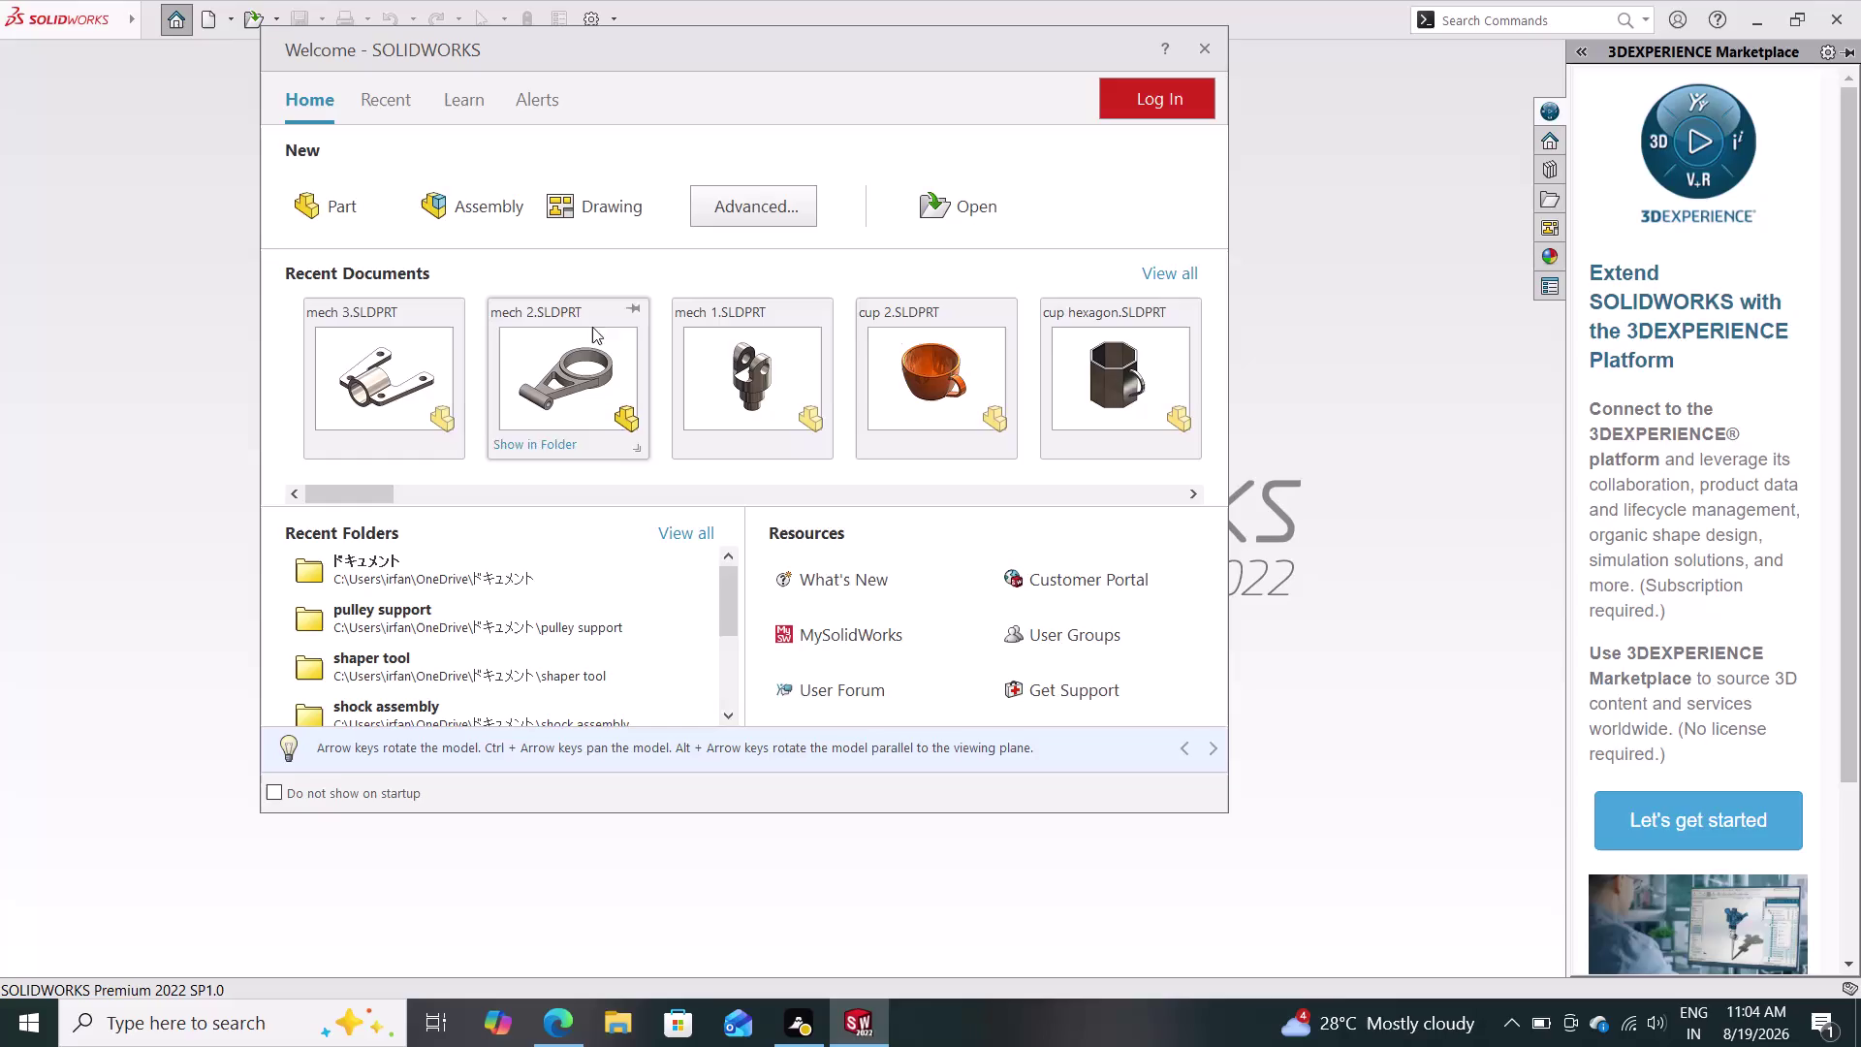
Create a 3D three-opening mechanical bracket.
Create a new Part document from the Welcome dialog.
click(321, 201)
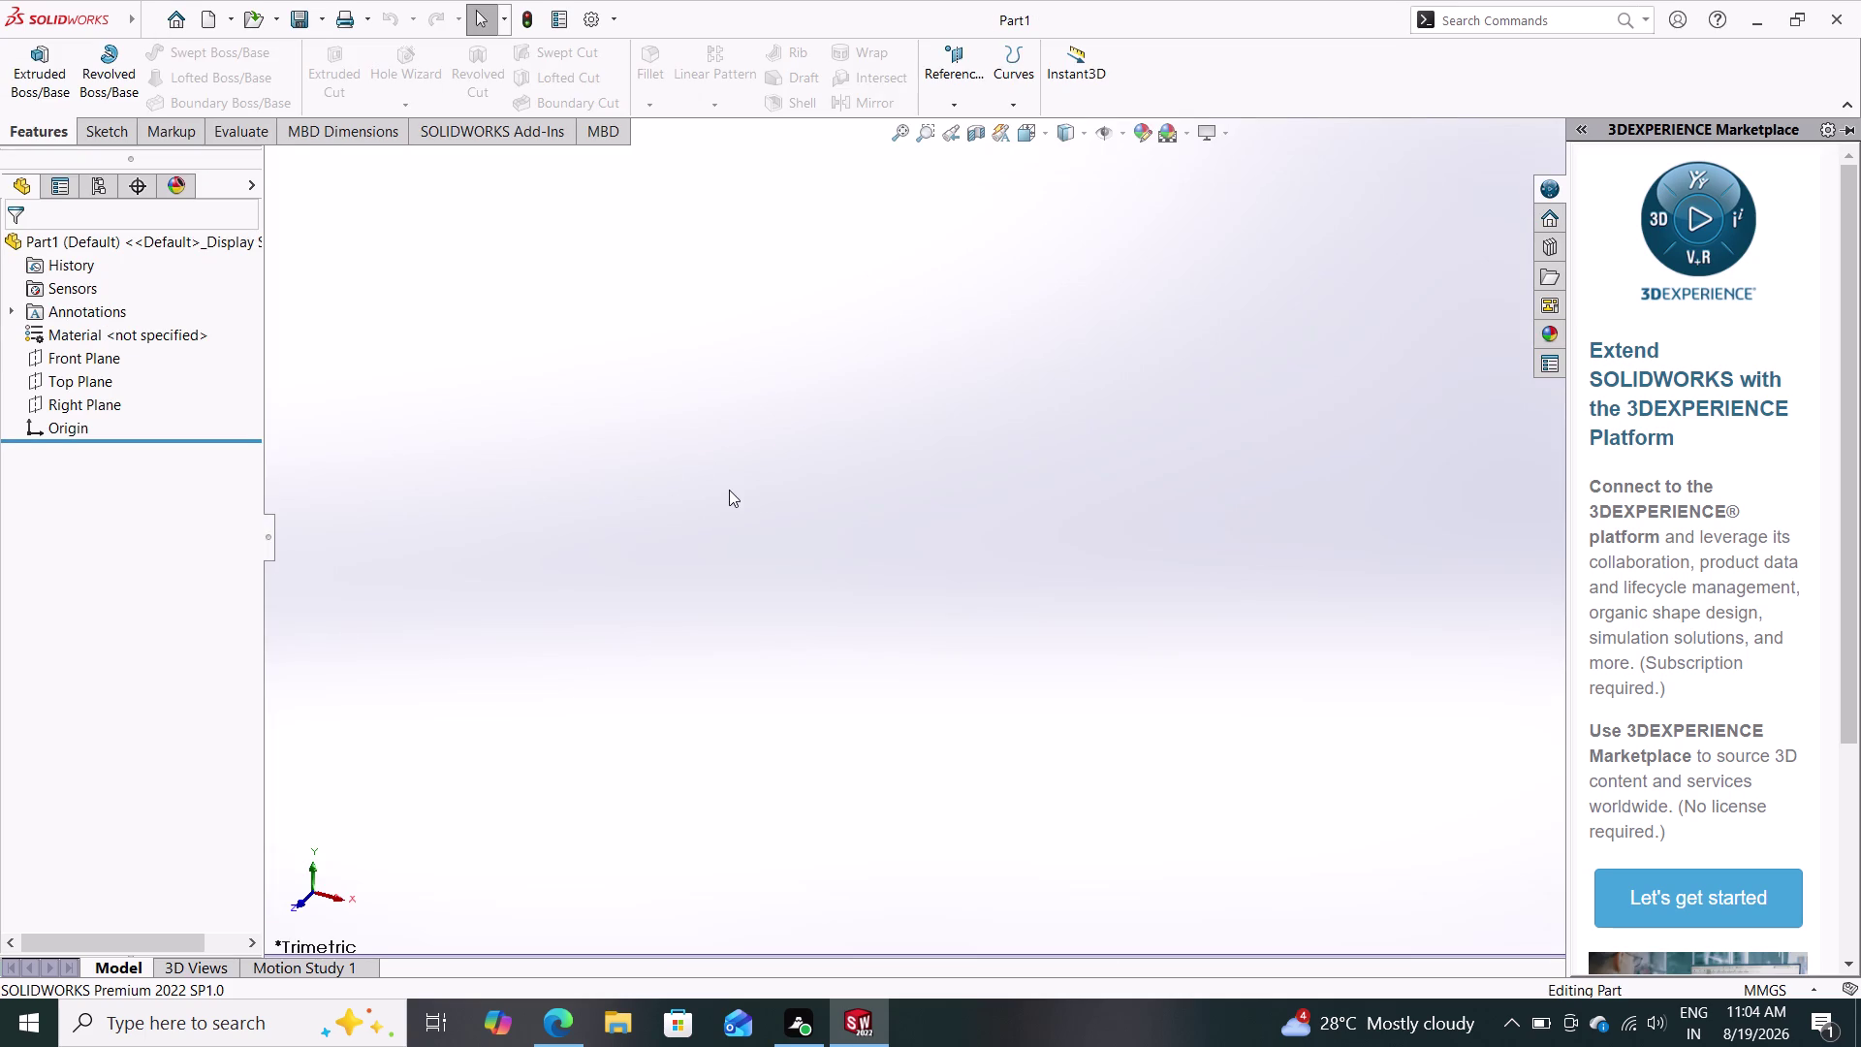
click(76, 352)
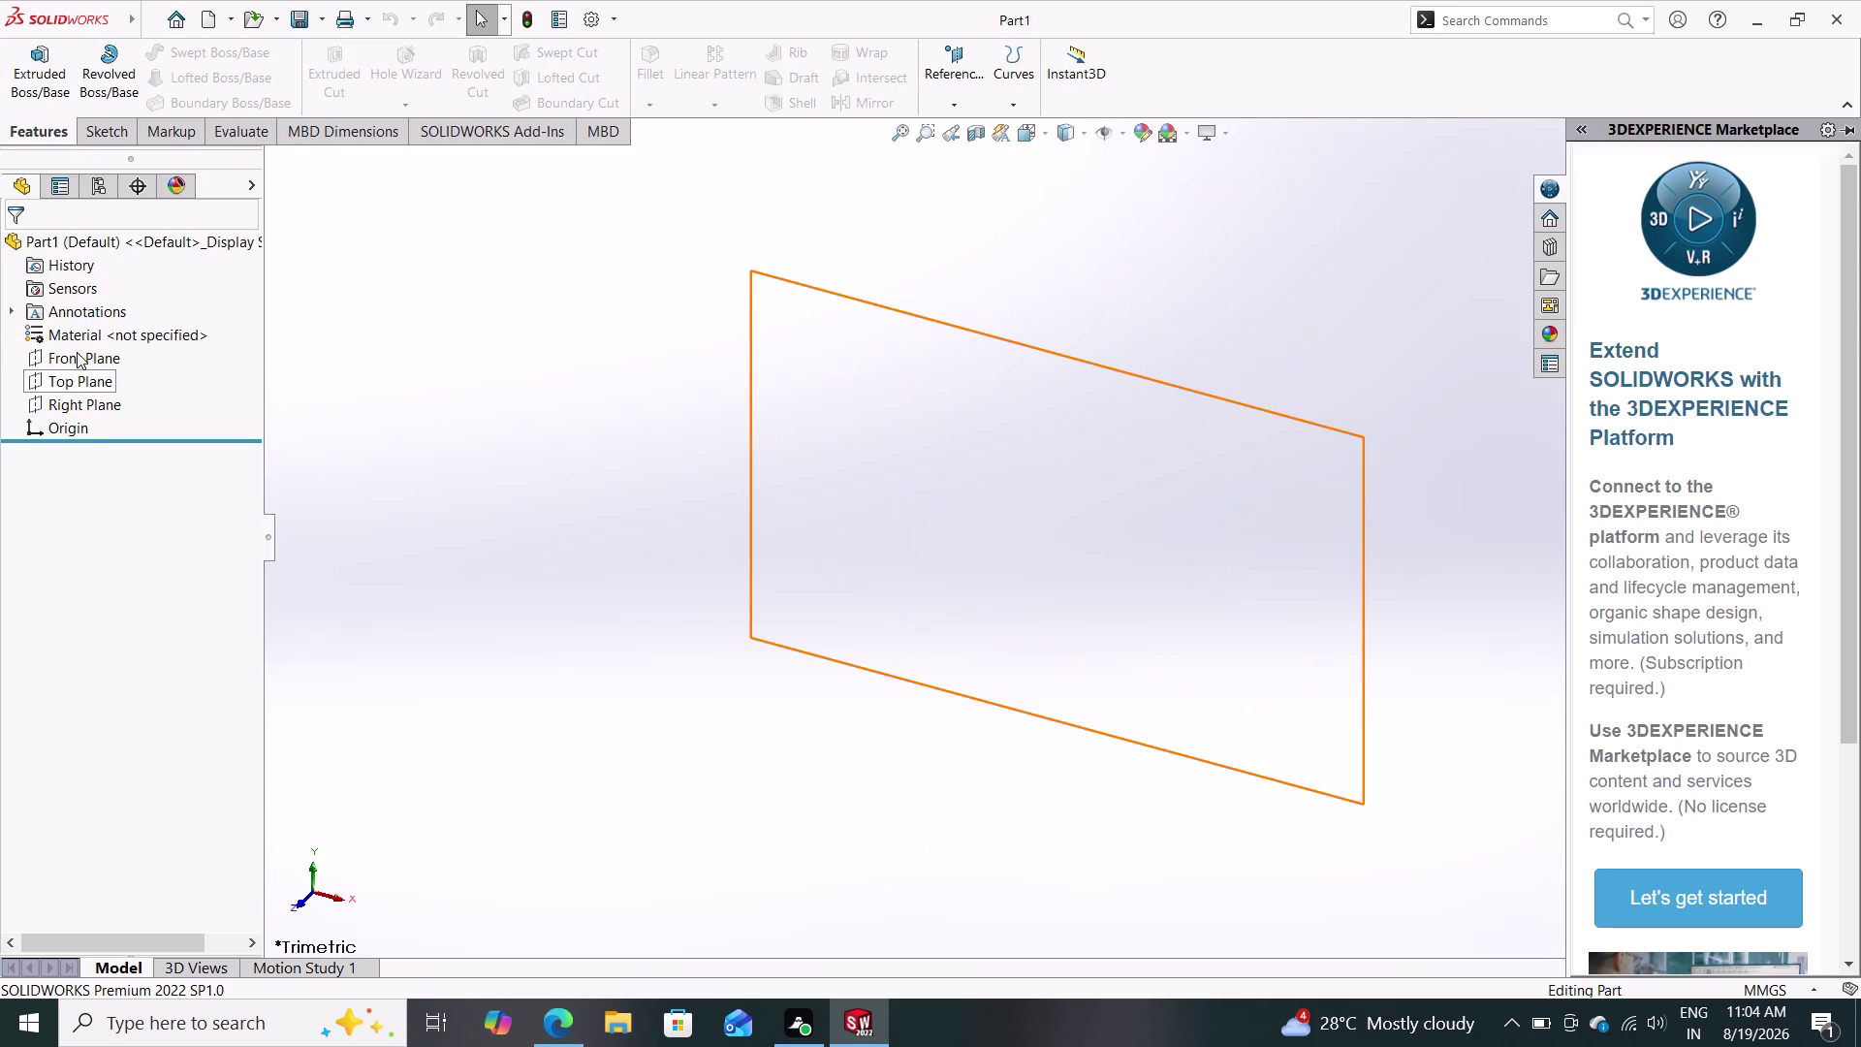
Open Sketch1 on the Front Plane.
click(96, 331)
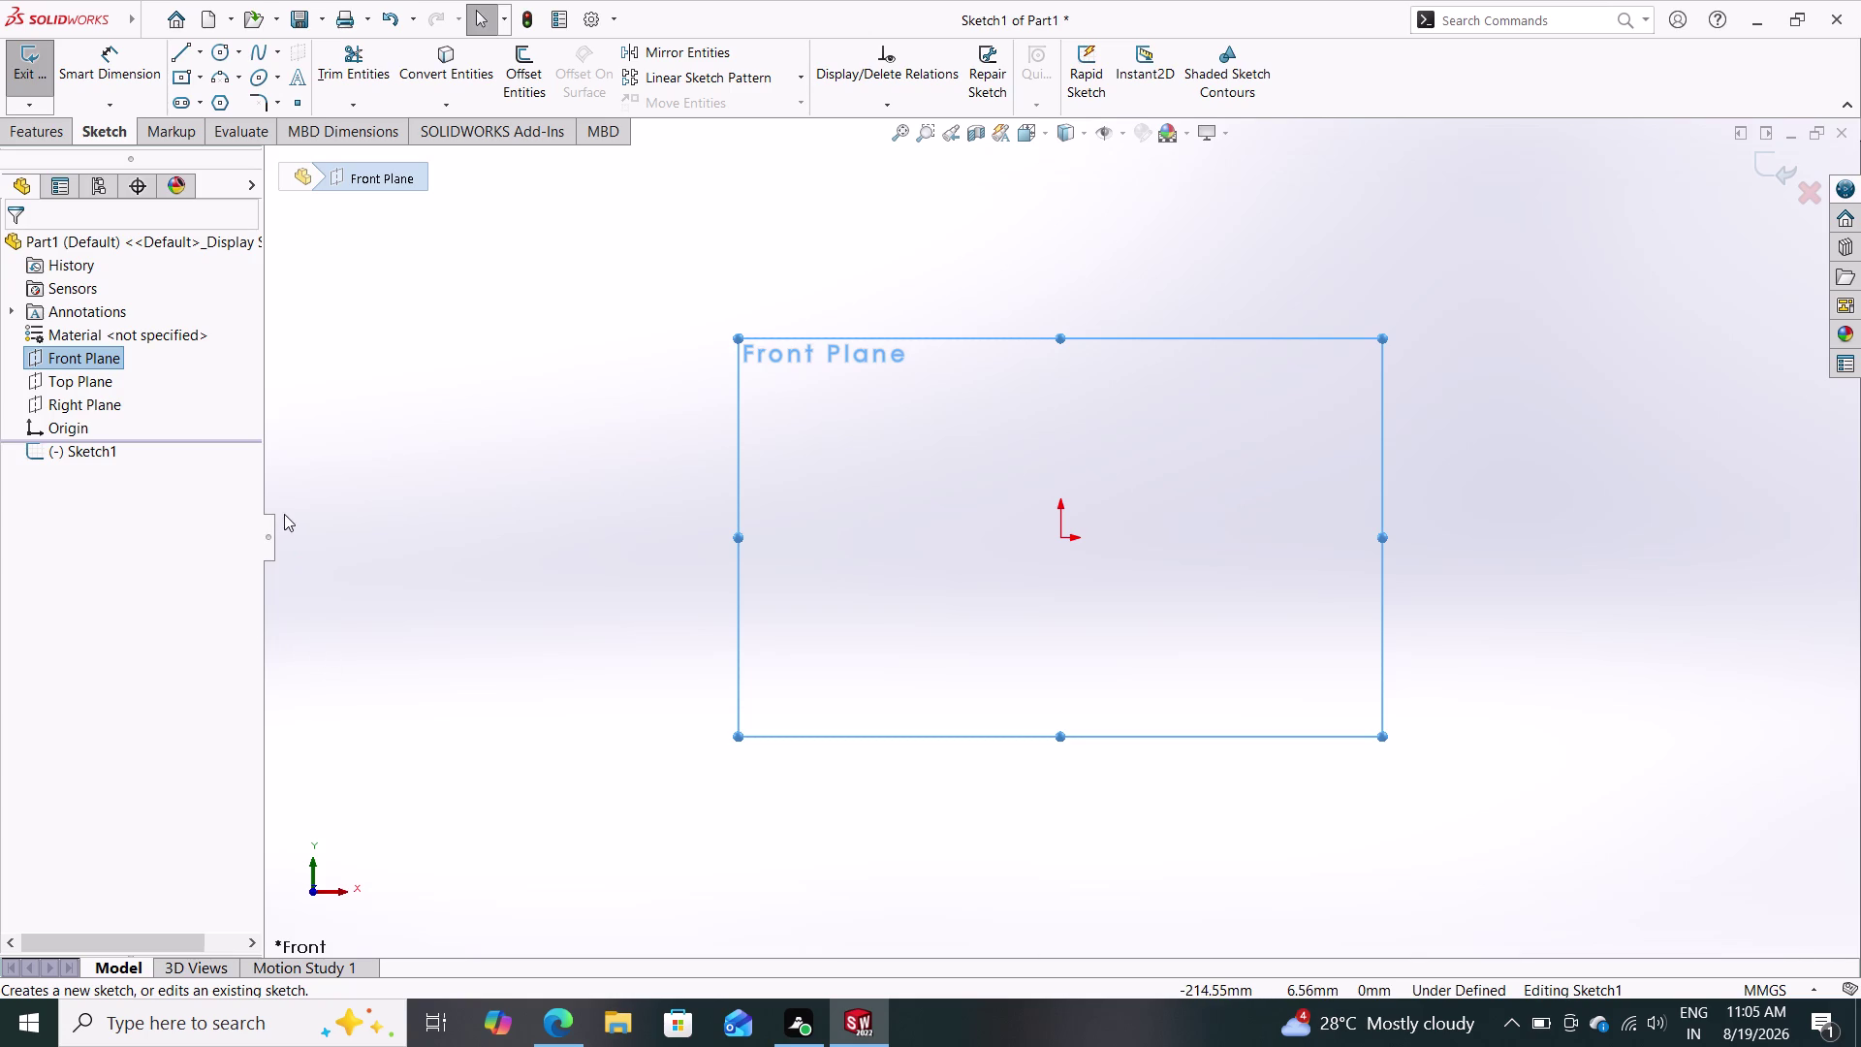
click(215, 59)
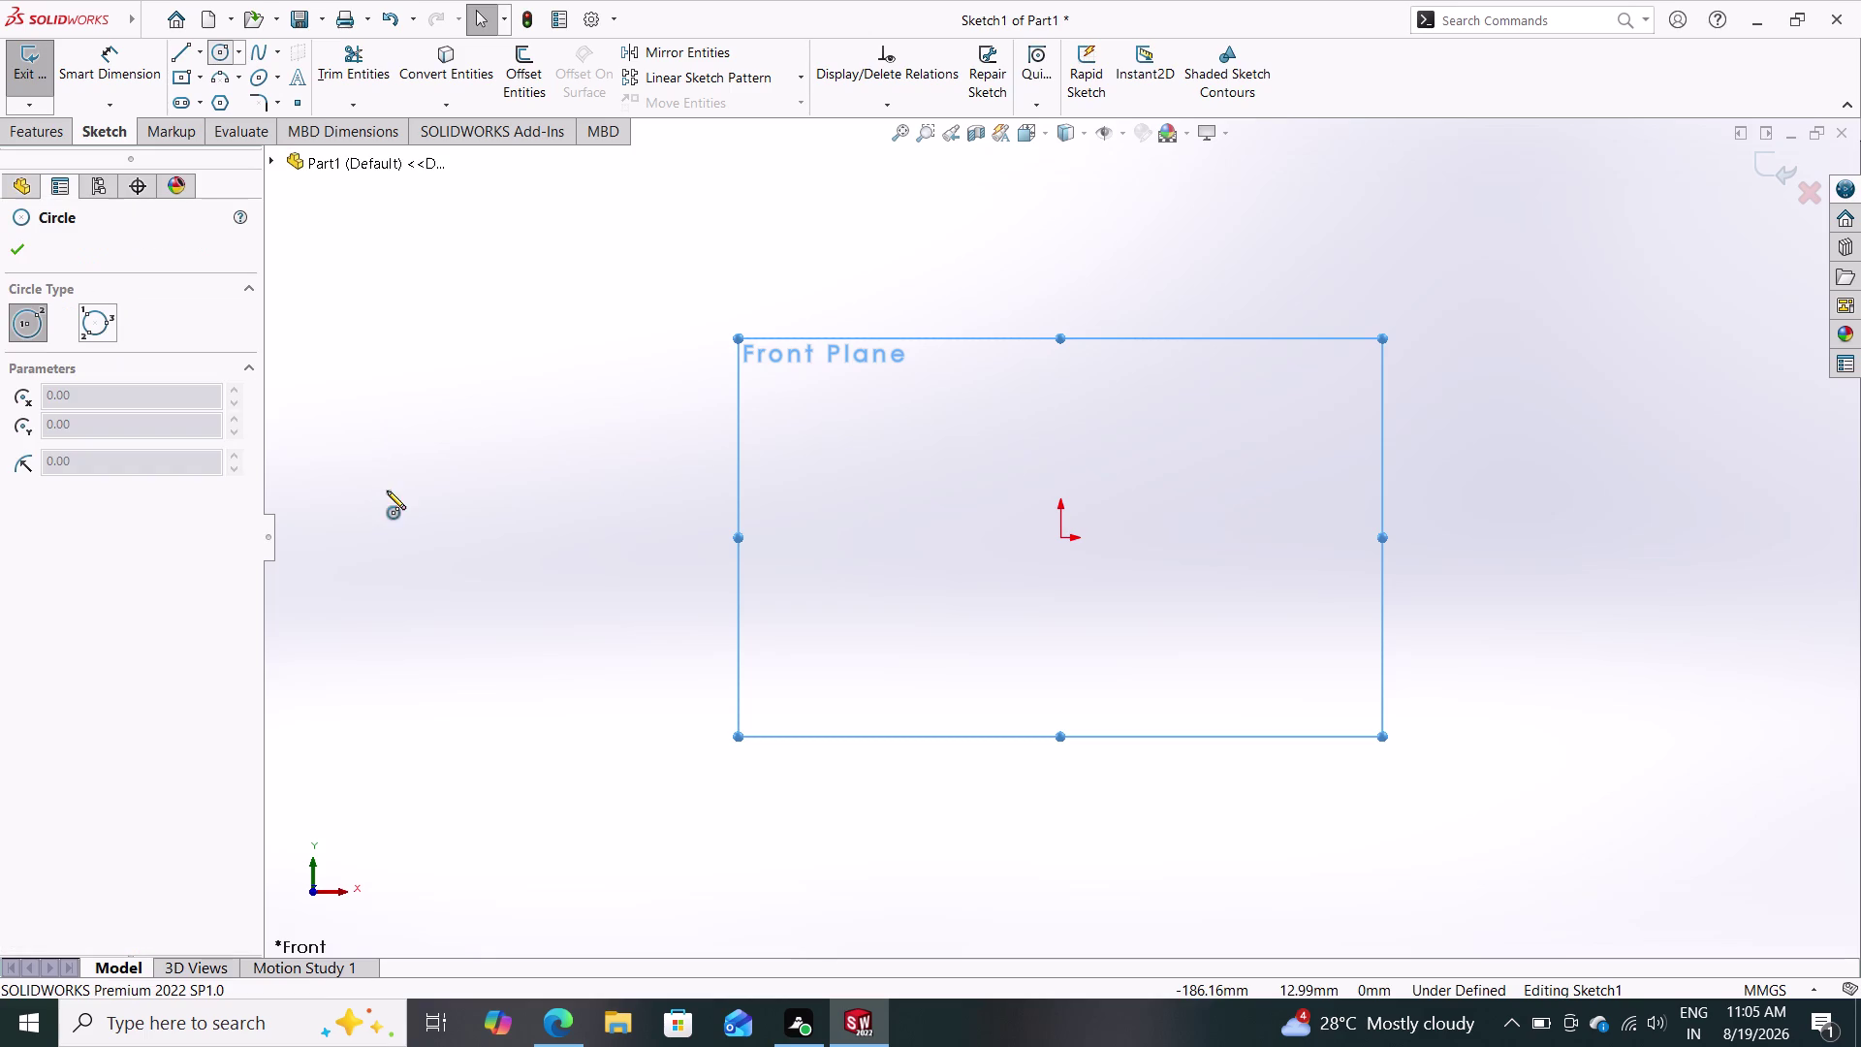
Draw concentric circle pairs left of the origin and at the origin.
click(811, 537)
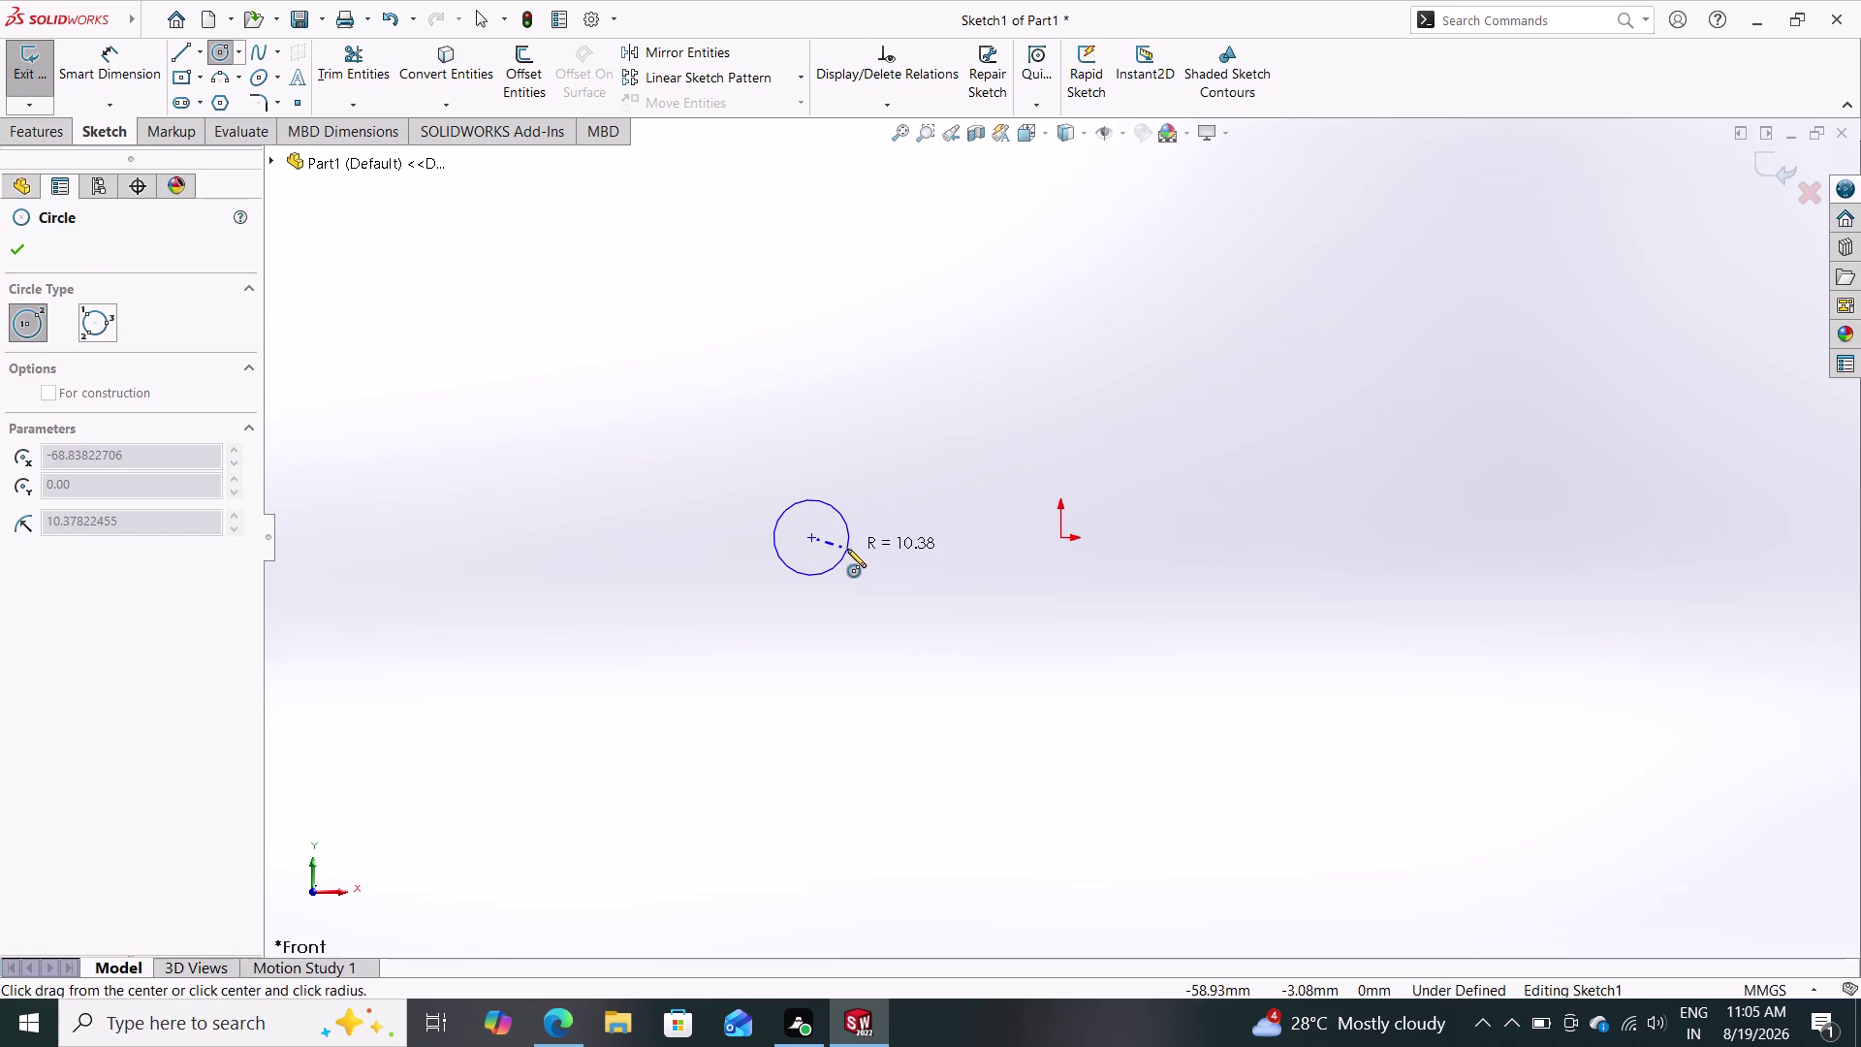
click(847, 548)
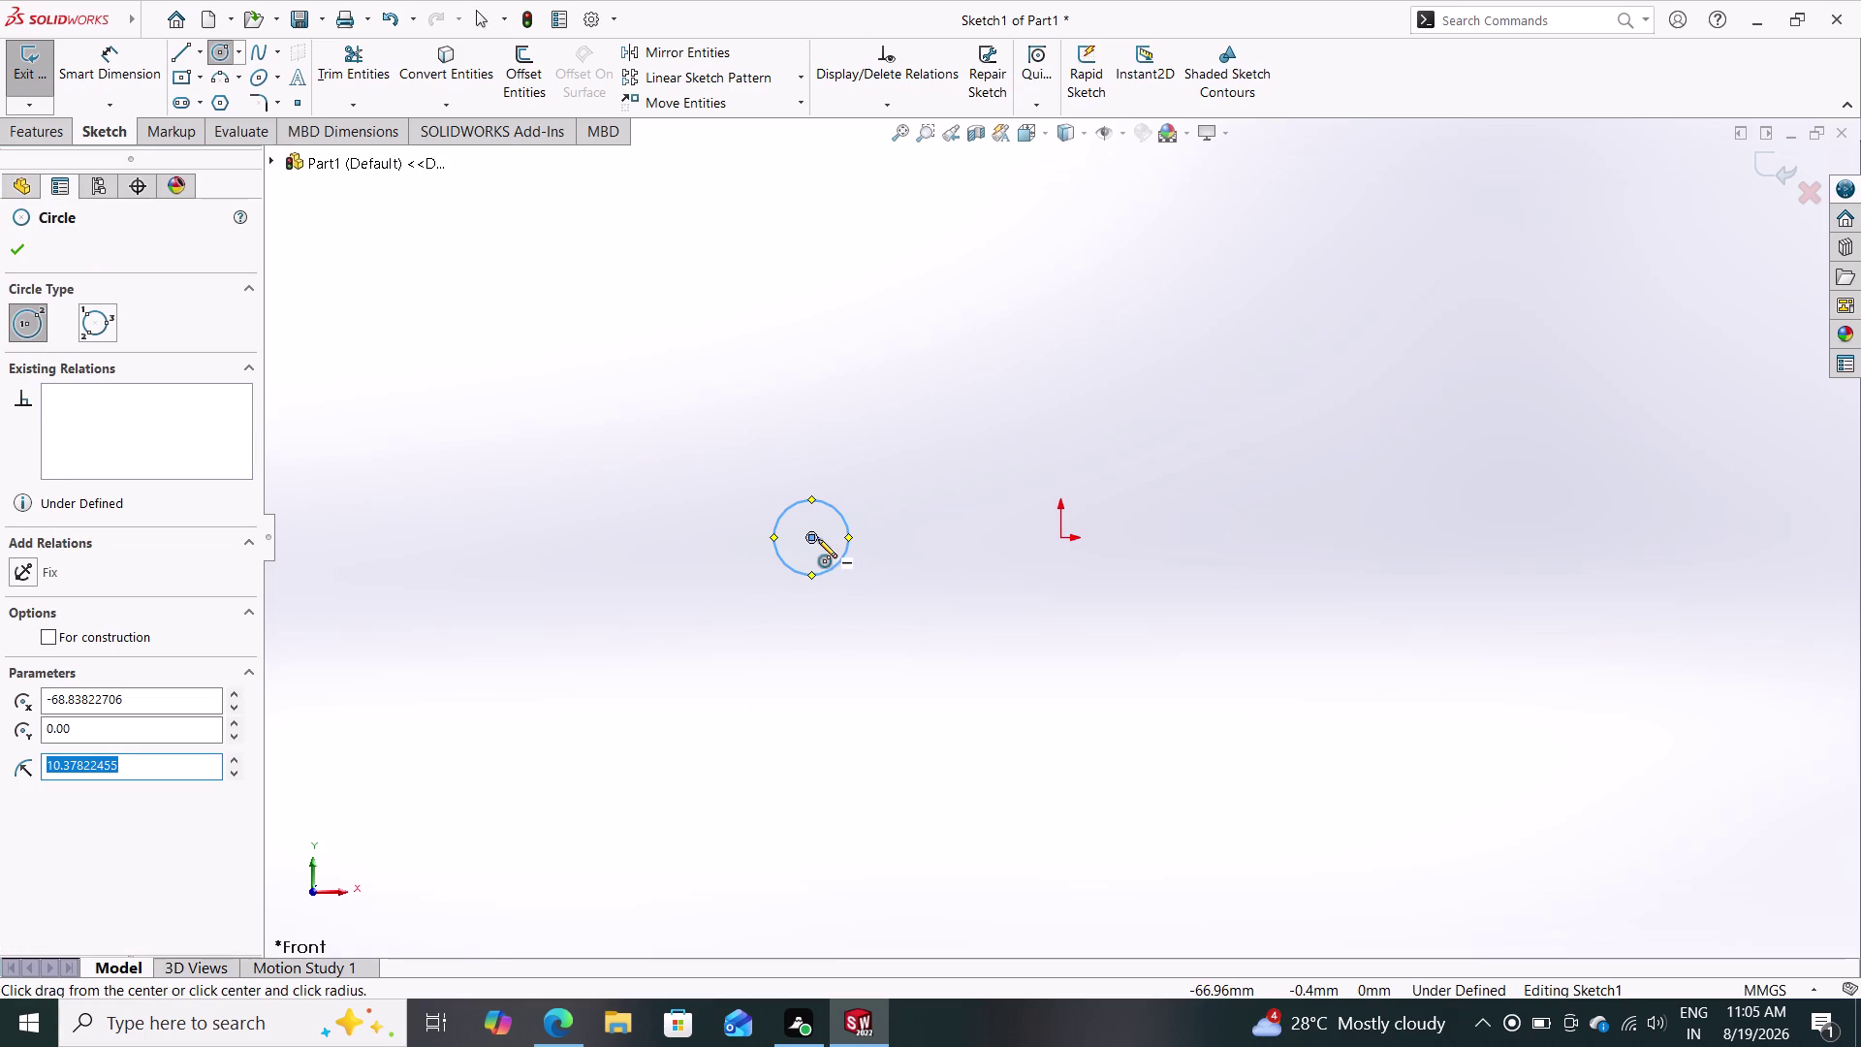
click(815, 538)
click(862, 578)
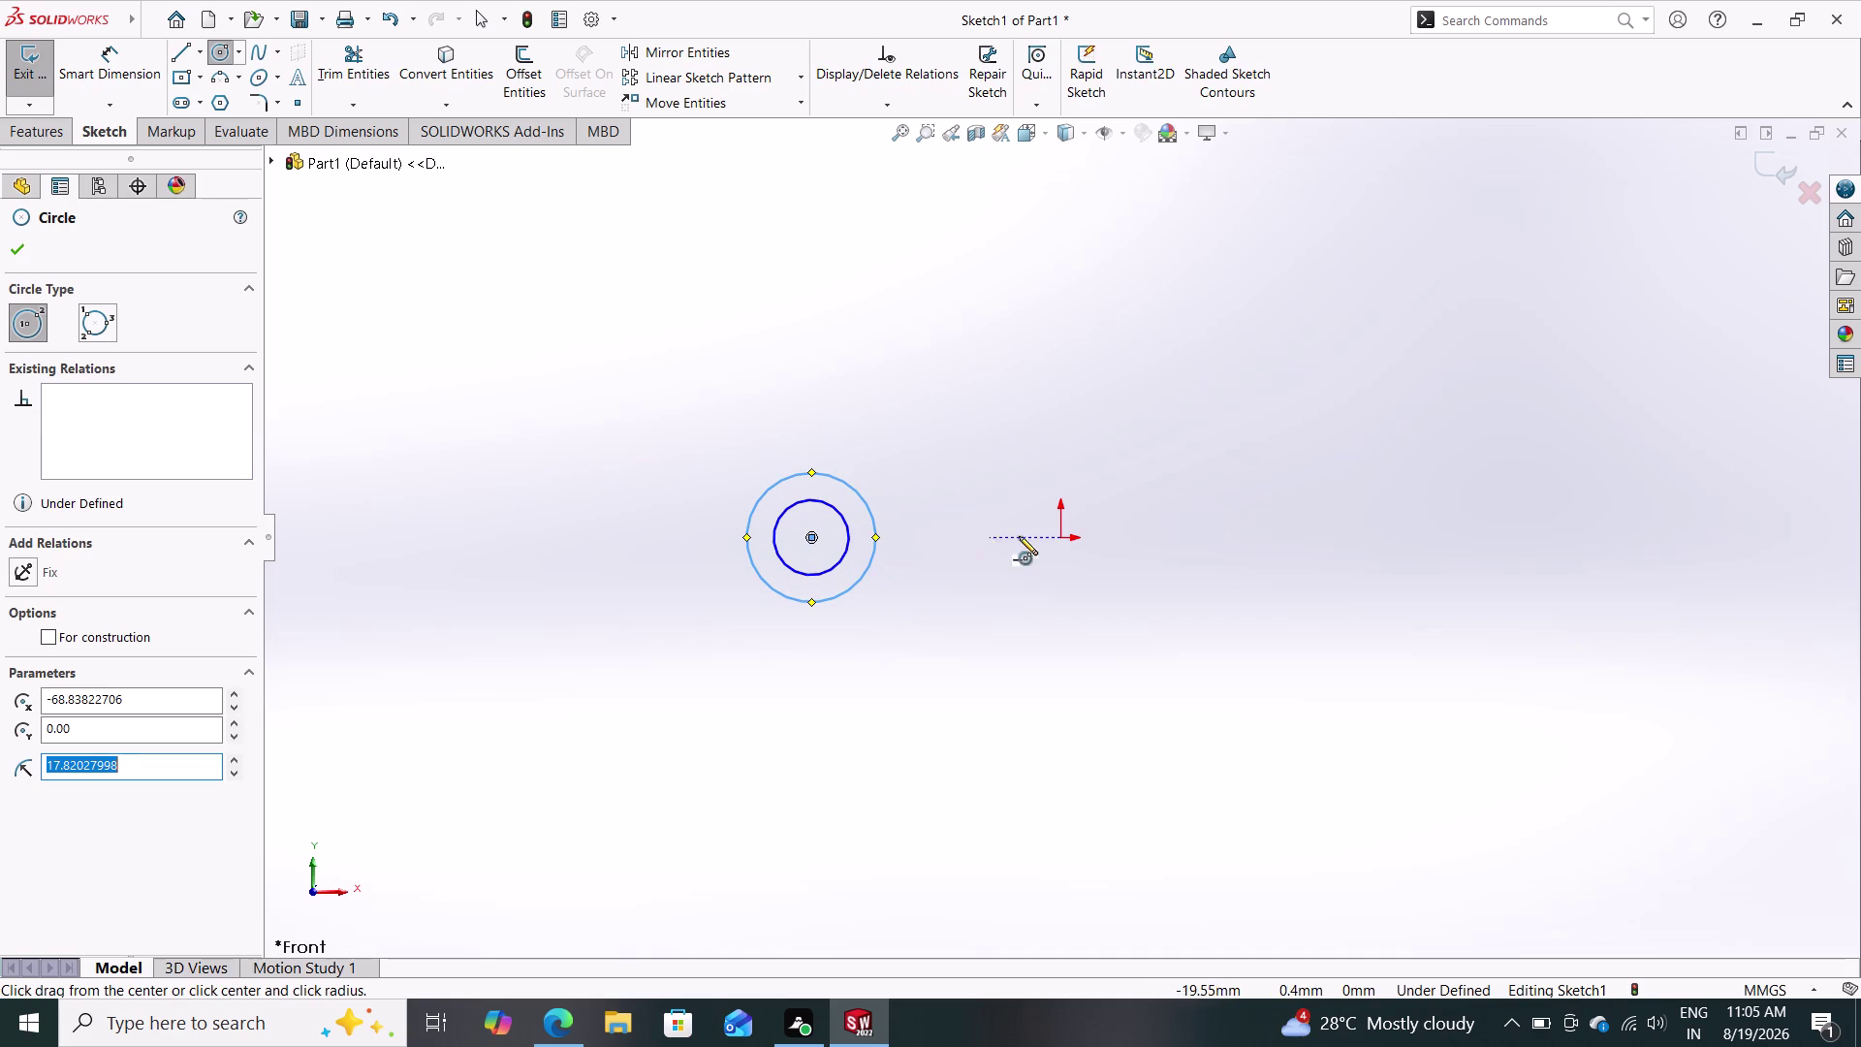
click(1063, 534)
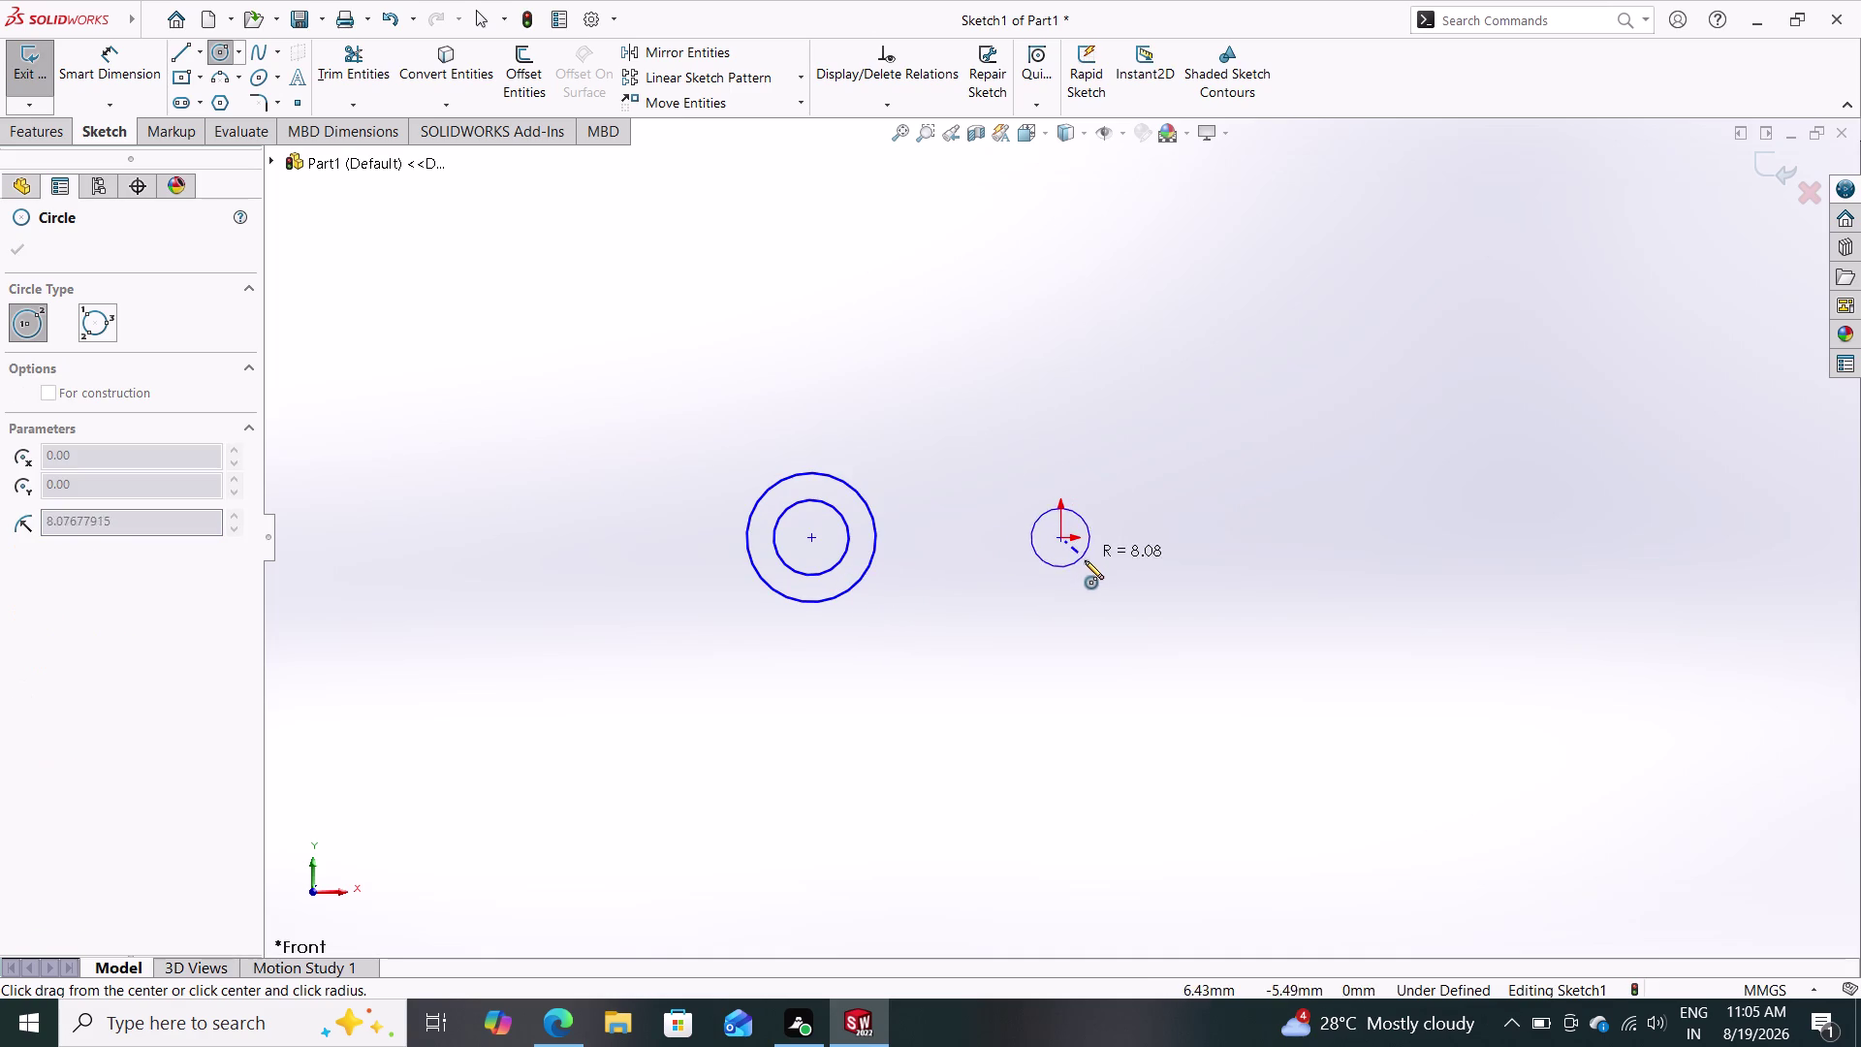
click(1092, 569)
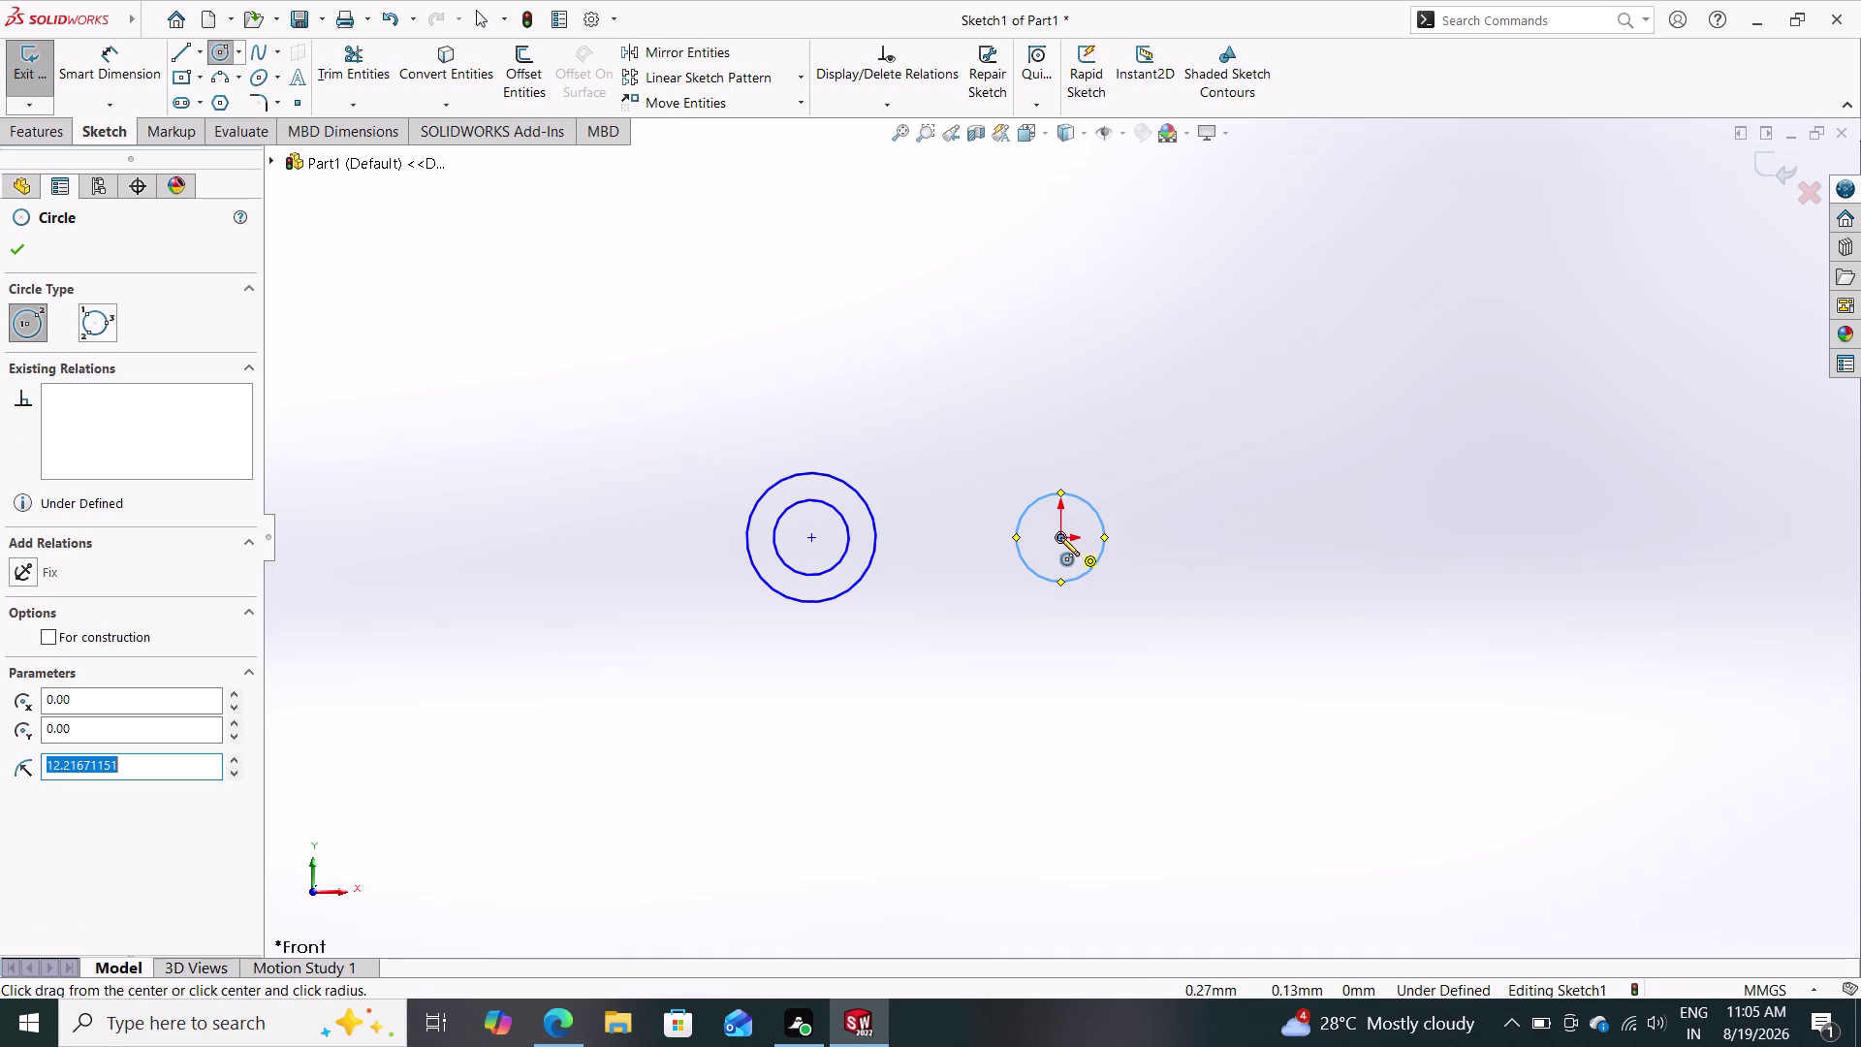
click(1062, 537)
click(1100, 587)
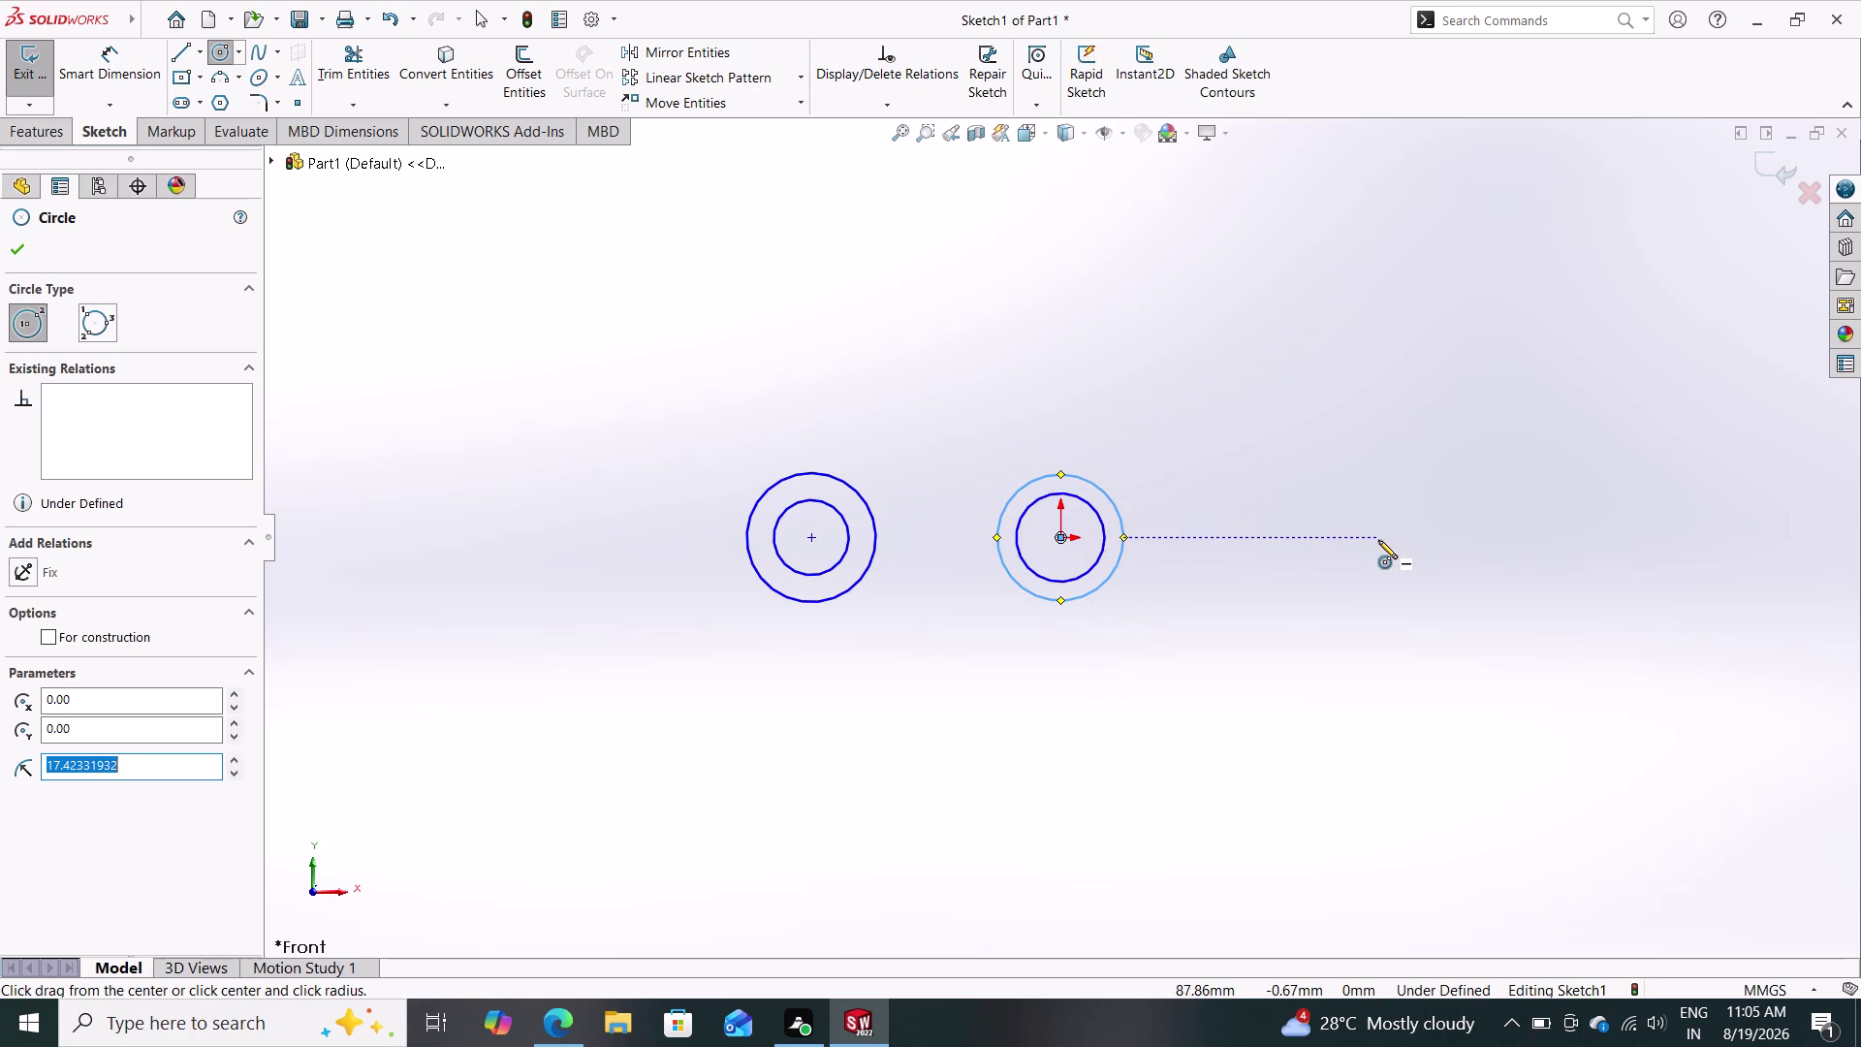
Draw the right-hand concentric circle pair and exit the Circle tool.
click(1379, 540)
click(1410, 563)
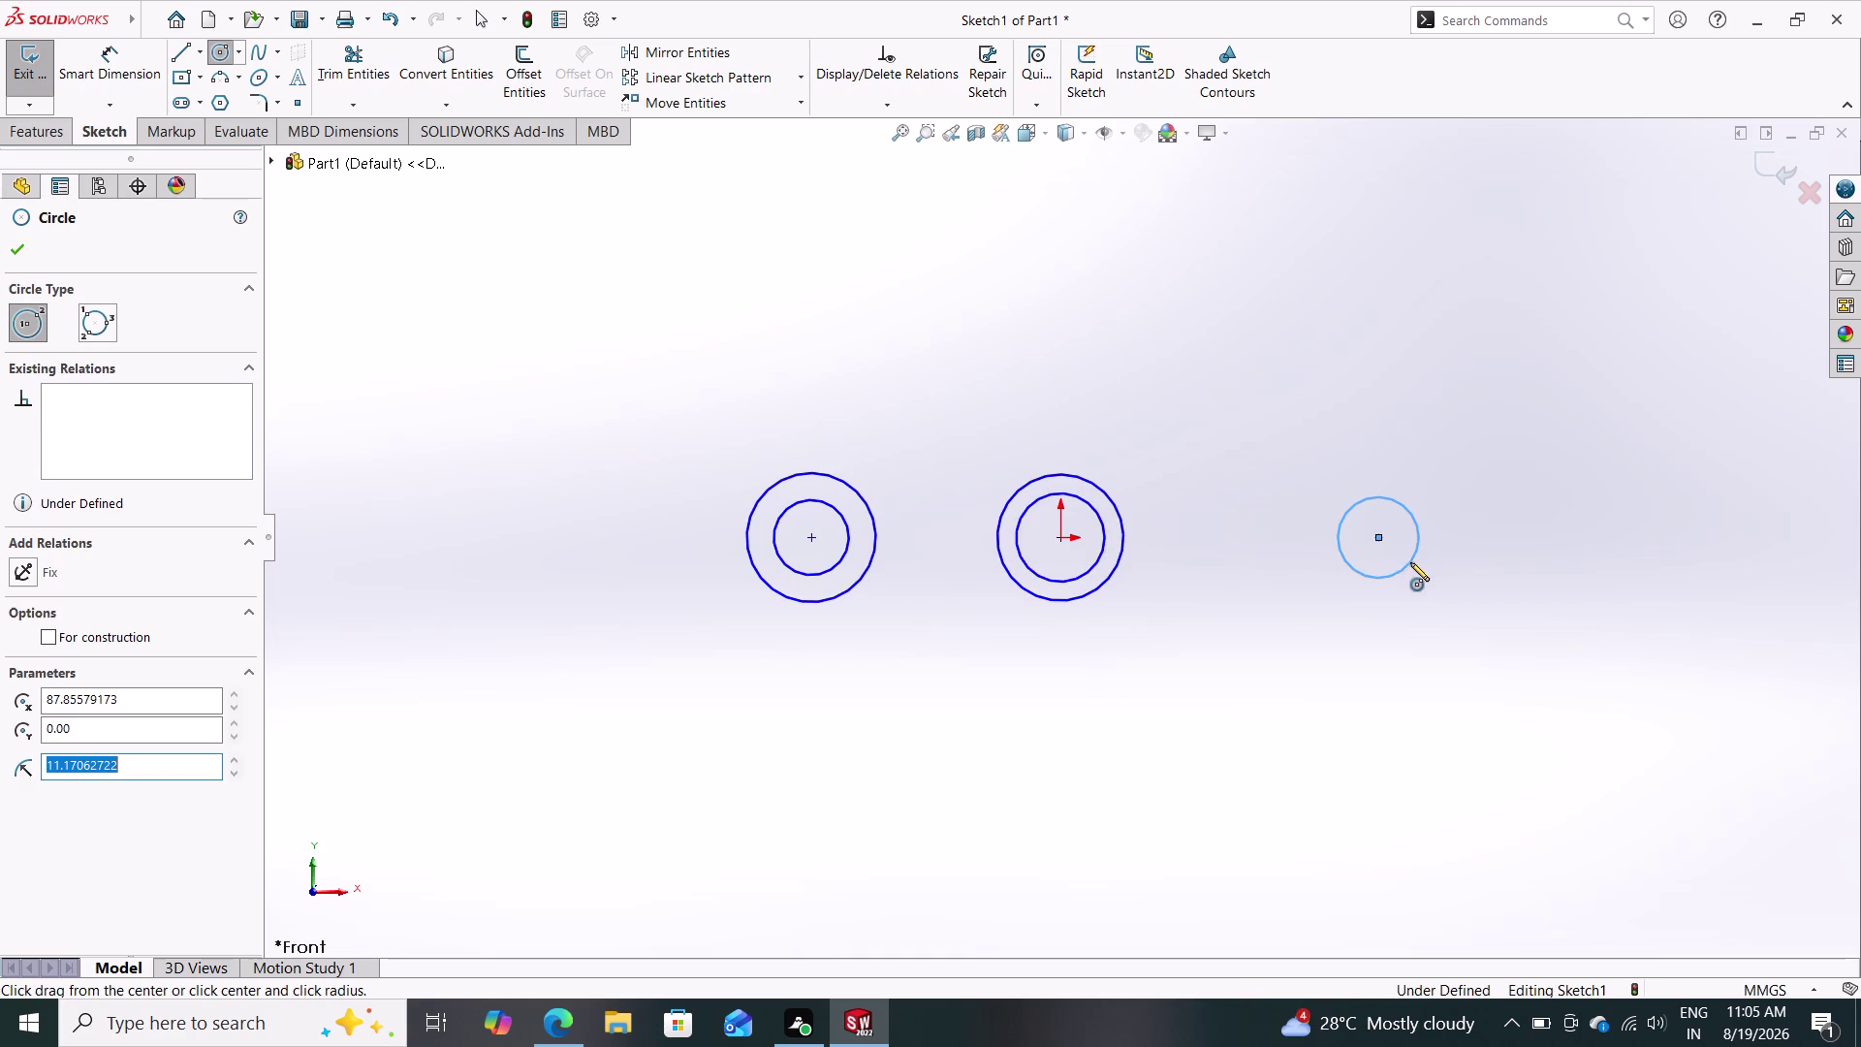
click(1383, 538)
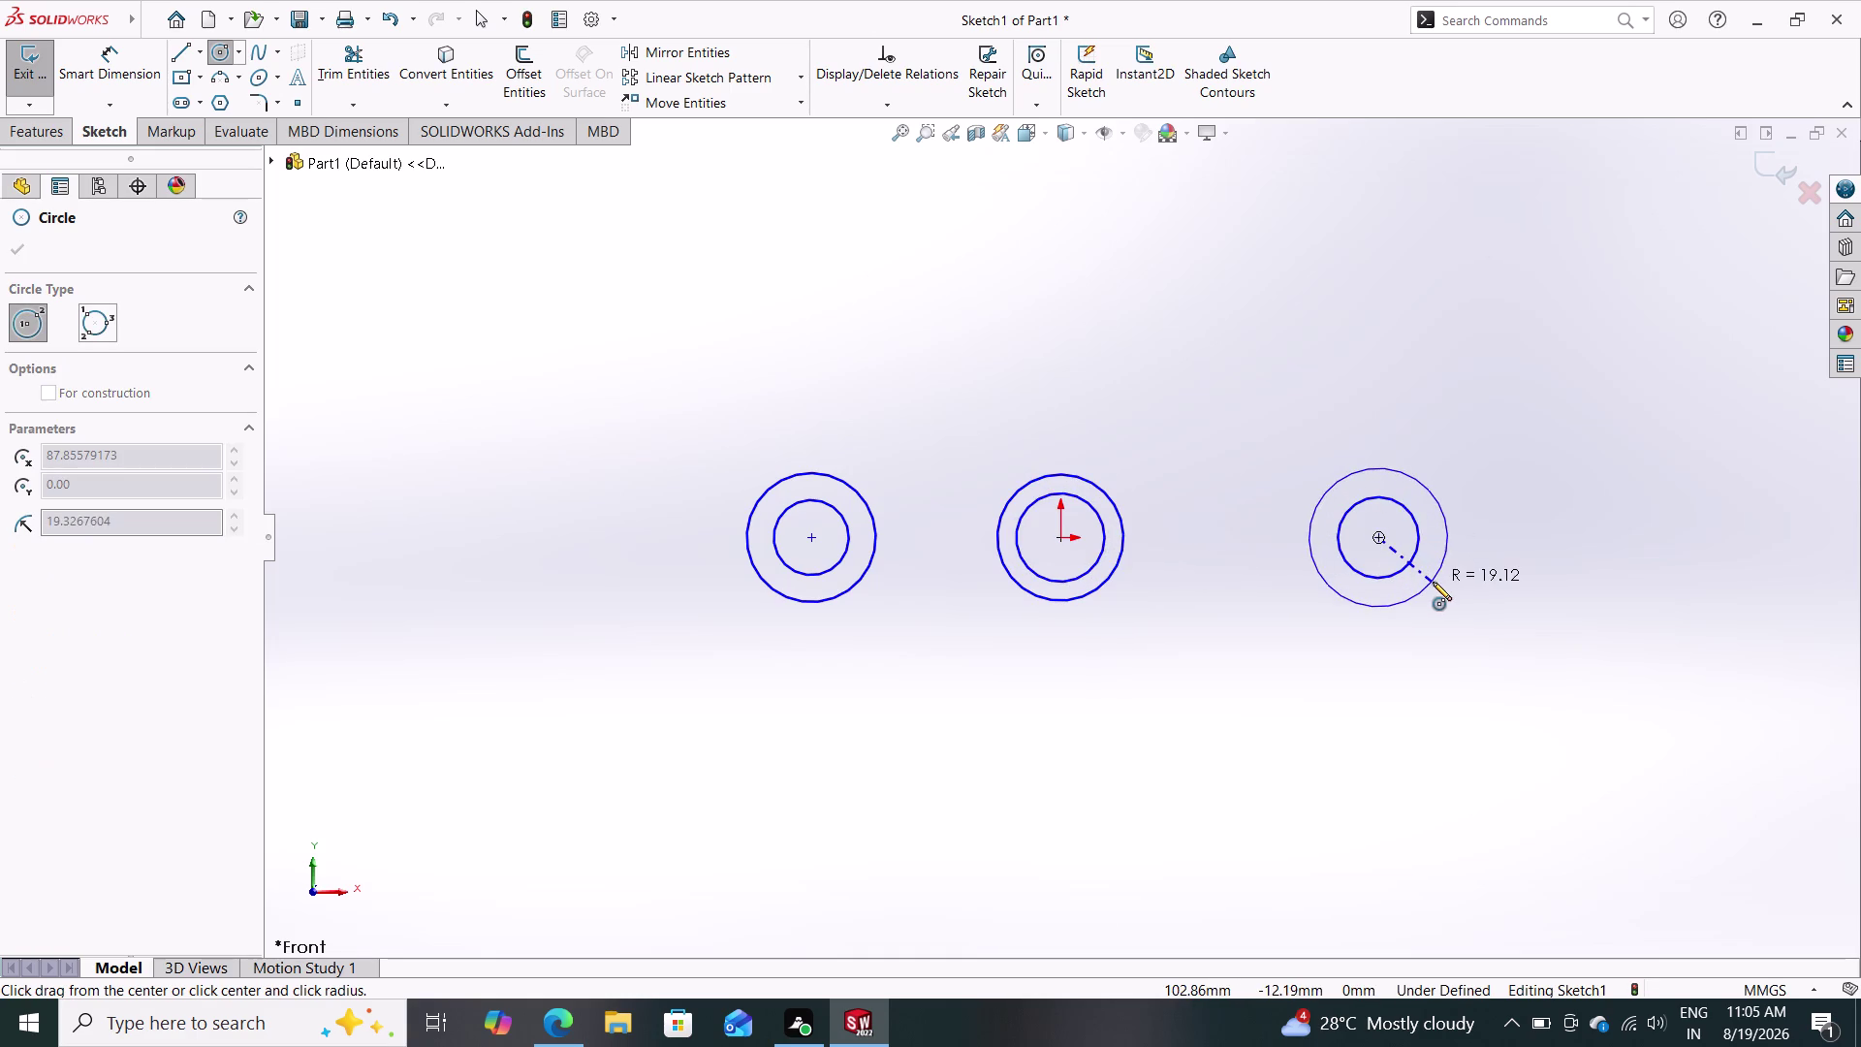
click(1433, 582)
key(Escape)
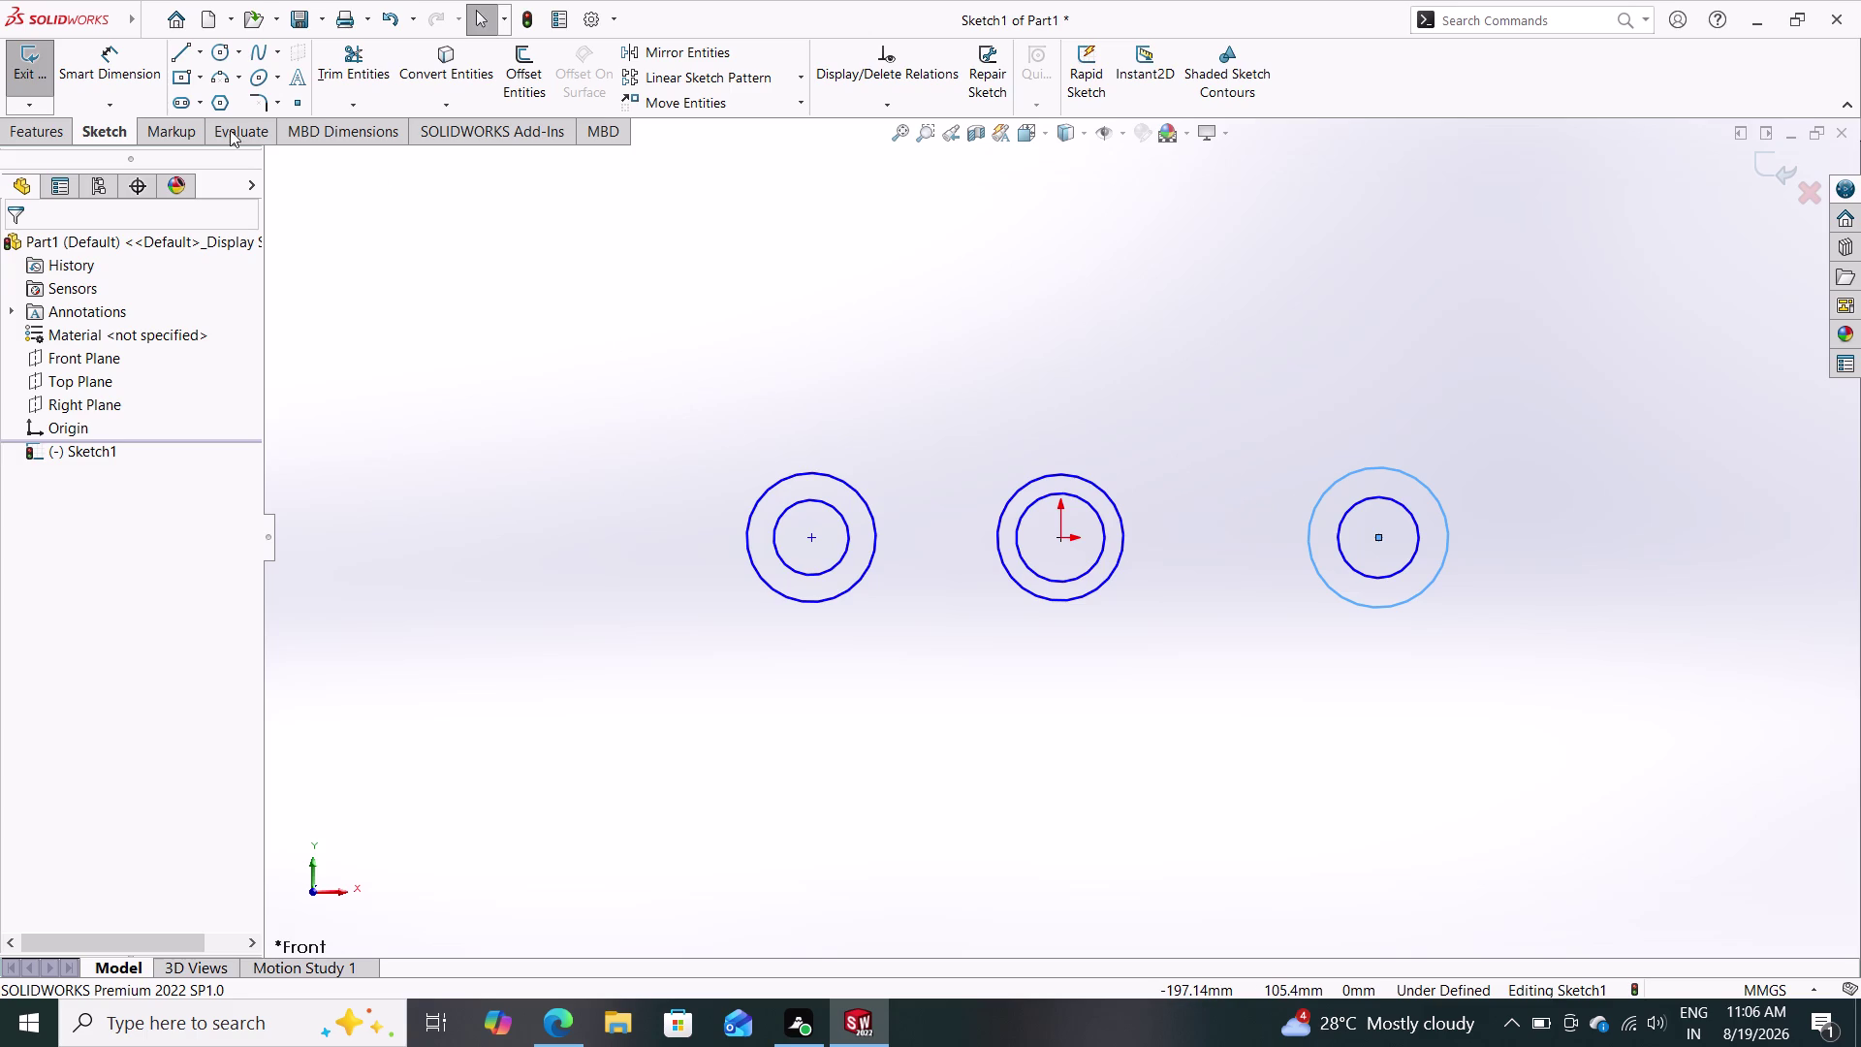
click(133, 63)
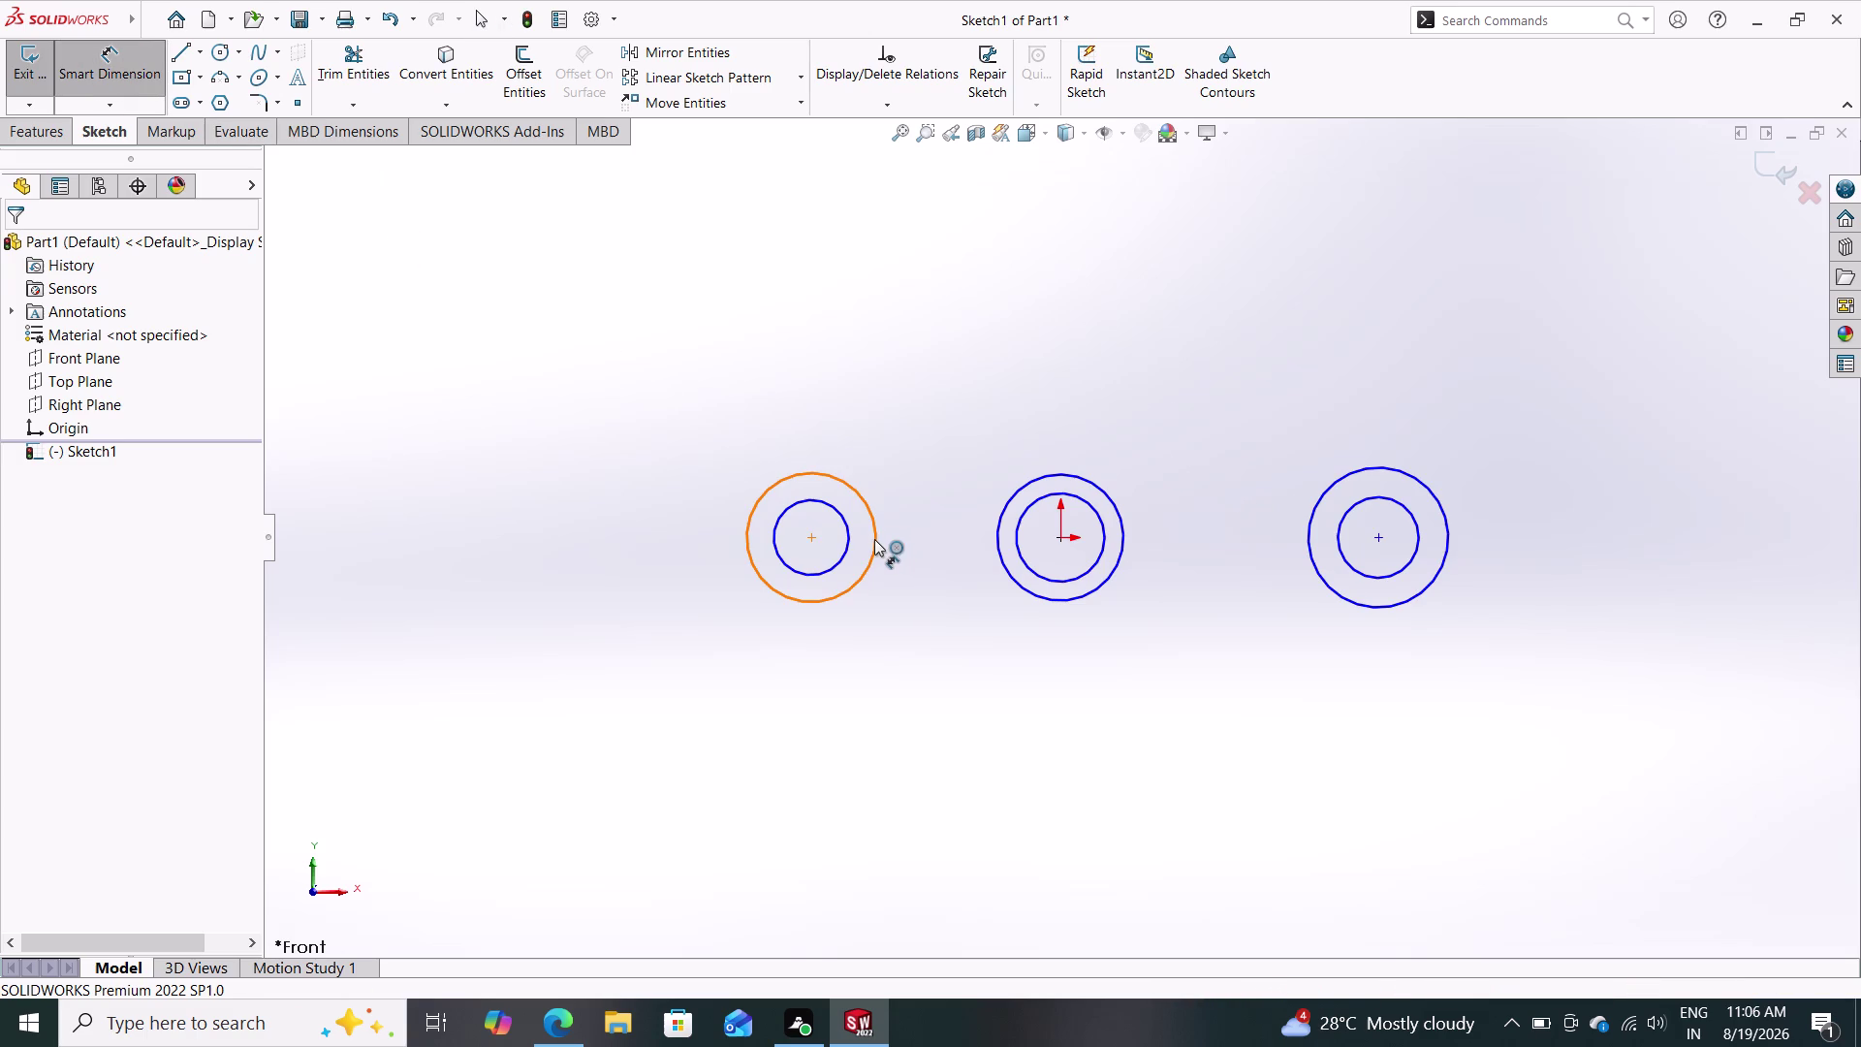
Cancel dimensioning and draw a horizontal centerline from left of the left pair past the right pair.
key(Escape)
key(Escape)
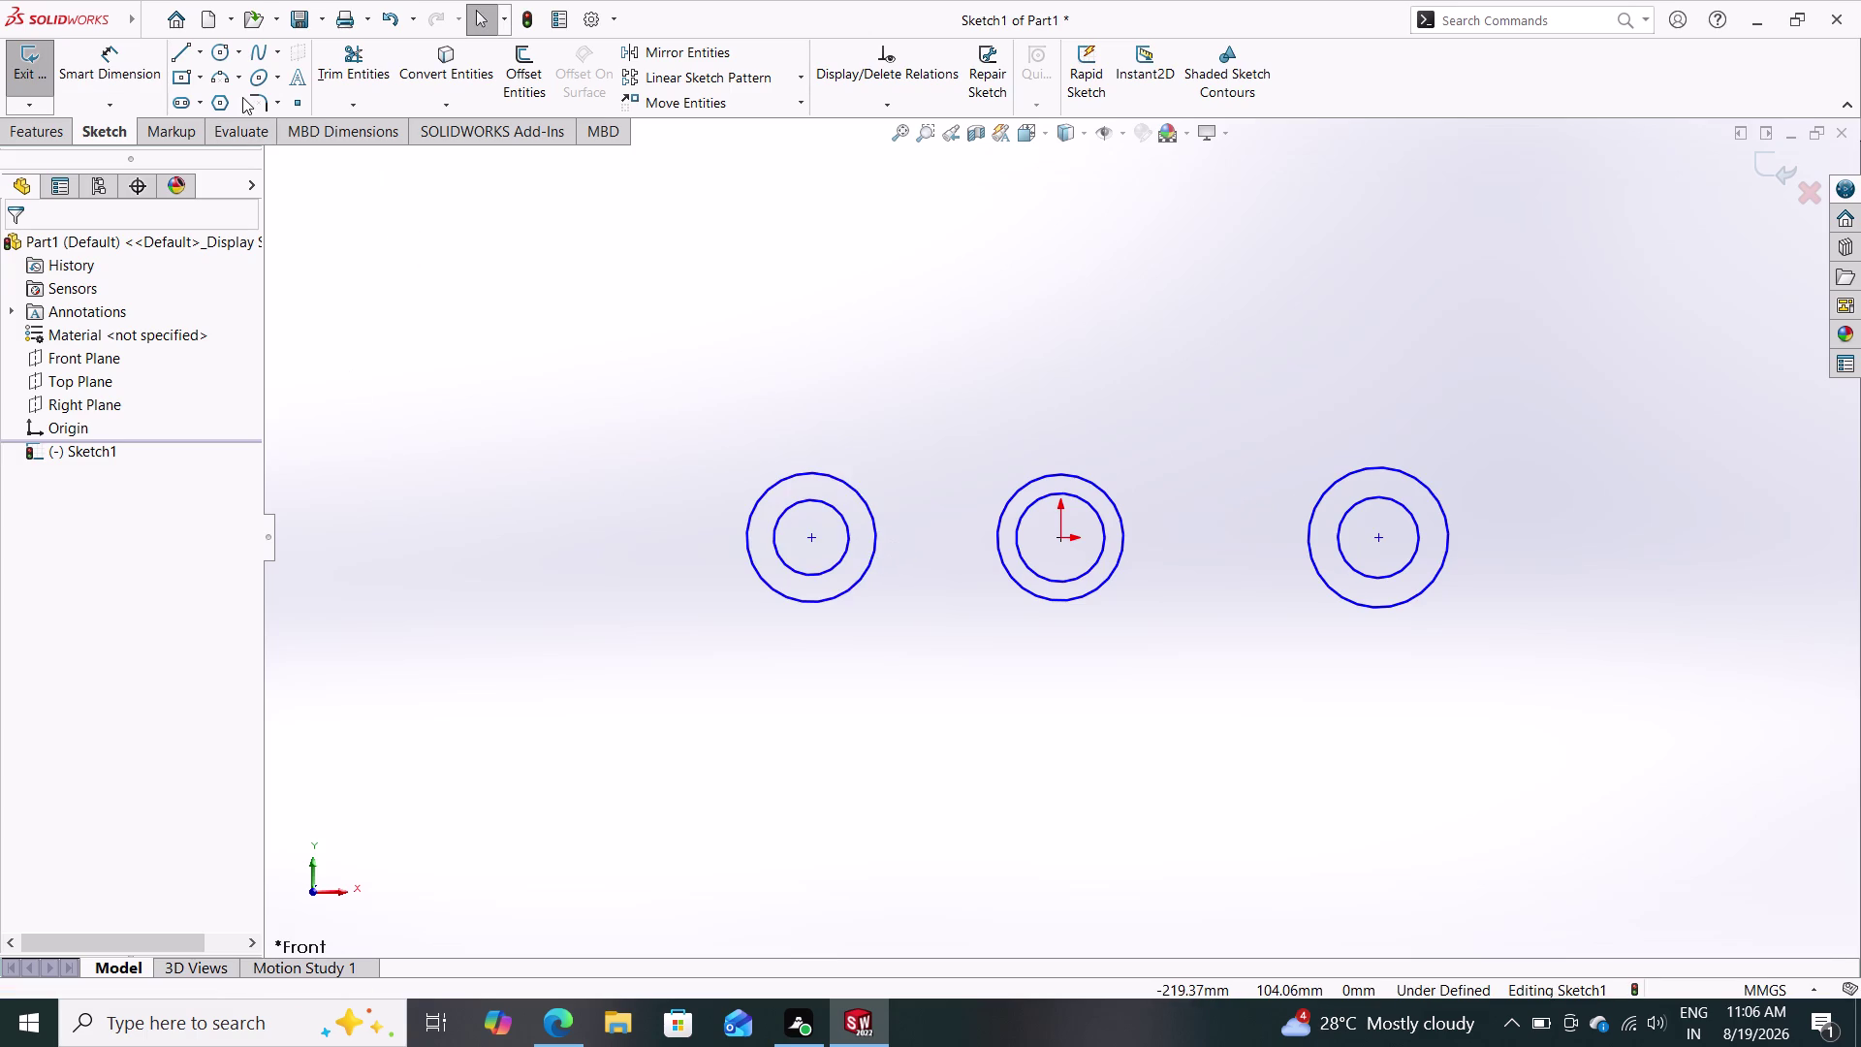
click(203, 54)
click(222, 103)
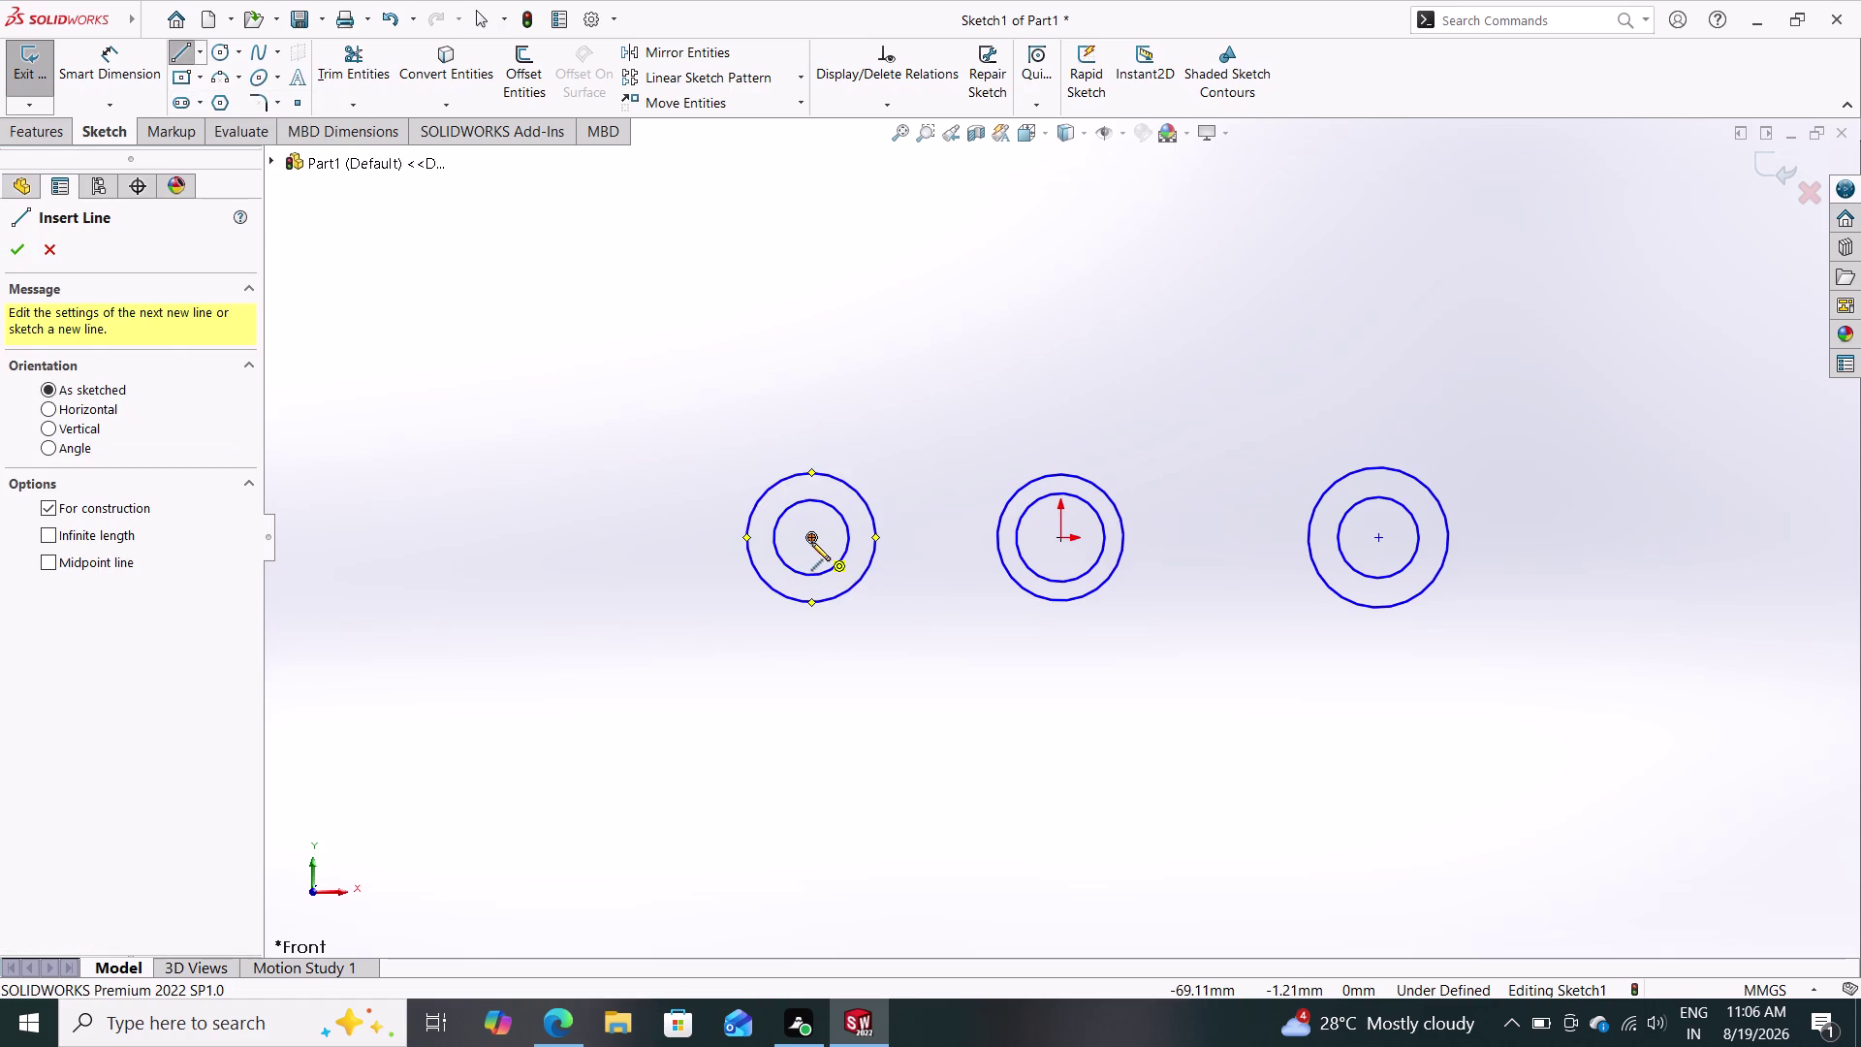
click(675, 536)
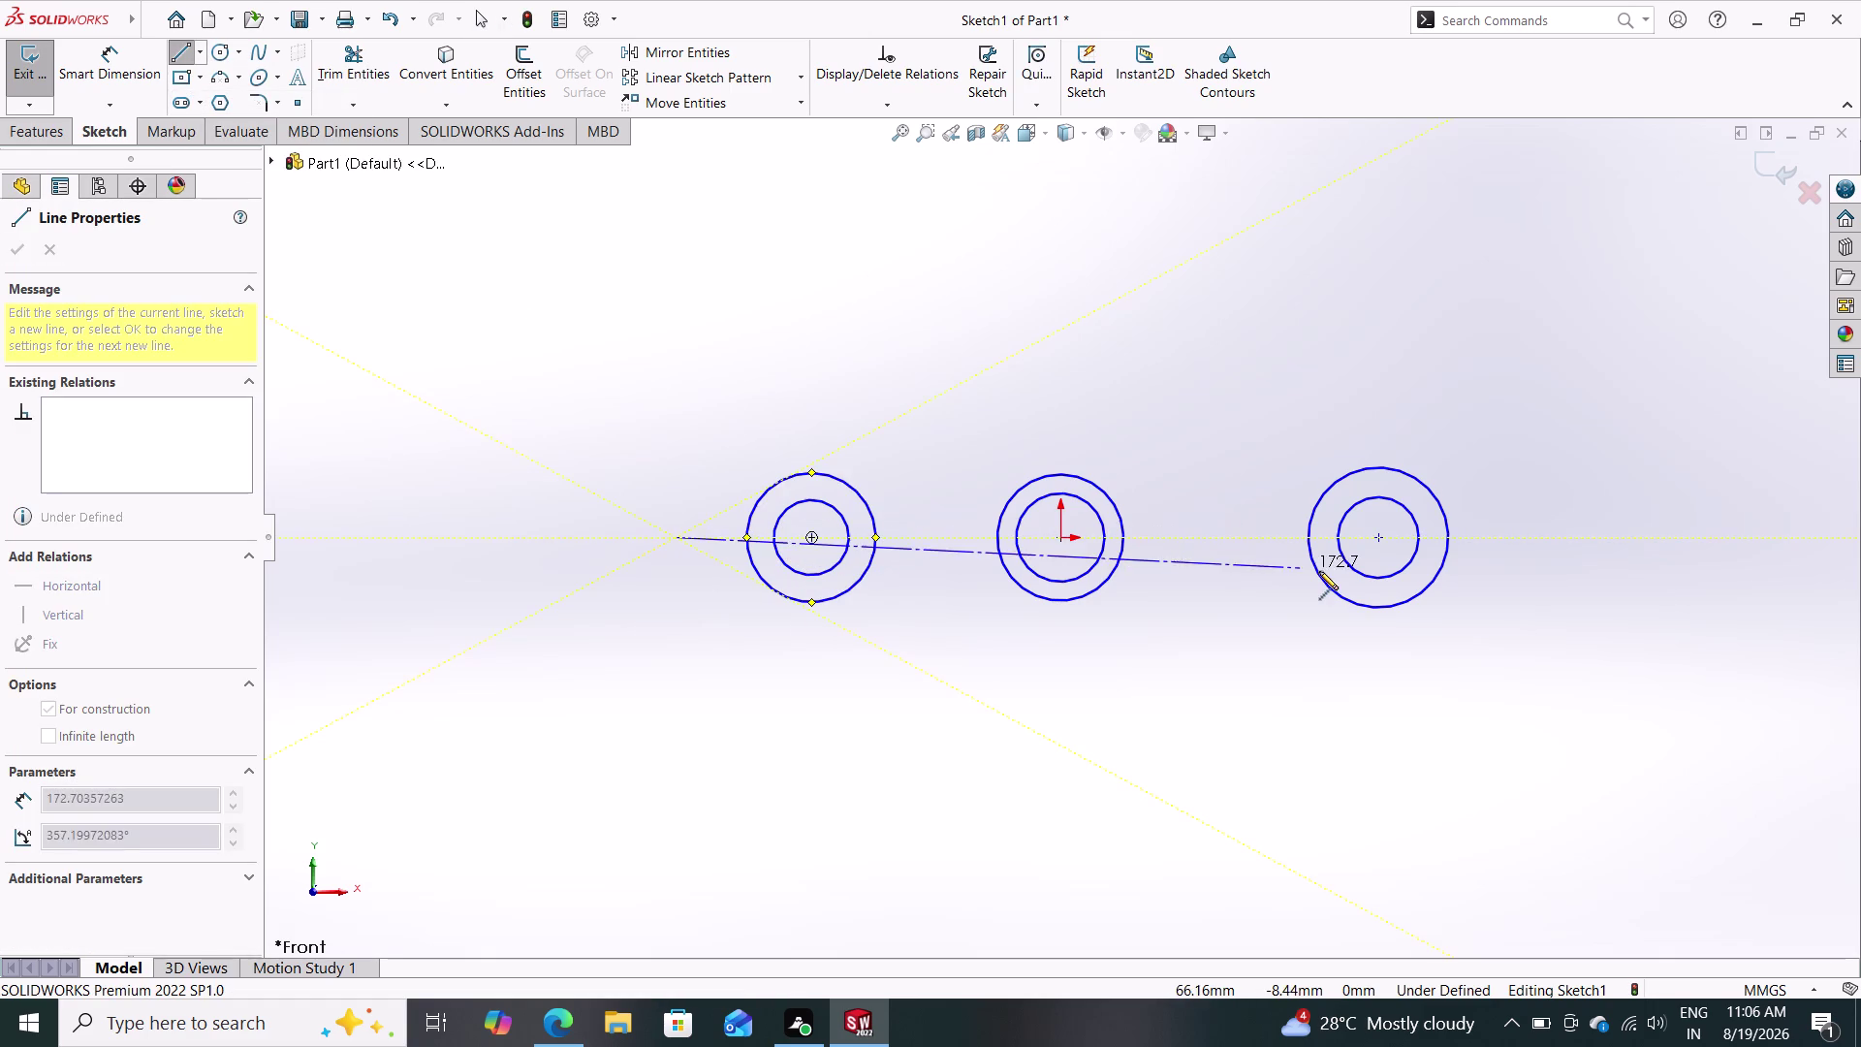
click(1523, 536)
key(Escape)
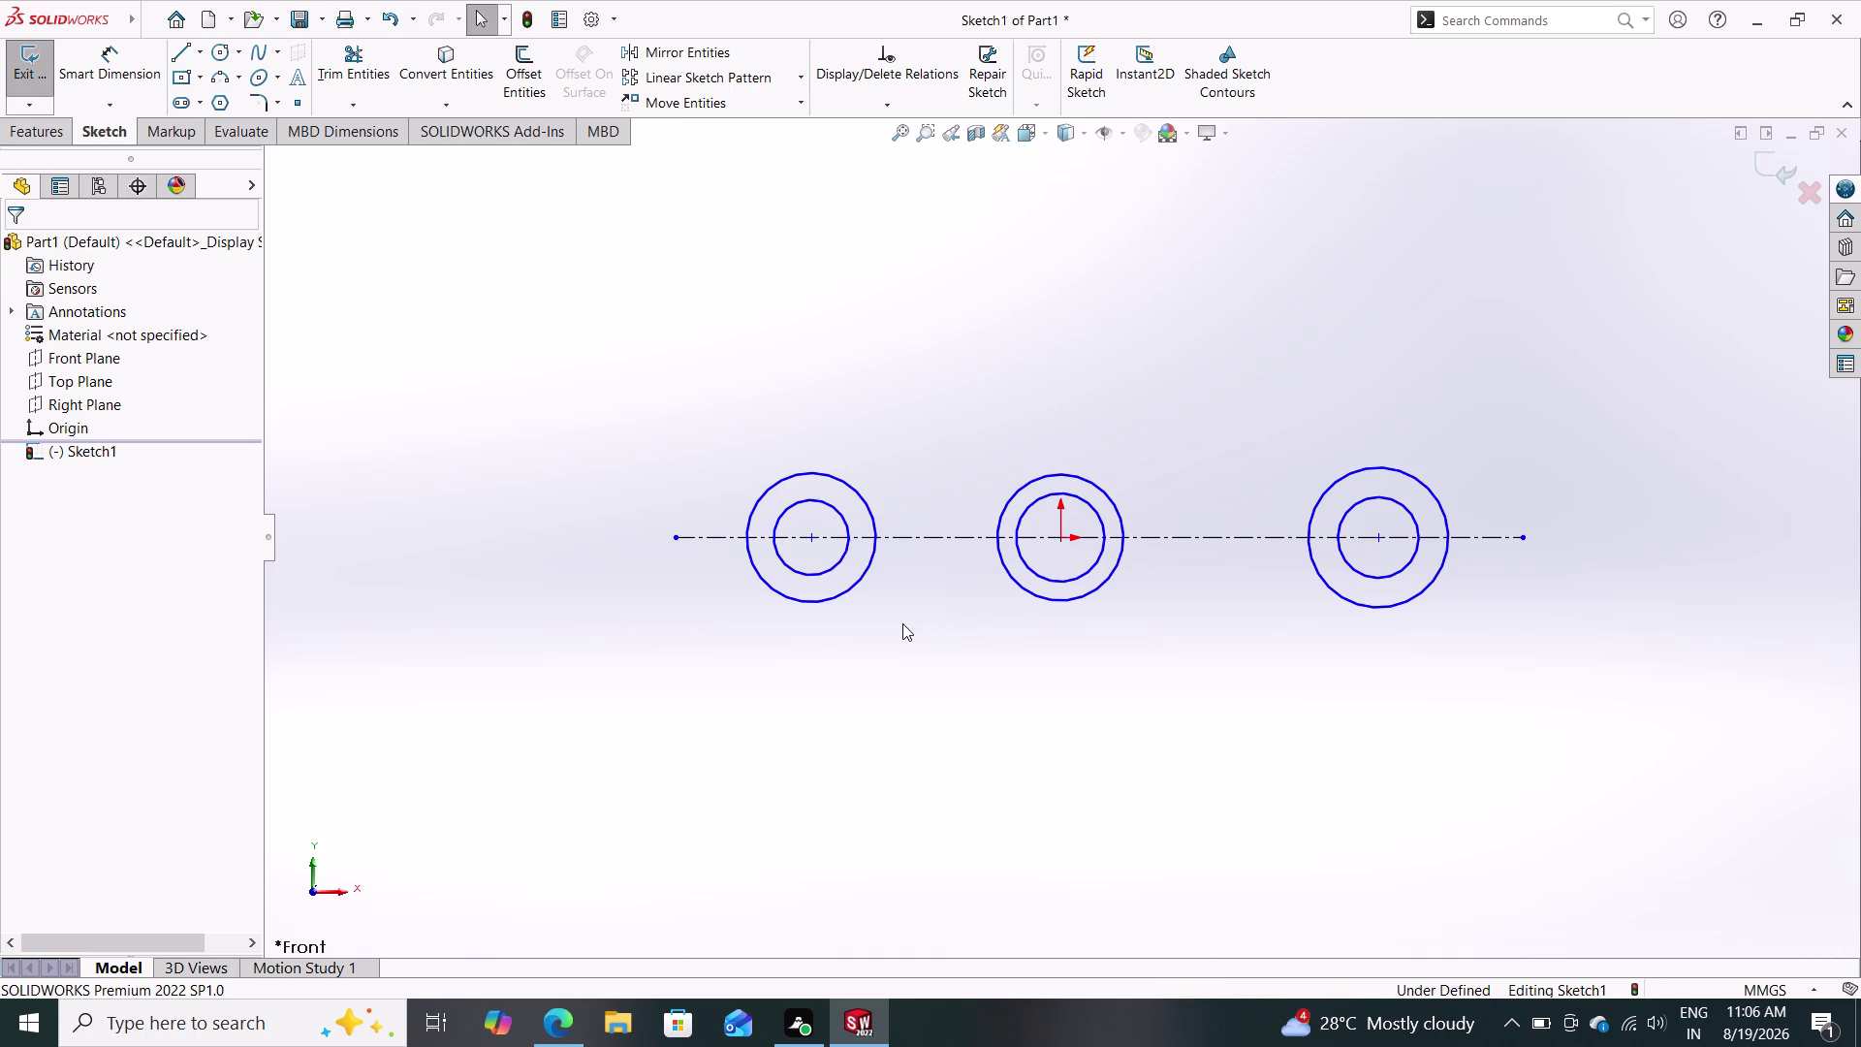
click(128, 76)
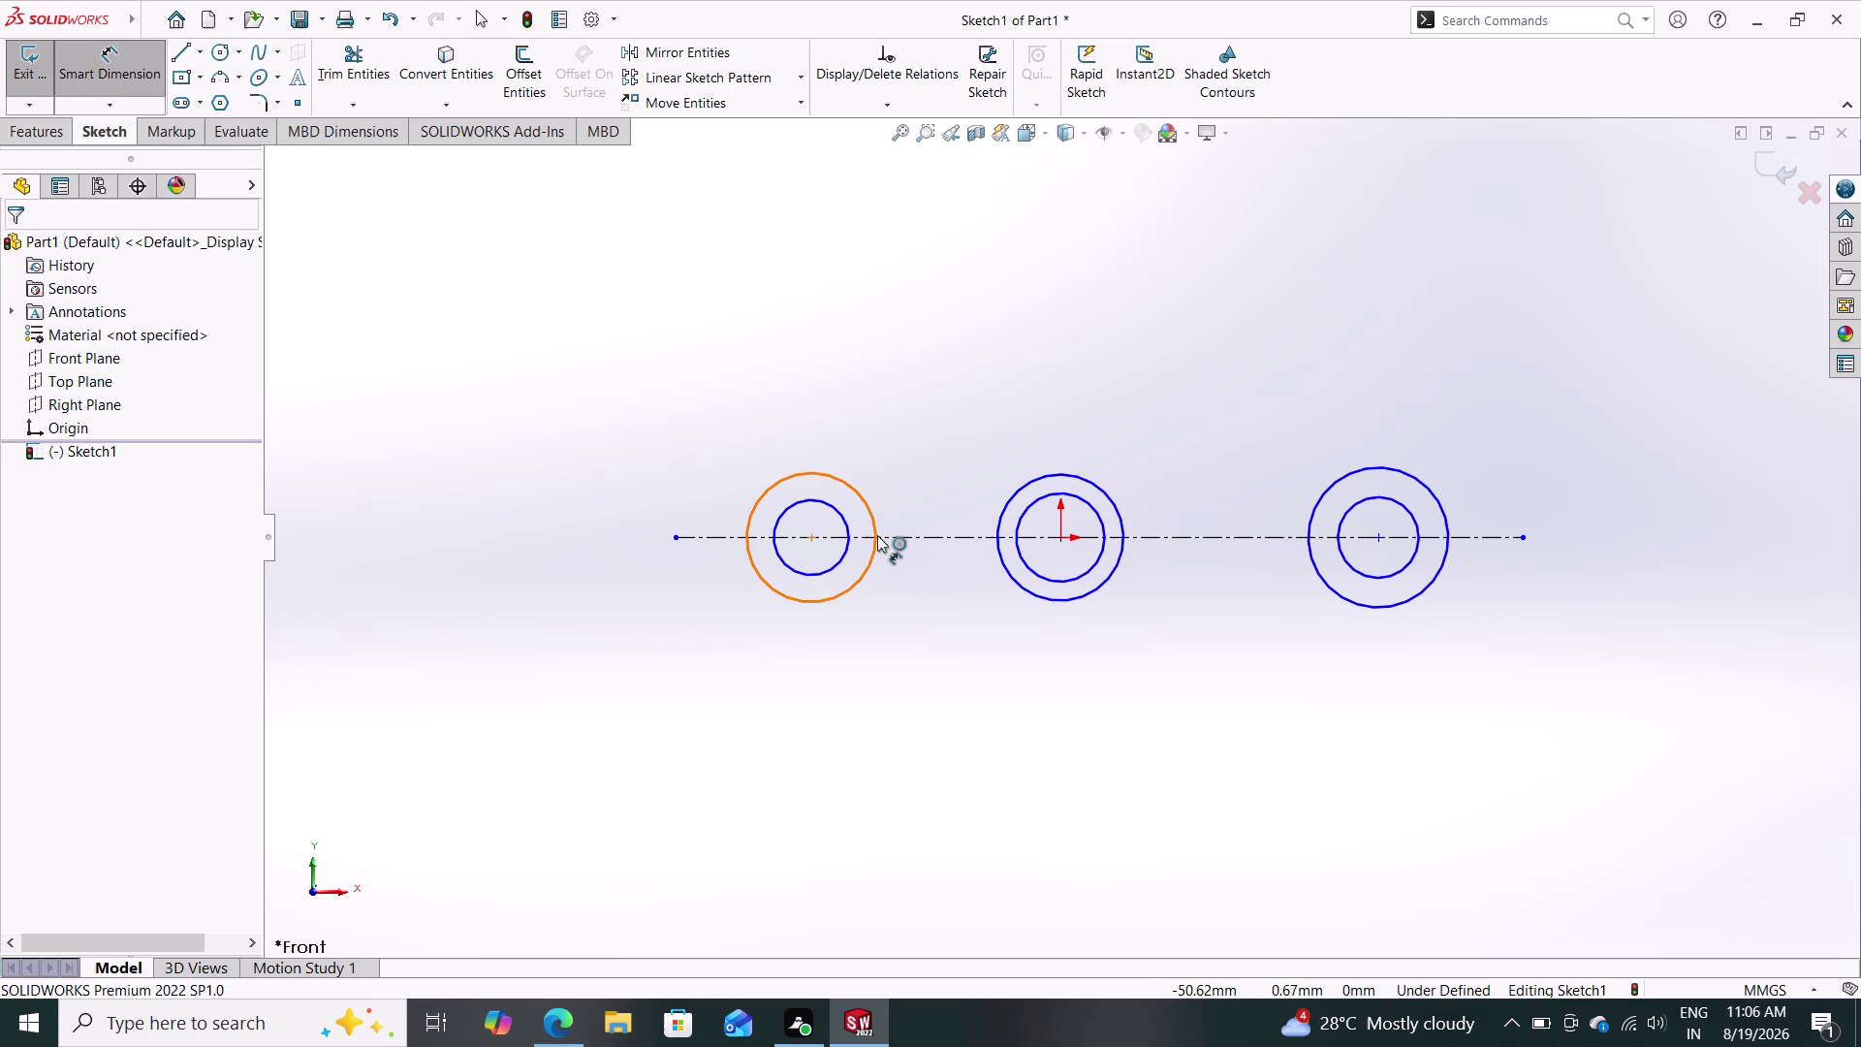
scroll(down, 3)
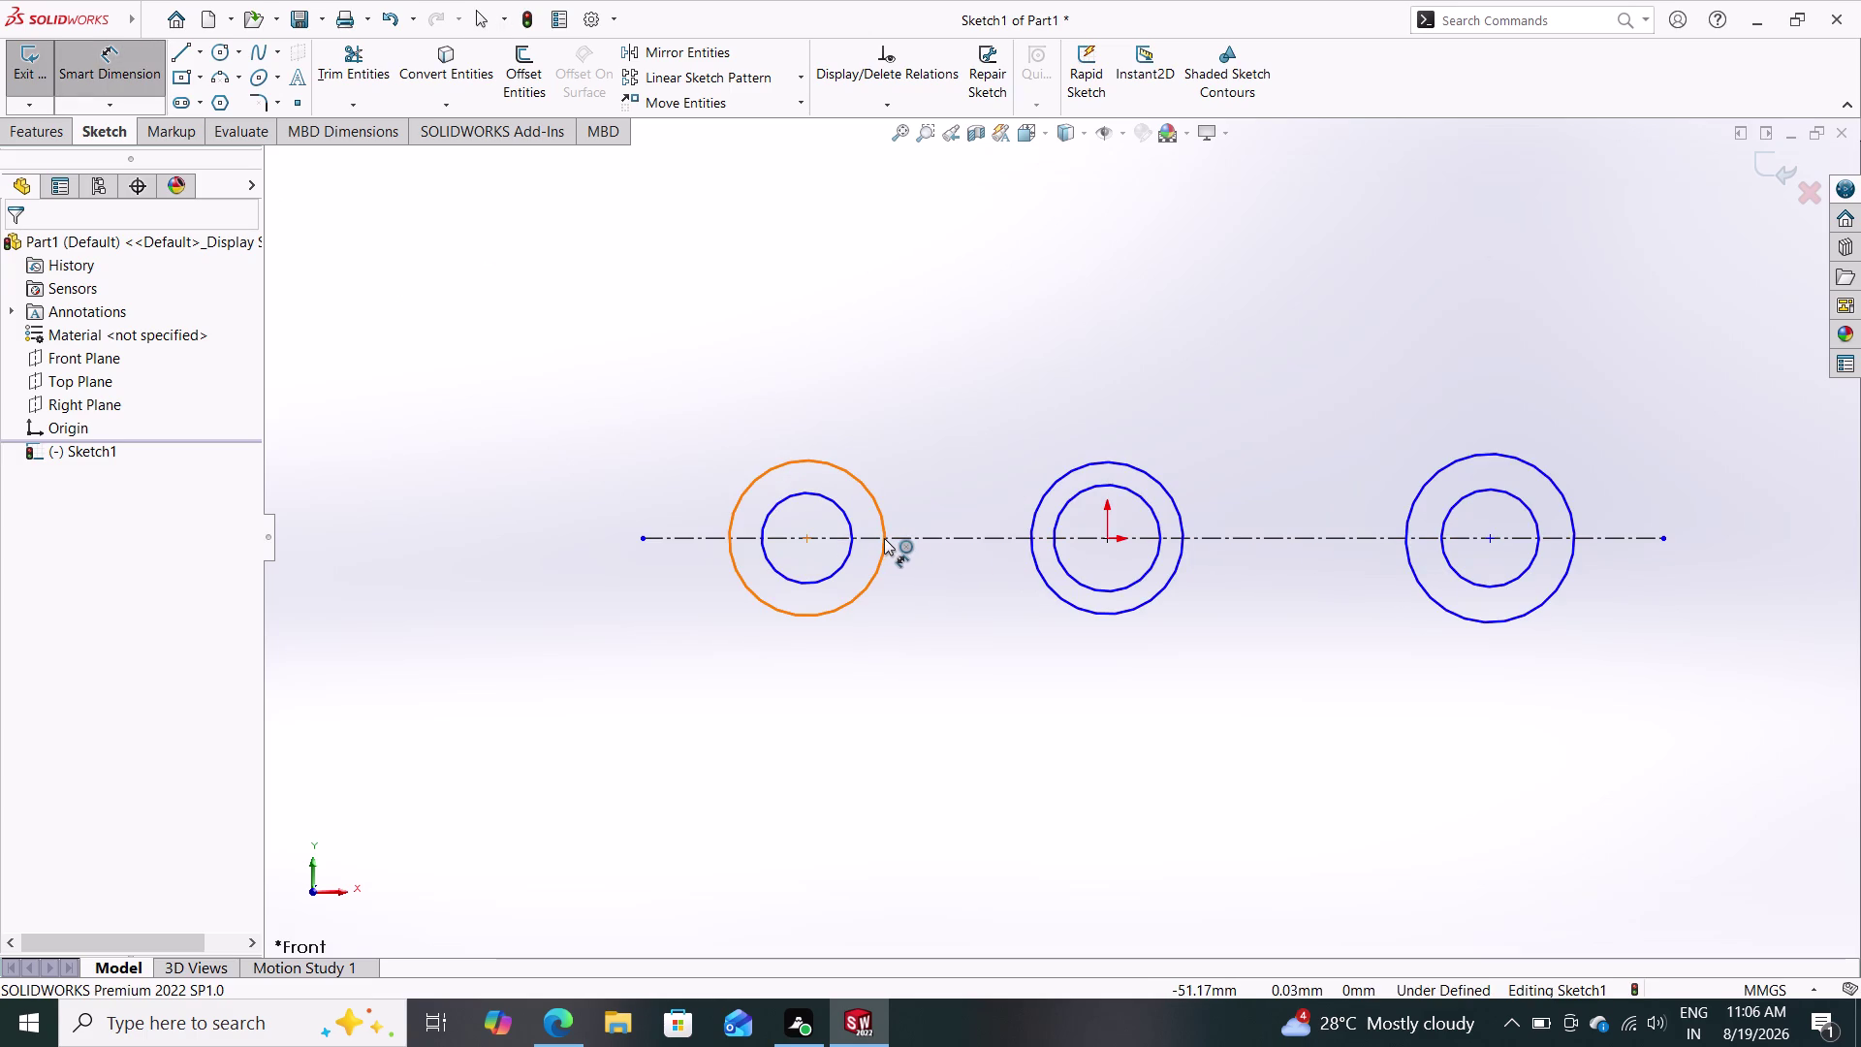
Dimension the two left circles with 20 mm and 30 mm diameters.
scroll(down, 3)
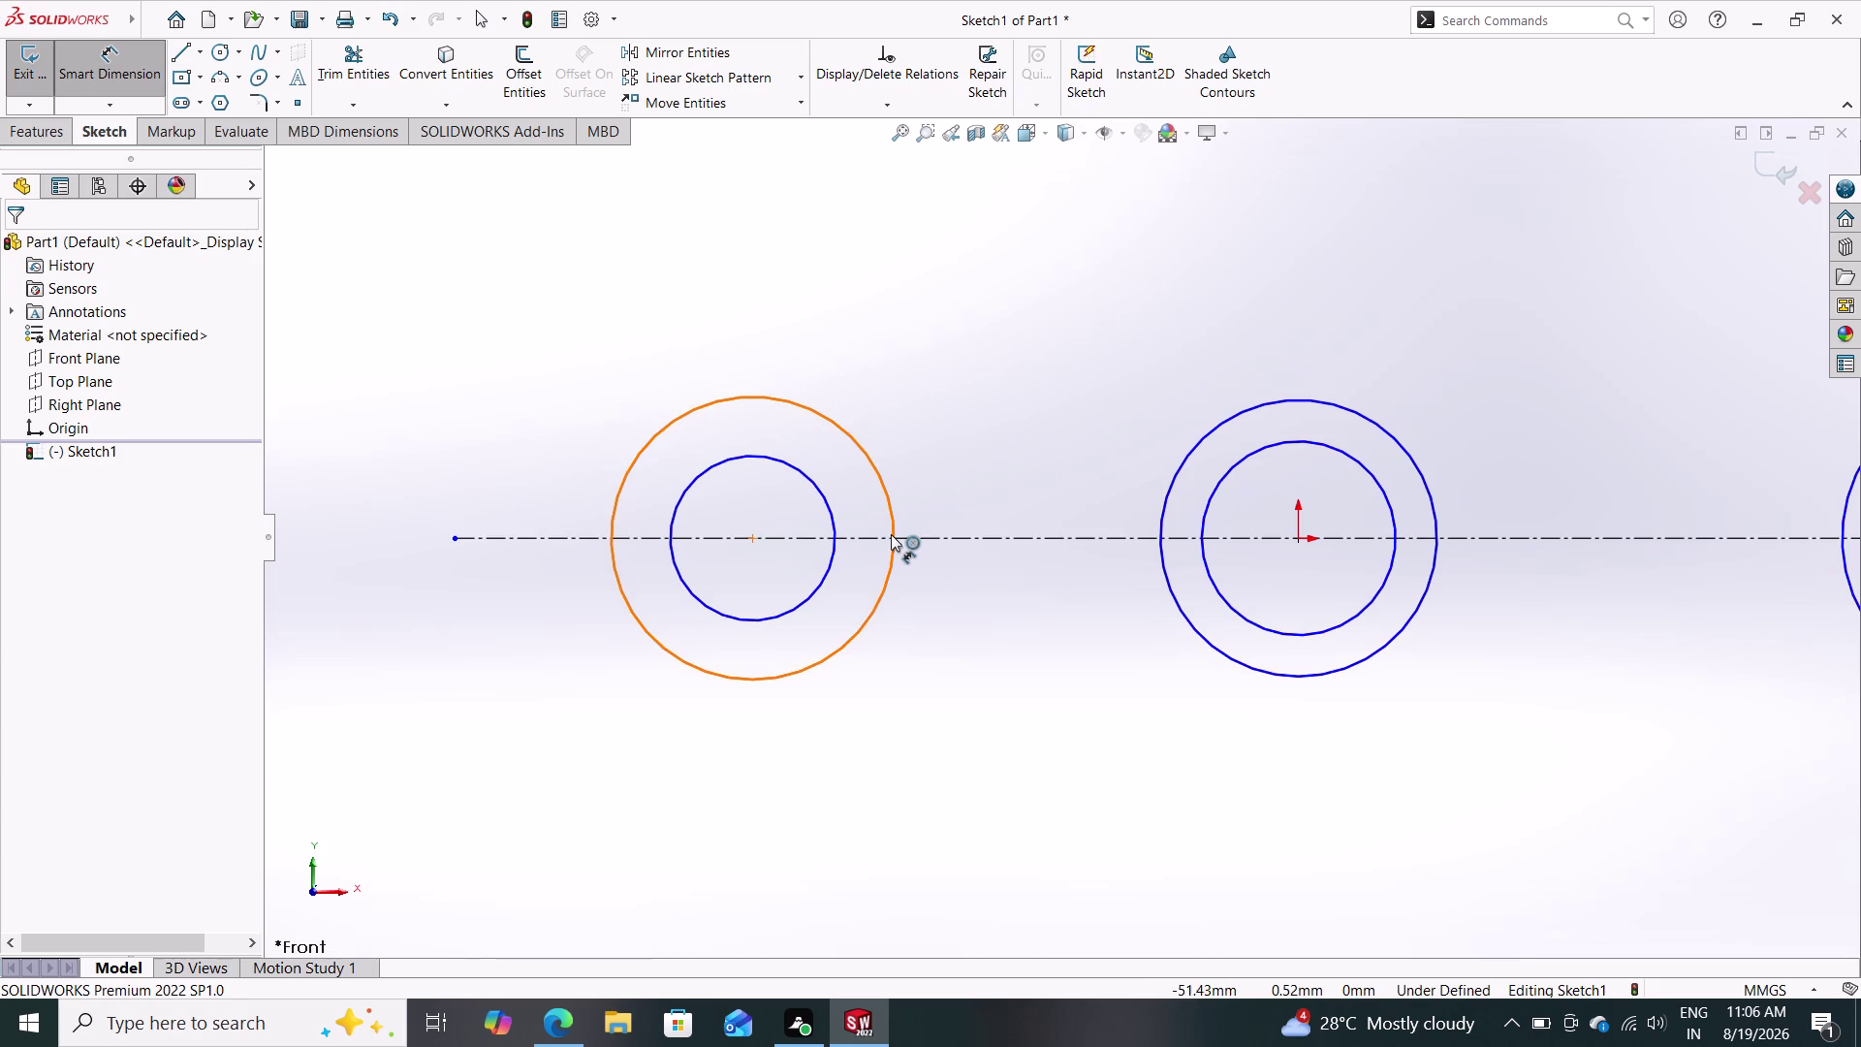
click(893, 536)
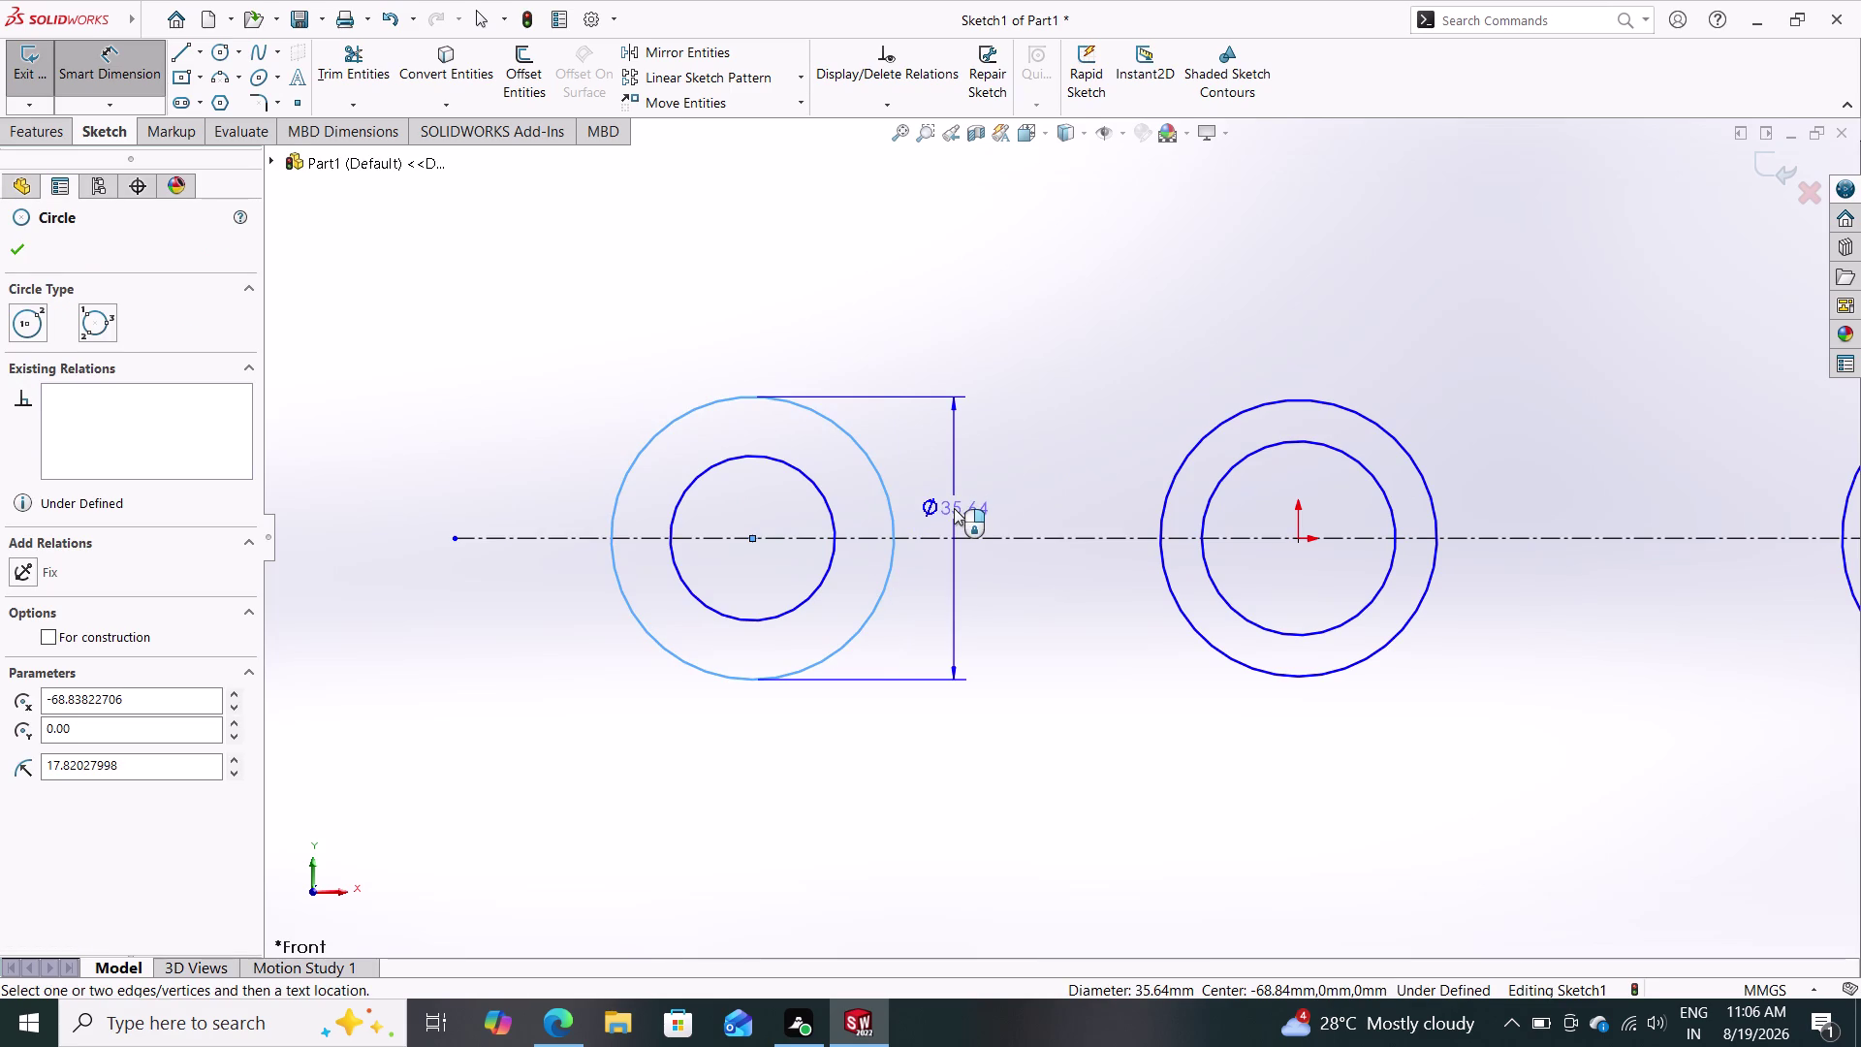
click(954, 508)
text(2)
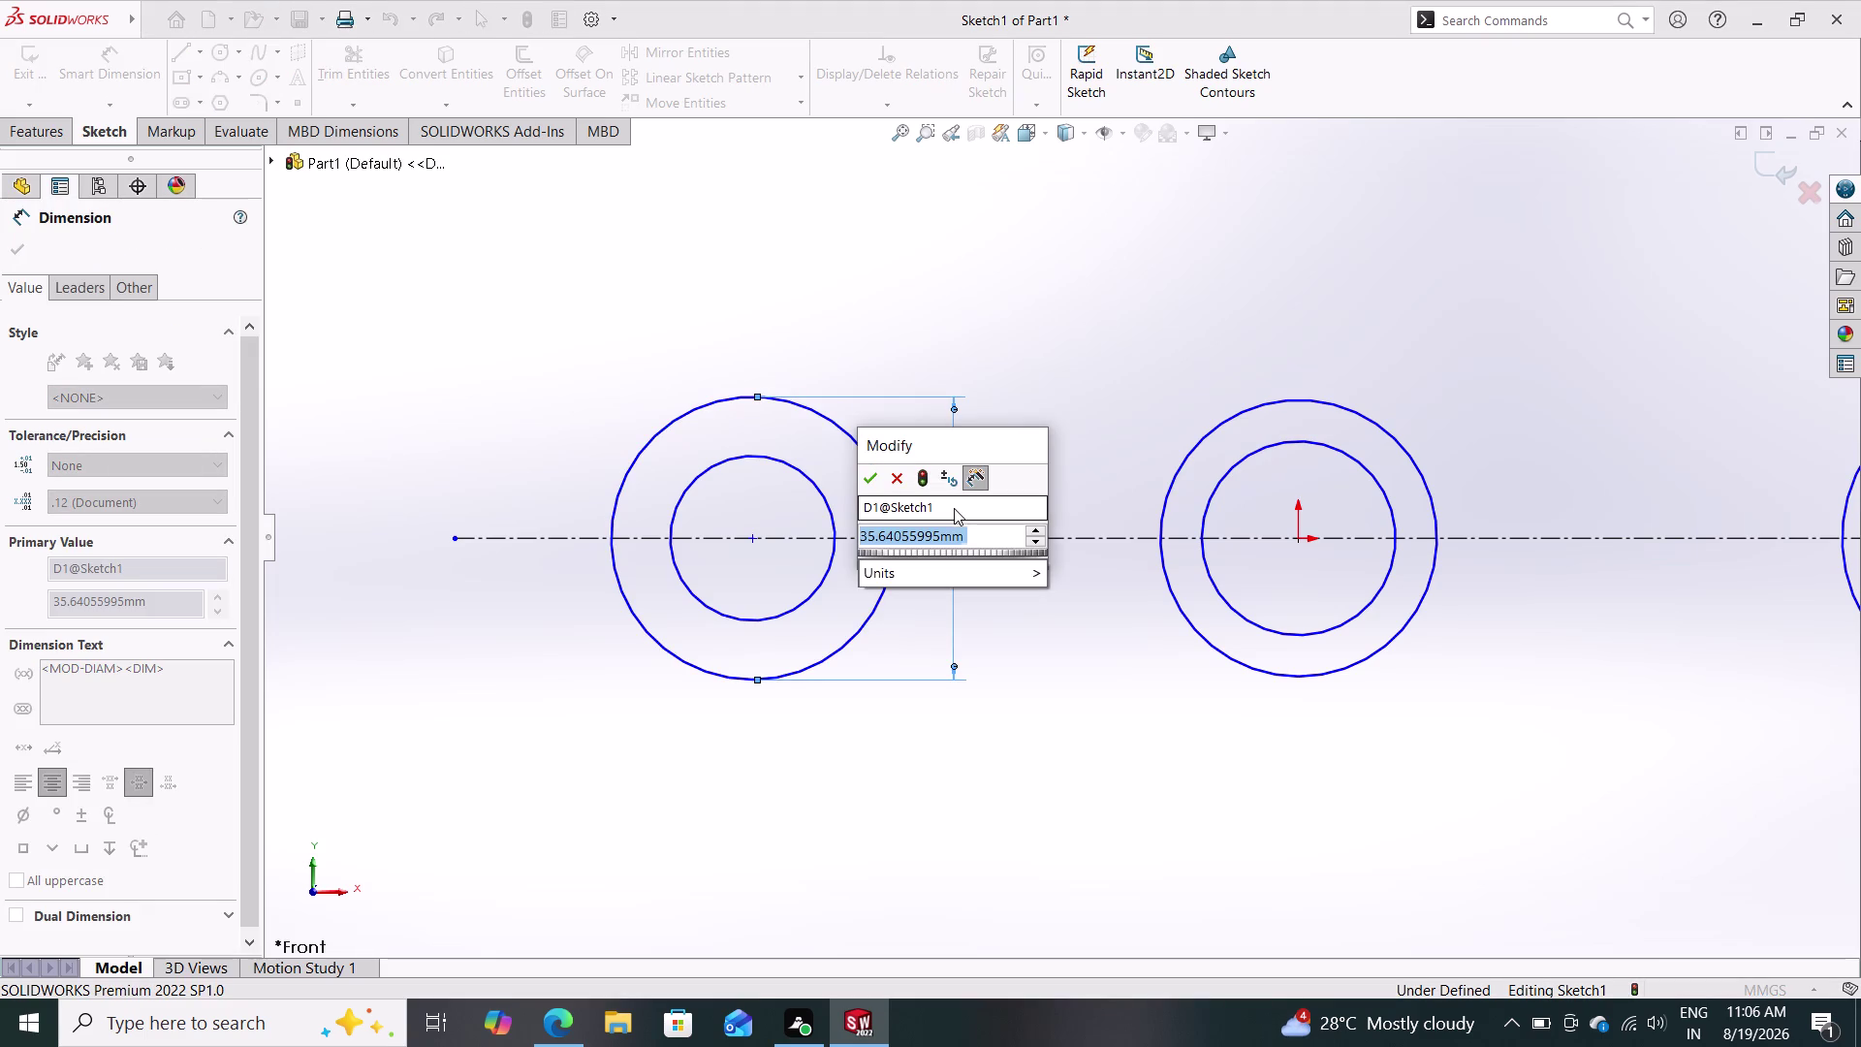
text(0)
key(Return)
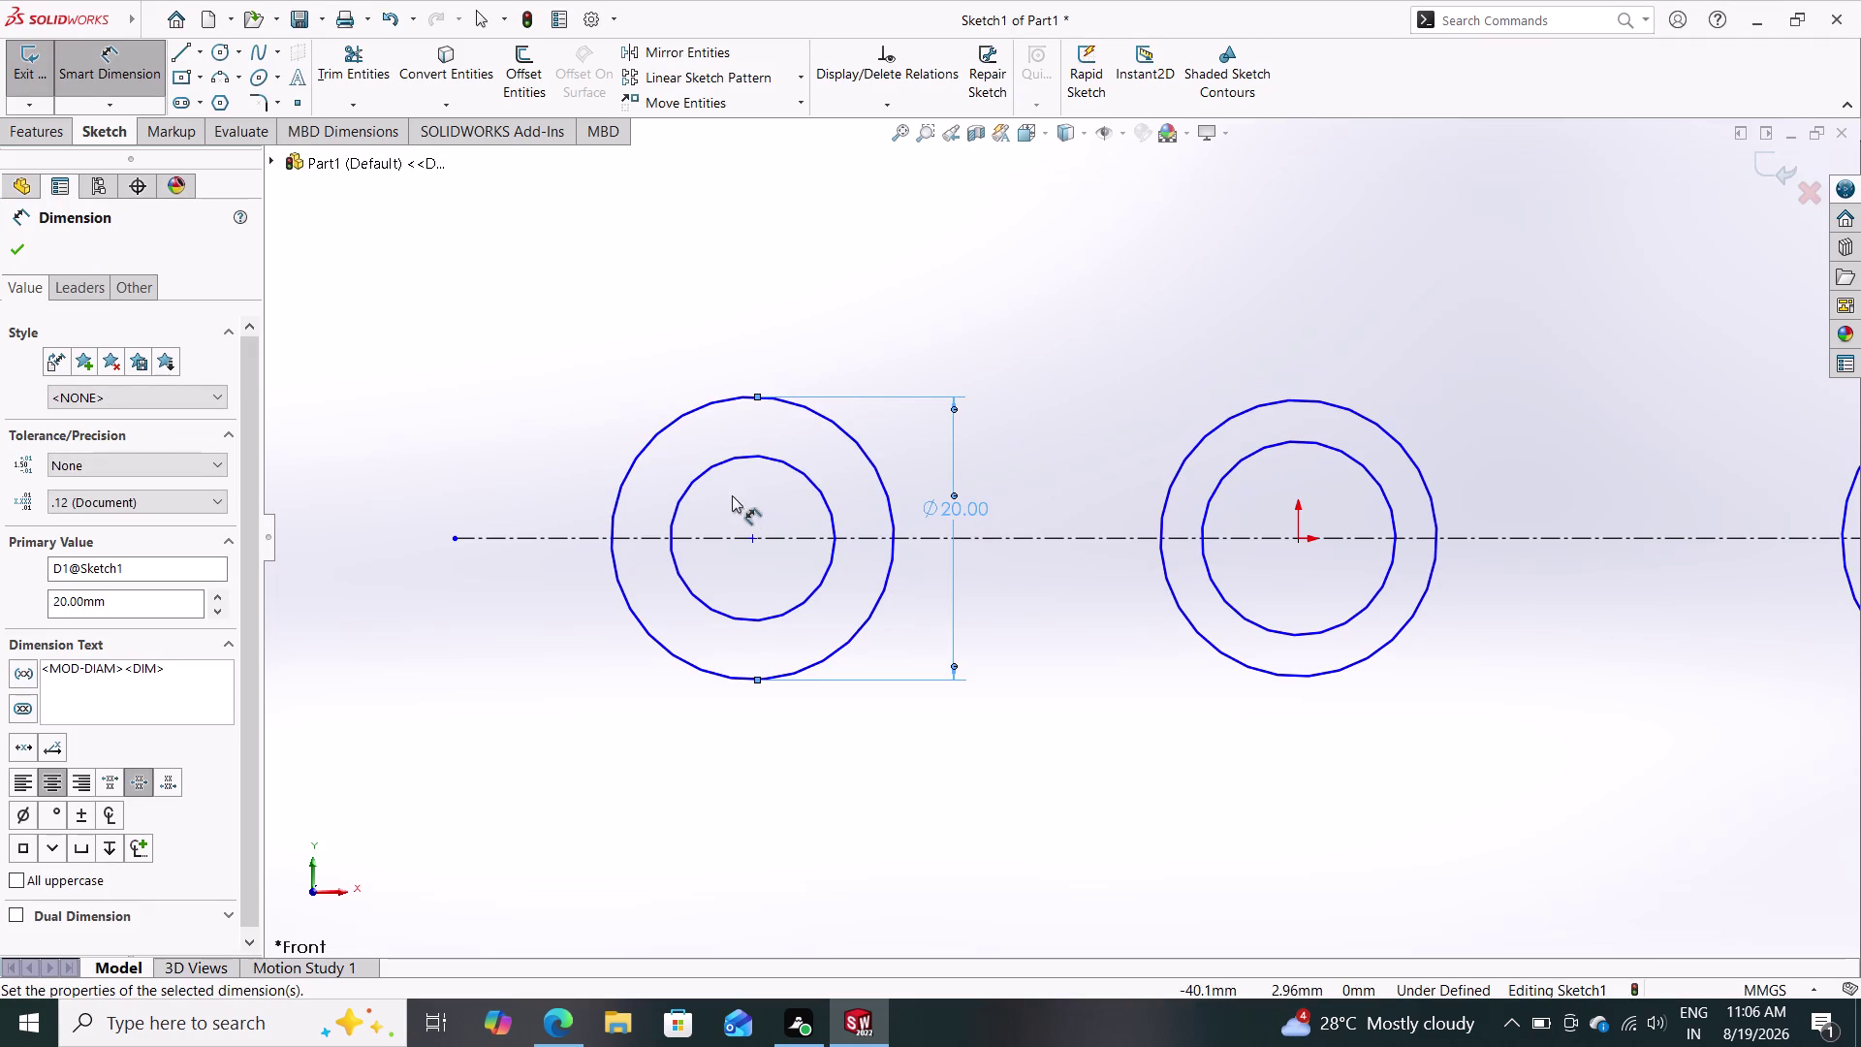
click(818, 486)
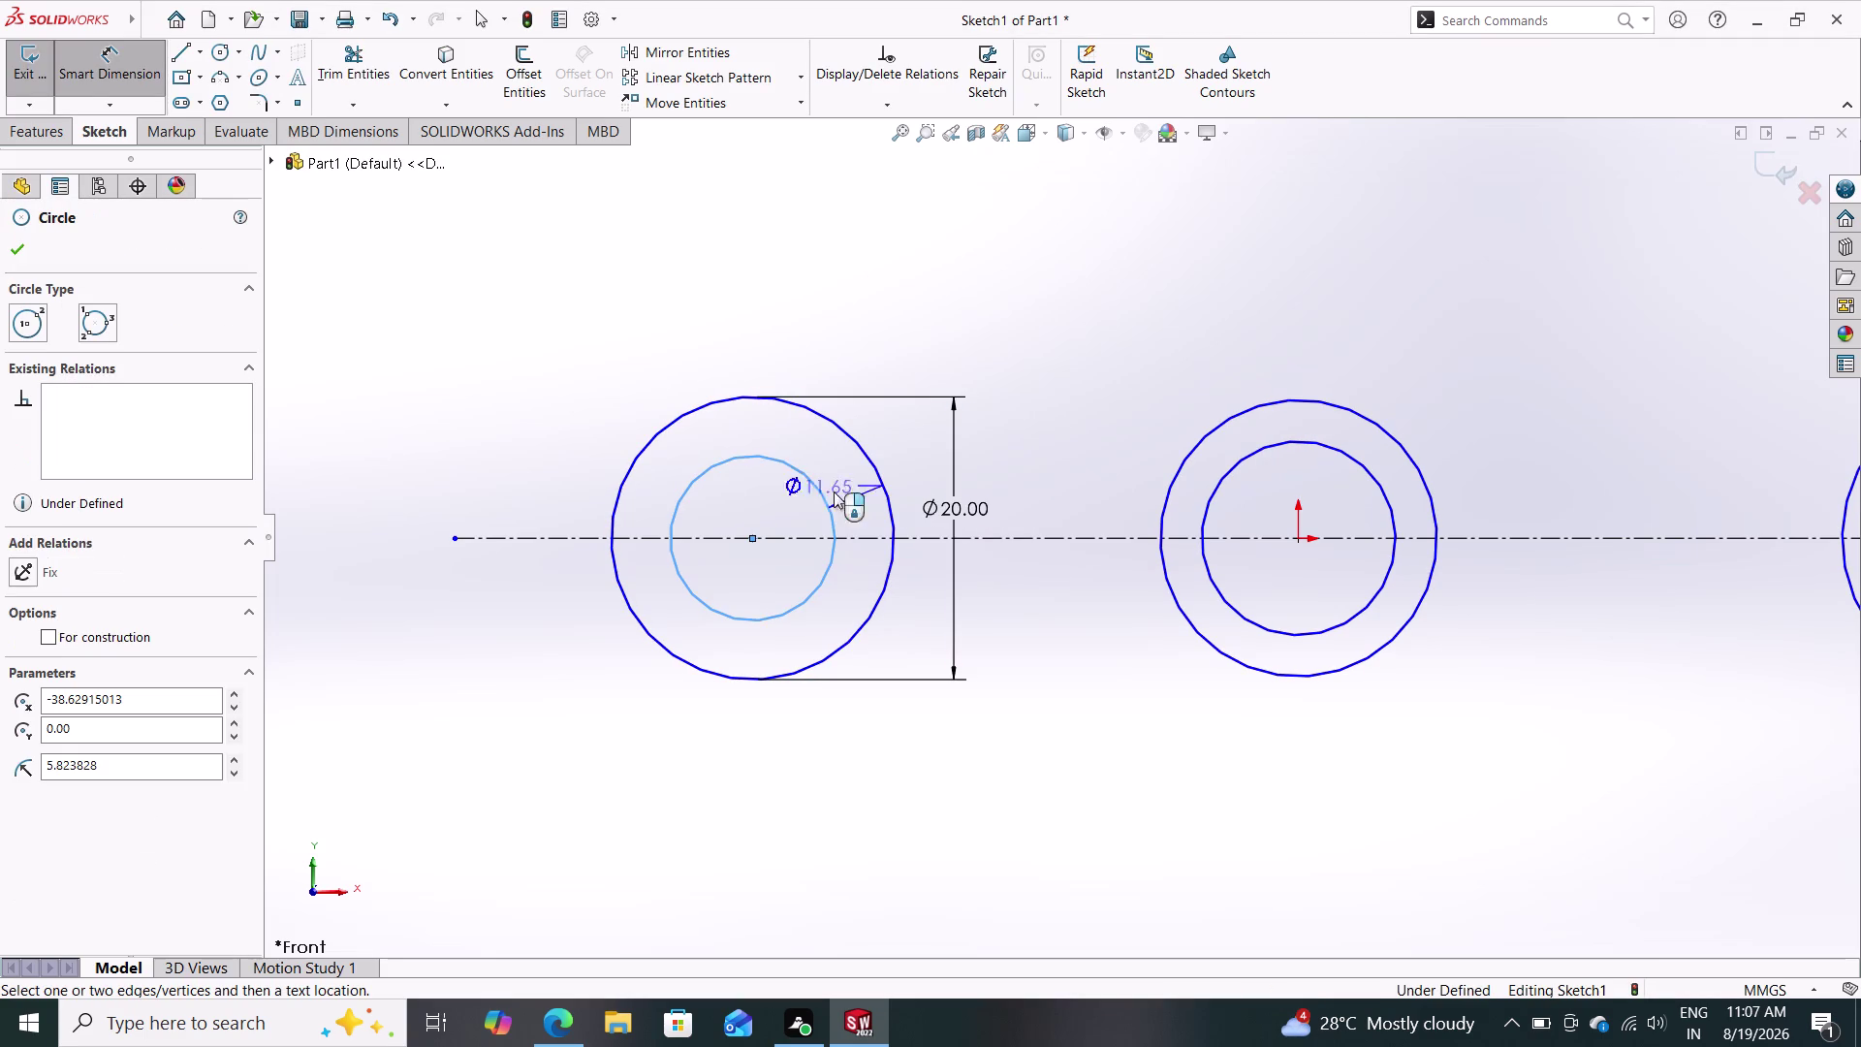
click(913, 522)
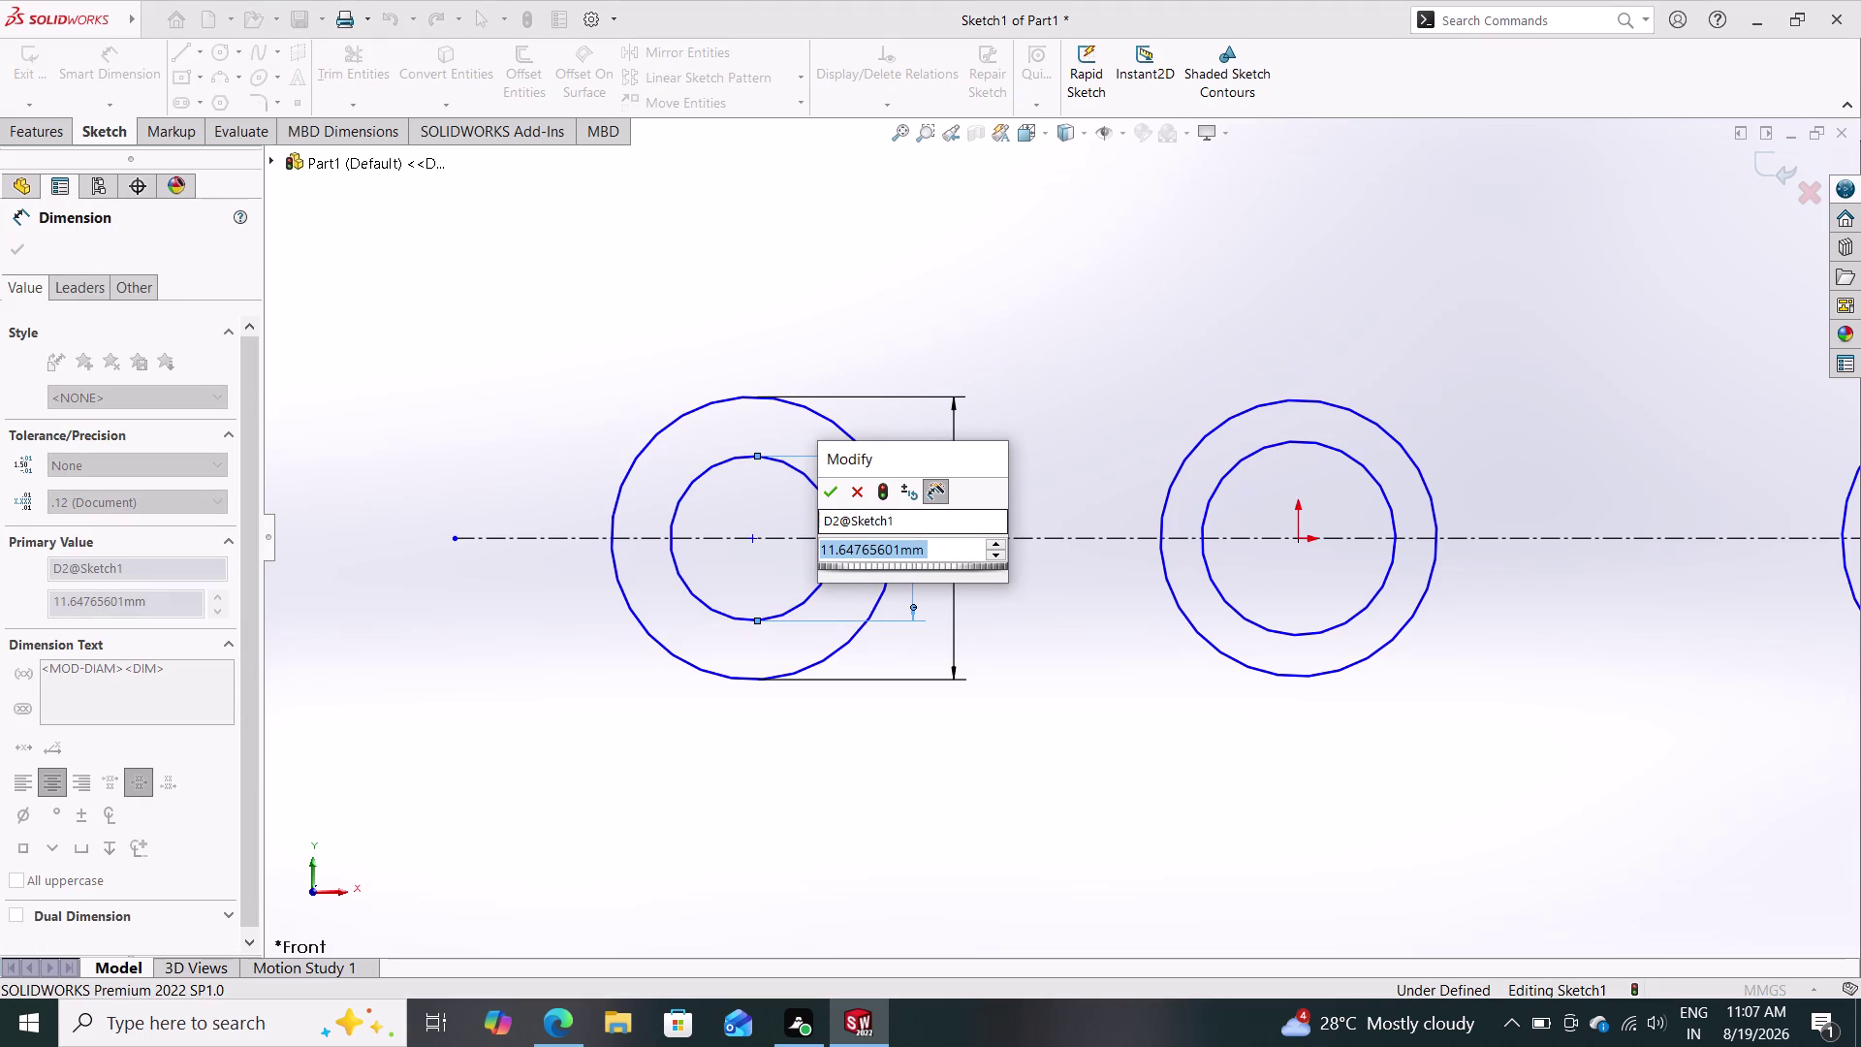
text(30)
key(Return)
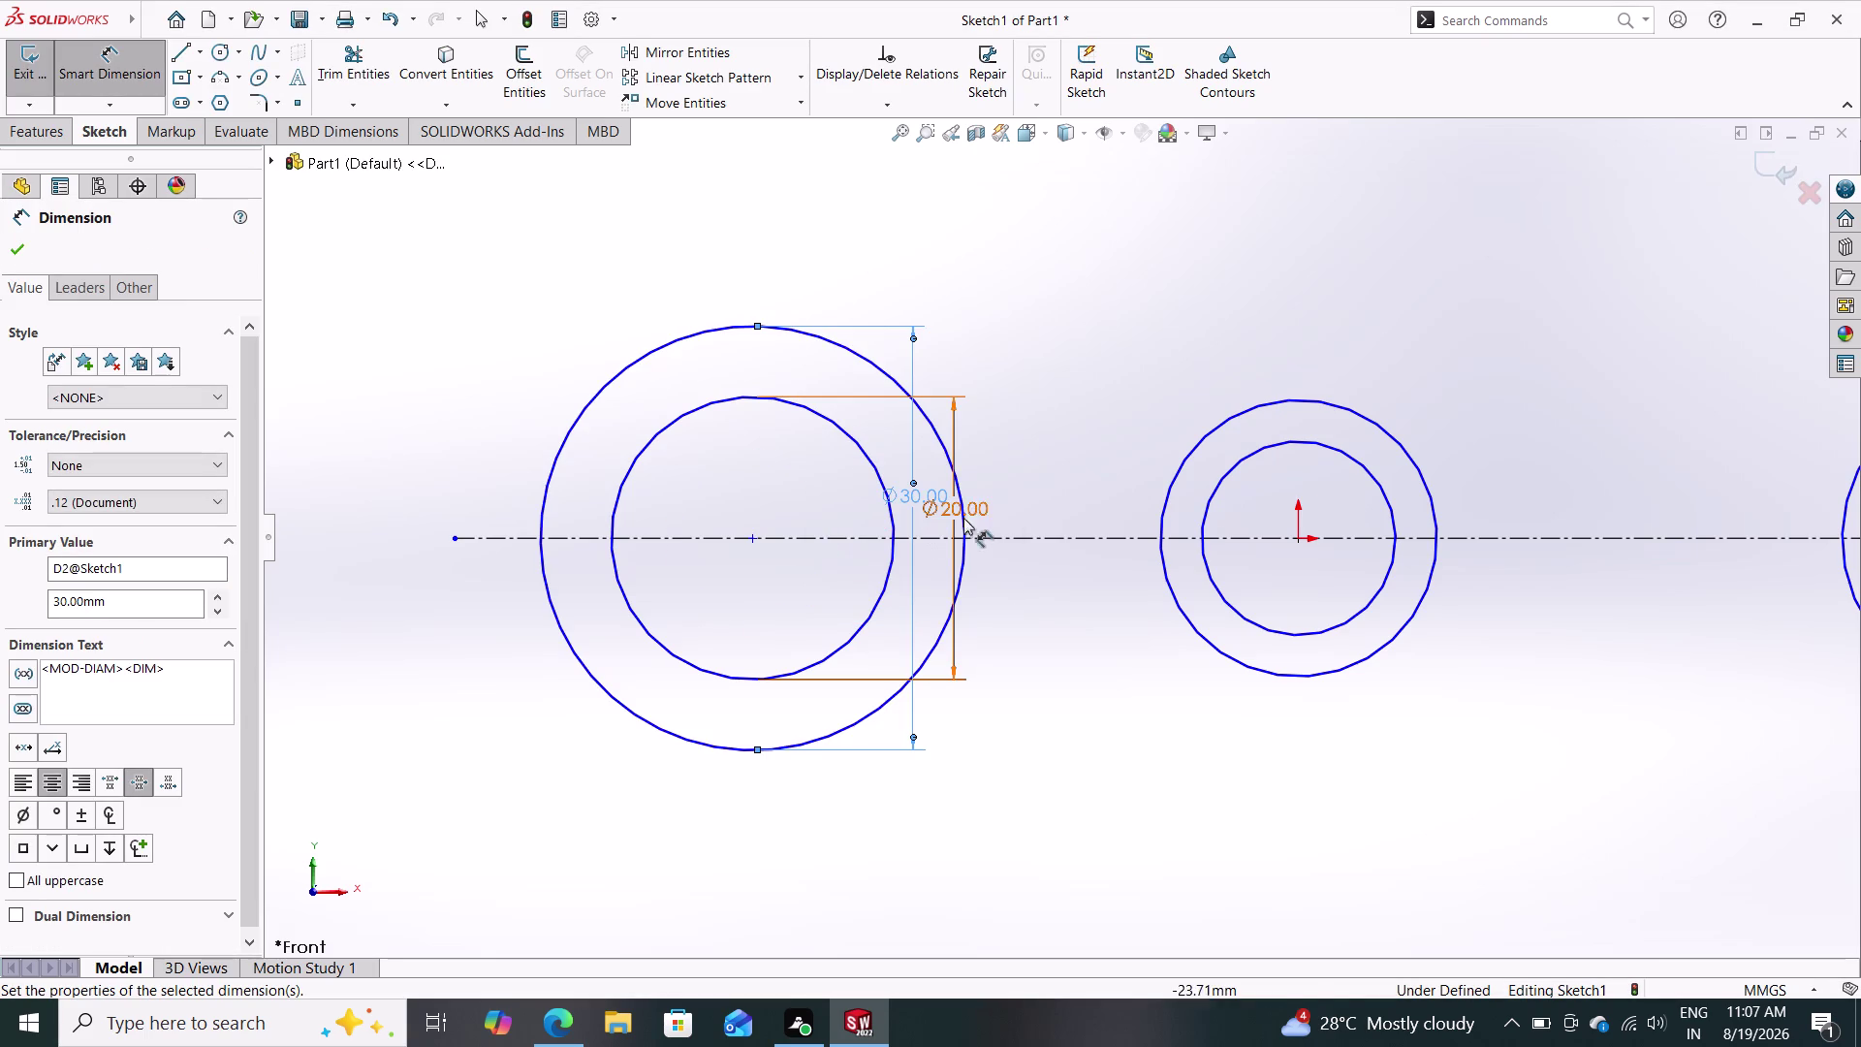
Change the left outer circle's 20 mm diameter to 40 mm.
double_click(963, 500)
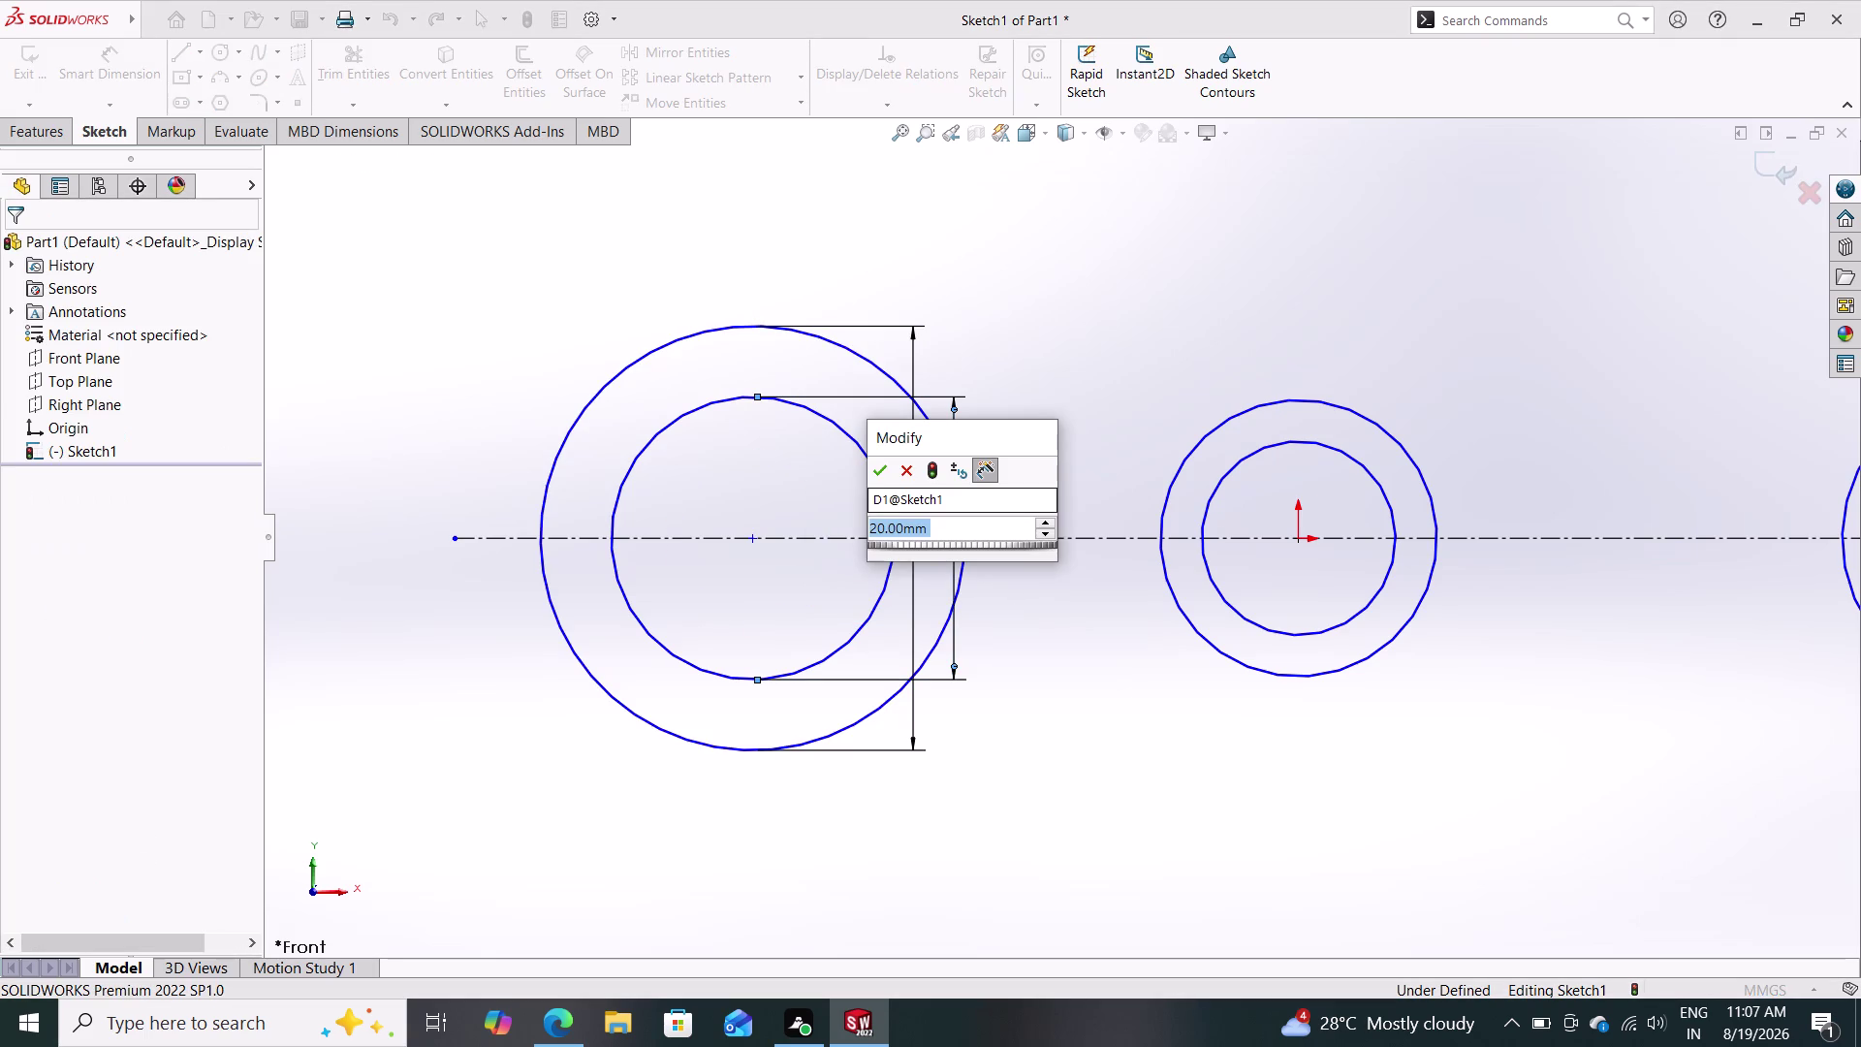
text(40)
key(Return)
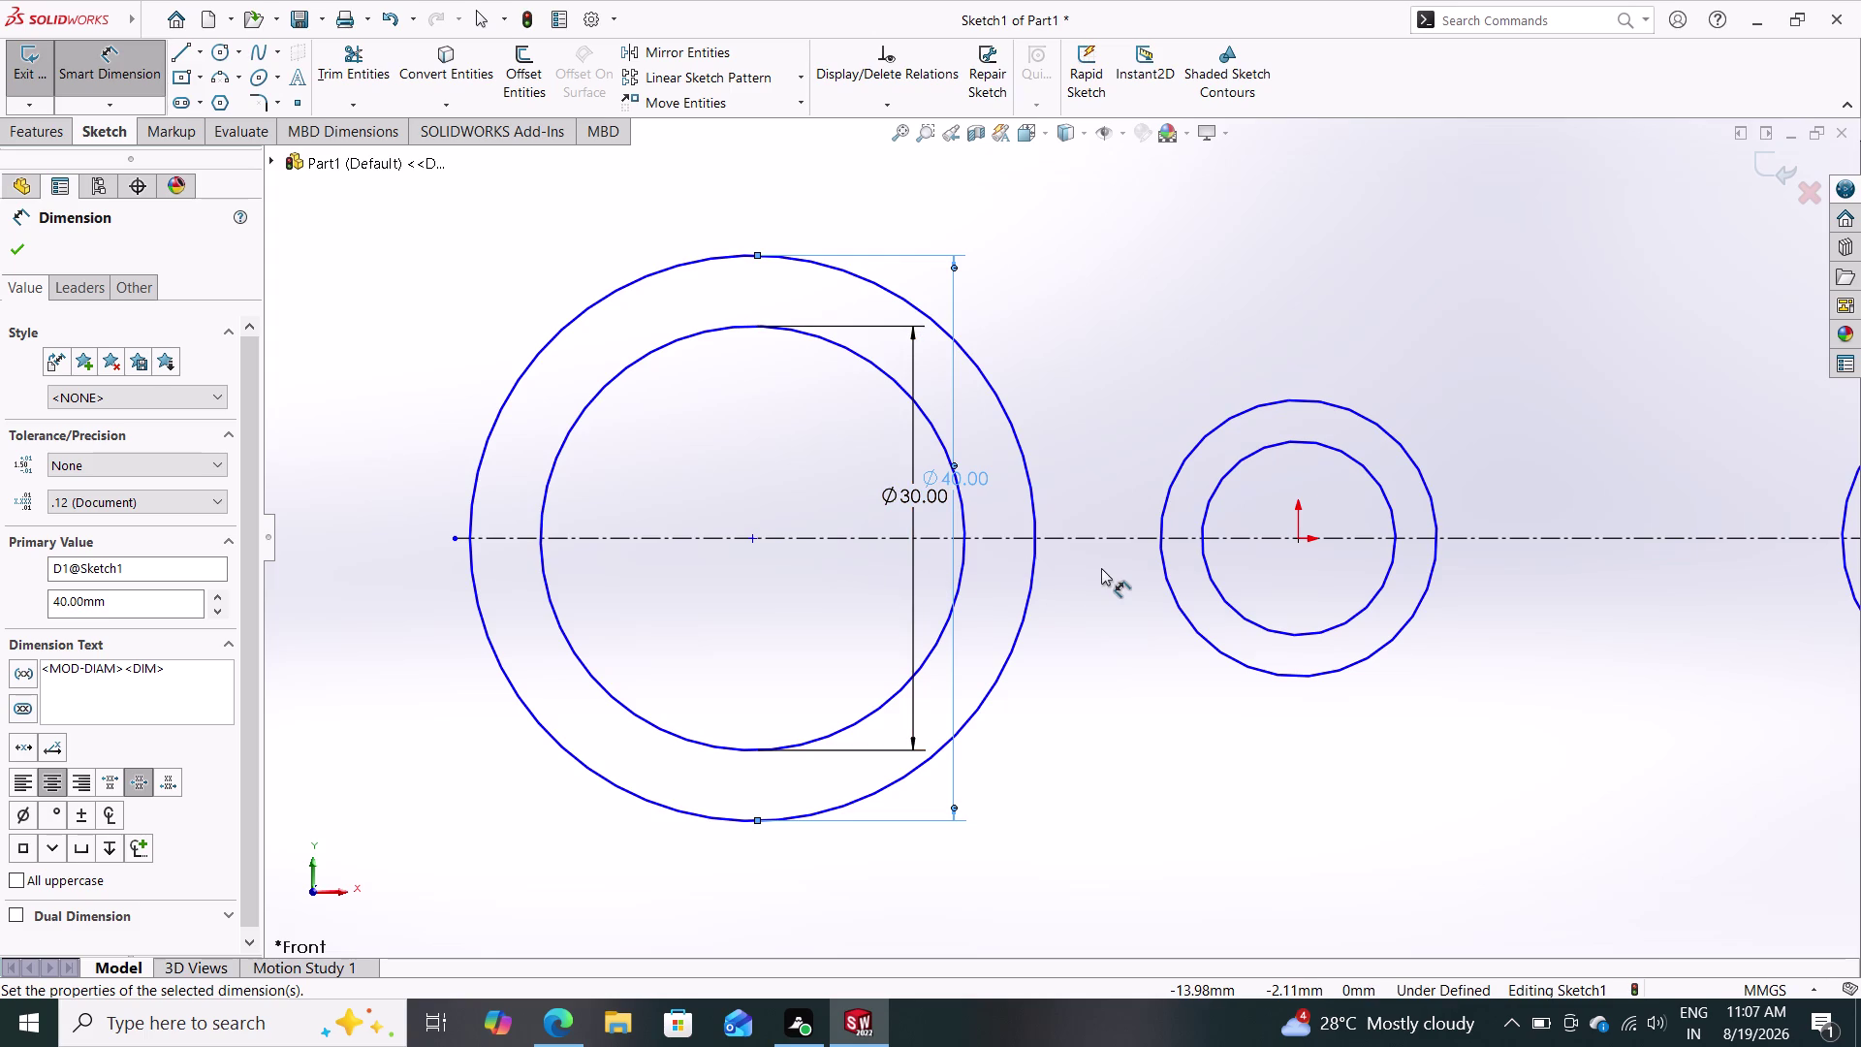
scroll(down, 3)
scroll(up, 3)
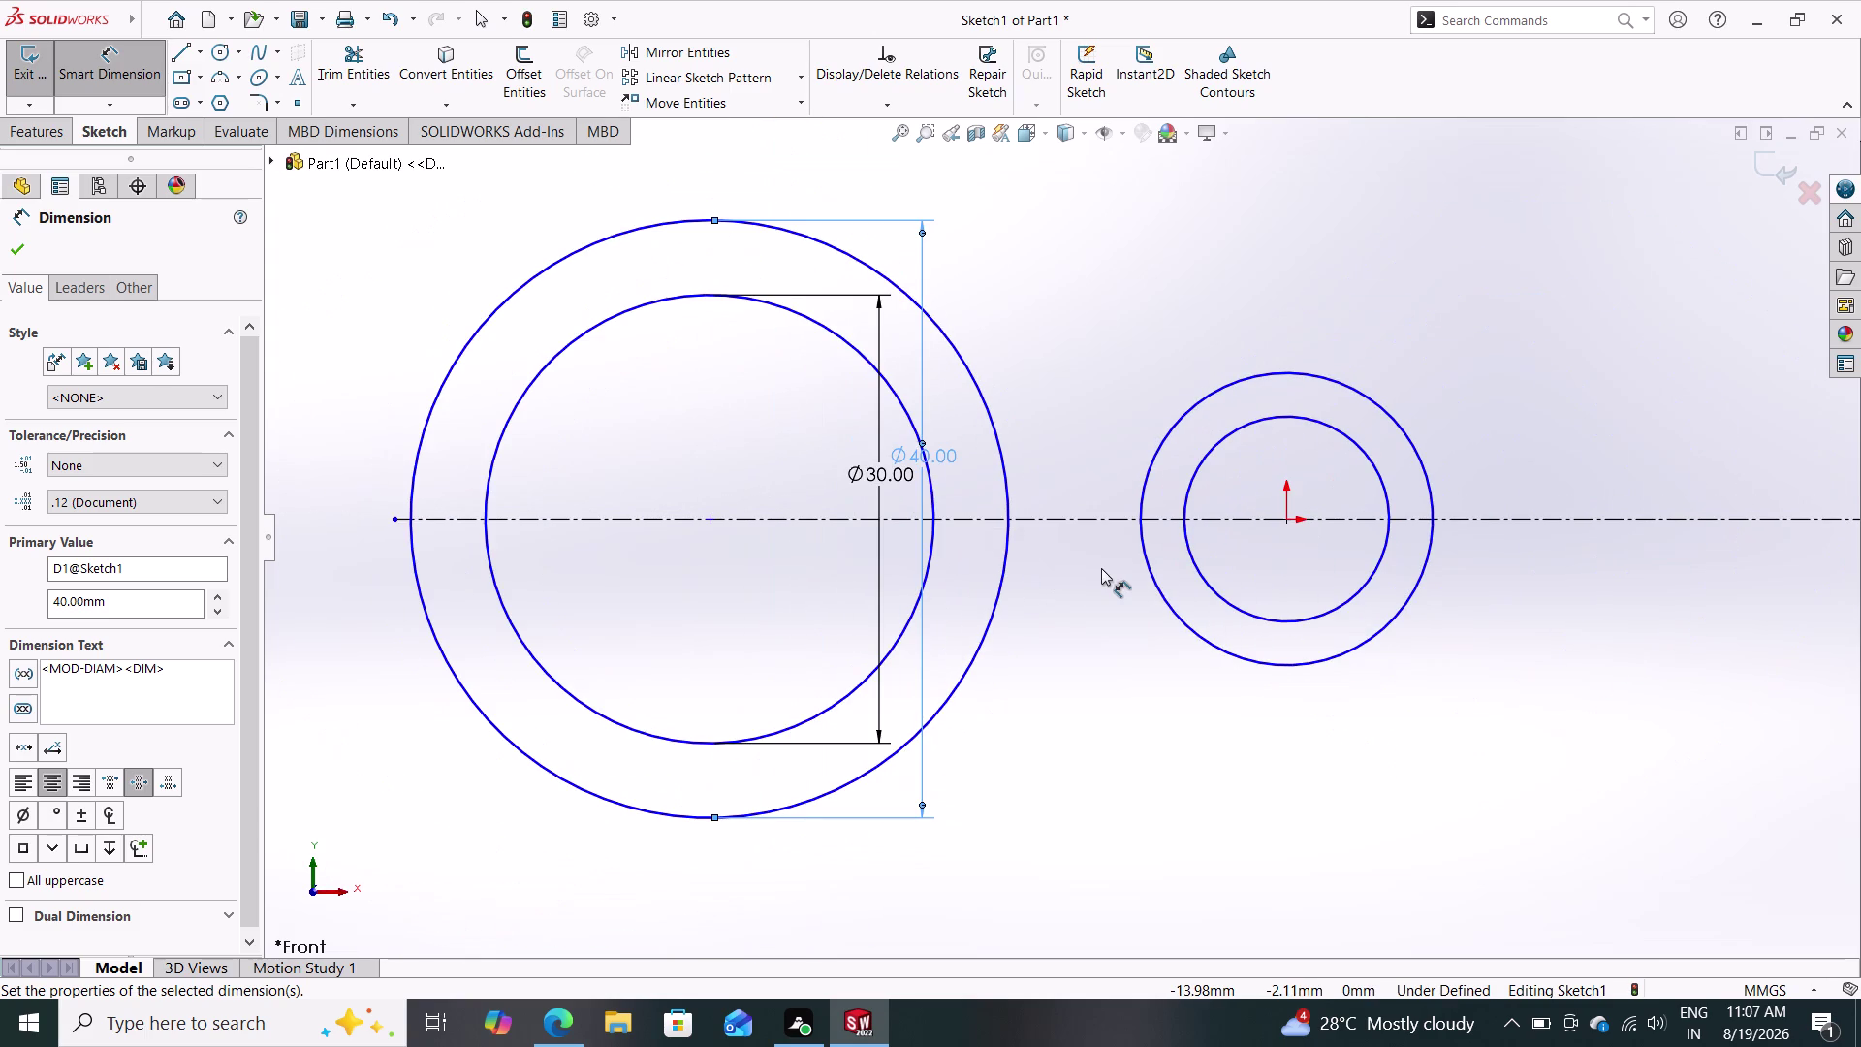
click(1354, 441)
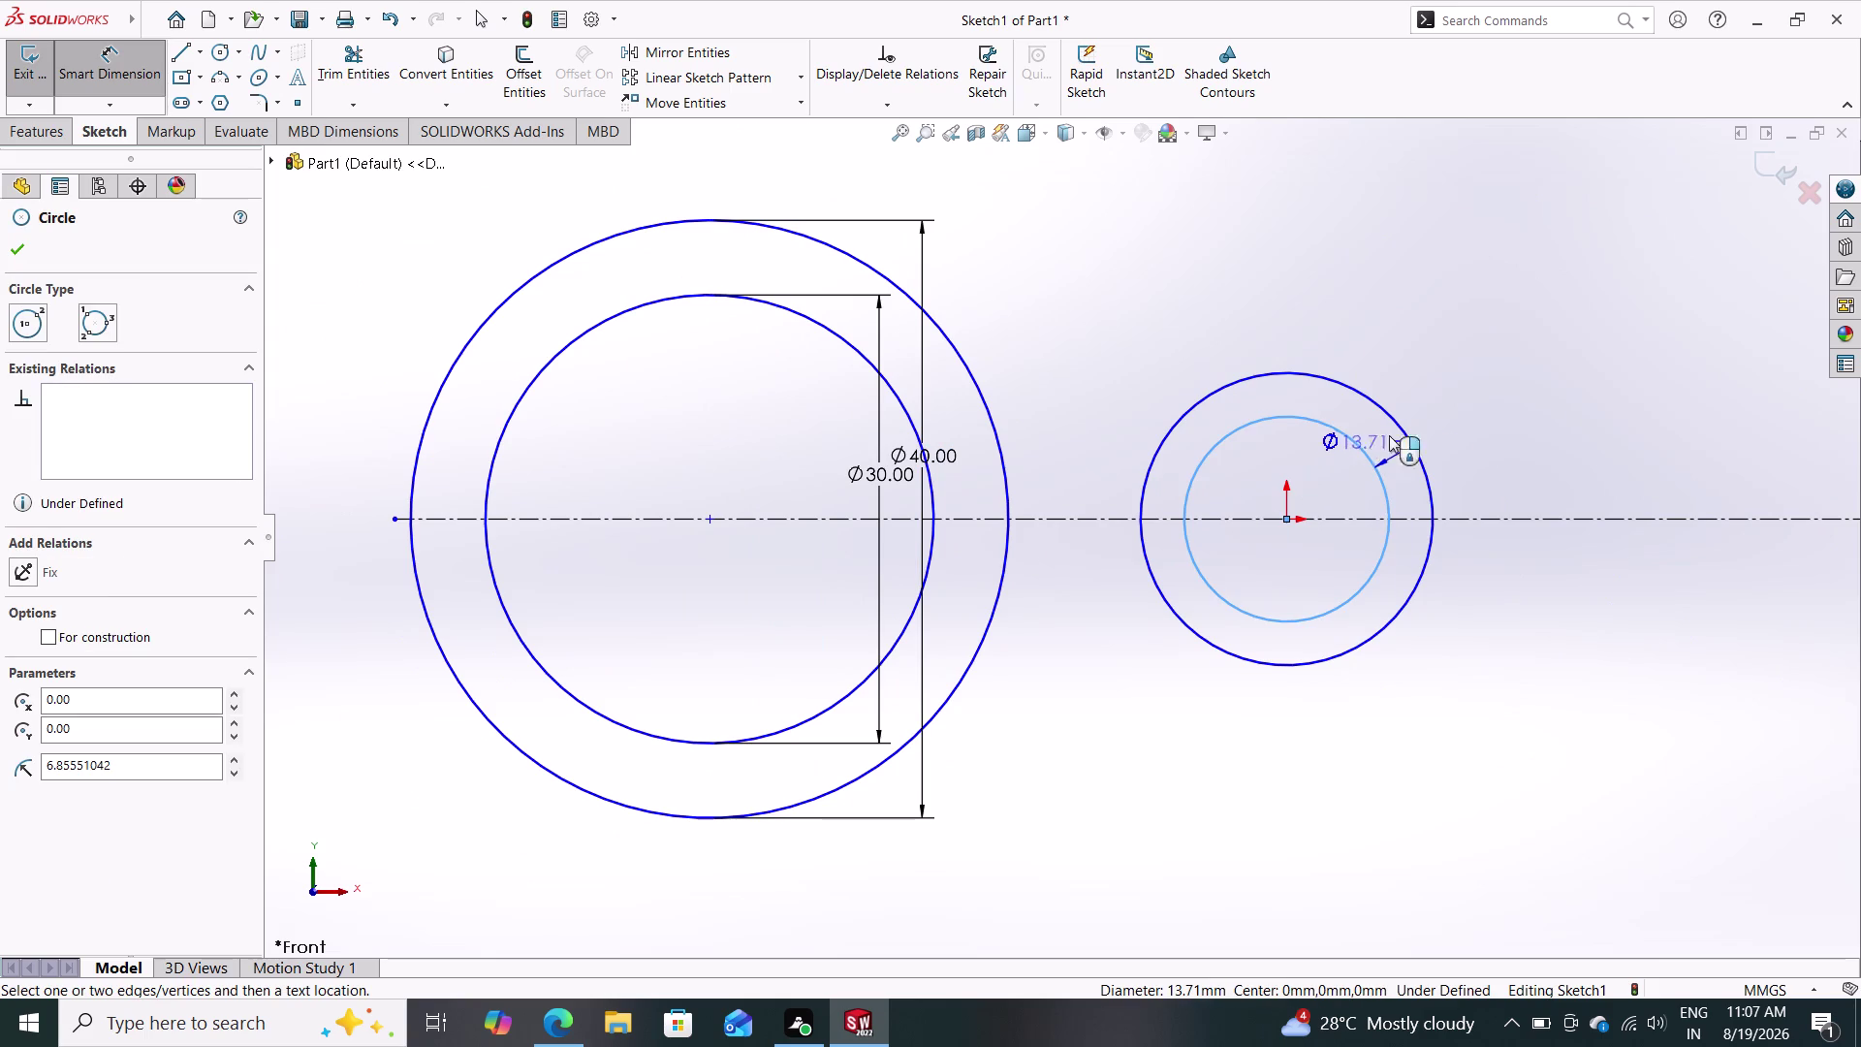
Dimension the middle inner circle at 40 mm and the outer circle at 60 mm.
click(1541, 513)
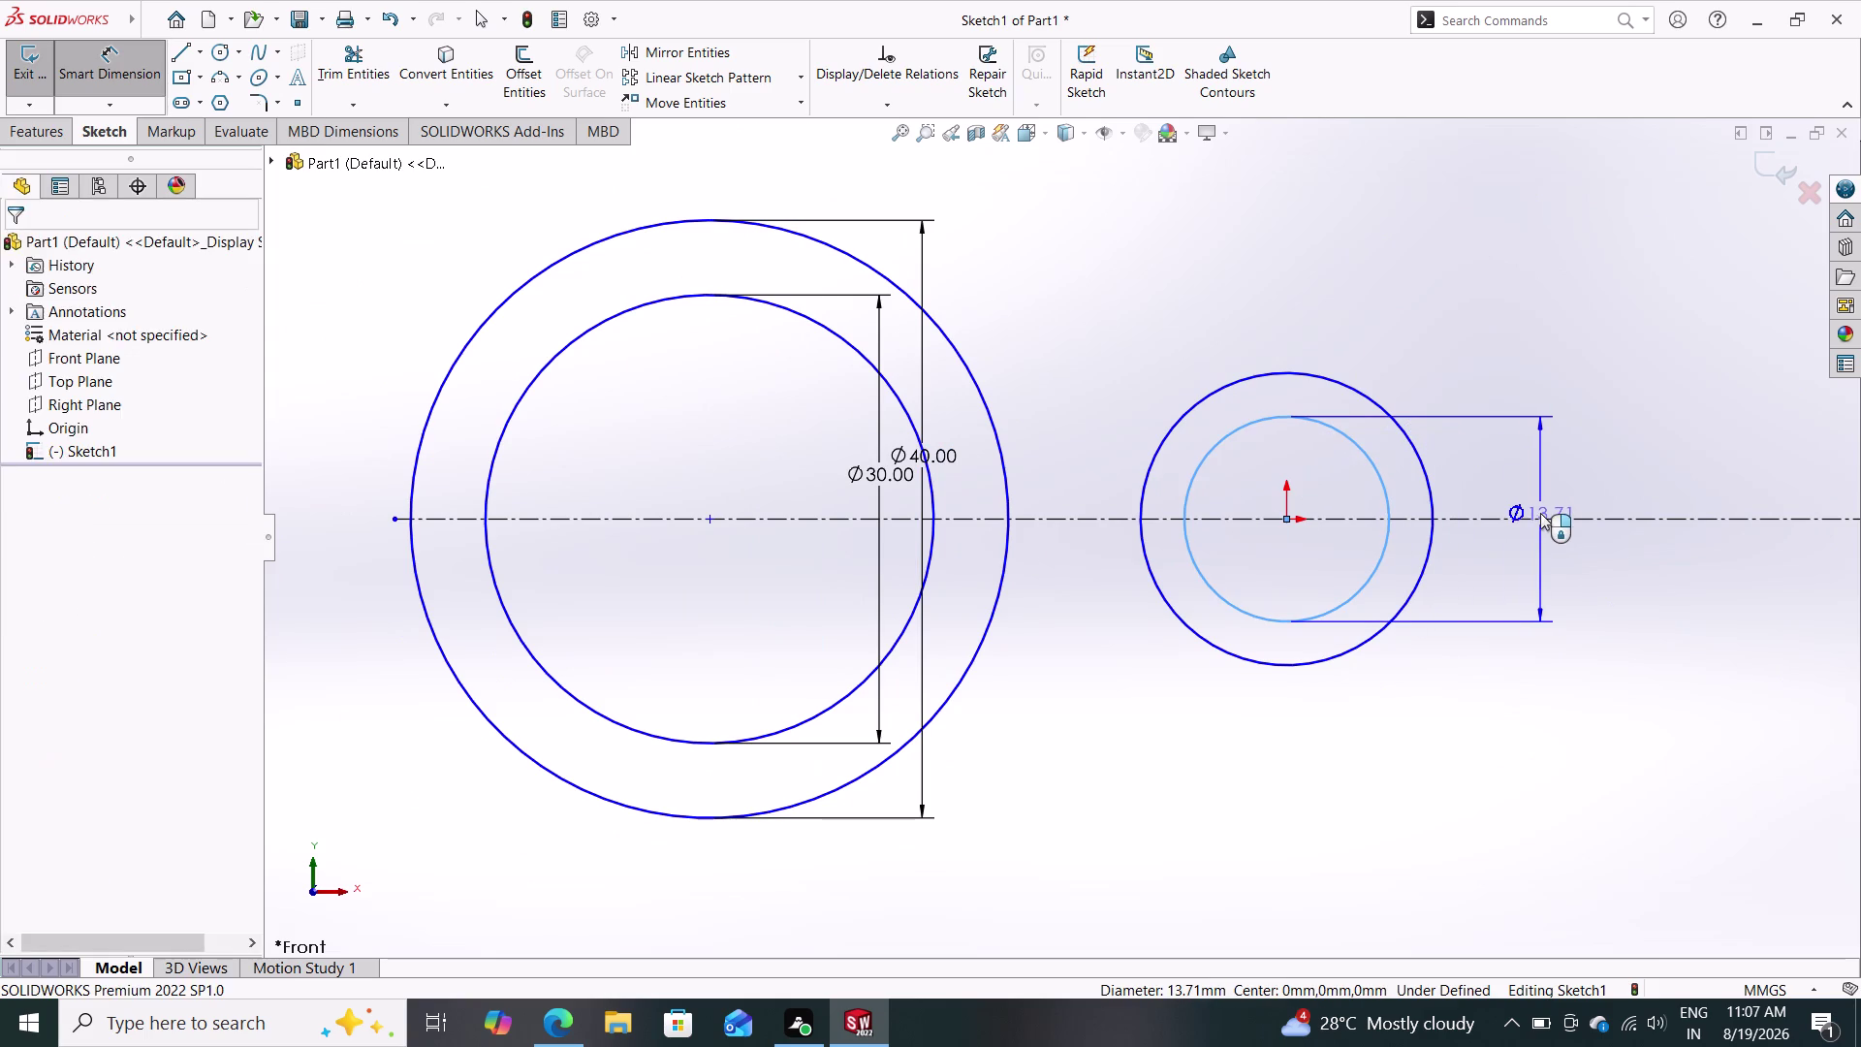
text(4)
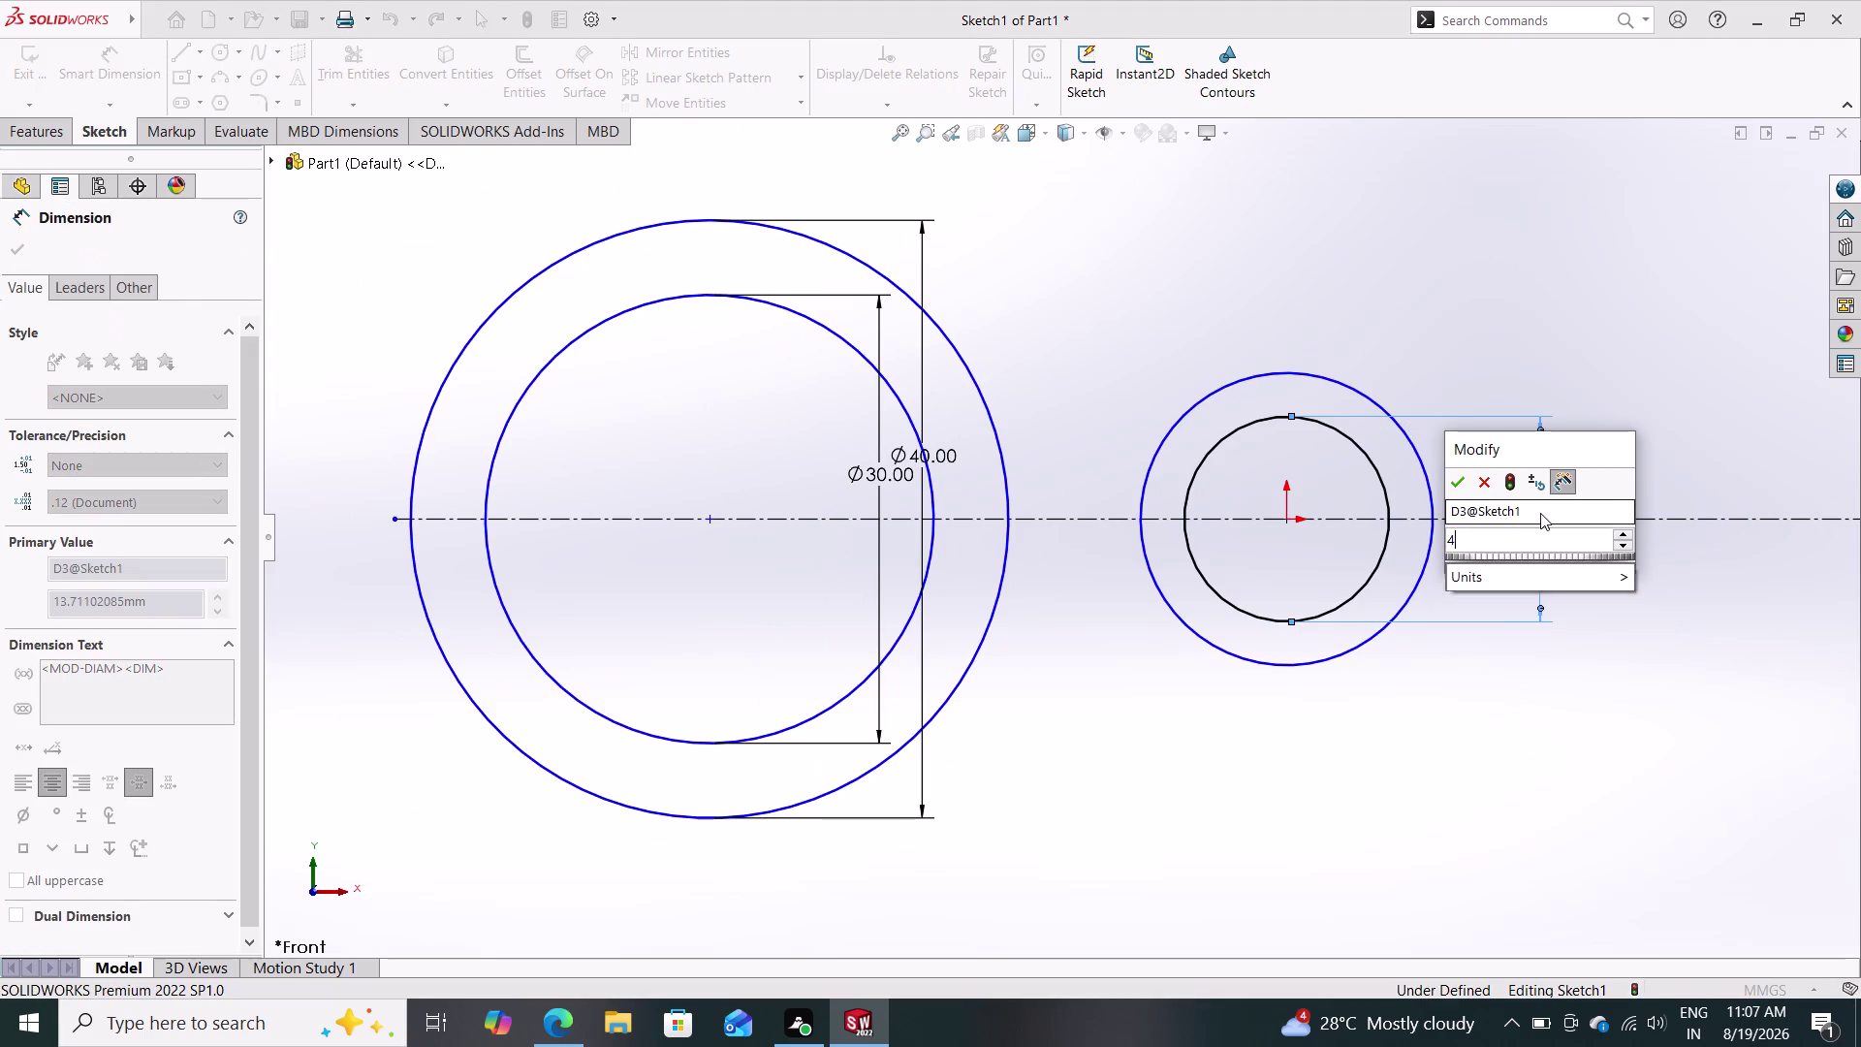
text(0)
key(Return)
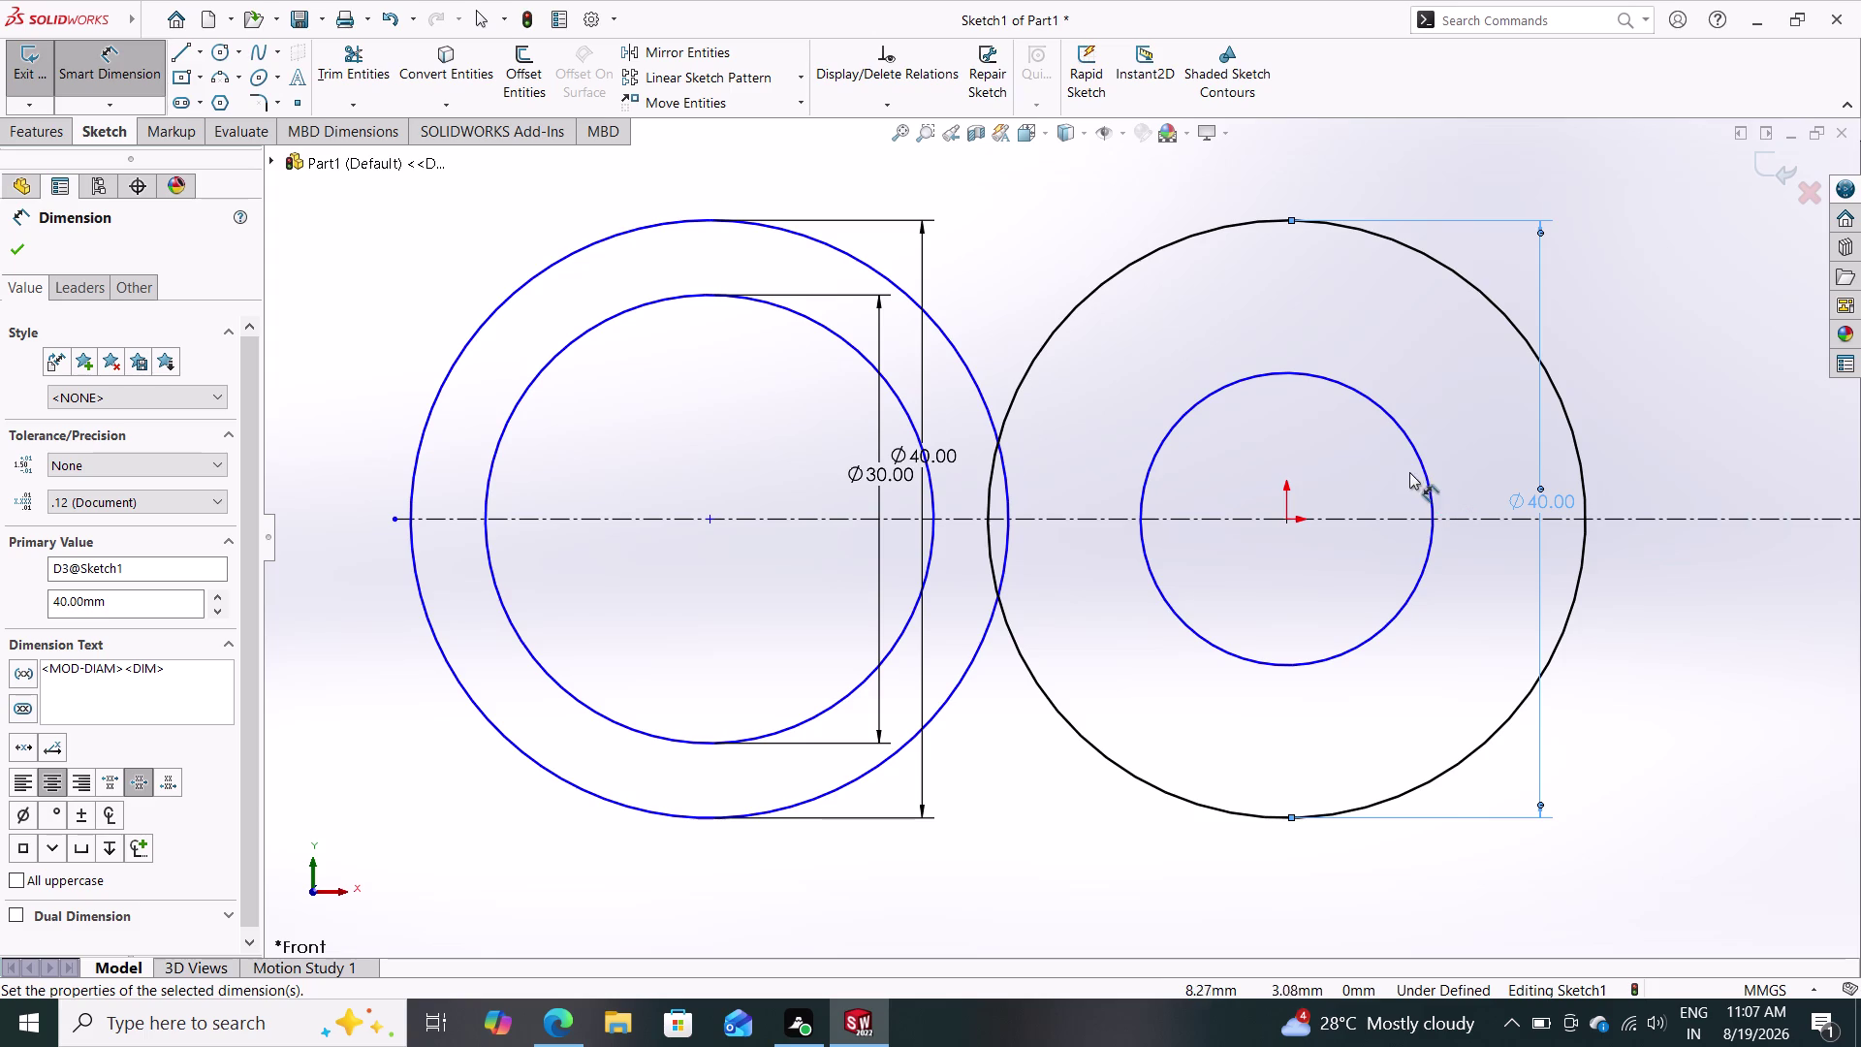
click(1421, 458)
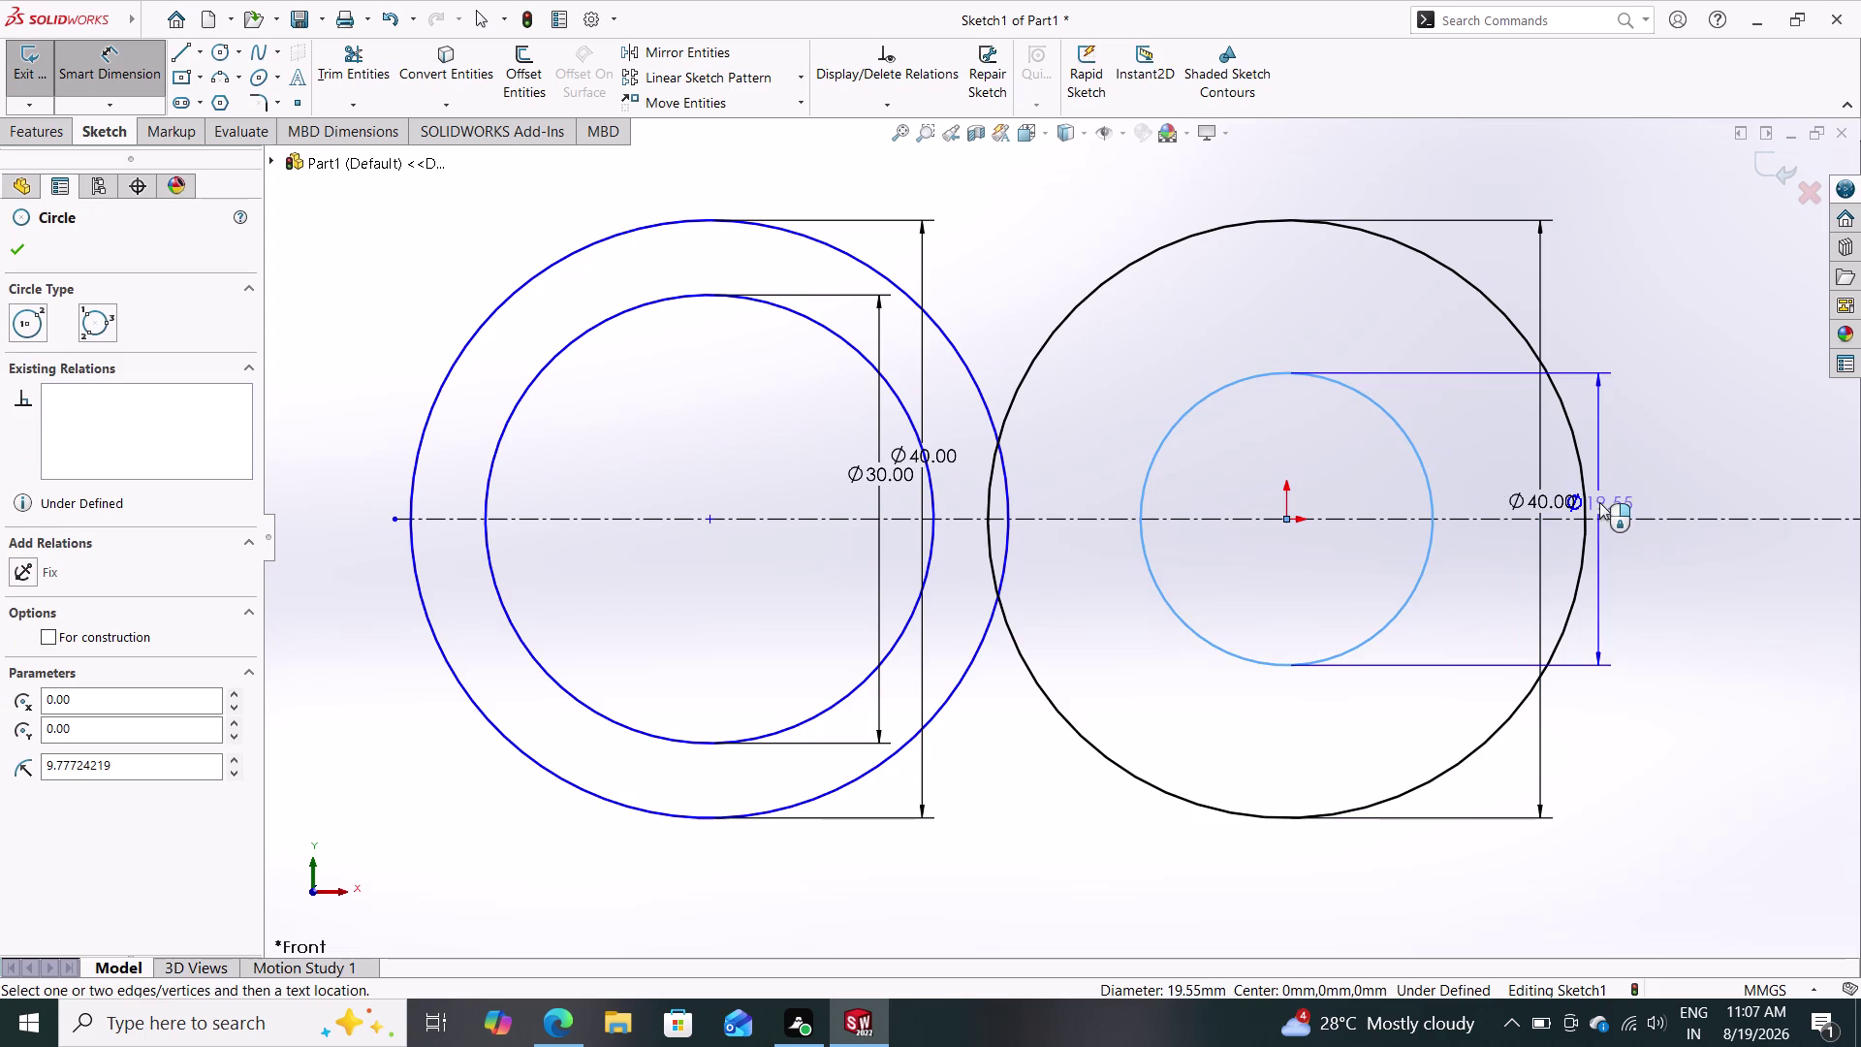
click(1661, 507)
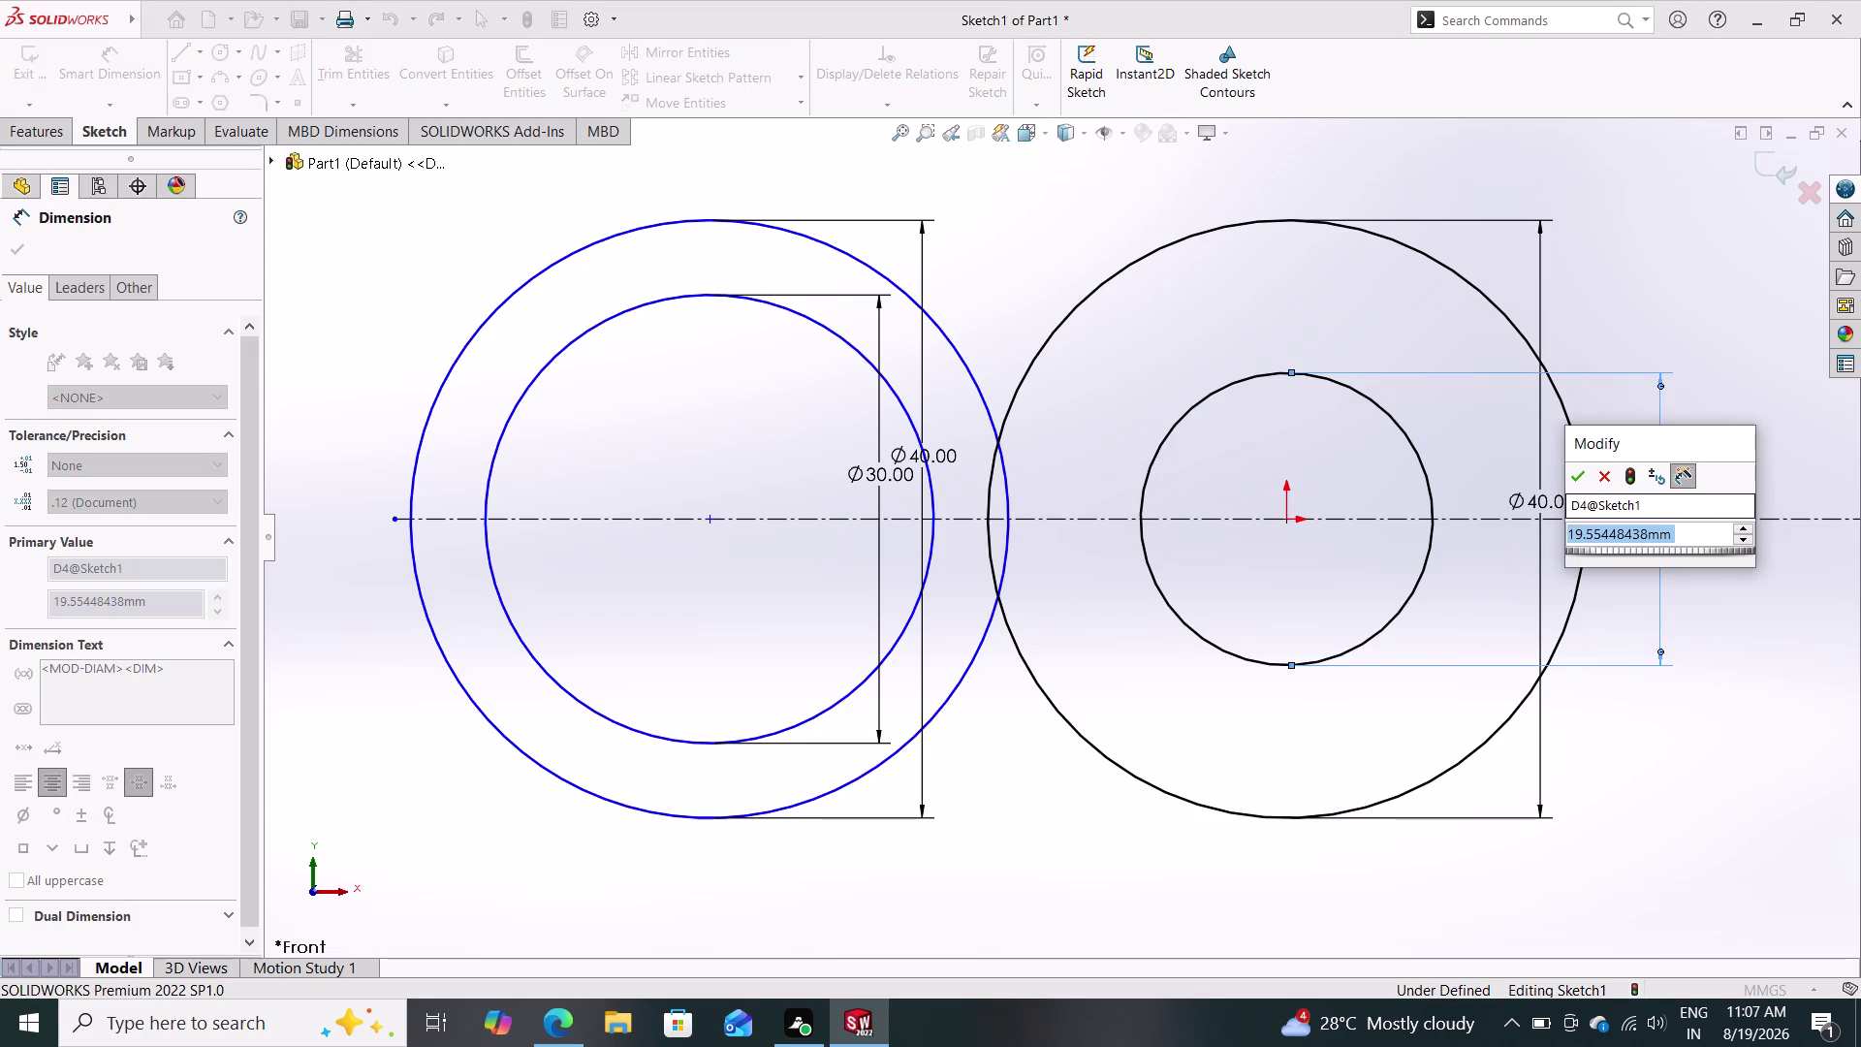
text(60)
key(Return)
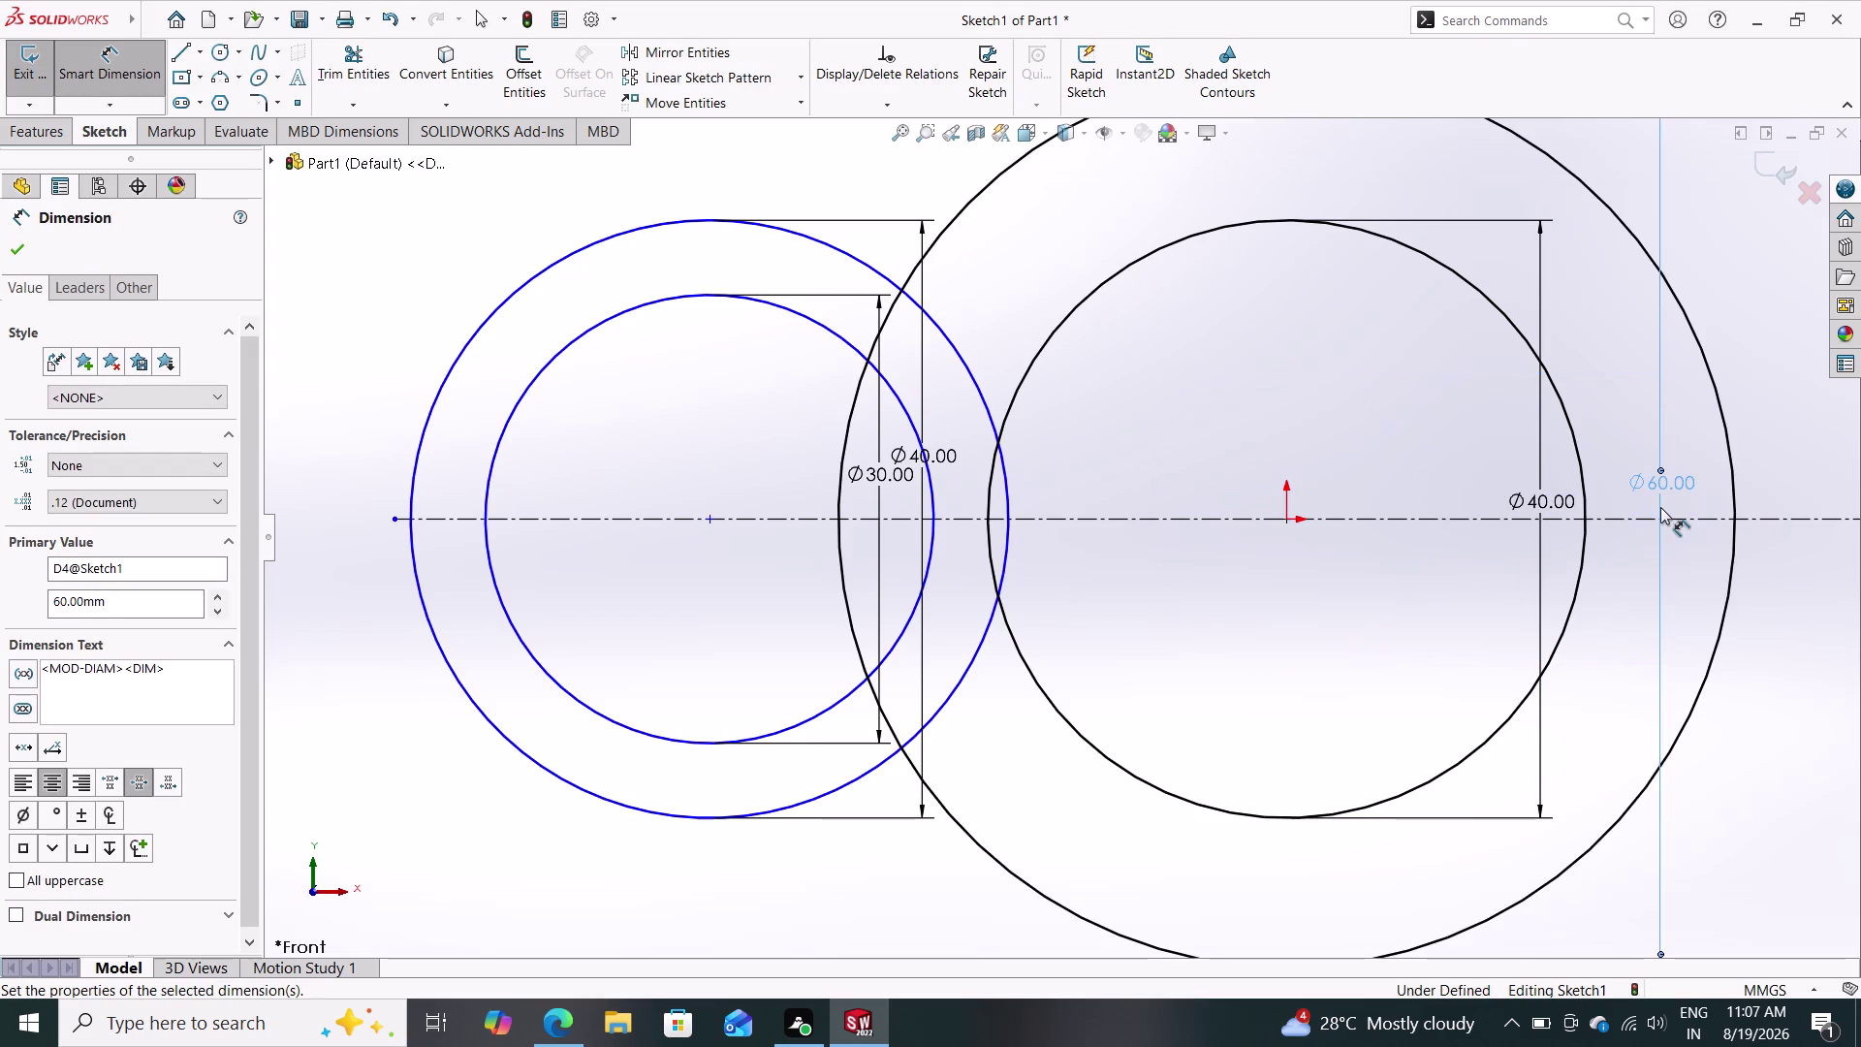
scroll(down, 3)
scroll(up, 3)
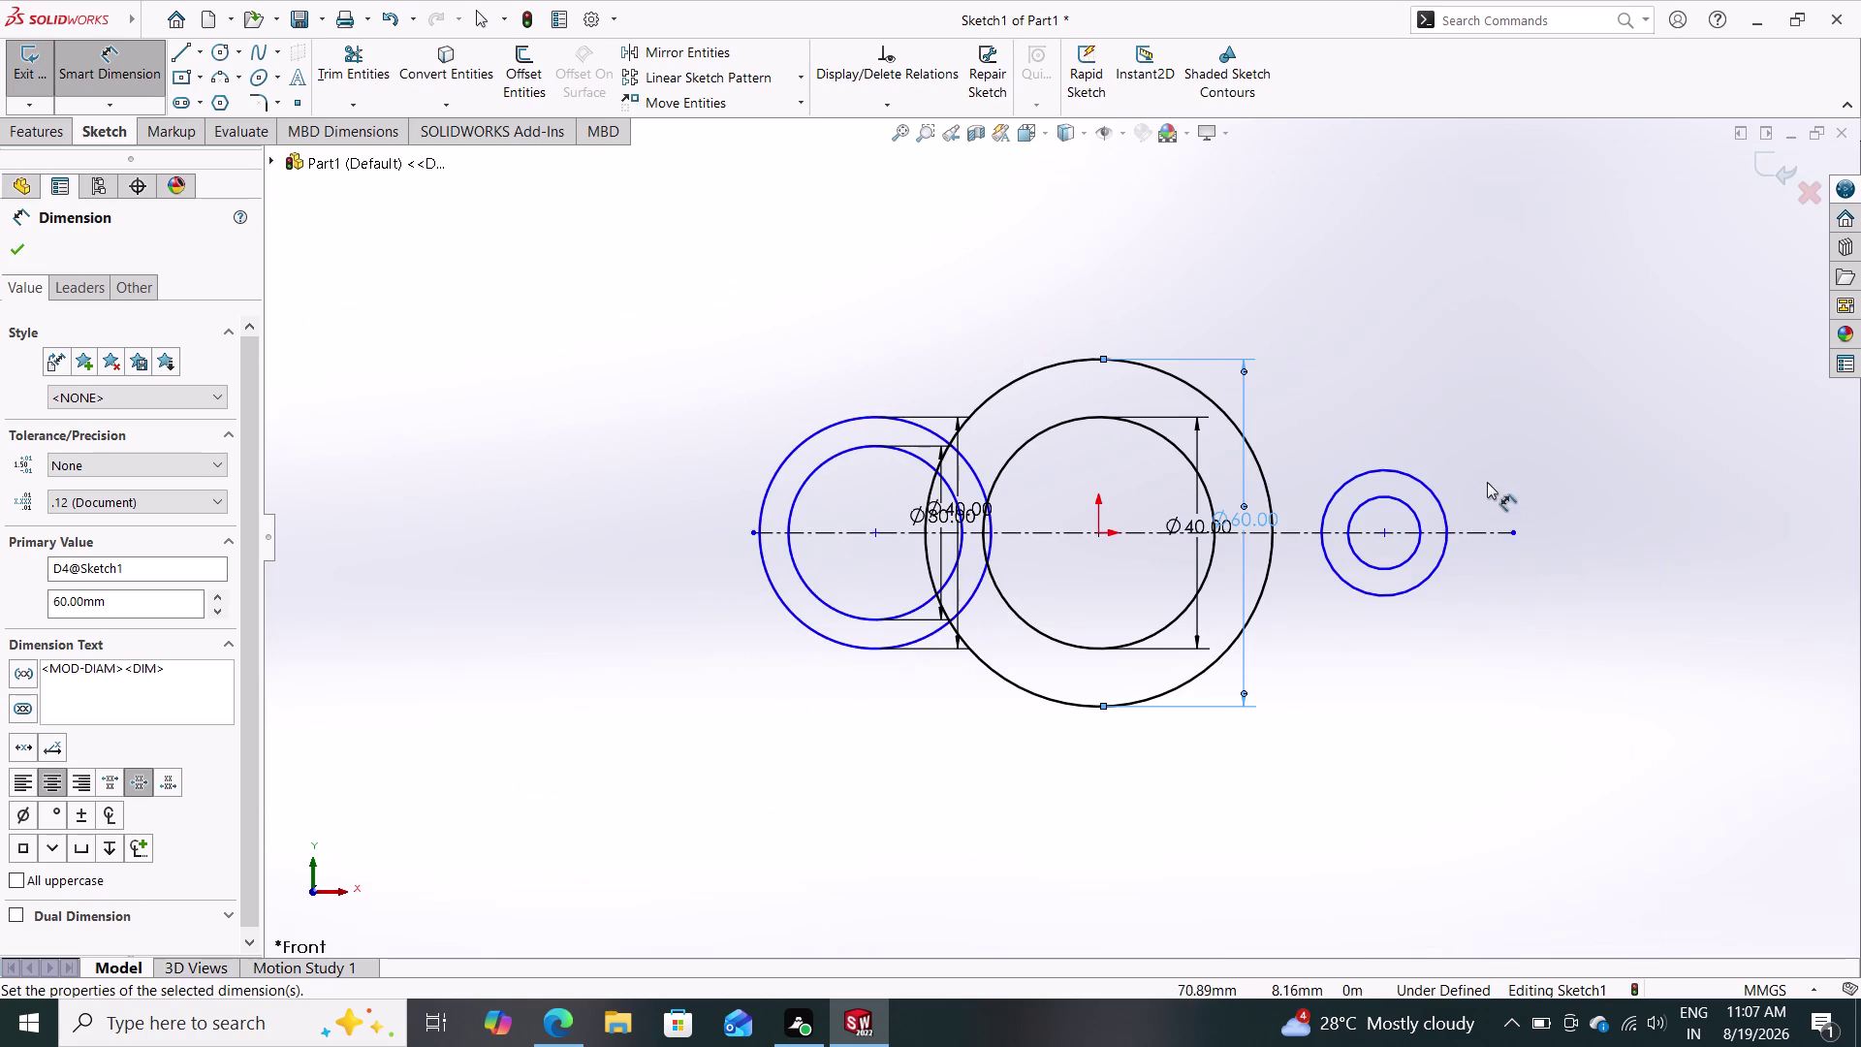
click(1410, 508)
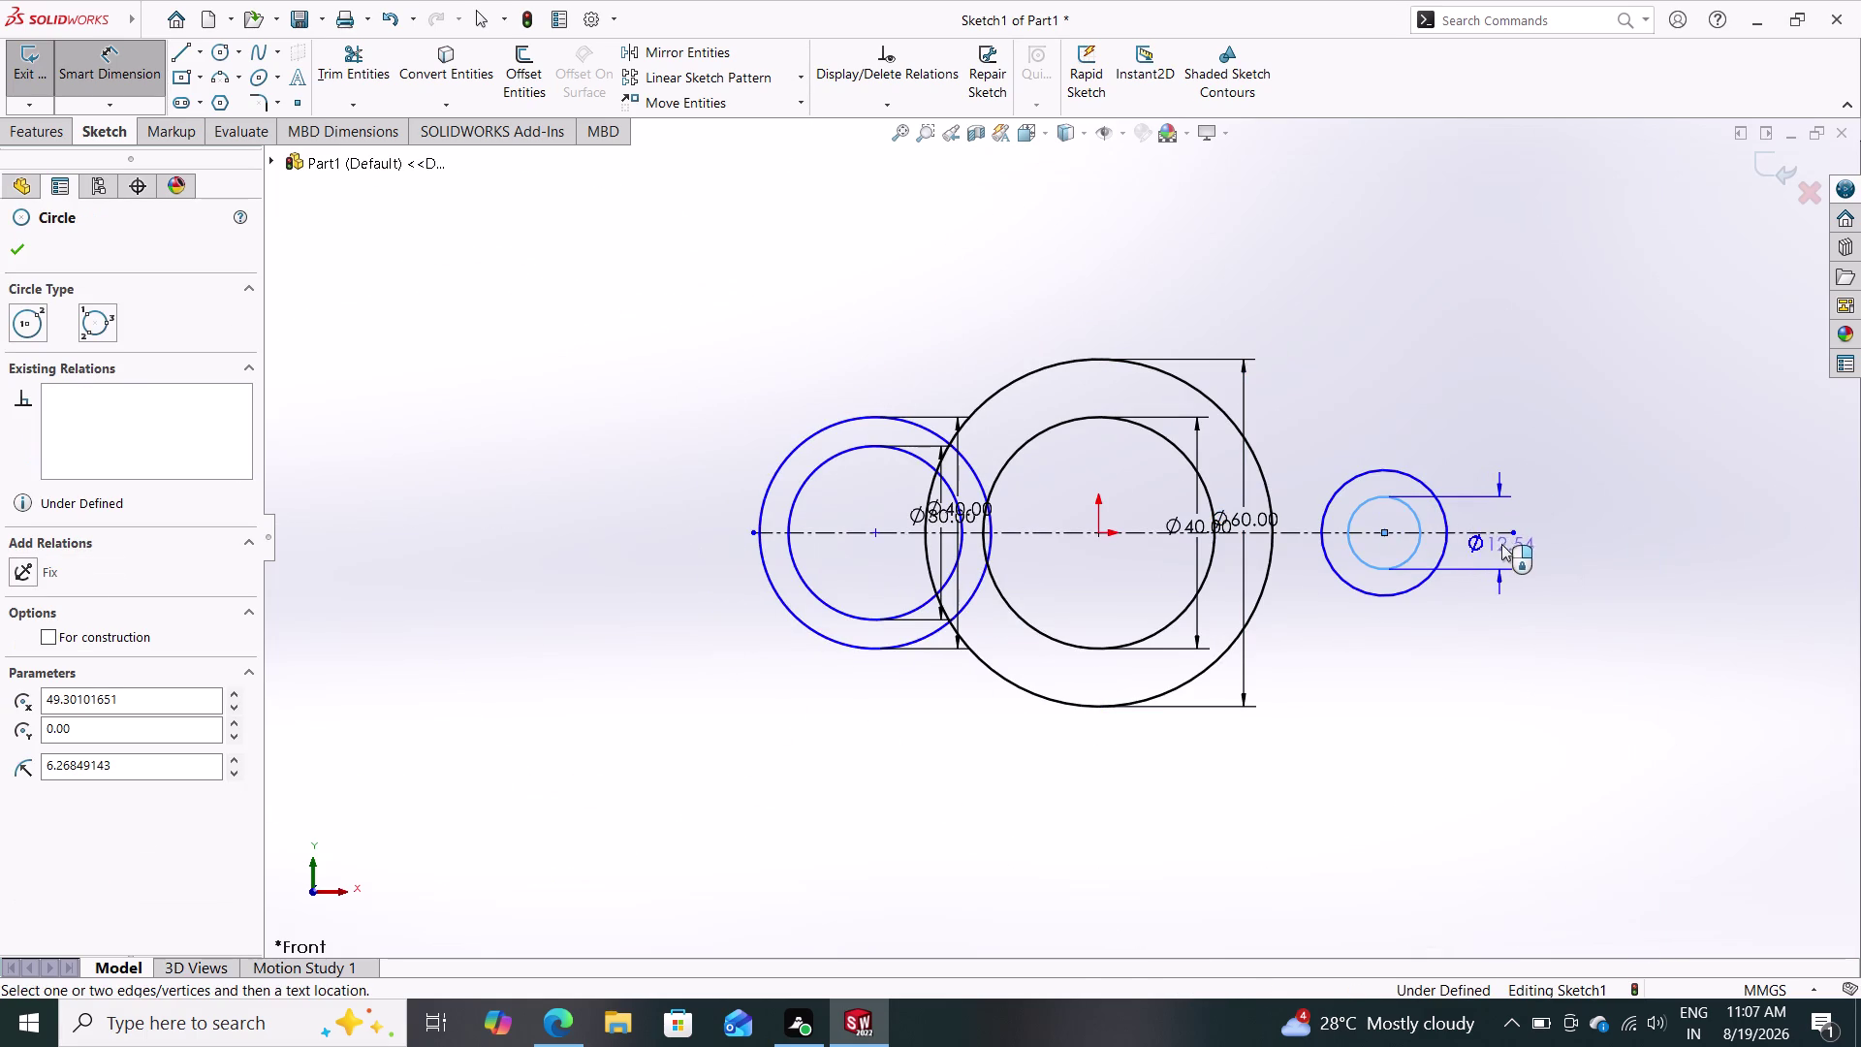
Dimension the right inner circle at 30 mm and the outer circle at 40 mm.
click(1504, 534)
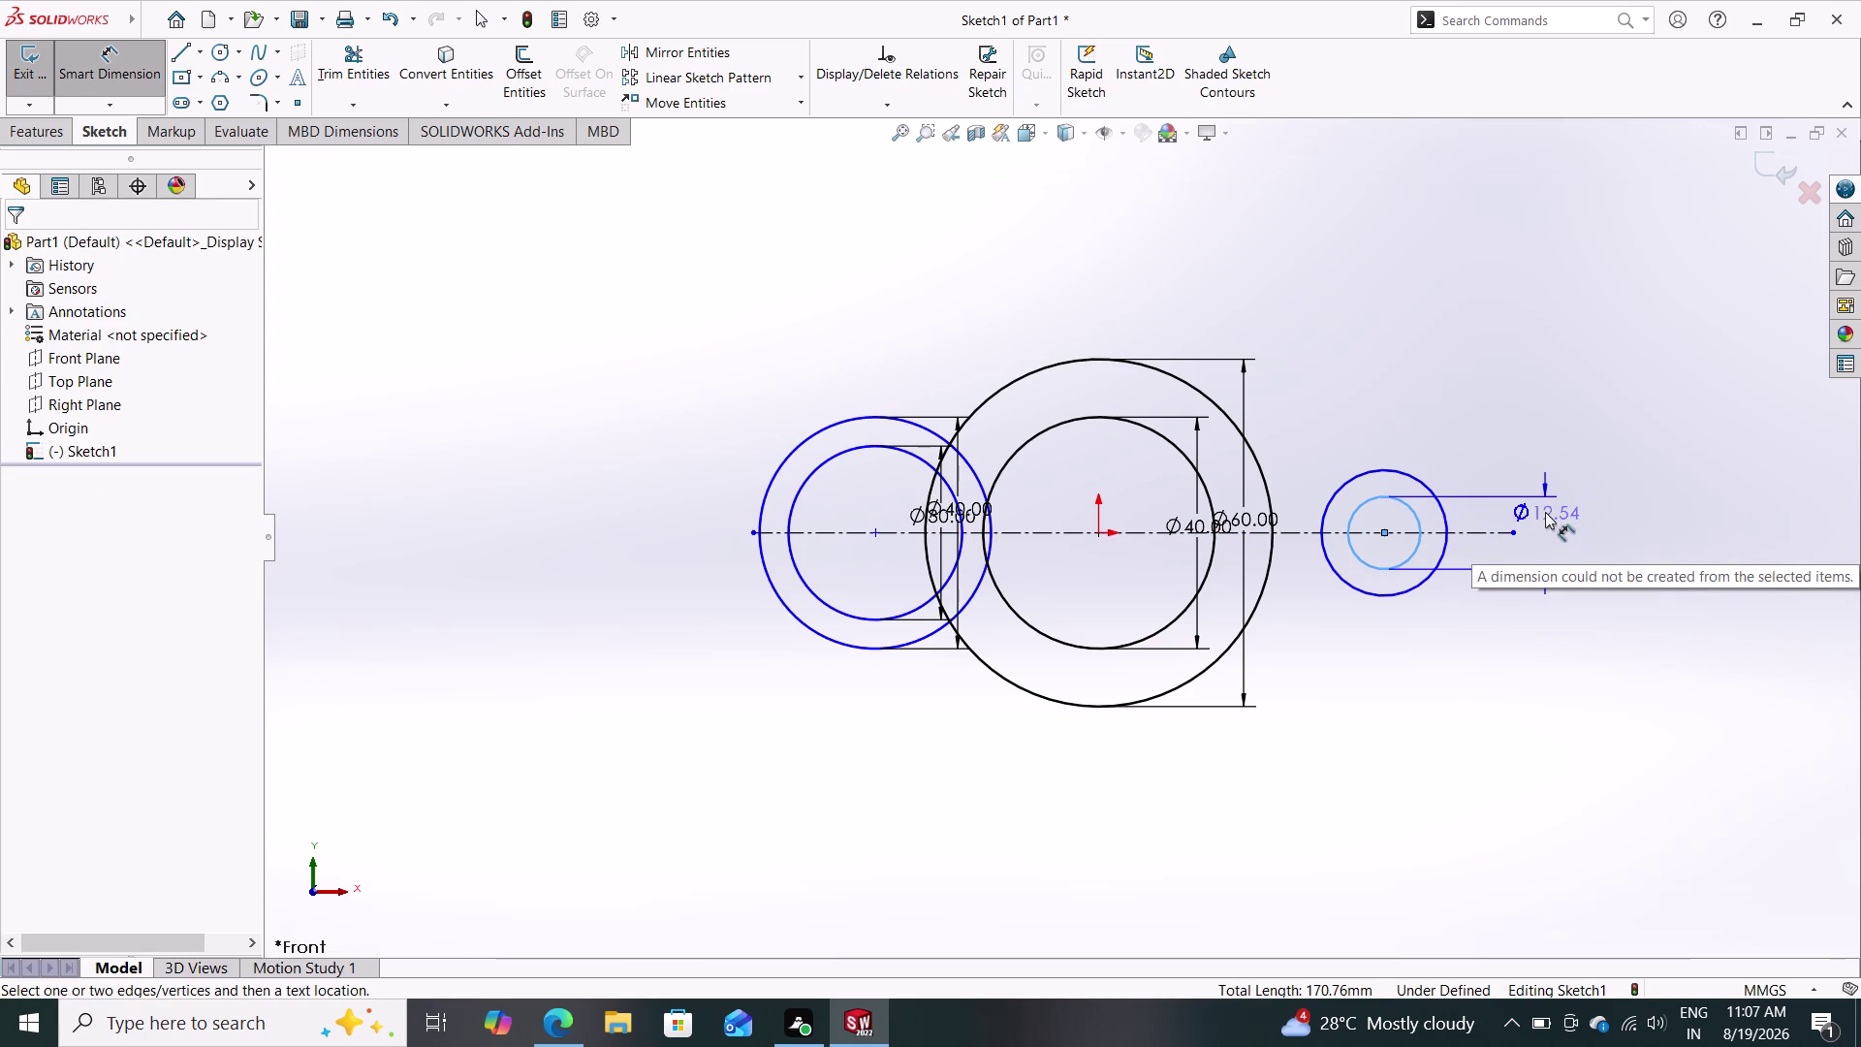
click(1545, 511)
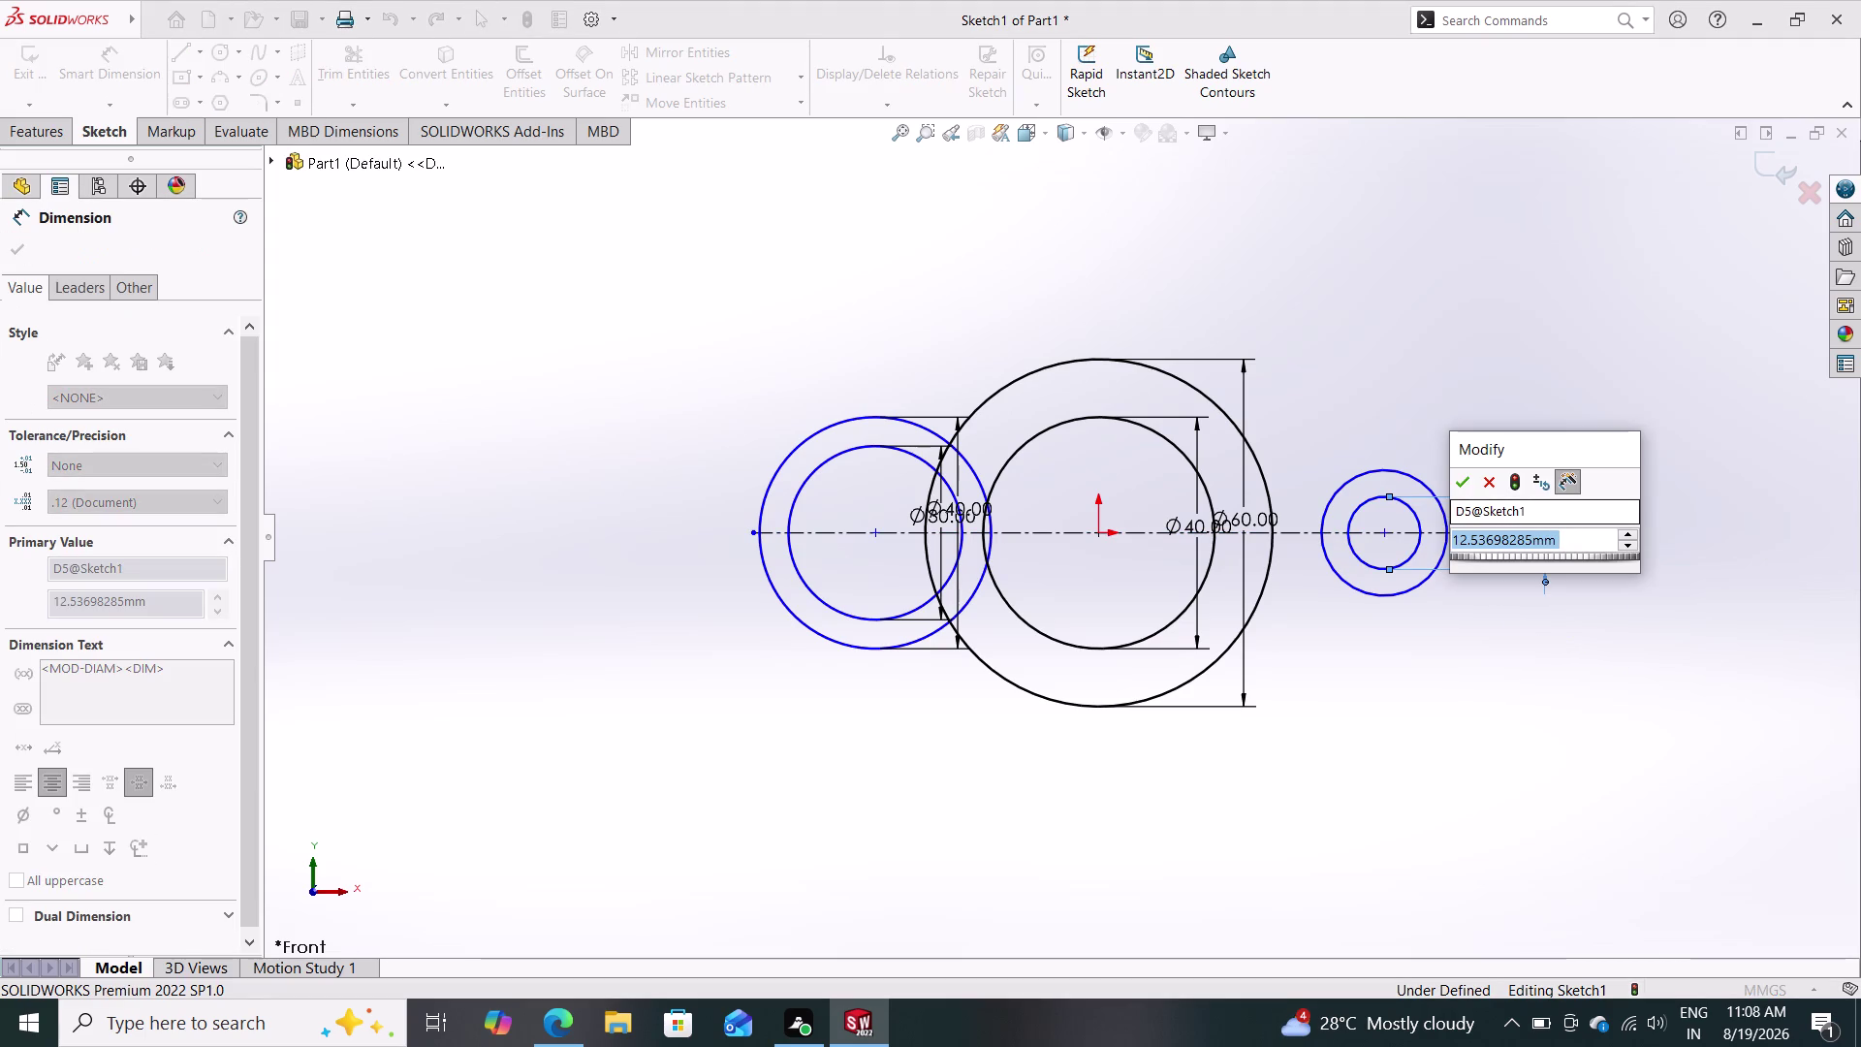
text(30)
key(Return)
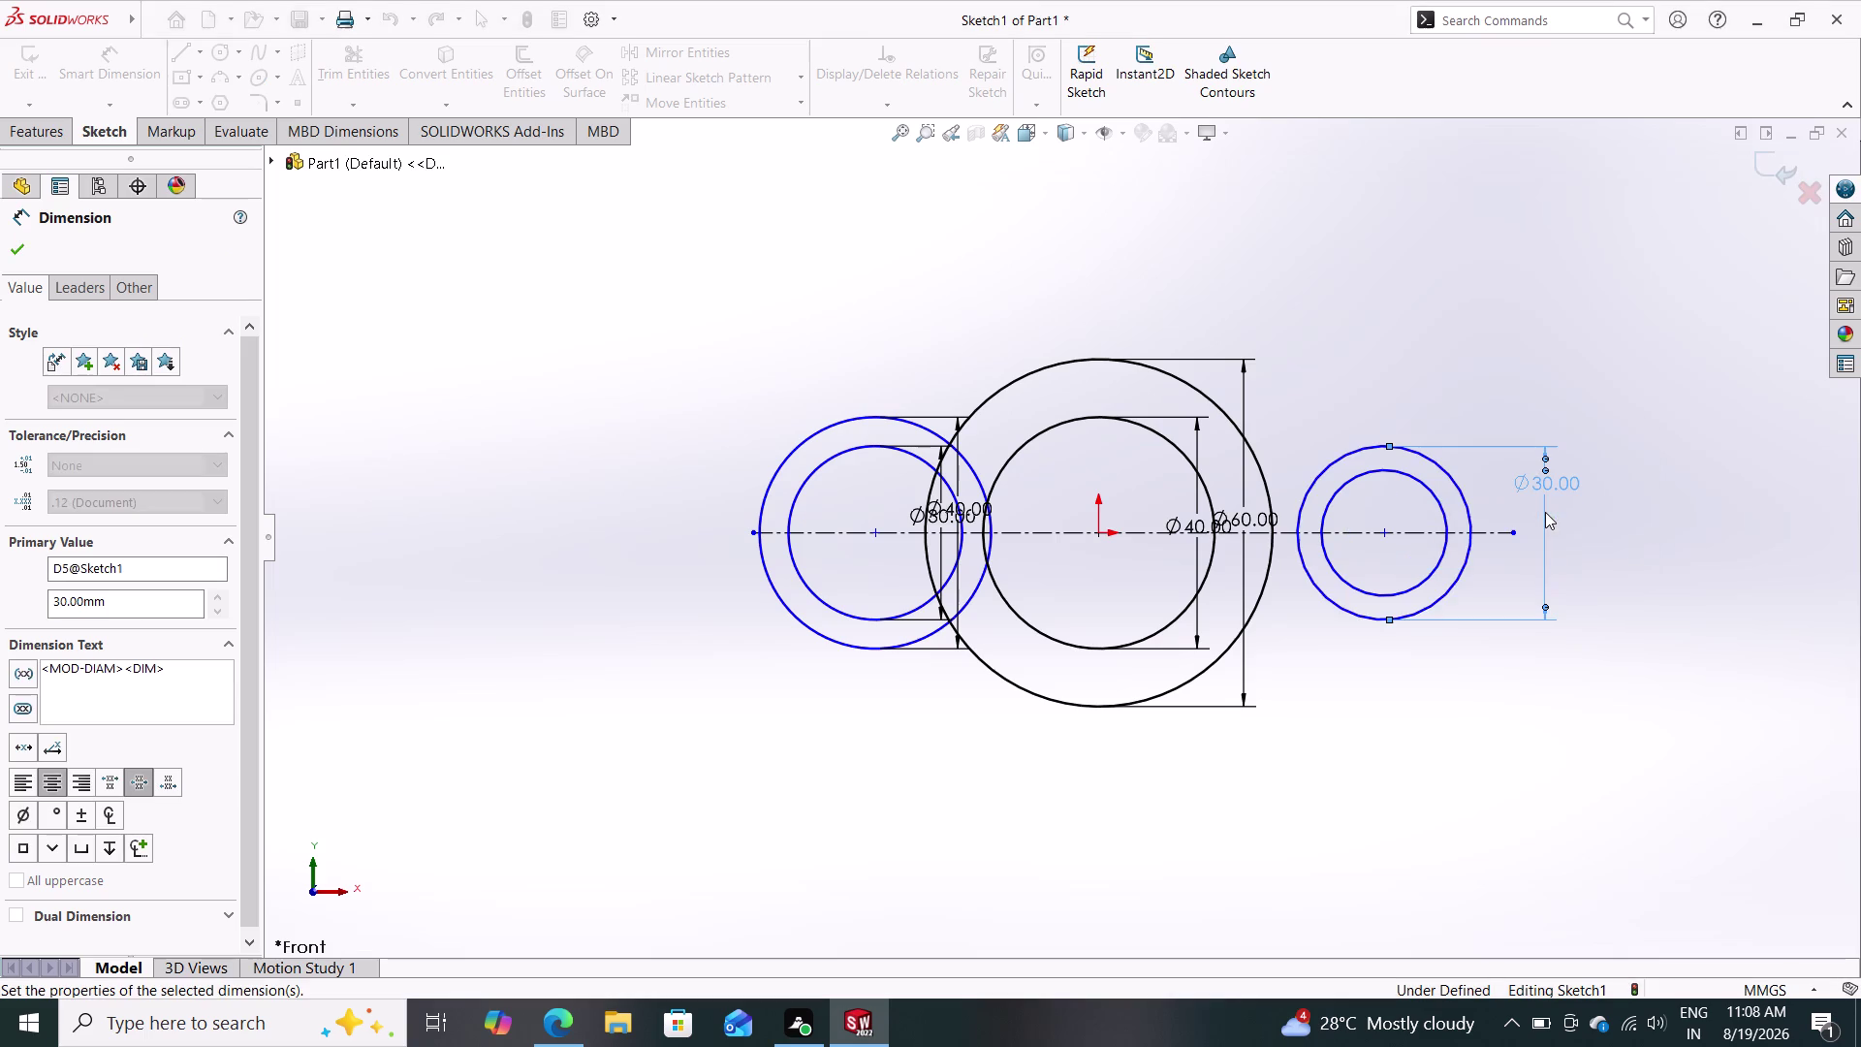
click(1437, 506)
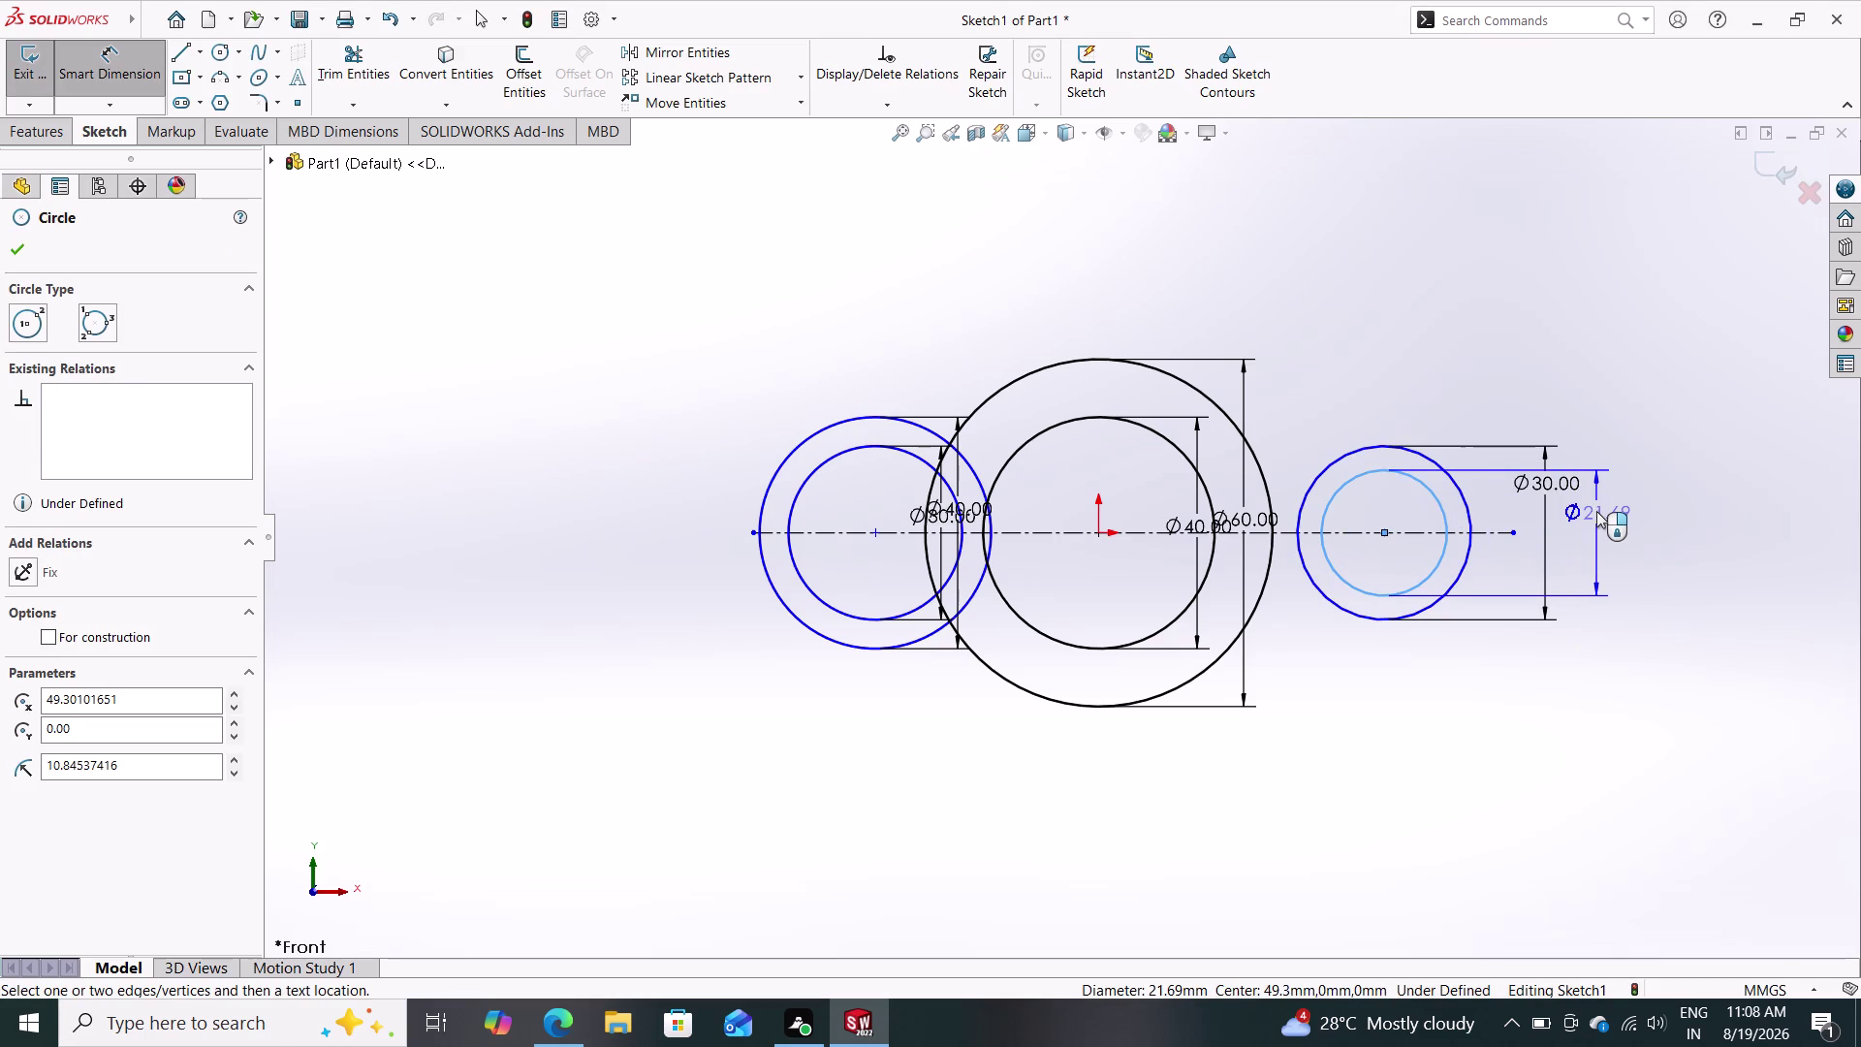
click(1597, 511)
key(4)
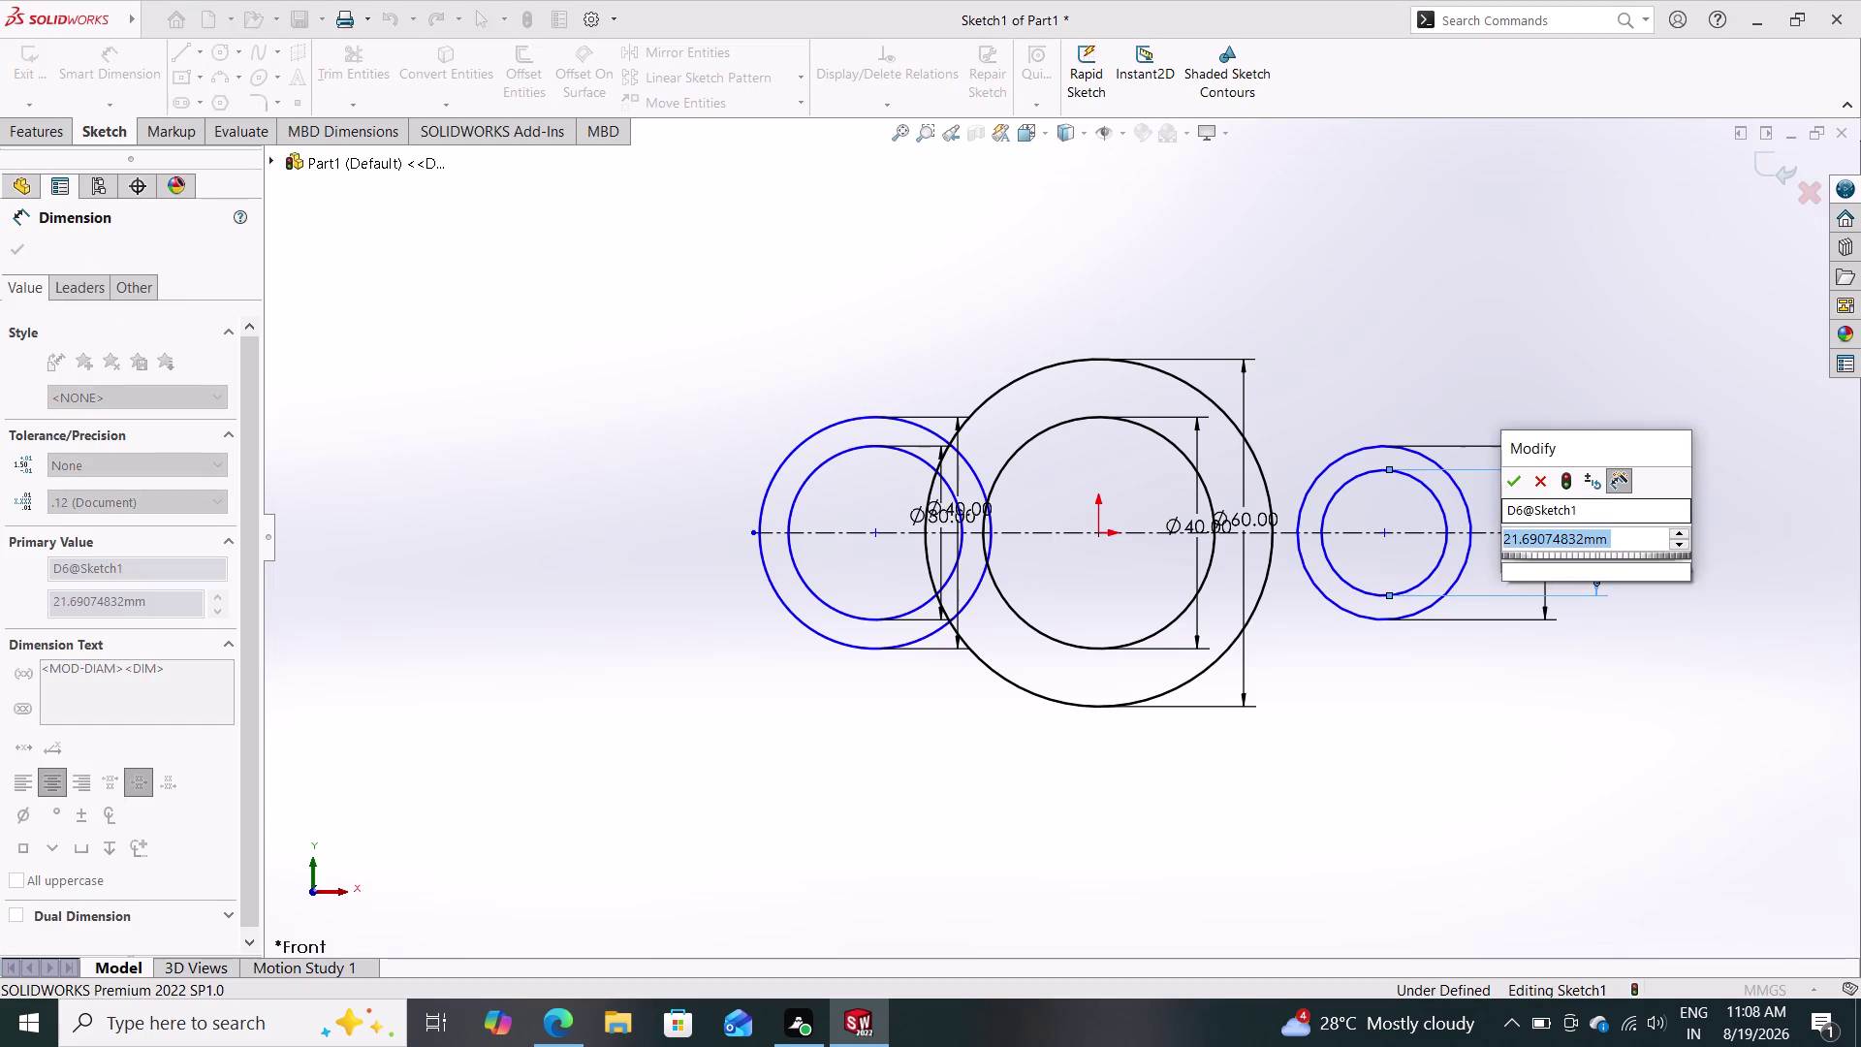
key(0)
key(Return)
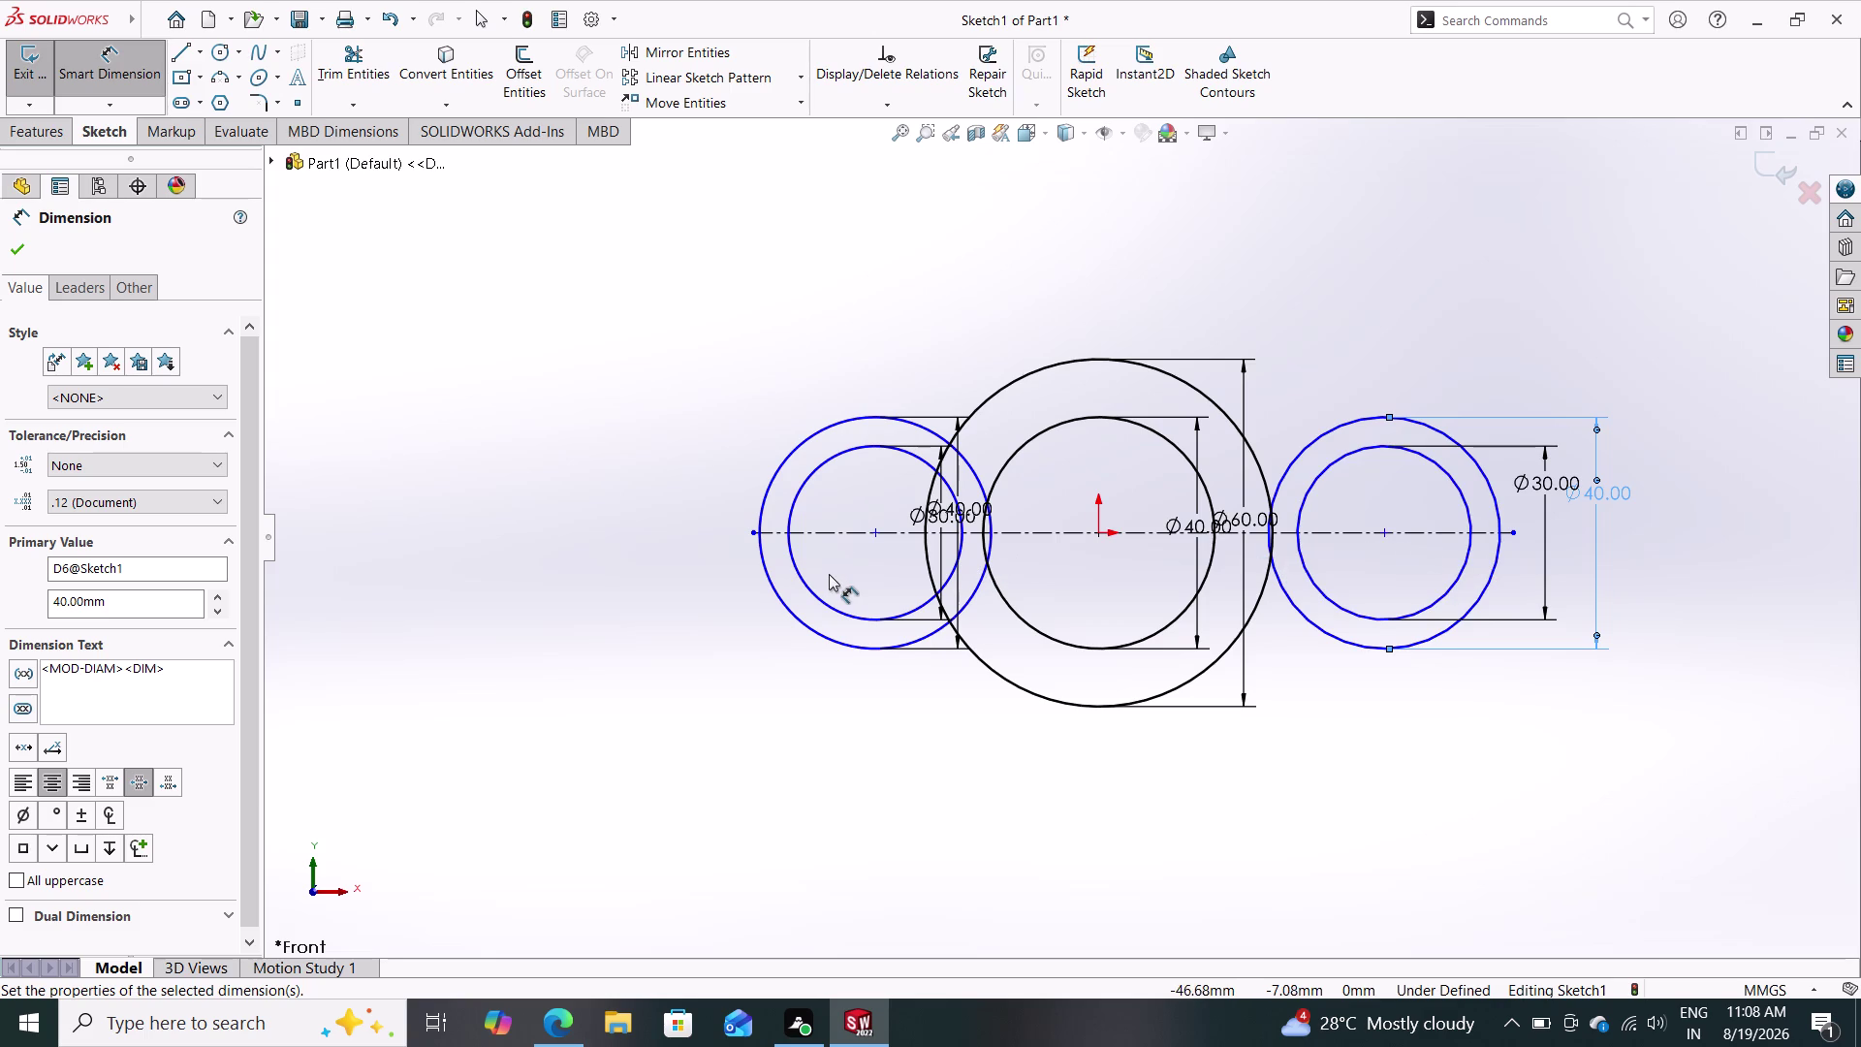
Exit Smart Dimension and make small drags on the sketch geometry.
key(Escape)
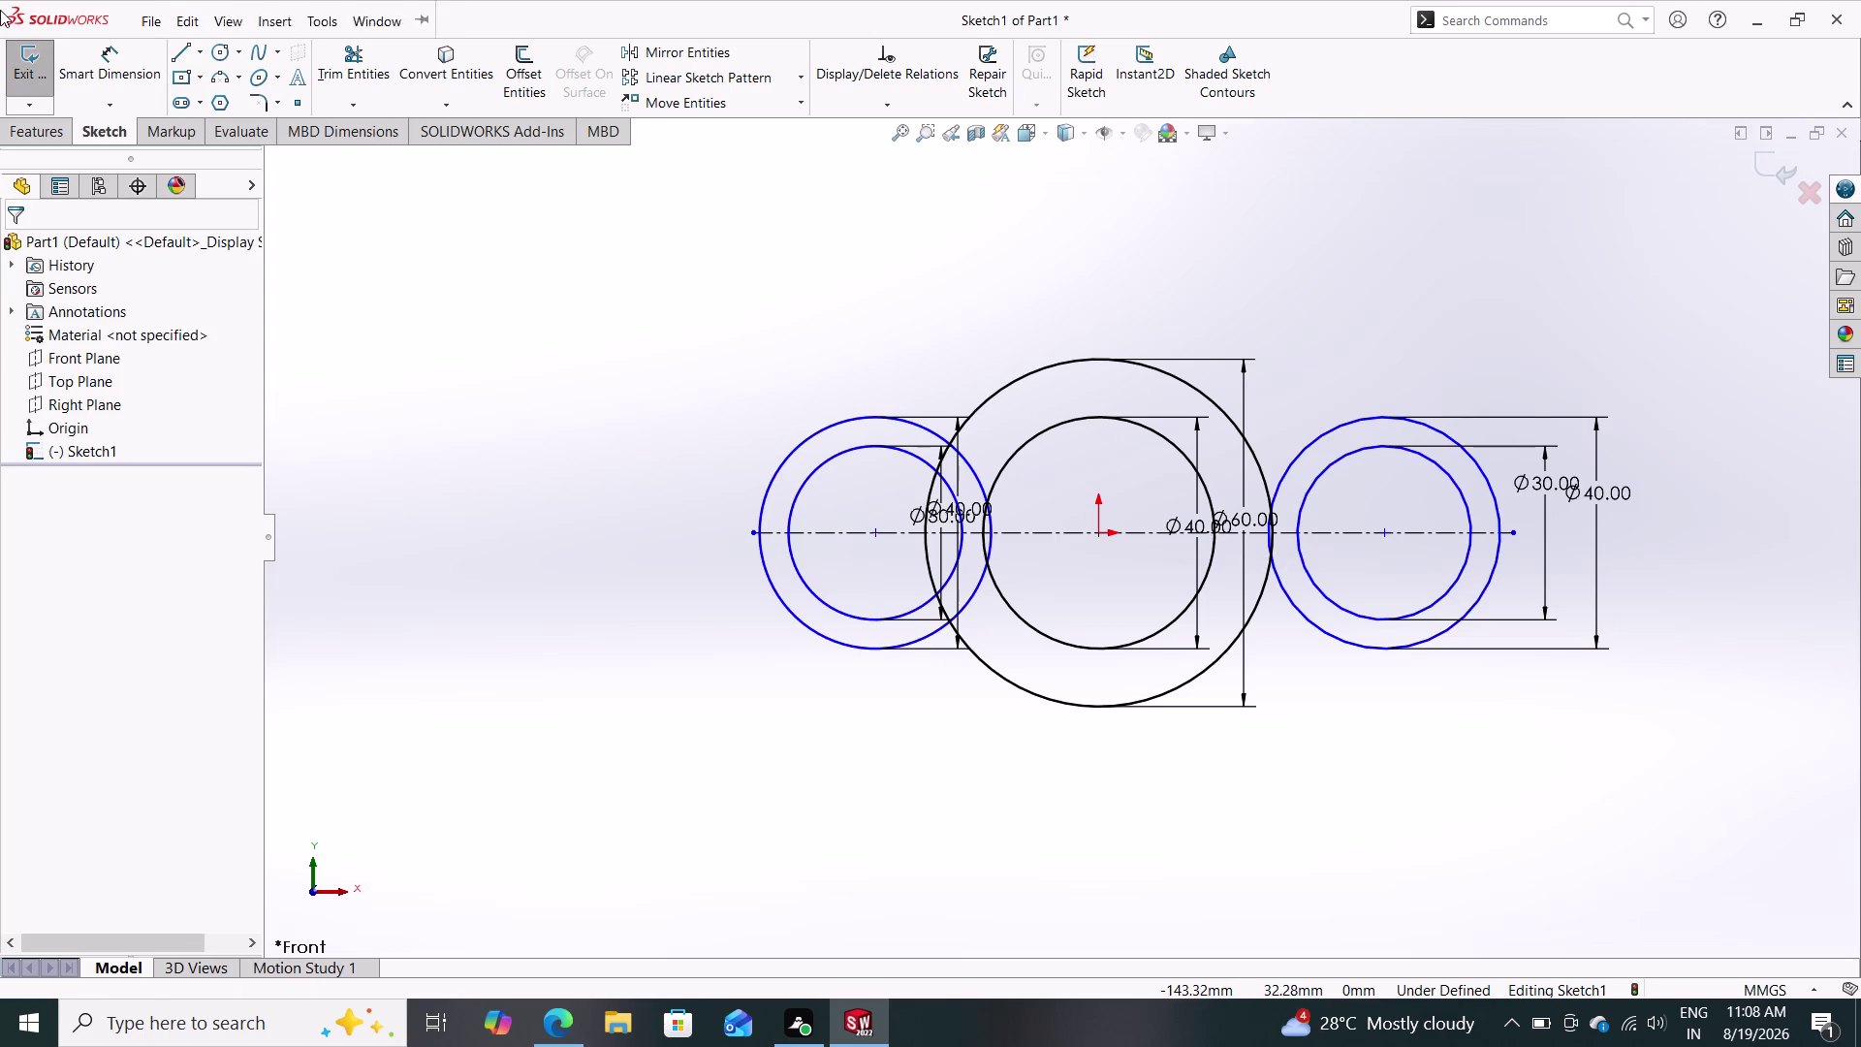
click(94, 76)
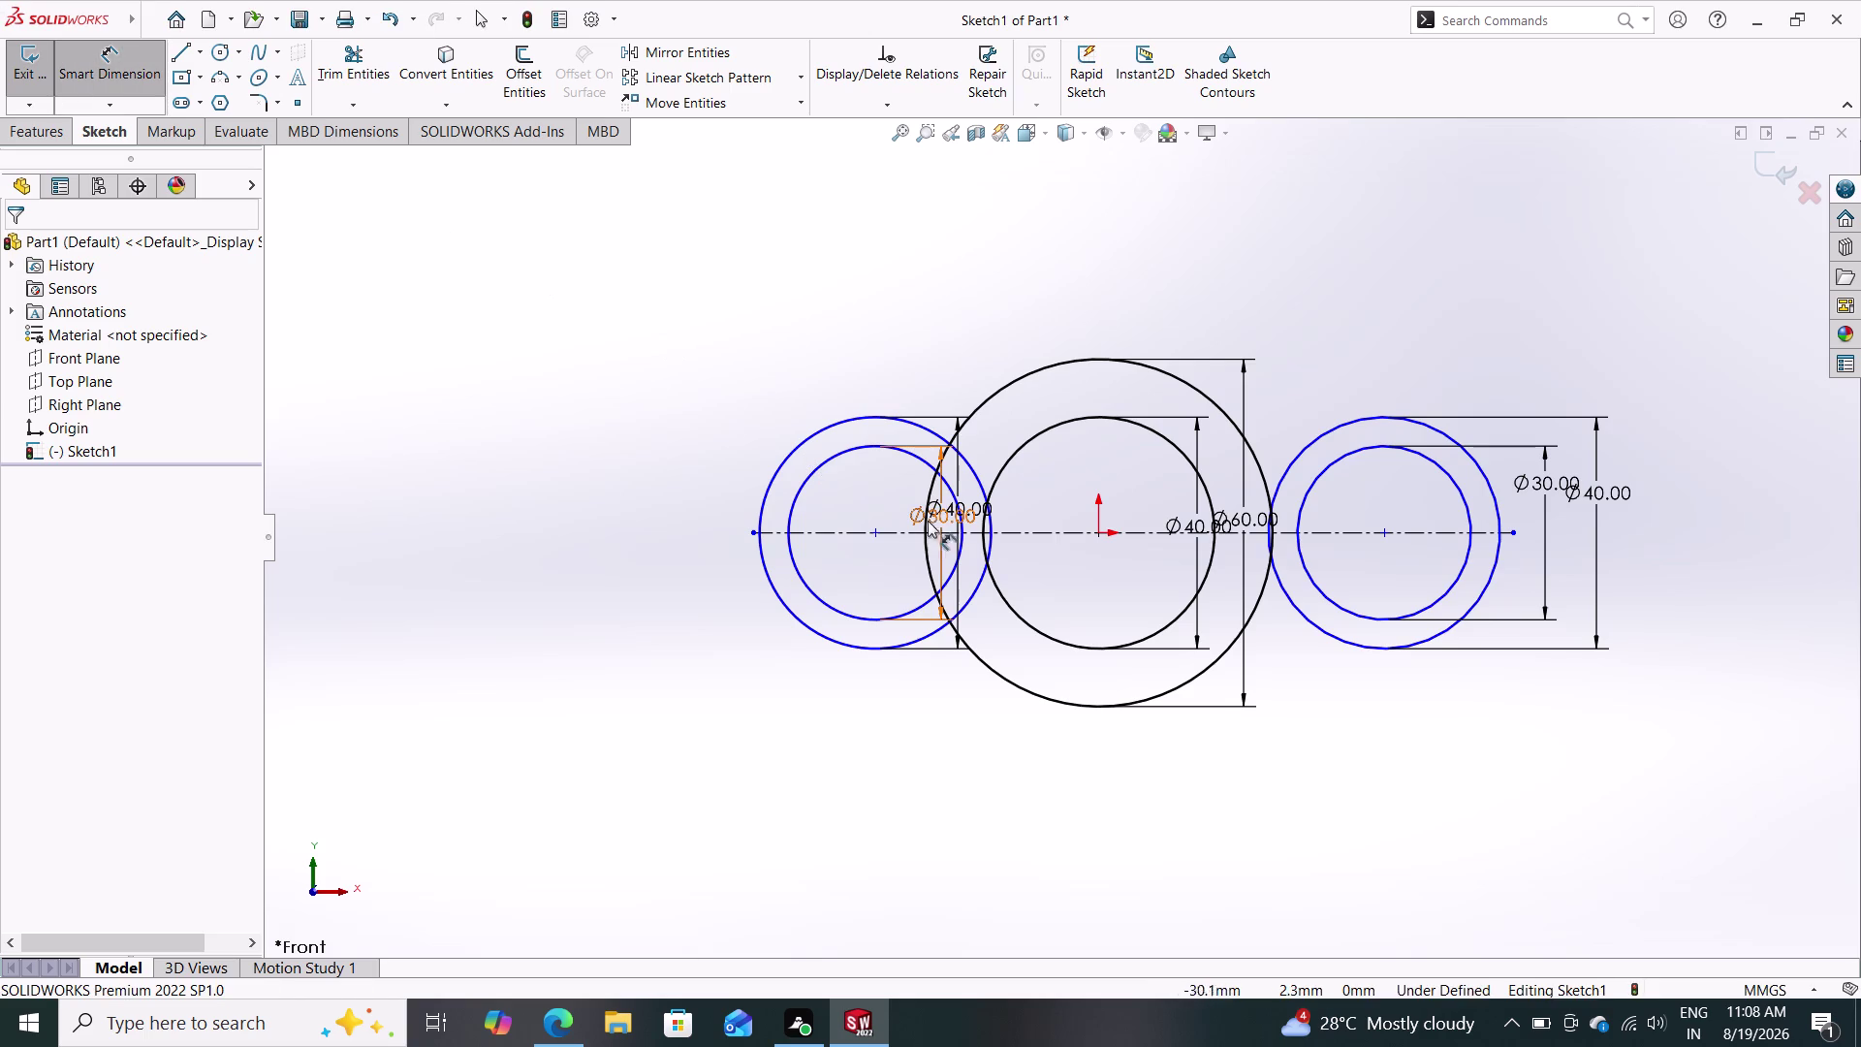
drag(982, 533, 996, 533)
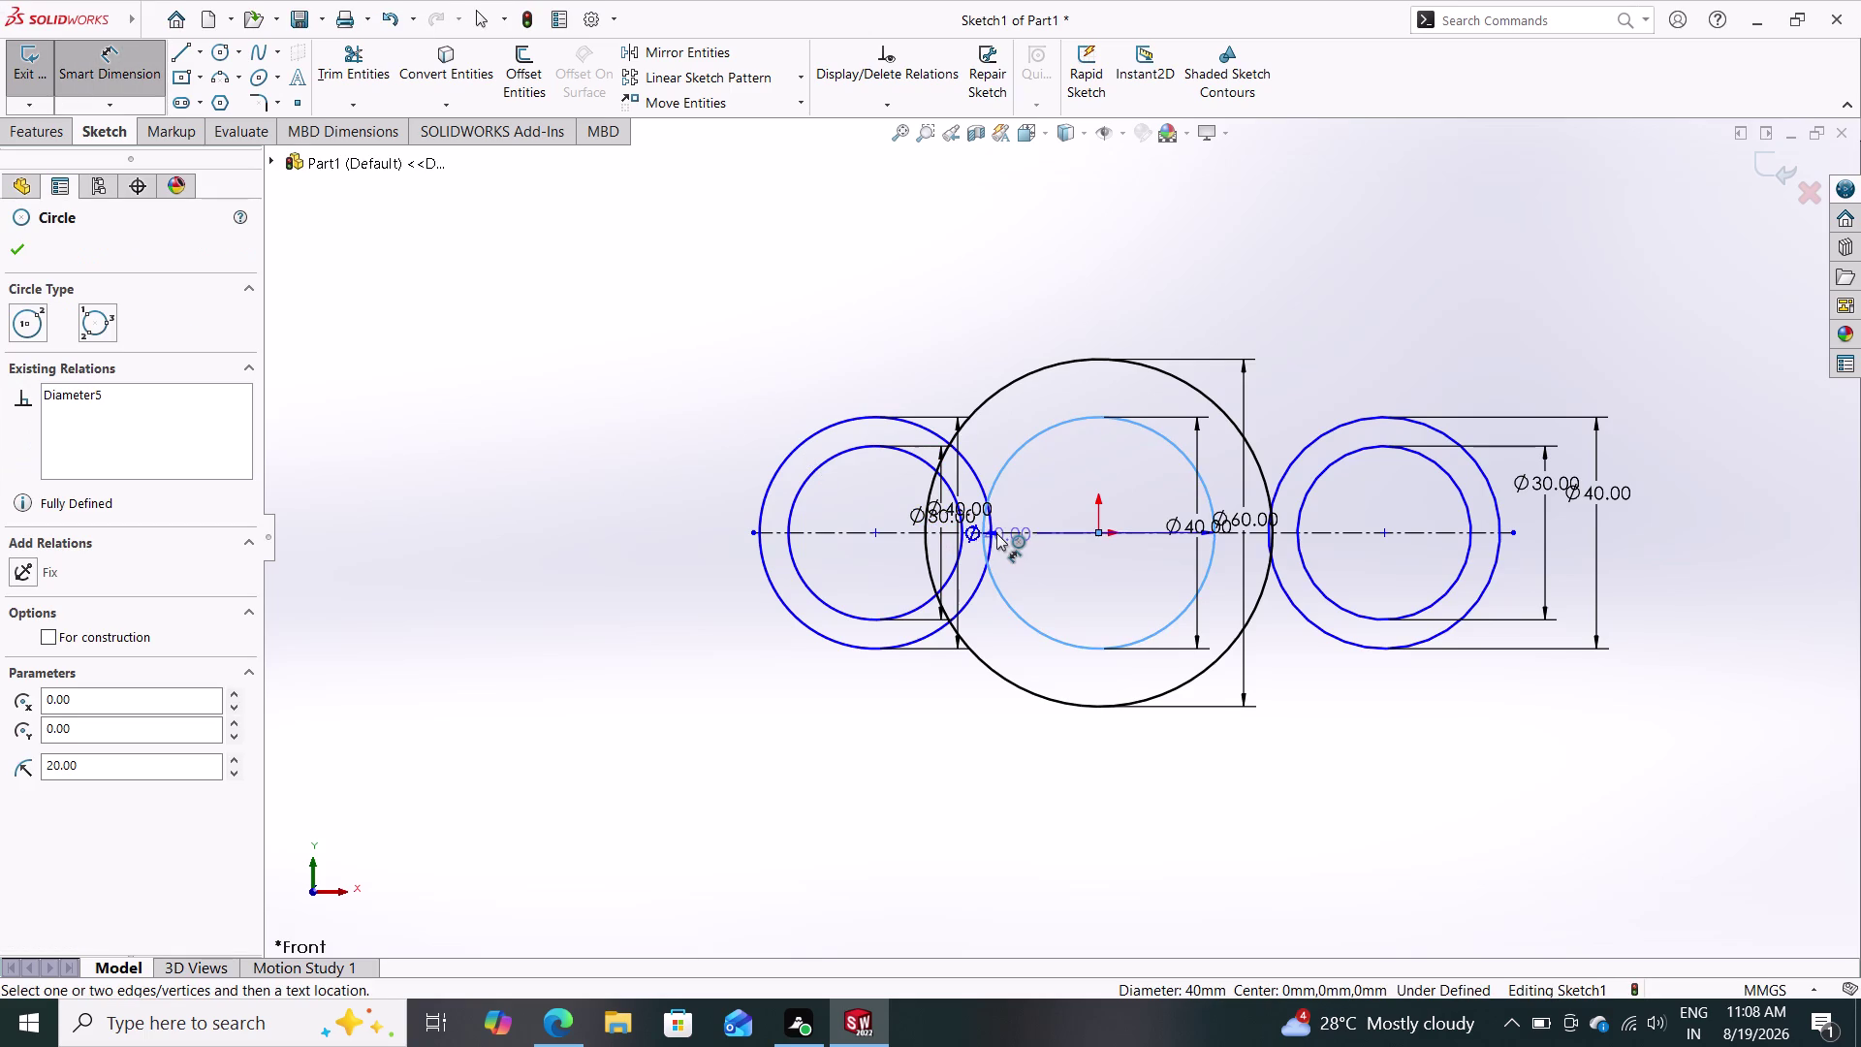
drag(996, 533, 1020, 548)
key(Escape)
key(Escape)
key(Escape)
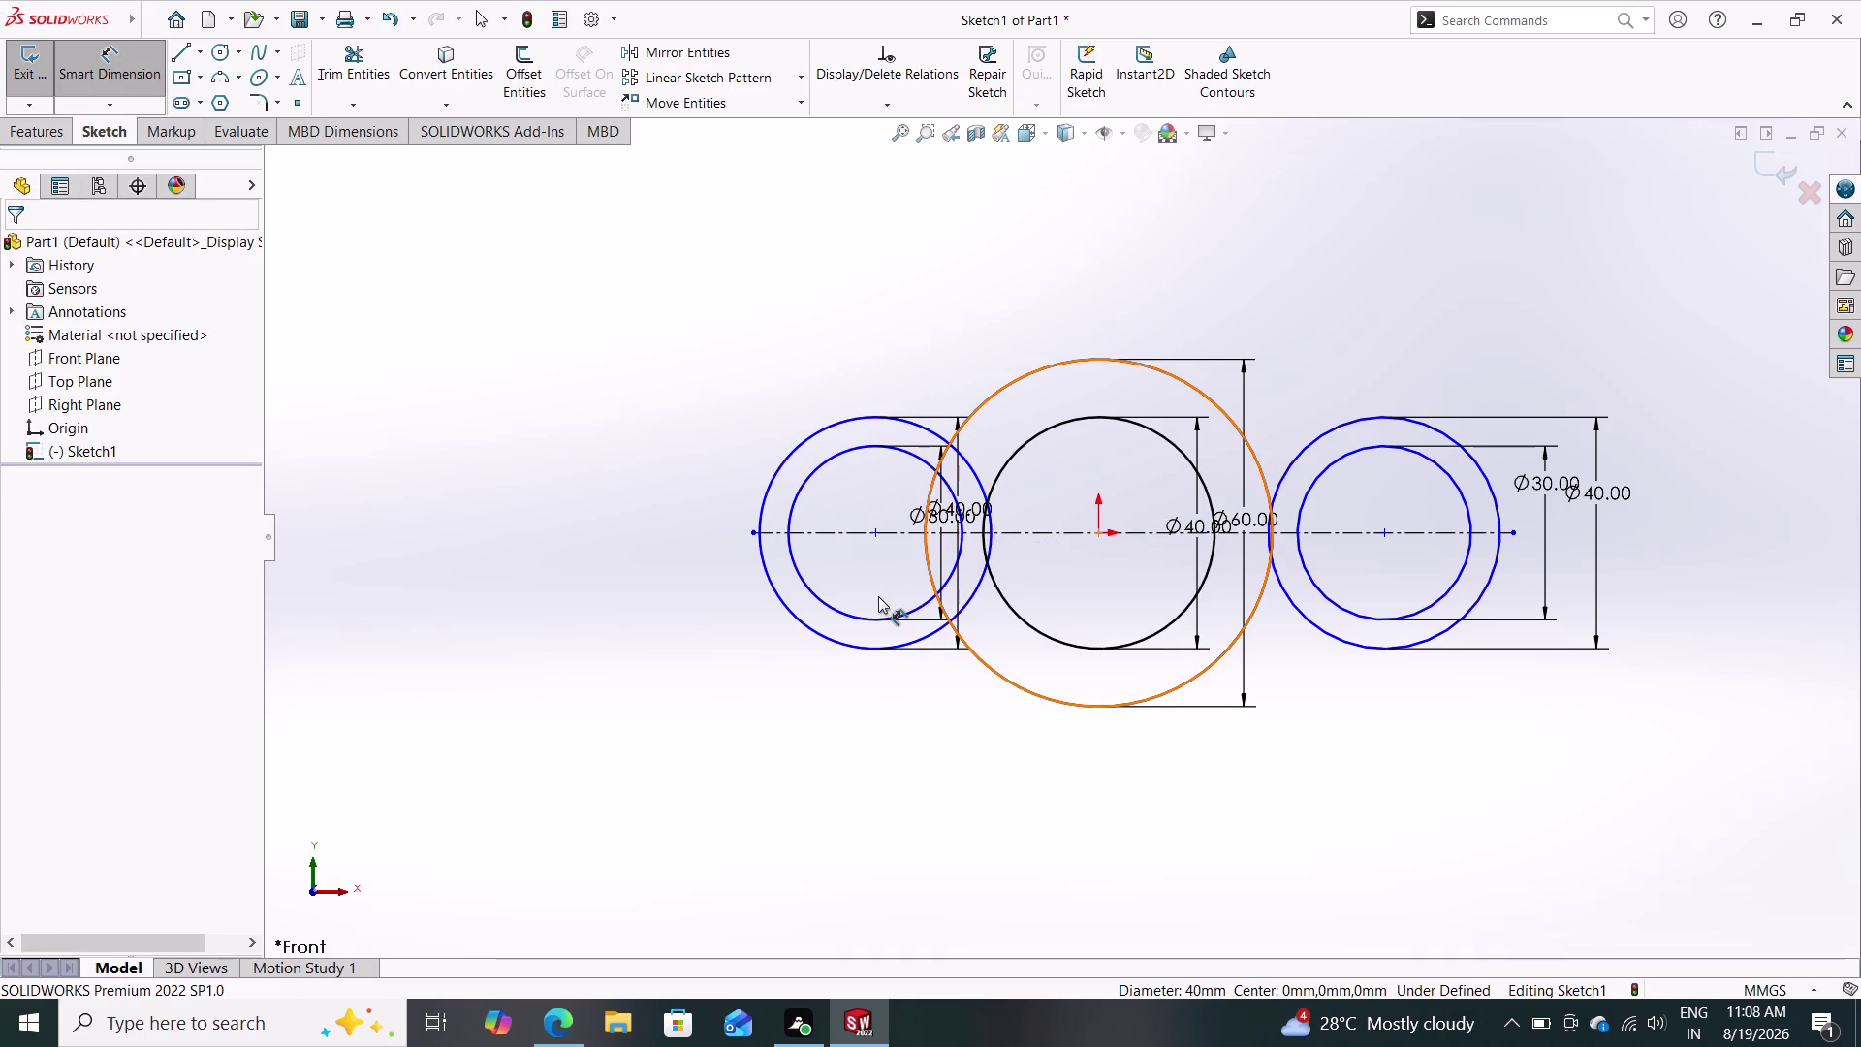
Drag the left ring's centre leftward, clear of the middle ring.
key(Escape)
drag(876, 533, 646, 534)
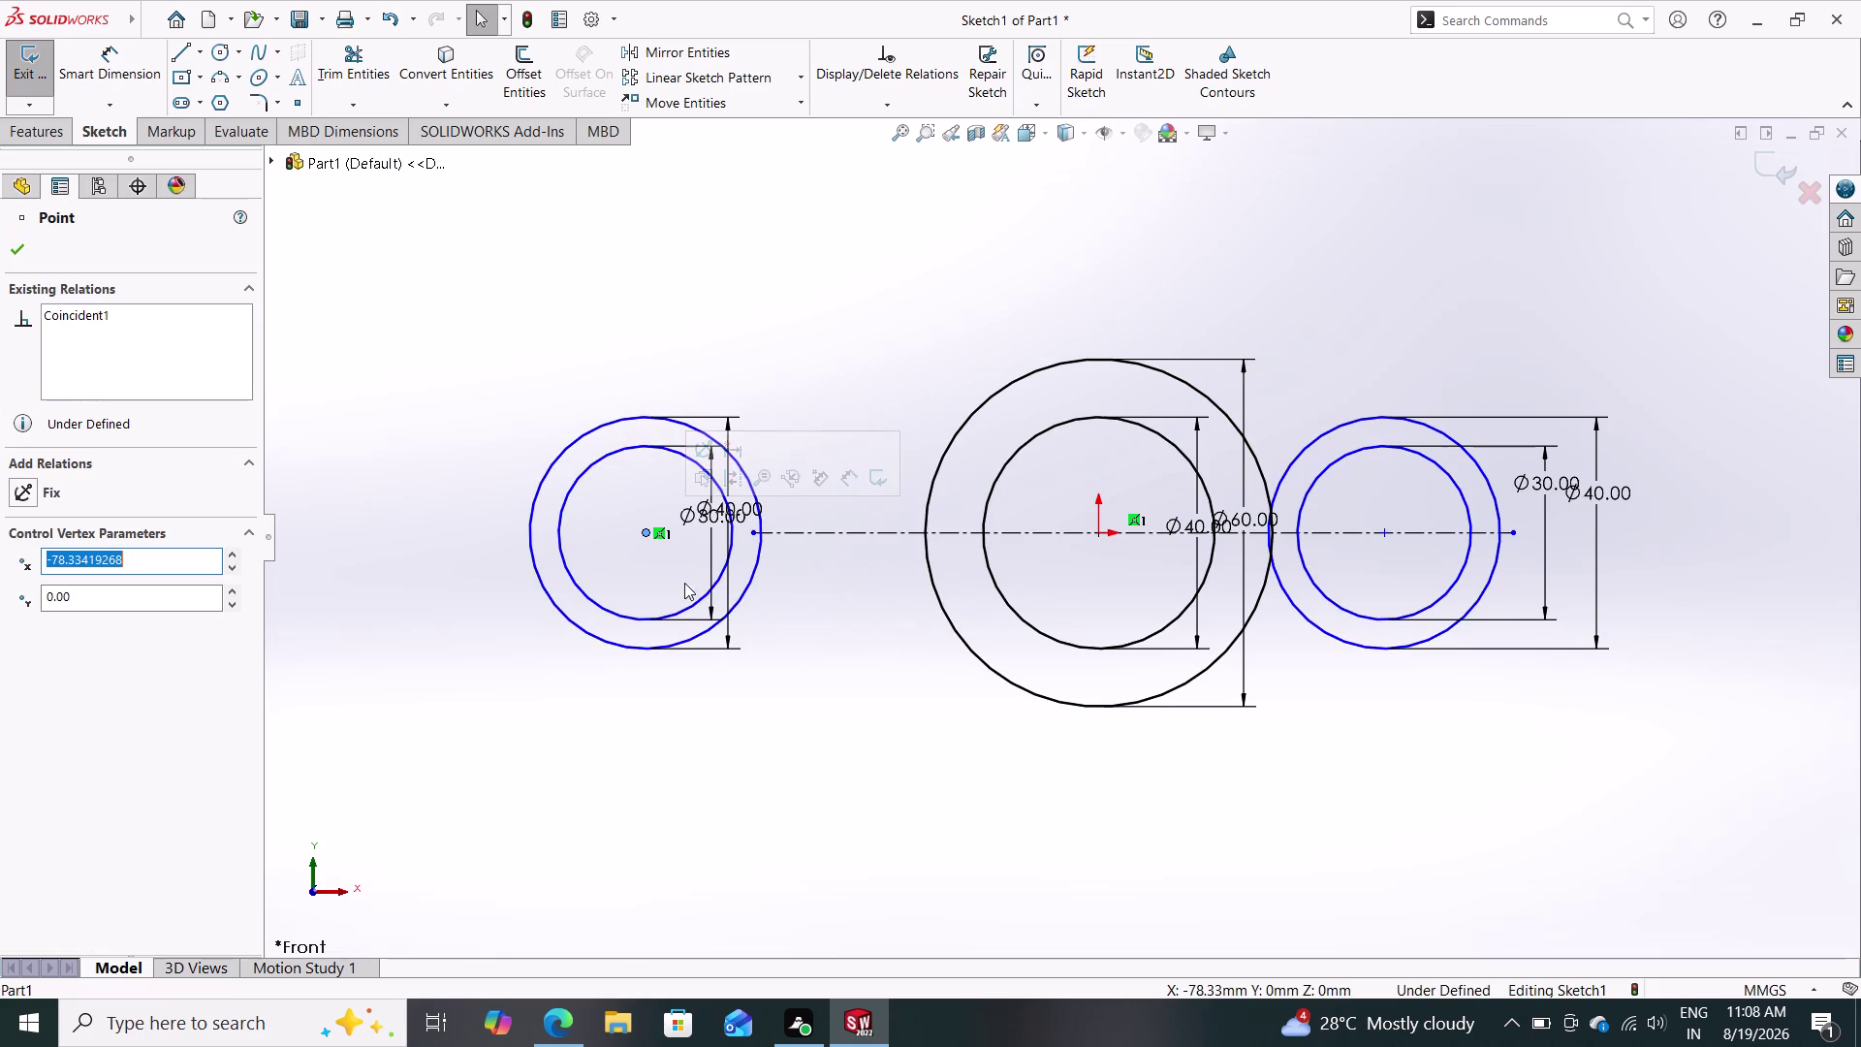
key(Escape)
key(Escape)
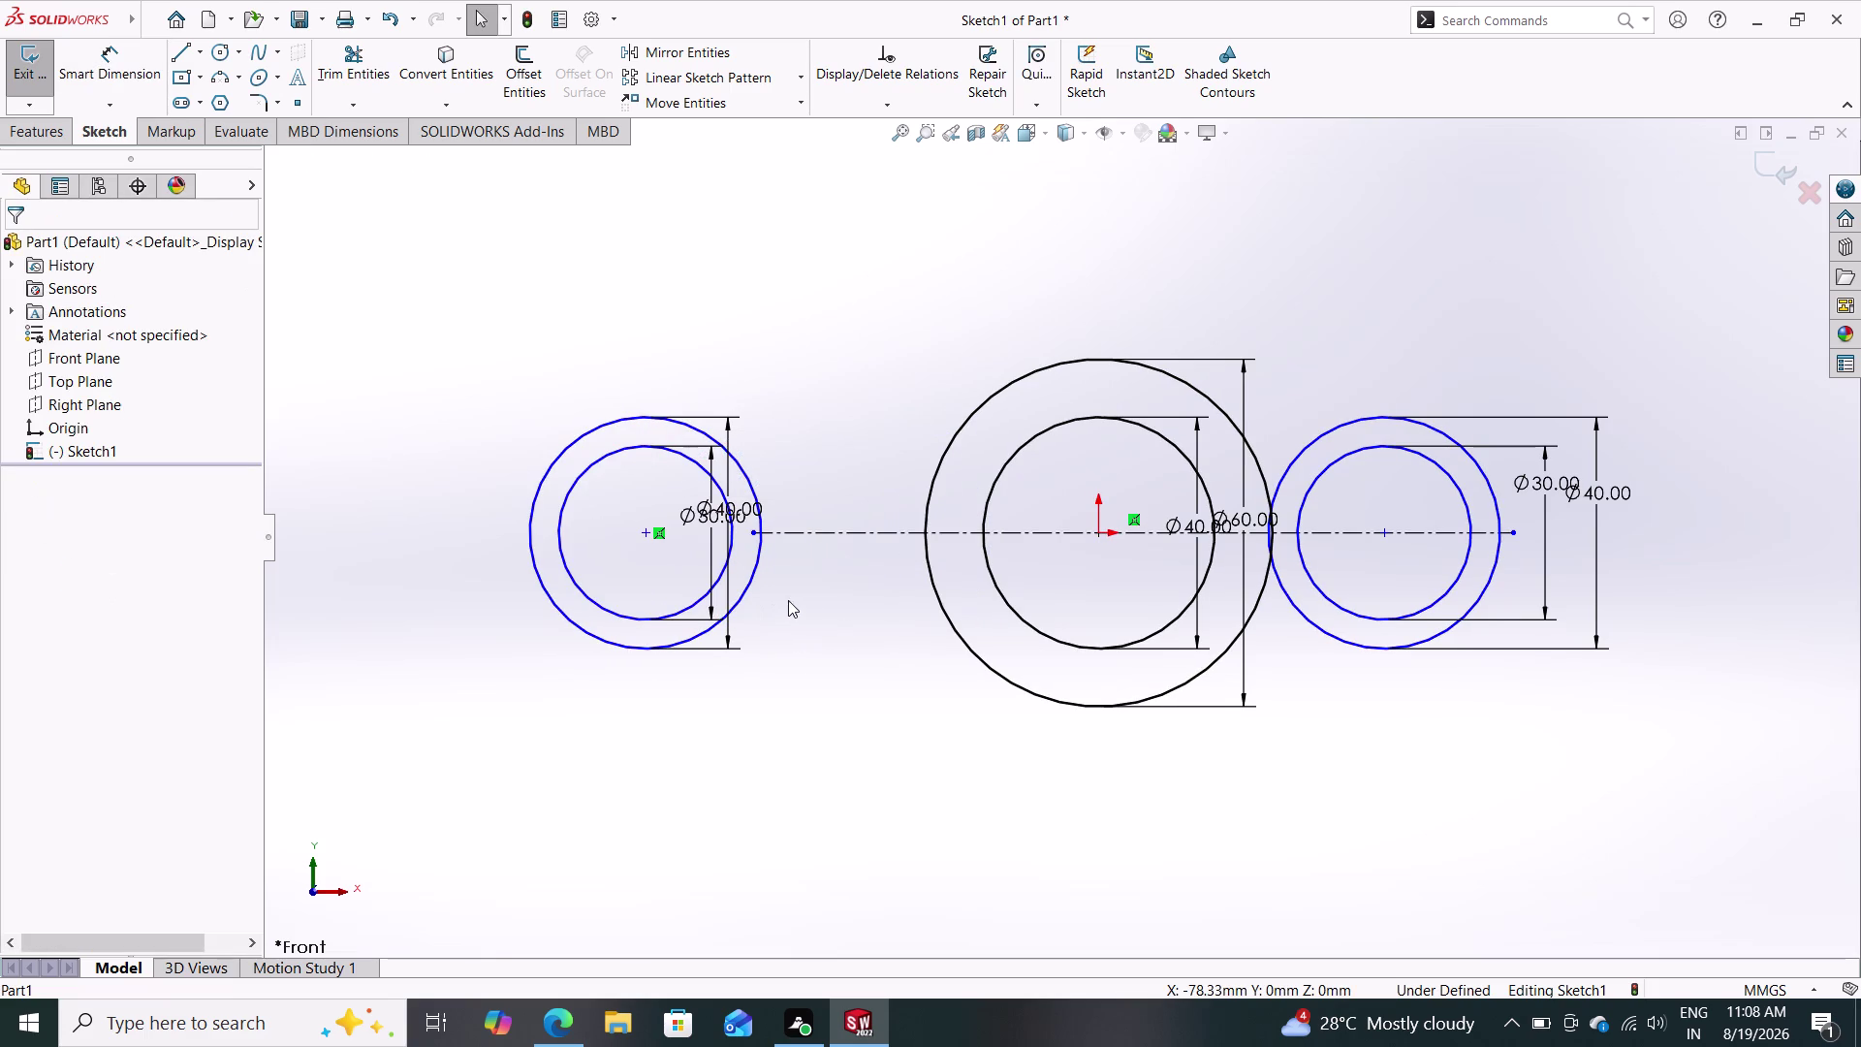
click(126, 67)
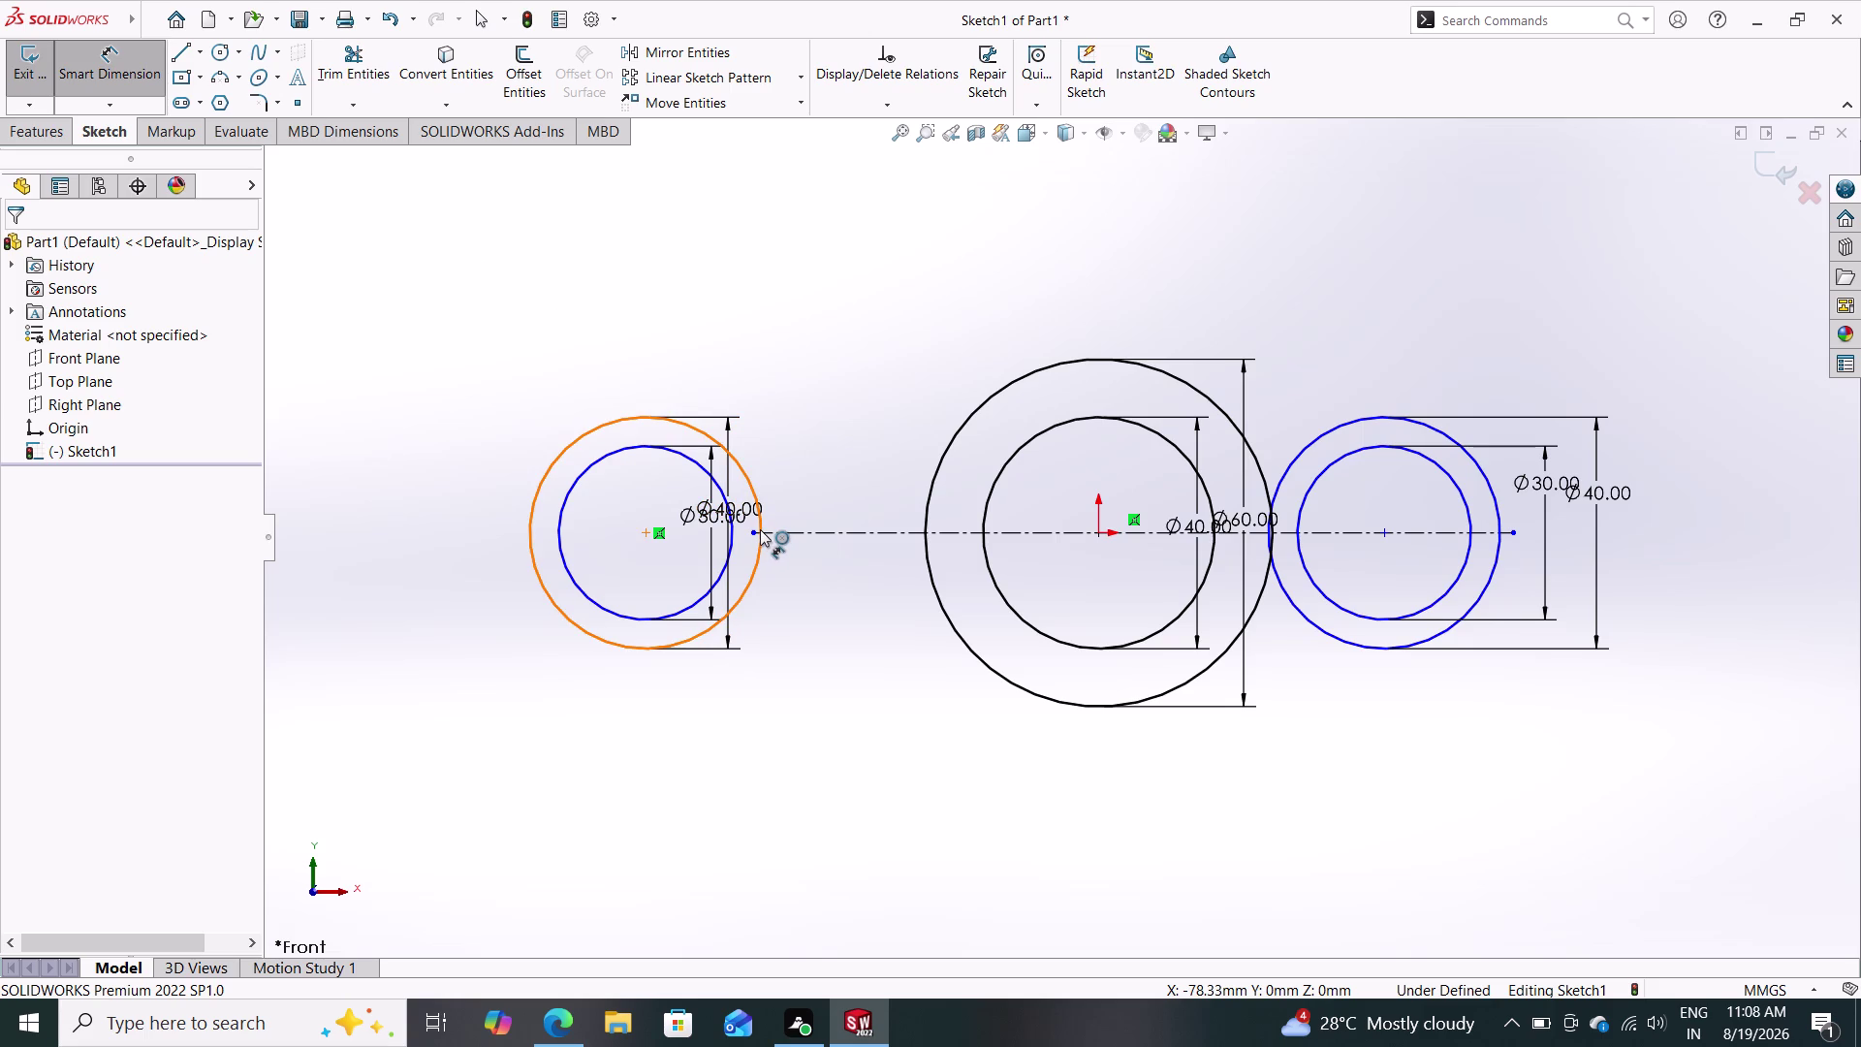
scroll(down, 3)
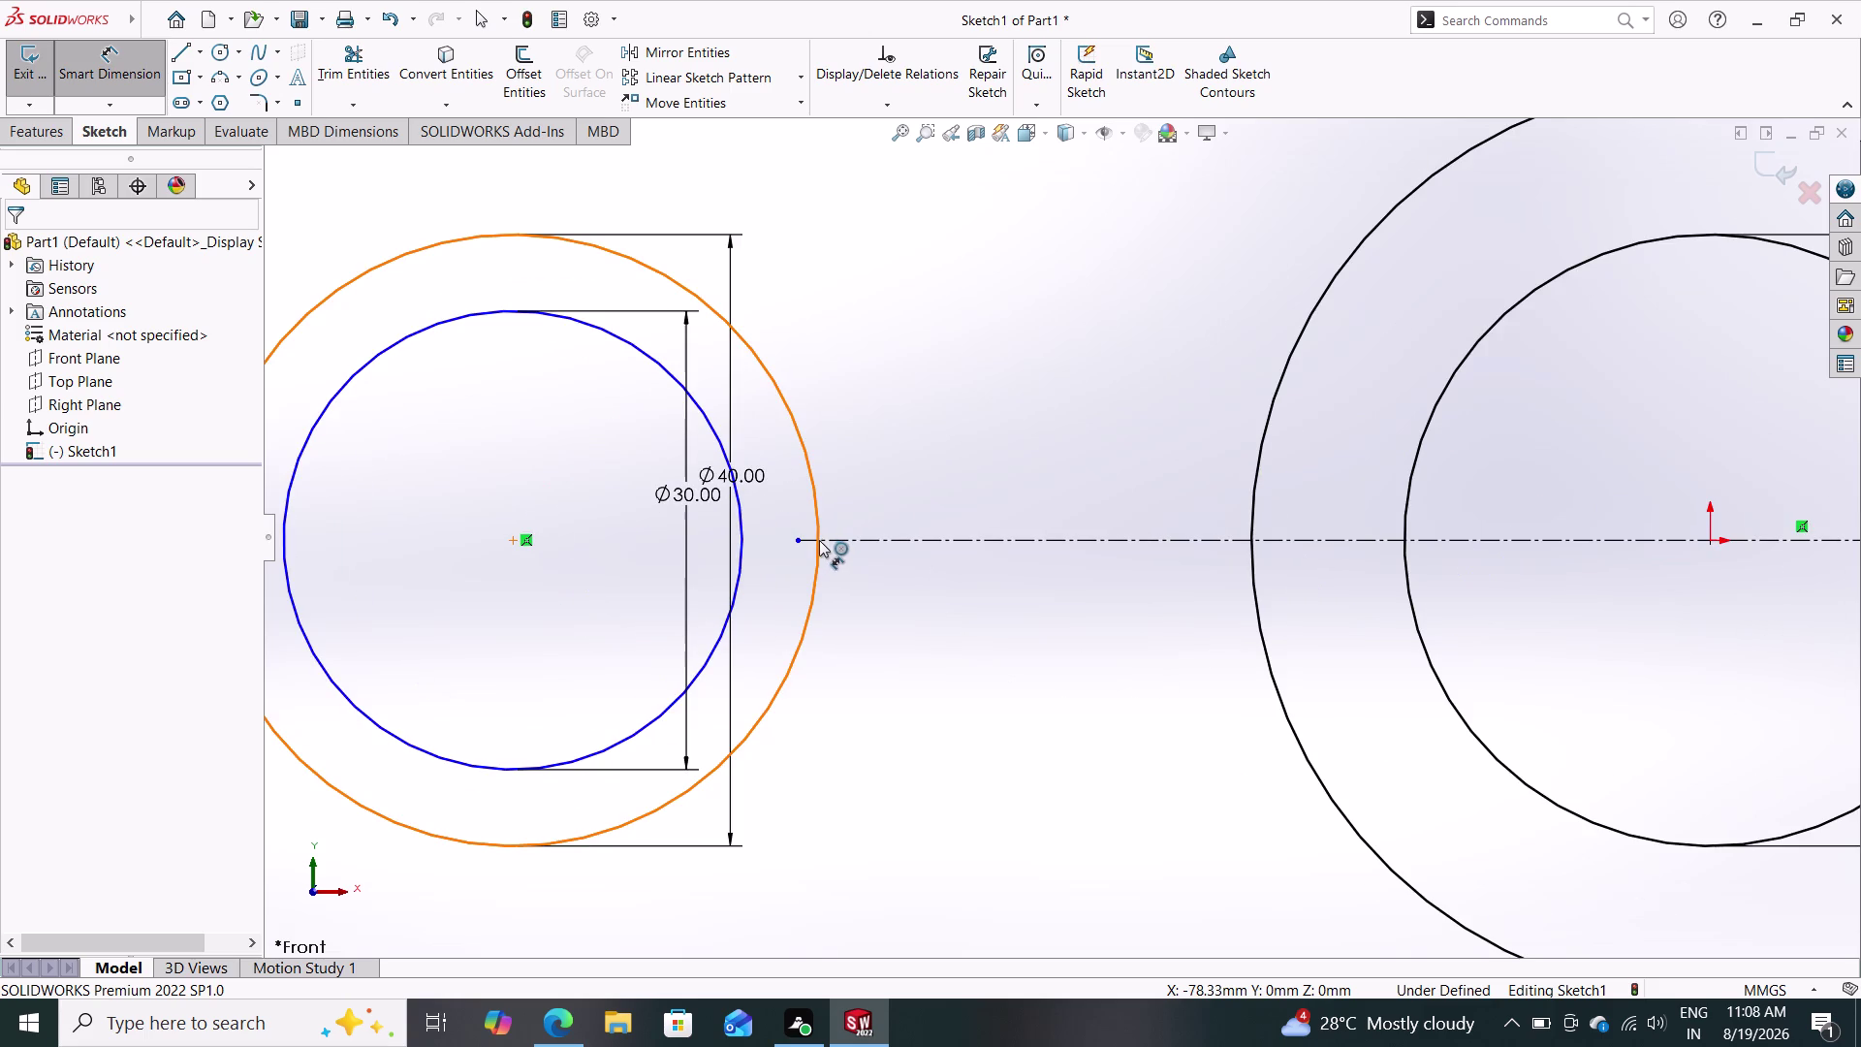
key(Escape)
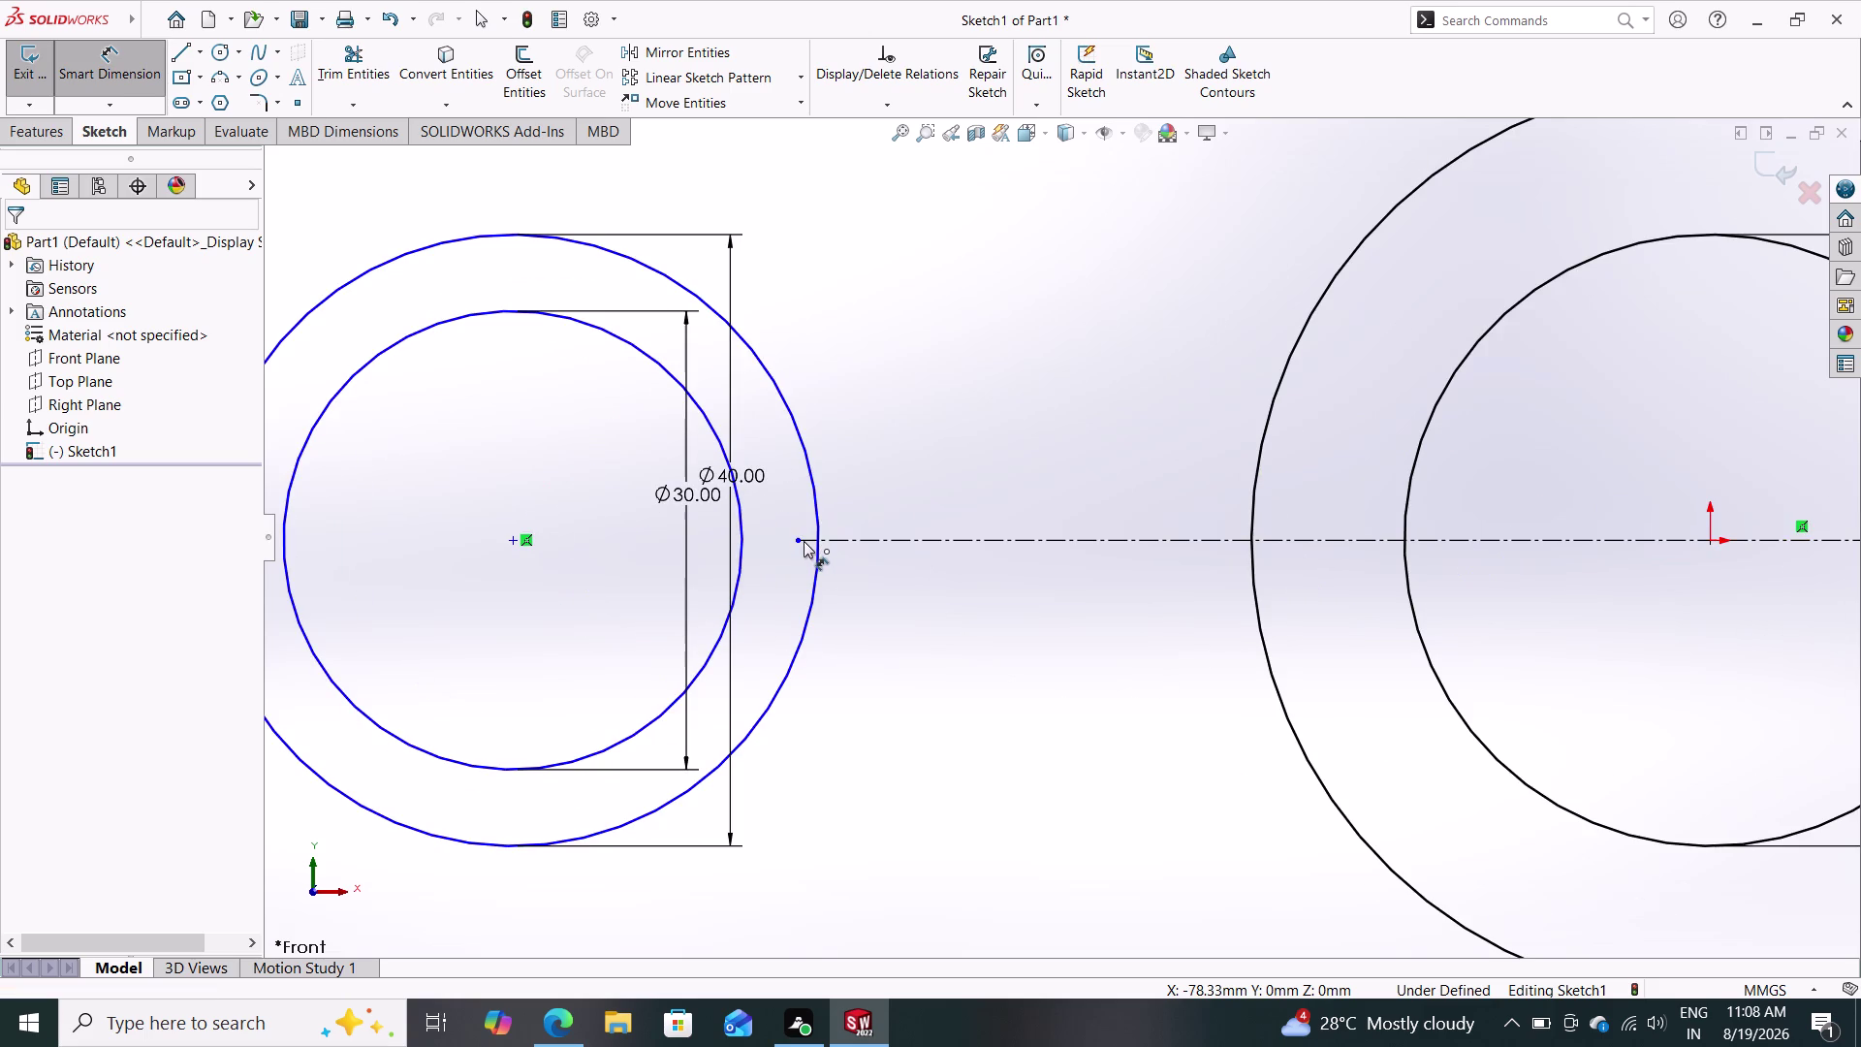
key(Escape)
Drag the centerline's left endpoint onto the left outer circle to make it coincident.
drag(800, 542, 815, 541)
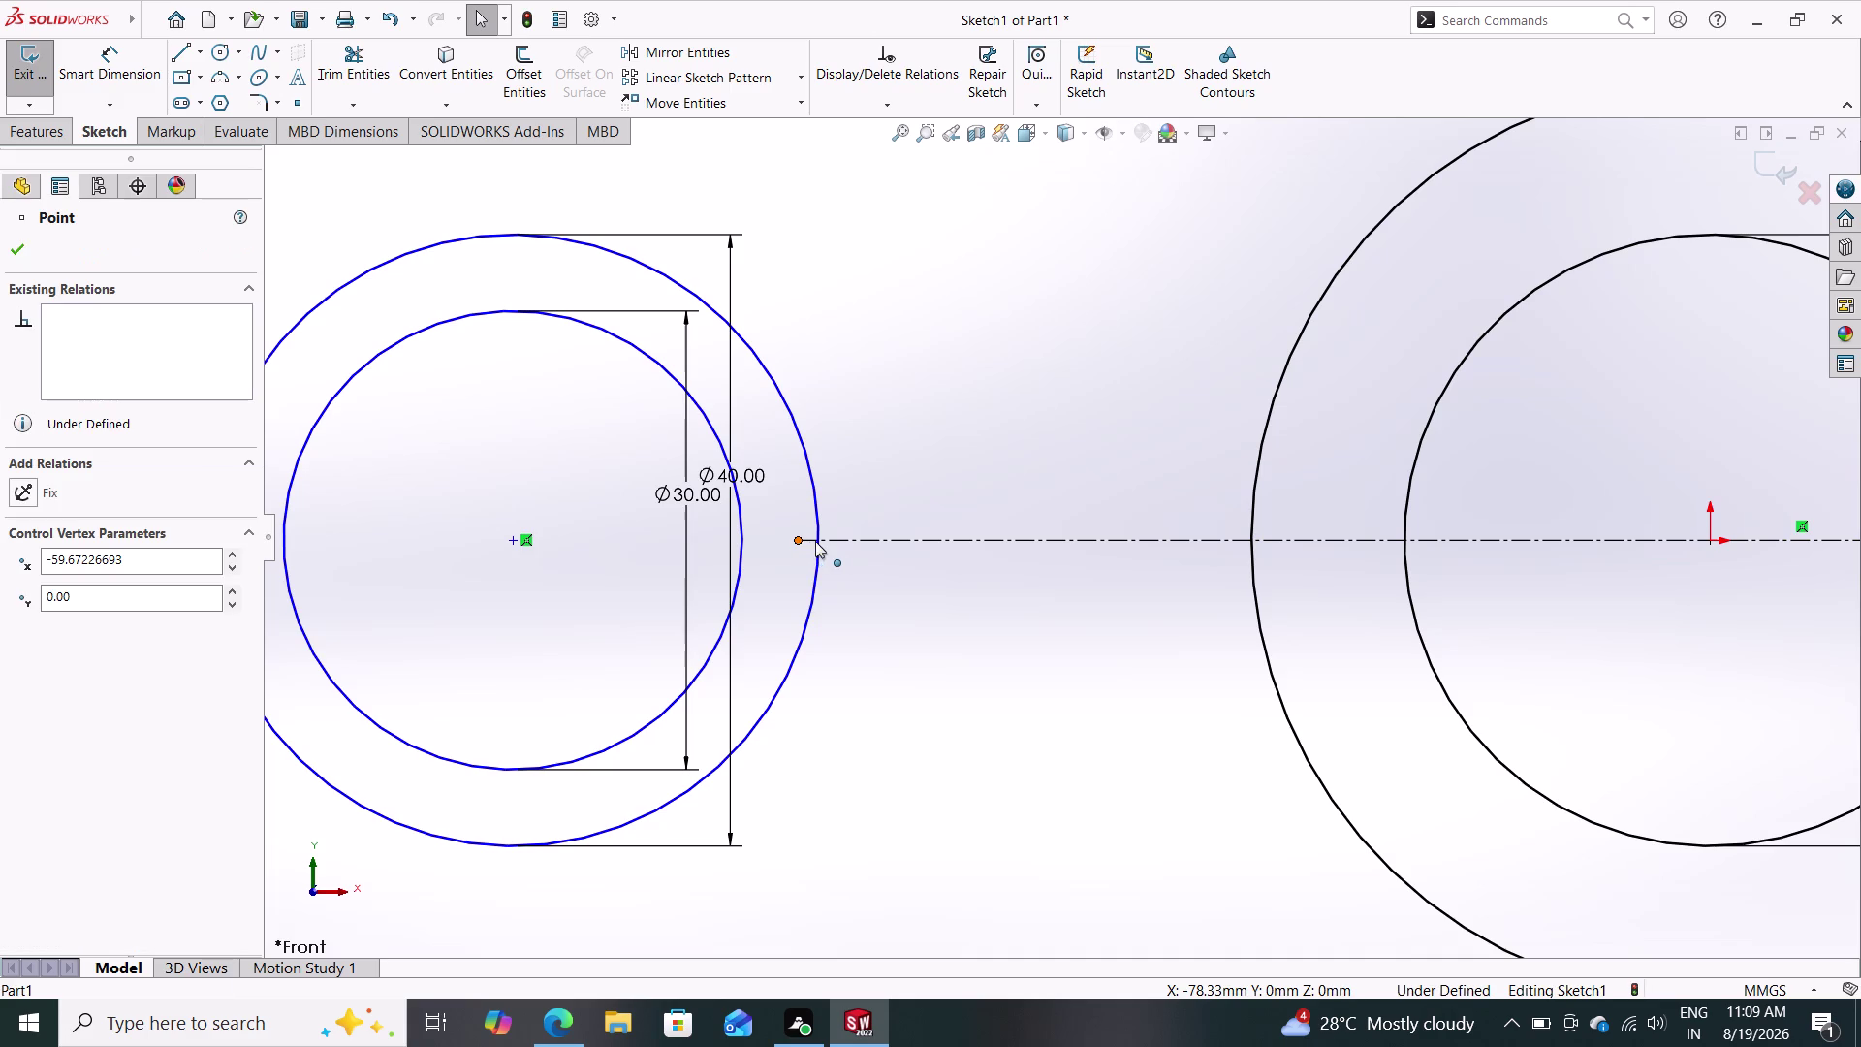
drag(815, 541, 817, 541)
key(Escape)
key(Escape)
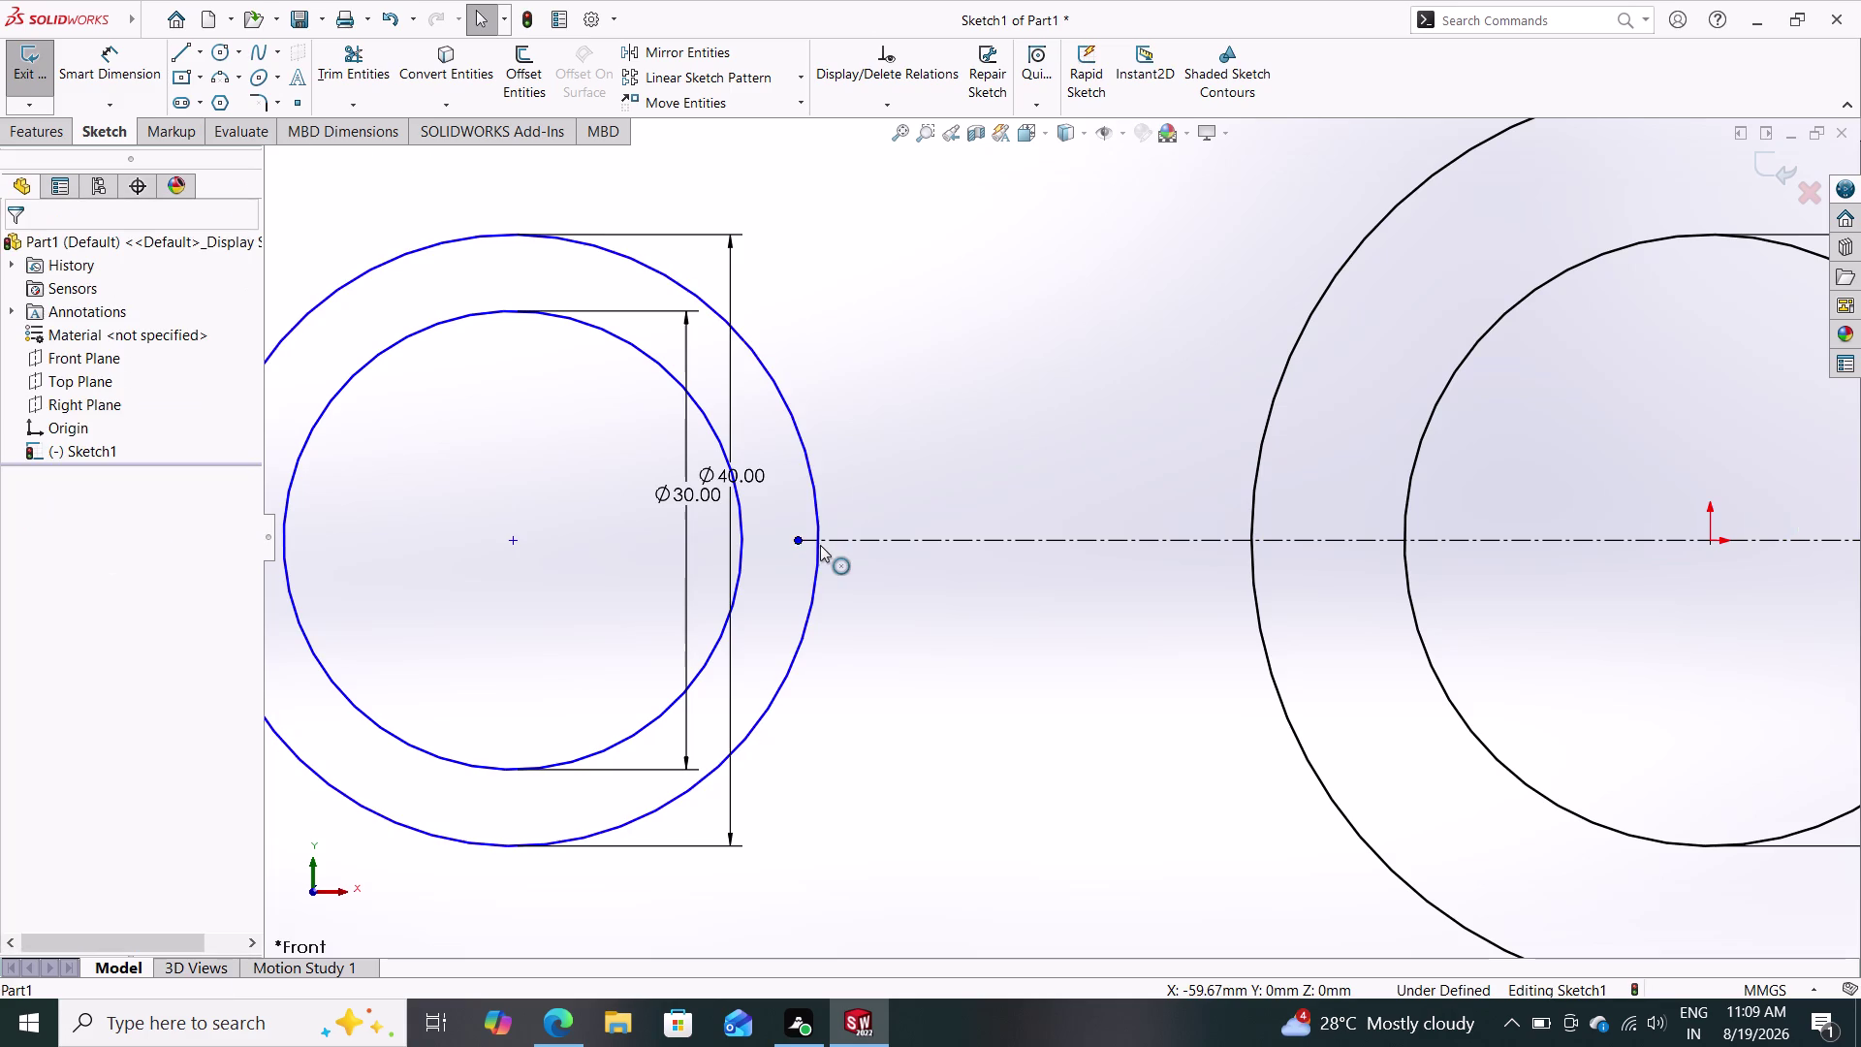
drag(799, 540, 822, 540)
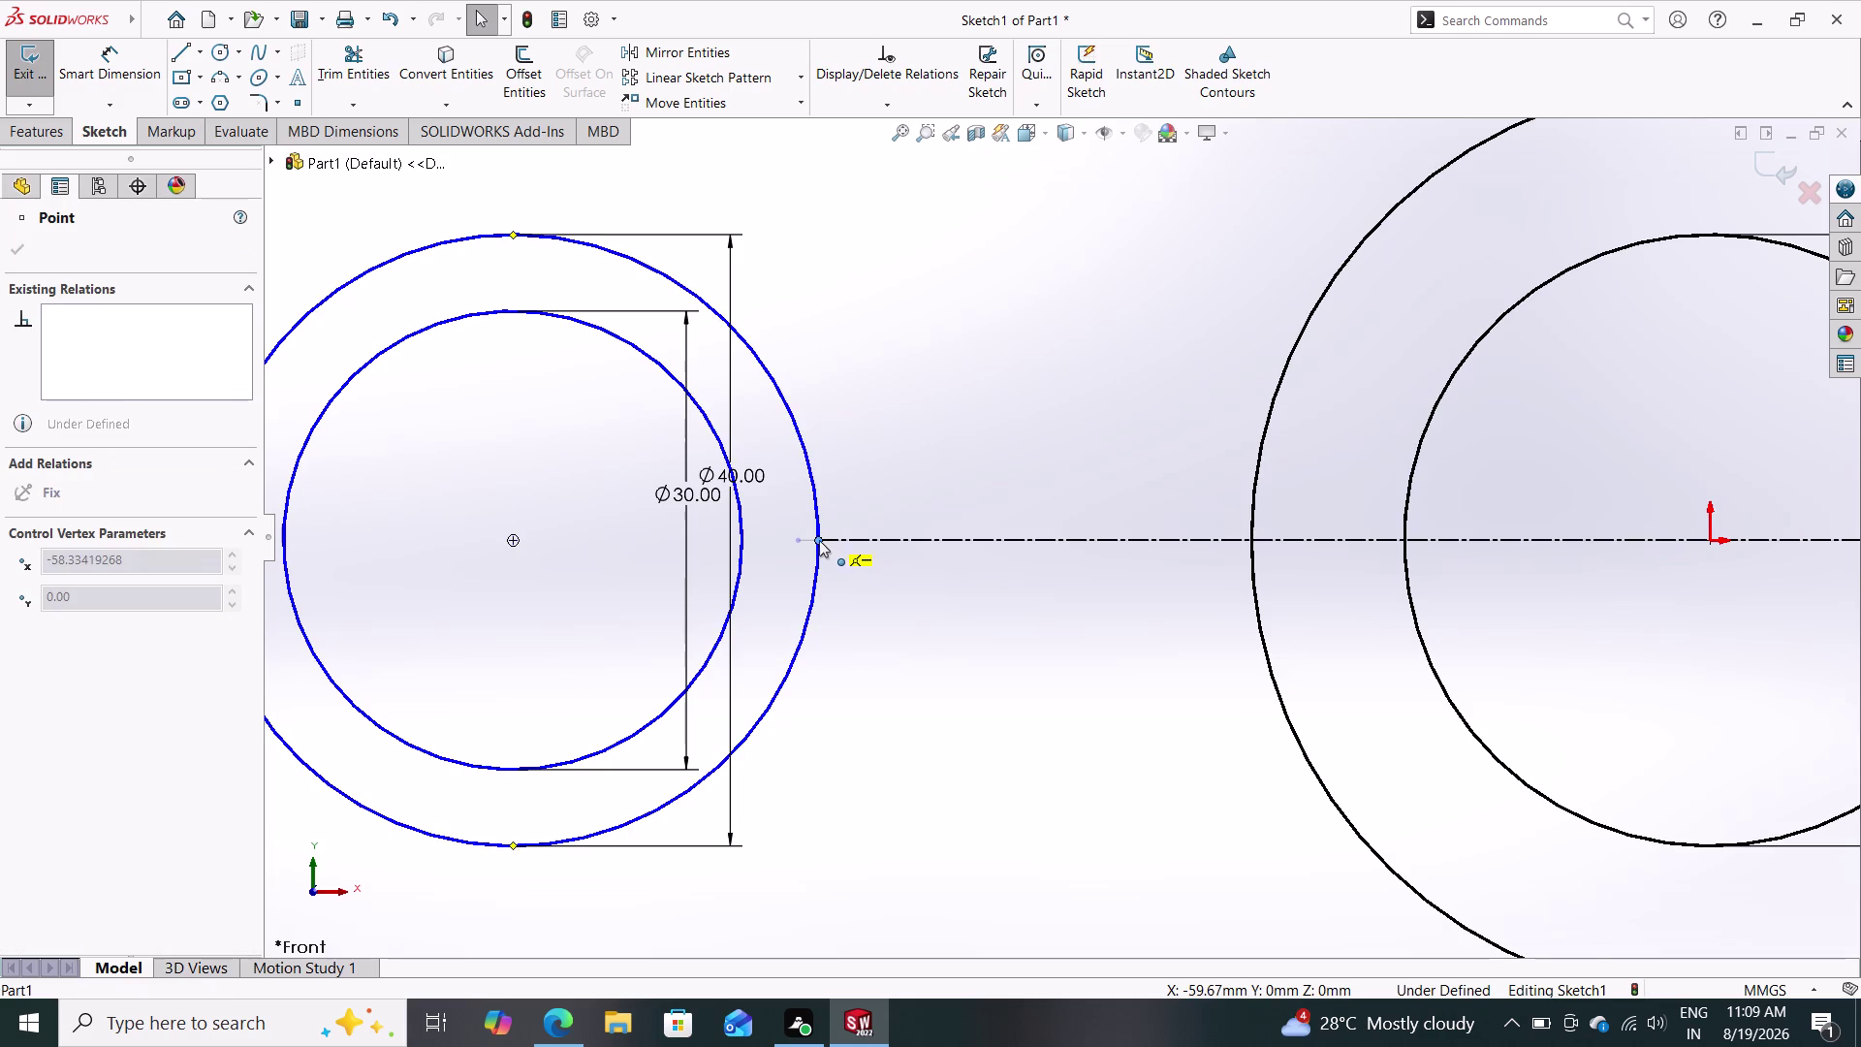
drag(821, 540, 818, 540)
key(Escape)
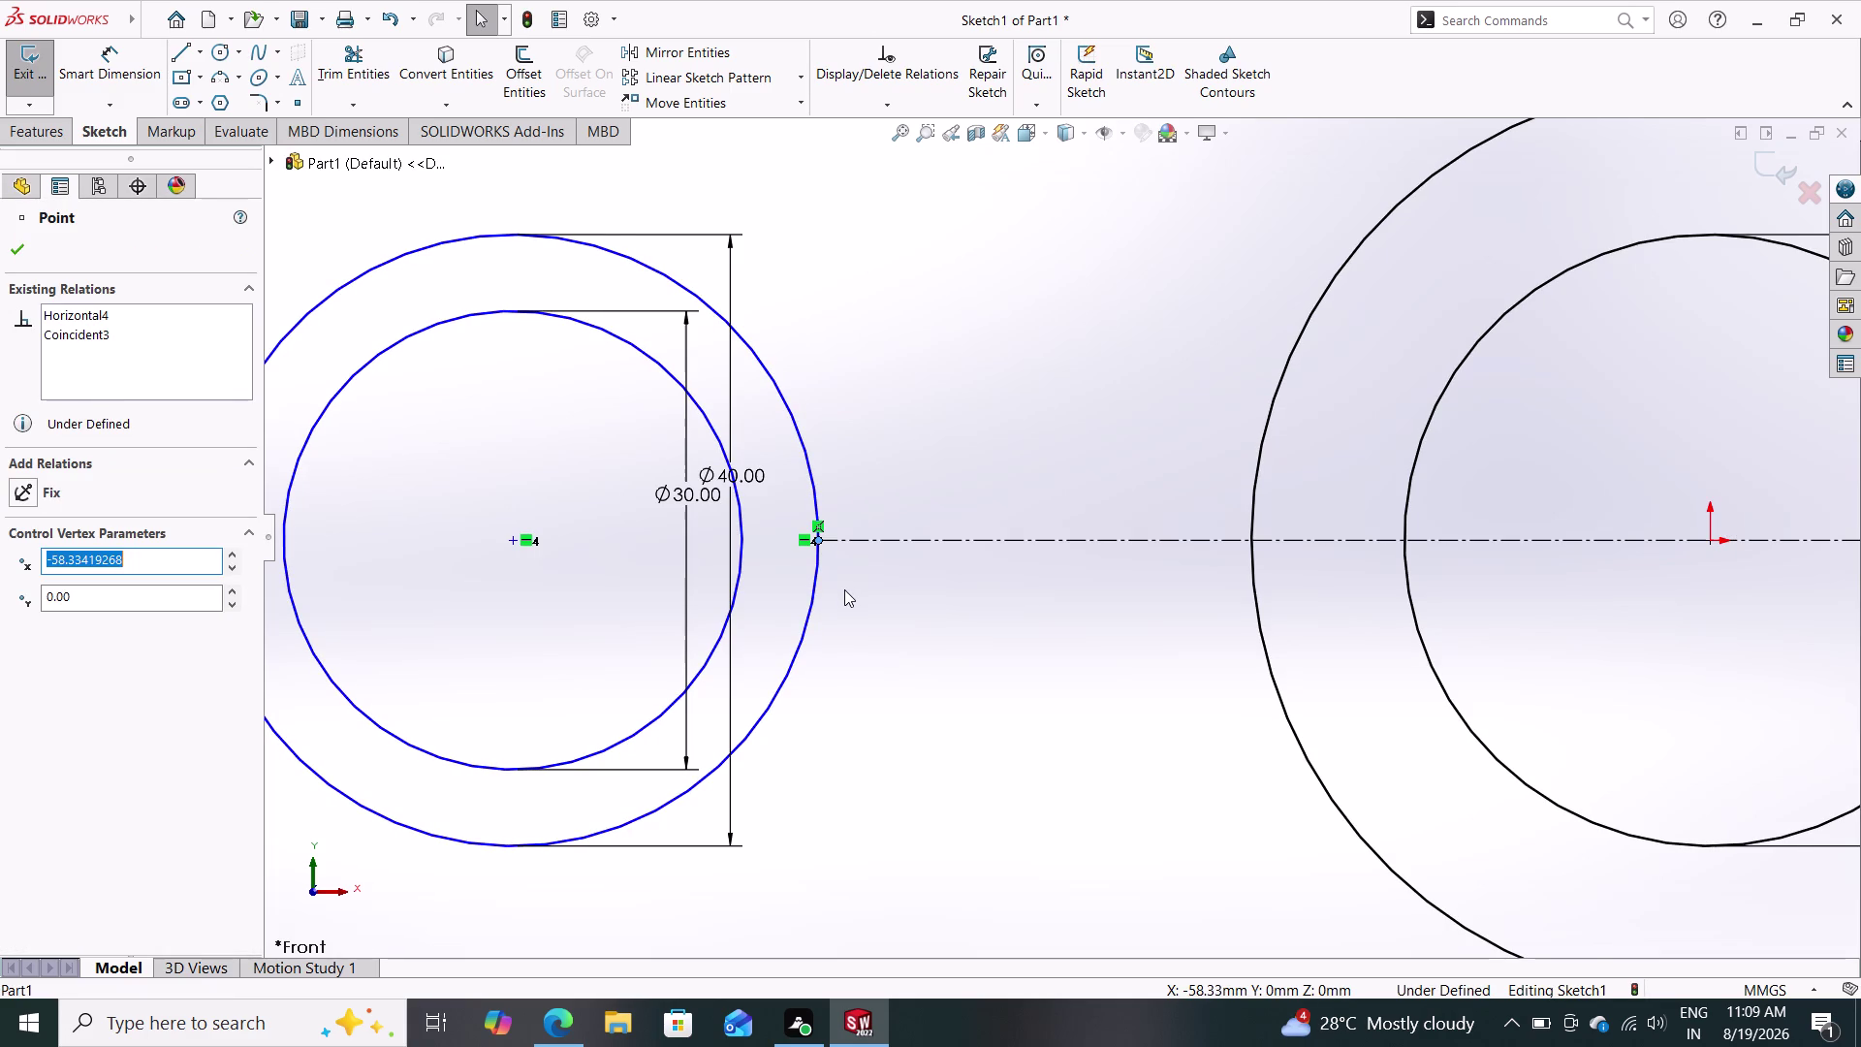
key(Escape)
key(grave)
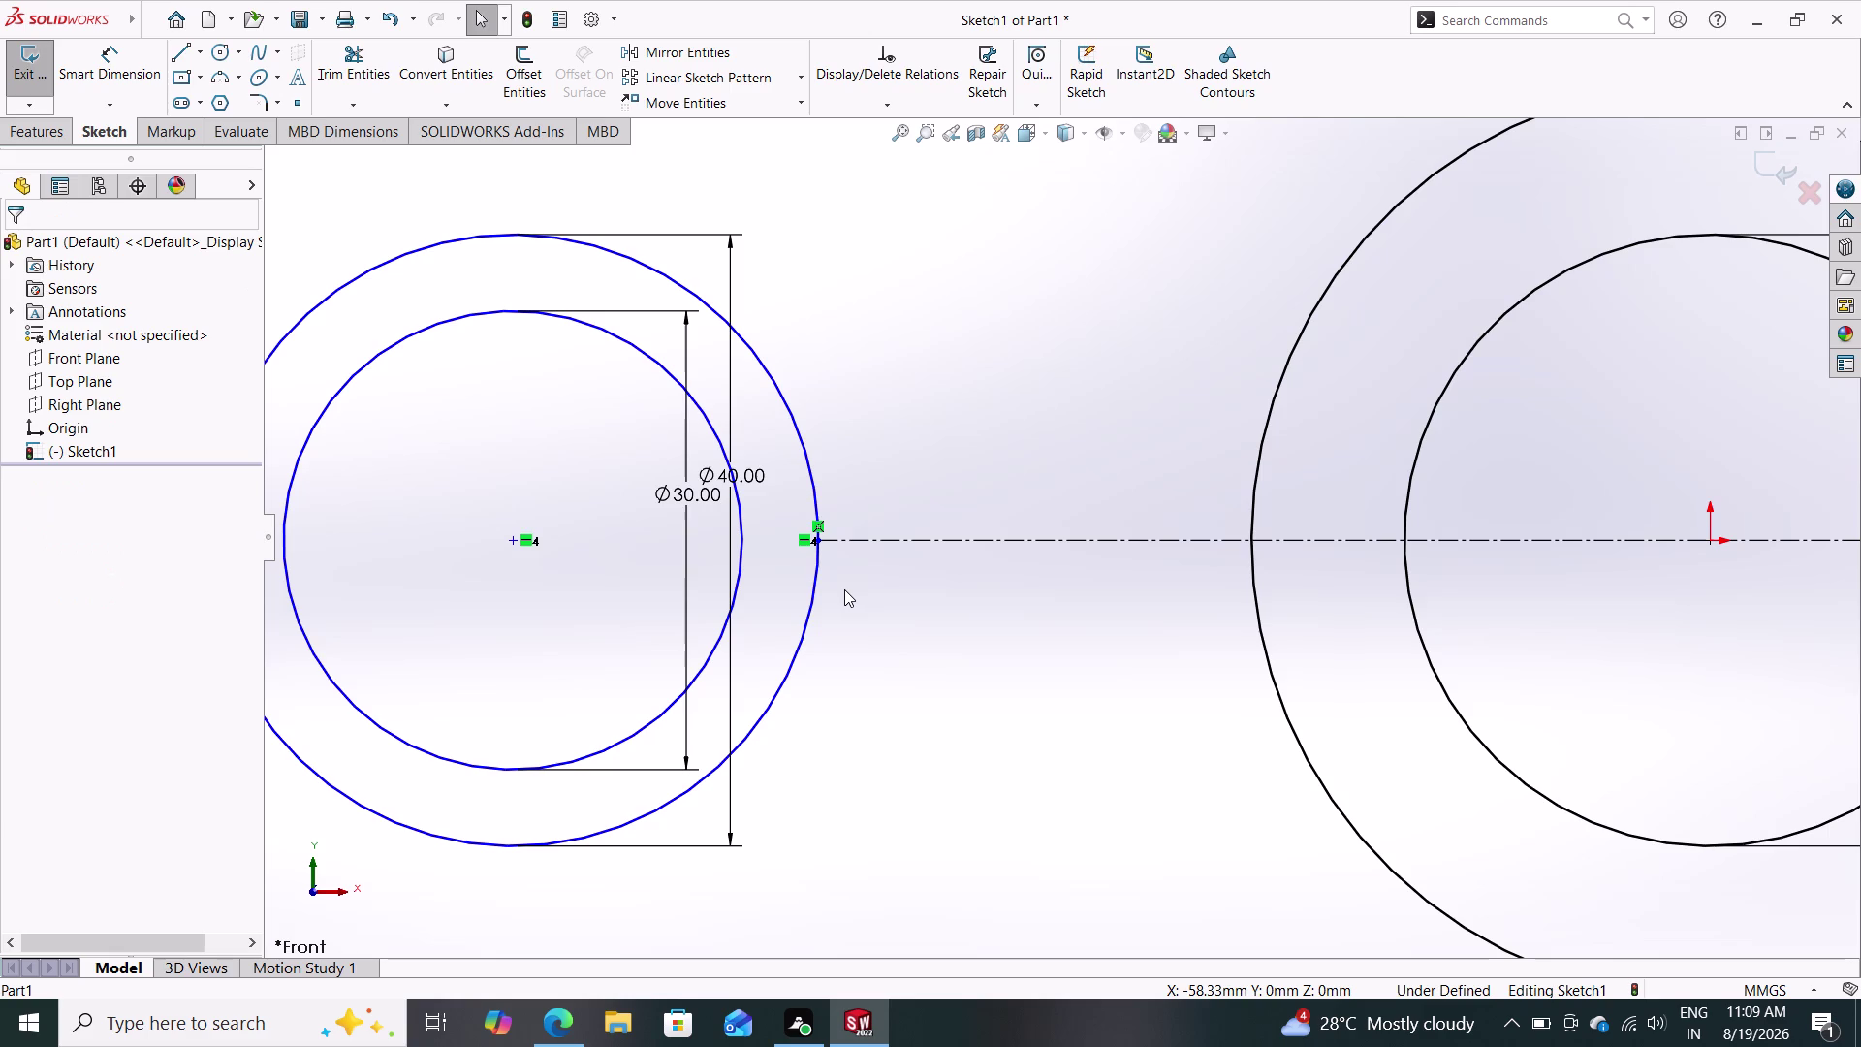
scroll(down, 3)
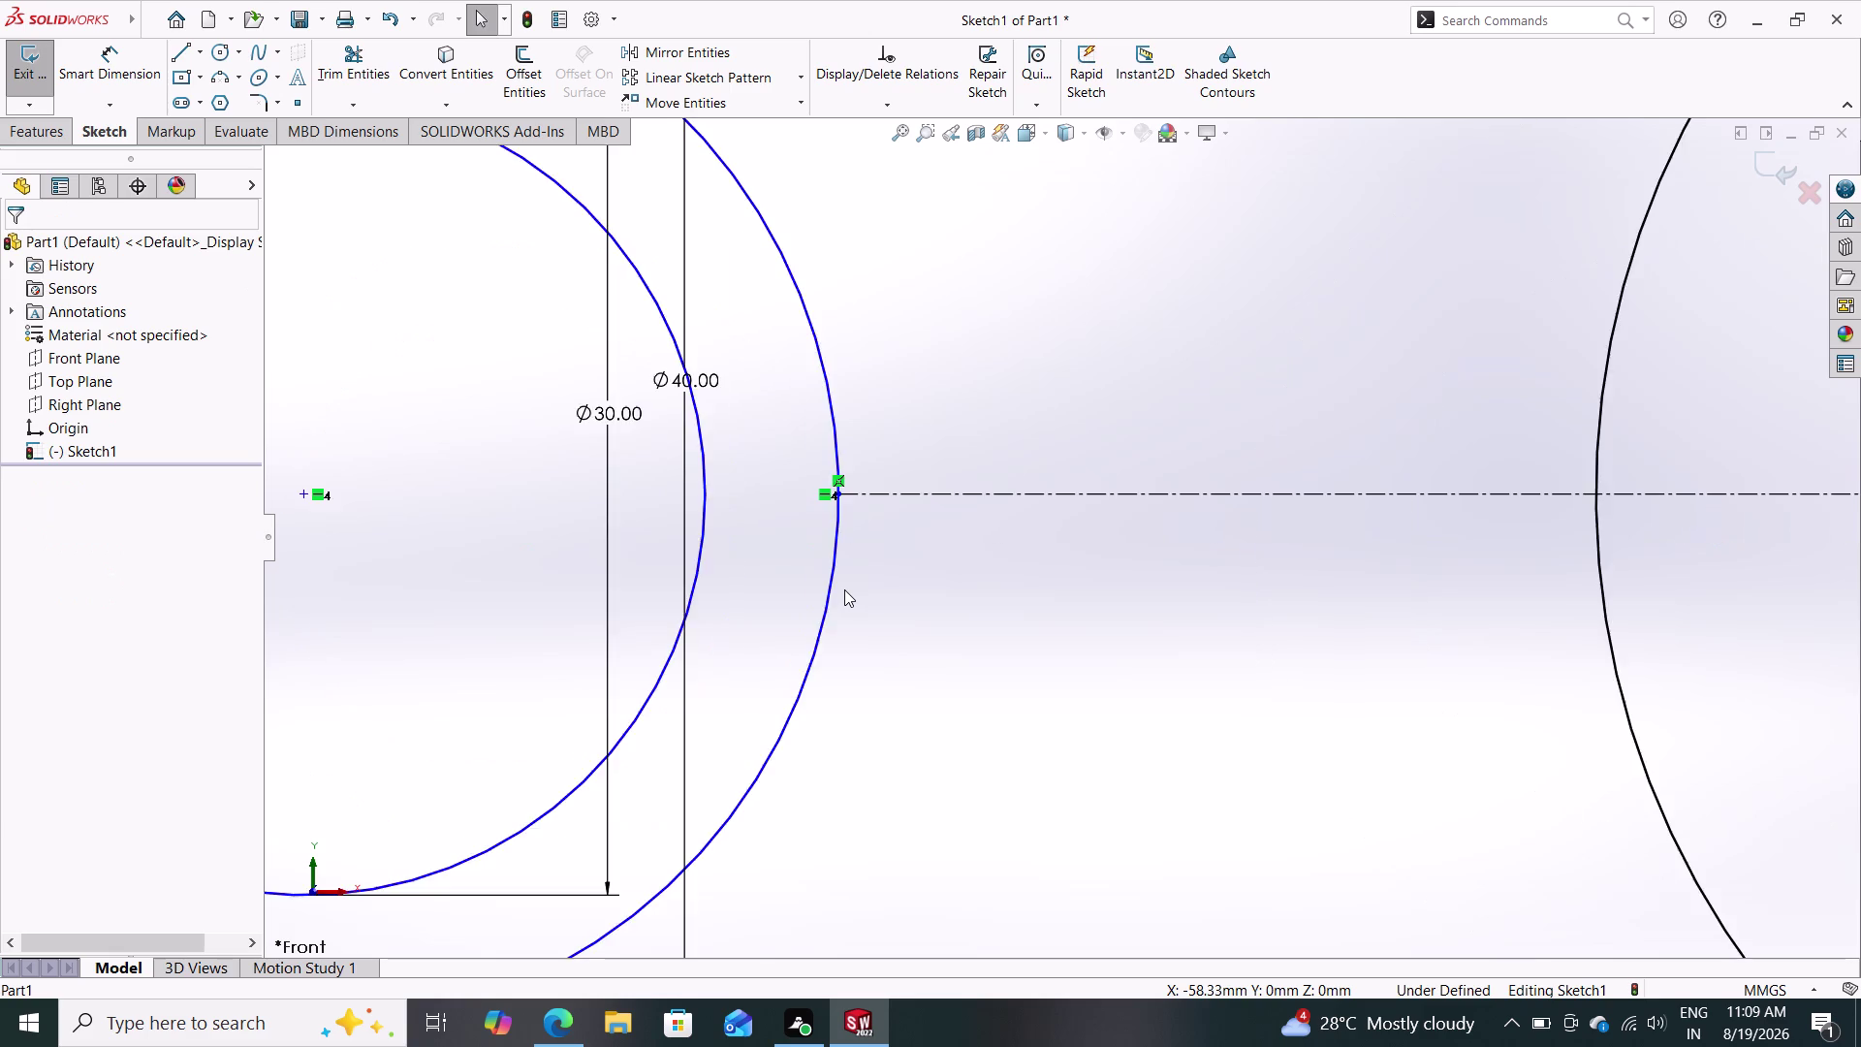
scroll(up, 3)
scroll(up, 3)
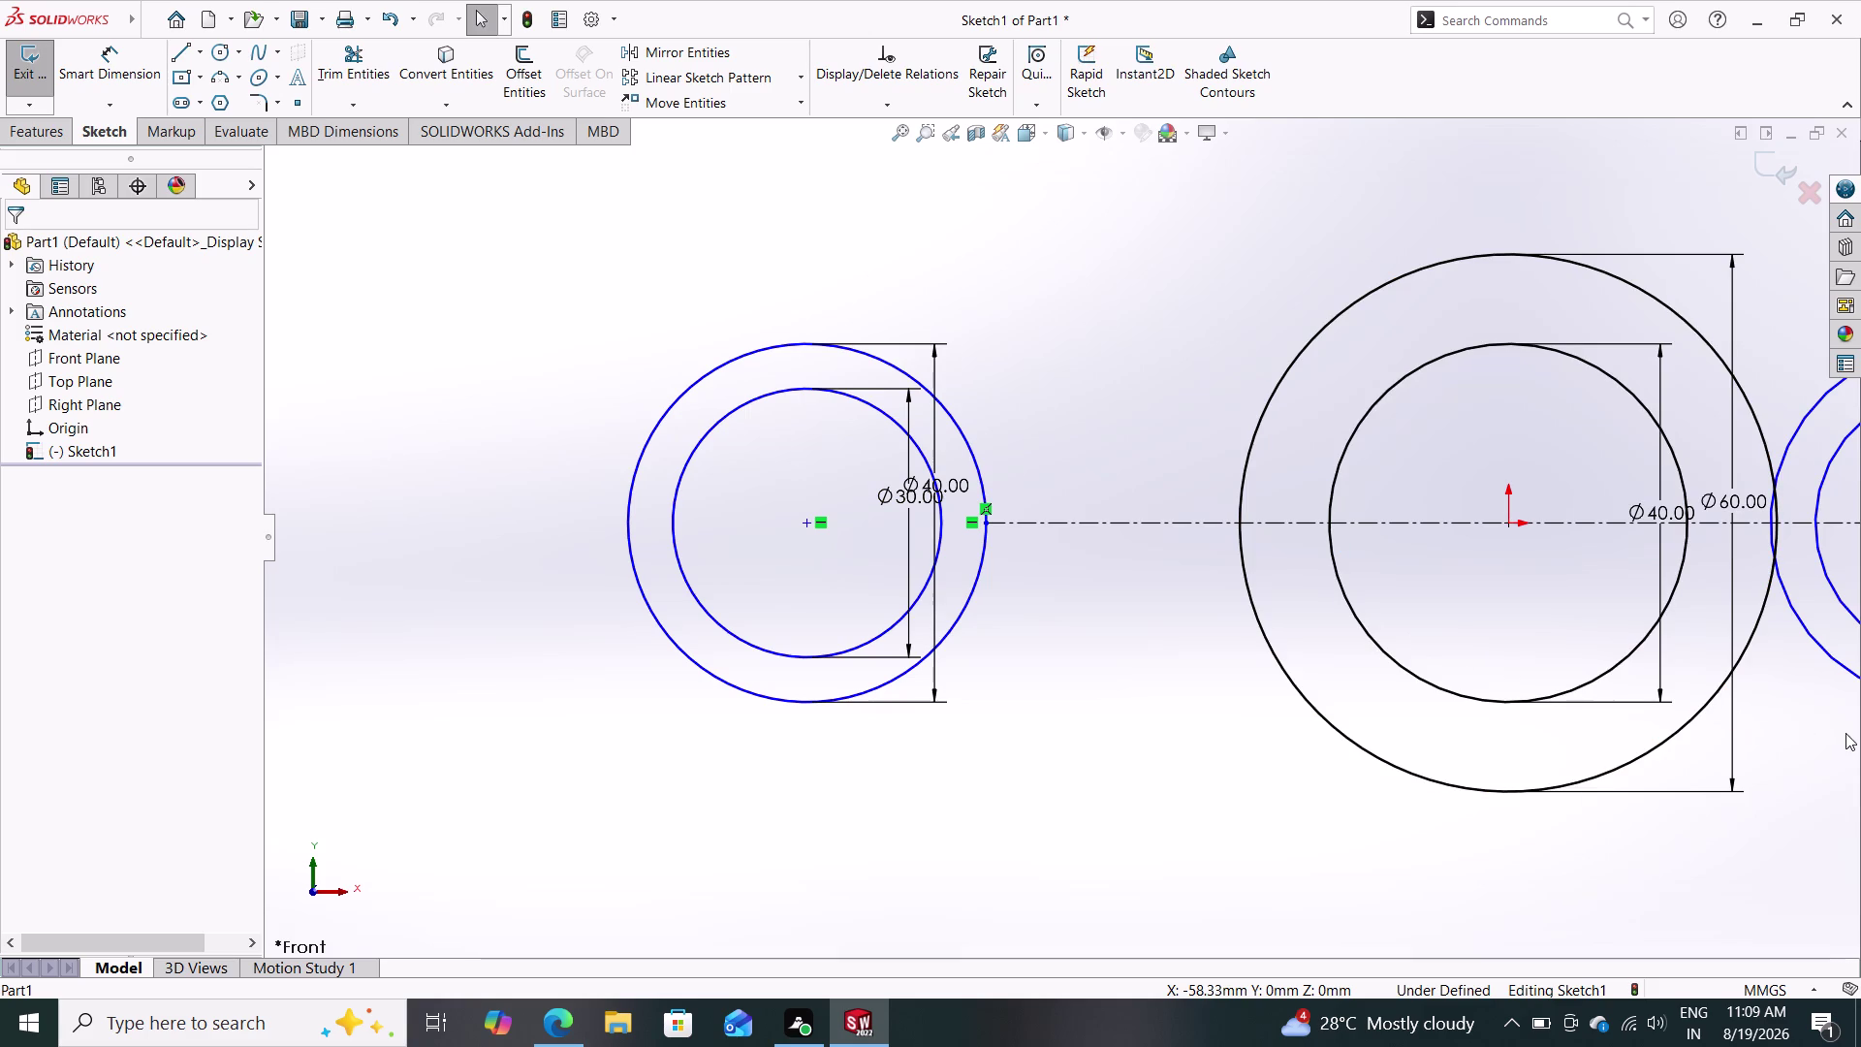
scroll(down, 3)
scroll(up, 3)
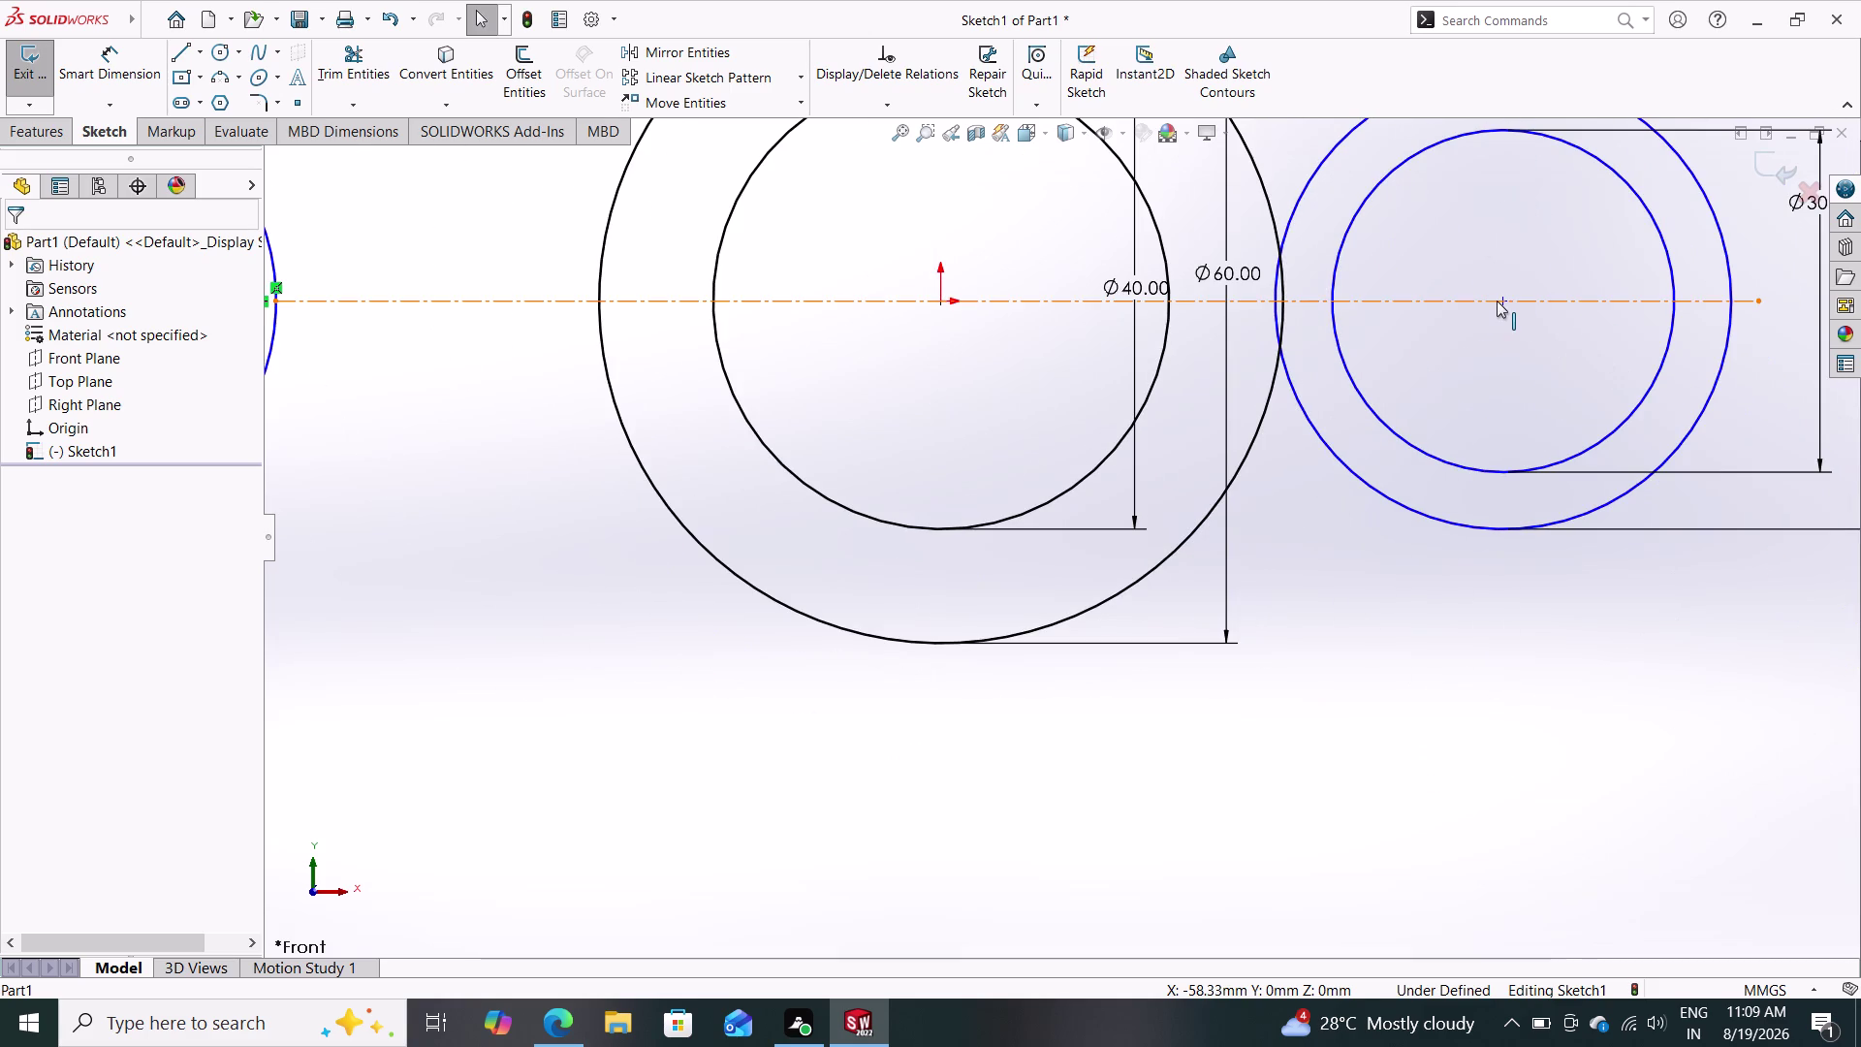
Drag the right ring's centre rightward along the centreline.
drag(1503, 299, 1795, 308)
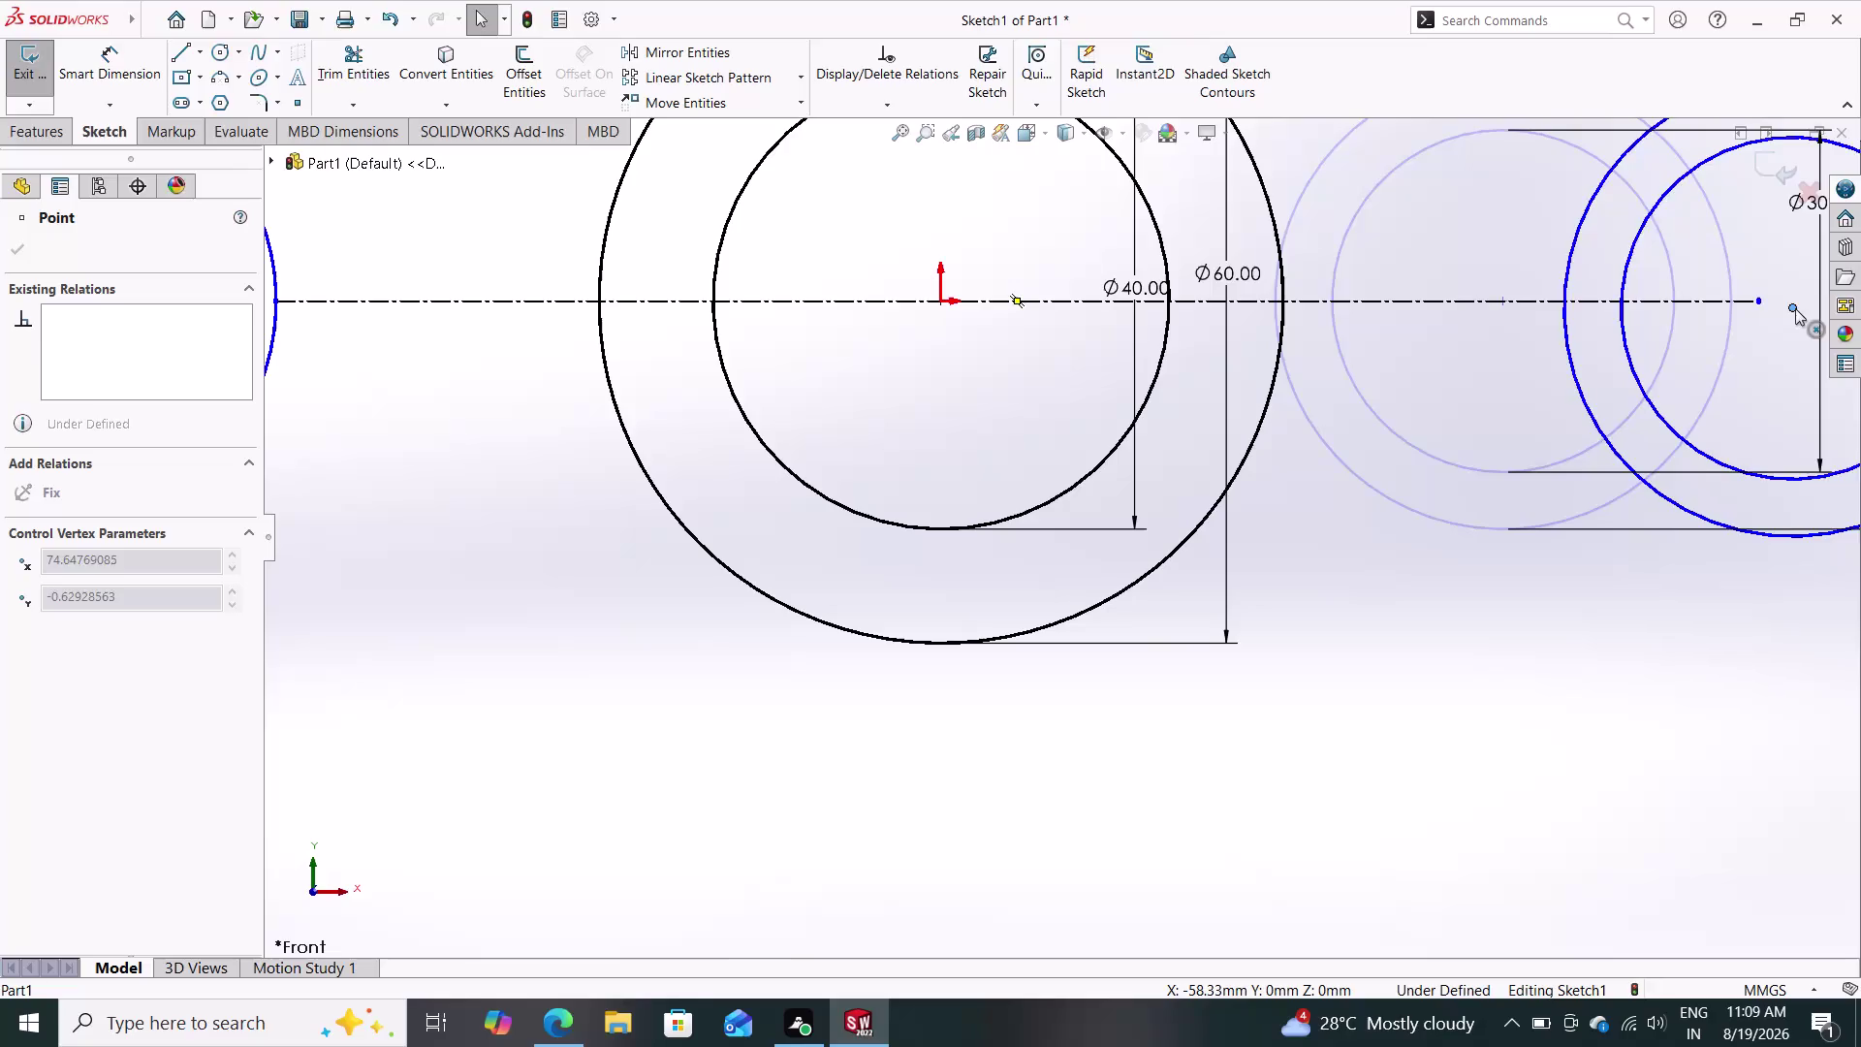
drag(1795, 309, 1852, 302)
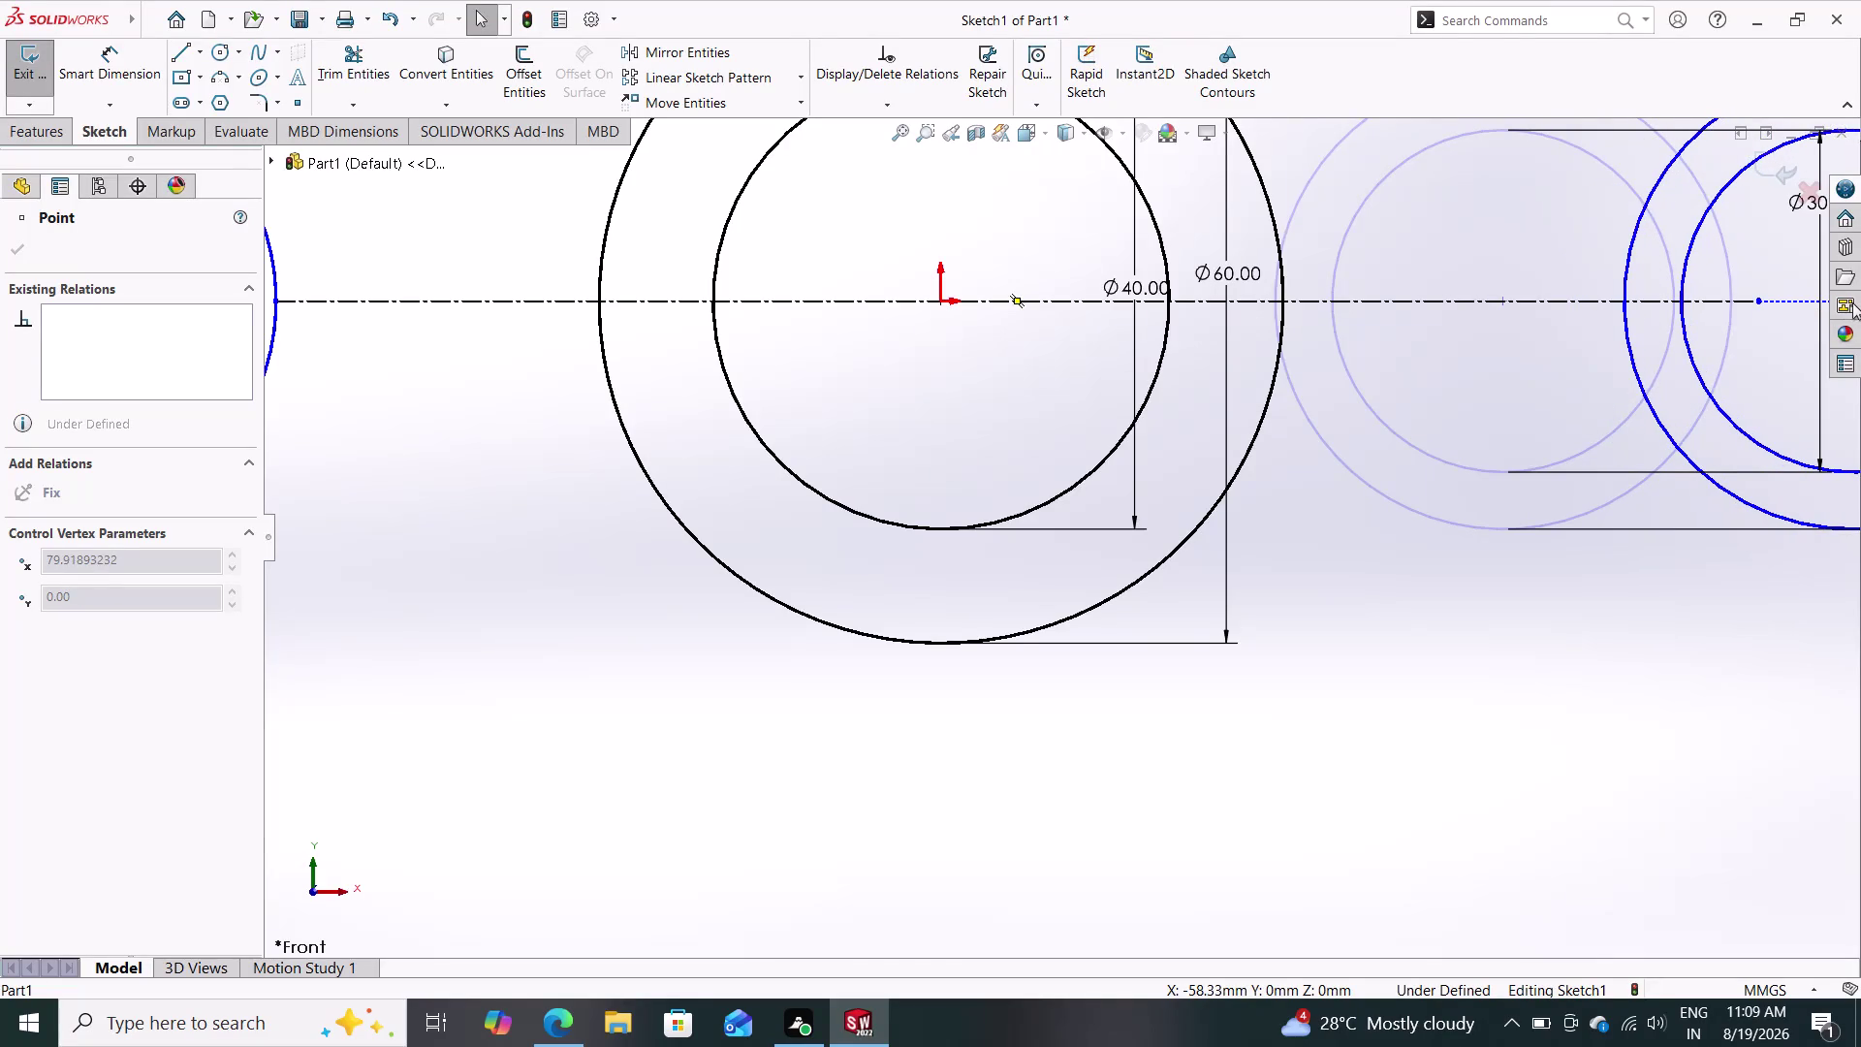
drag(1852, 302, 1860, 301)
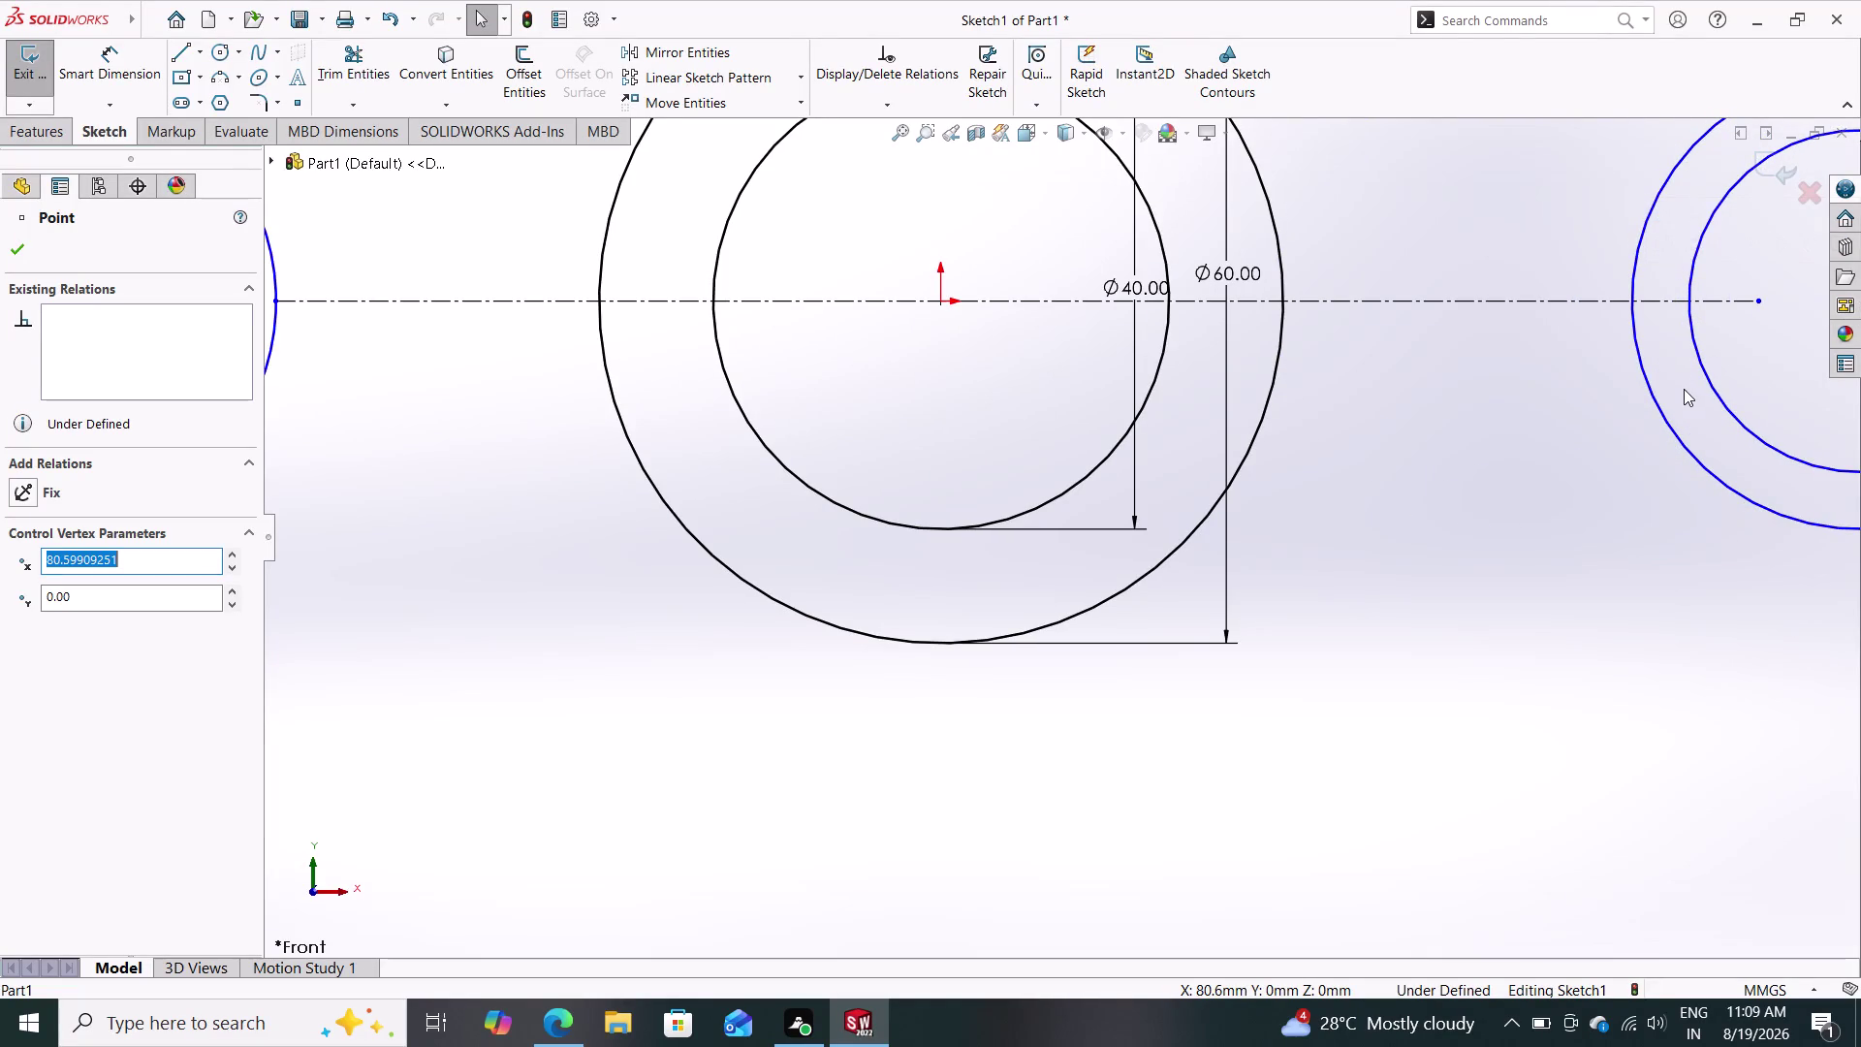
middle_drag(1708, 385, 1508, 382)
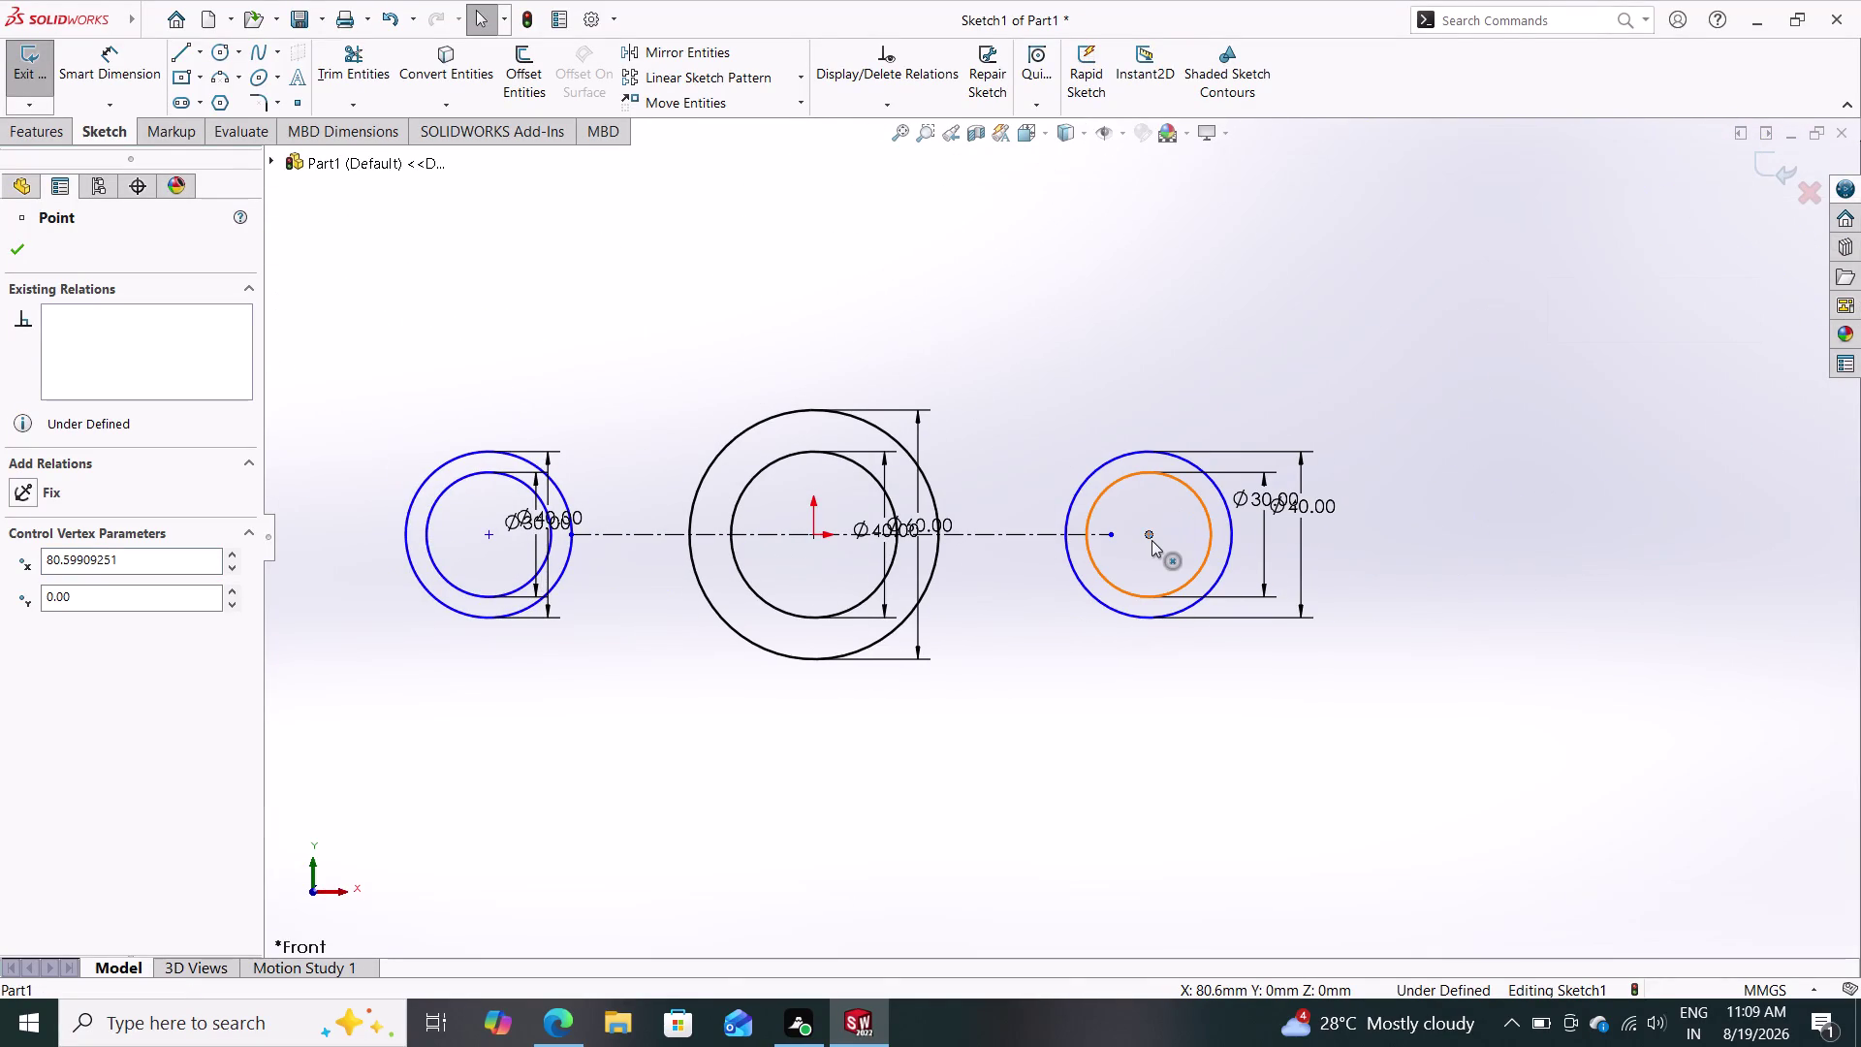
Nudge the right ring farther right into place and clear the selection.
drag(1152, 540, 1183, 527)
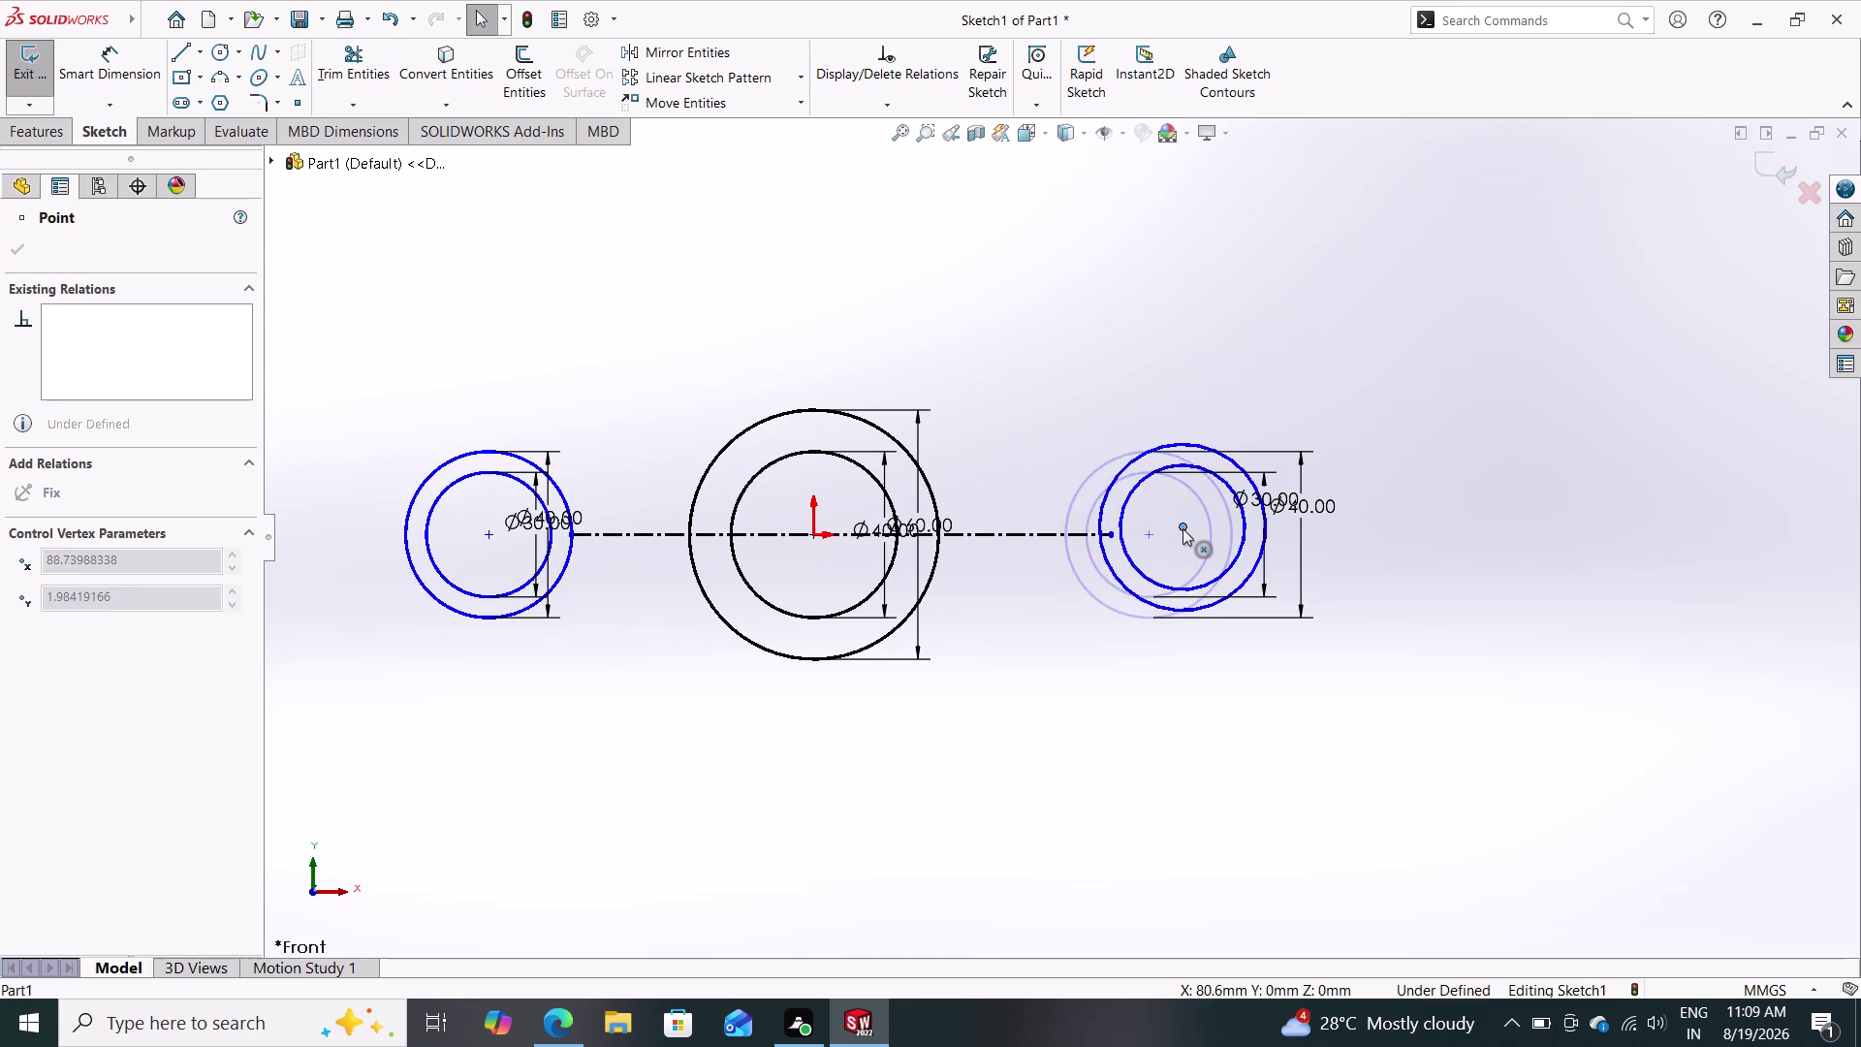
drag(1182, 528, 1198, 535)
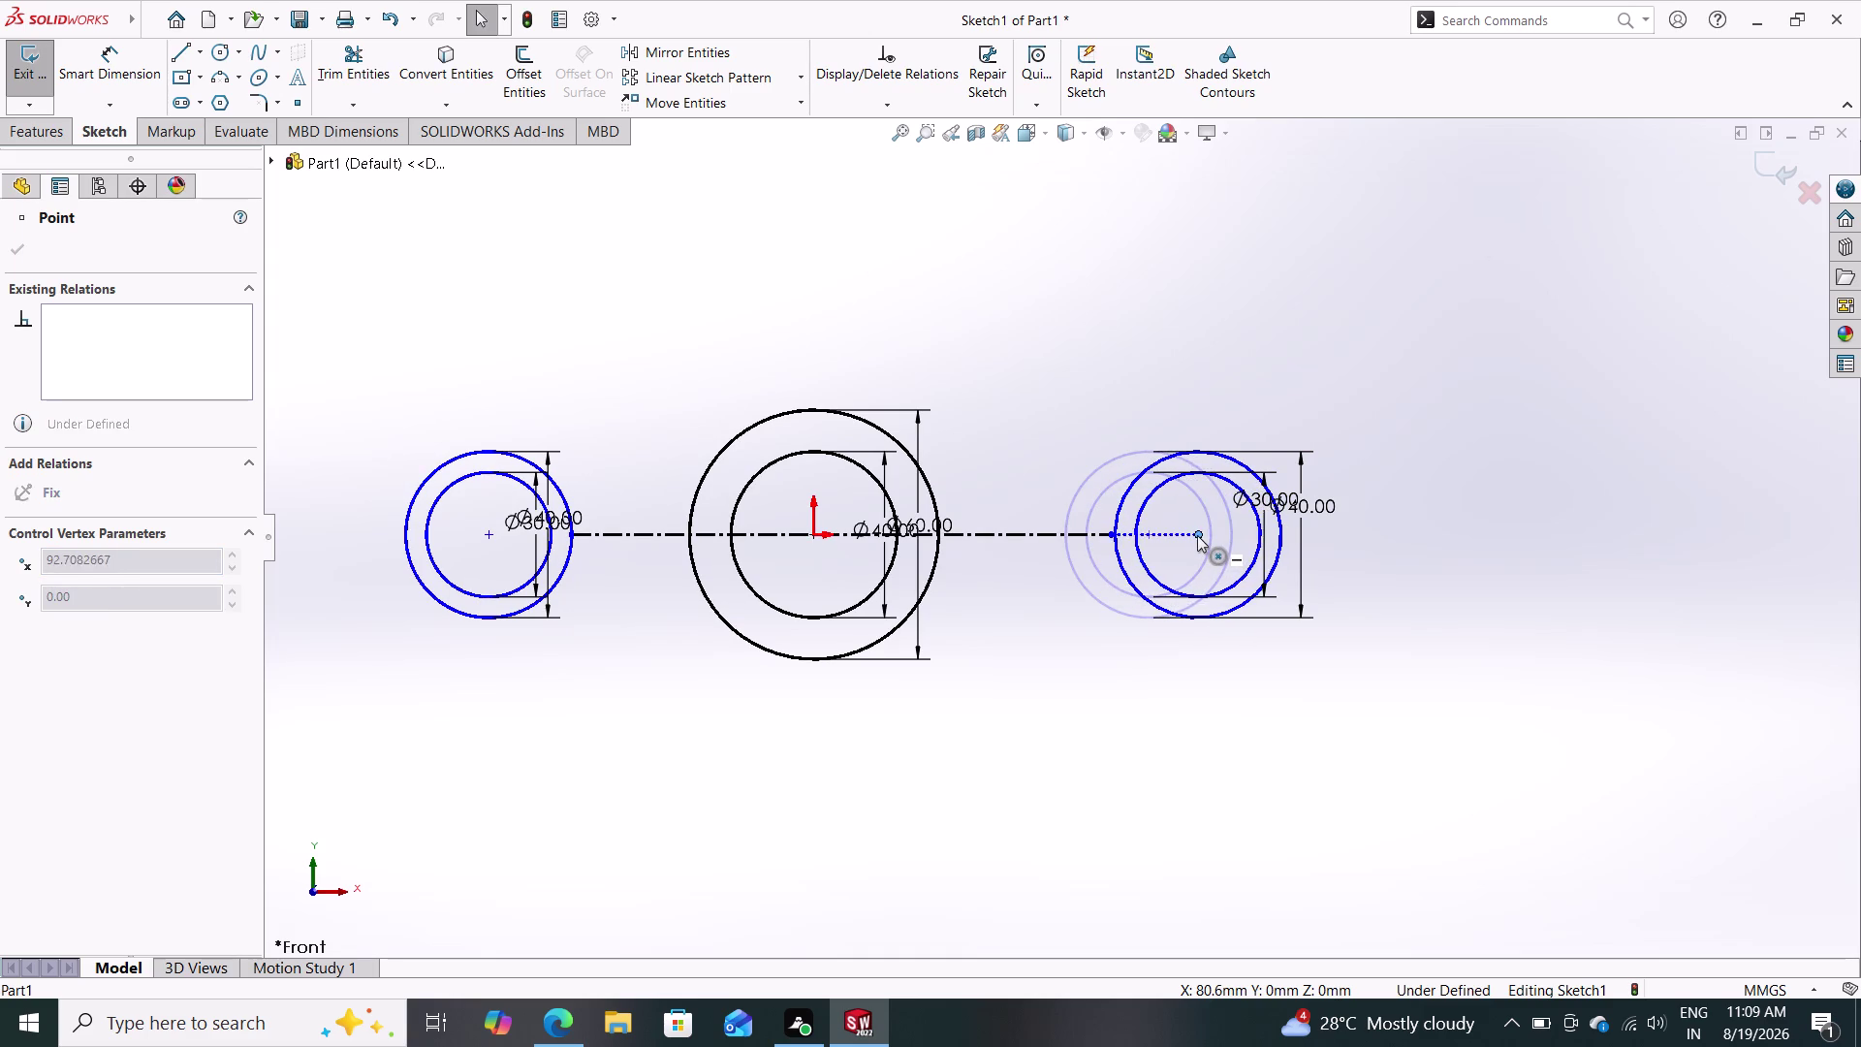
drag(1198, 535, 1196, 535)
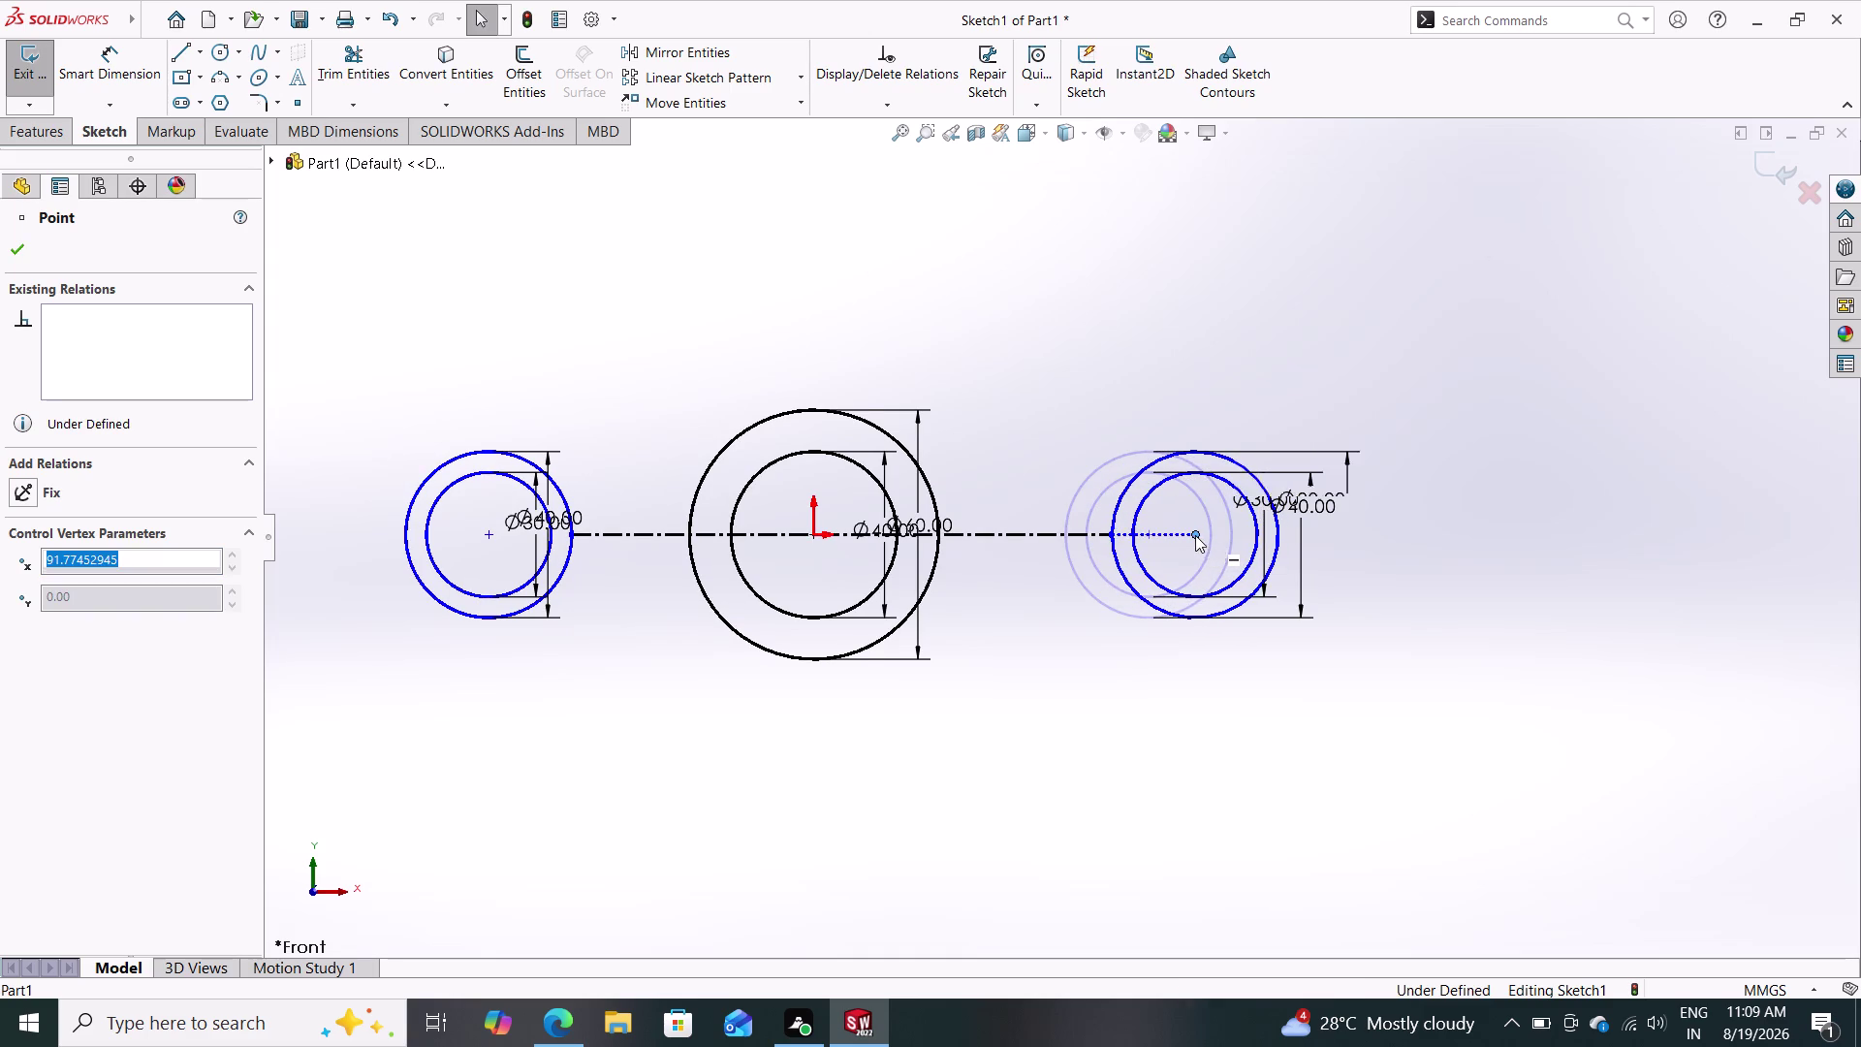
key(Escape)
key(Escape)
key(Escape)
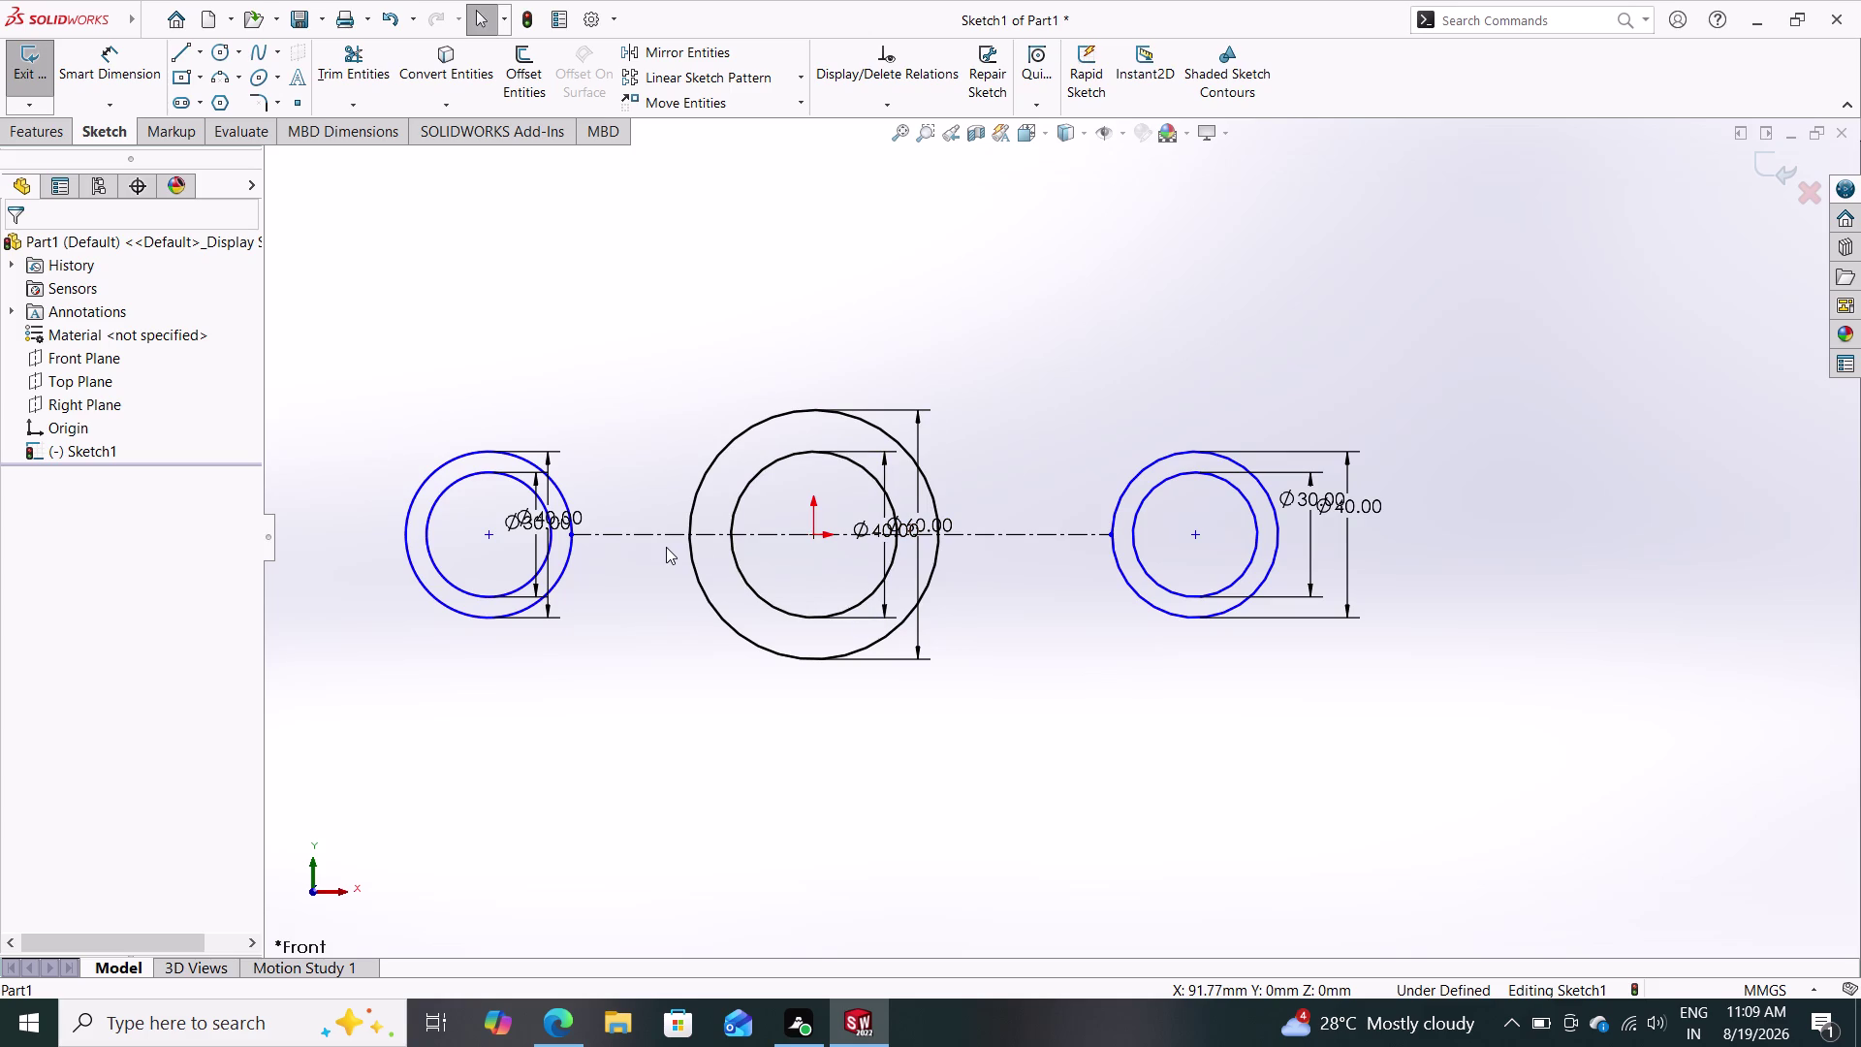
click(573, 535)
key(Escape)
key(Escape)
key(Escape)
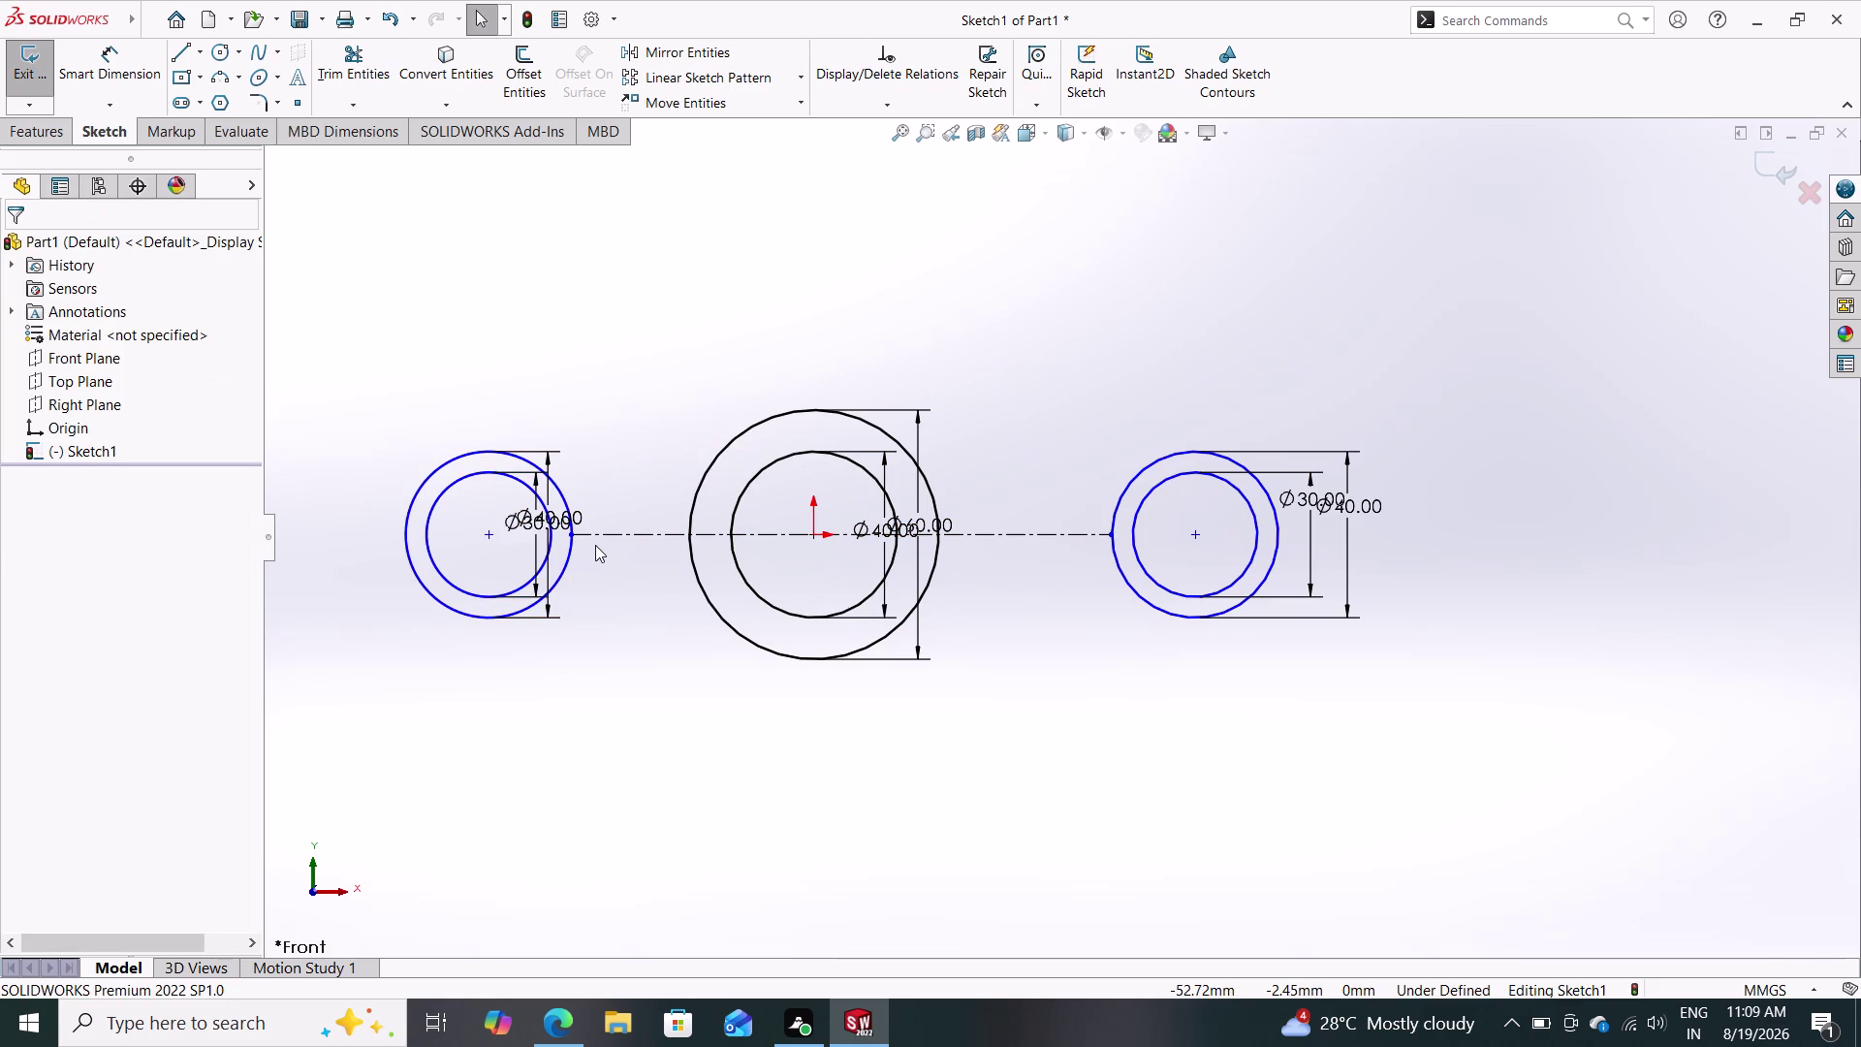
Start Smart Dimension and pick the centreline's left end on the left ring.
scroll(down, 3)
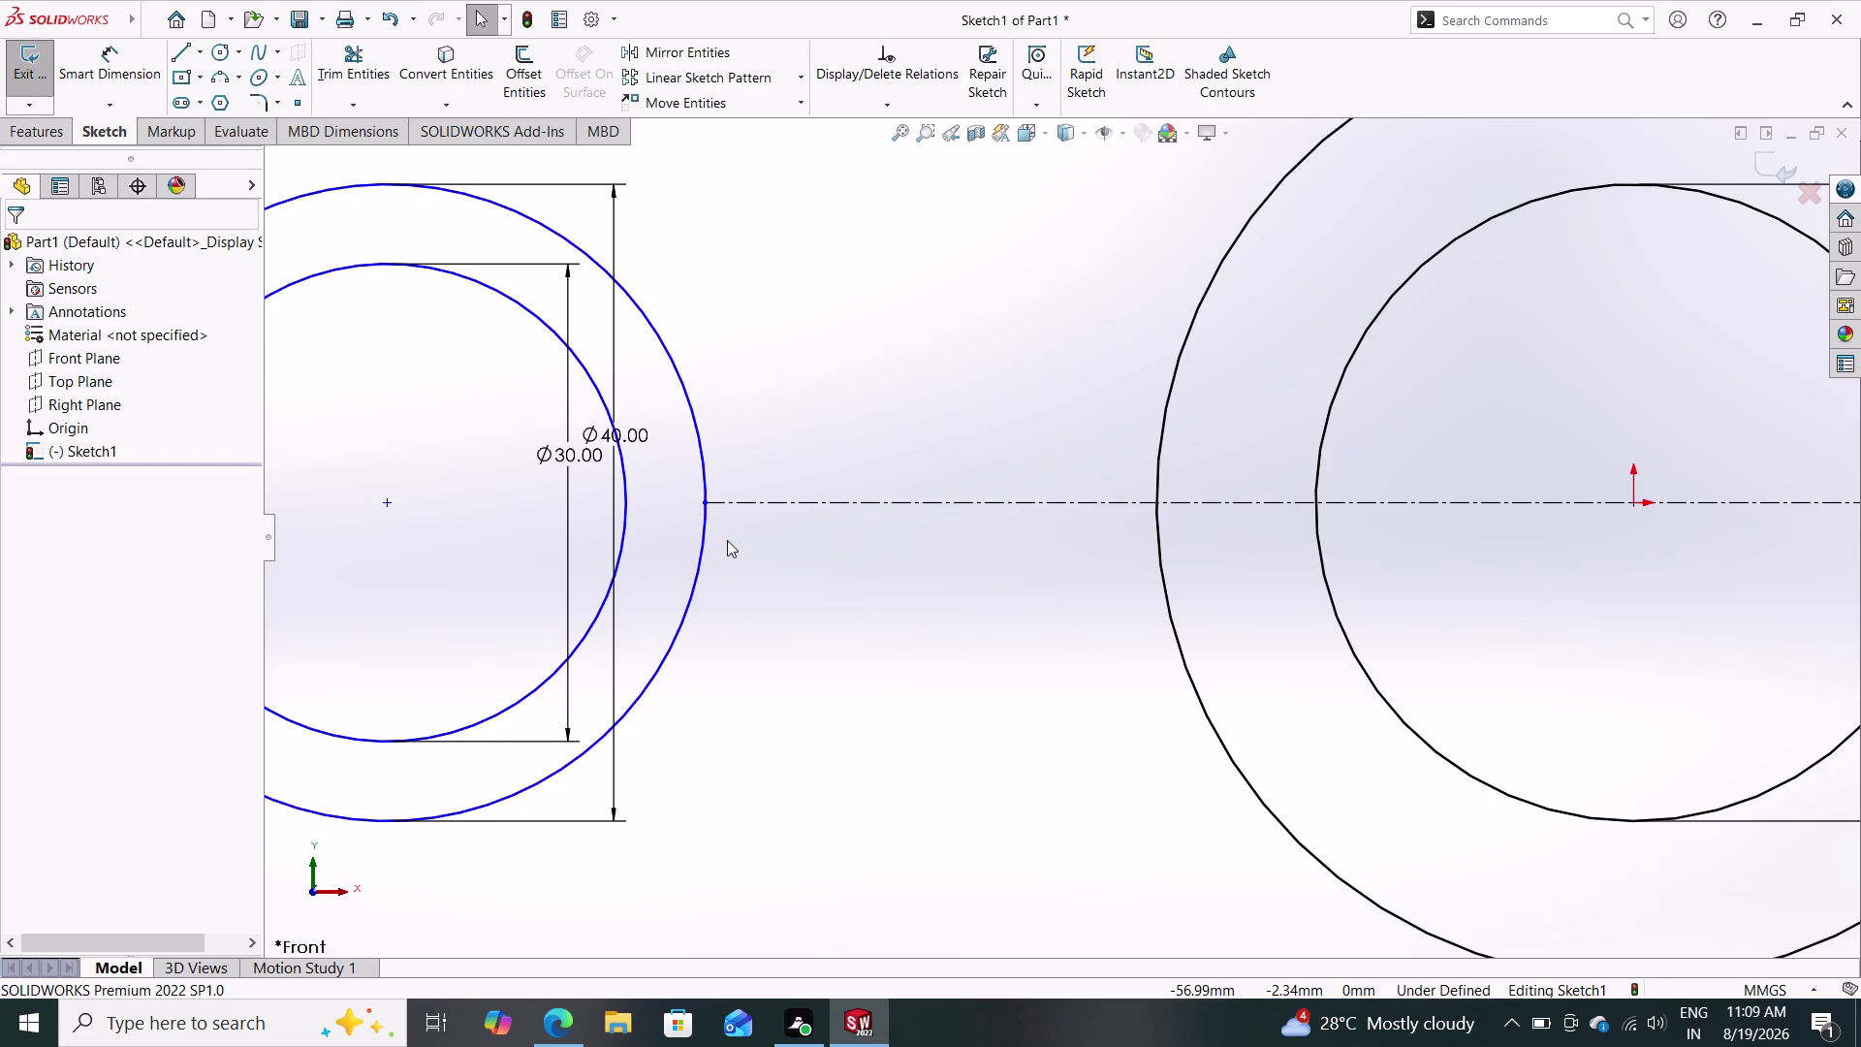
scroll(down, 3)
scroll(up, 3)
scroll(up, 3)
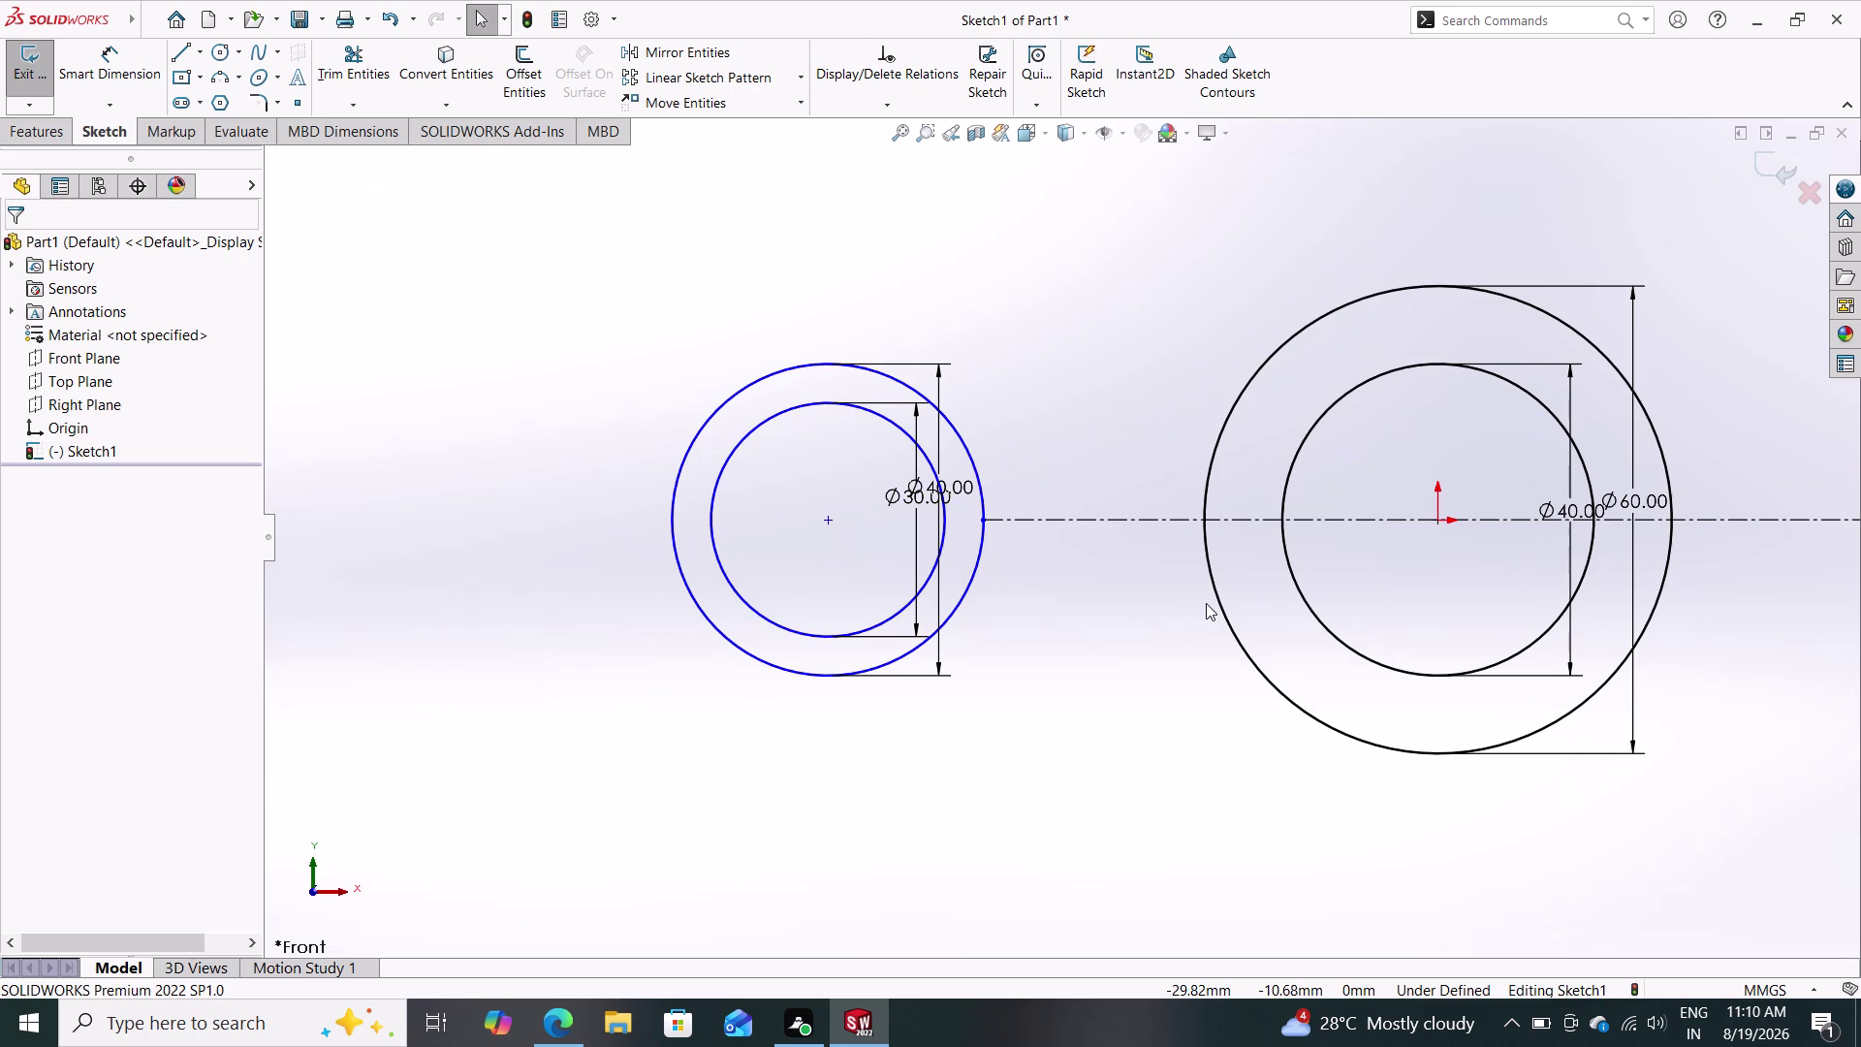
scroll(down, 3)
scroll(up, 3)
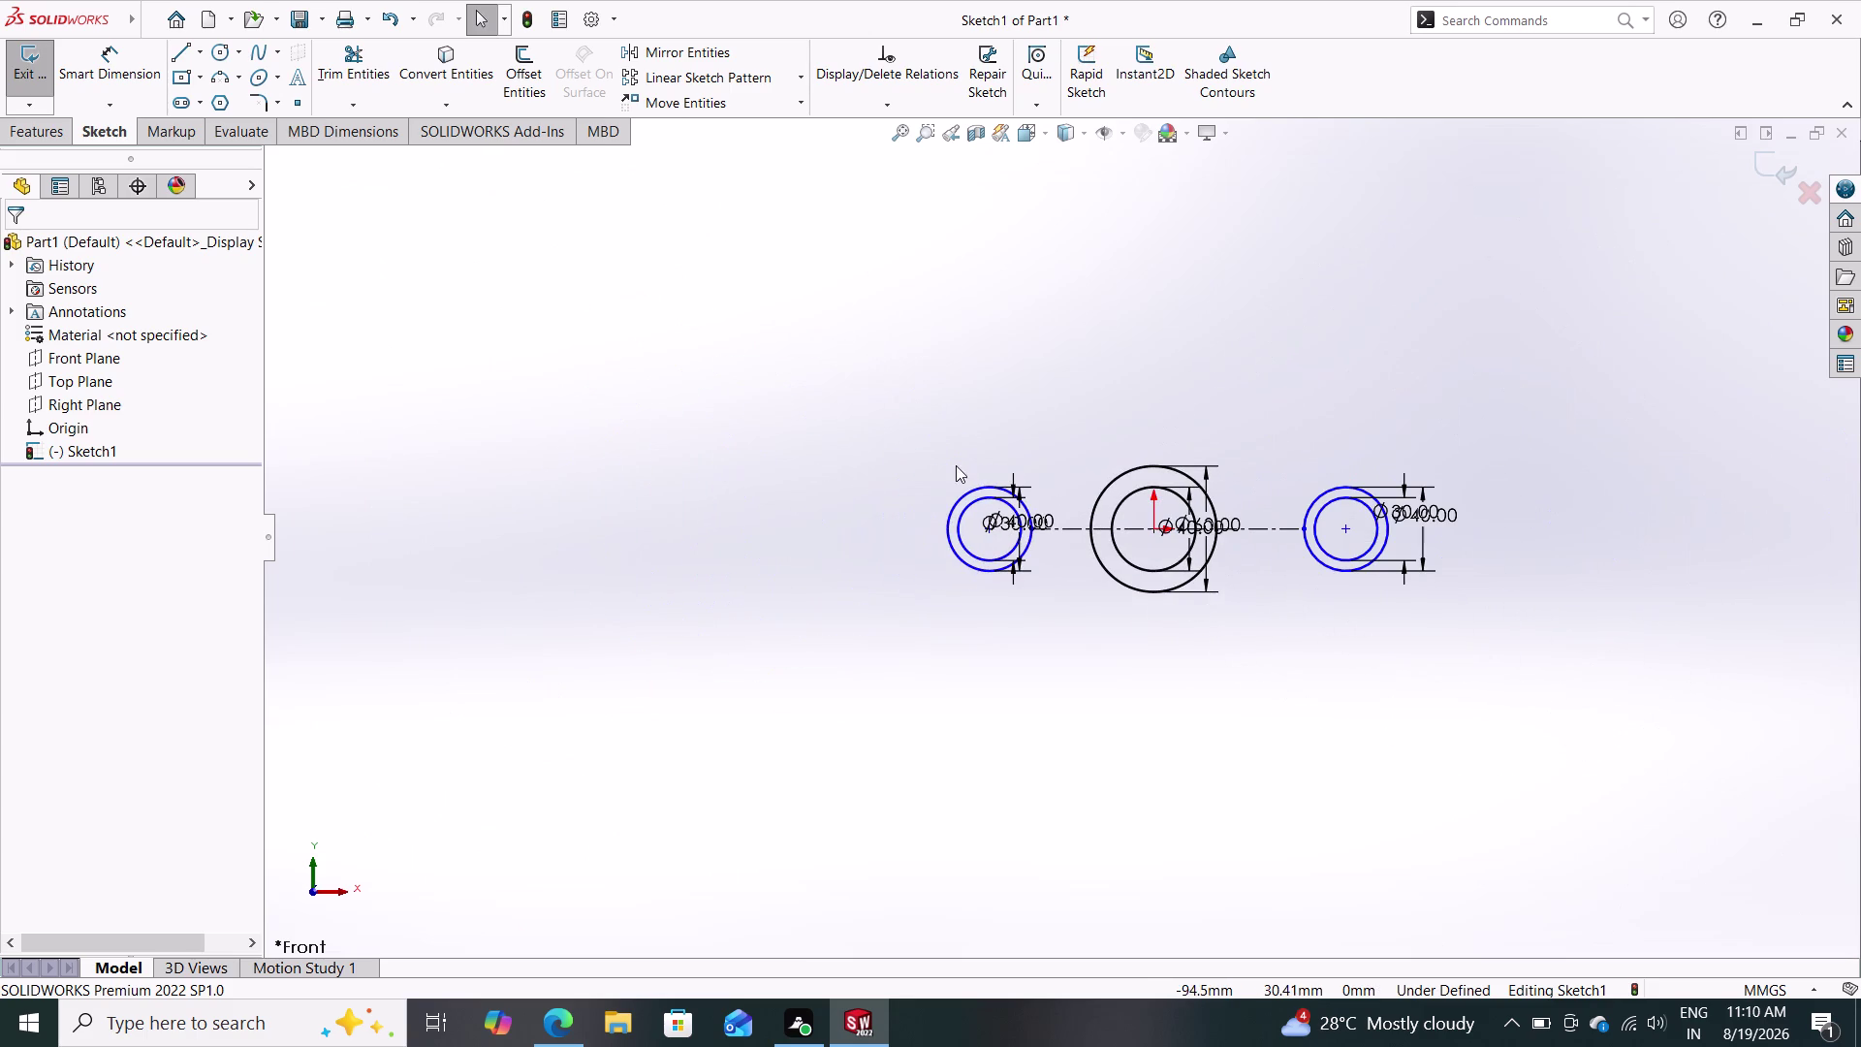
click(123, 62)
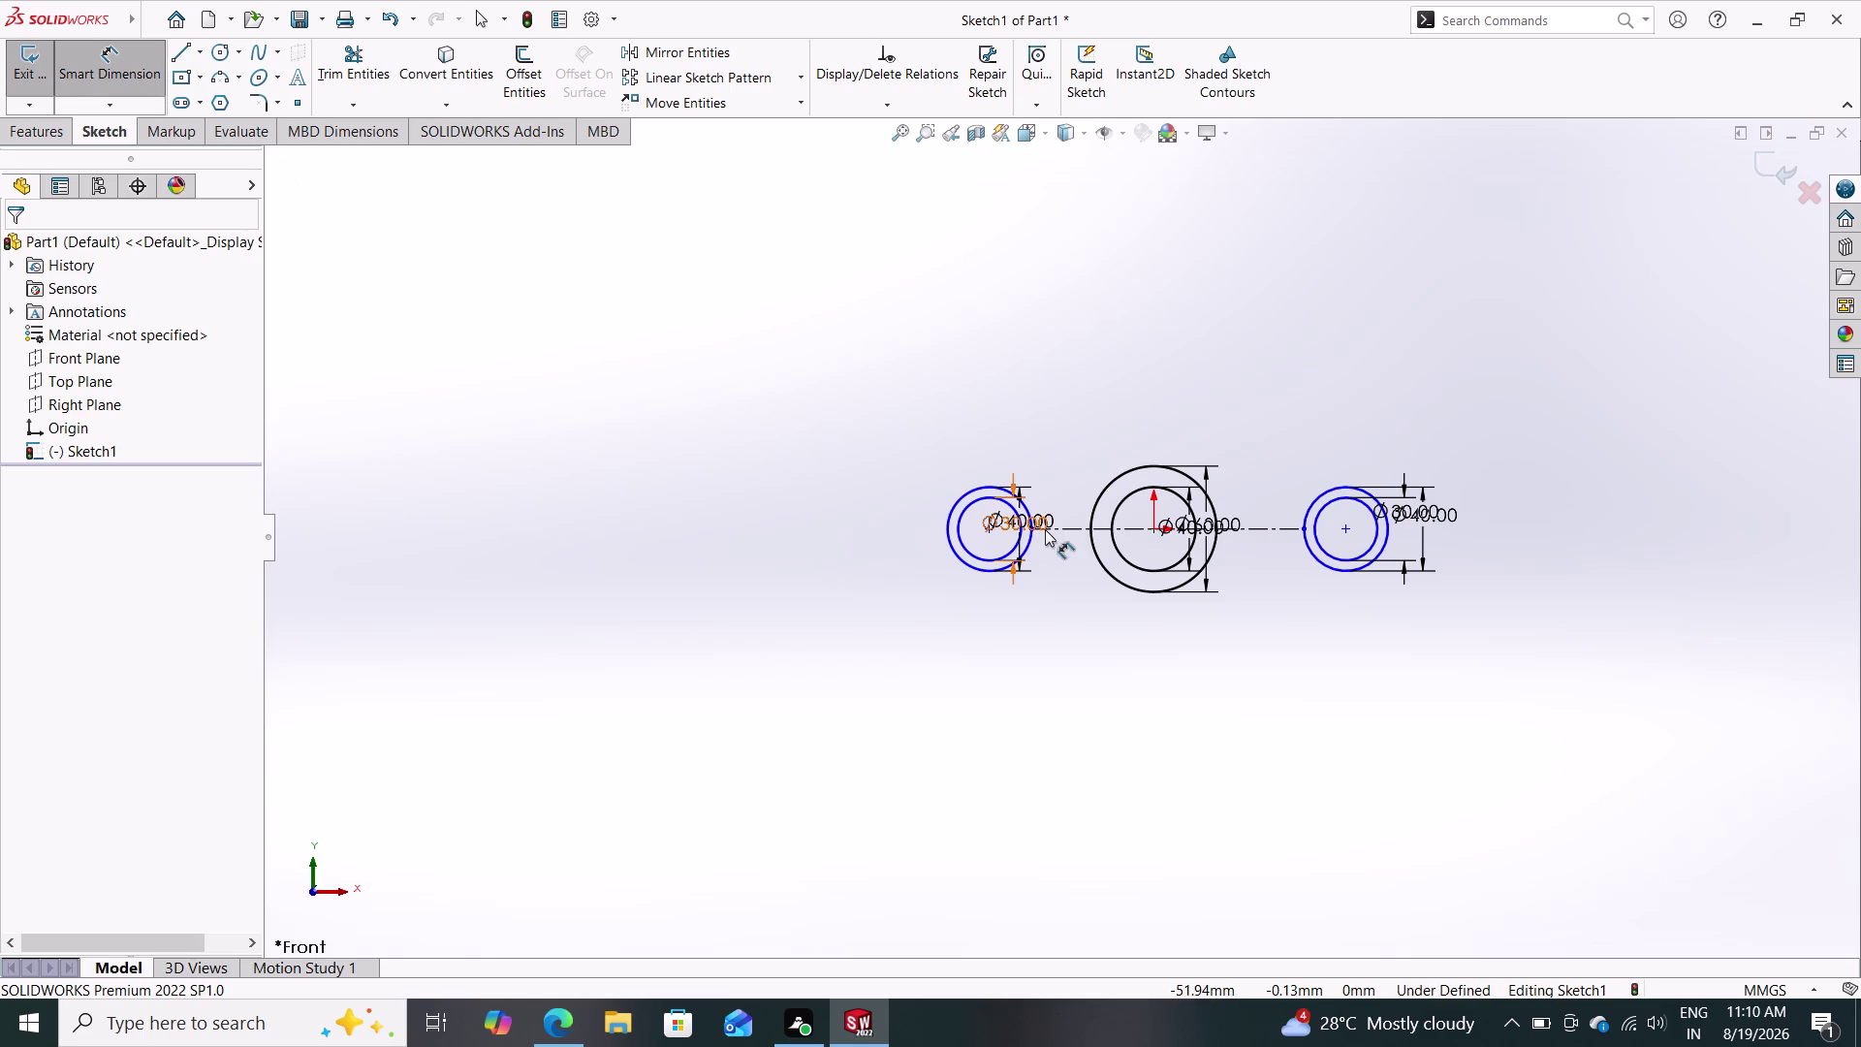
scroll(down, 3)
scroll(down, 3)
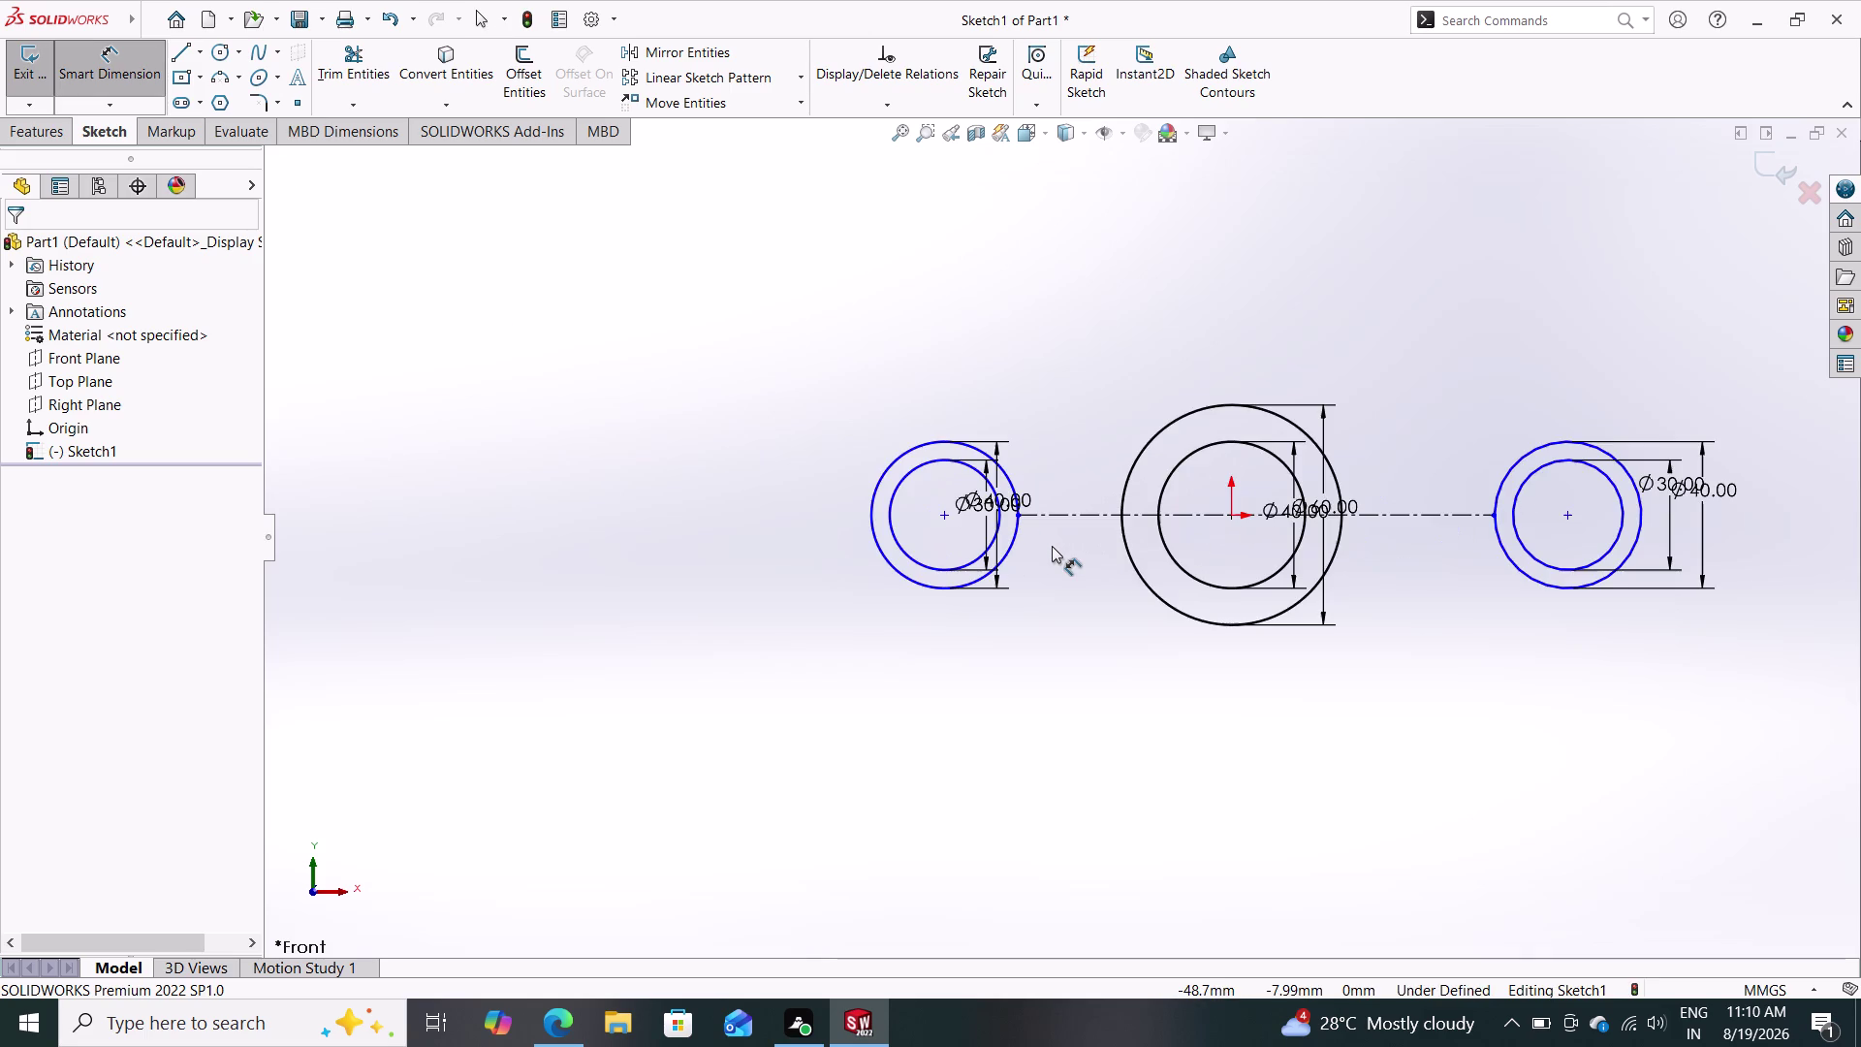
scroll(down, 3)
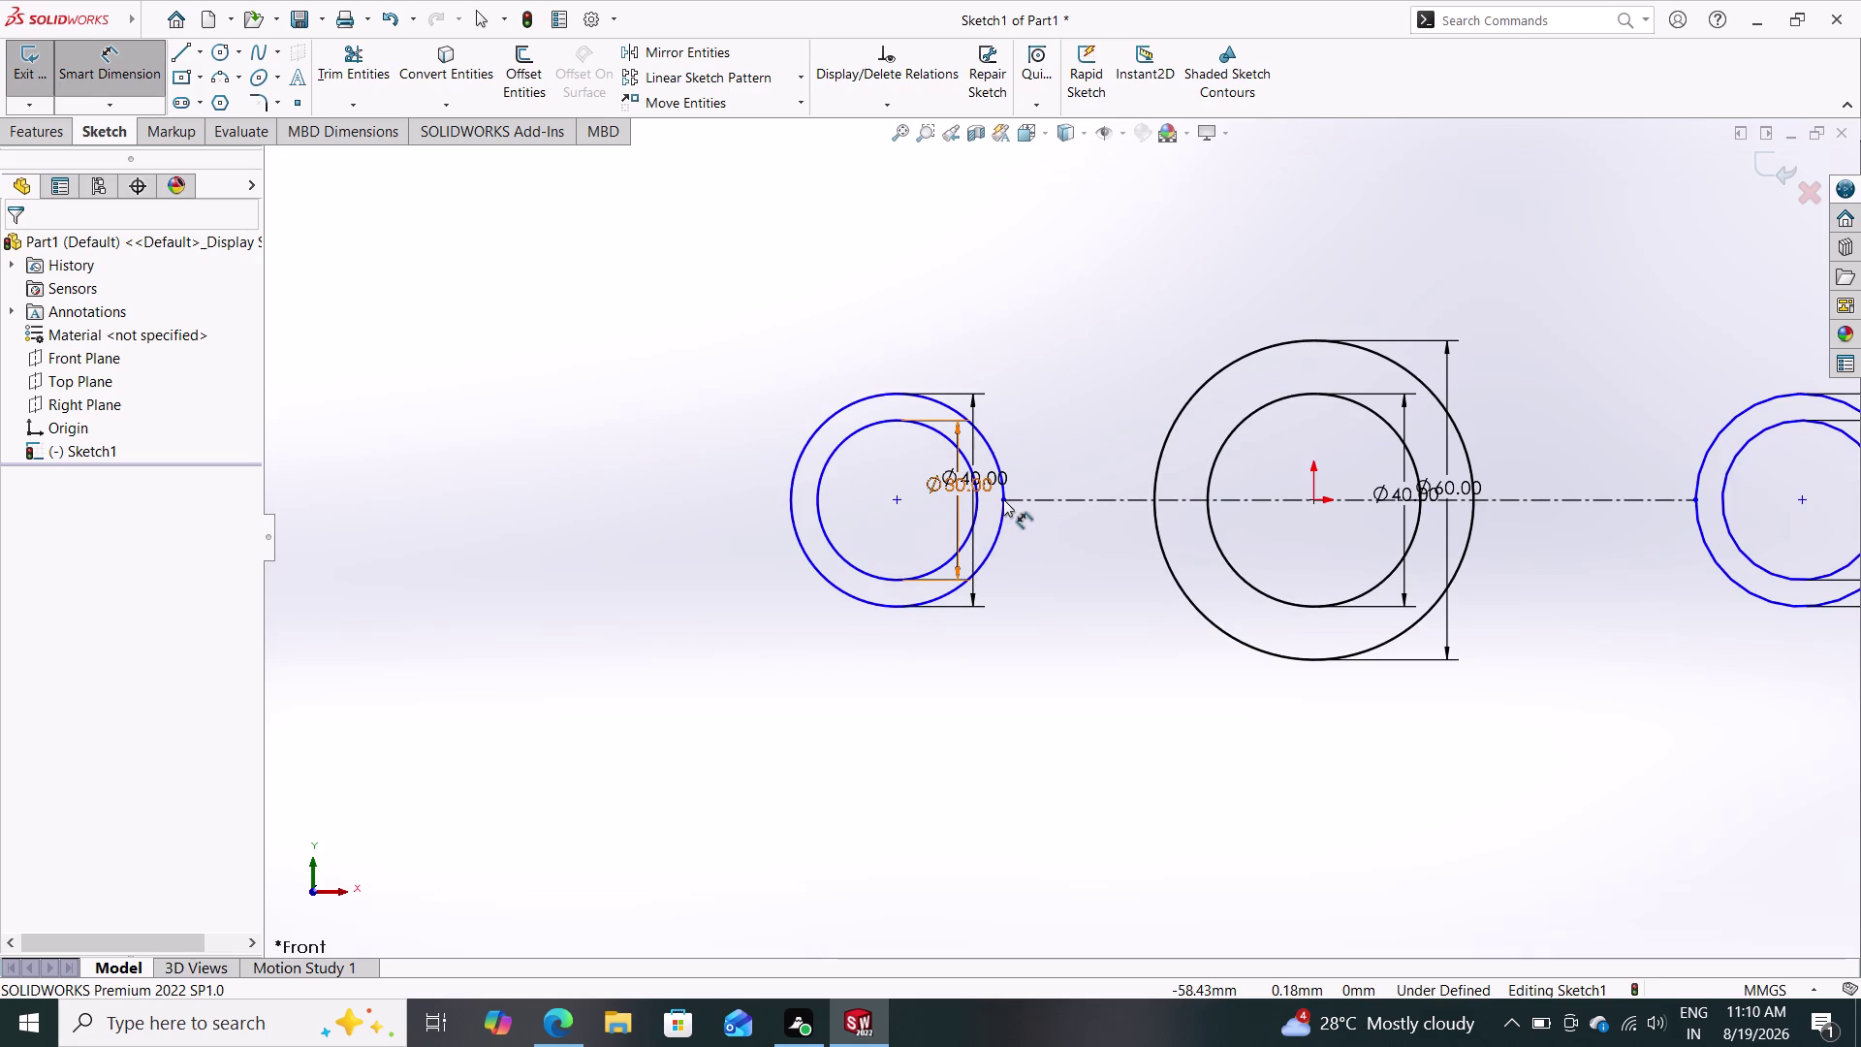
scroll(down, 3)
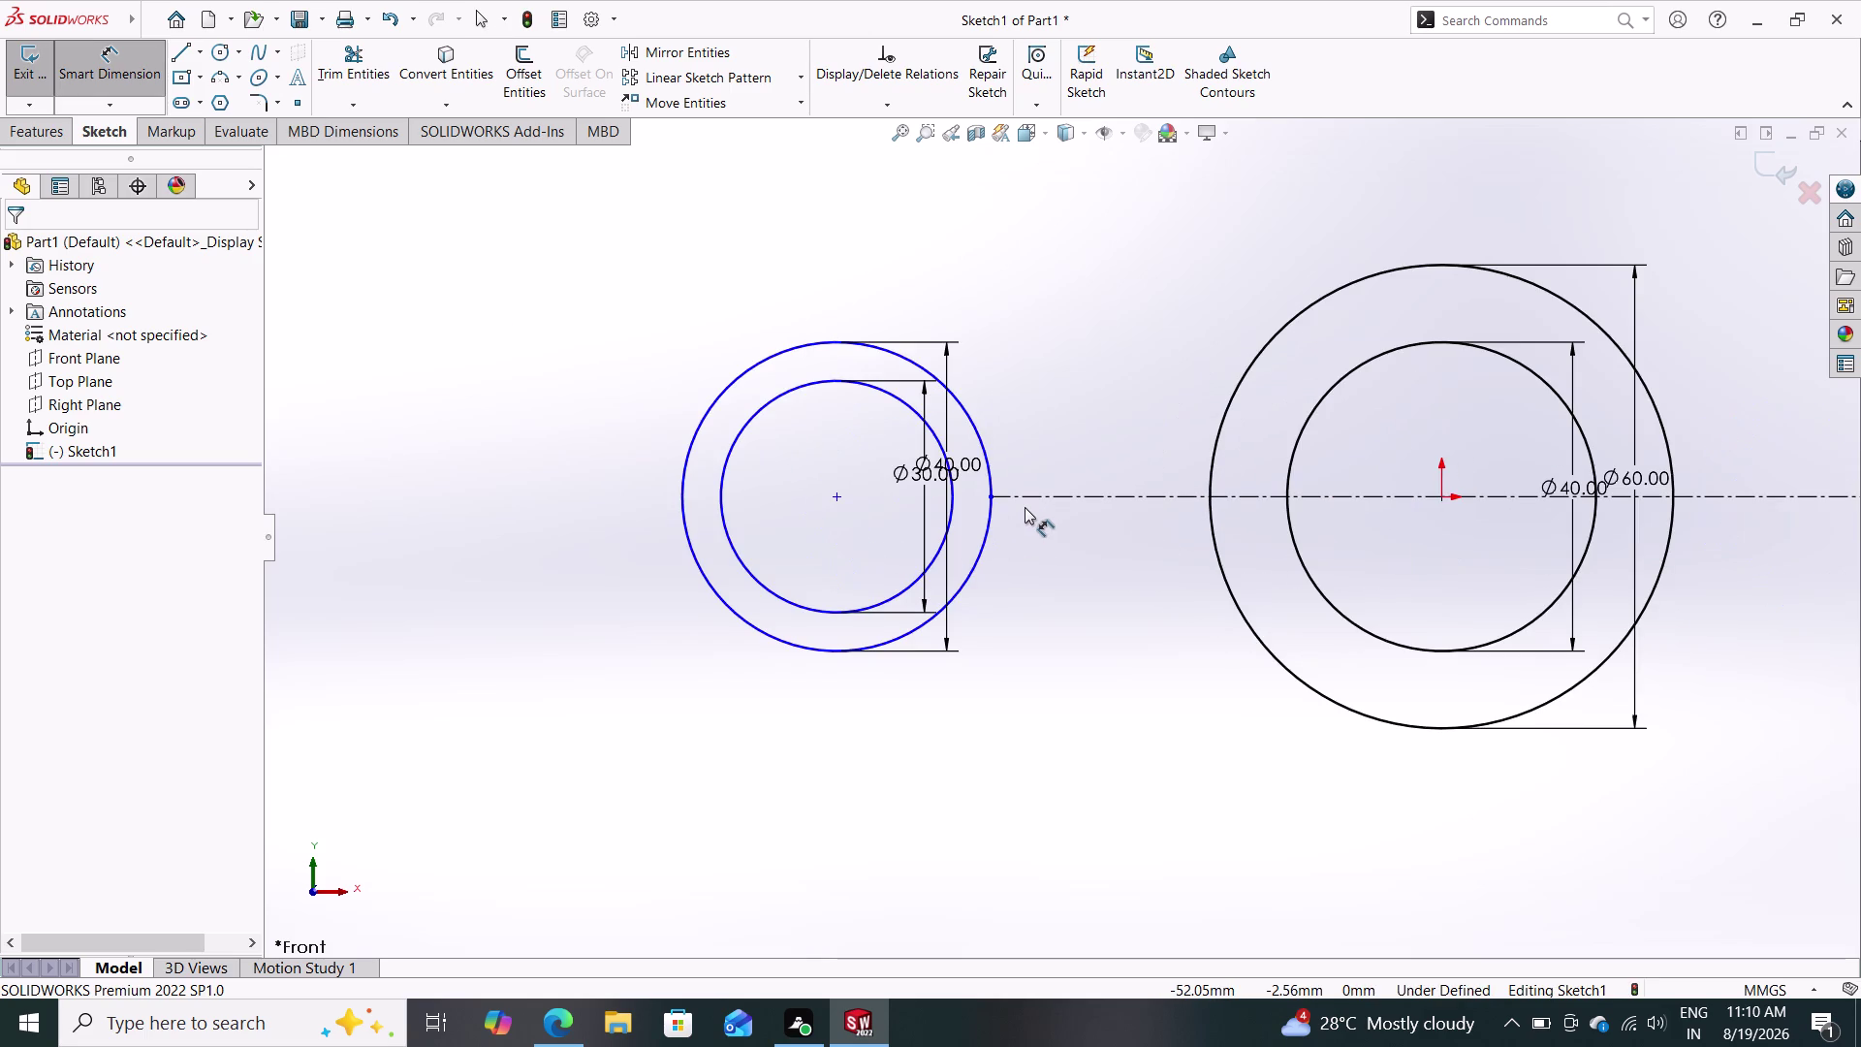
click(989, 498)
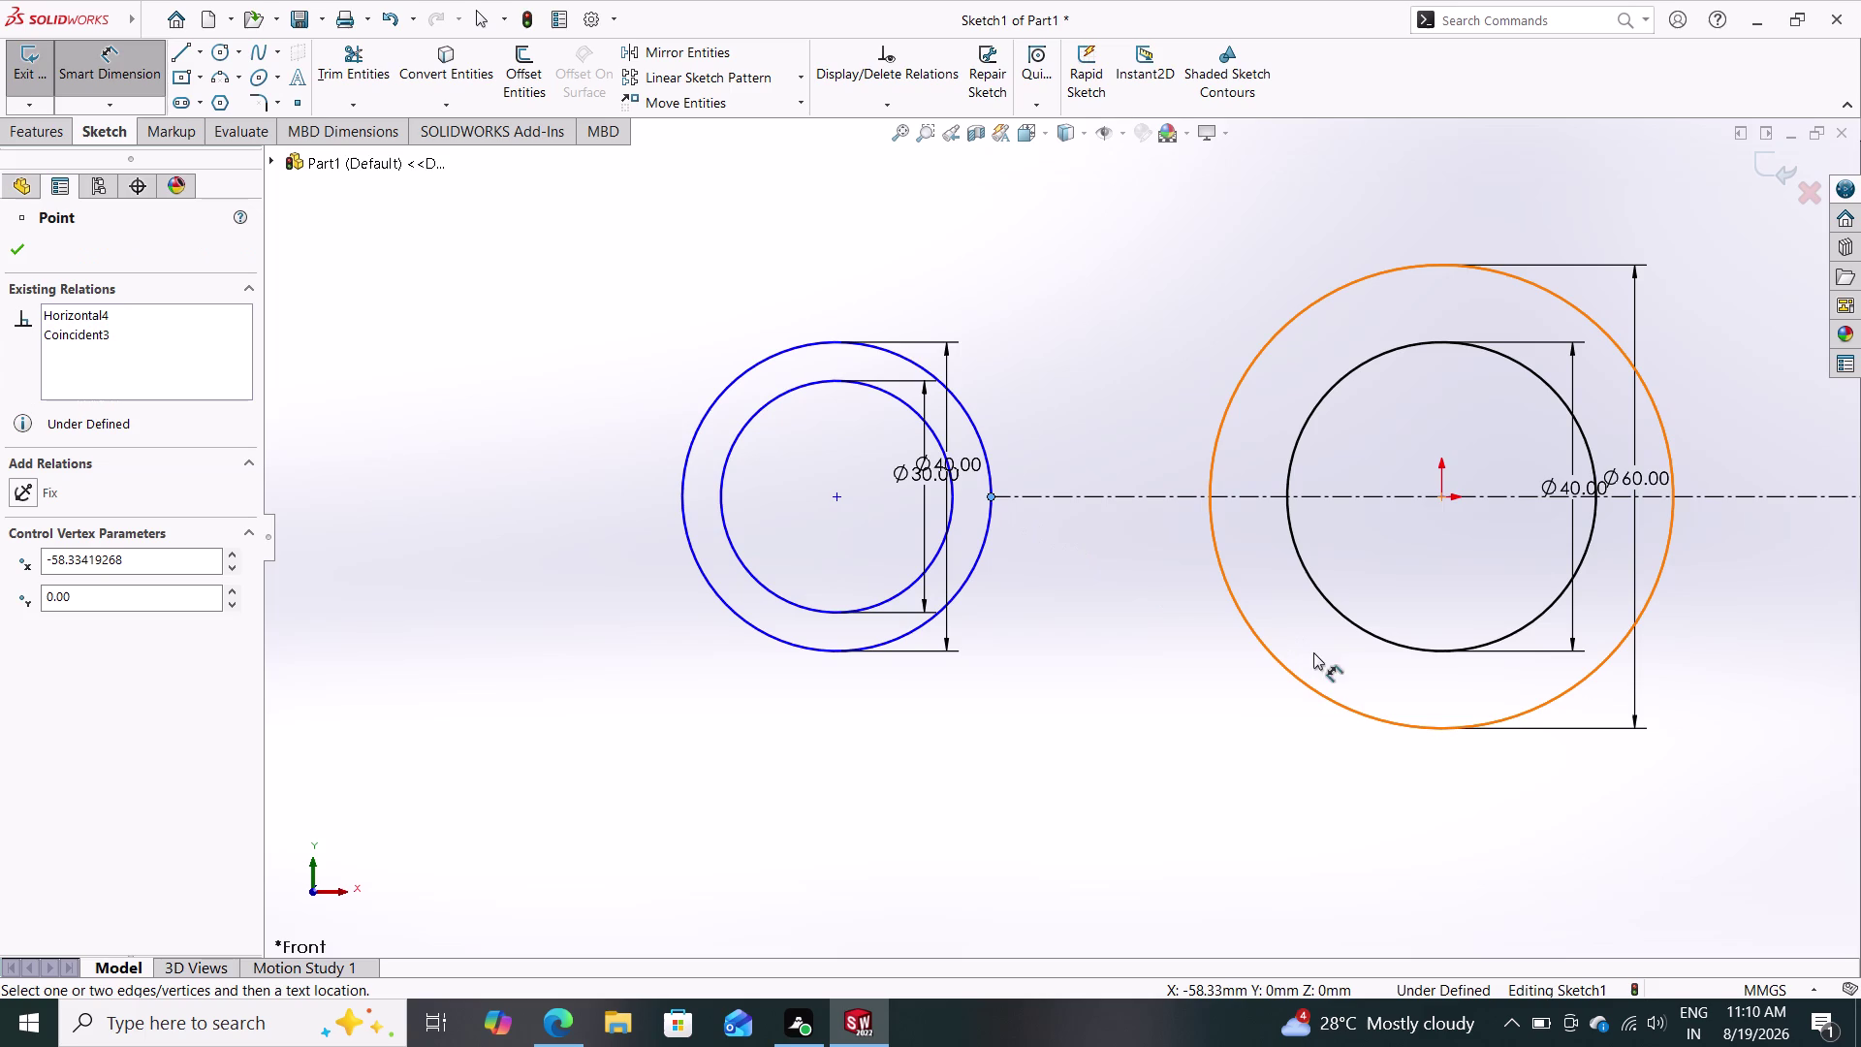
scroll(down, 3)
scroll(up, 3)
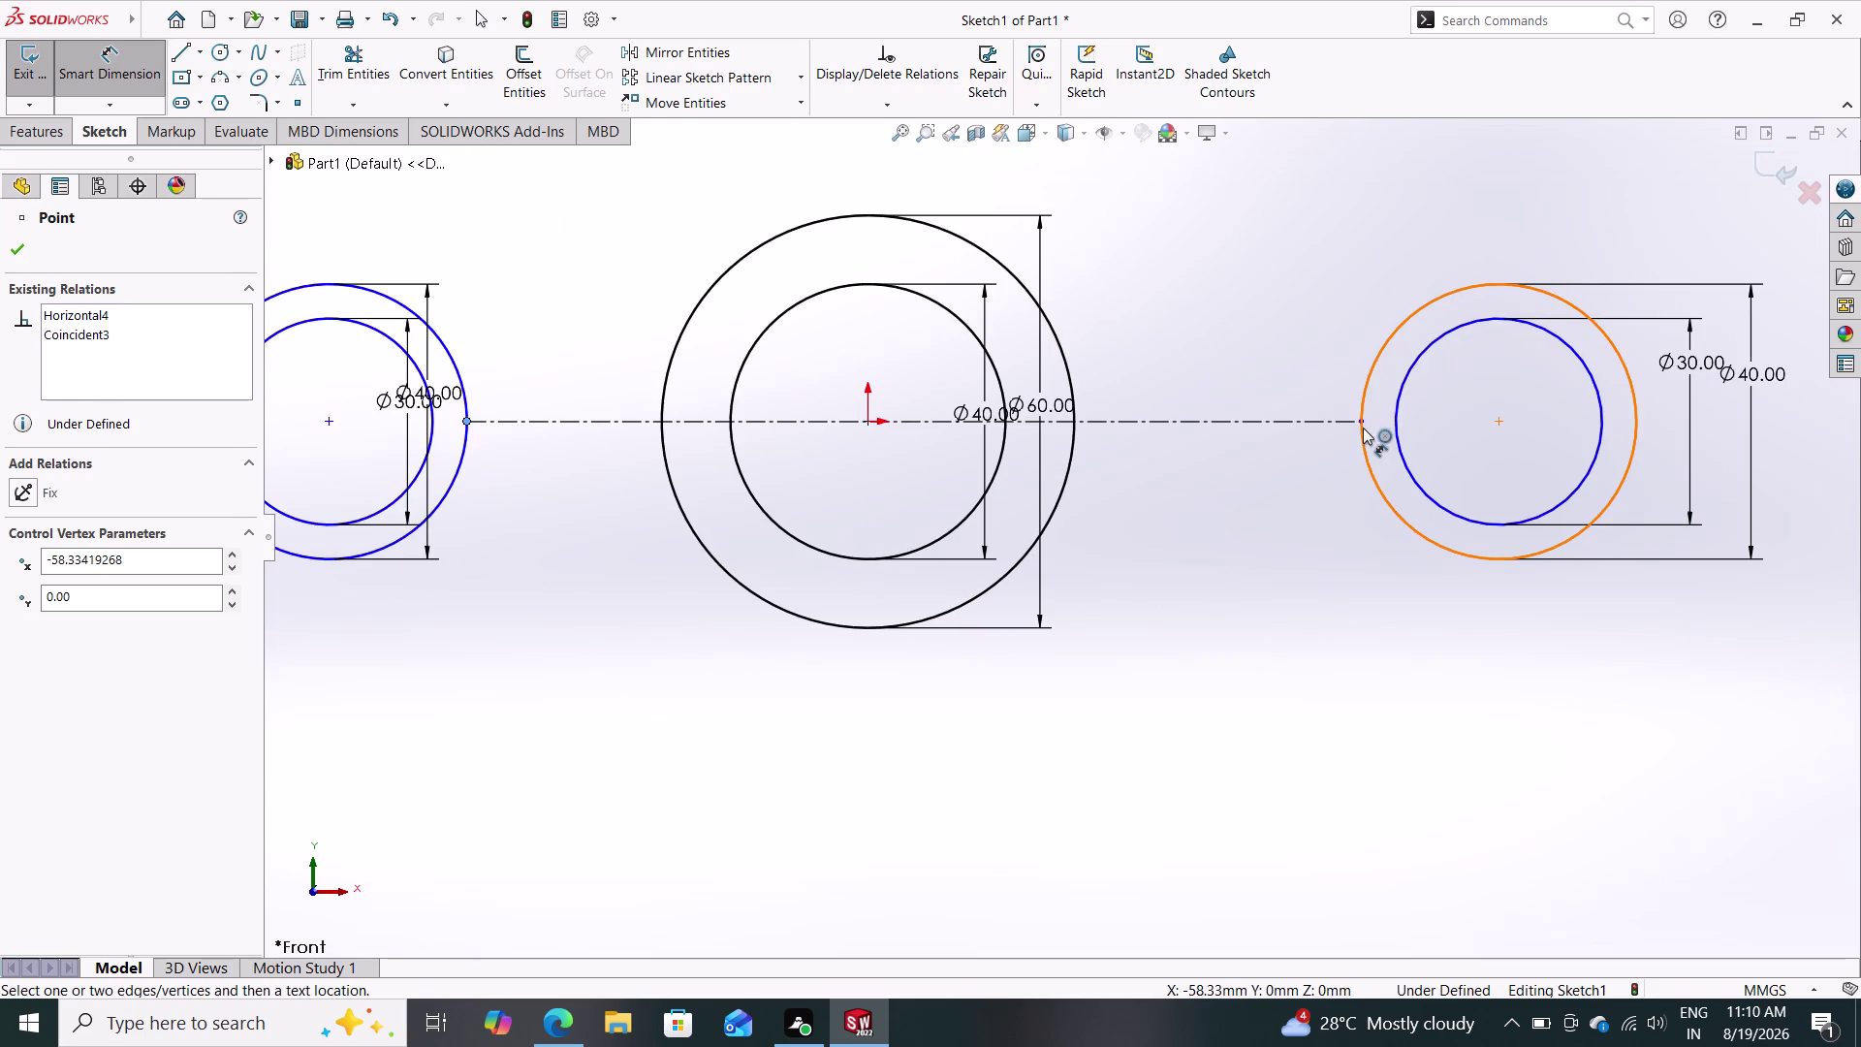
Dimension the centreline's right end 220 mm from the left ring's edge point.
click(1363, 421)
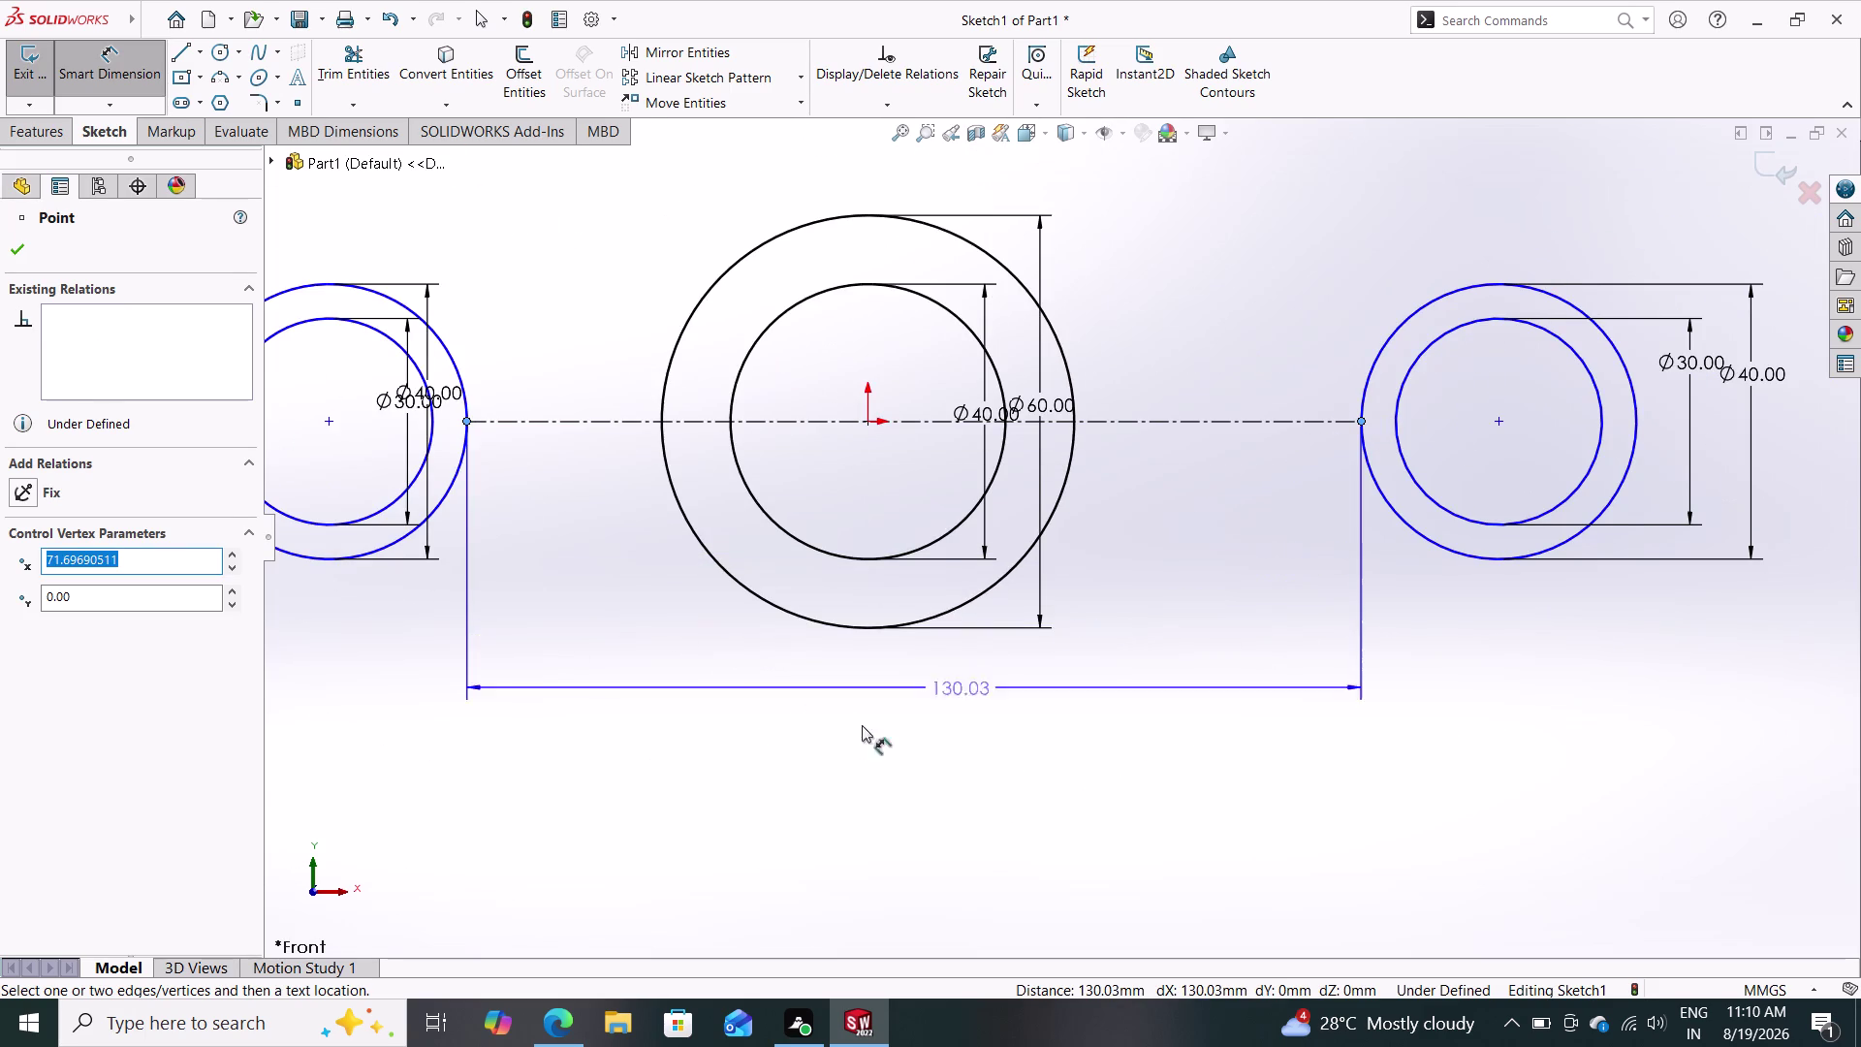
click(840, 722)
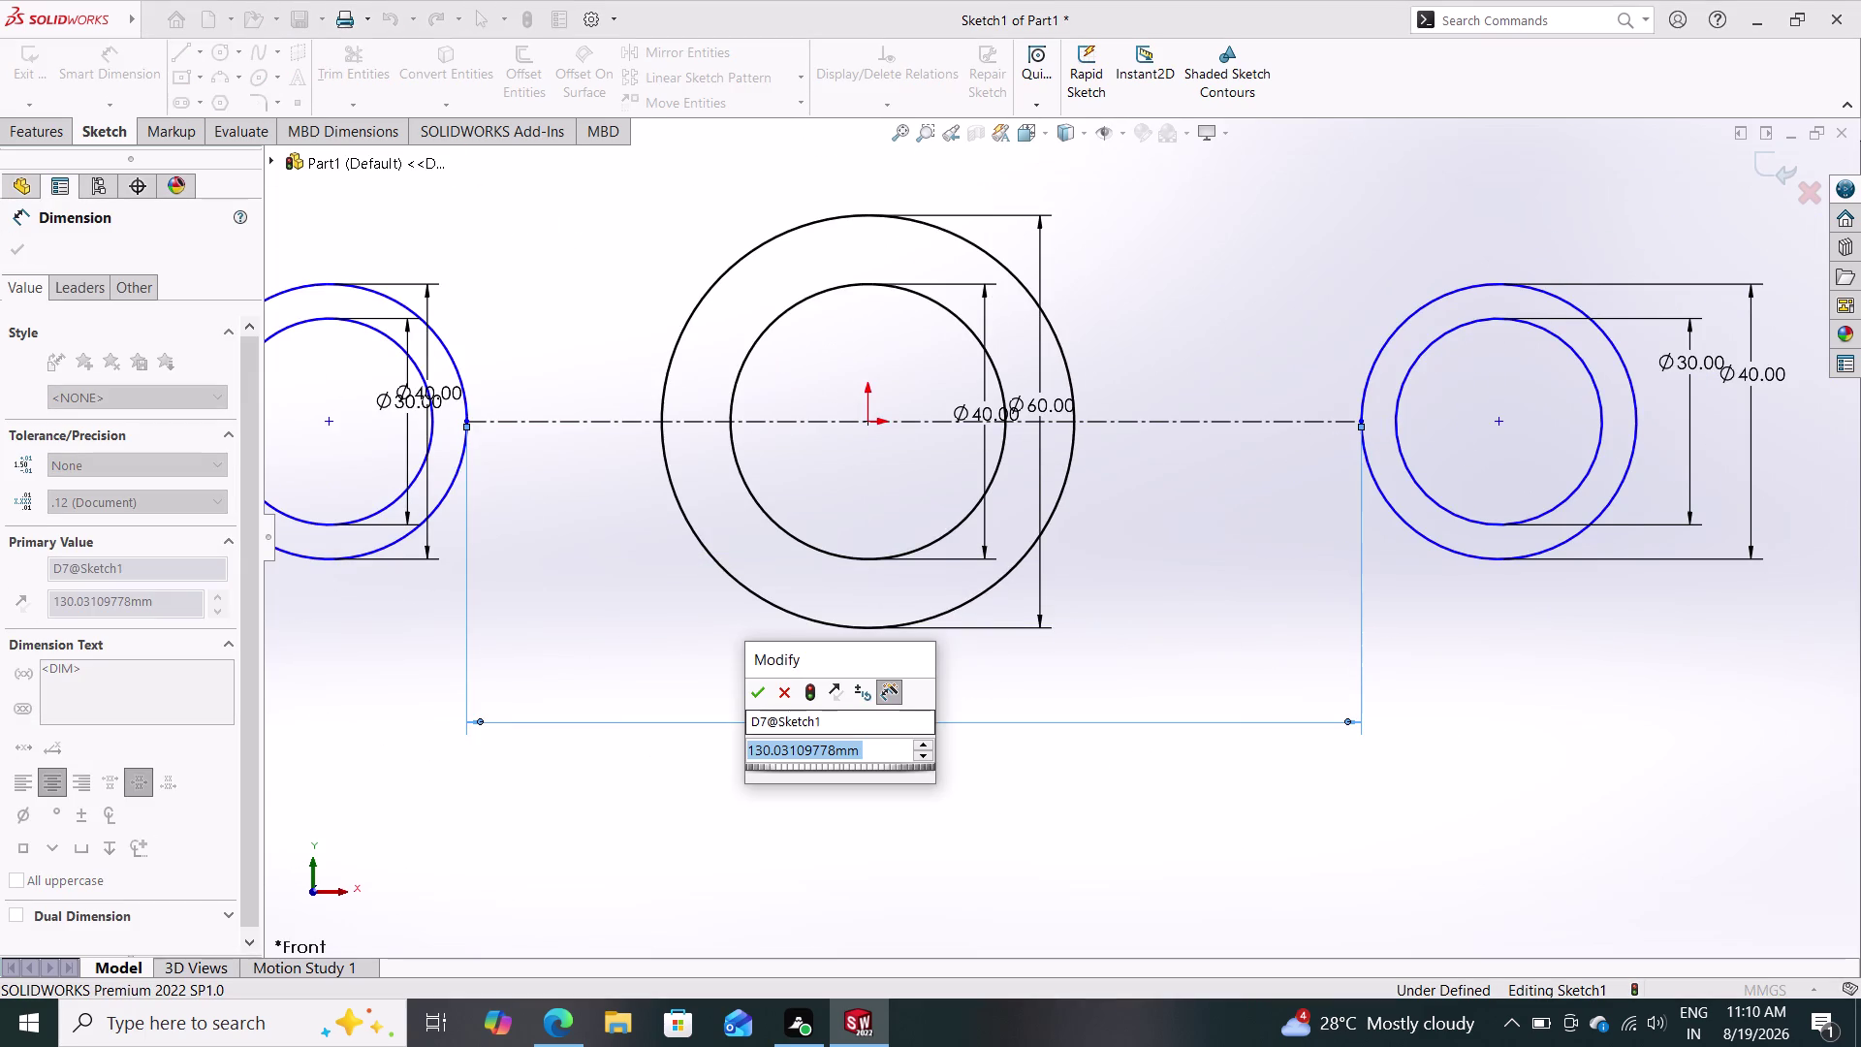
text(220)
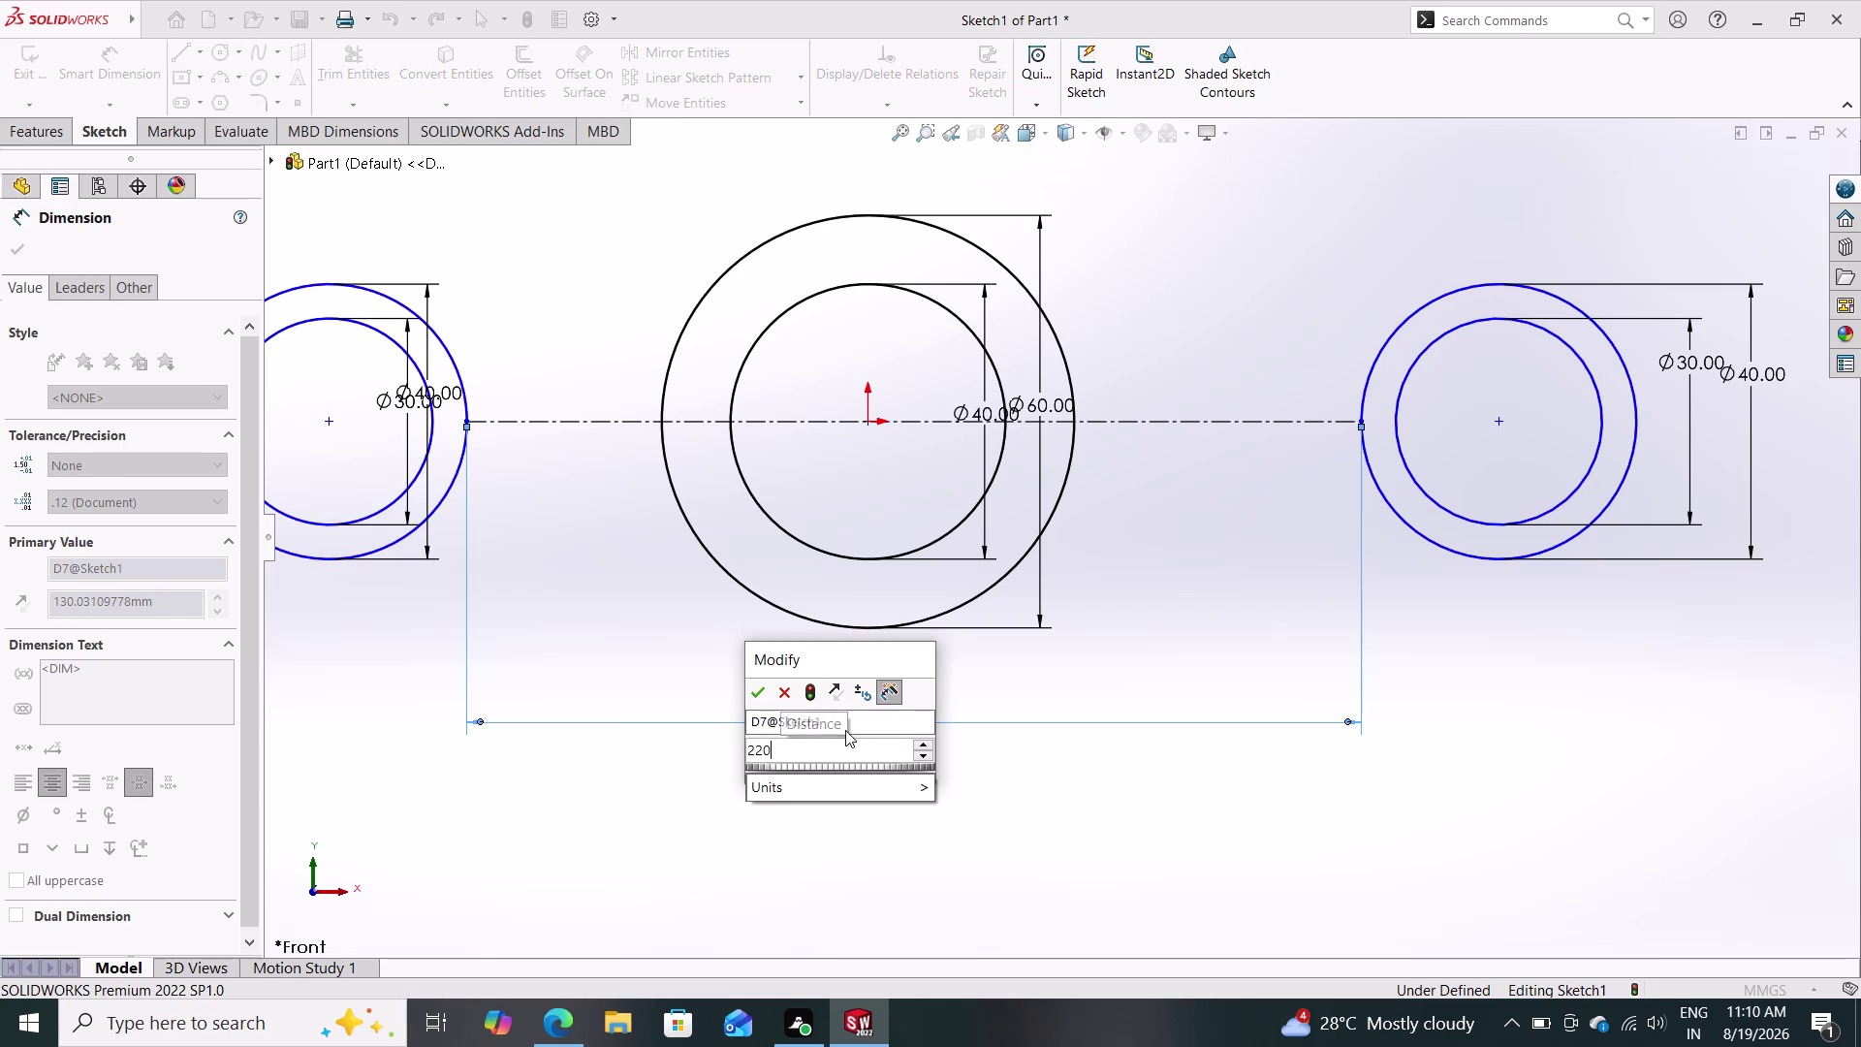
key(Return)
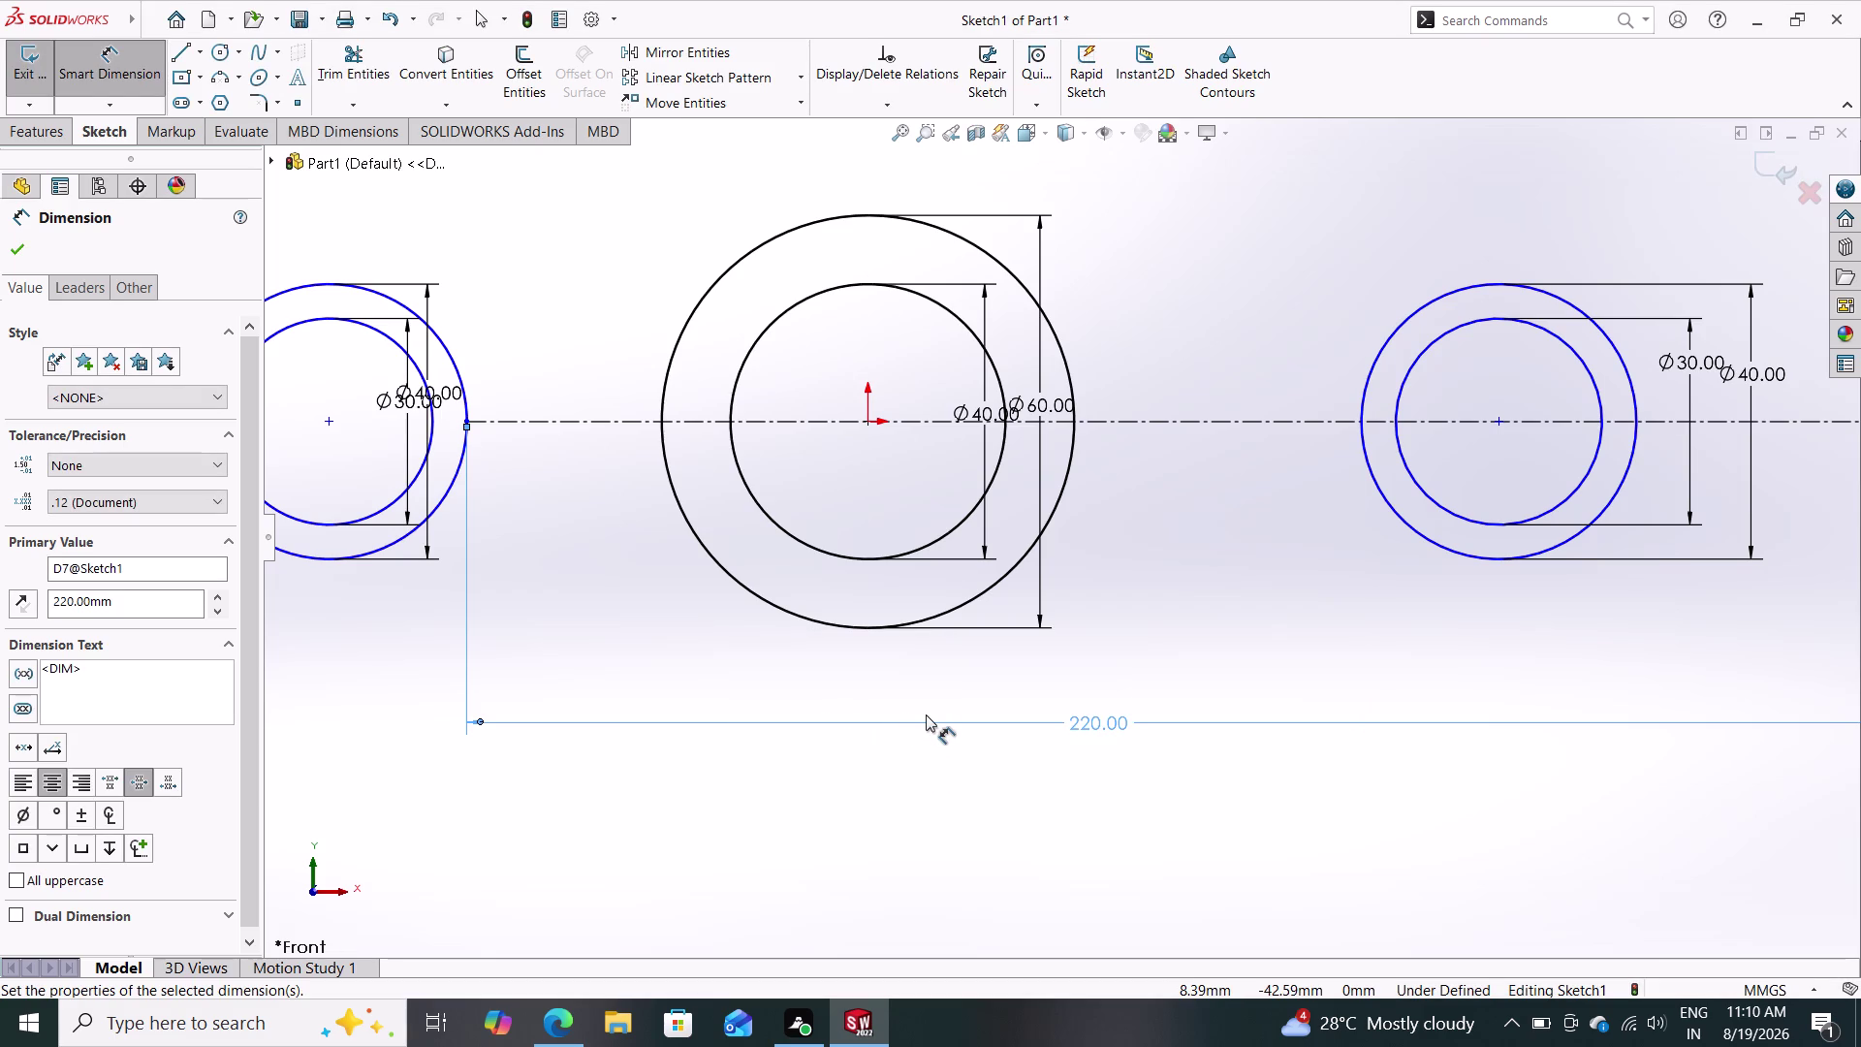
scroll(down, 3)
scroll(up, 3)
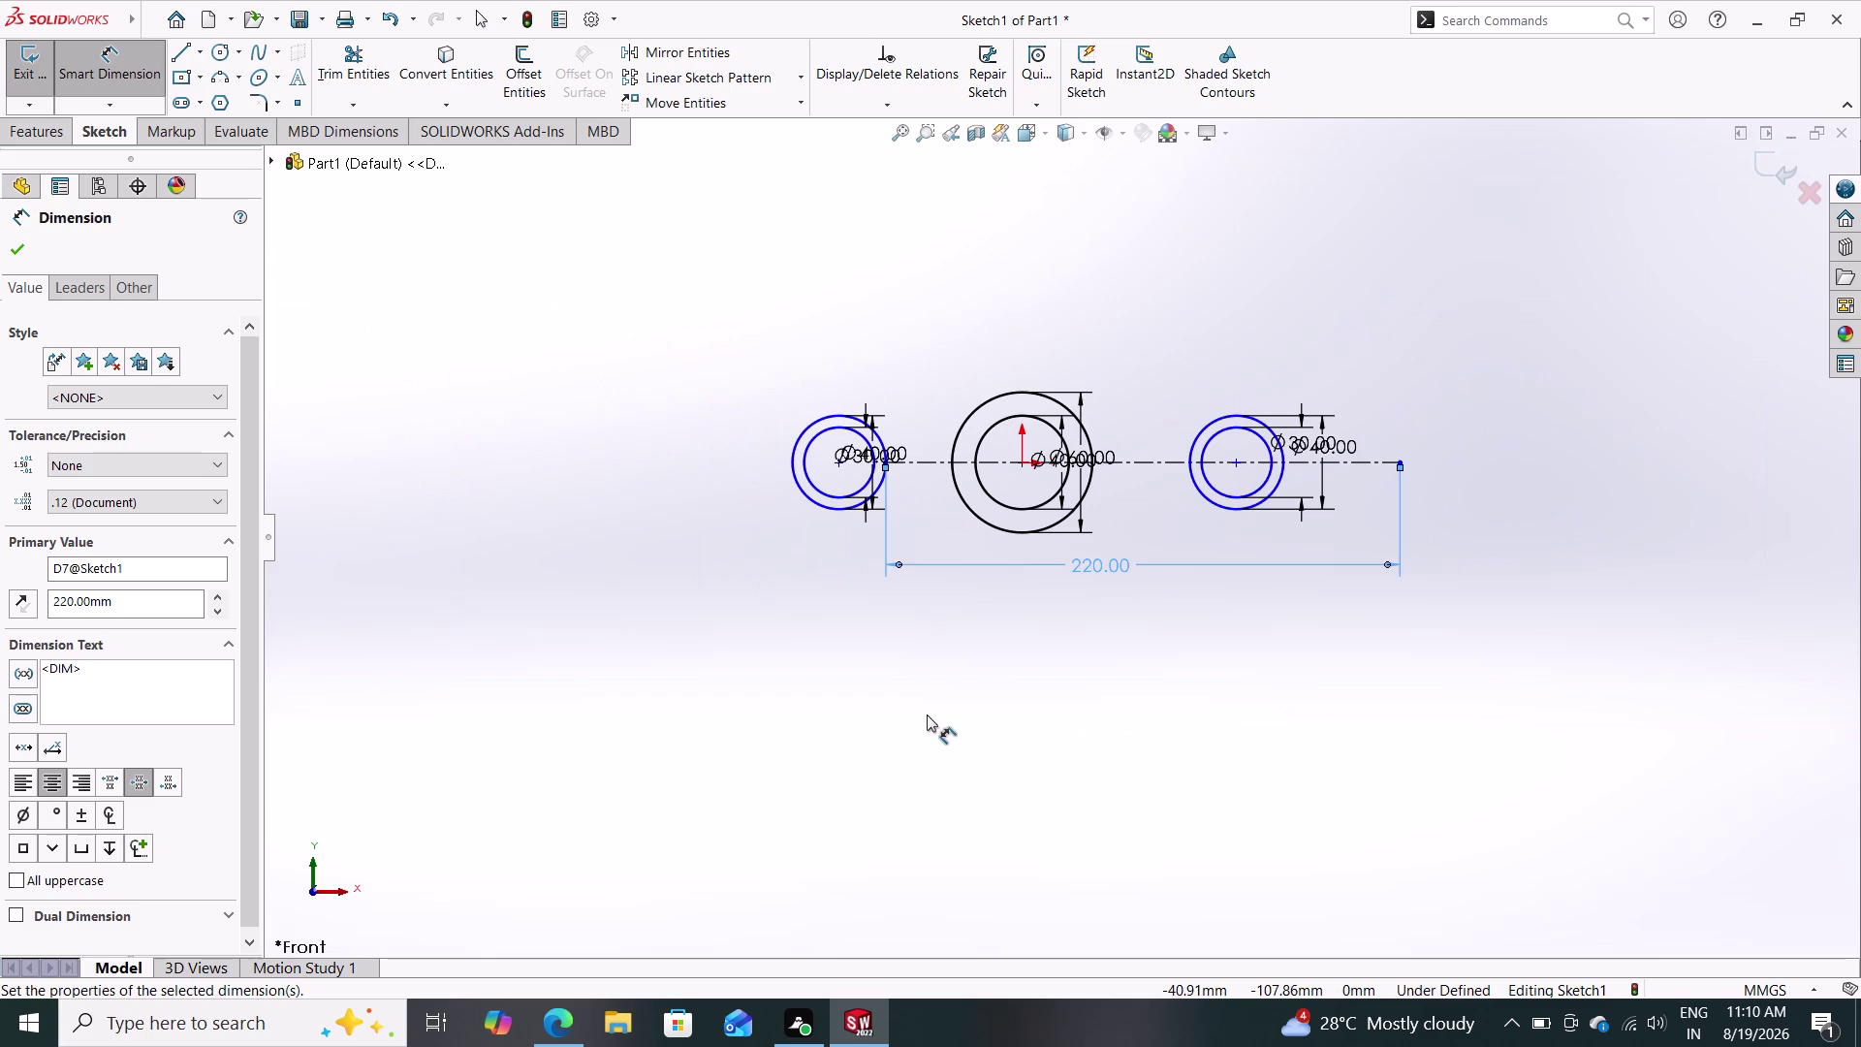
key(Escape)
key(Escape)
key(Escape)
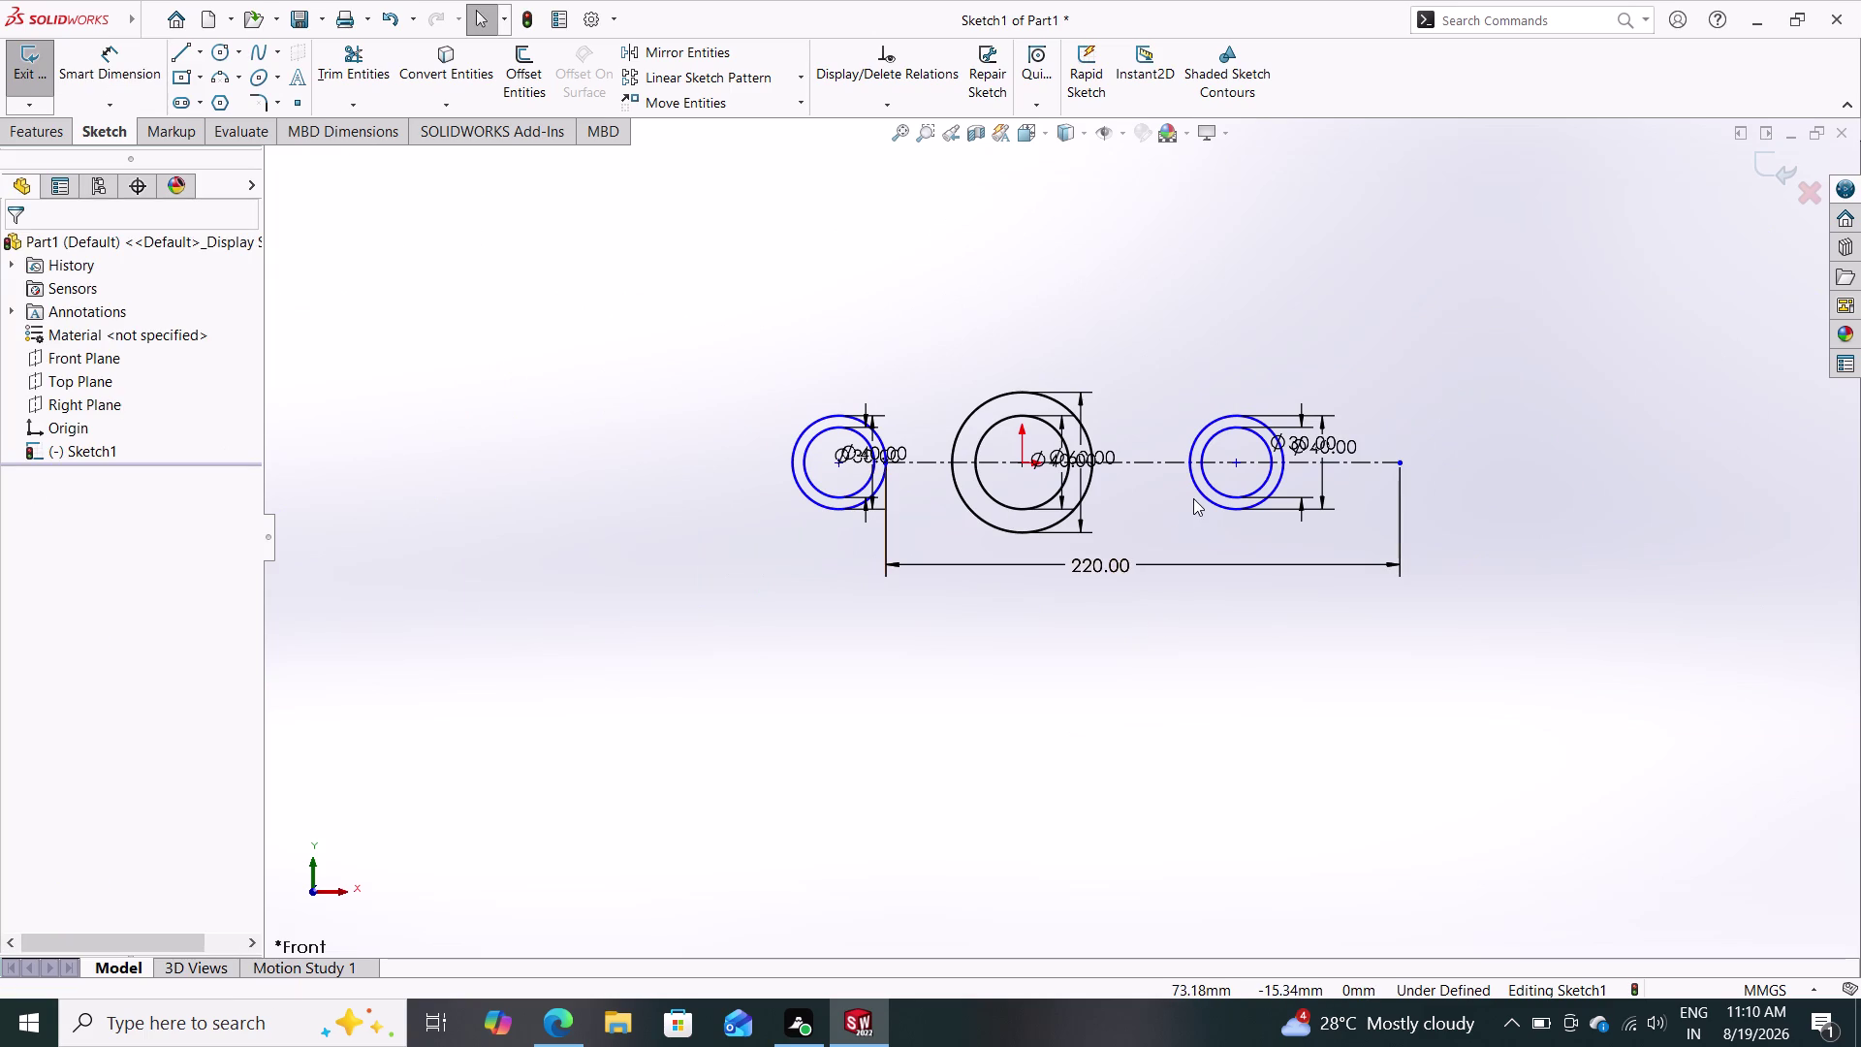
scroll(down, 3)
scroll(up, 3)
scroll(down, 3)
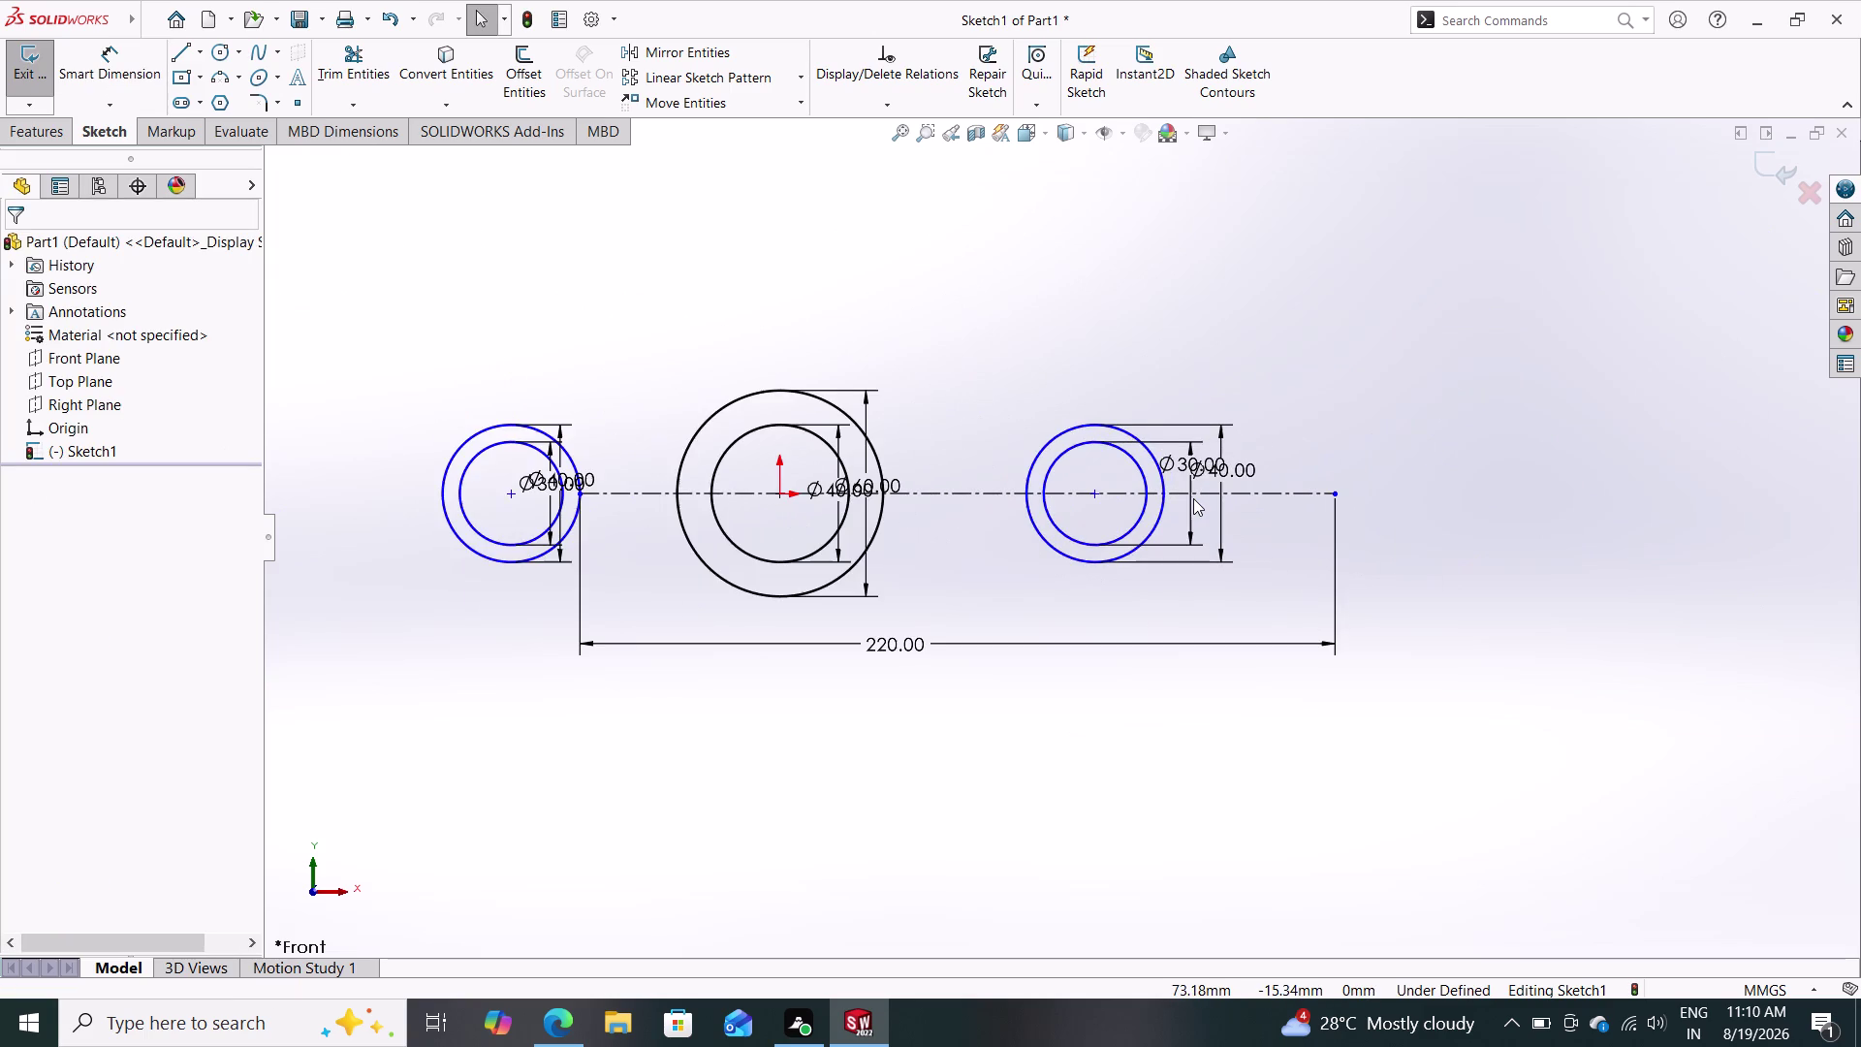
scroll(down, 3)
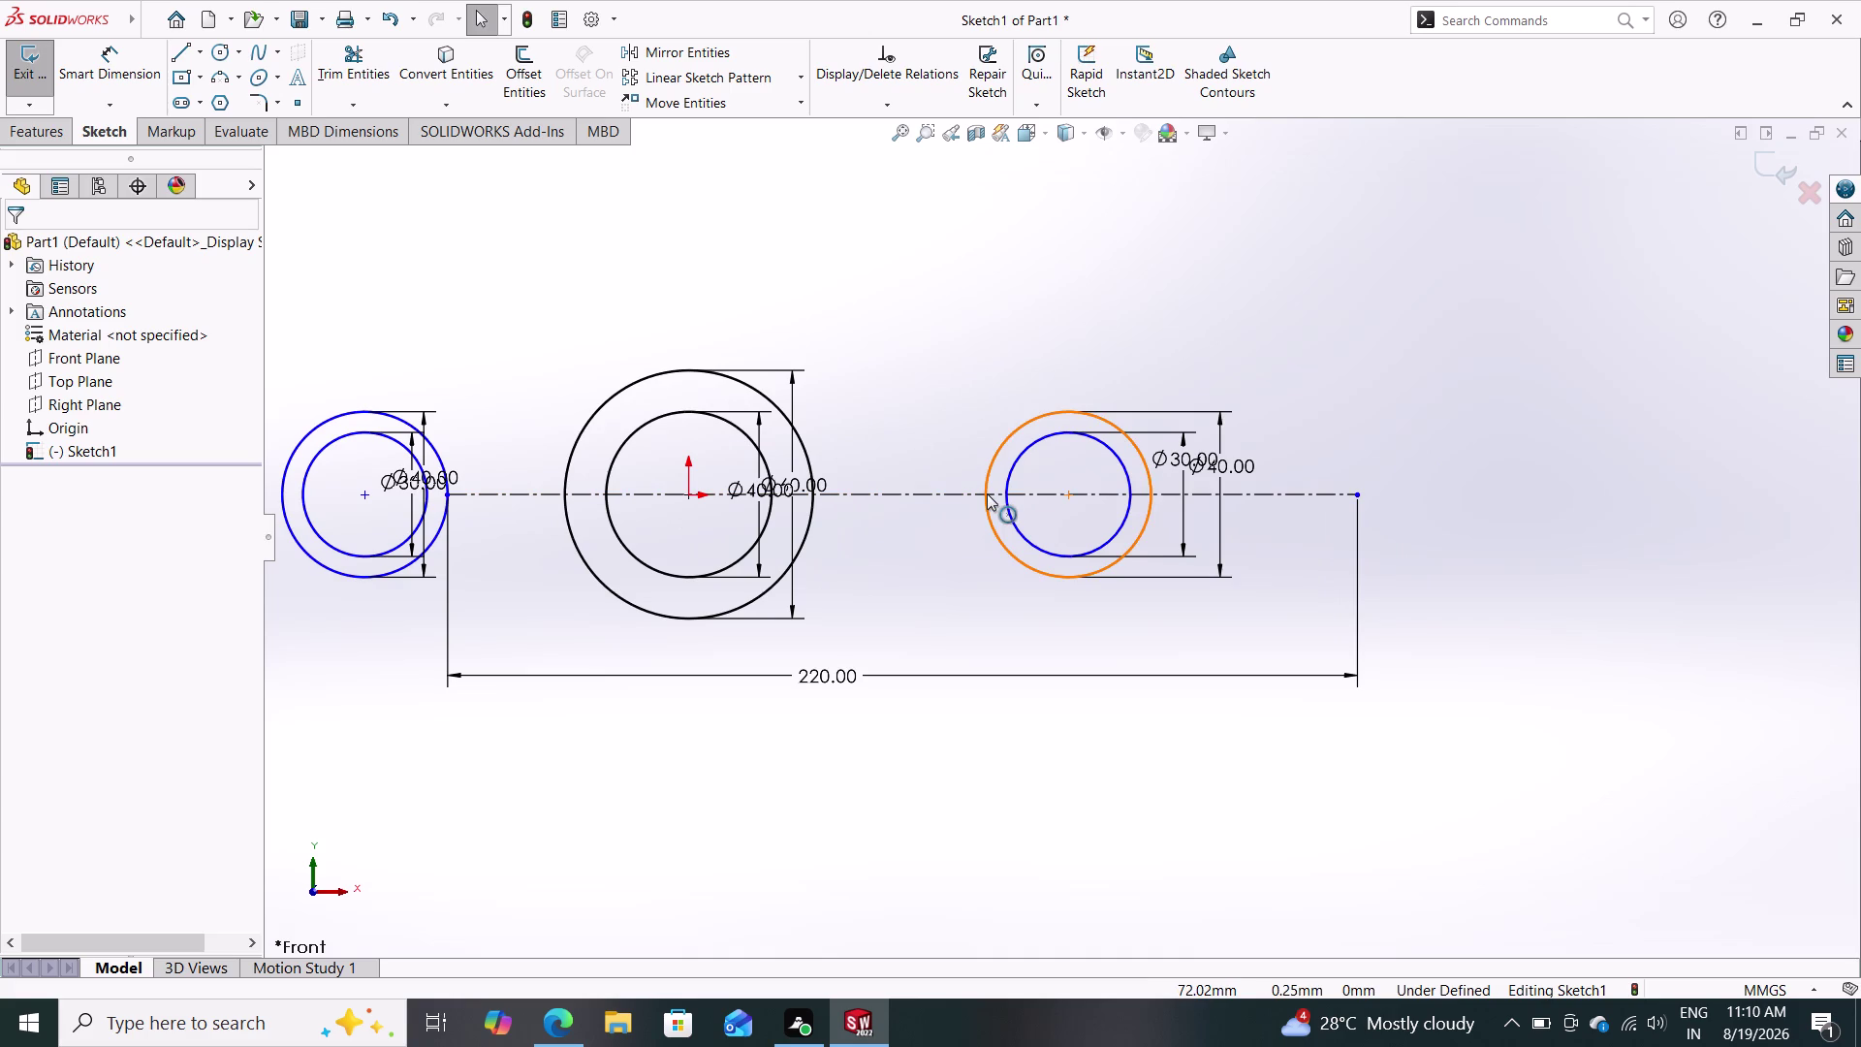
scroll(down, 3)
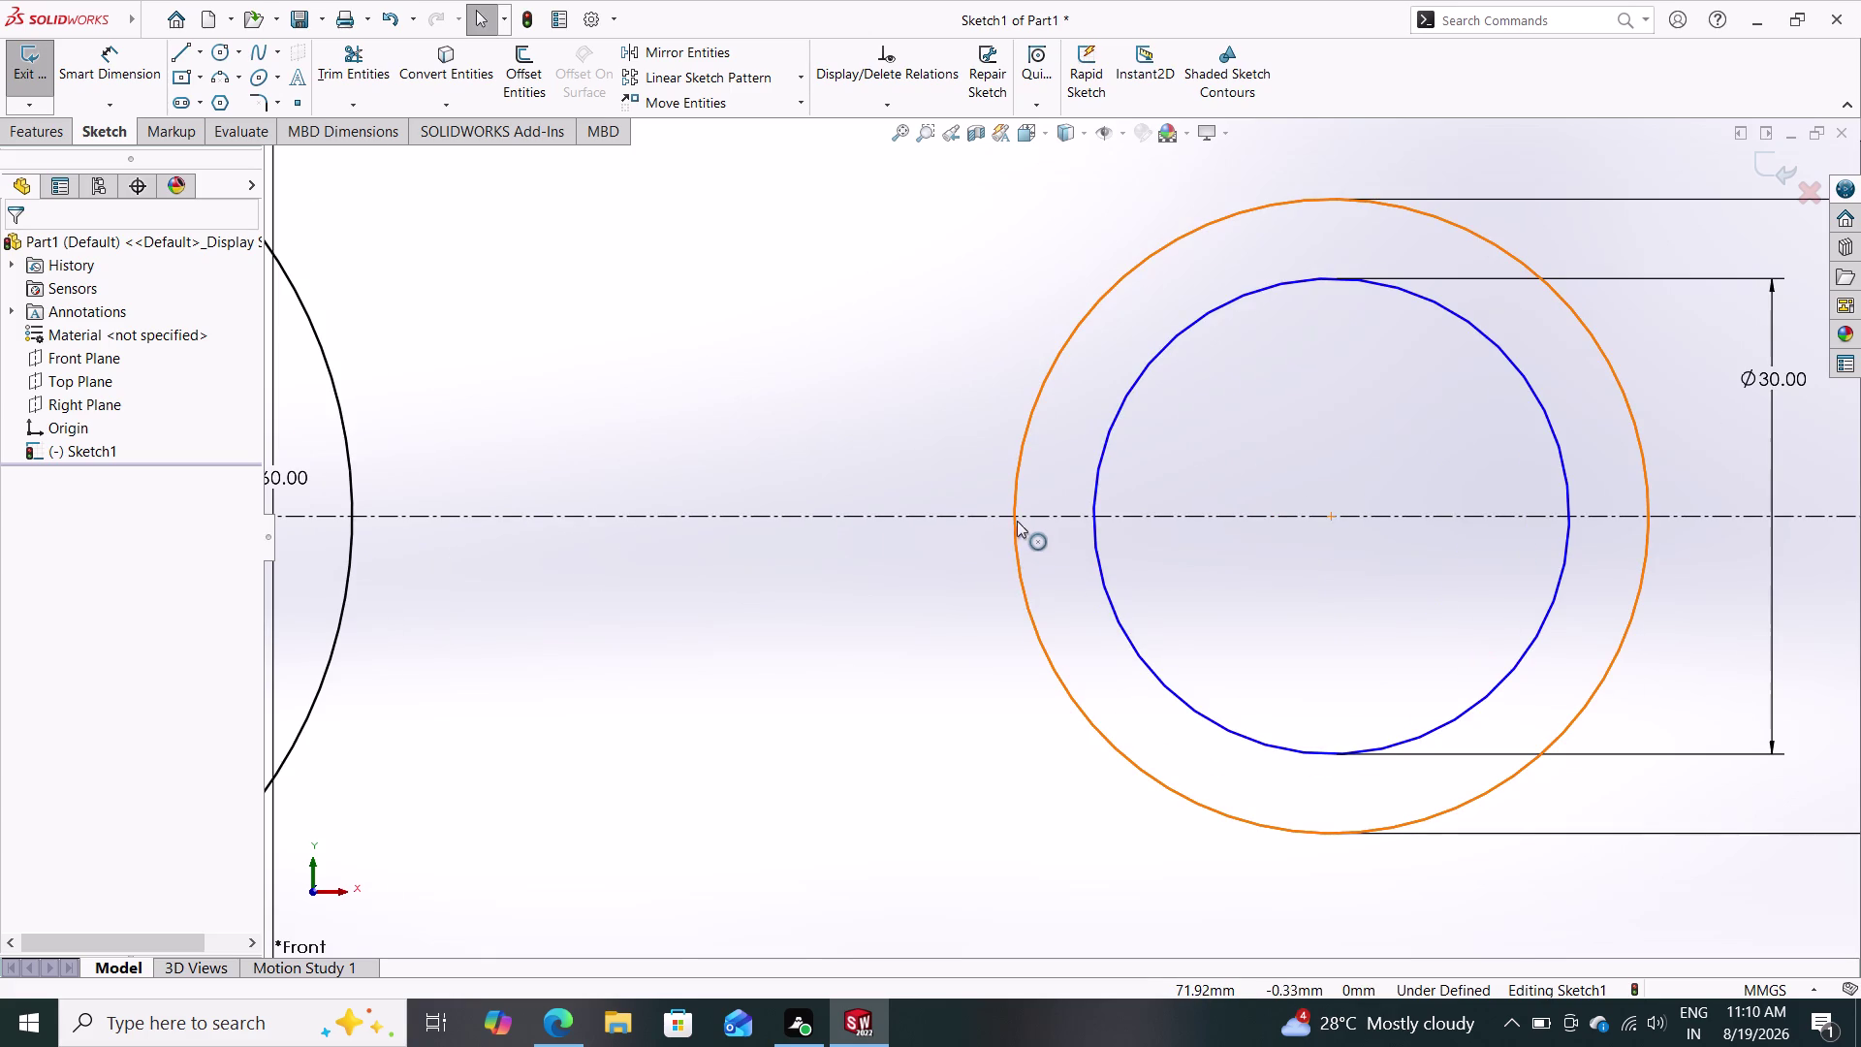
key(Escape)
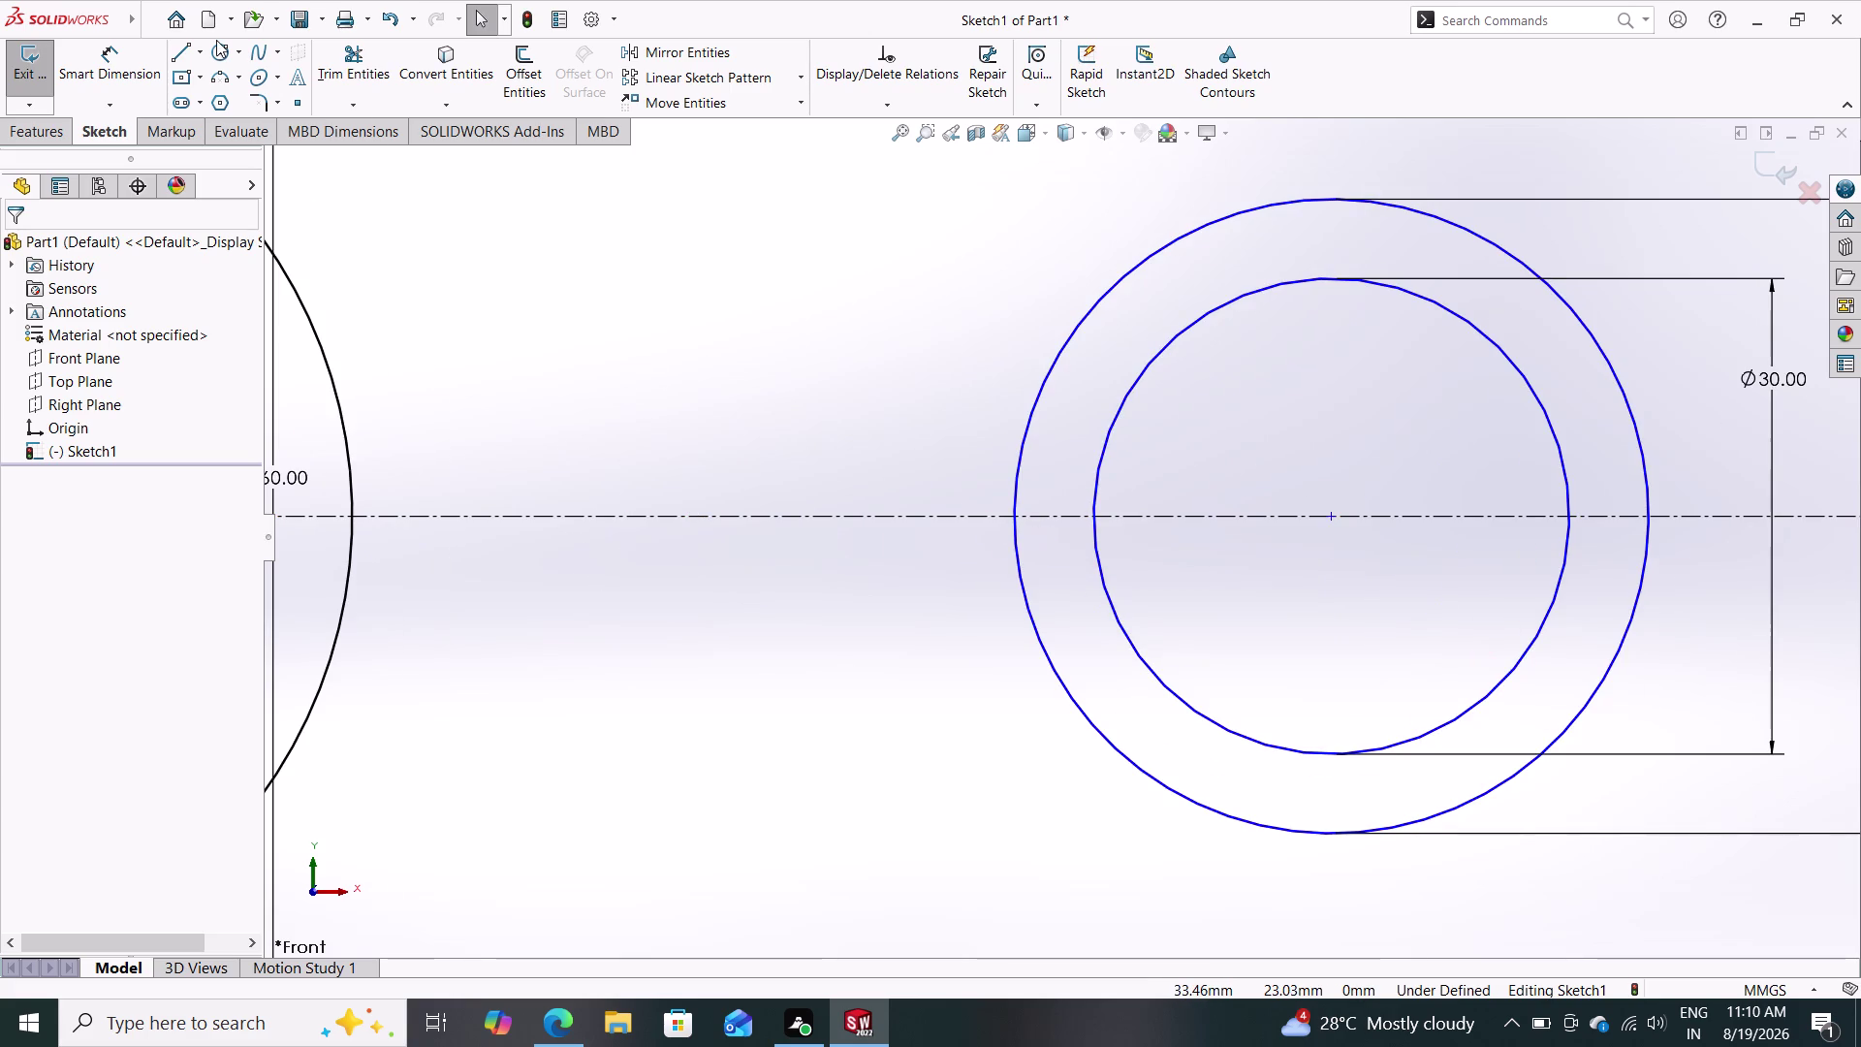
Draw a line along the centreline from the right ring's outer left edge to its centre.
click(177, 49)
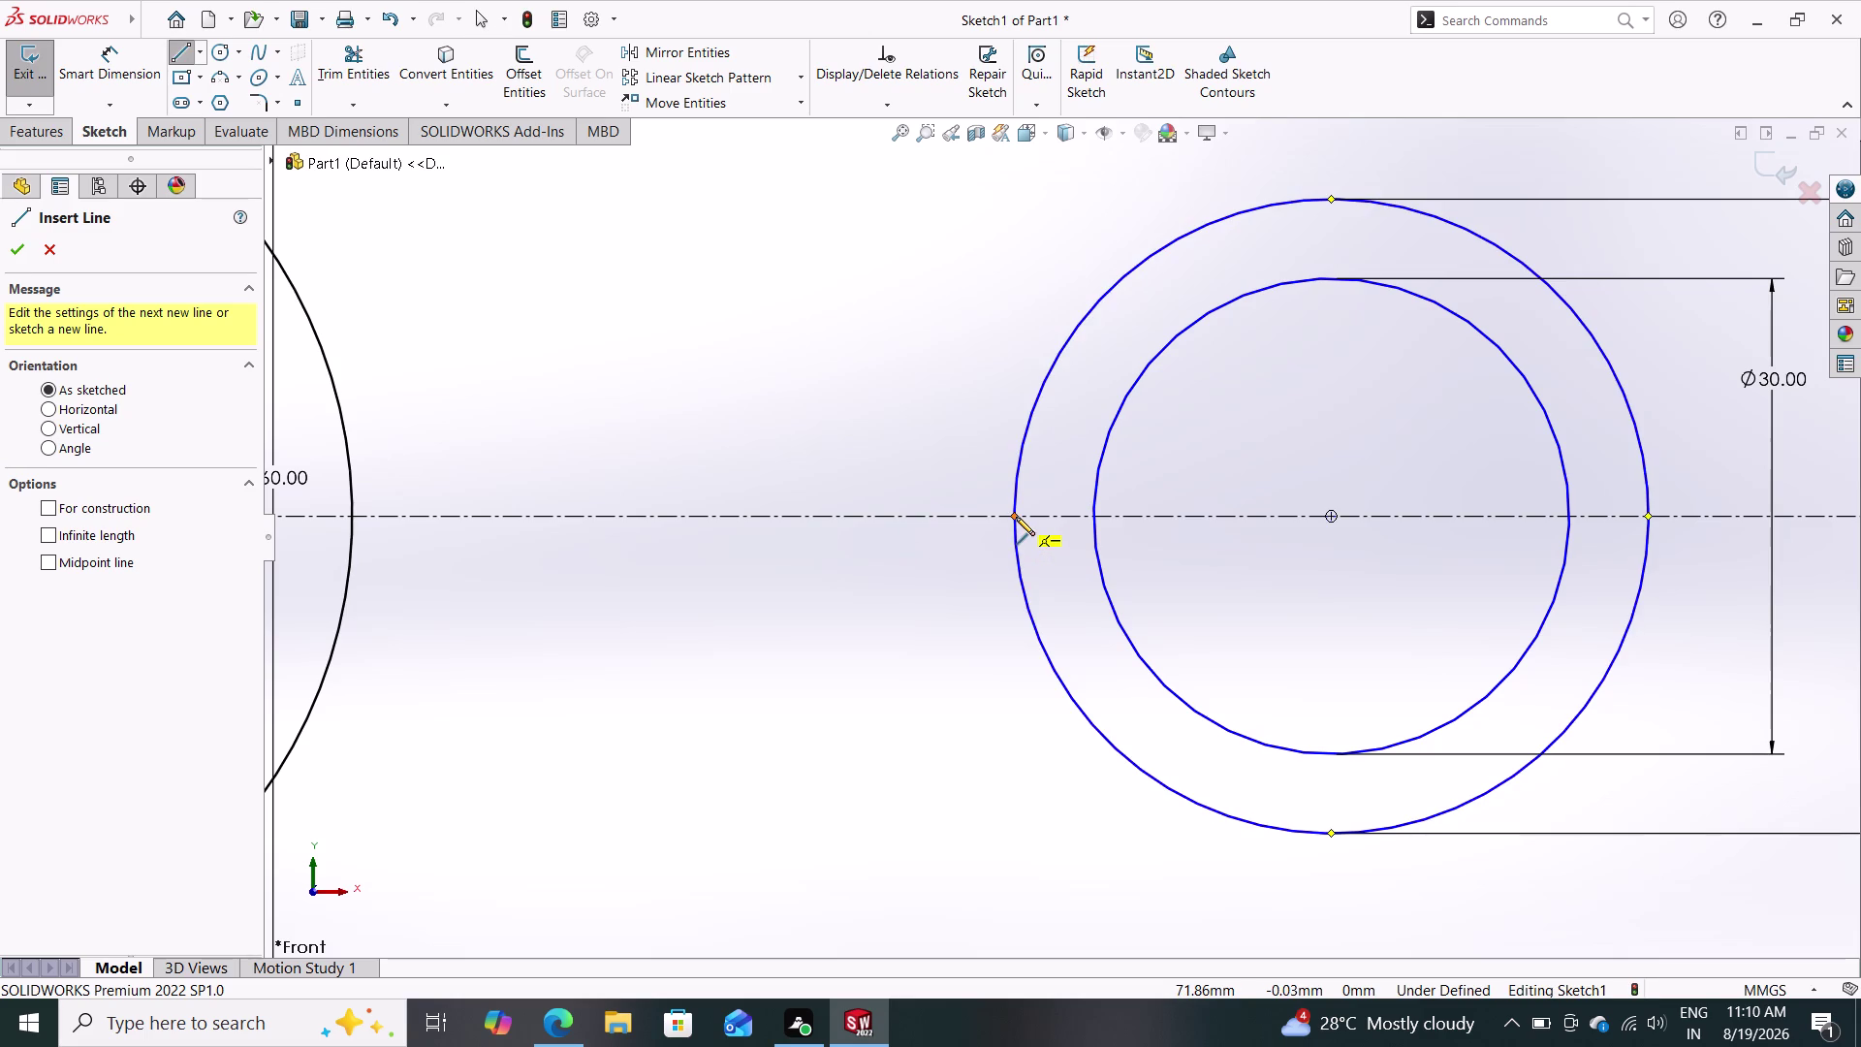
click(1016, 516)
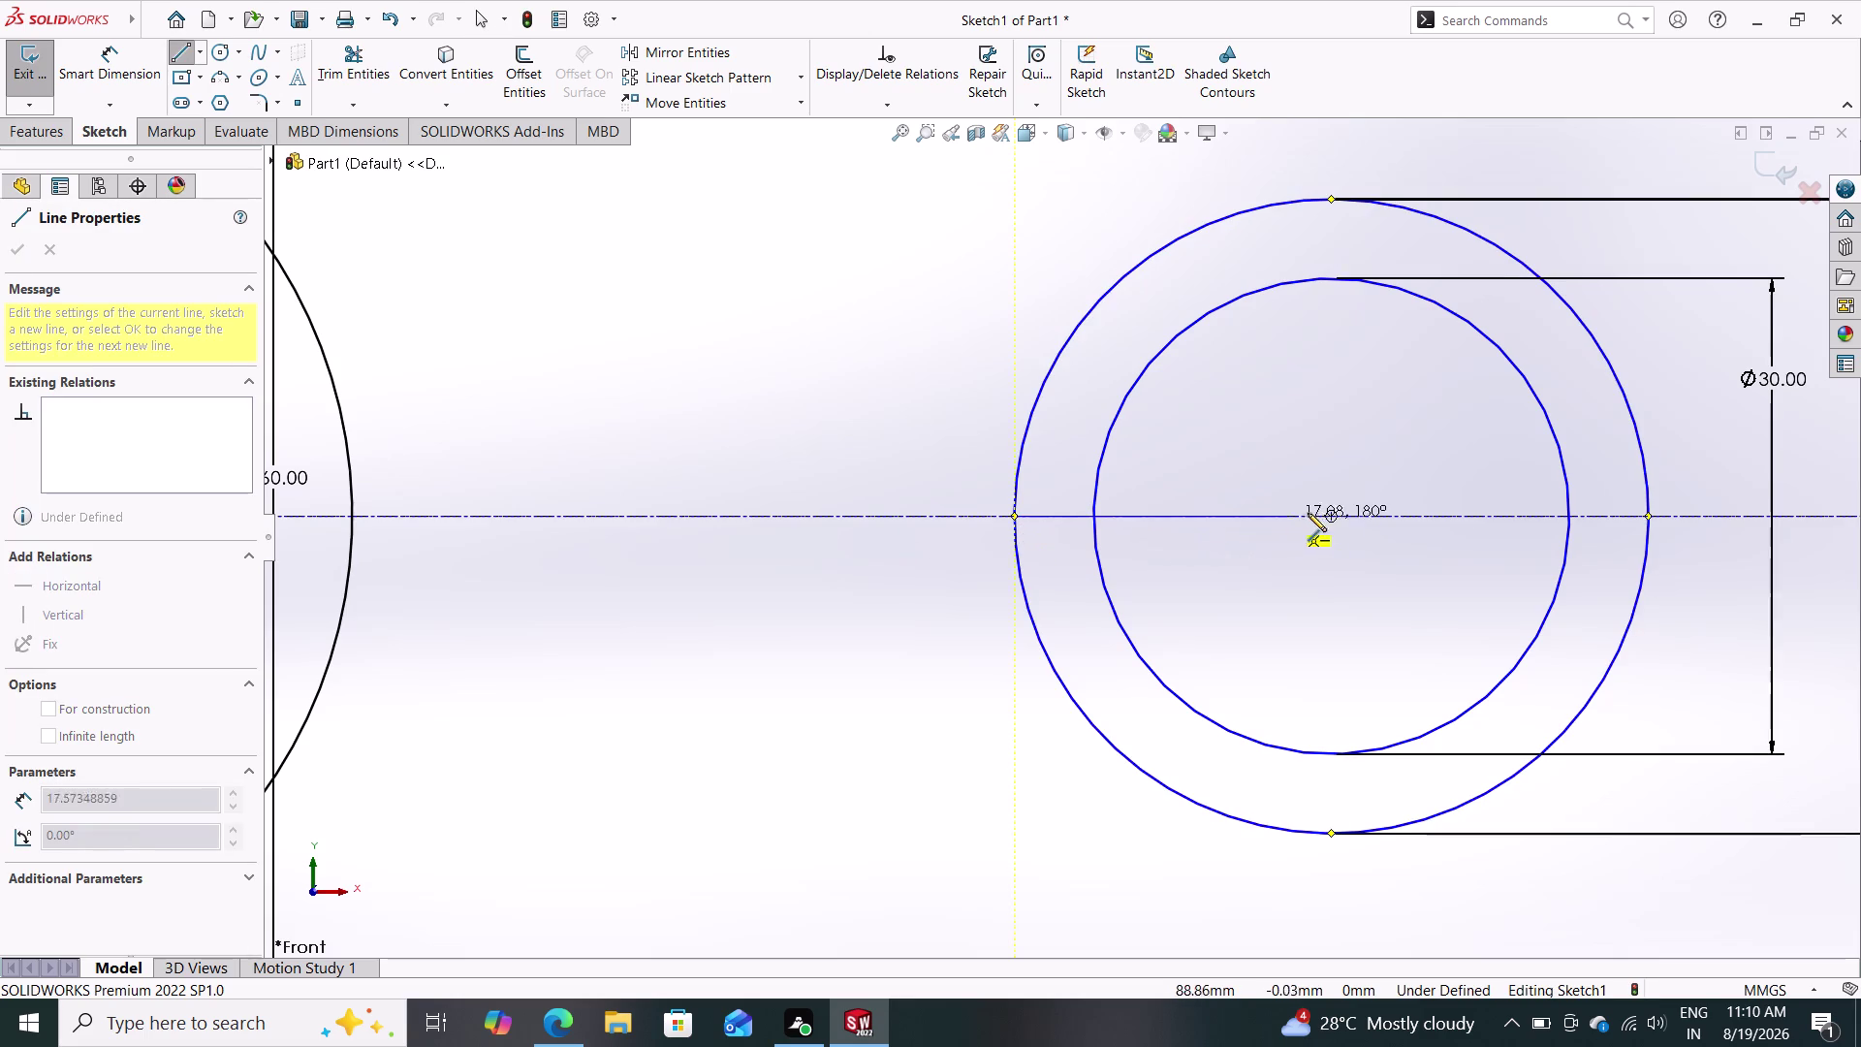
click(1332, 516)
key(Escape)
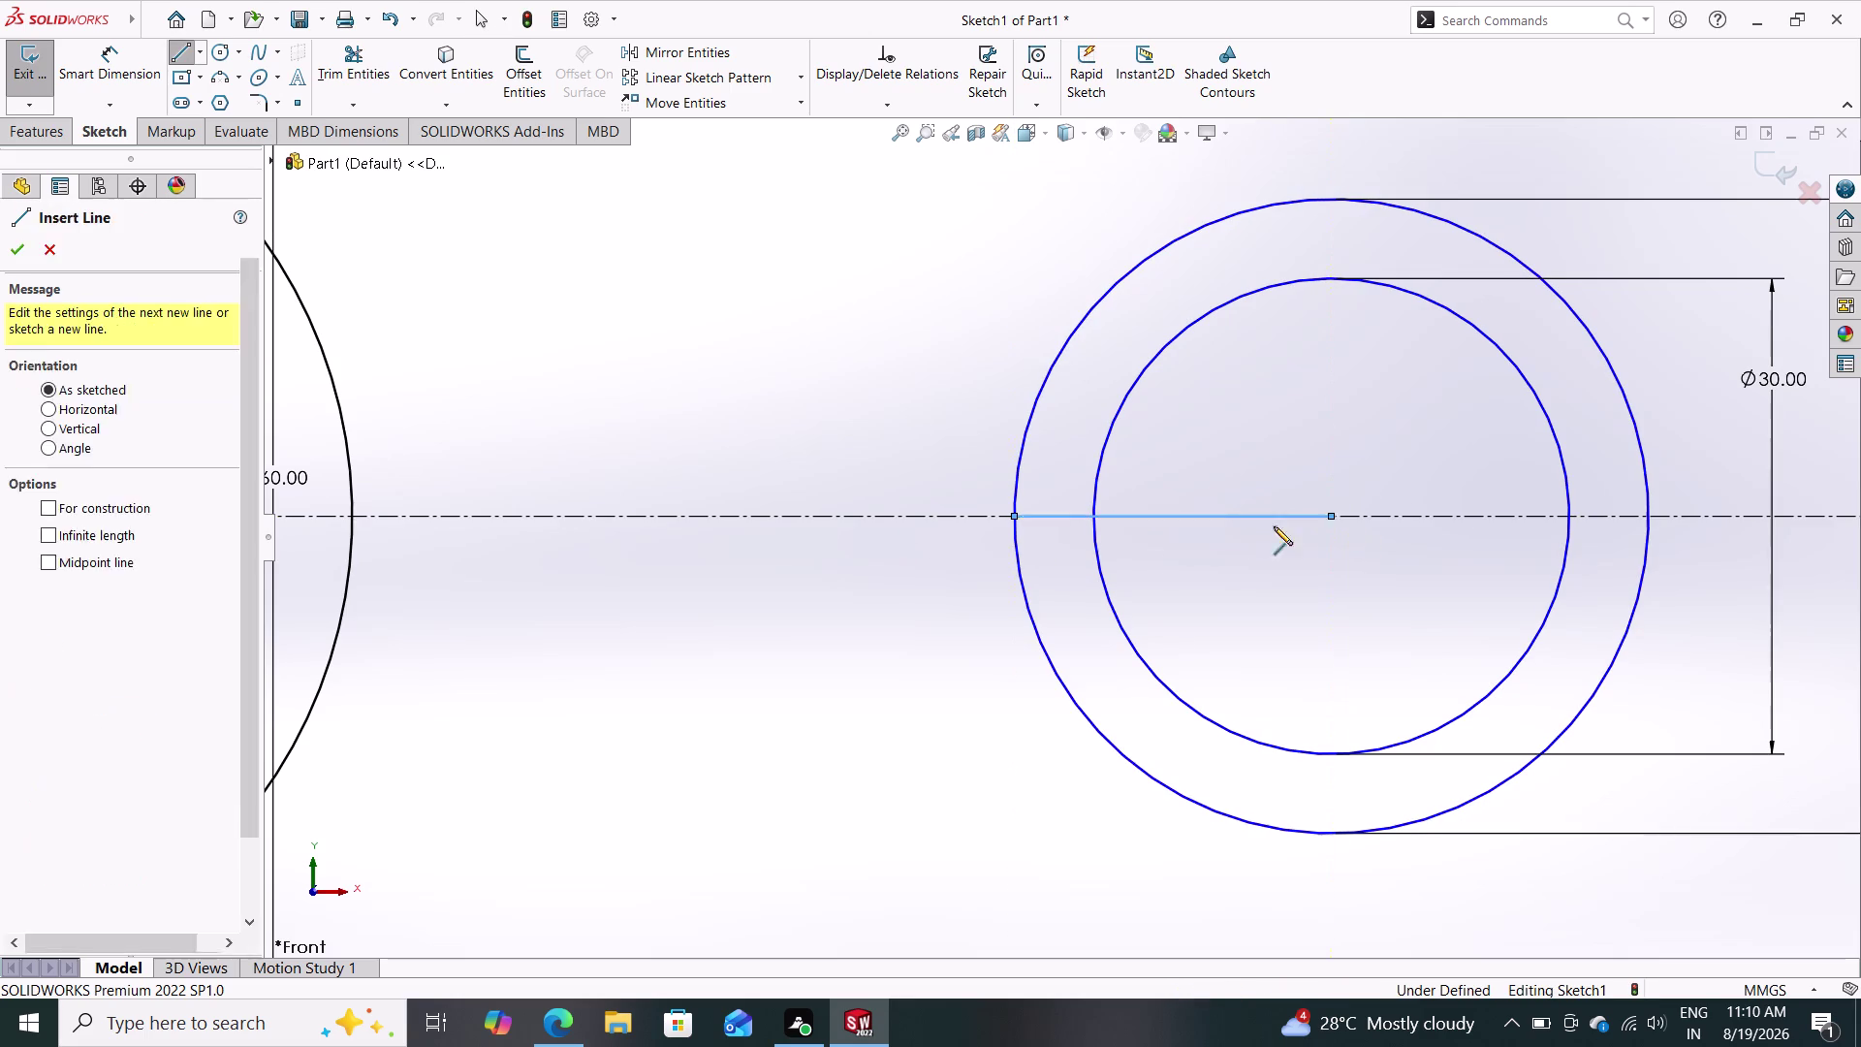
click(1015, 522)
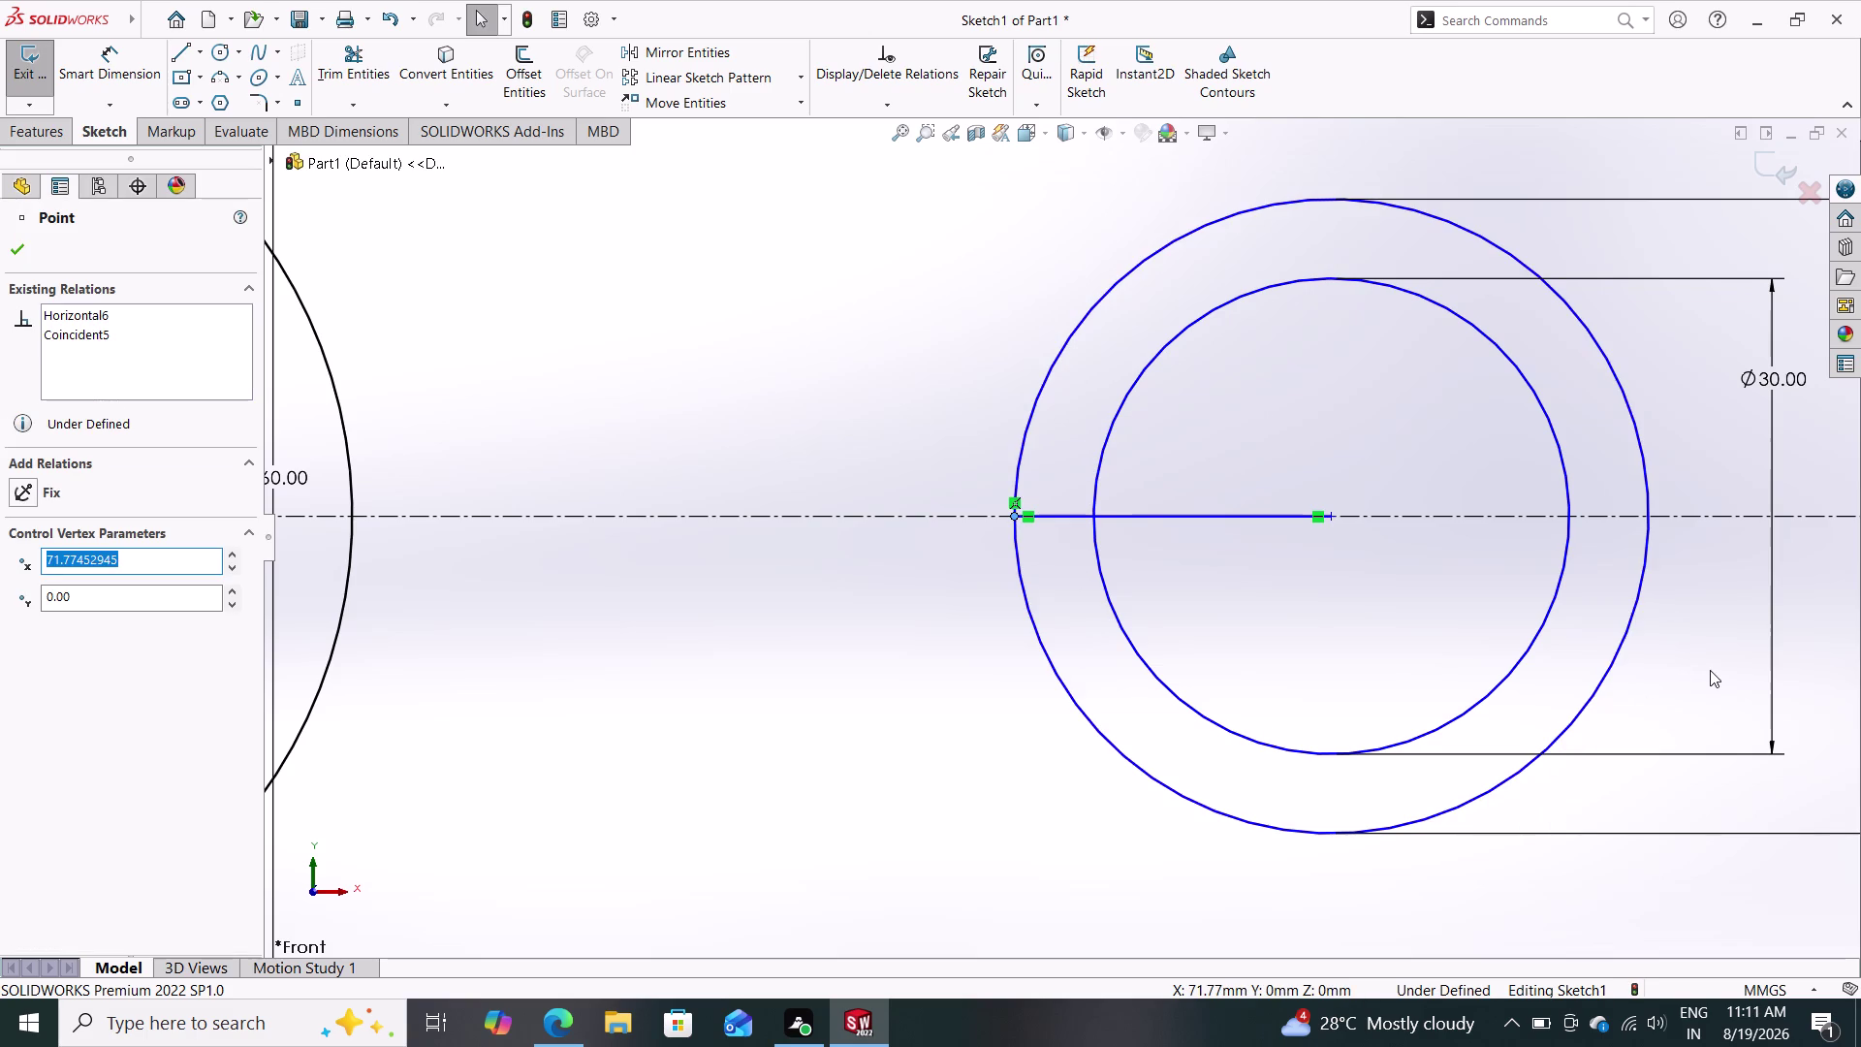
Merge the right ring's left edge point with the 220 mm line's end point.
scroll(down, 3)
scroll(down, 3)
scroll(up, 3)
scroll(up, 3)
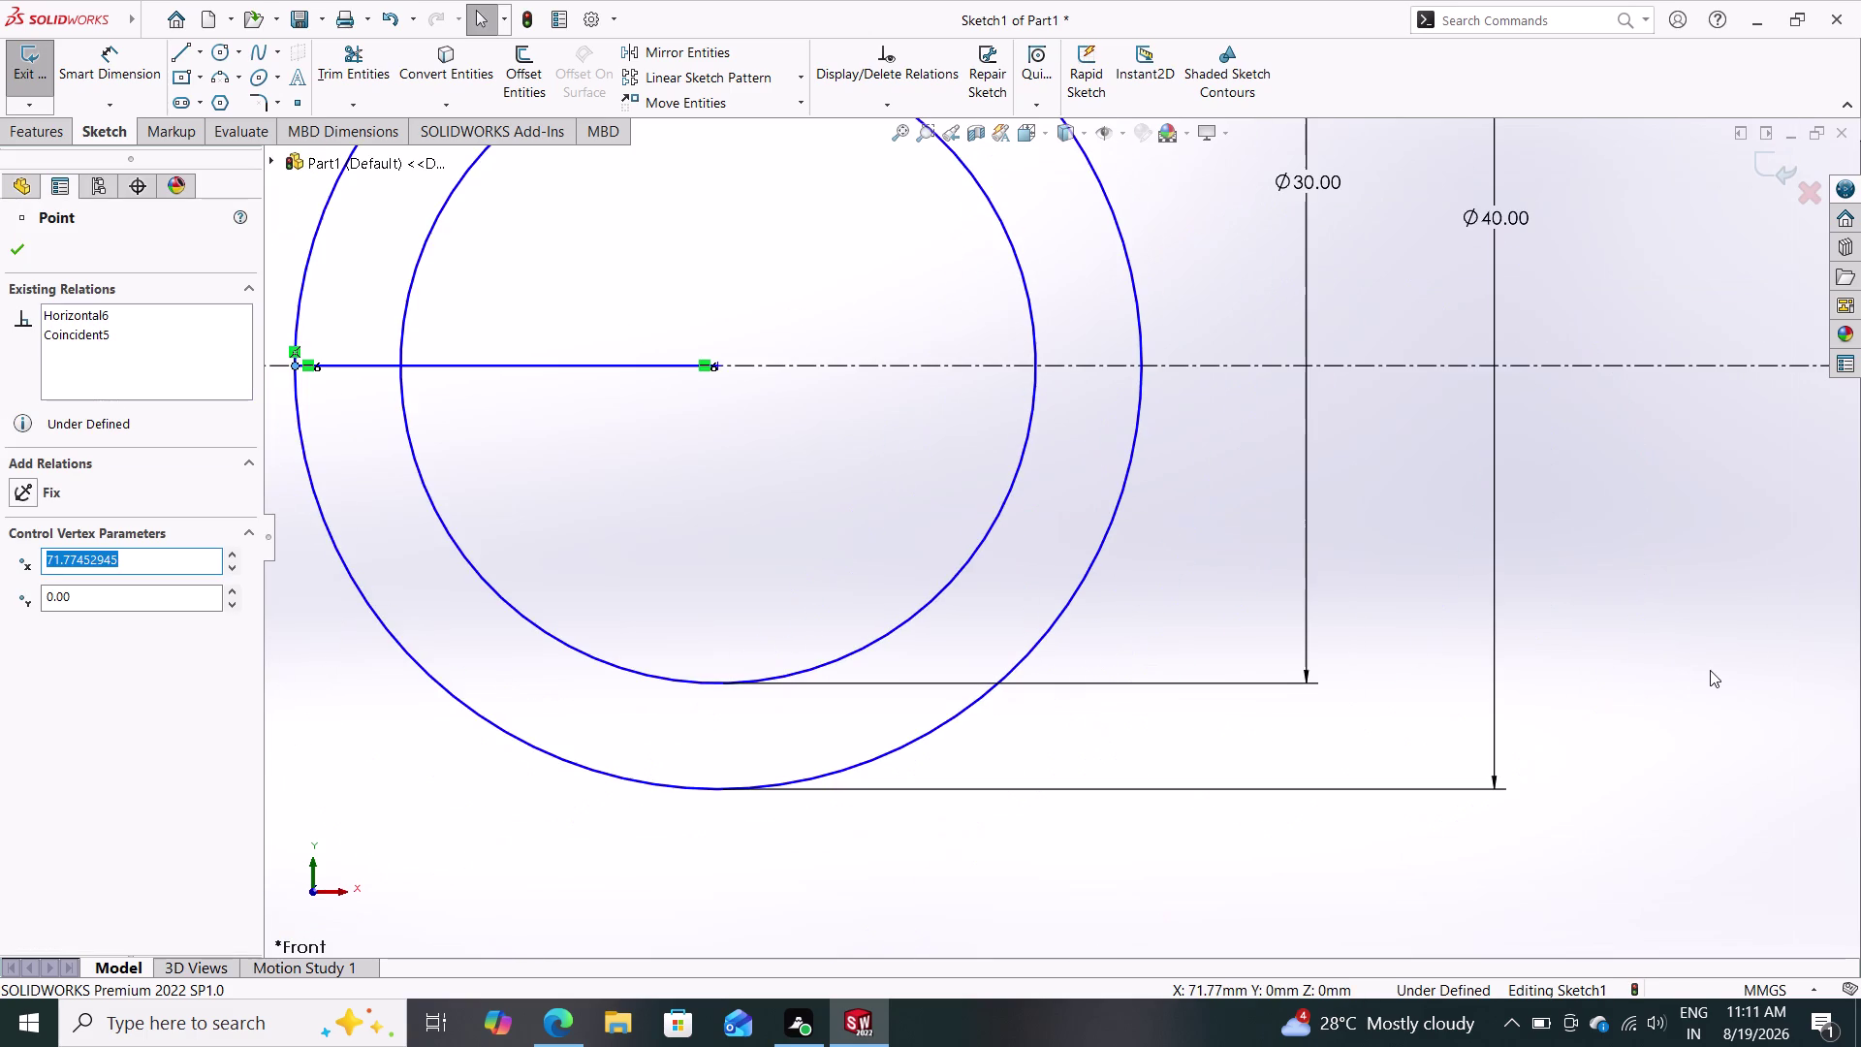
scroll(up, 3)
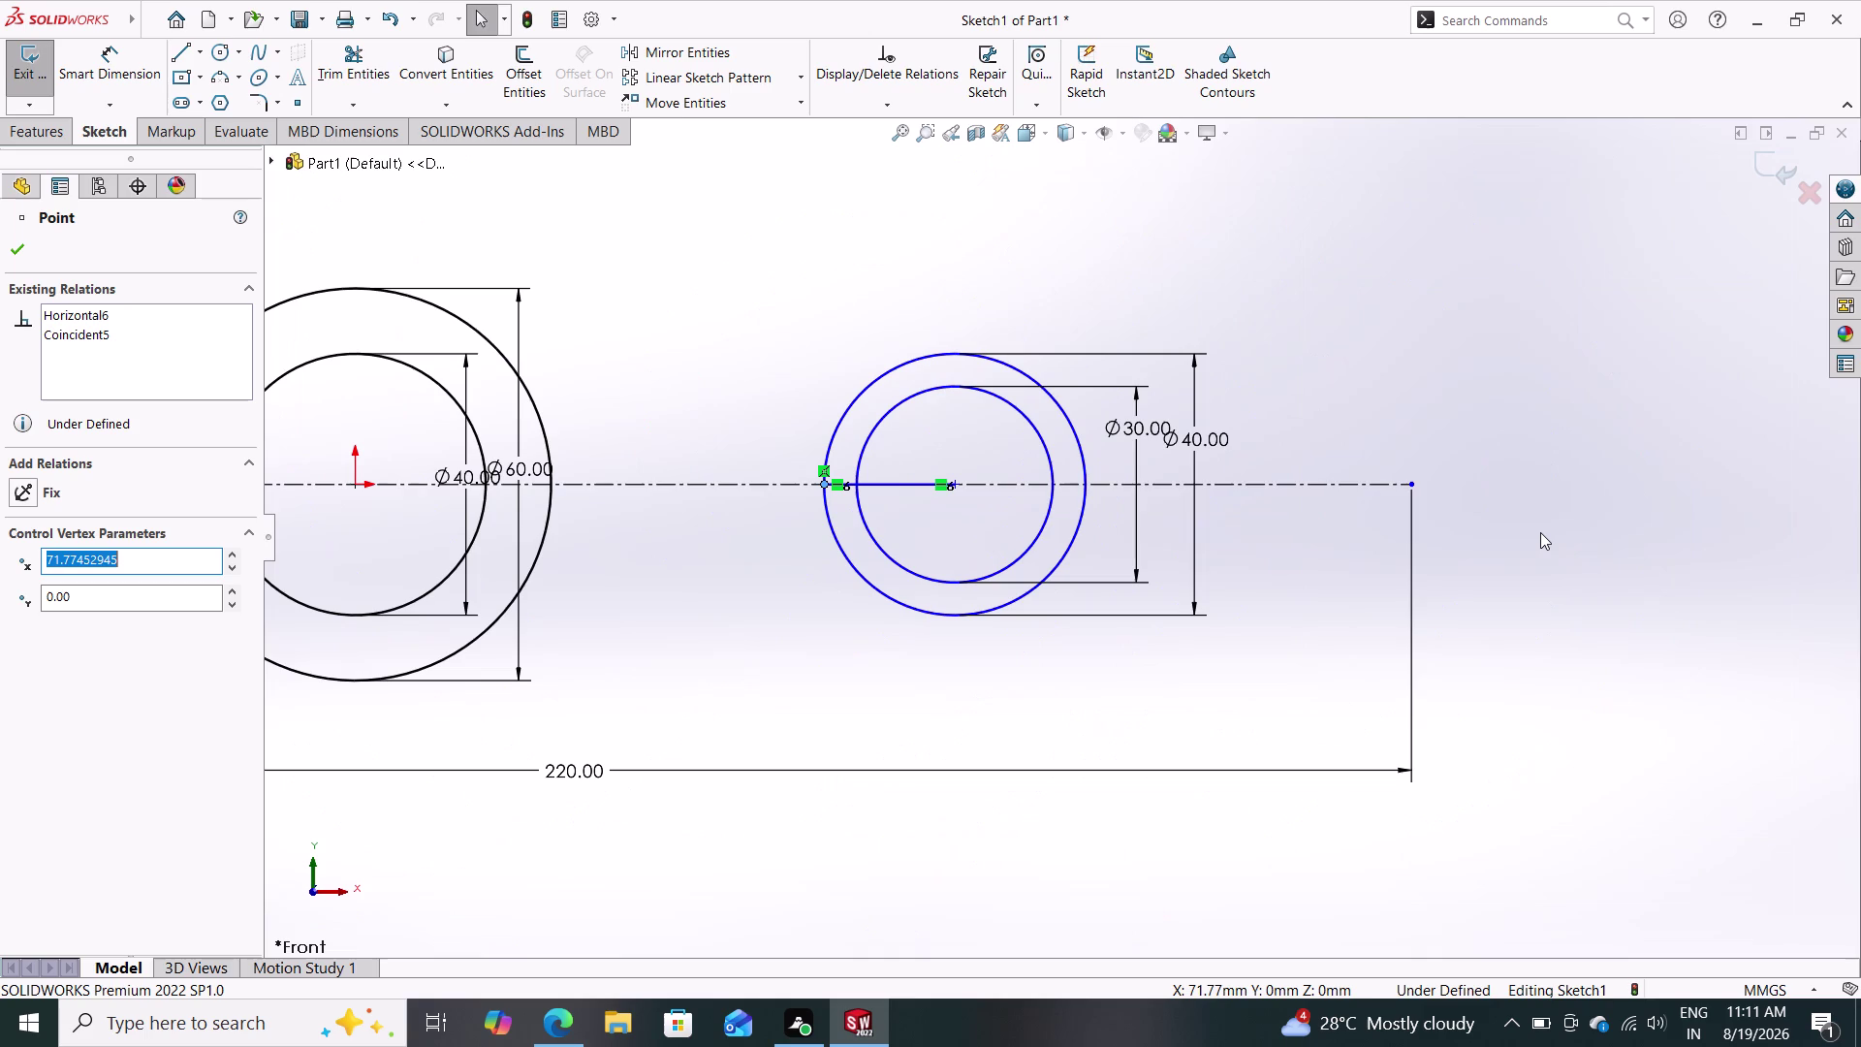
click(1411, 486)
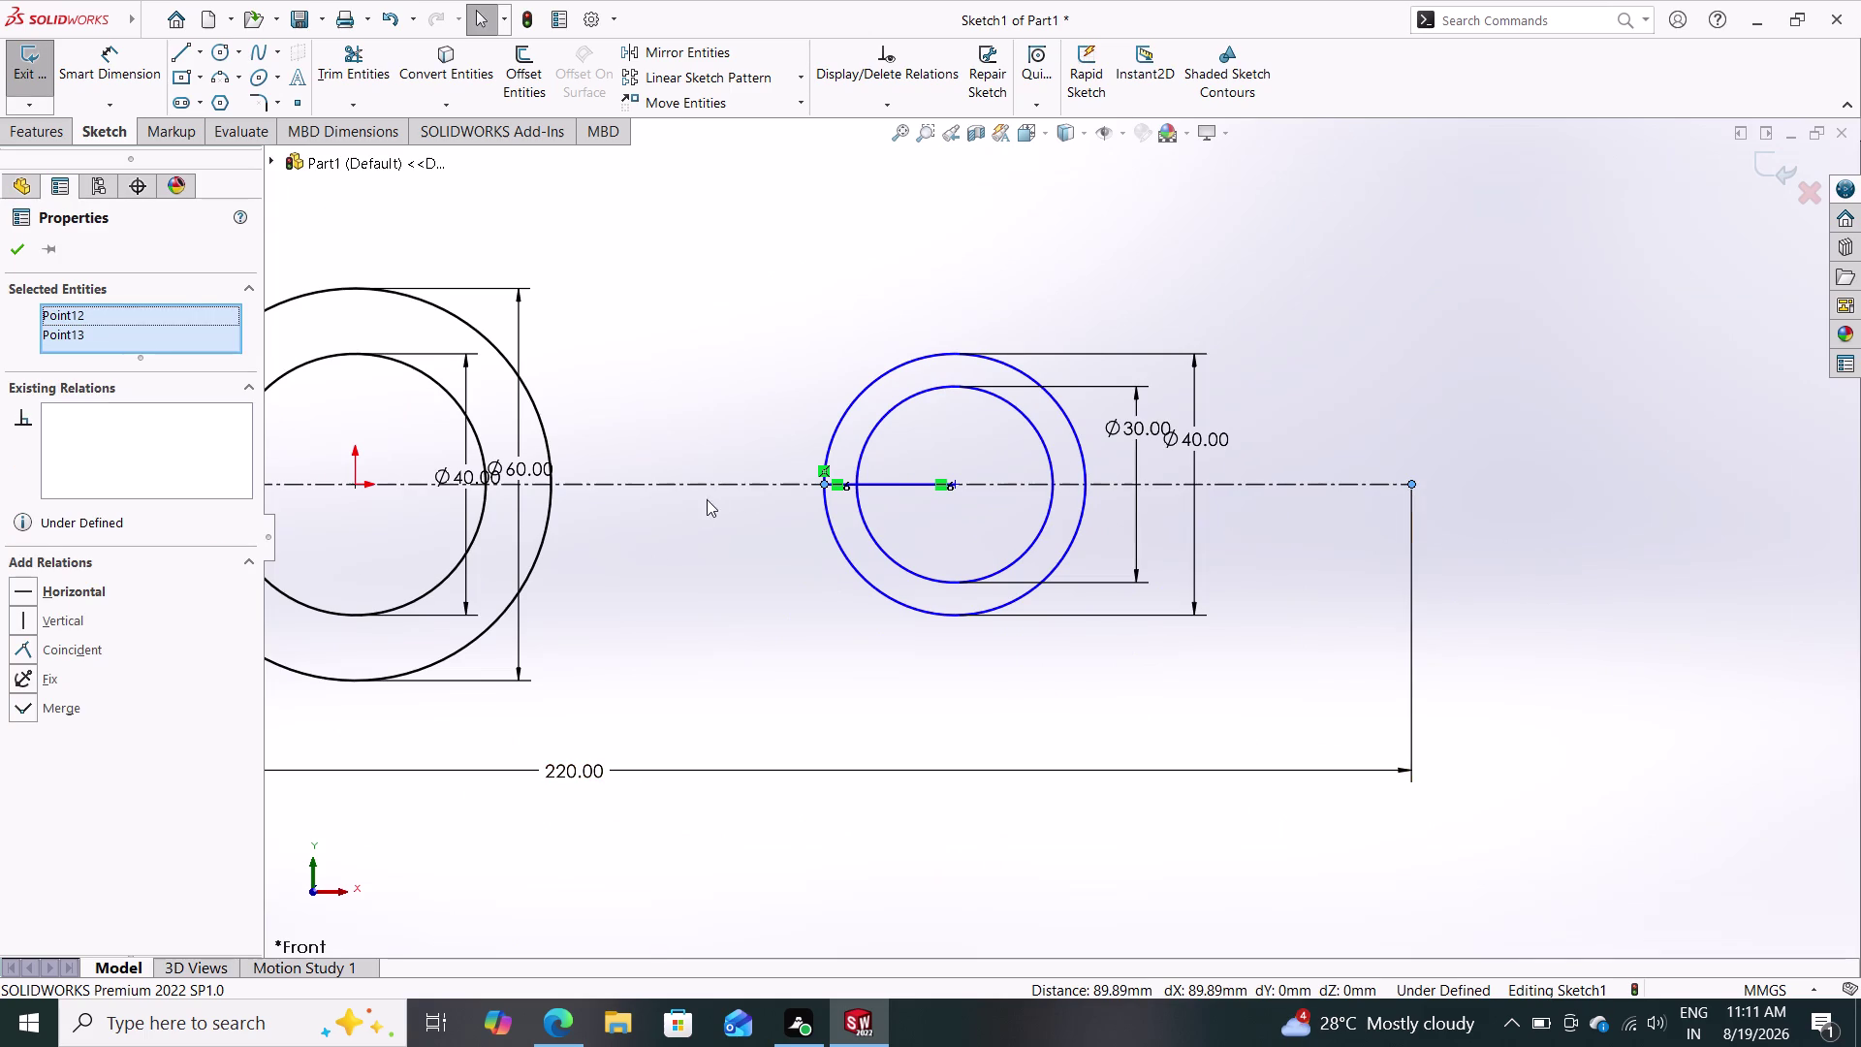
click(92, 646)
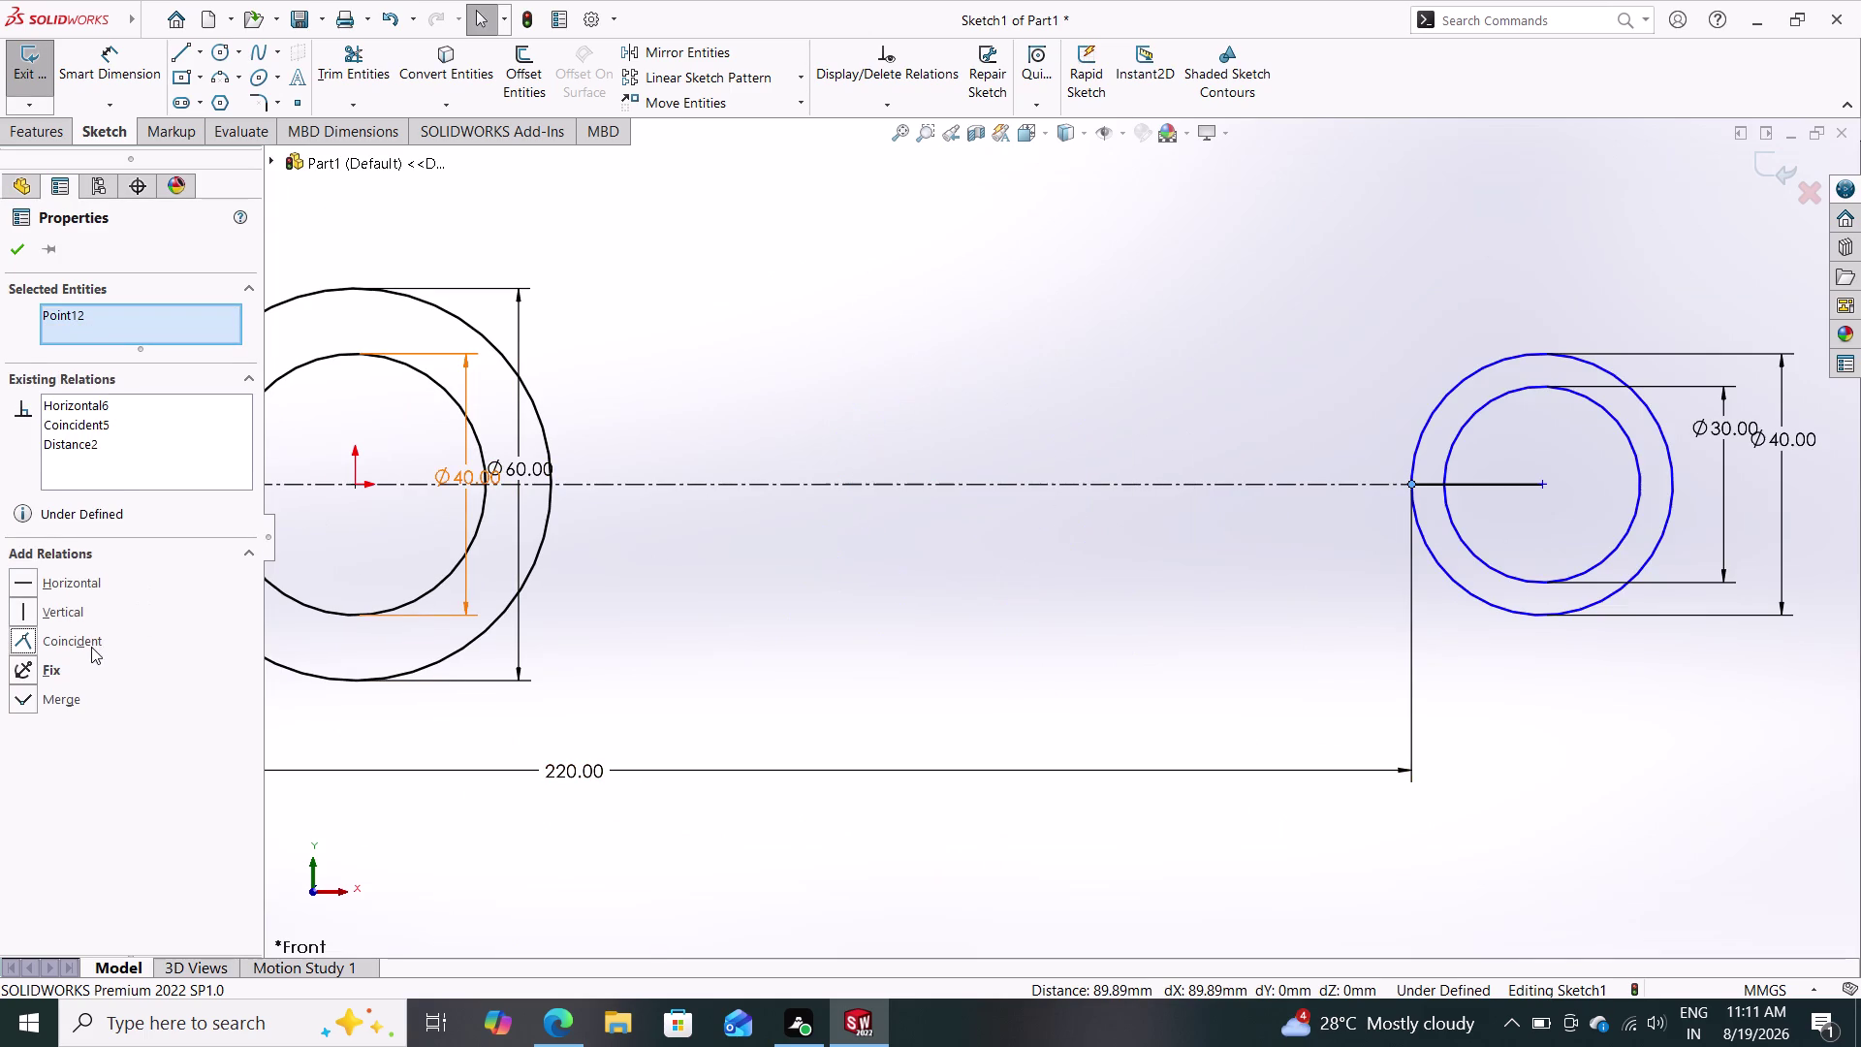
click(9, 243)
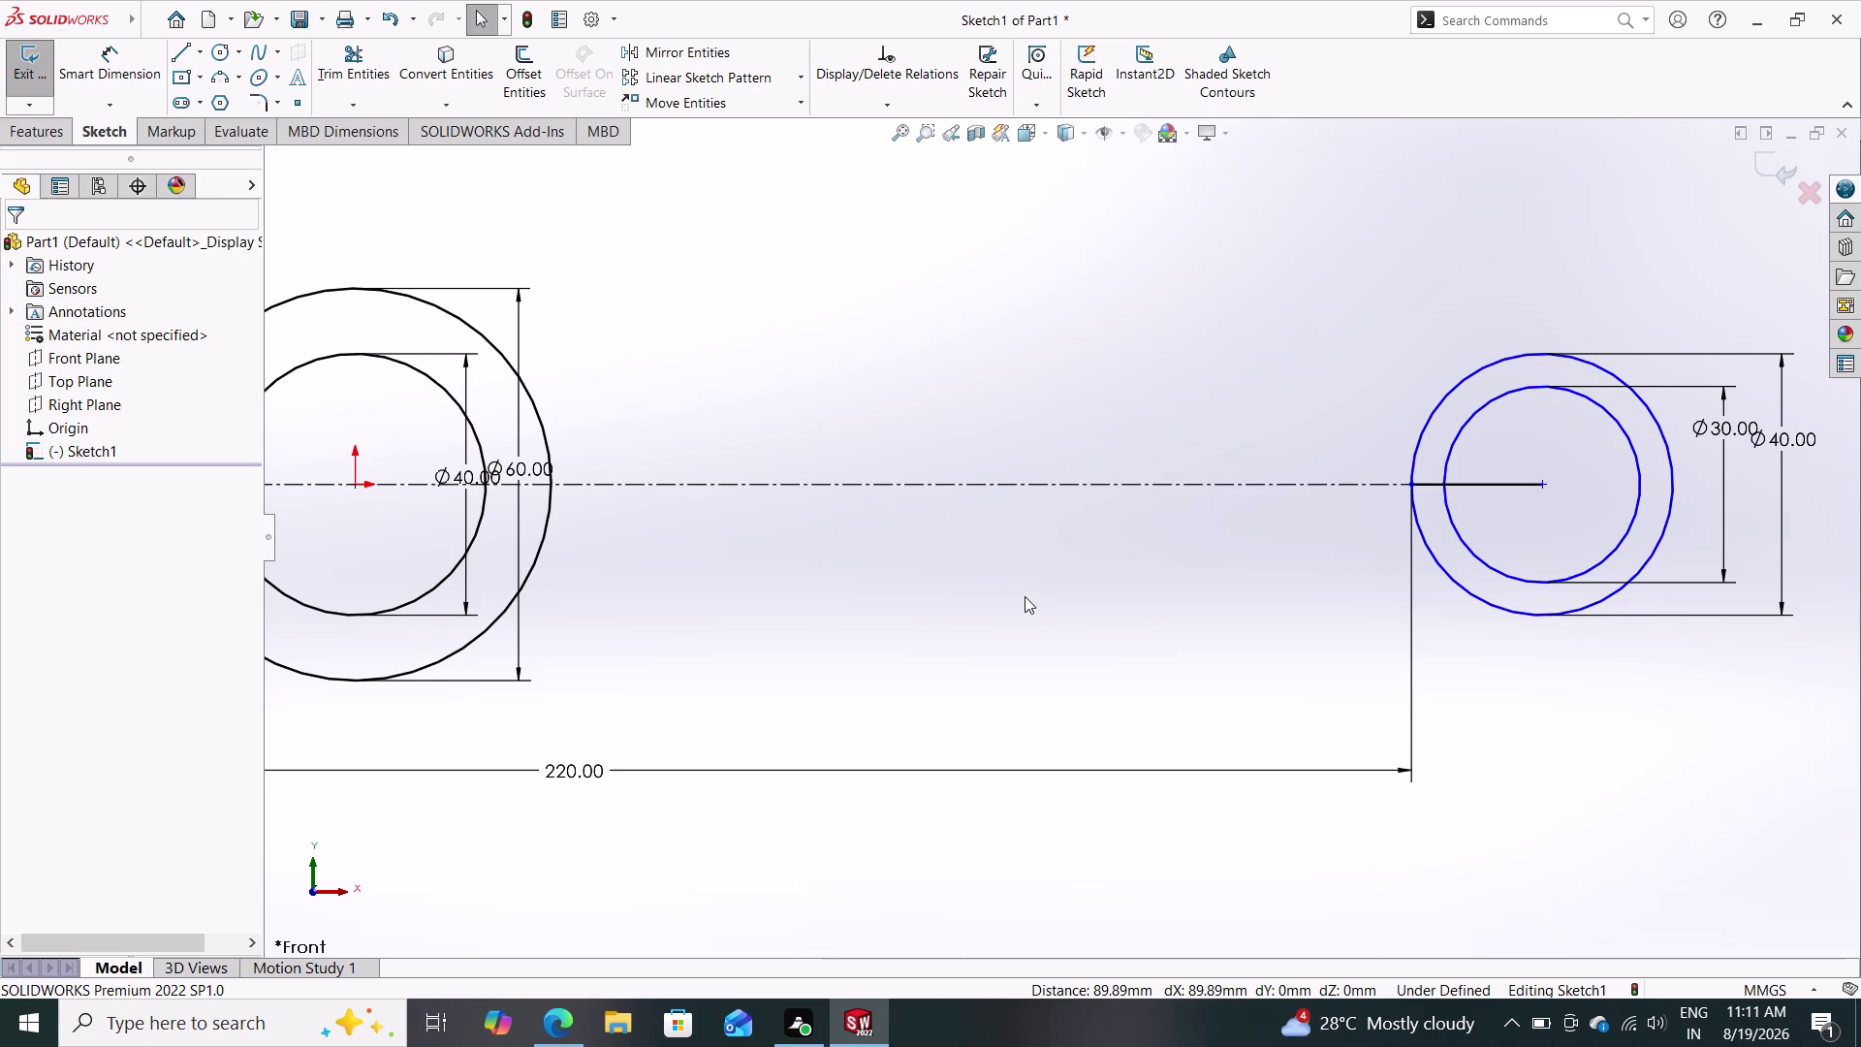
Zoom around the three rings to check the small ring's centre on the centreline.
scroll(down, 3)
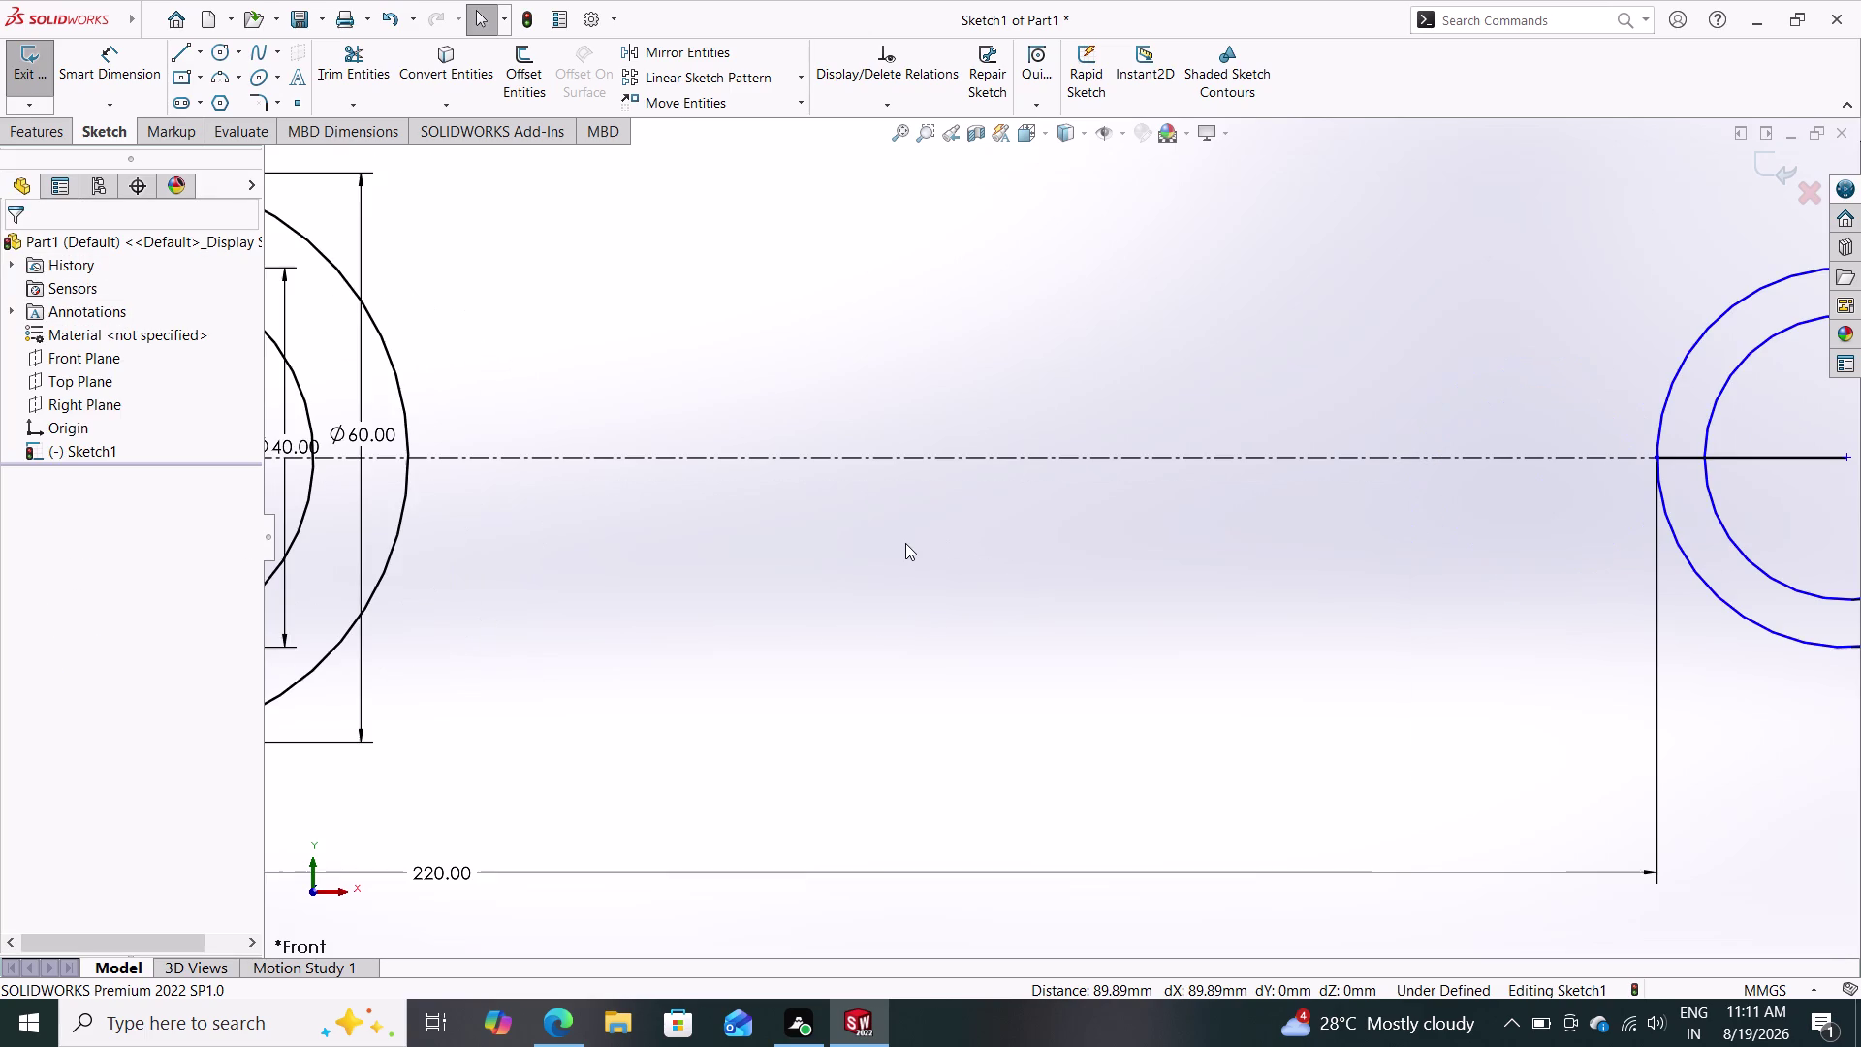
scroll(up, 3)
scroll(down, 3)
scroll(up, 3)
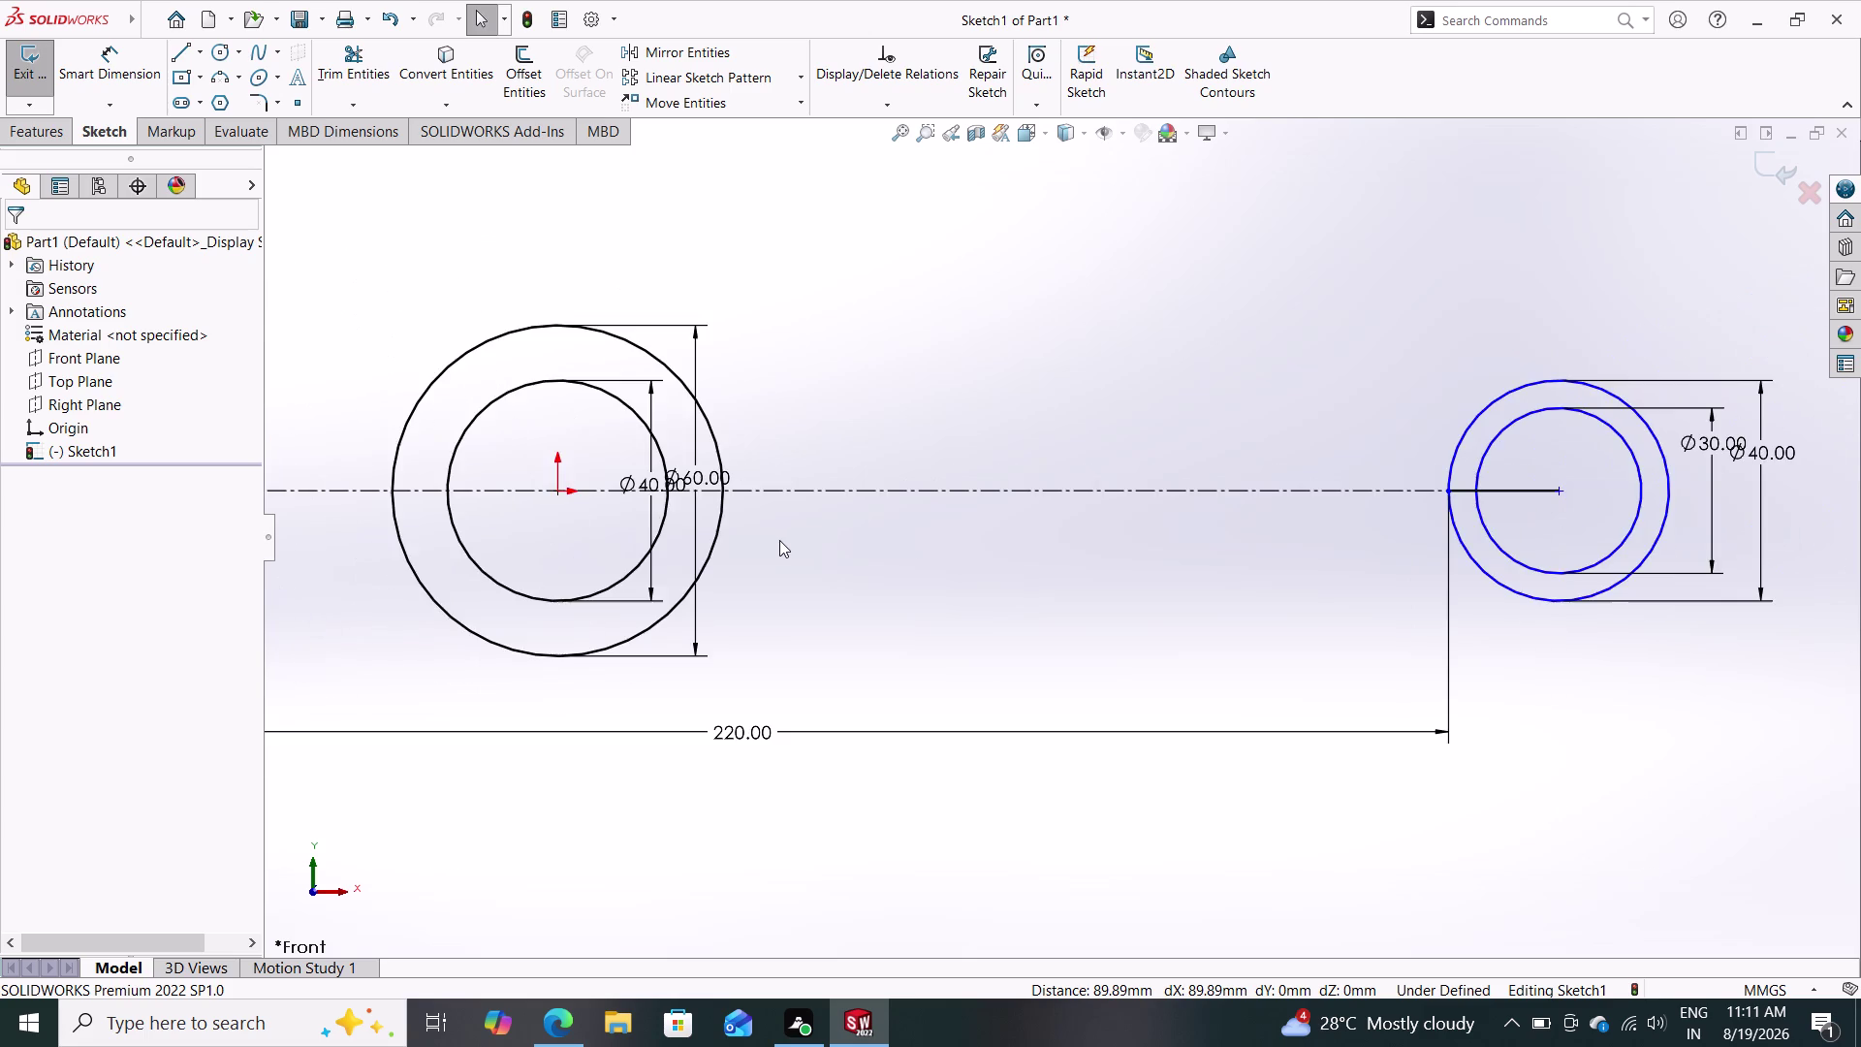
scroll(up, 3)
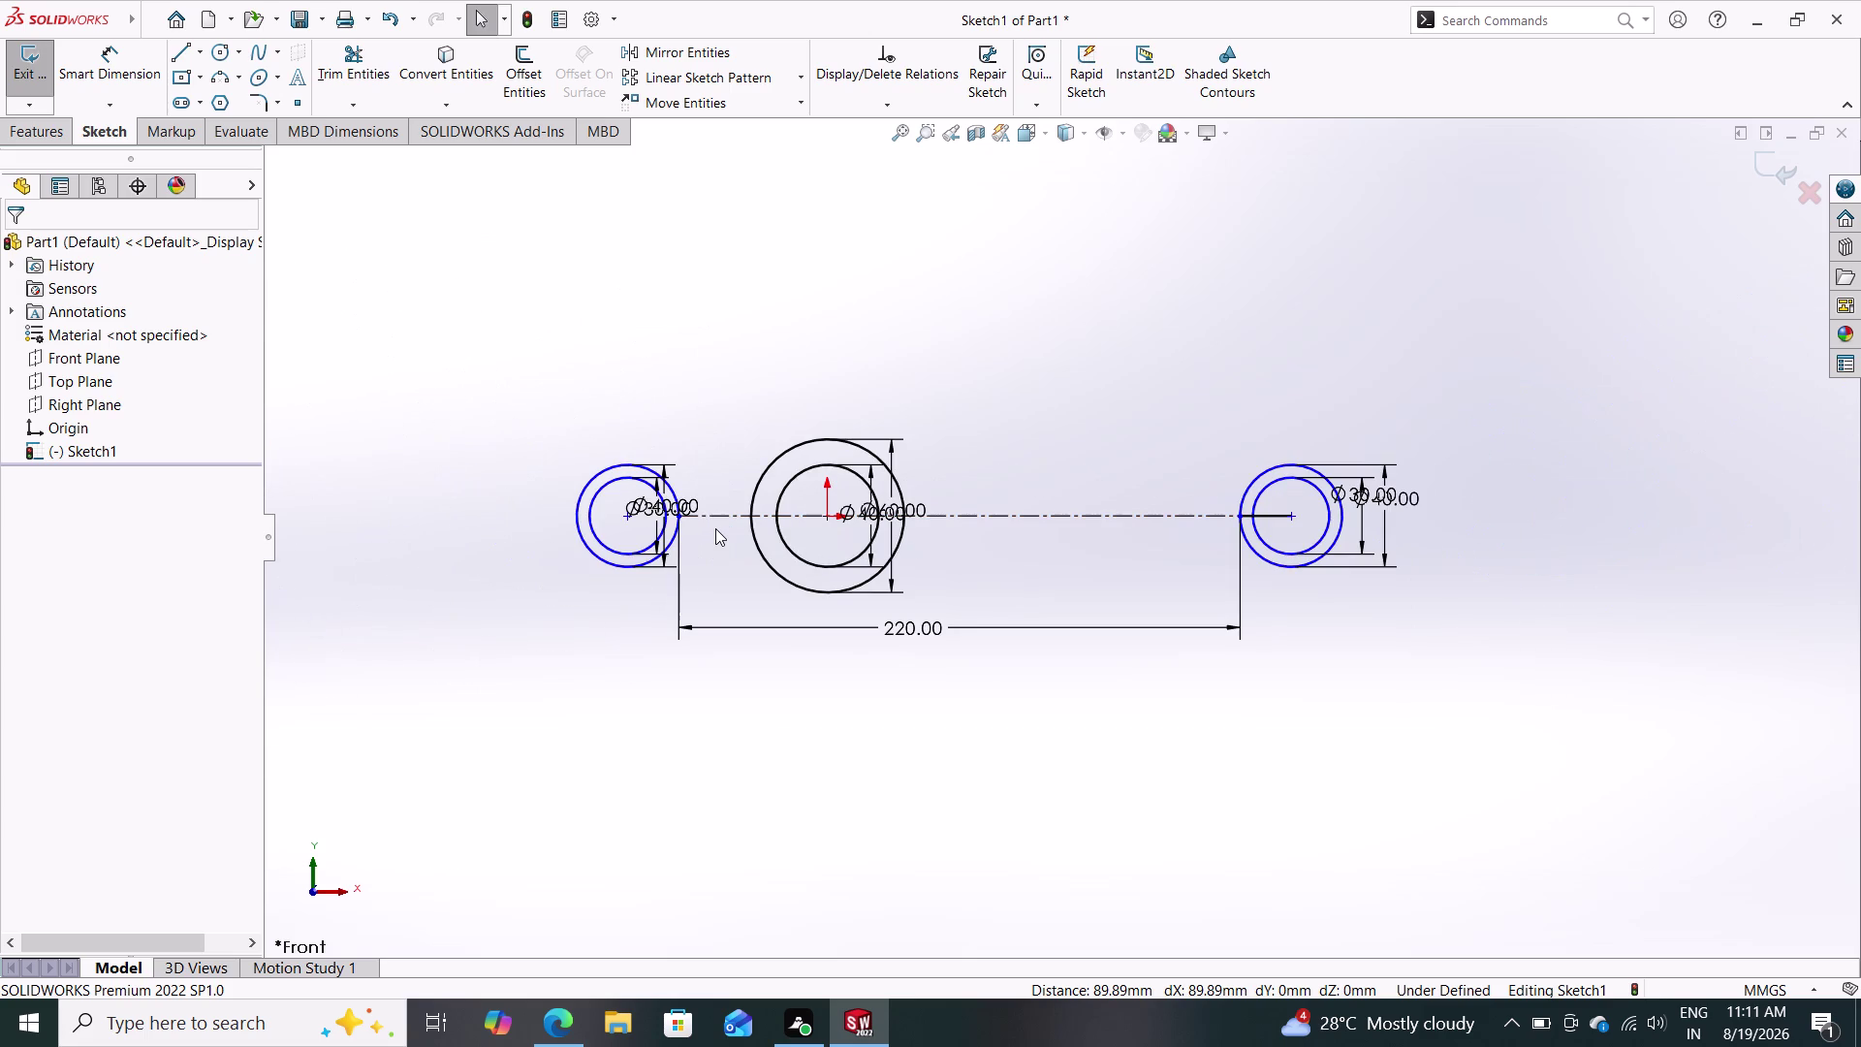
scroll(down, 3)
scroll(down, 3)
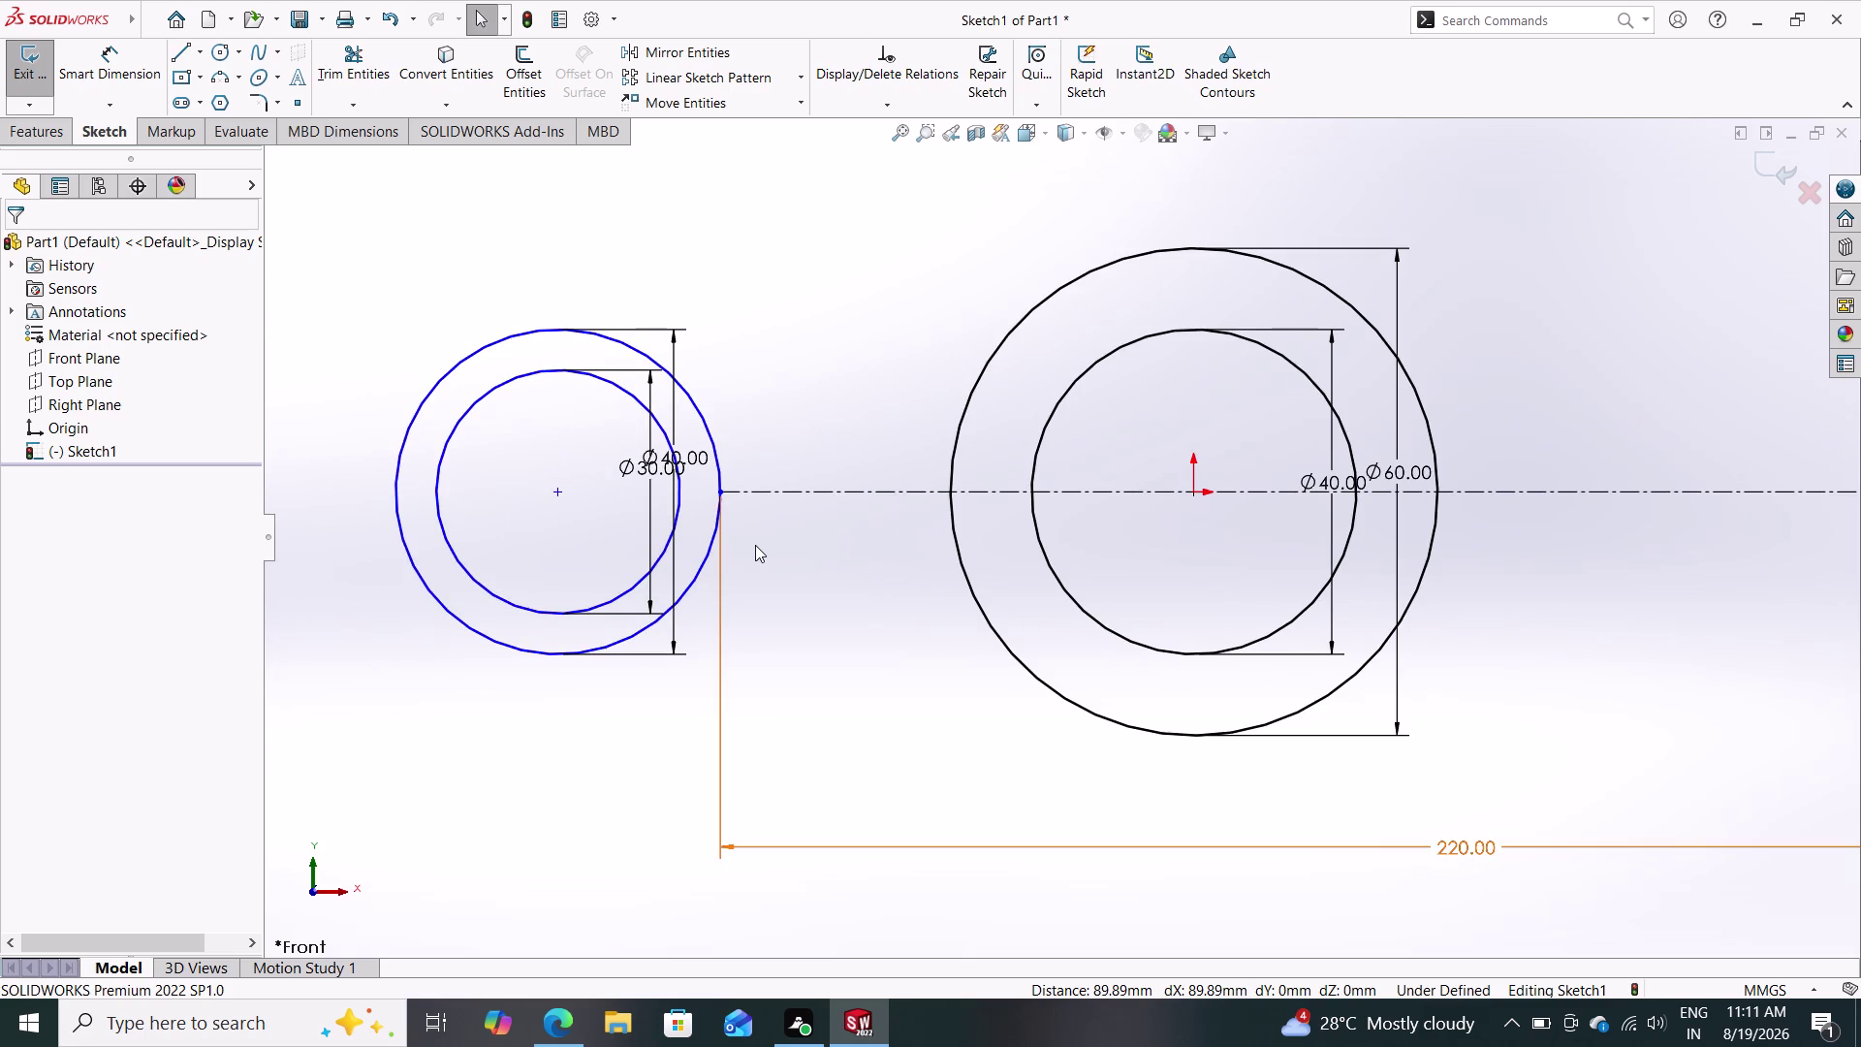
scroll(down, 3)
scroll(up, 3)
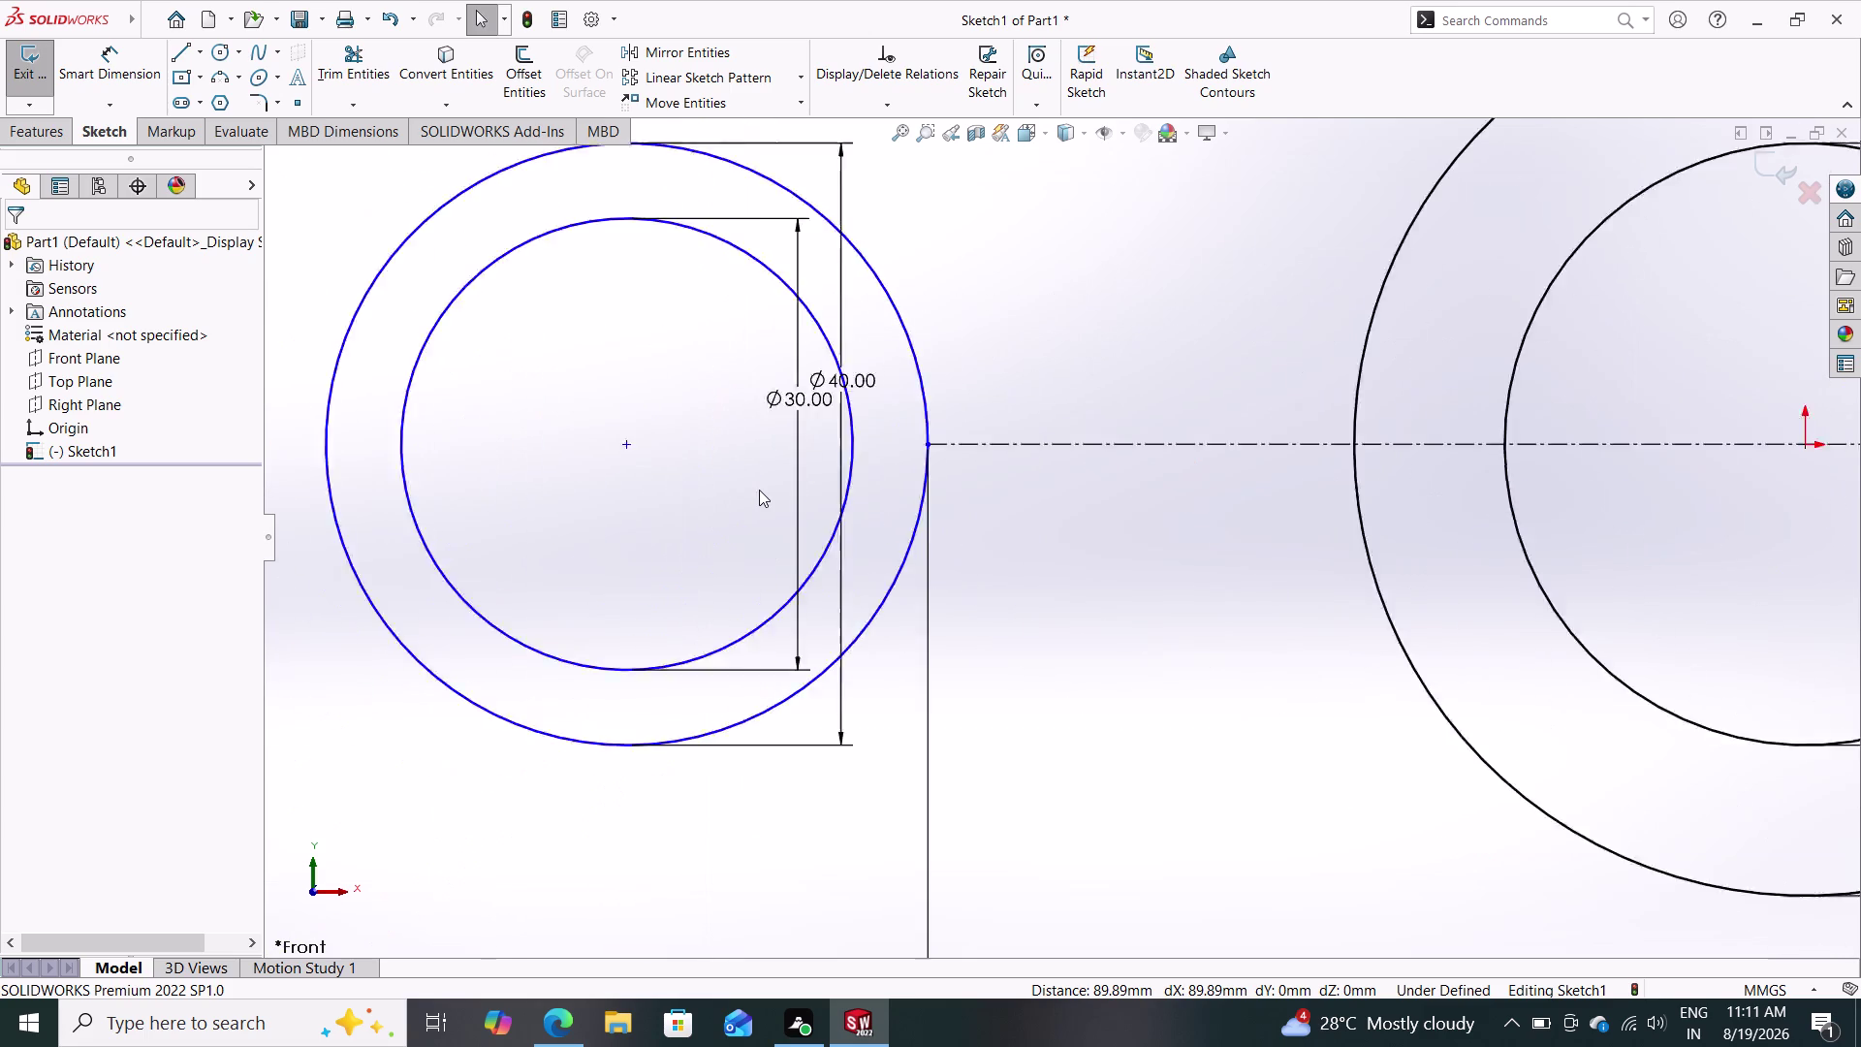
scroll(up, 3)
drag(701, 459, 618, 459)
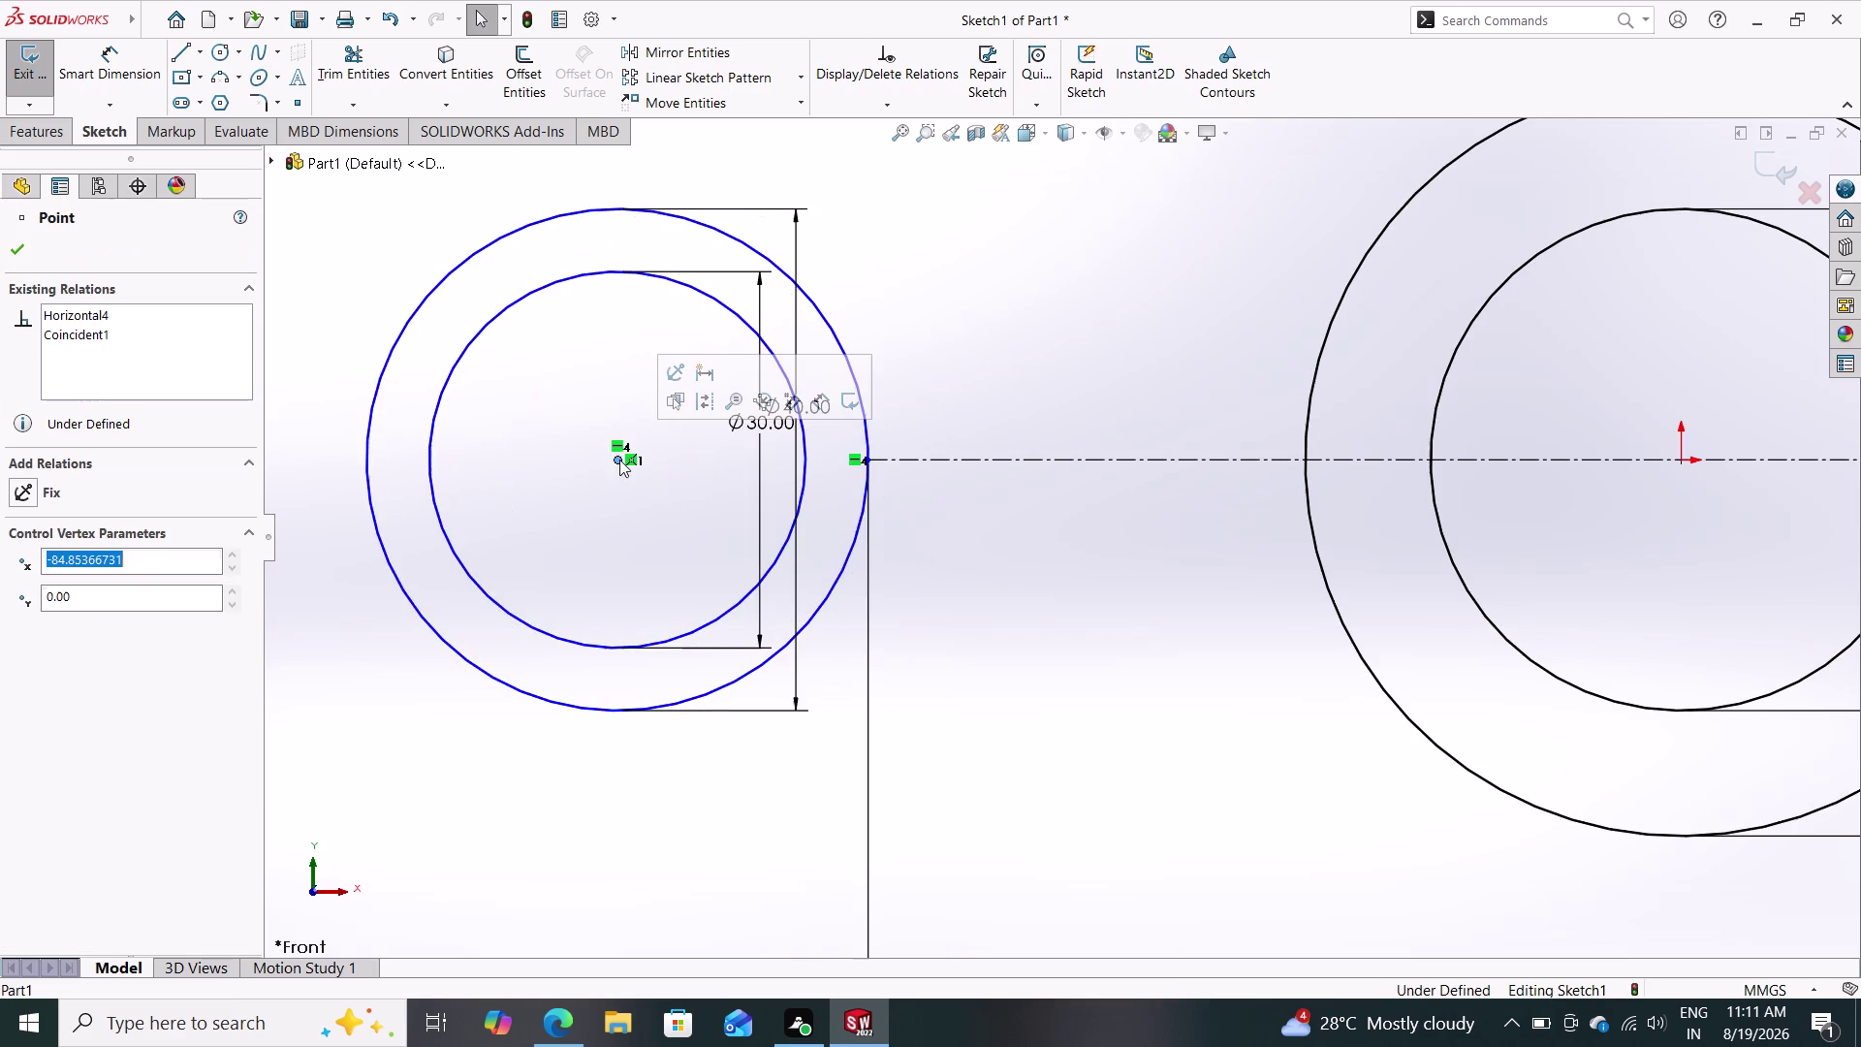
key(Escape)
key(Escape)
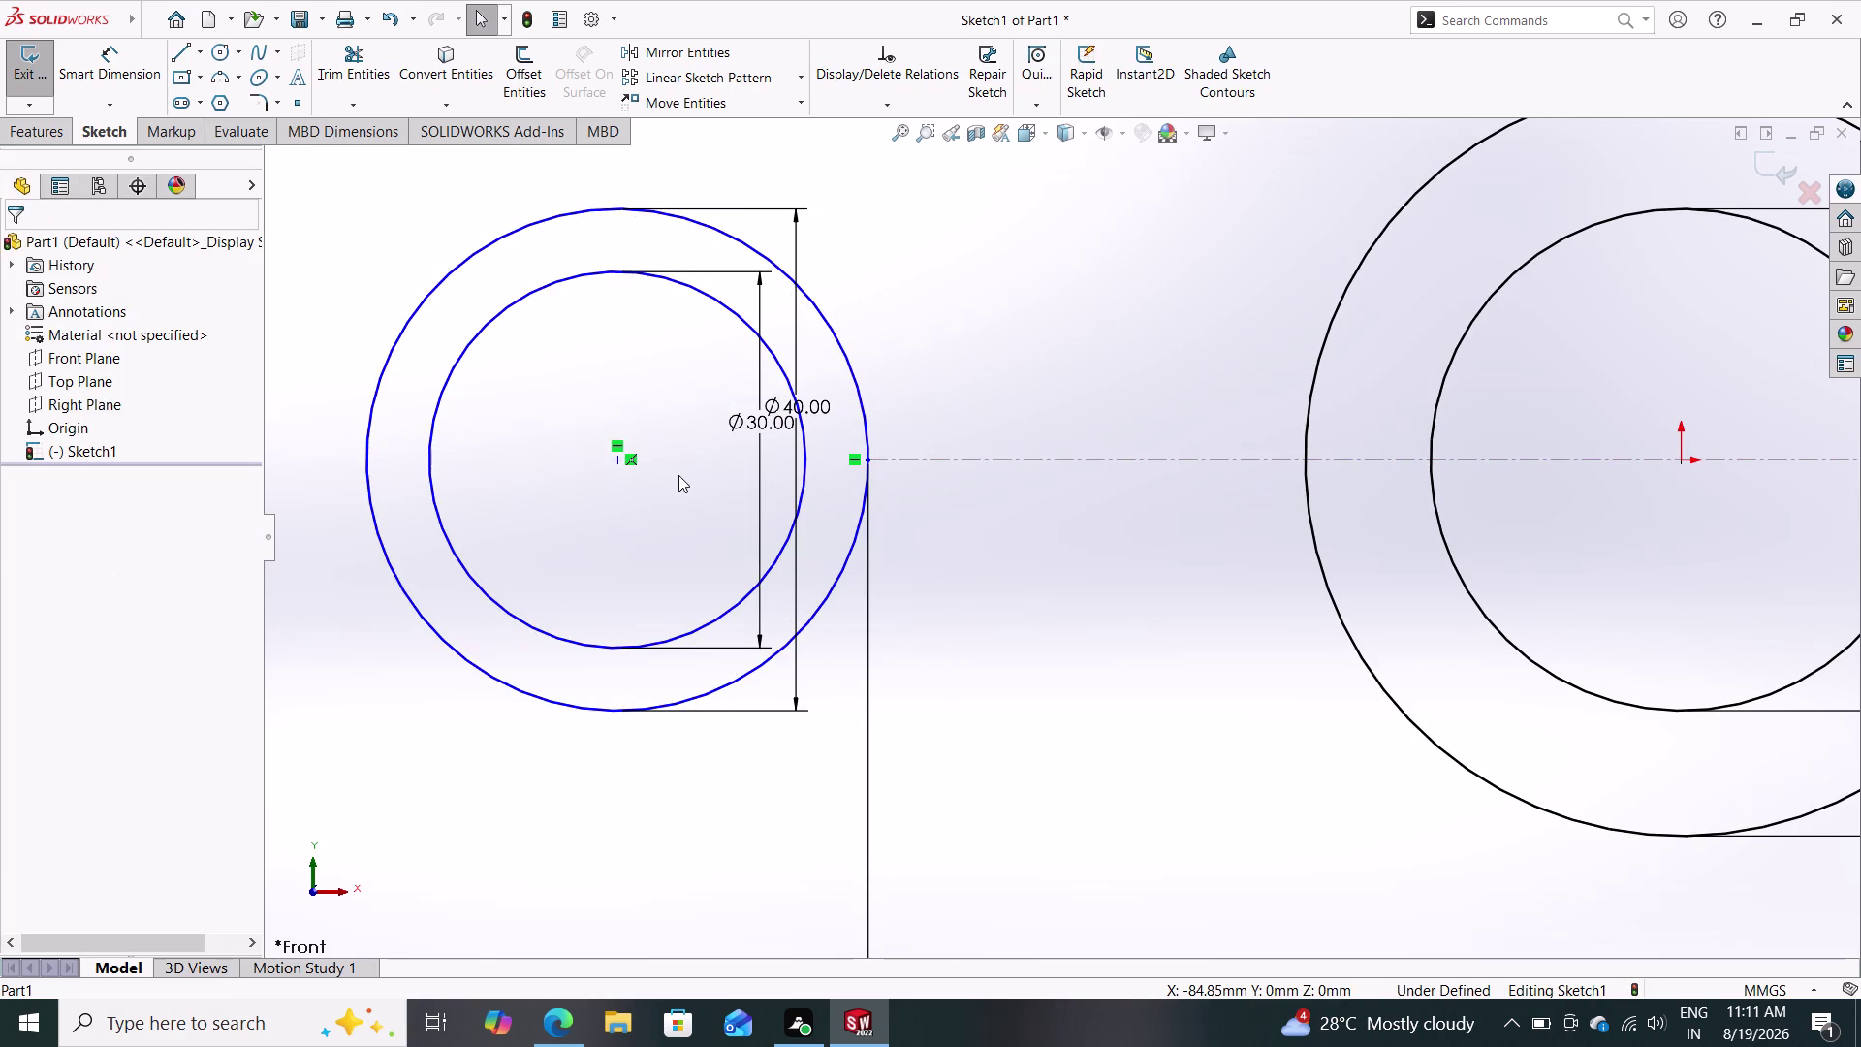
Activate Smart Dimension again for the small ring's outer circle.
scroll(up, 3)
scroll(down, 3)
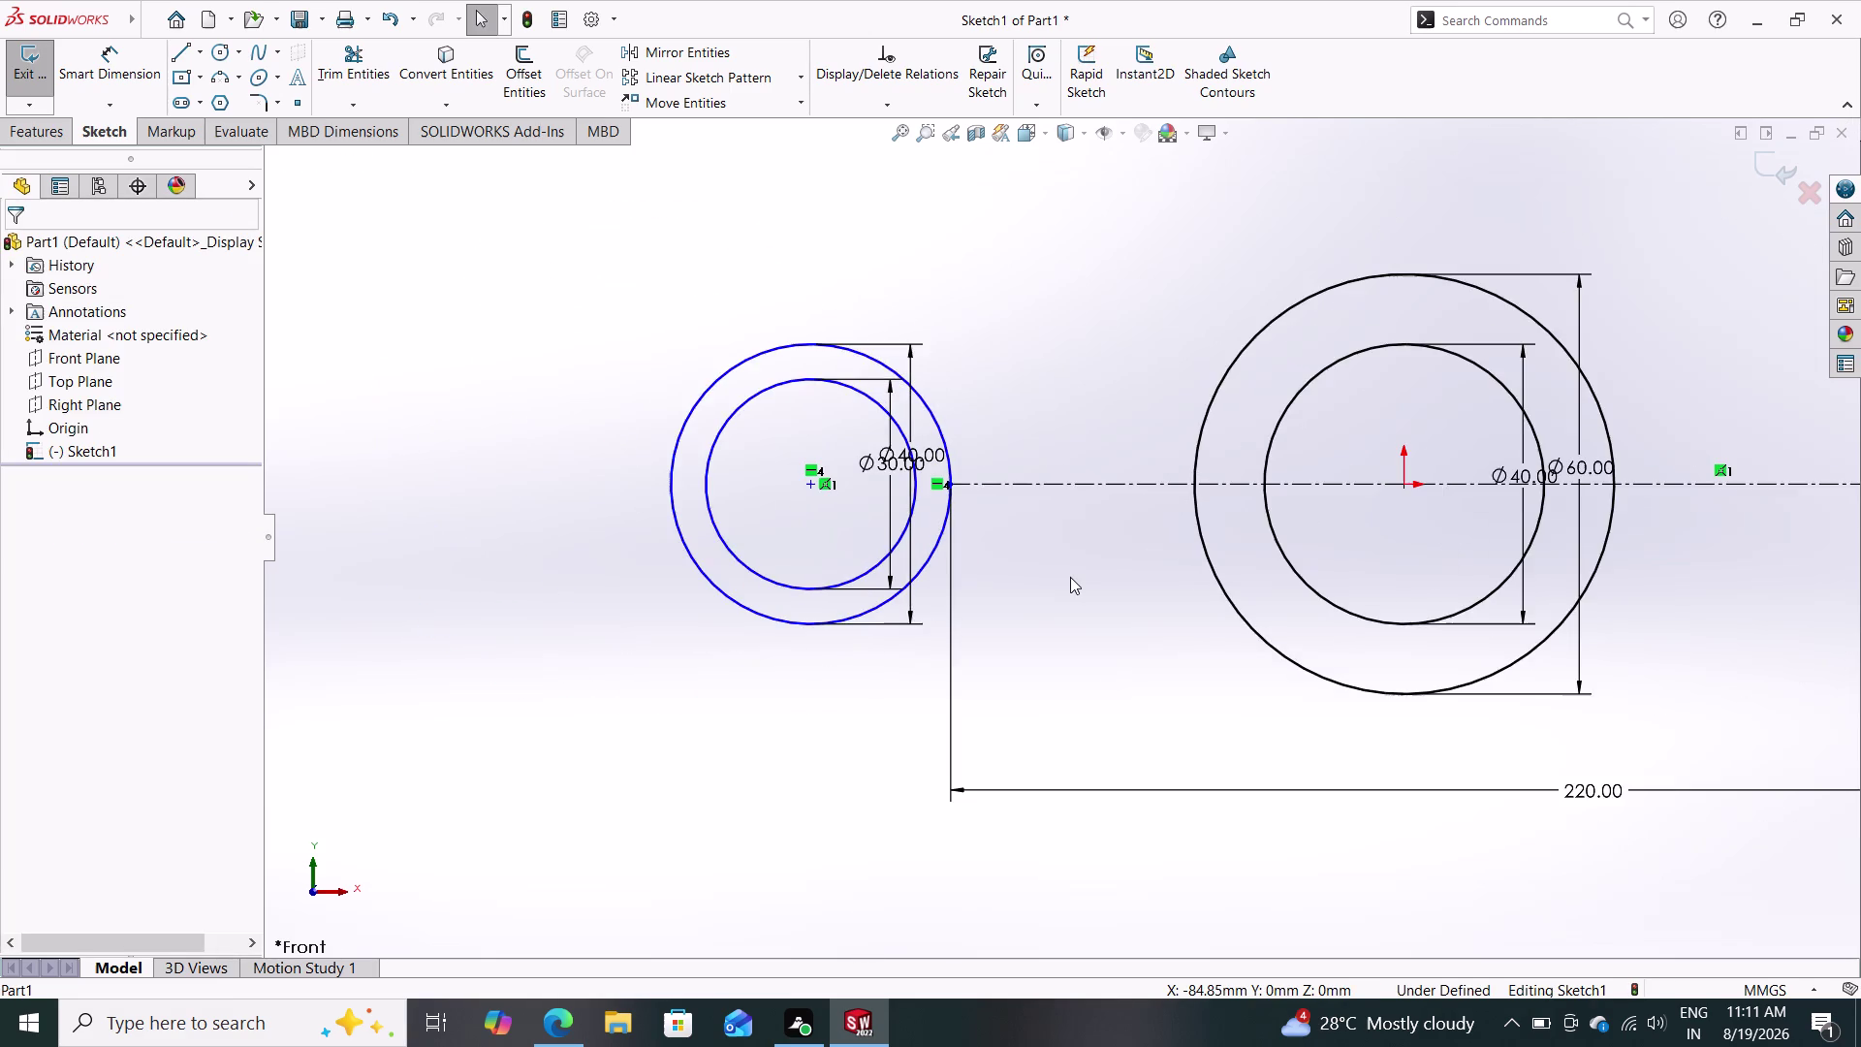
scroll(up, 3)
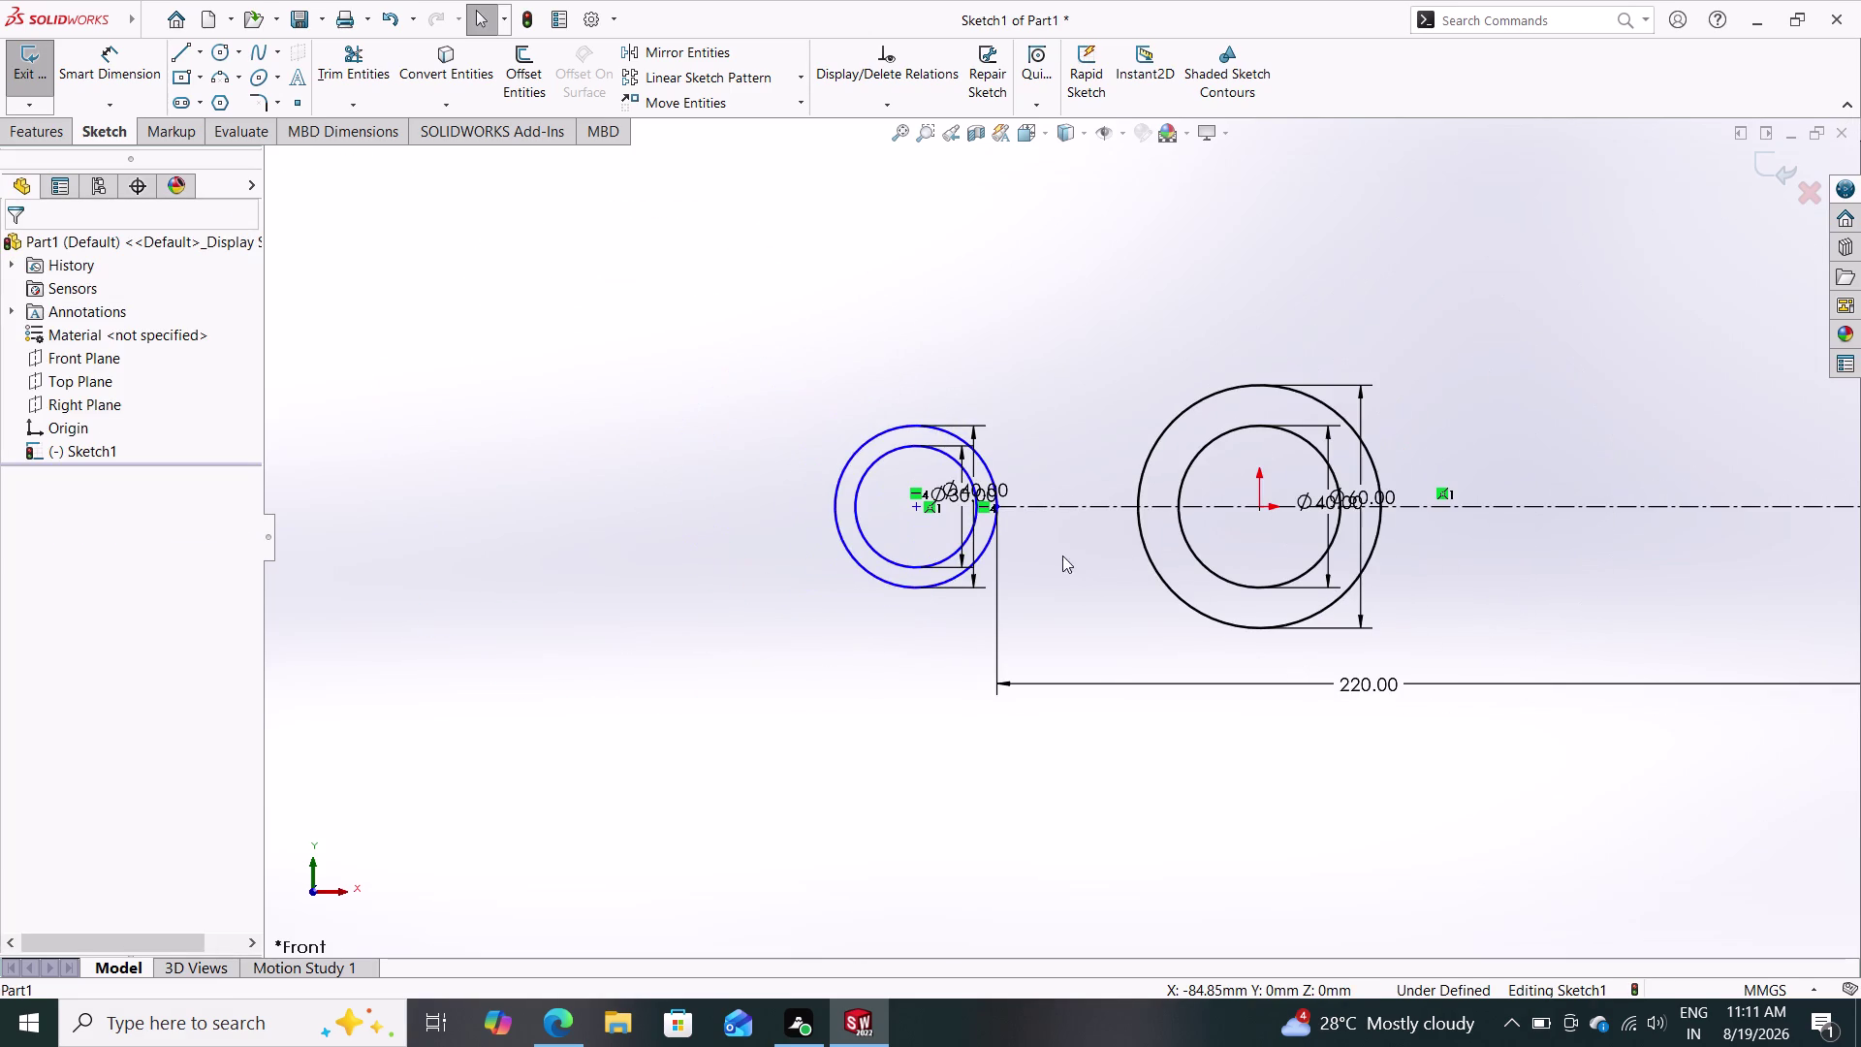
drag(137, 75, 160, 82)
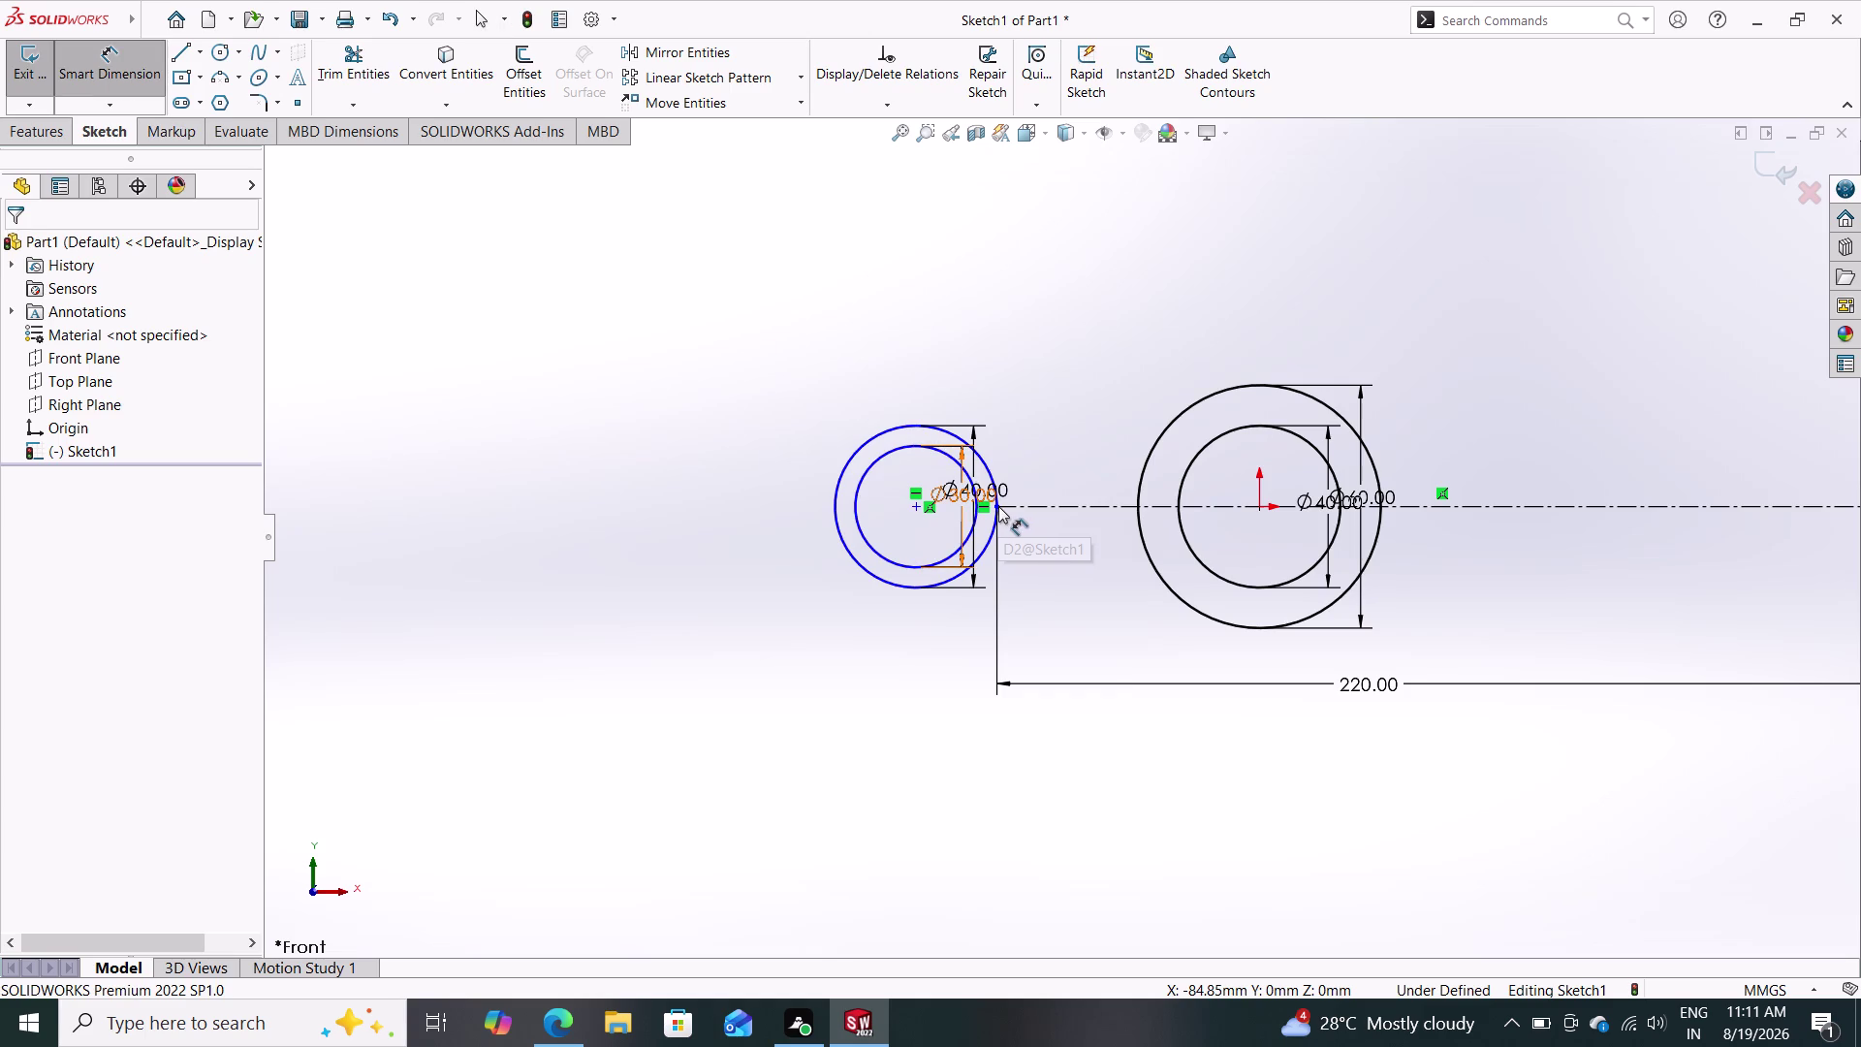
scroll(down, 3)
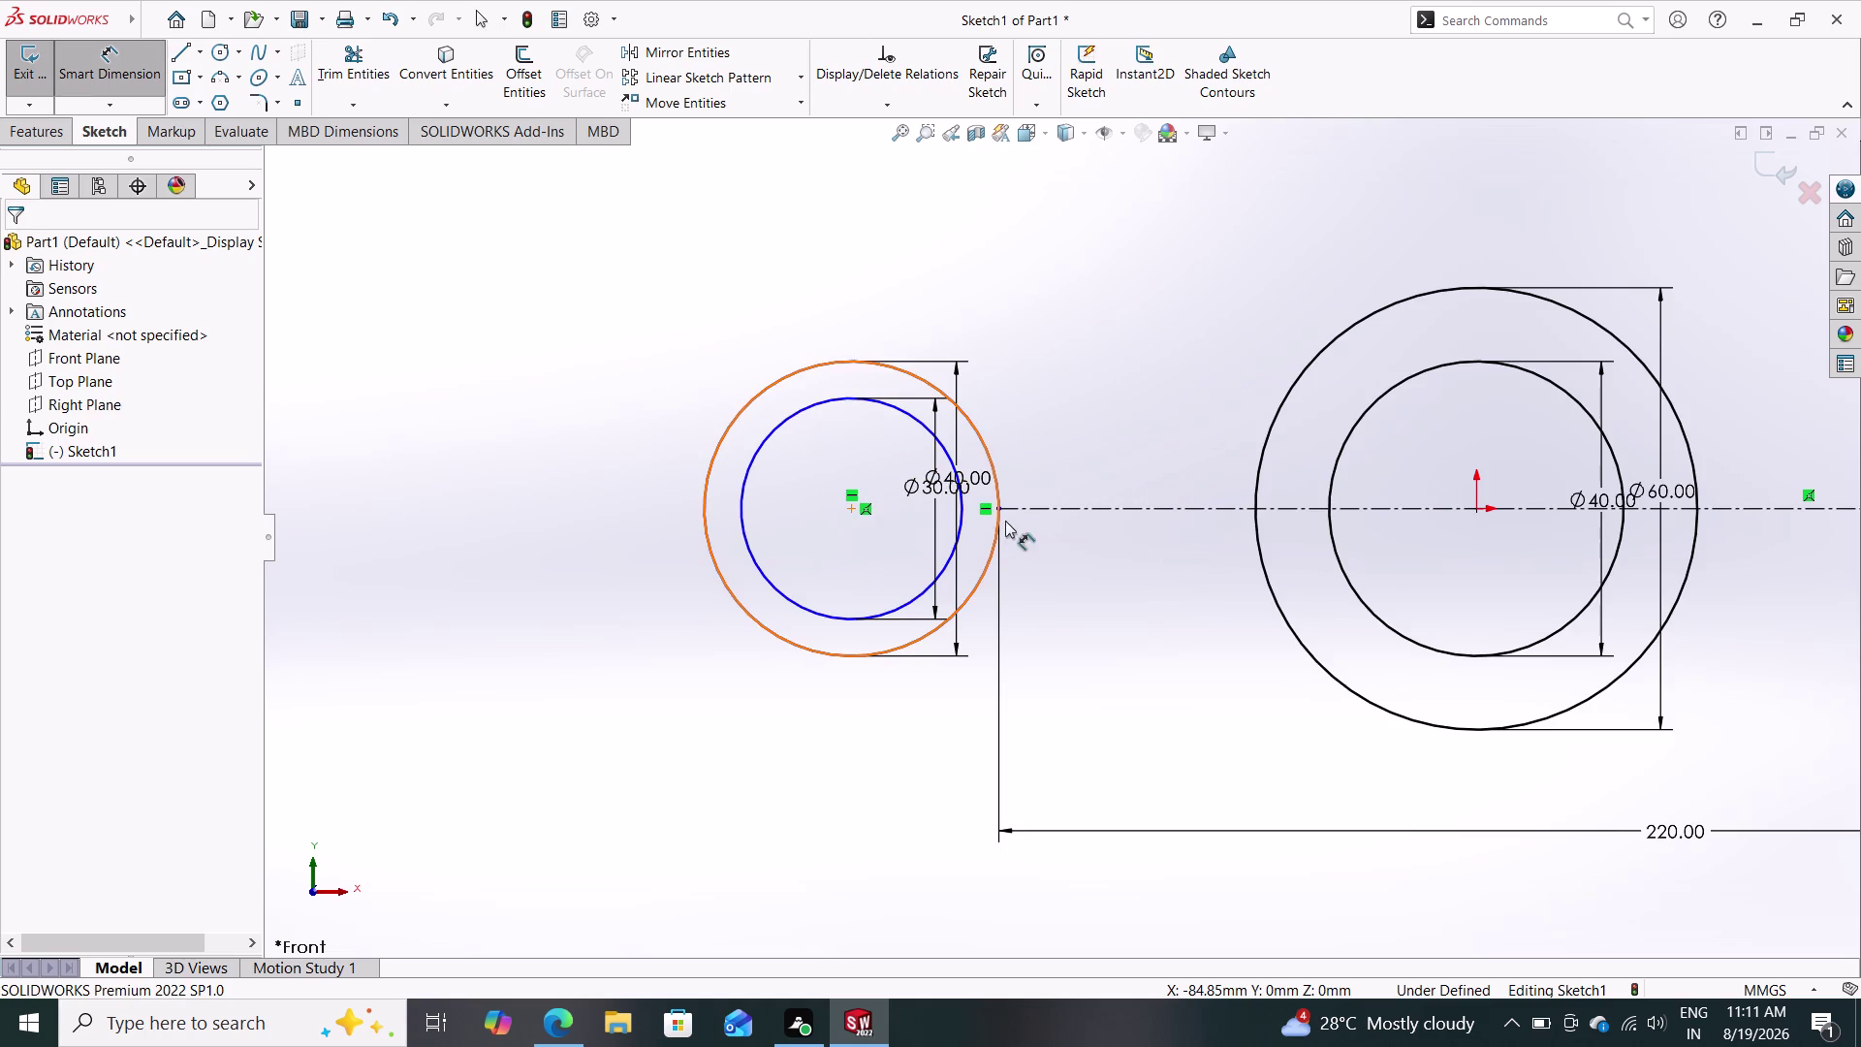
Dimension the left ring's edge point 110 mm (220/2) from the big ring's centre.
click(996, 510)
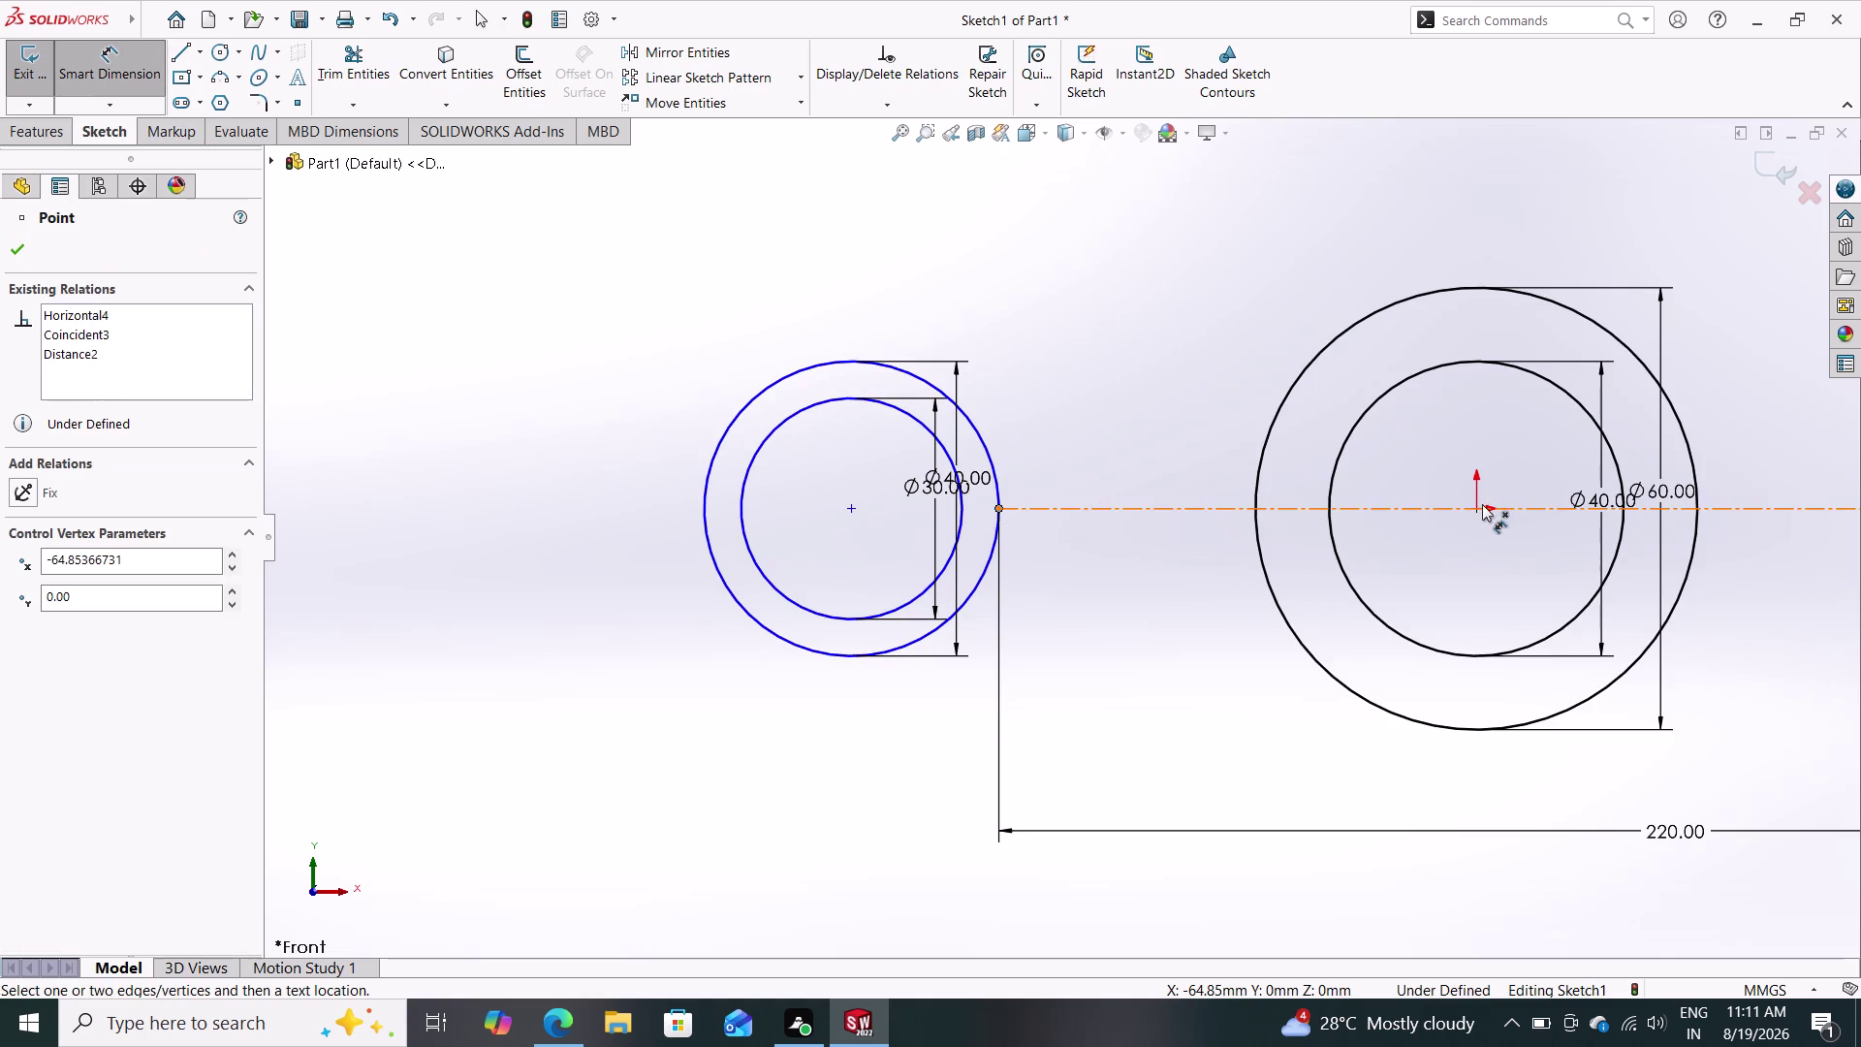
drag(1481, 506, 1471, 507)
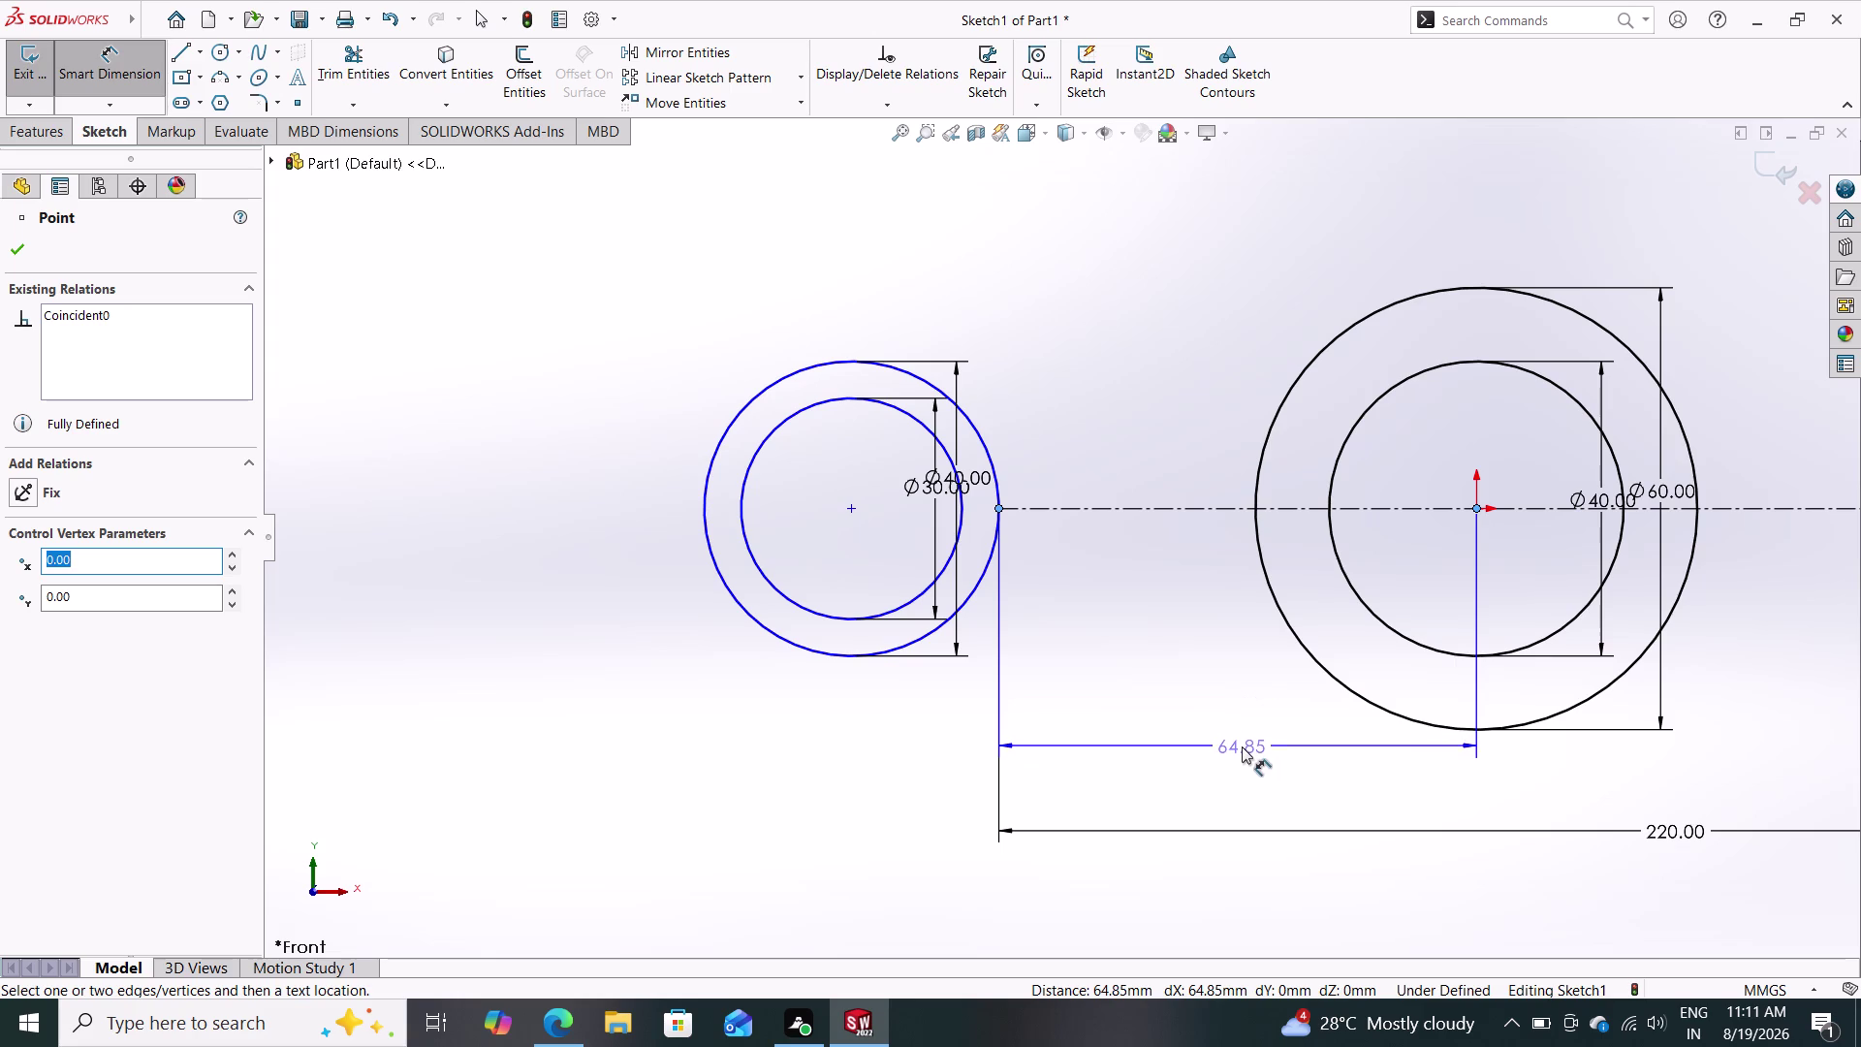
click(1243, 765)
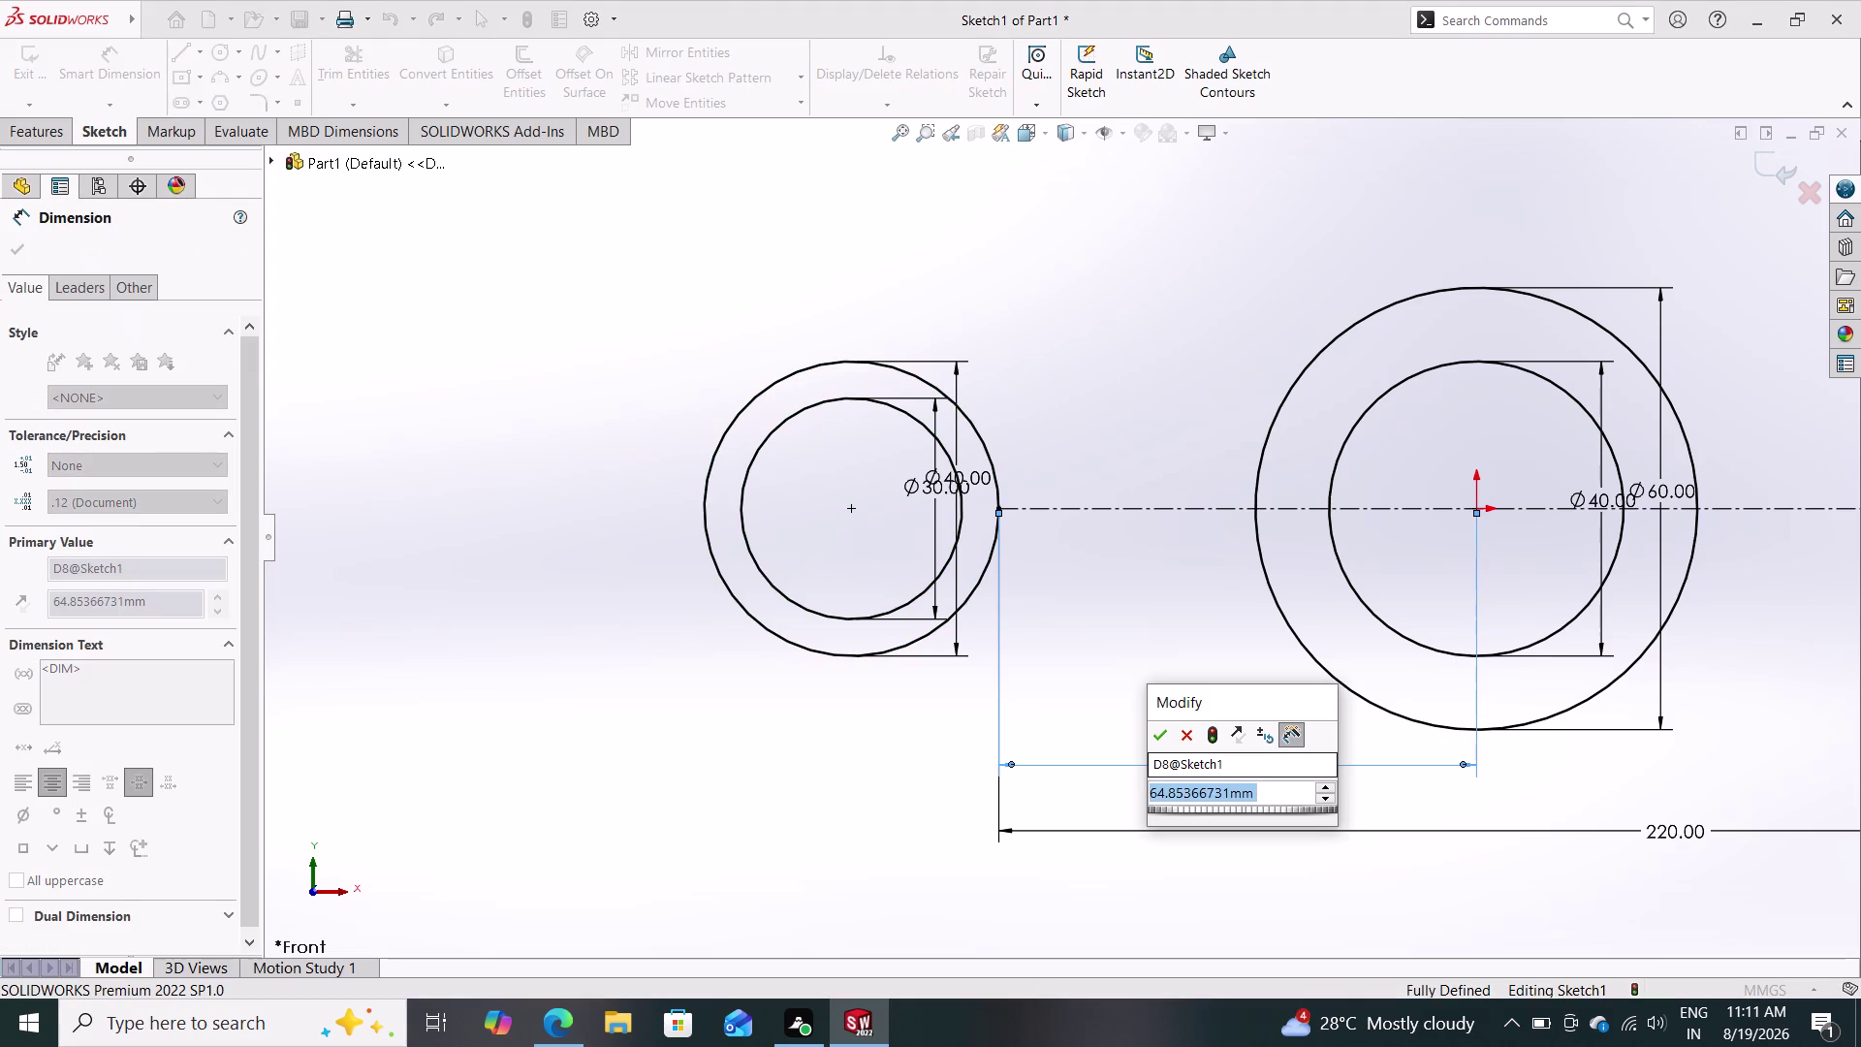
text(220)
text(/)
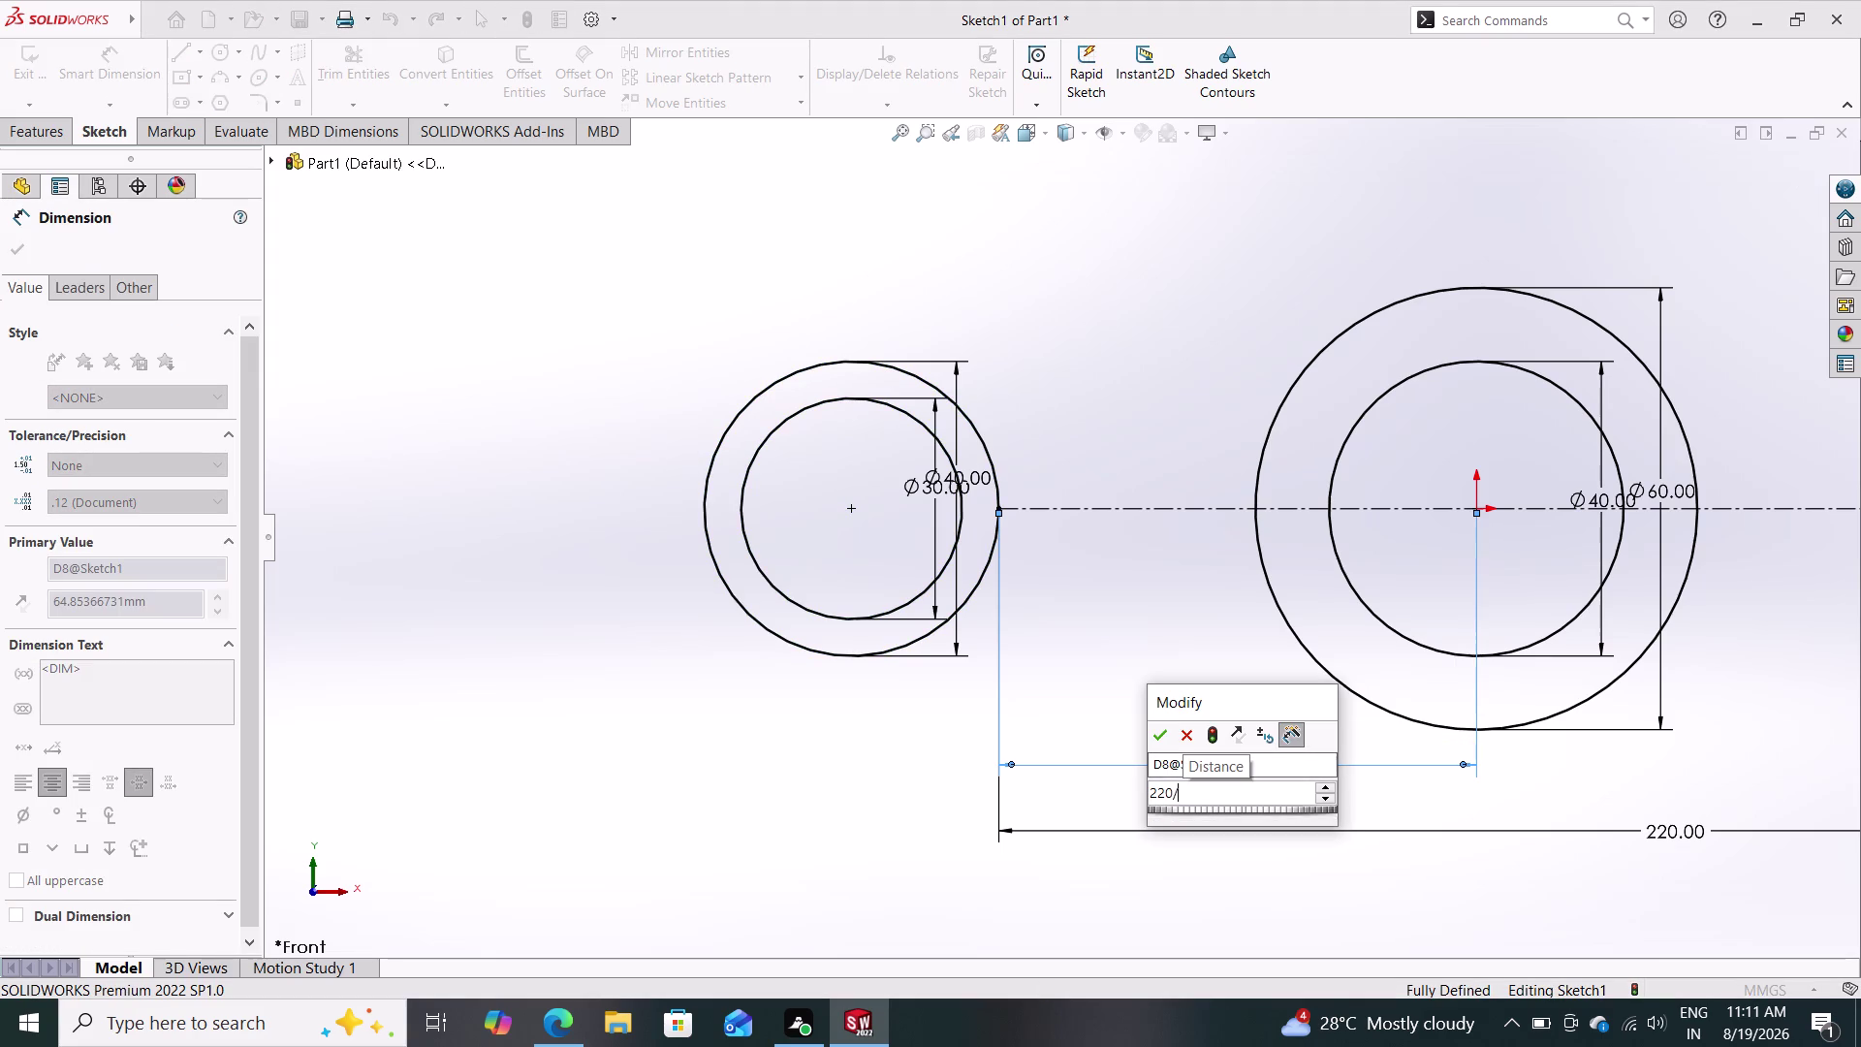
text(2)
key(Return)
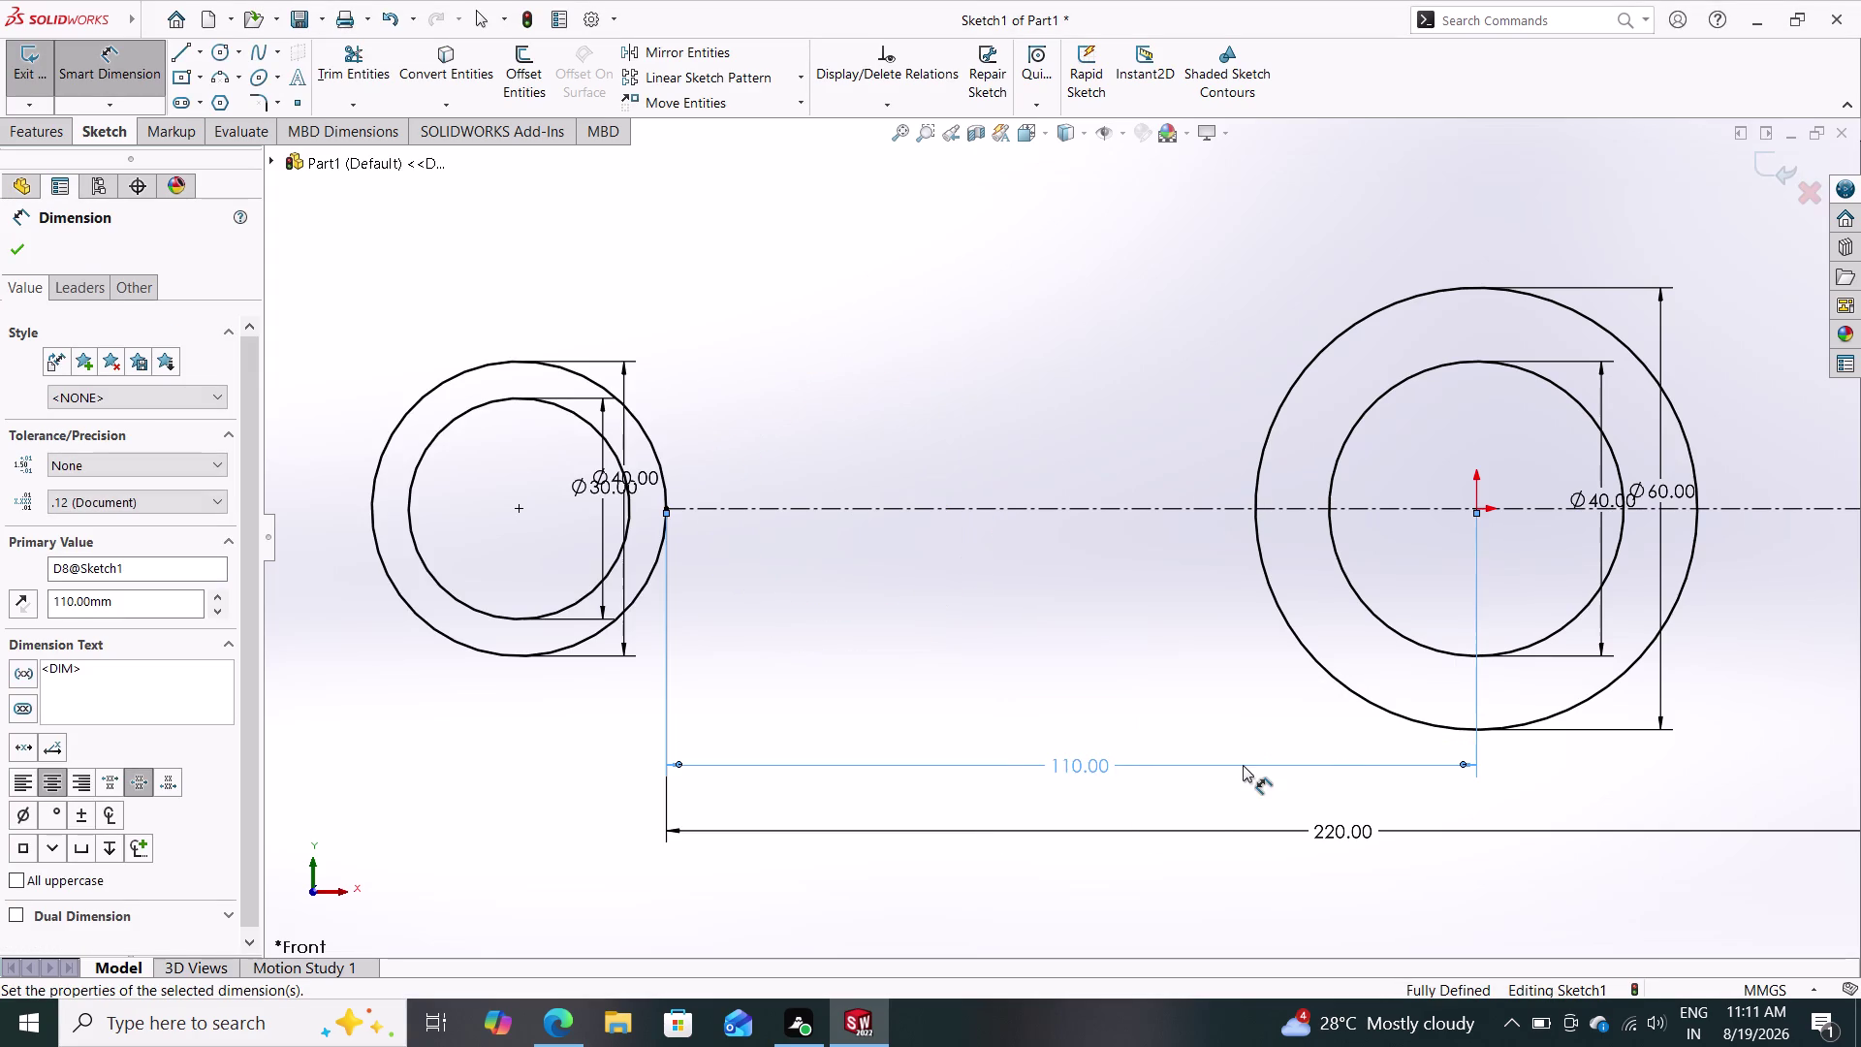
scroll(down, 3)
scroll(up, 3)
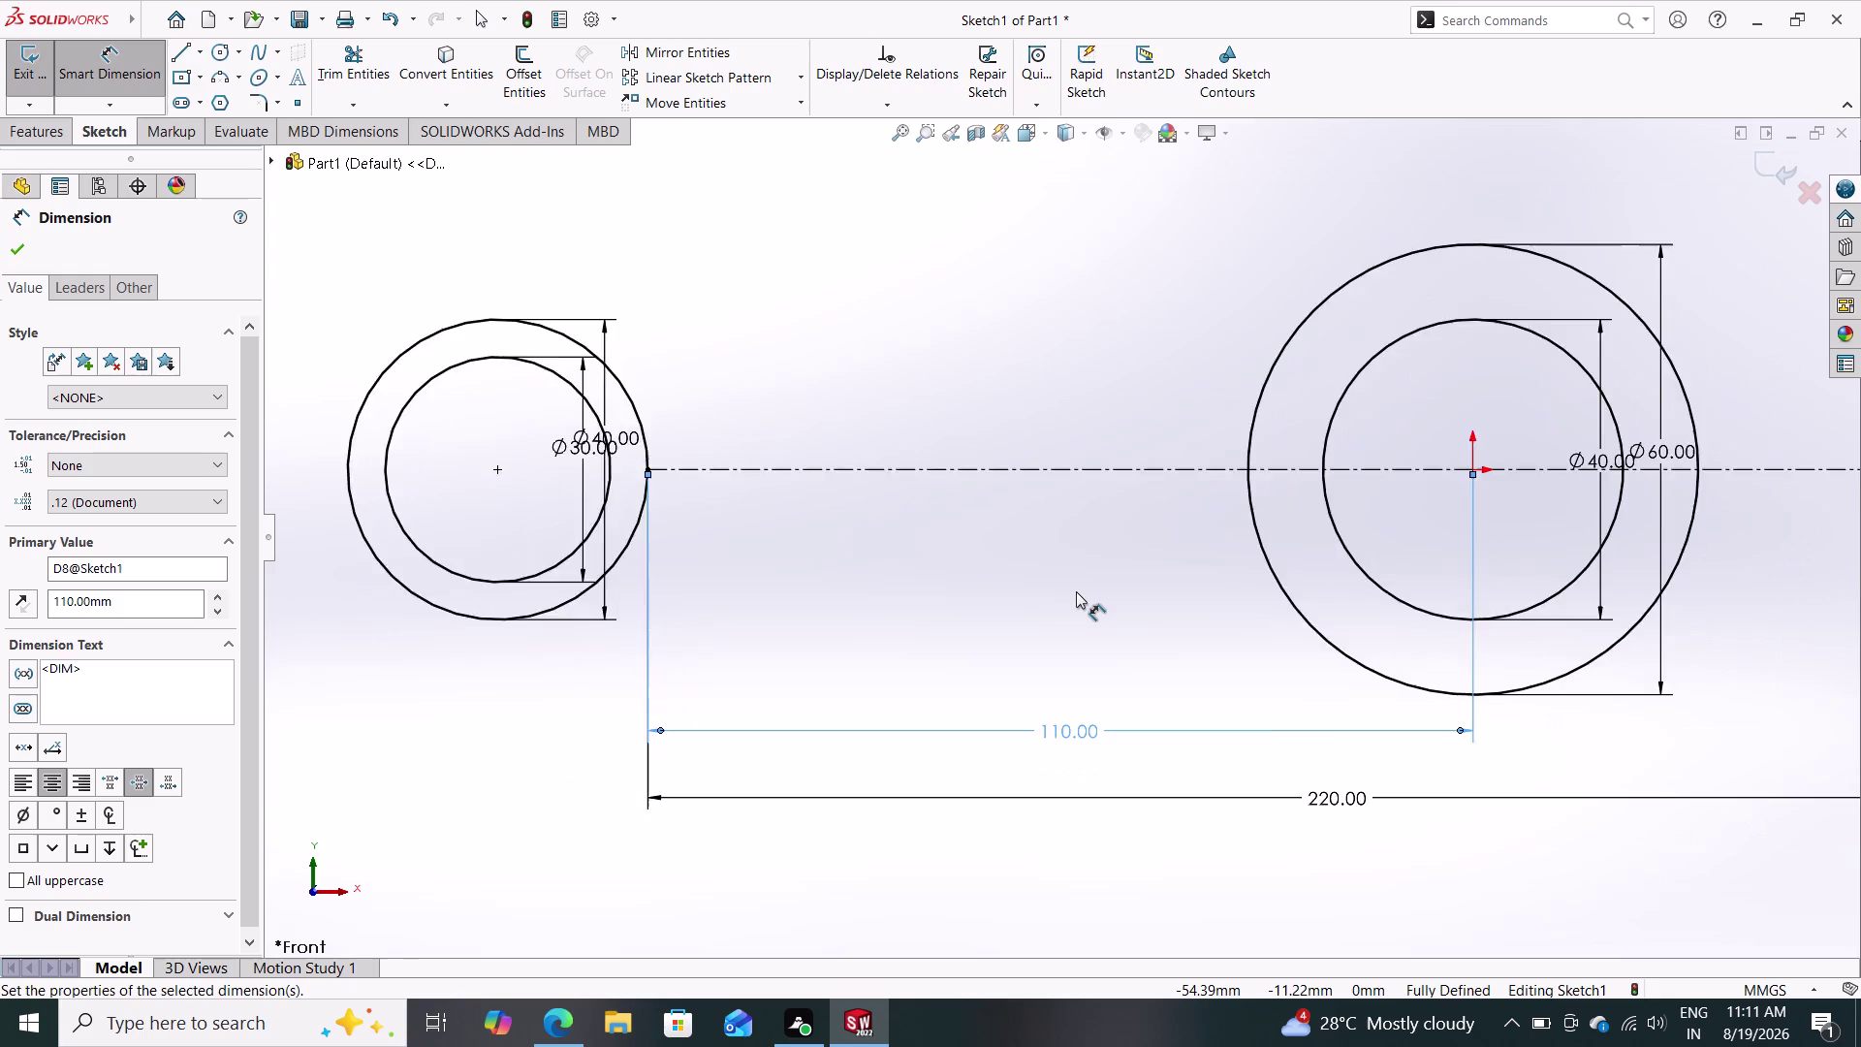
scroll(up, 3)
scroll(up, 3)
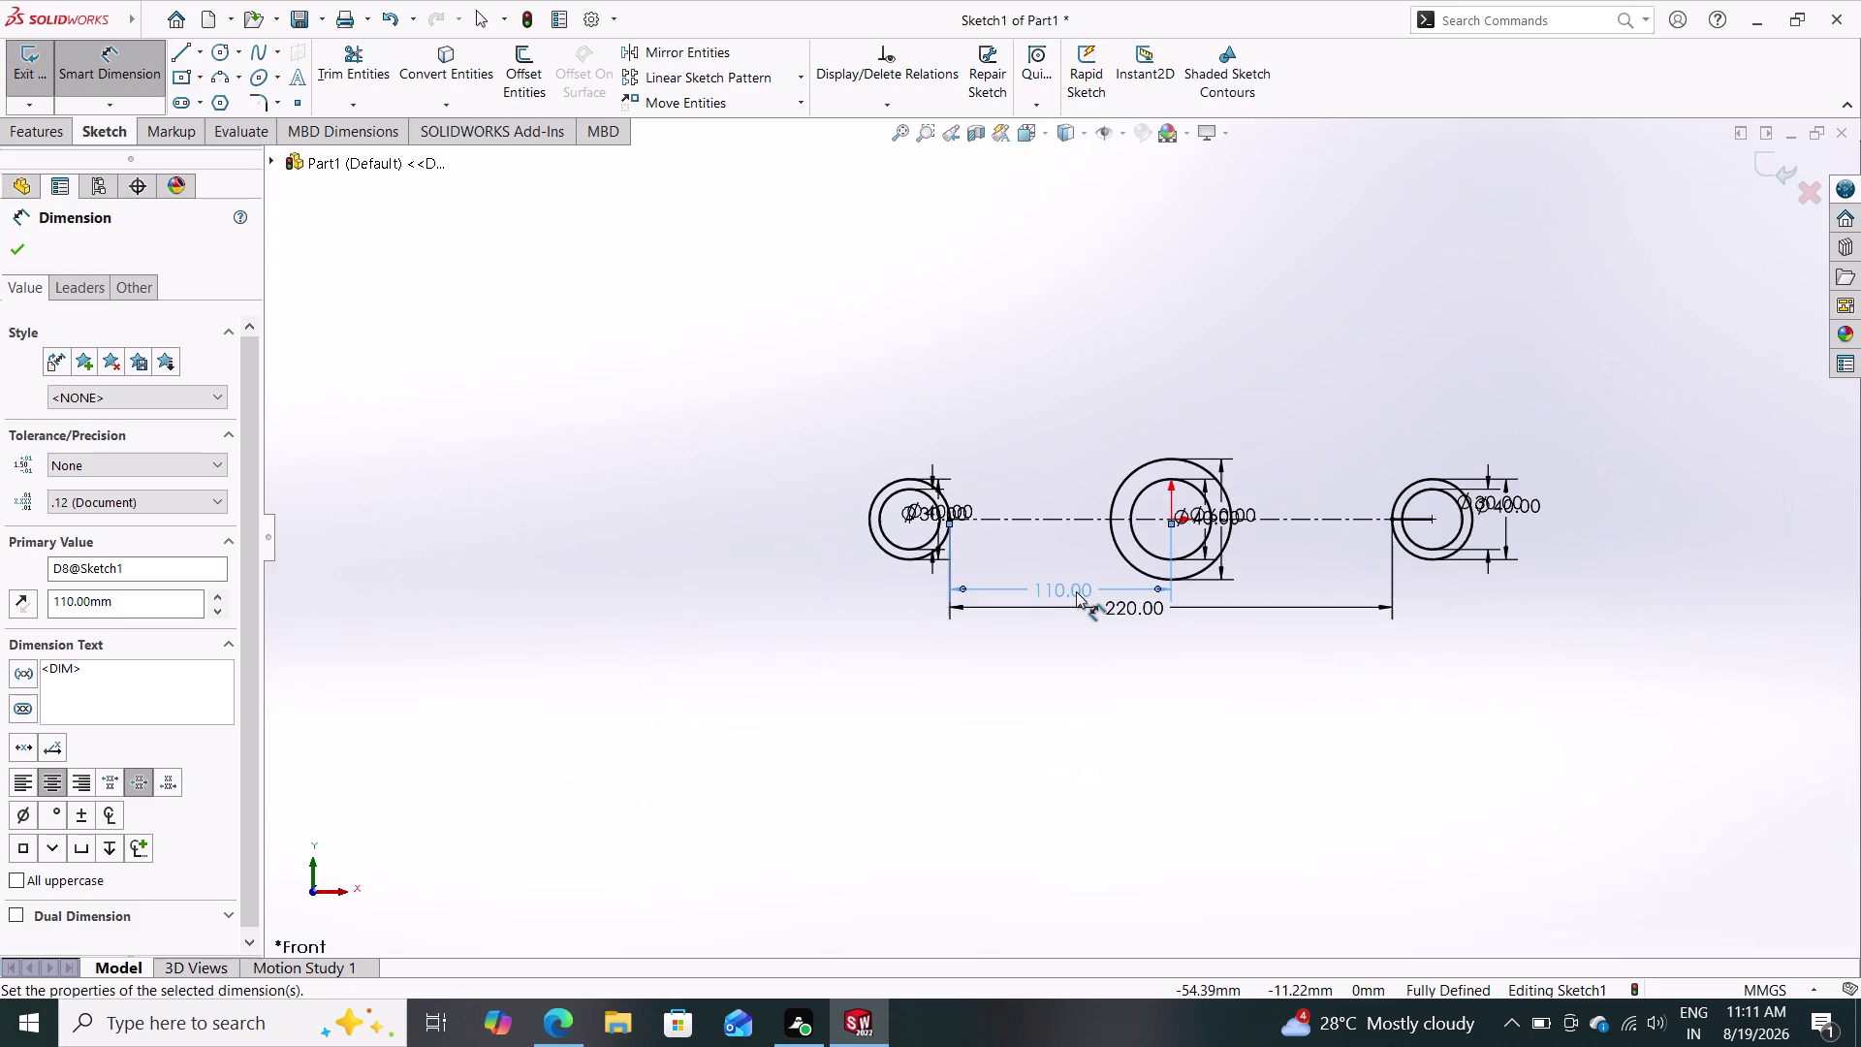
click(18, 241)
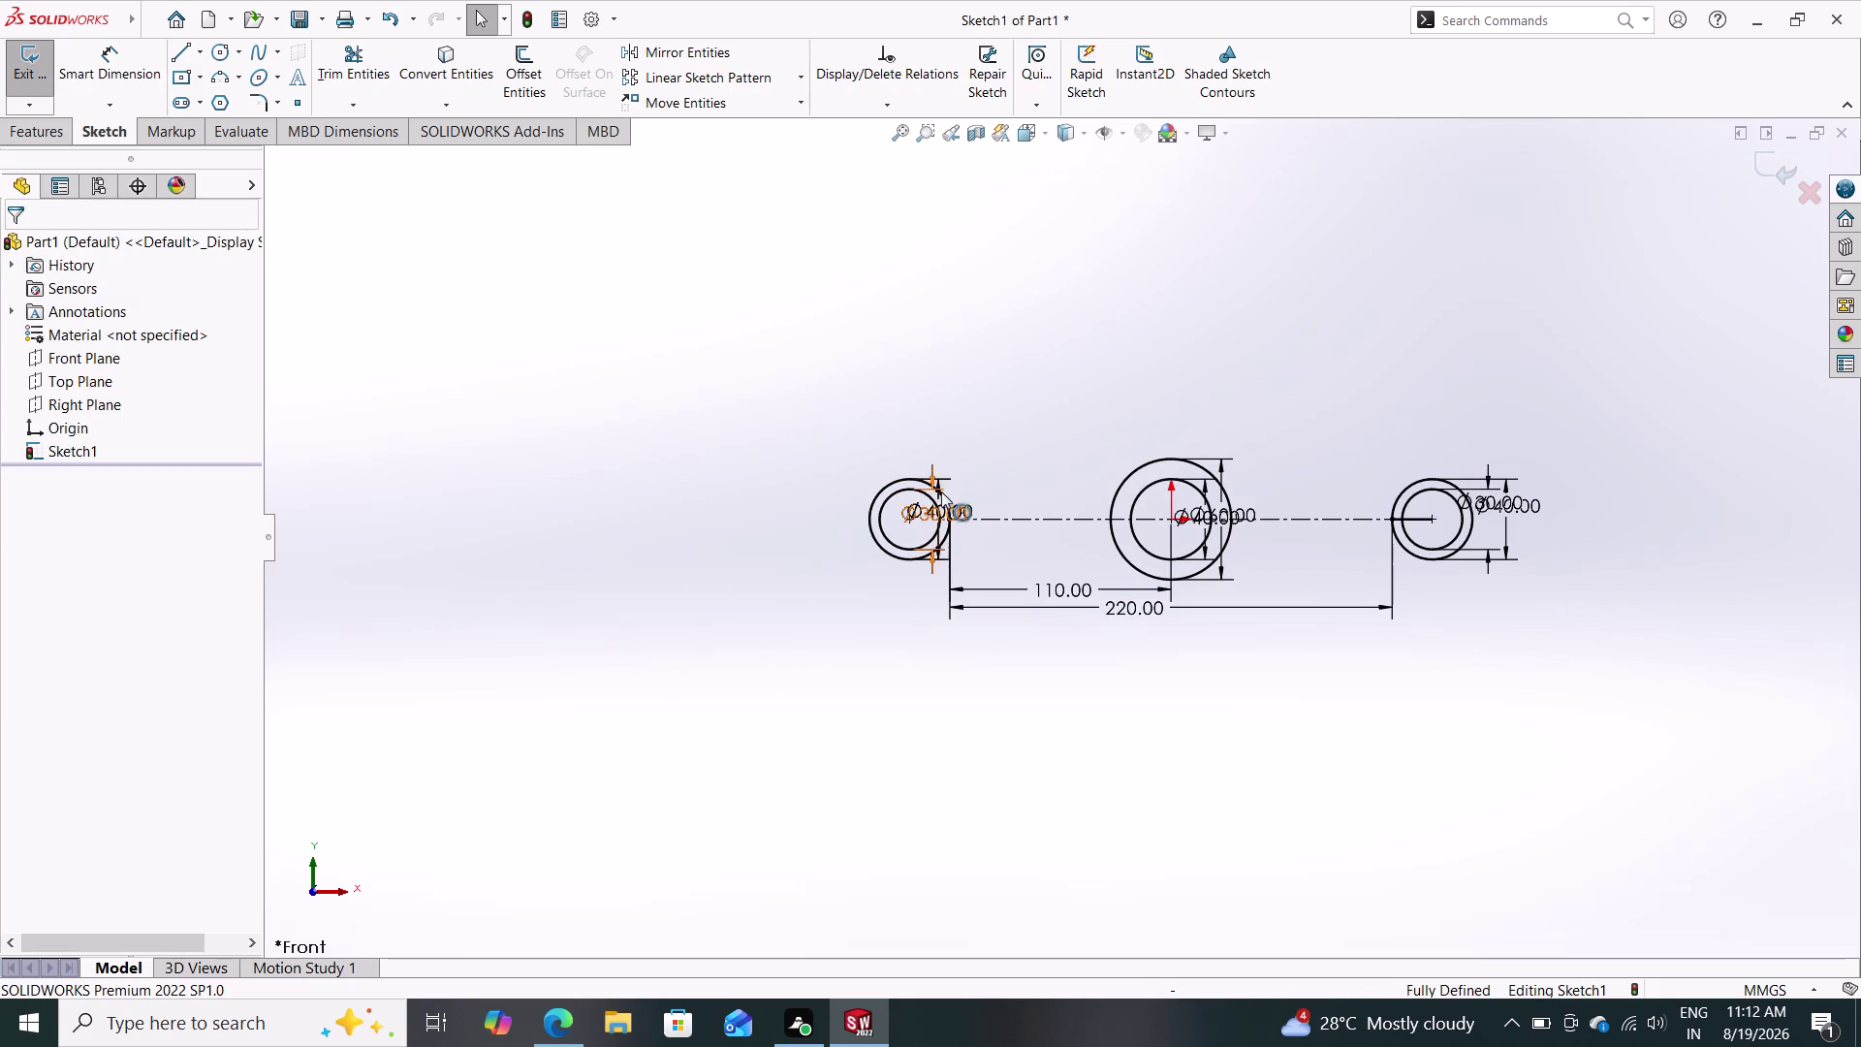
Move the left ring's diameter labels clear of the rings.
key(Escape)
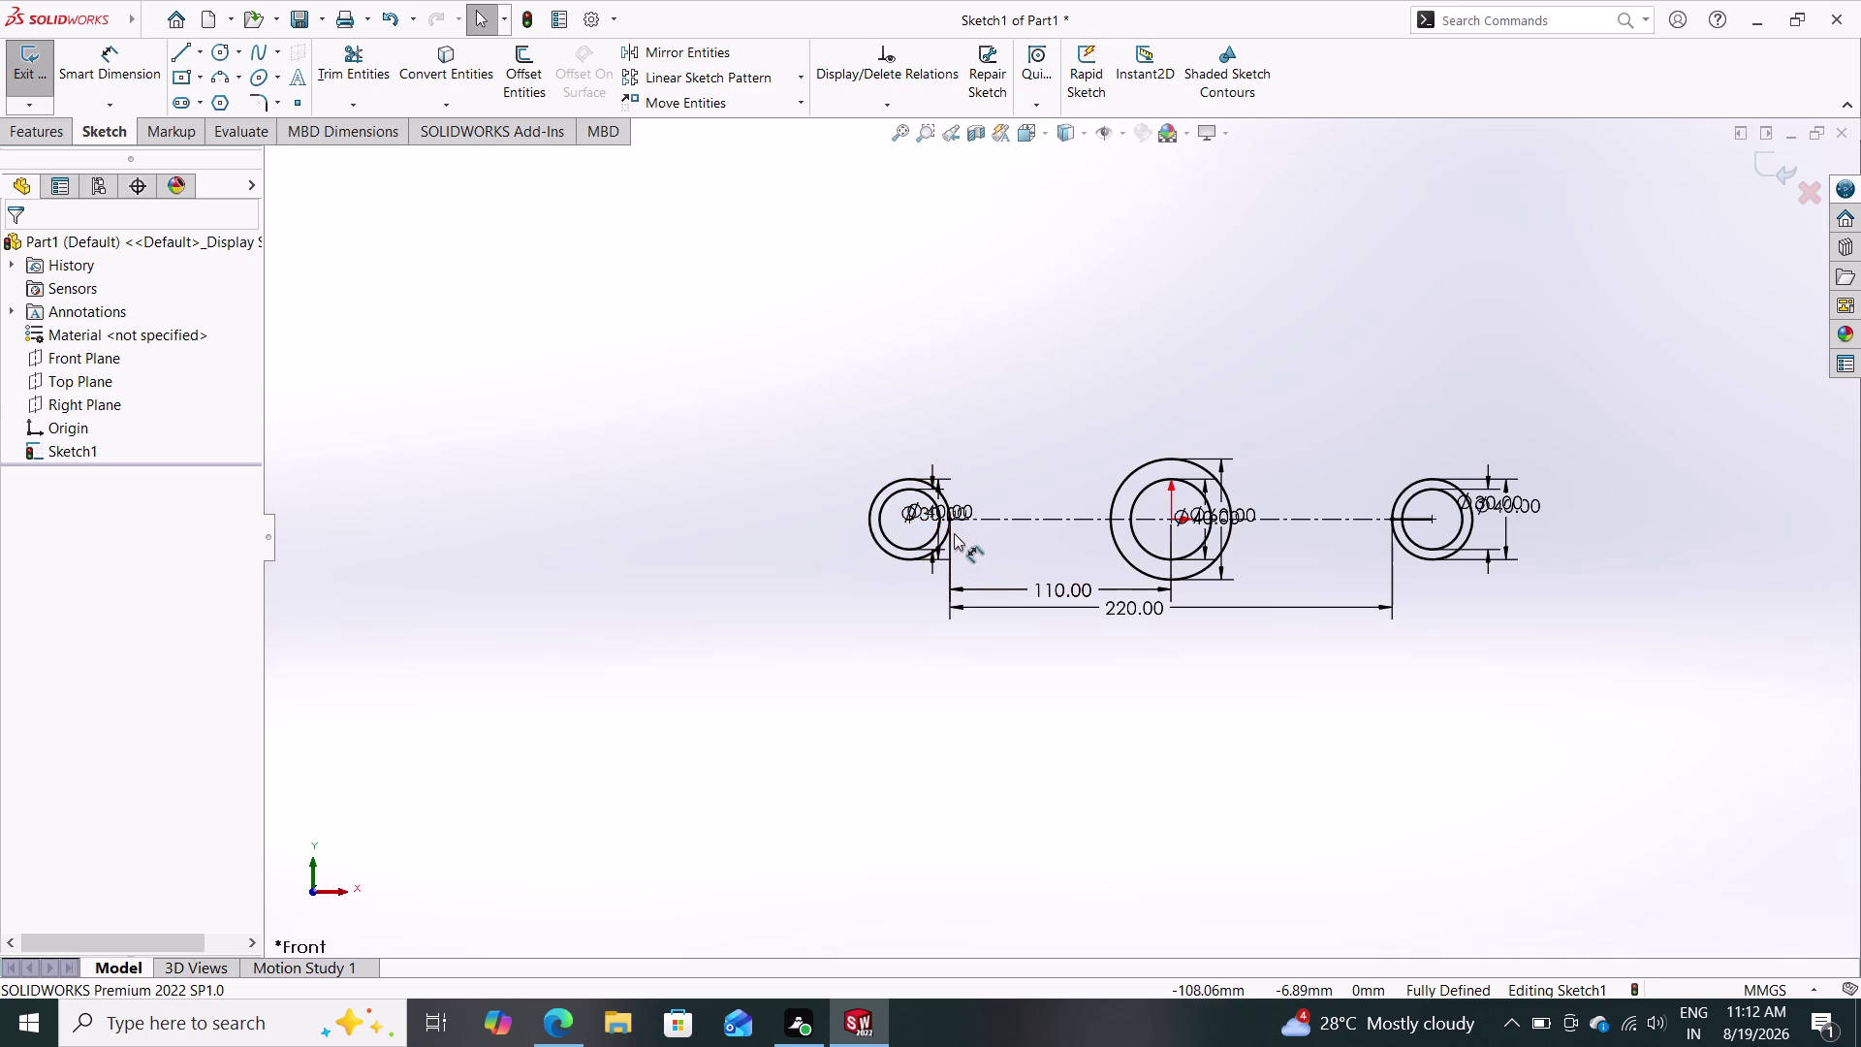
key(Escape)
drag(934, 471, 972, 476)
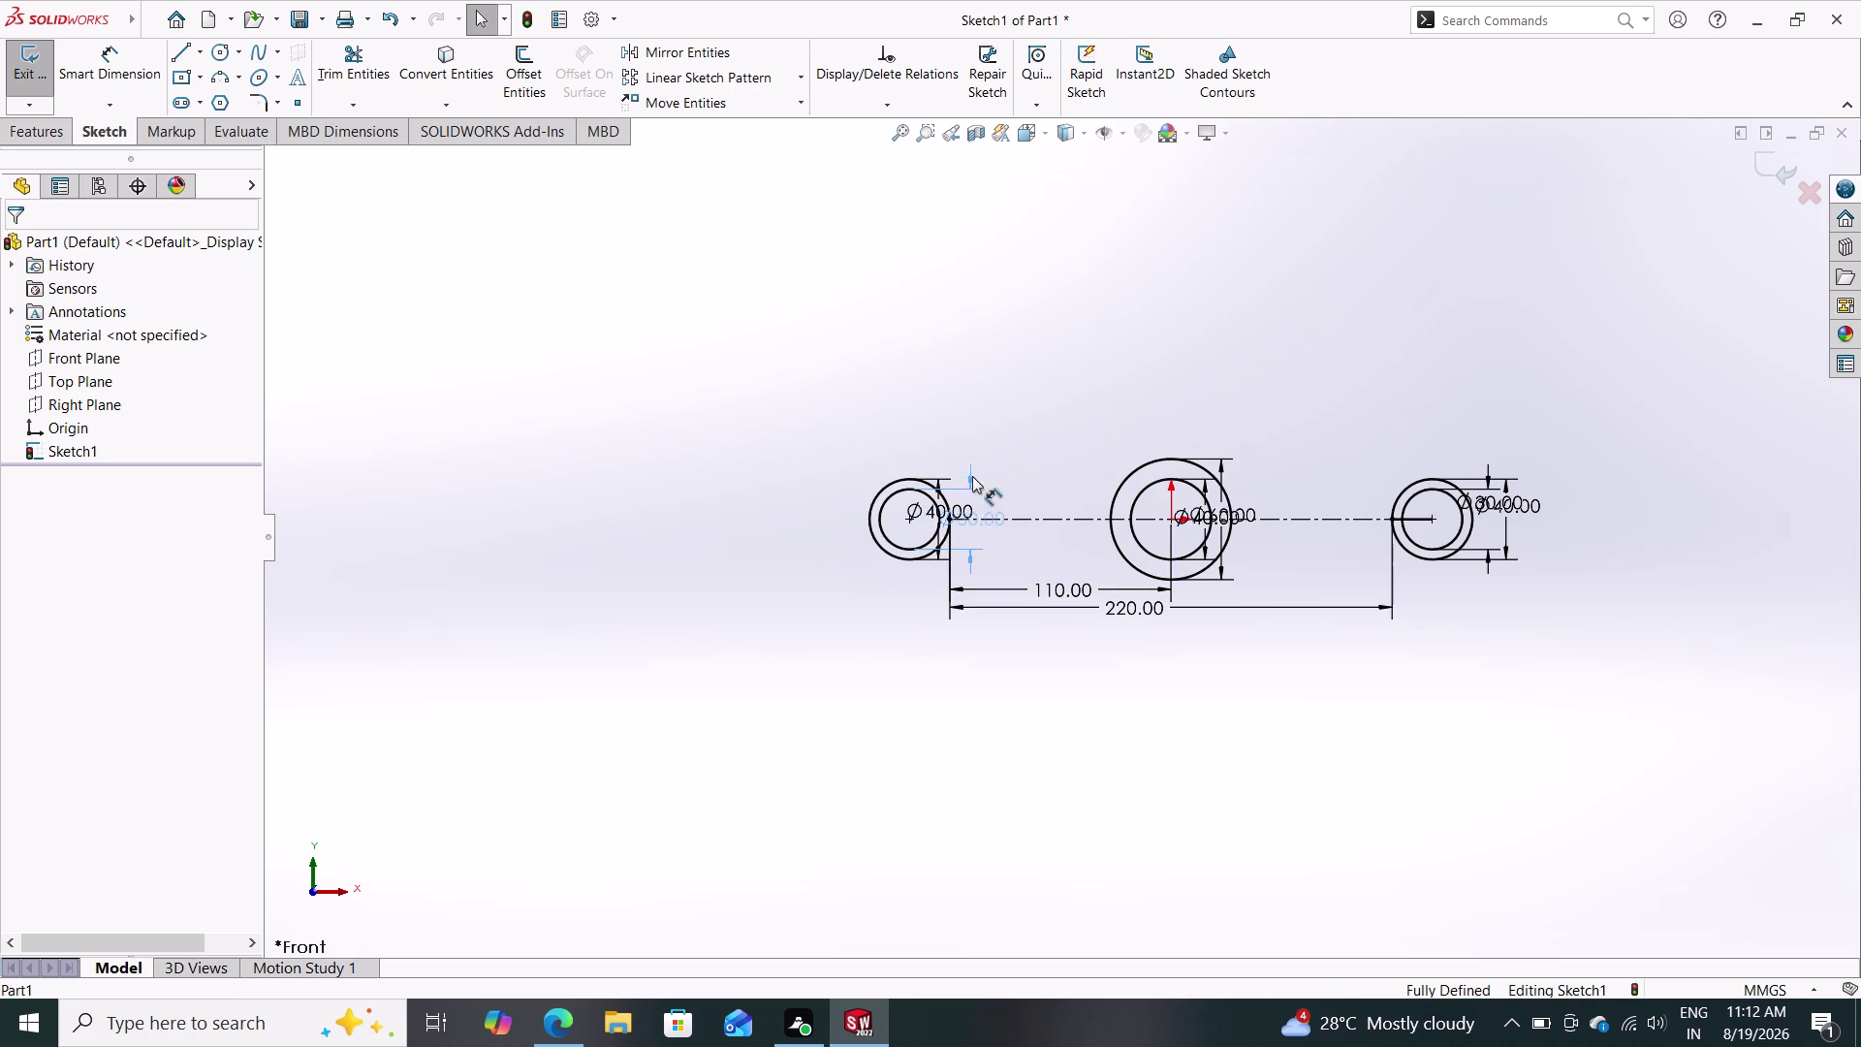
drag(972, 476, 1003, 483)
drag(939, 493, 1030, 494)
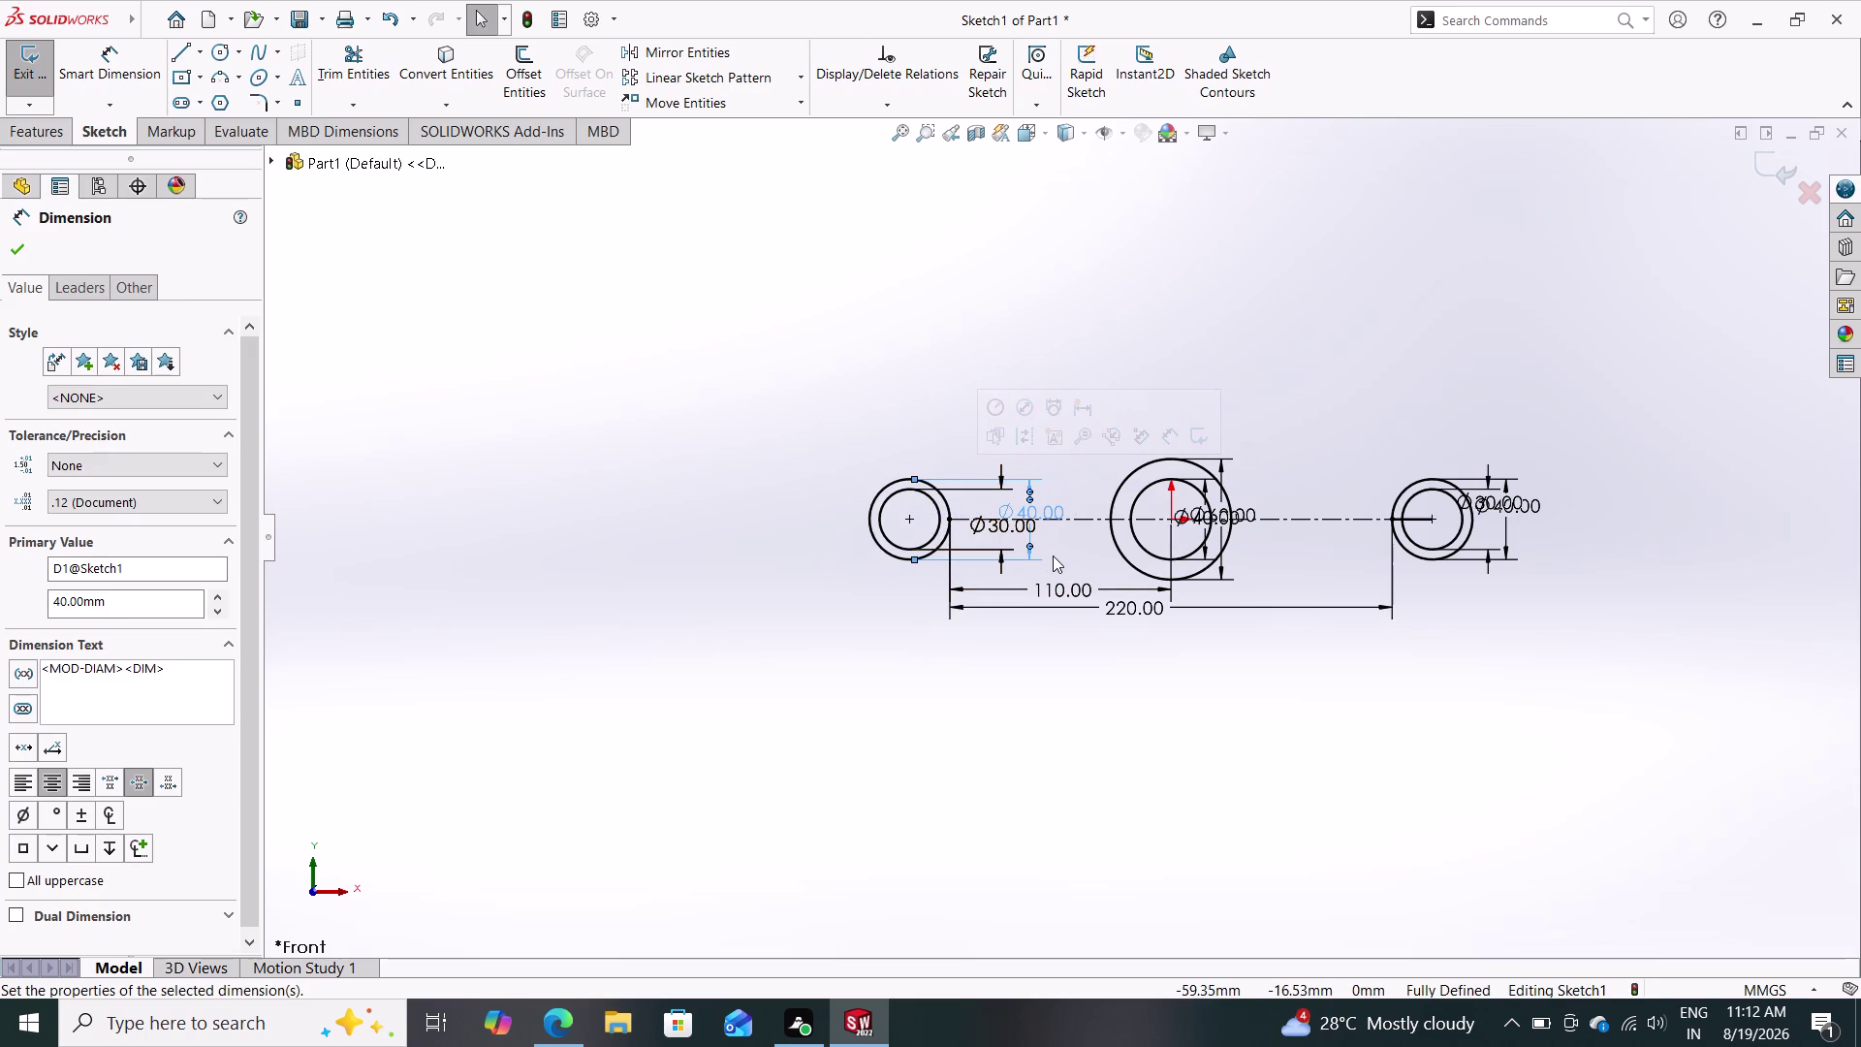
key(Escape)
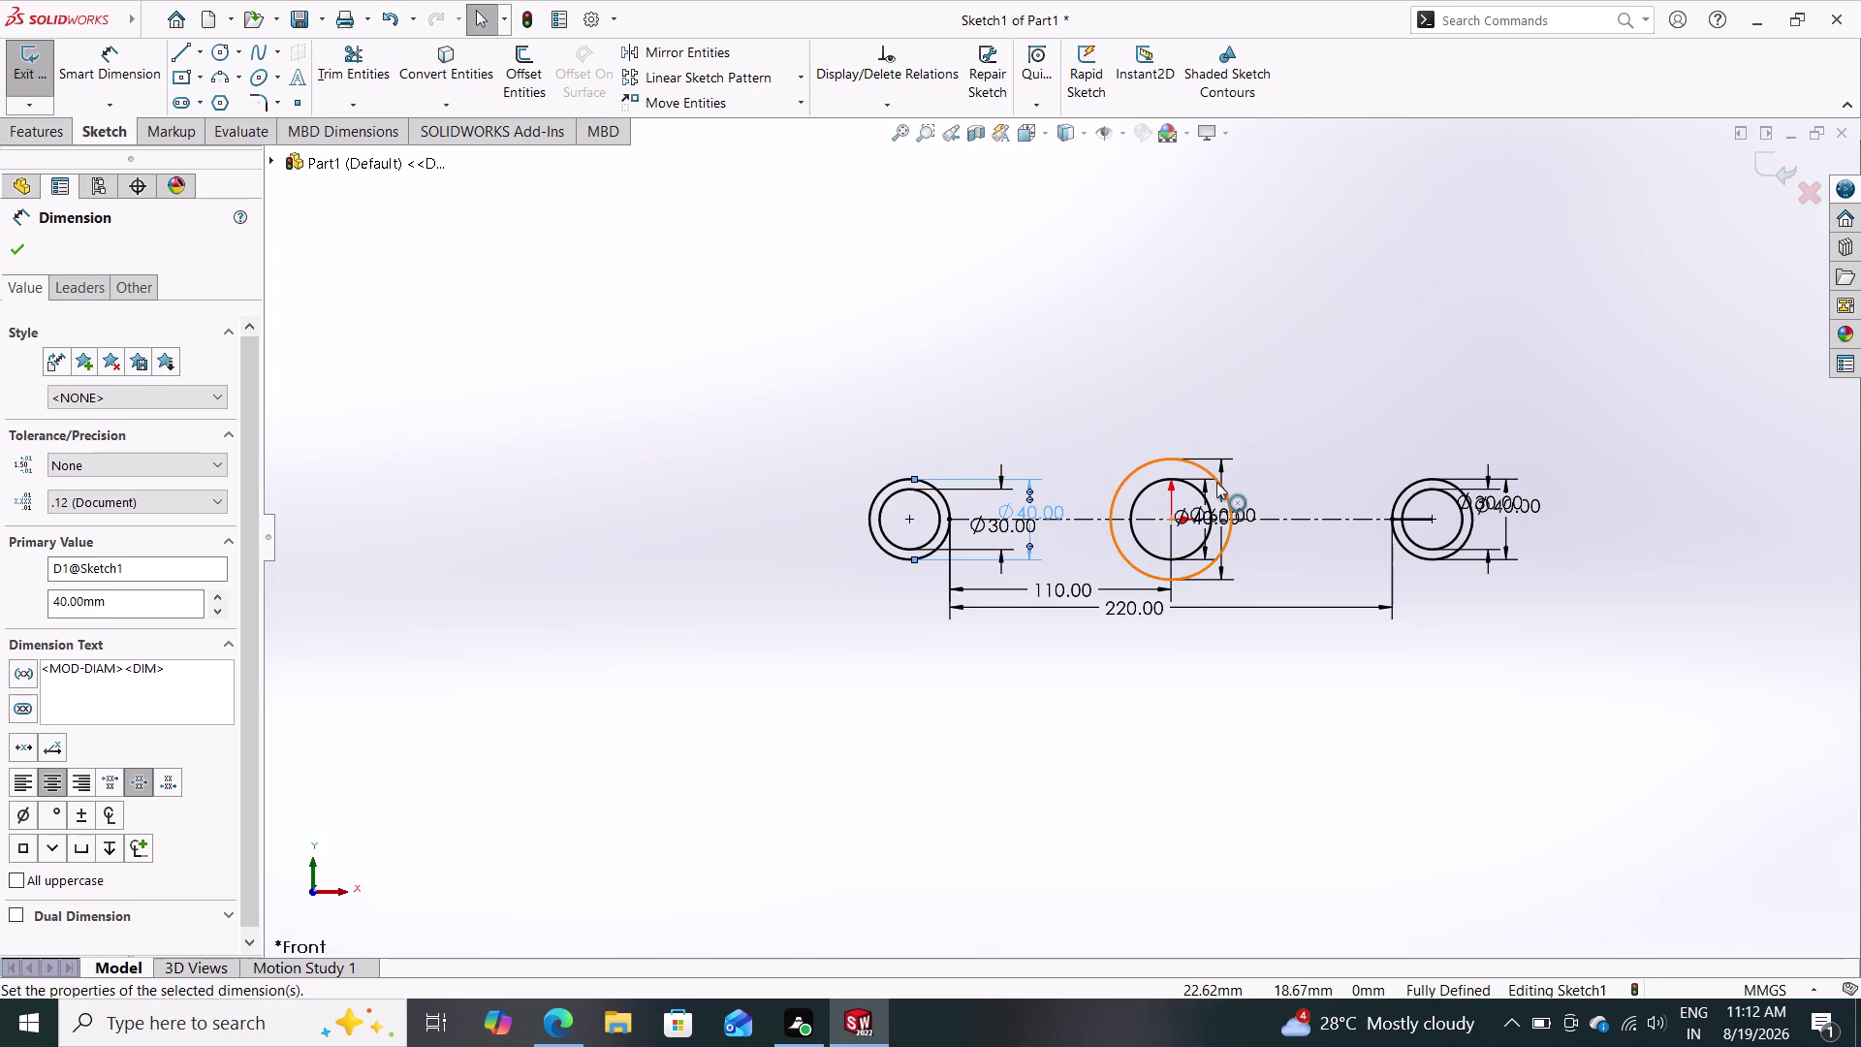
Set the centre ring's outer diameter to 60 mm and tidy its labels.
drag(1223, 459, 1255, 461)
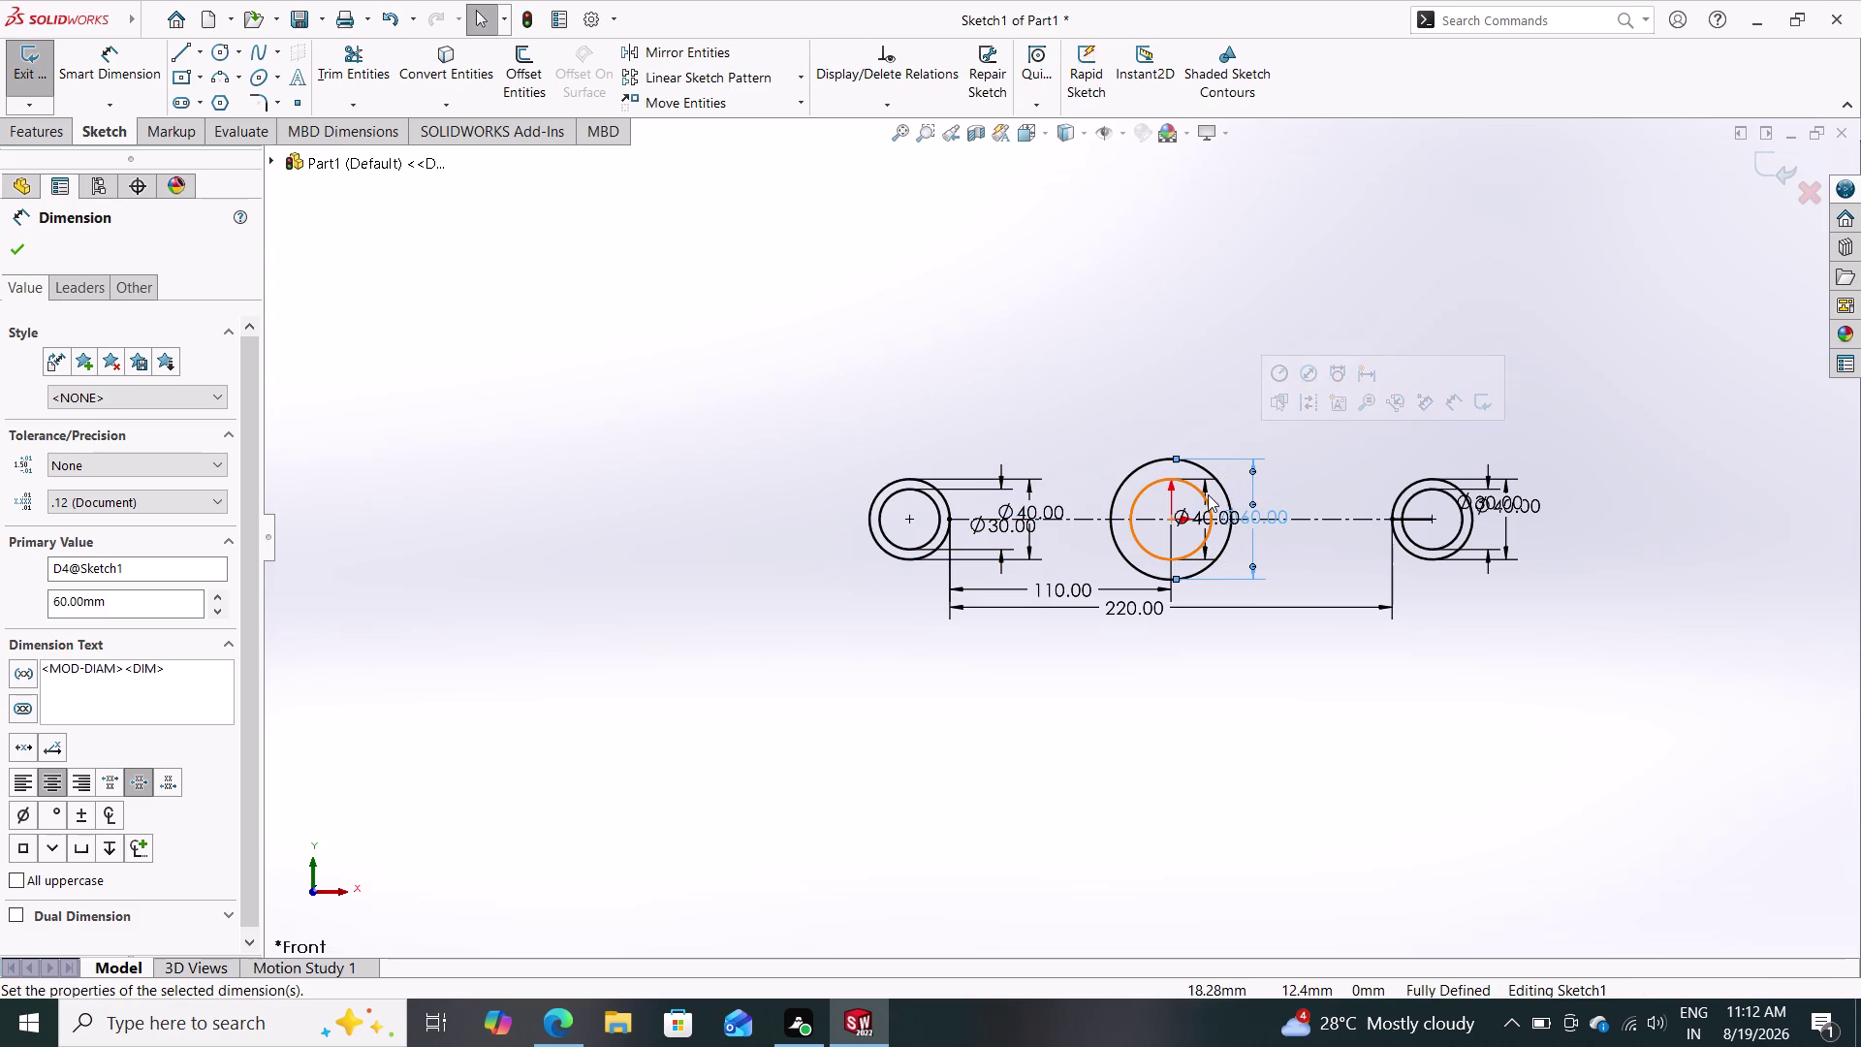
click(1207, 492)
key(Escape)
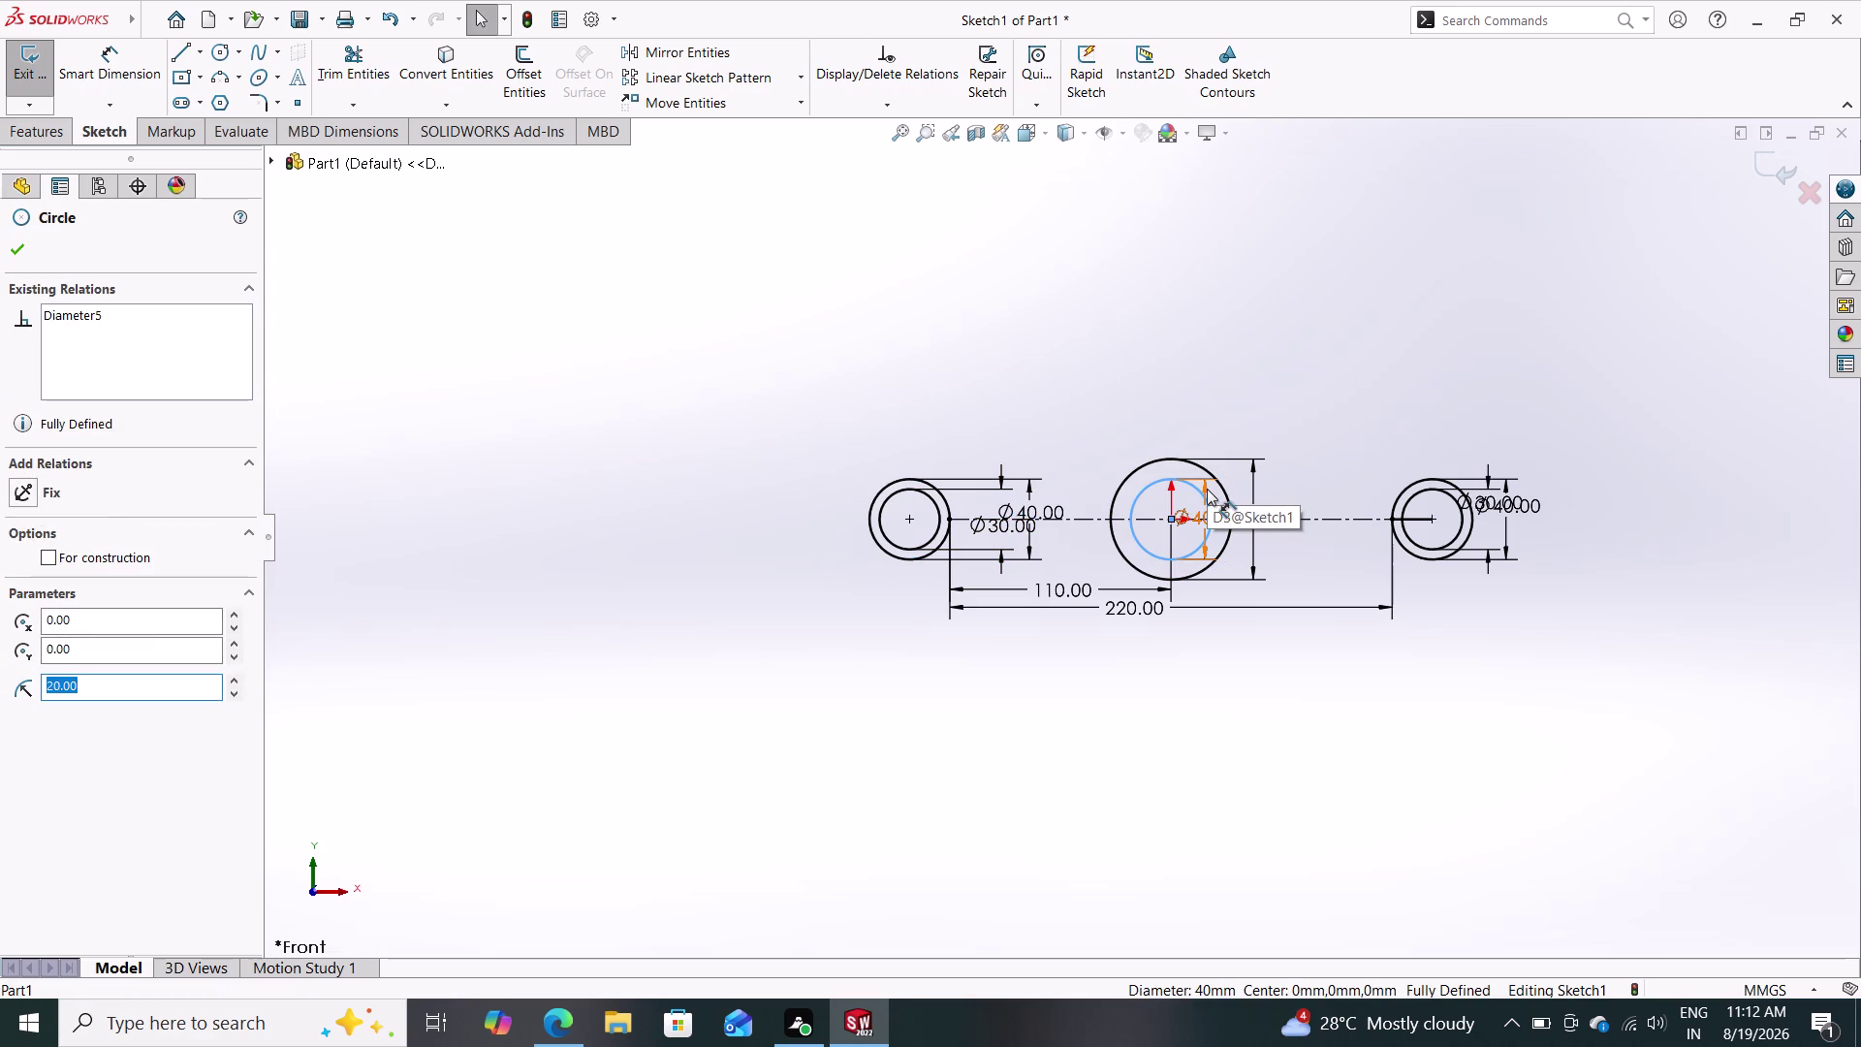
drag(1206, 486, 1284, 491)
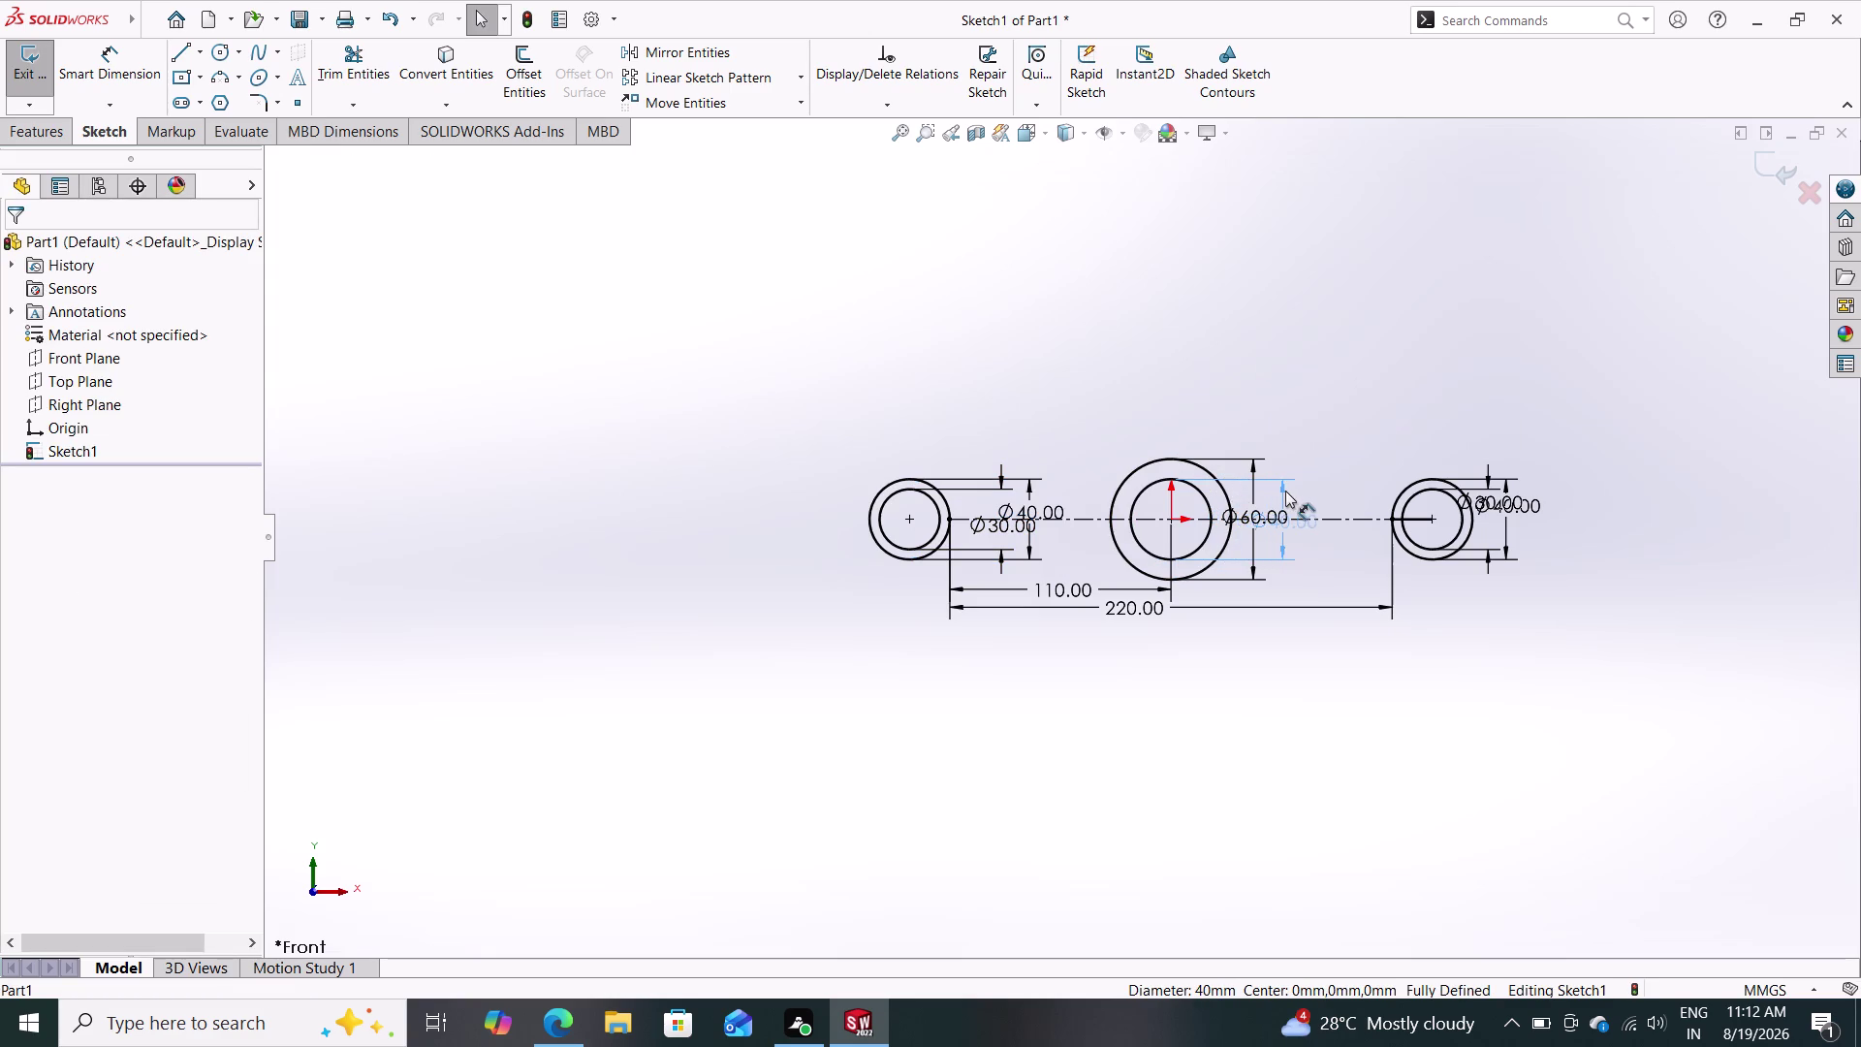
drag(1284, 490, 1285, 490)
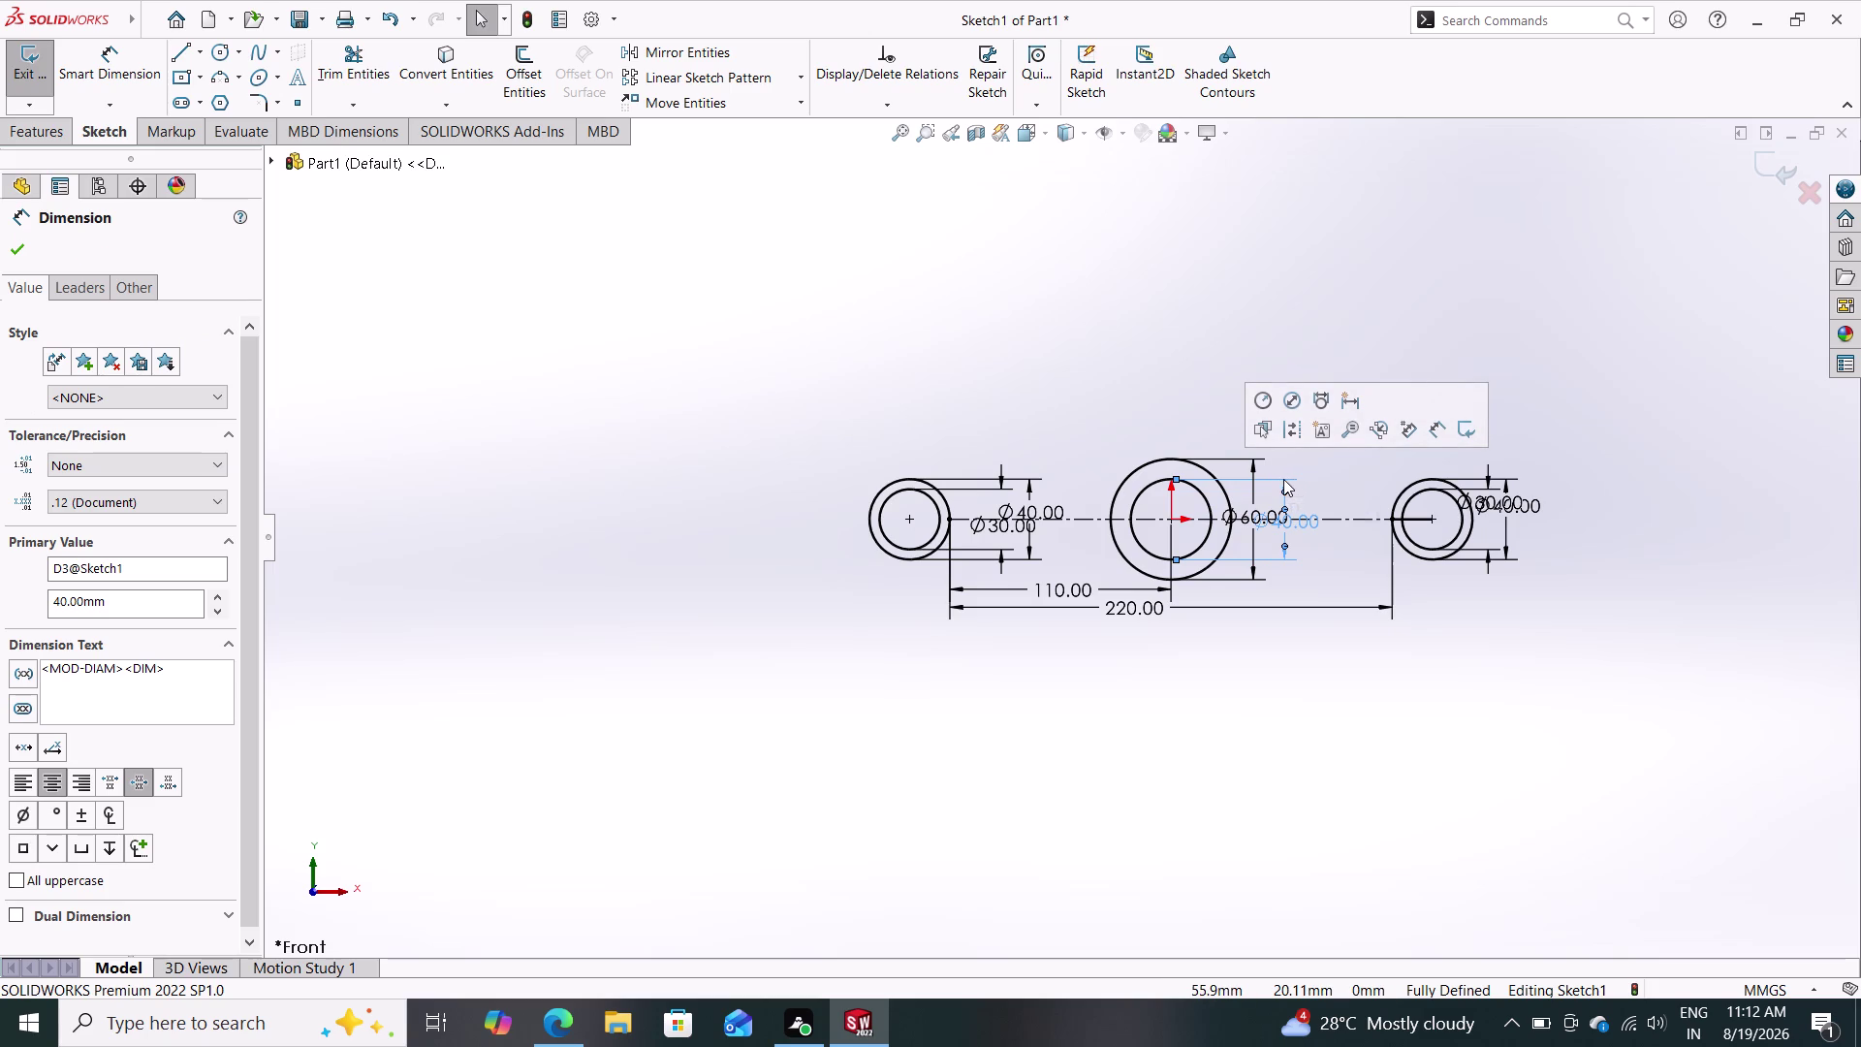
drag(1283, 479, 1243, 489)
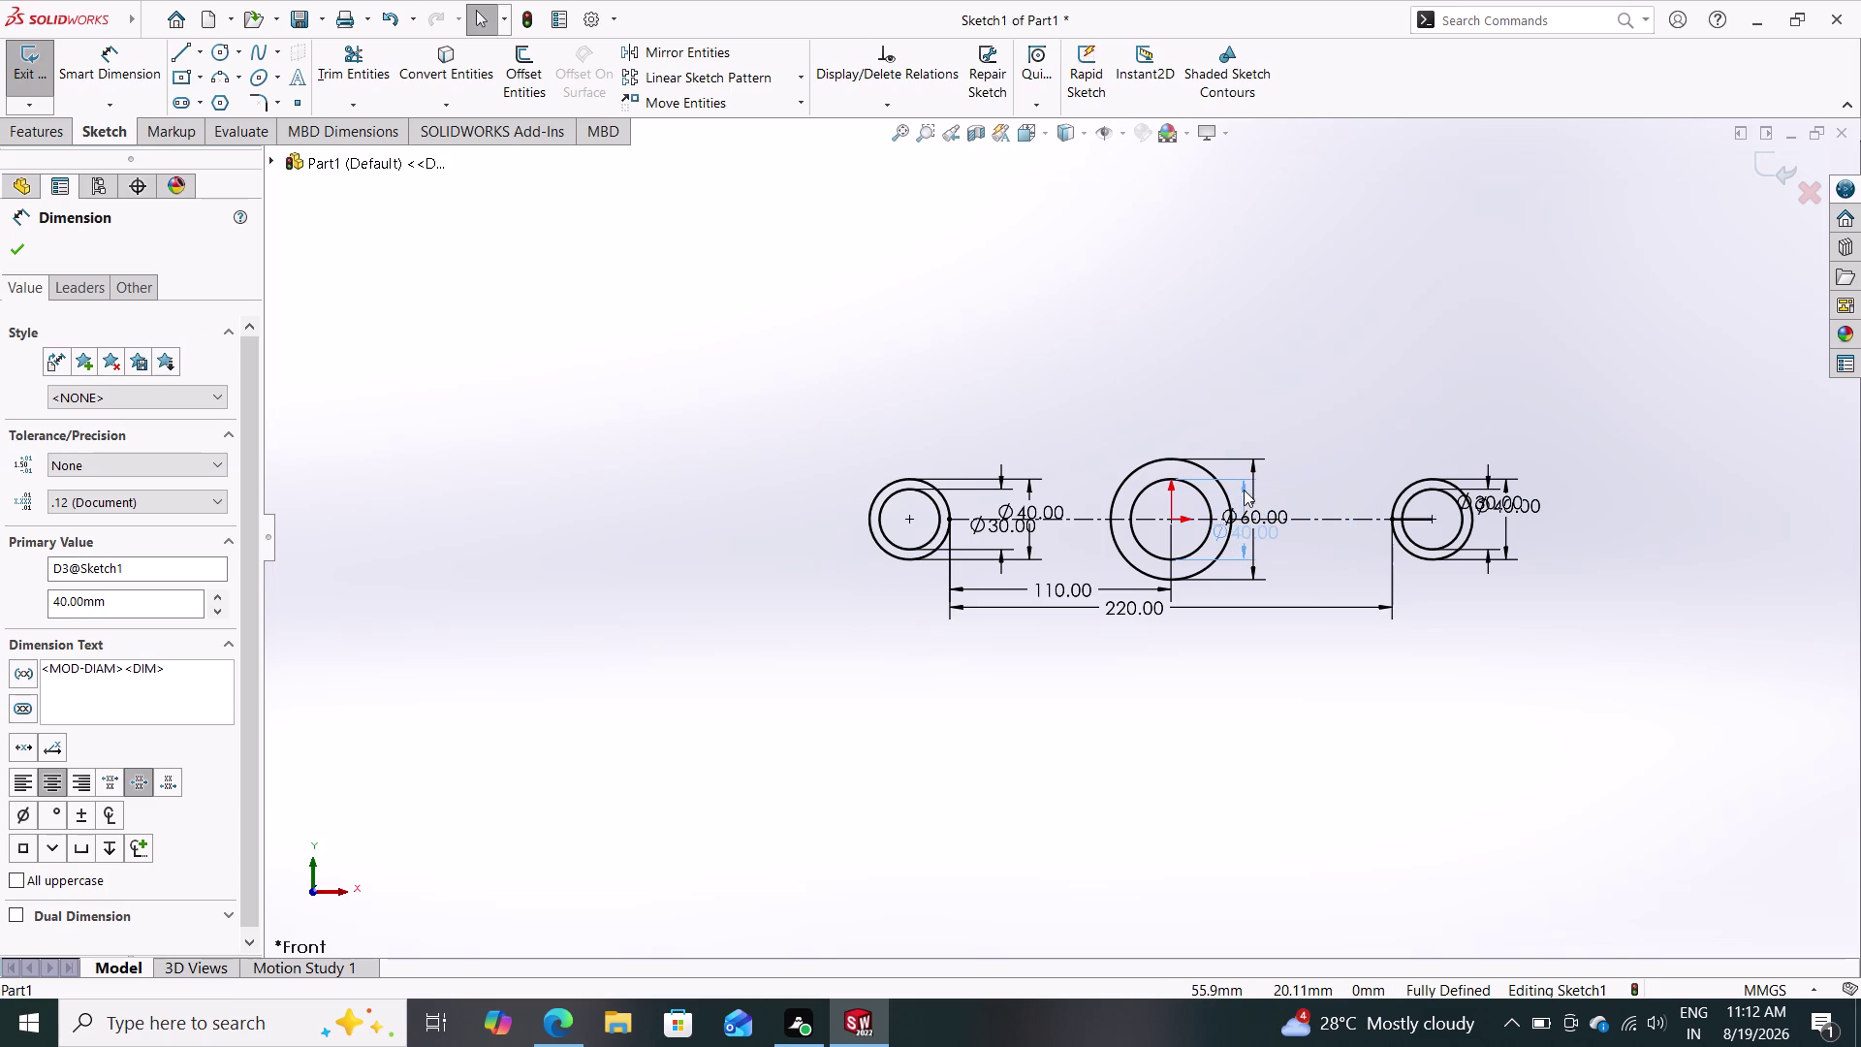
drag(1243, 489, 1244, 488)
drag(1255, 472, 1278, 473)
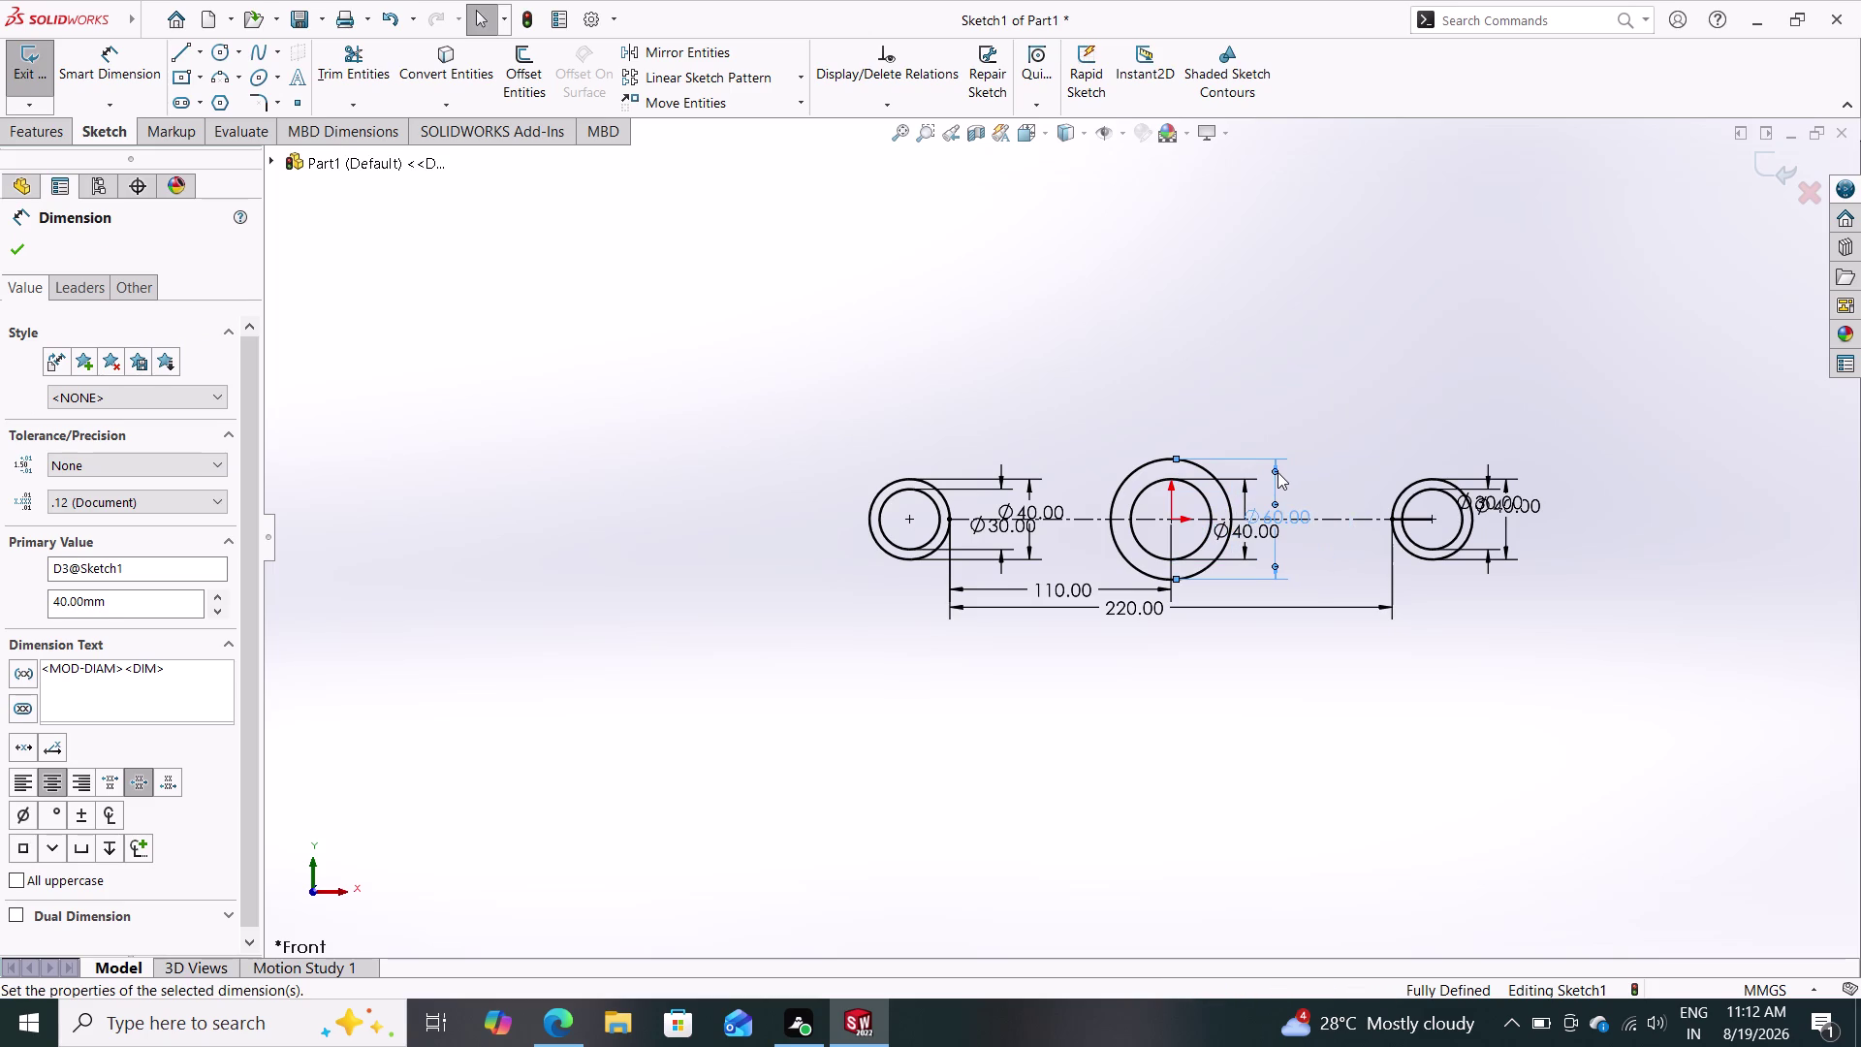
key(Escape)
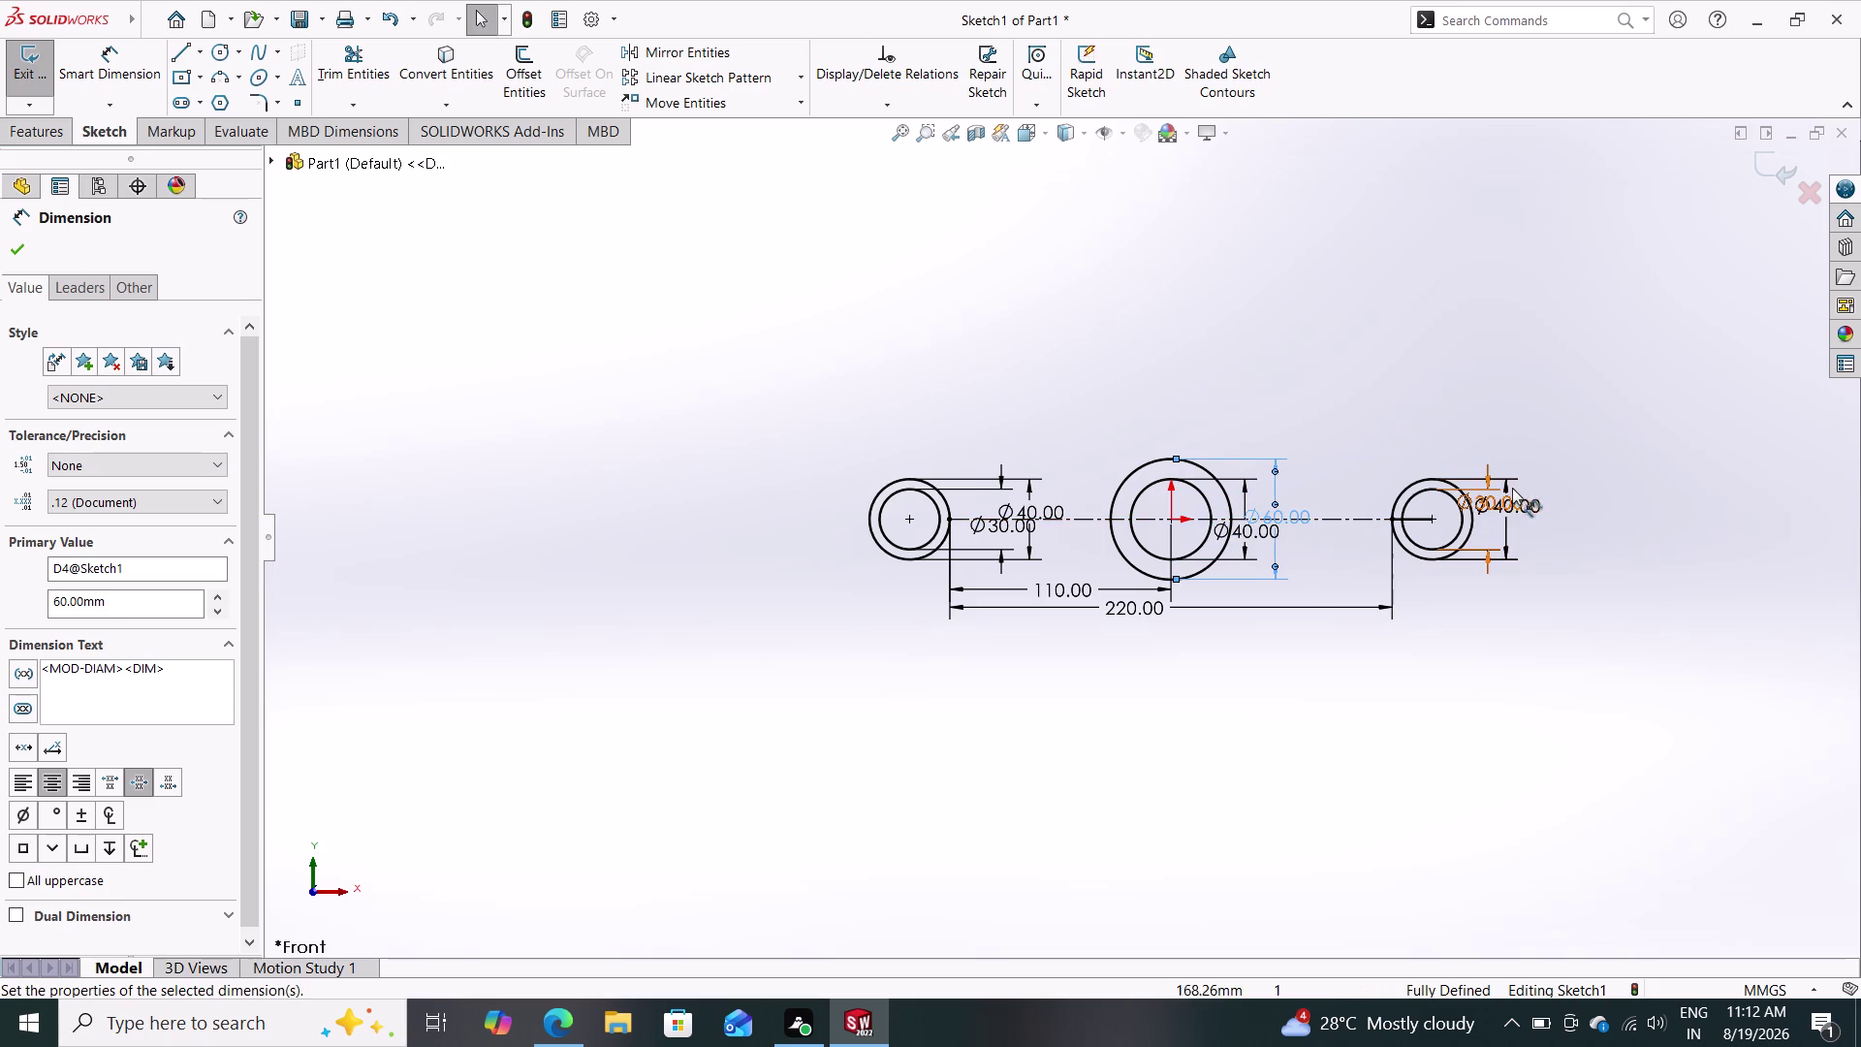
Set the right ring's outer diameter to 40 mm with its label placed clear.
drag(1504, 499, 1539, 506)
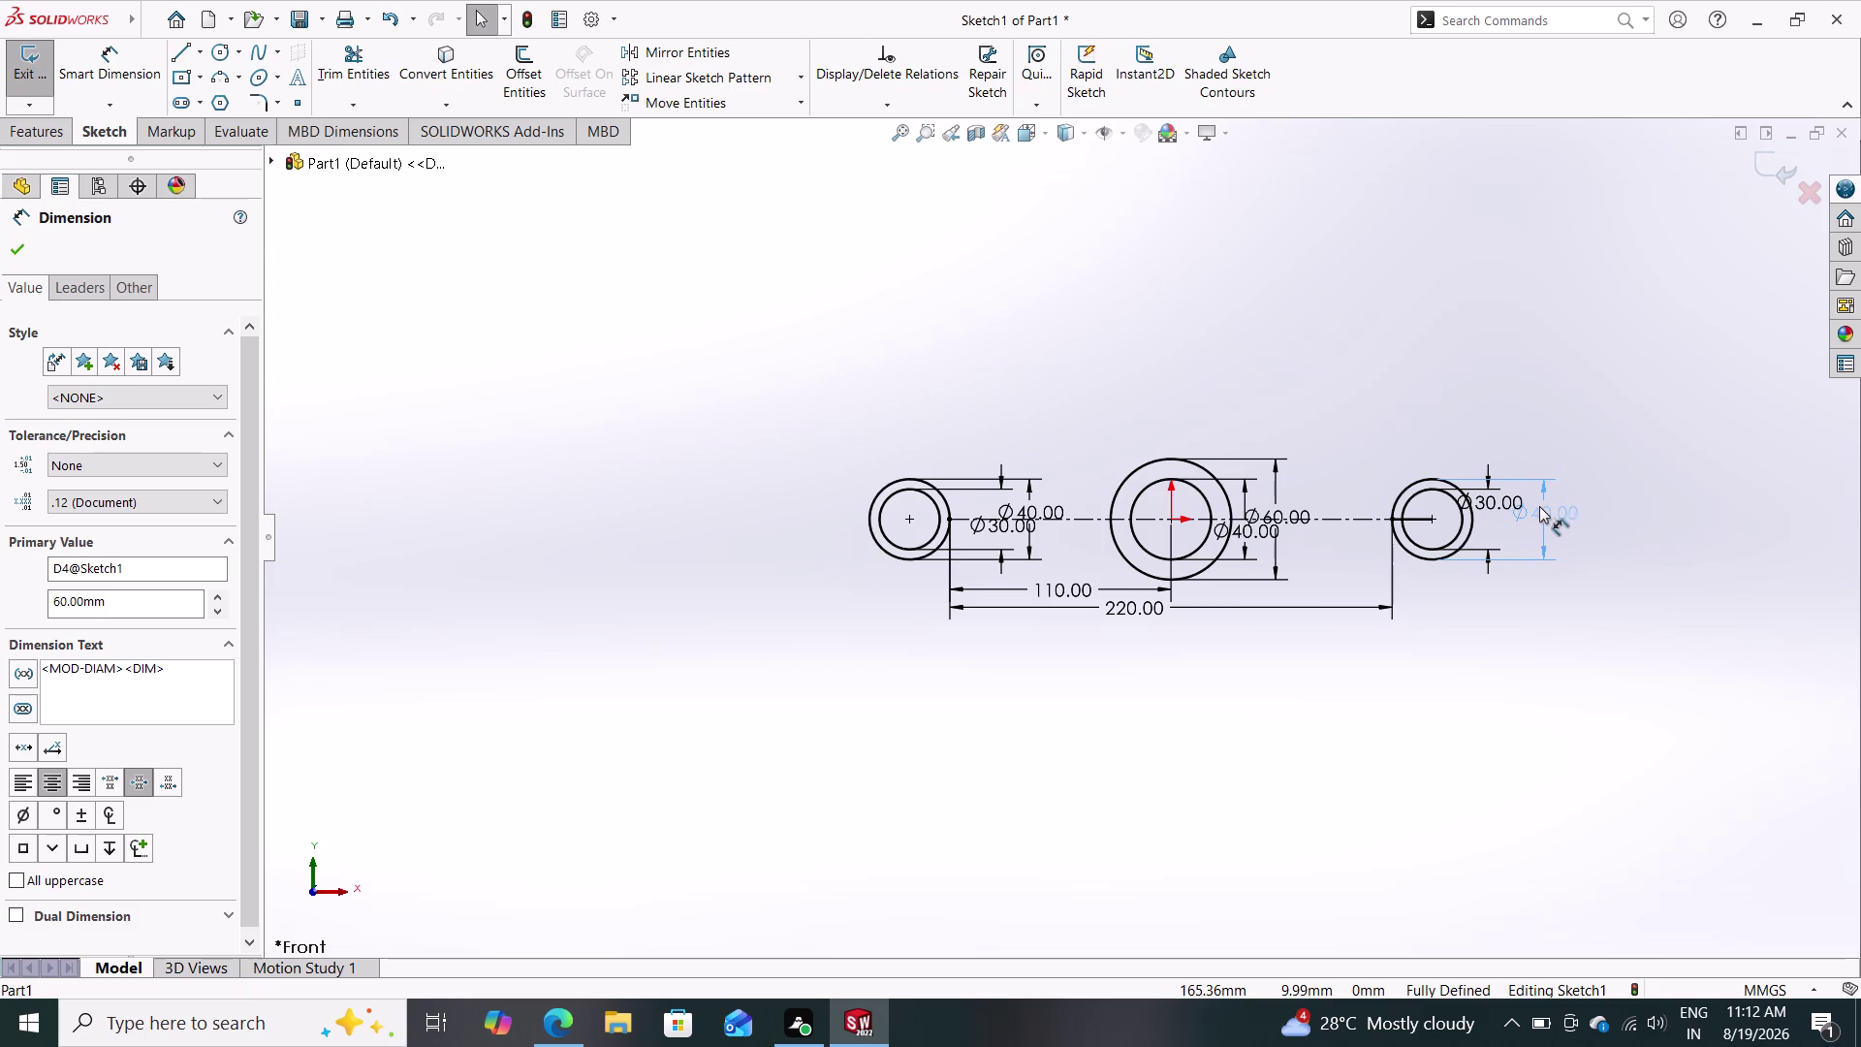
drag(1539, 506, 1546, 509)
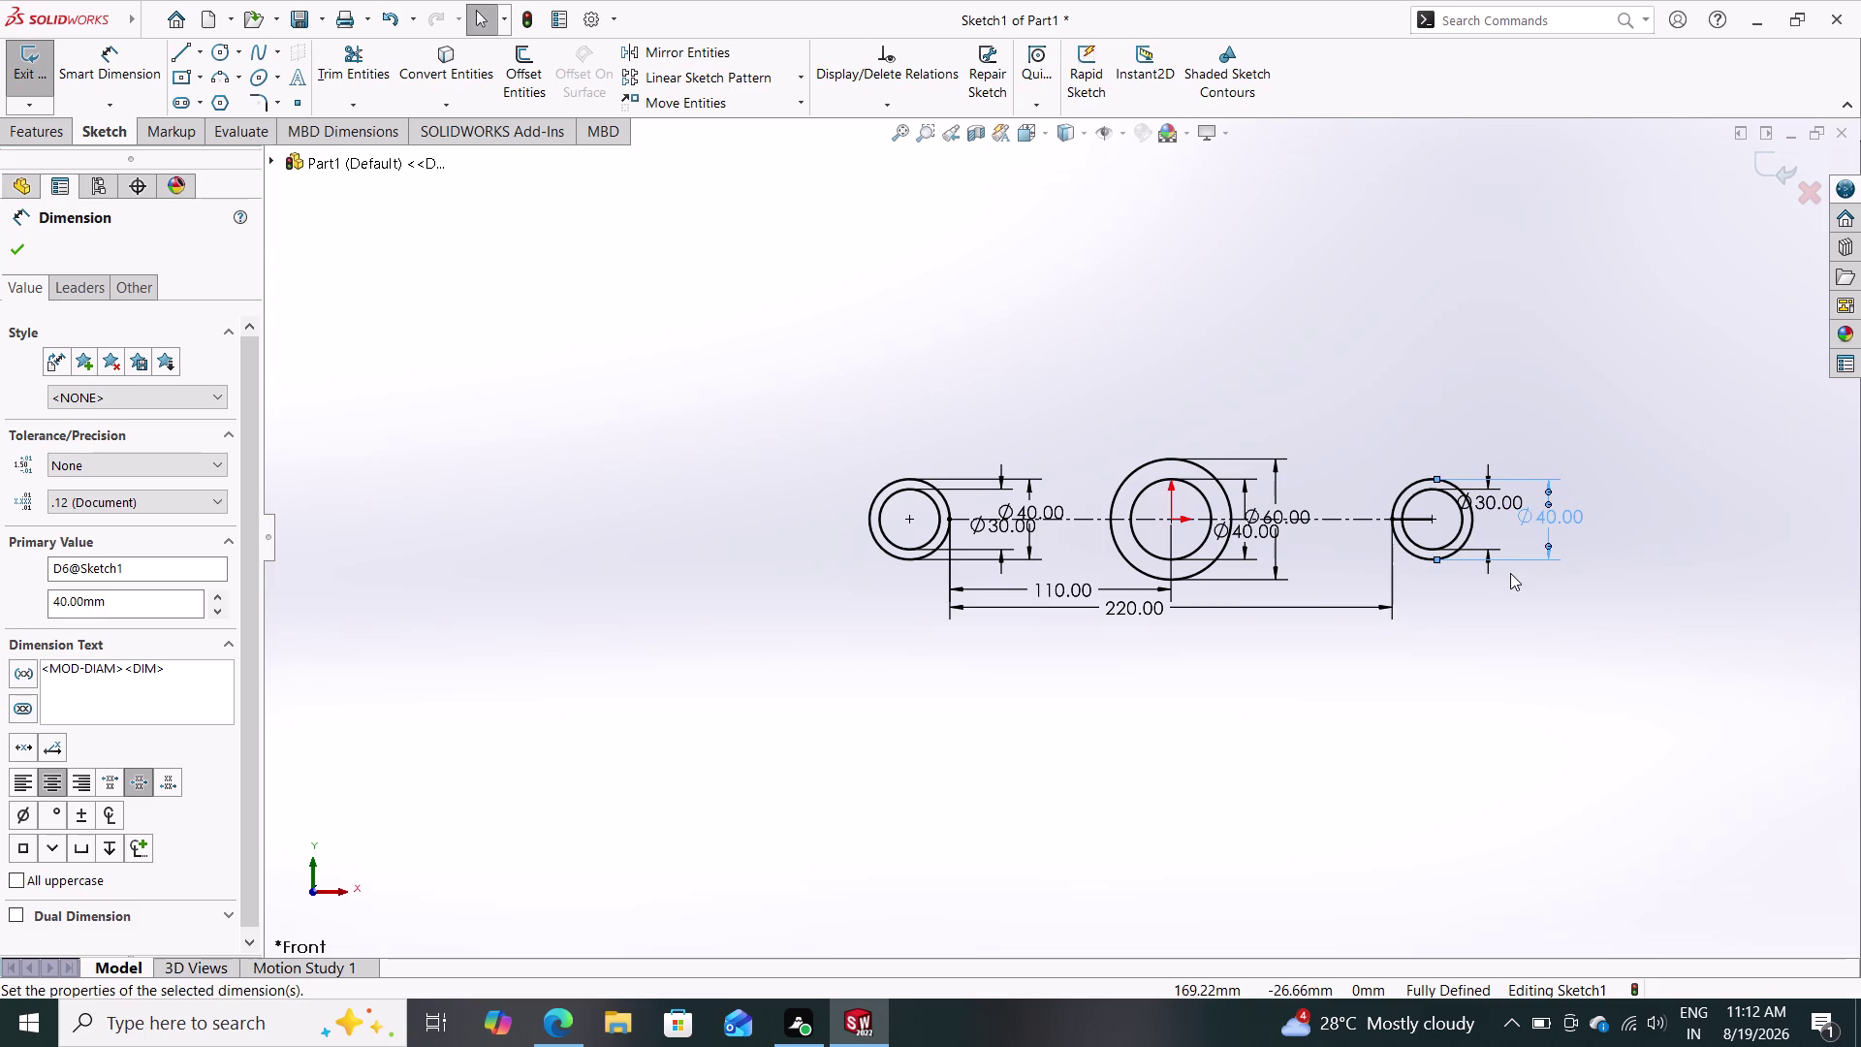
key(Escape)
key(Escape)
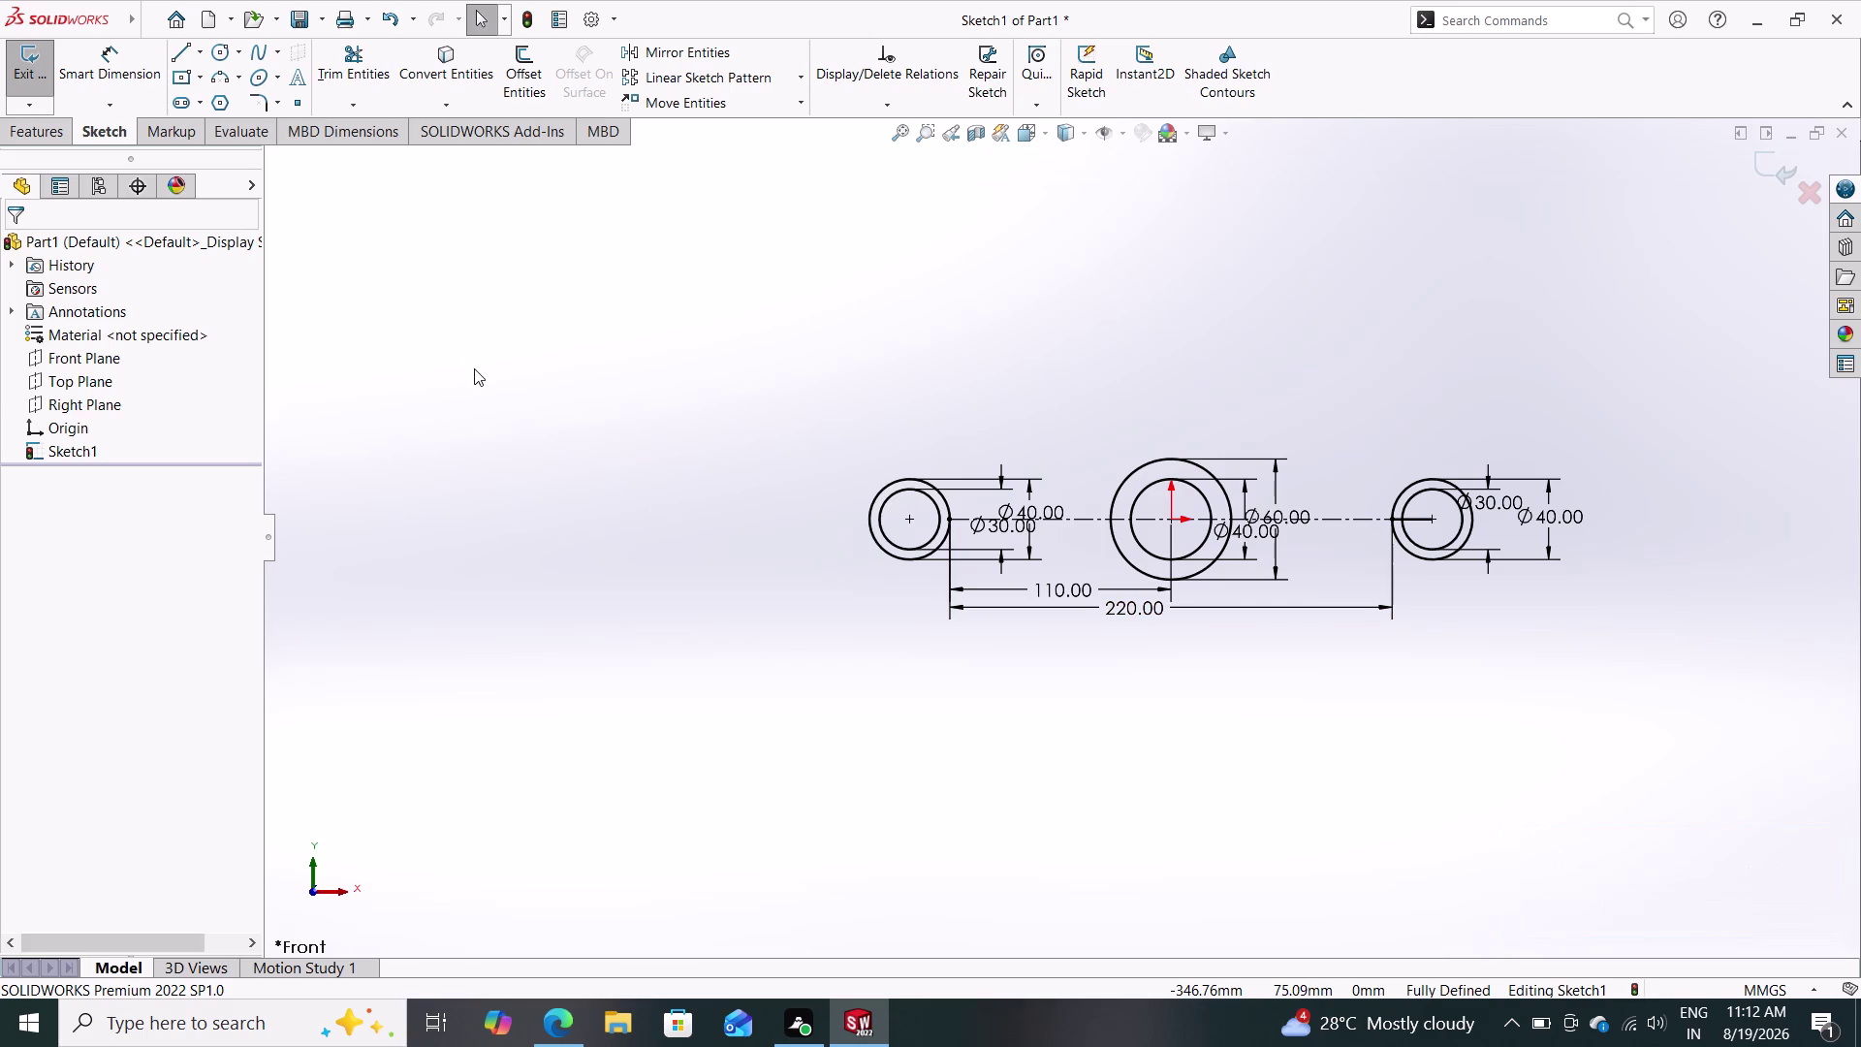
Show the Features tools while the fully defined three-ring sketch stays open.
click(30, 134)
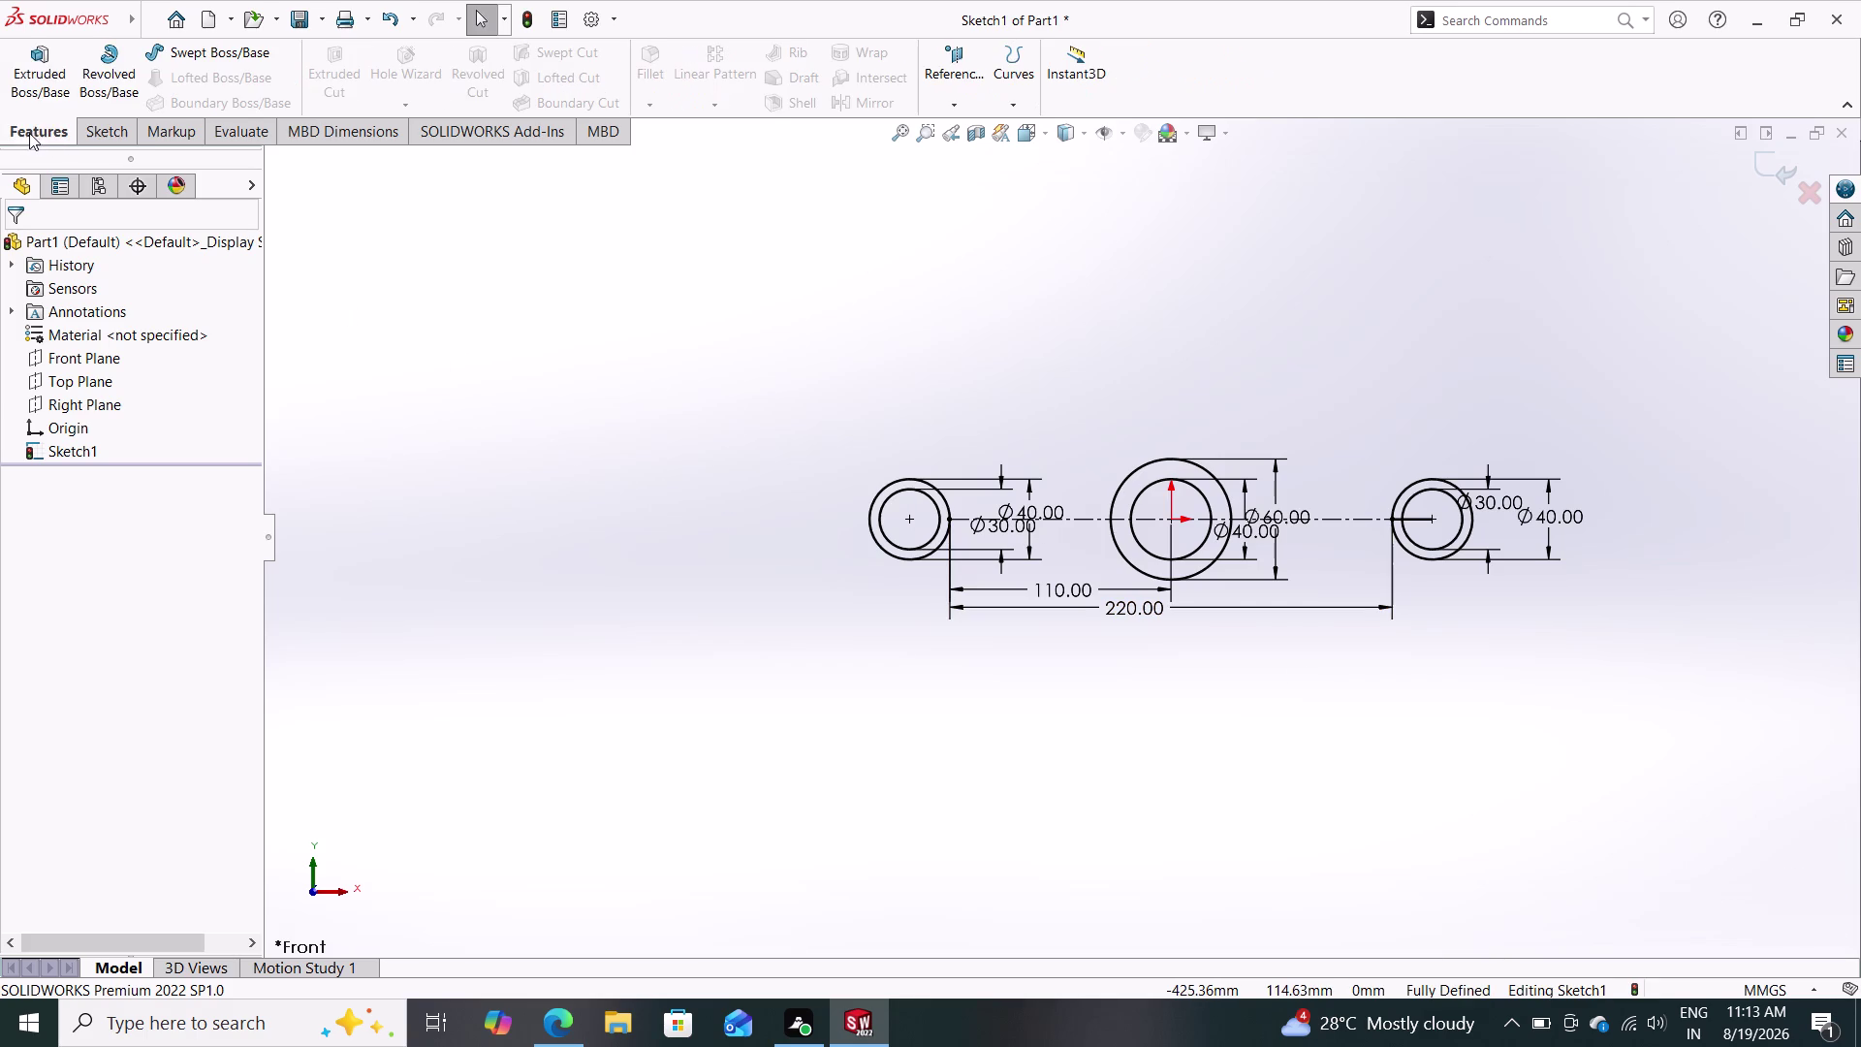
Extrude the left and right circles 30 mm Mid Plane as Boss-Extrude1.
click(48, 75)
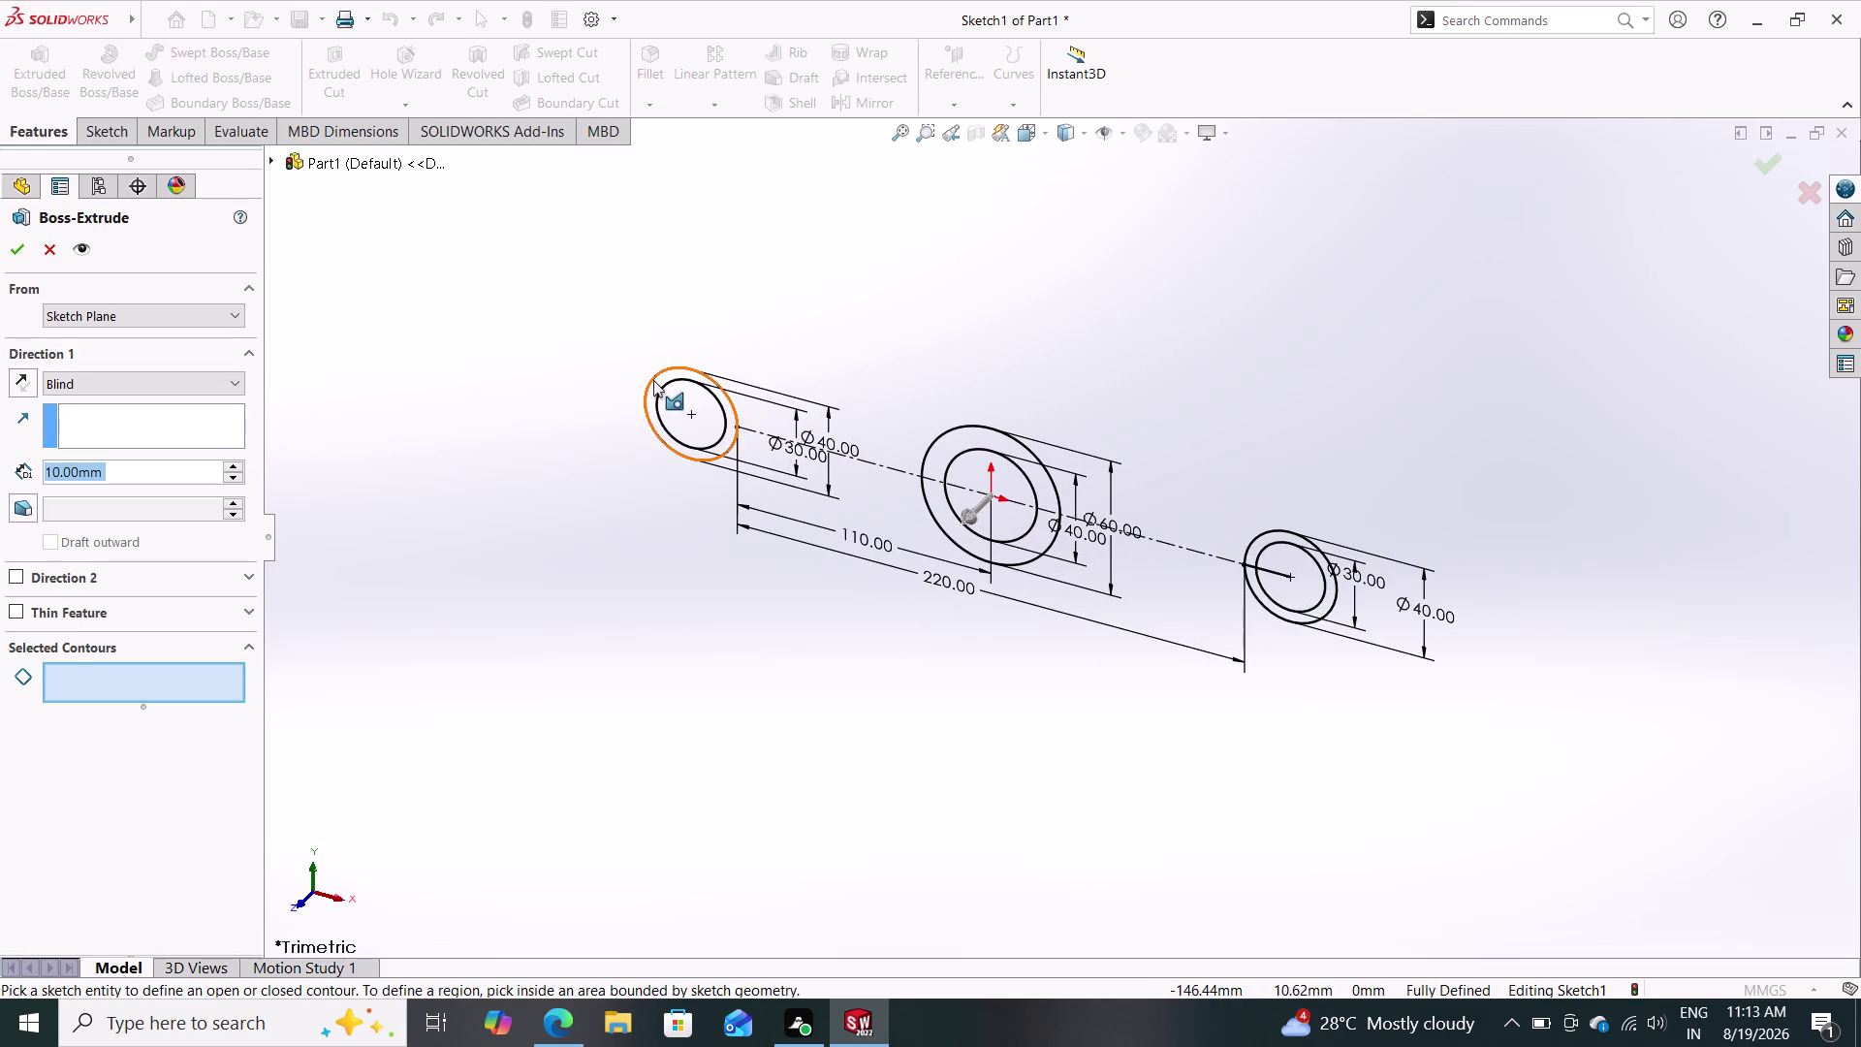
click(653, 380)
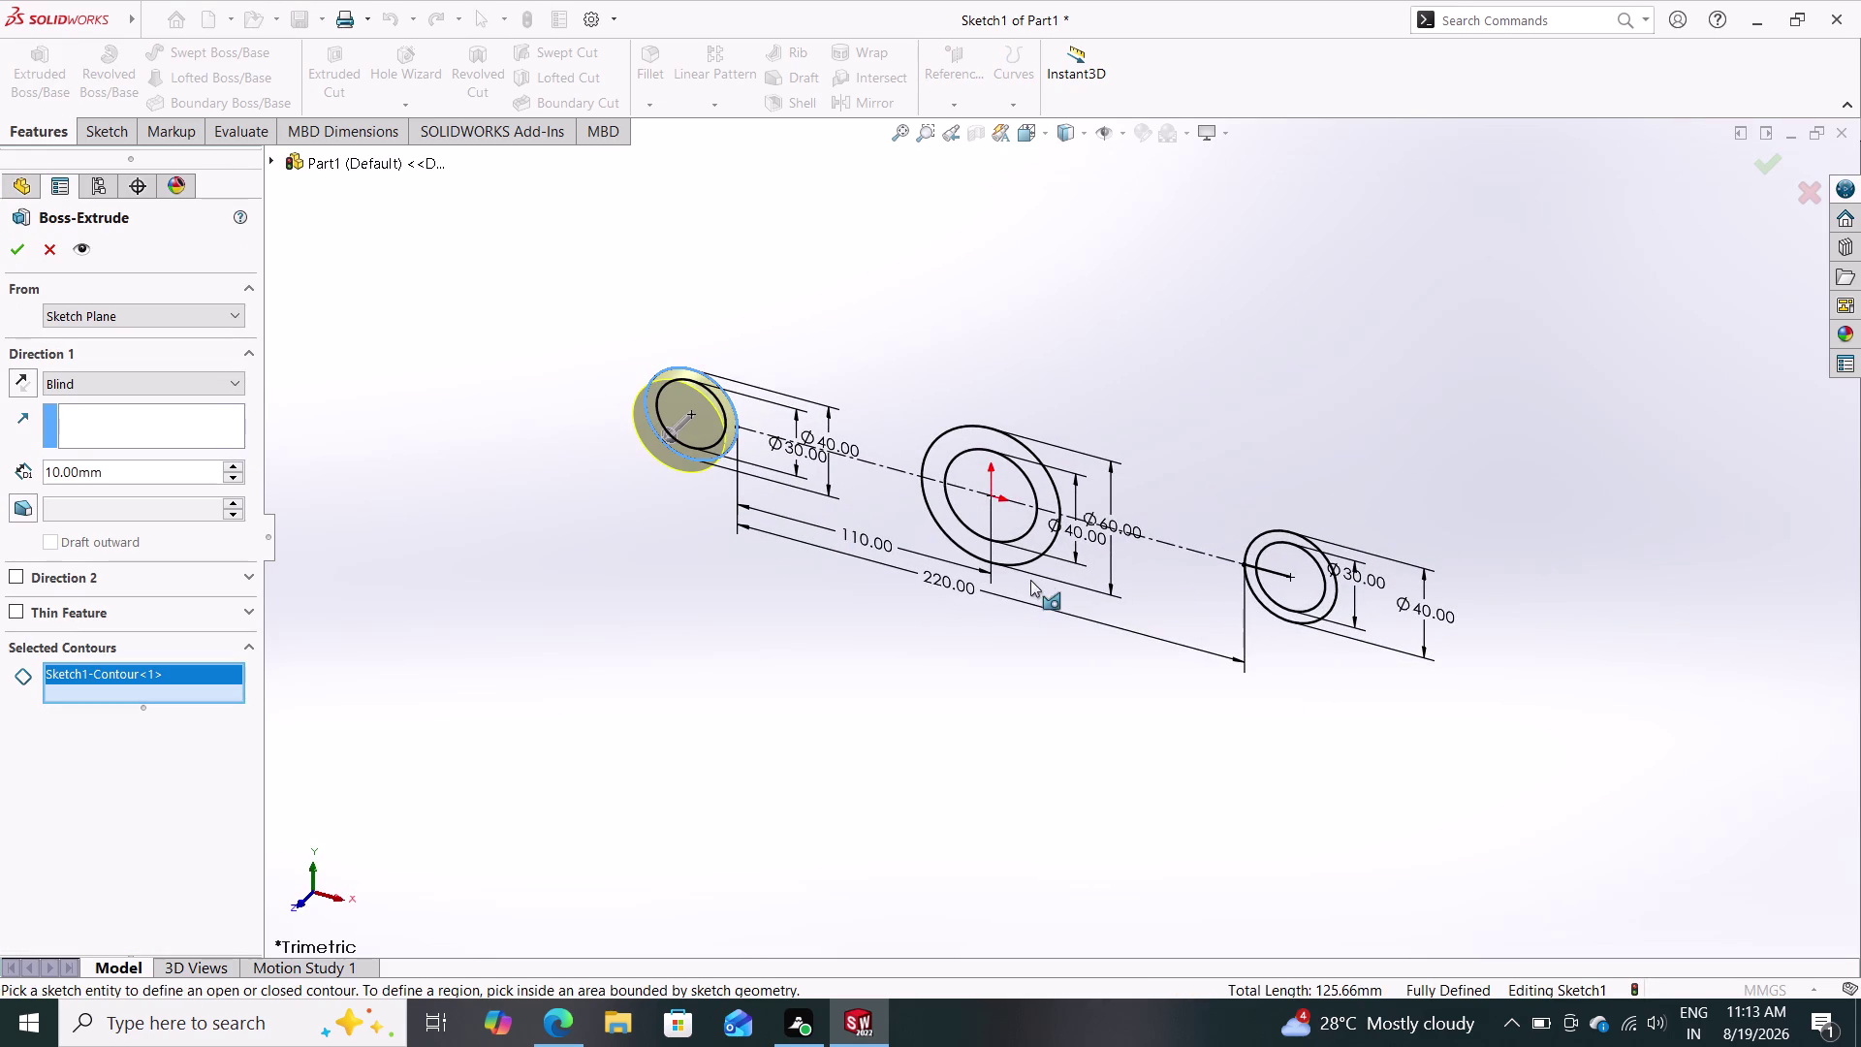
click(1304, 542)
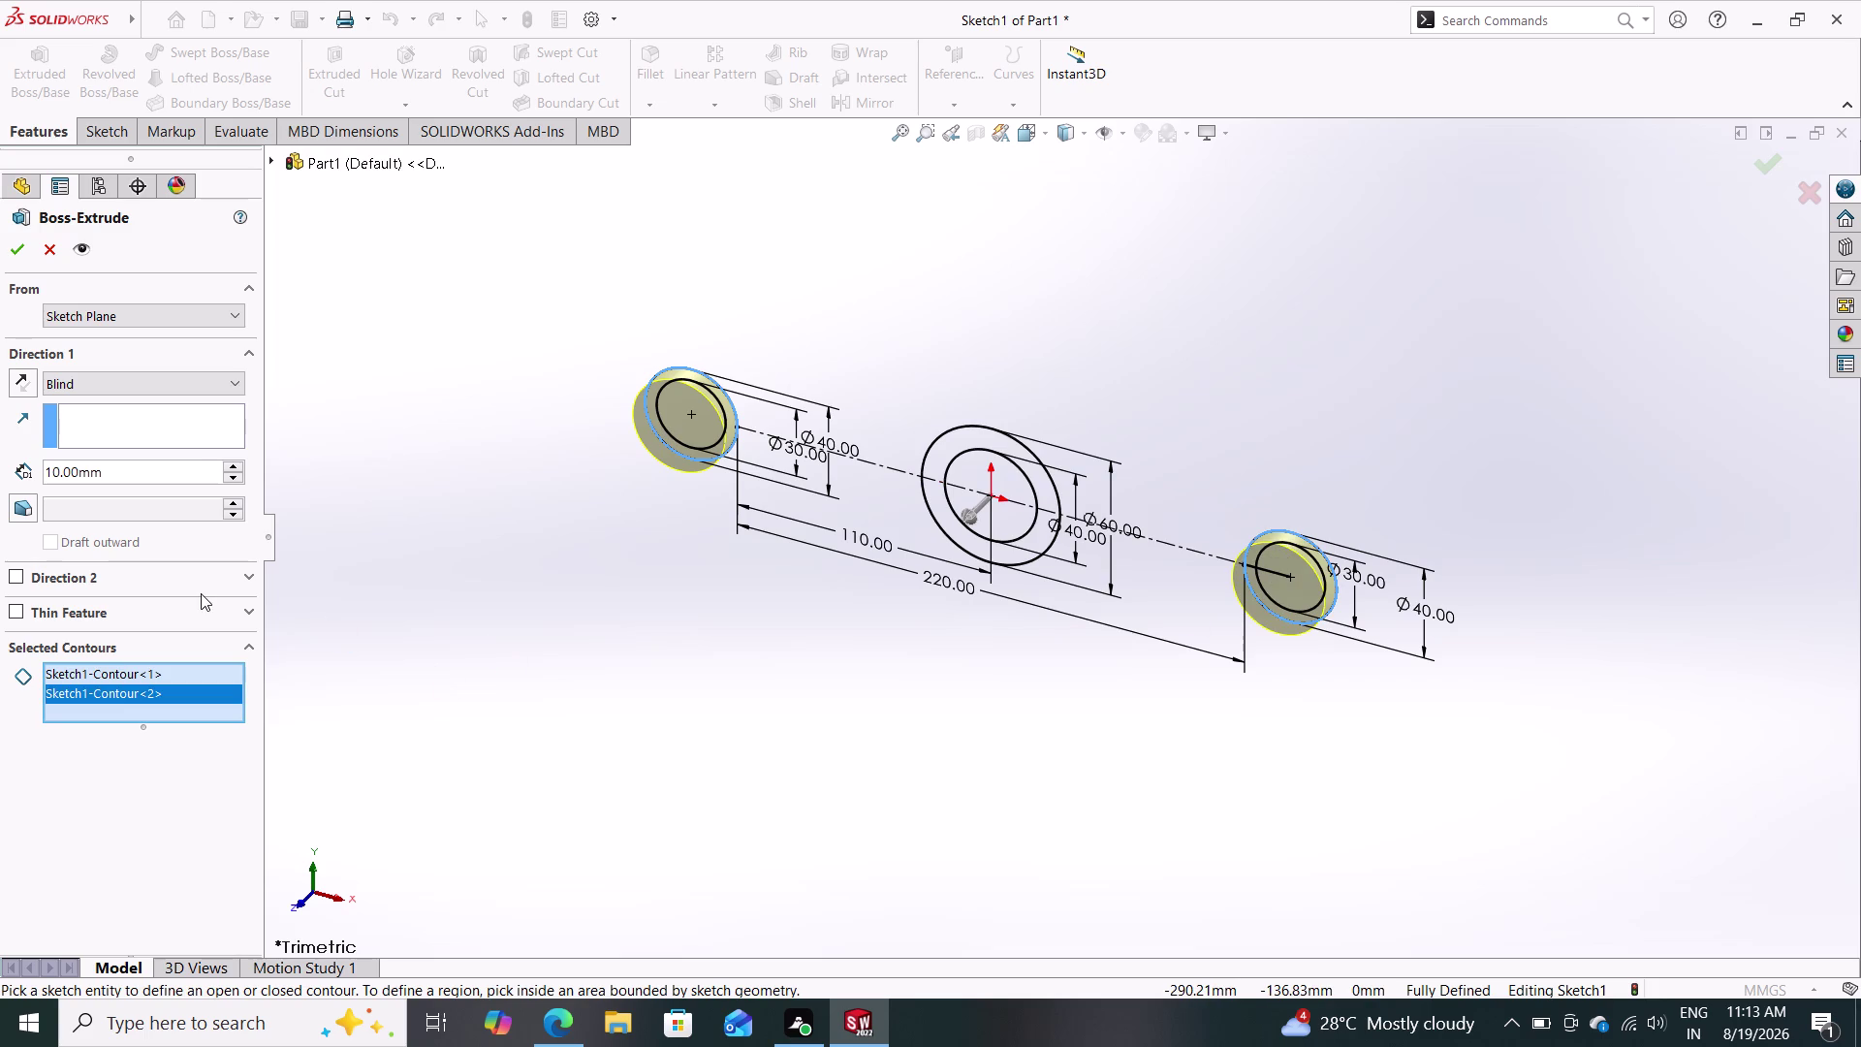
click(179, 377)
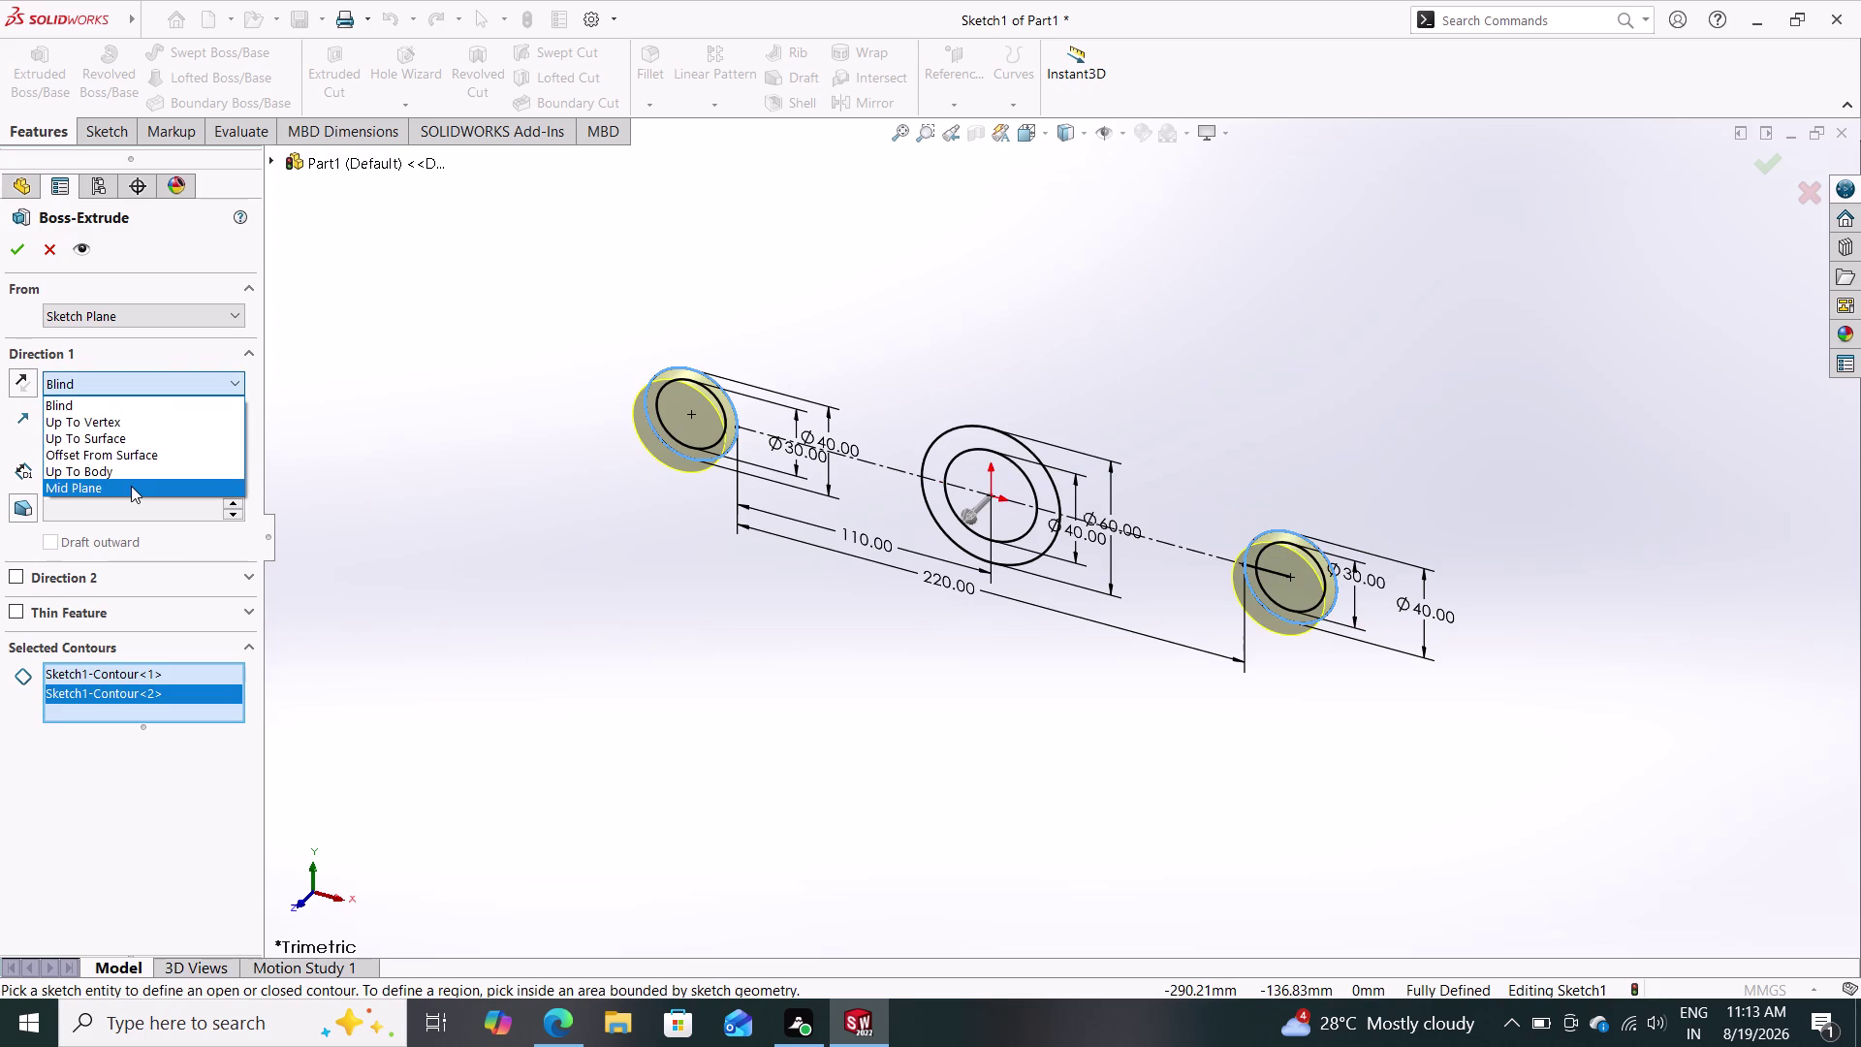
click(131, 486)
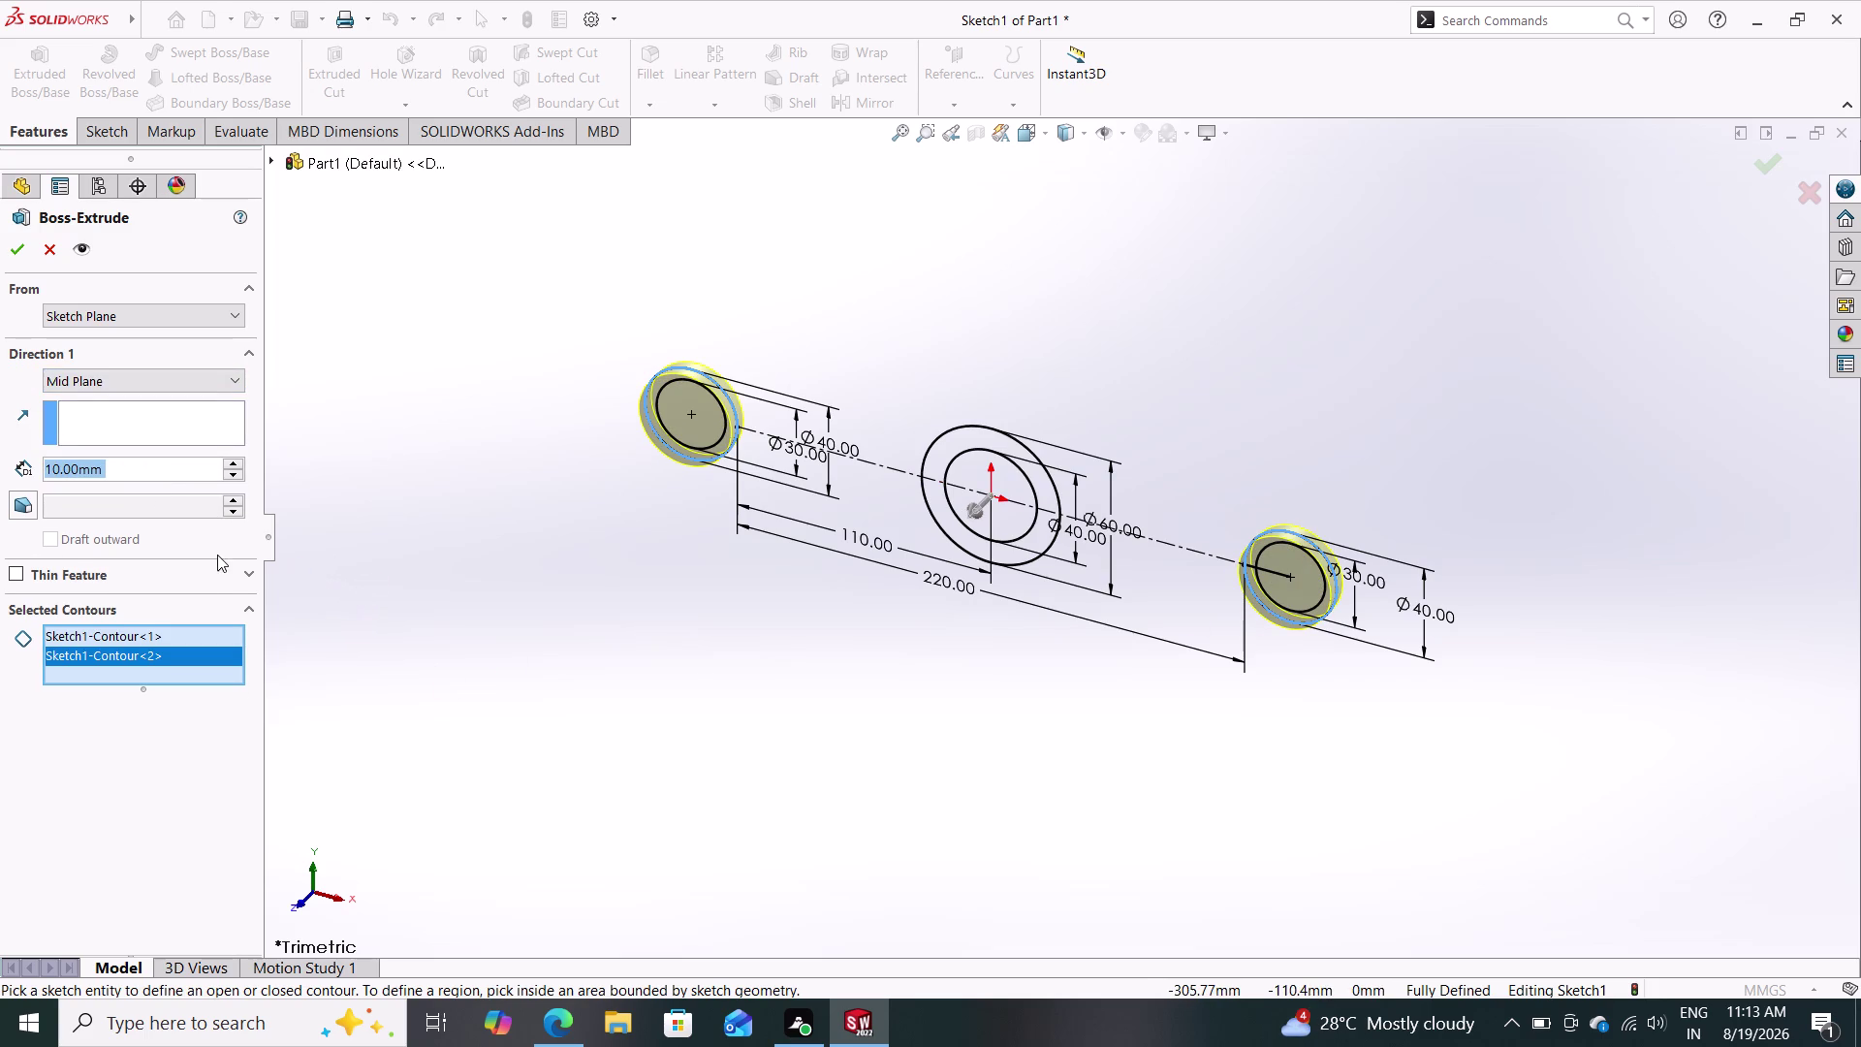
text(30)
key(Return)
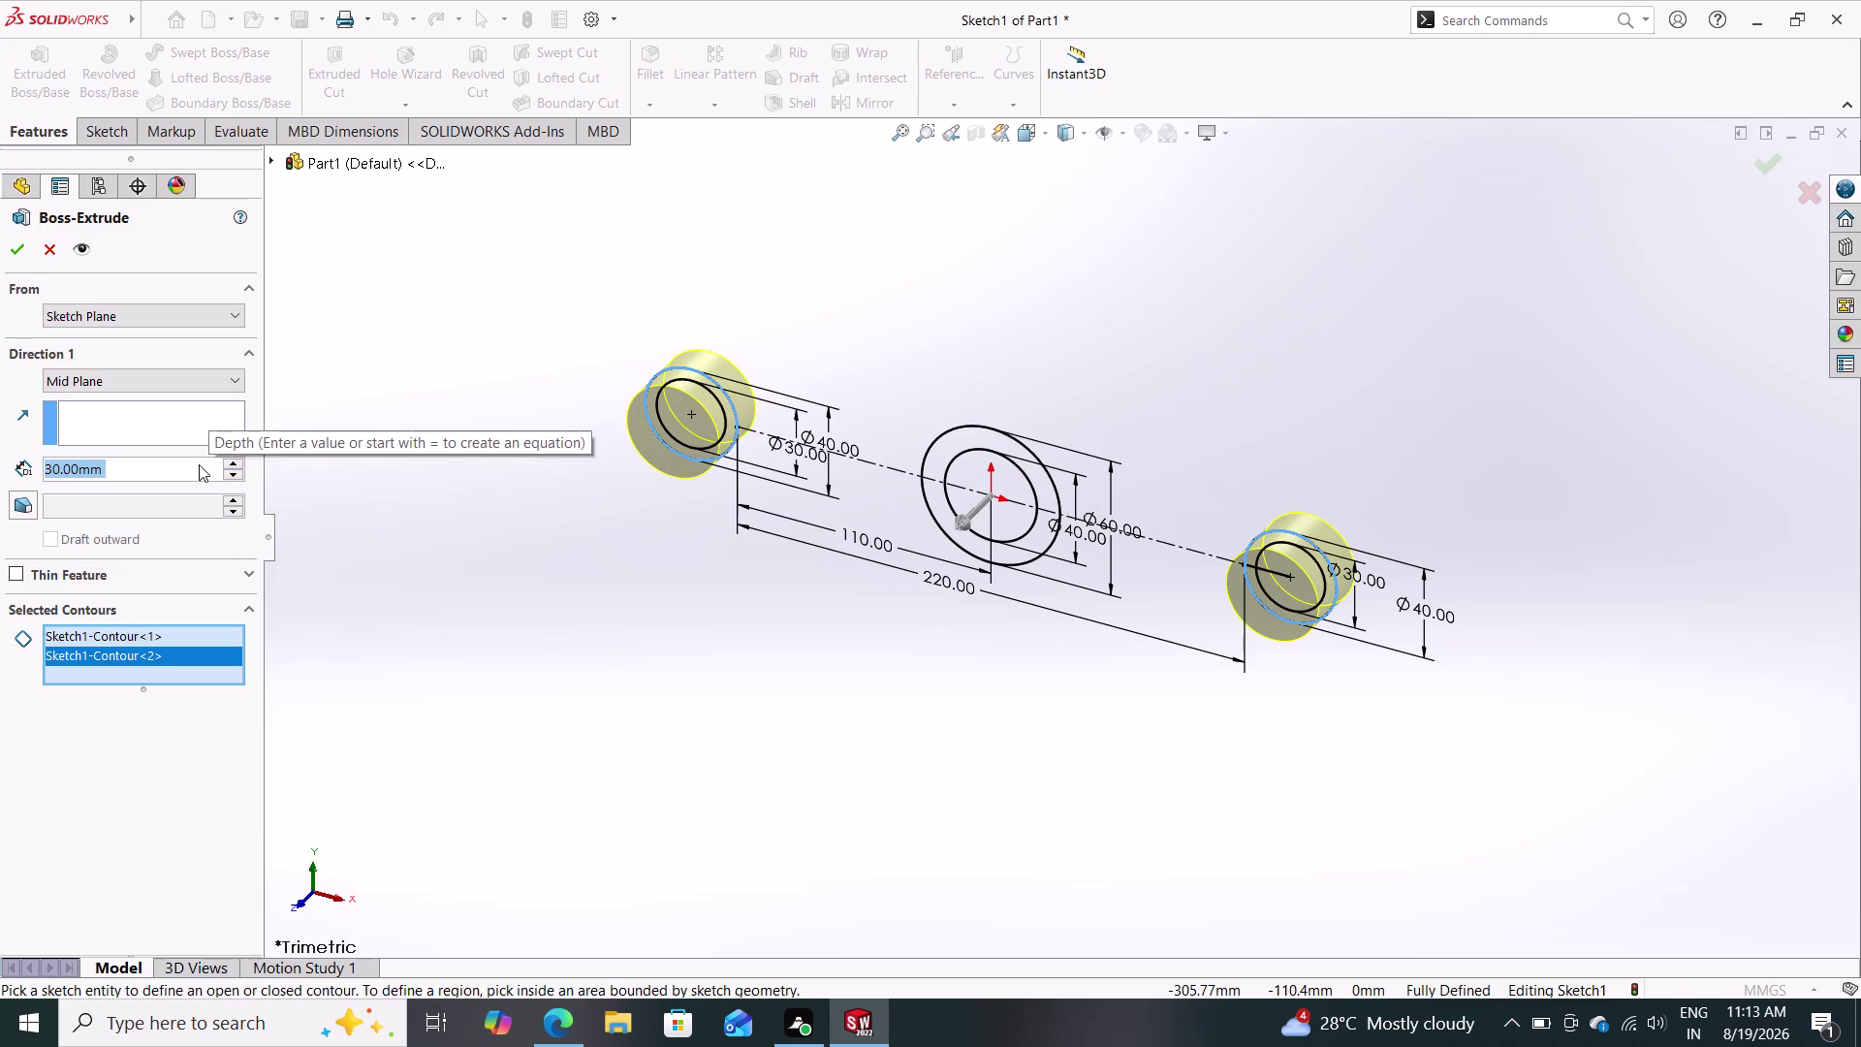
click(16, 247)
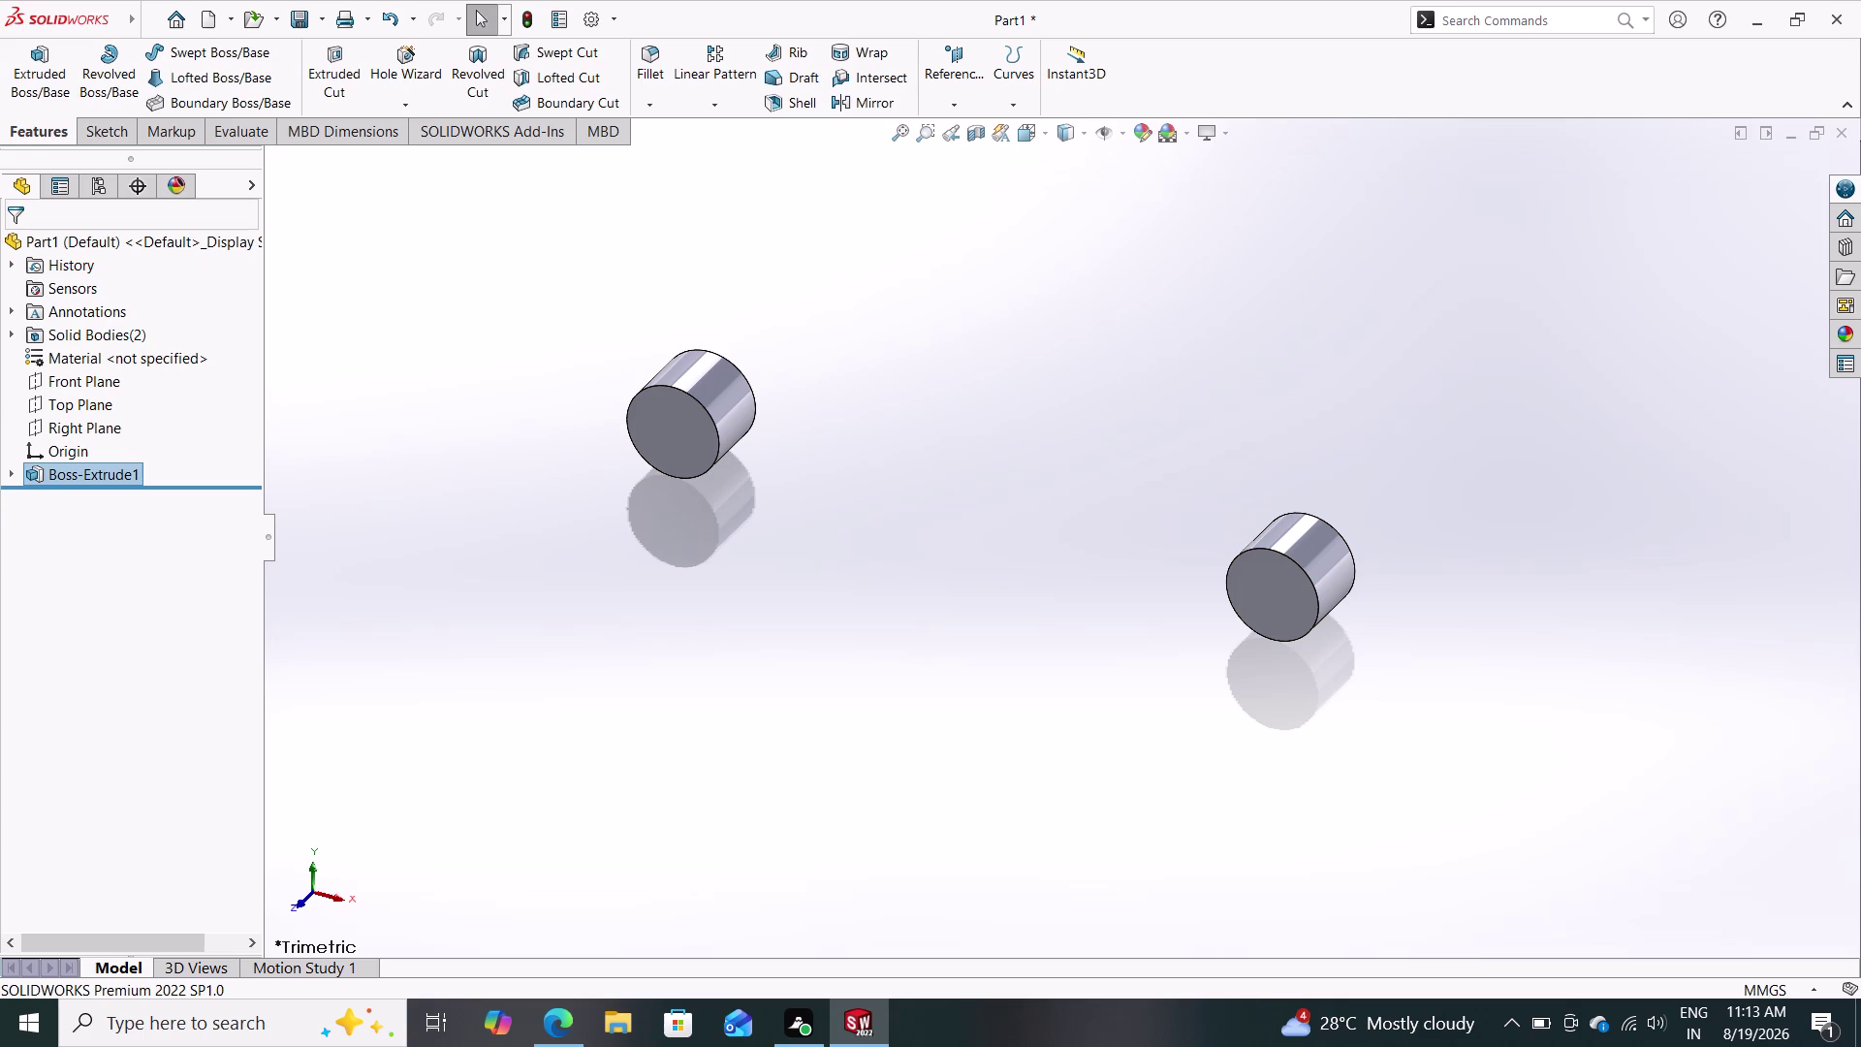
Start a trial sketch on the Right Plane.
click(98, 128)
click(52, 134)
click(96, 422)
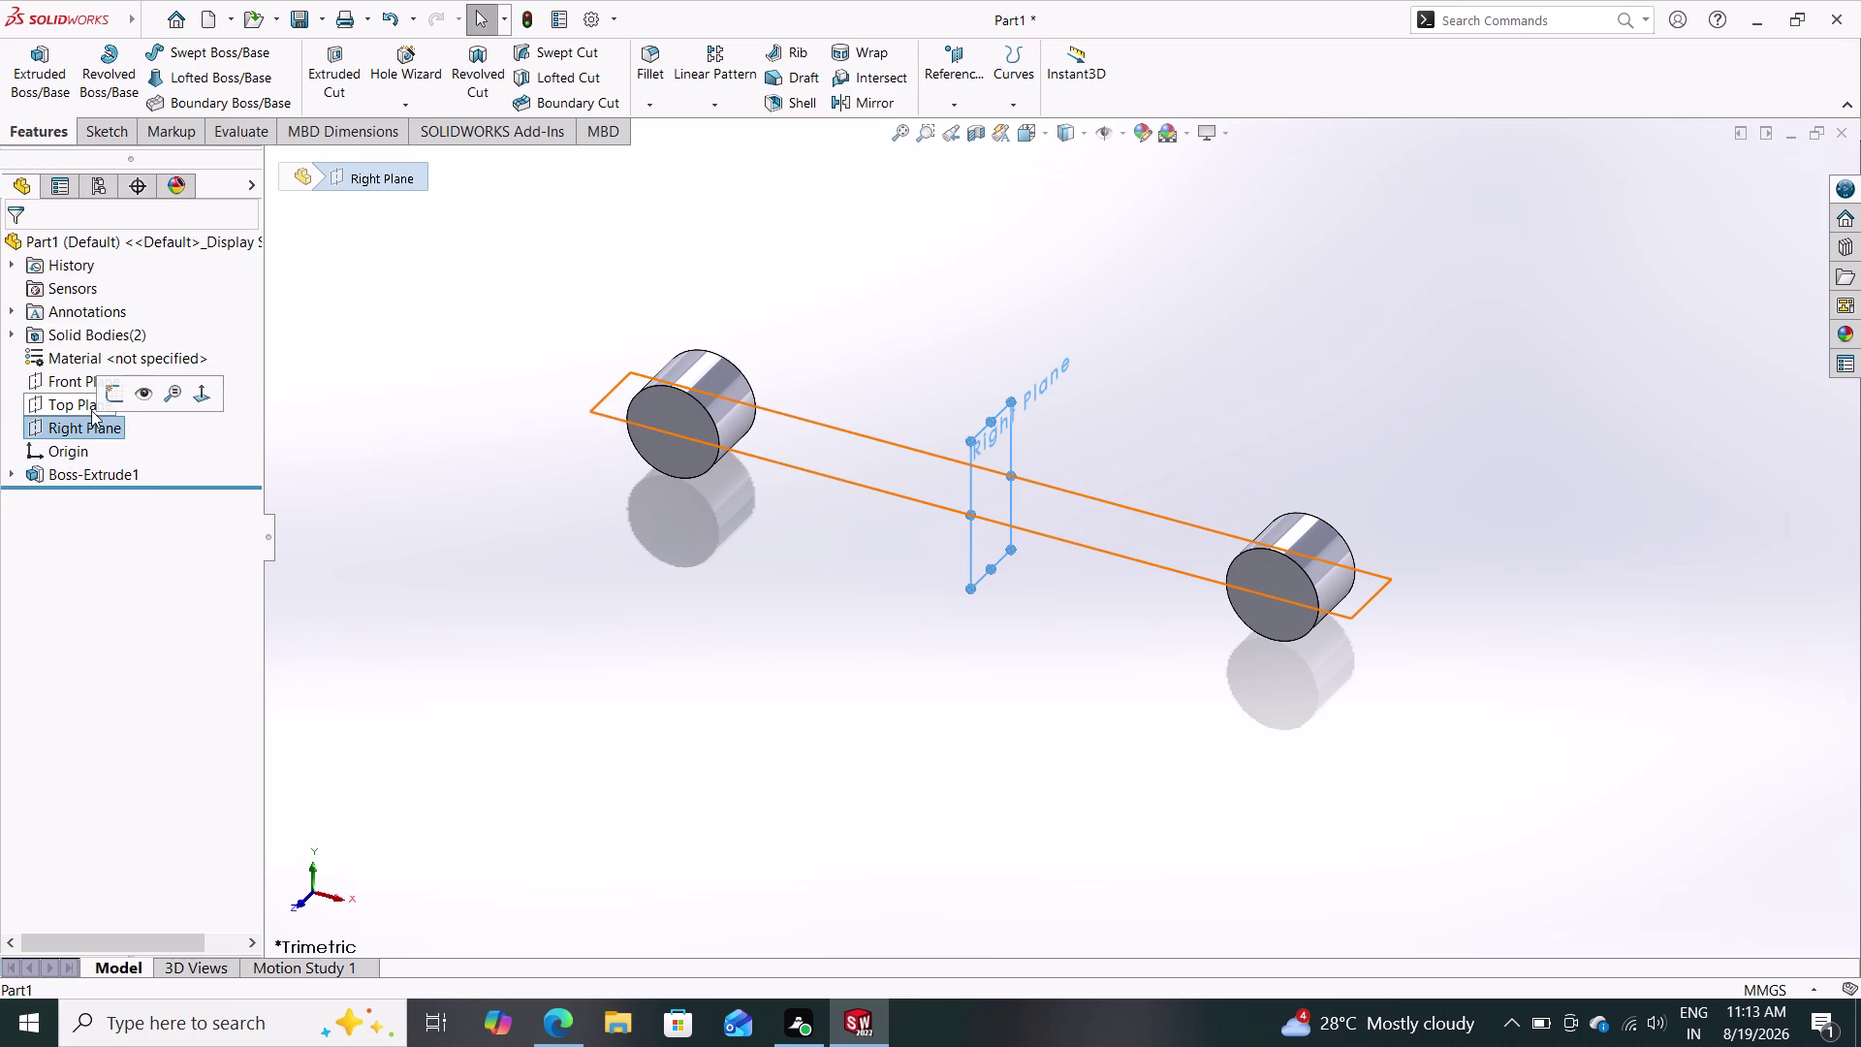
click(89, 408)
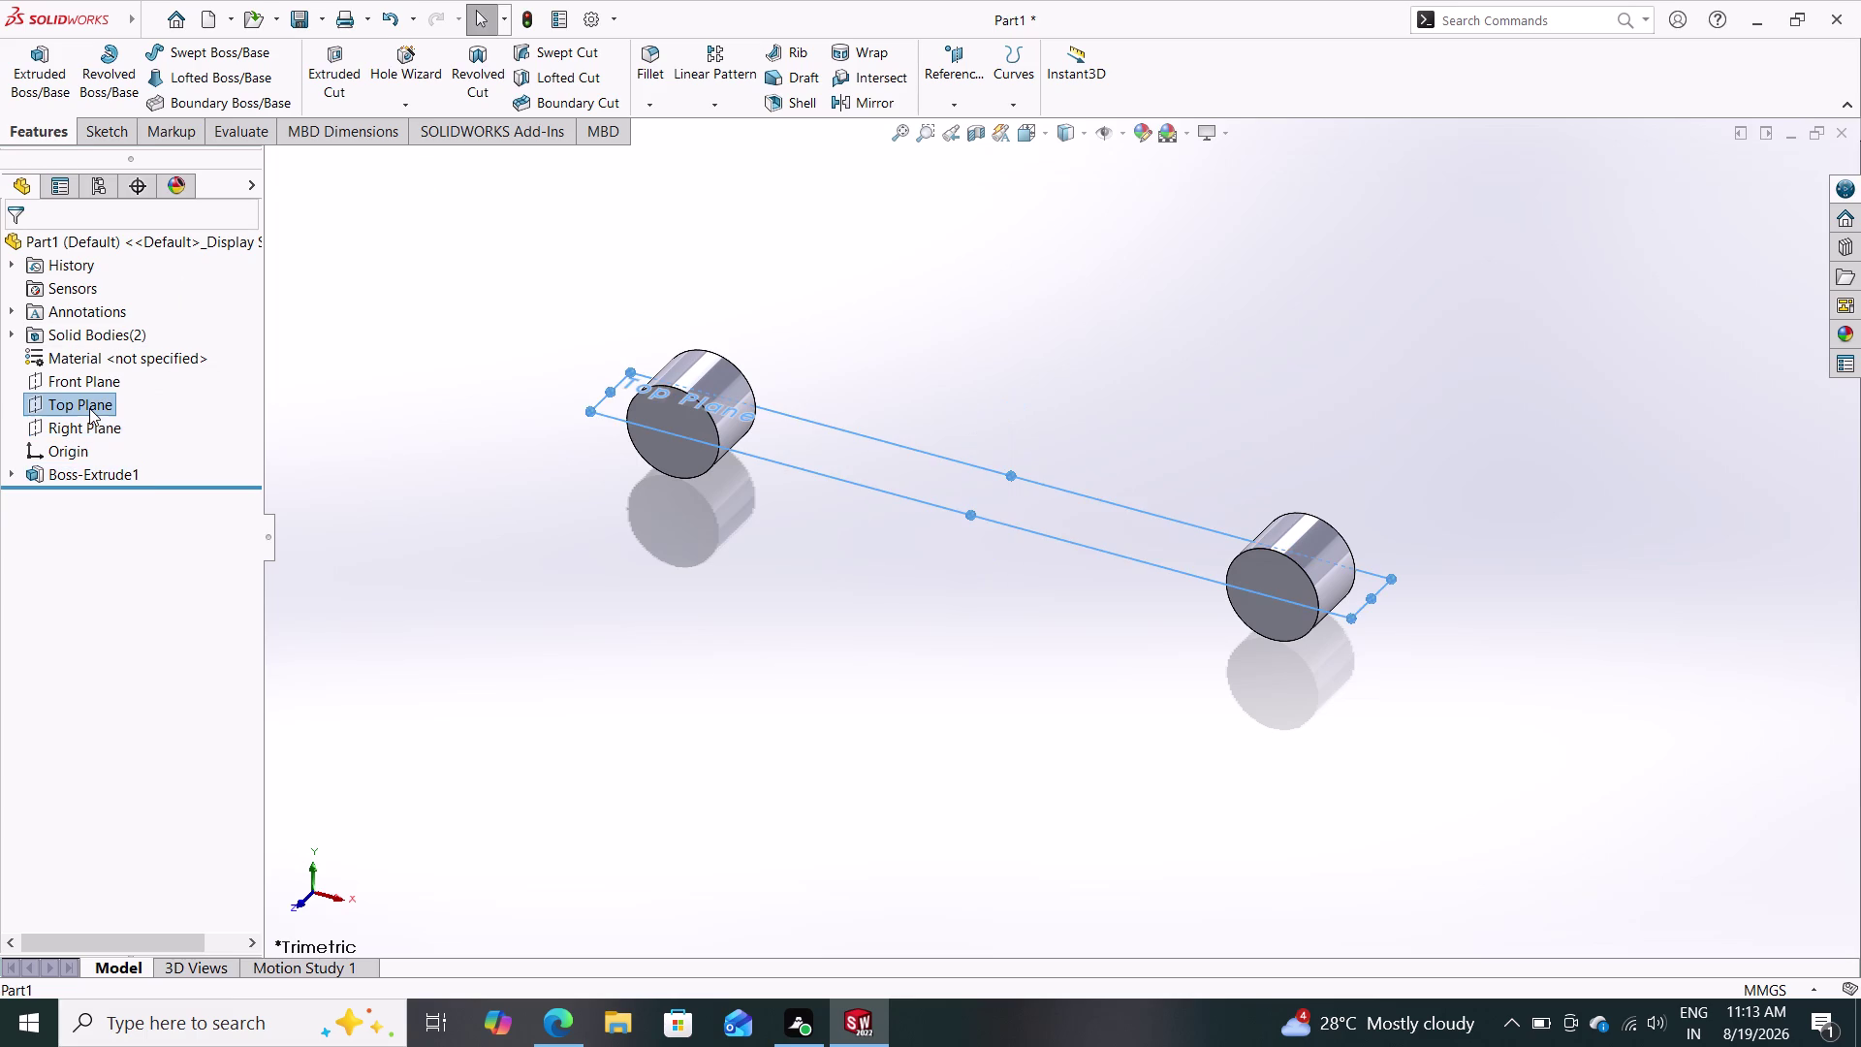
click(89, 427)
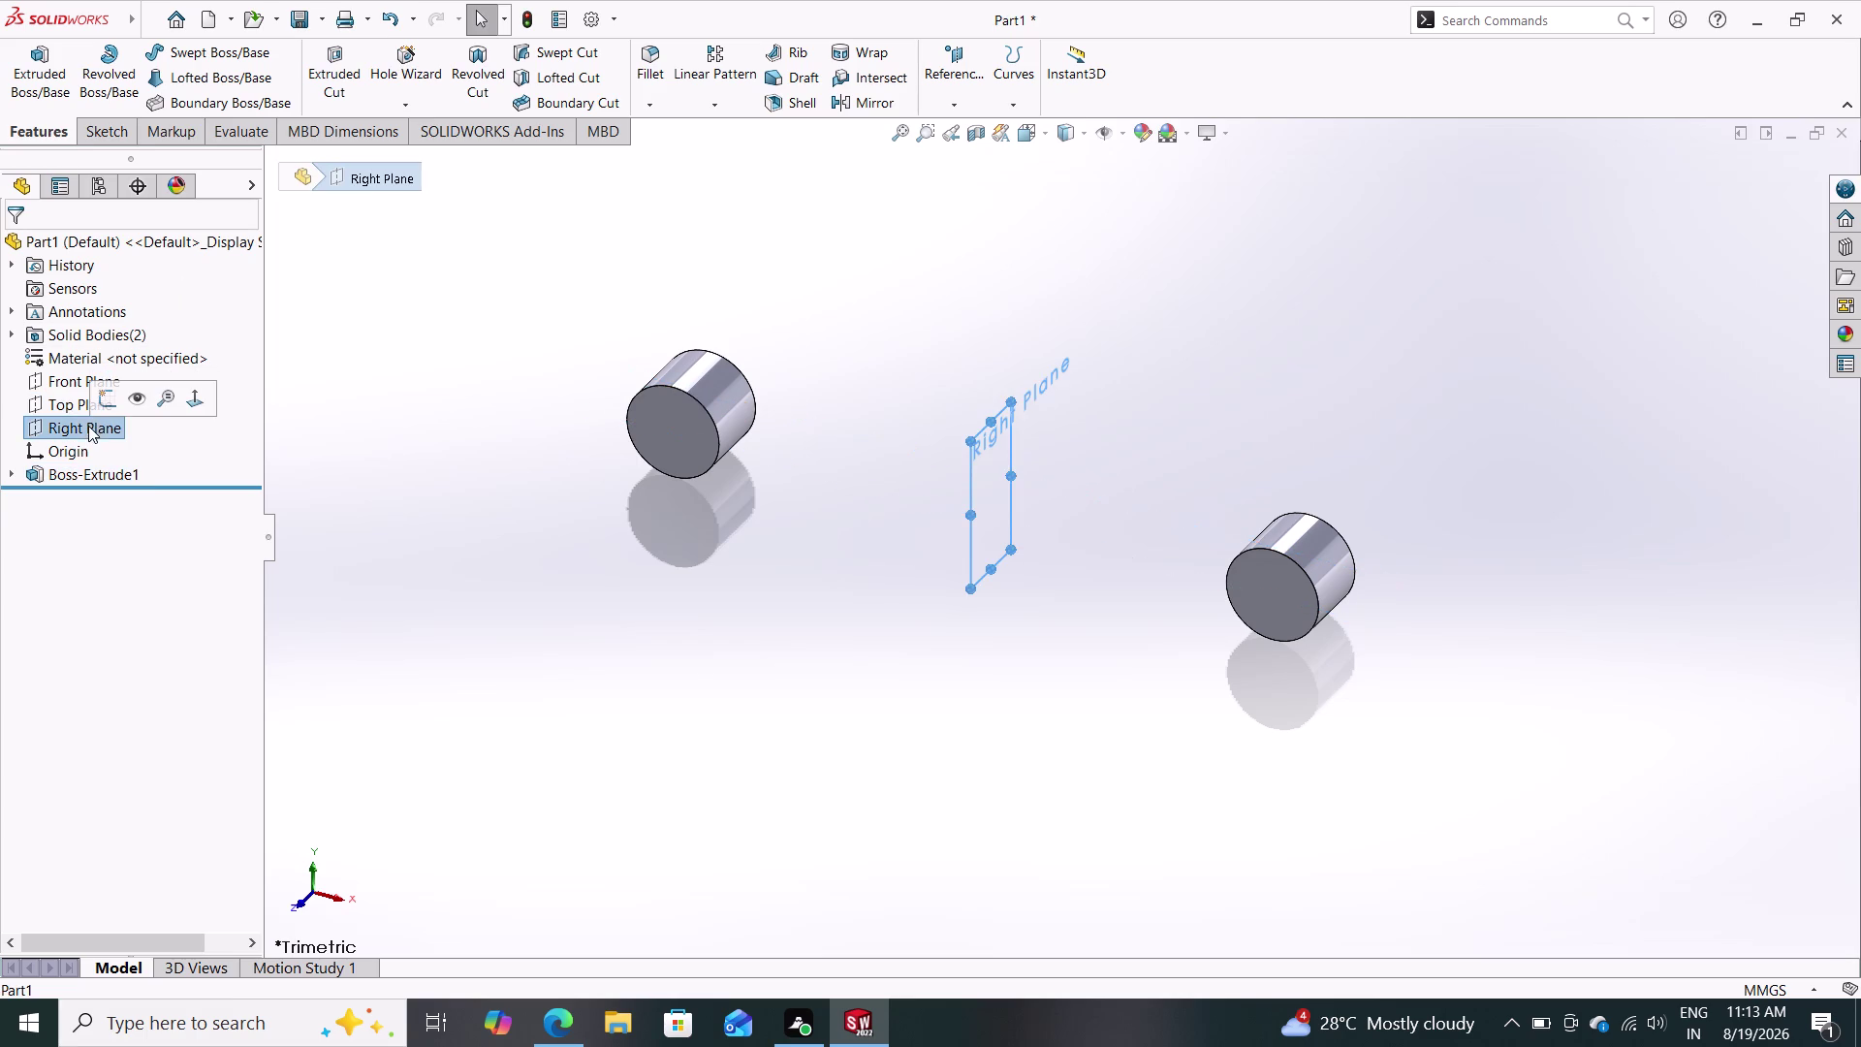
click(108, 388)
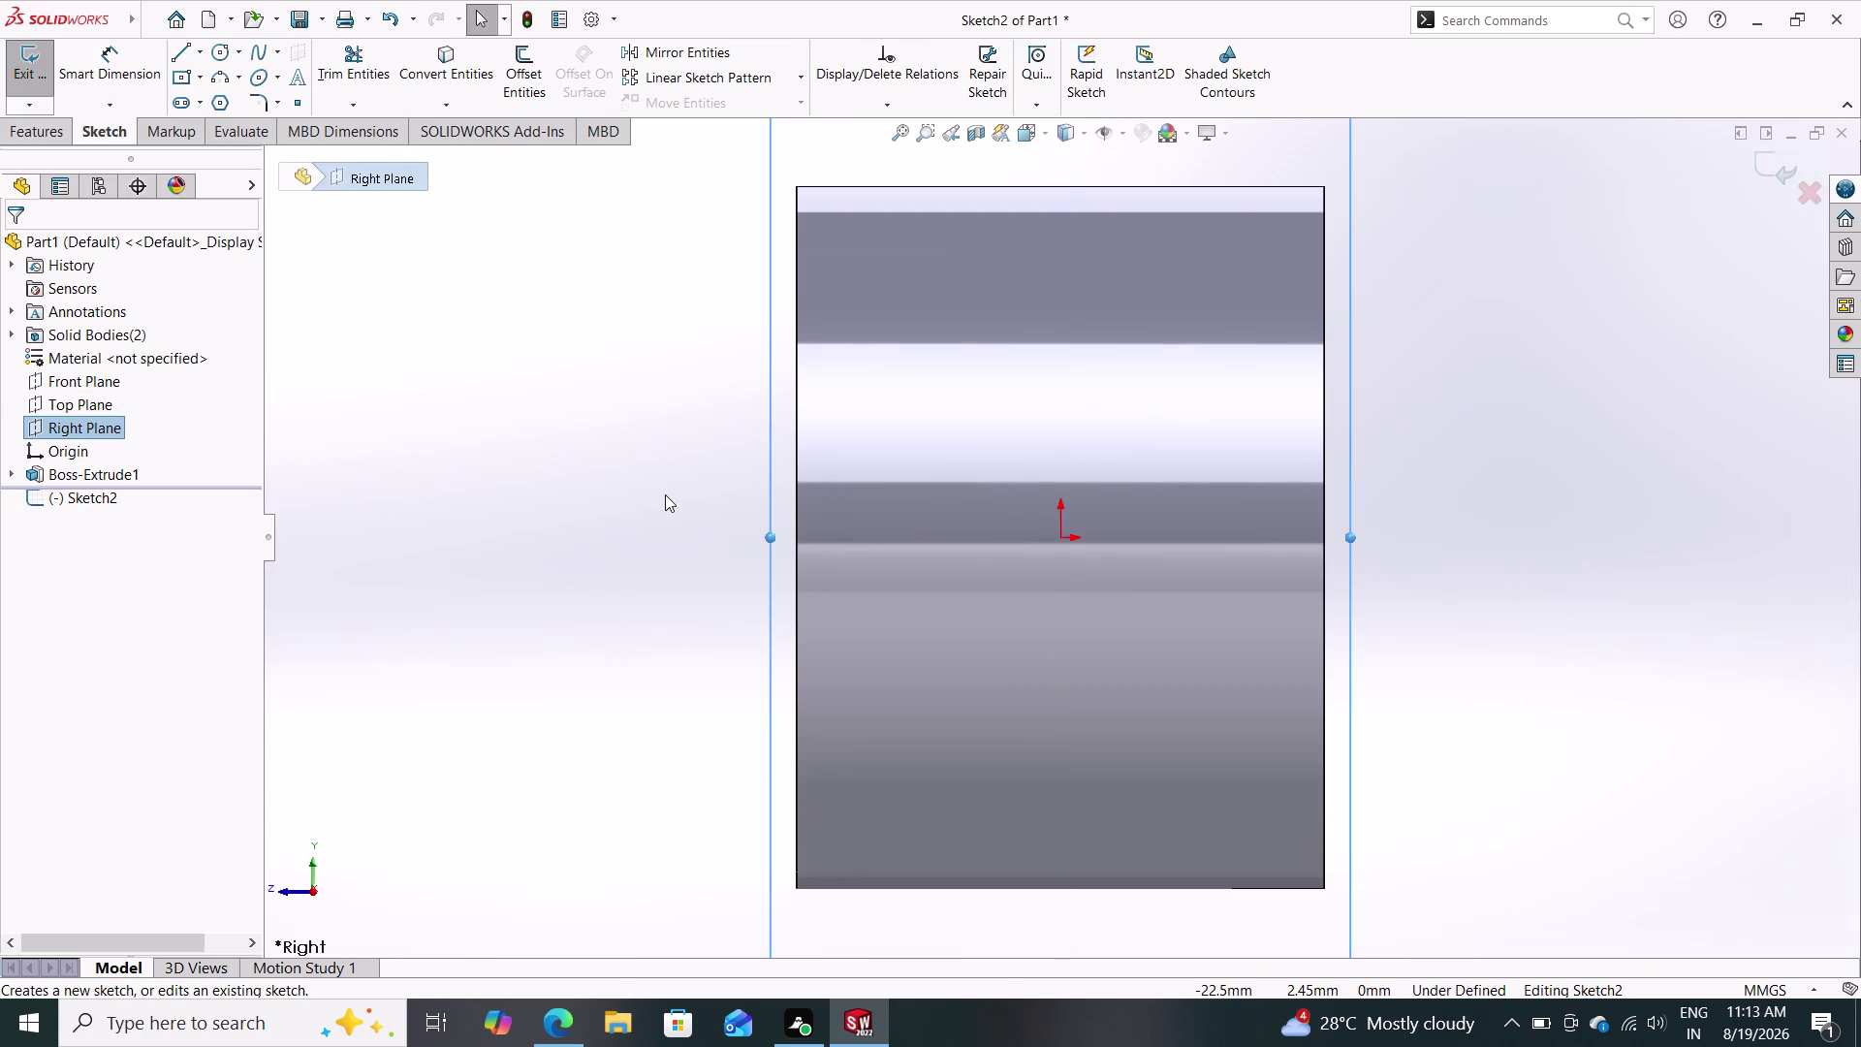
scroll(down, 3)
scroll(up, 3)
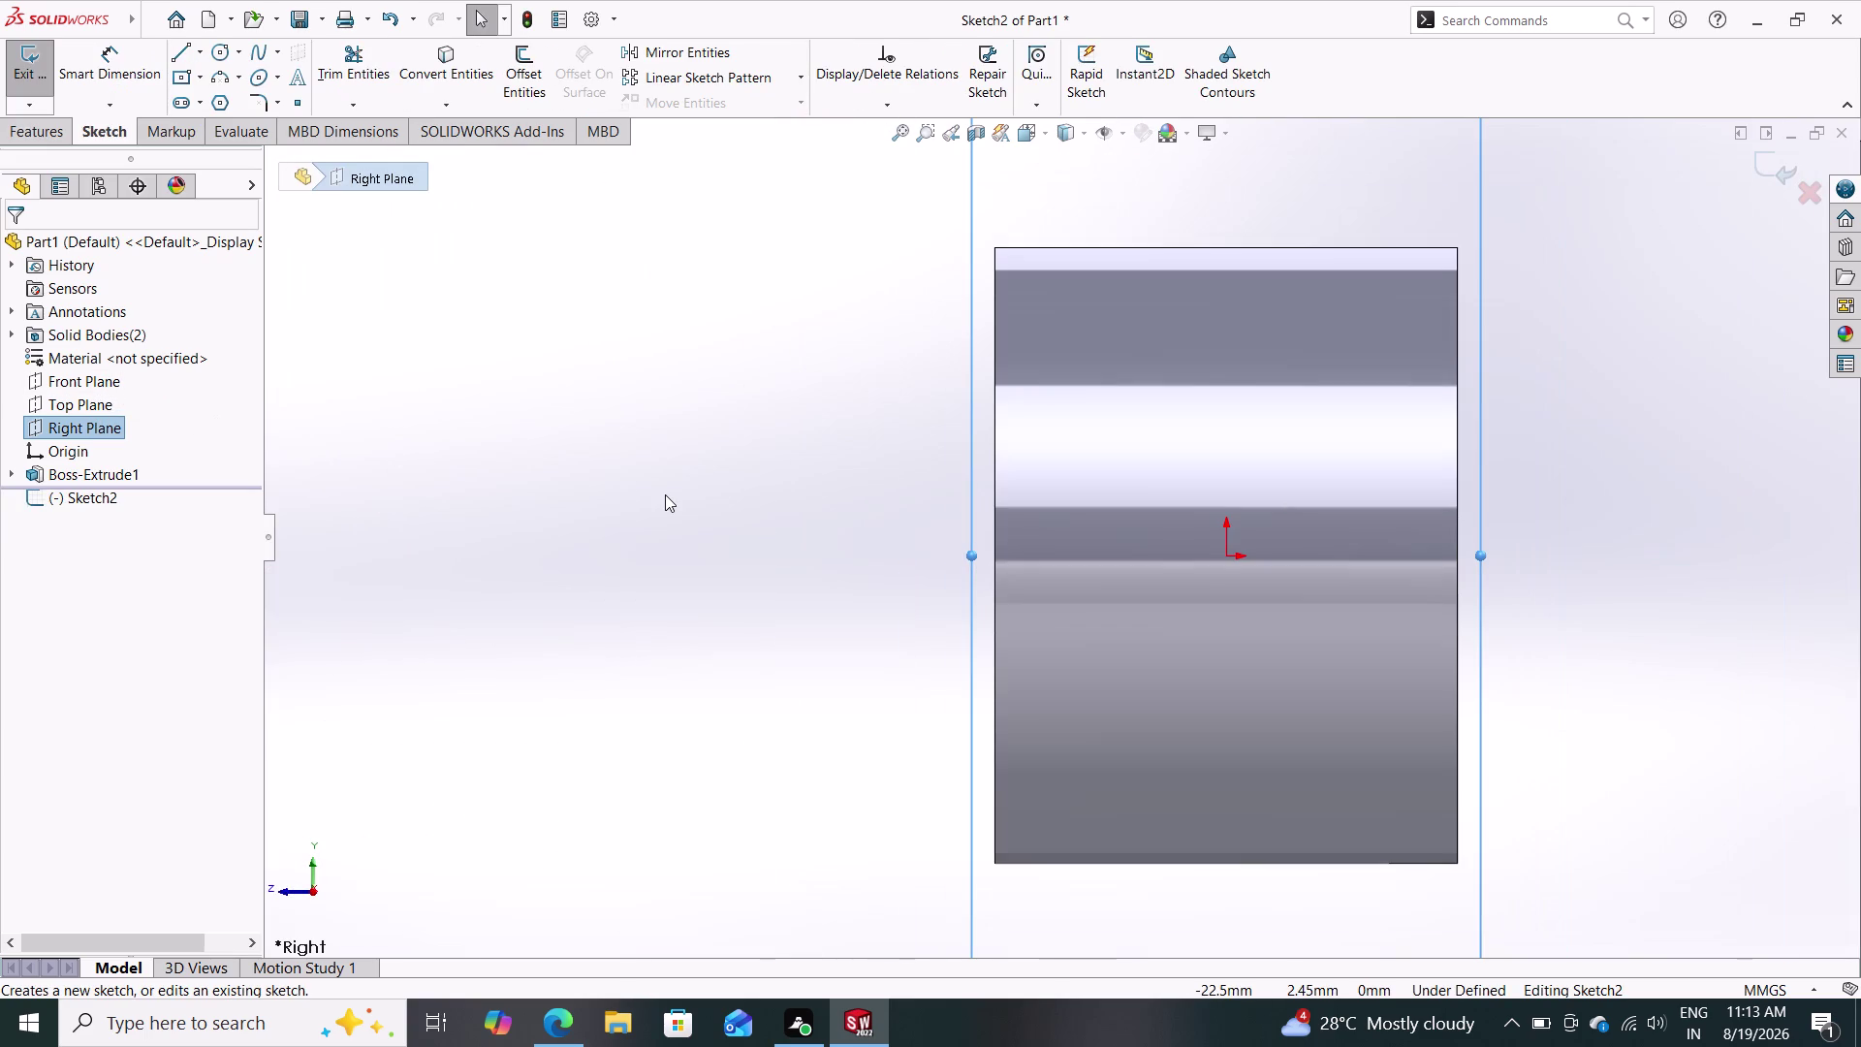
Abandon the Right Plane sketch and open Sketch3 on the Front Plane.
click(59, 403)
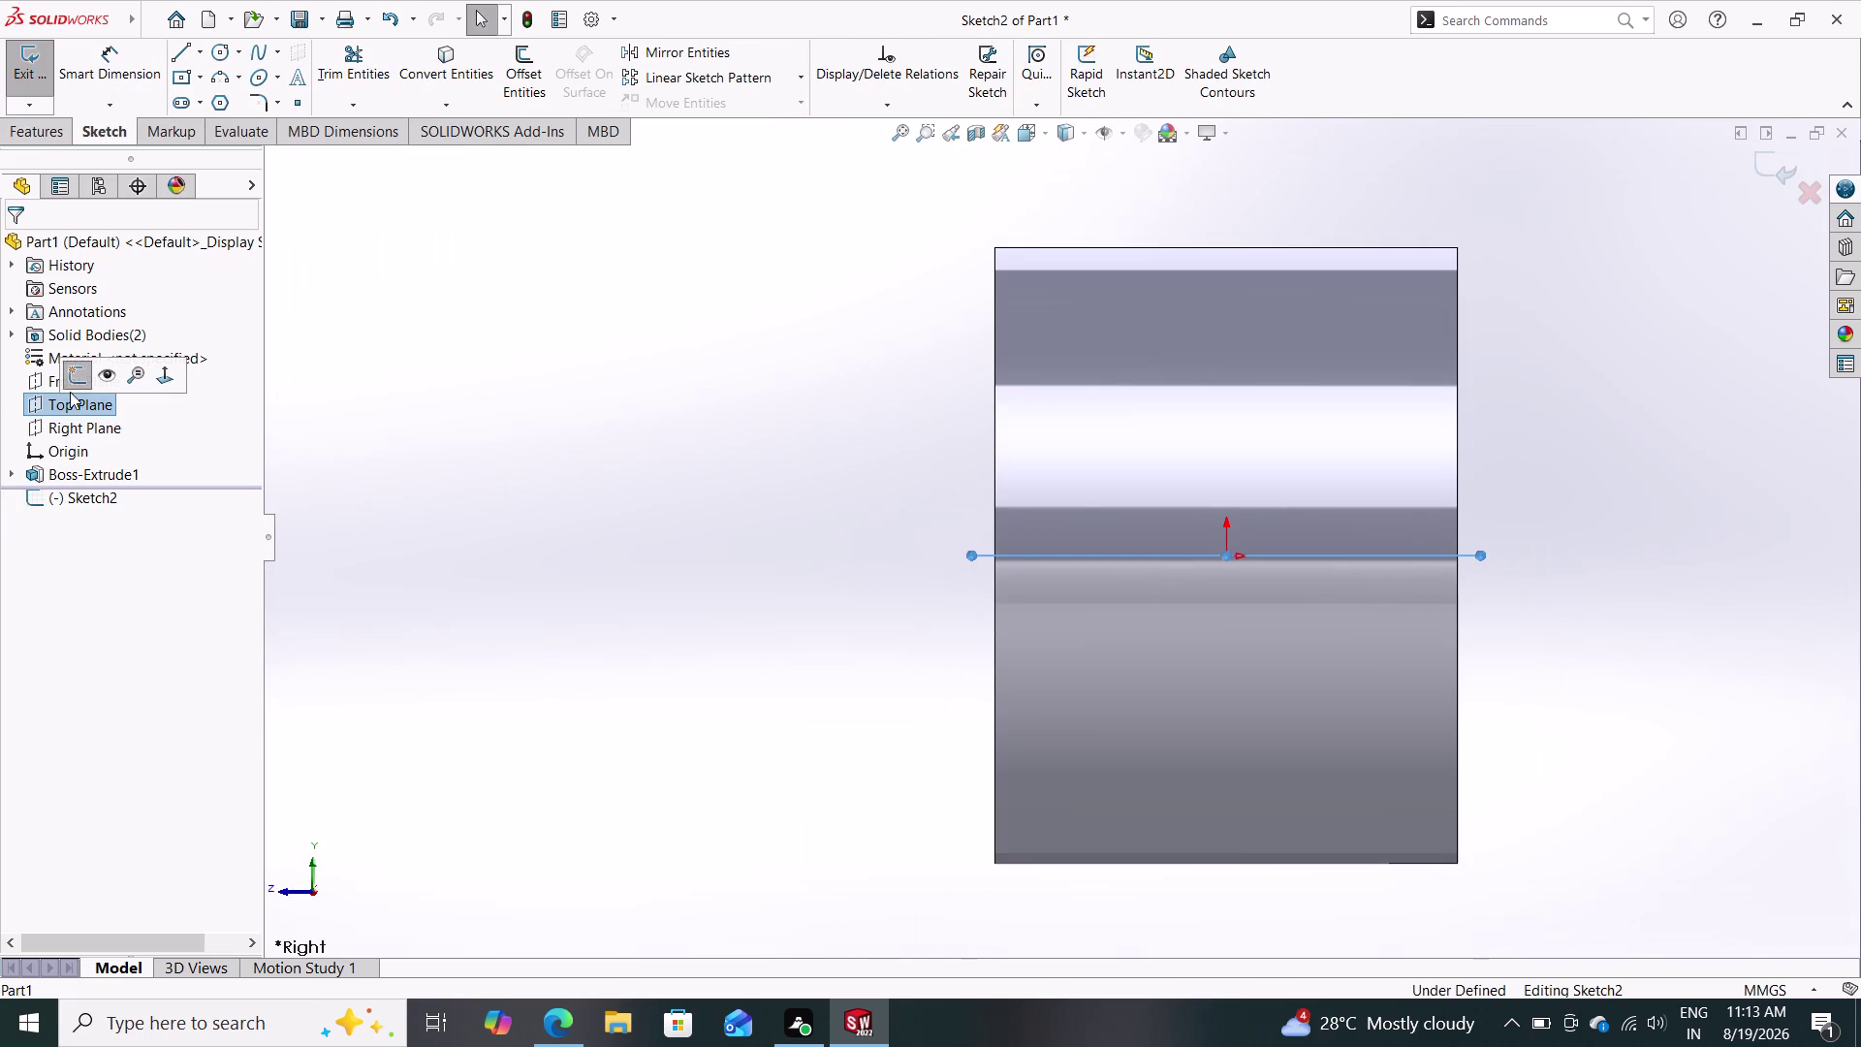
click(78, 375)
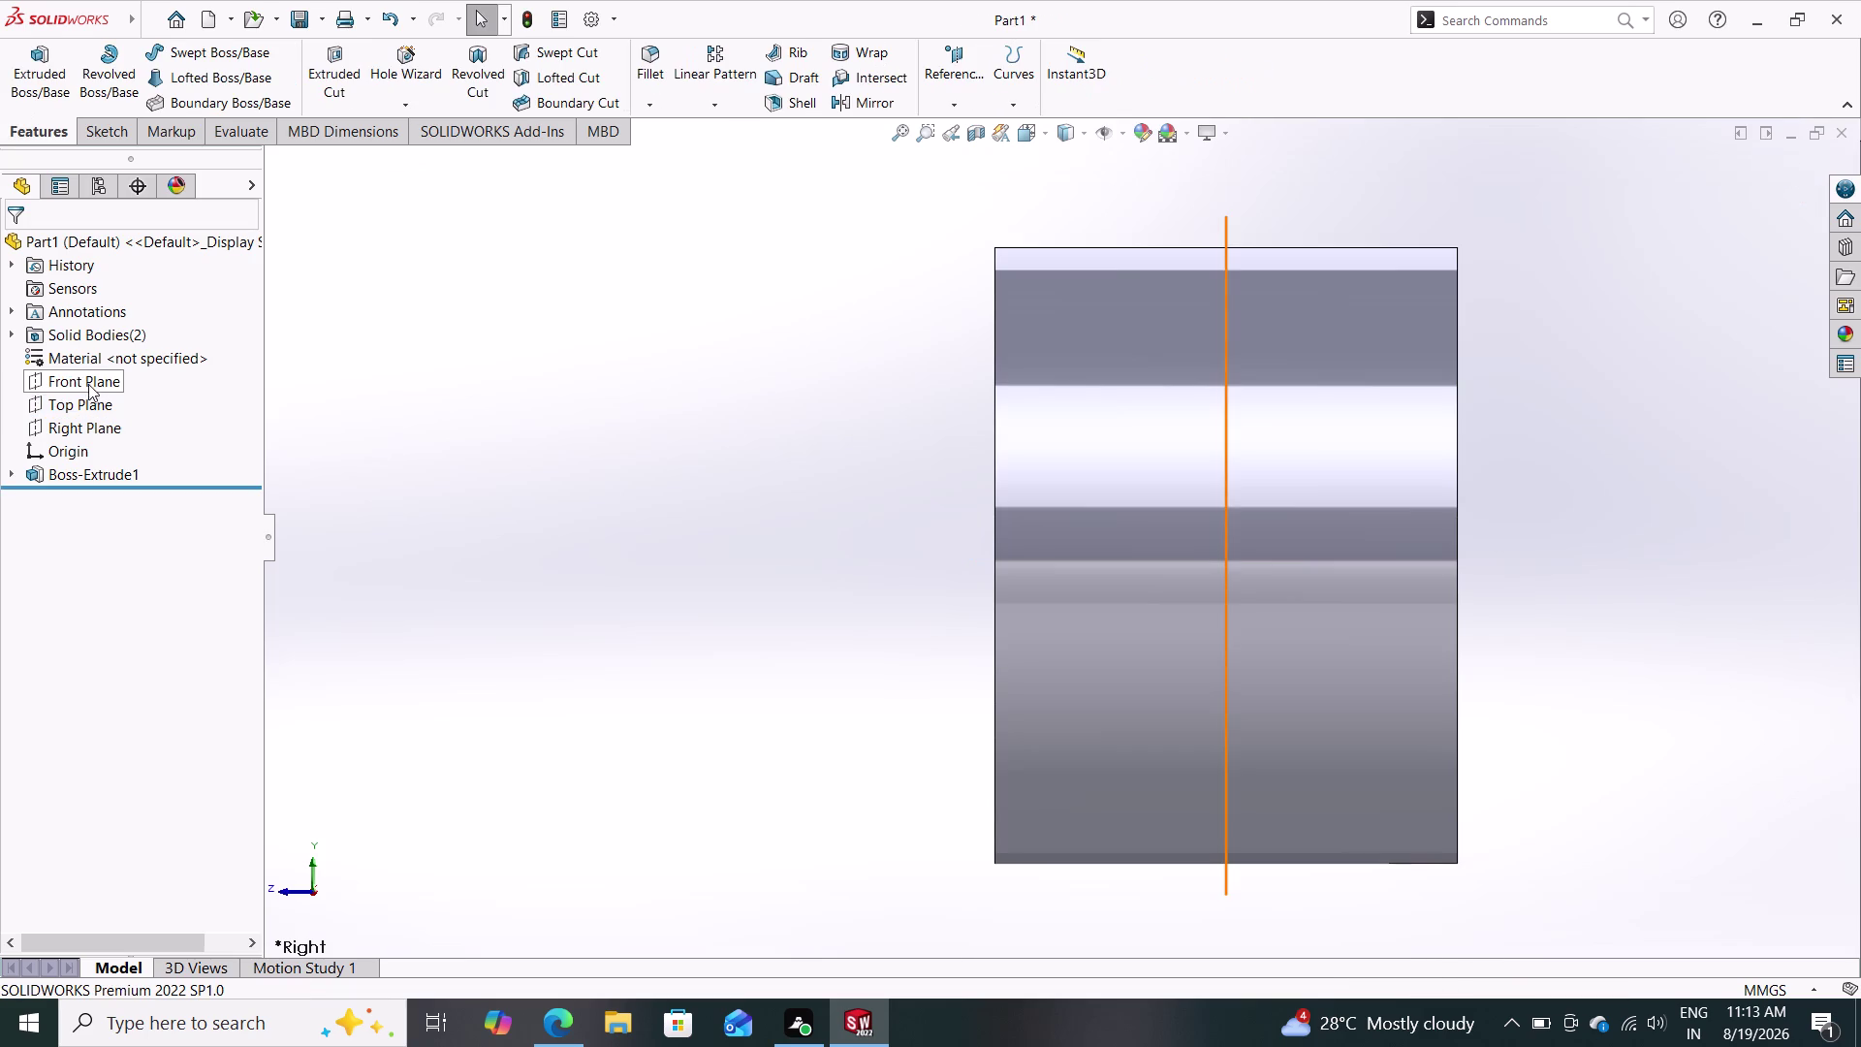
click(87, 378)
click(104, 354)
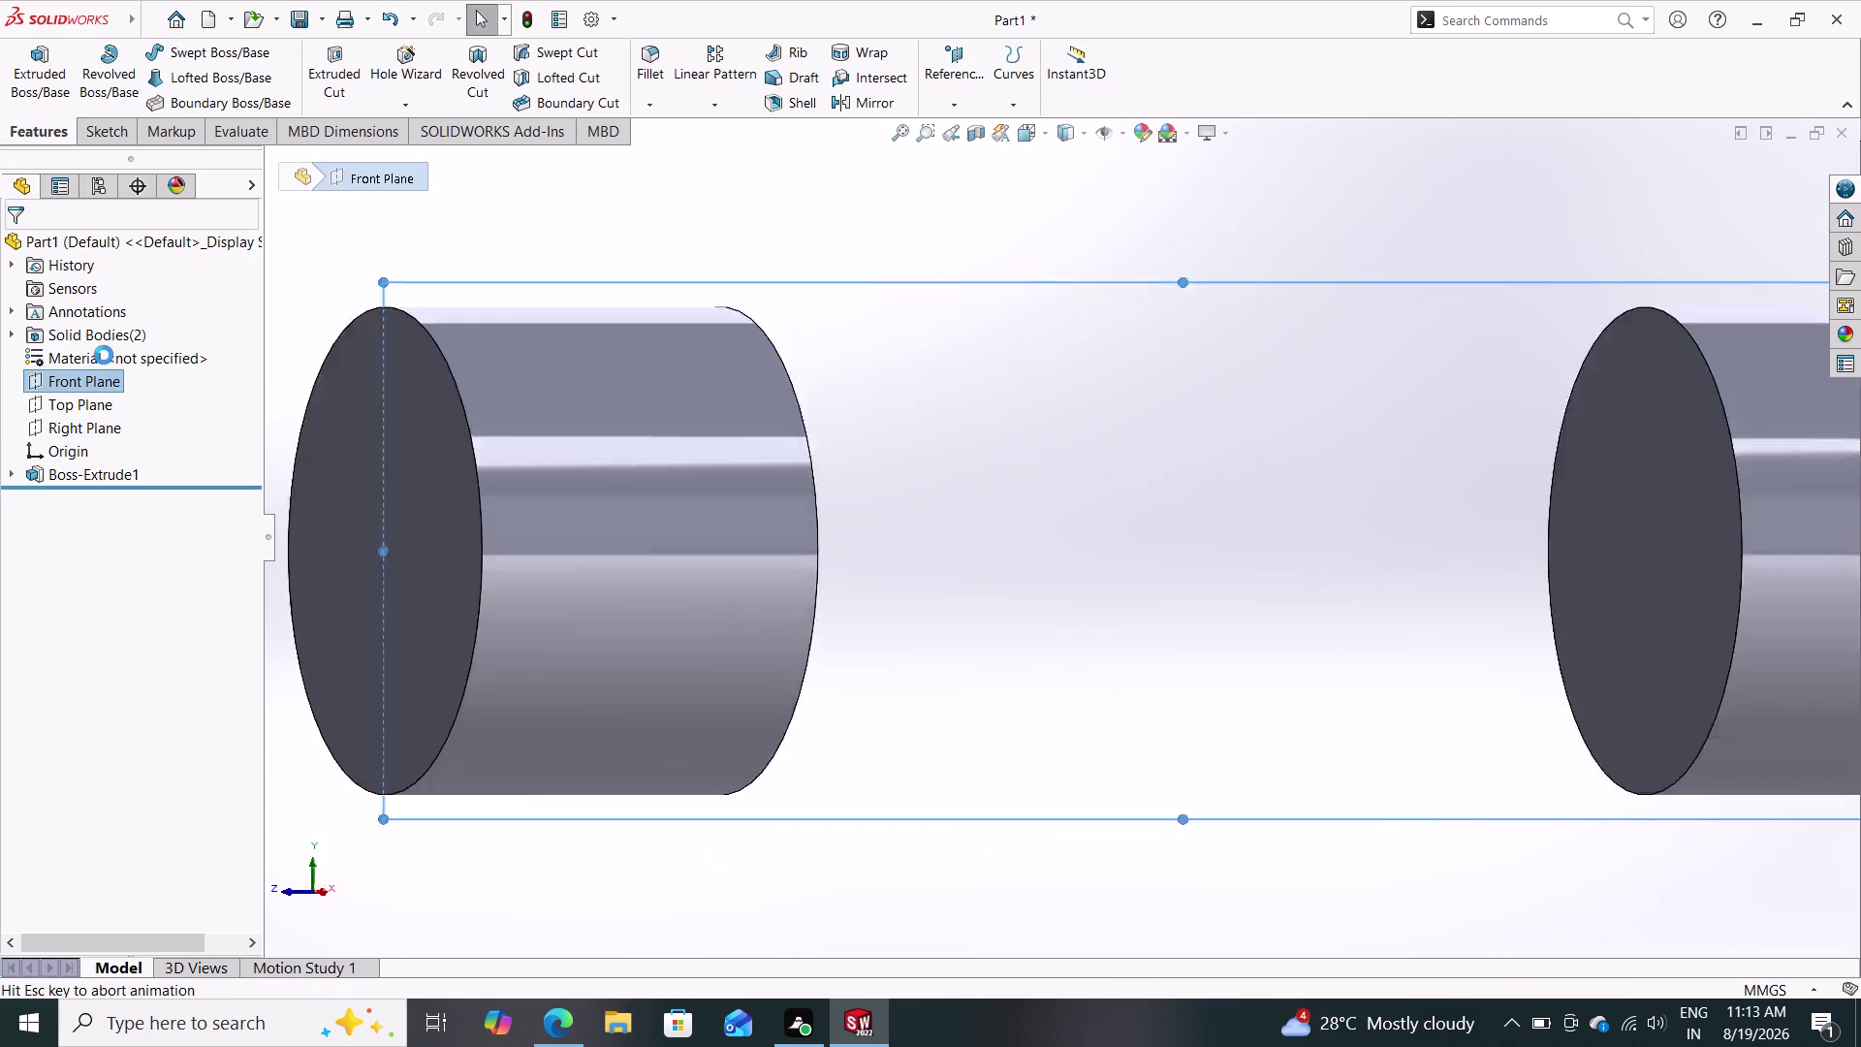
key(Escape)
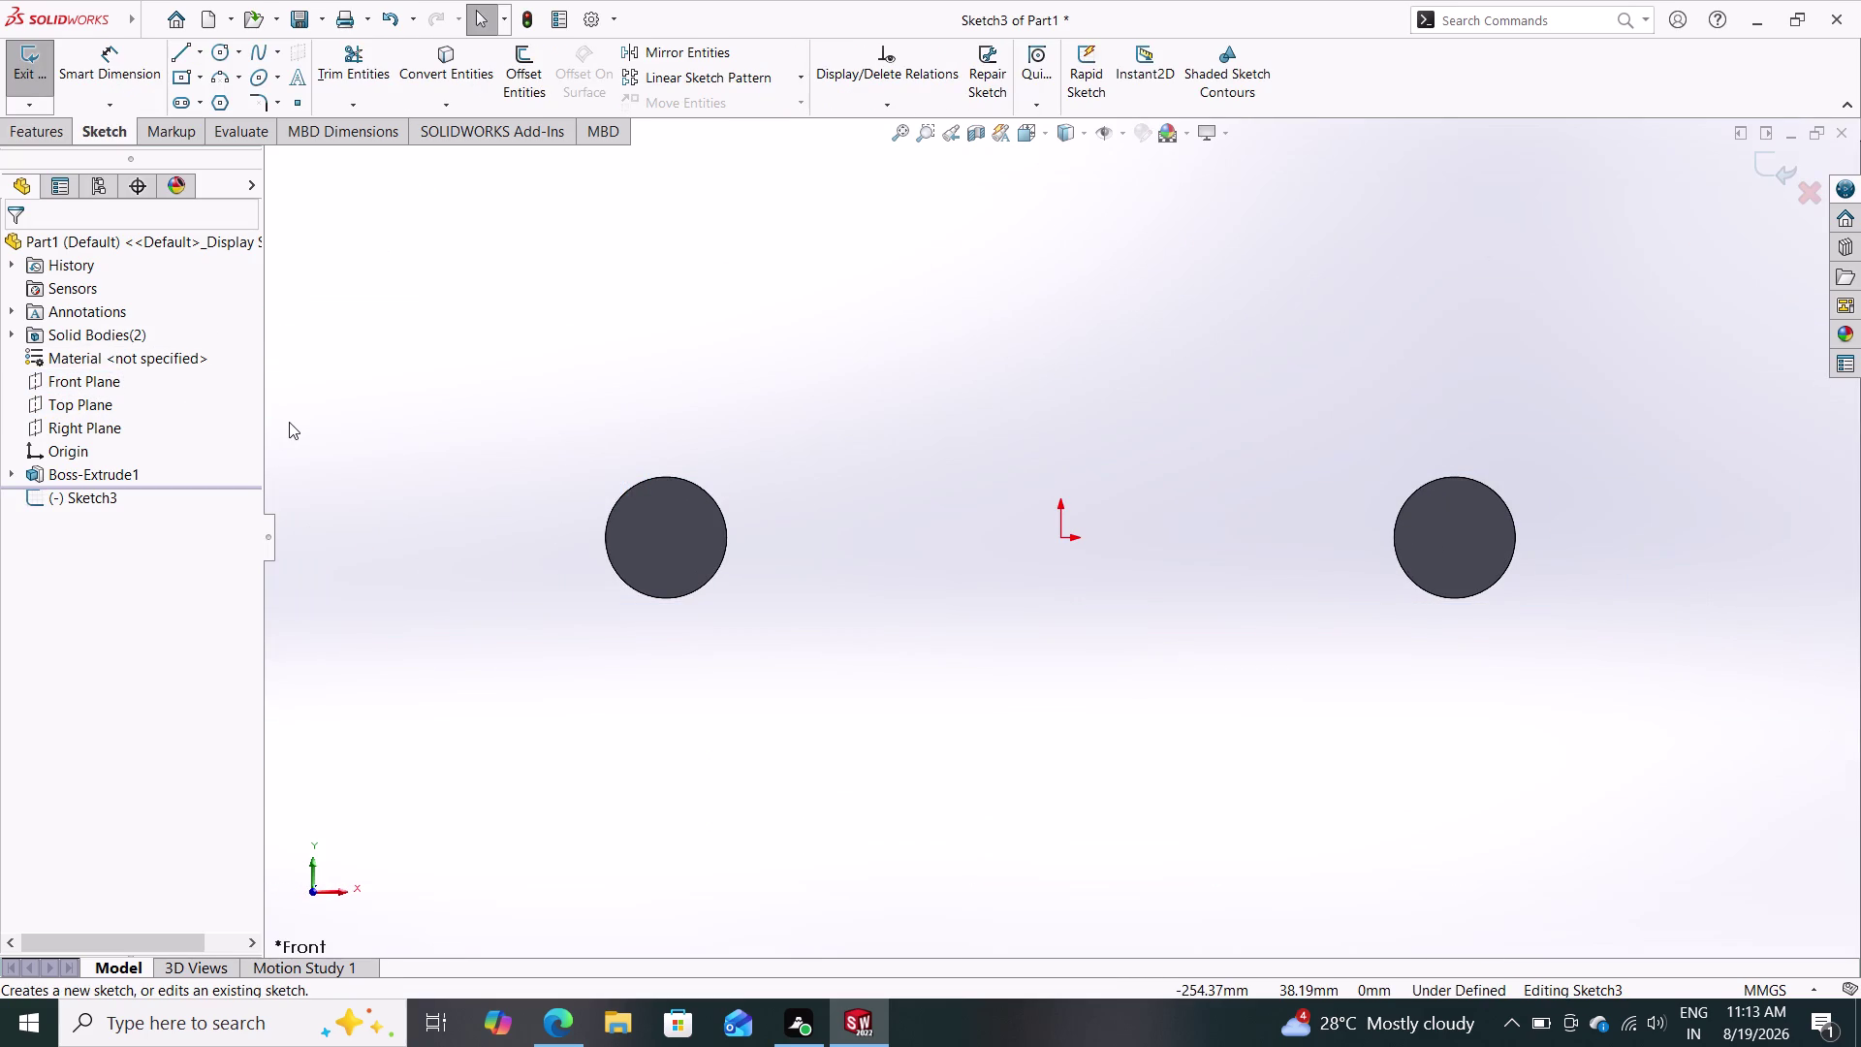
Draw two concentric circles centred on the origin.
click(222, 42)
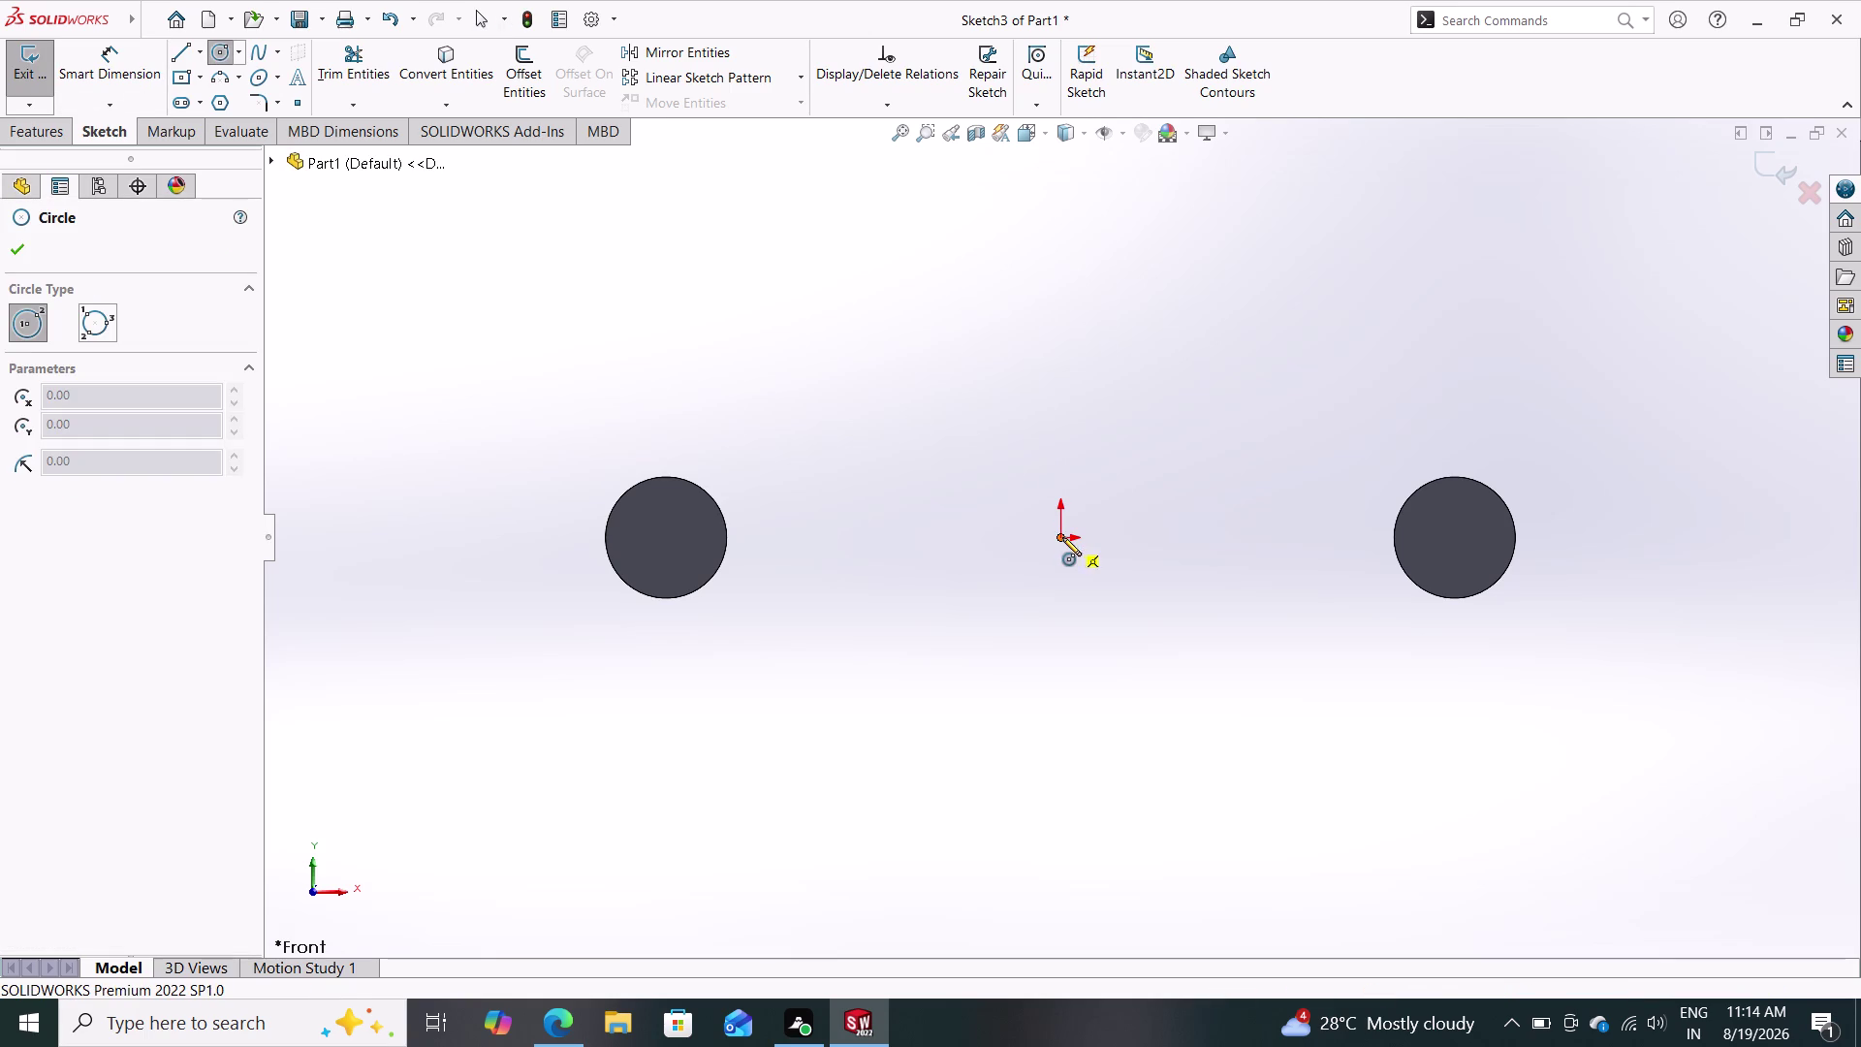
click(1062, 537)
click(1097, 620)
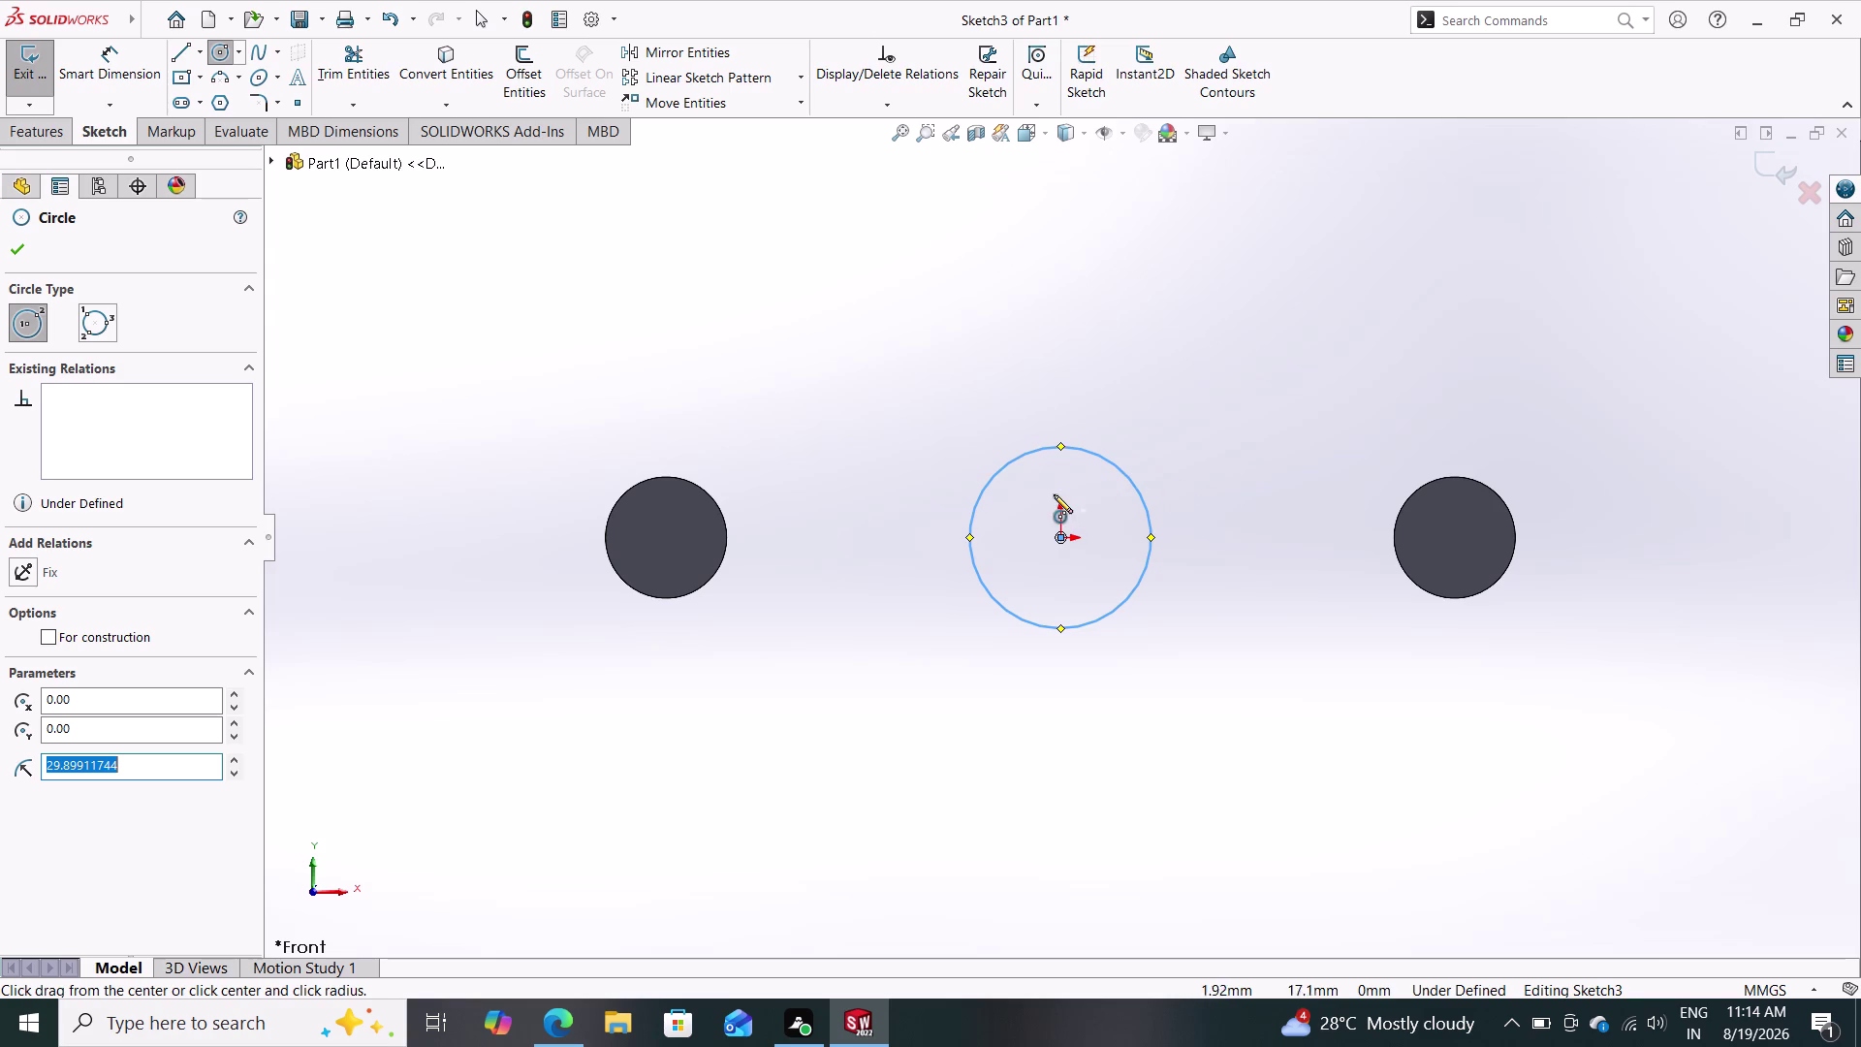
drag(1059, 537, 1073, 546)
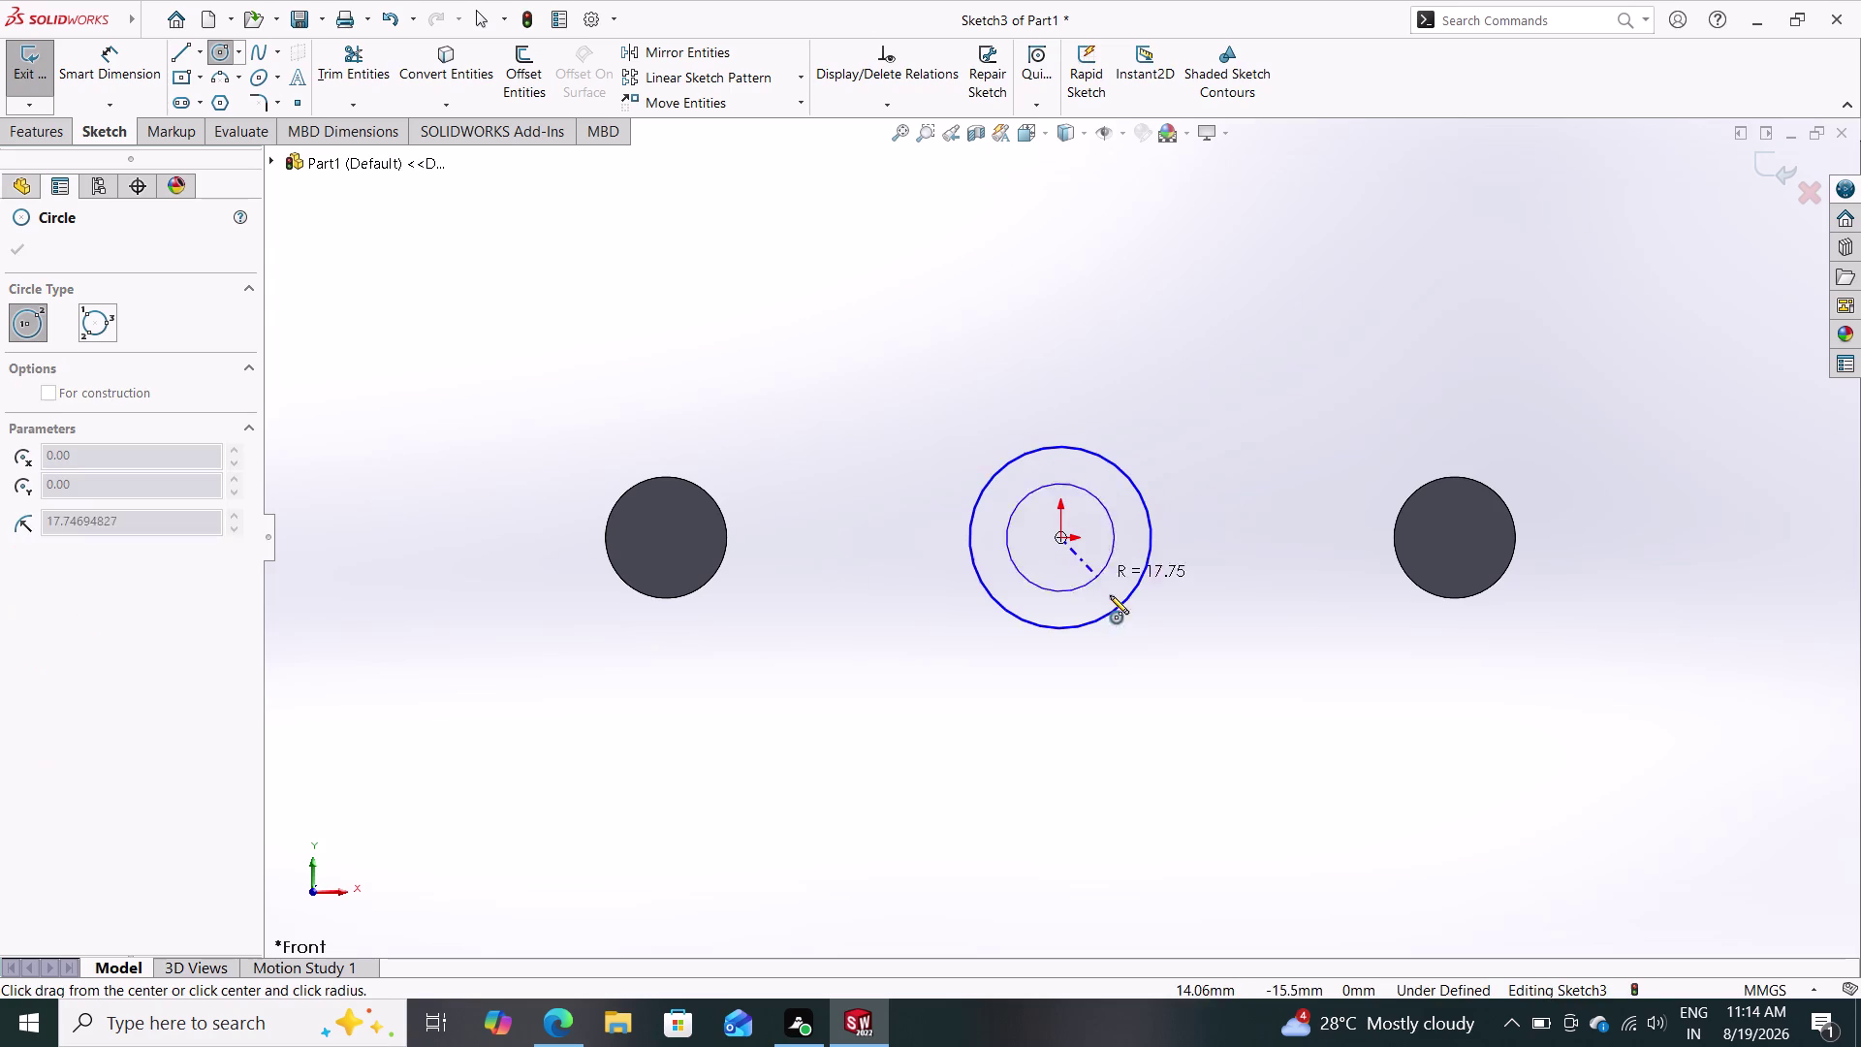
click(1137, 637)
click(121, 67)
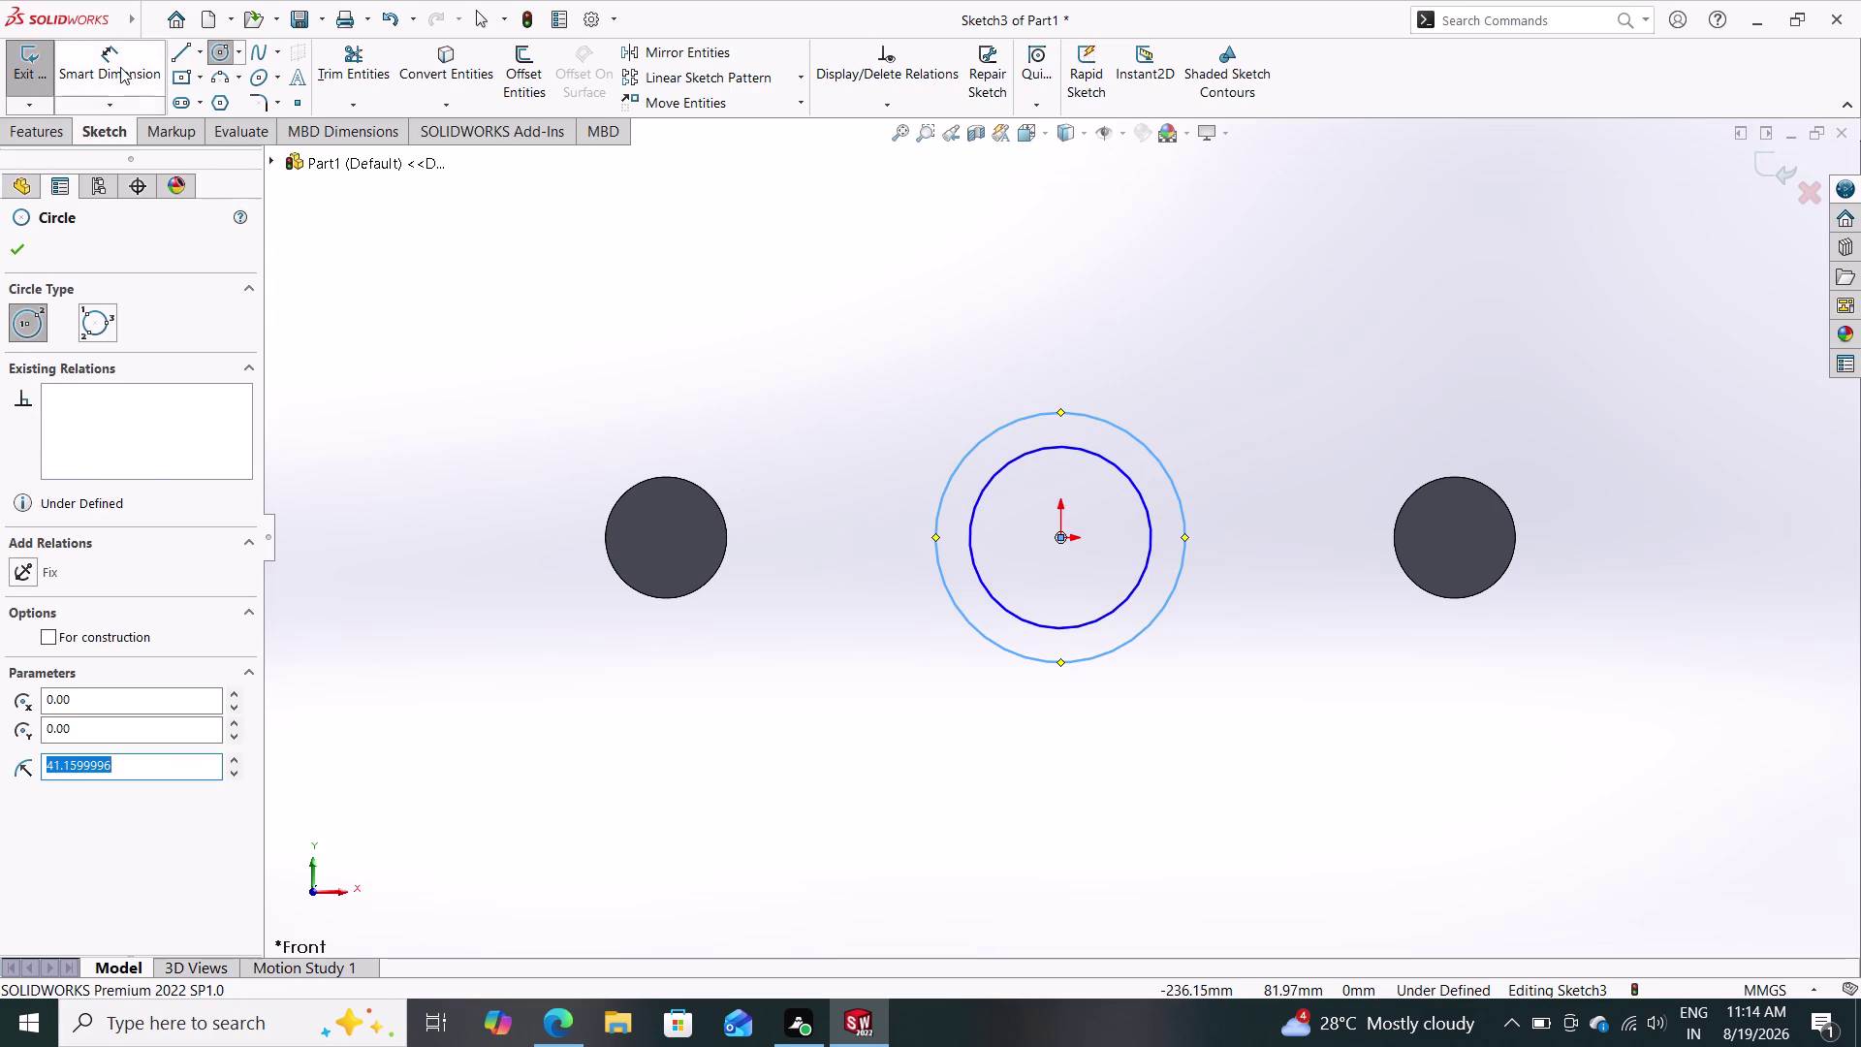
Dimension the inner circle Ø40 mm and the outer circle Ø60 mm.
click(1146, 515)
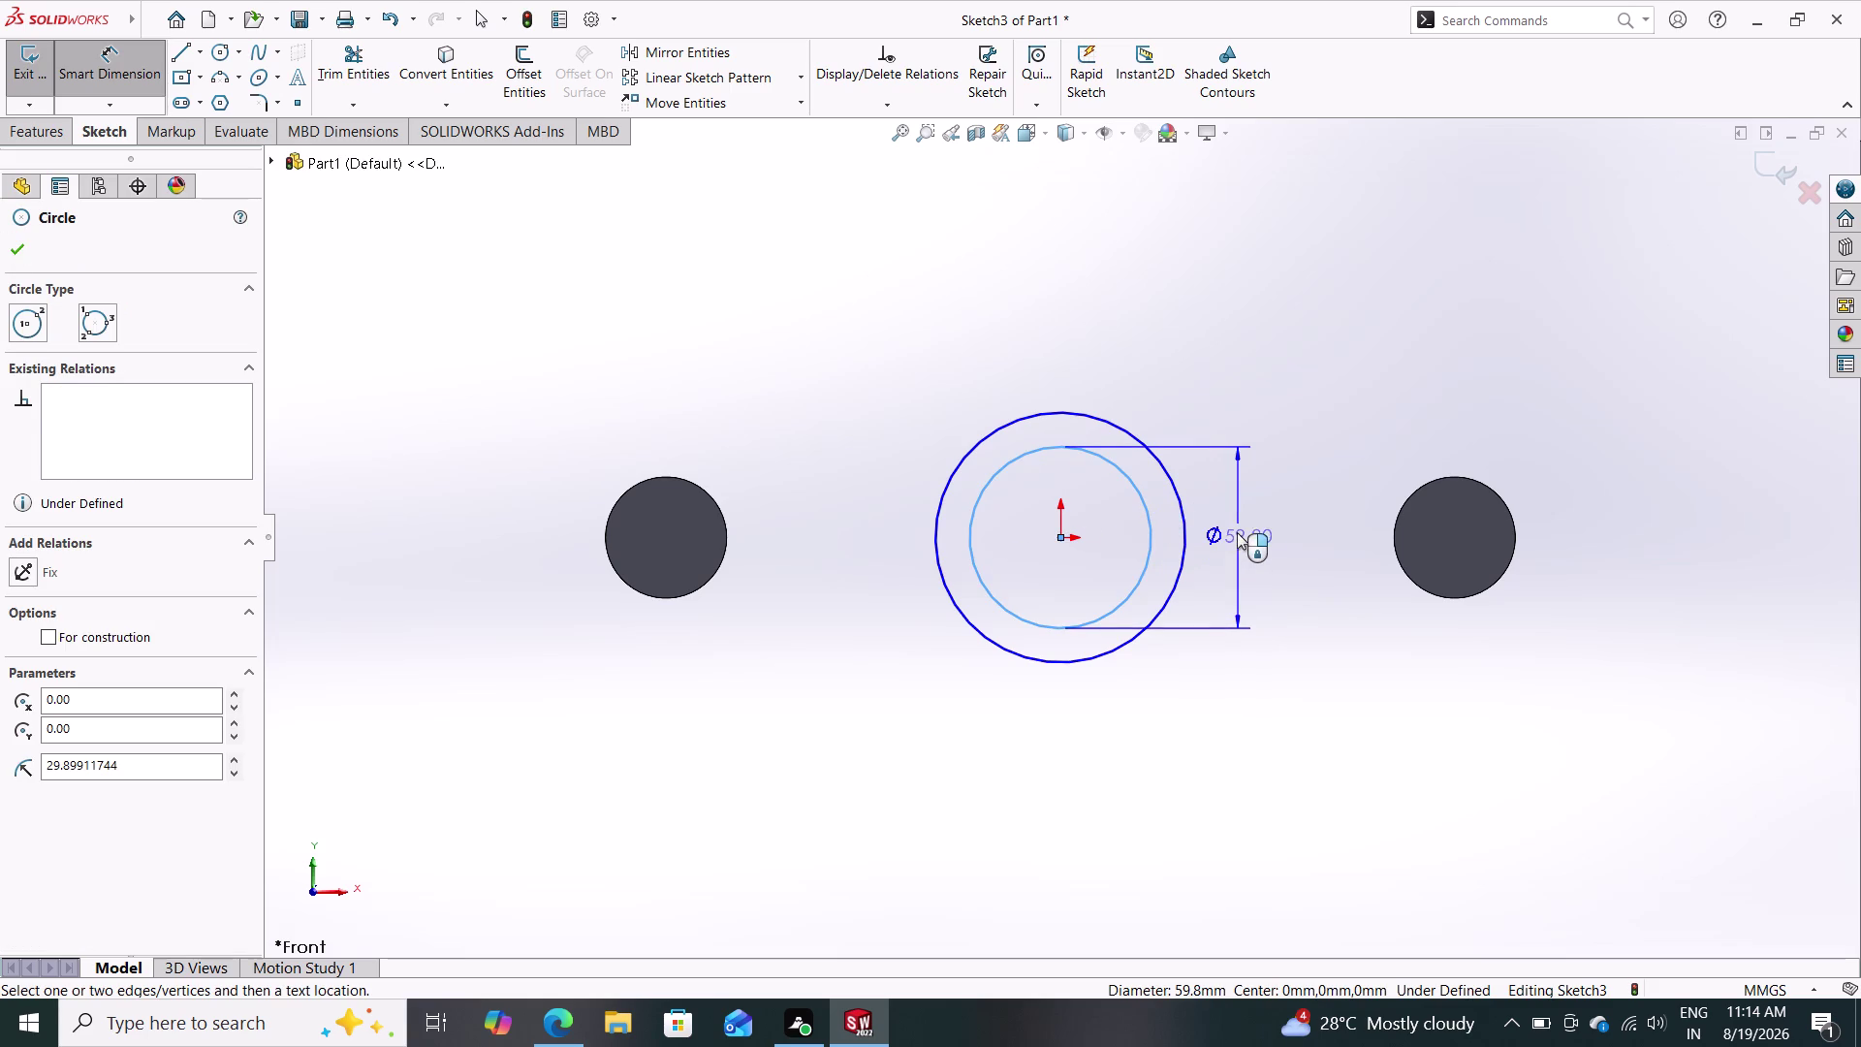
click(1236, 532)
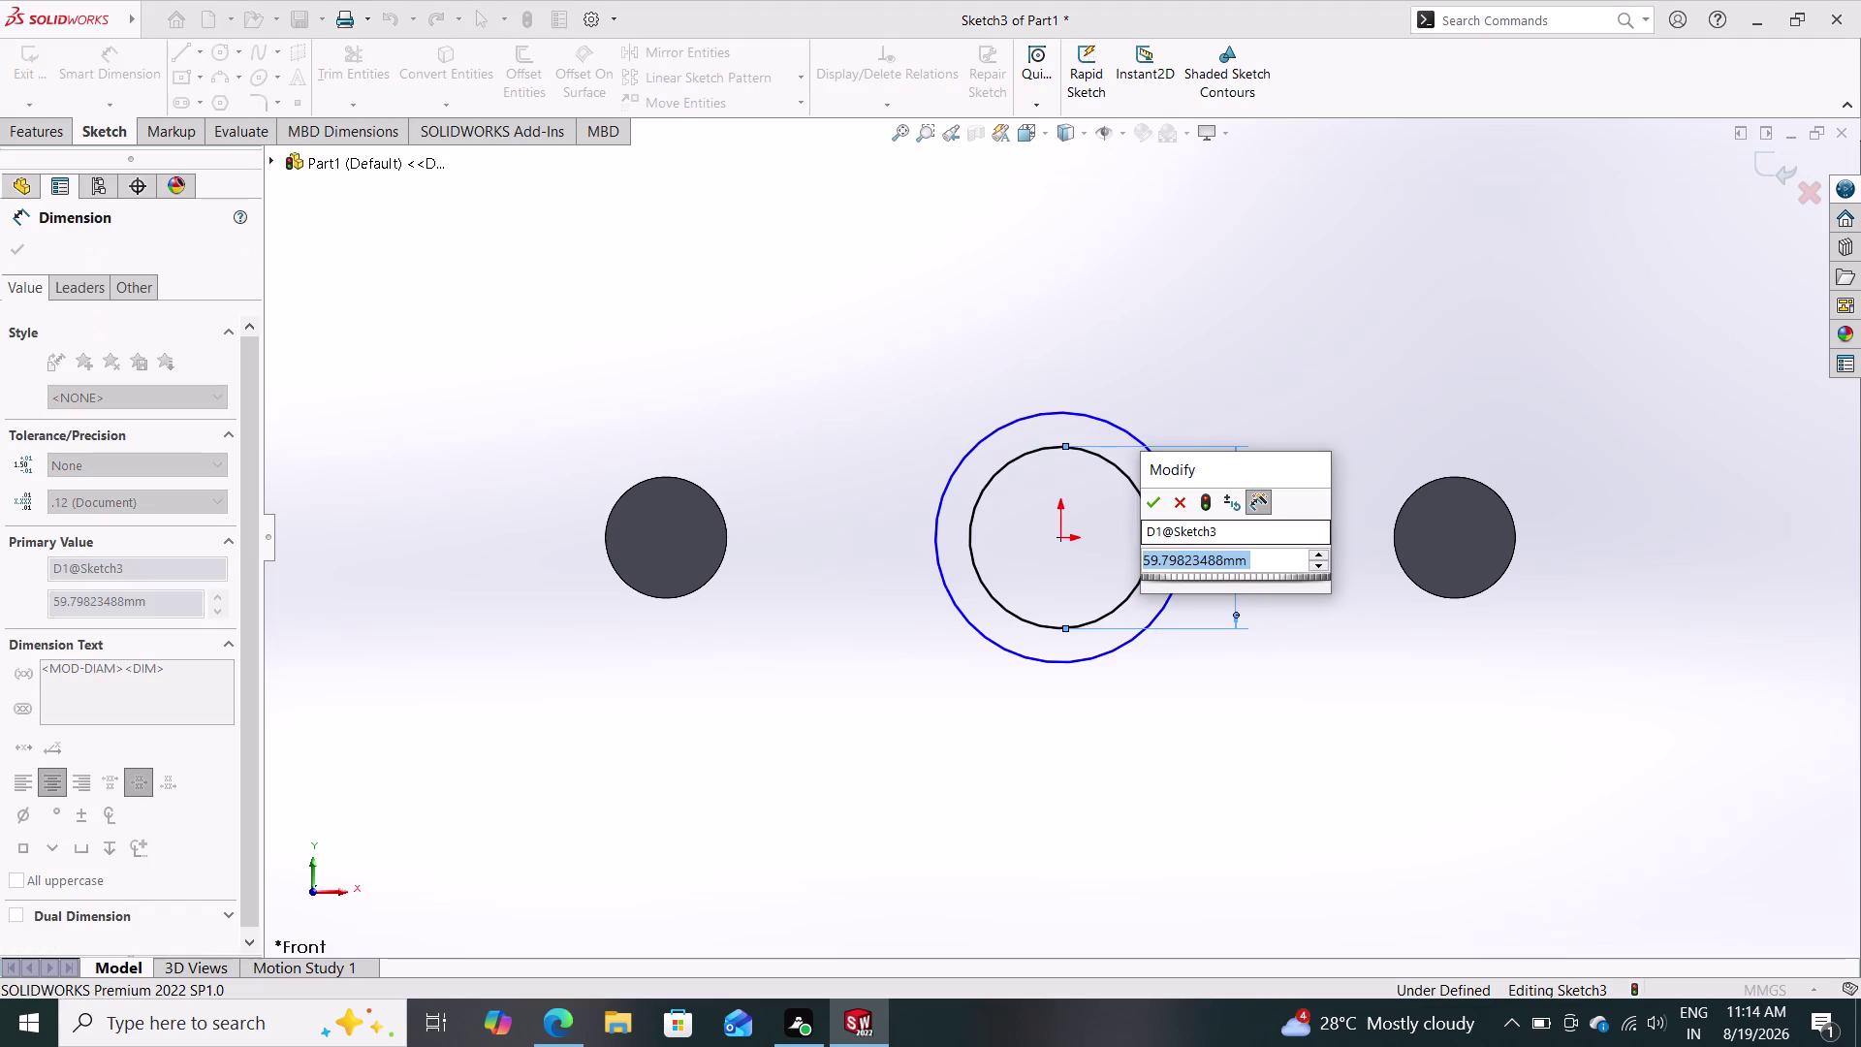
text(4)
text(0)
key(Return)
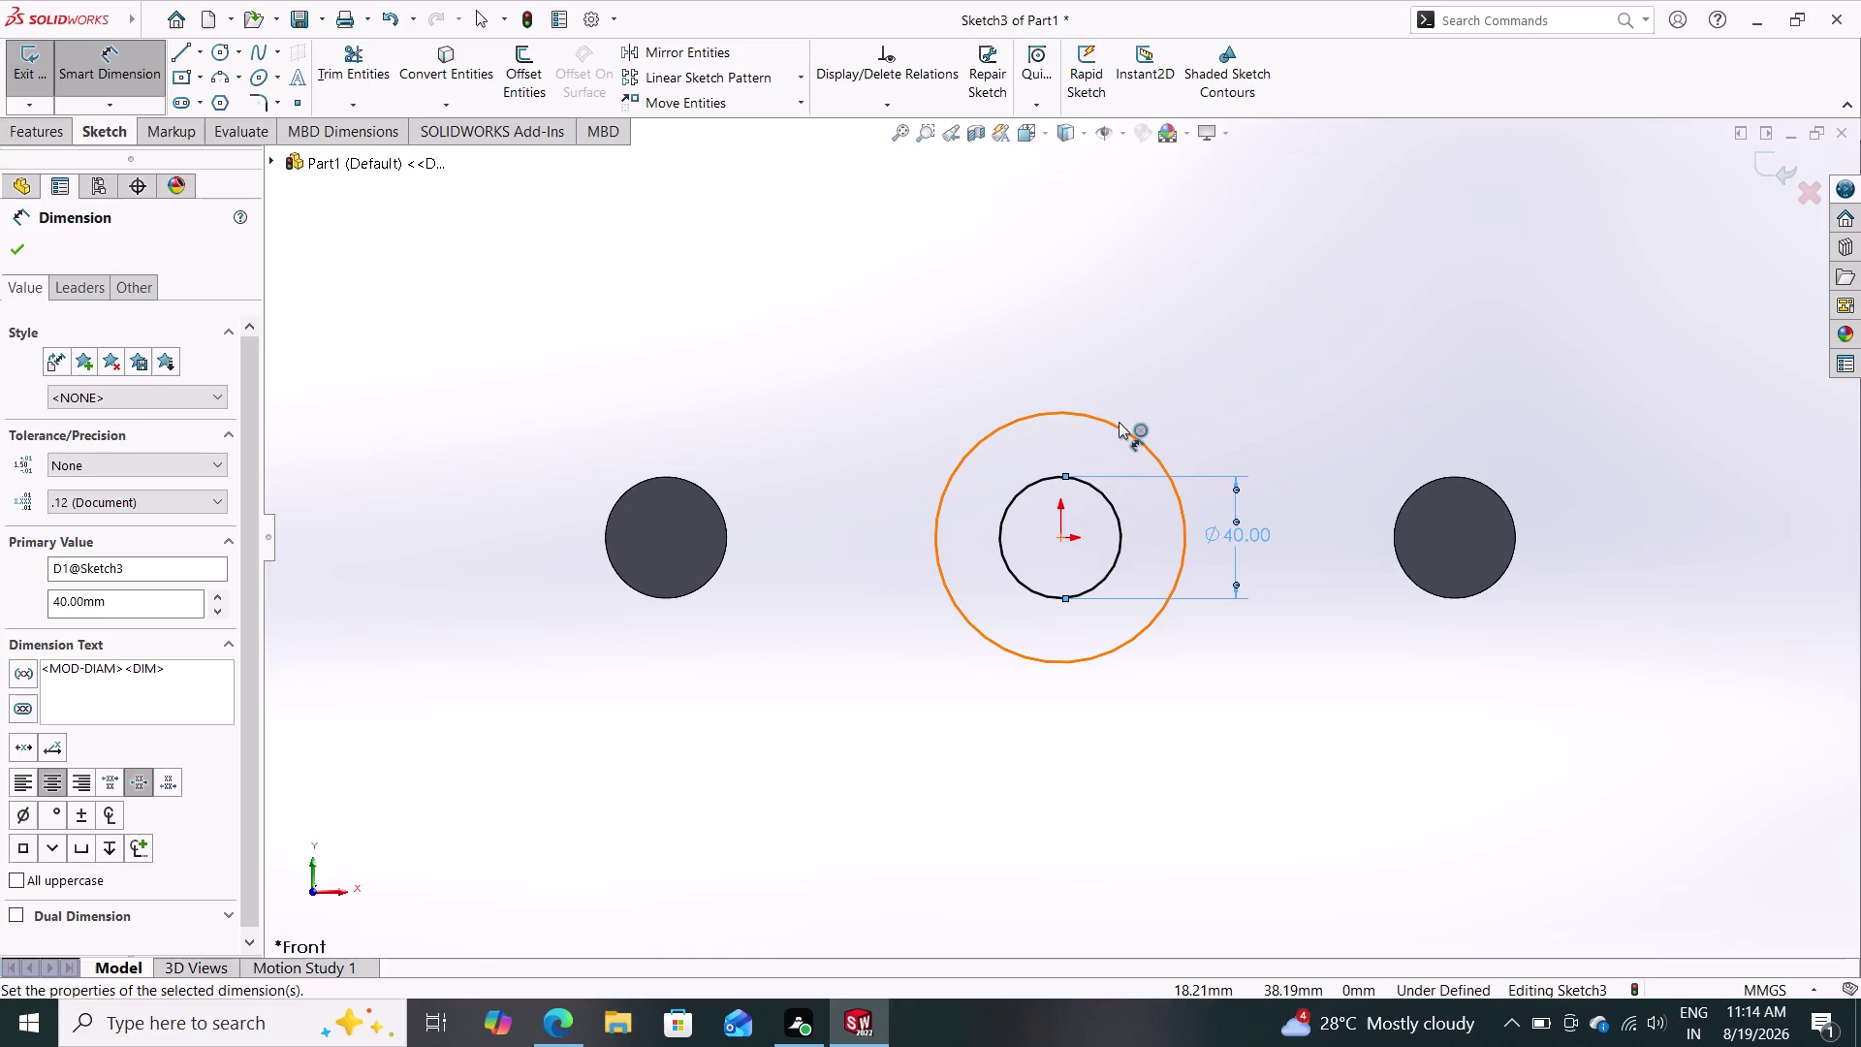
click(1135, 436)
click(1268, 523)
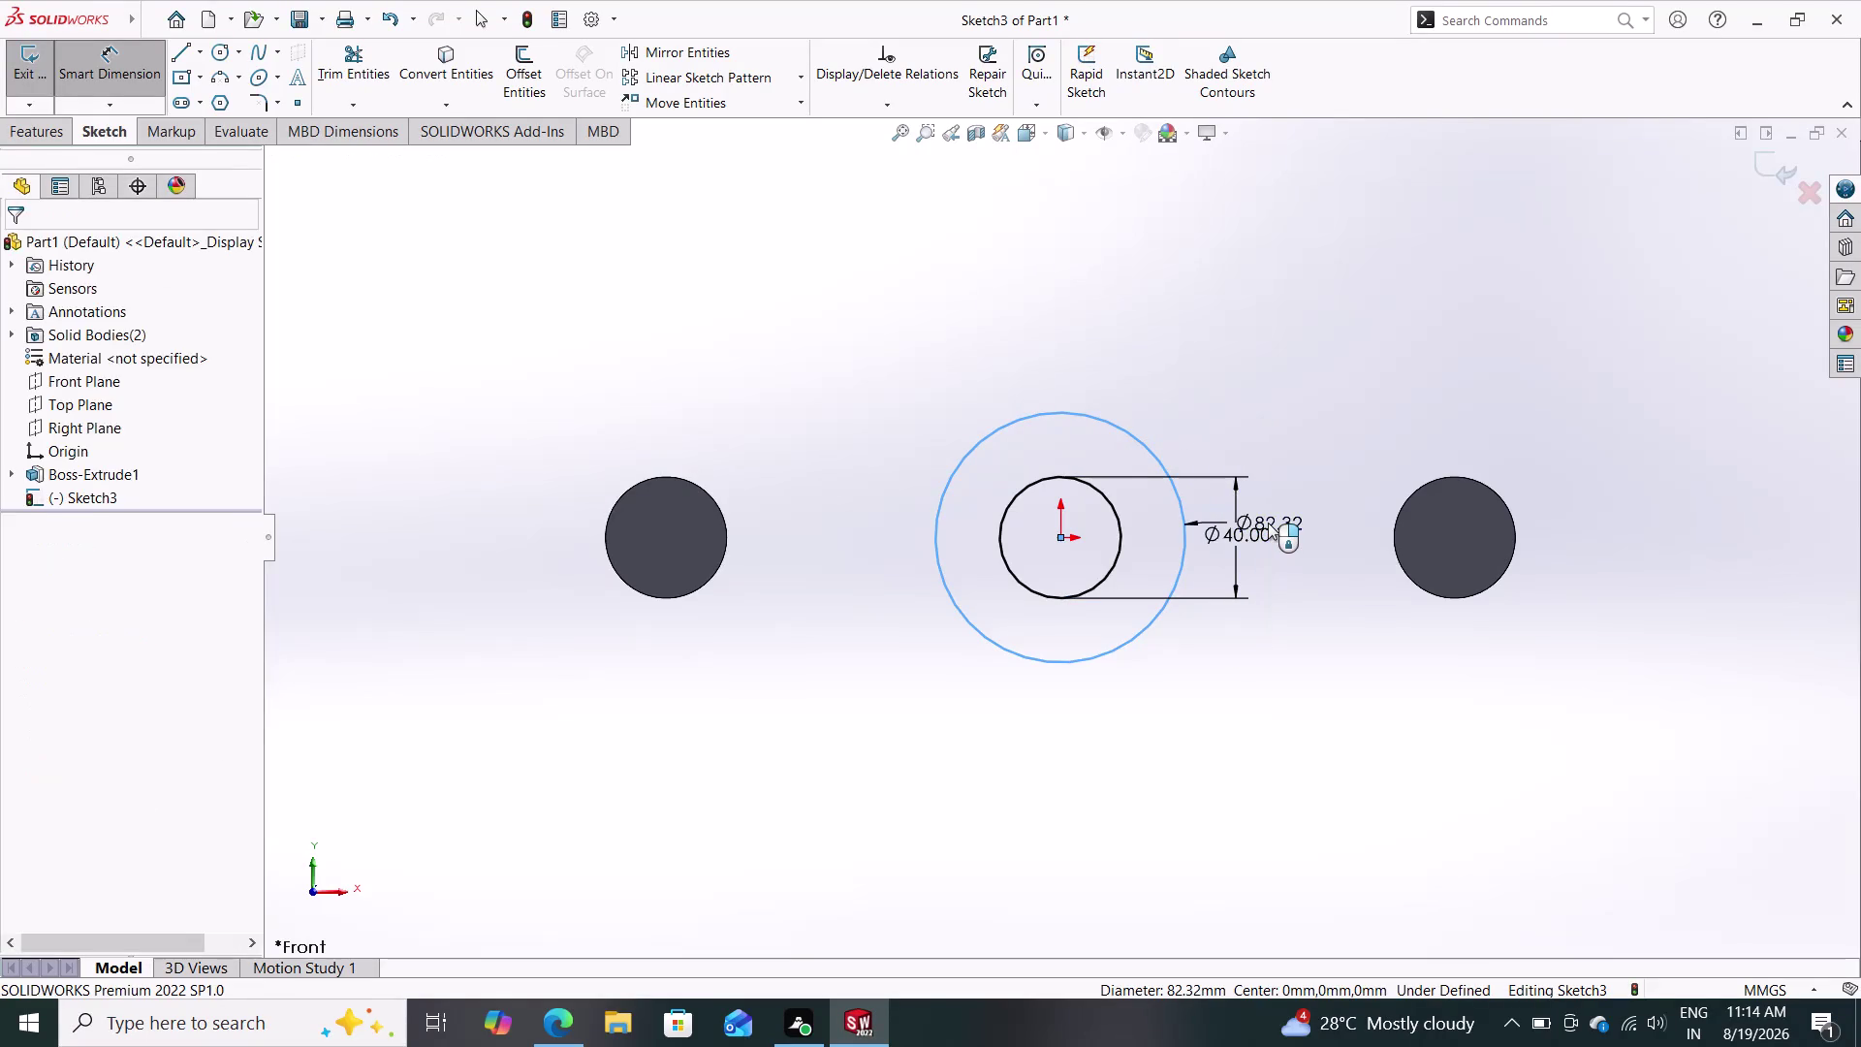
text(60)
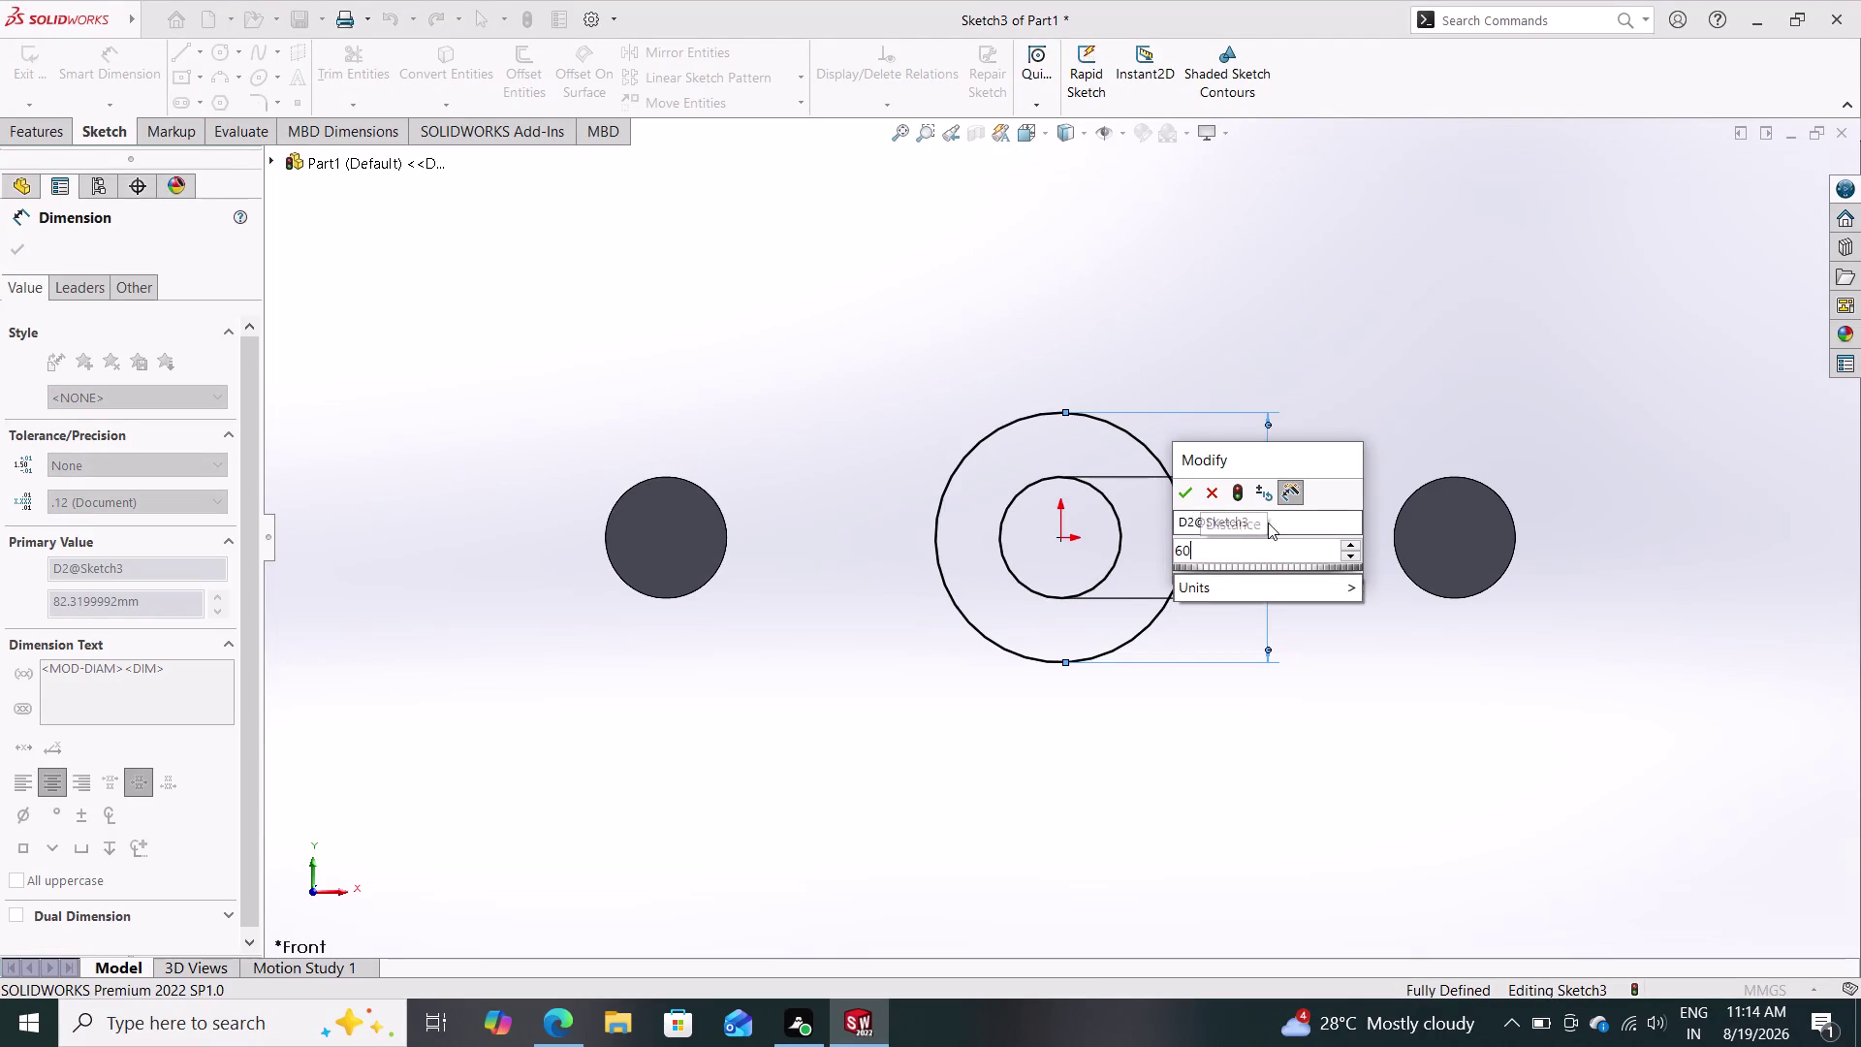
key(Return)
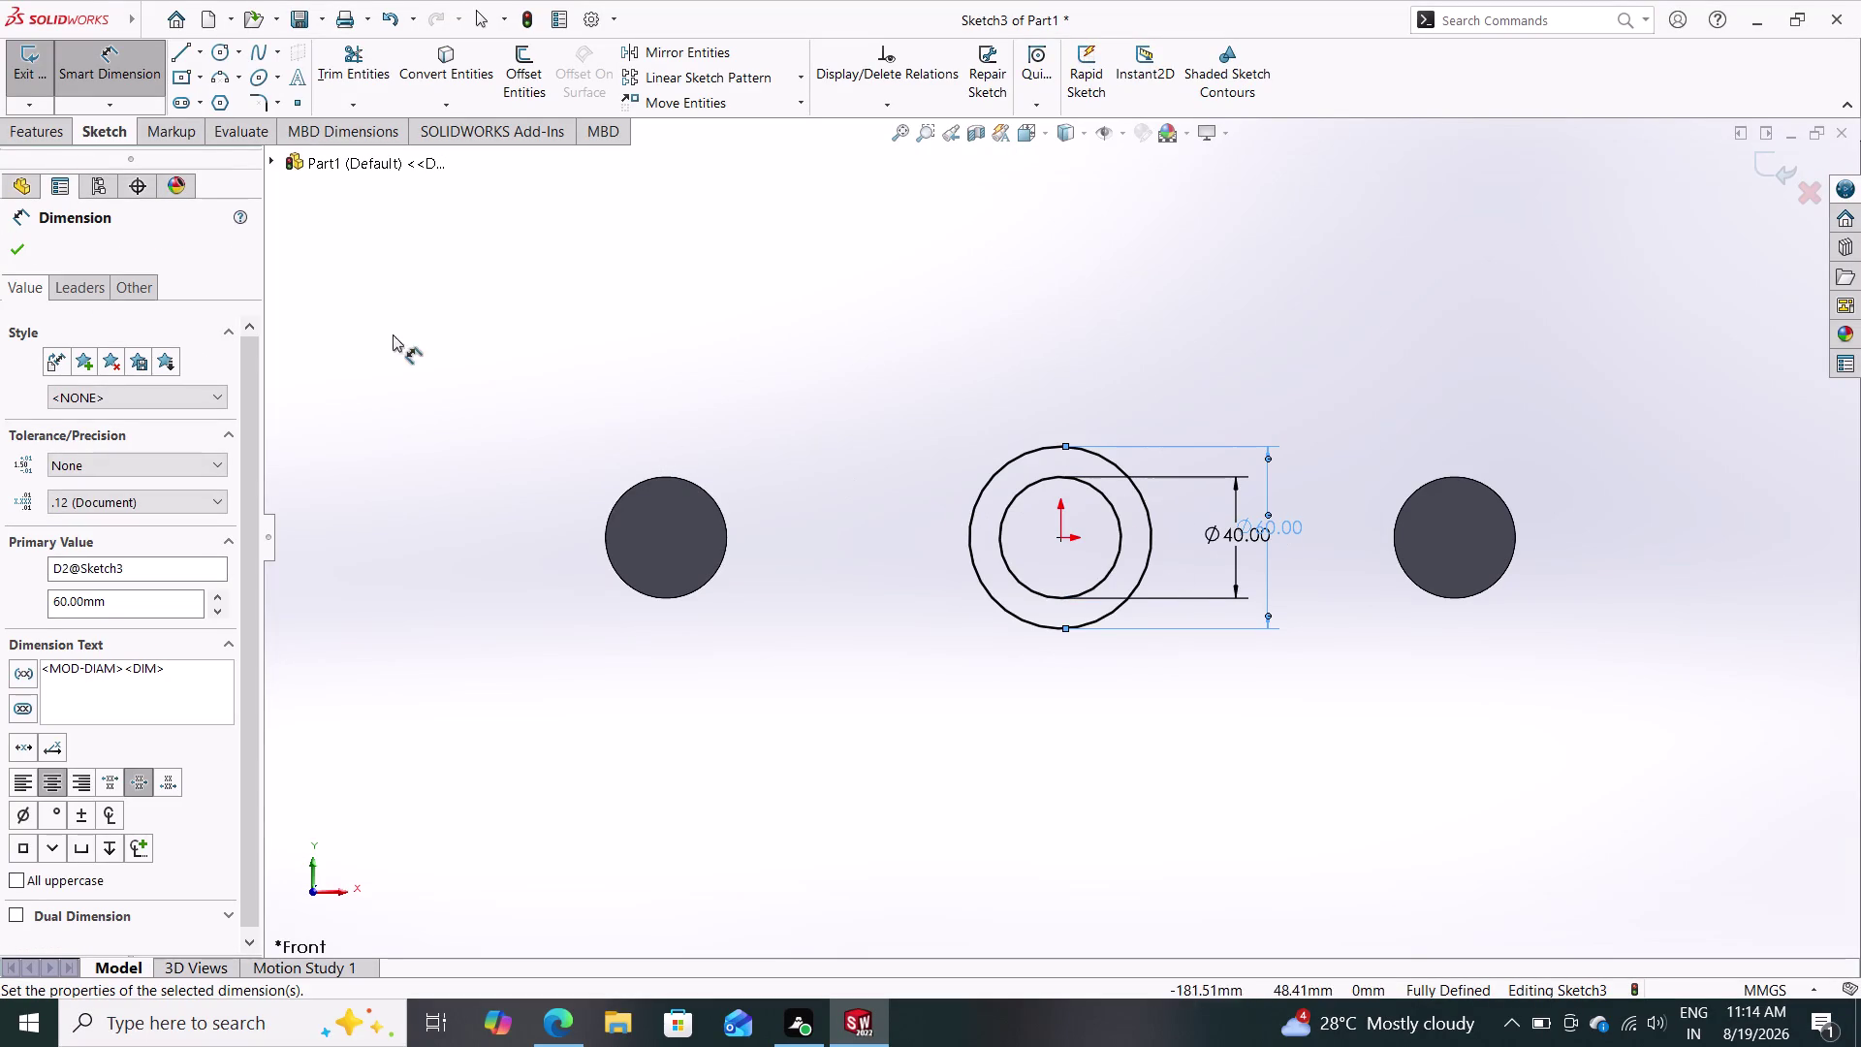
Close the dimension settings and start an Extruded Boss/Base on Sketch3.
click(10, 249)
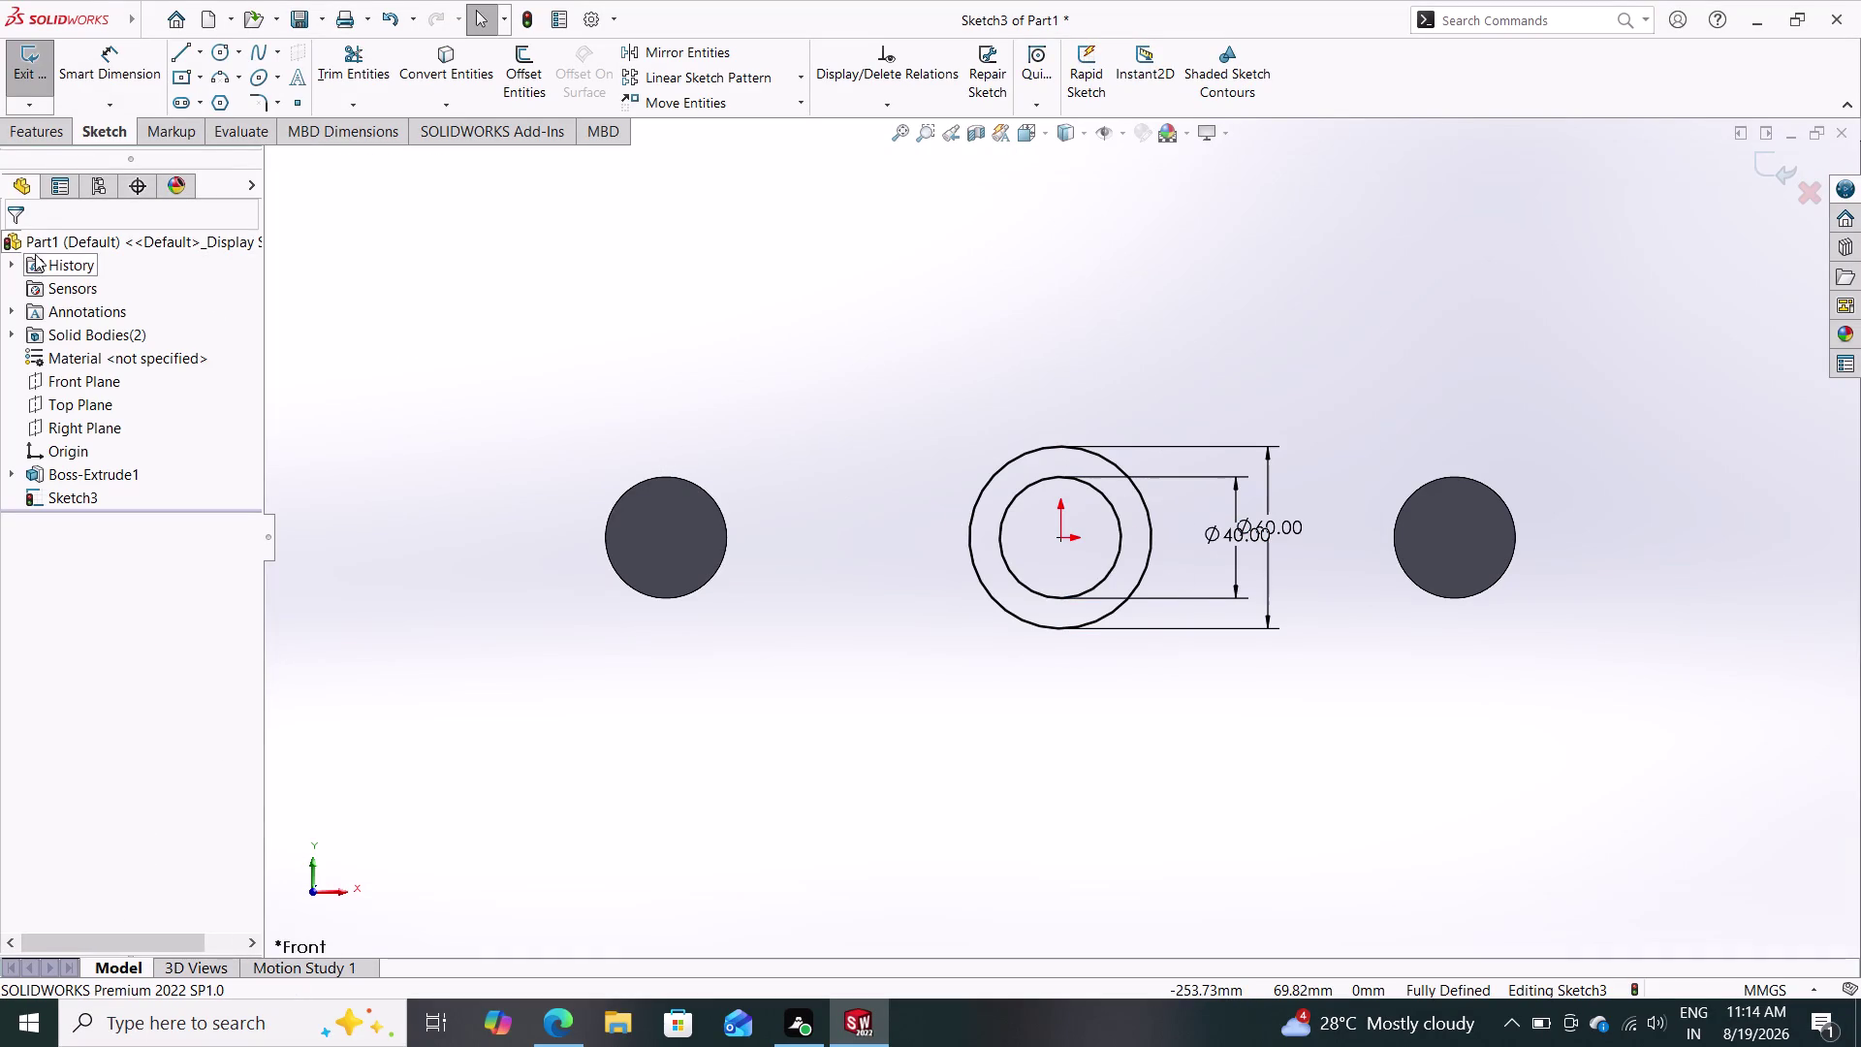
click(28, 123)
click(35, 65)
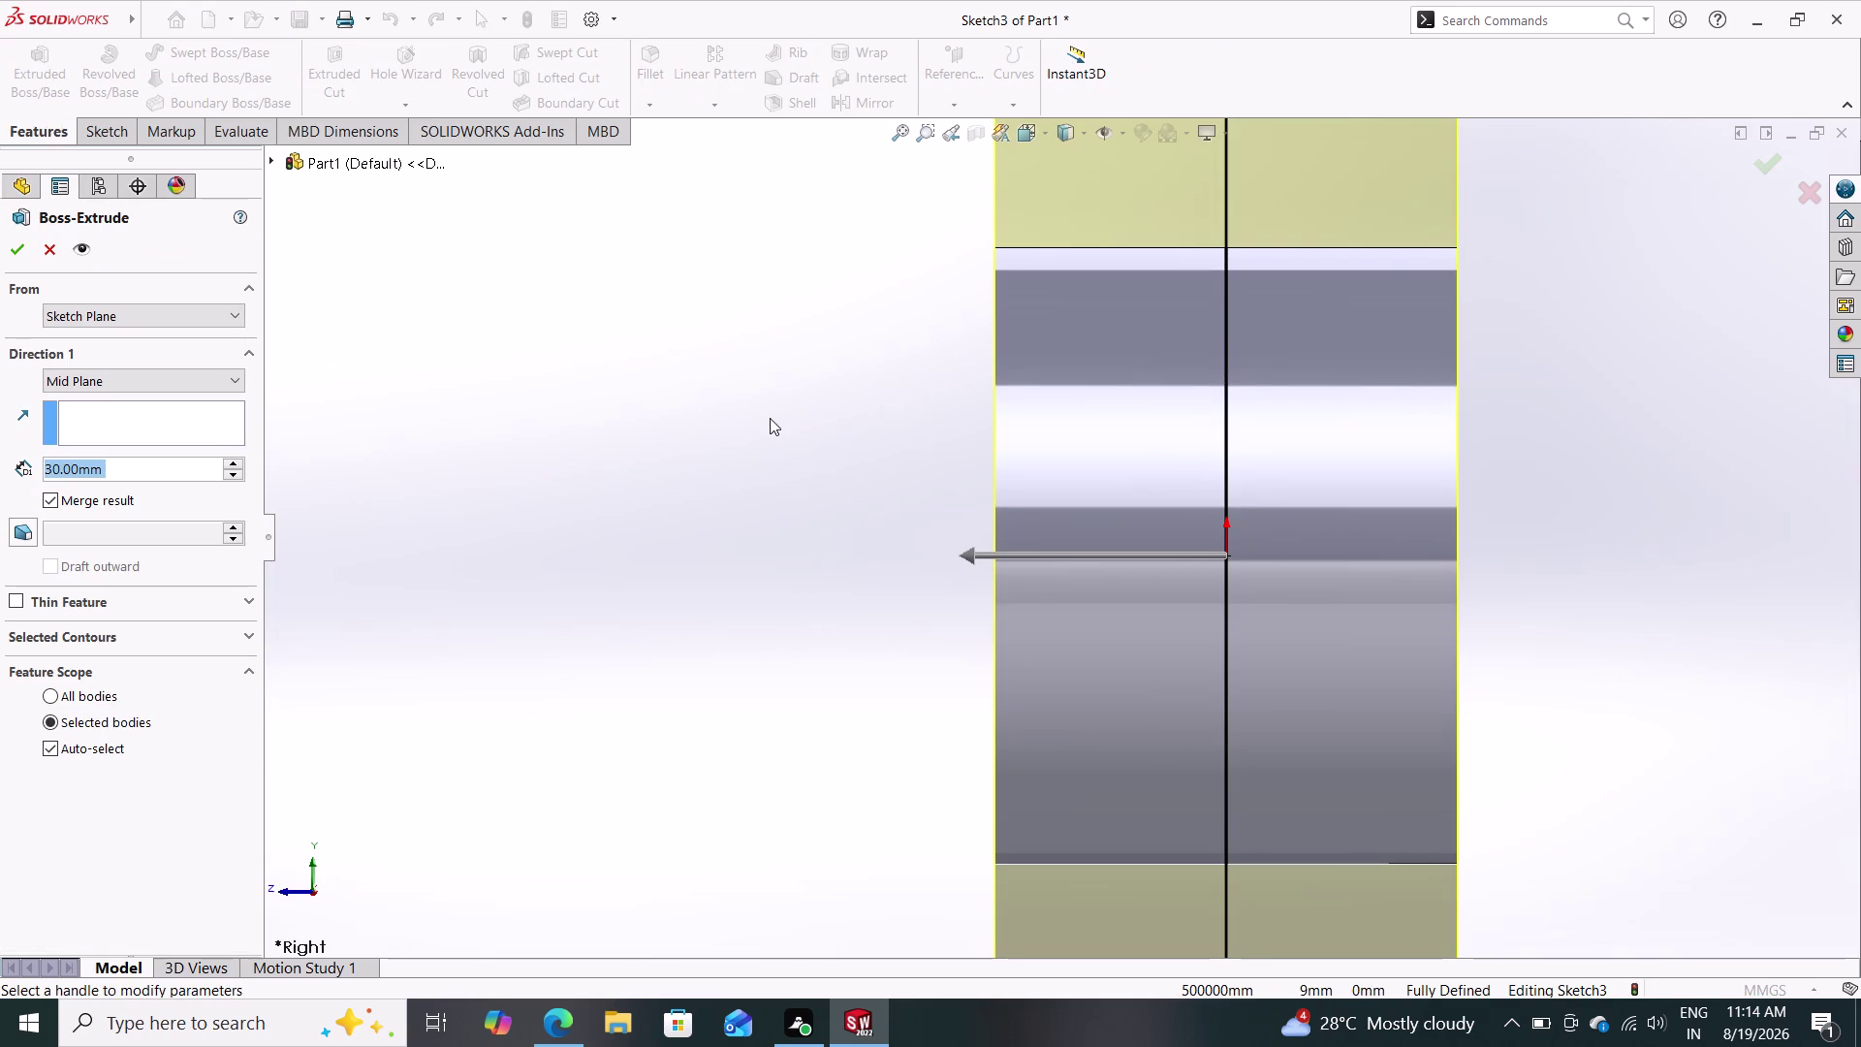
Extrude the central ring 60 mm mid-plane as Boss-Extrude2, then orbit to view all three bodies.
text(60)
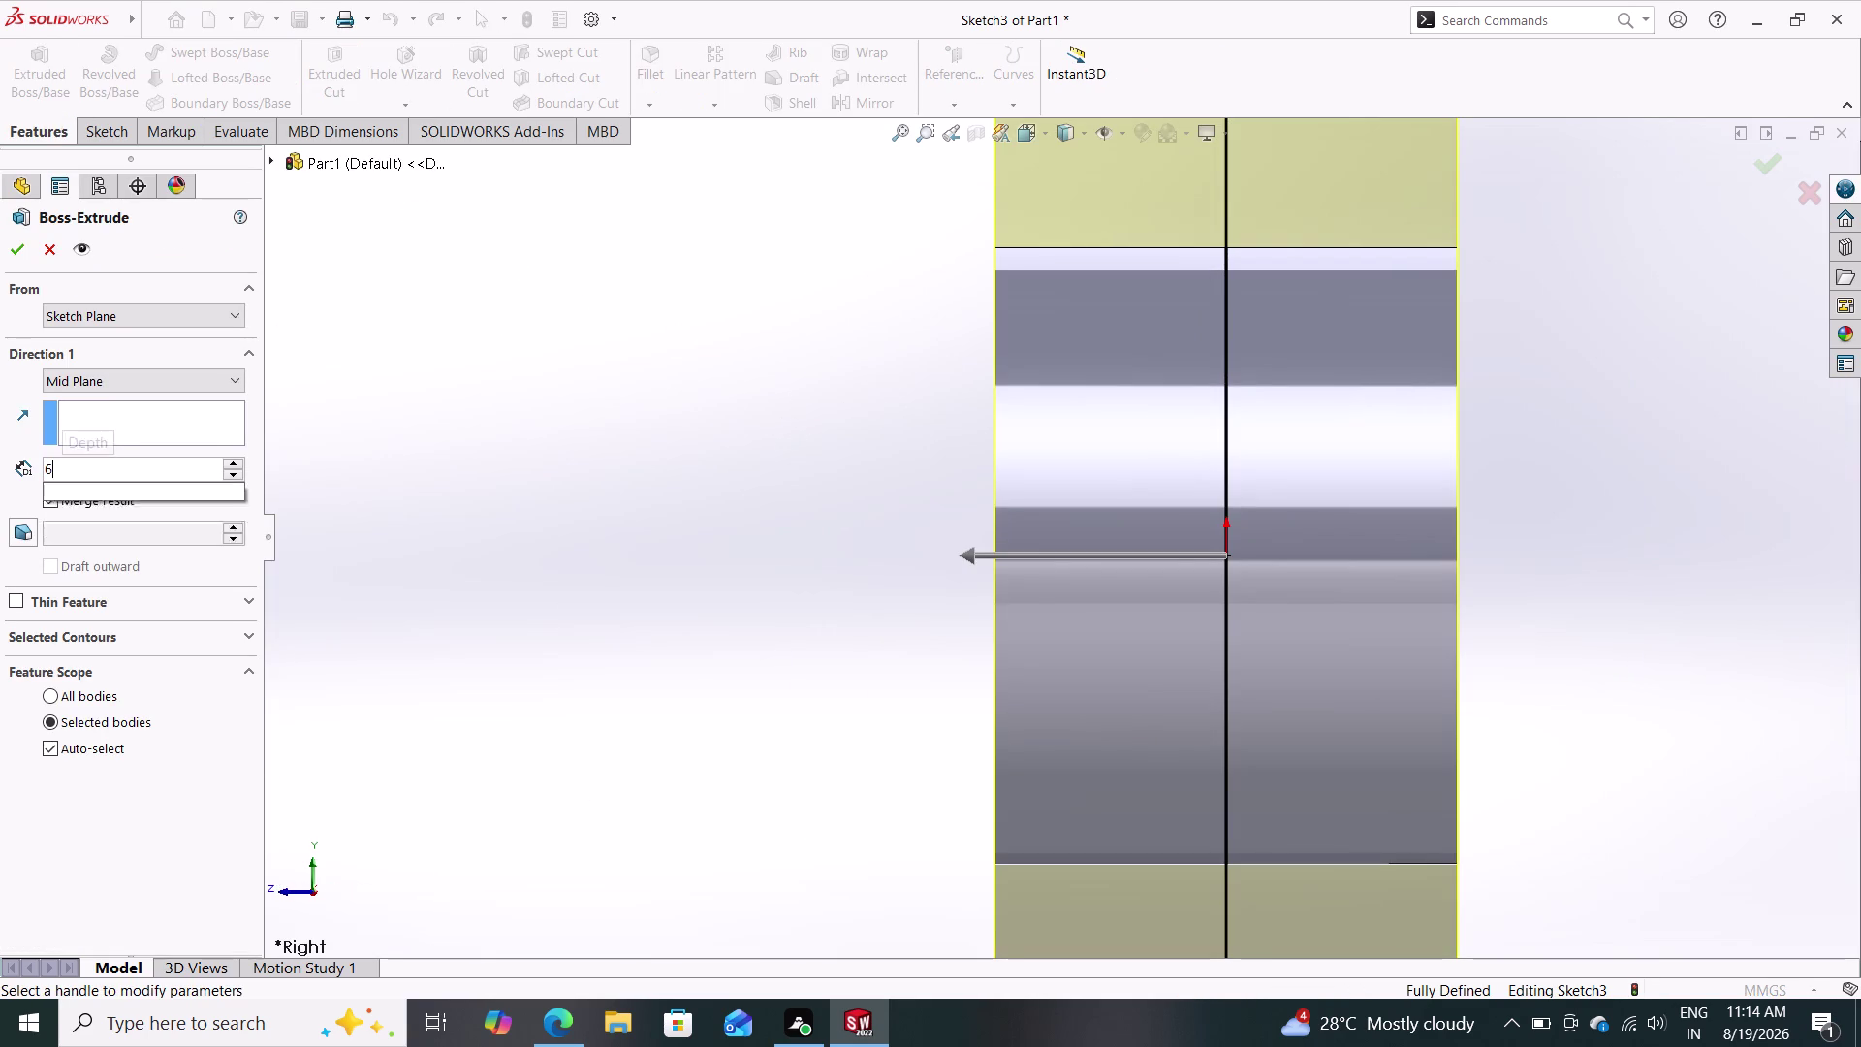
key(Return)
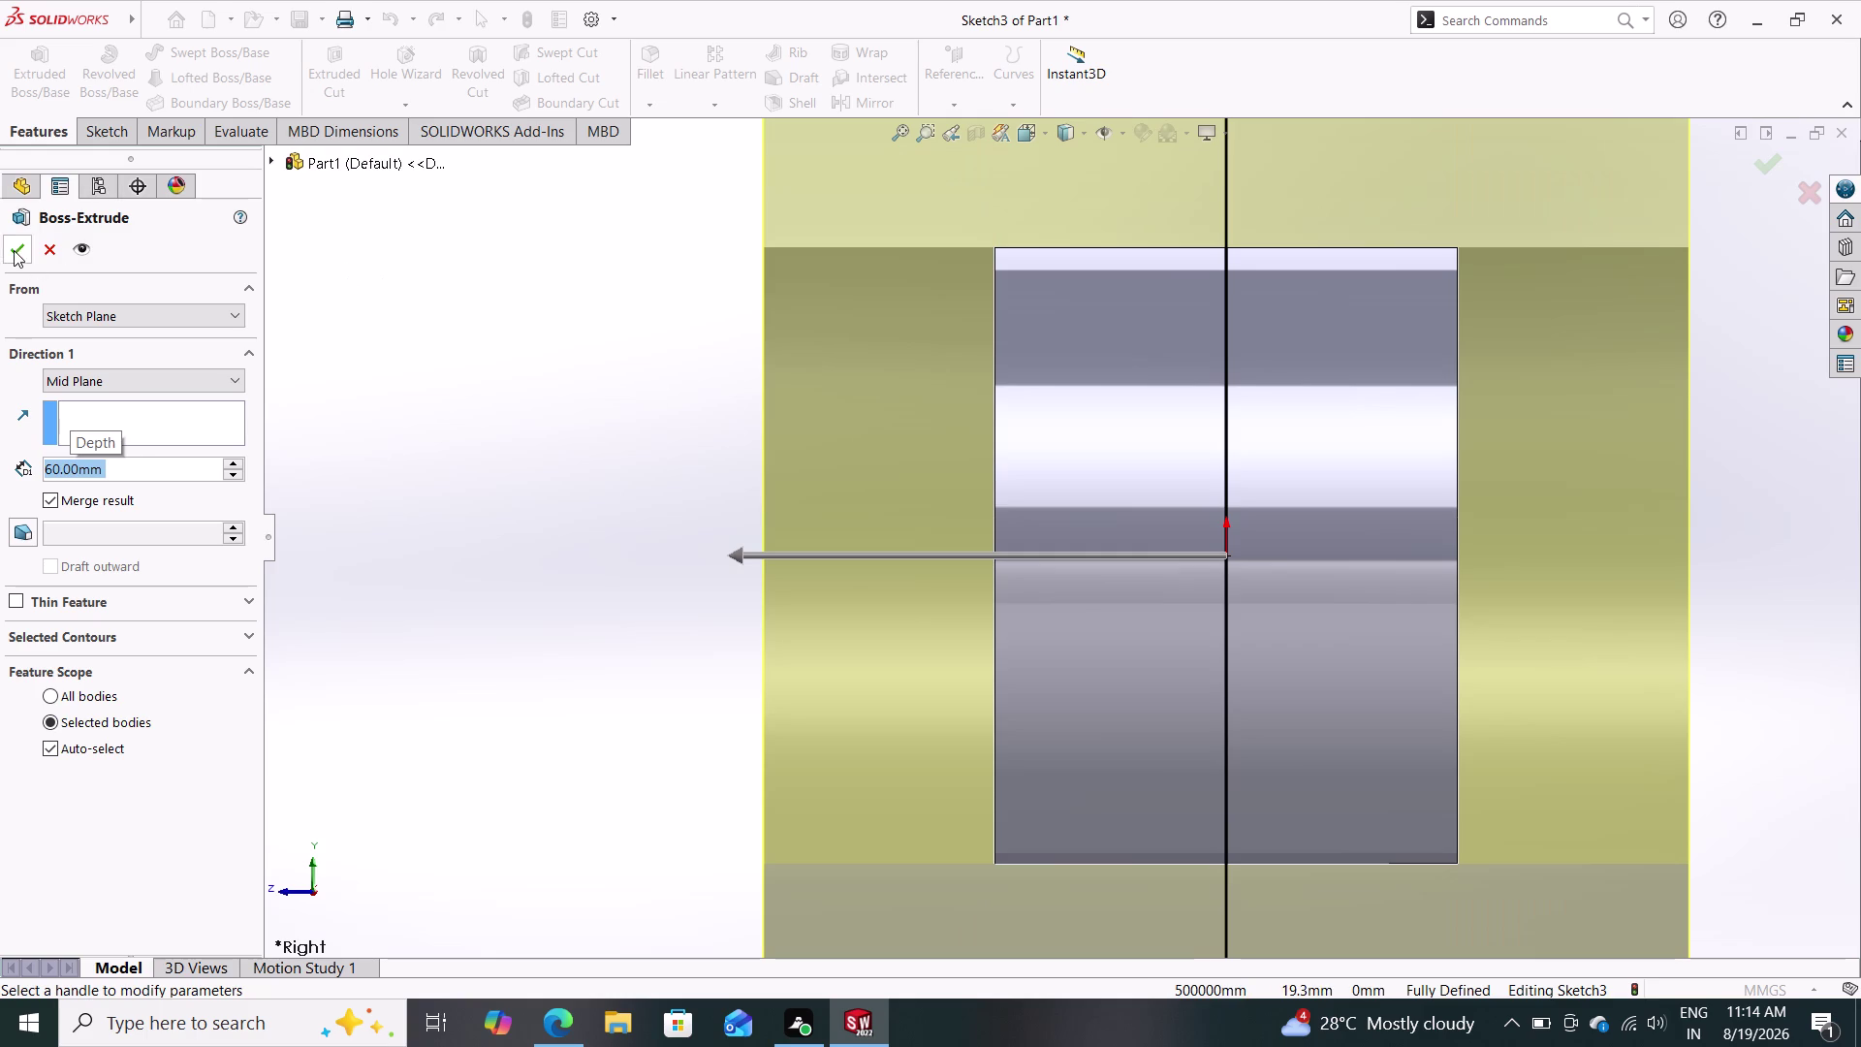
click(14, 250)
middle_drag(492, 432, 632, 482)
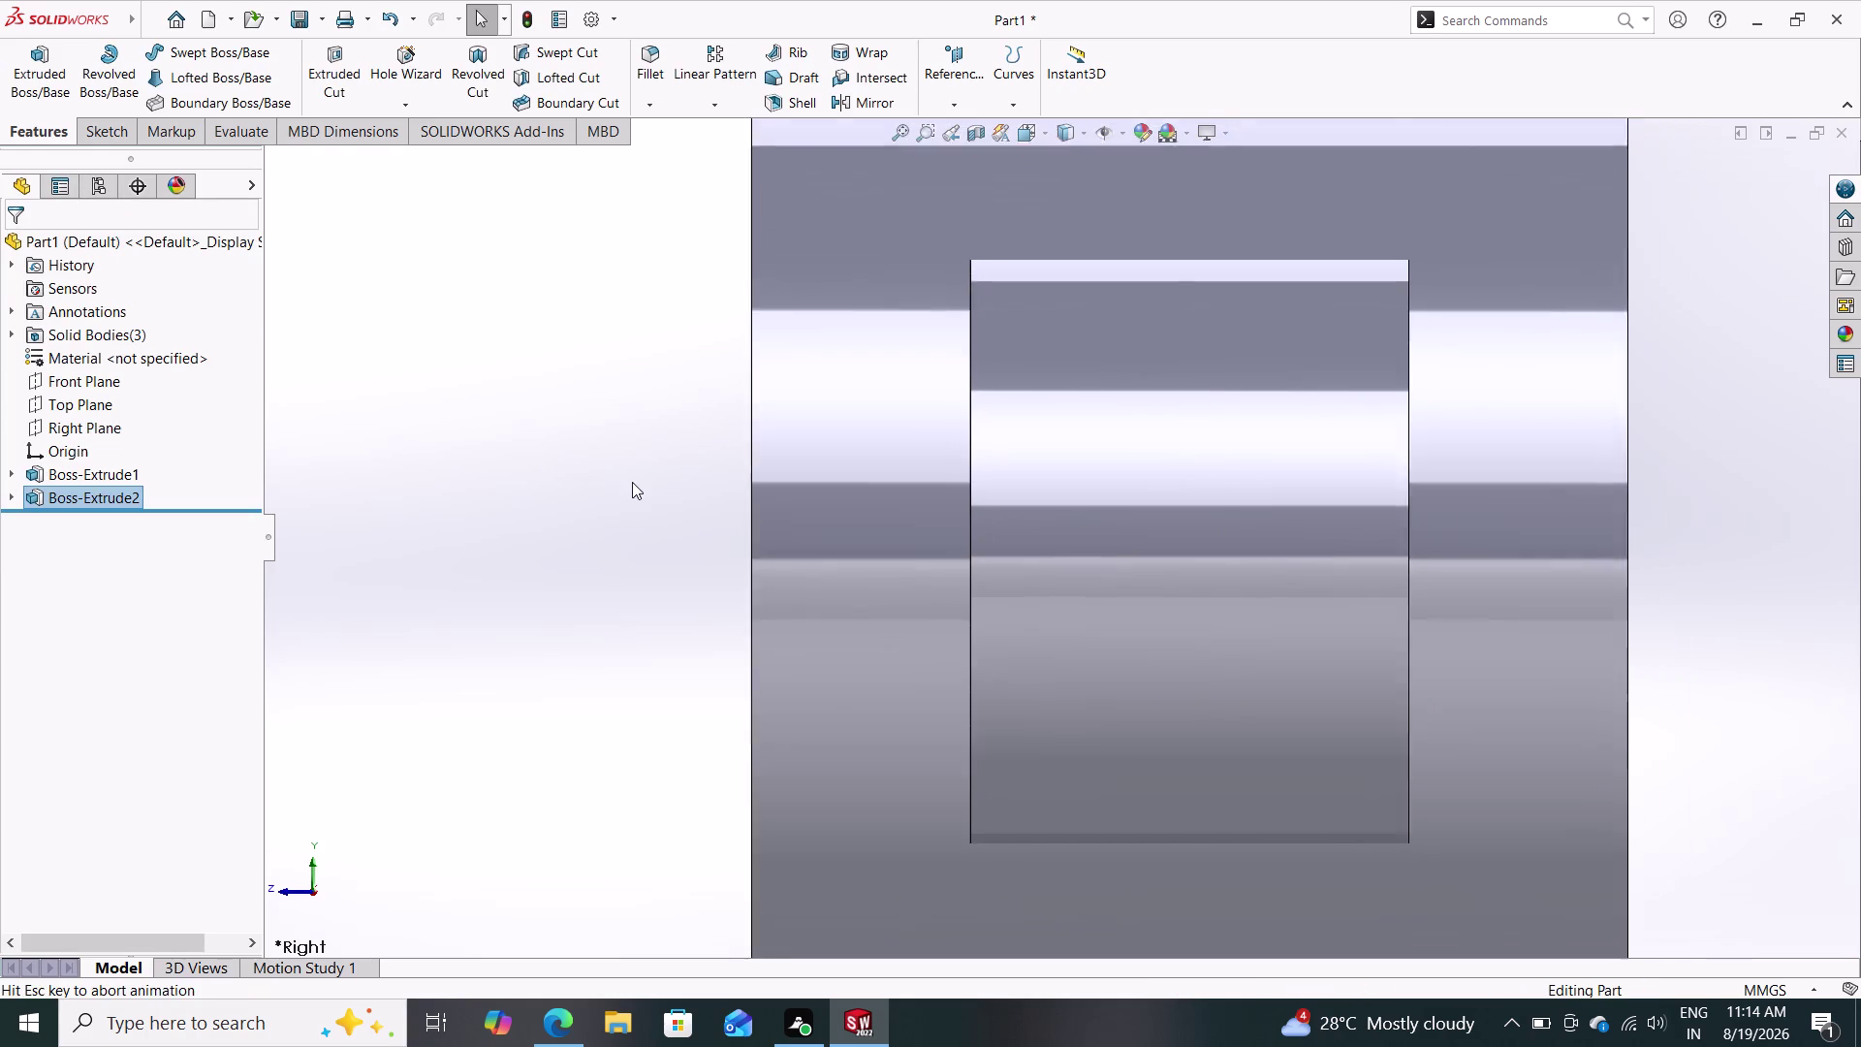
middle_drag(632, 481, 671, 494)
middle_drag(593, 516, 618, 478)
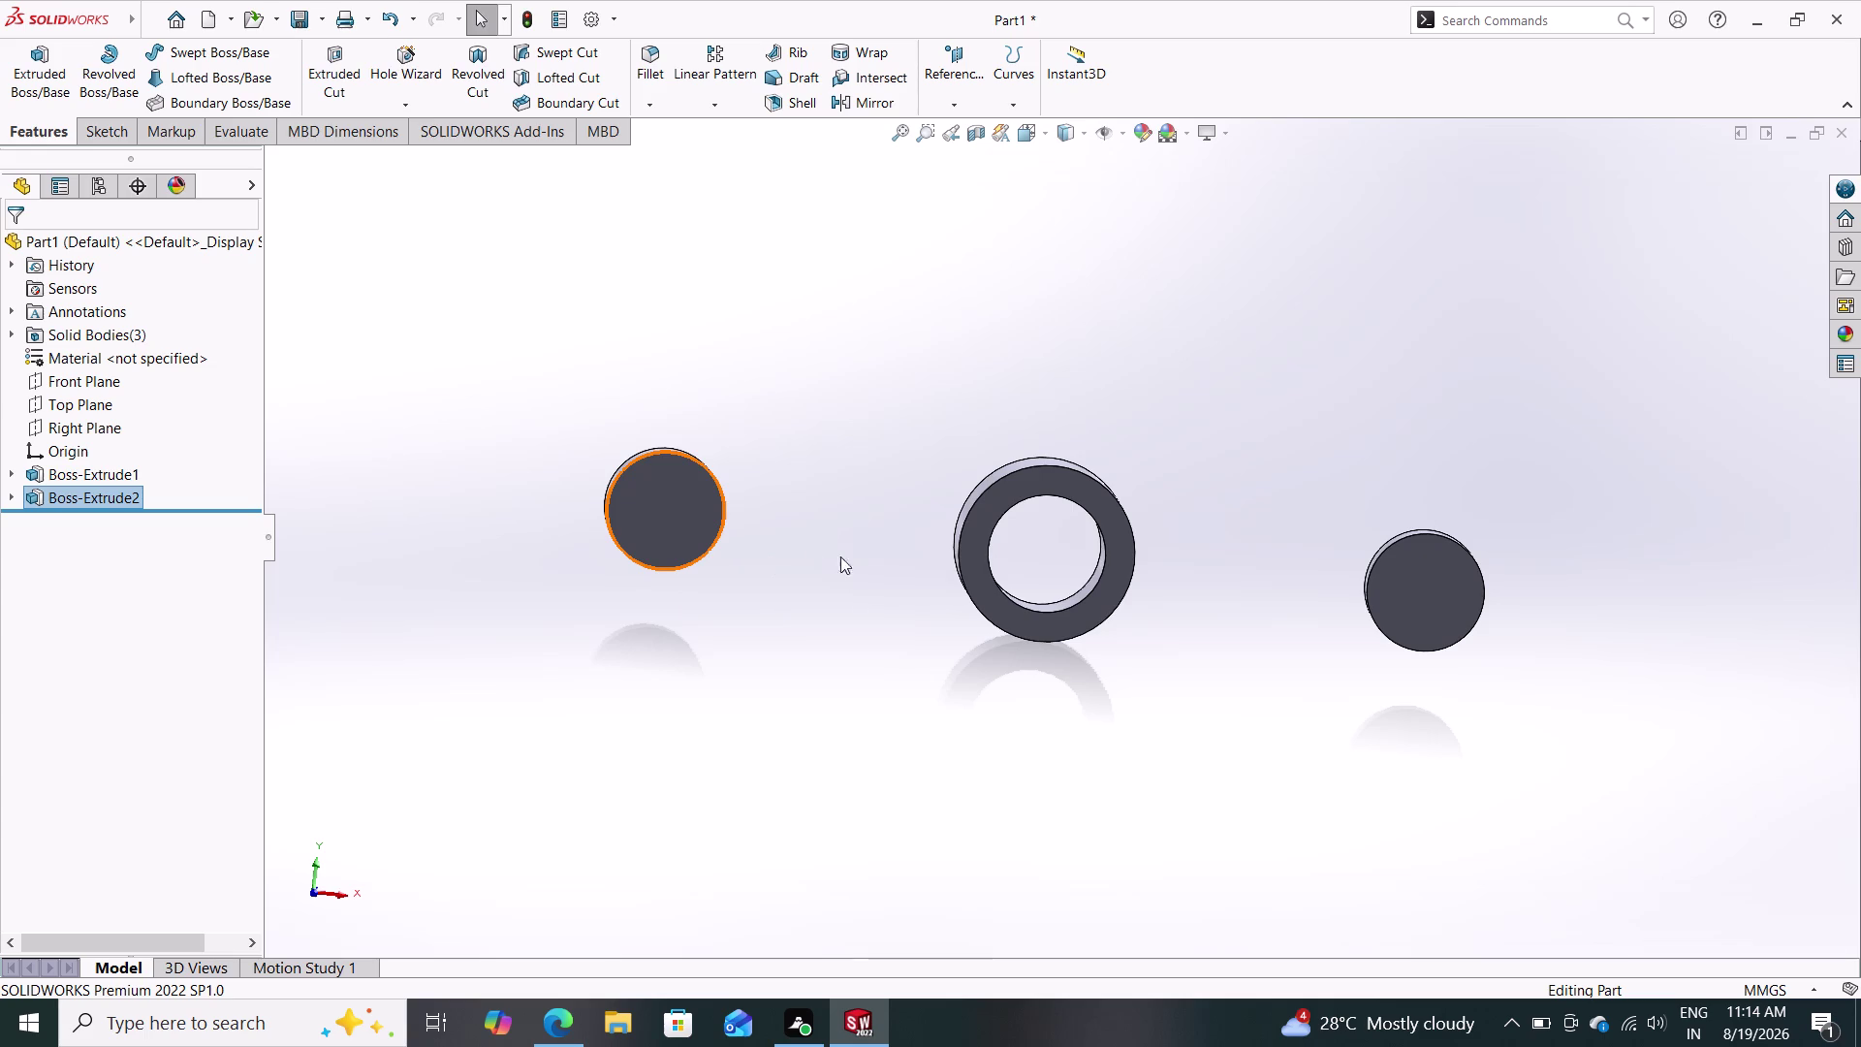
click(124, 376)
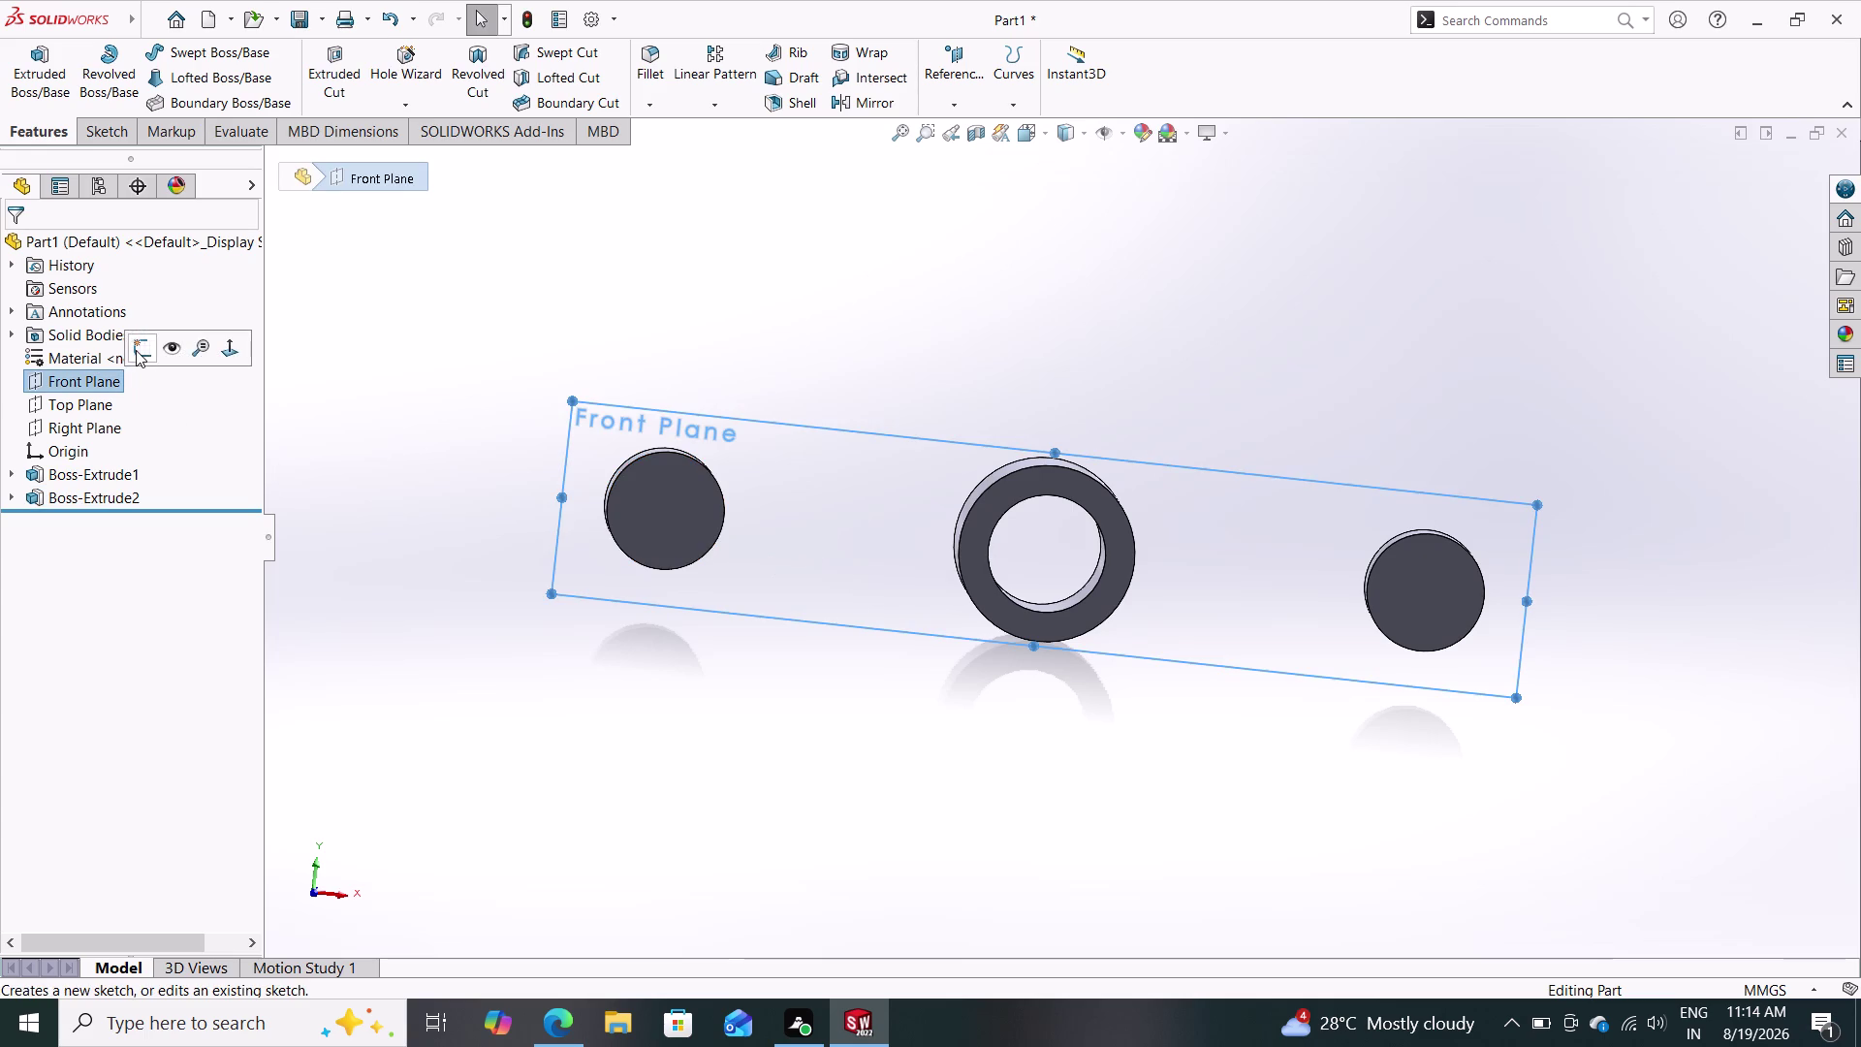
Sketch on the Front Plane, drawing circles centred on the left and right discs.
click(136, 350)
key(Escape)
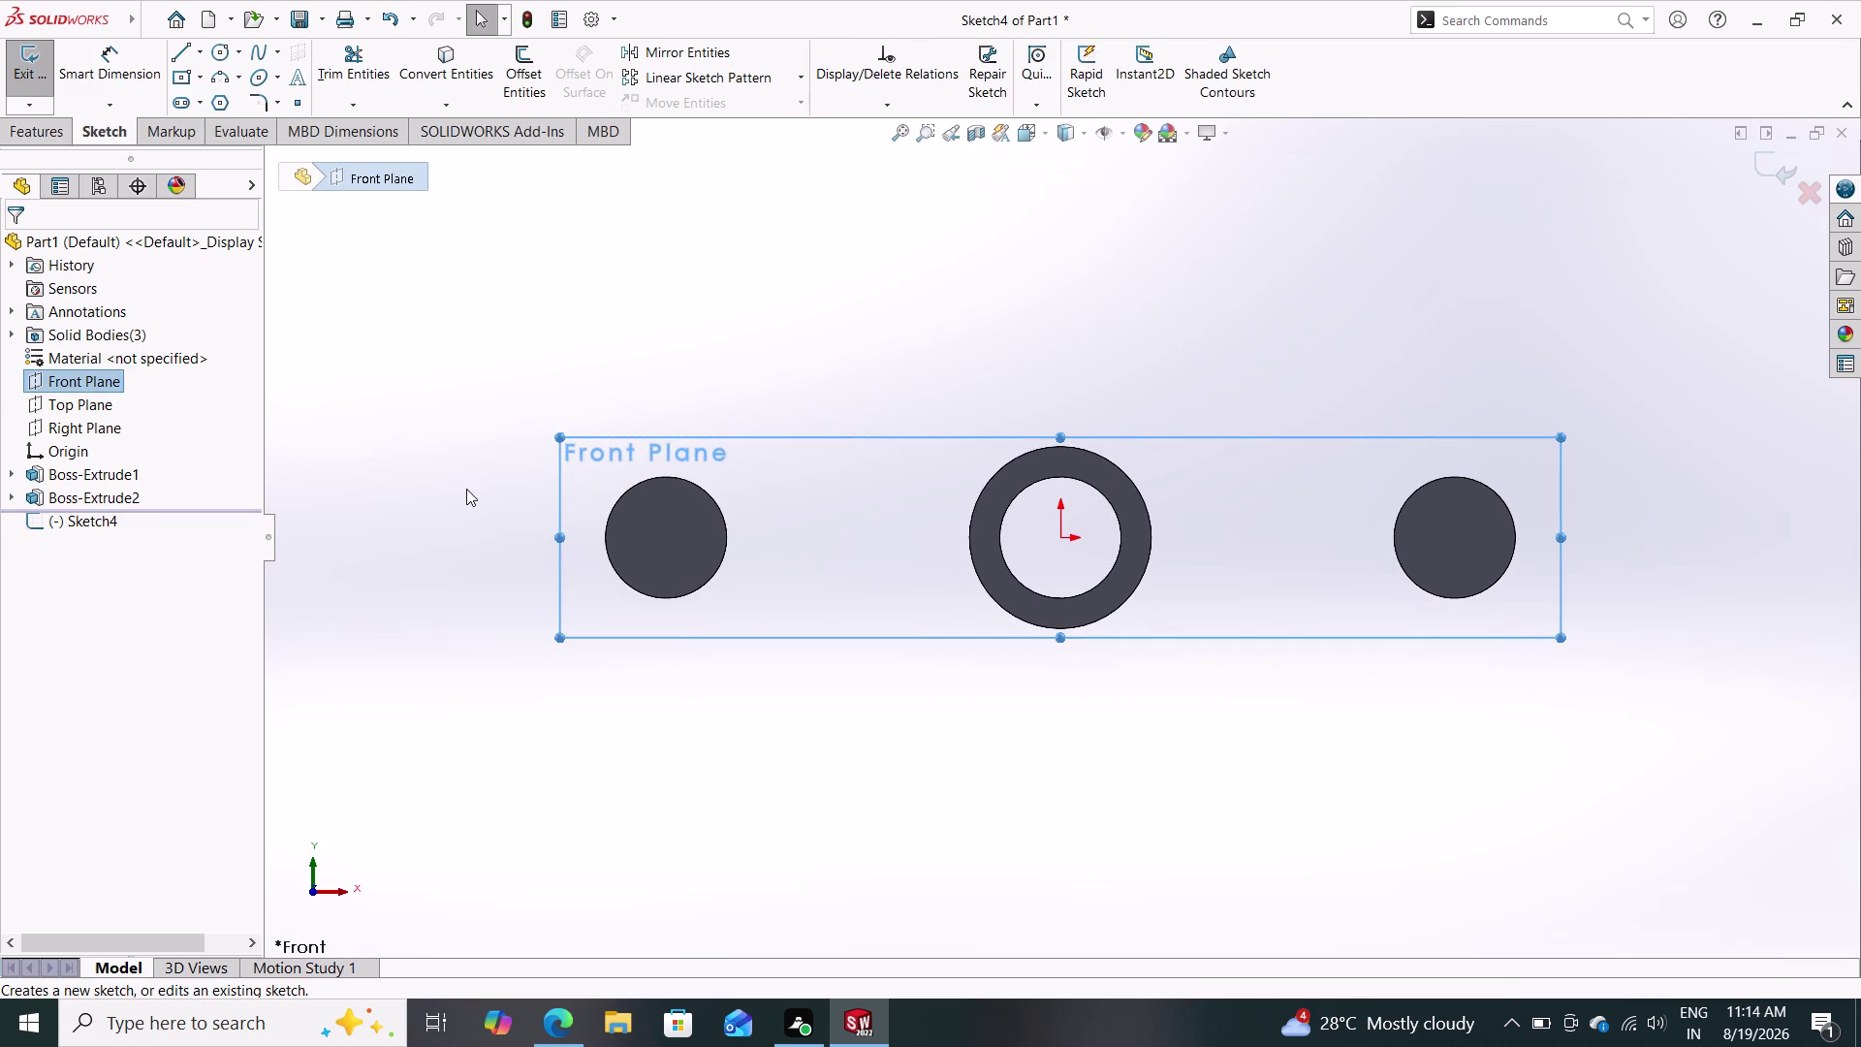
click(211, 49)
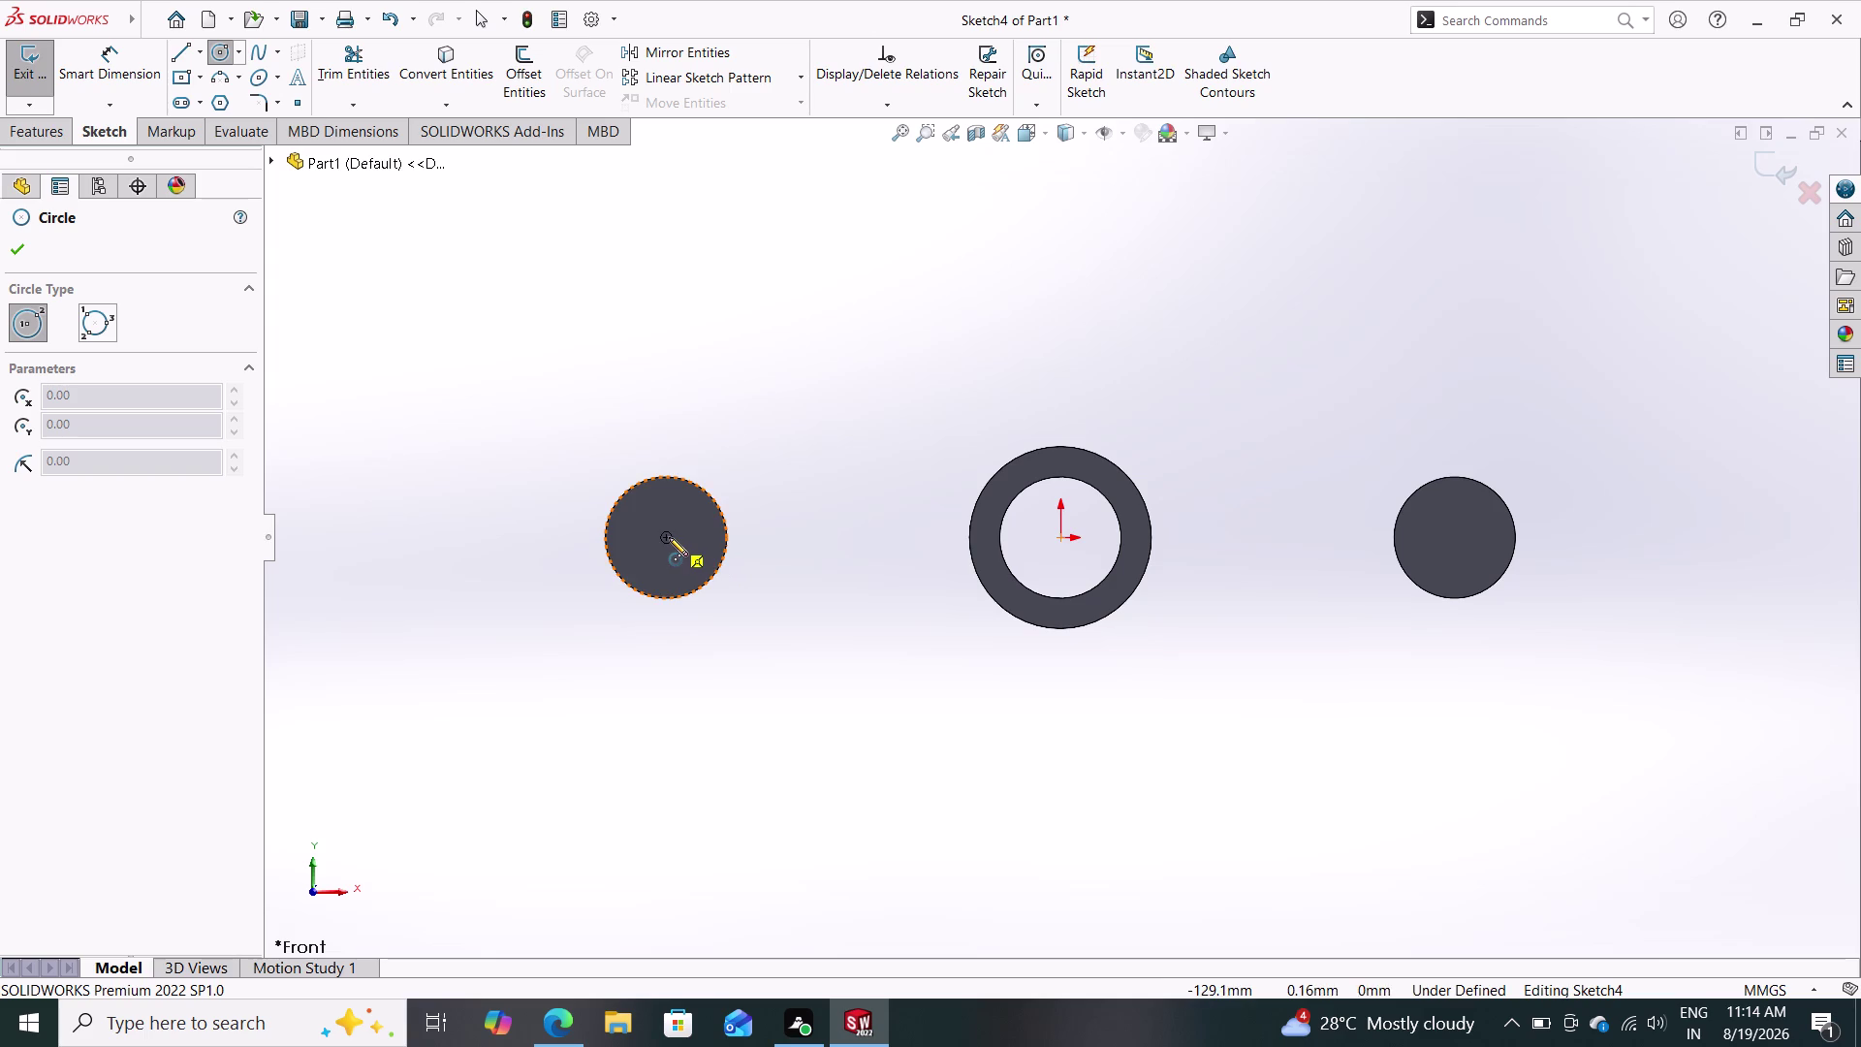
click(669, 537)
click(696, 557)
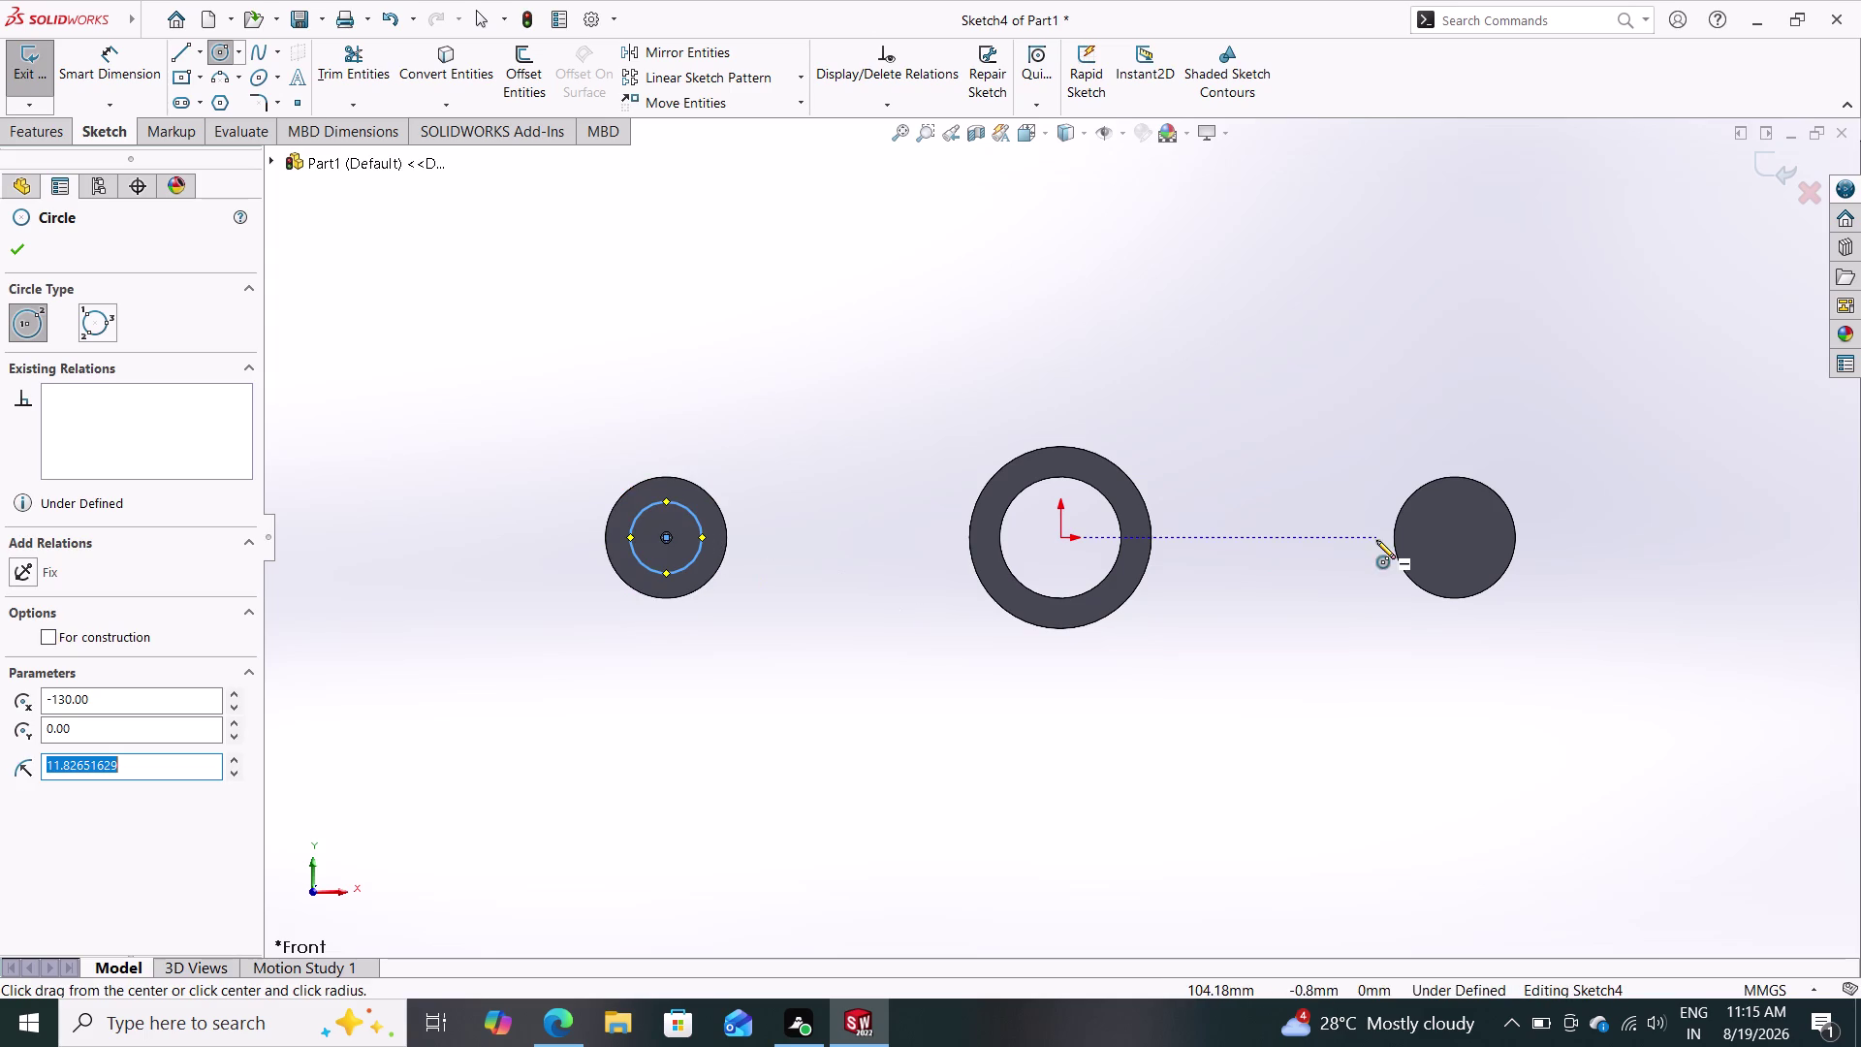
click(1455, 537)
click(1464, 562)
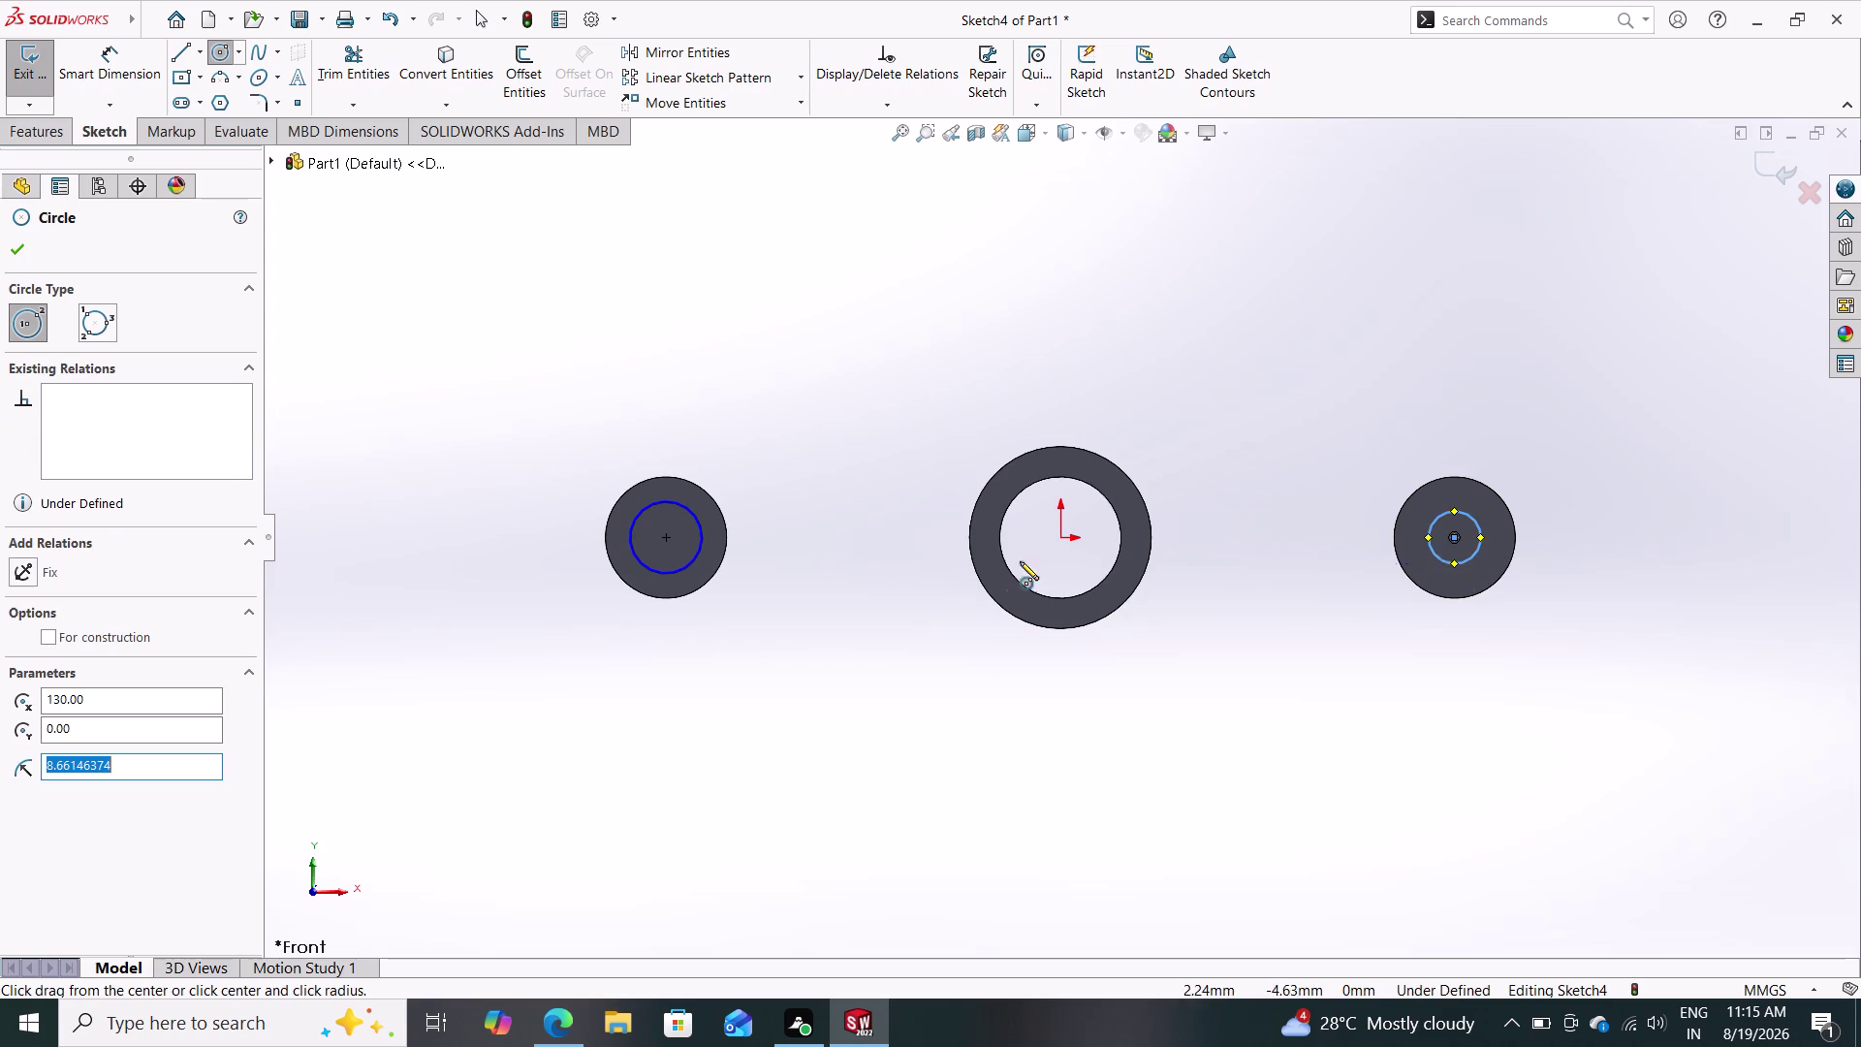
click(128, 96)
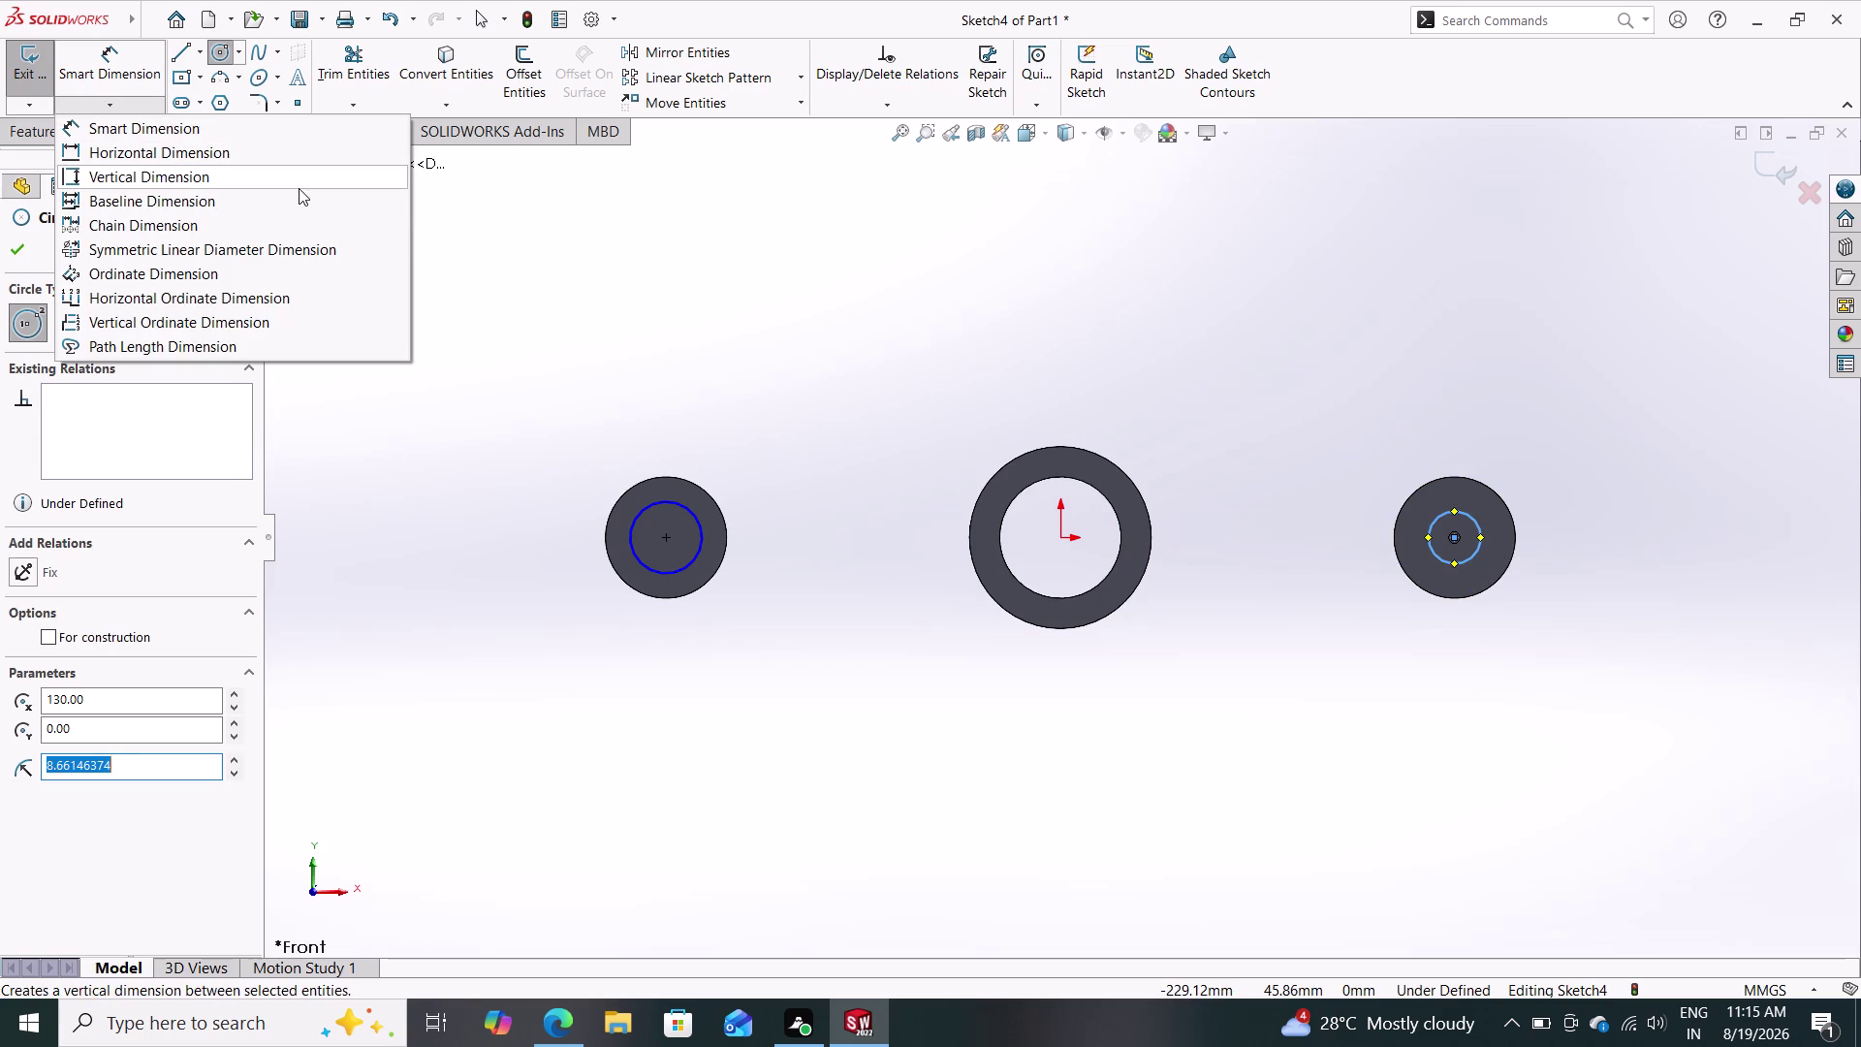
Dimension the left and right side circles each at 30 mm diameter.
click(133, 72)
click(694, 514)
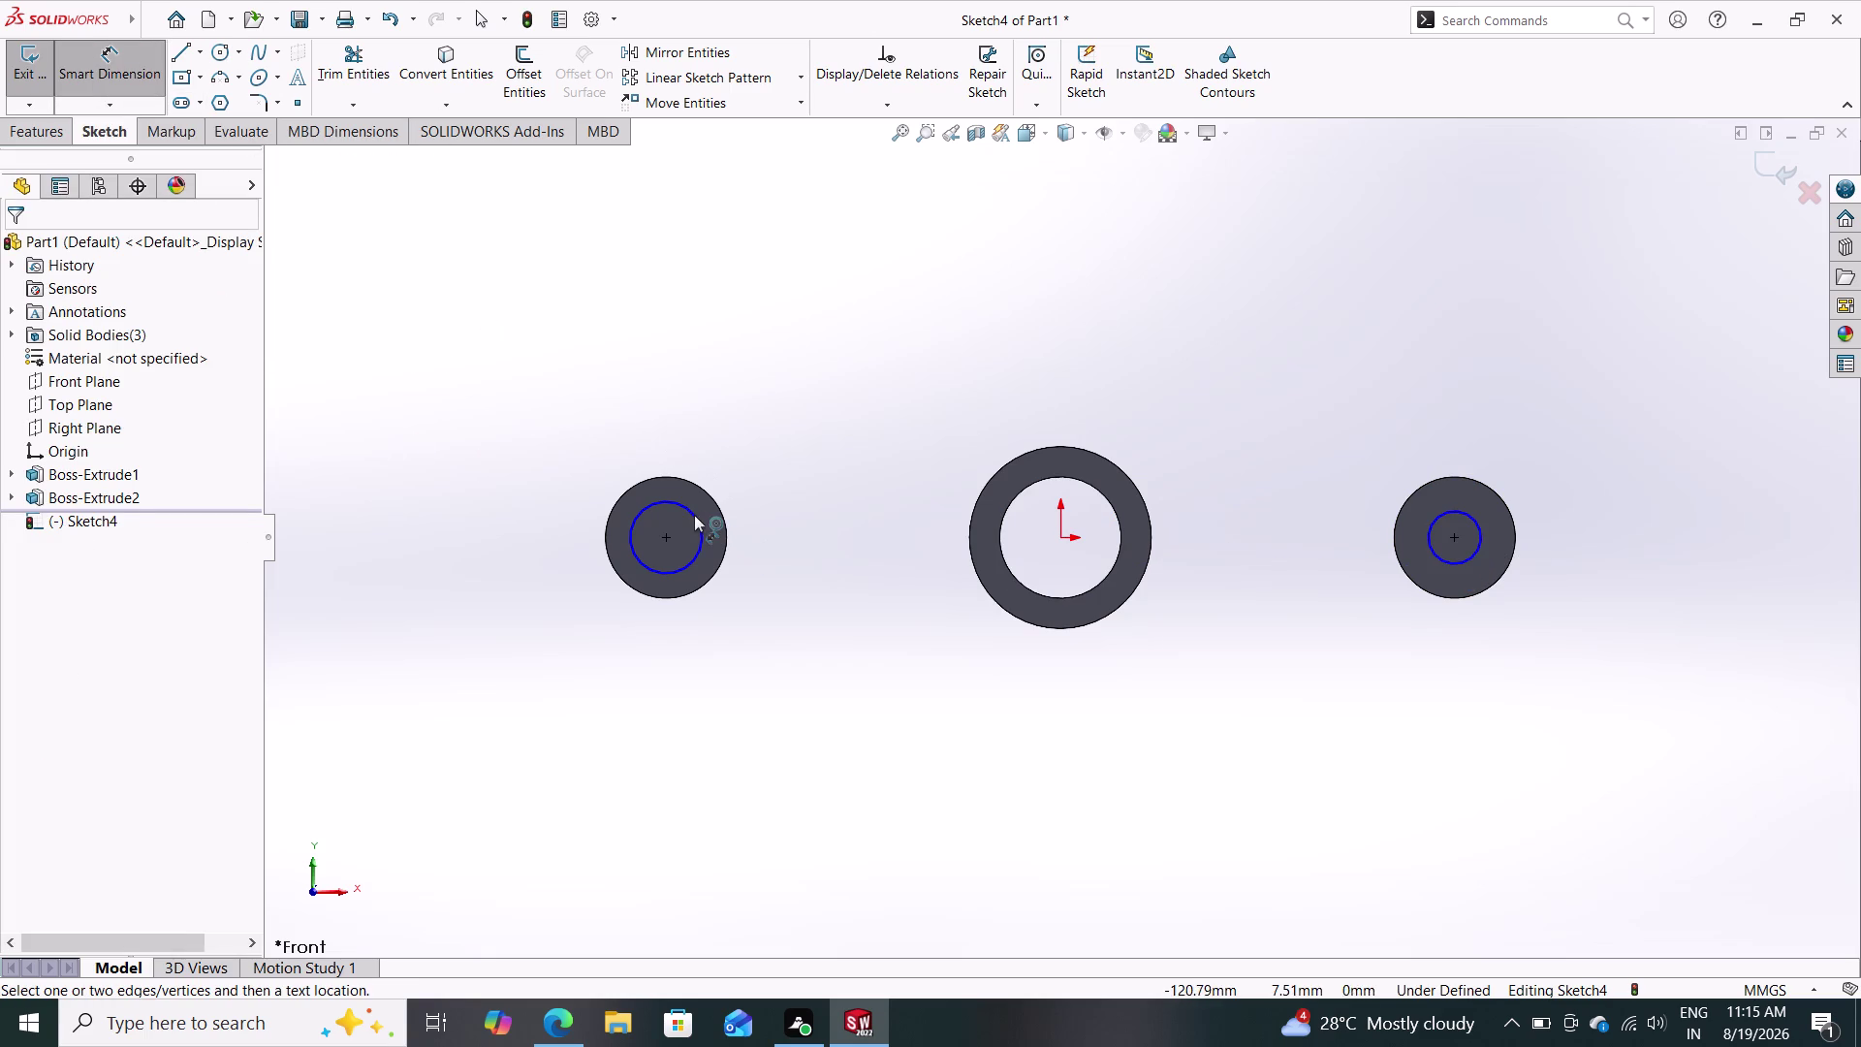
click(653, 408)
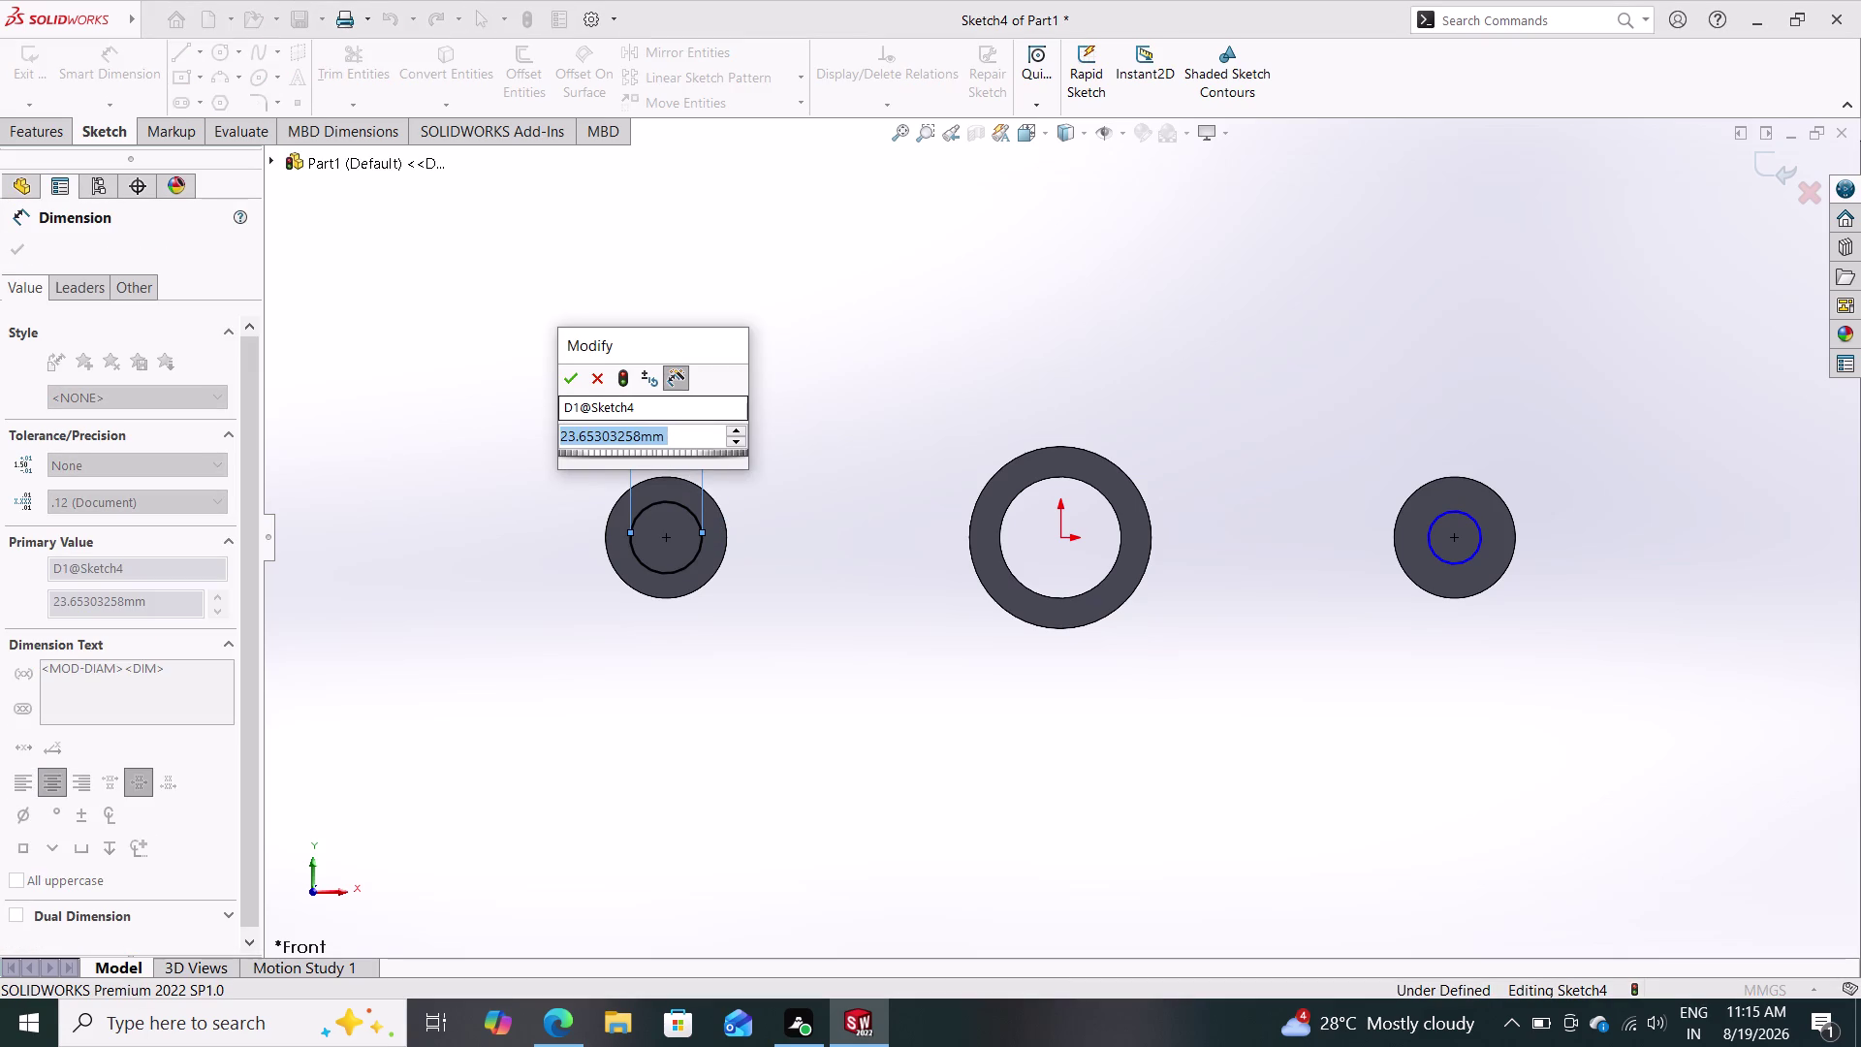
text(30)
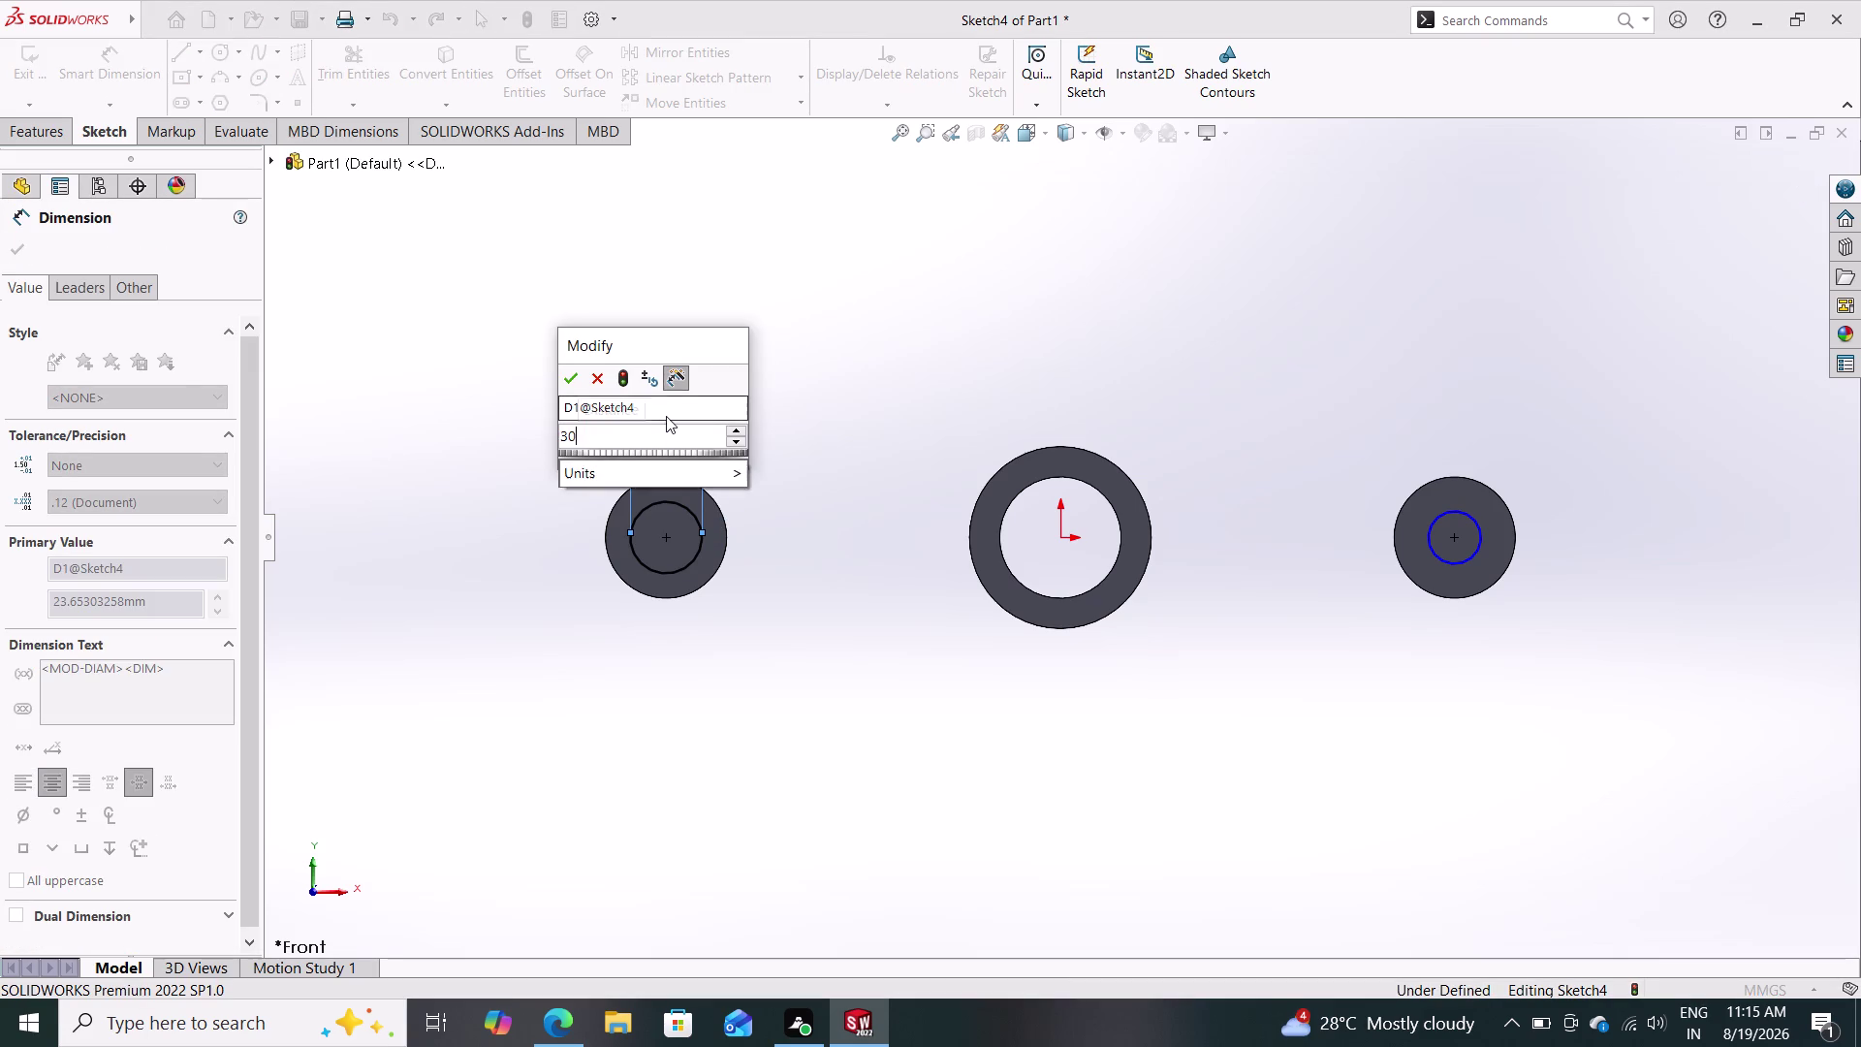
key(Return)
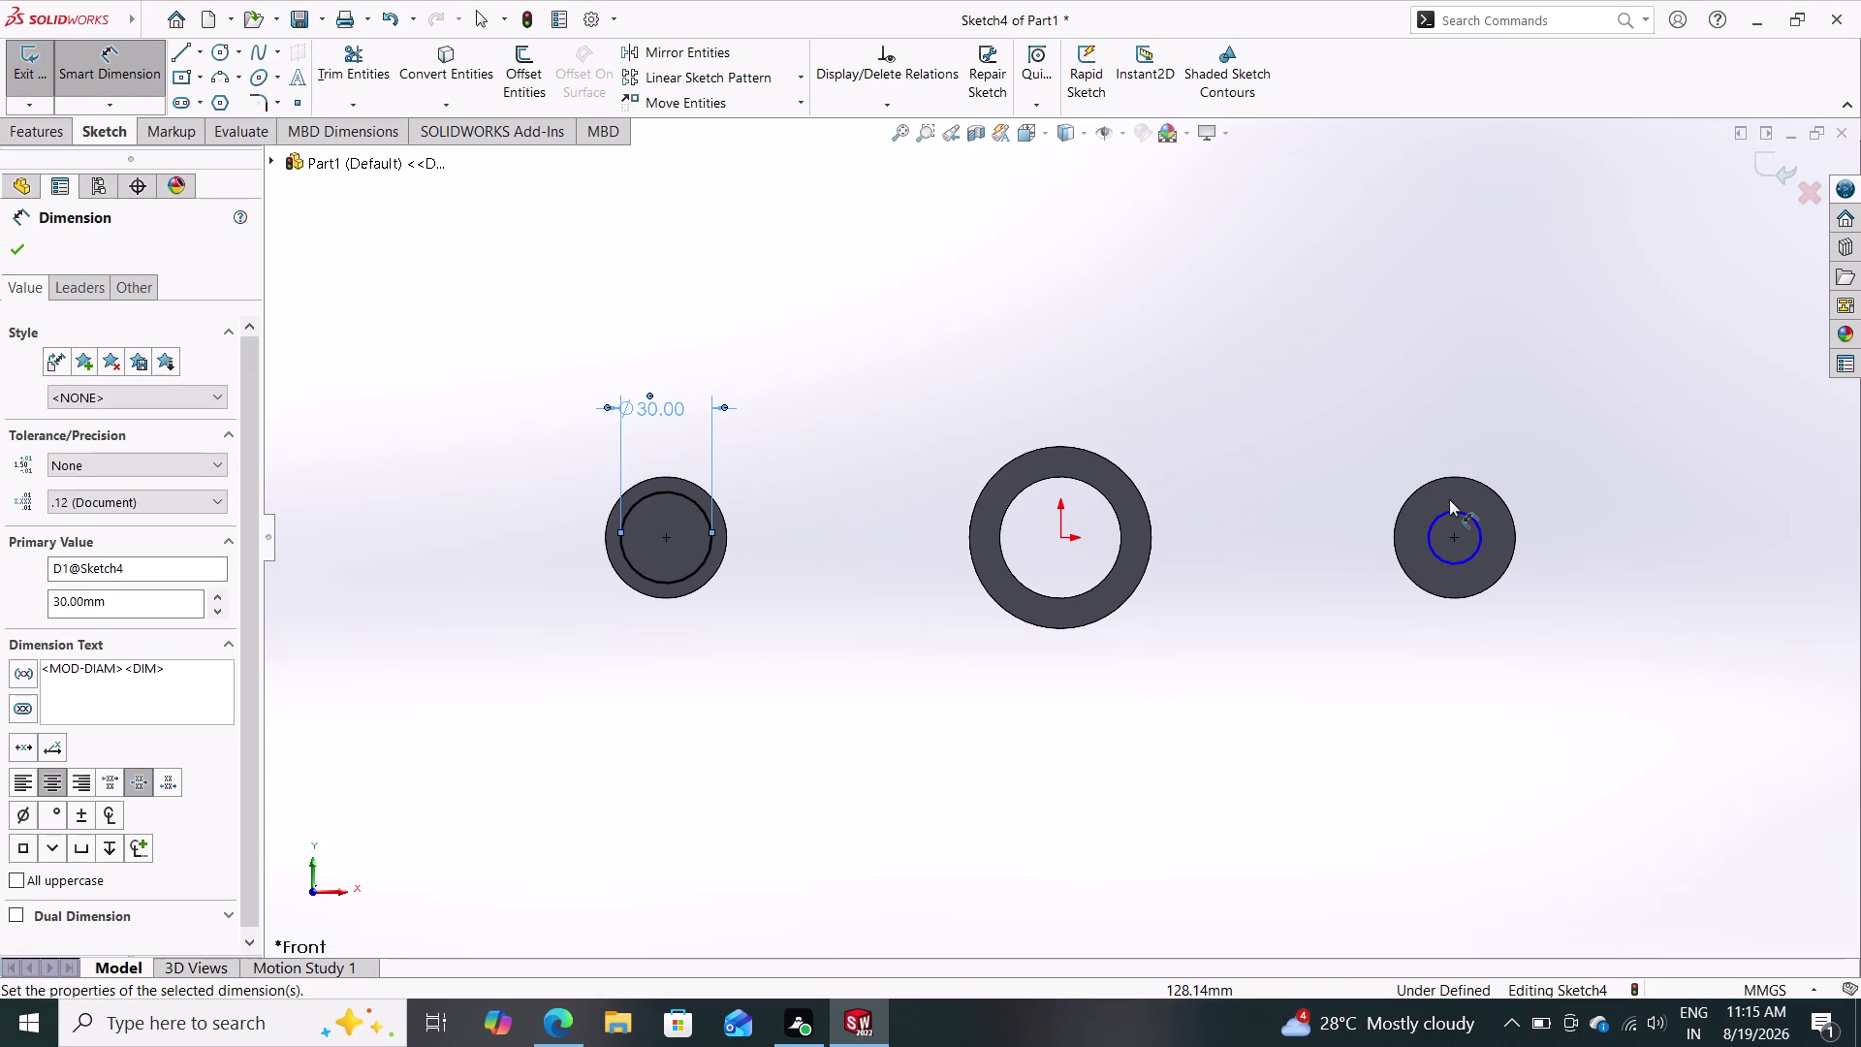
click(1457, 515)
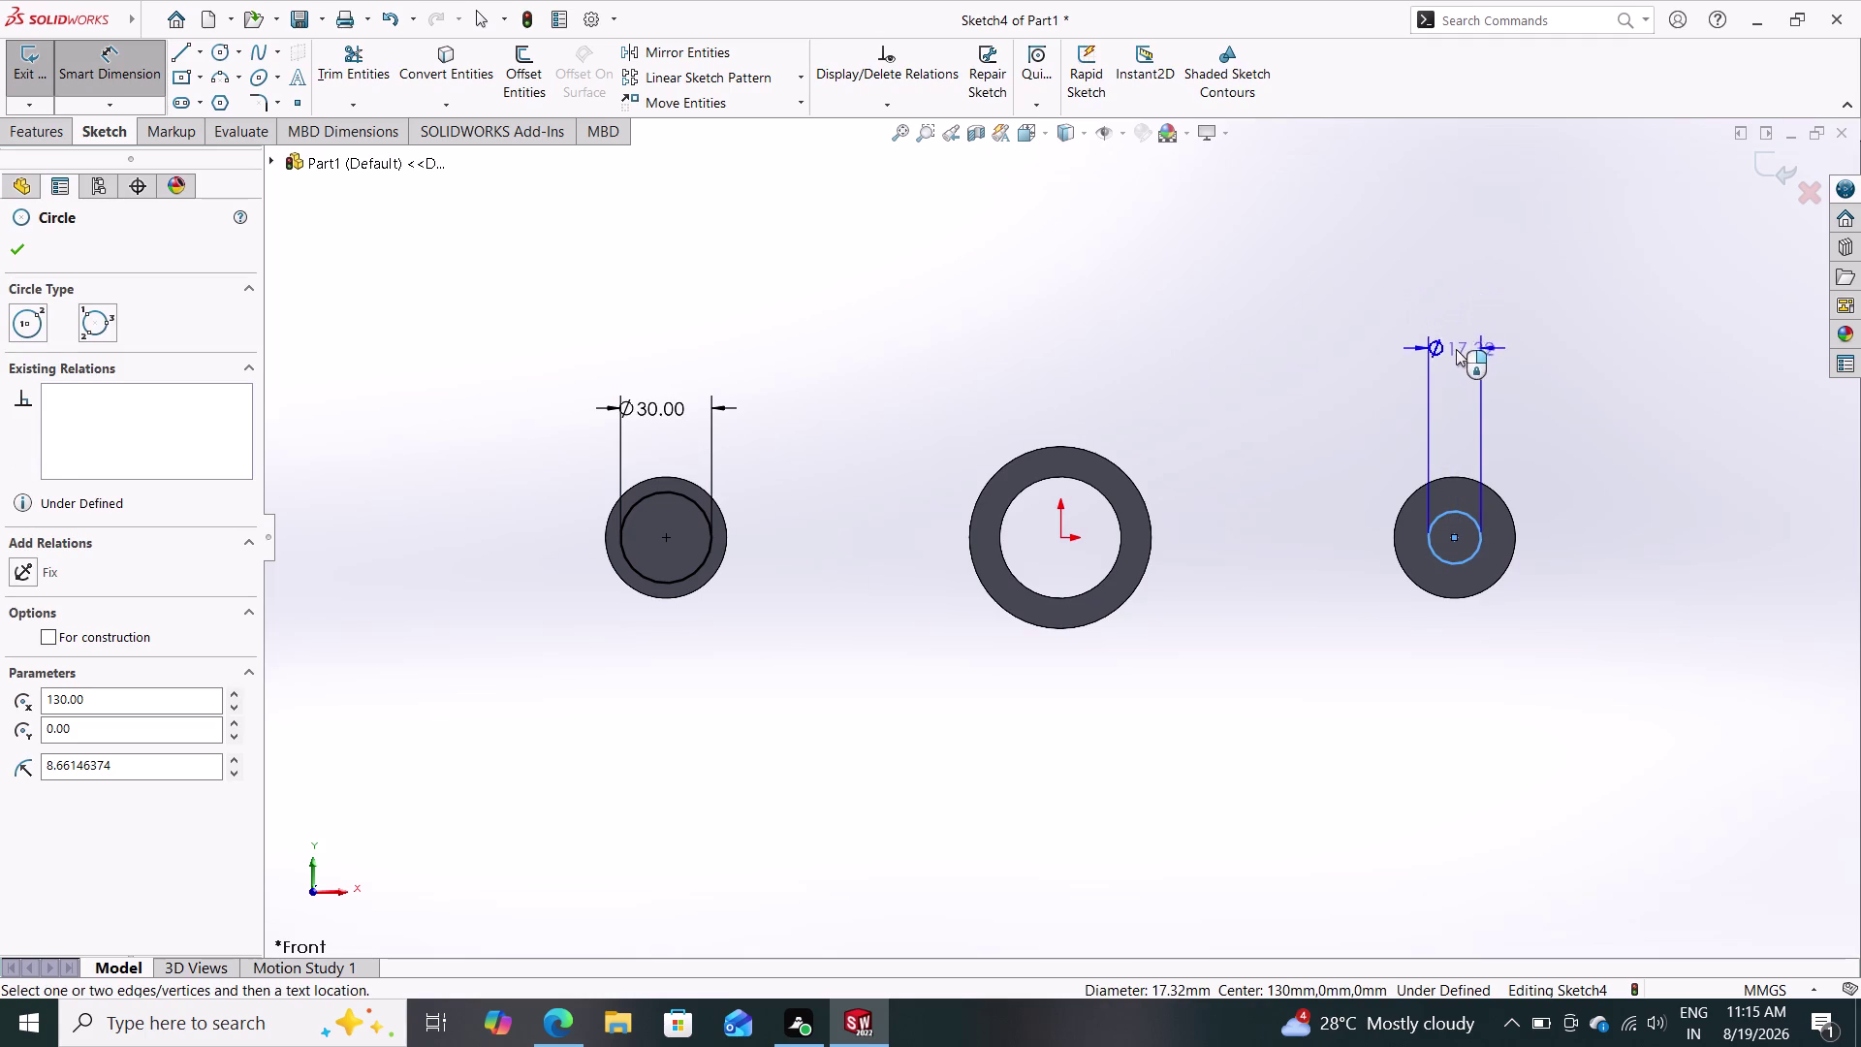
click(1453, 351)
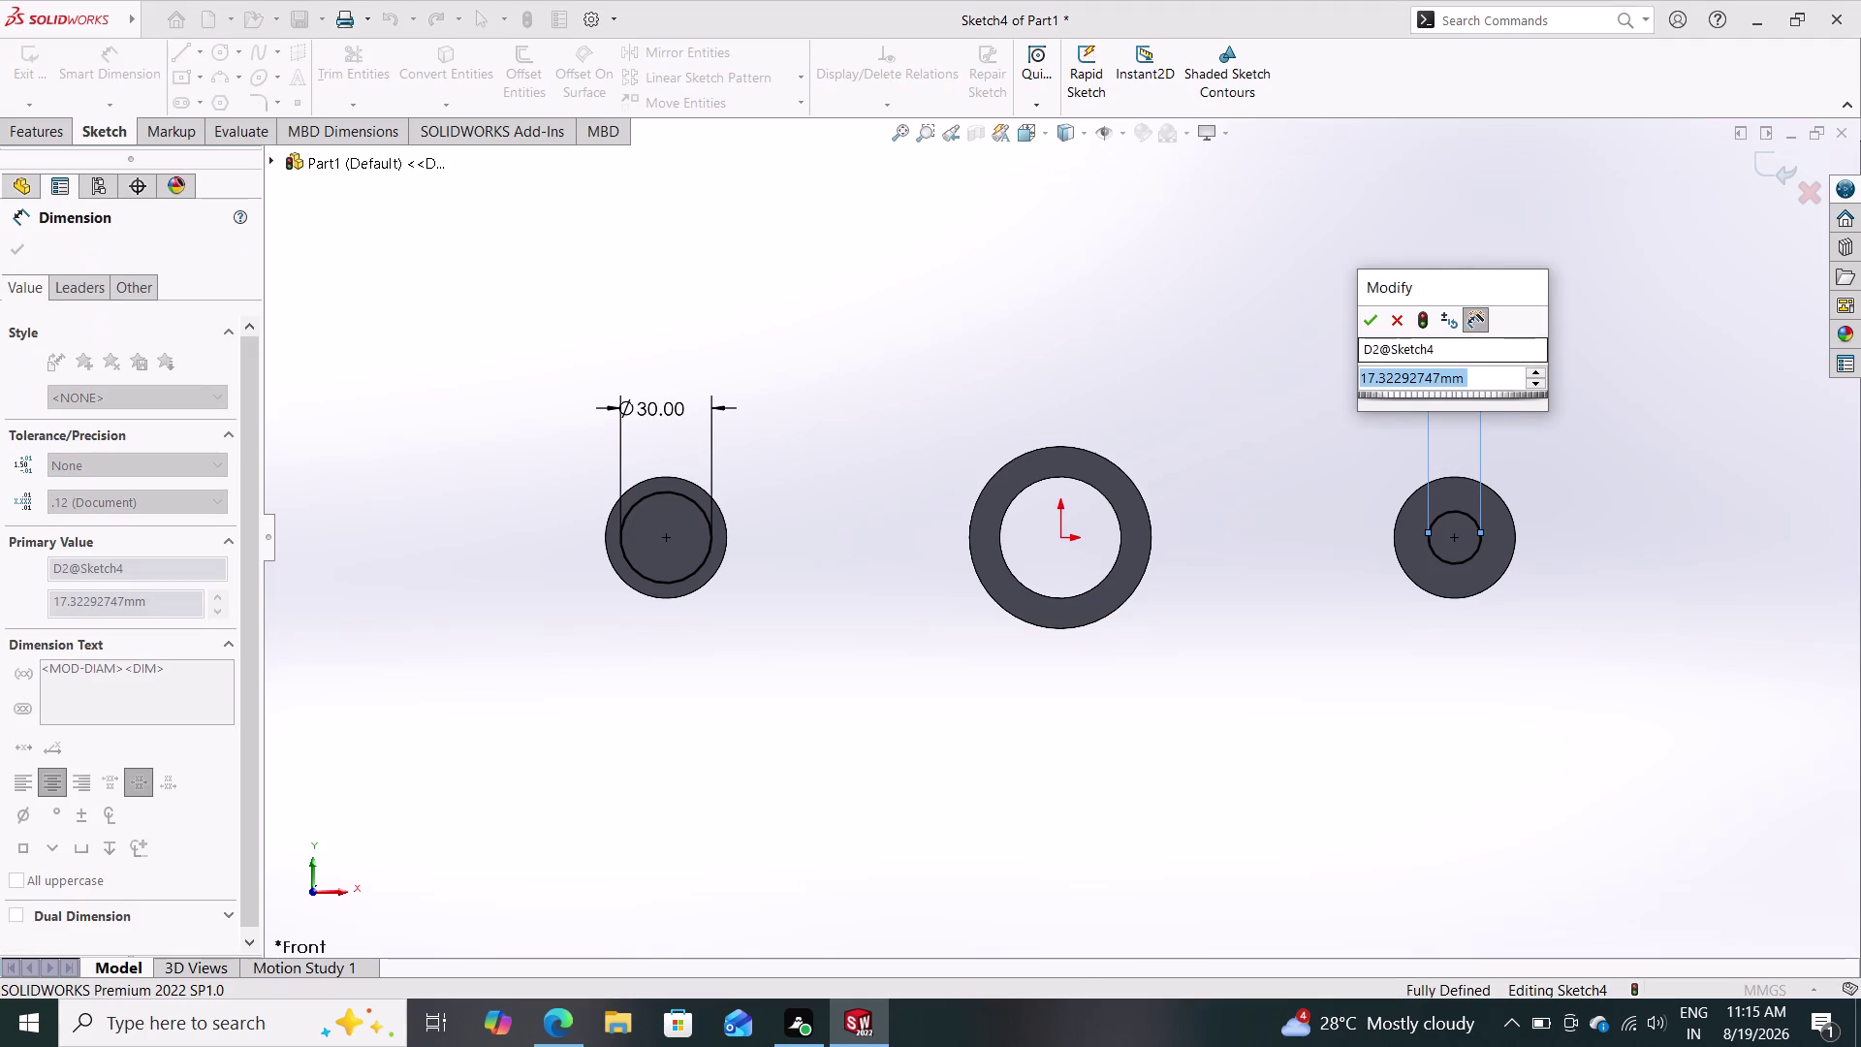
text(30)
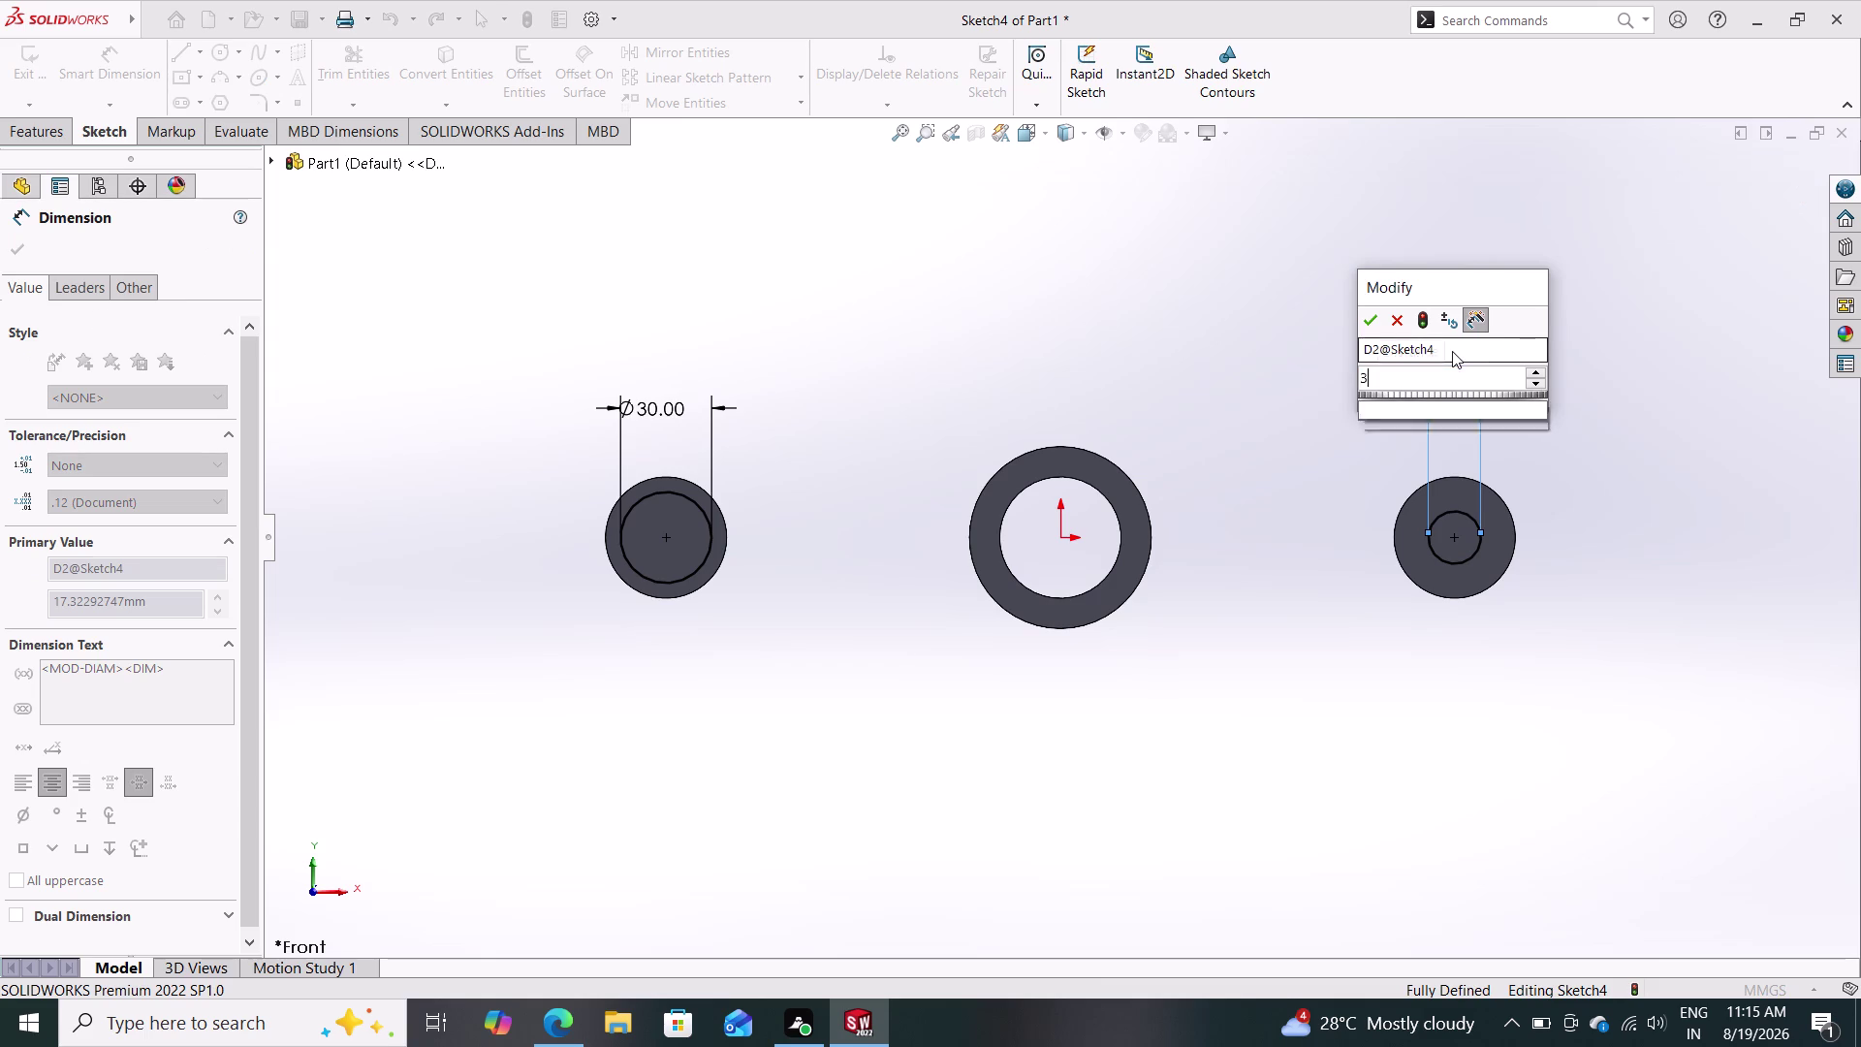
key(Return)
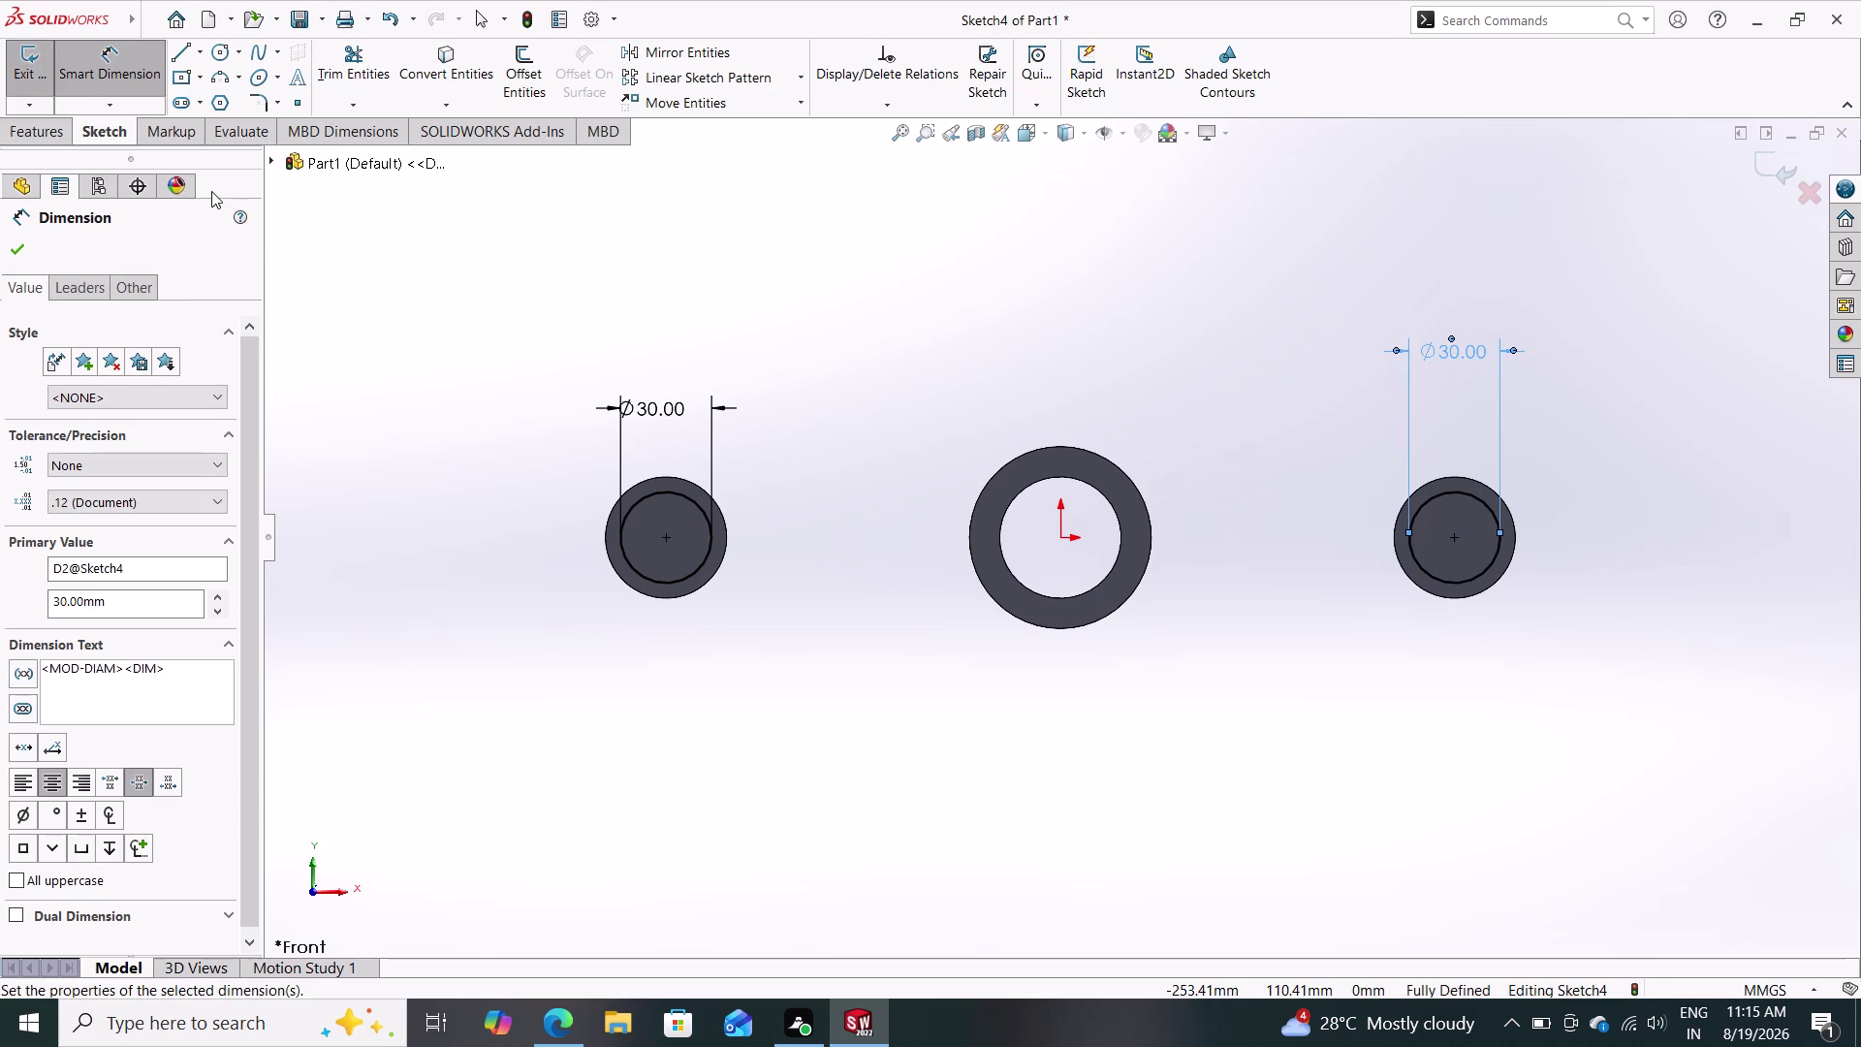
click(24, 243)
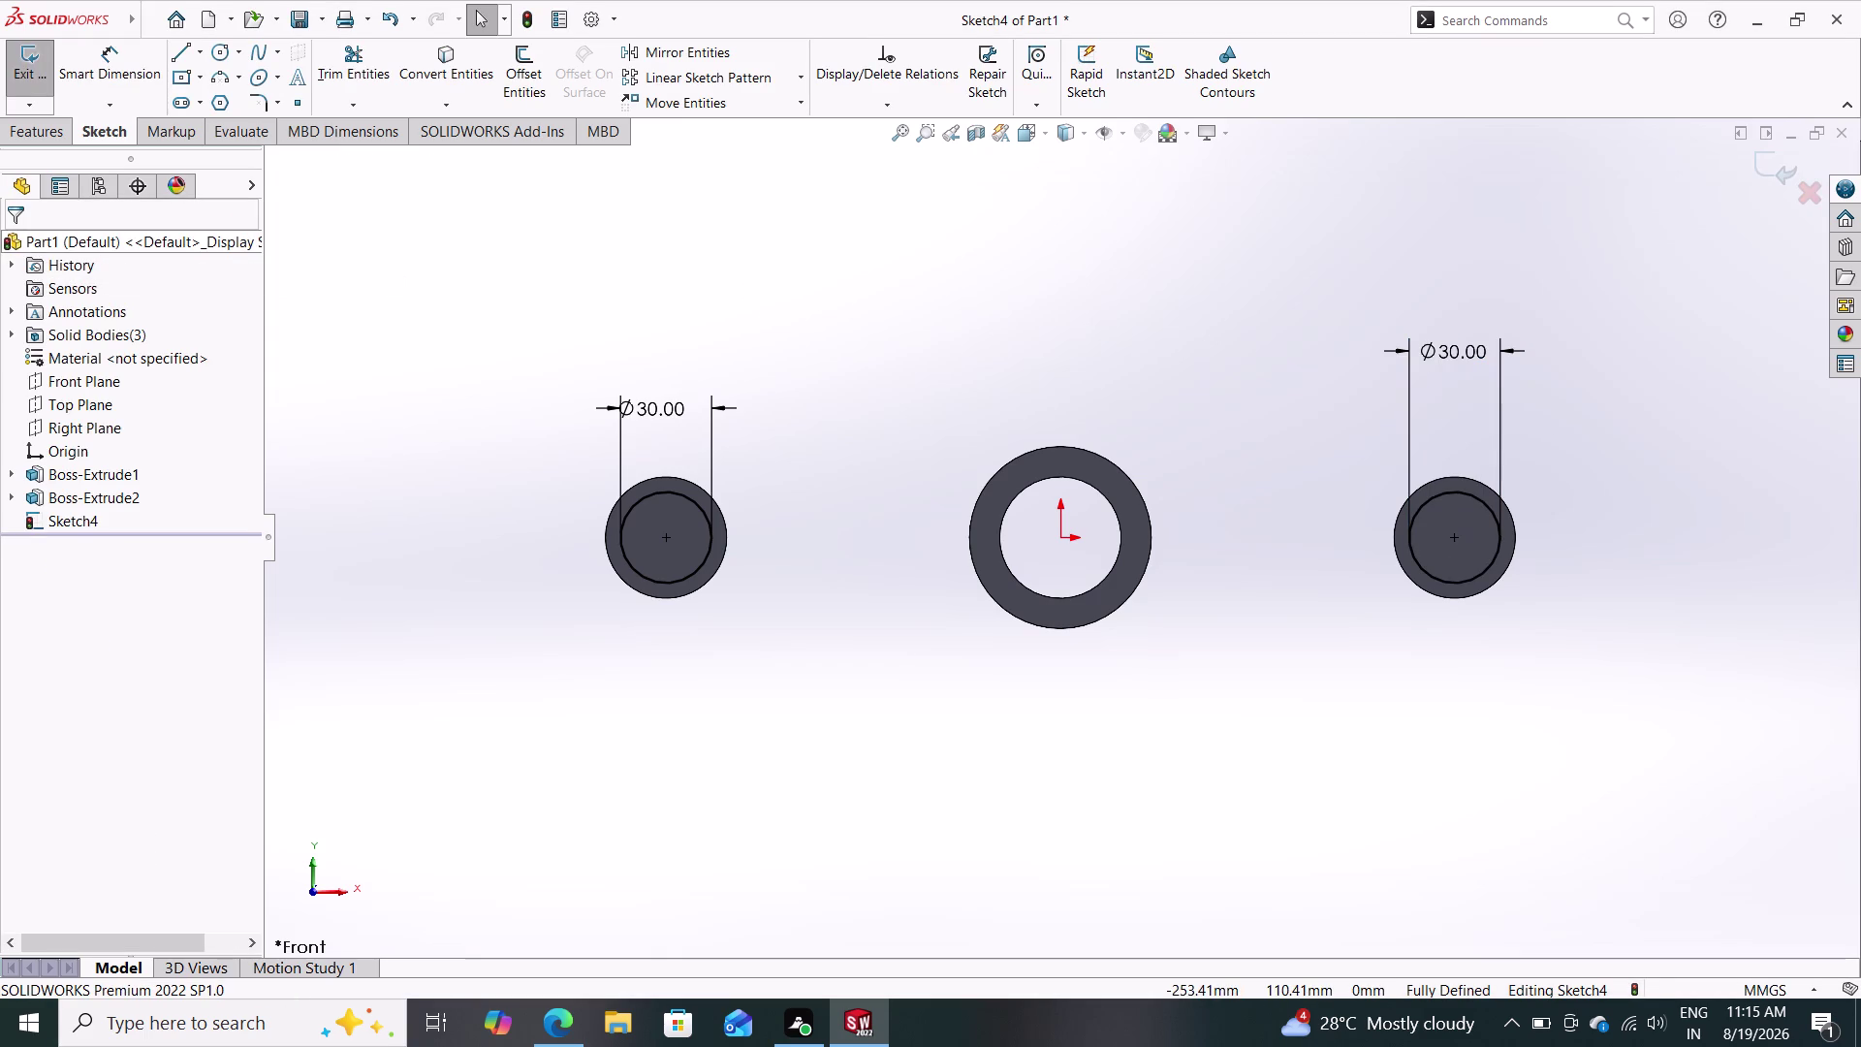
Extruded-cut the two 30 mm circles mid-plane 60 mm through both side discs.
click(47, 137)
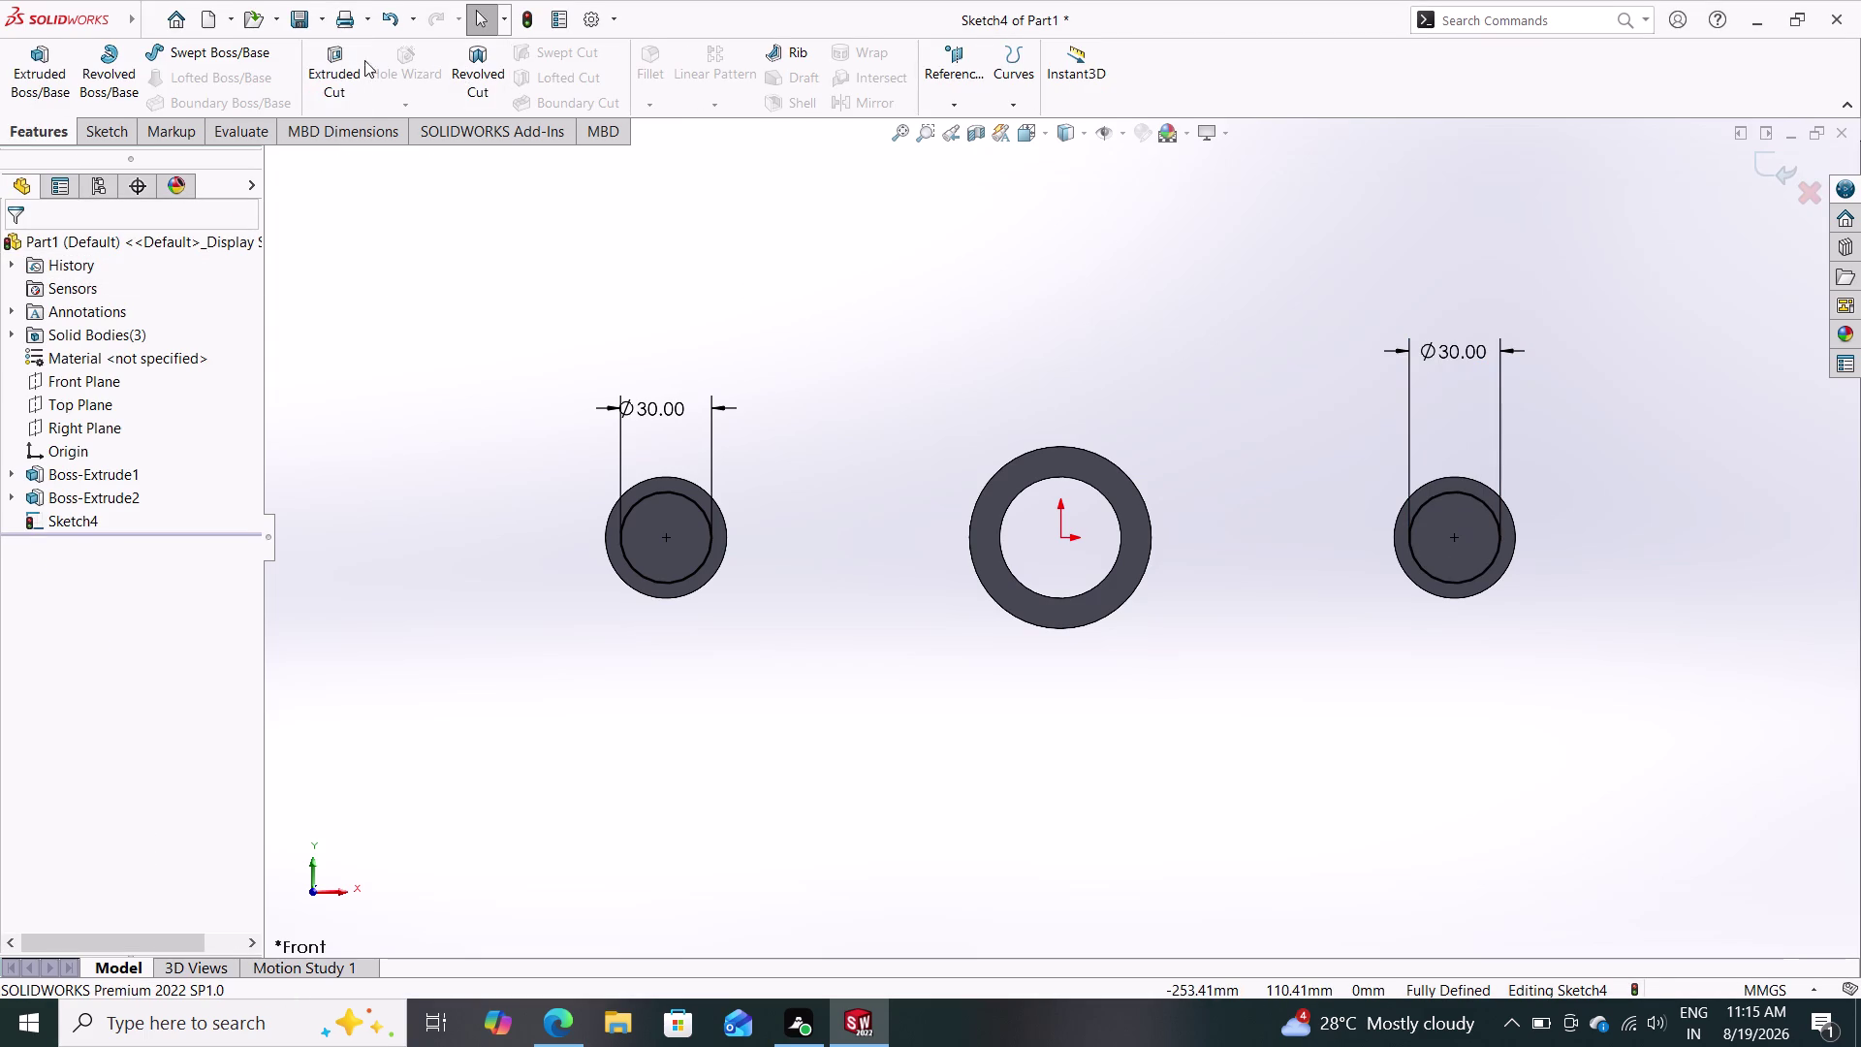
click(330, 43)
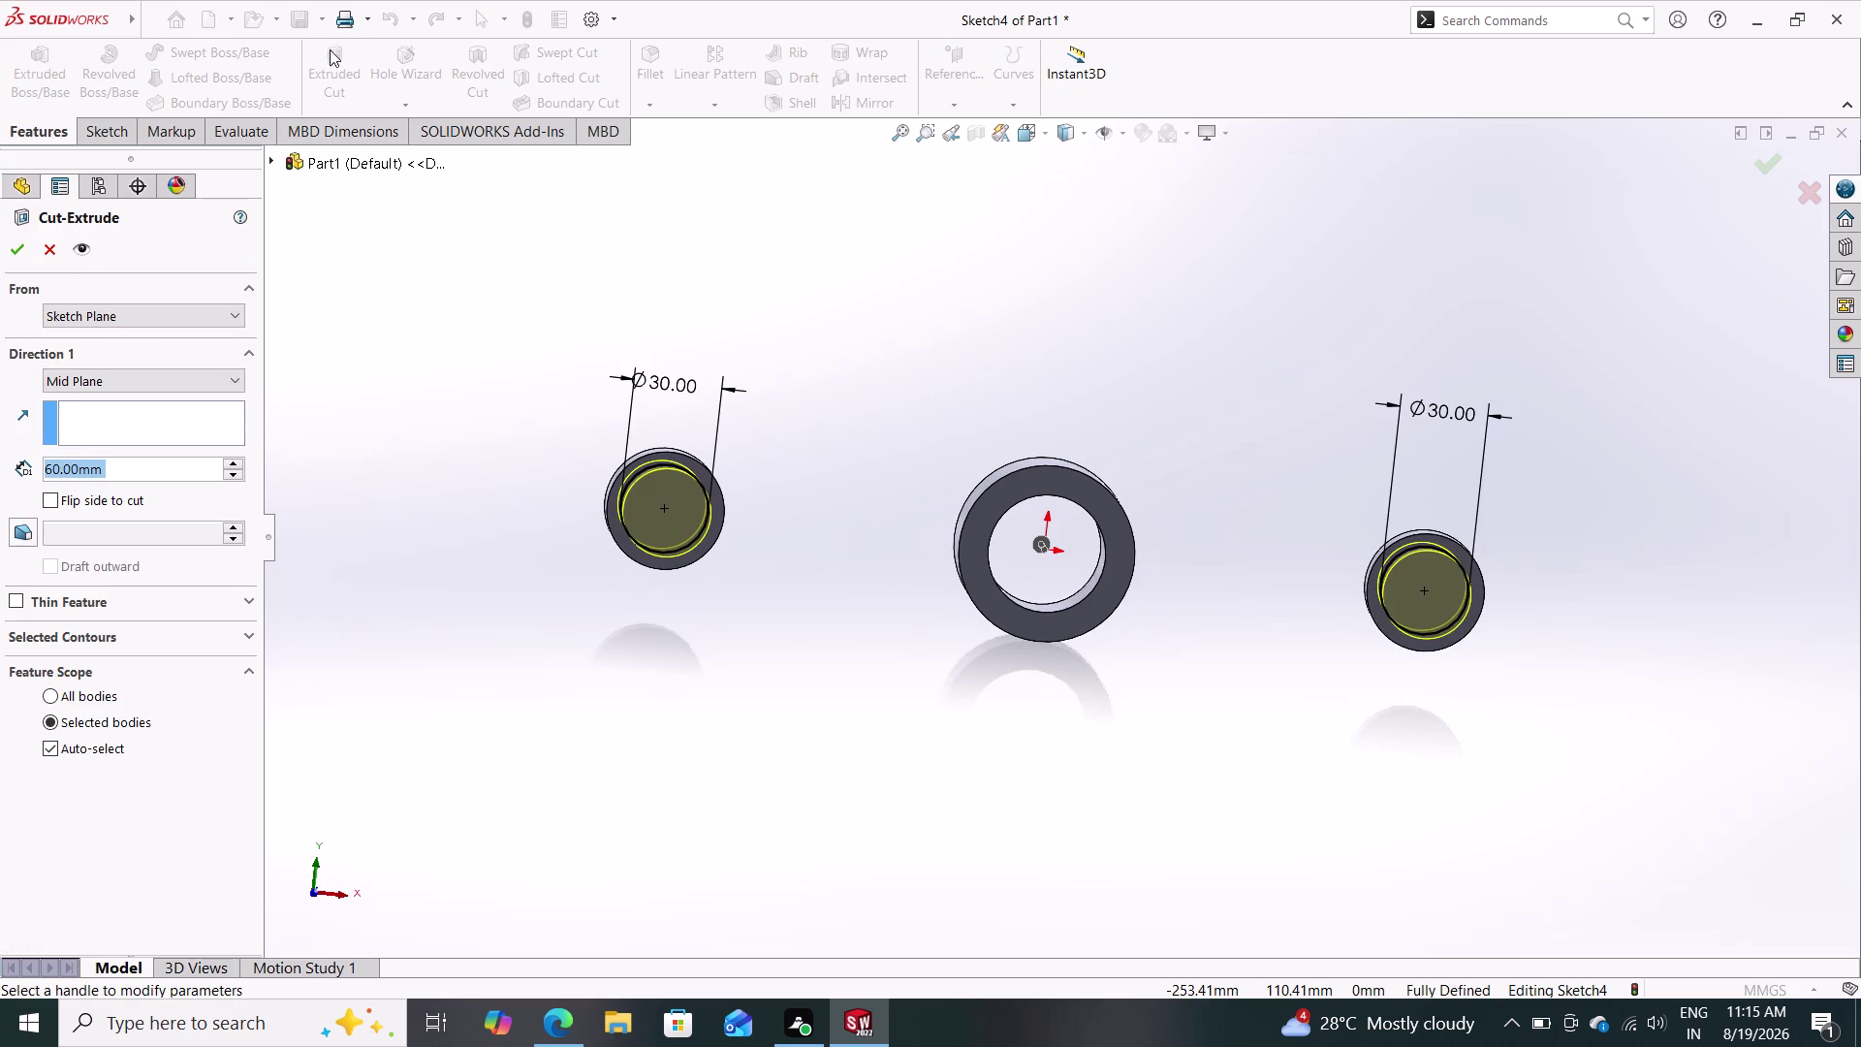
click(20, 247)
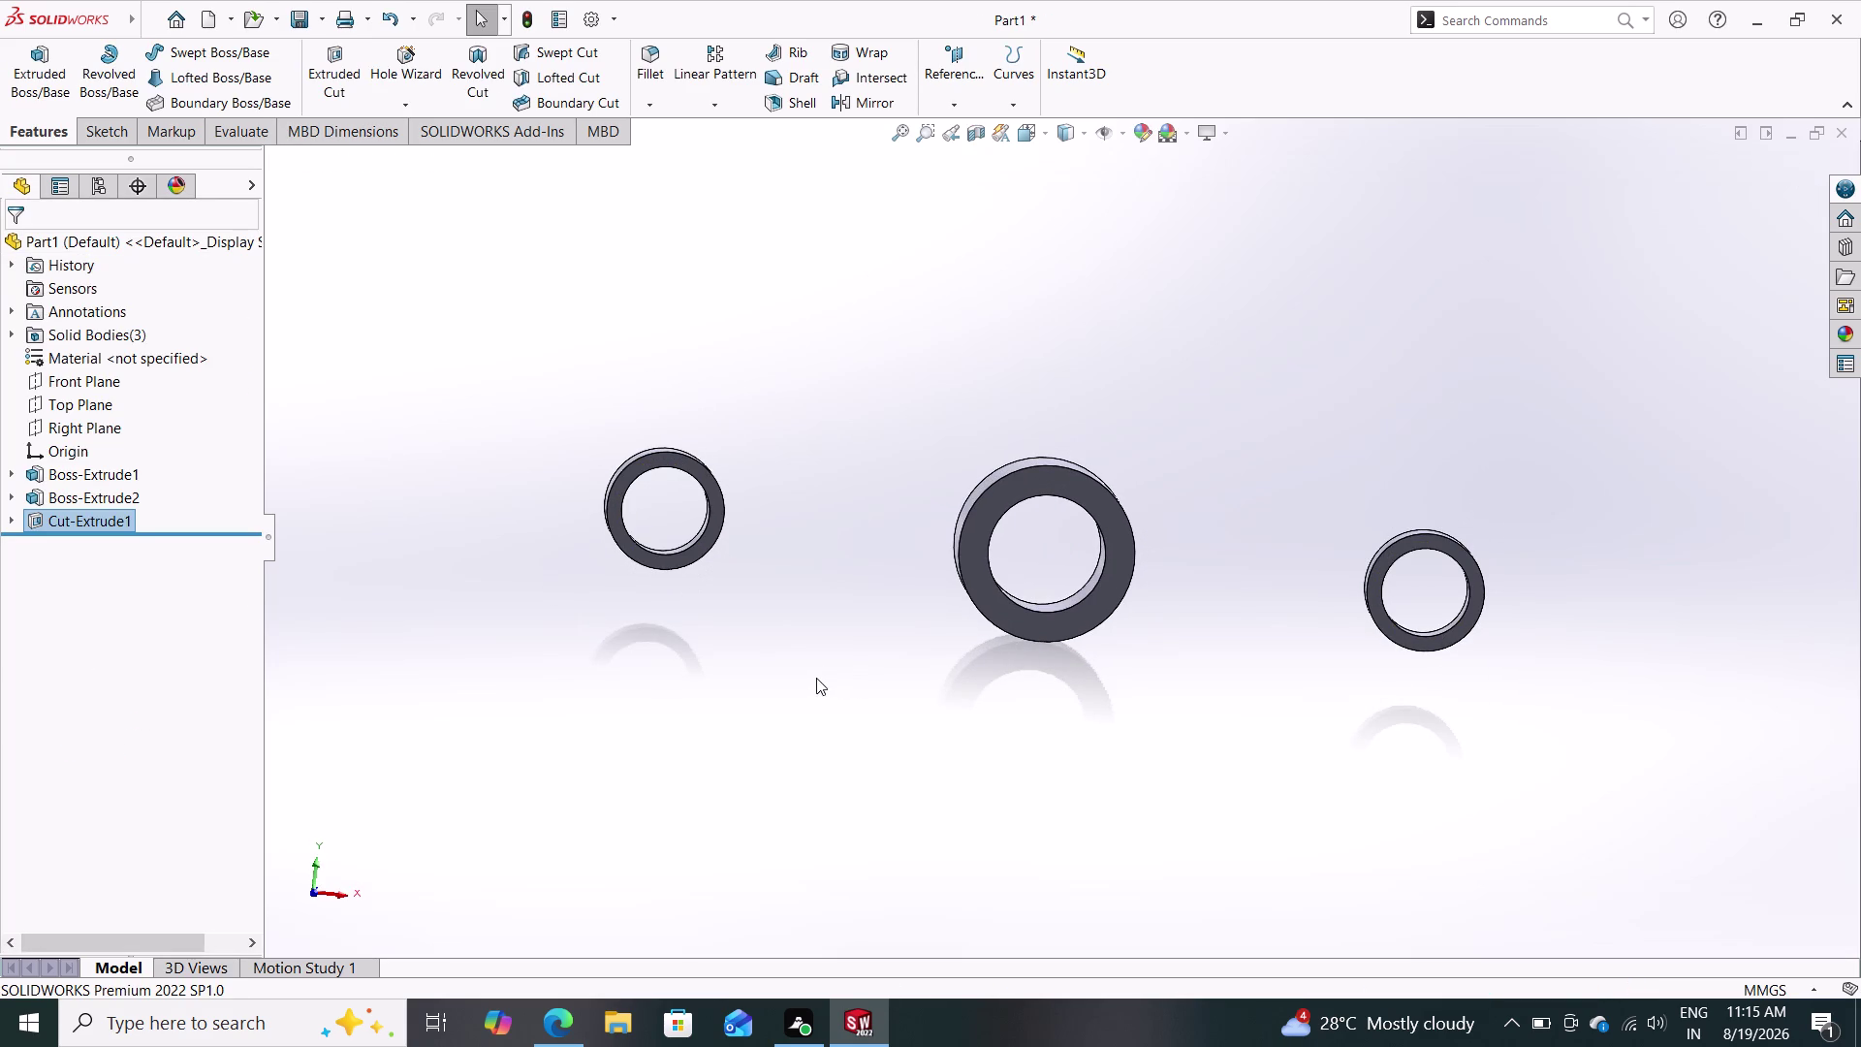
click(88, 385)
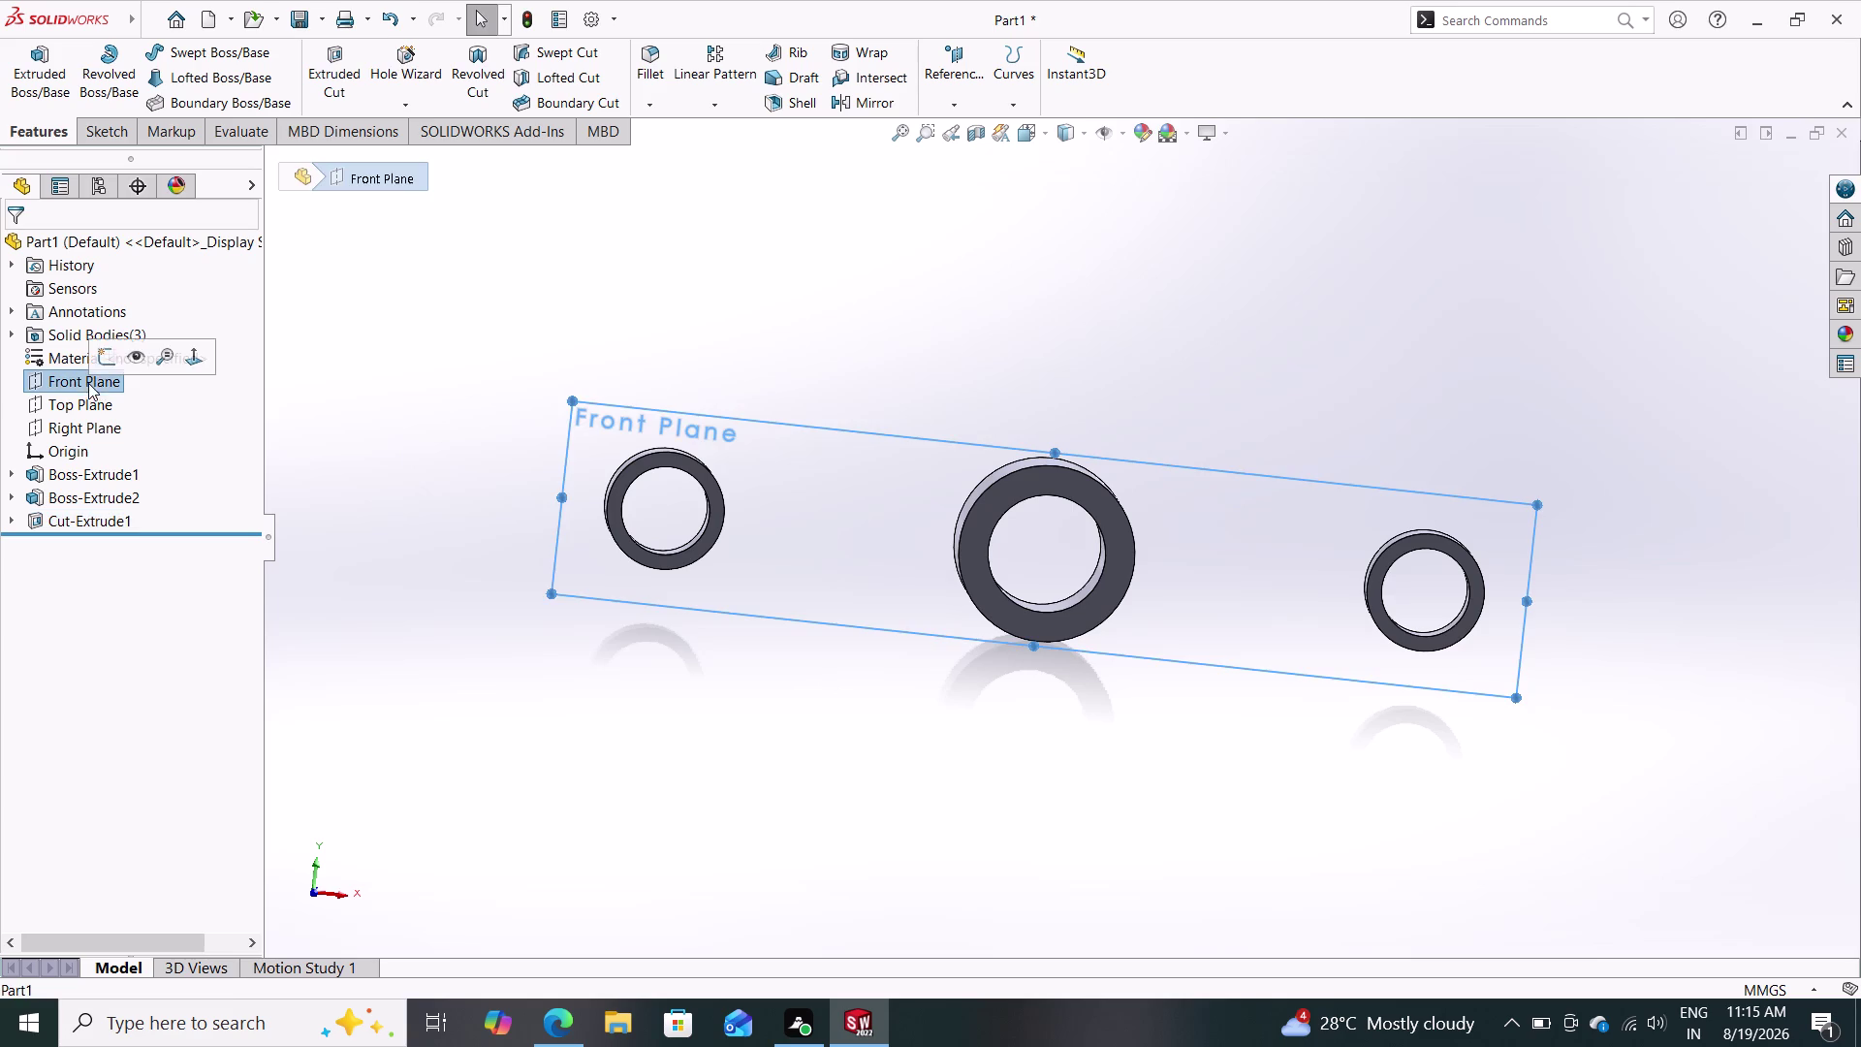
Open a Front Plane sketch viewed face-on with the Line tool set to construction.
click(107, 354)
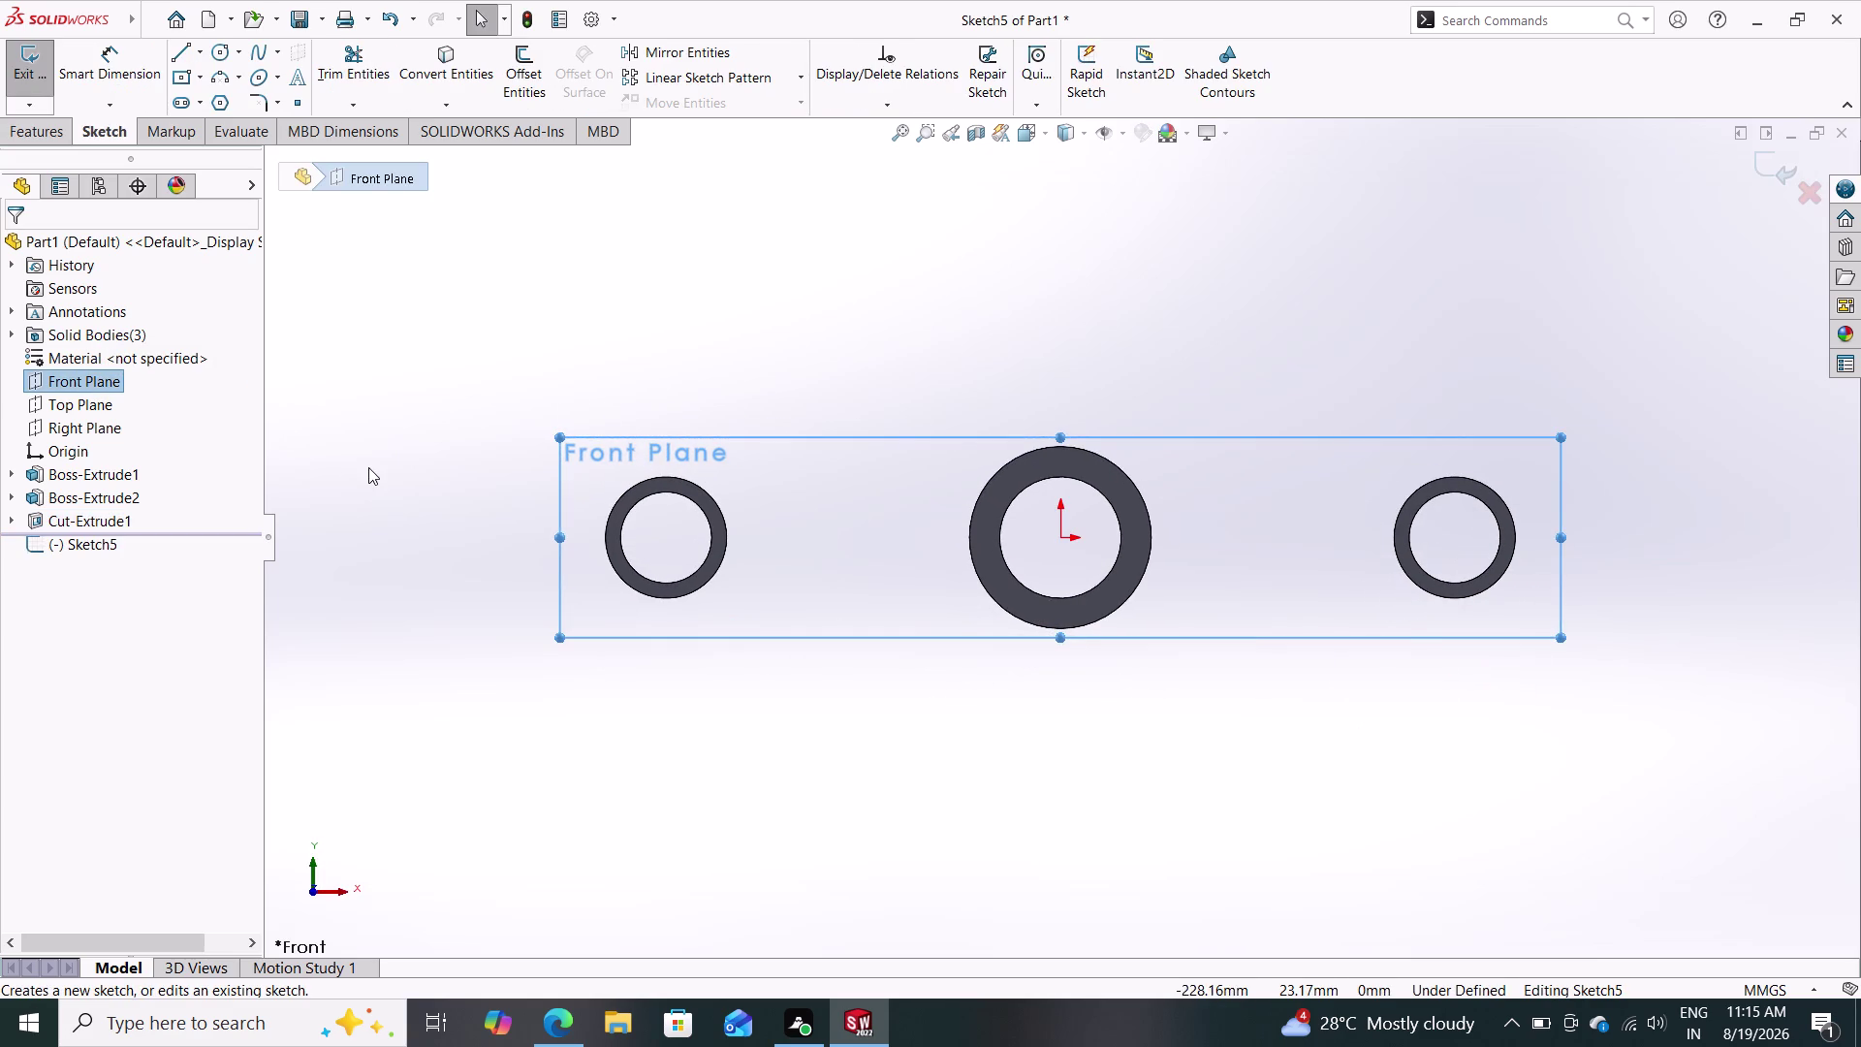
key(Escape)
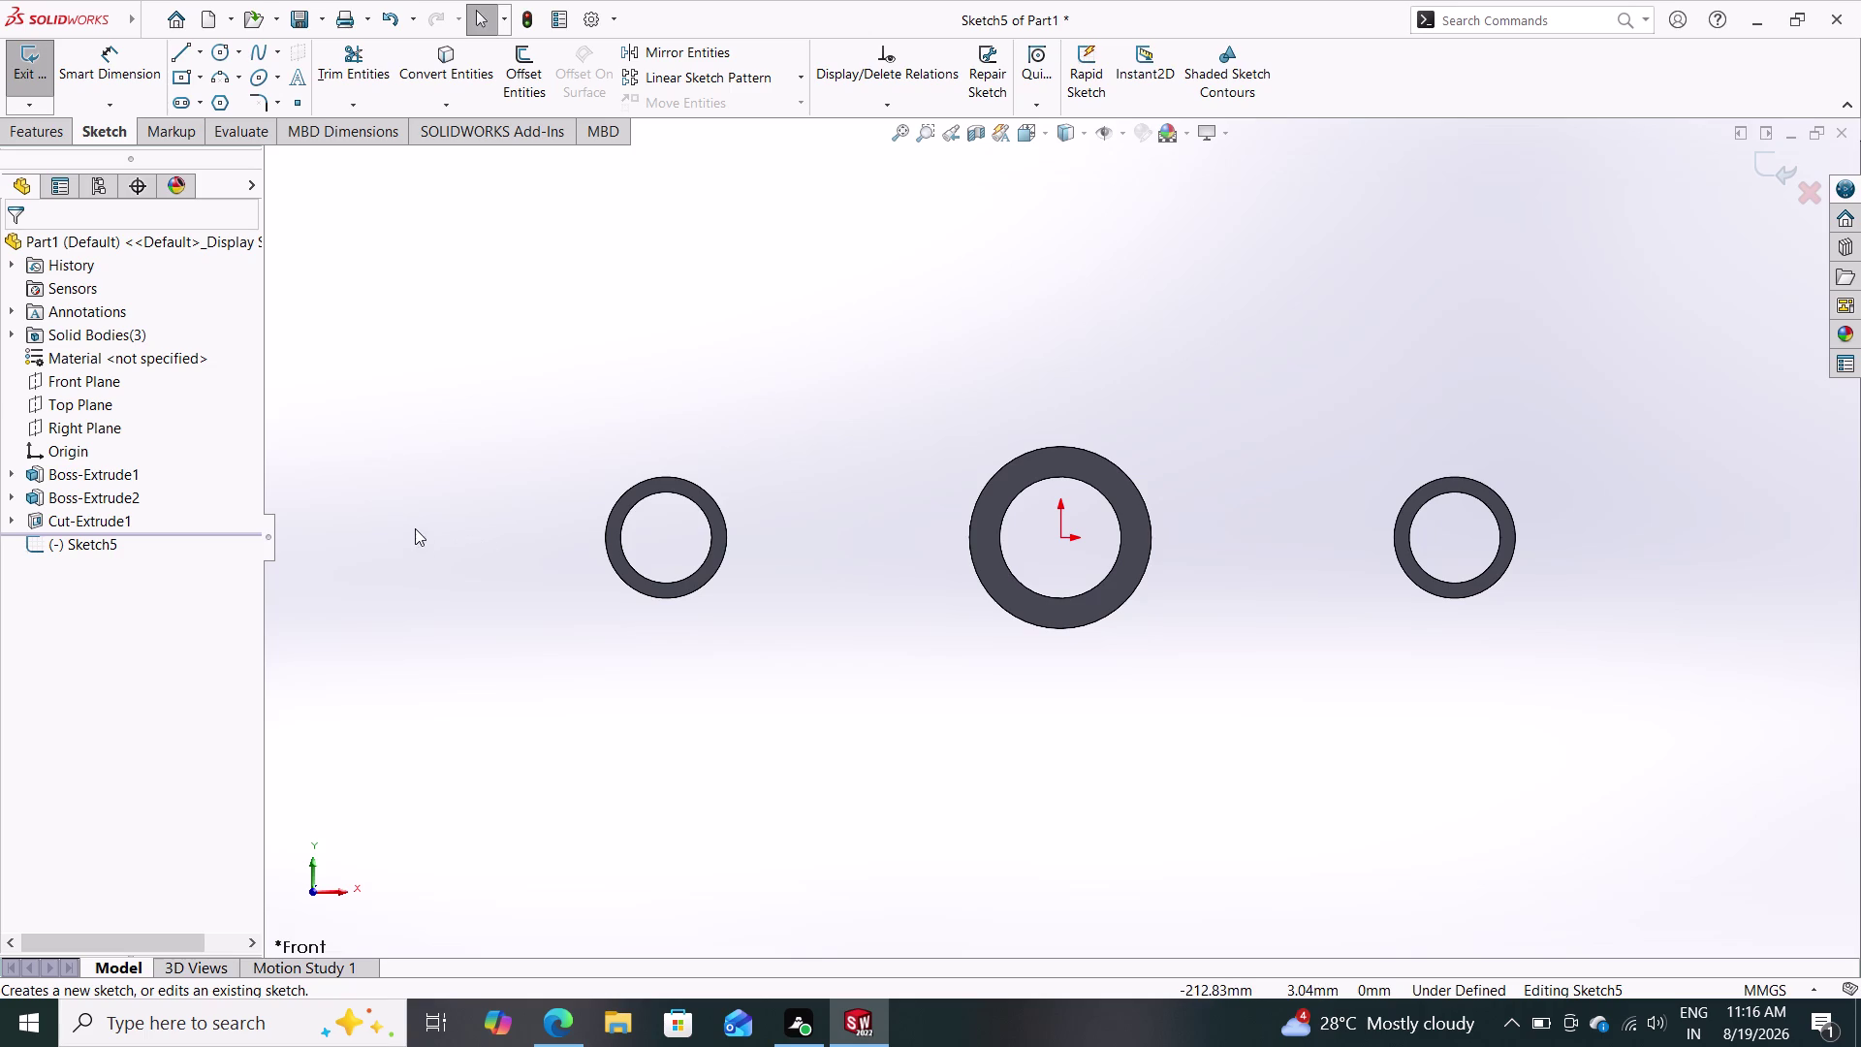
click(200, 49)
click(228, 107)
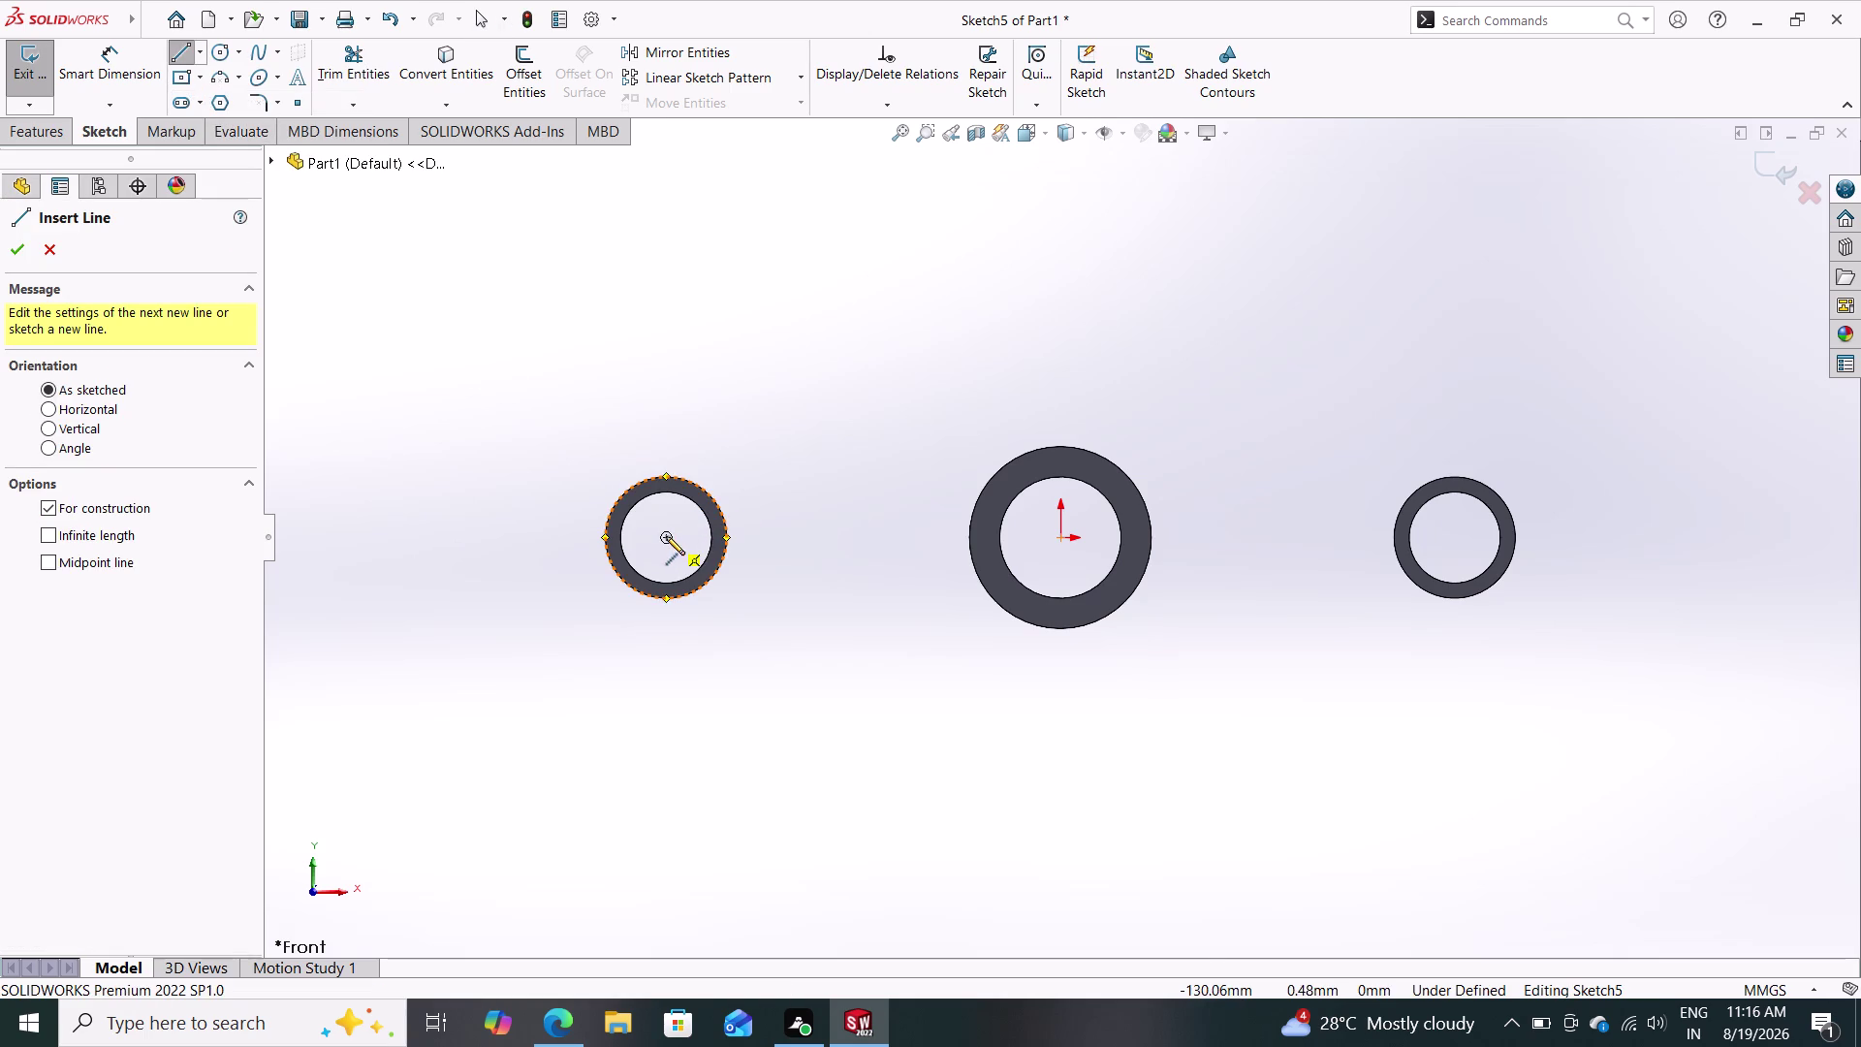
Draw a construction line from the left ring centre to the right ring centre.
click(665, 537)
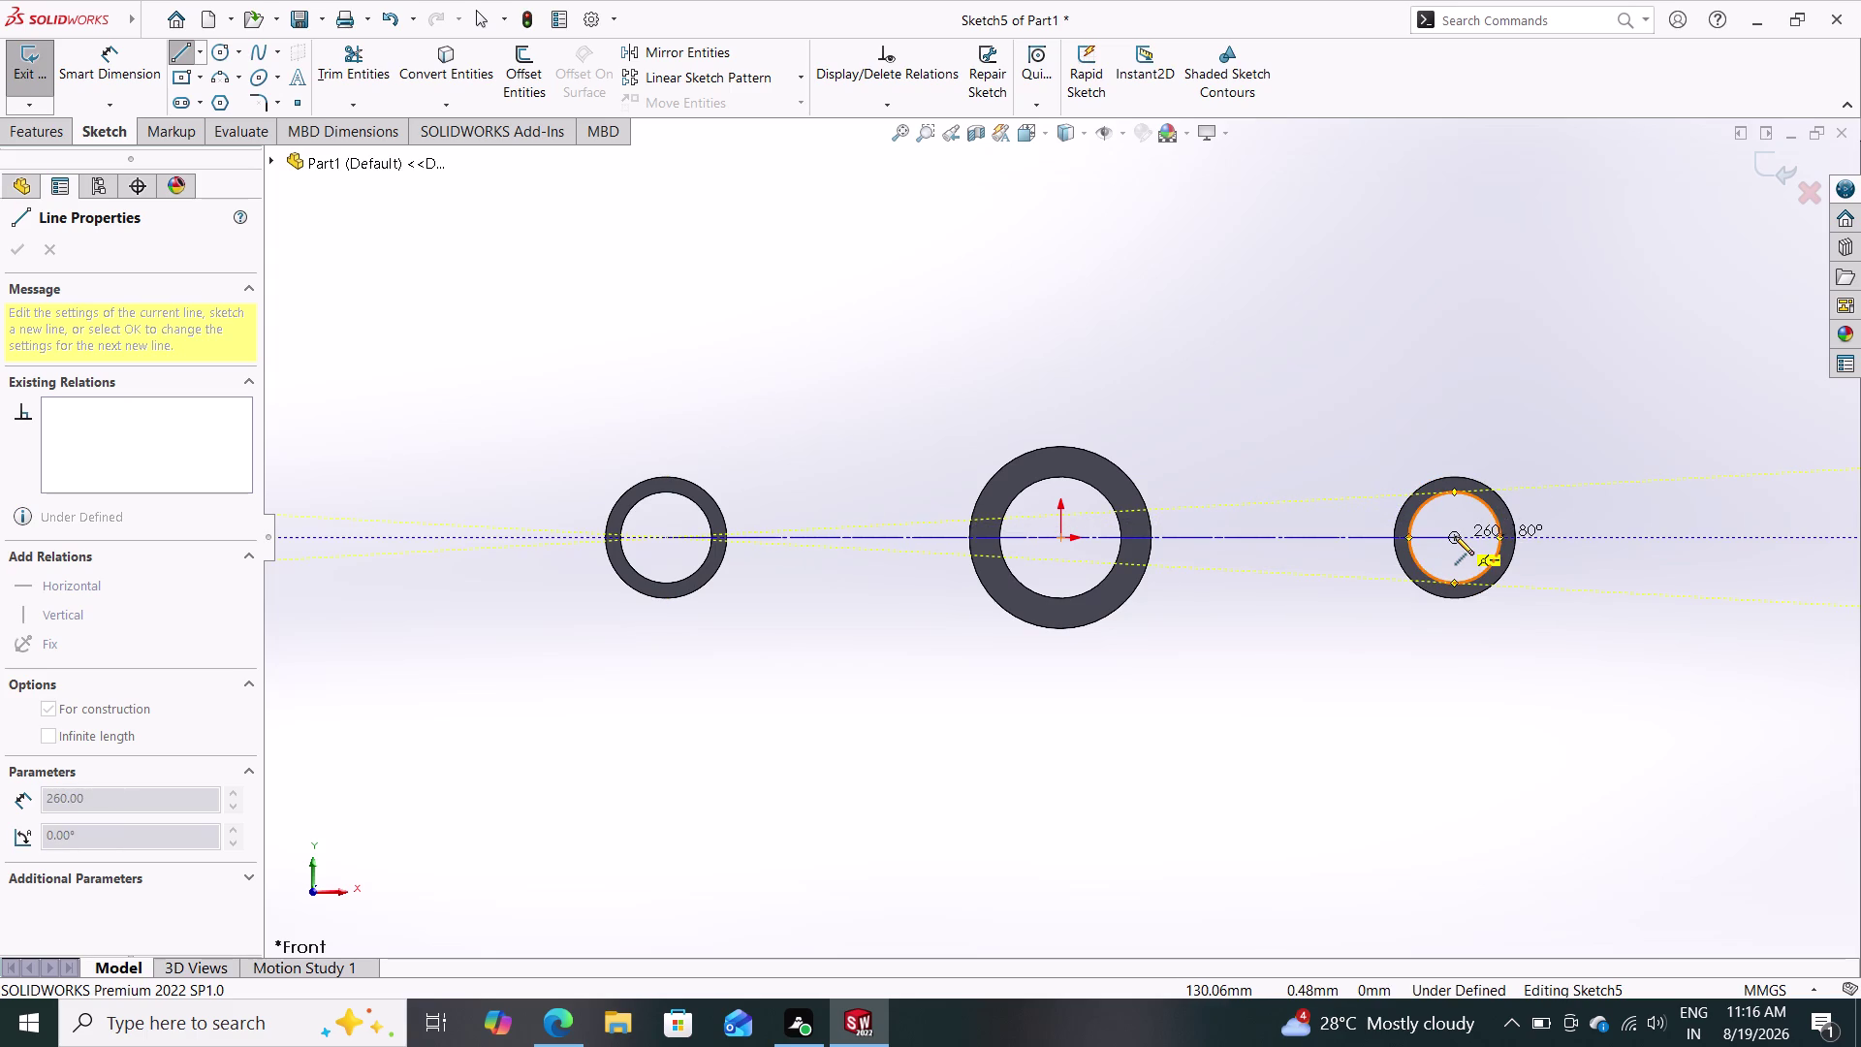
click(1454, 536)
key(Escape)
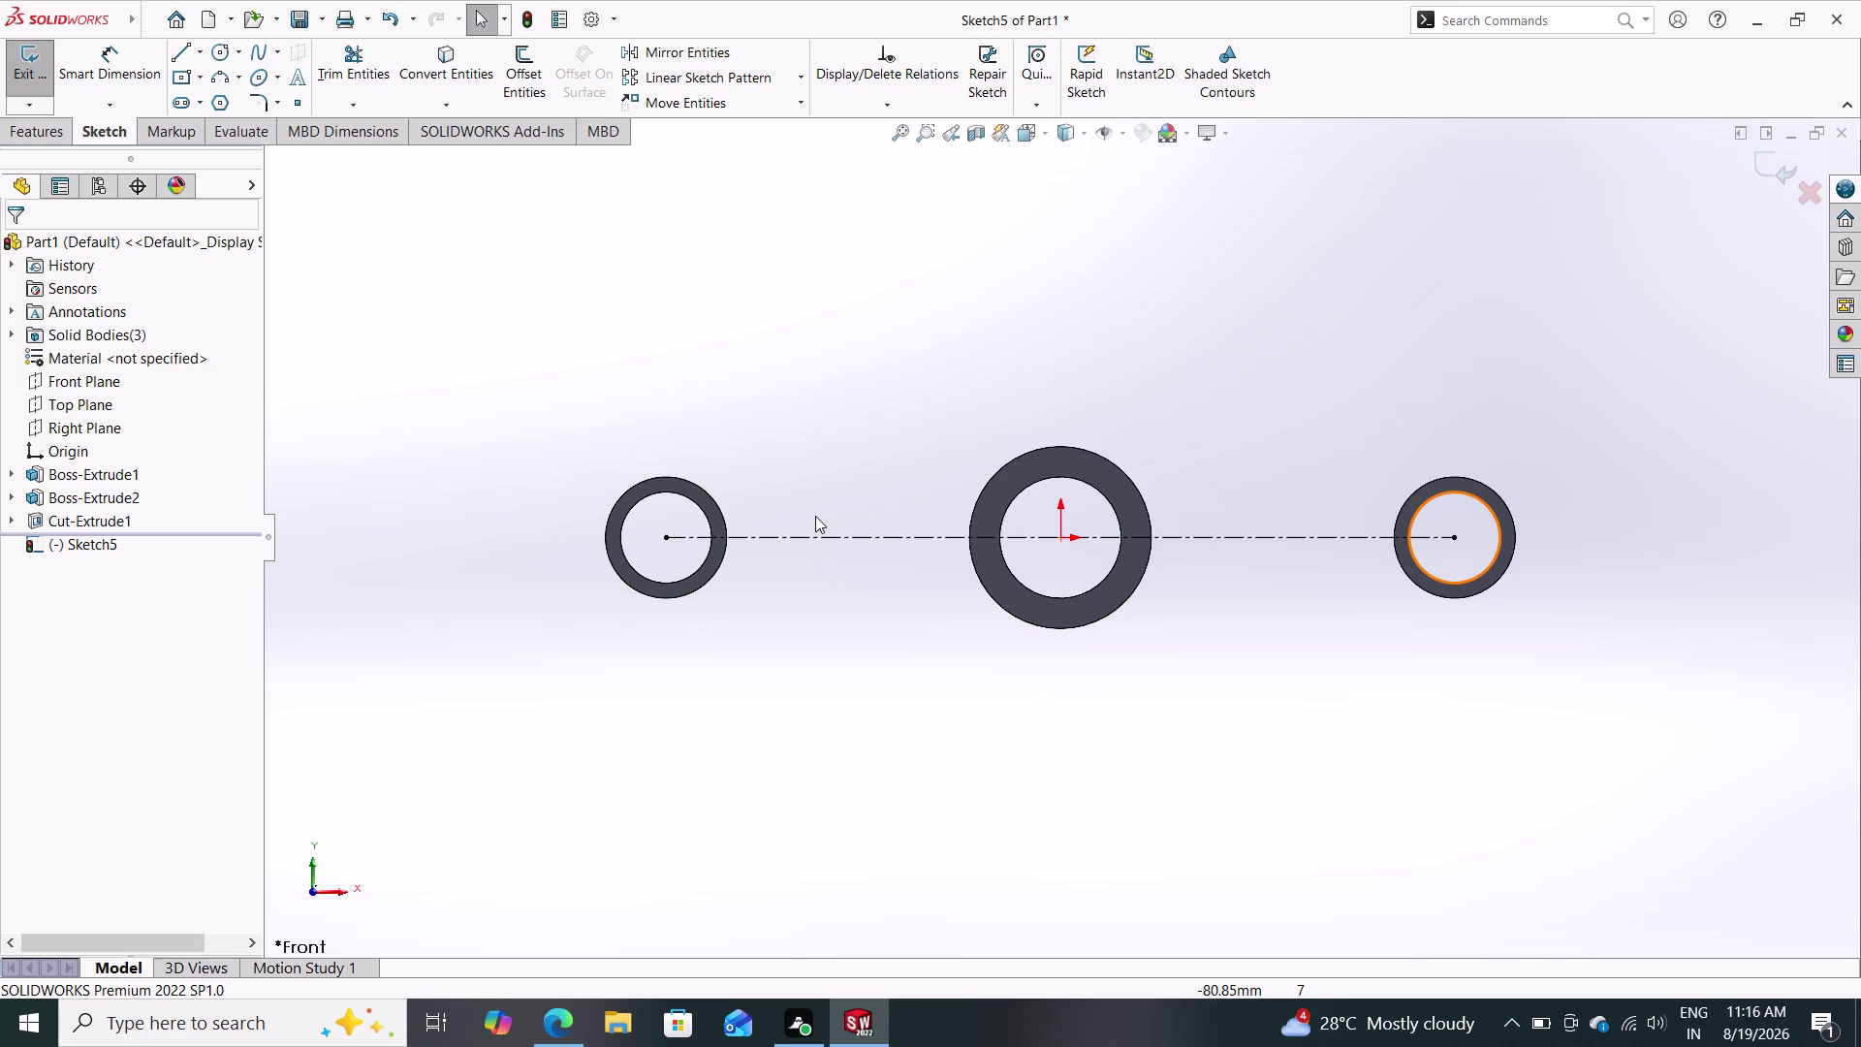
click(190, 53)
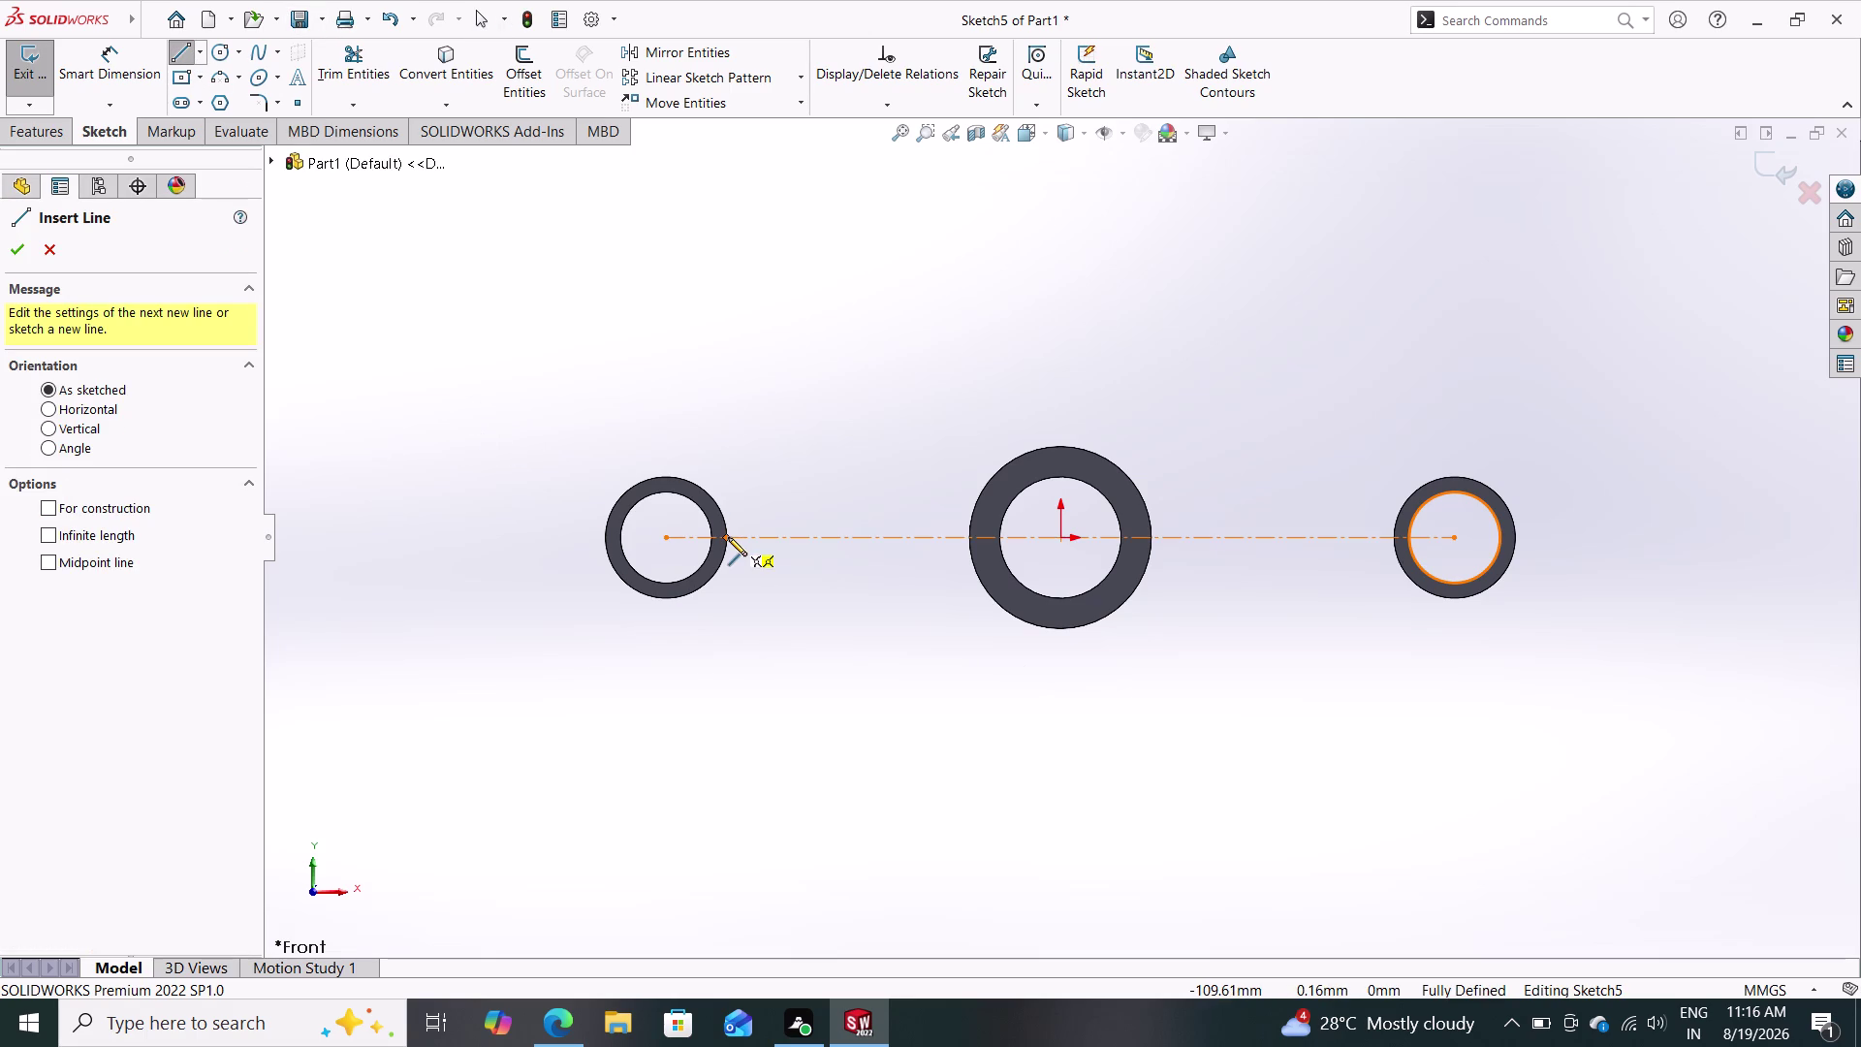
Draw two lines bridging left-to-middle and middle-to-right rings along the centreline.
click(728, 537)
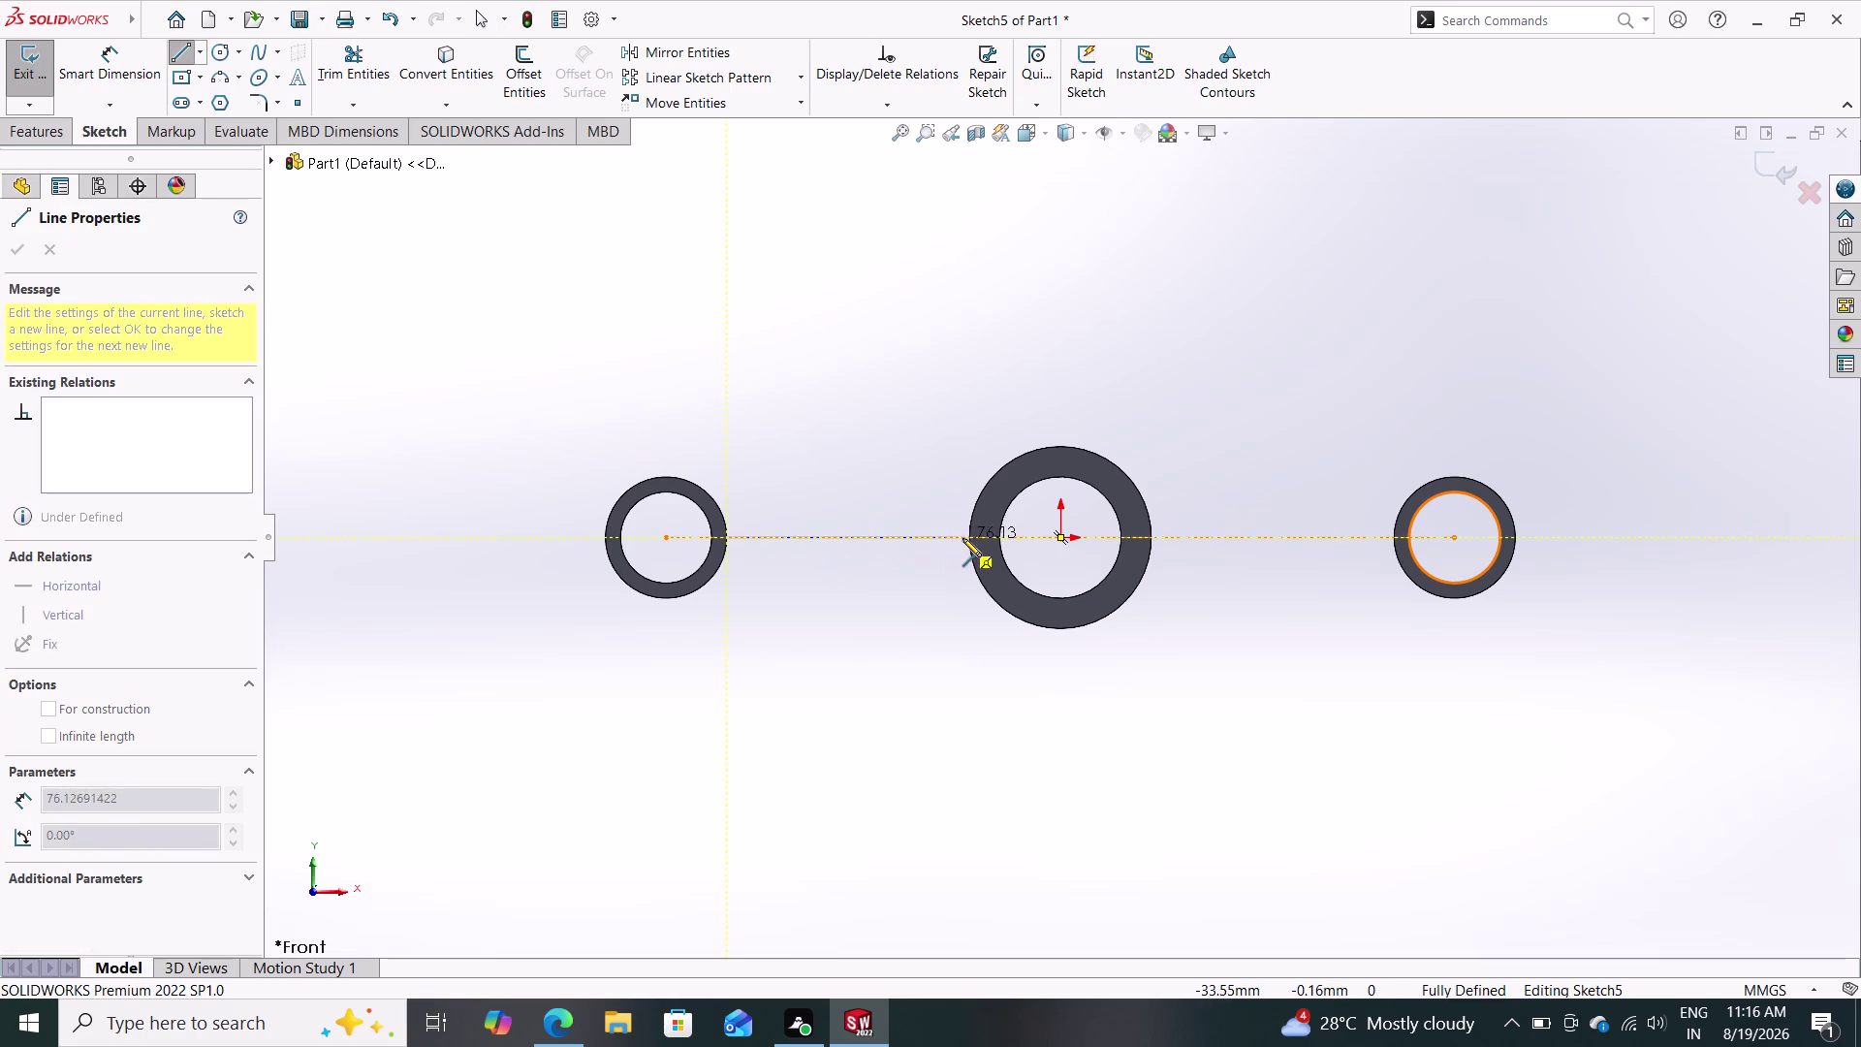
scroll(down, 3)
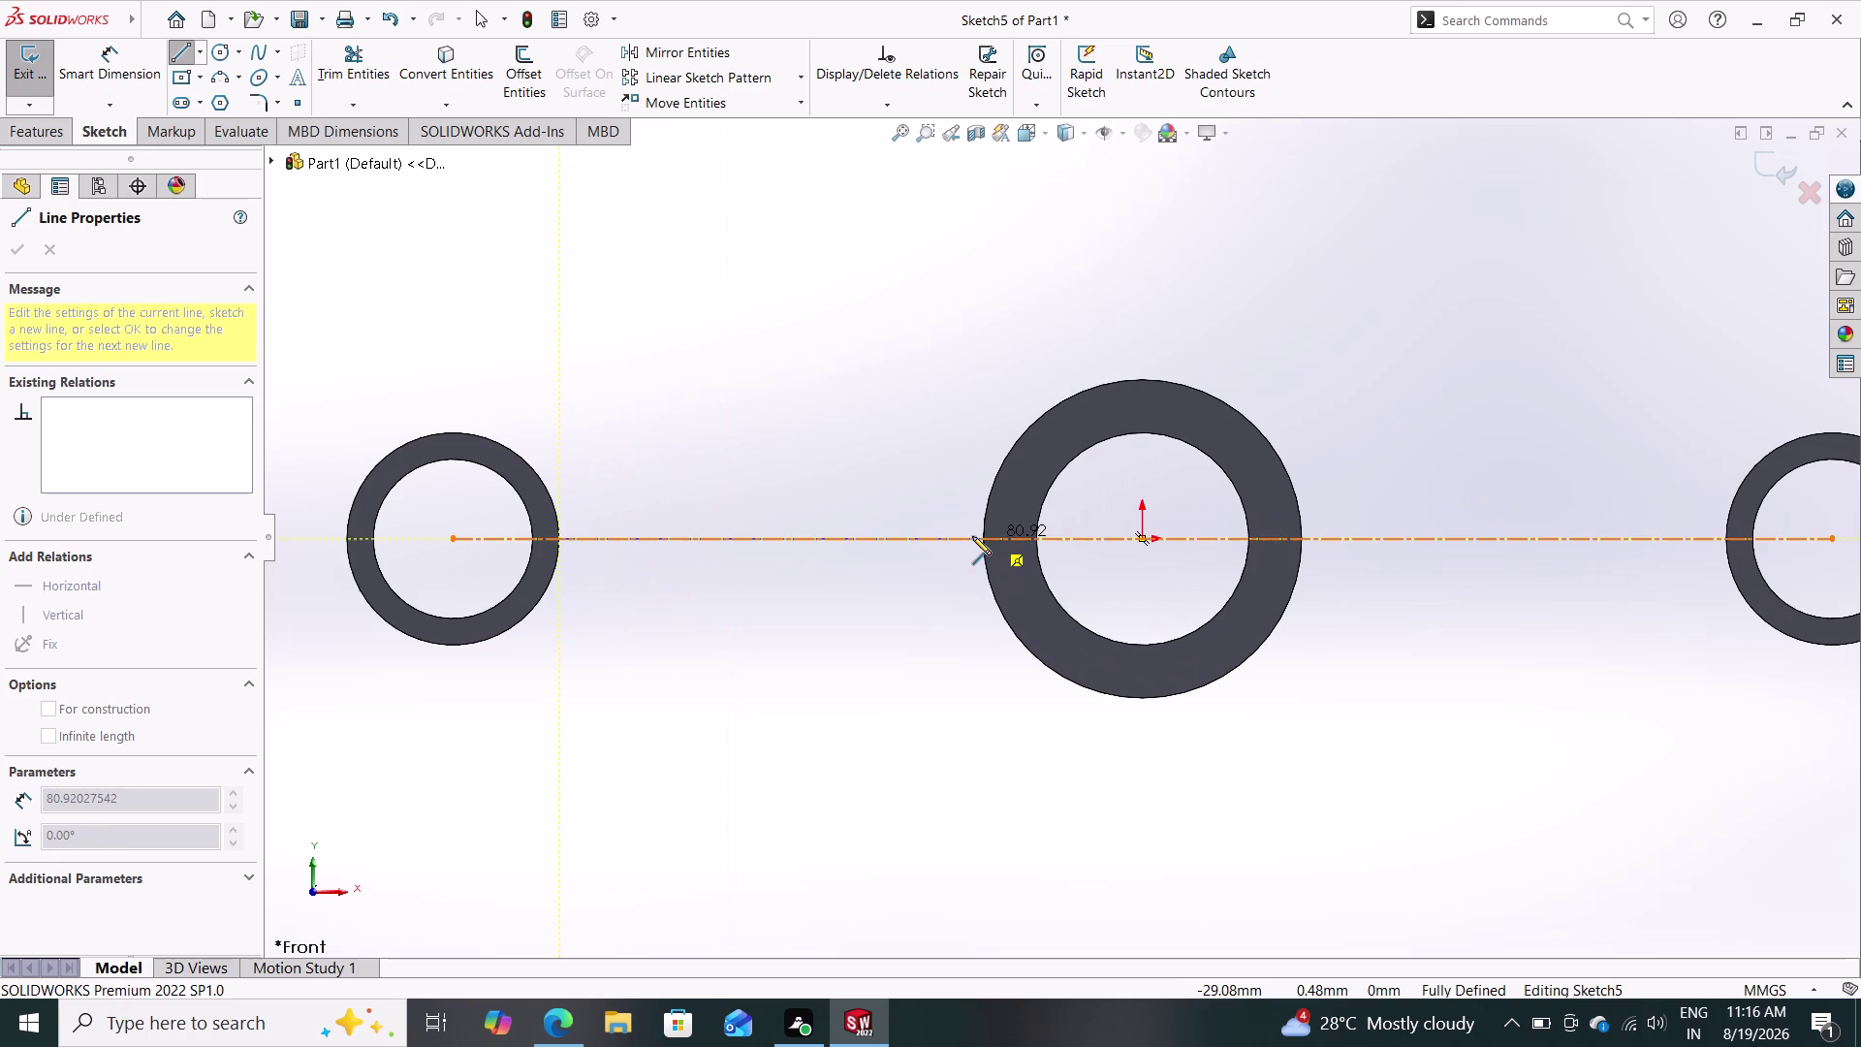
click(984, 537)
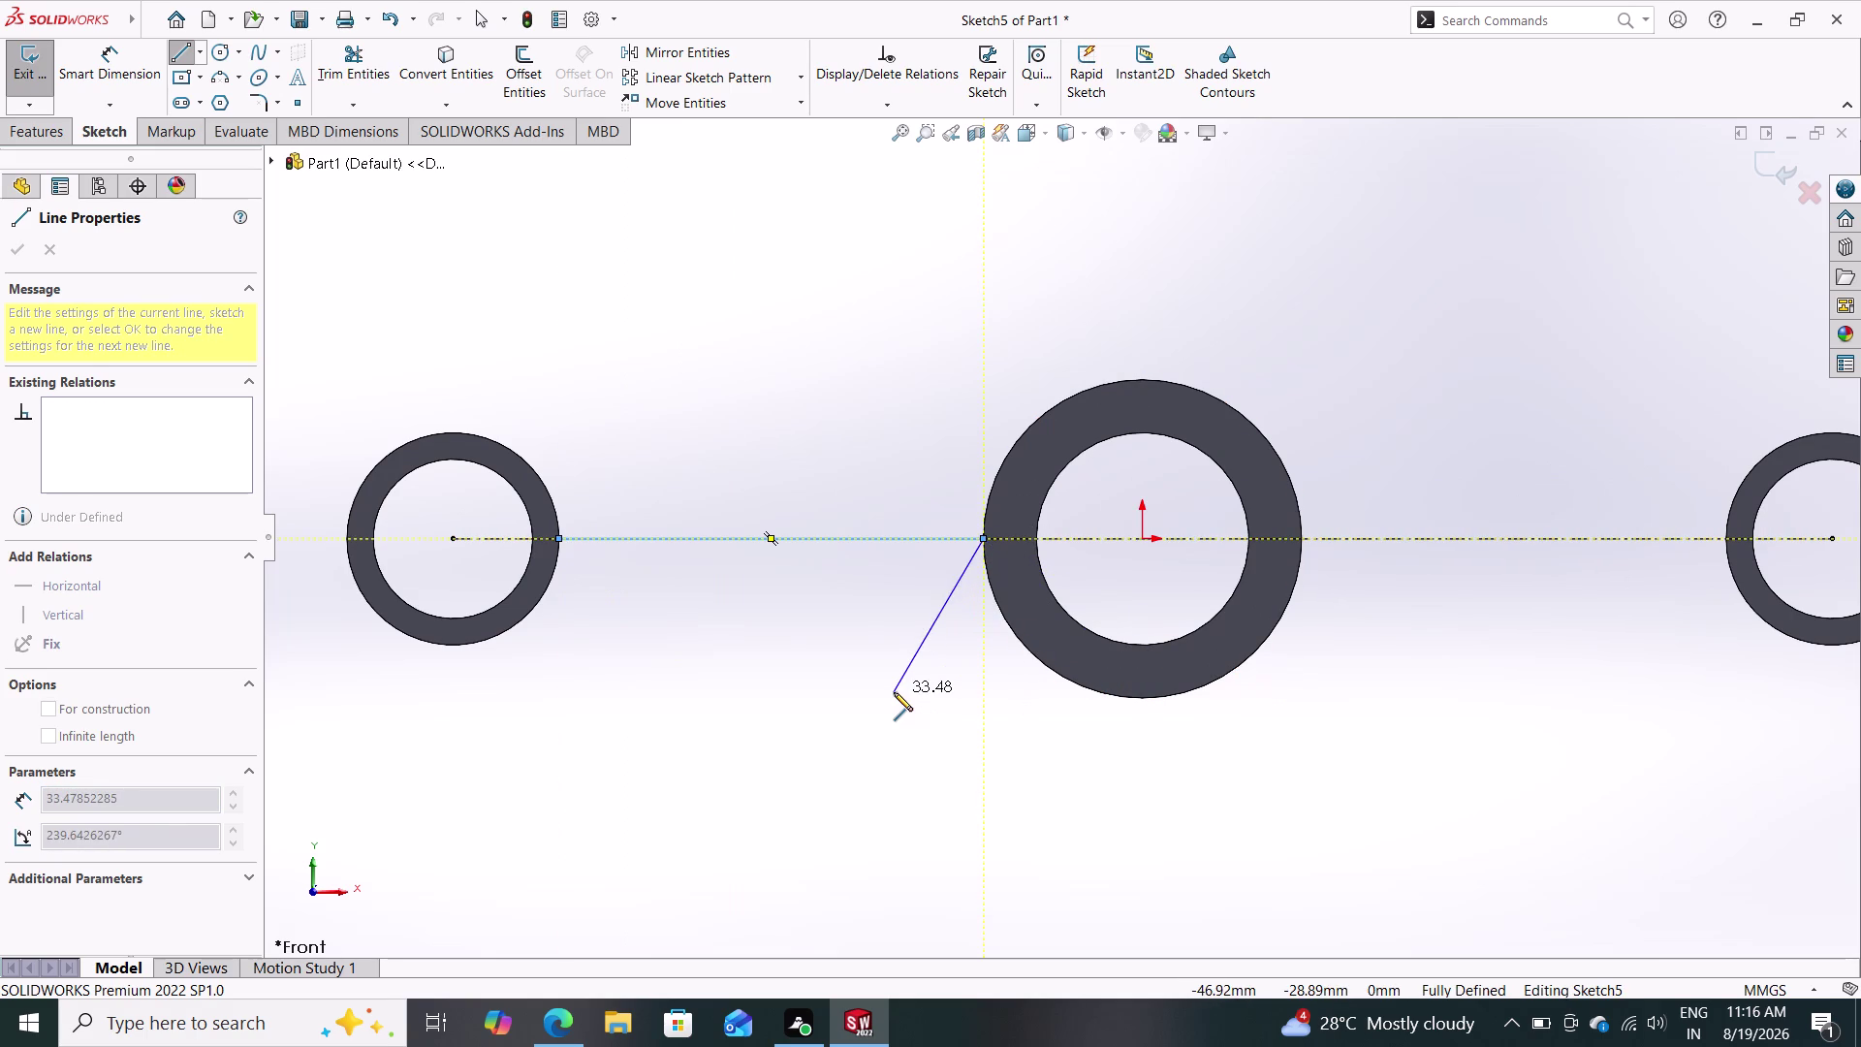
double_click(893, 692)
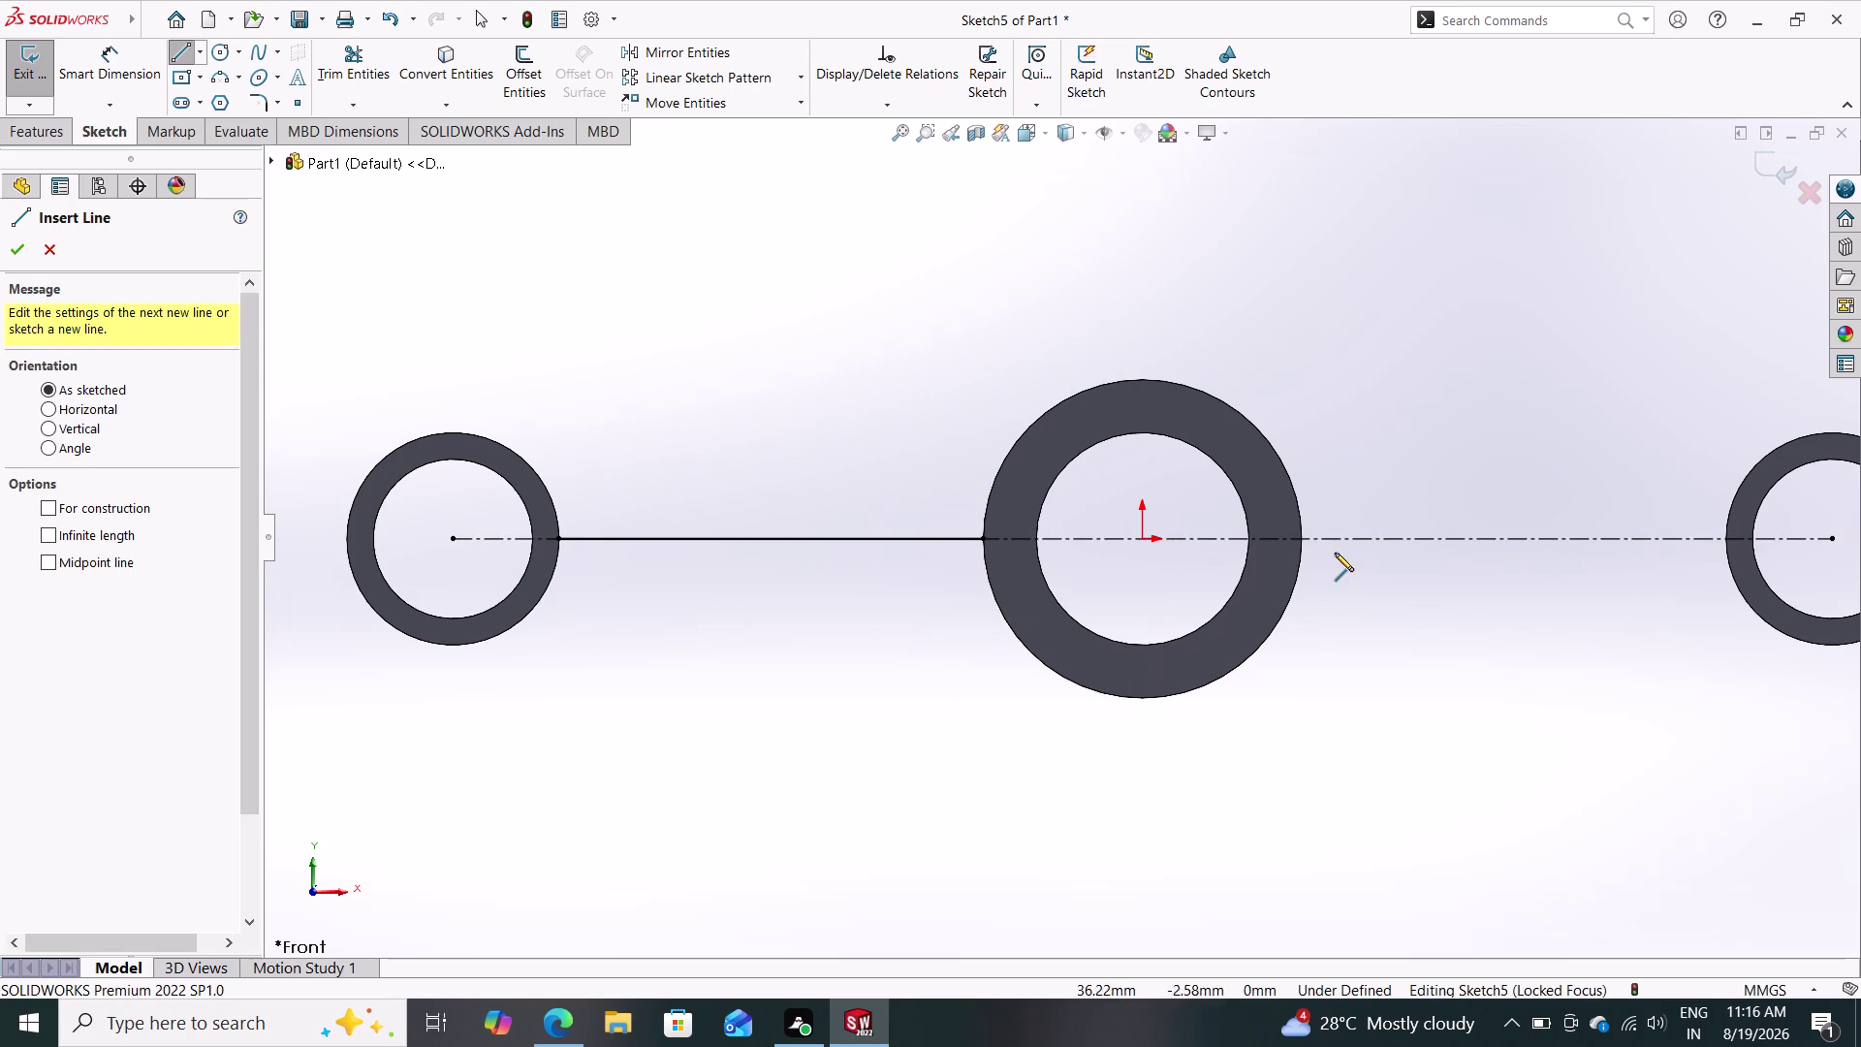
click(1304, 536)
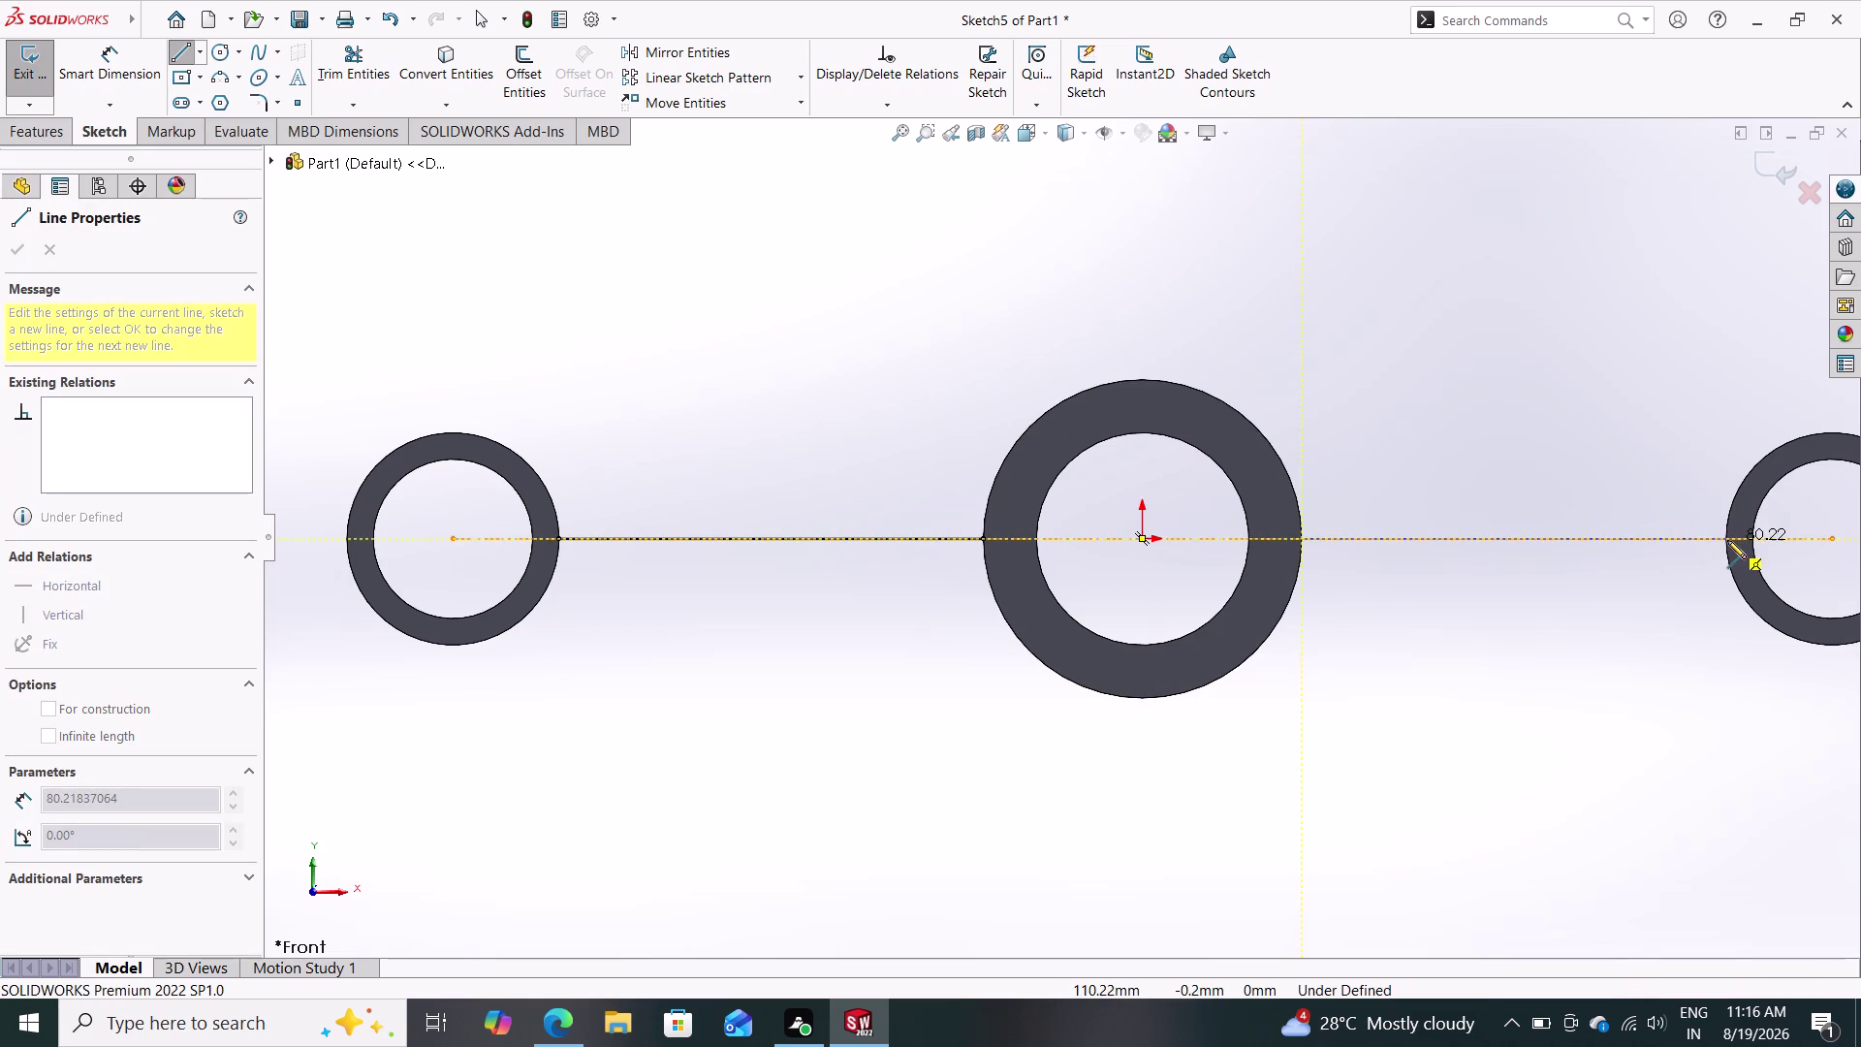
scroll(down, 3)
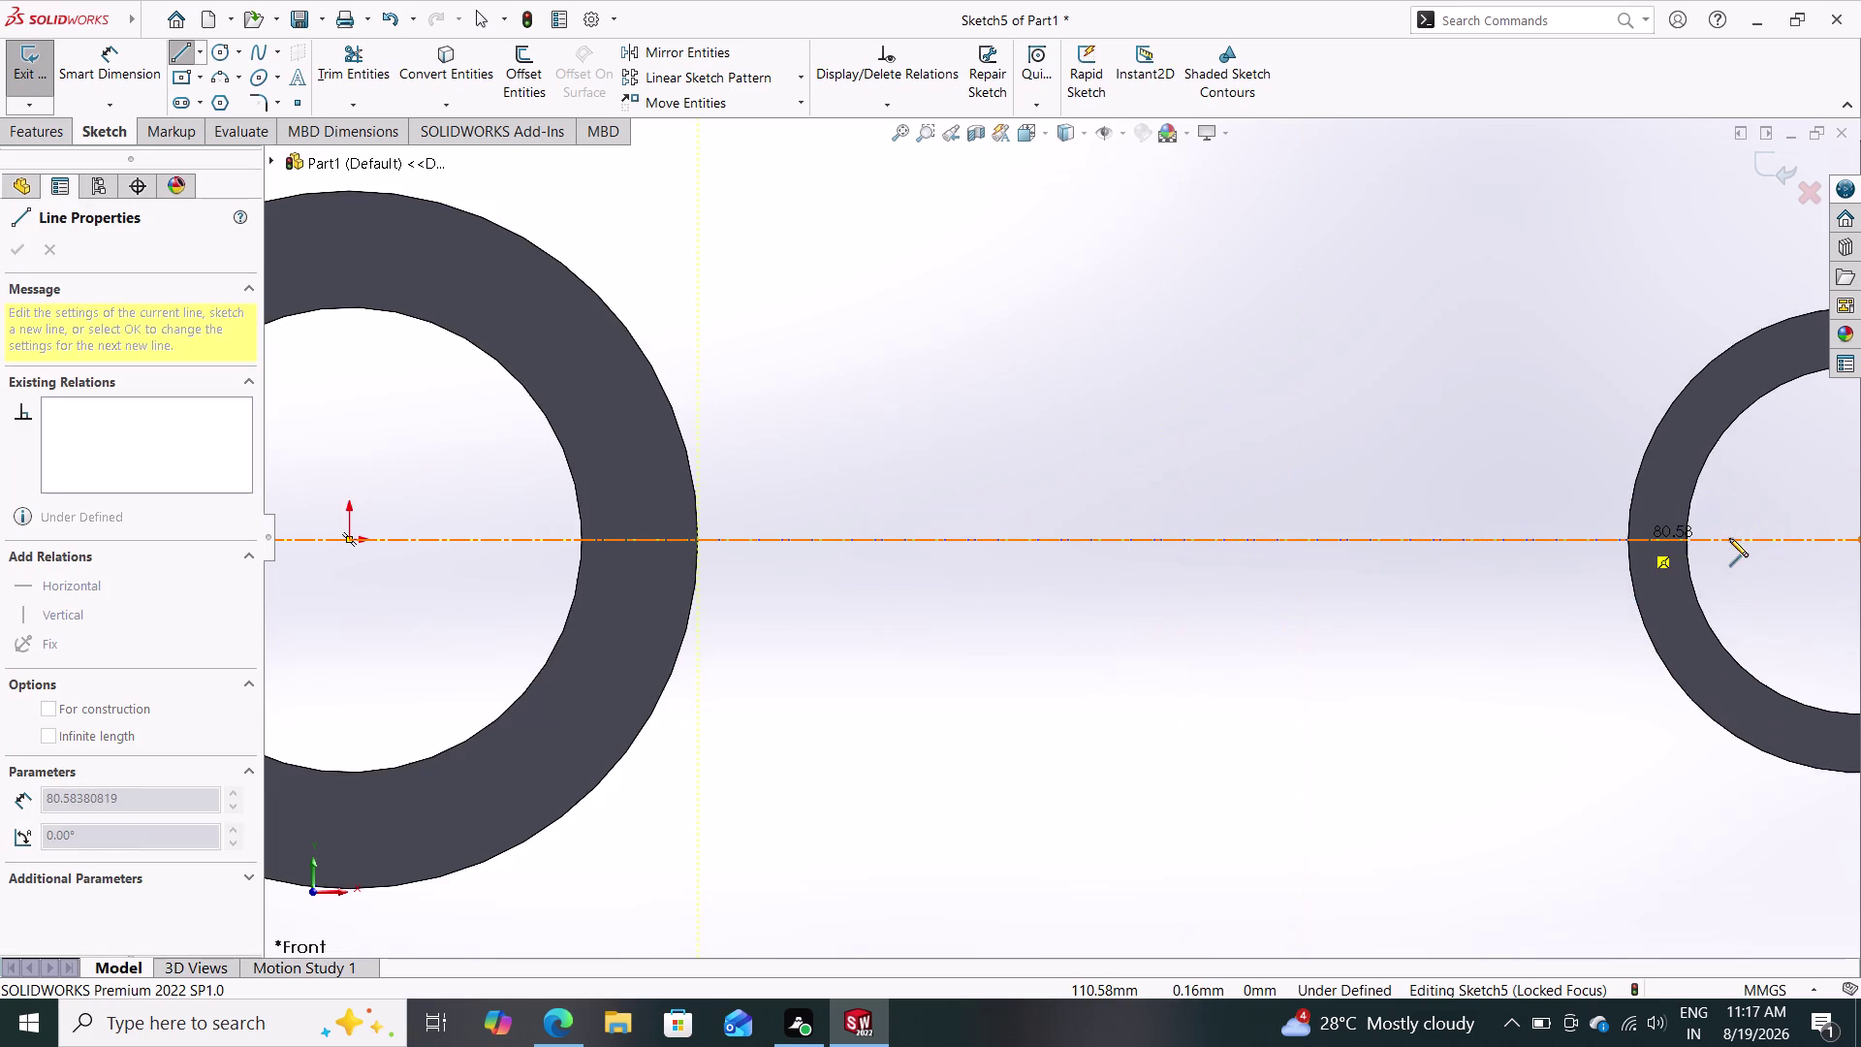
click(1629, 539)
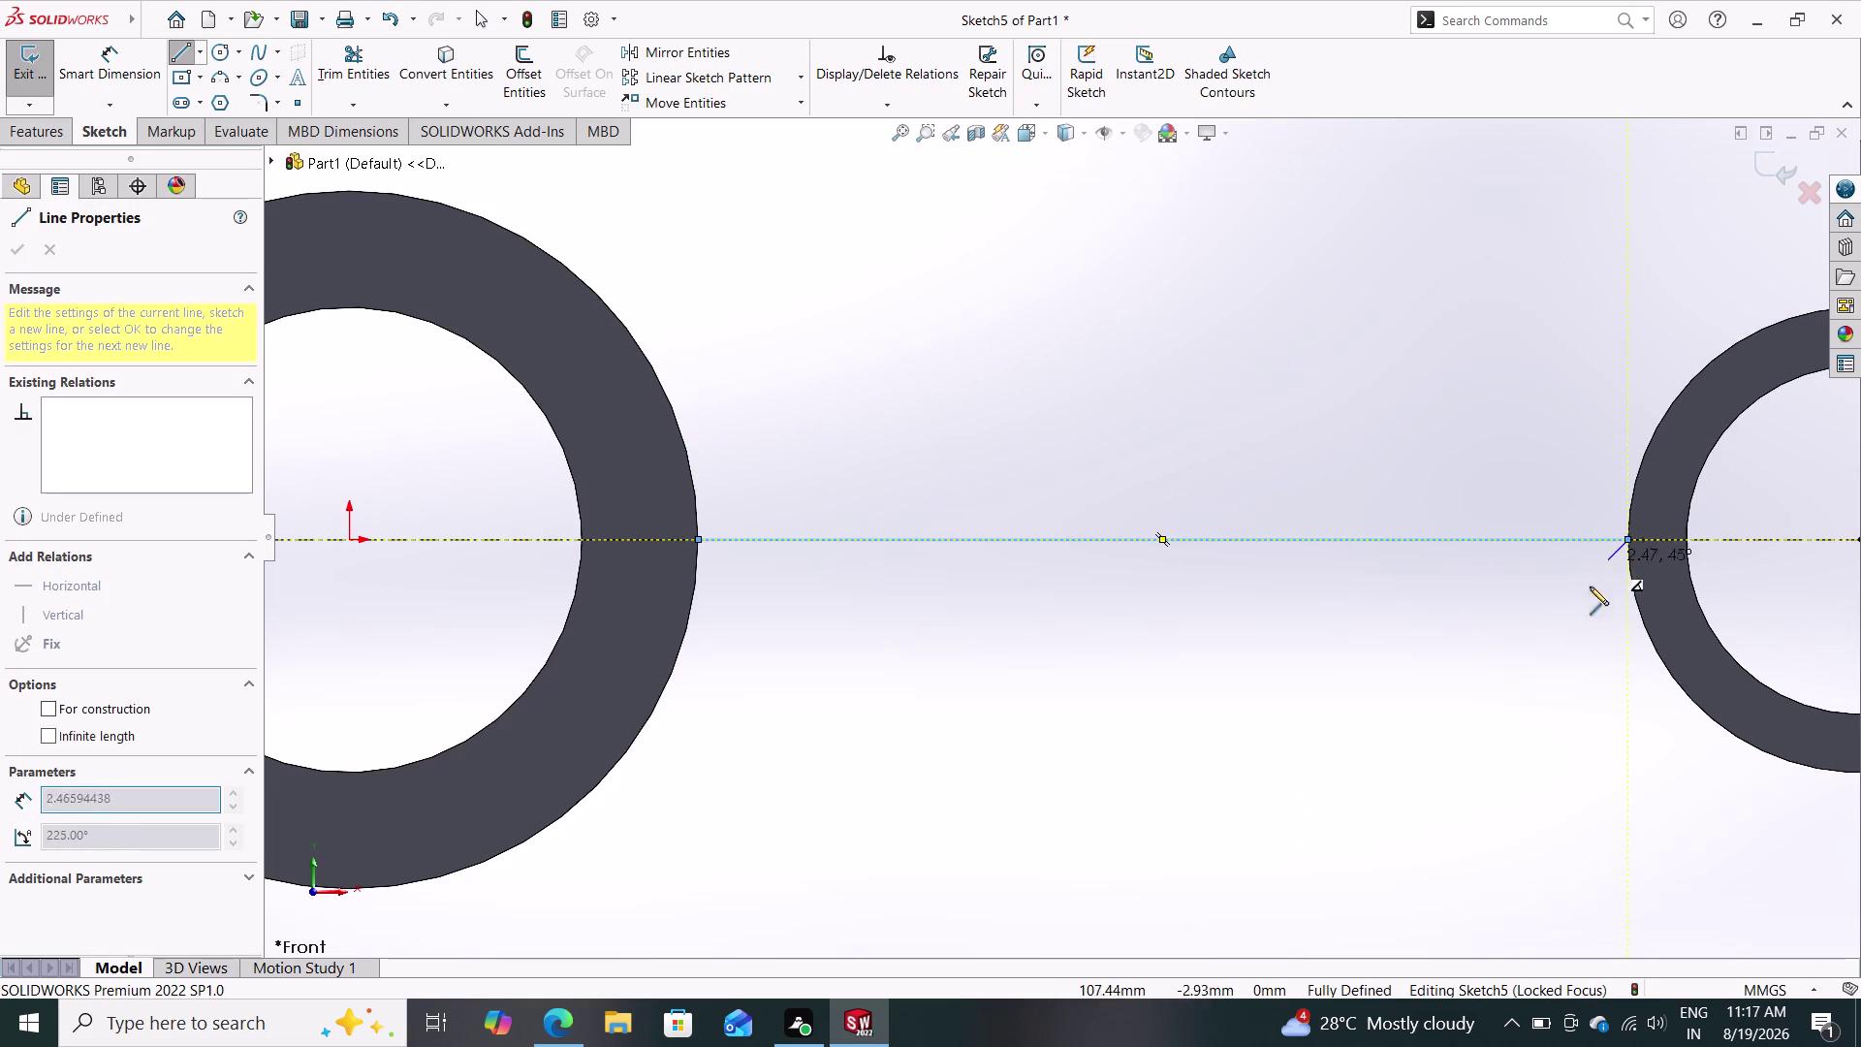
double_click(1537, 642)
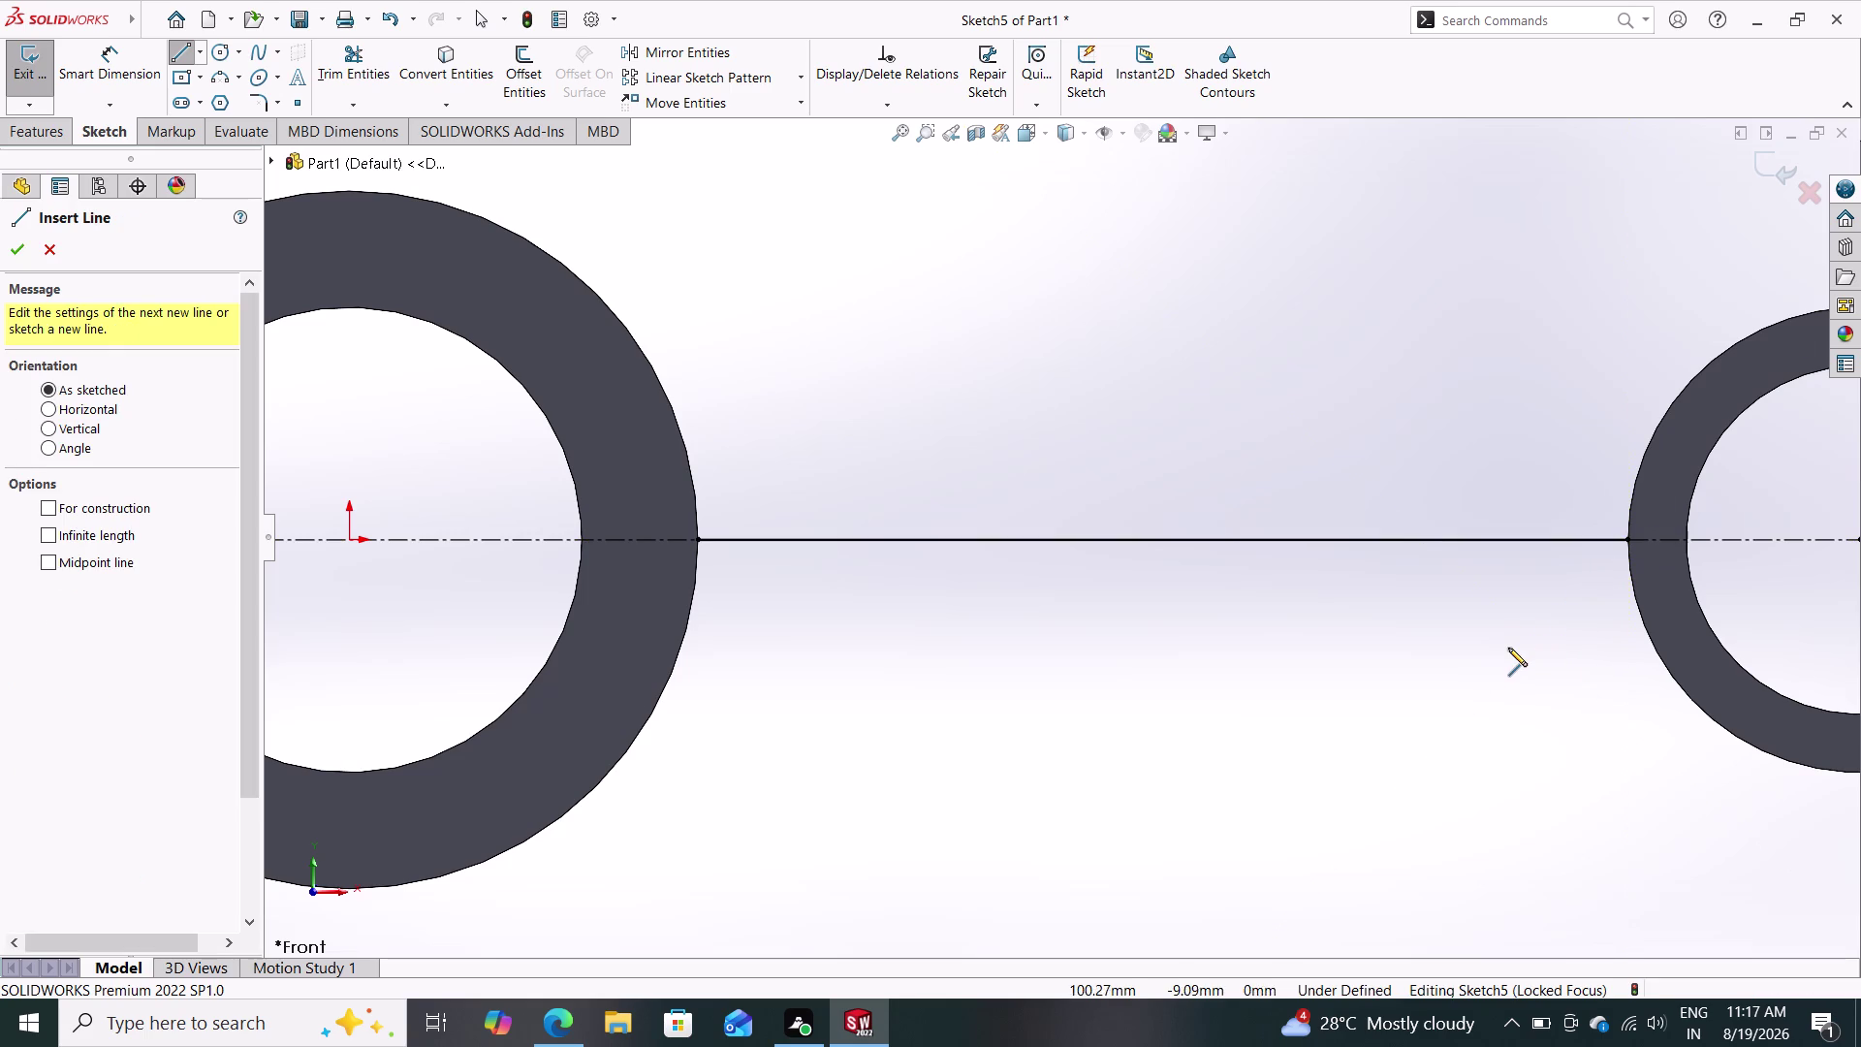
scroll(up, 3)
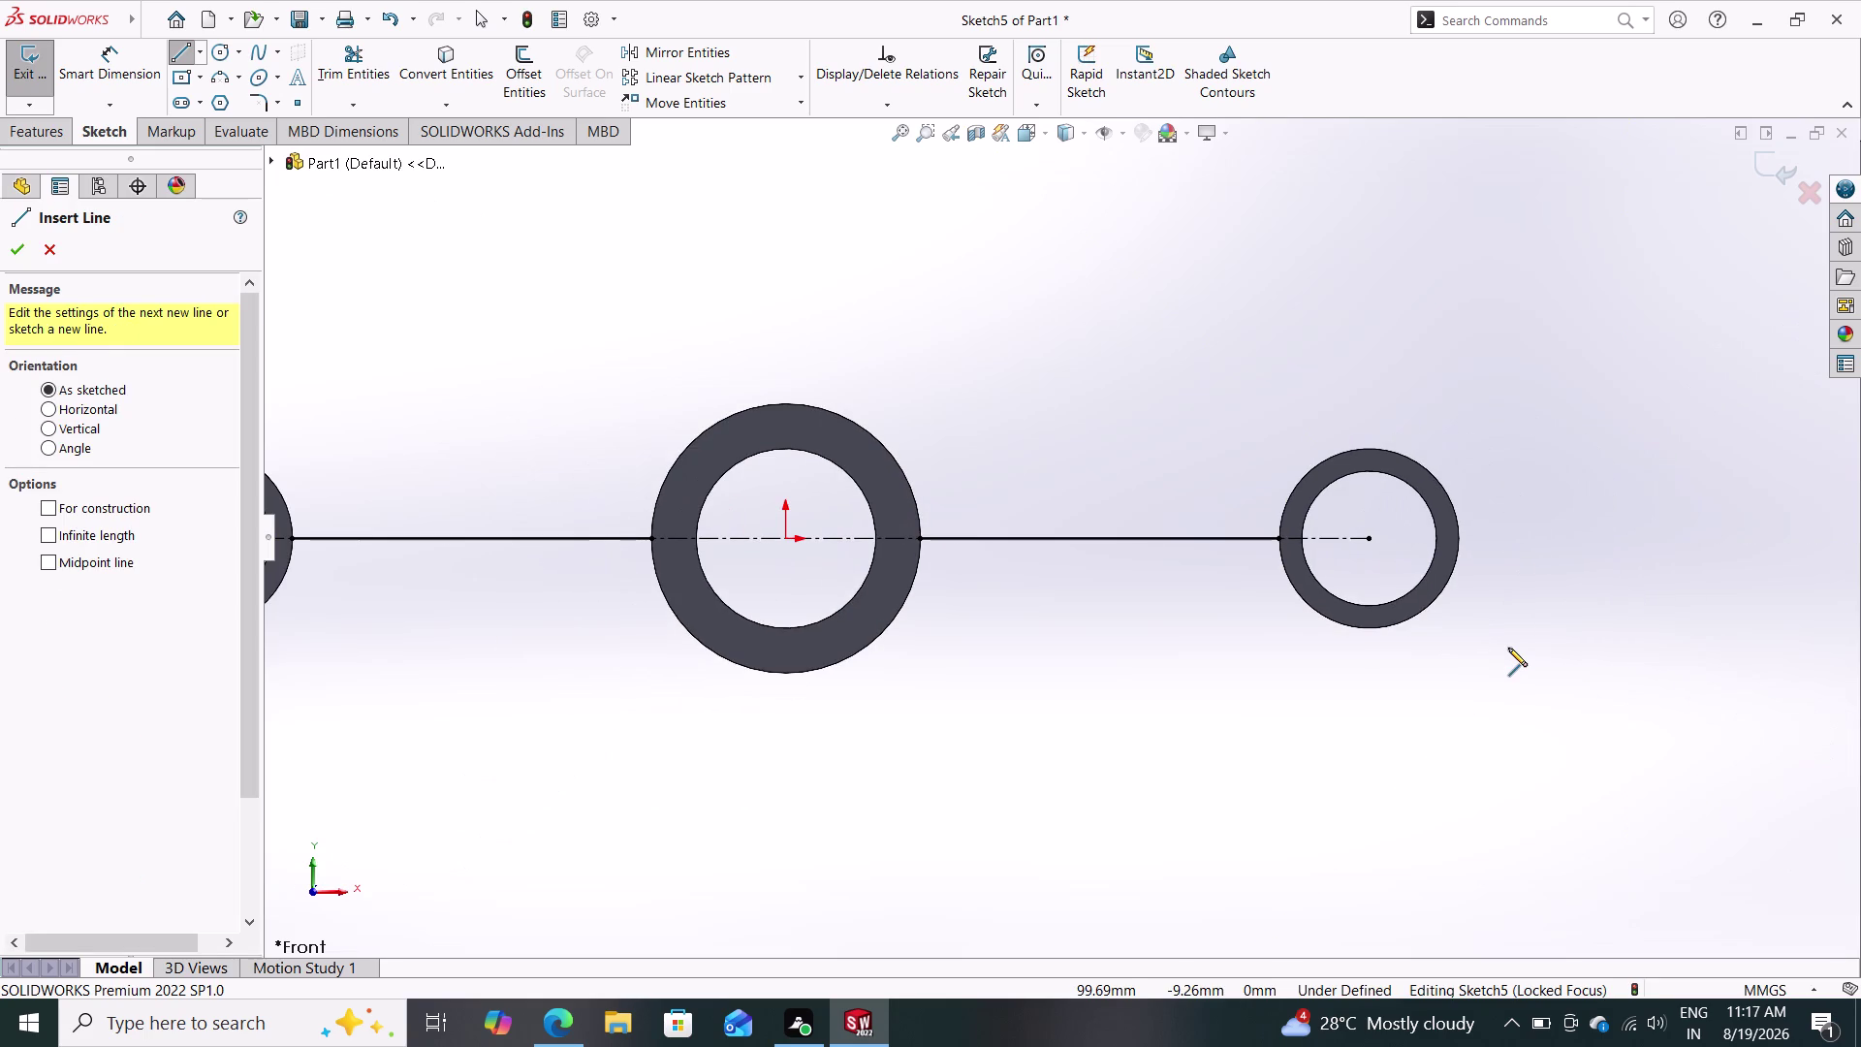
key(Escape)
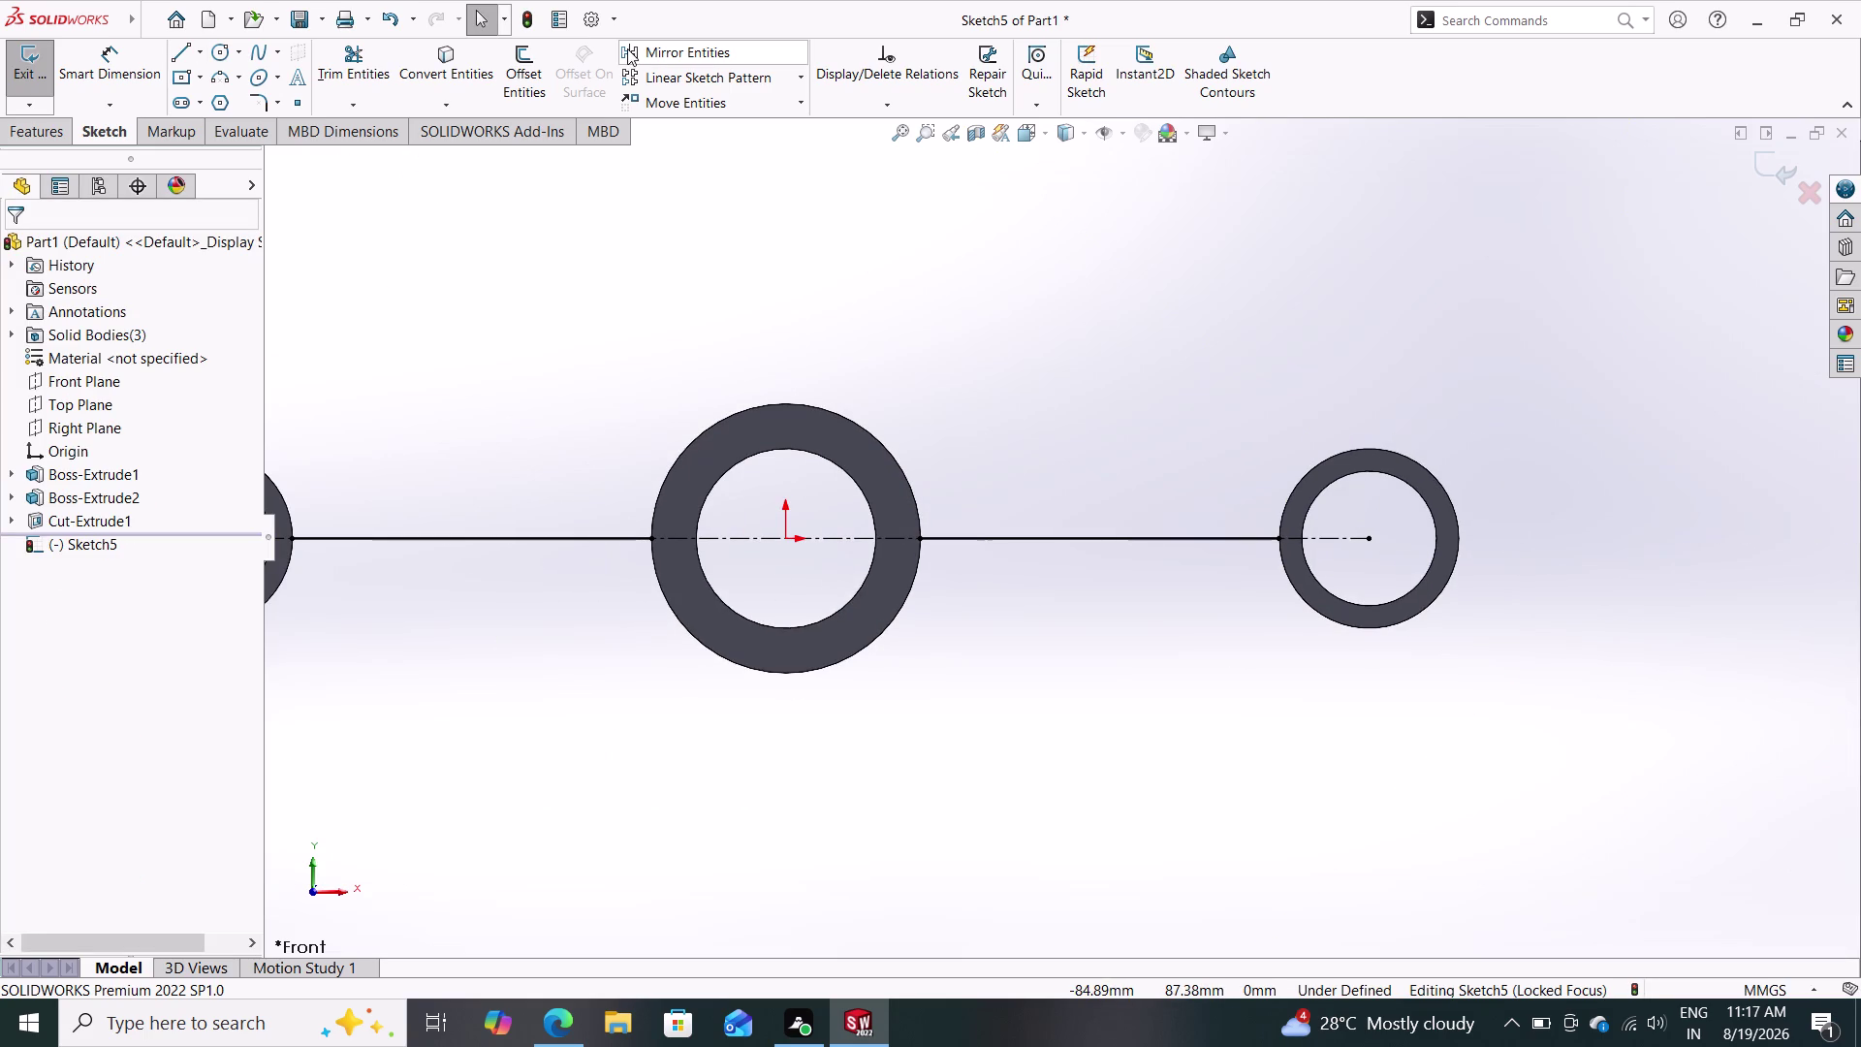
click(532, 66)
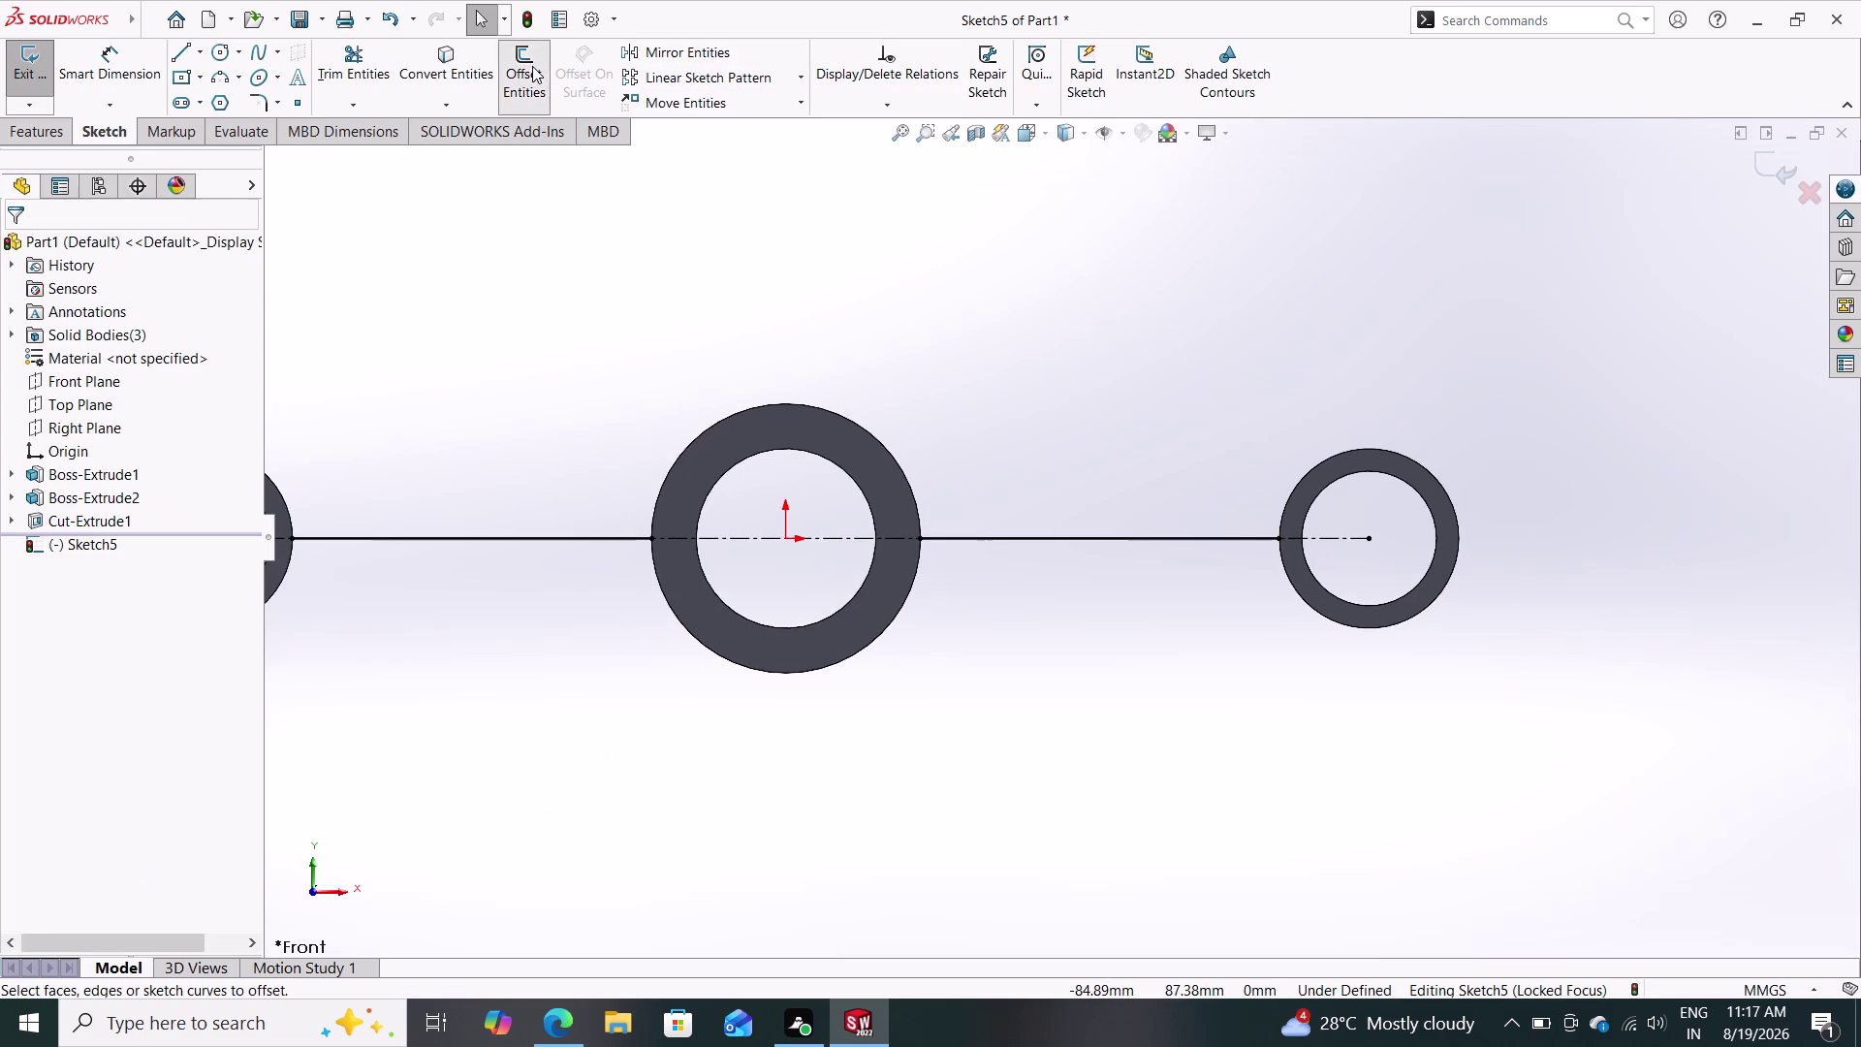
Offset both connecting lines 2.5 mm to the upper side with Offset Entities.
click(474, 534)
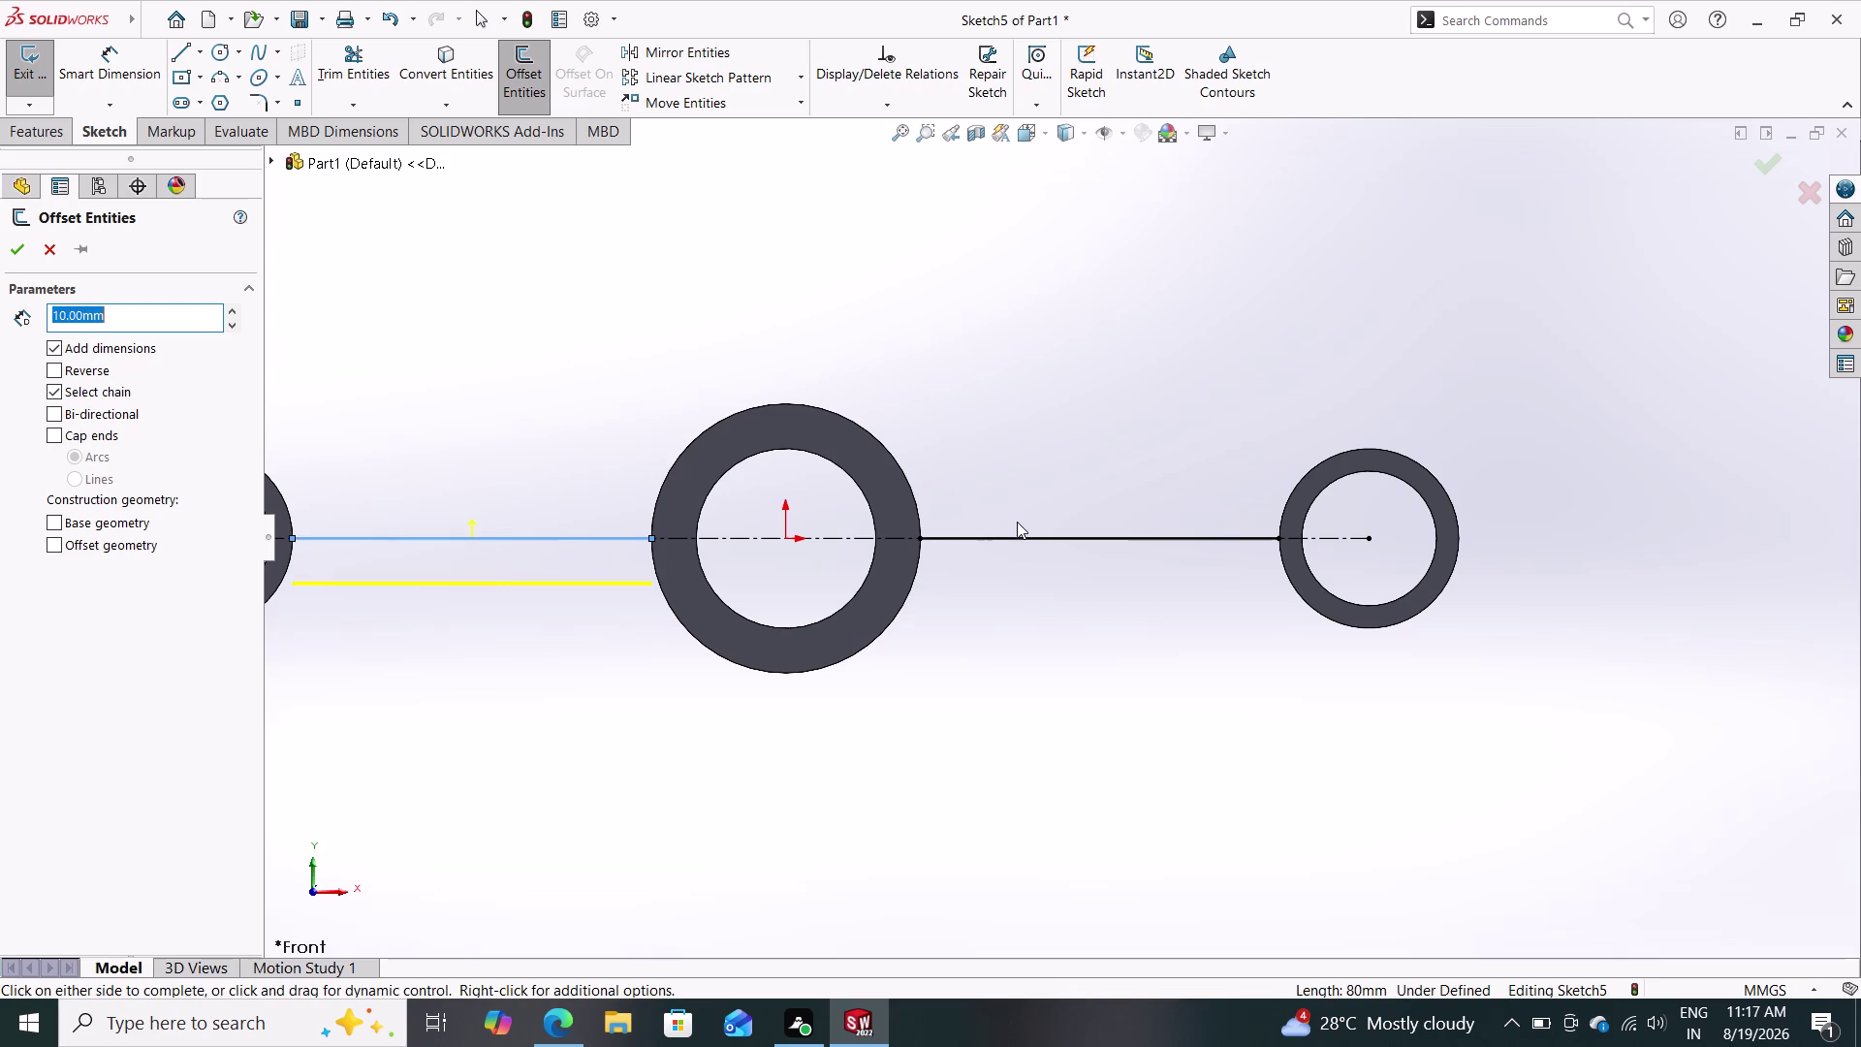
click(1014, 535)
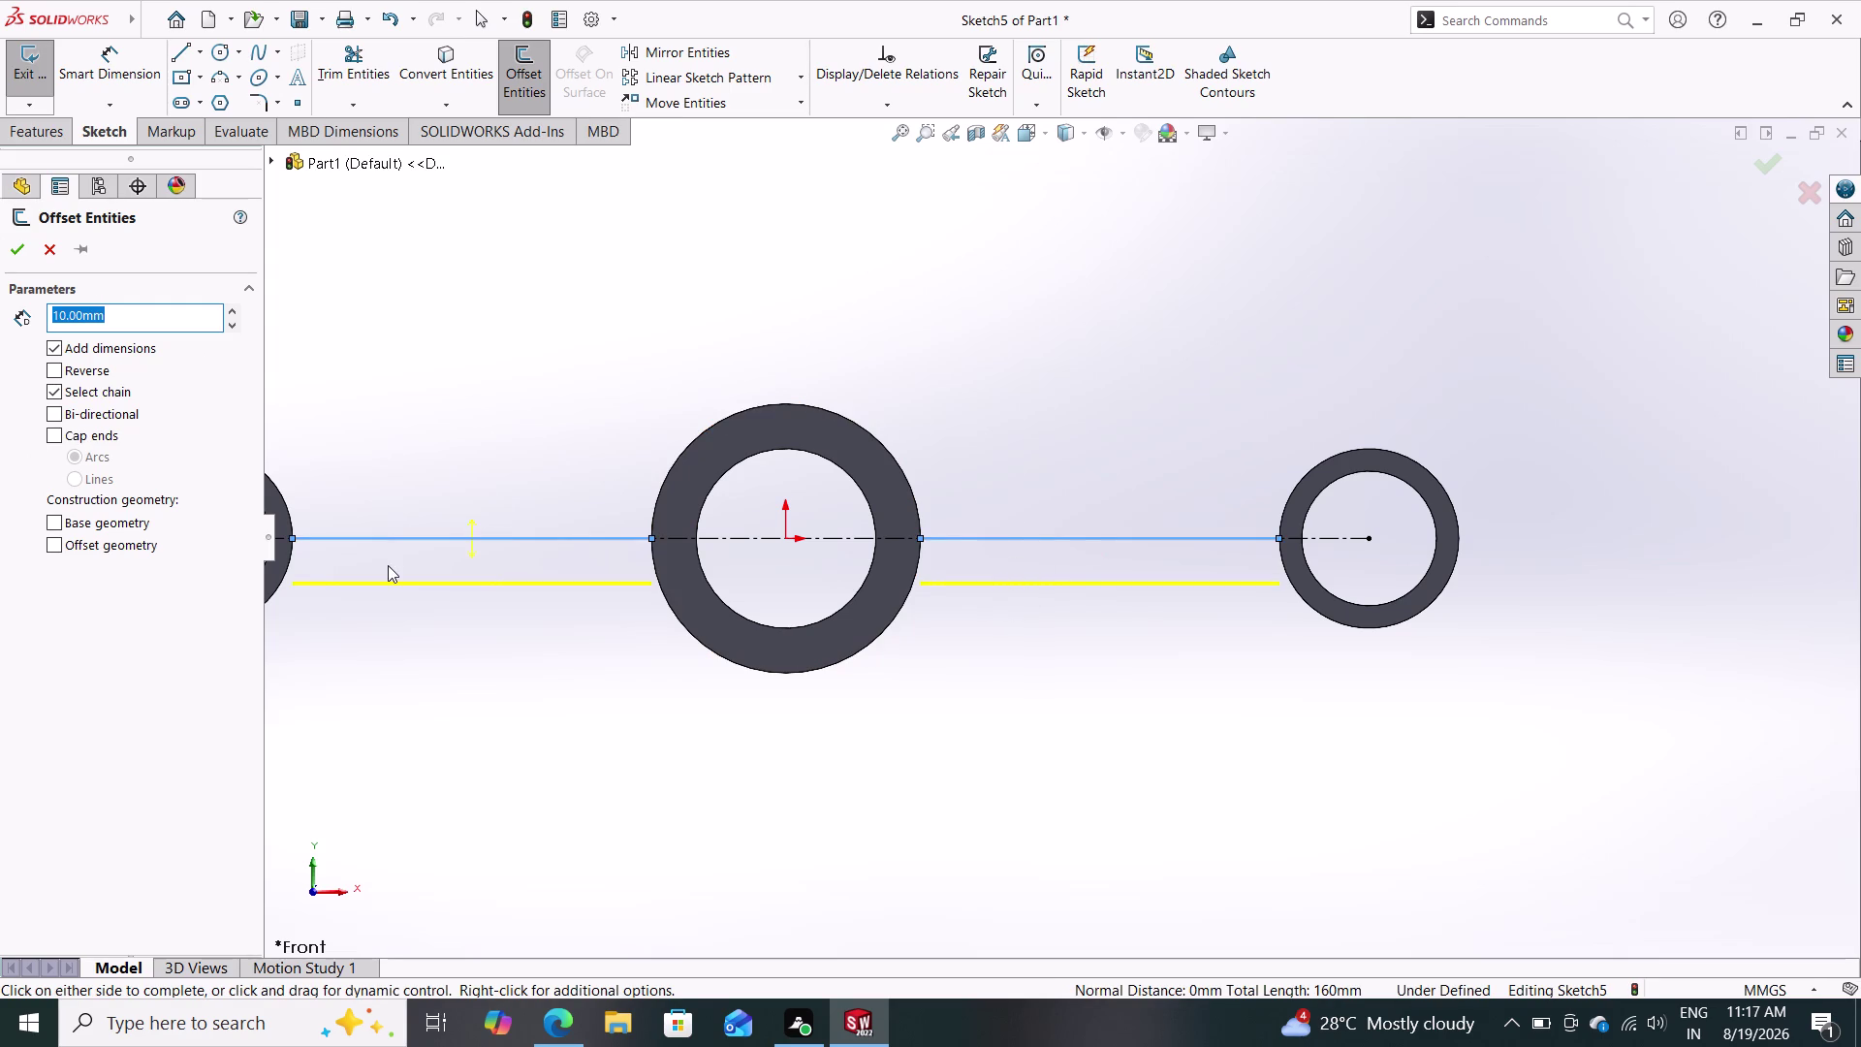
click(54, 369)
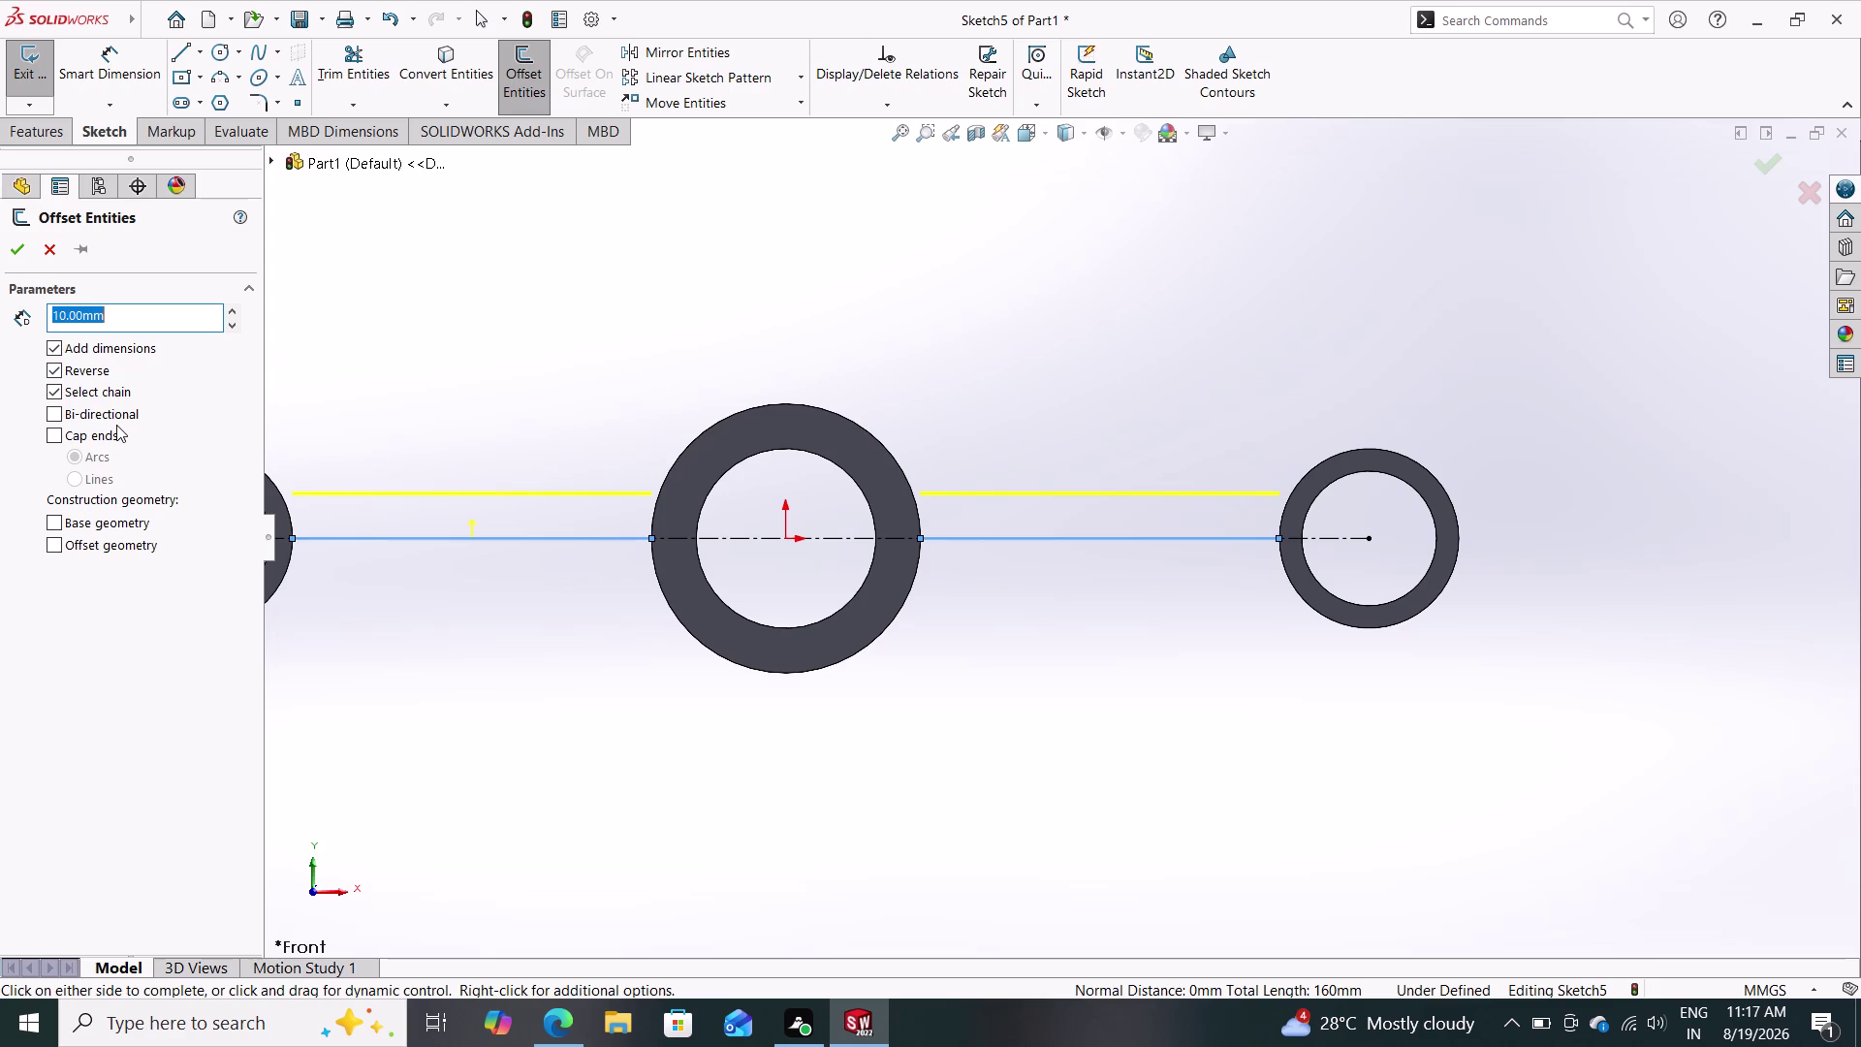
text(2)
text(.)
key(5)
key(Return)
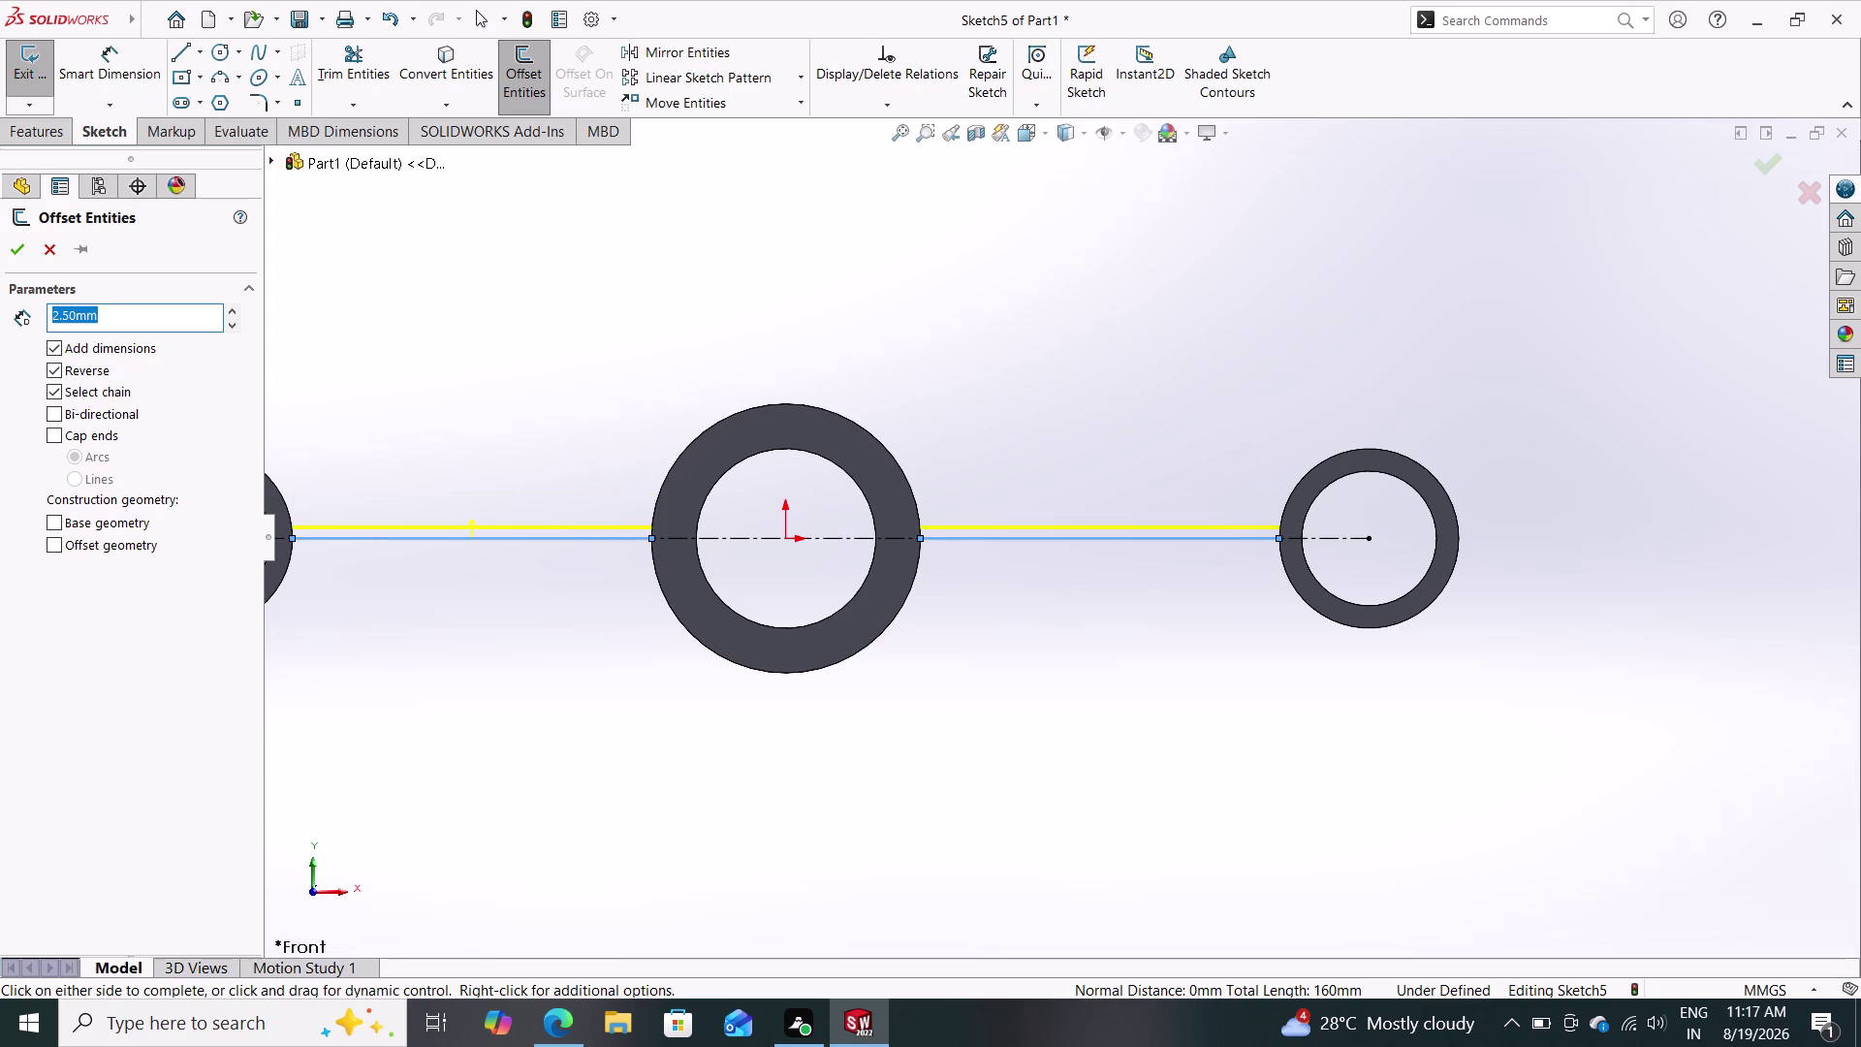
click(10, 252)
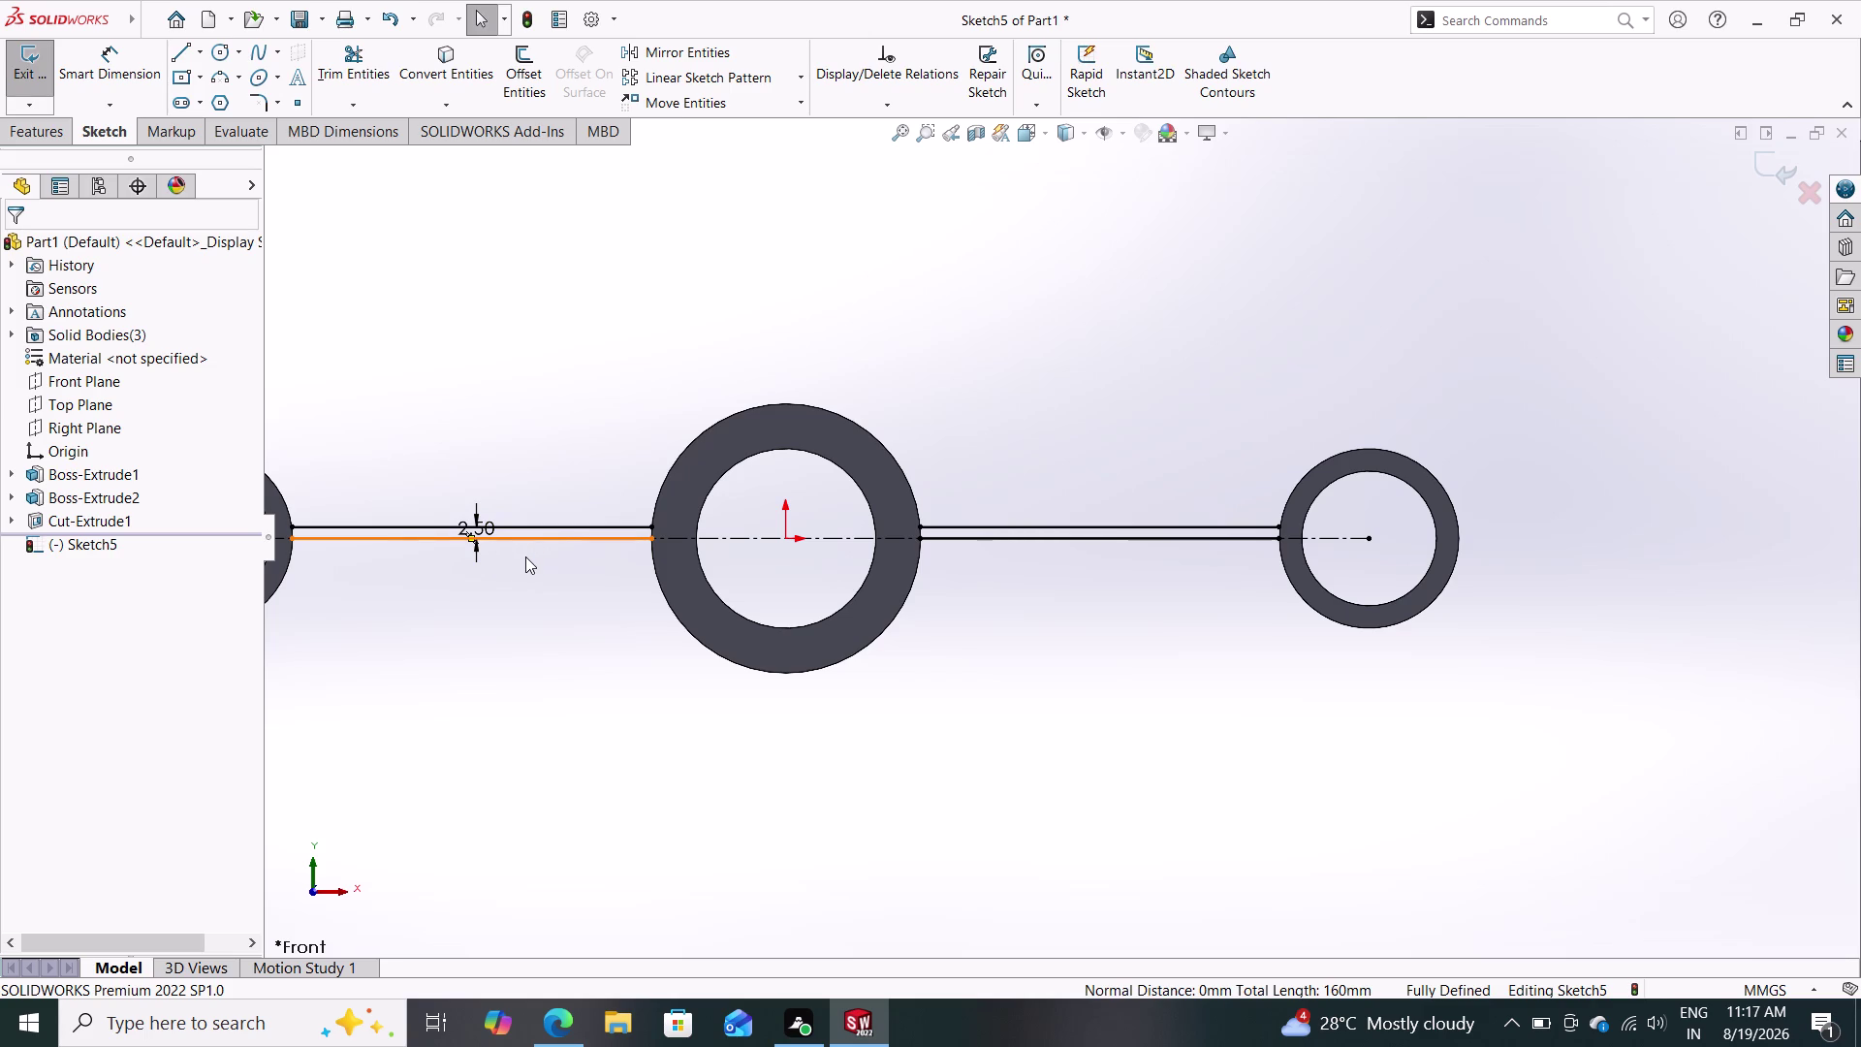
key(Escape)
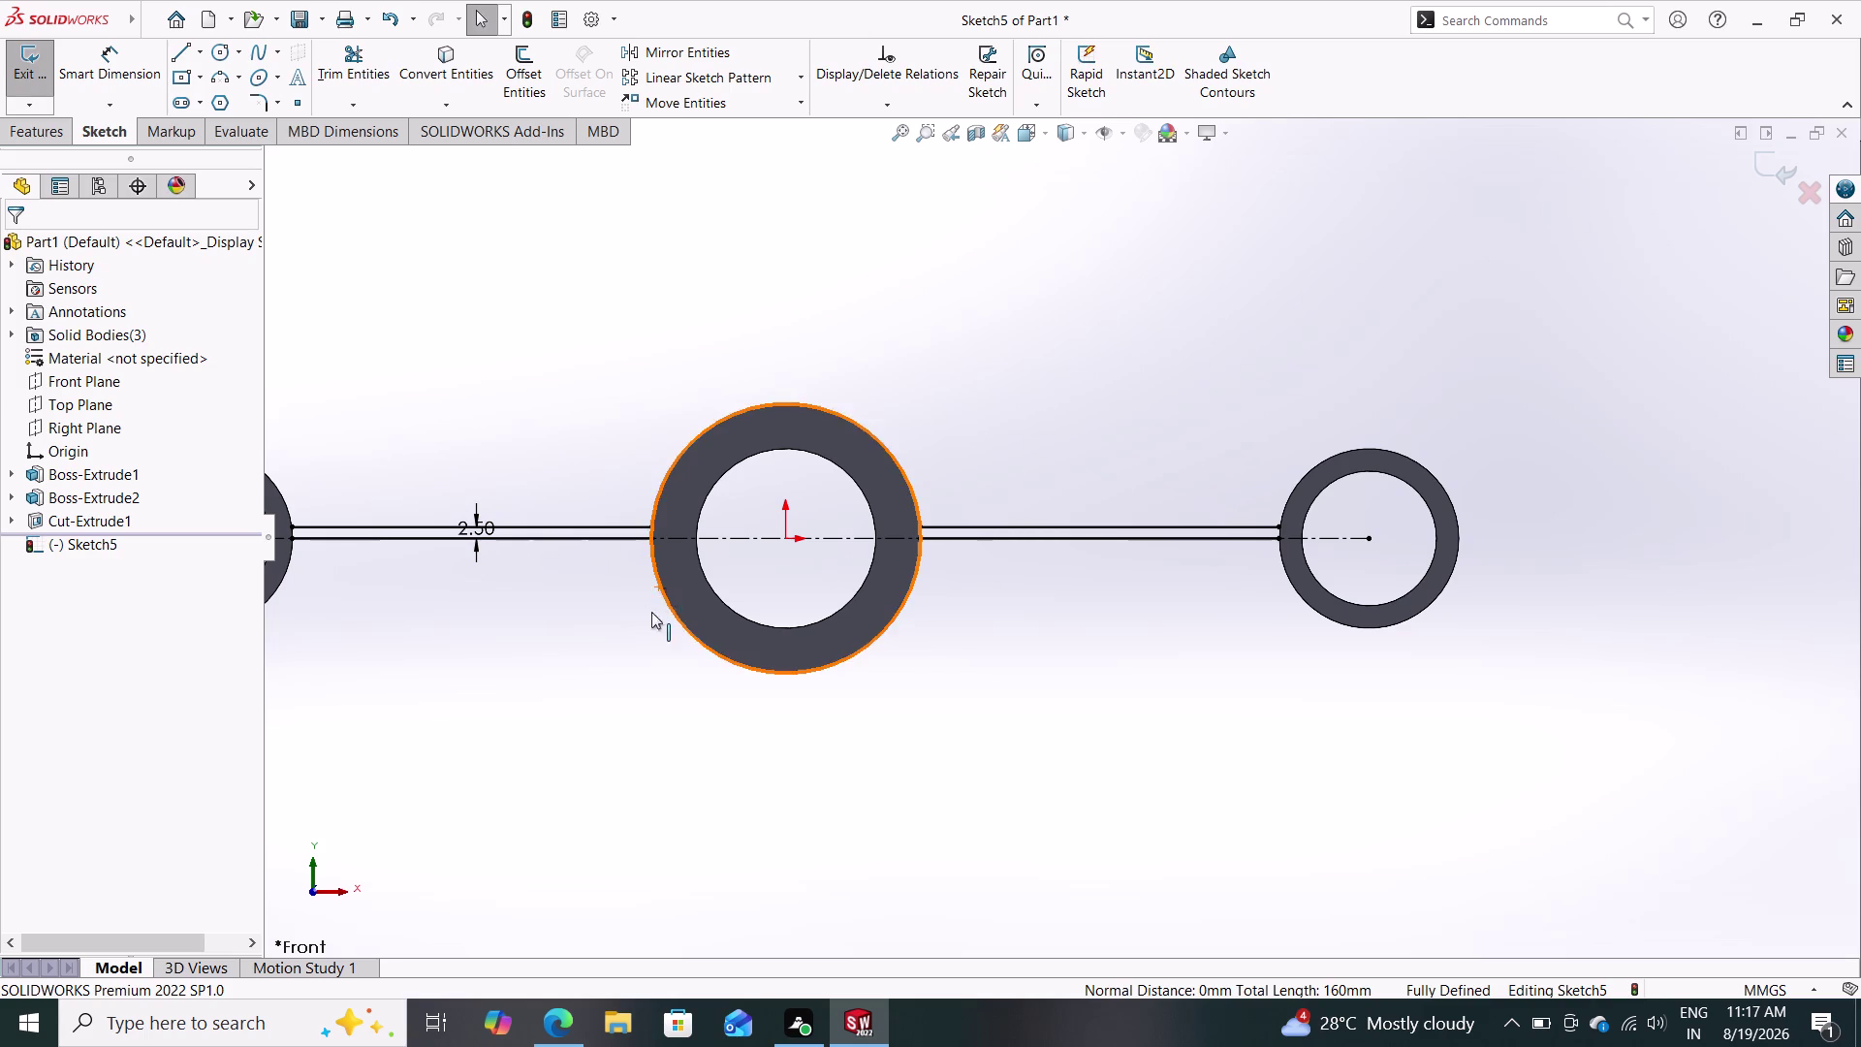
scroll(down, 3)
scroll(up, 3)
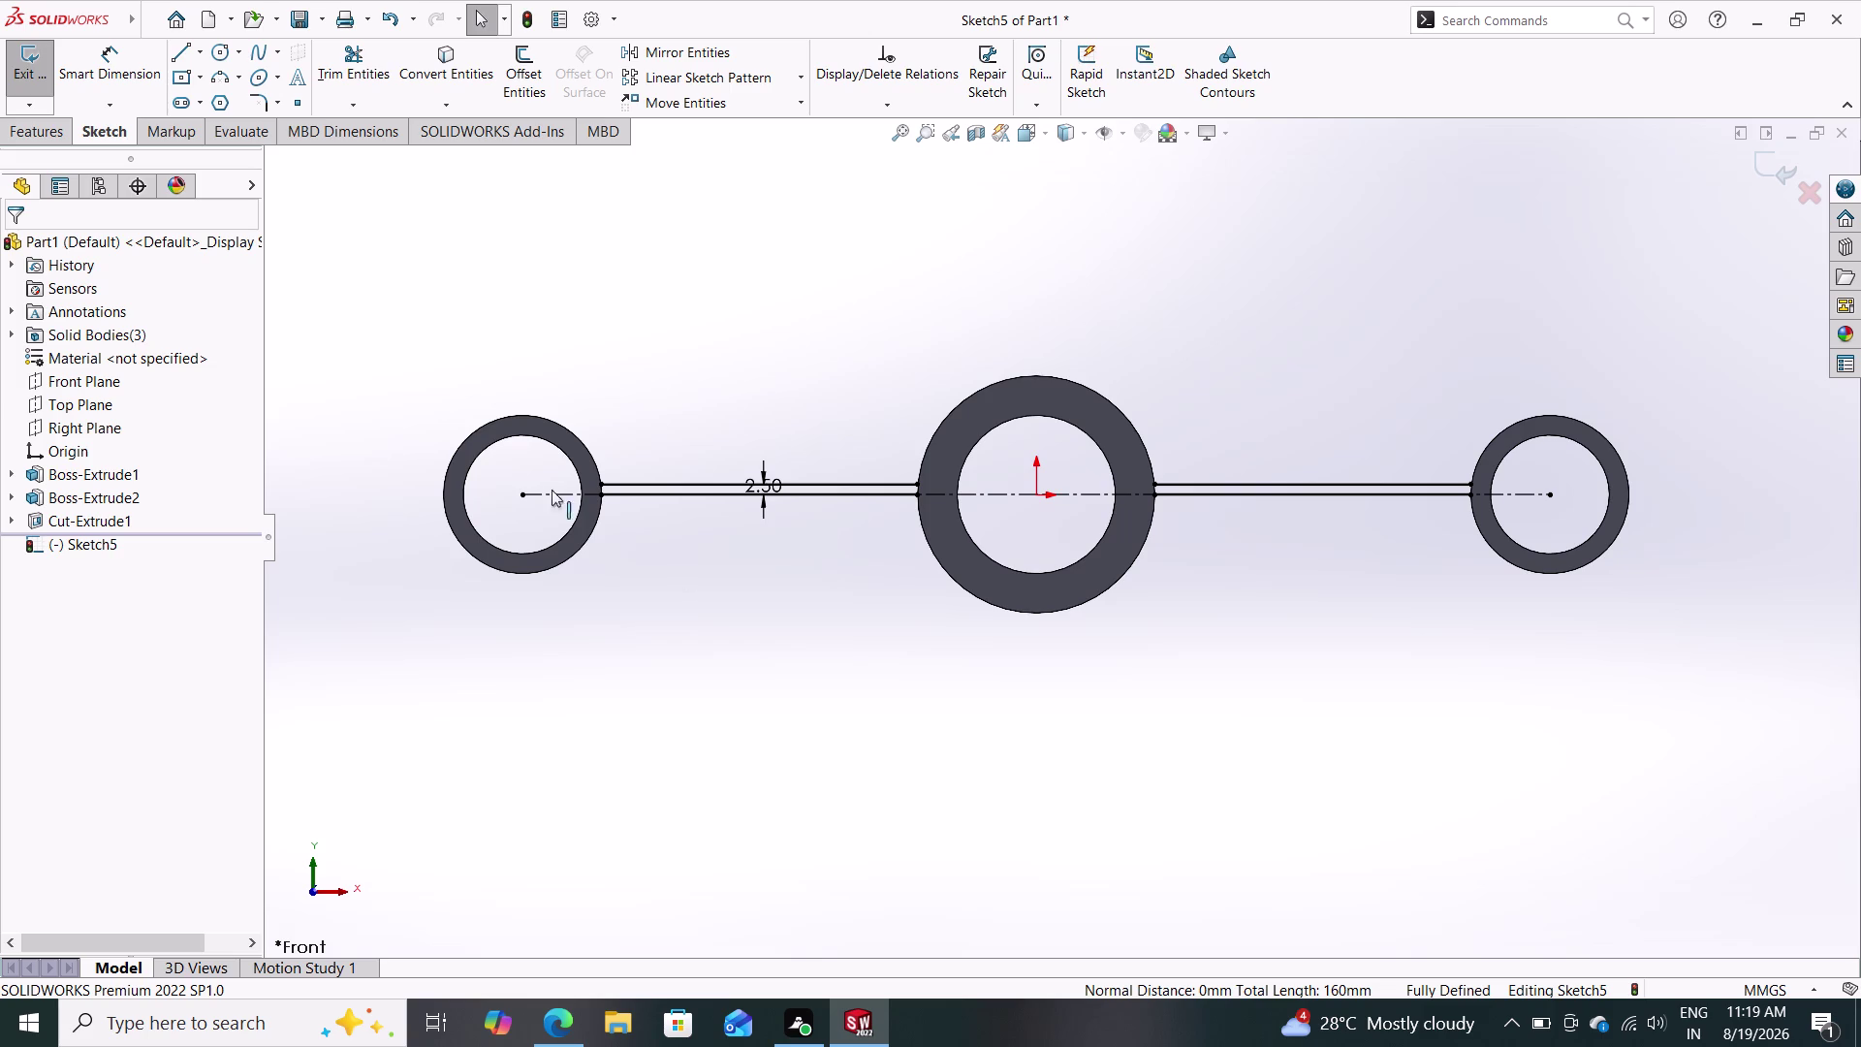
click(71, 398)
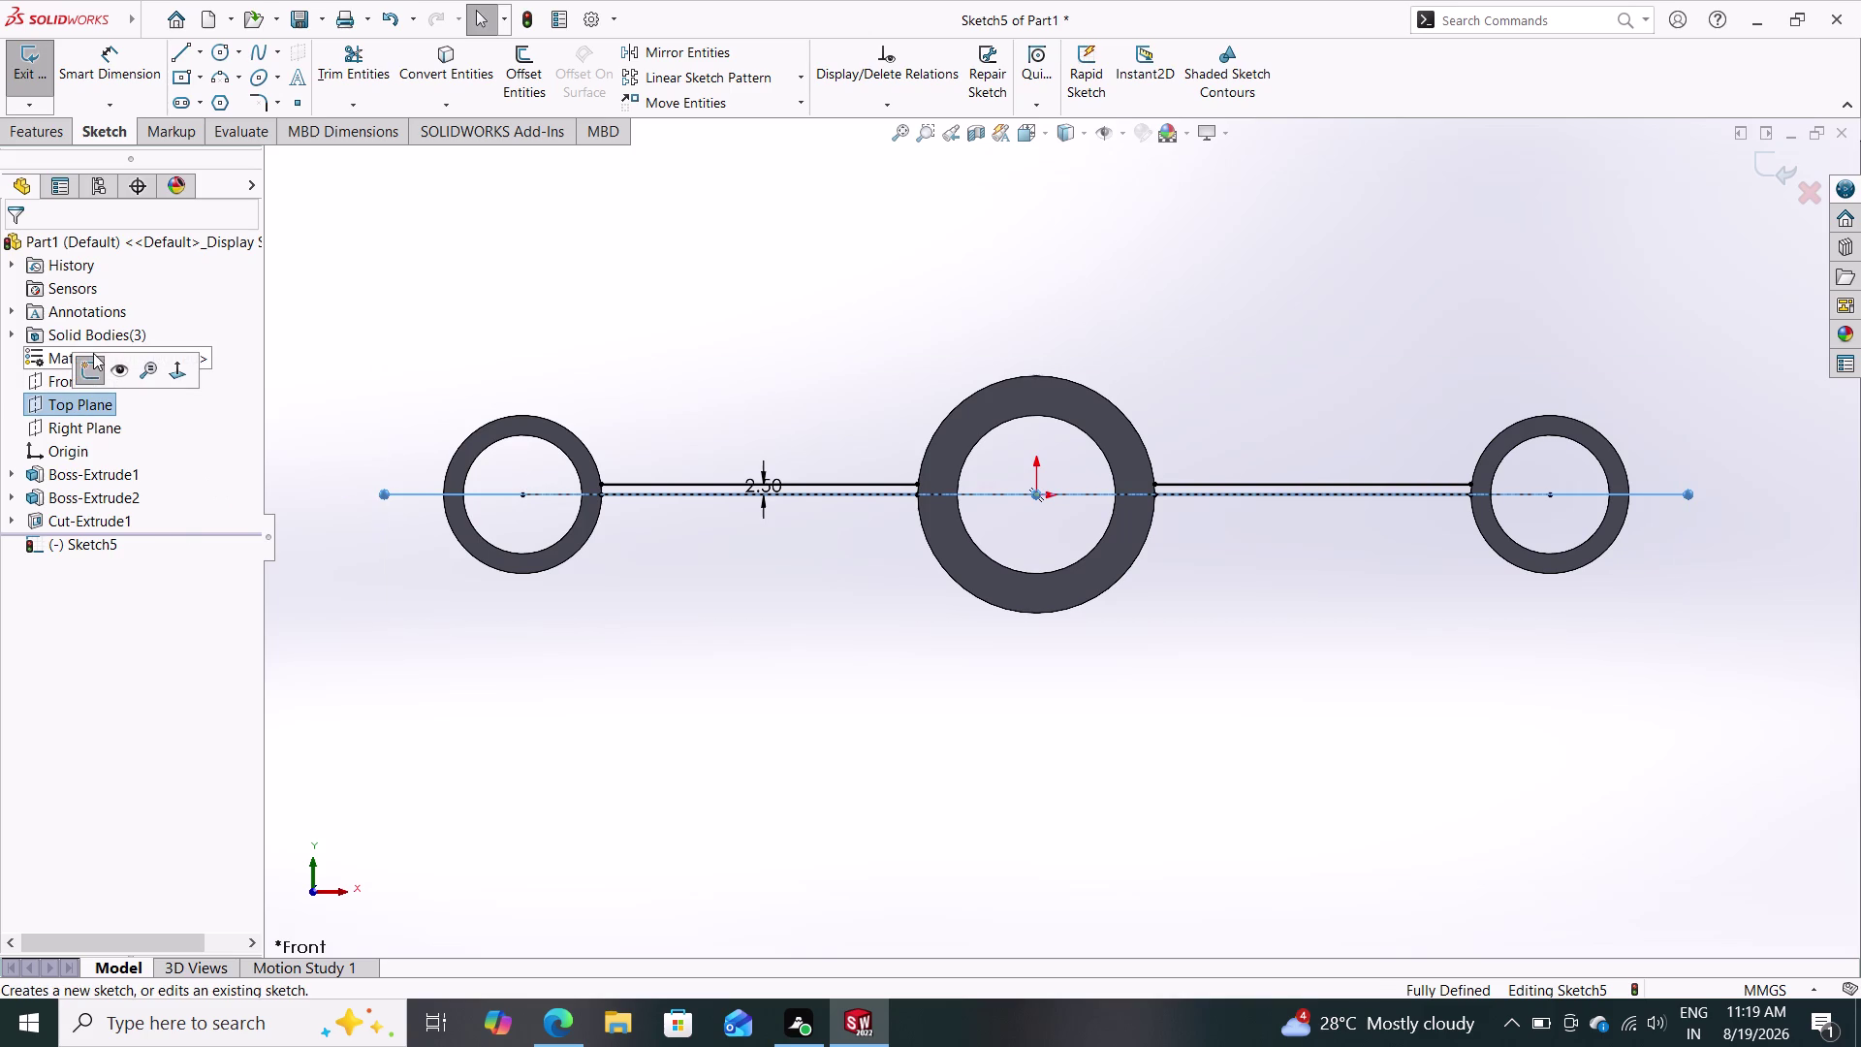
Exit Sketch5 and start a new sketch on the Top Plane.
click(95, 361)
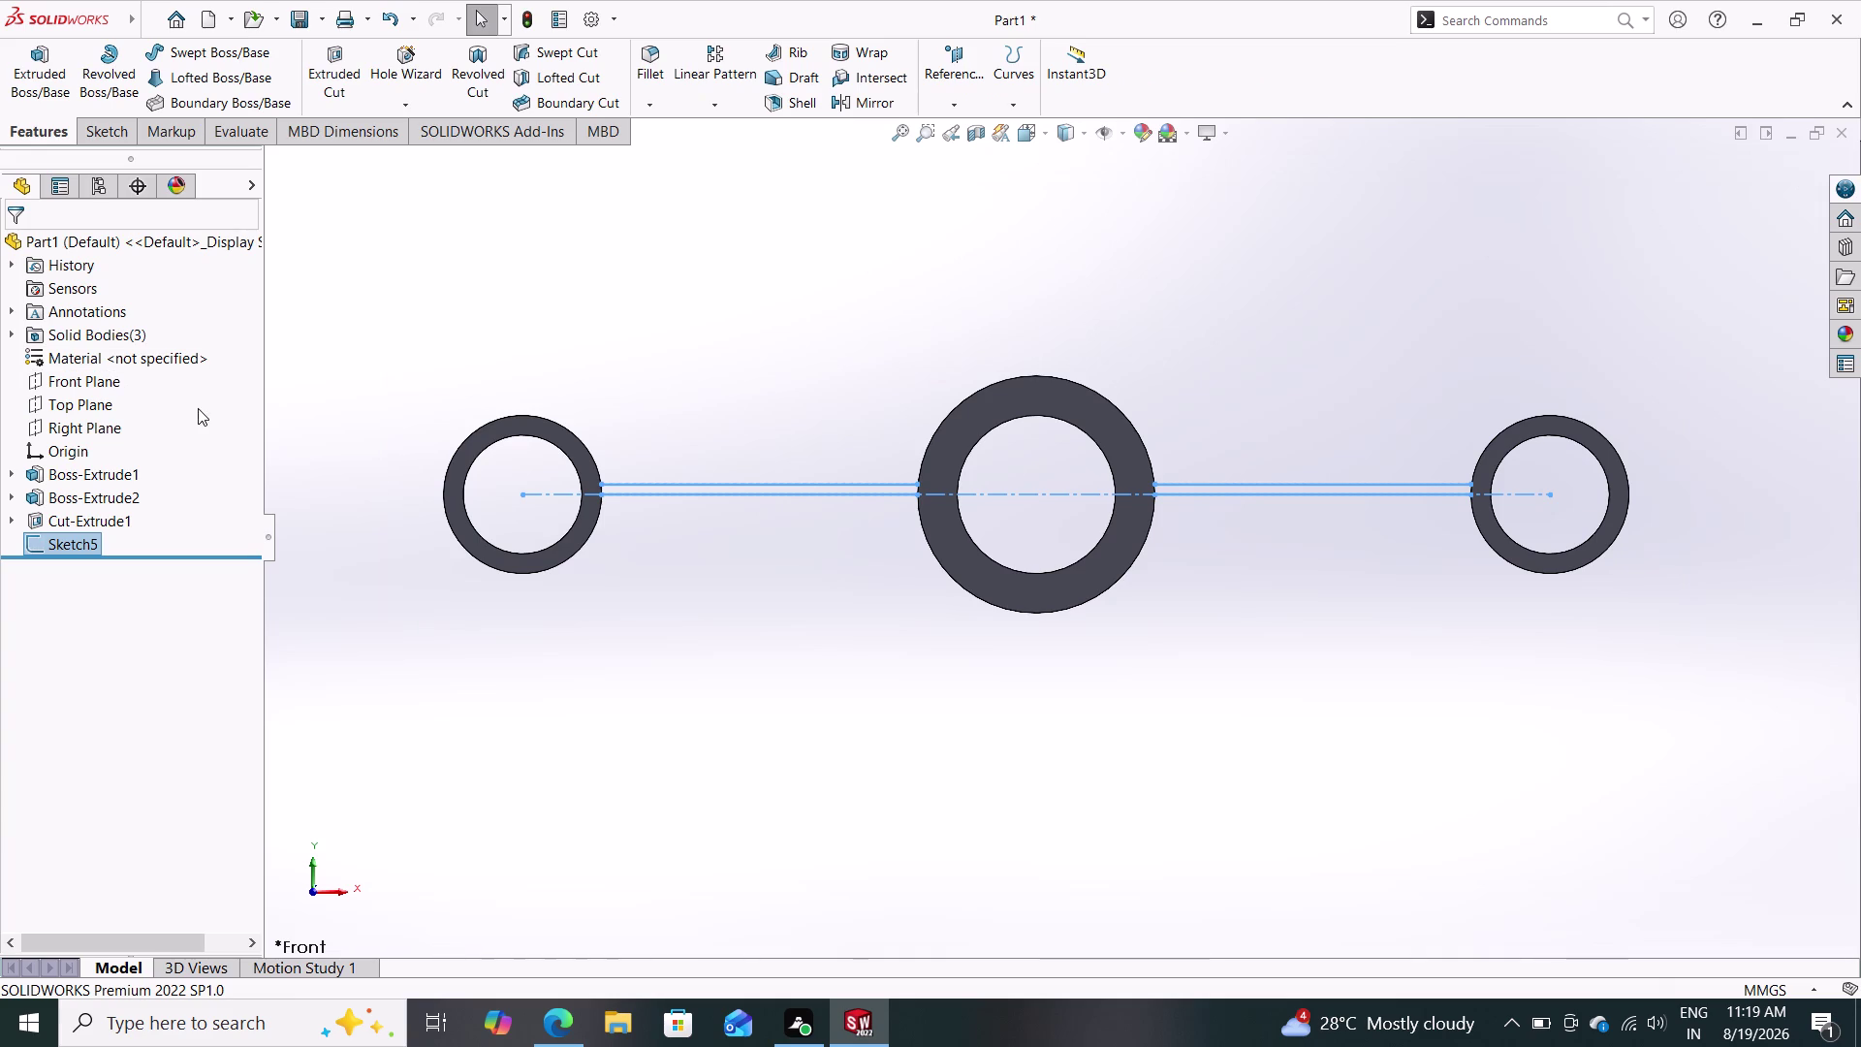
click(83, 409)
click(99, 381)
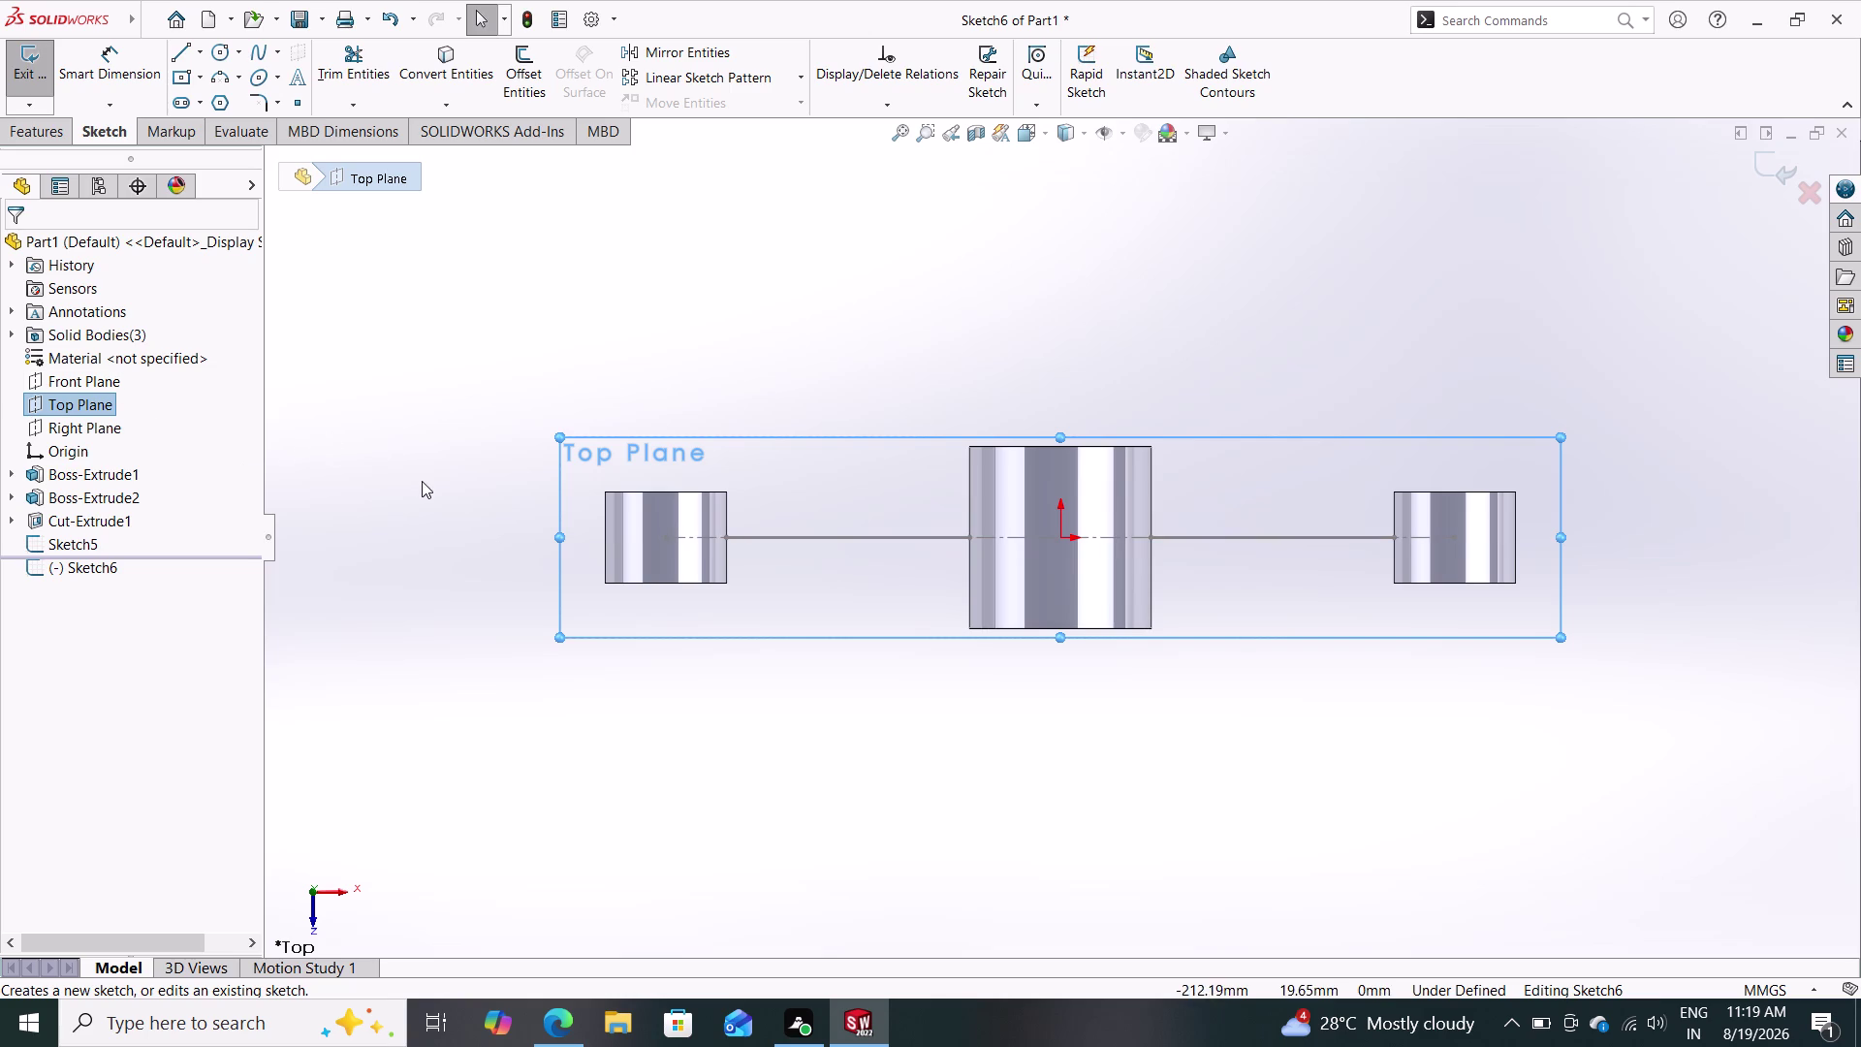
Select Sketch5, clear the selection, and undo back to the front view.
click(786, 536)
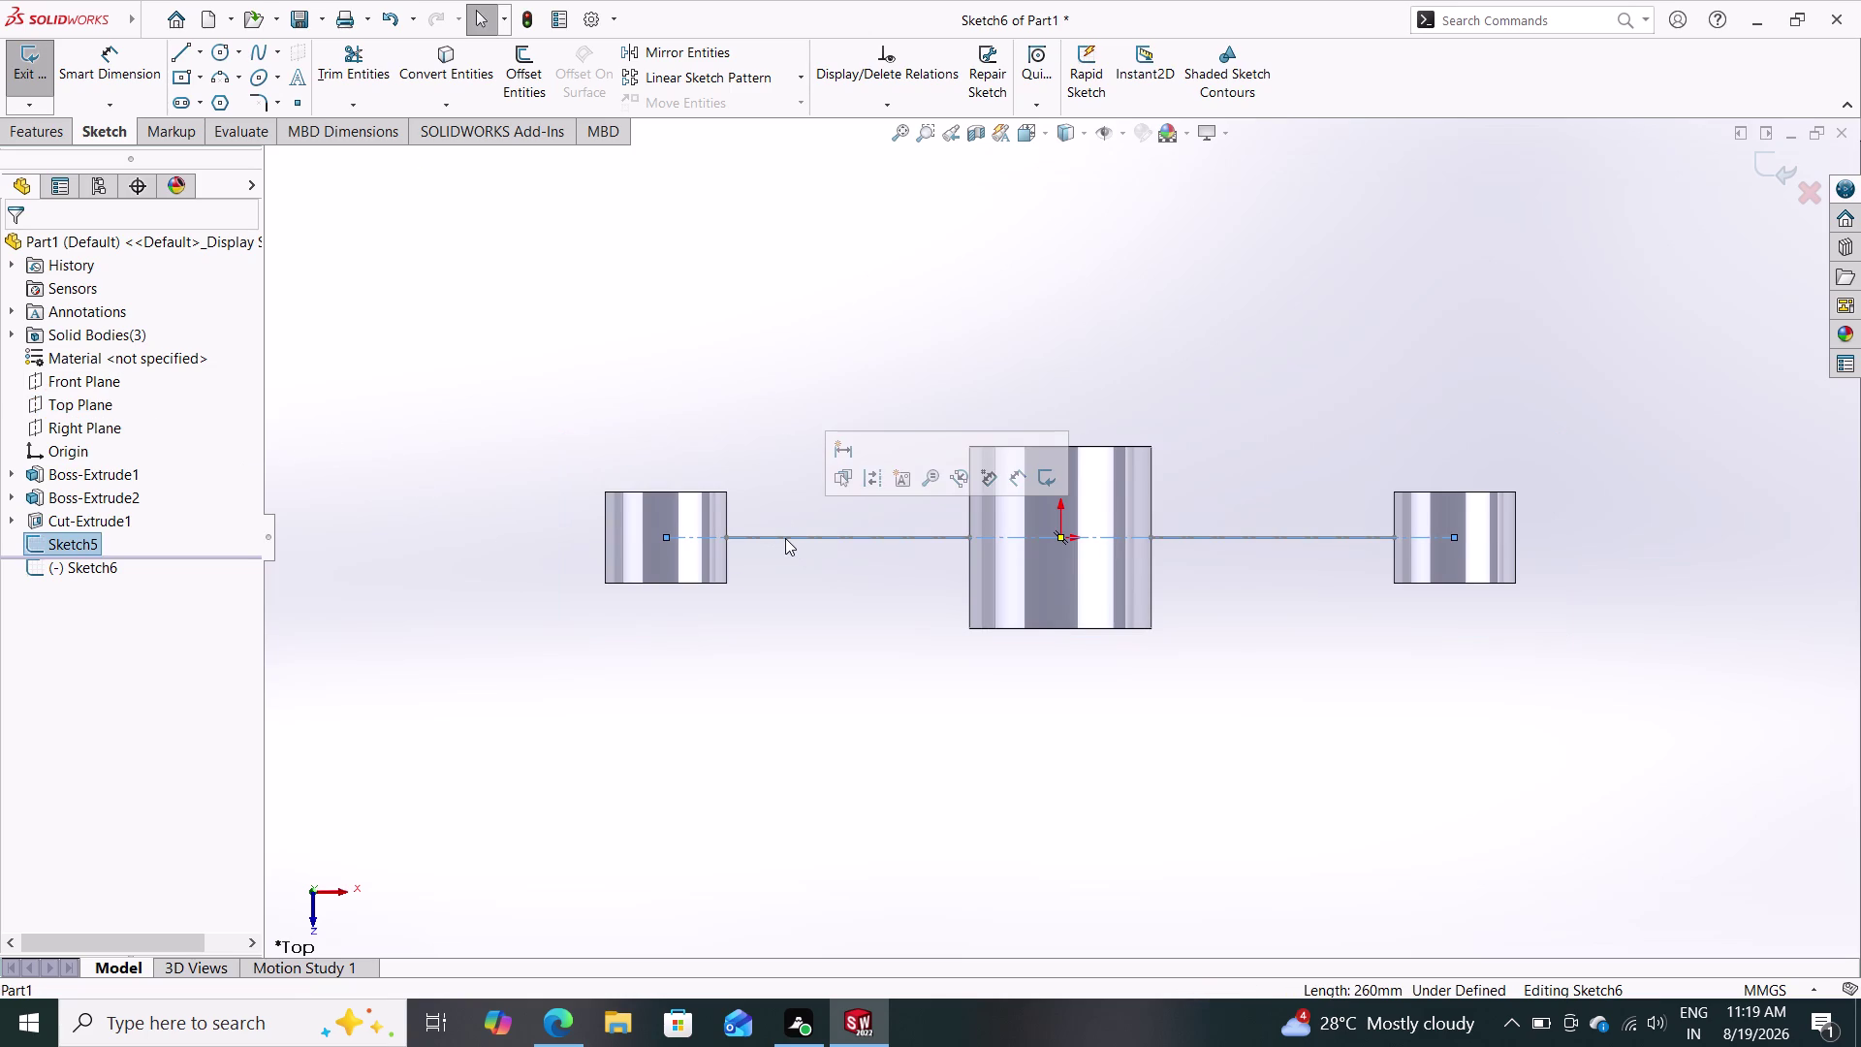
key(Escape)
key(Escape)
key(Escape)
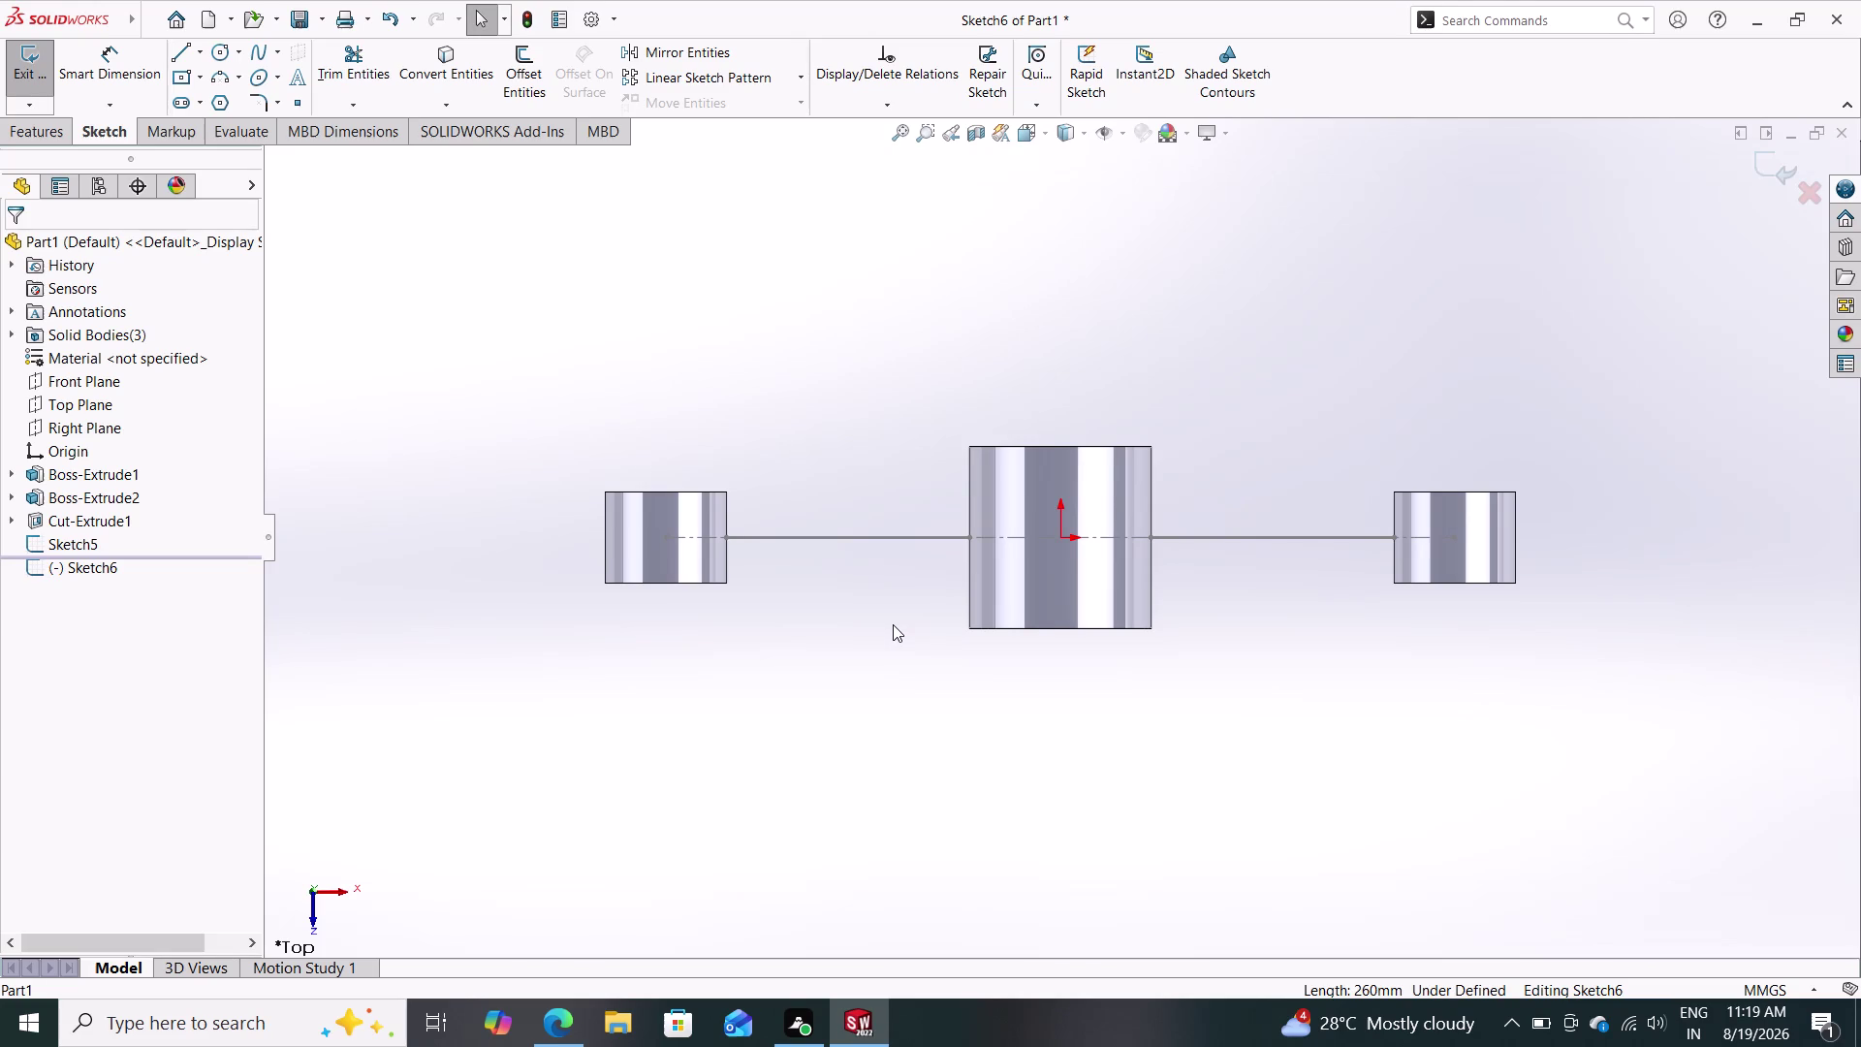
key(ctrl+z)
key(ctrl+z)
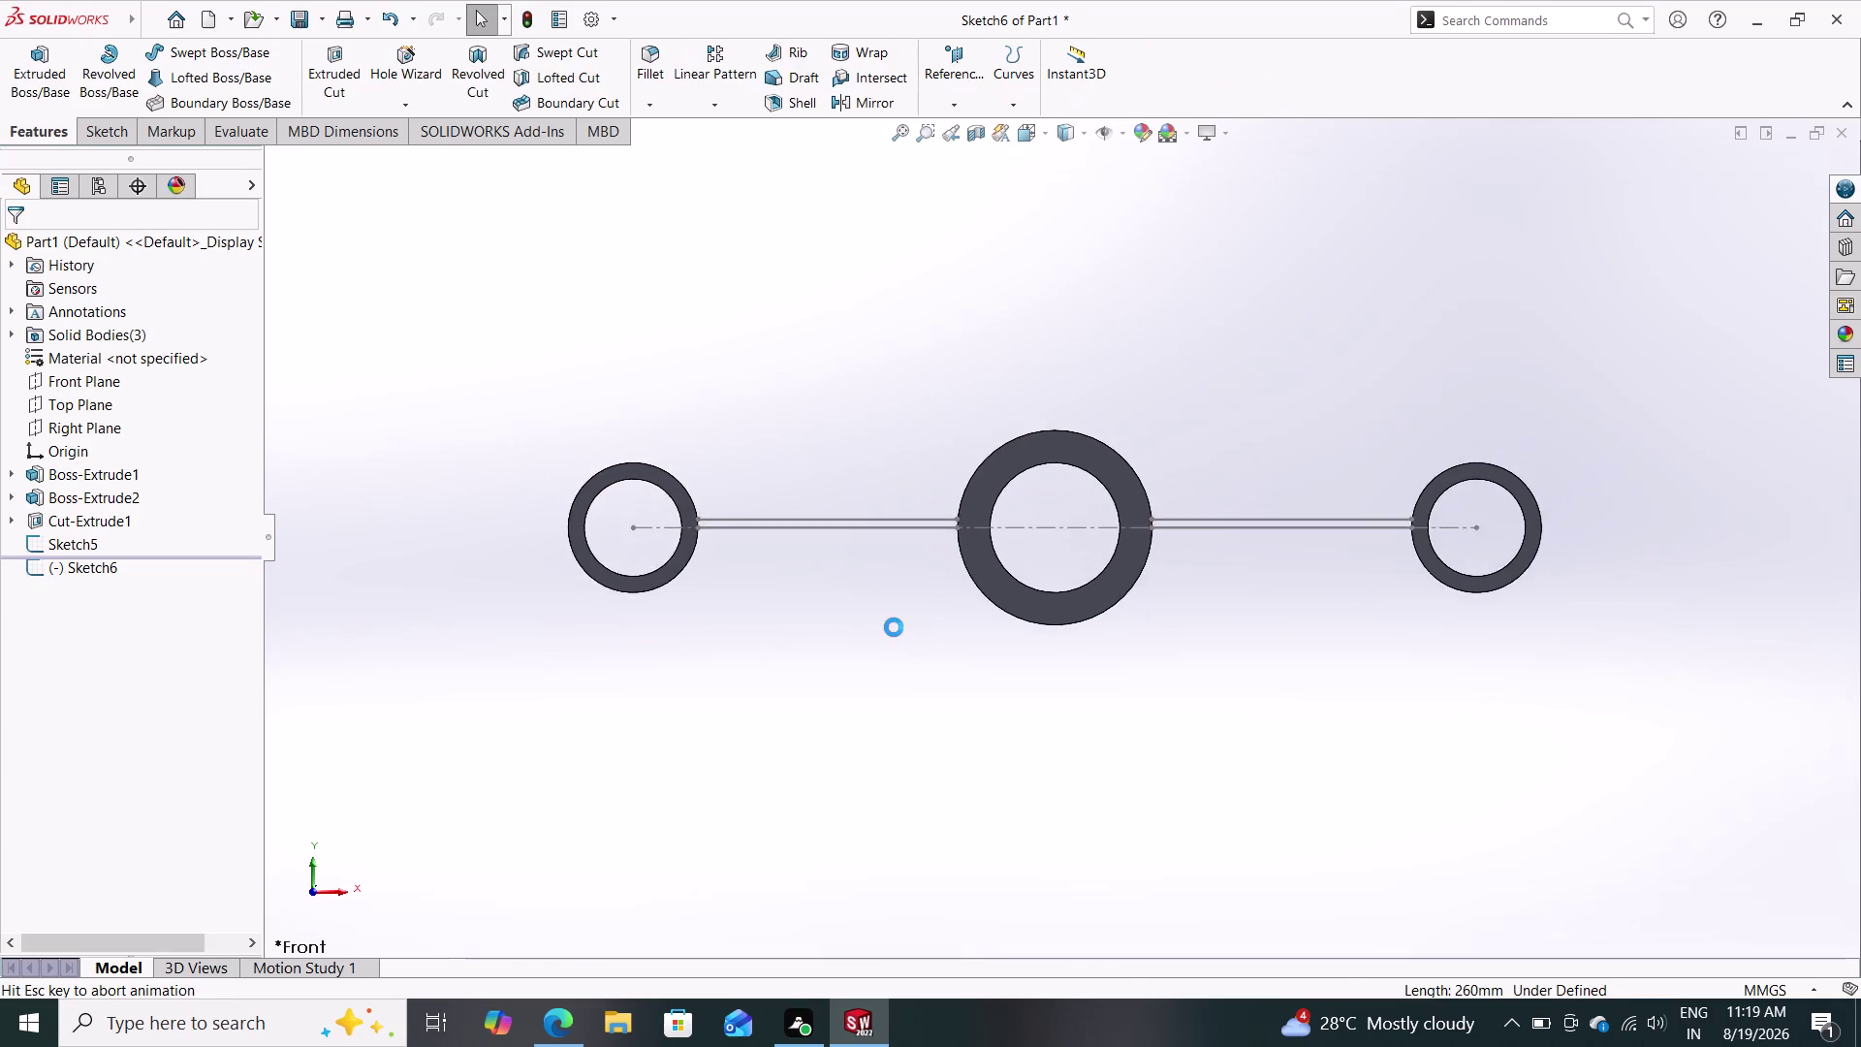
Undo Sketch6 and the right and left connecting lines.
key(ctrl+z)
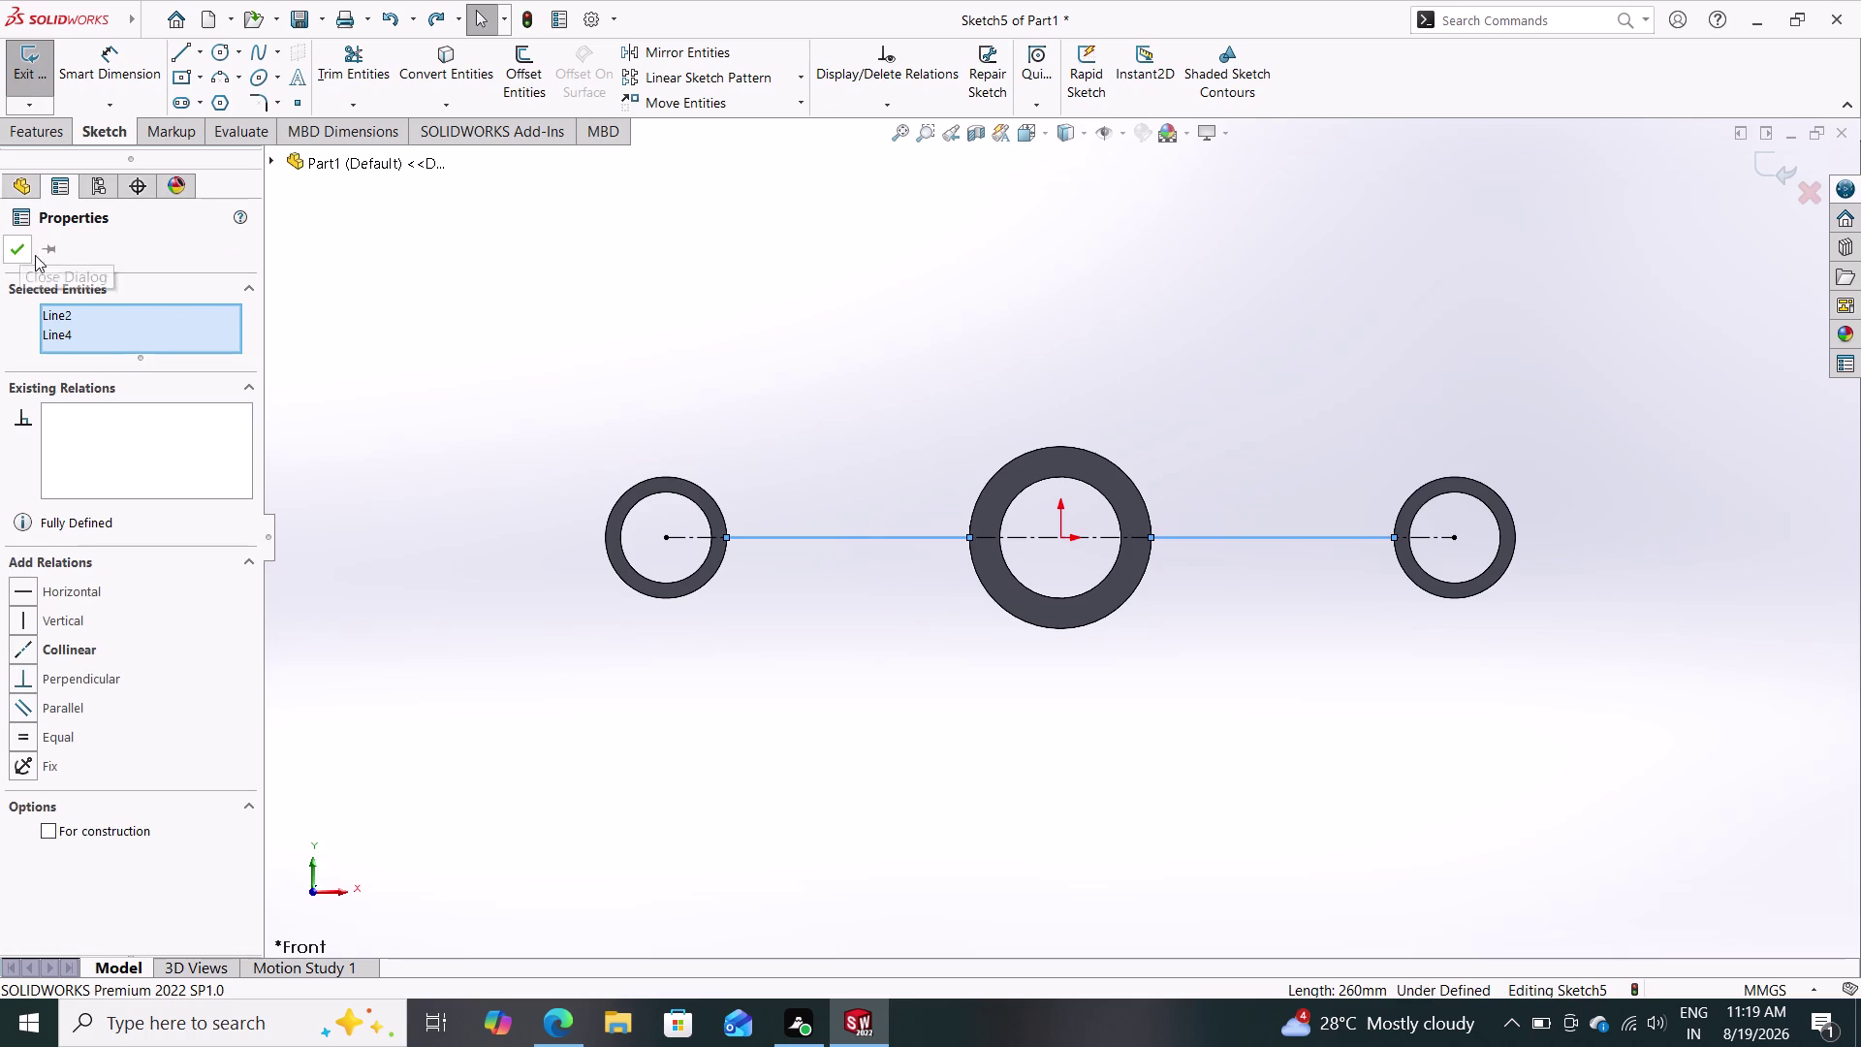
key(ctrl+z)
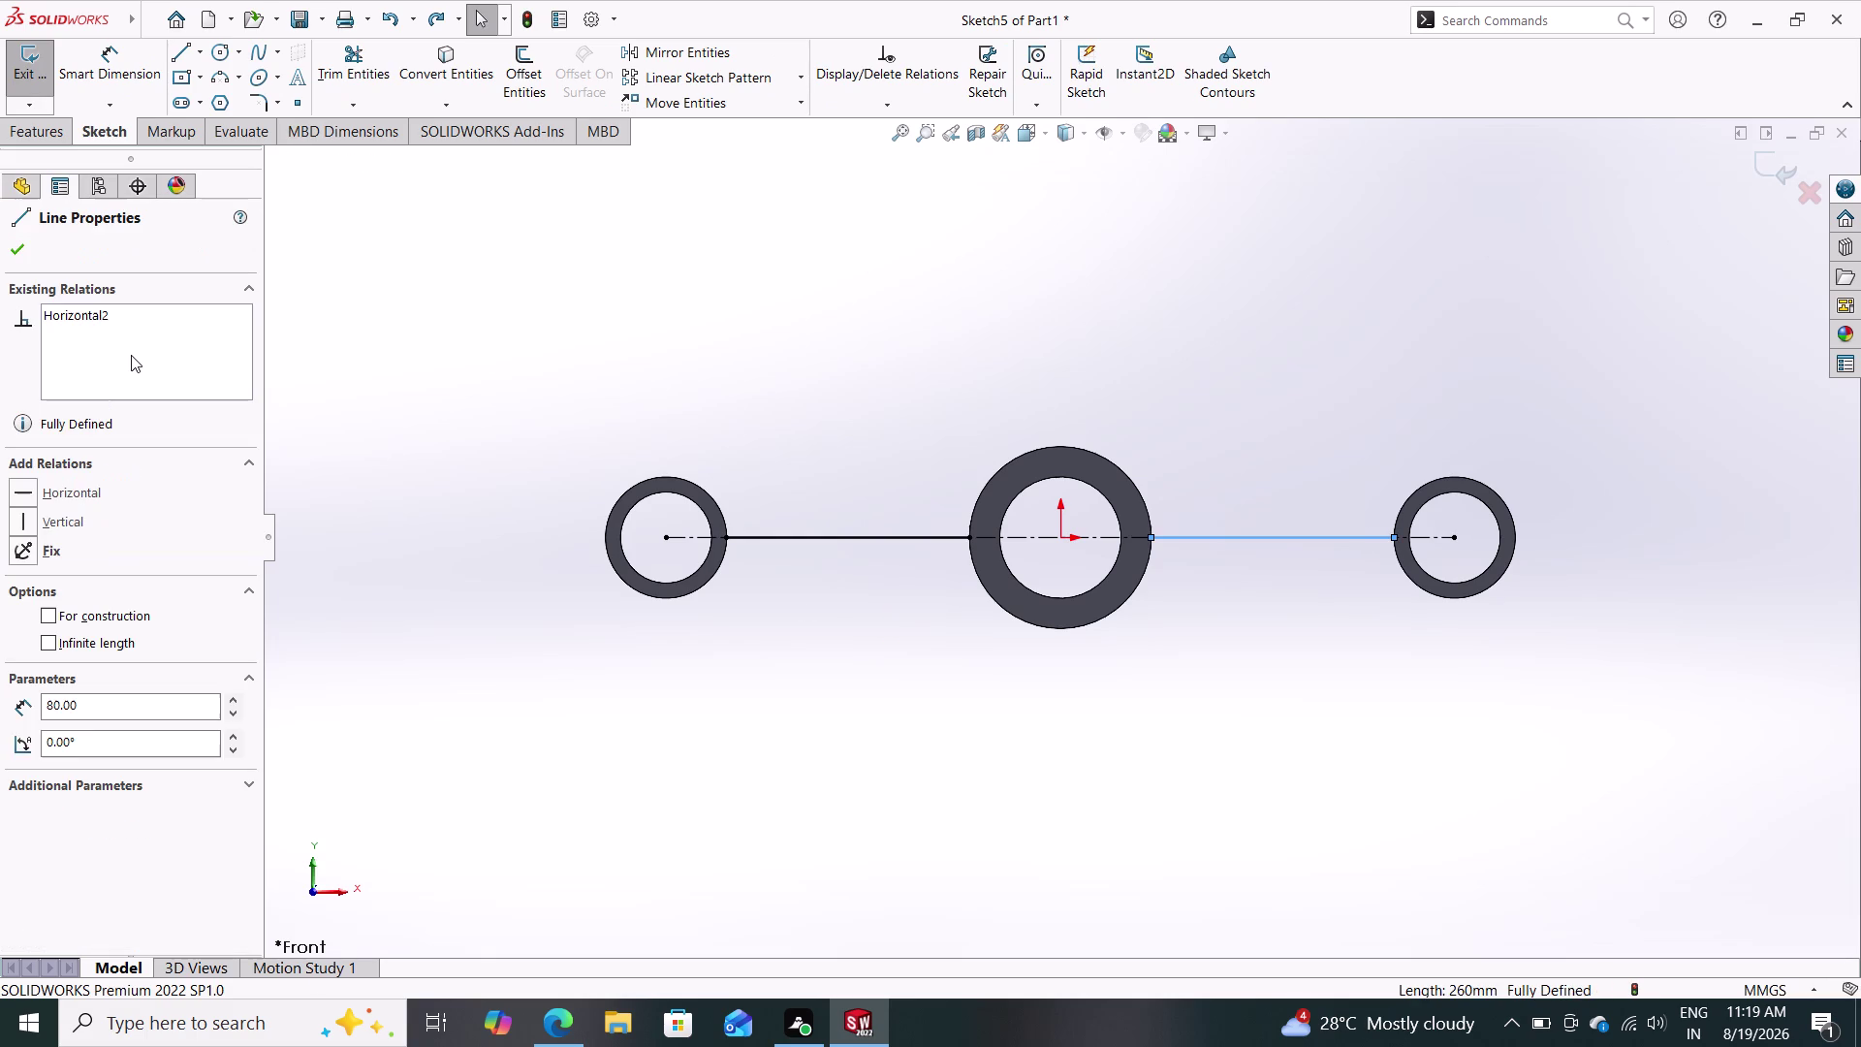
key(ctrl+z)
key(ctrl+z)
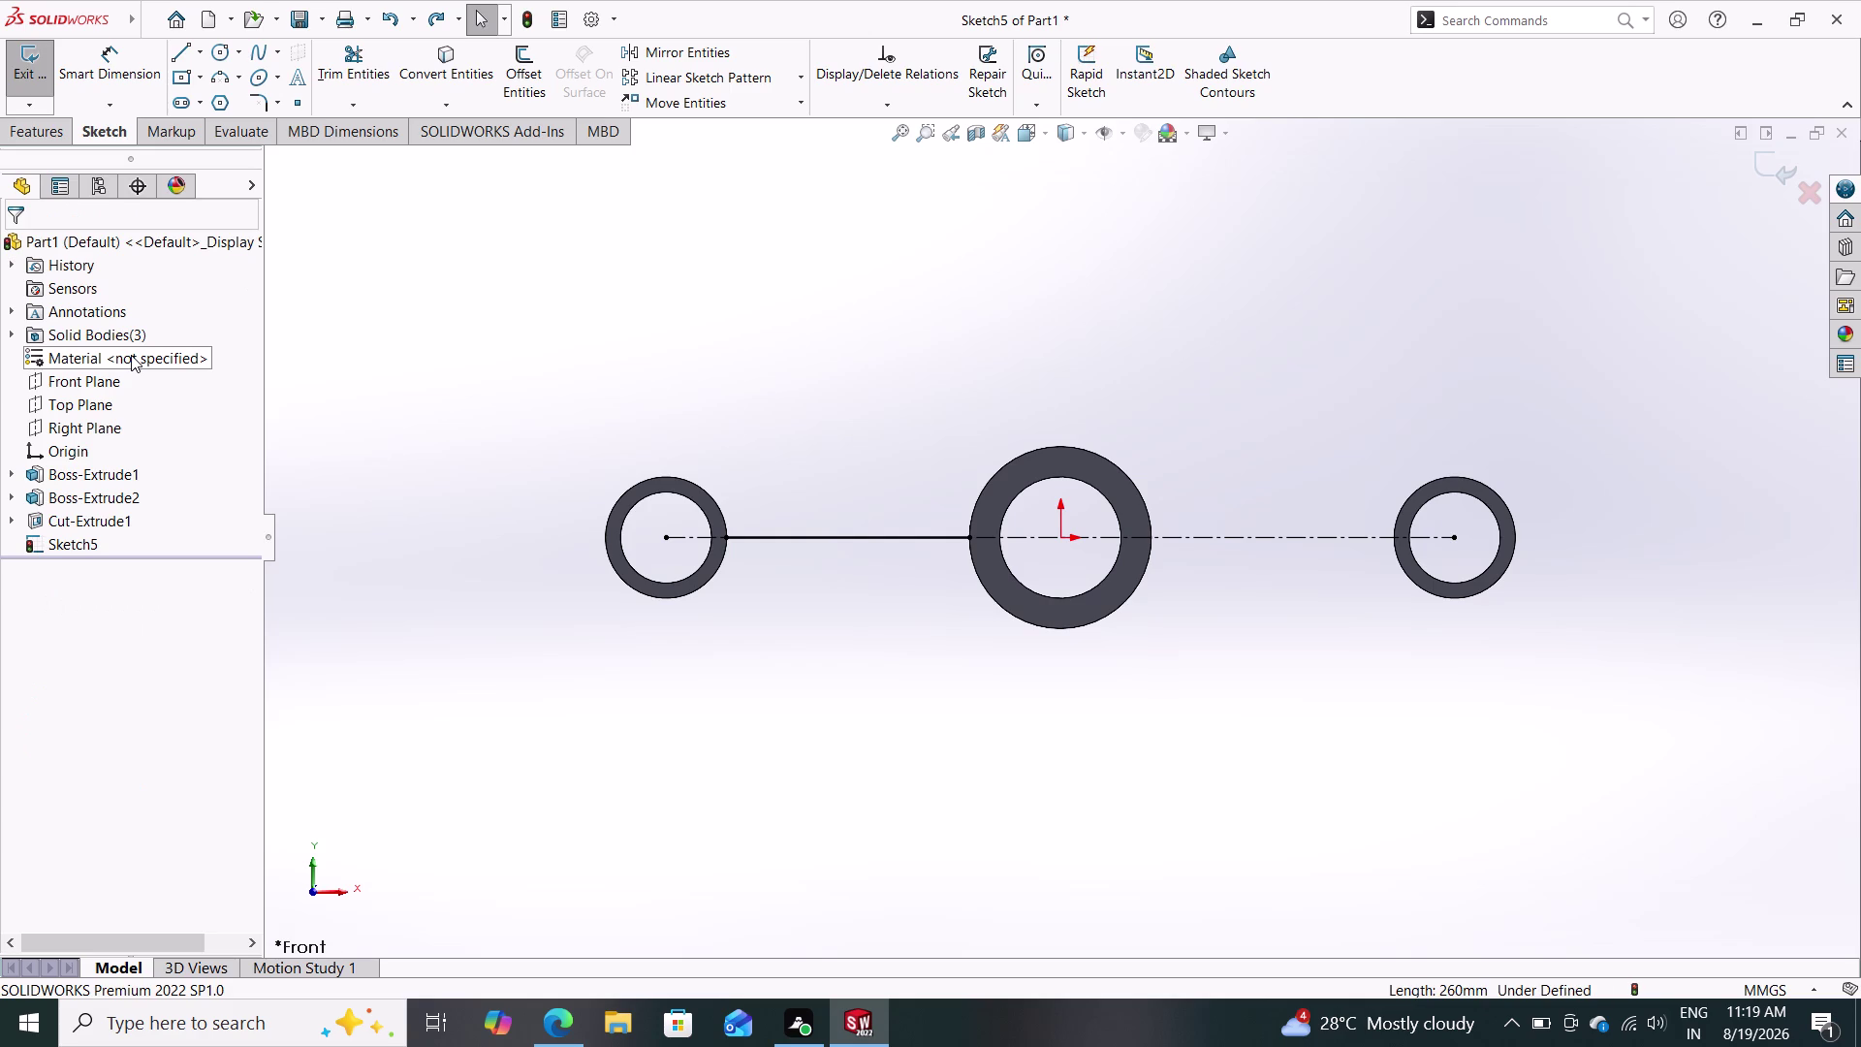
key(ctrl+z)
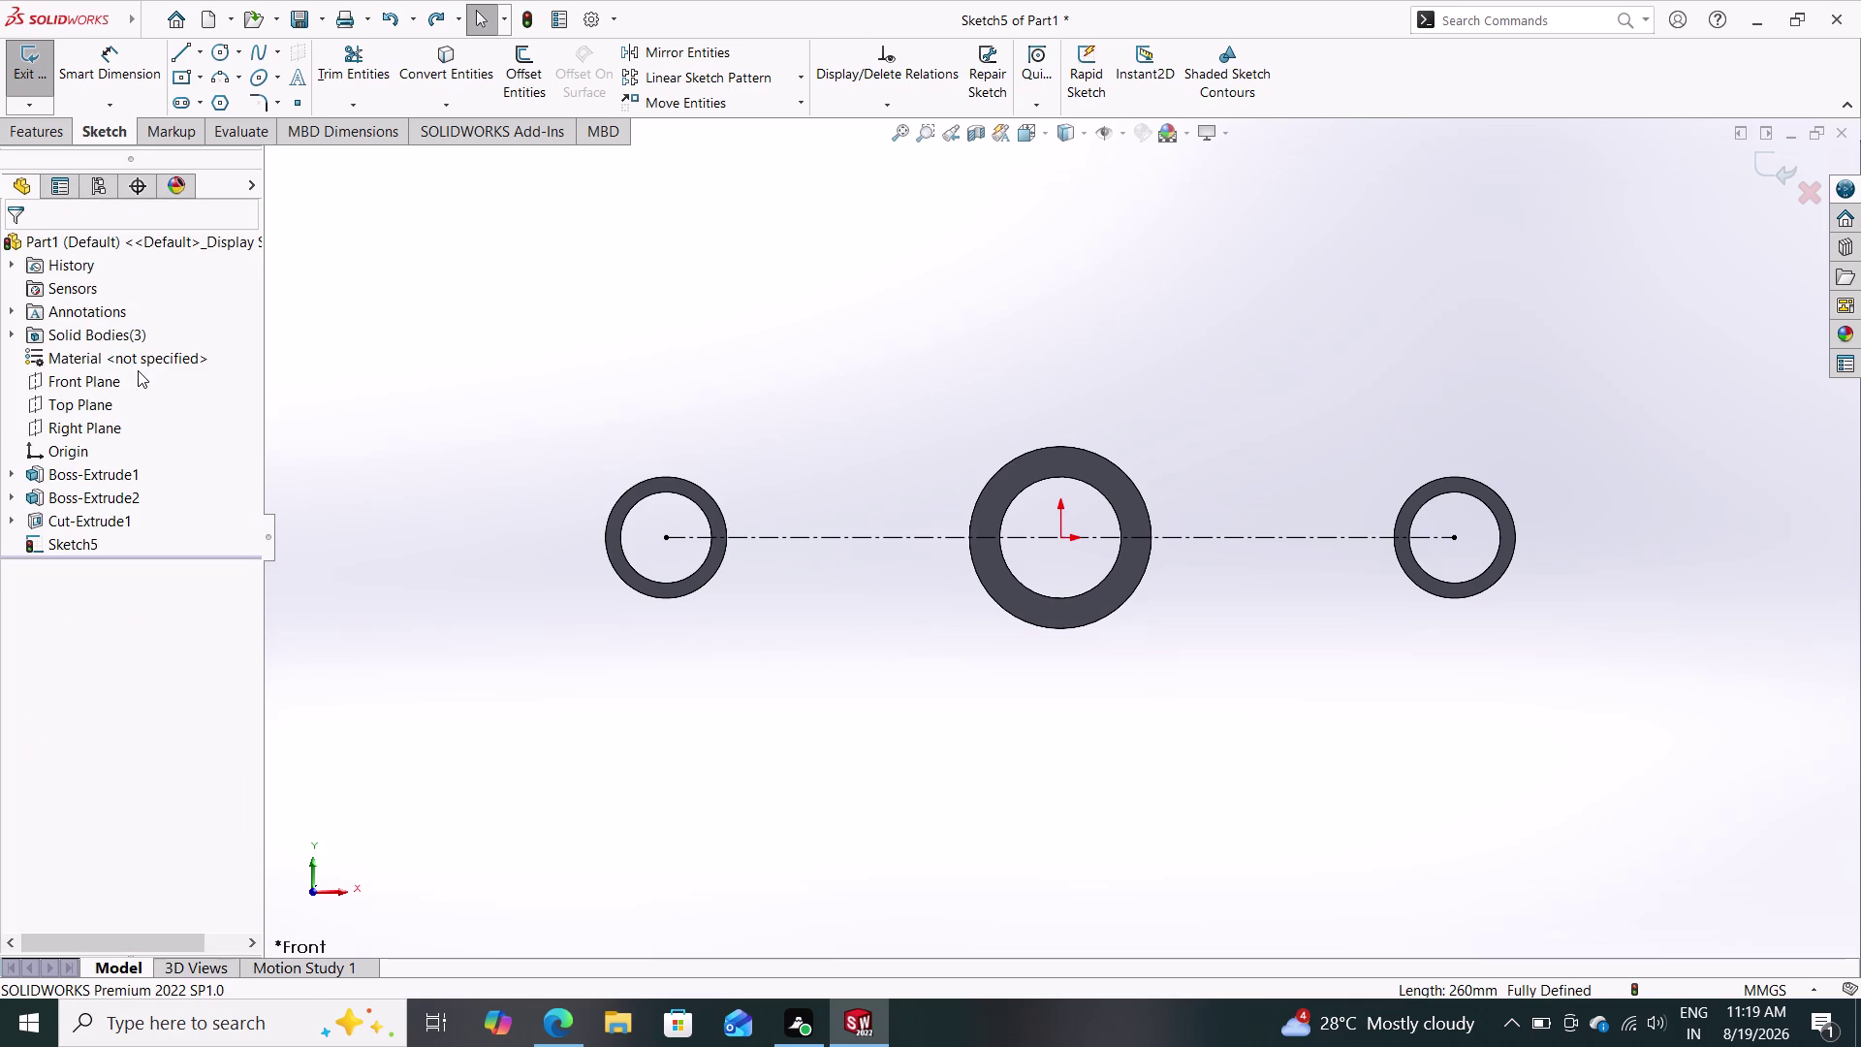
From the Features tab, exit the centreline sketch Sketch5.
click(30, 133)
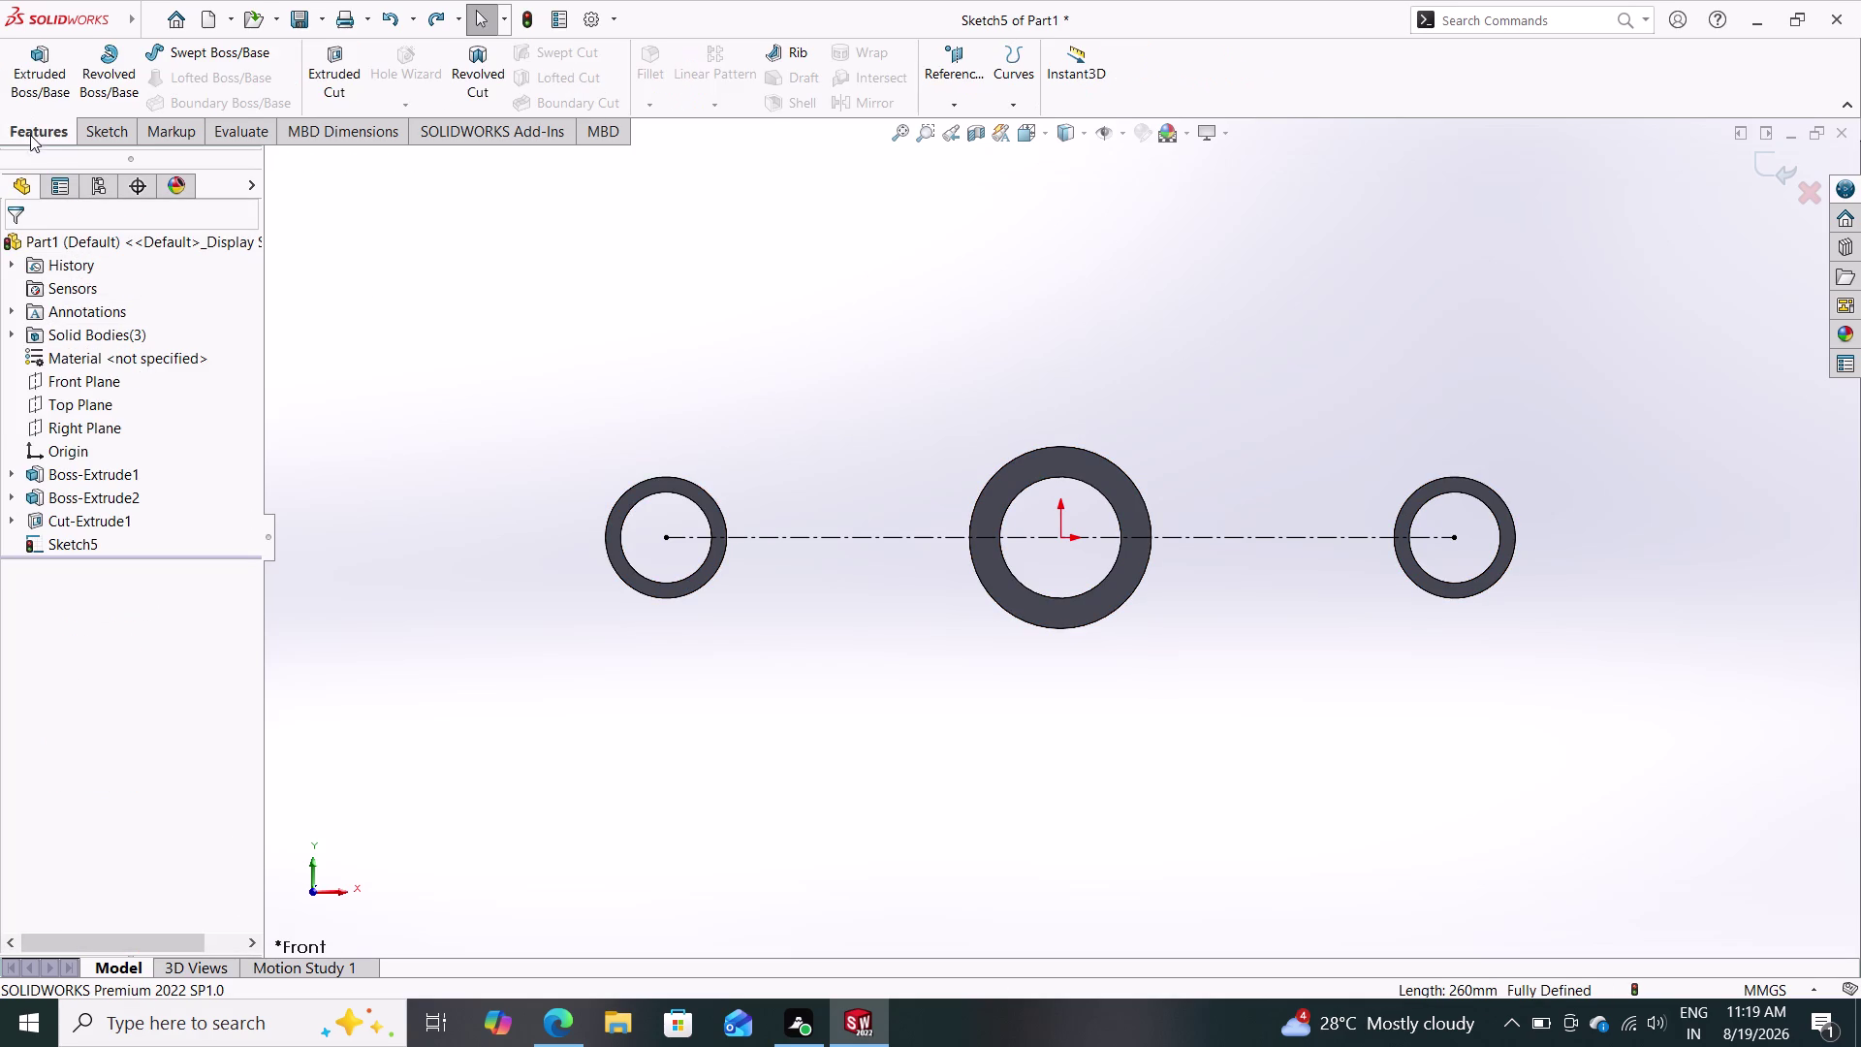
click(98, 414)
click(120, 378)
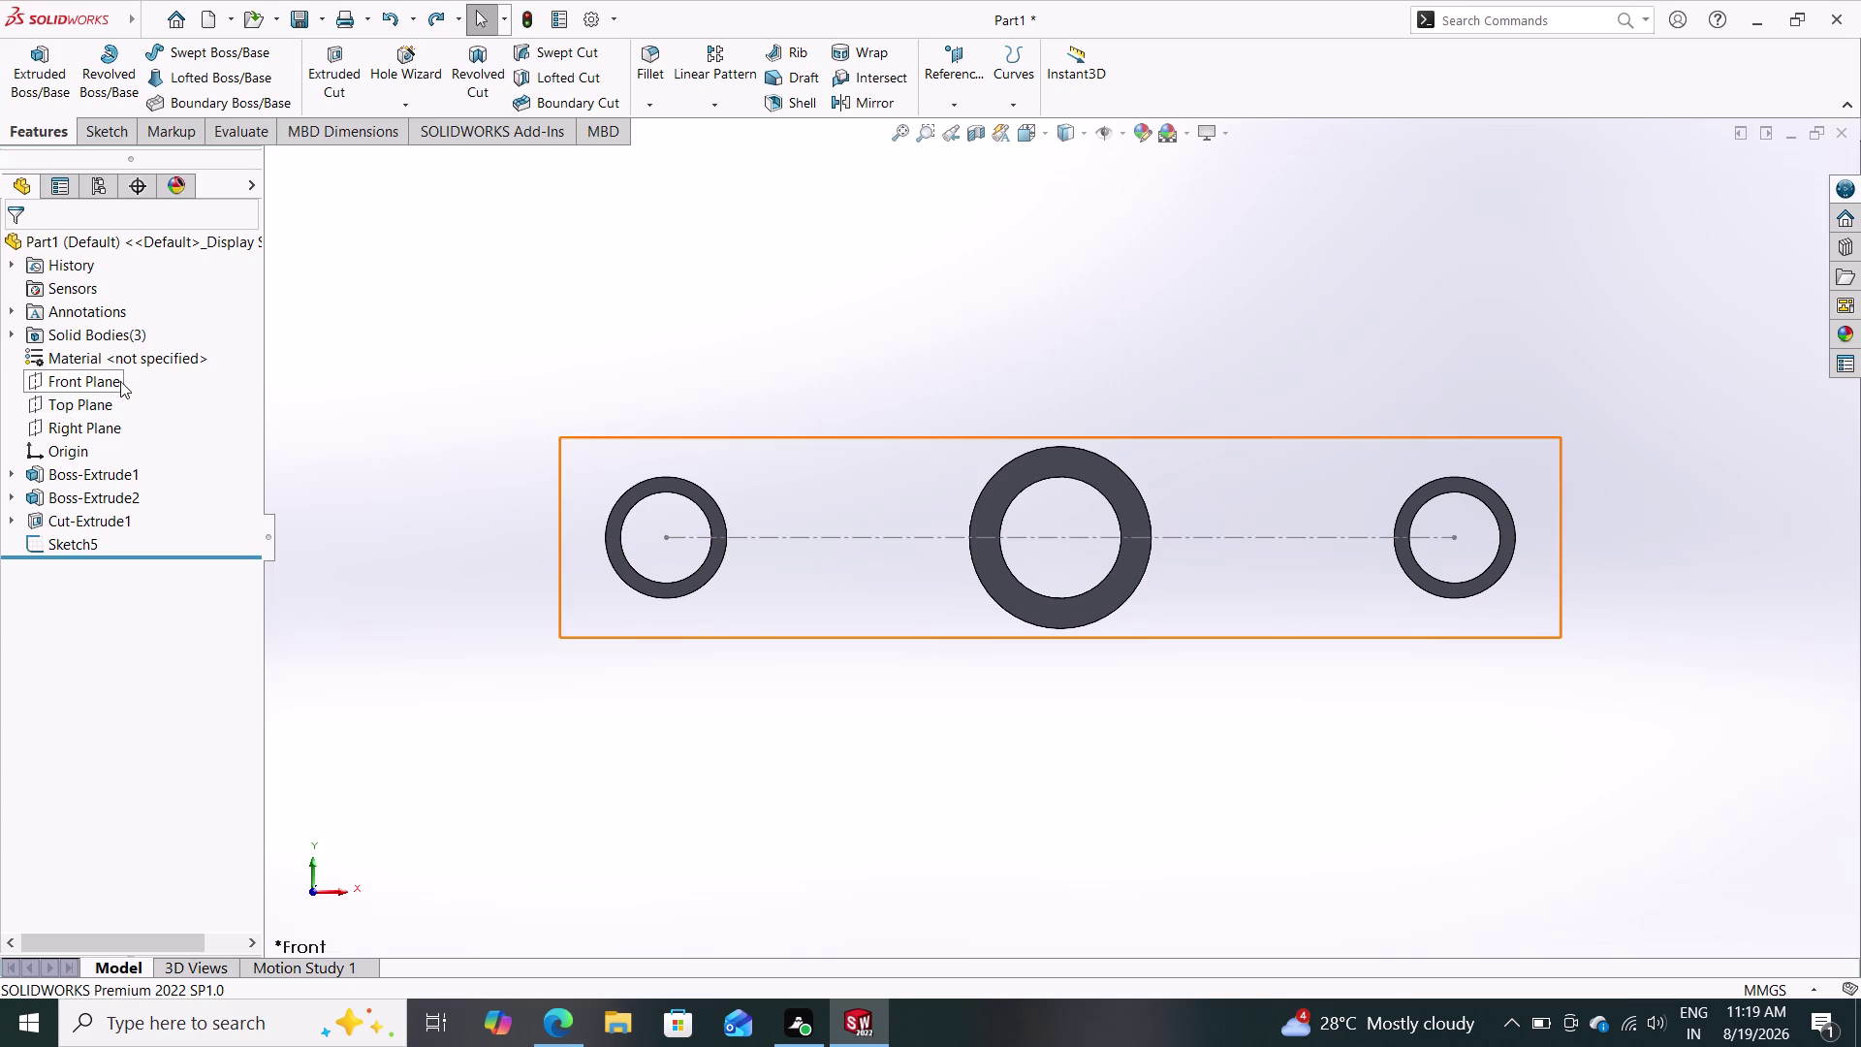
Start a new sketch on the Top Plane, viewed from above.
click(91, 397)
click(112, 373)
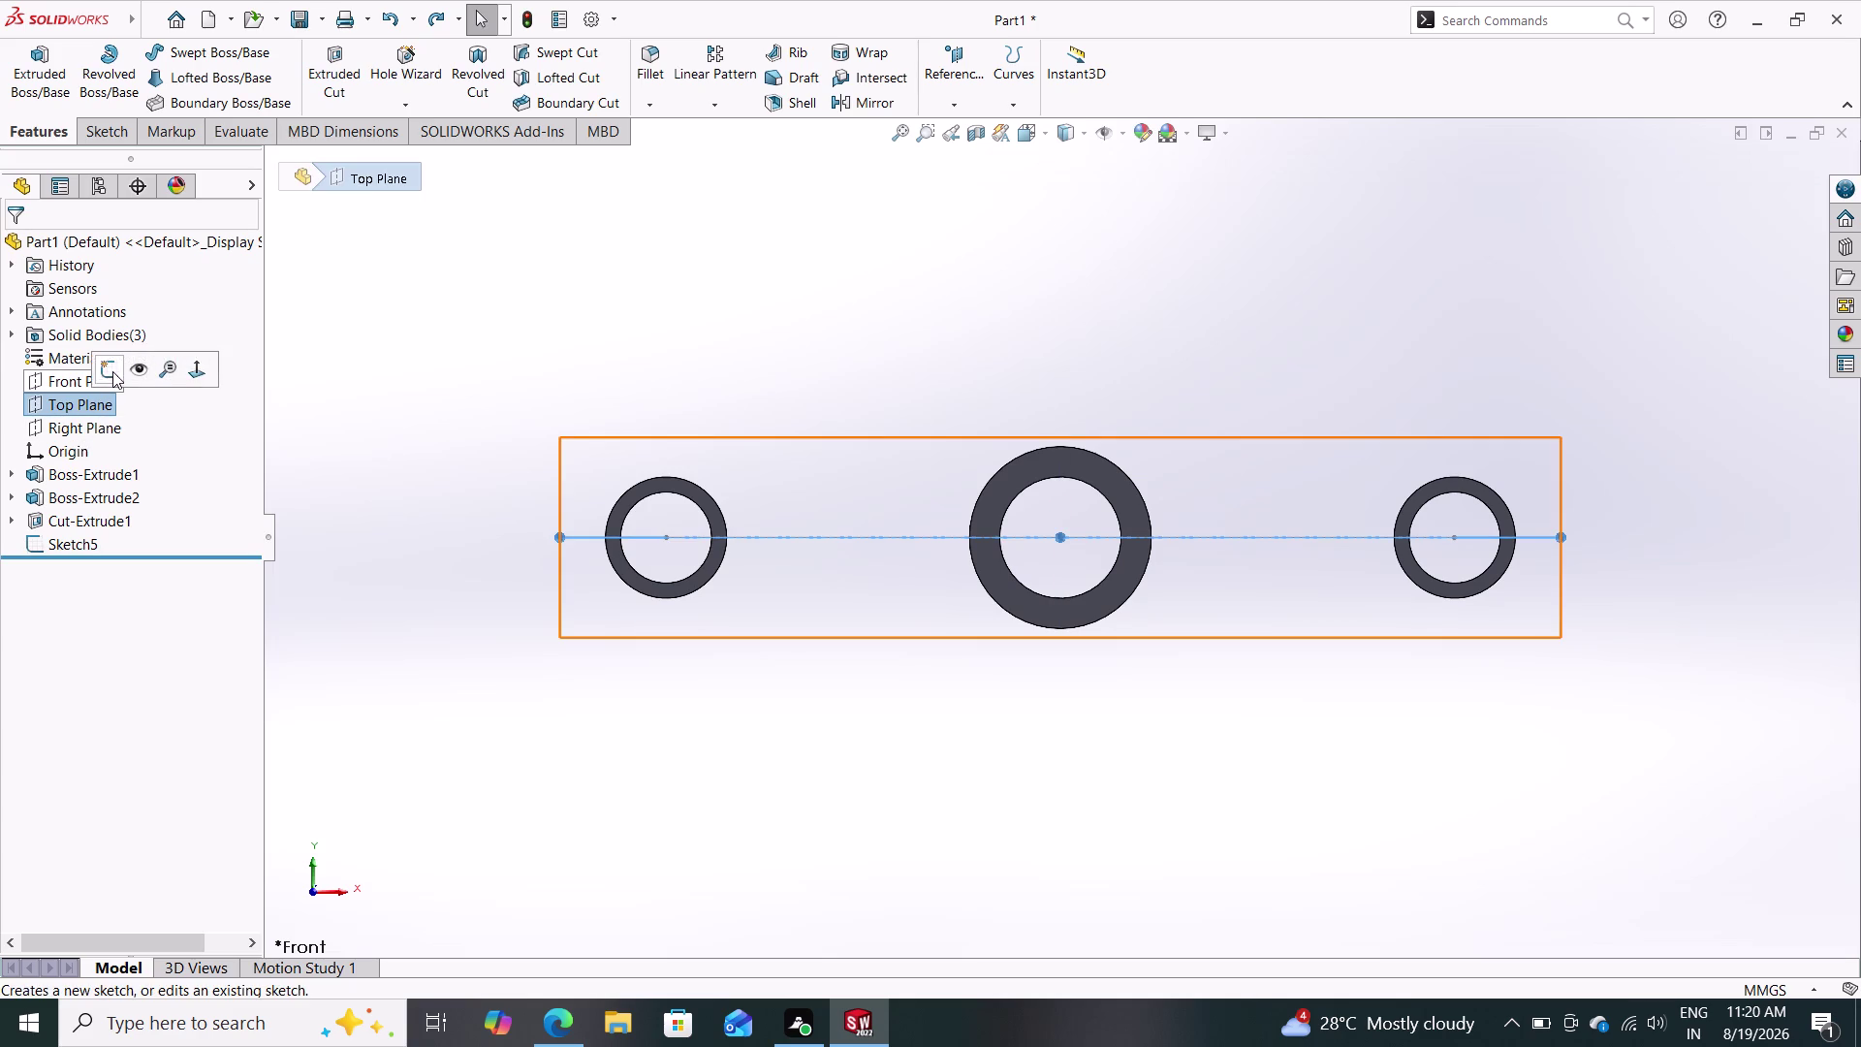
key(Escape)
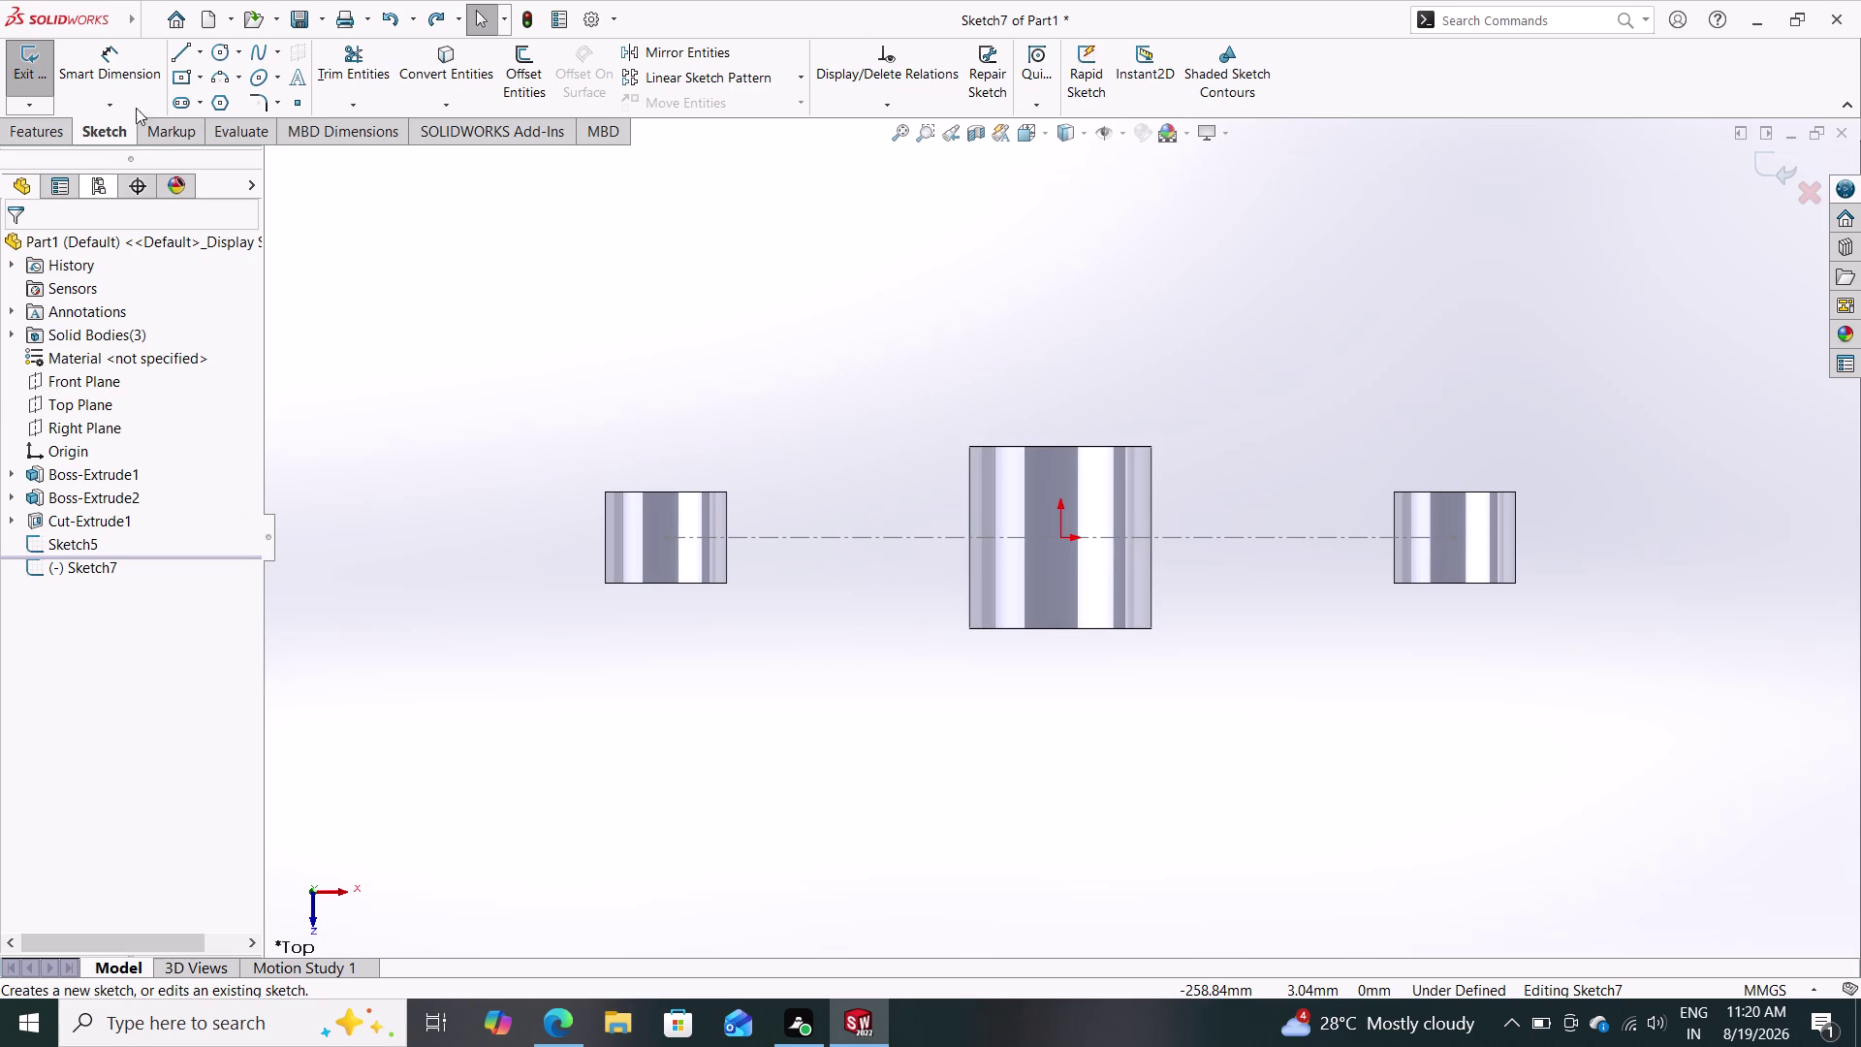
Begin a line at the left ring, then cancel it unfinished.
click(180, 52)
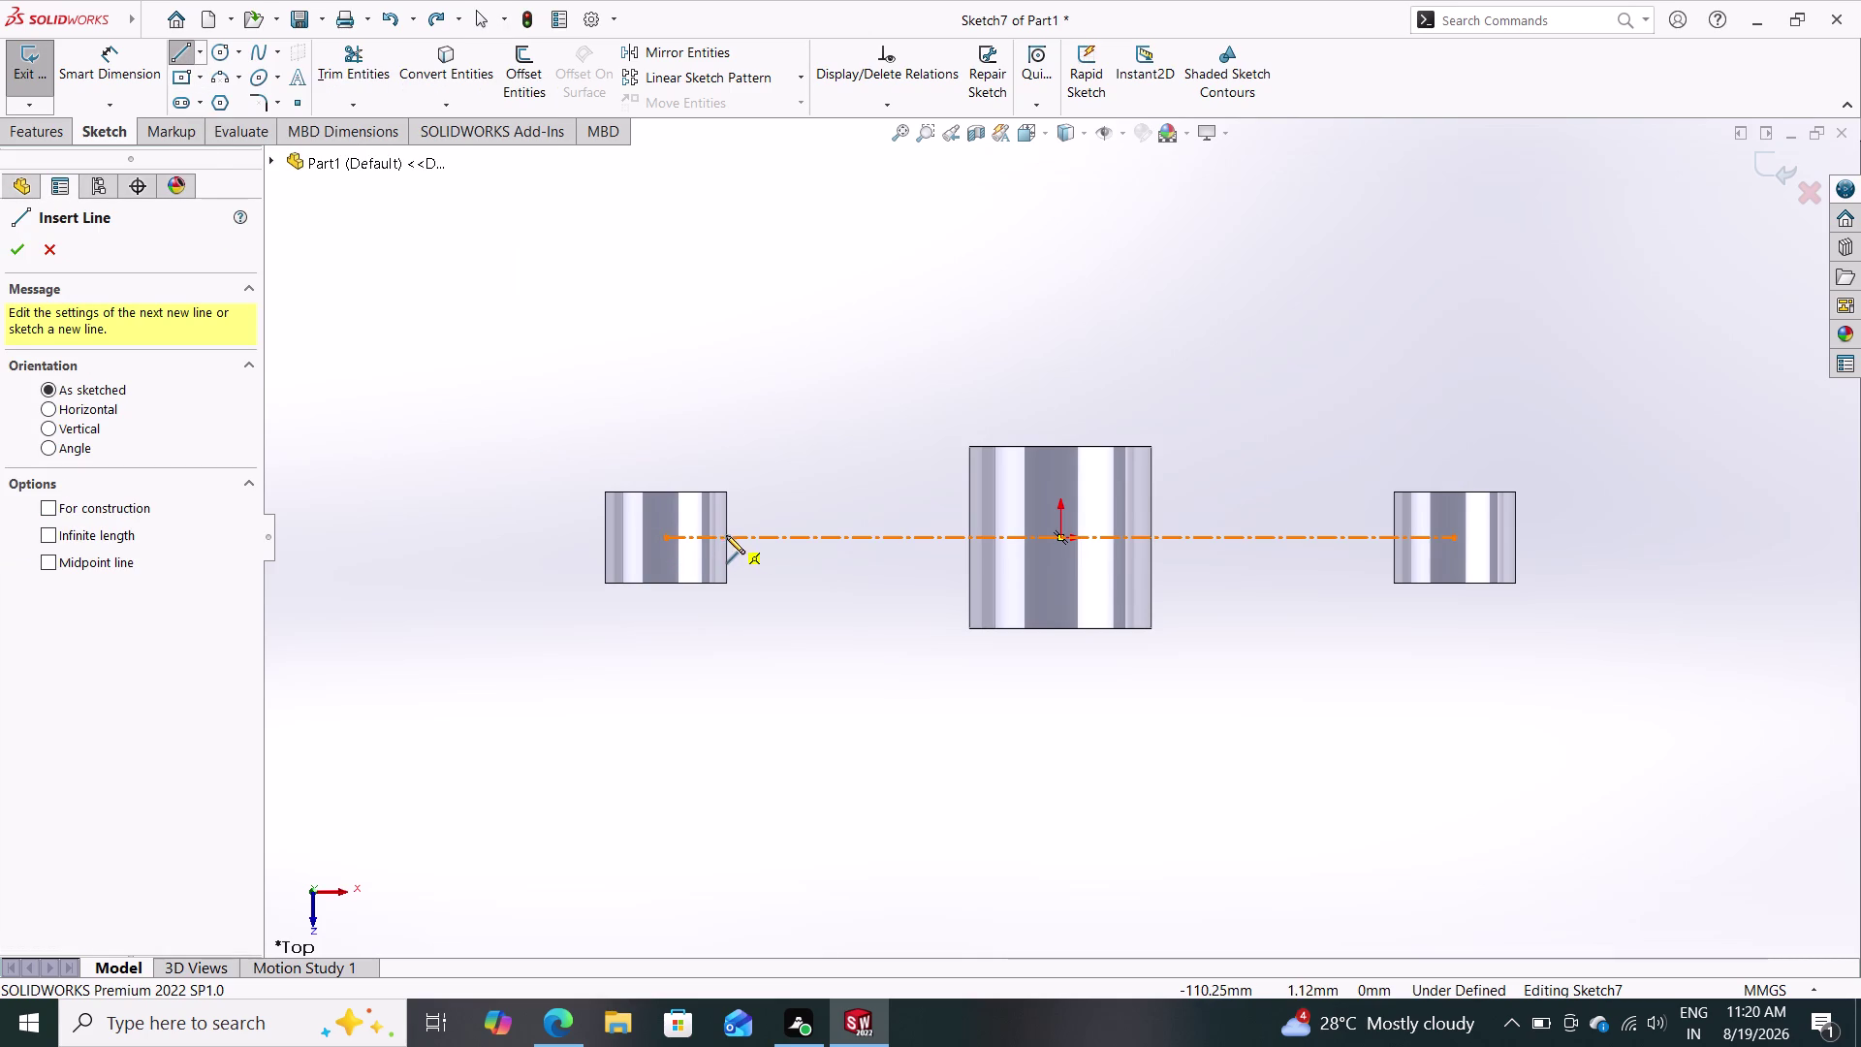
click(667, 536)
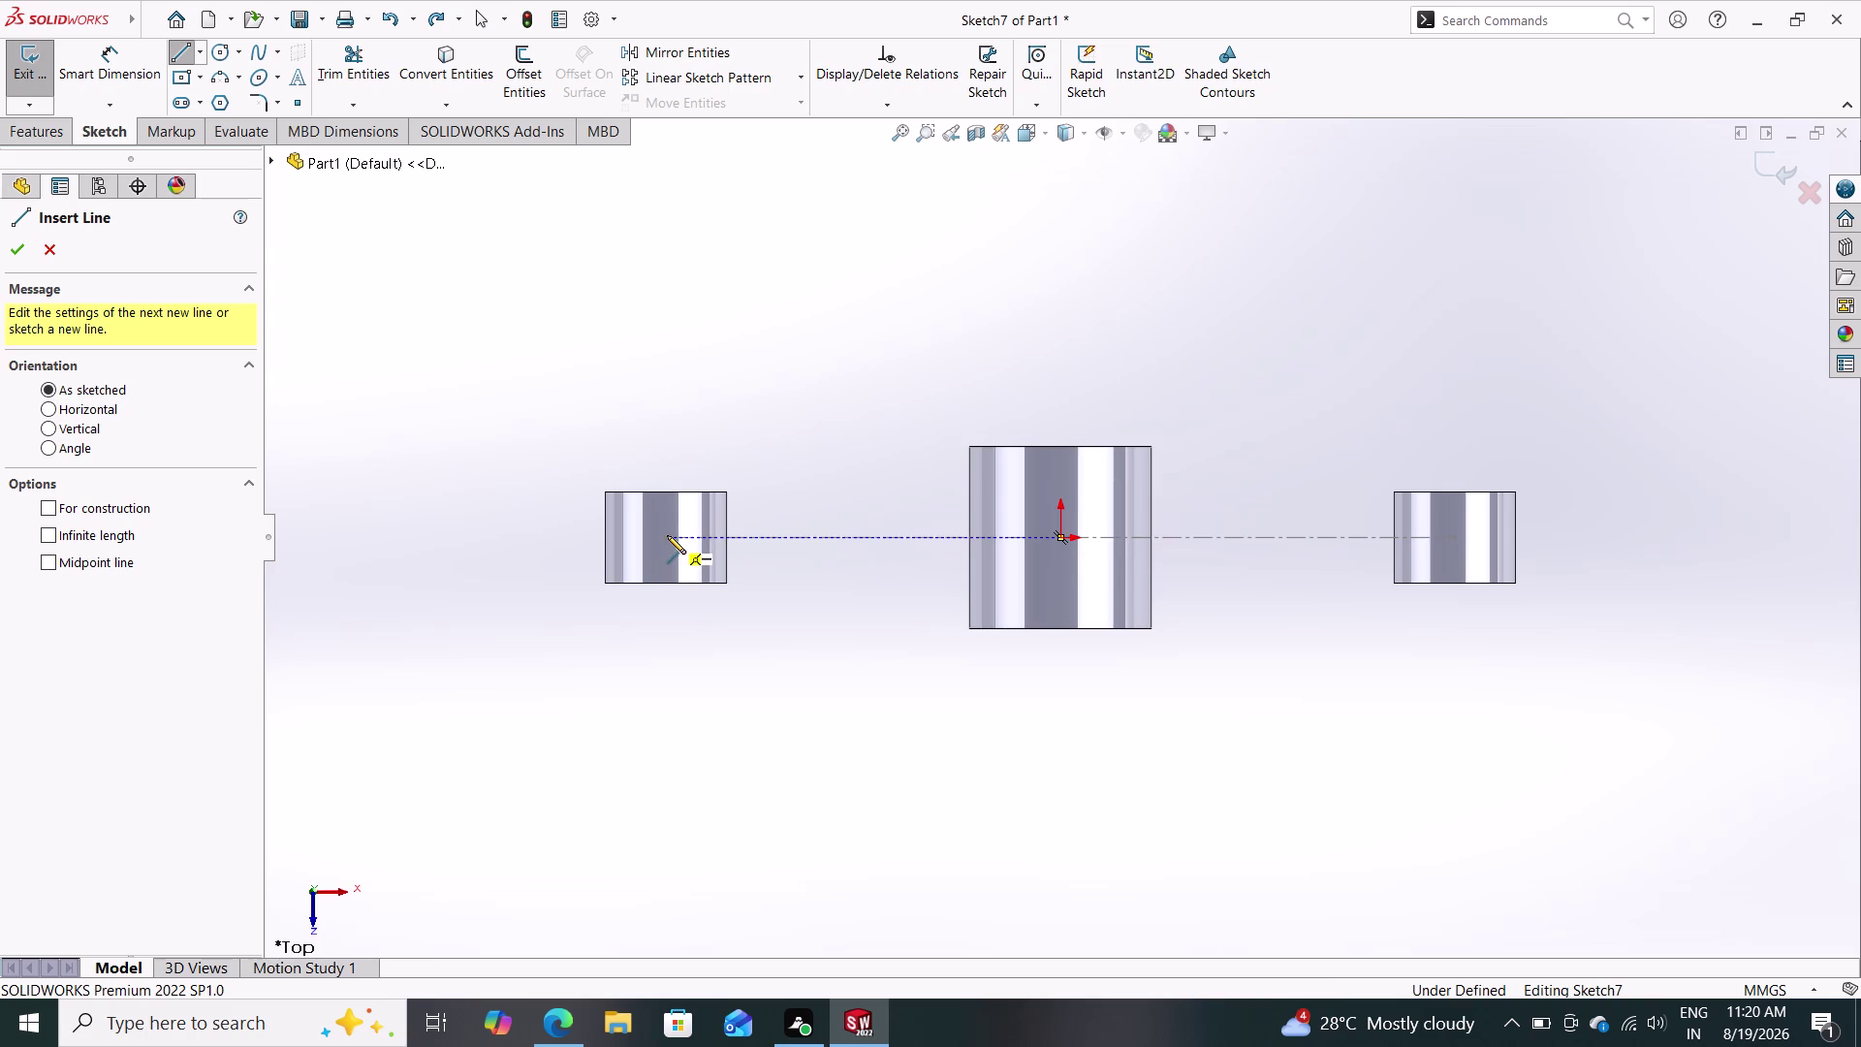
key(Escape)
Convert the inner side edges of the left and right rings into sketch lines.
key(Escape)
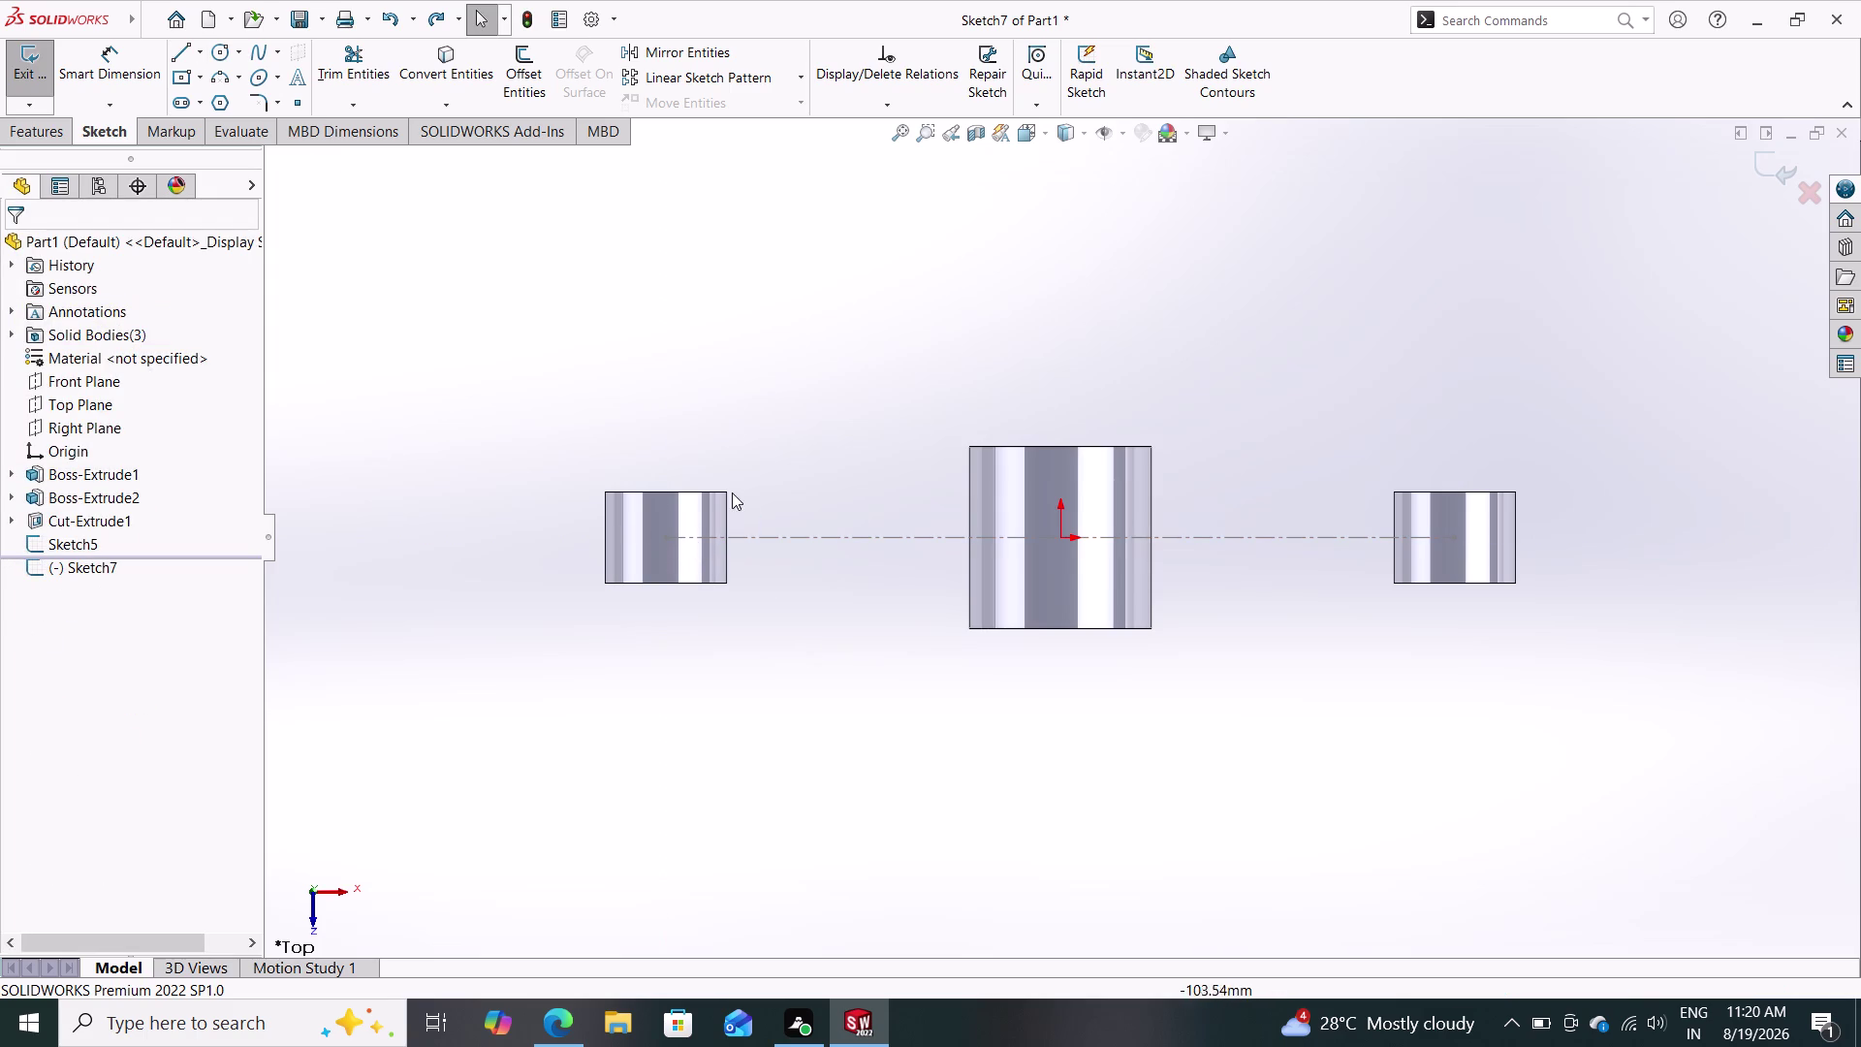
click(442, 63)
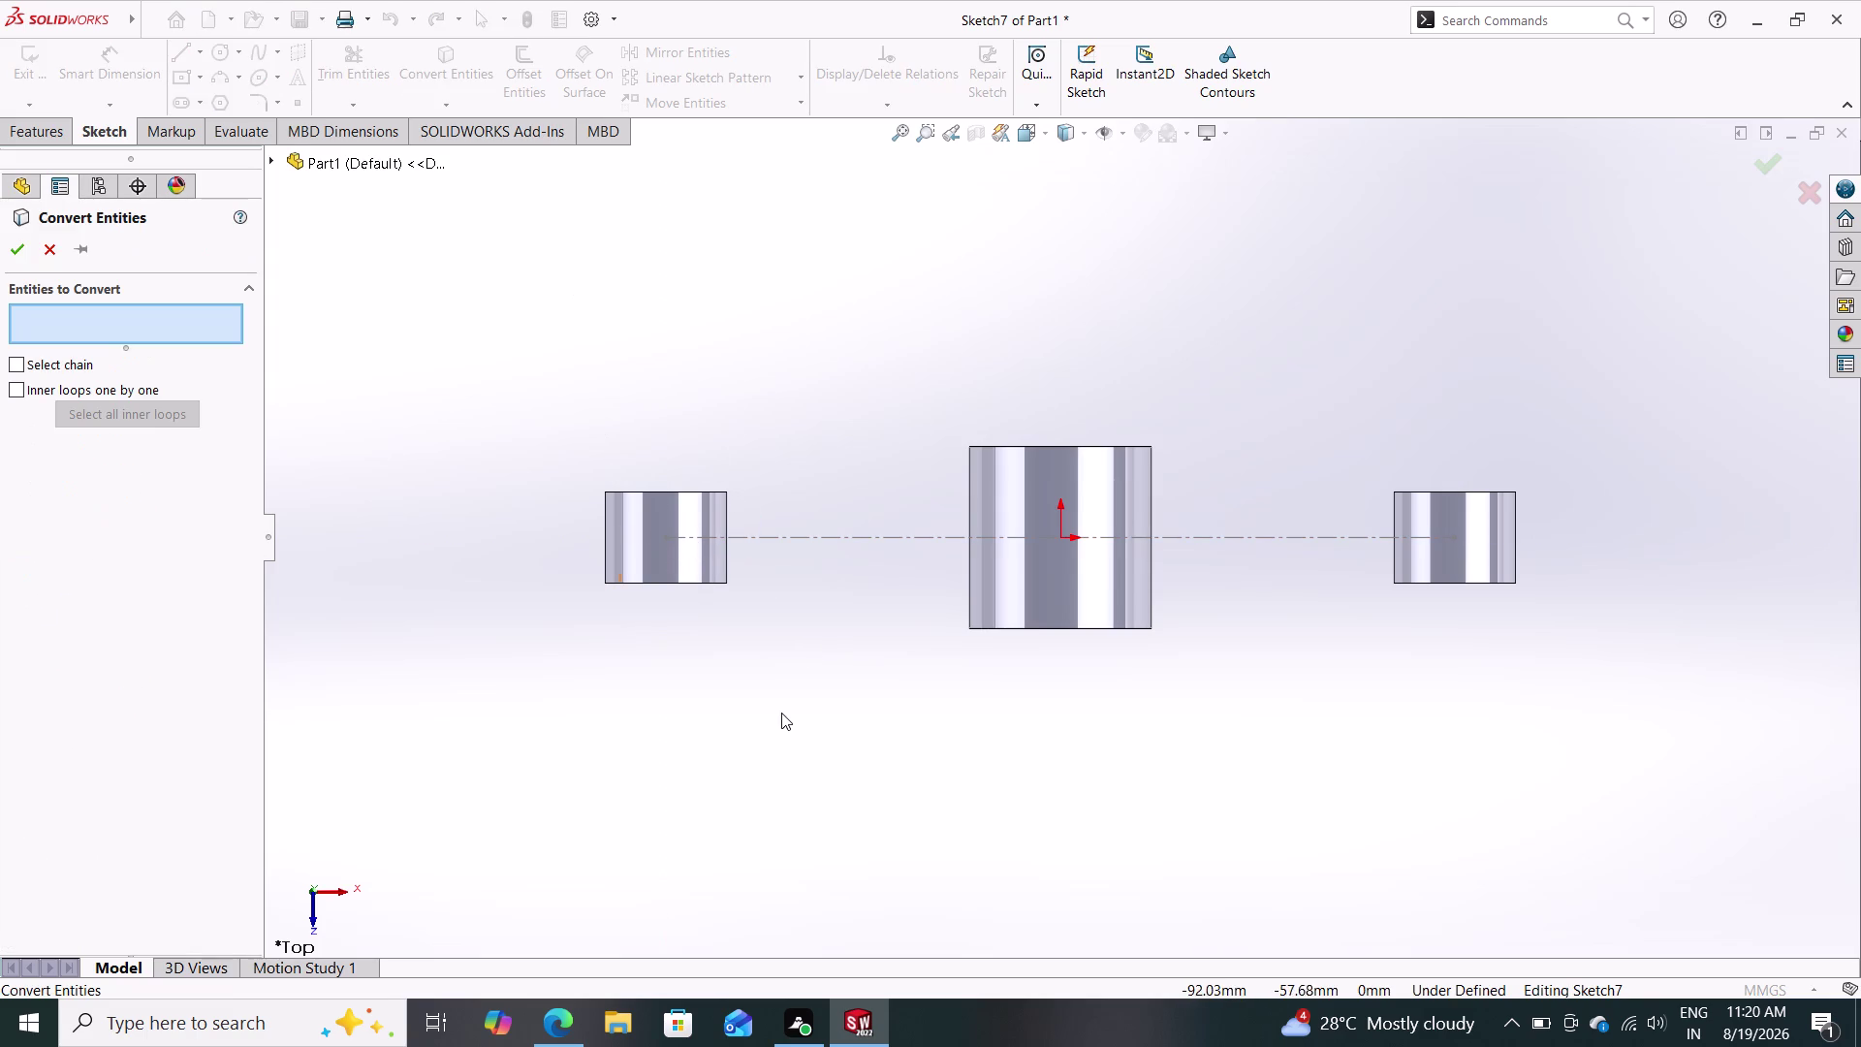
click(727, 556)
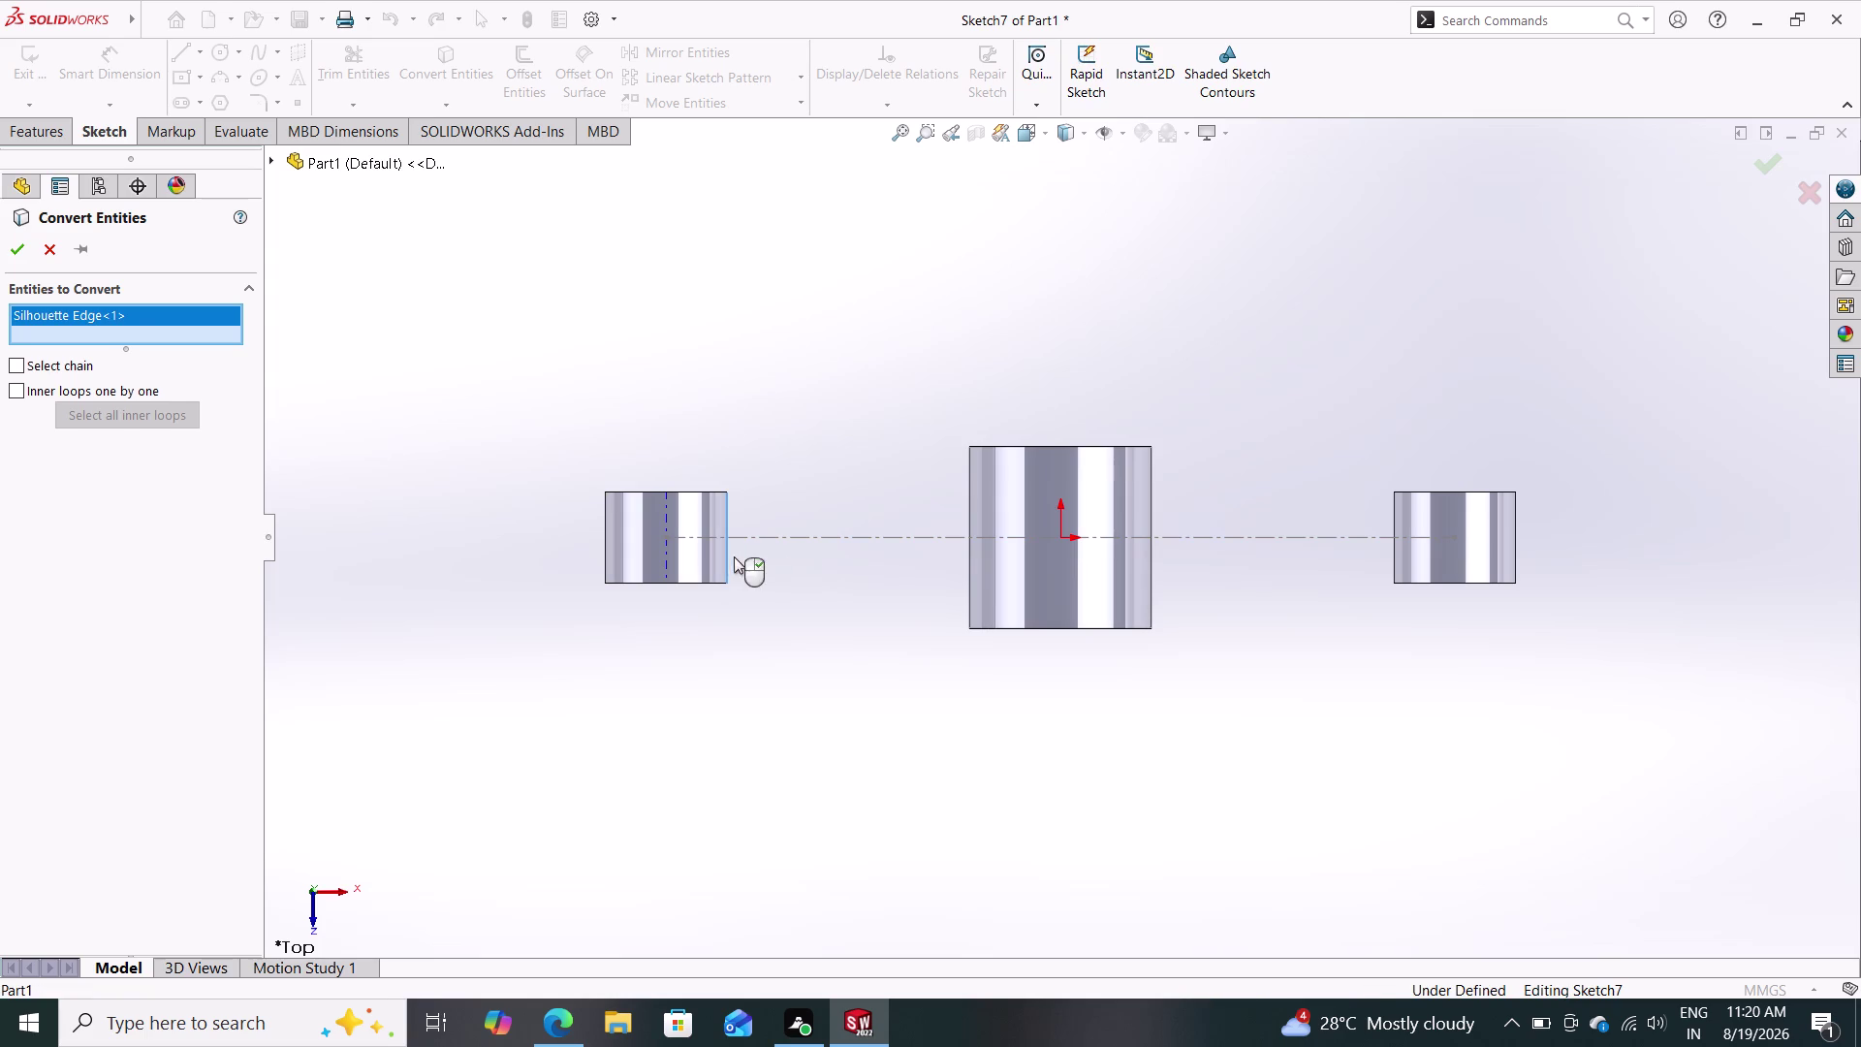
click(1393, 545)
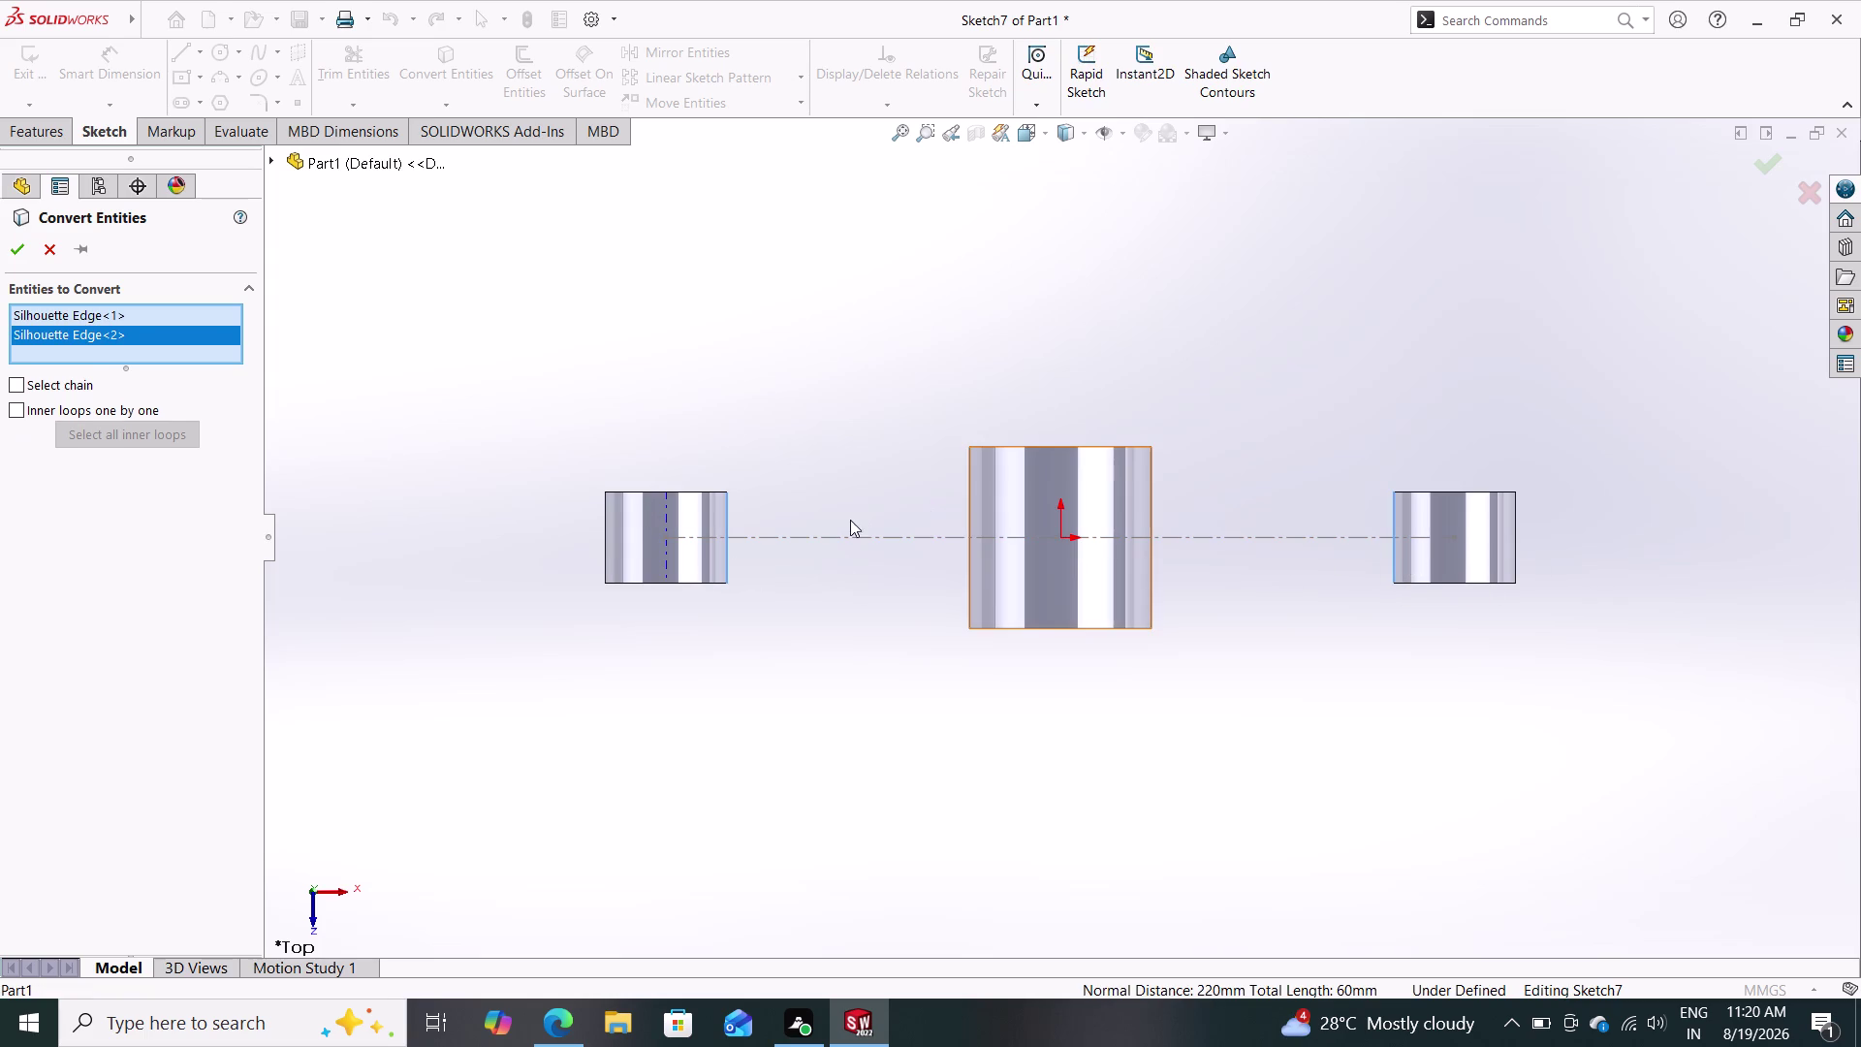
click(15, 241)
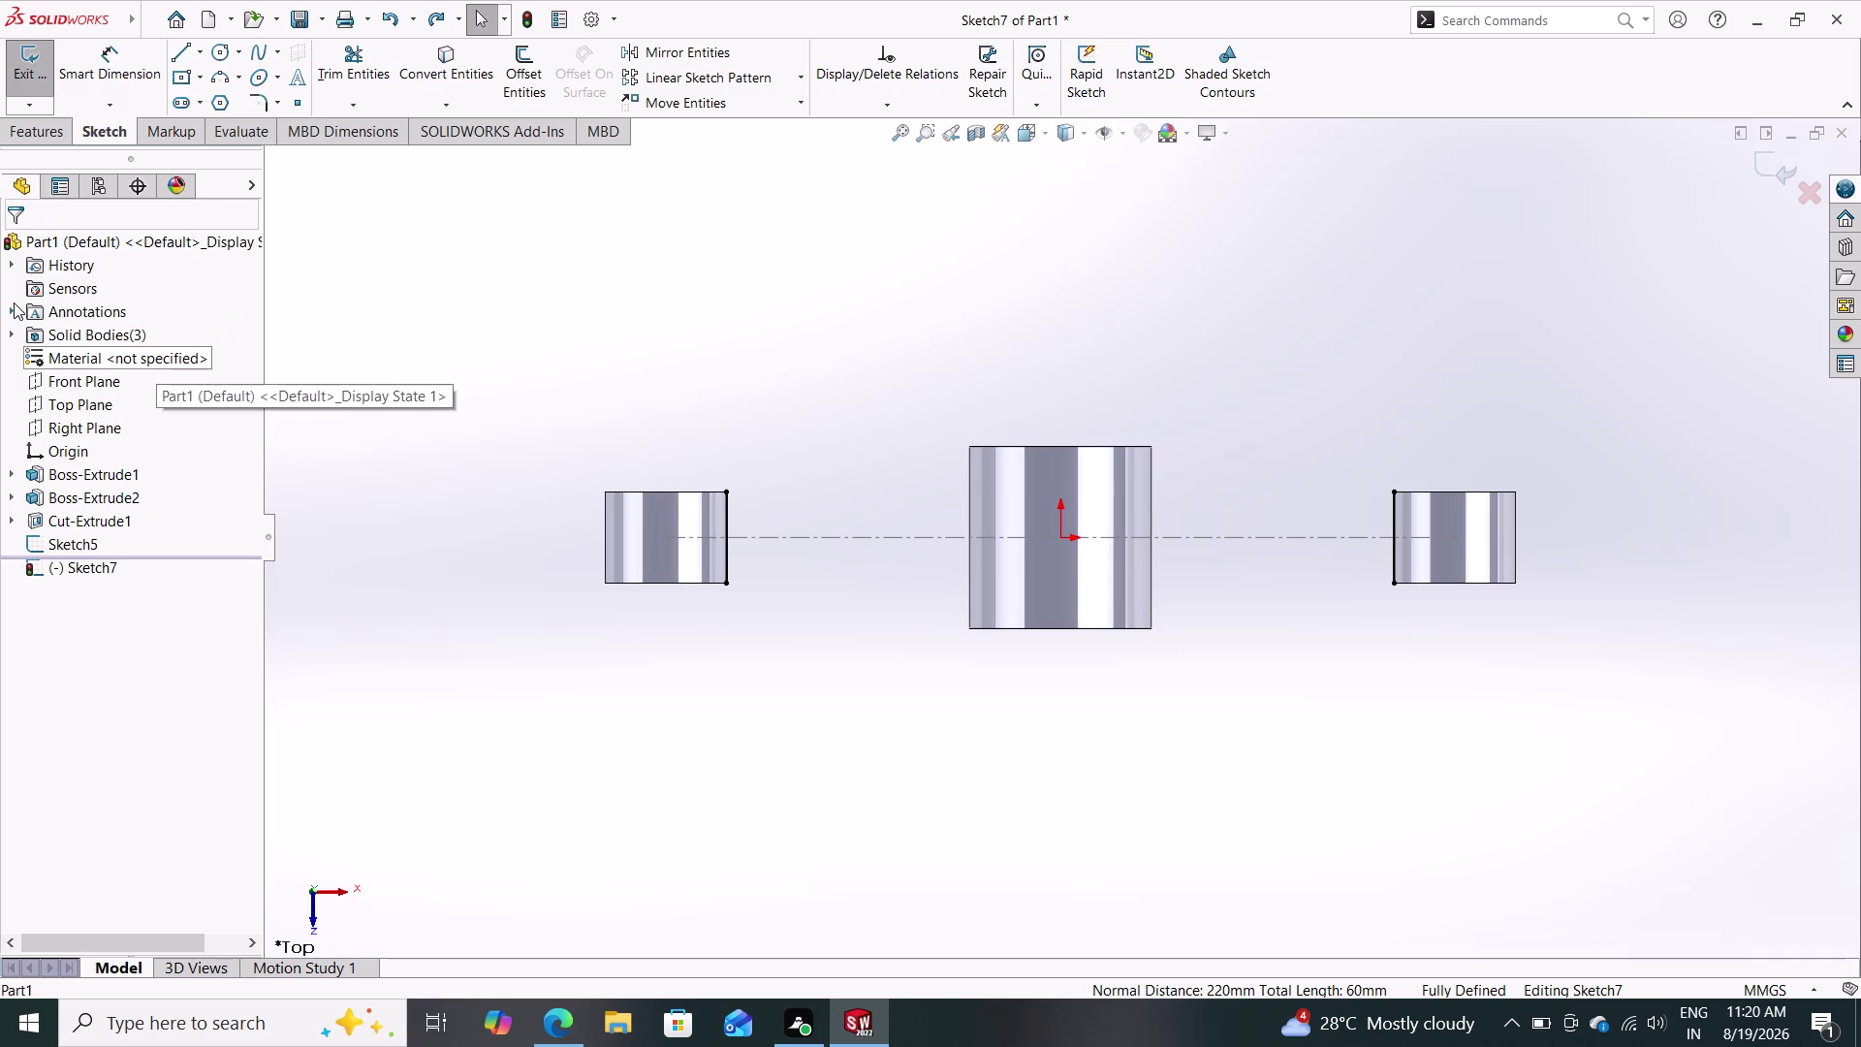
Start a line at the left ring's edge, then cancel it.
click(173, 54)
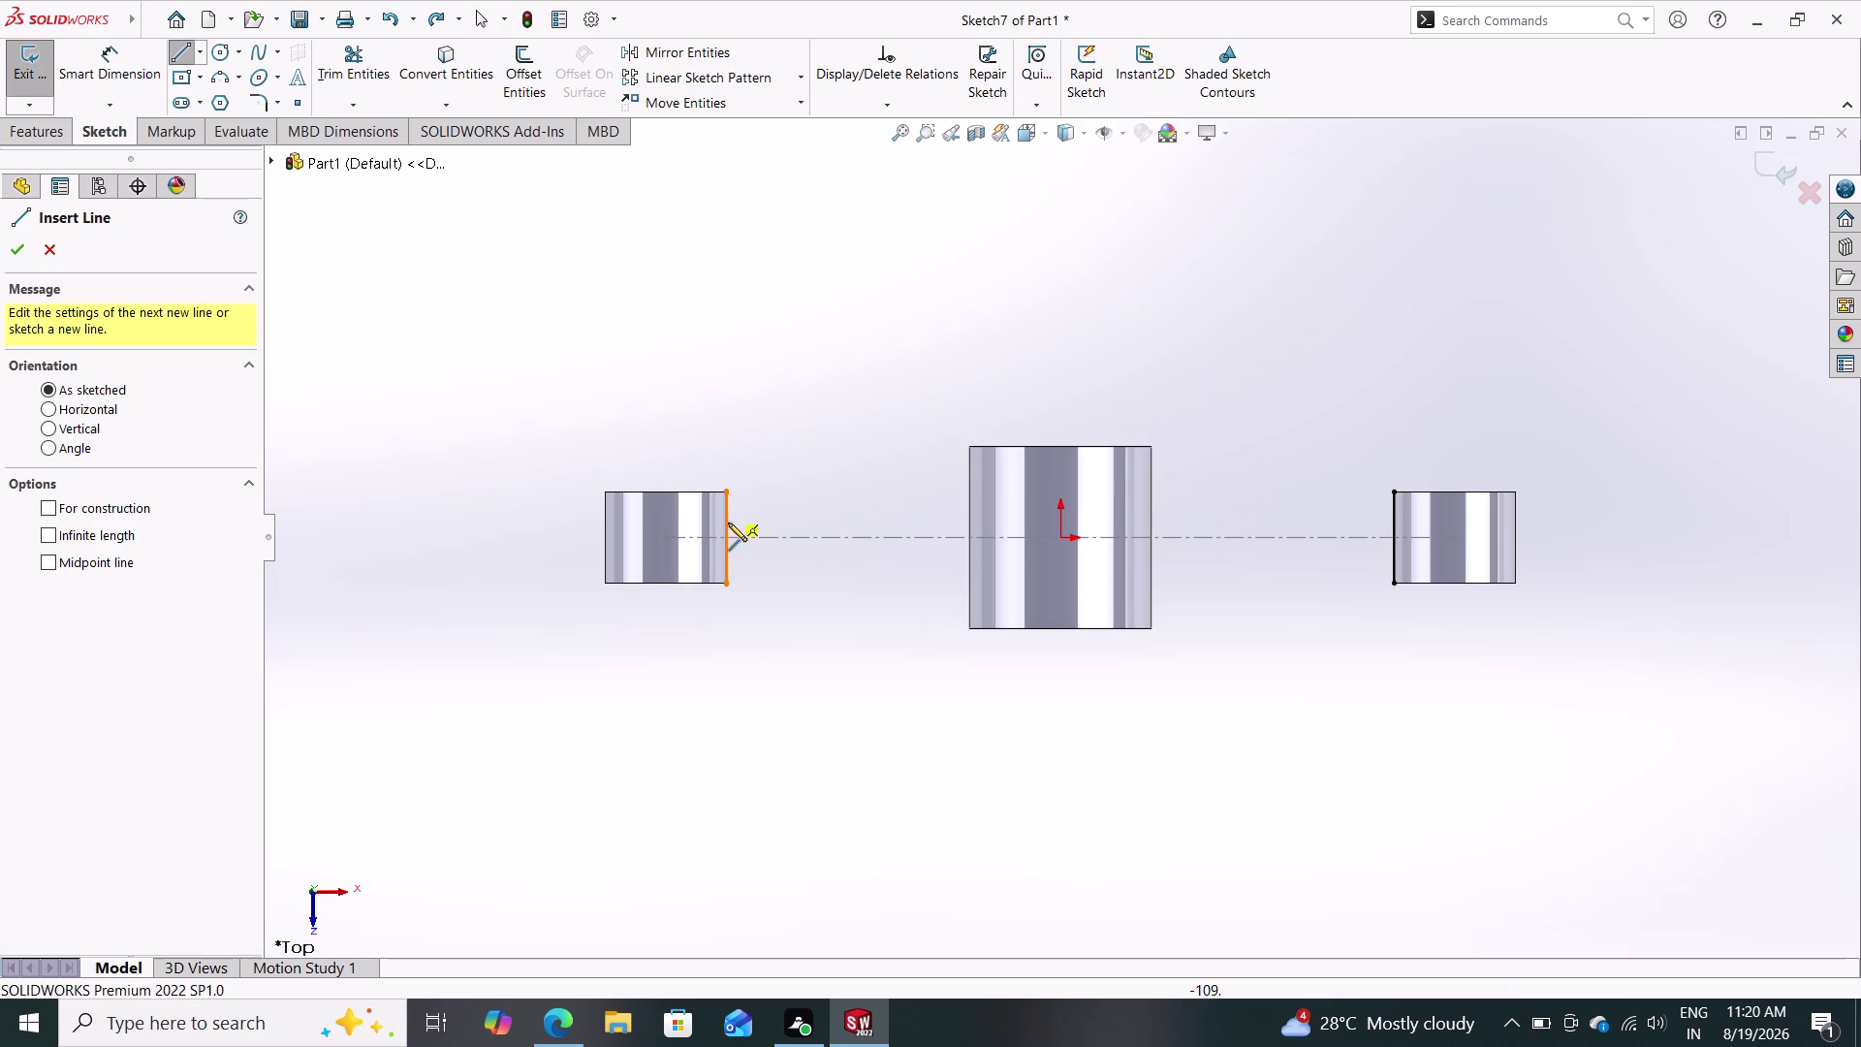
click(726, 536)
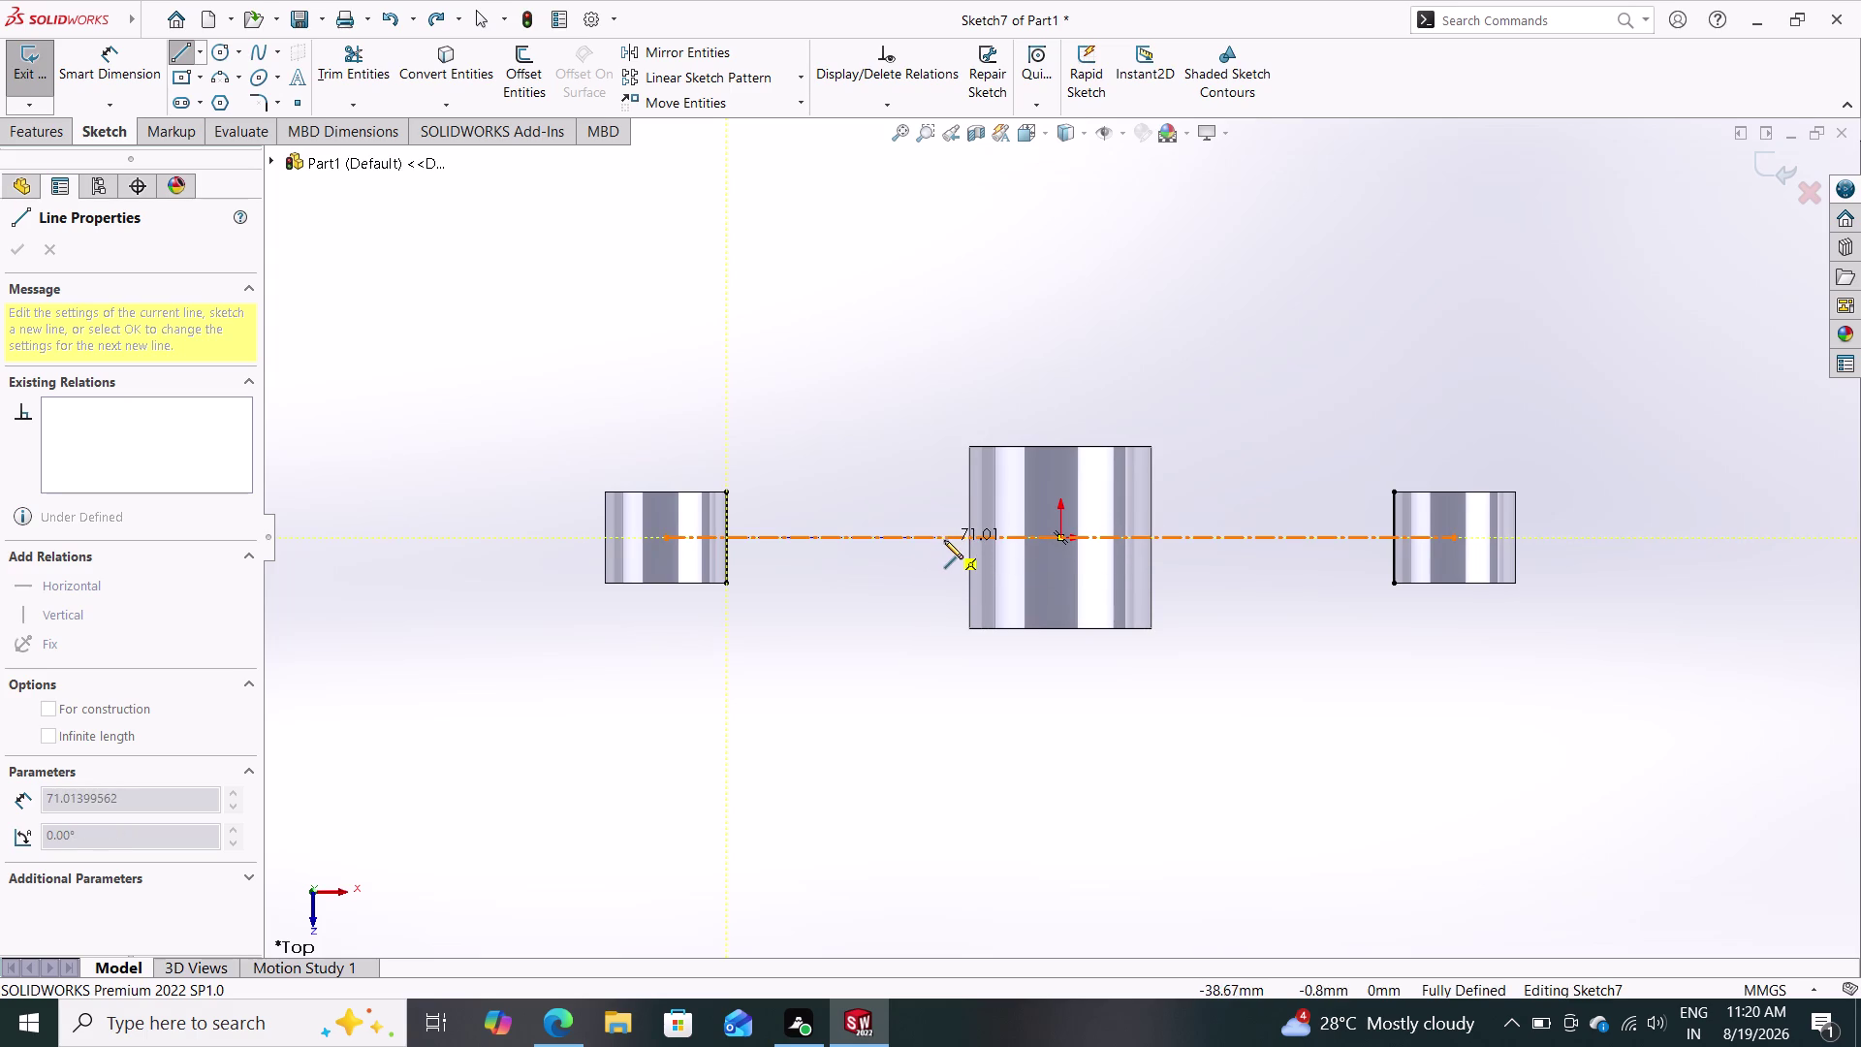
key(Escape)
key(Escape)
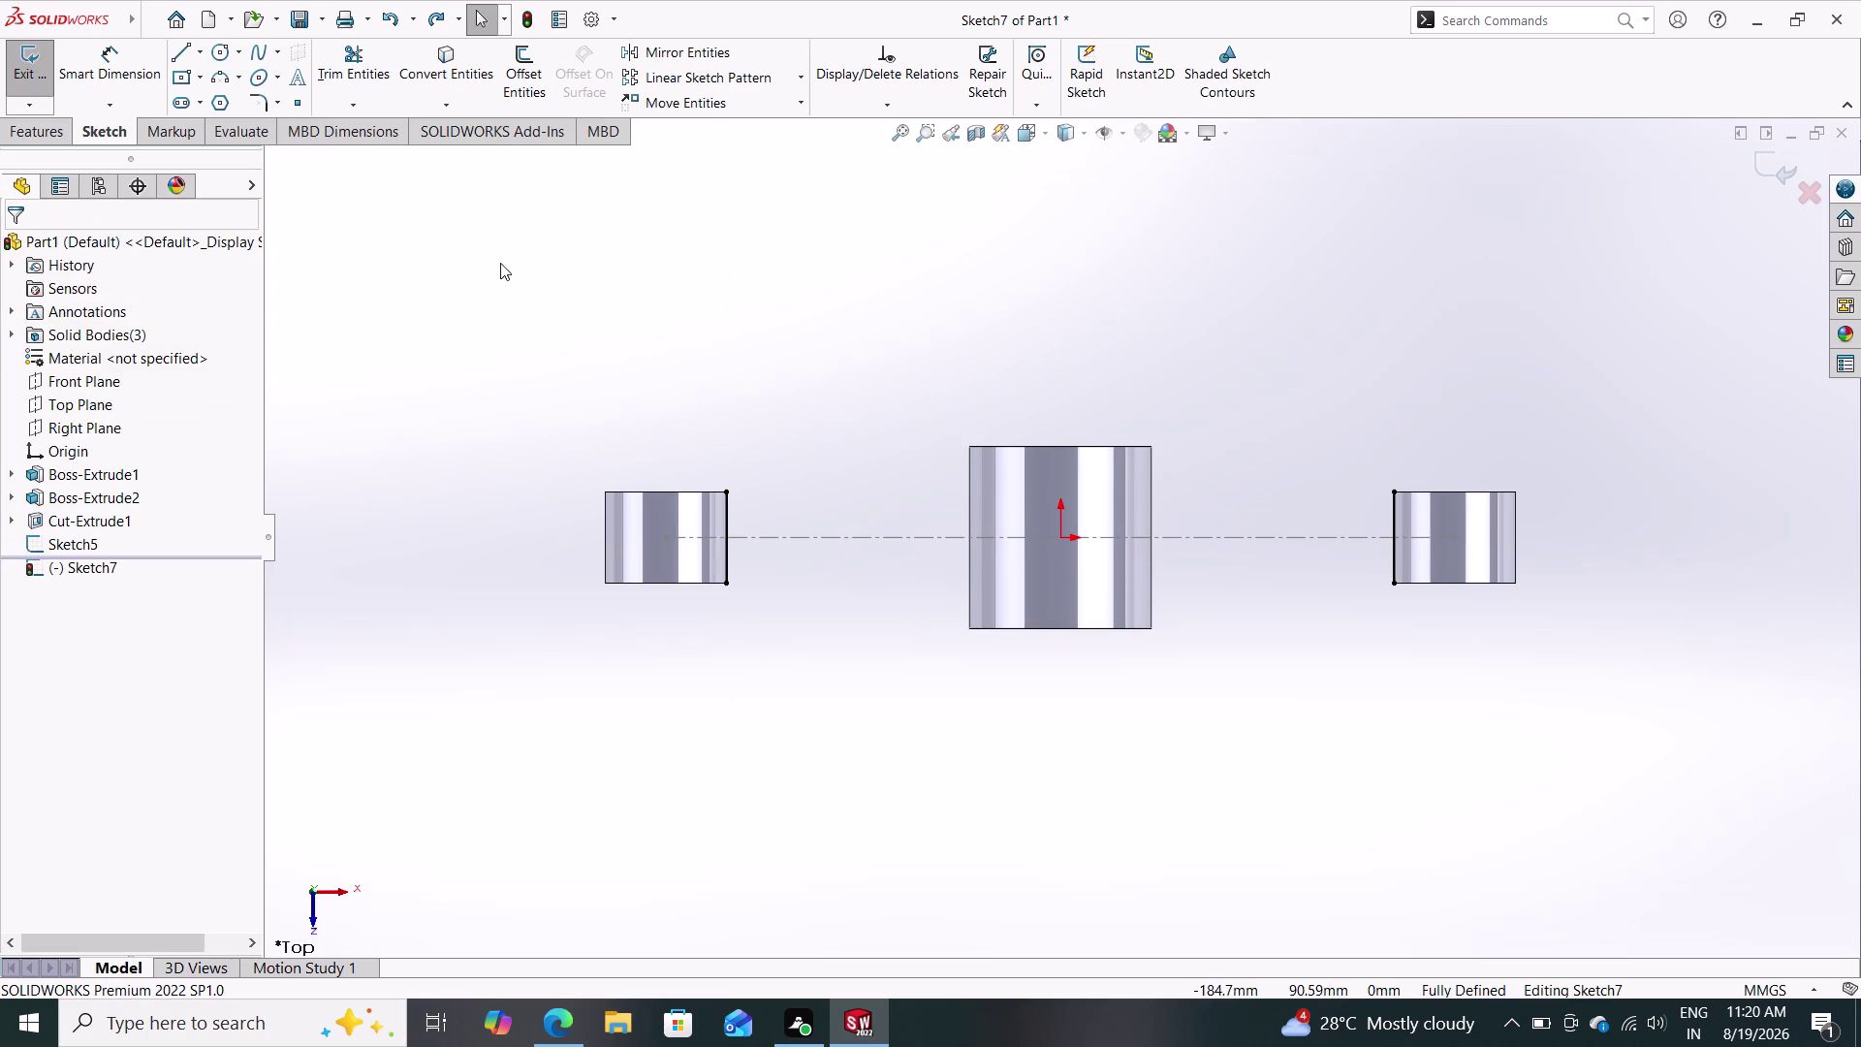
click(441, 73)
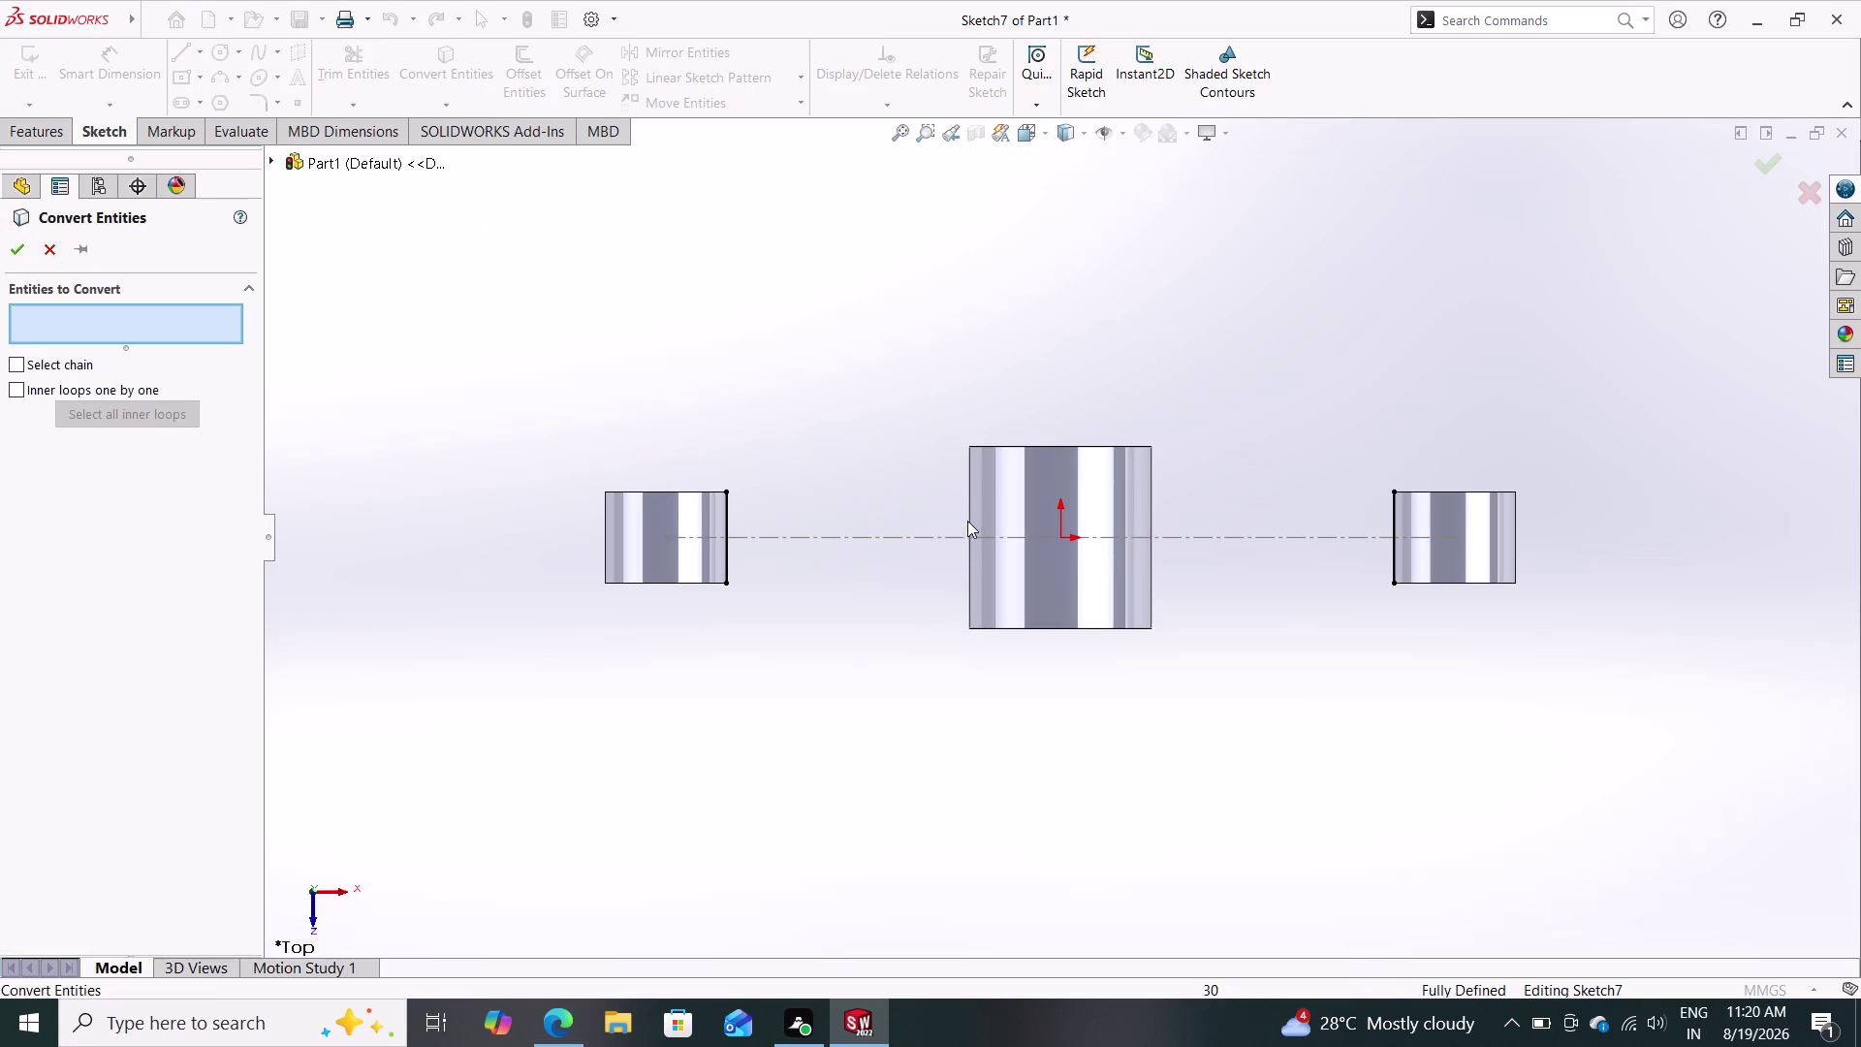
Convert the centre ring's left and right side edges into sketch lines.
click(969, 520)
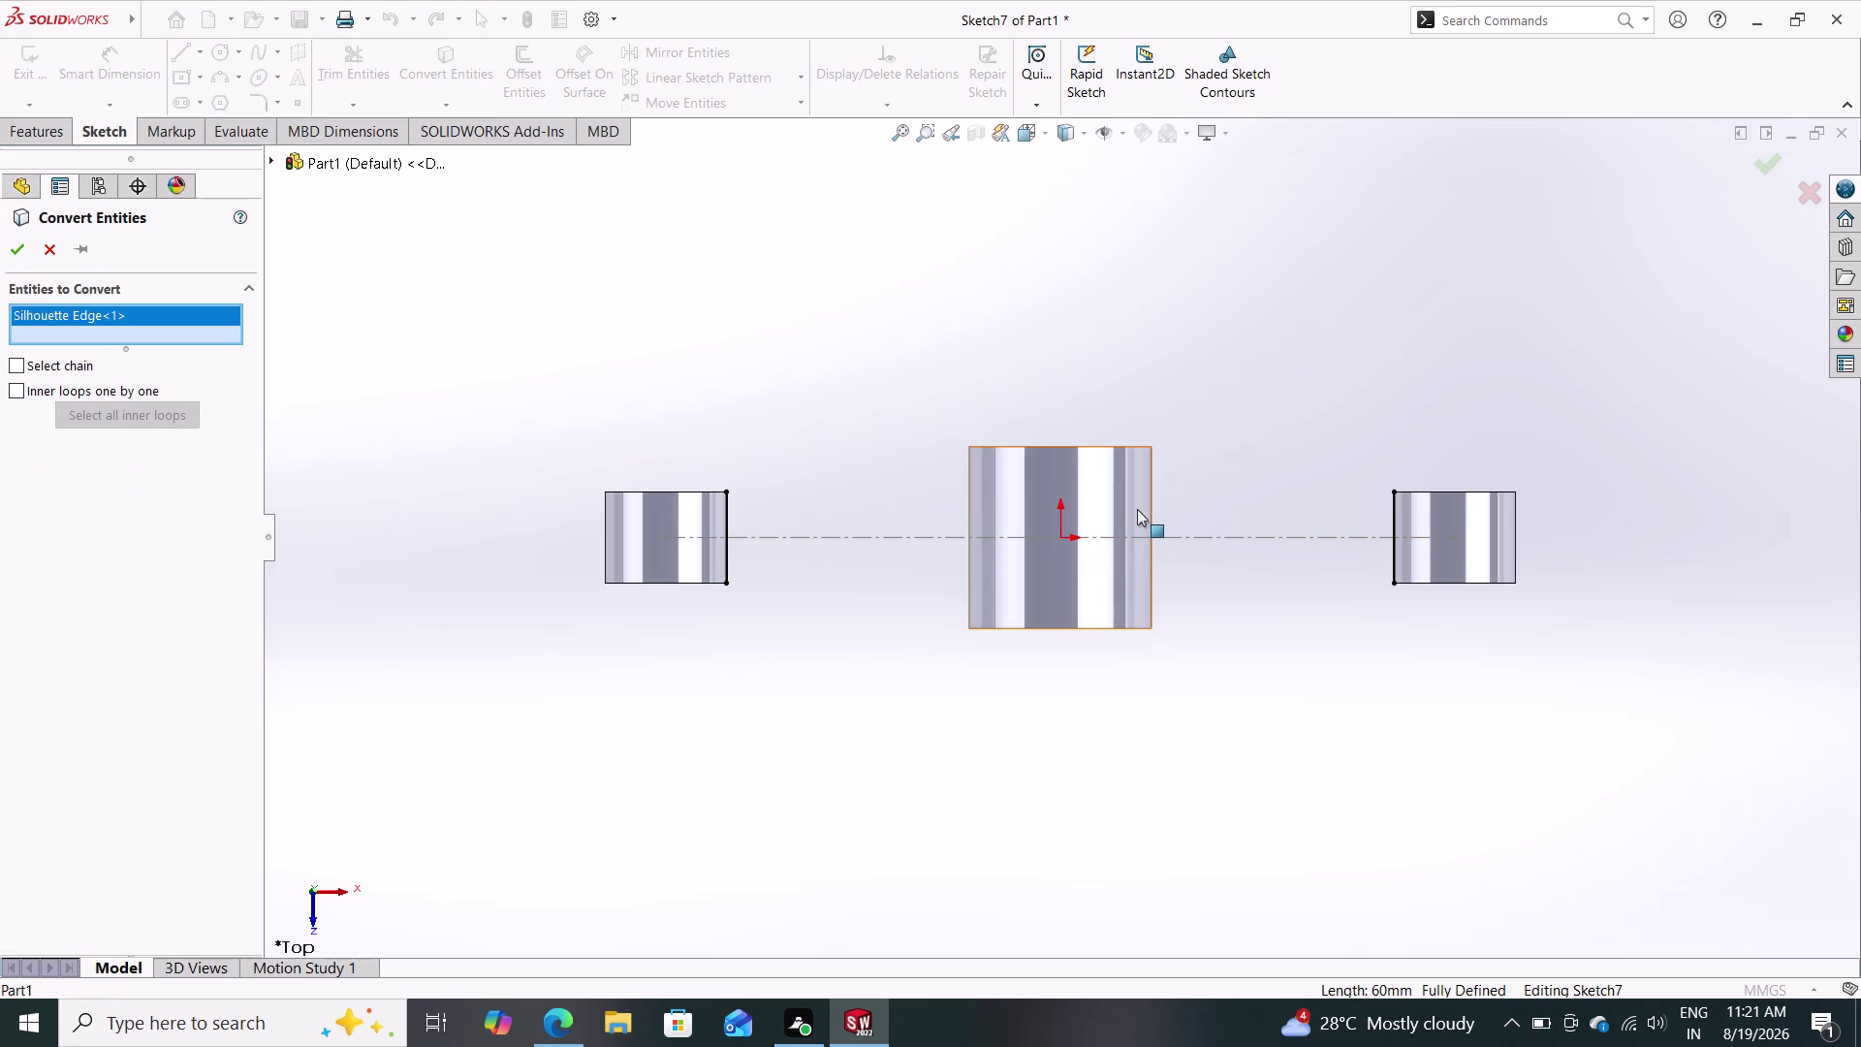
click(1153, 503)
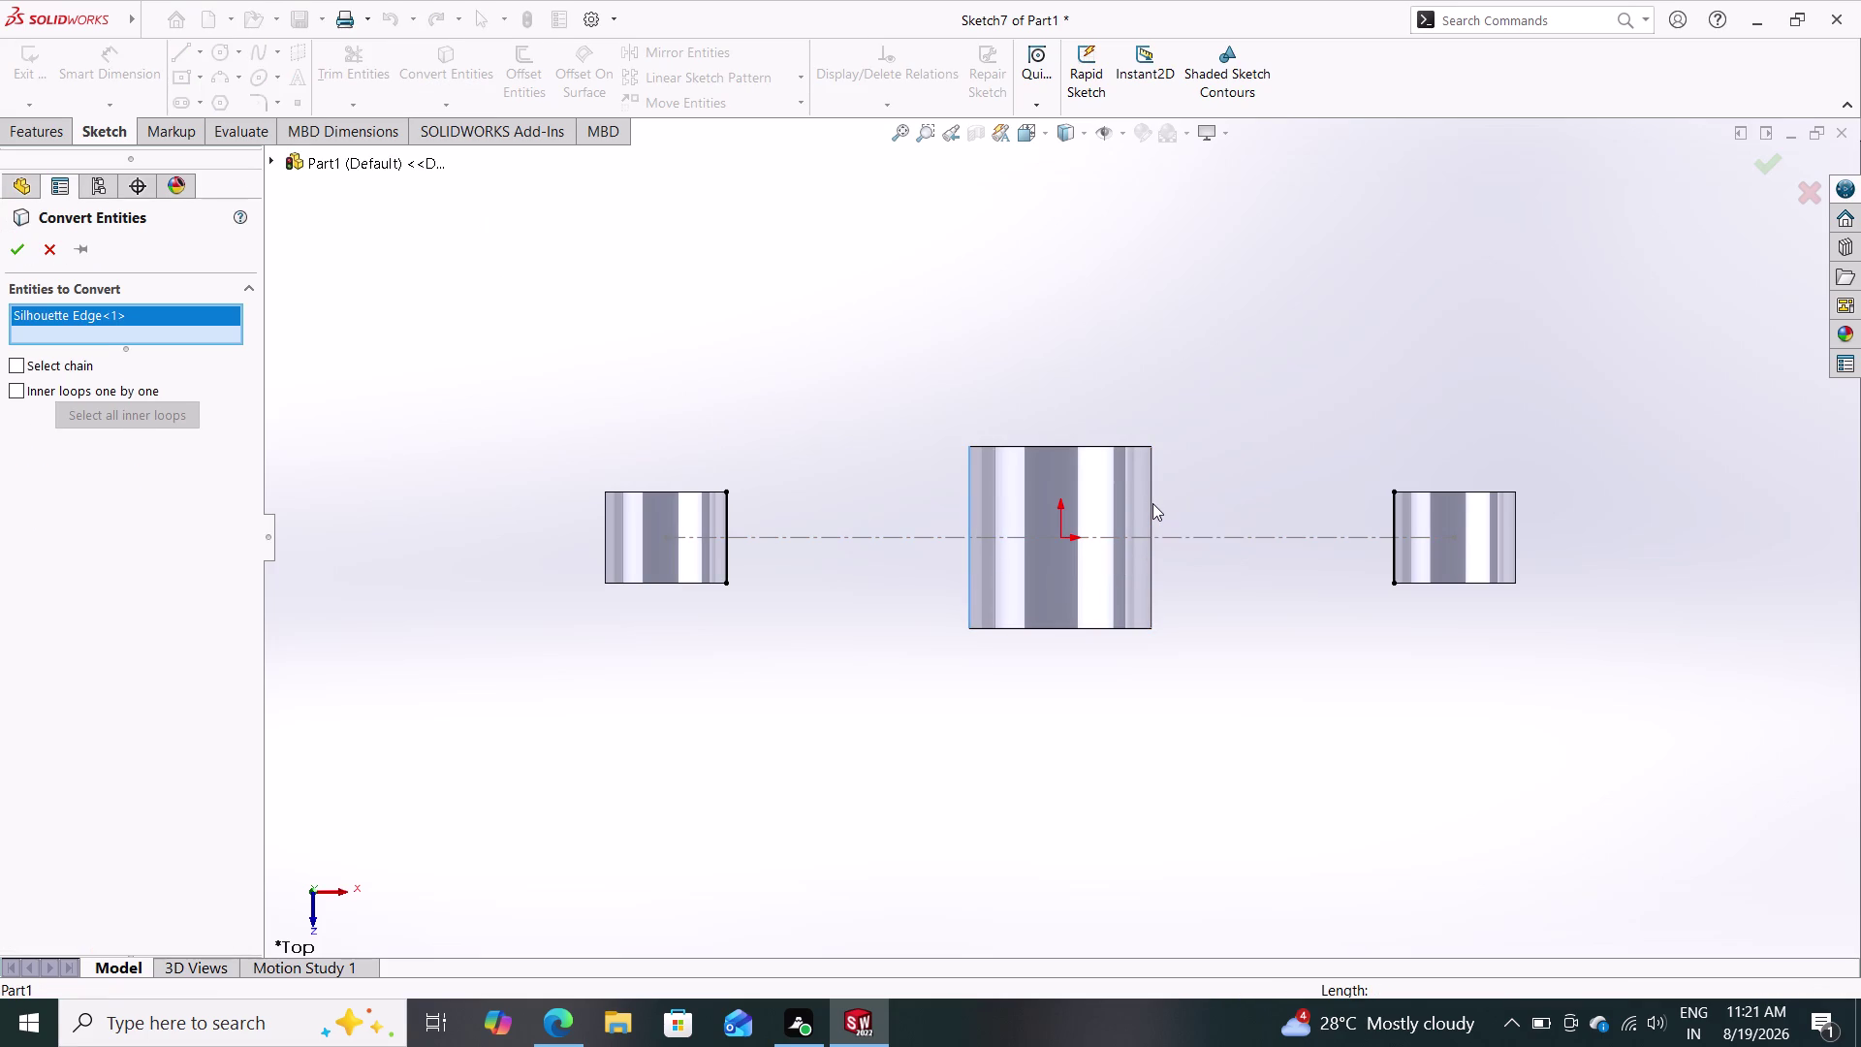
click(1152, 506)
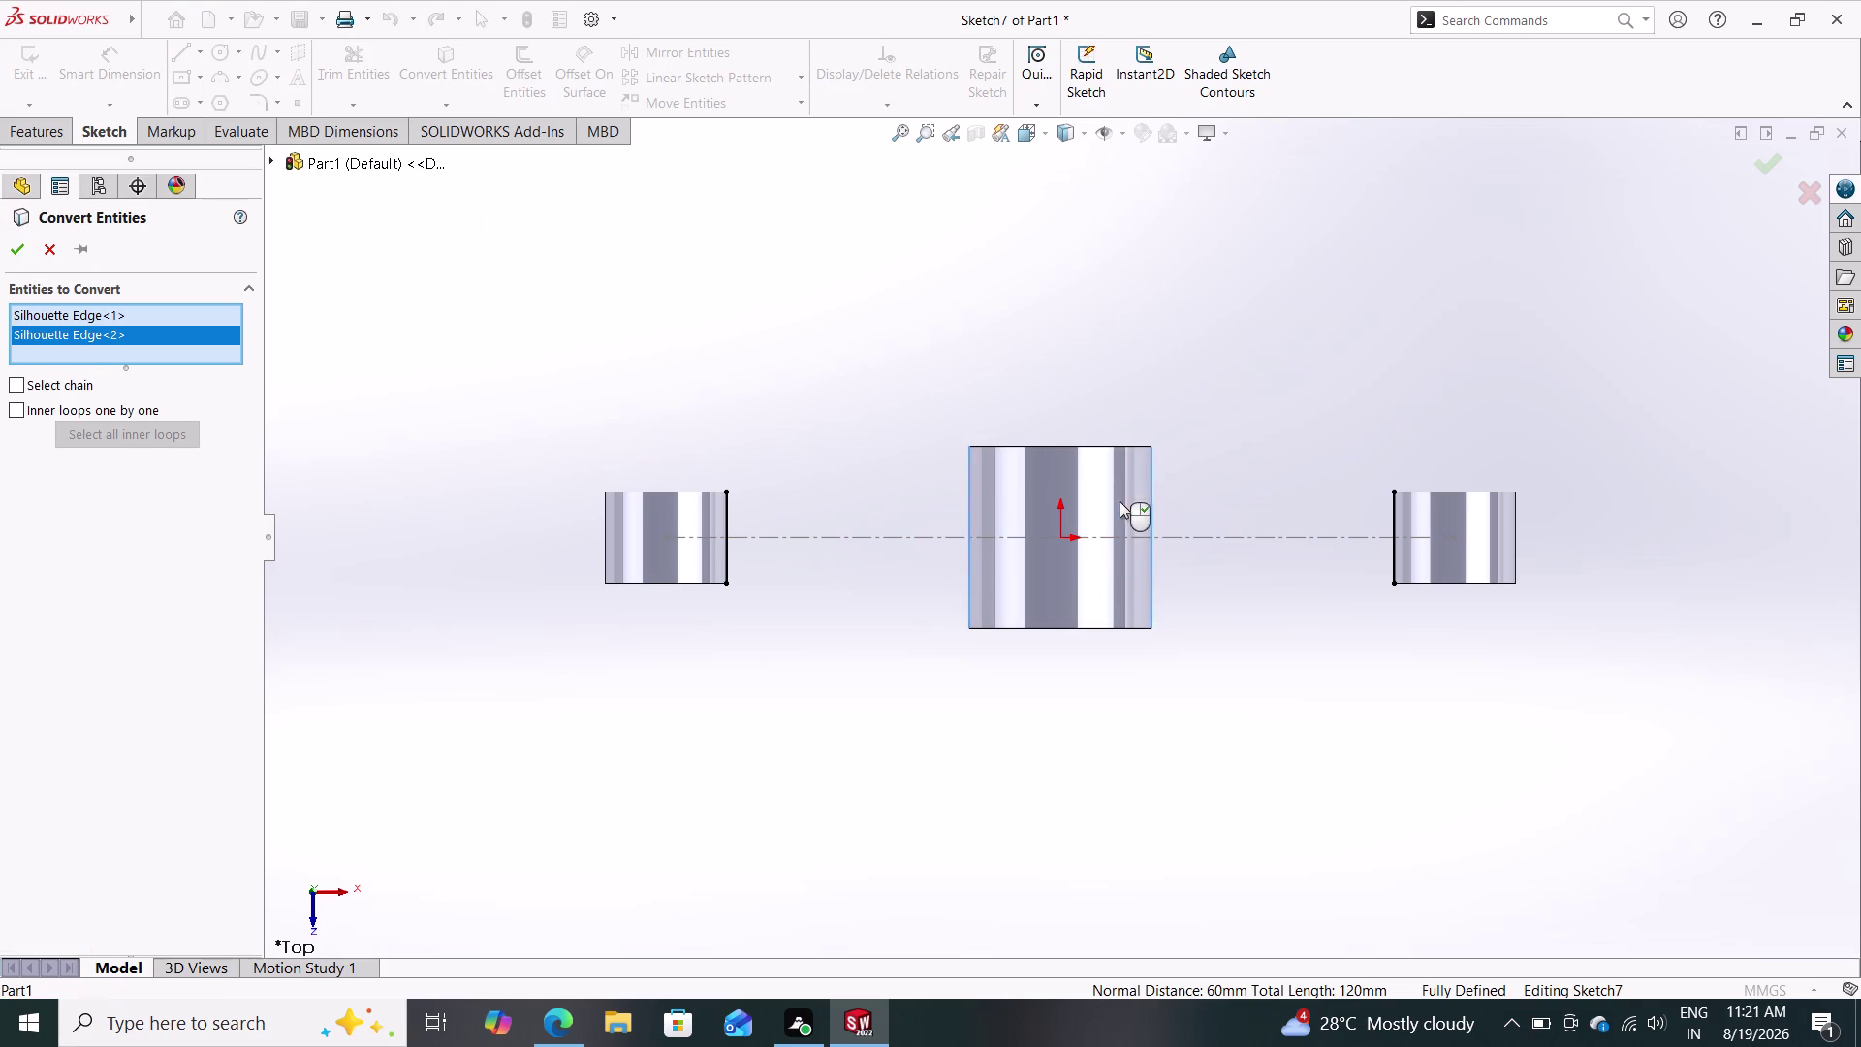
click(12, 244)
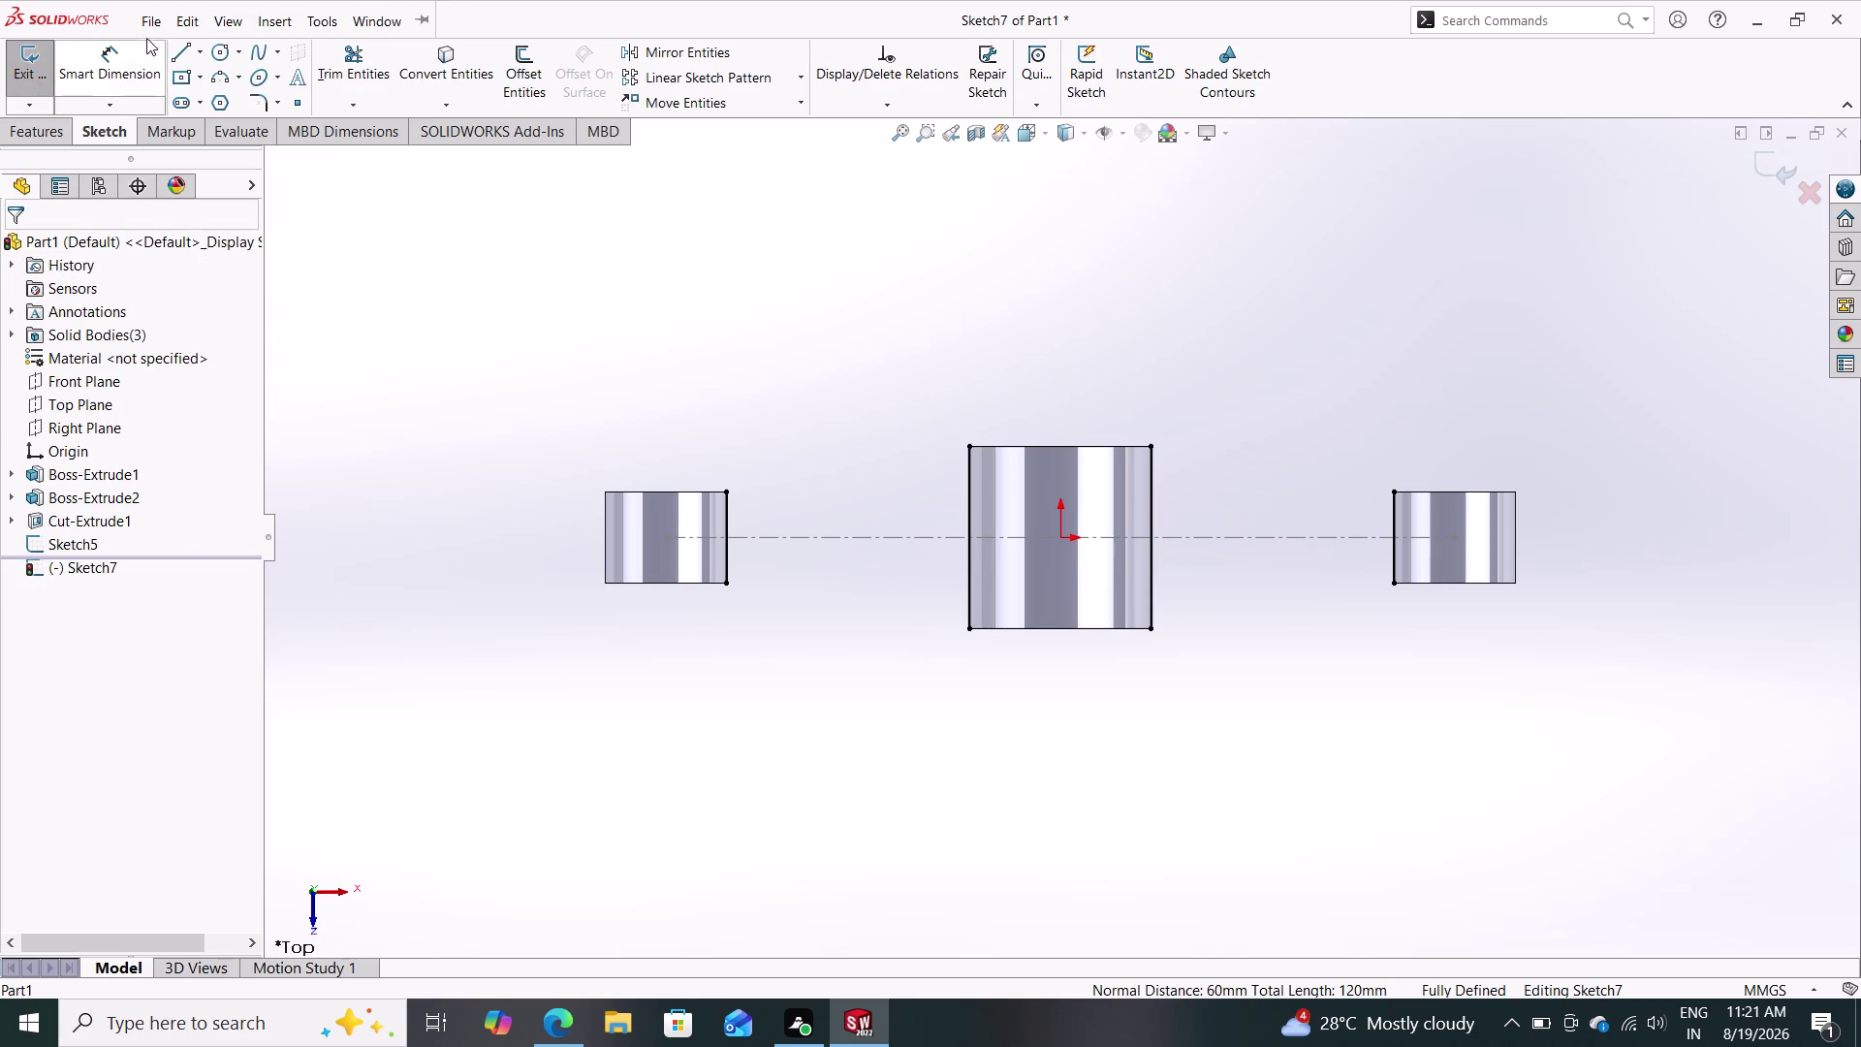
click(612, 358)
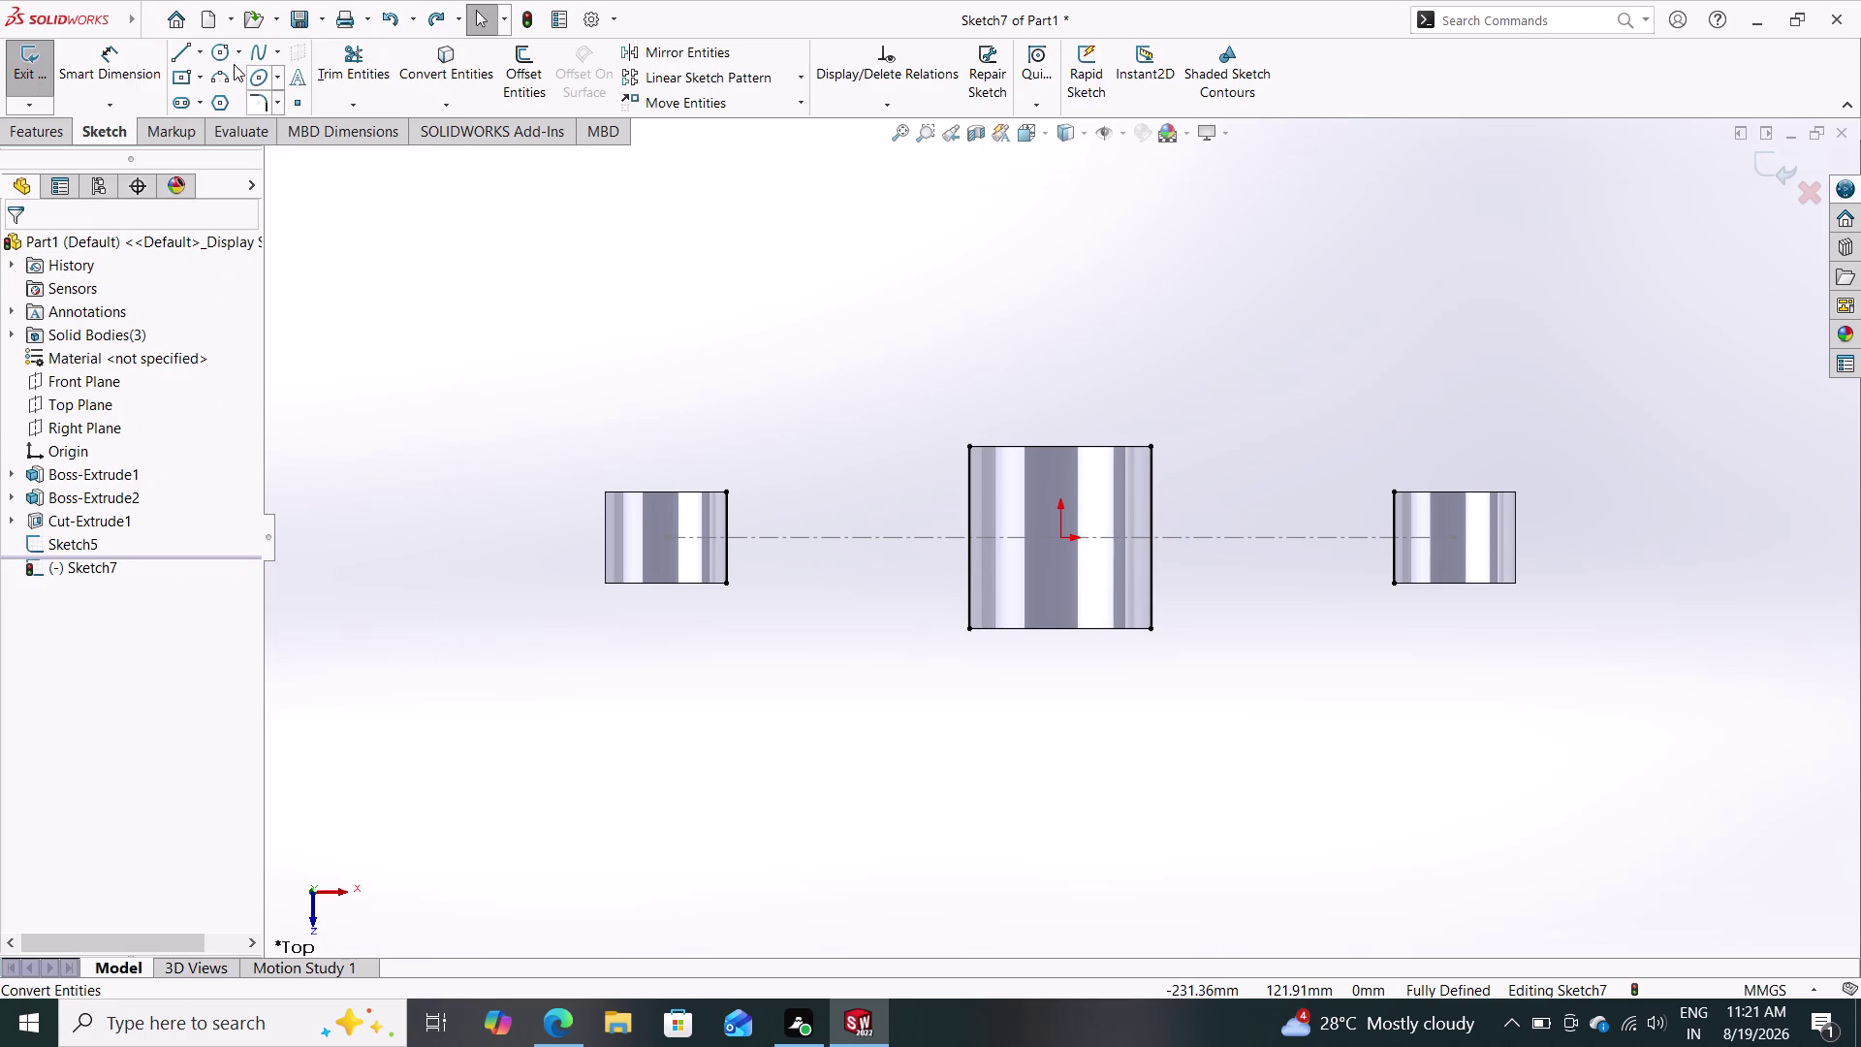
Draw two lines joining the centre ring's edges to the left and right rings.
click(183, 46)
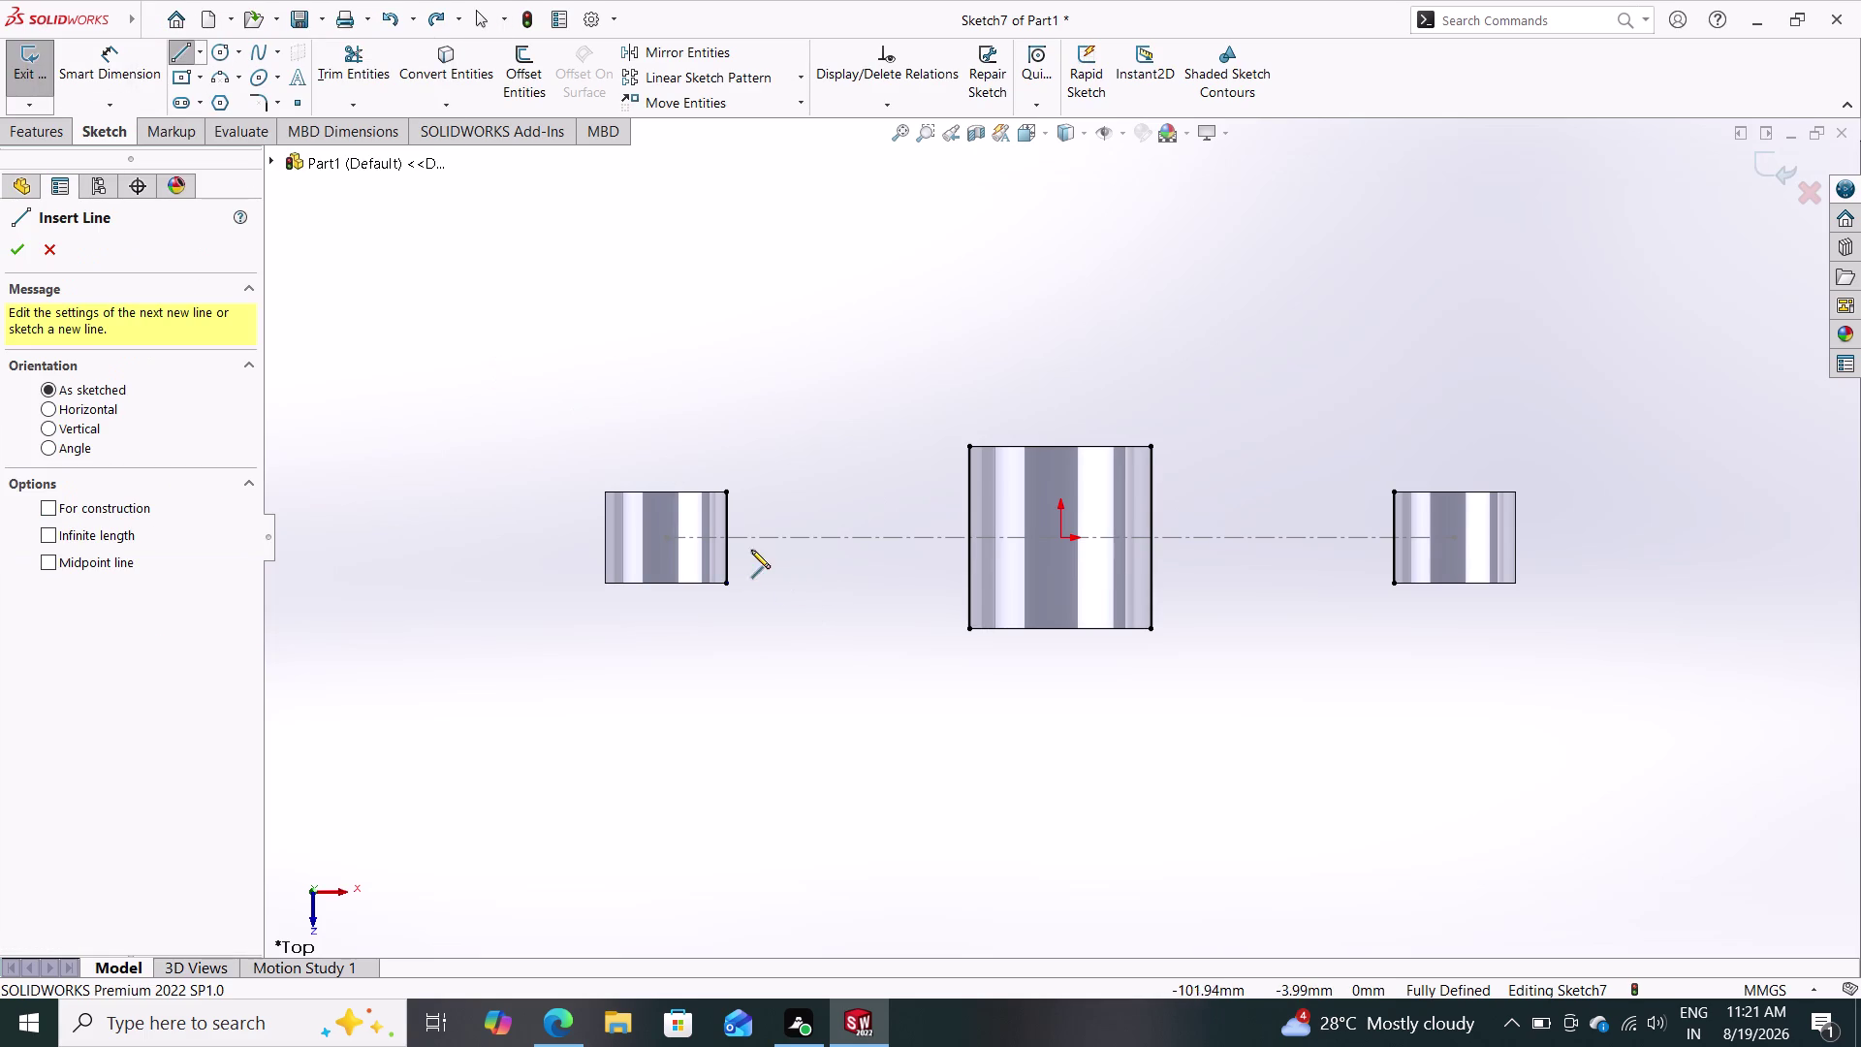
click(728, 535)
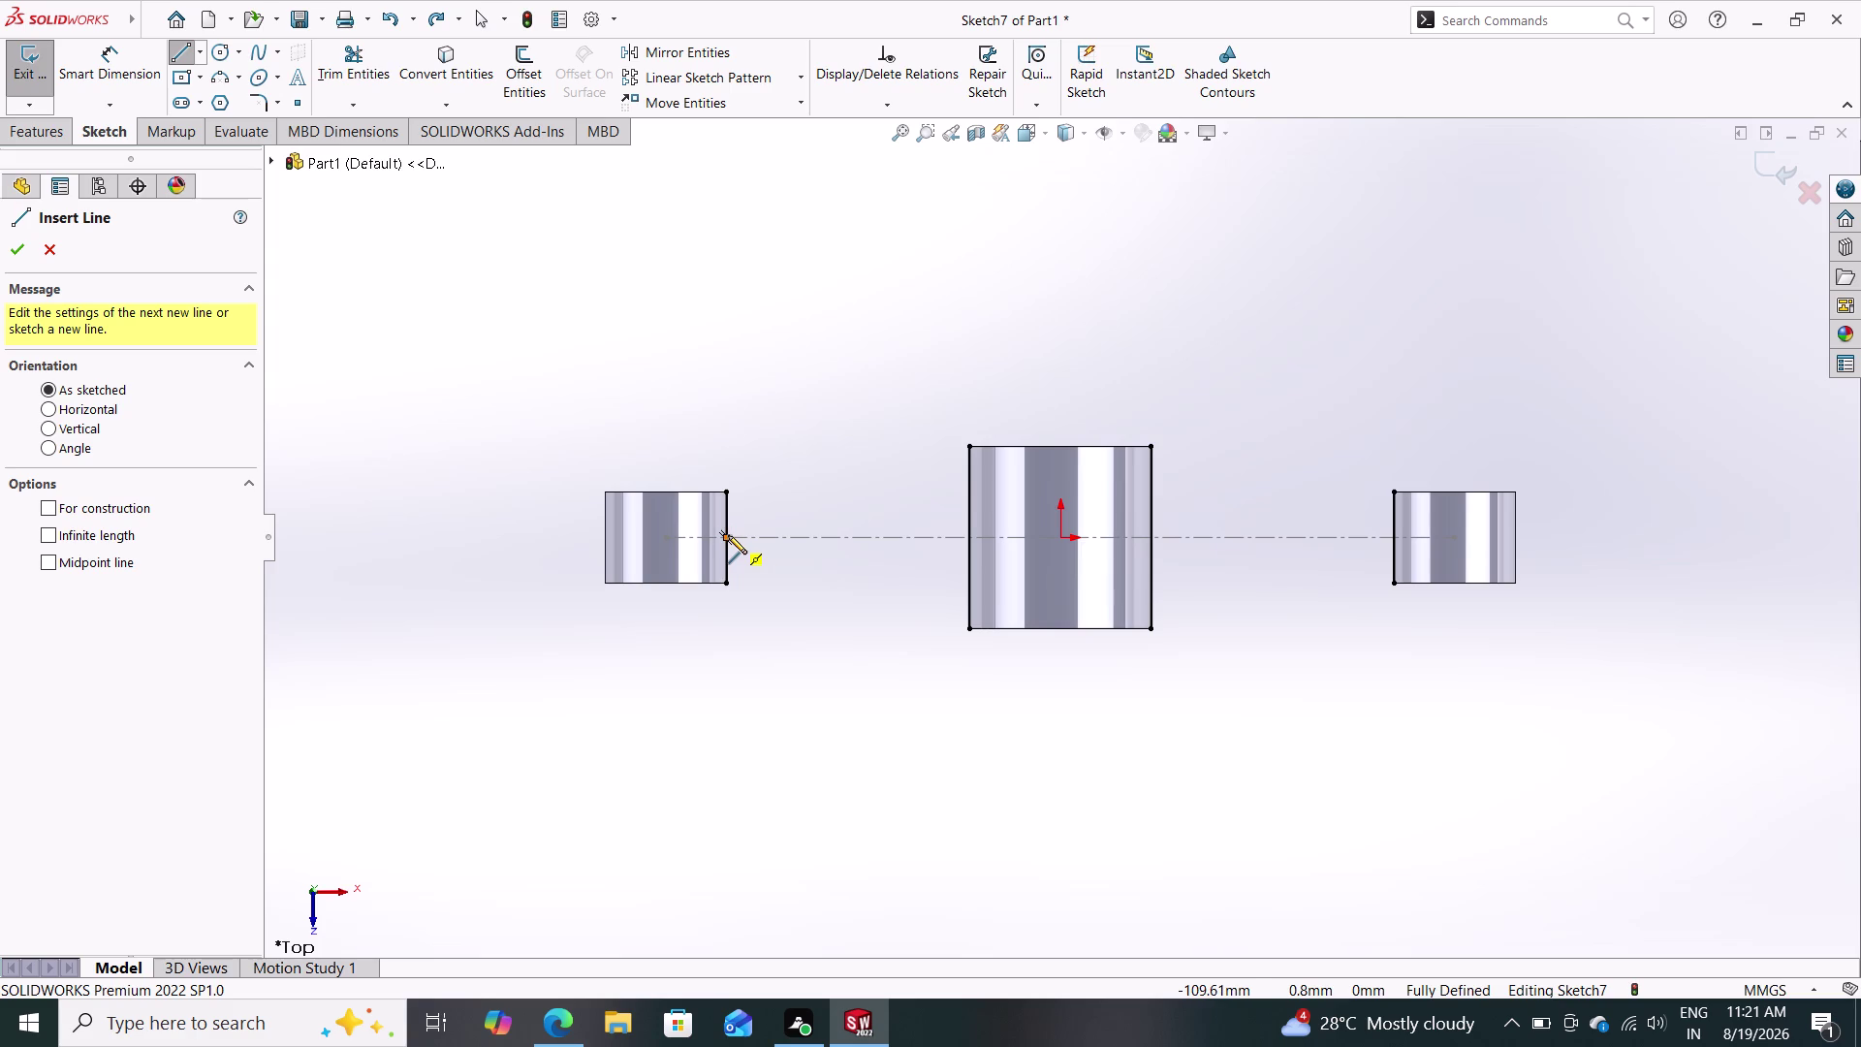
click(969, 534)
double_click(873, 637)
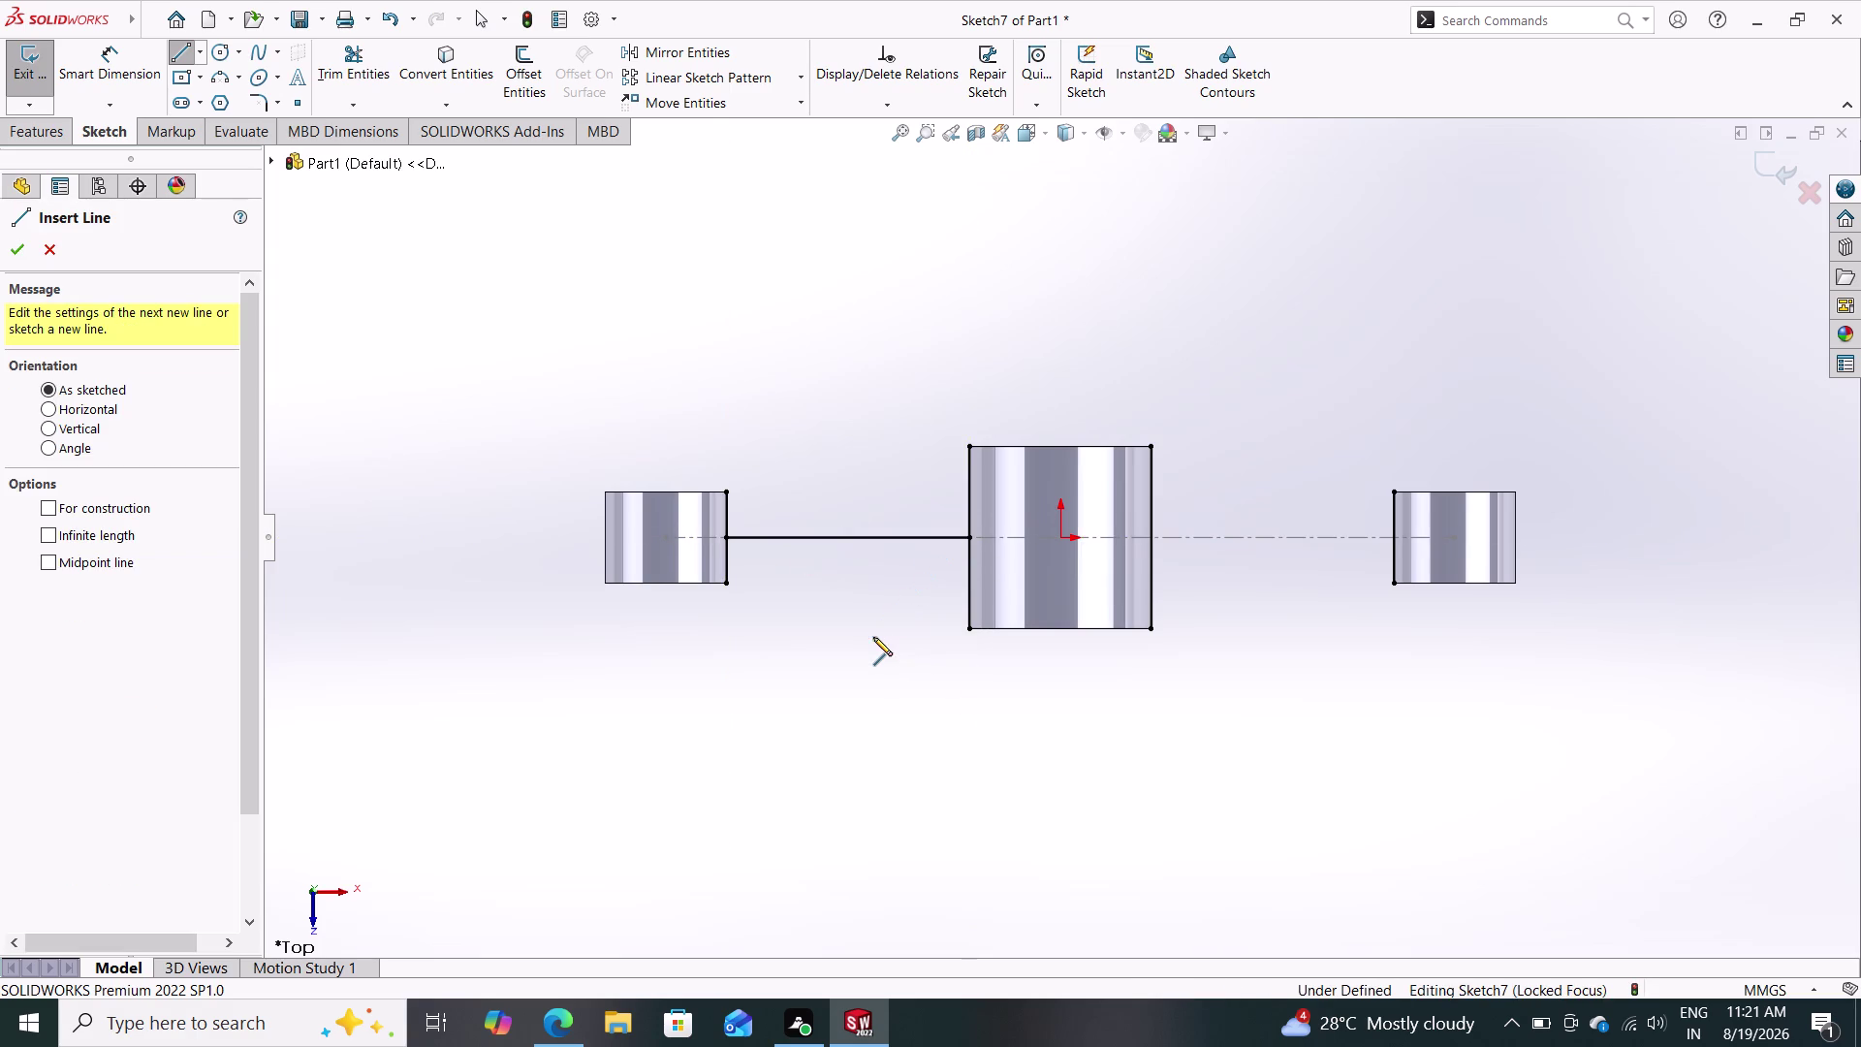
click(1151, 536)
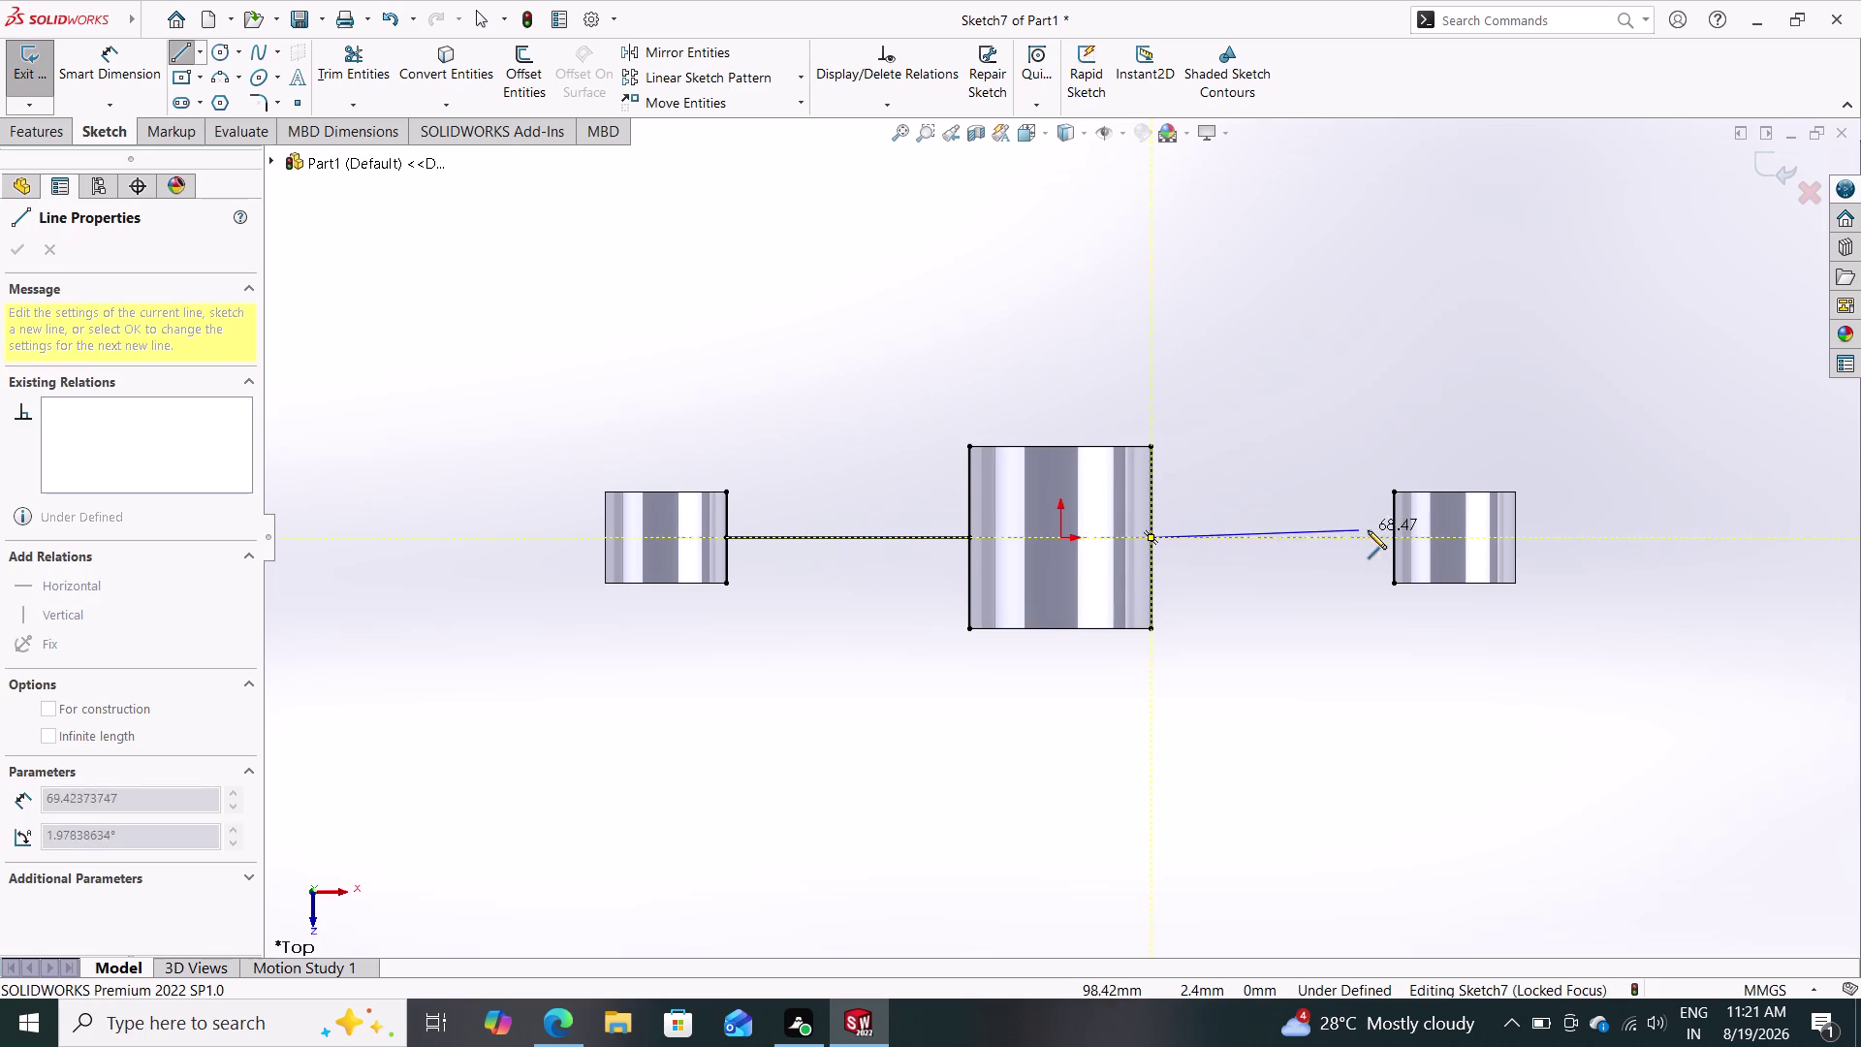
click(1394, 539)
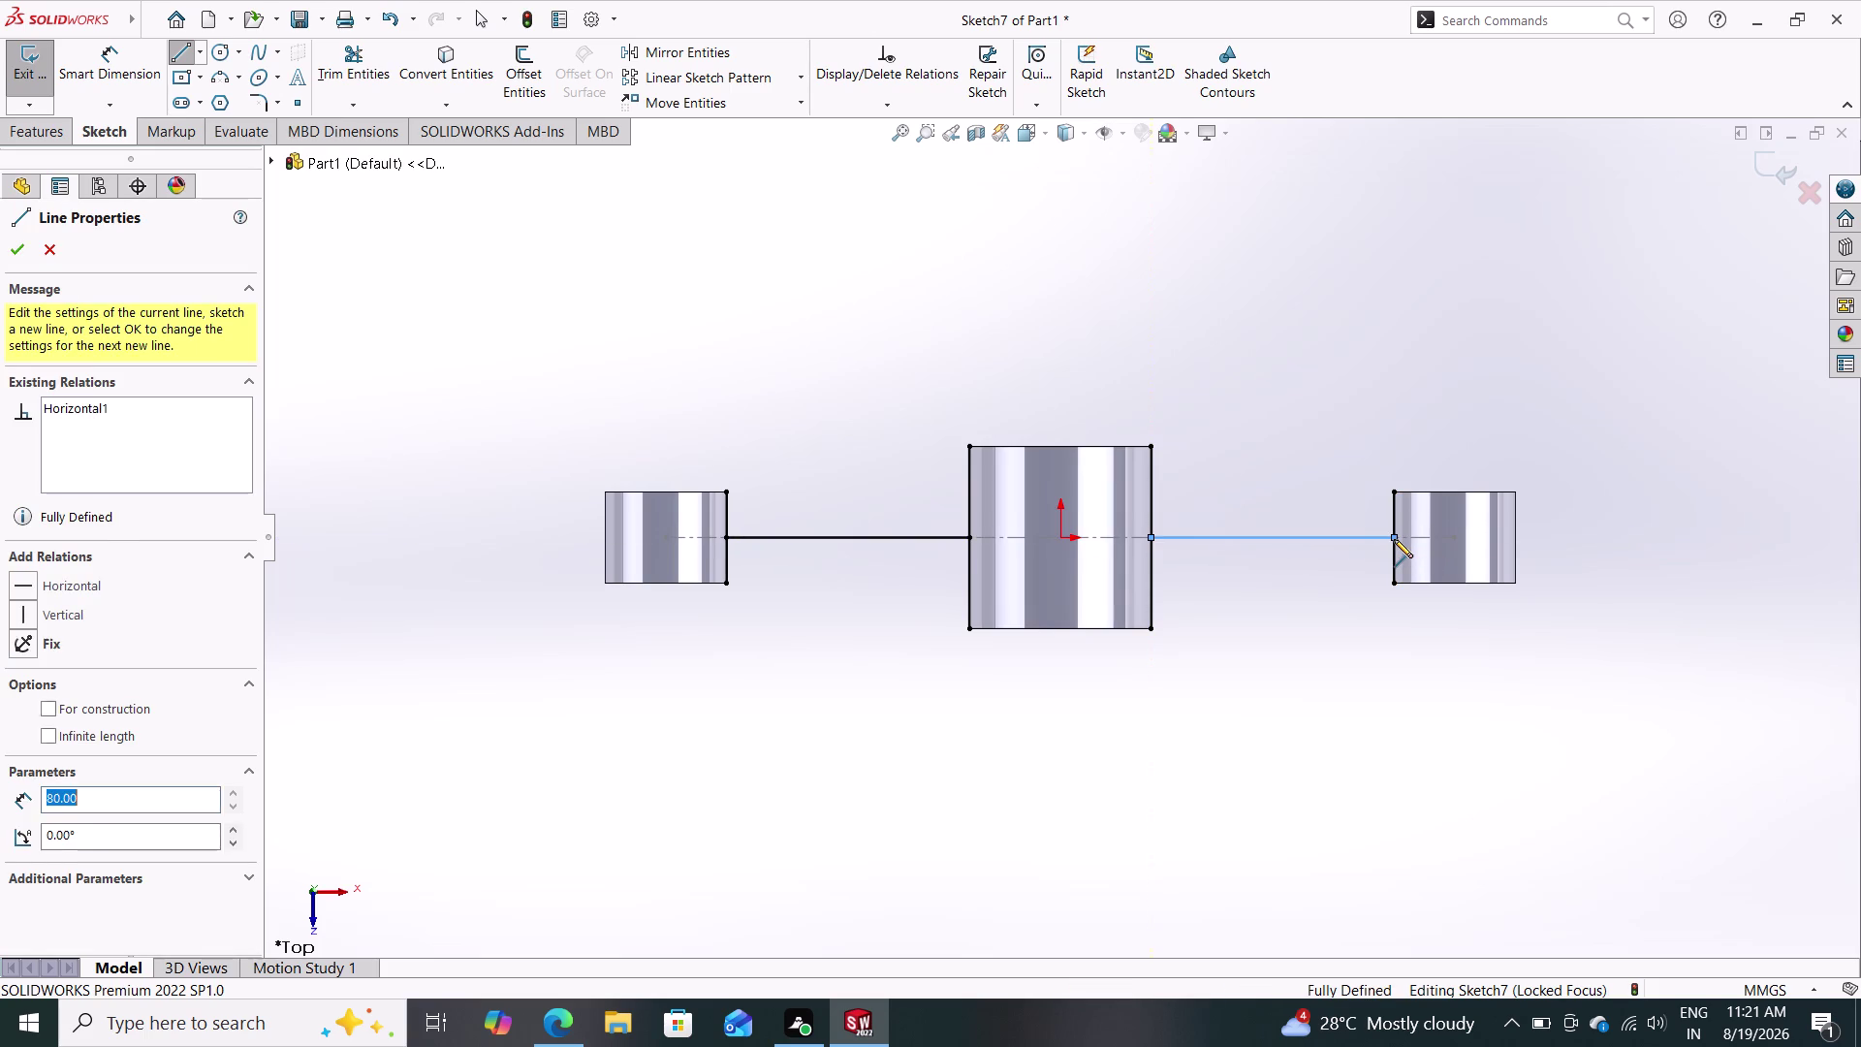
key(Escape)
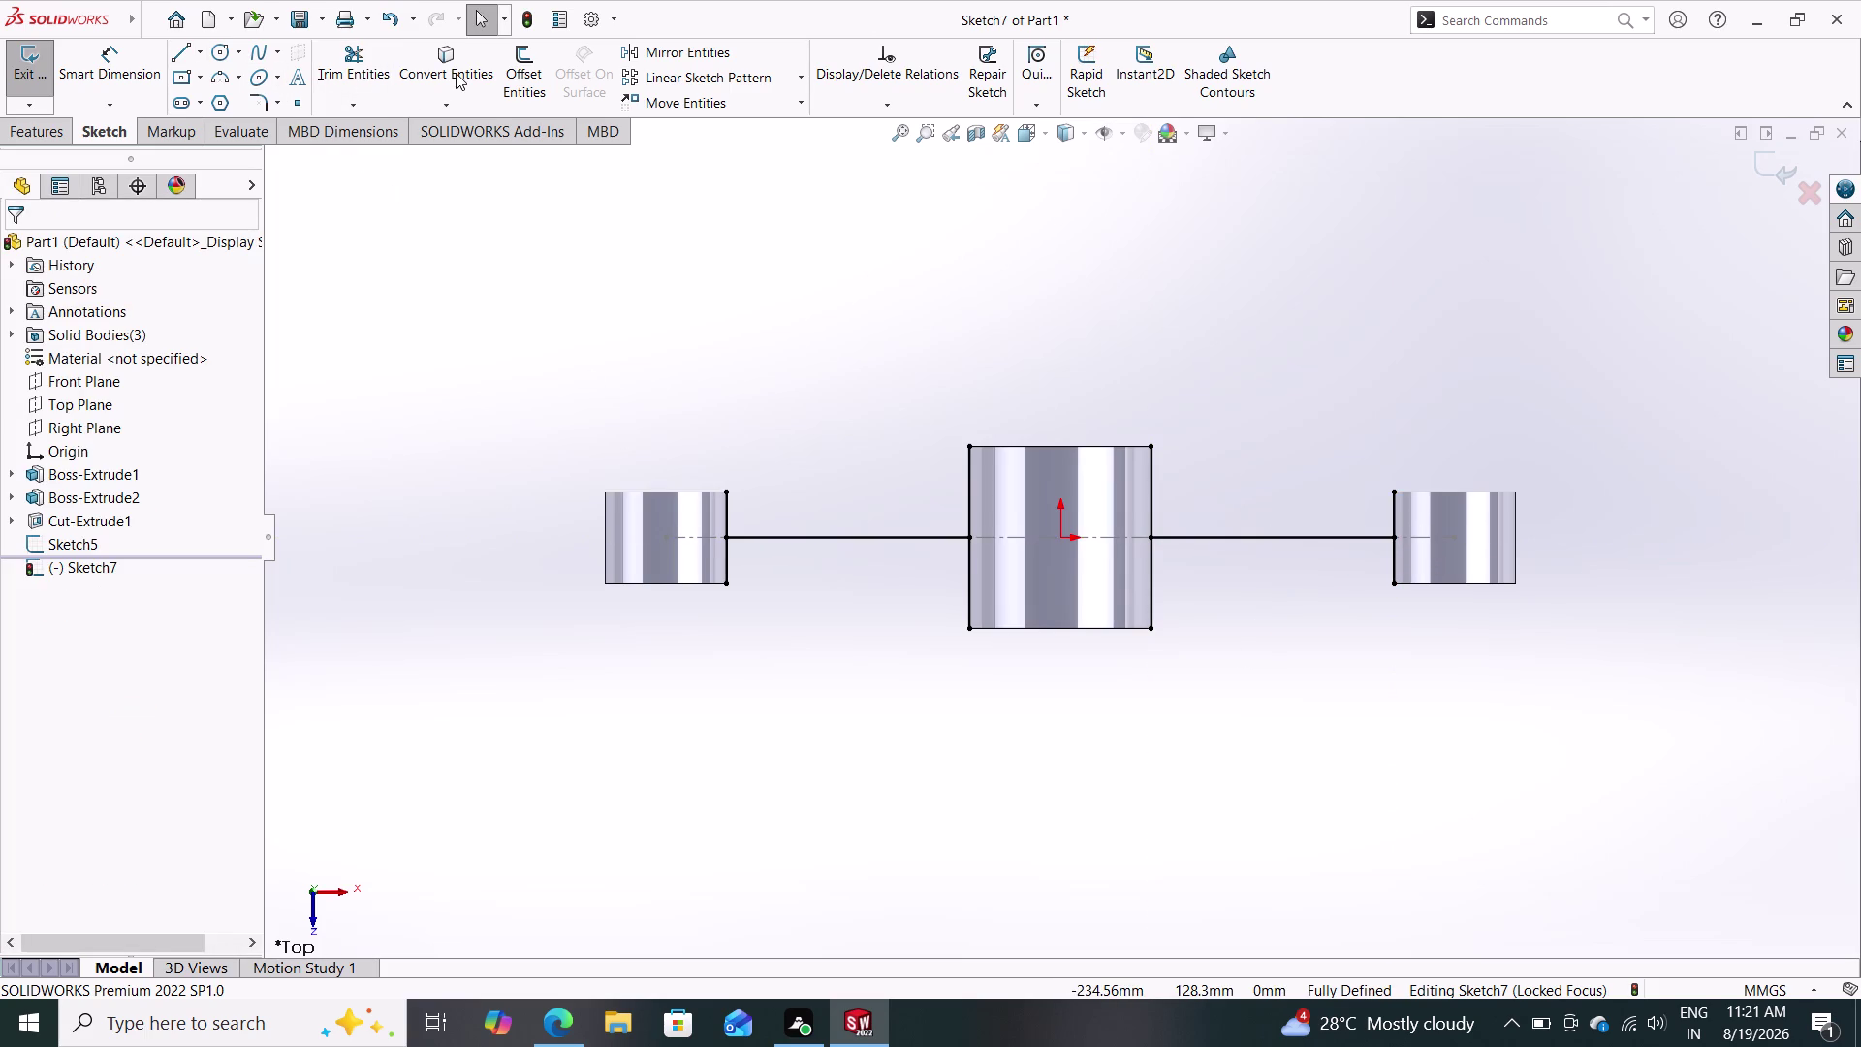
click(520, 70)
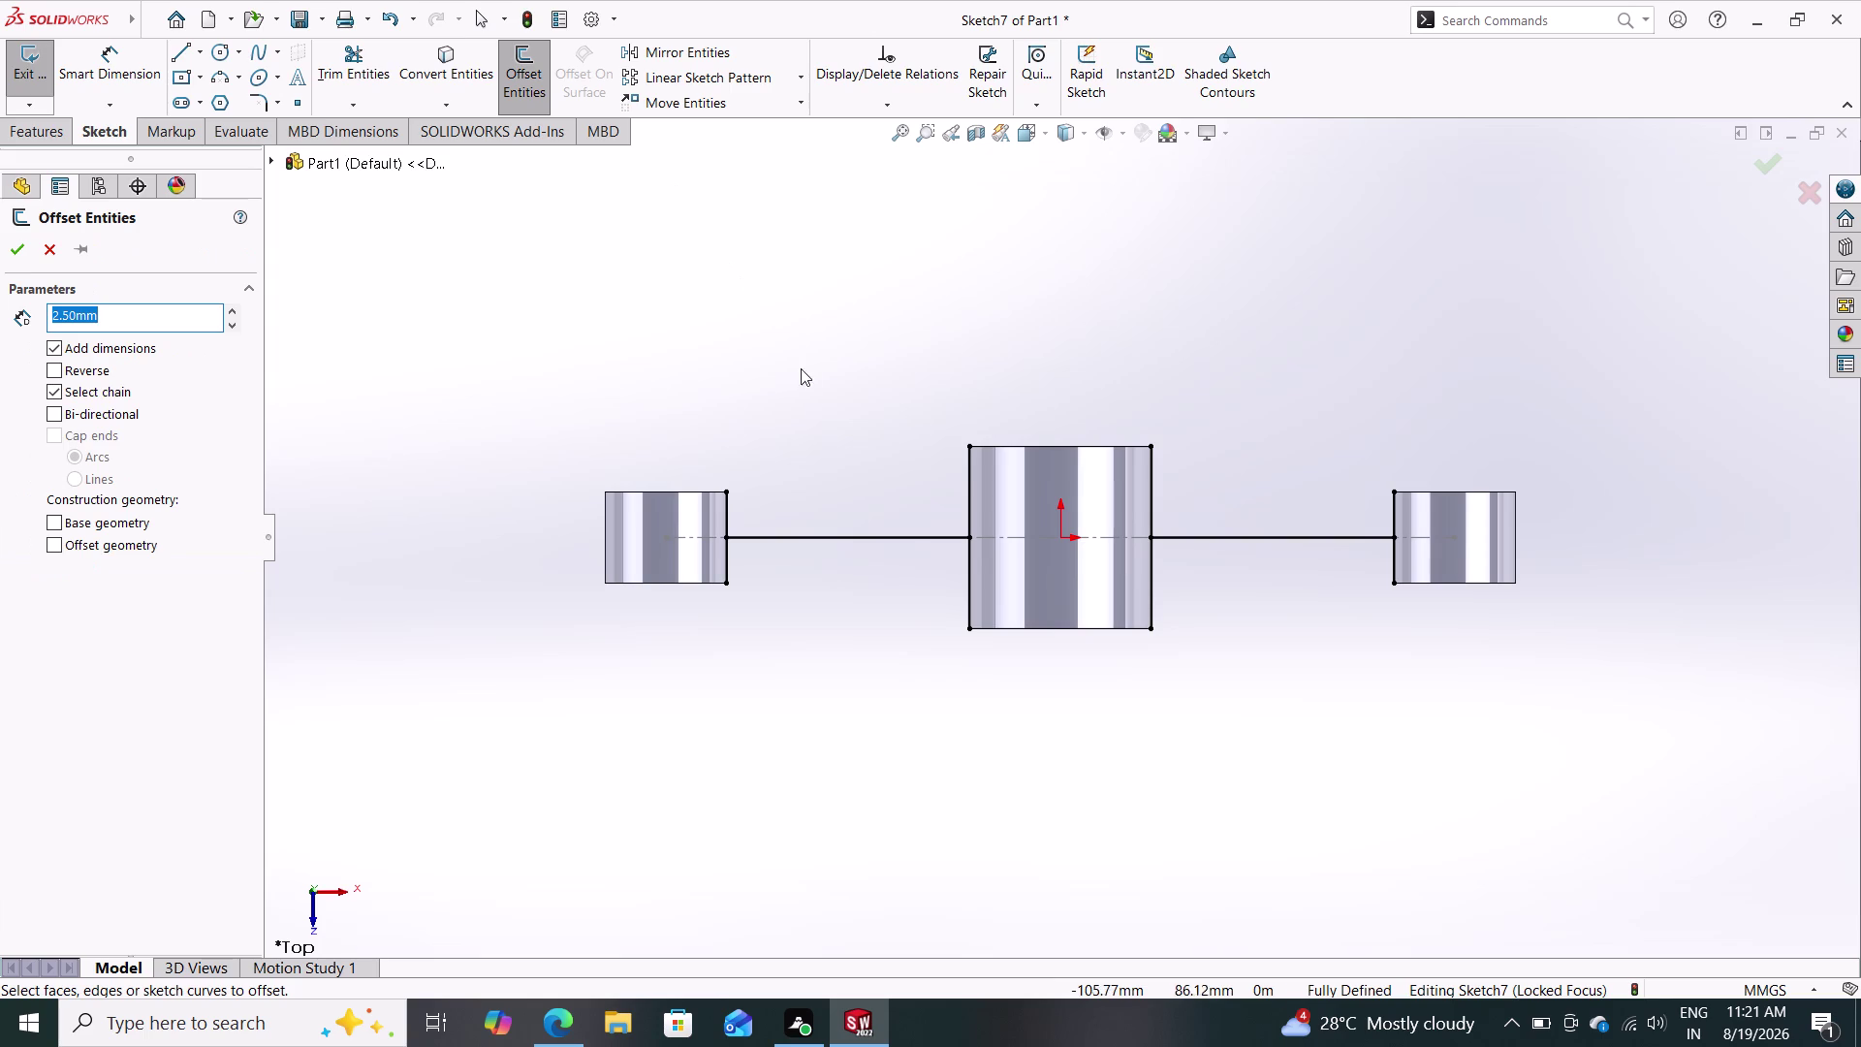
click(841, 537)
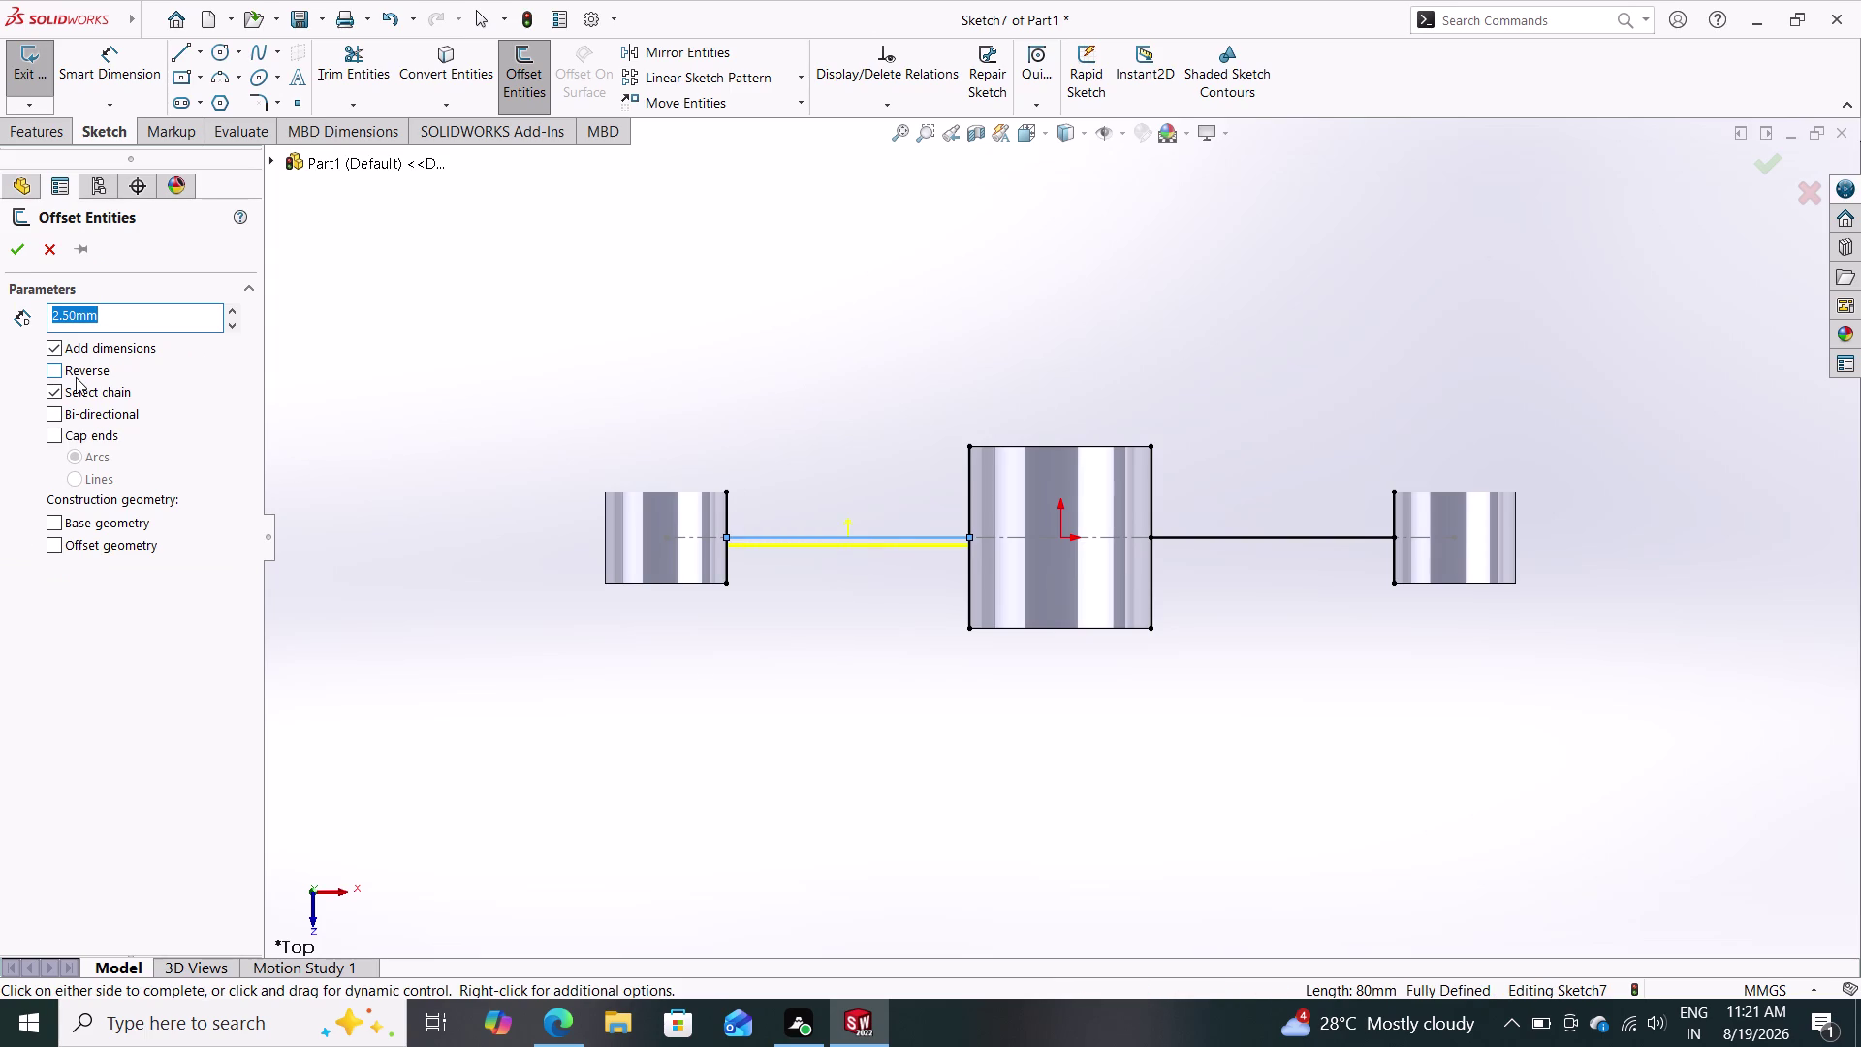
click(75, 412)
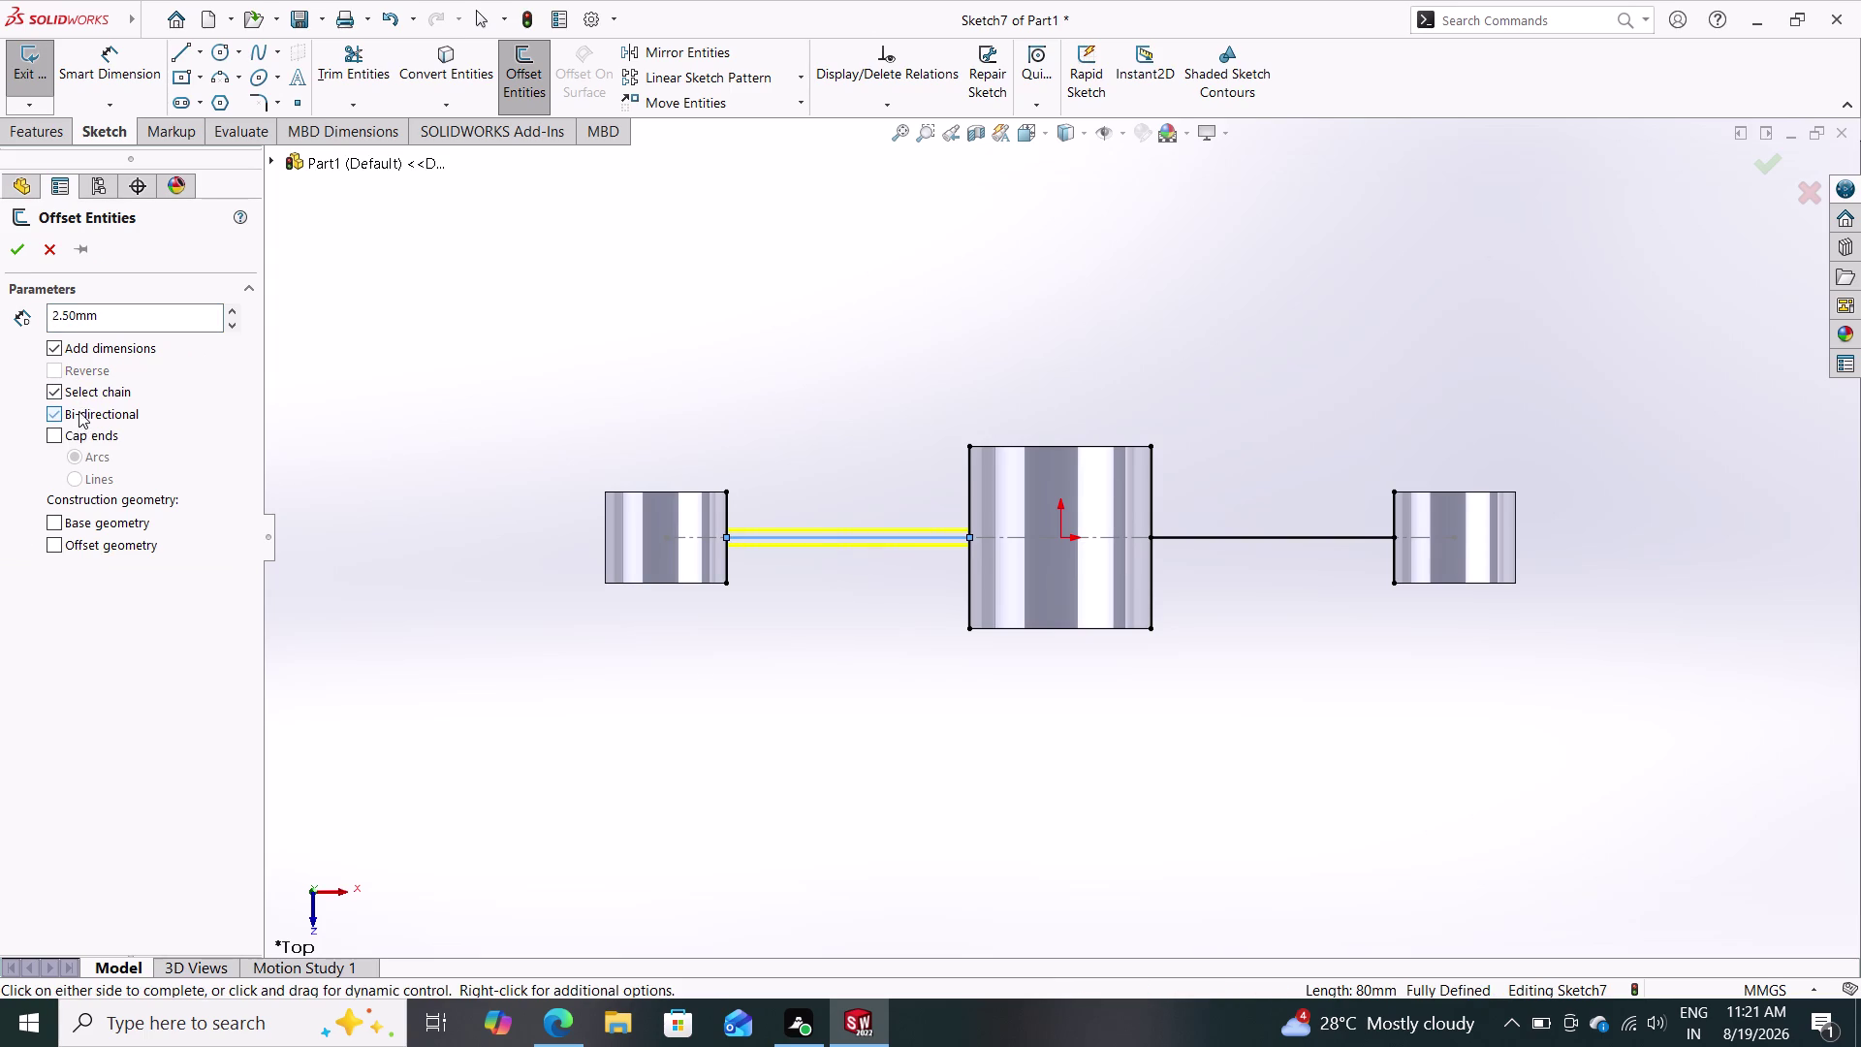
click(1221, 533)
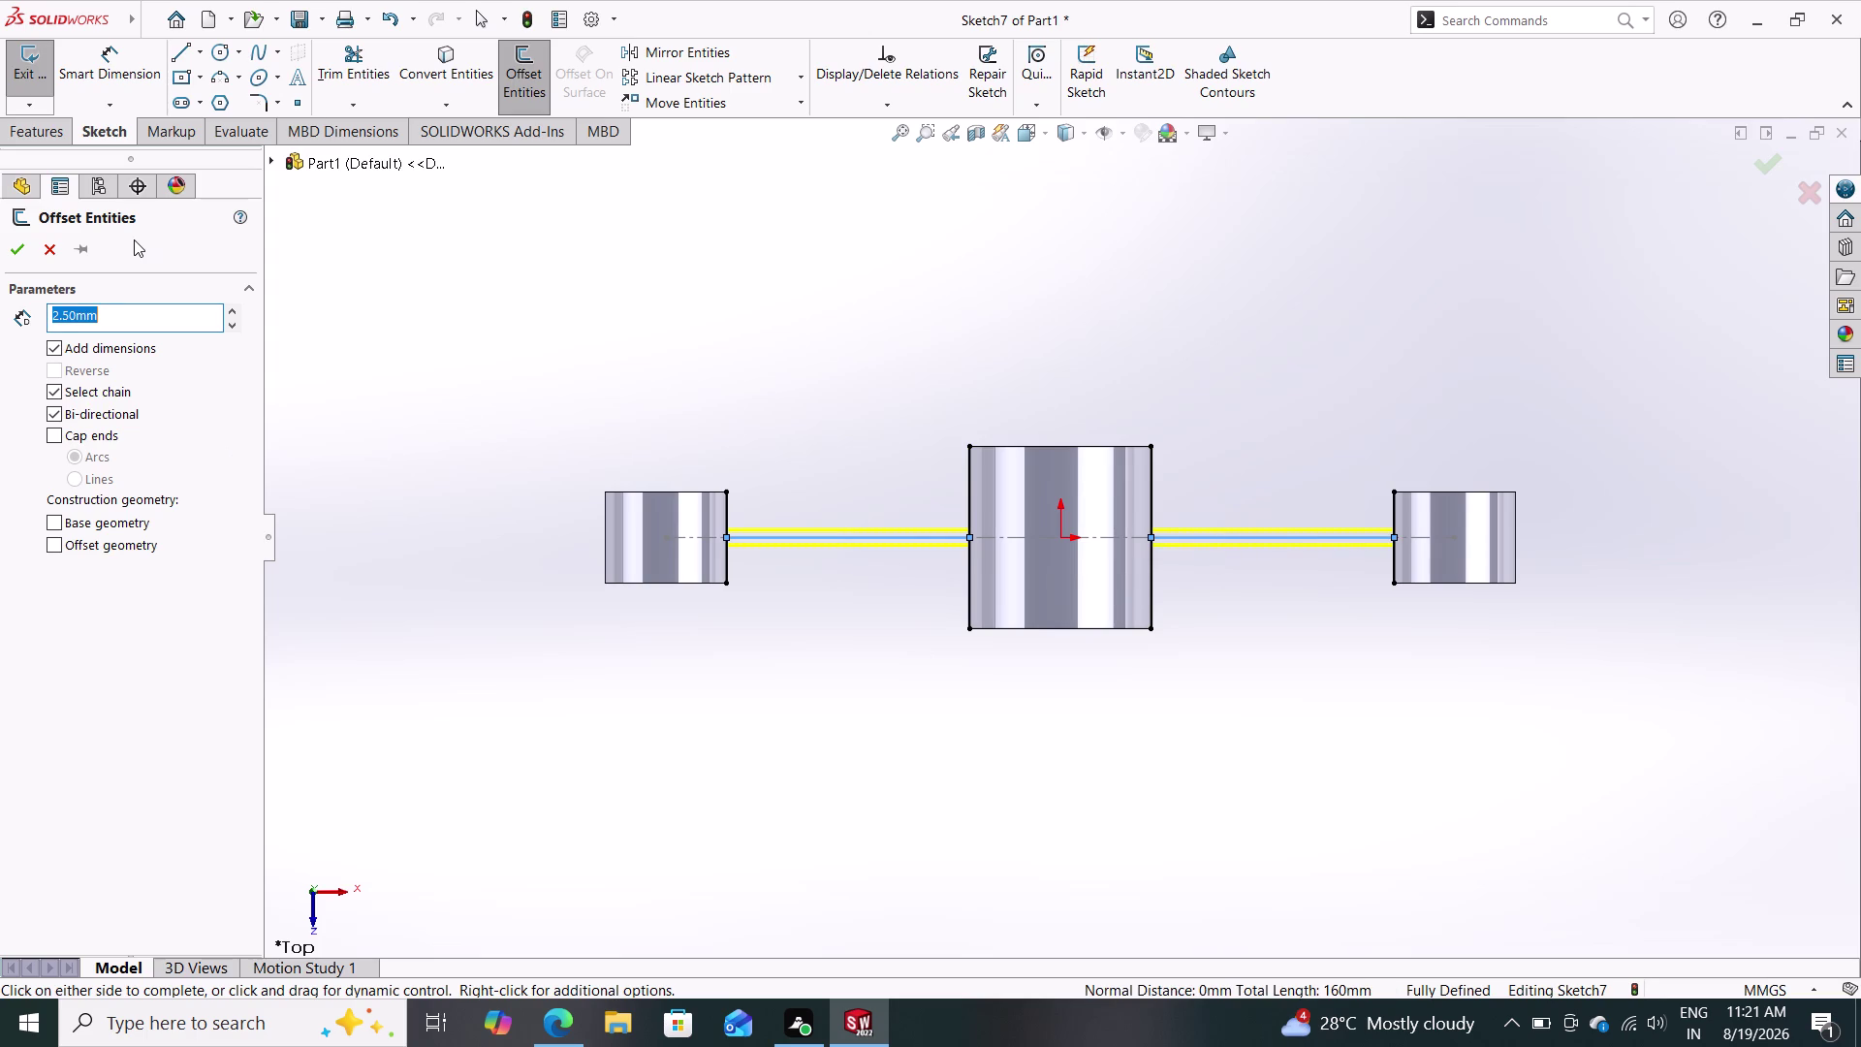
click(21, 251)
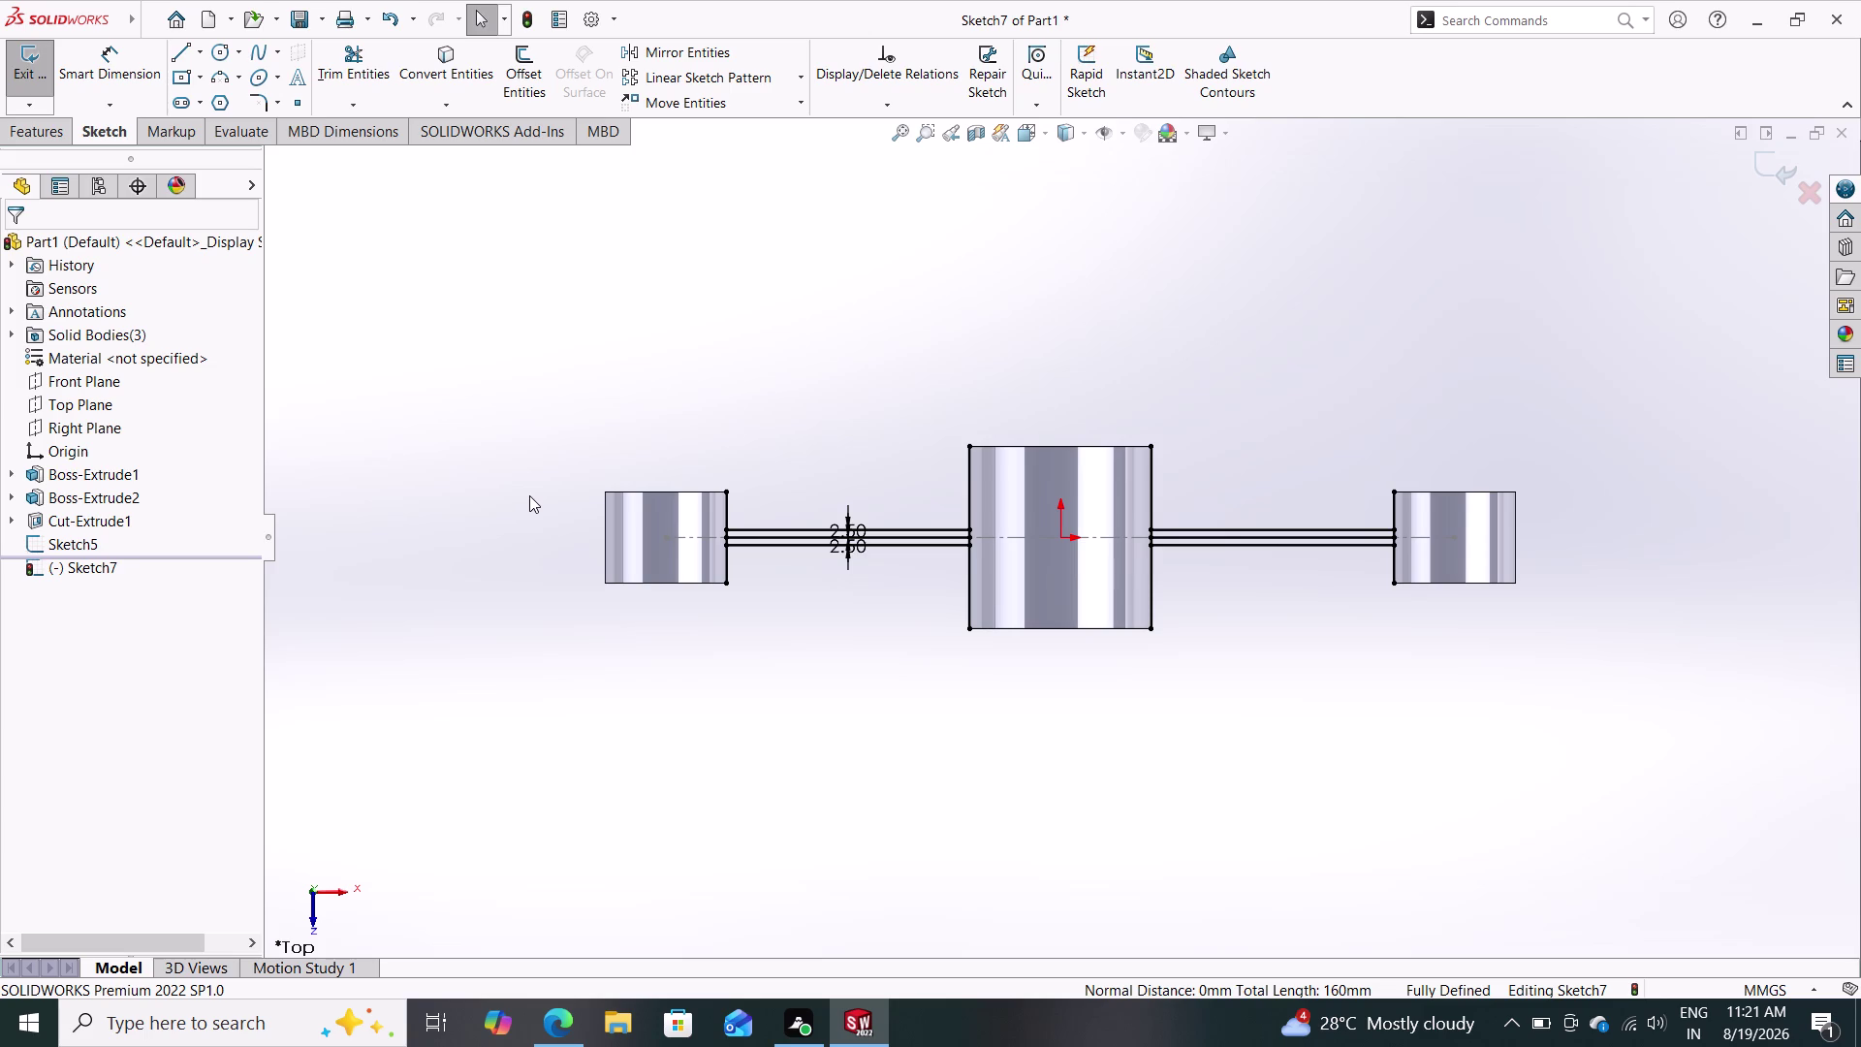
key(ctrl+z)
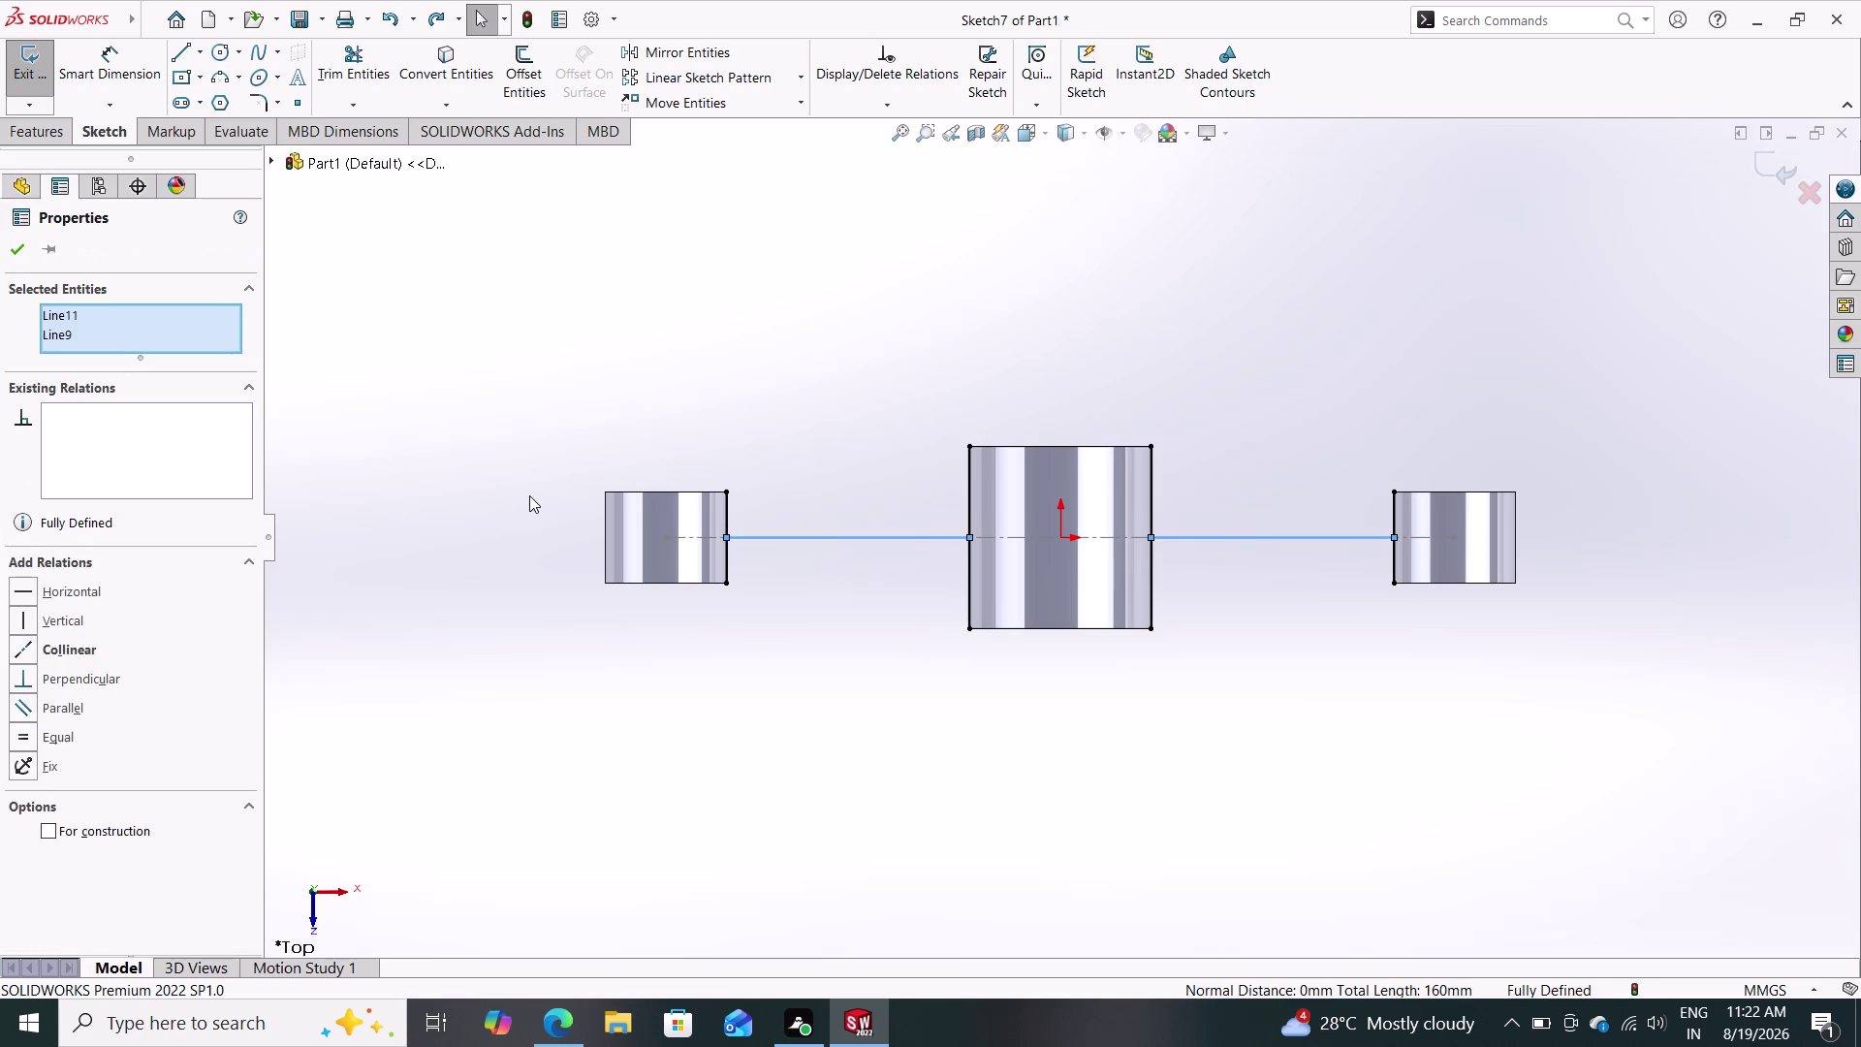
Offset the left and right connecting lines by 1.25 mm (2.5/2).
click(5, 252)
click(517, 68)
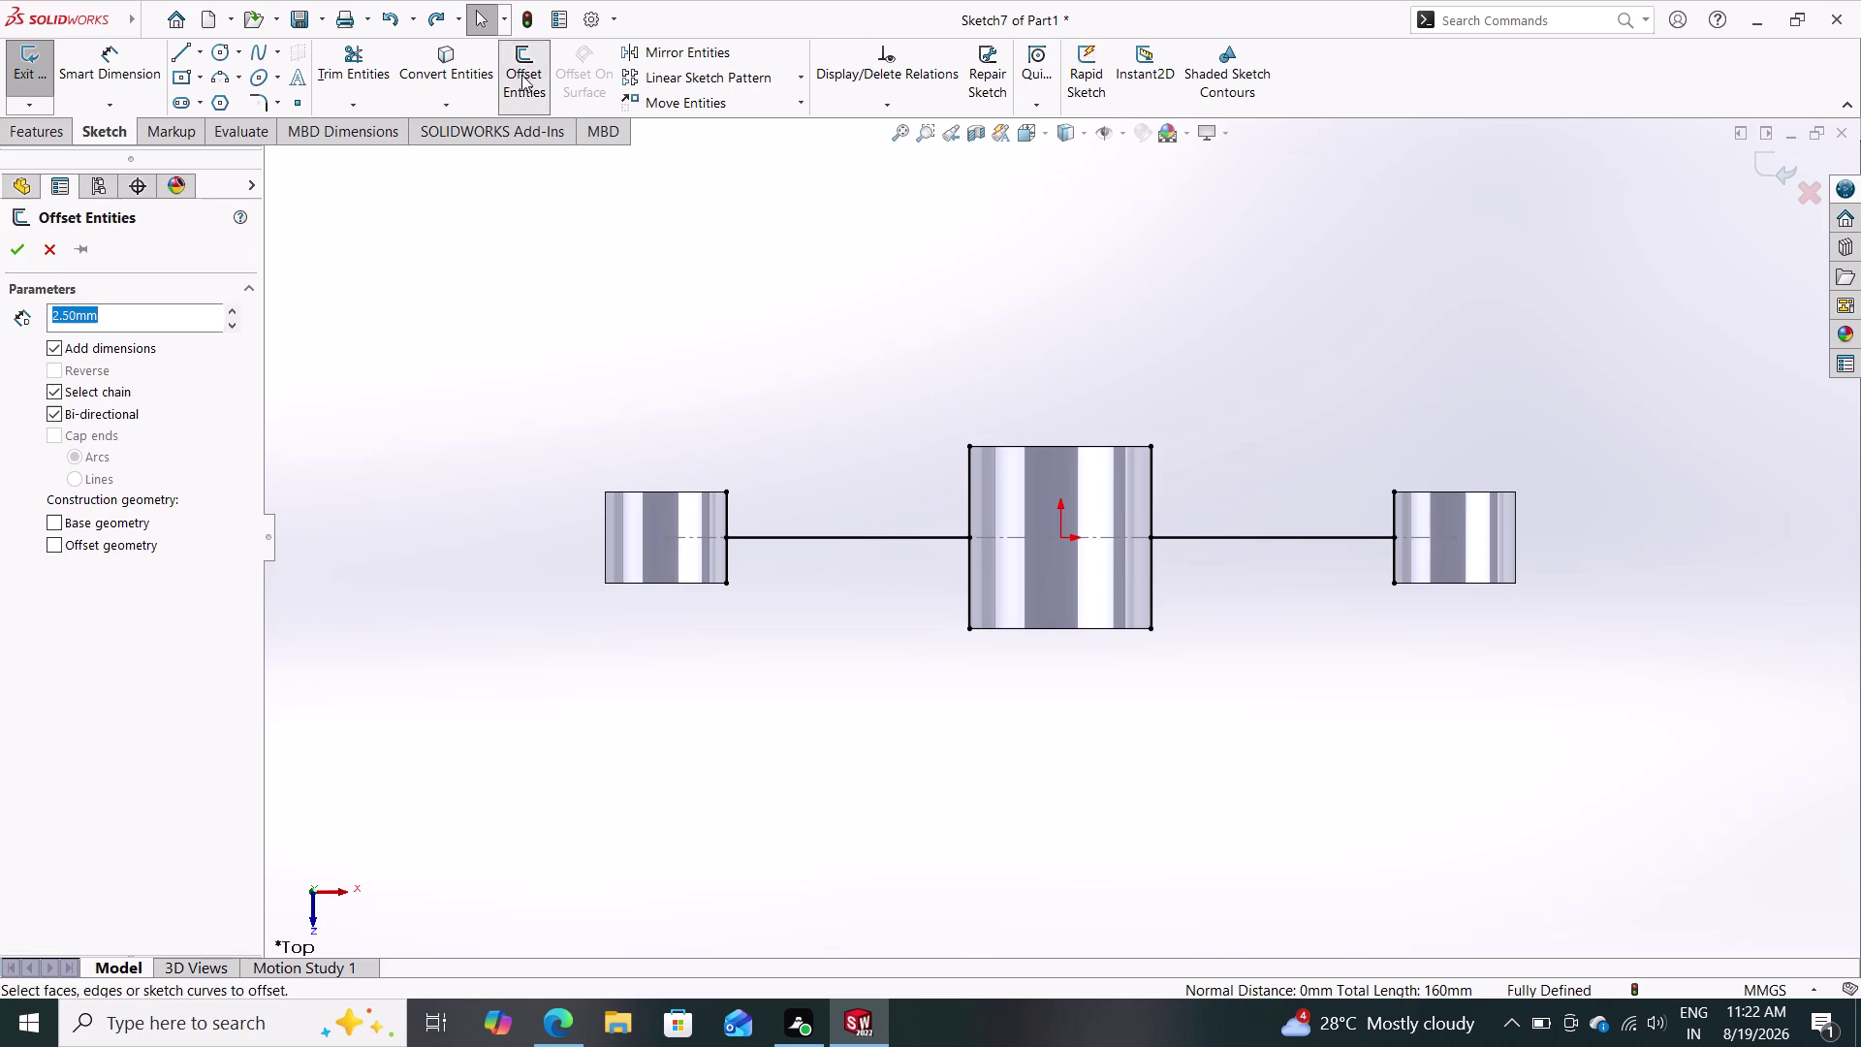
click(785, 537)
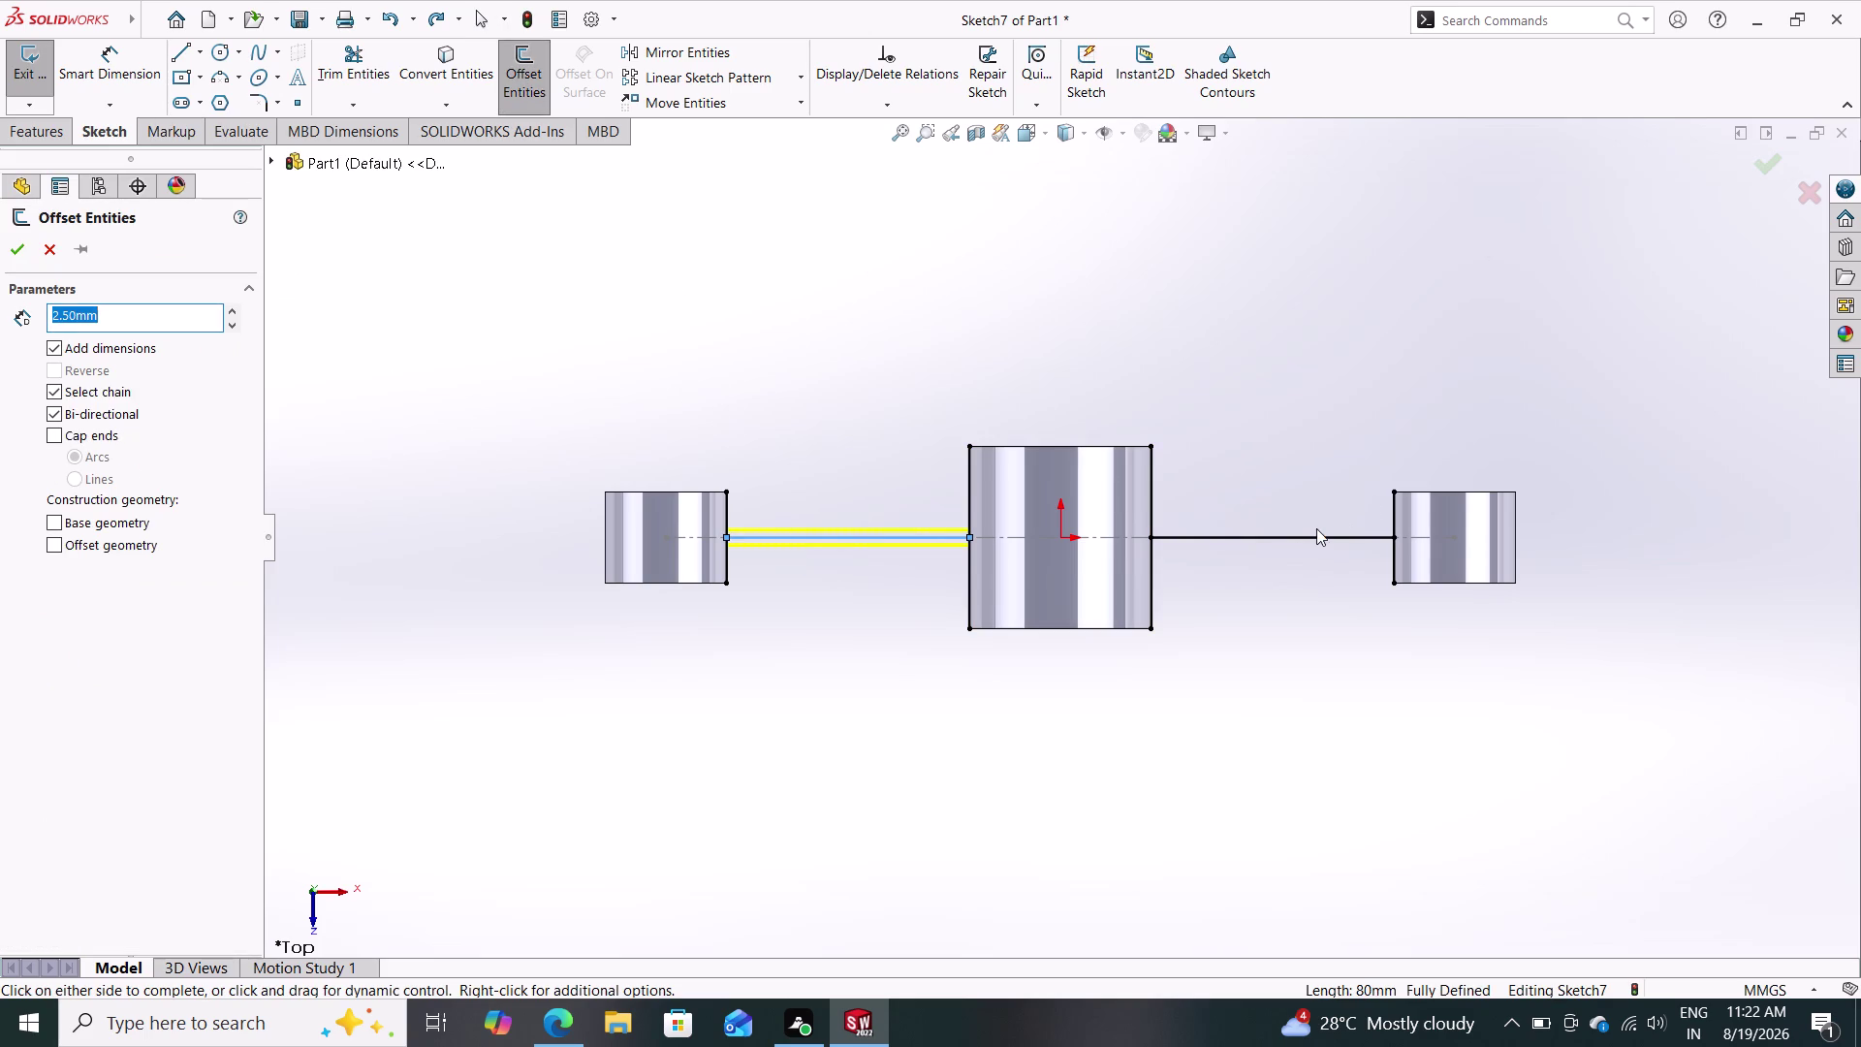
click(1314, 534)
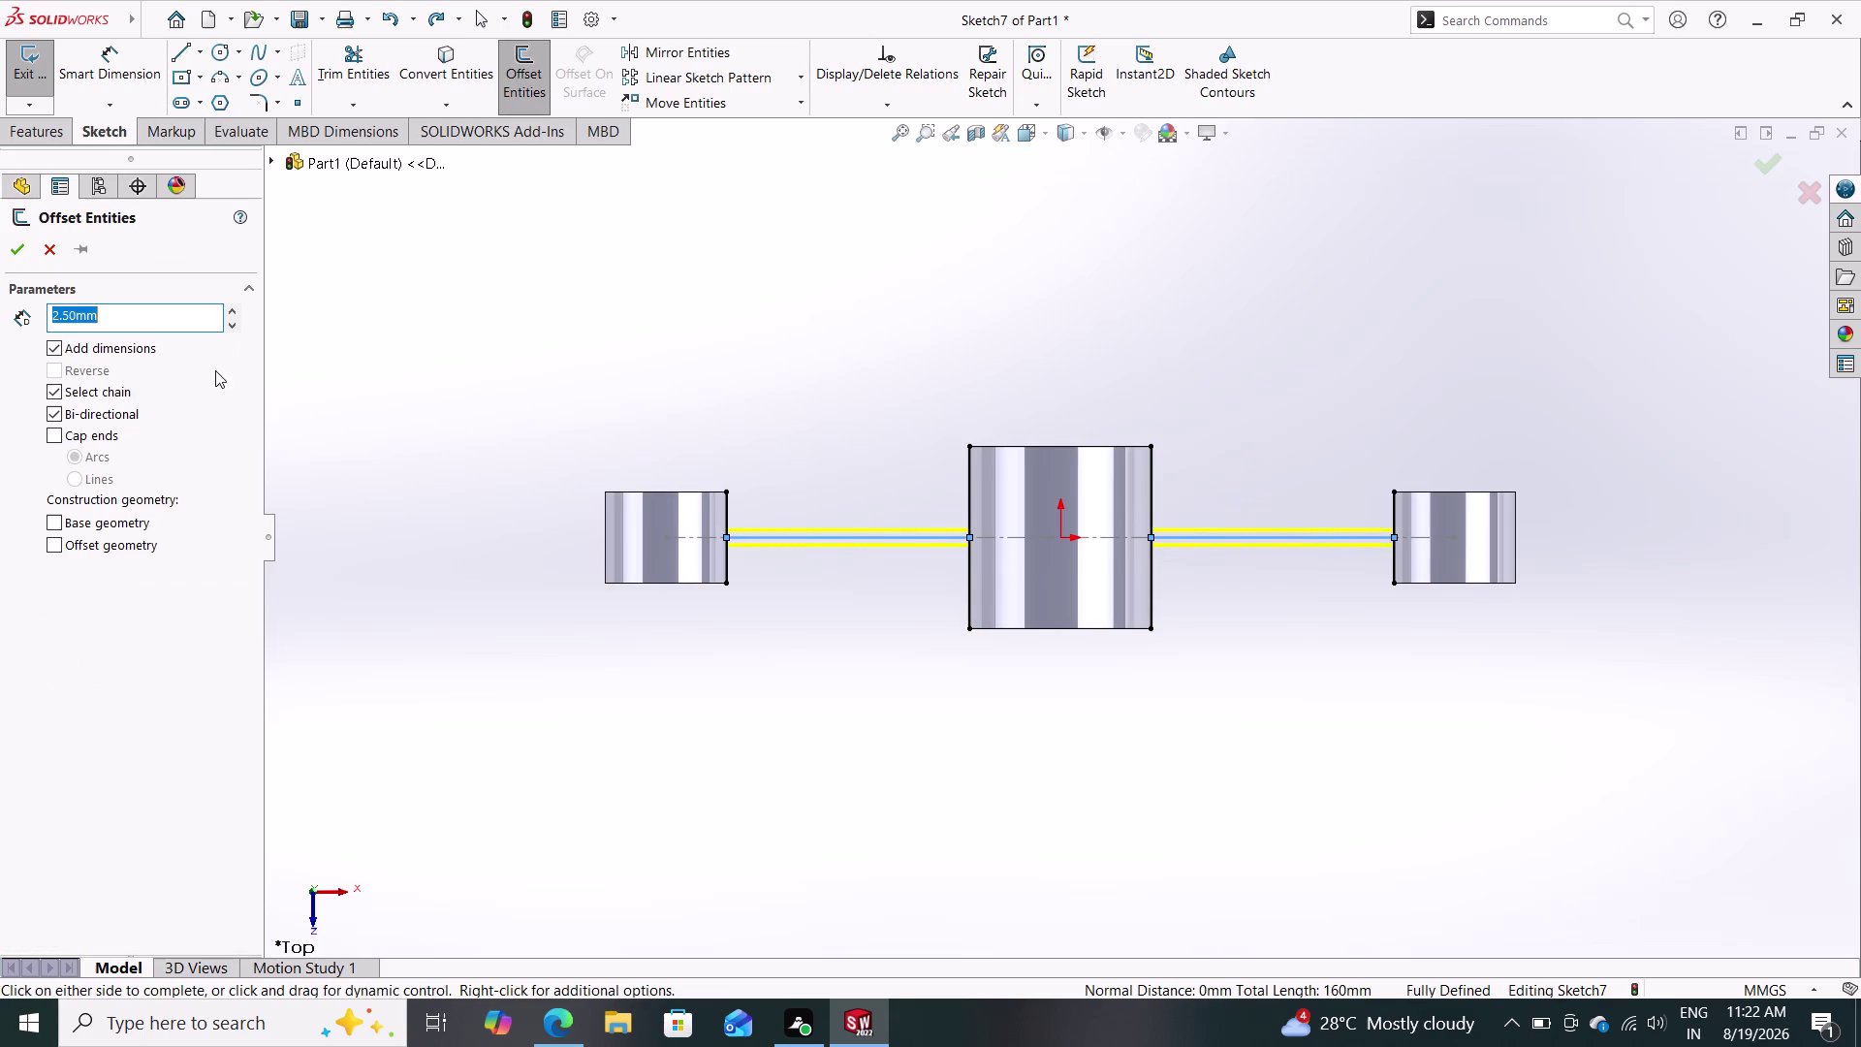
text(2.)
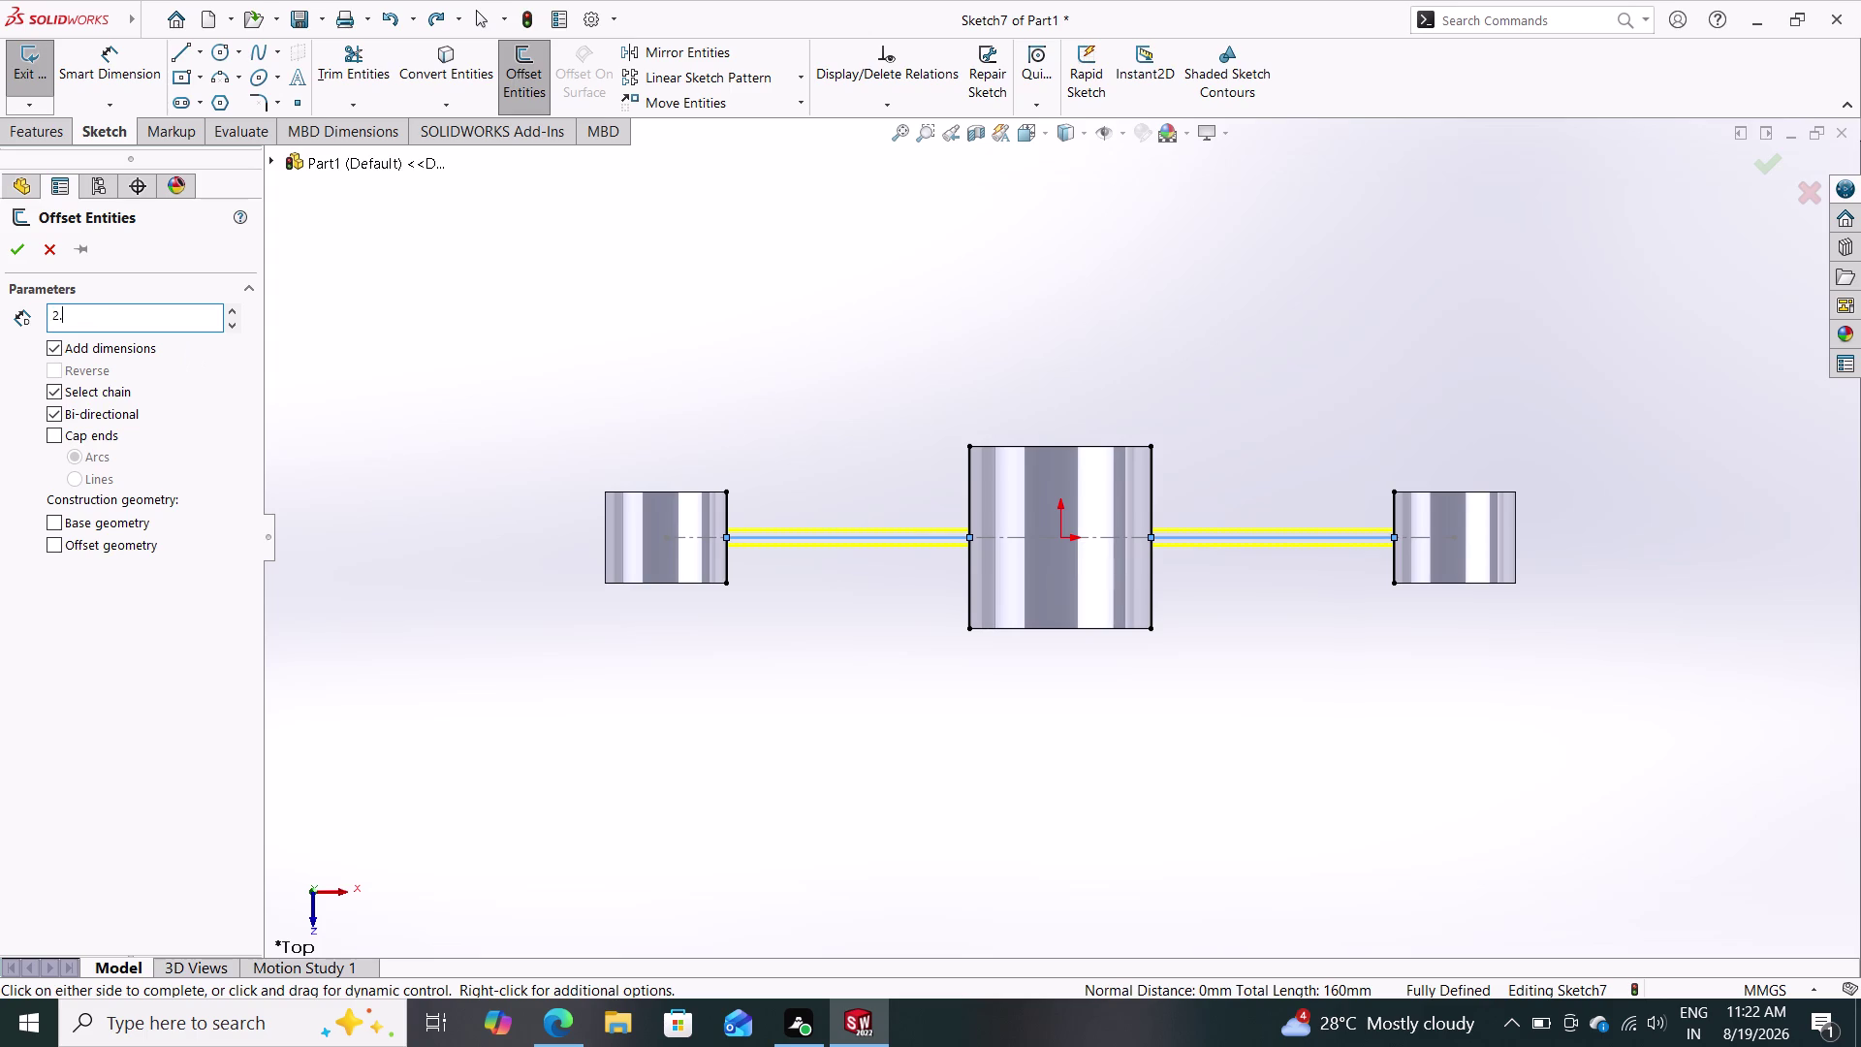
text(5/2)
key(Return)
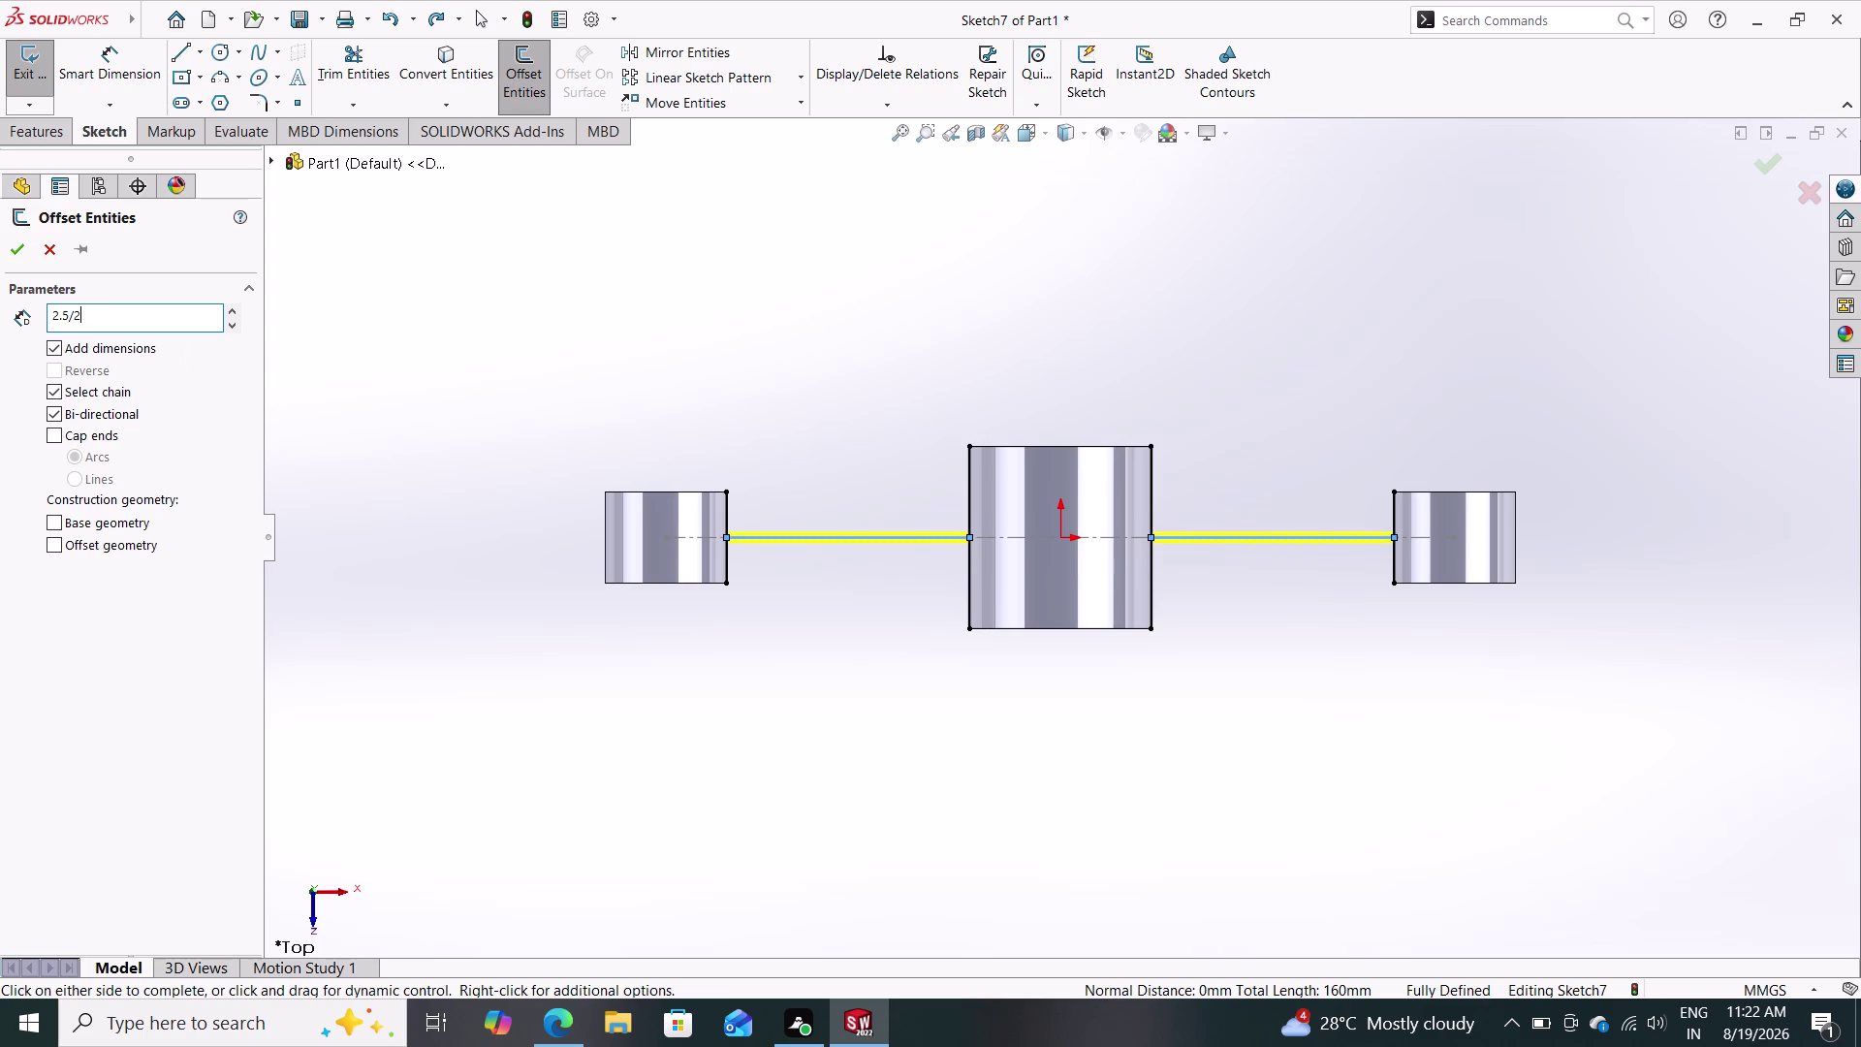
click(15, 245)
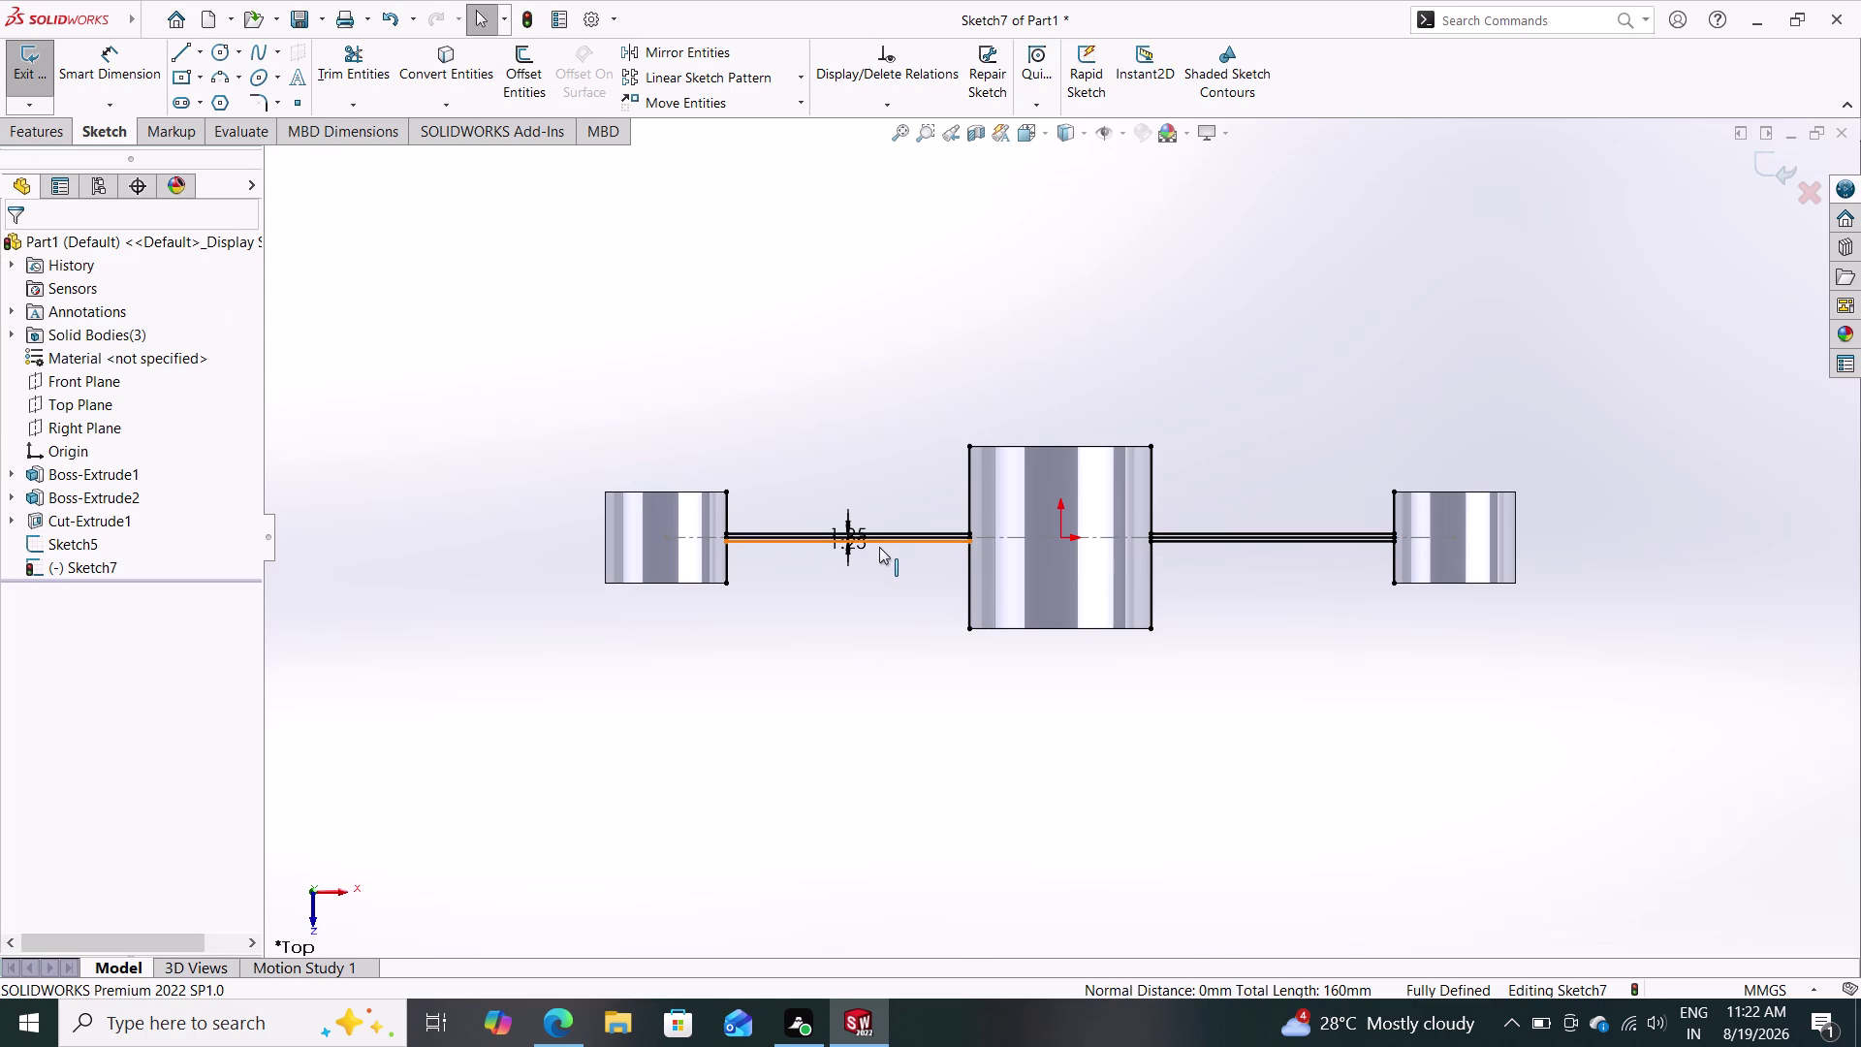
Make both line offsets bi-directional, placing copies 1.25 mm on each side.
scroll(down, 3)
scroll(down, 3)
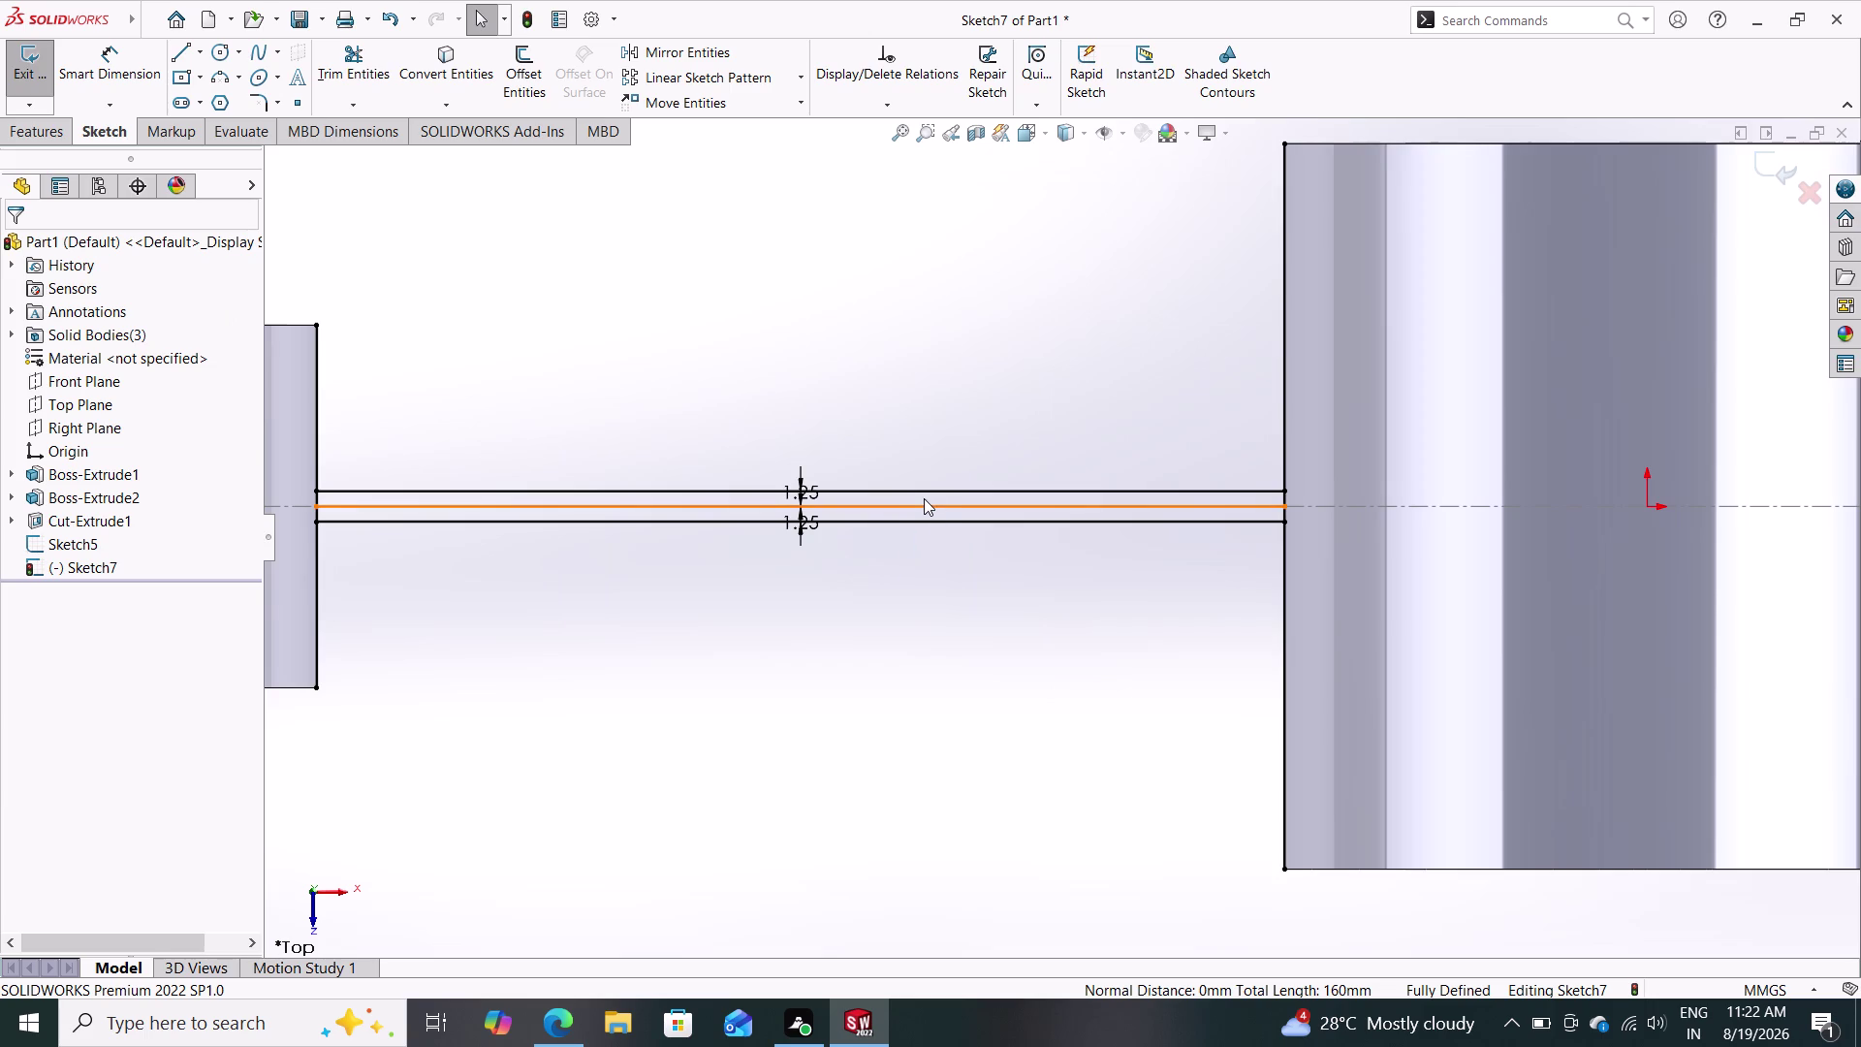
click(928, 504)
key(Delete)
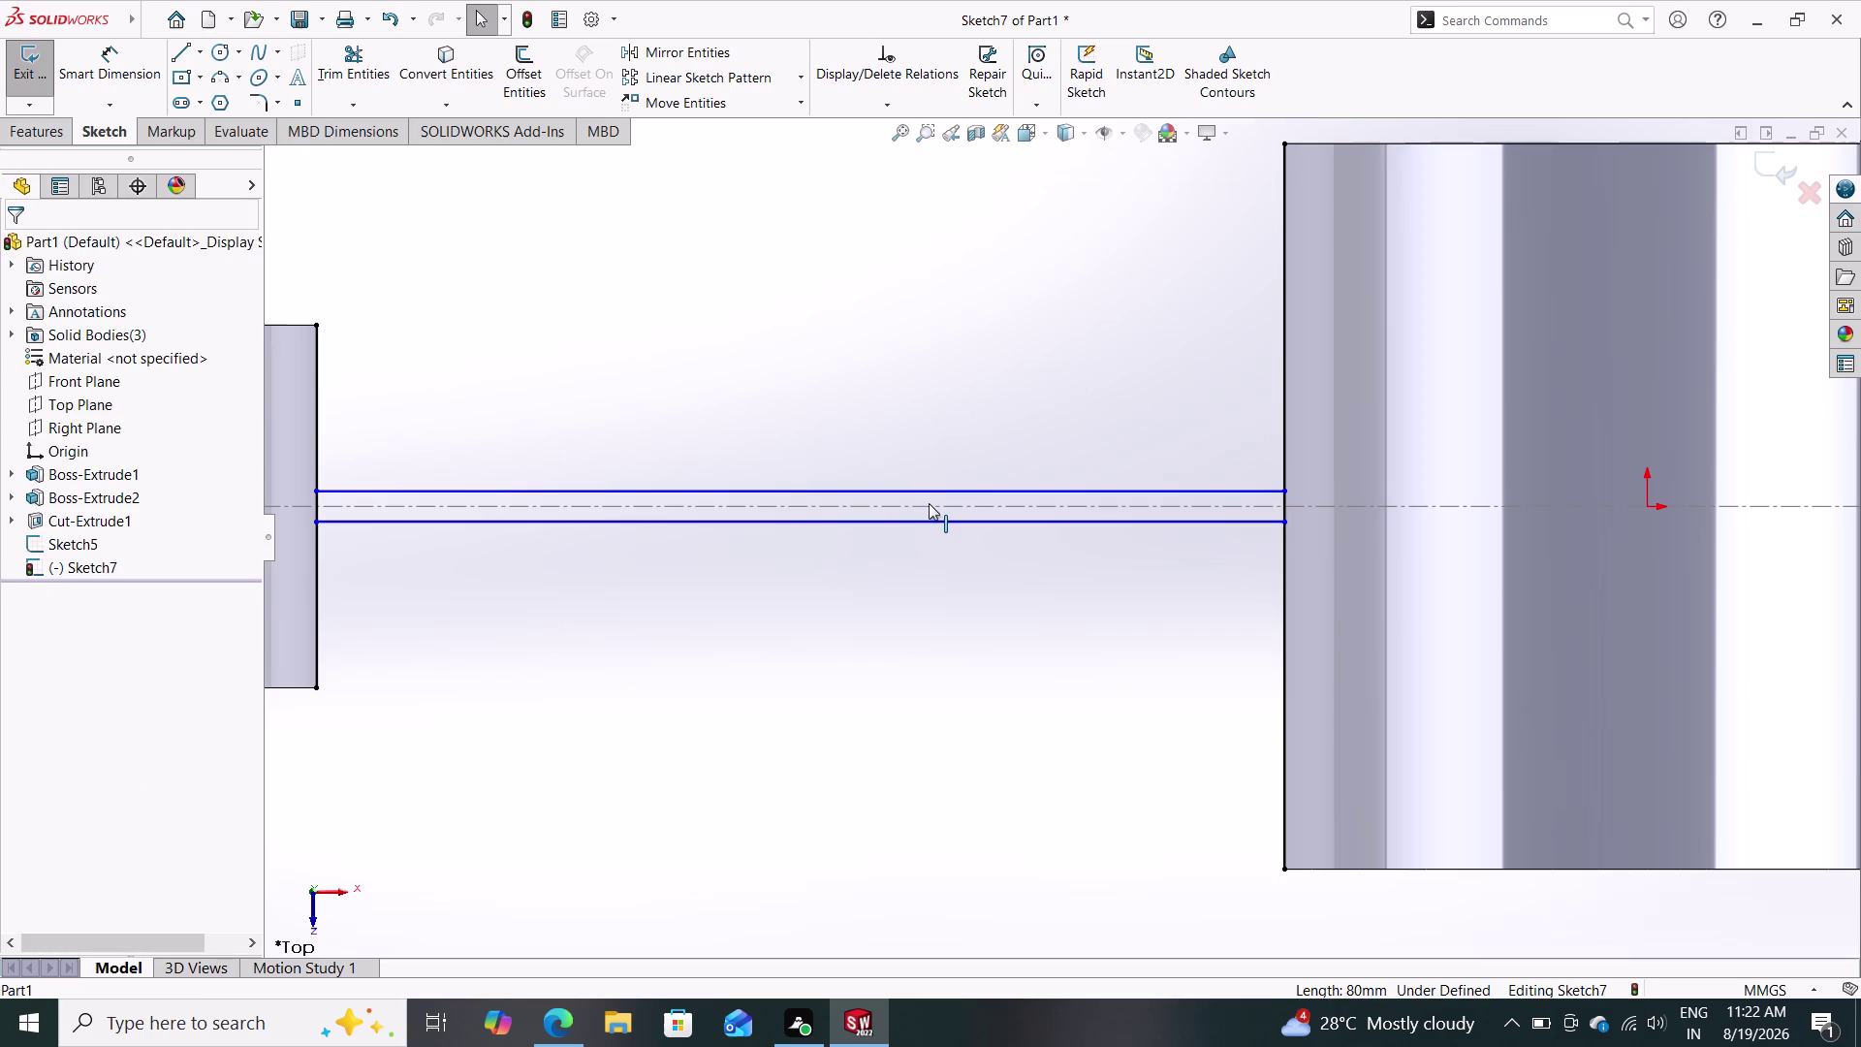
scroll(up, 3)
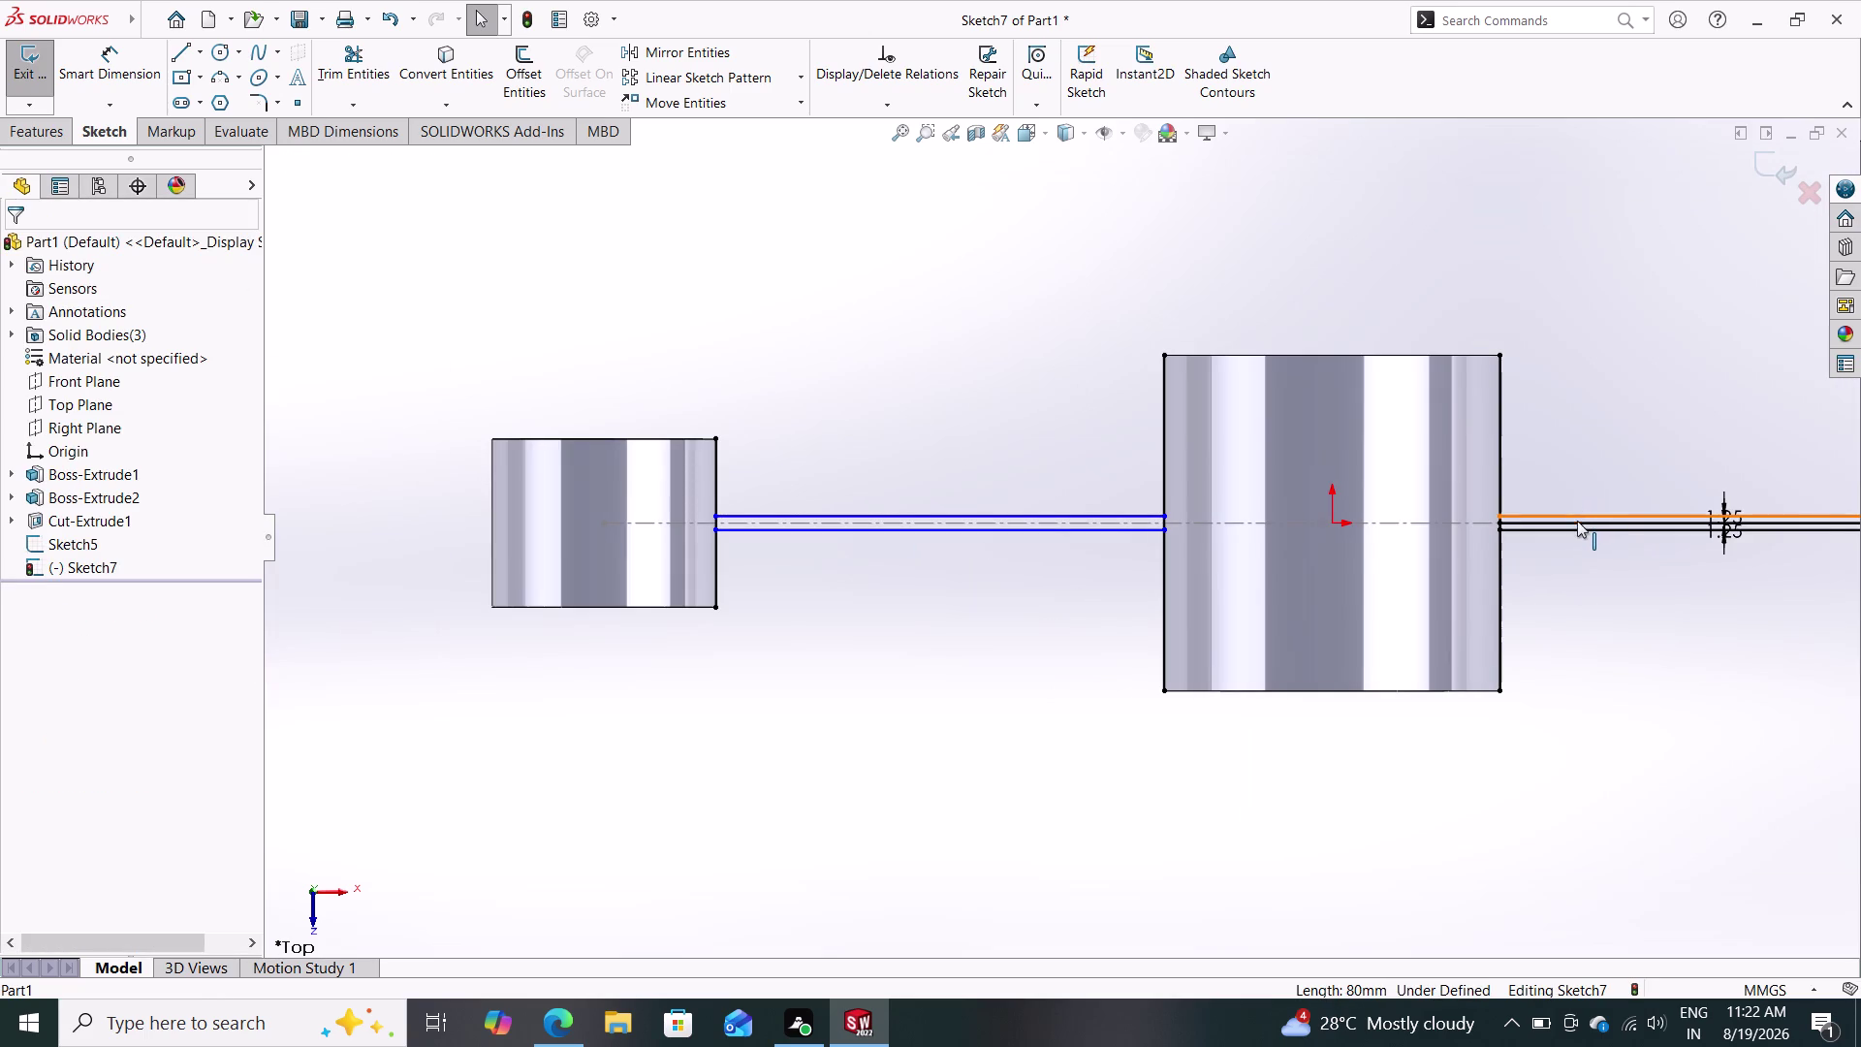
click(1576, 521)
key(Delete)
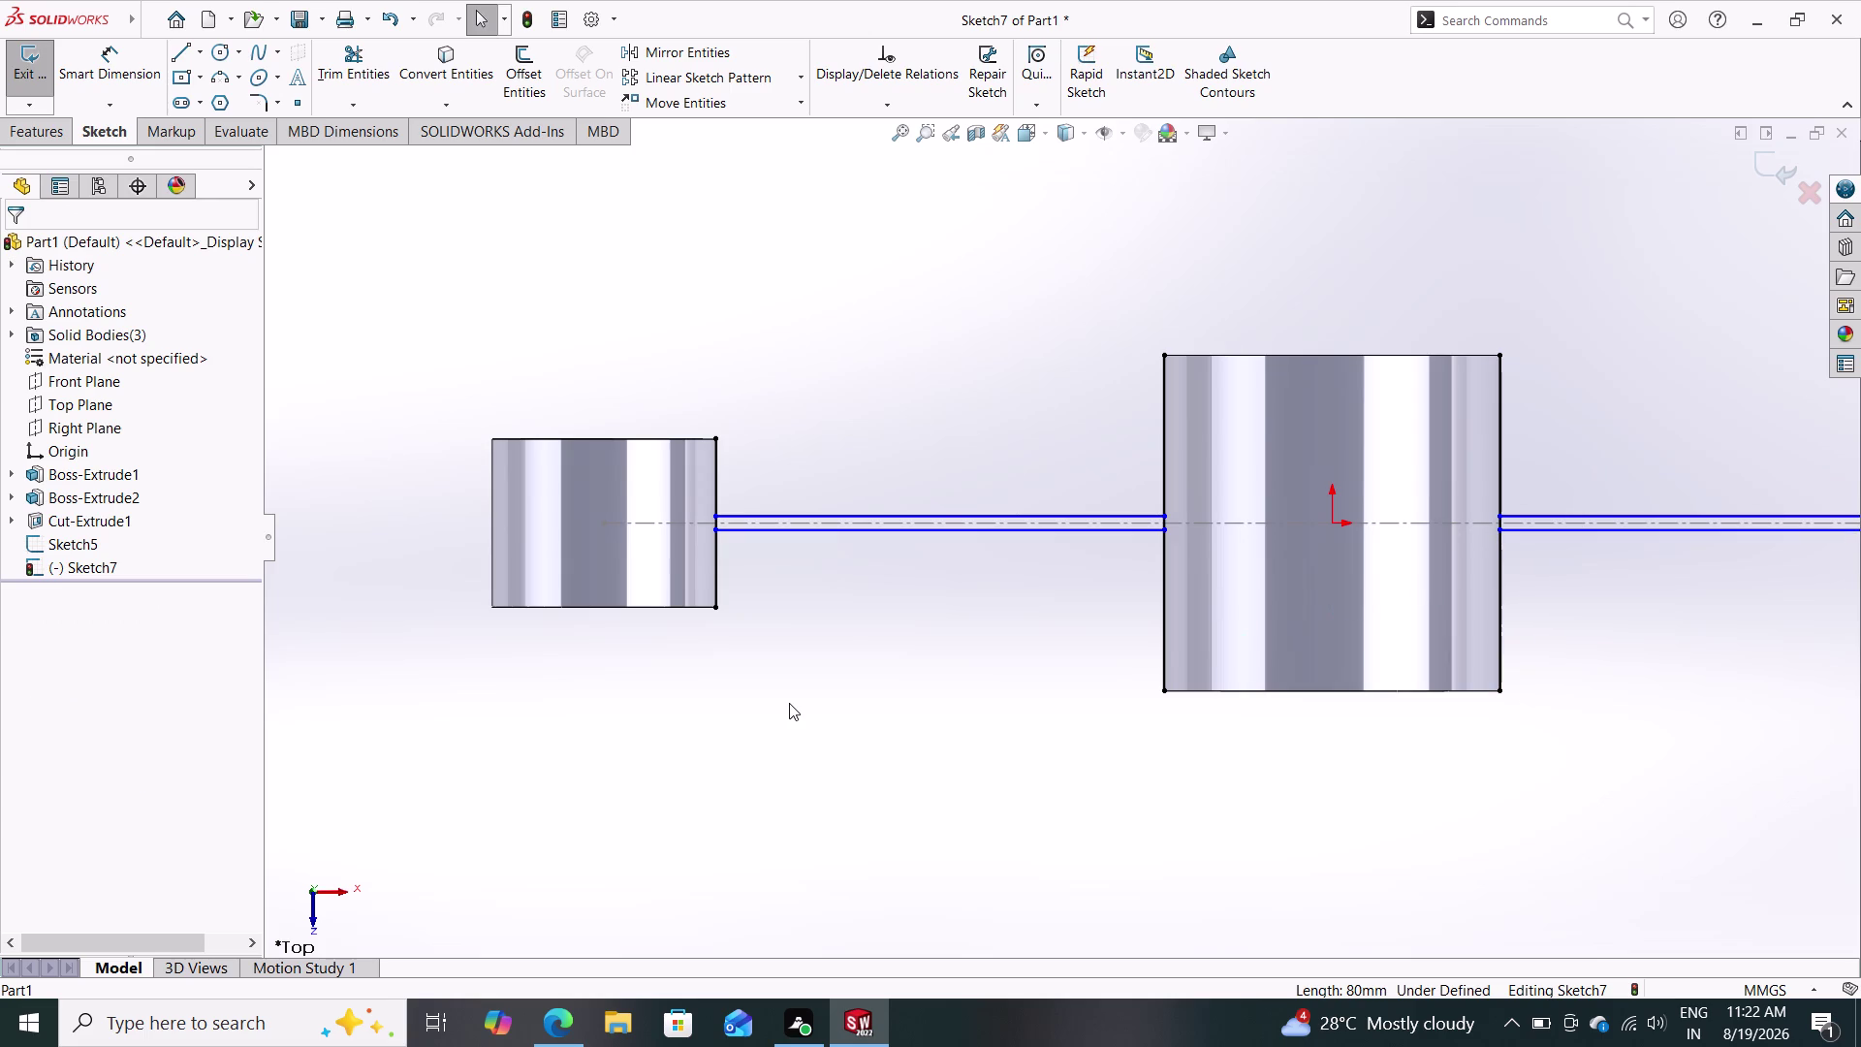
click(356, 70)
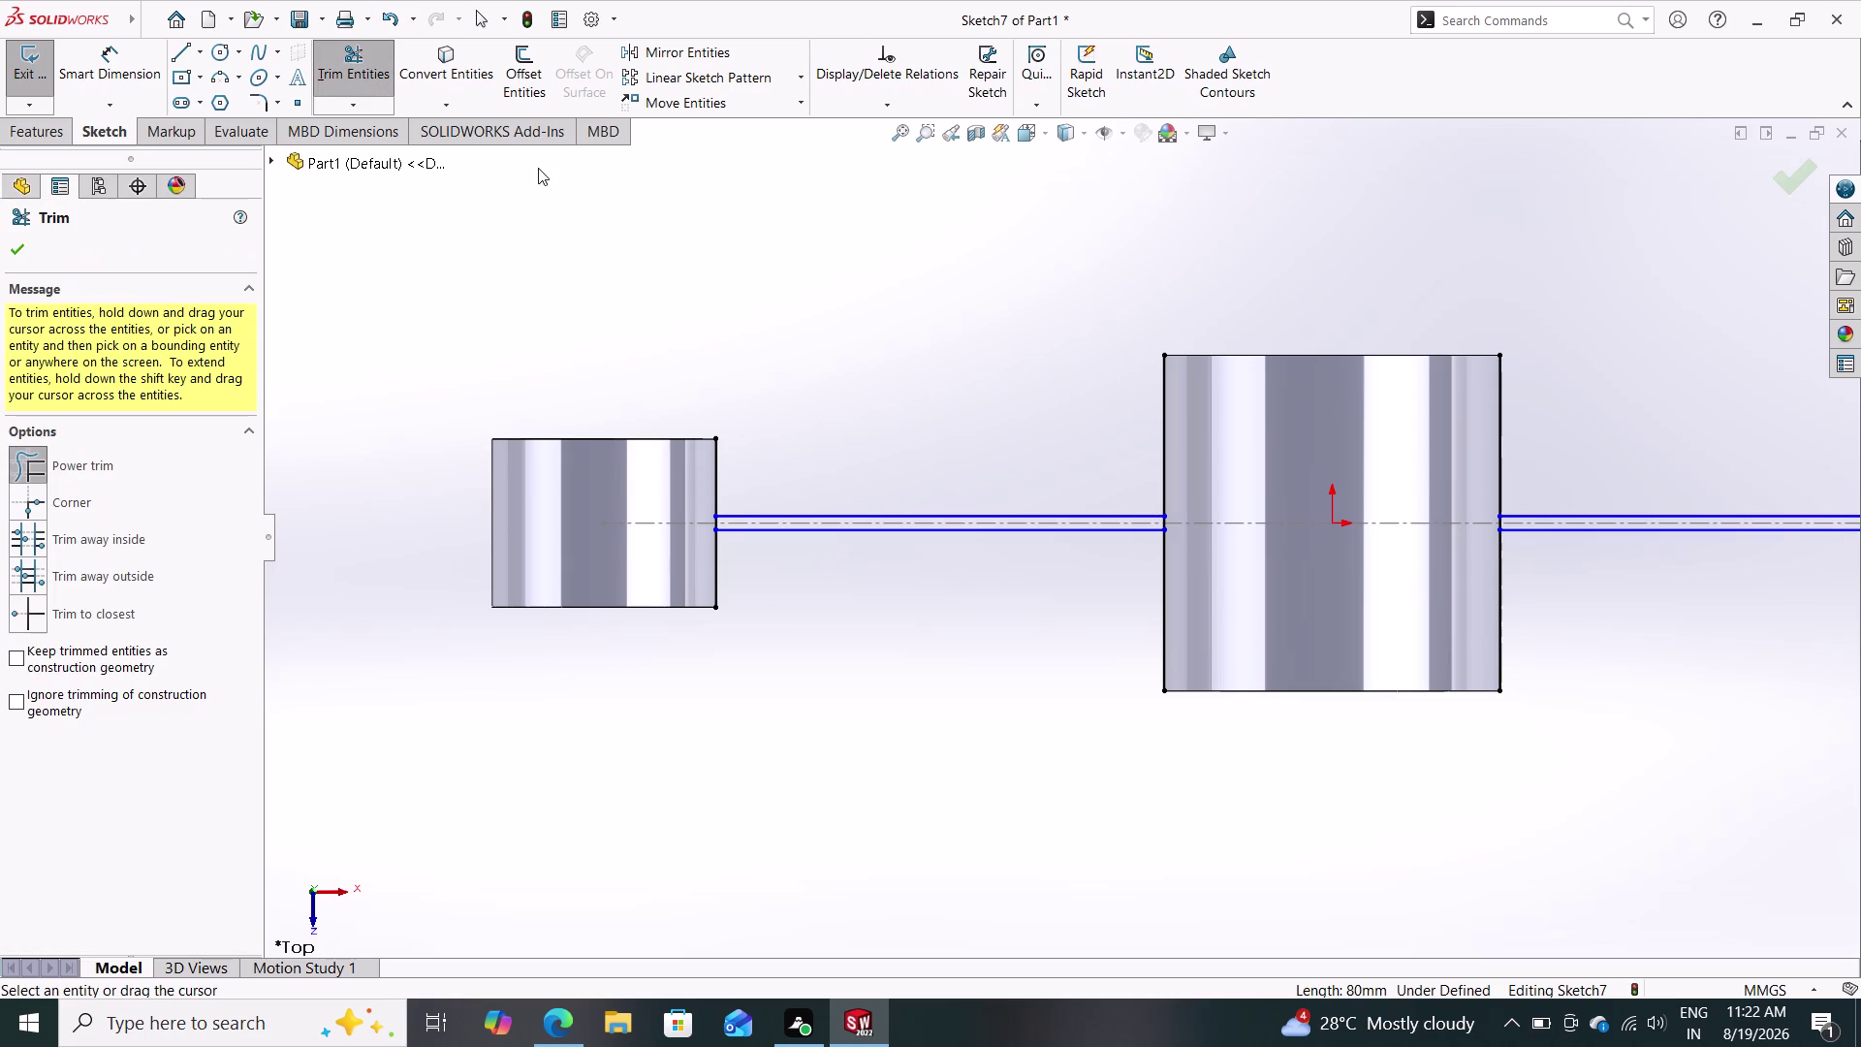
Power-trim excess segments at the left ring and middle ring edges.
drag(789, 462, 707, 470)
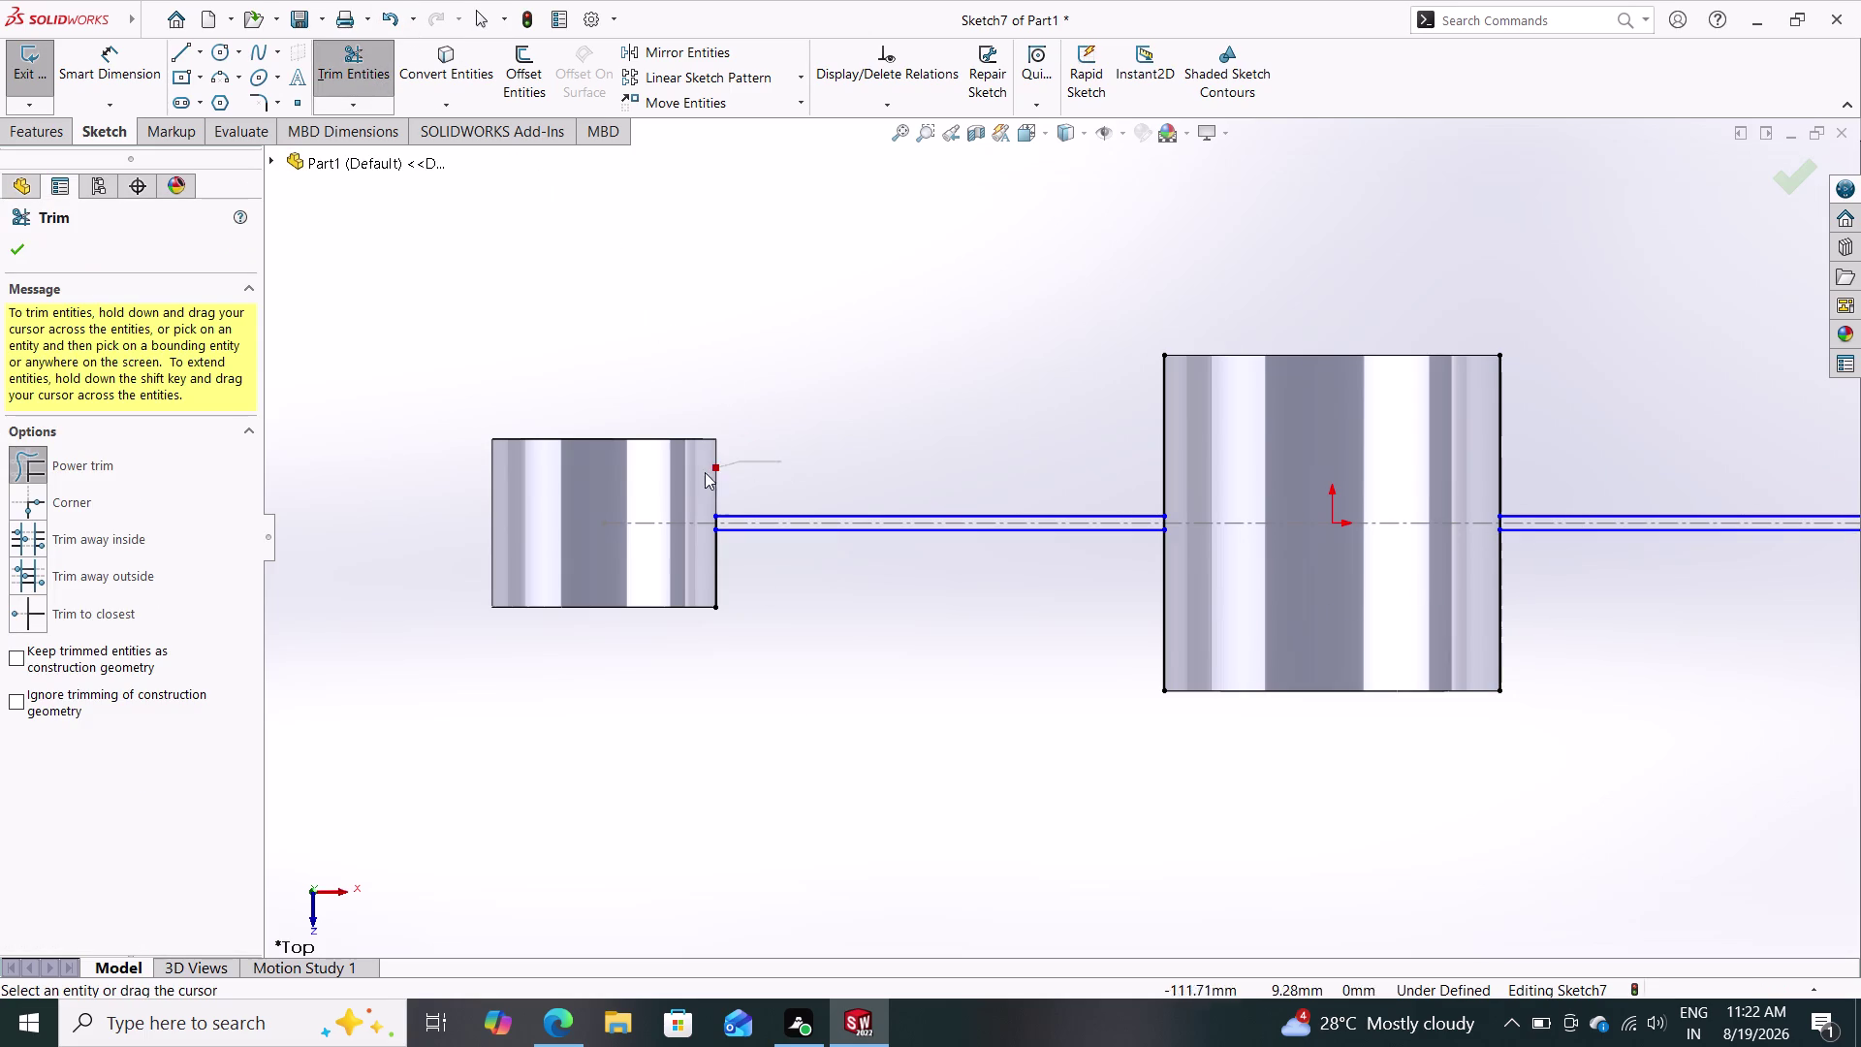
drag(706, 470, 698, 474)
drag(780, 576, 662, 568)
drag(1079, 604, 1192, 580)
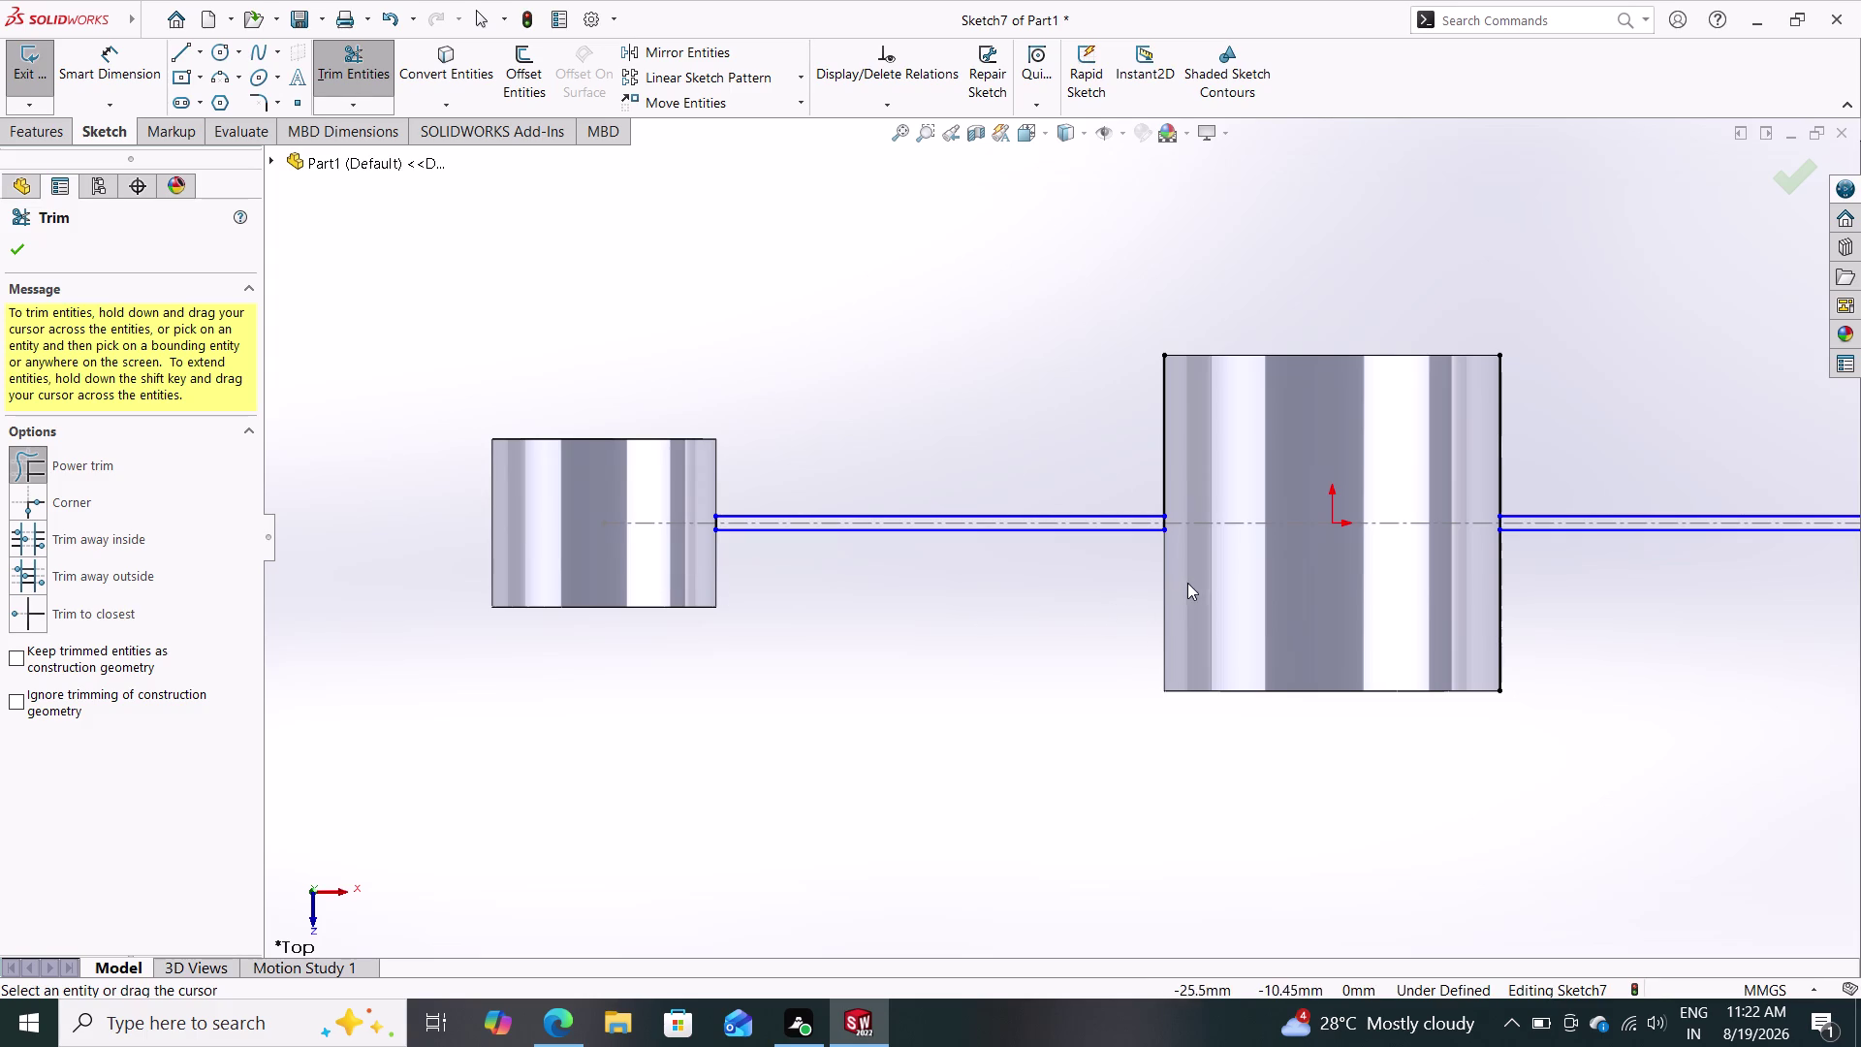
drag(1079, 412, 1191, 421)
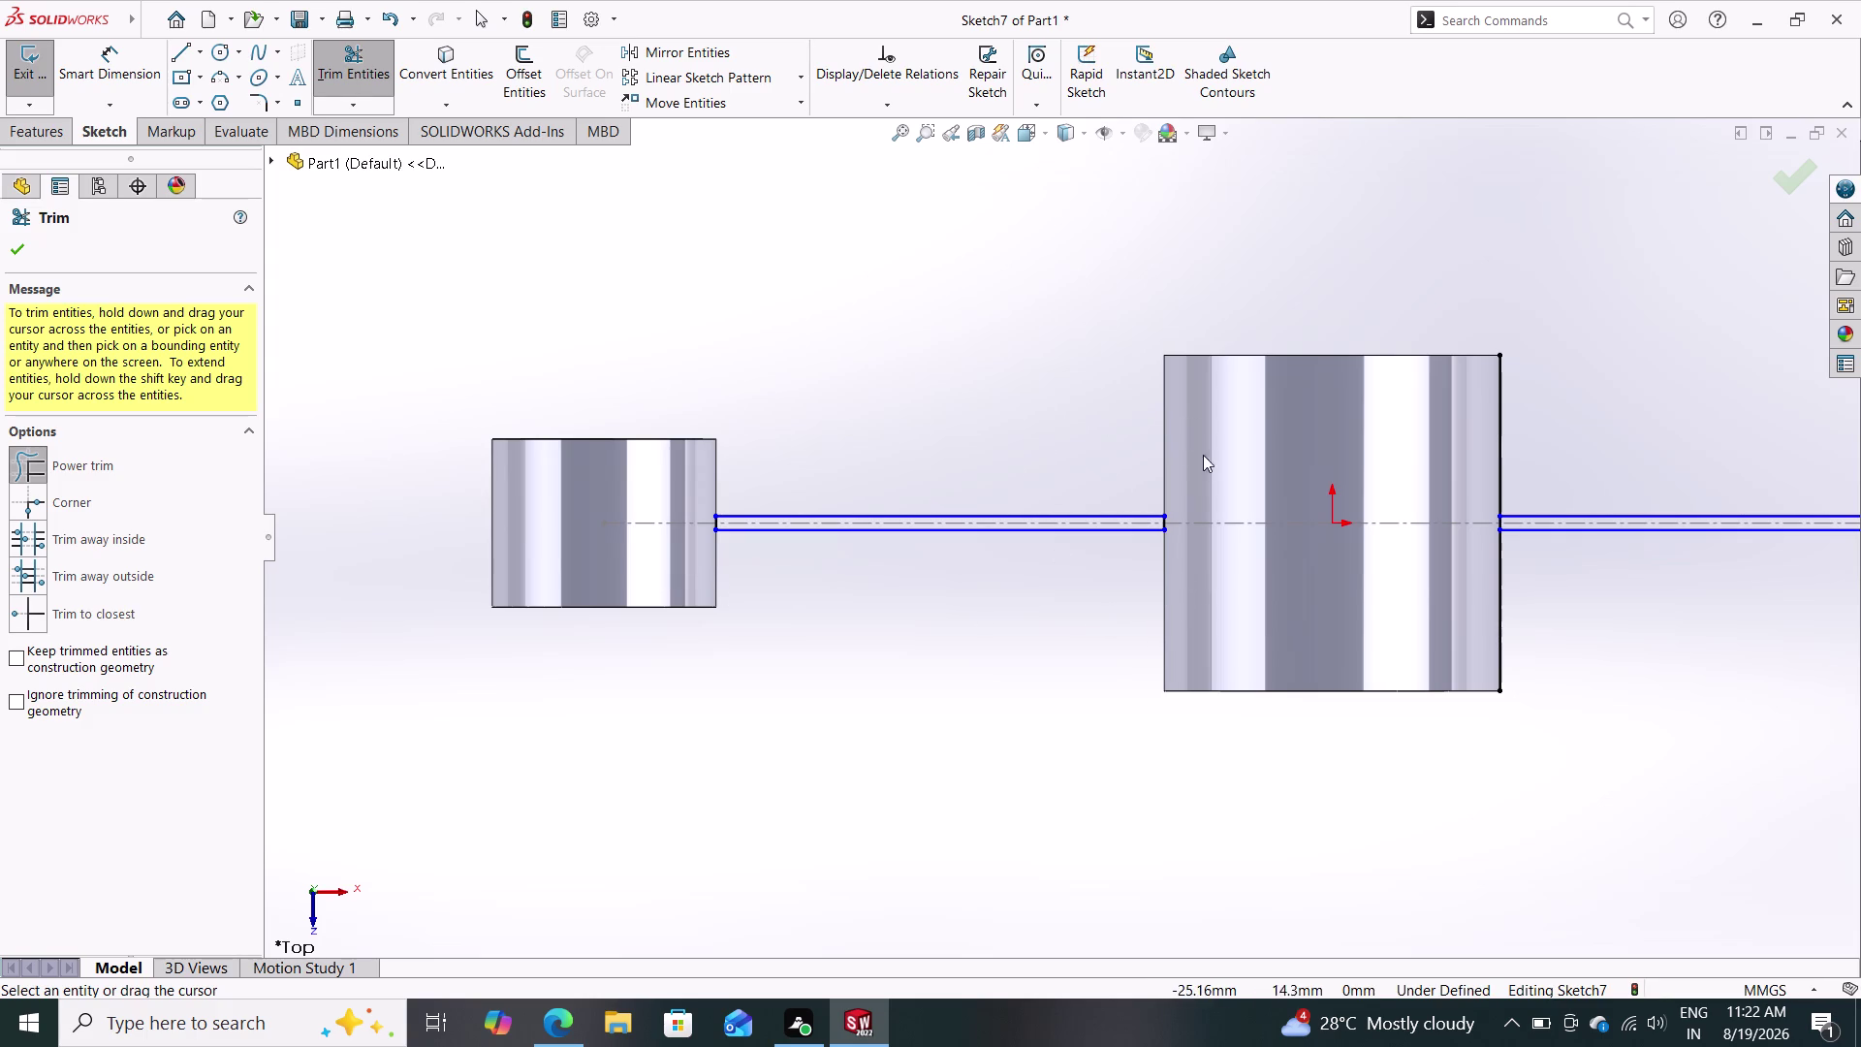
drag(1600, 415, 1479, 461)
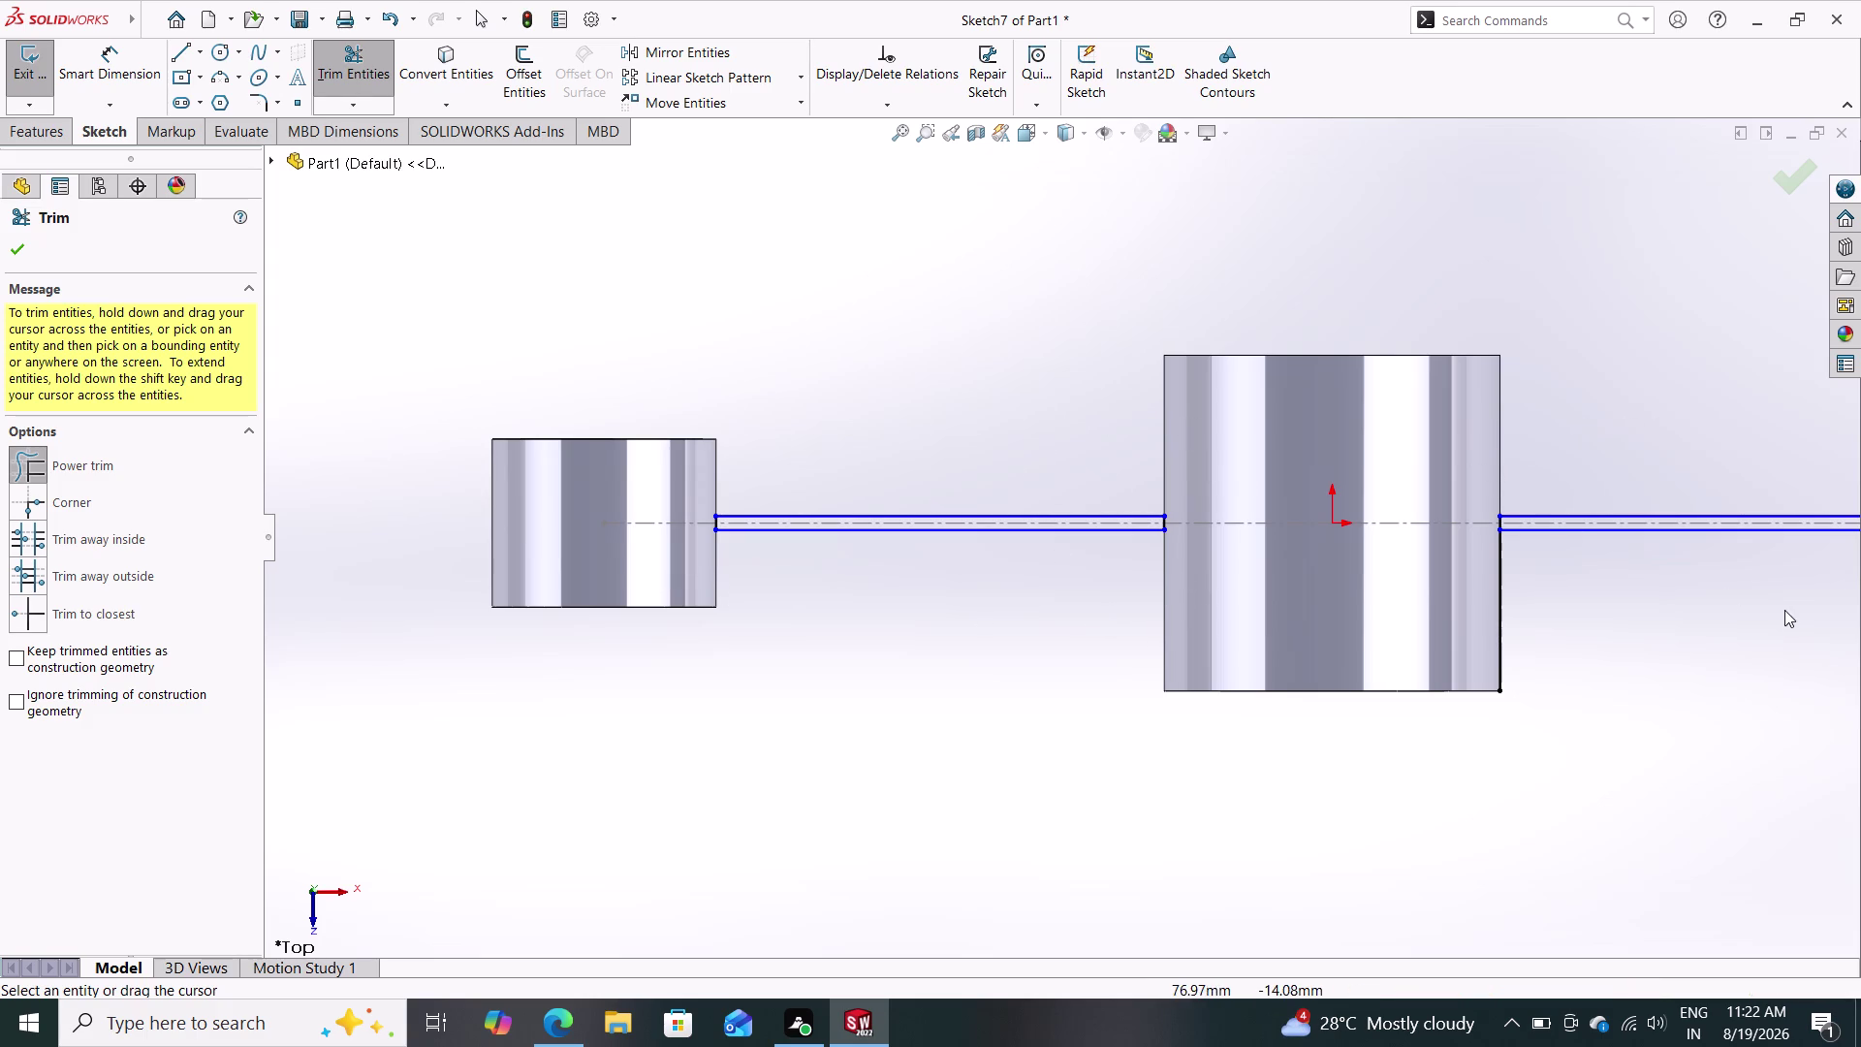
drag(1632, 642, 1413, 614)
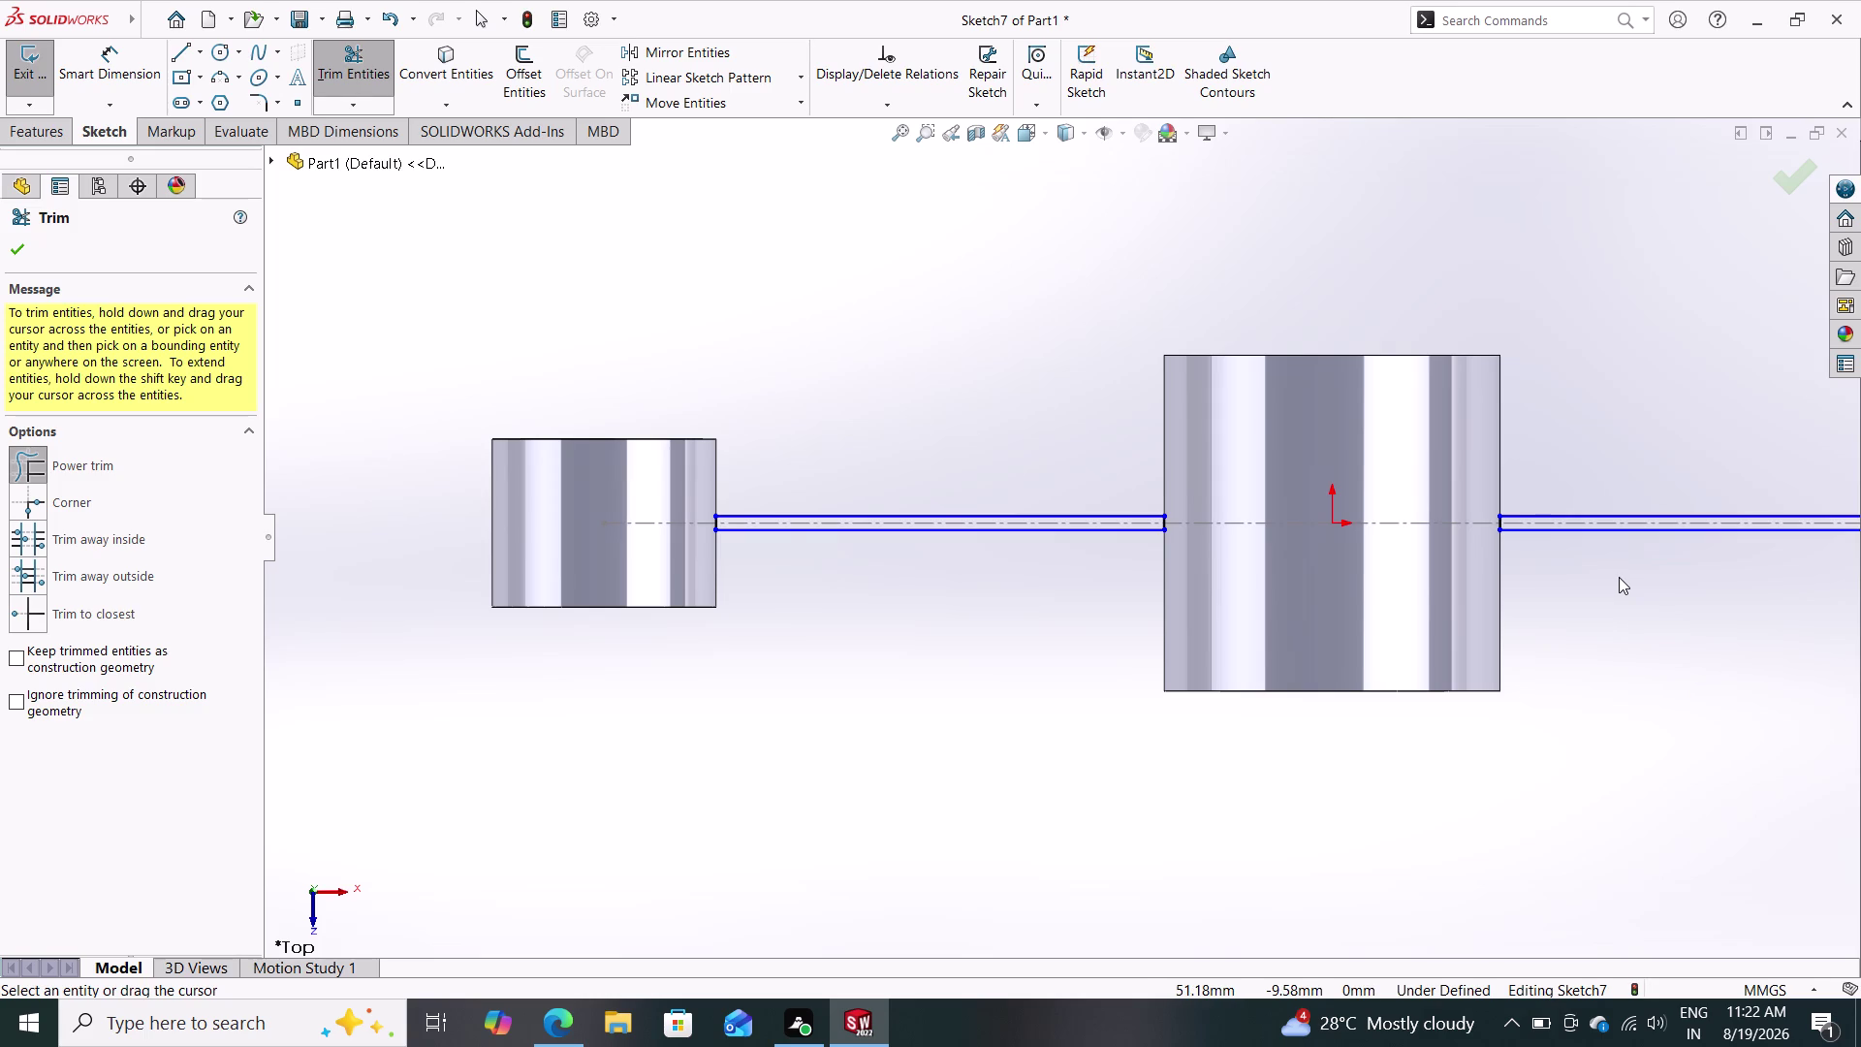
Trim the remaining excess segments at the right ring edge.
scroll(up, 3)
scroll(down, 3)
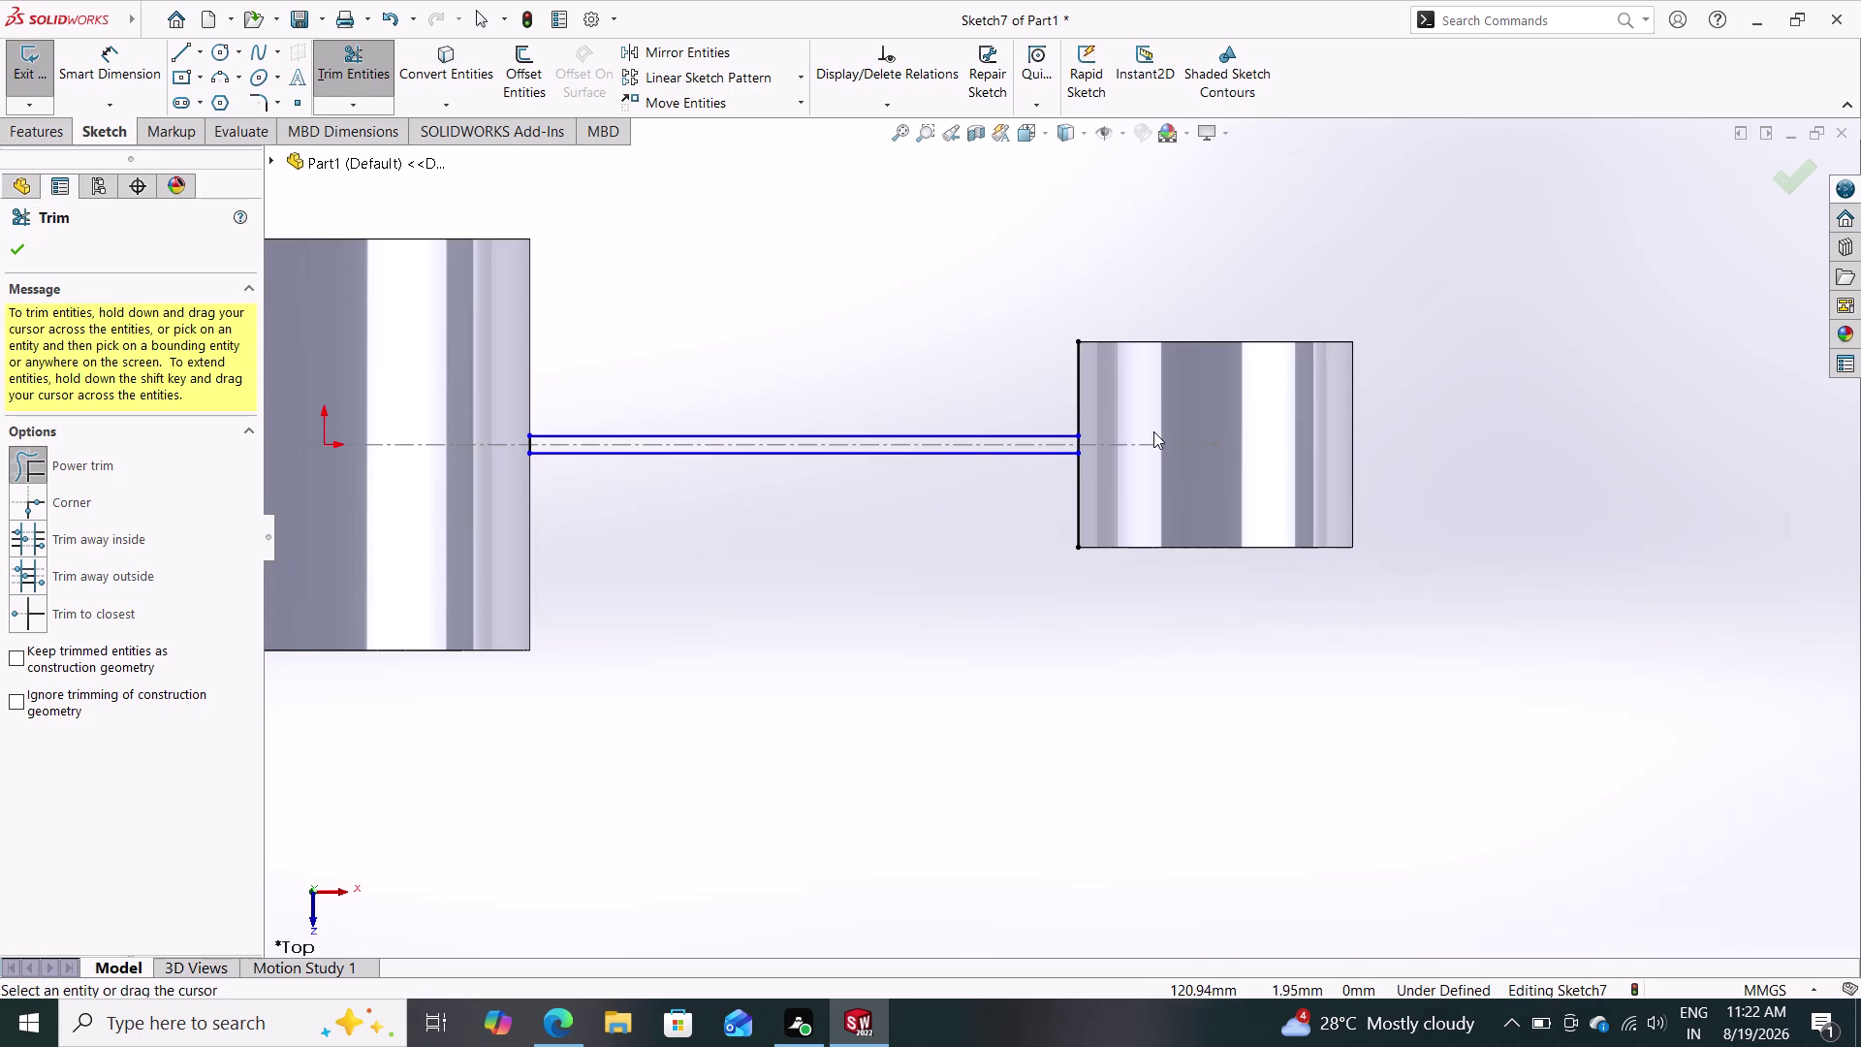
drag(1153, 398, 1026, 368)
drag(1167, 488, 1025, 512)
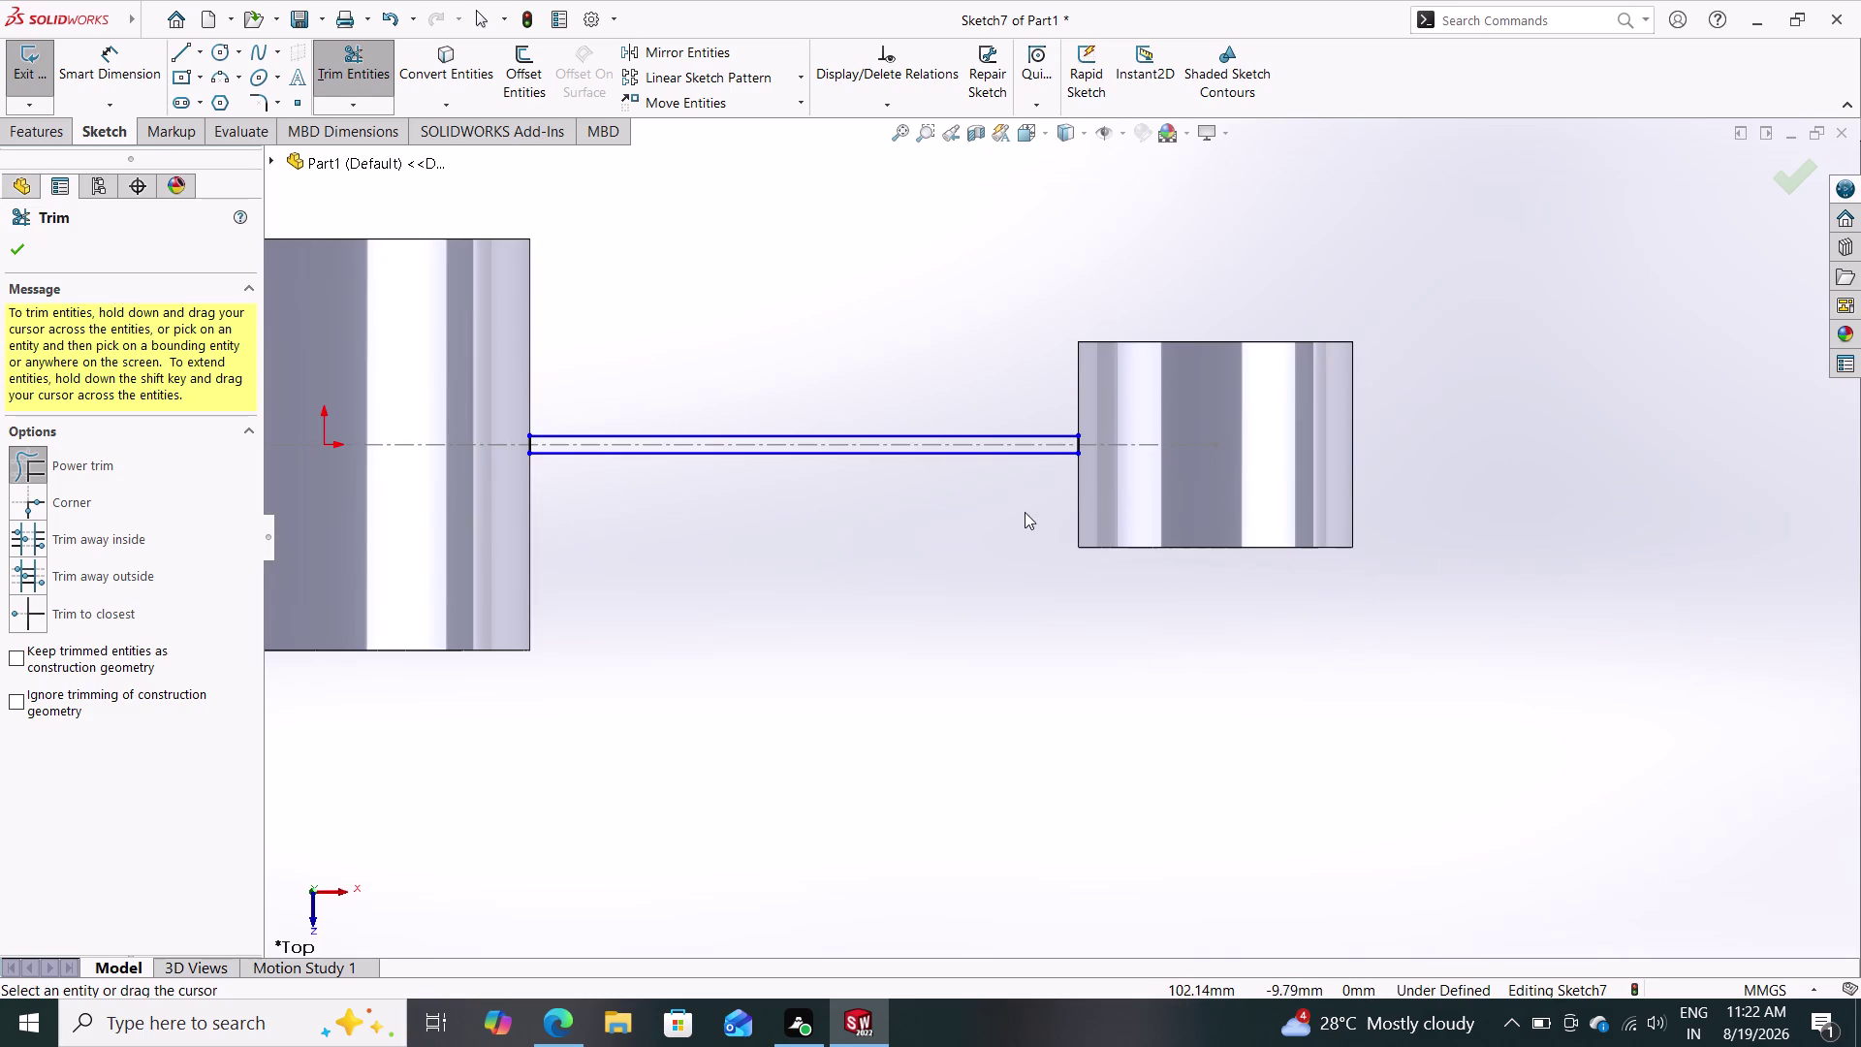
scroll(up, 3)
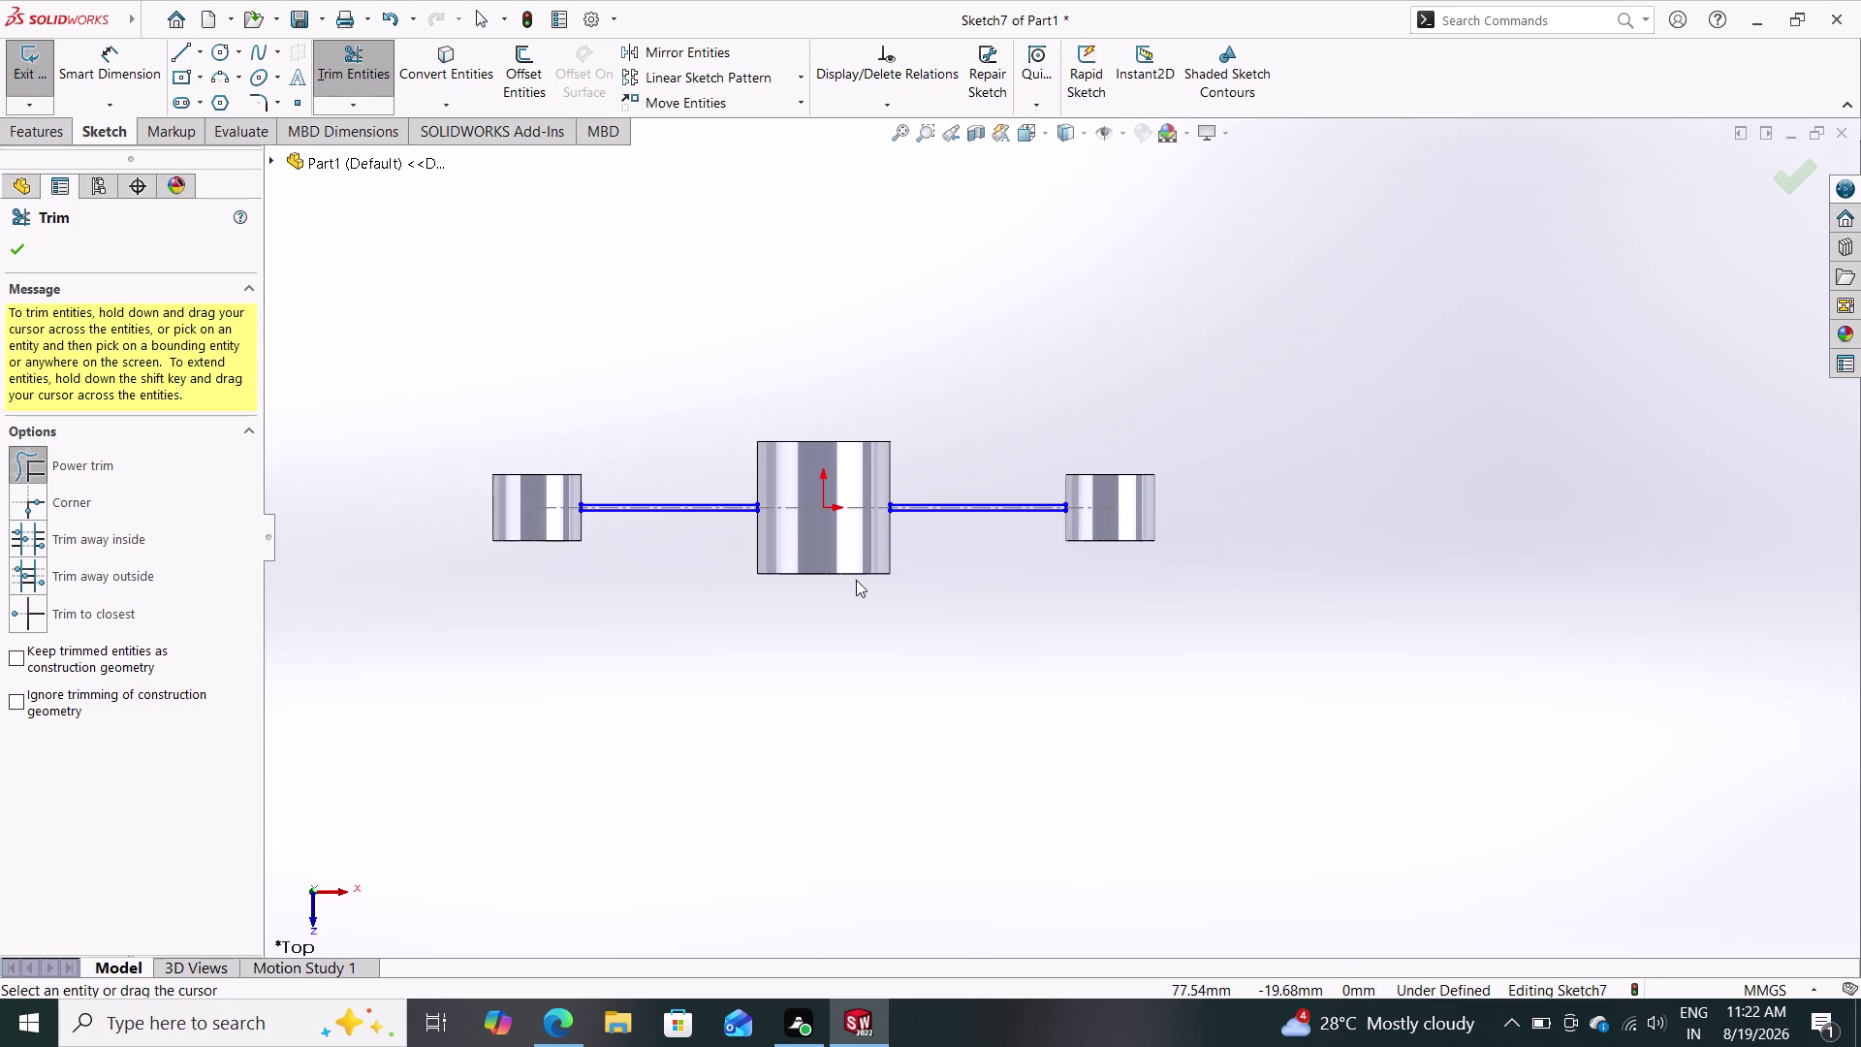
scroll(down, 3)
Close the Trim PropertyManager, leaving two closed strips linking the rings.
scroll(down, 3)
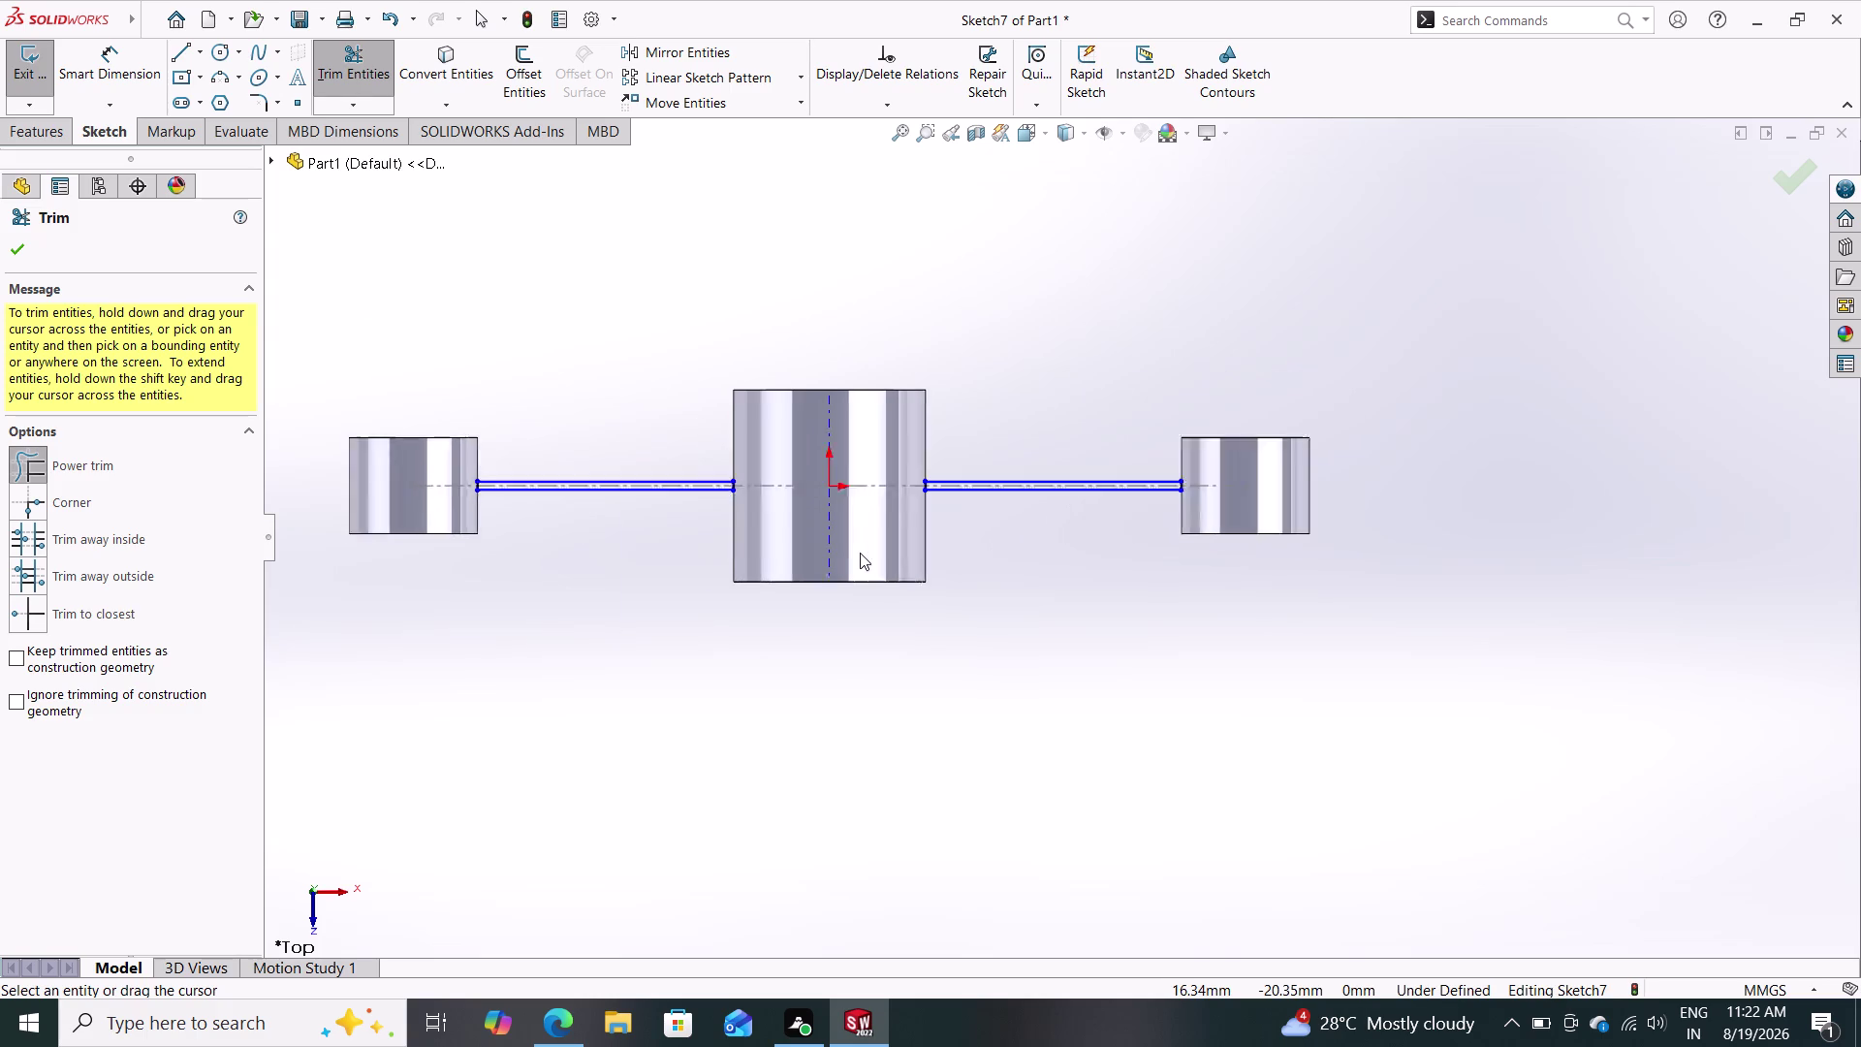
scroll(down, 3)
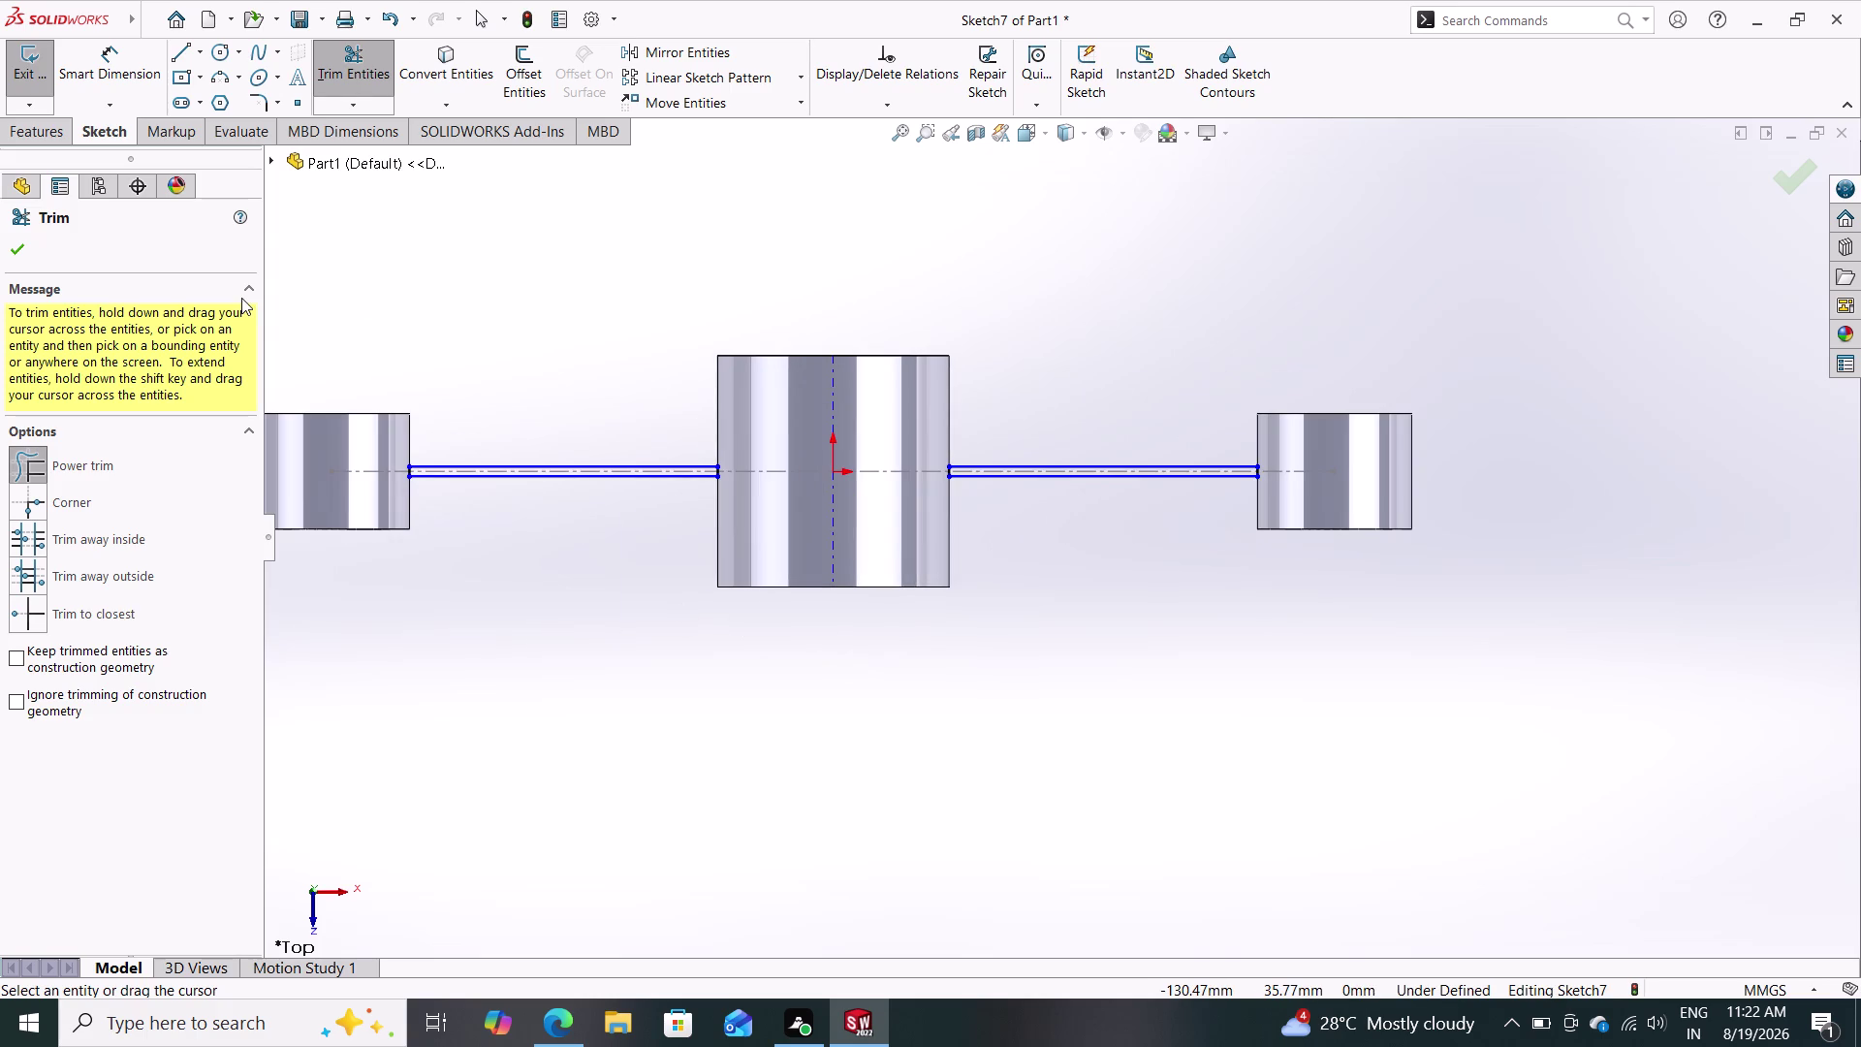
click(17, 253)
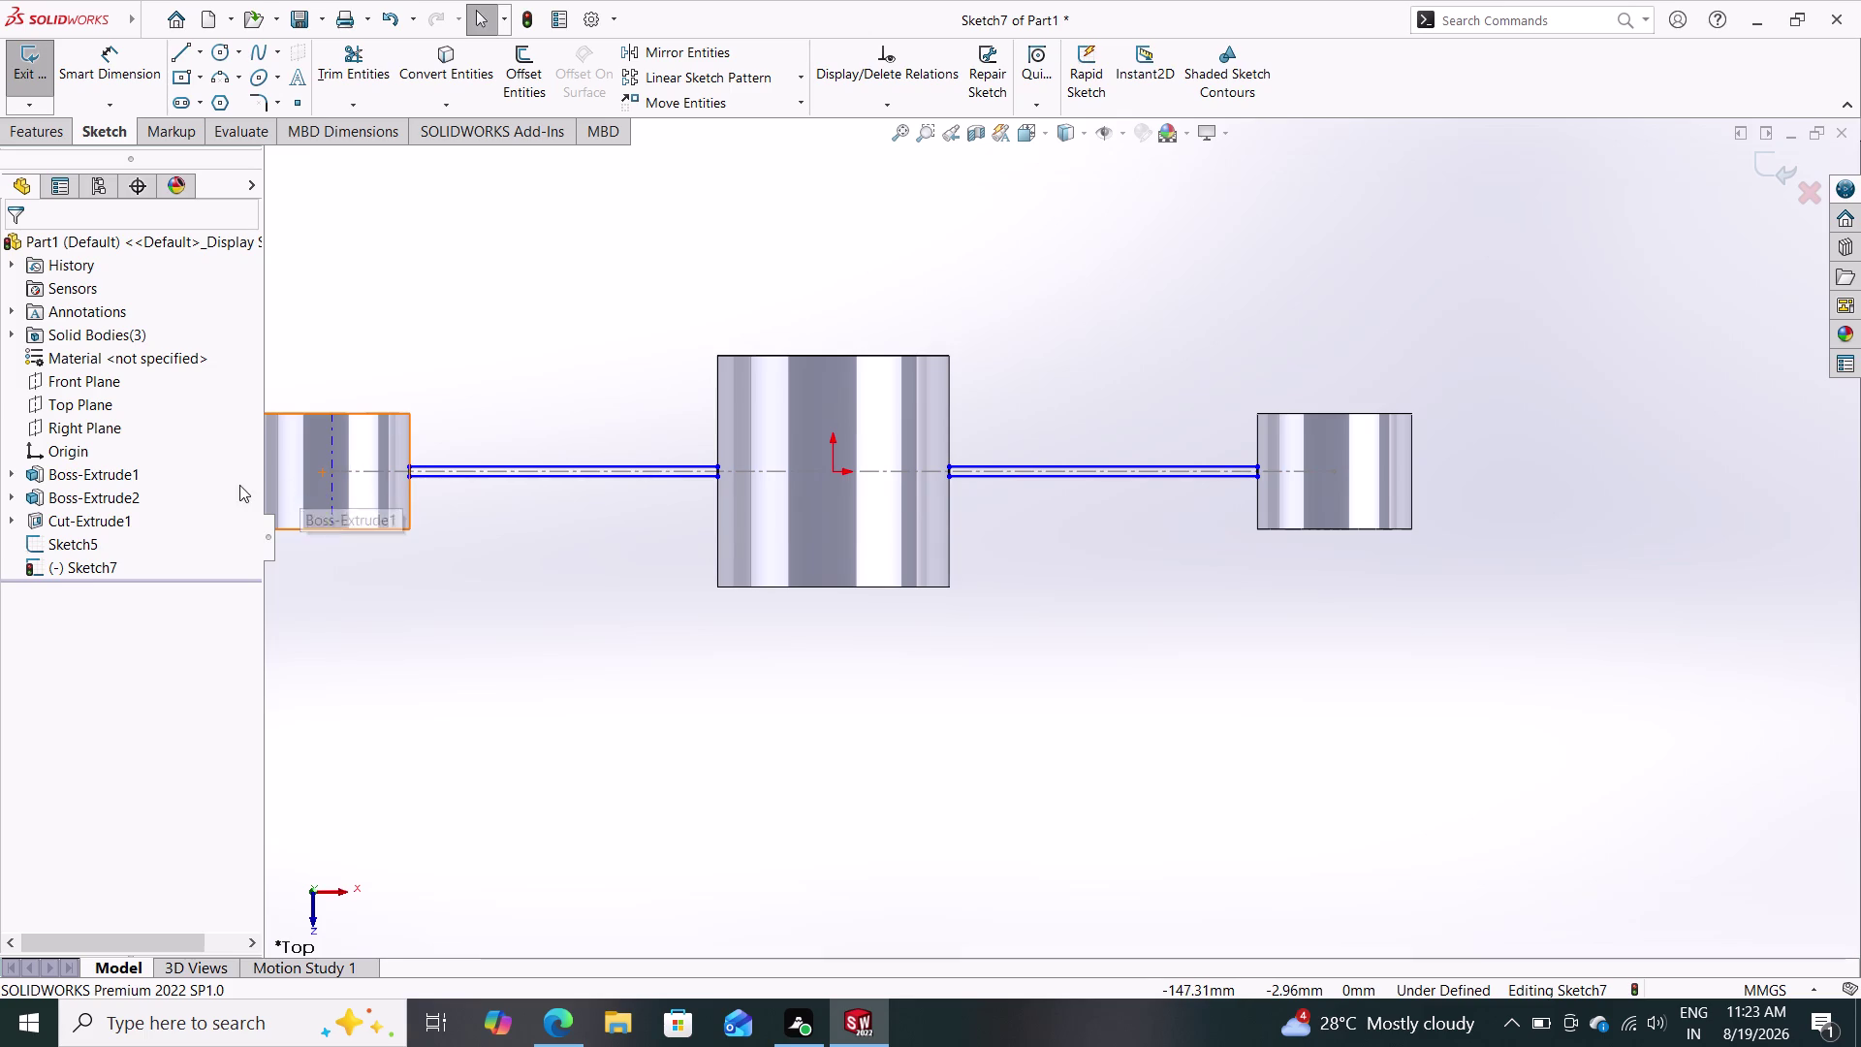
click(34, 132)
click(45, 65)
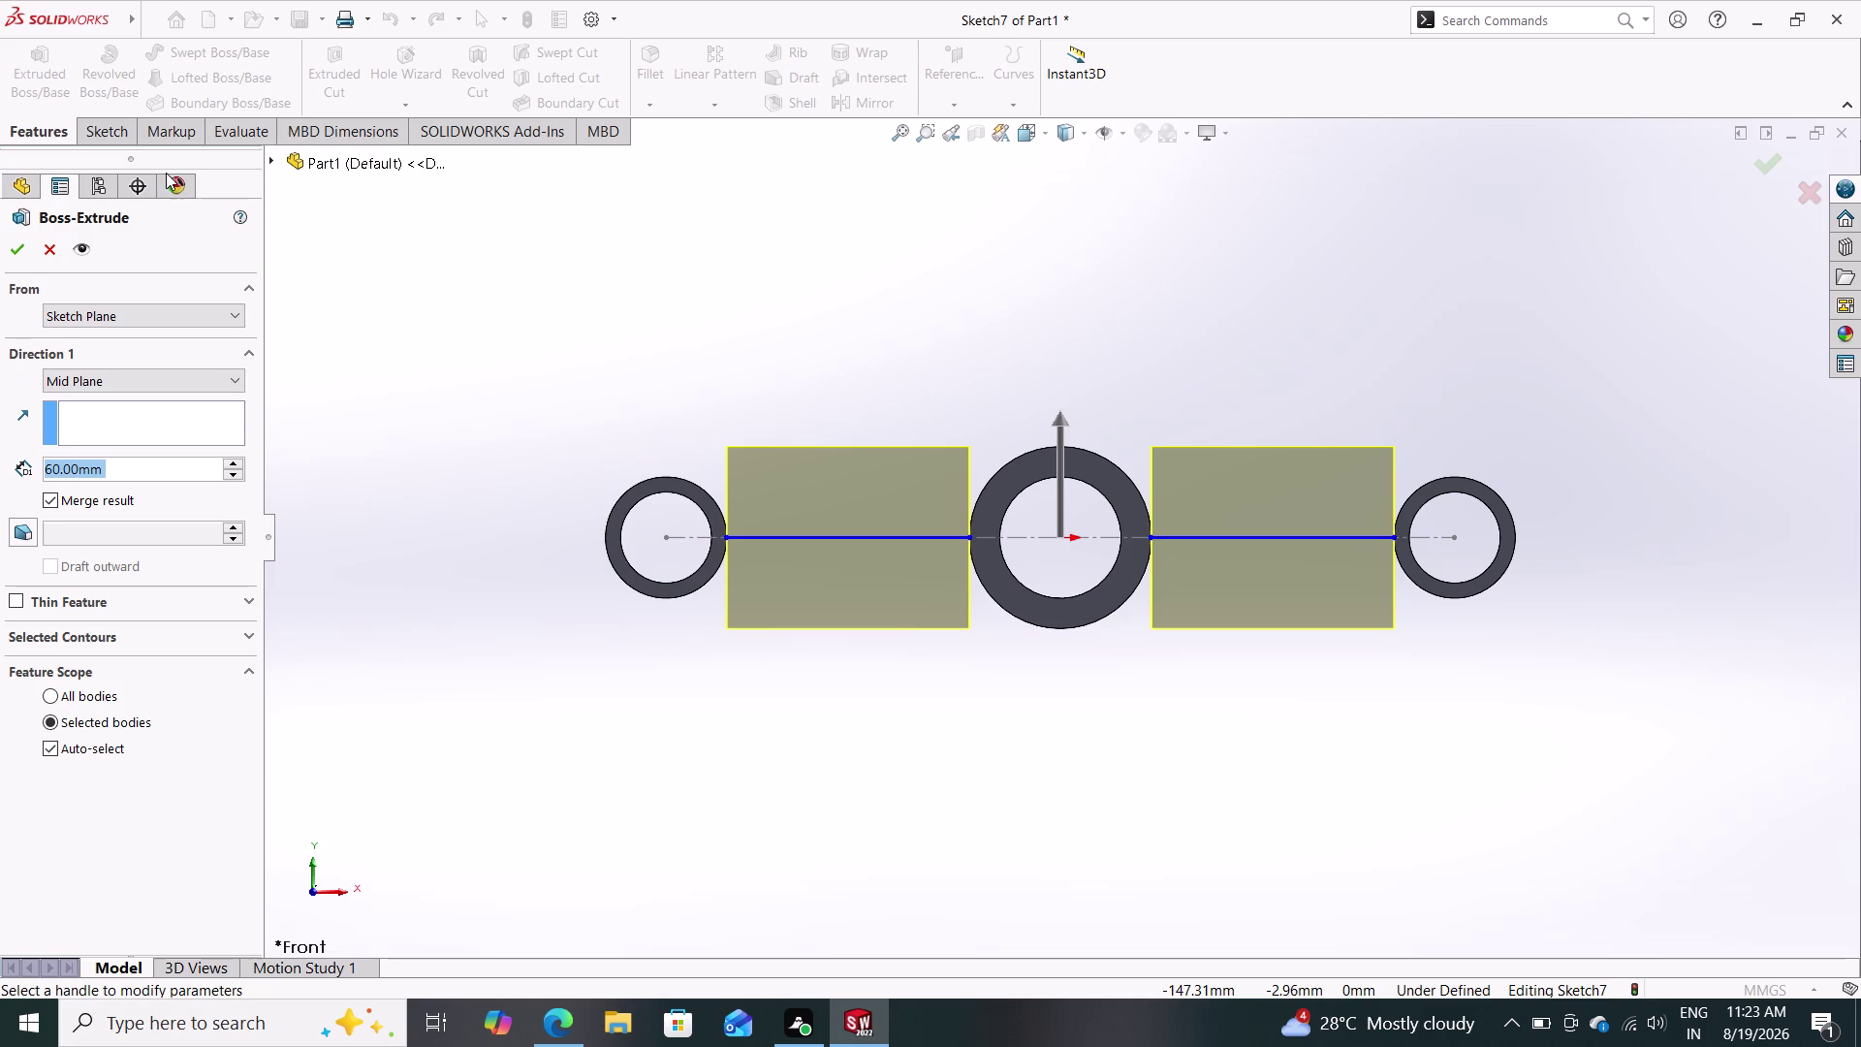
text(60)
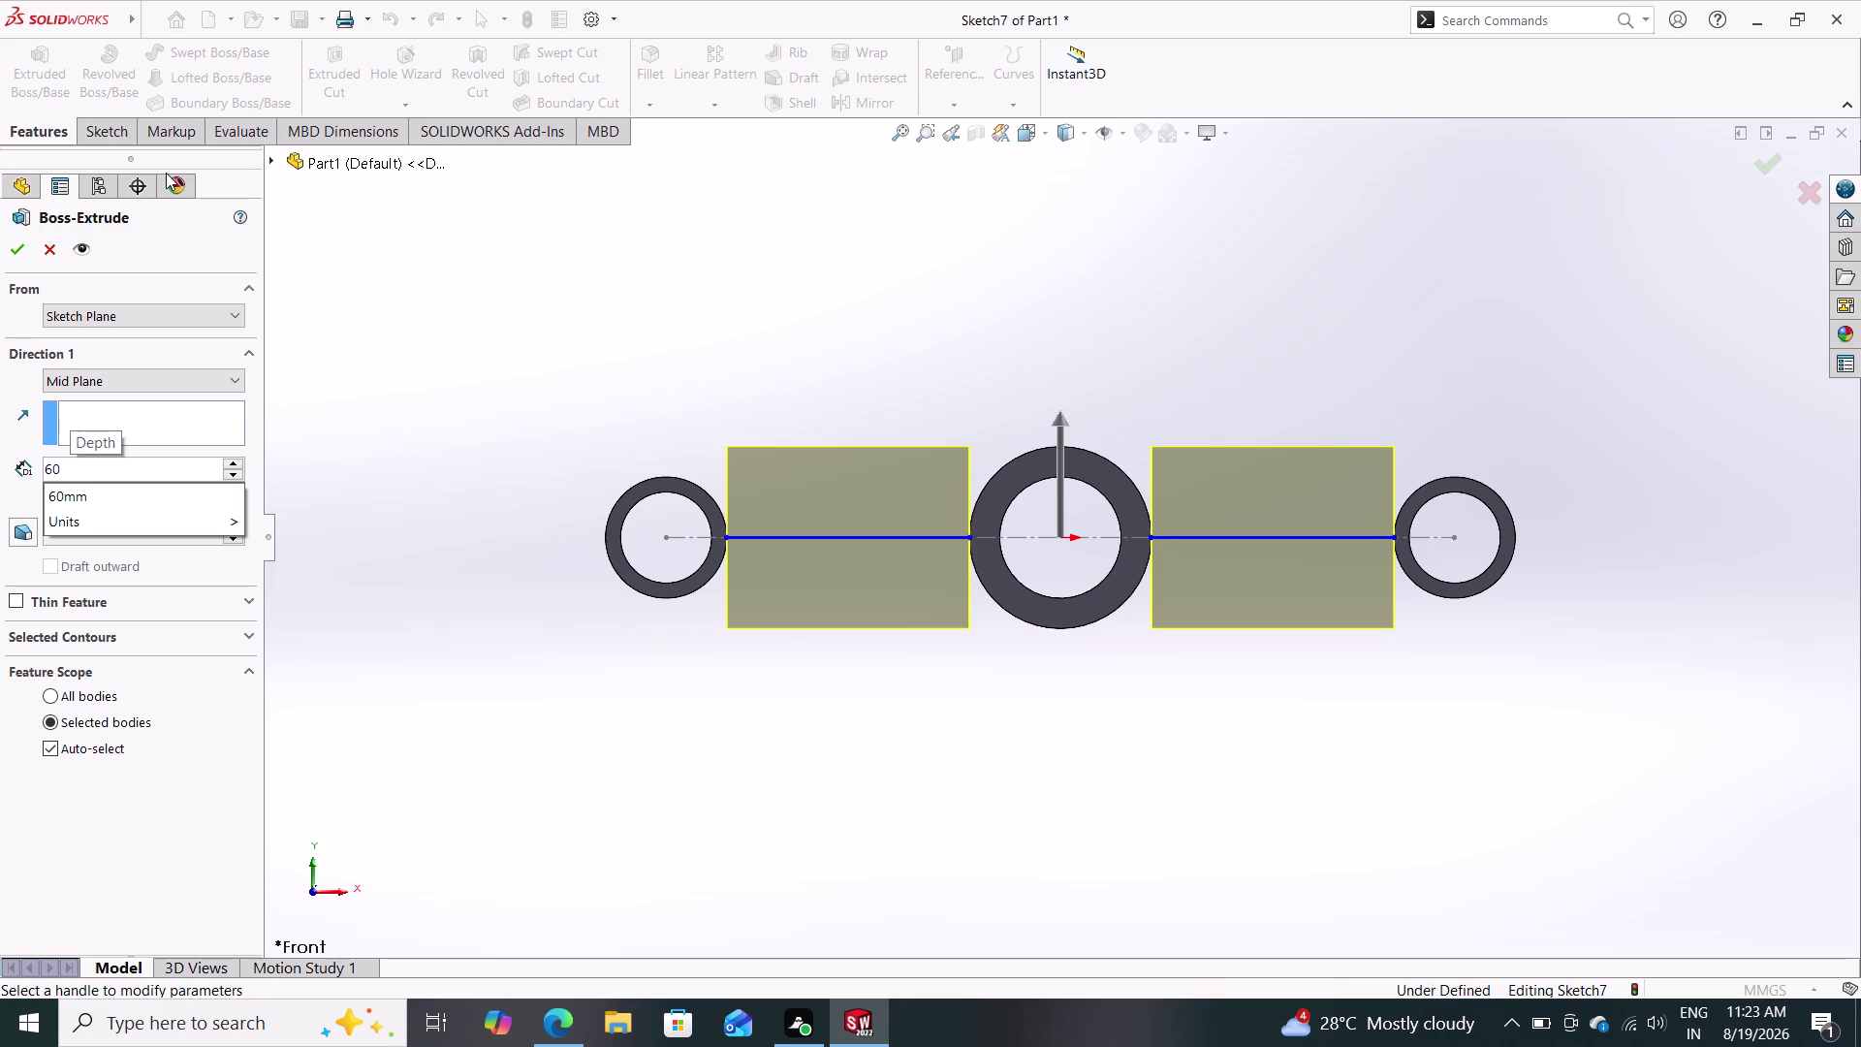
key(Return)
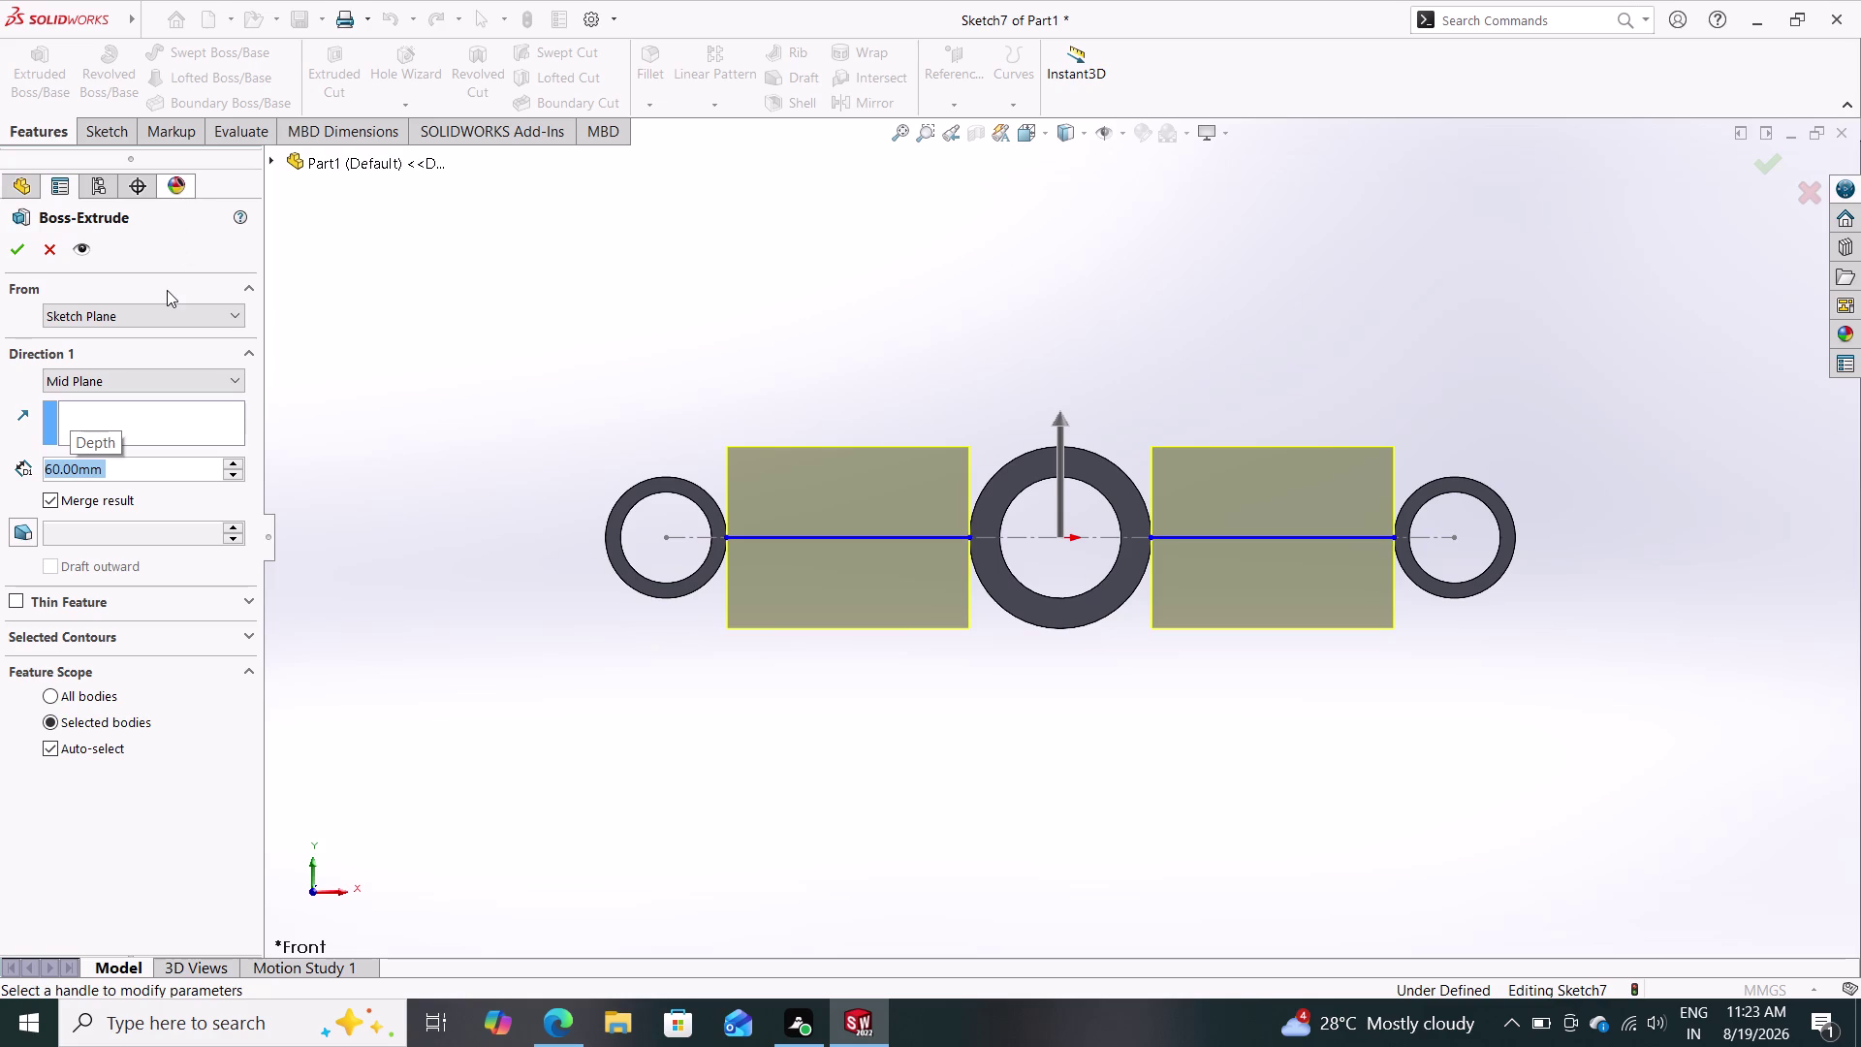
text(30)
key(Return)
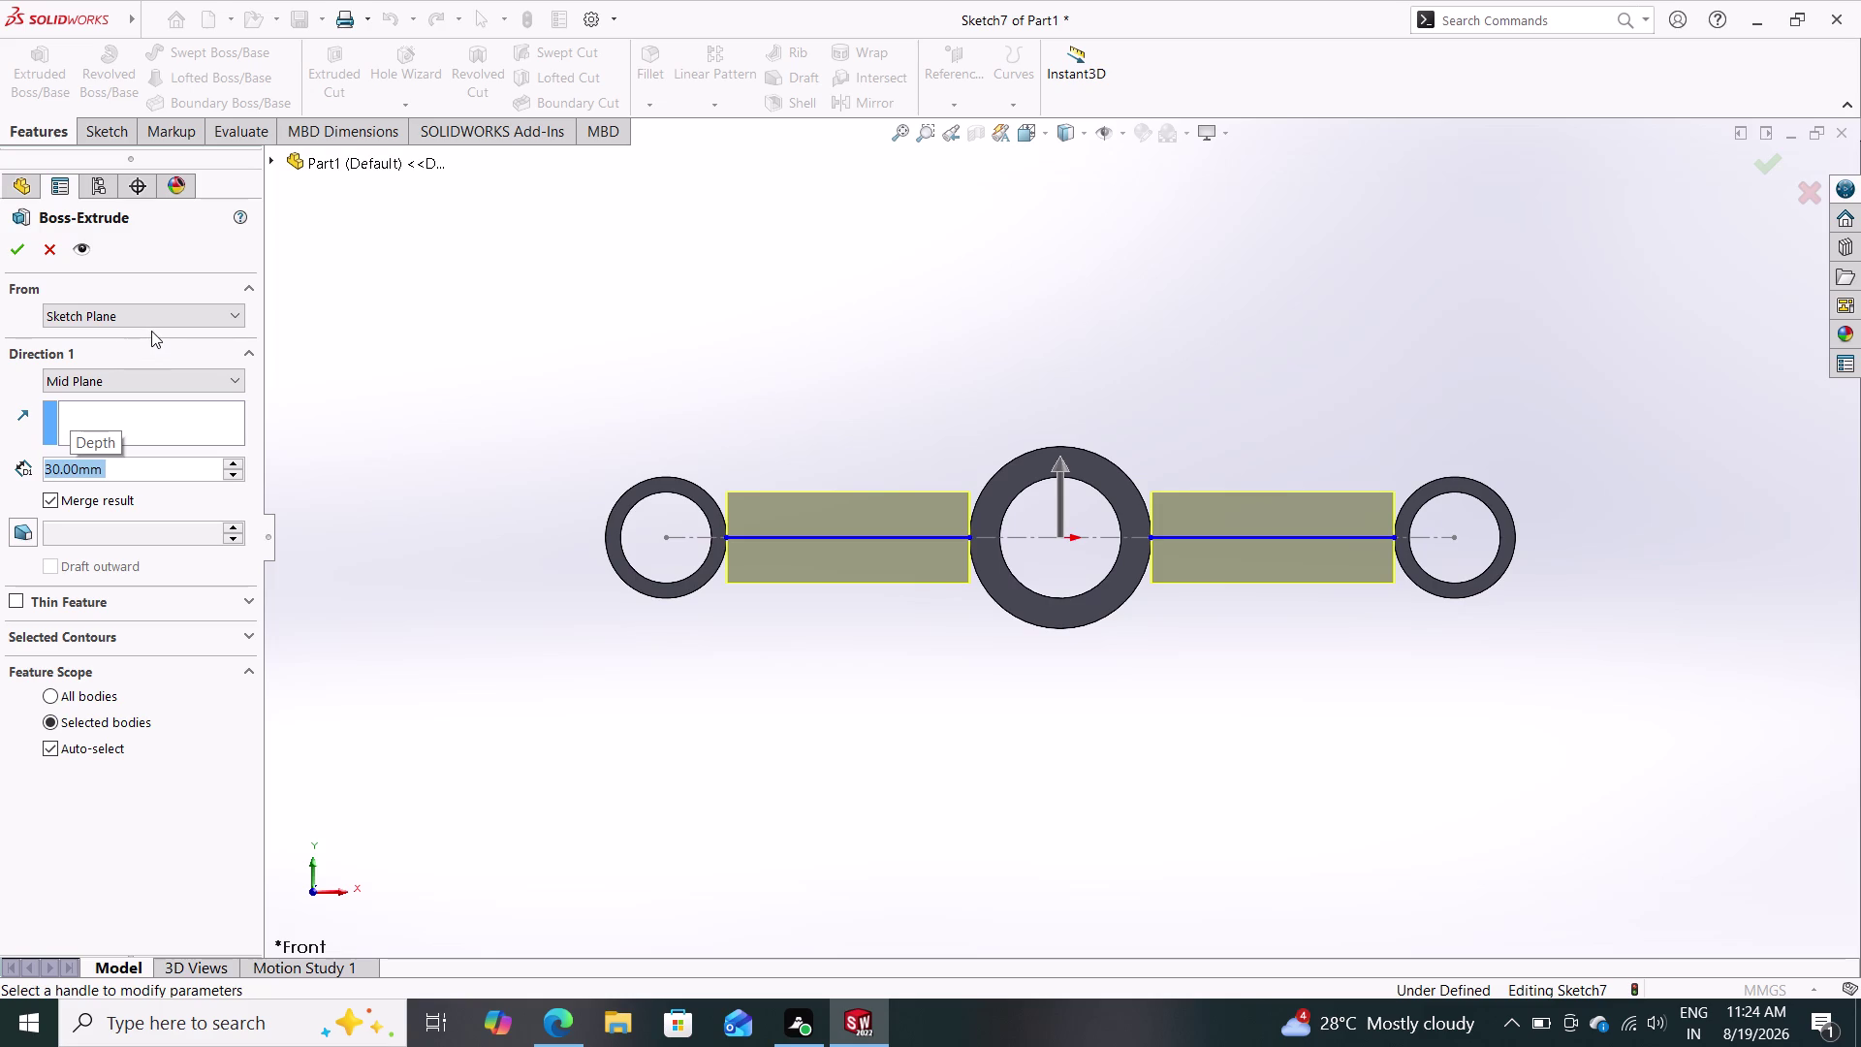
text(40)
key(Return)
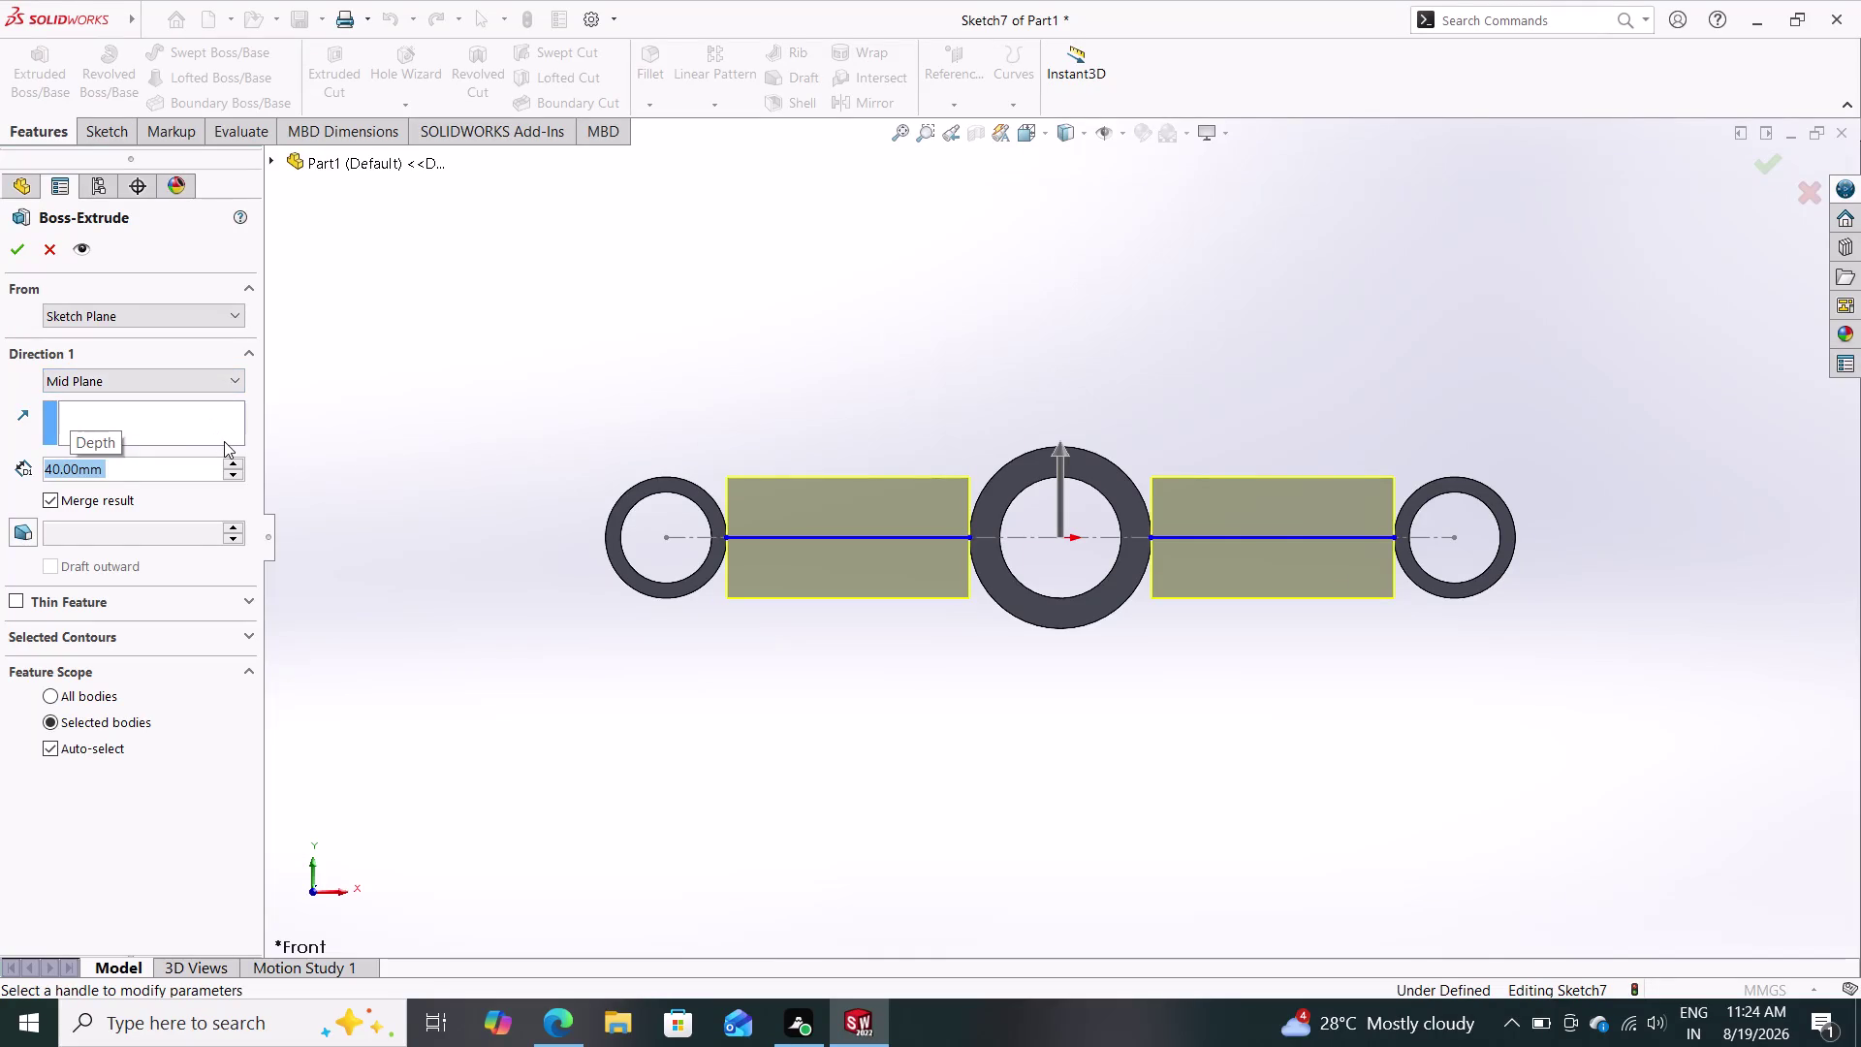
key(ctrl+z)
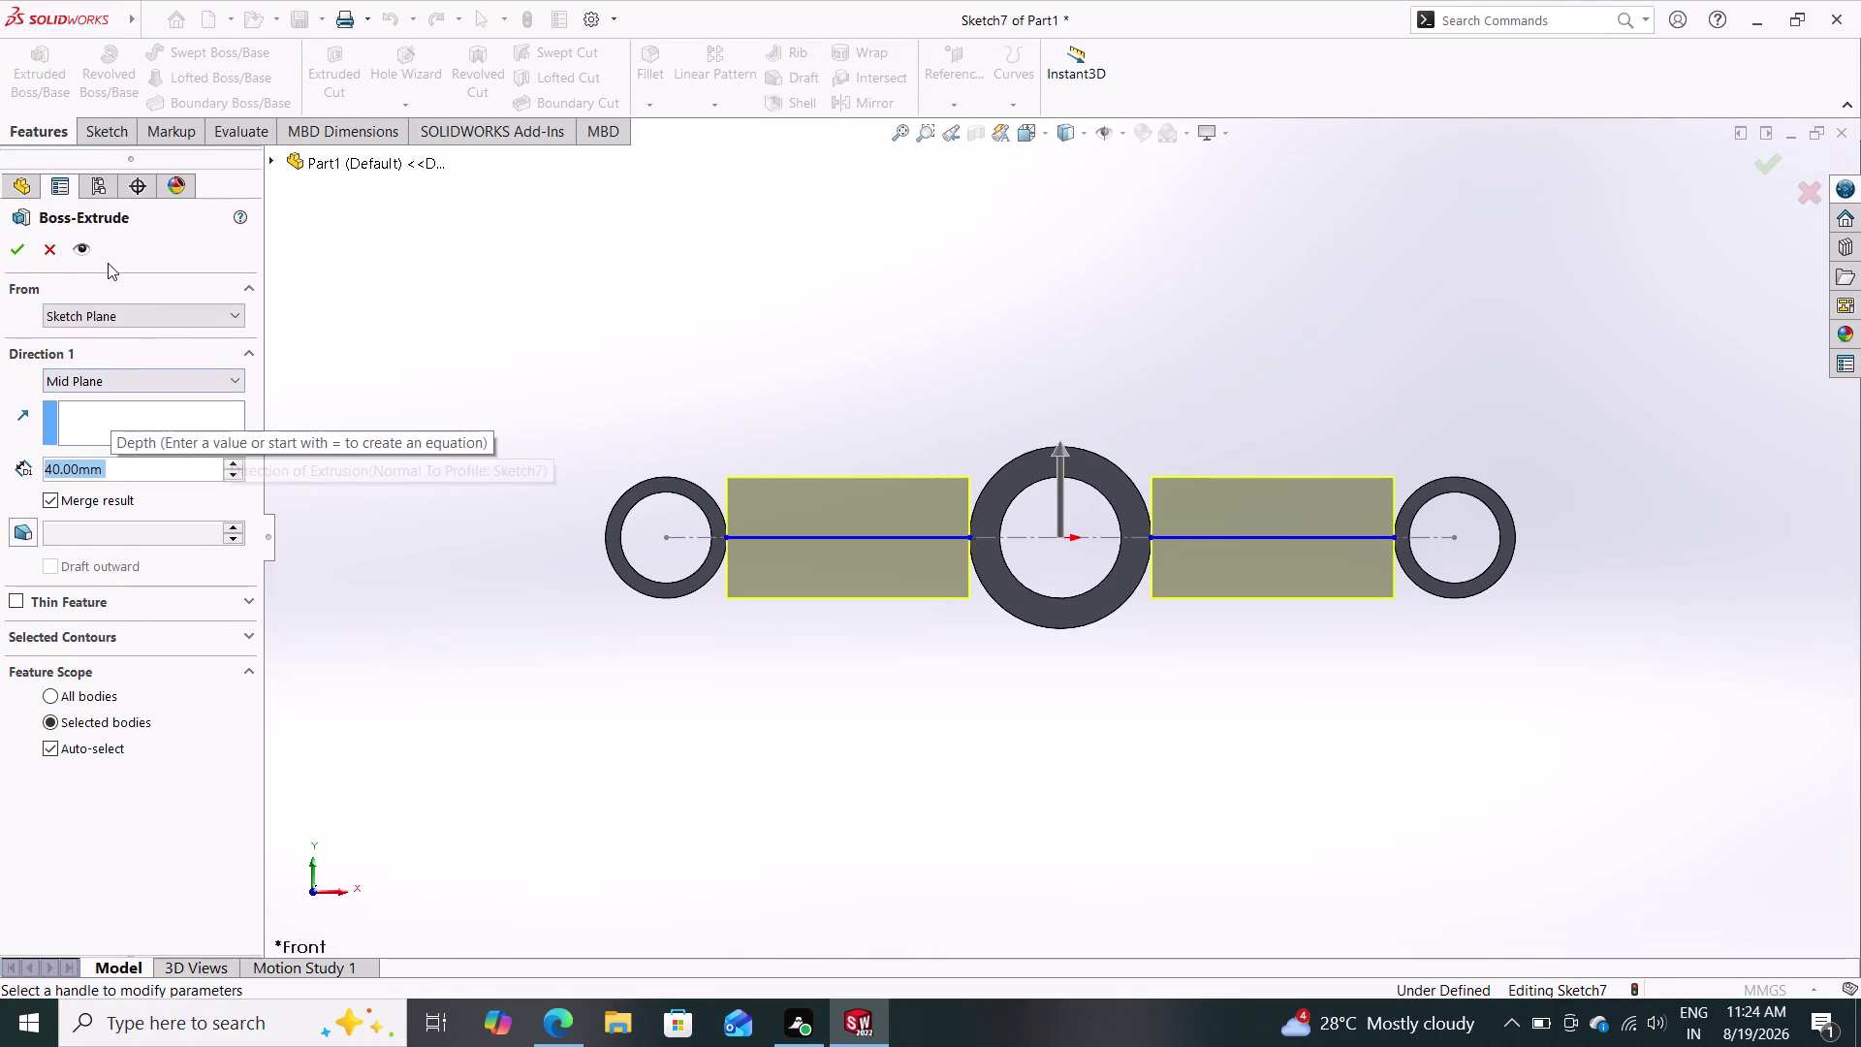
click(42, 249)
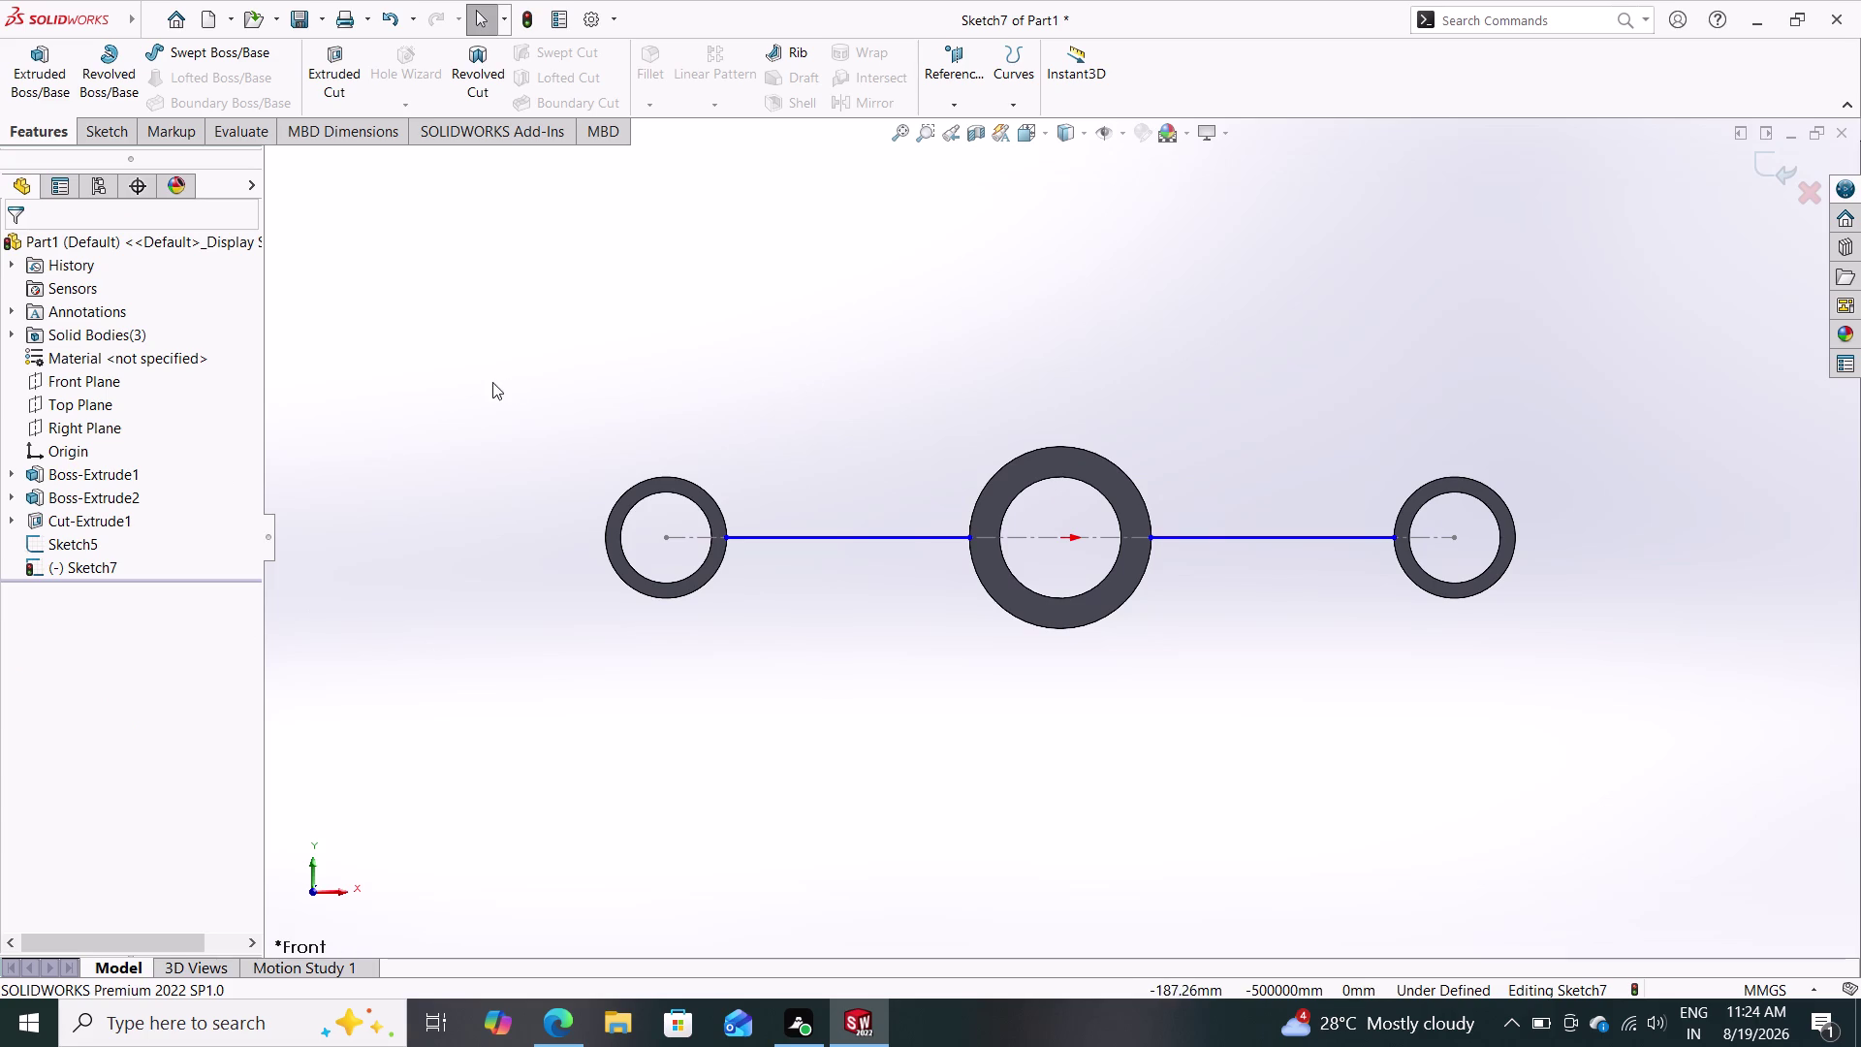
Exit Sketch7 and start Sketch8 on the Top Plane, viewed normal to it.
click(96, 404)
click(117, 381)
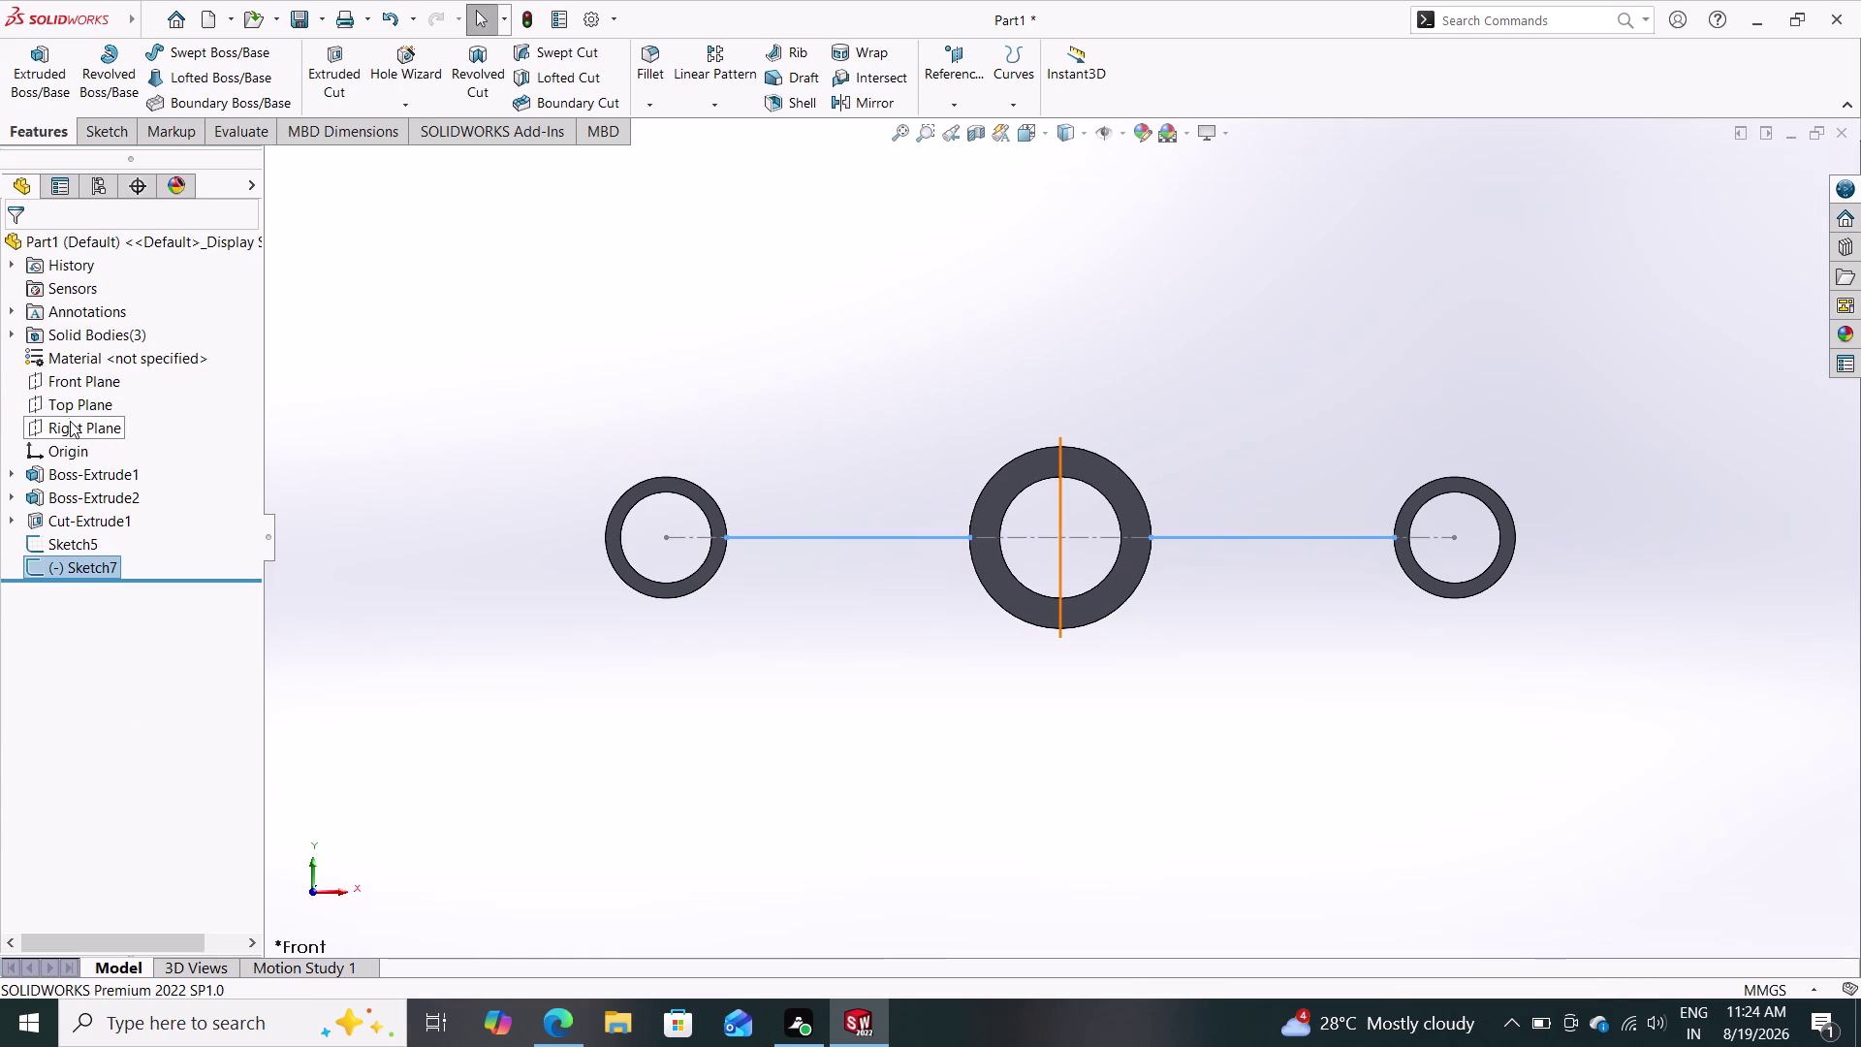
click(78, 399)
click(93, 367)
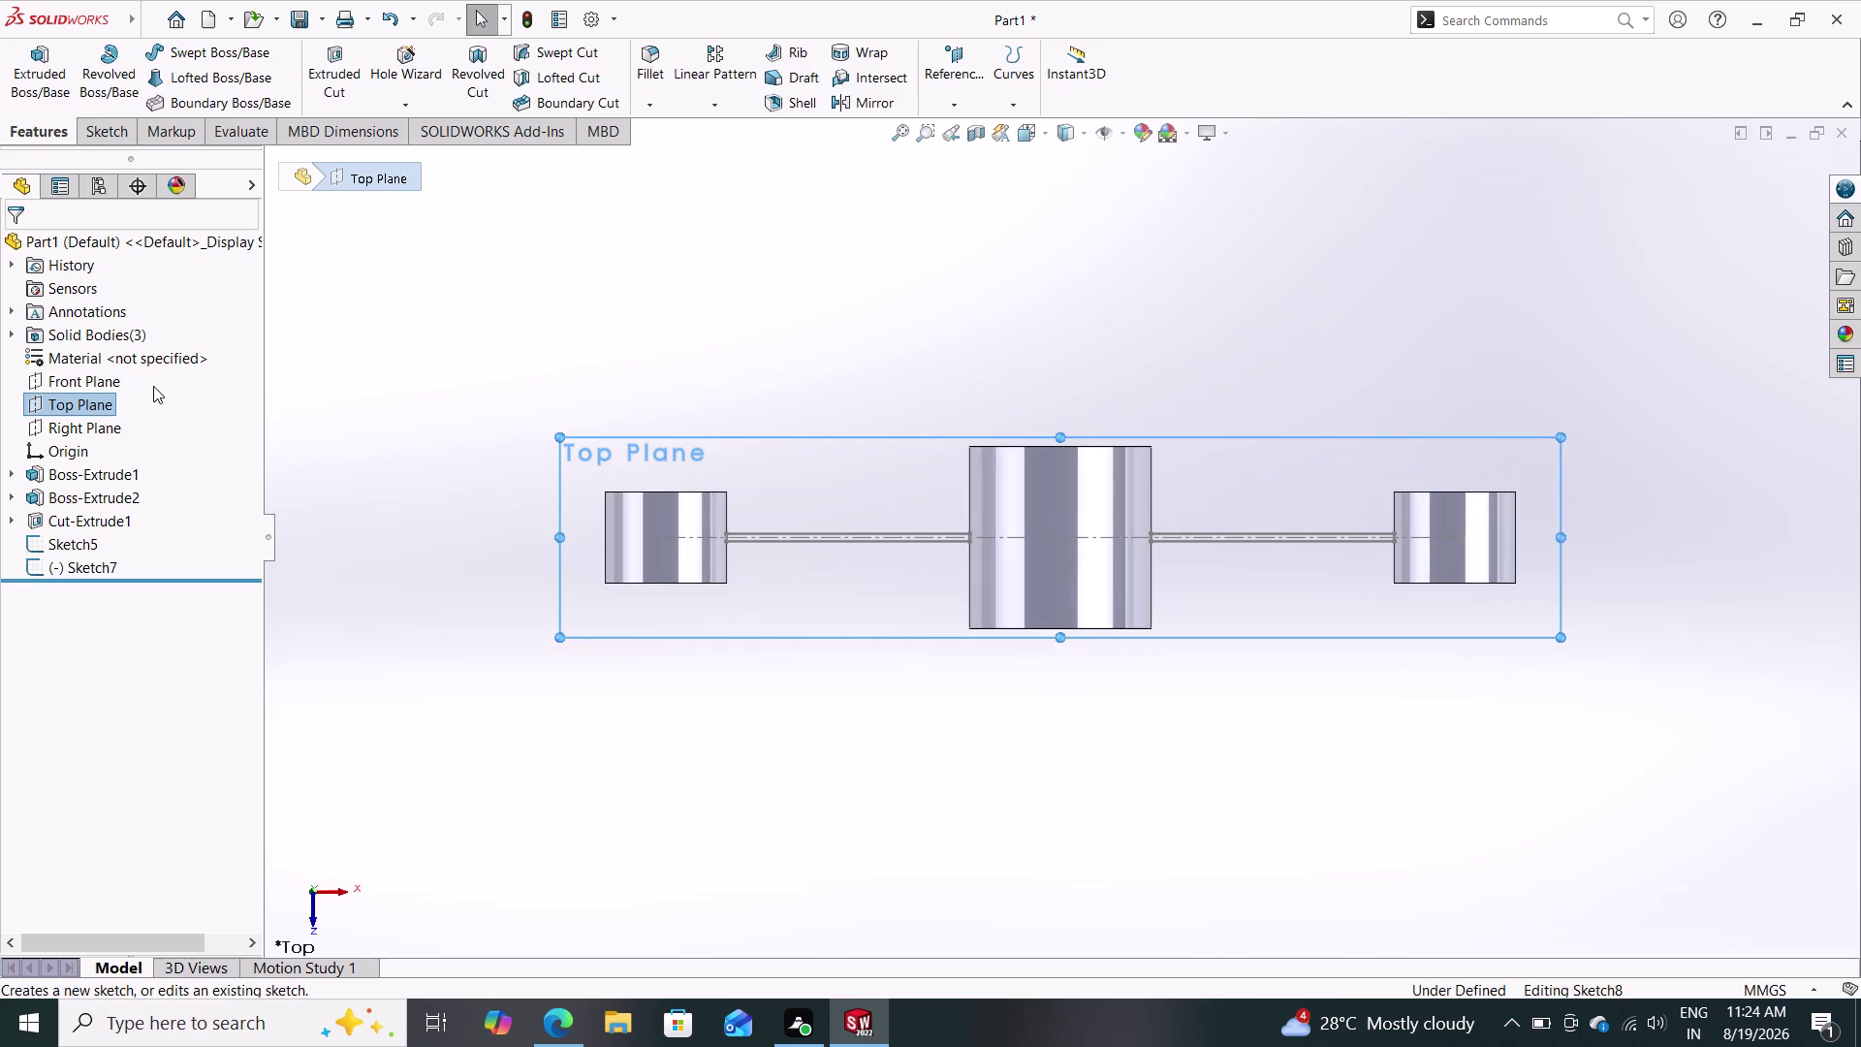
key(Escape)
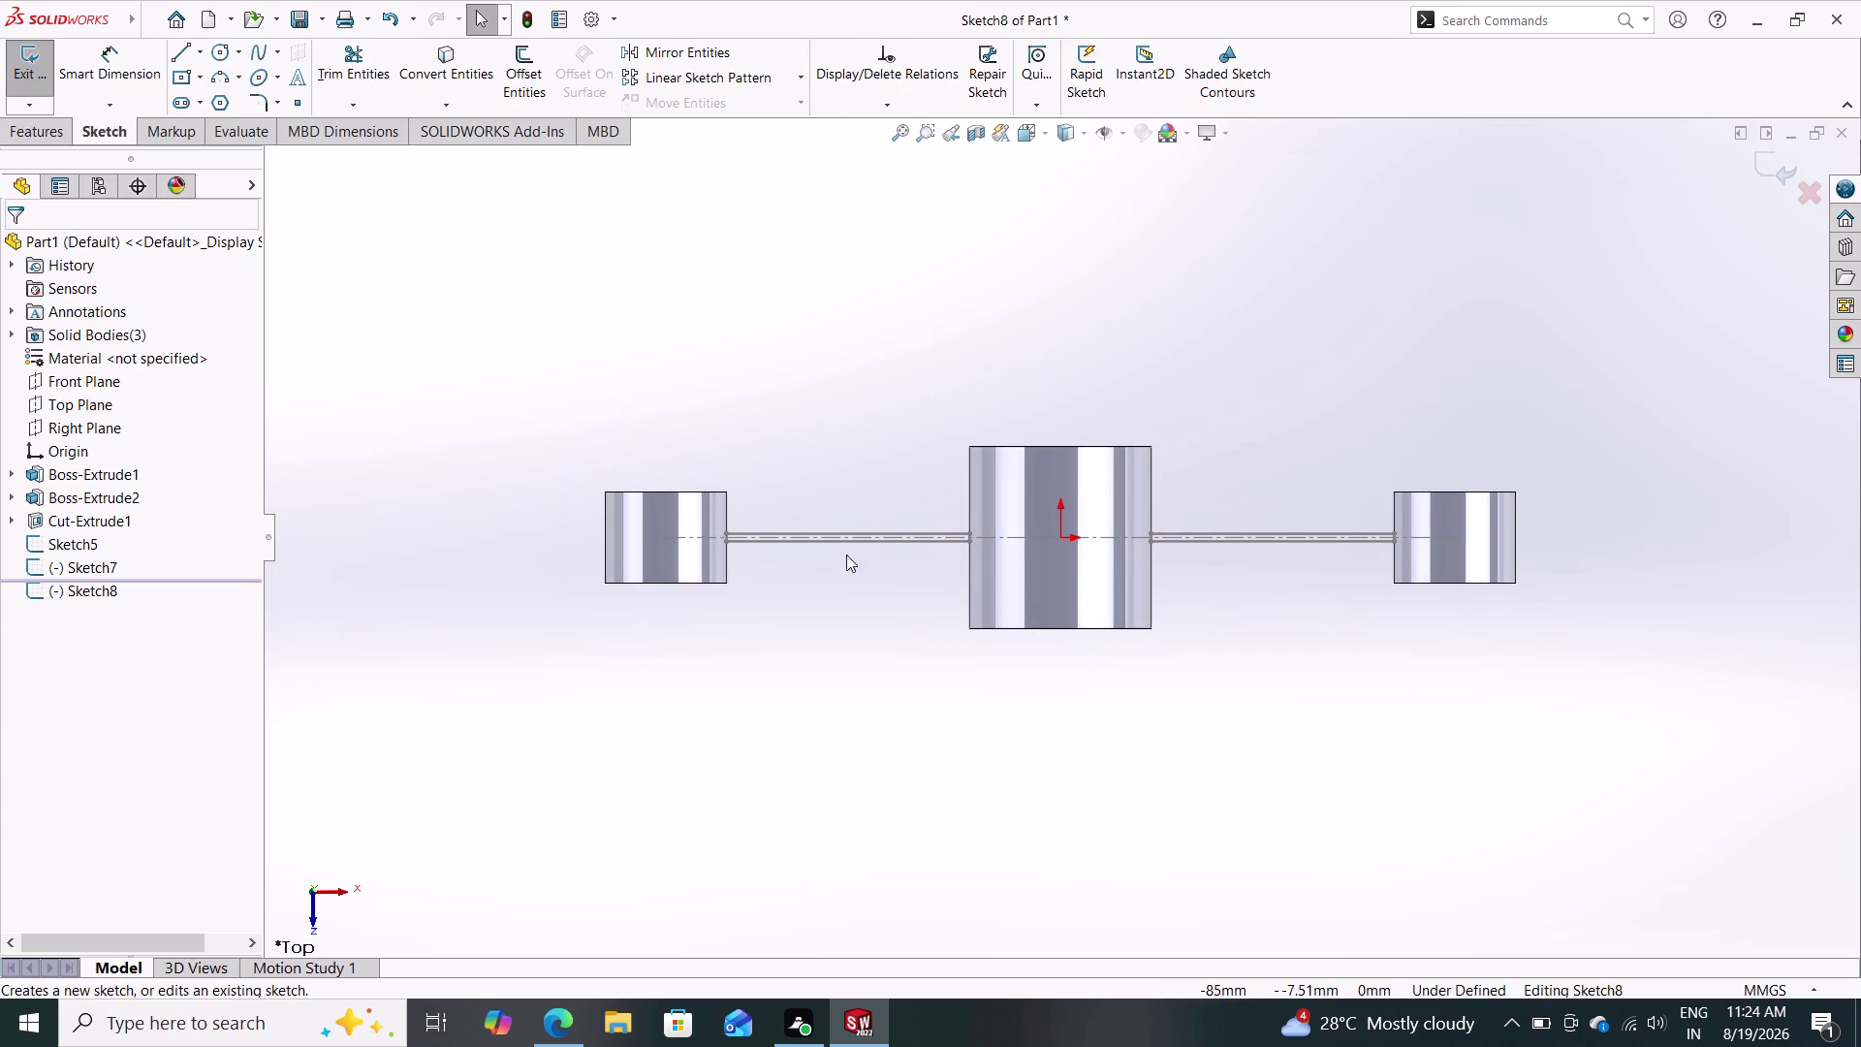
Select a strip edge and Sketch7 in the tree, then clear the selection.
scroll(down, 3)
double_click(915, 525)
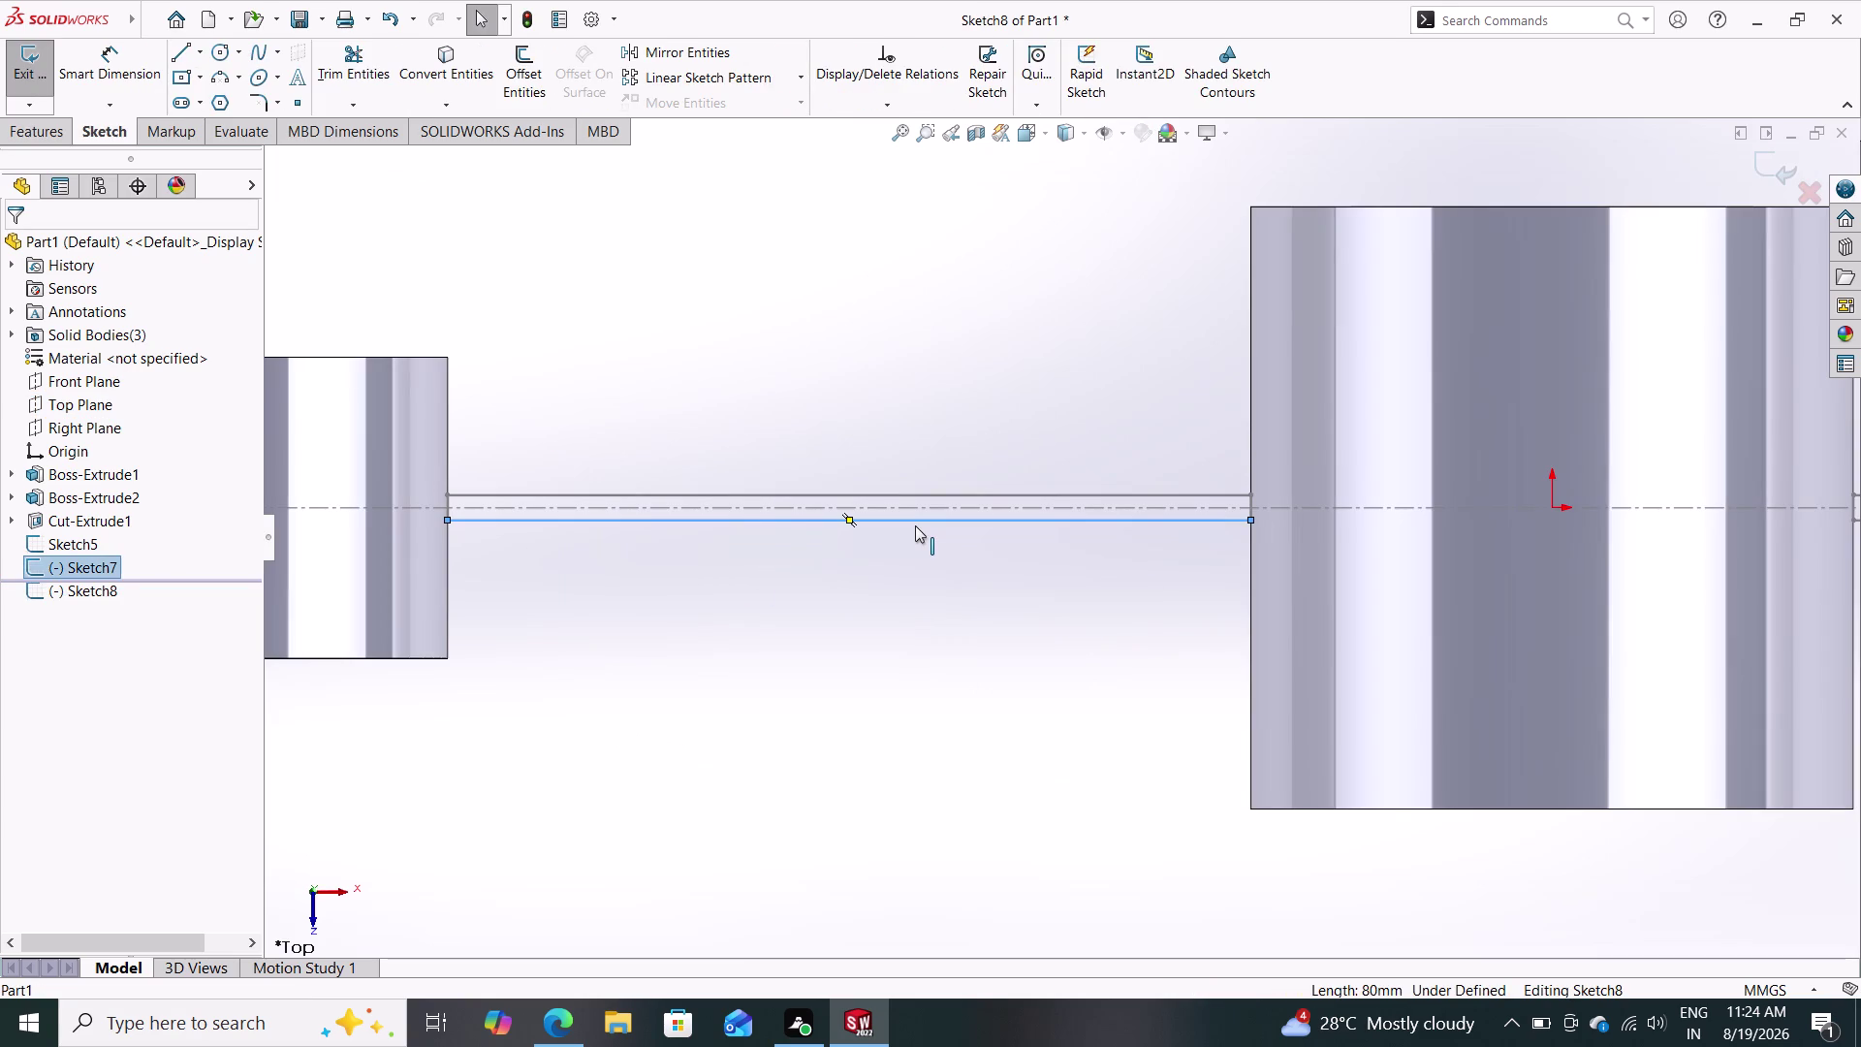
key(Escape)
key(Escape)
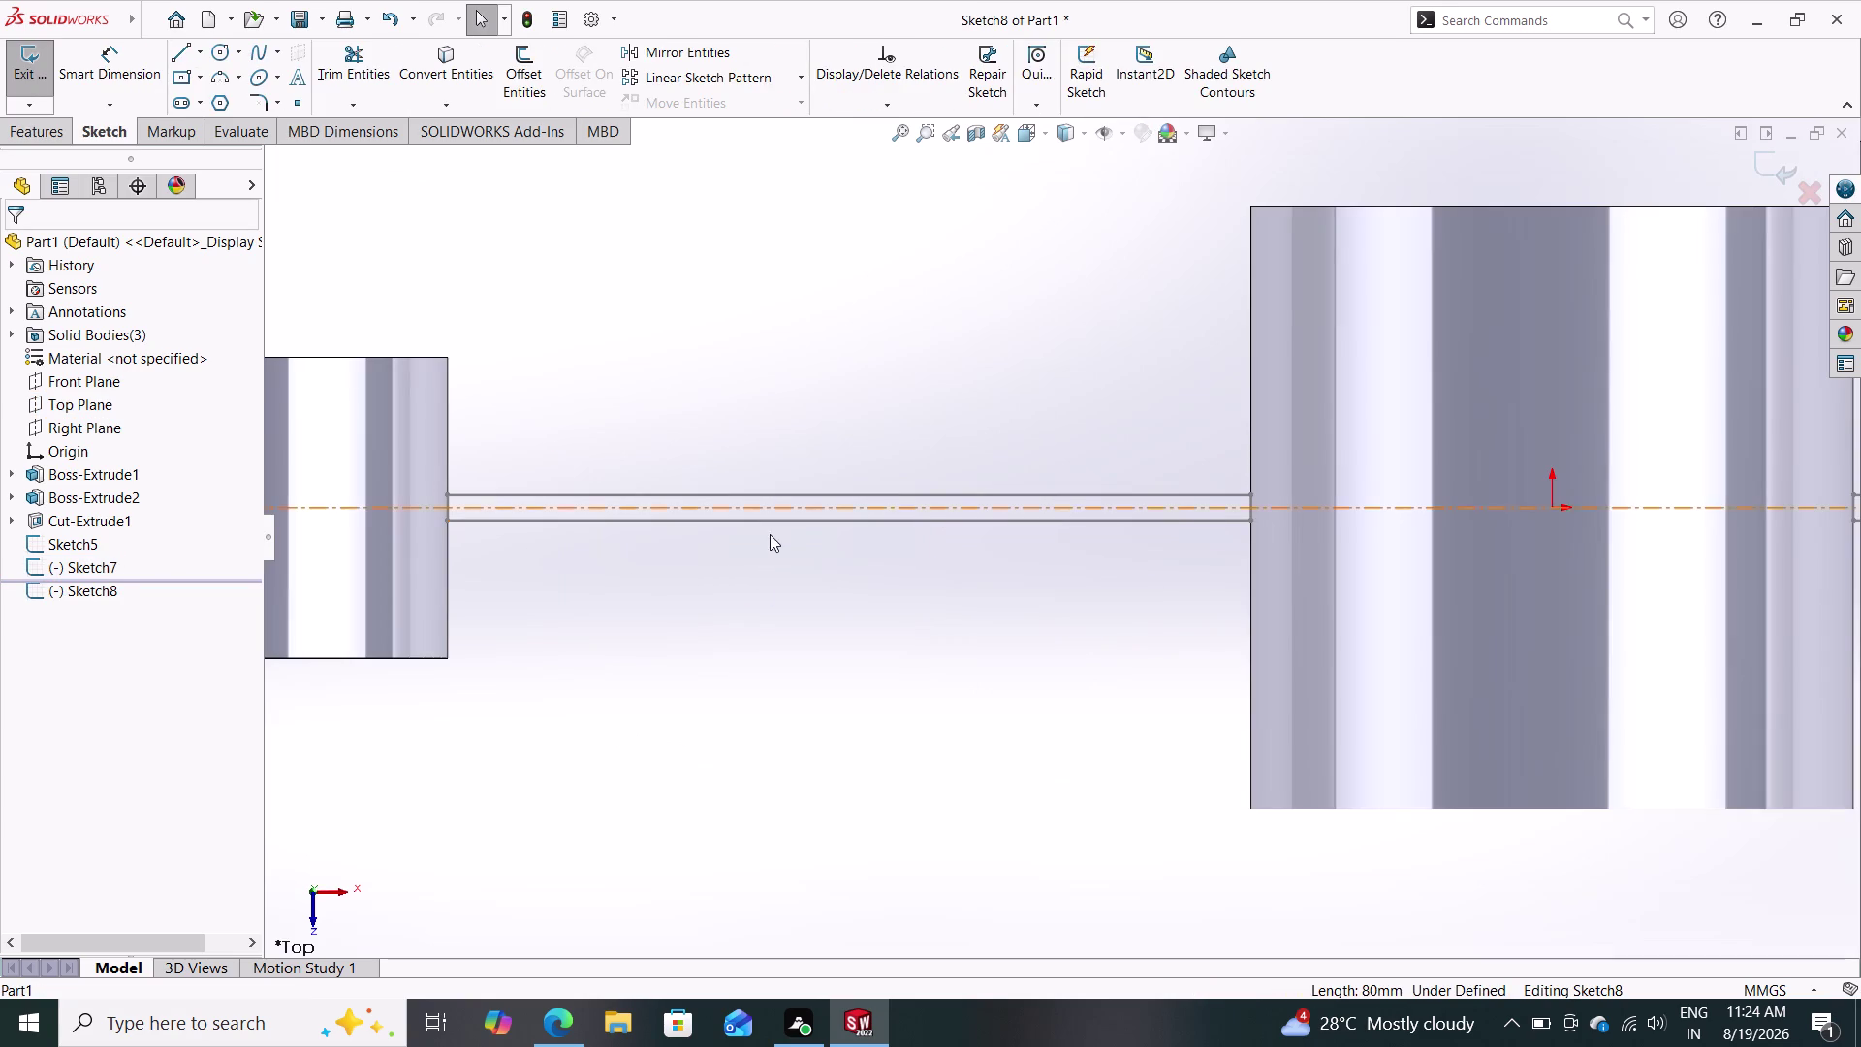
click(100, 571)
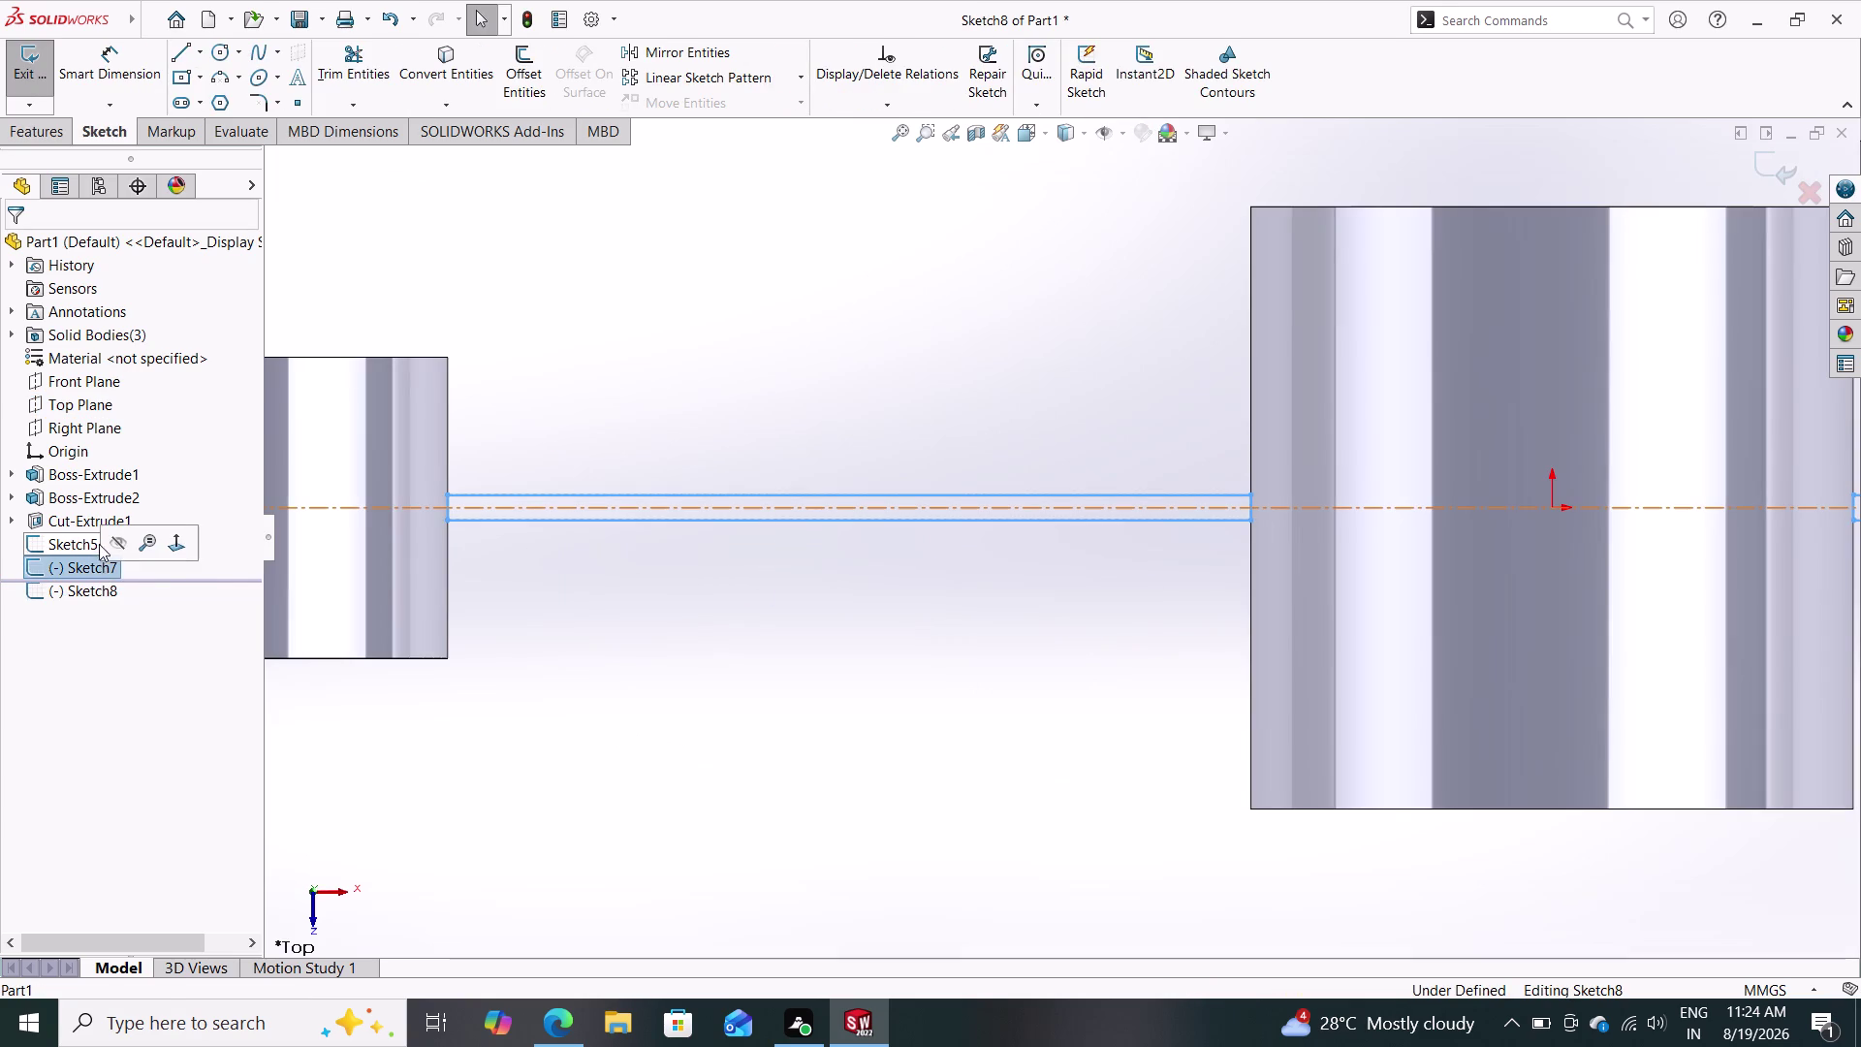
key(Escape)
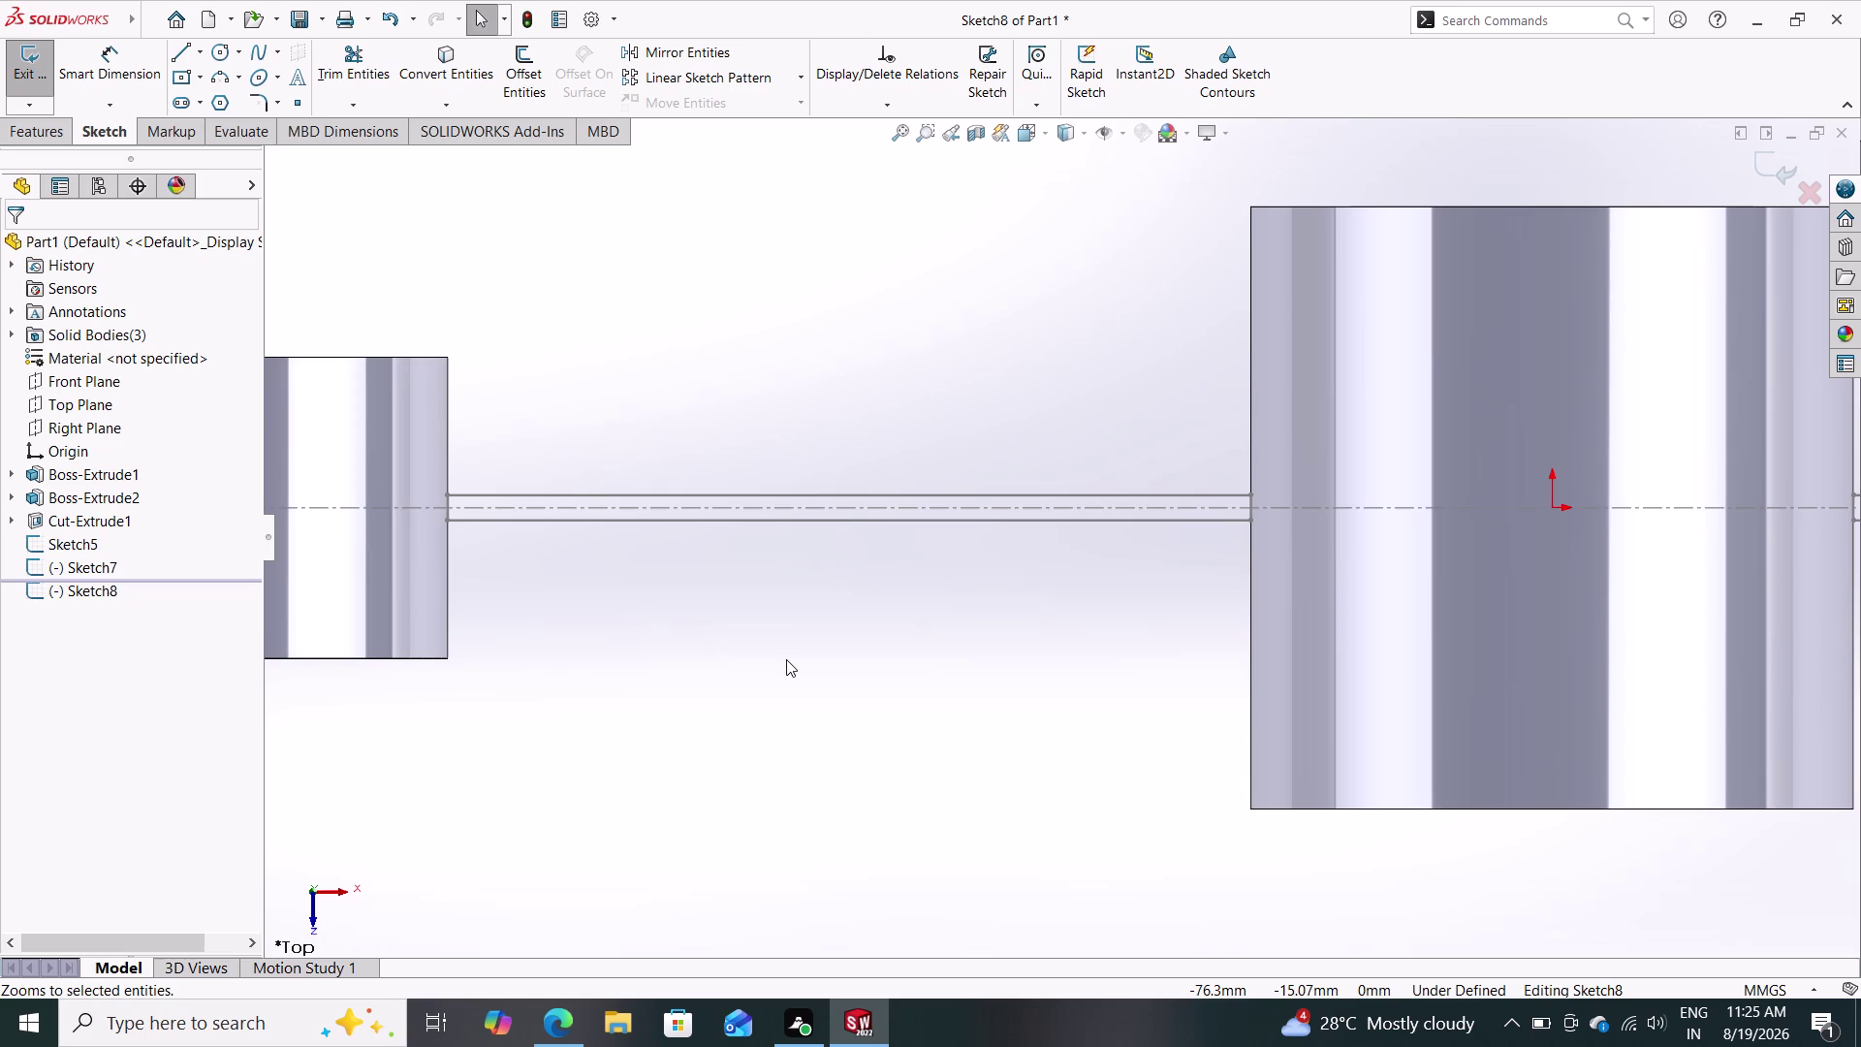
Reopen Sketch7 for editing and undo the empty Sketch8.
middle_drag(786, 659, 728, 346)
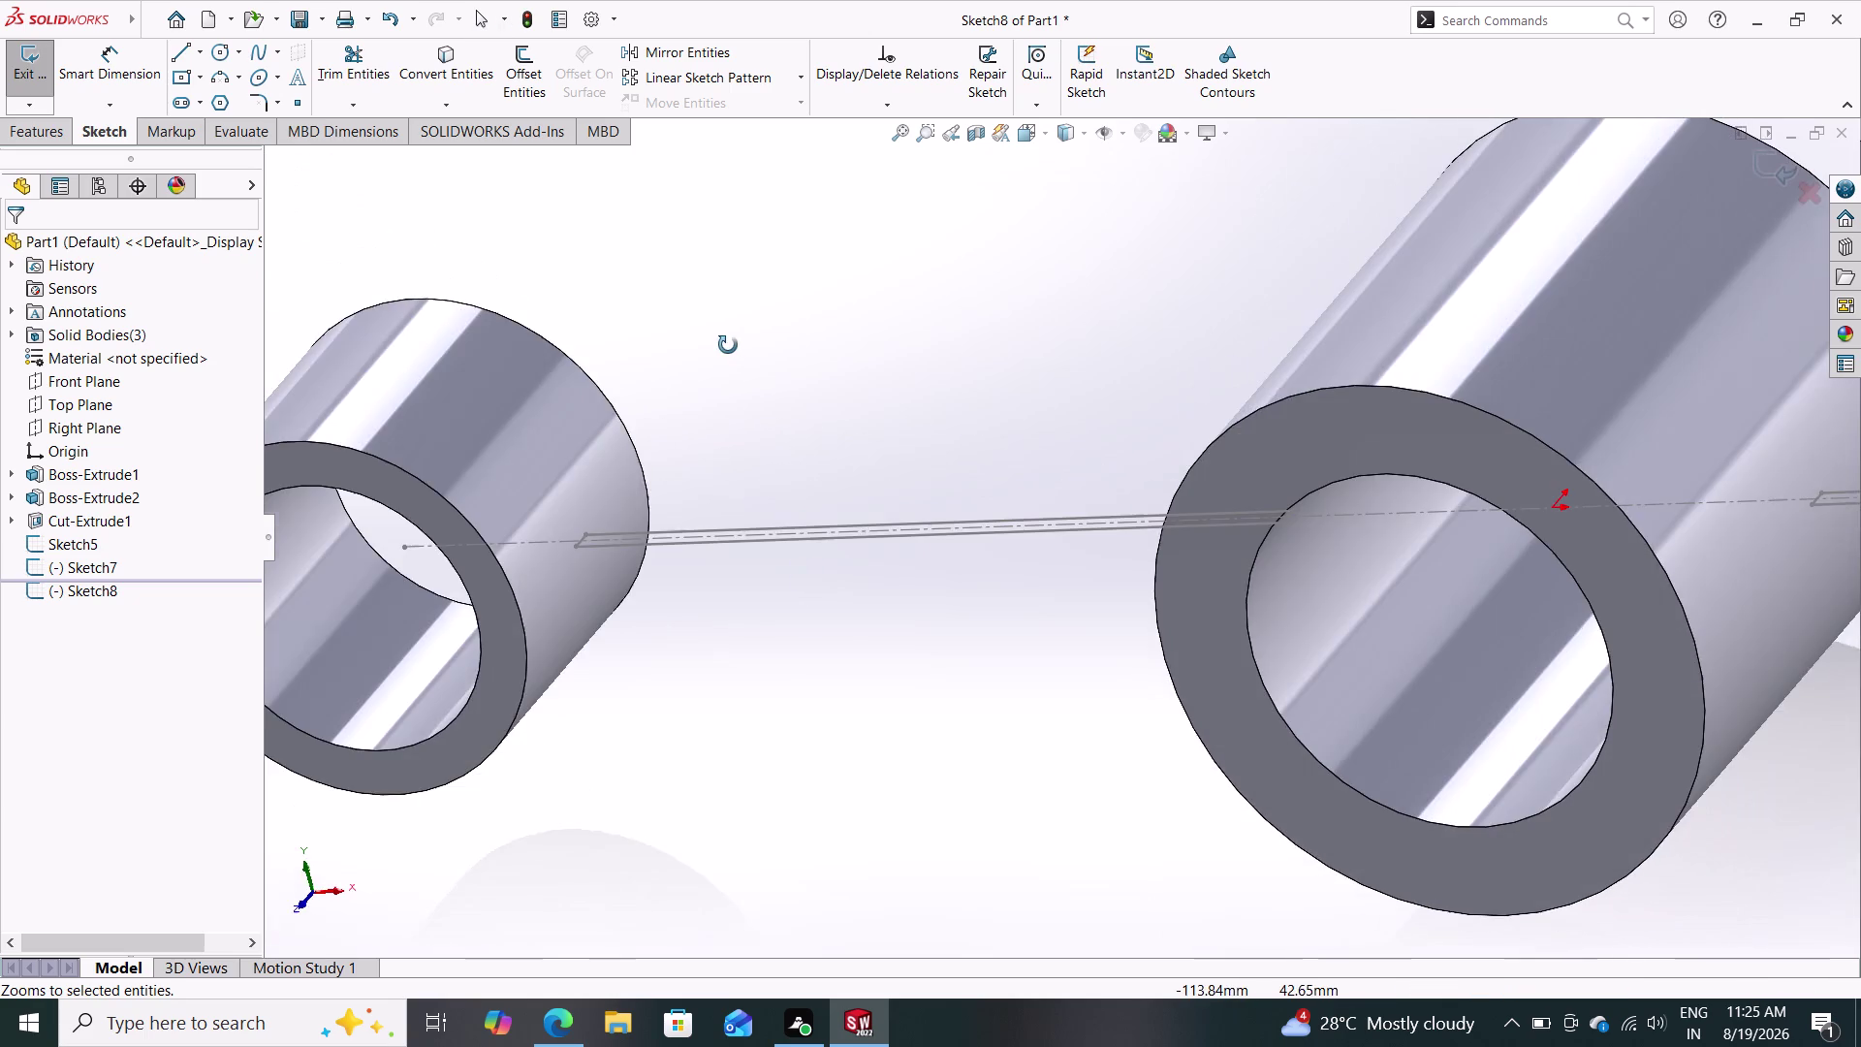
middle_drag(728, 346, 793, 399)
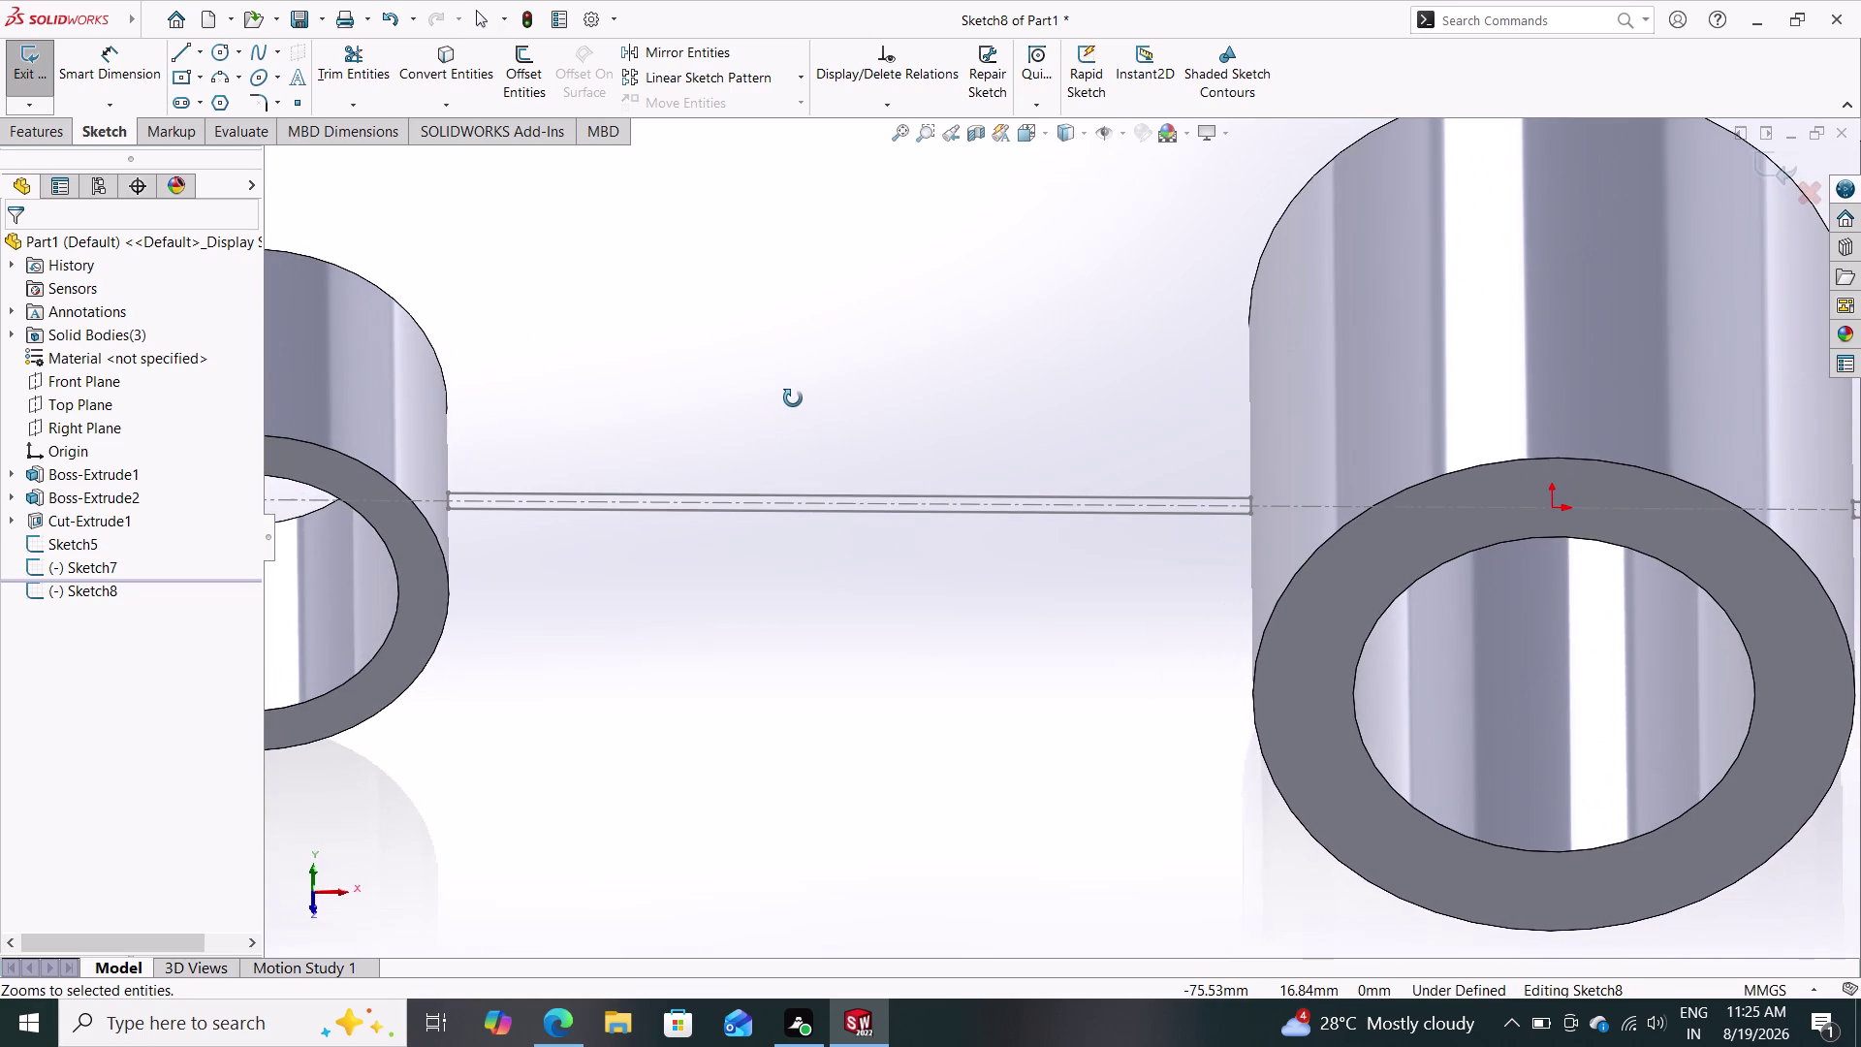
middle_drag(793, 398, 811, 519)
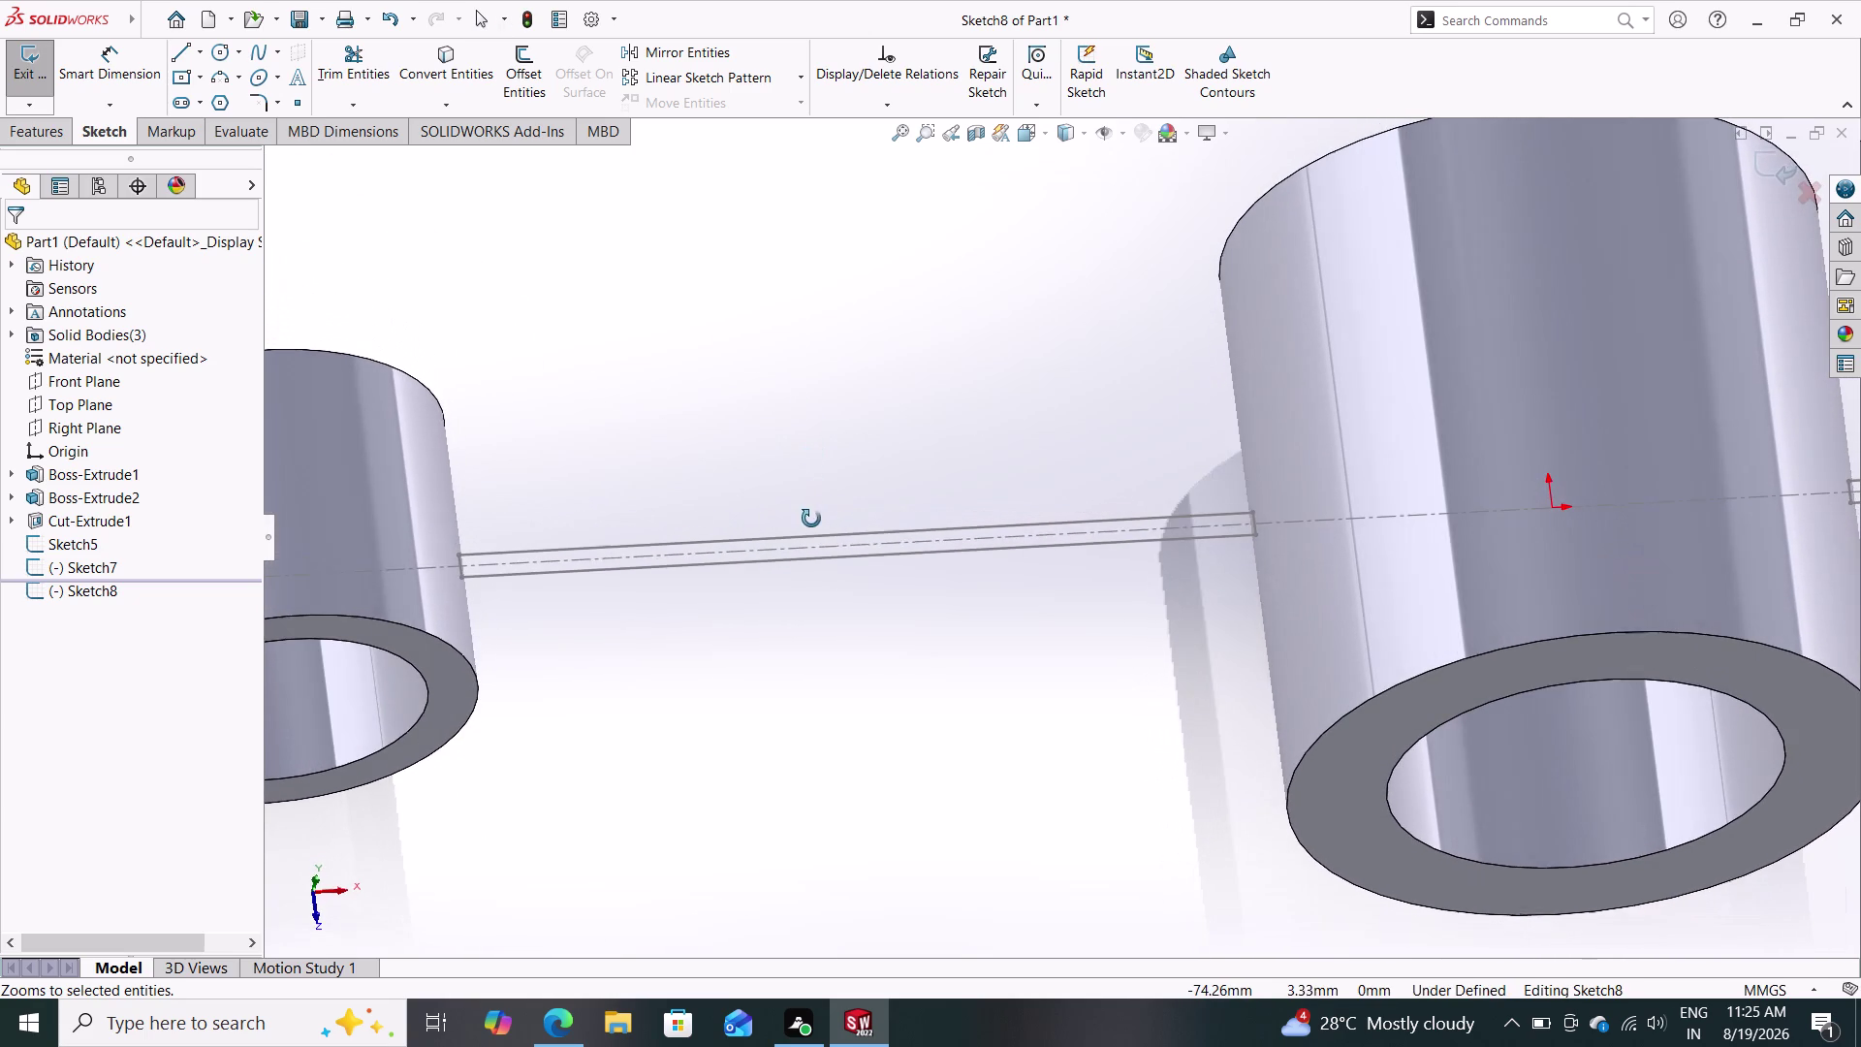
middle_drag(811, 519, 810, 519)
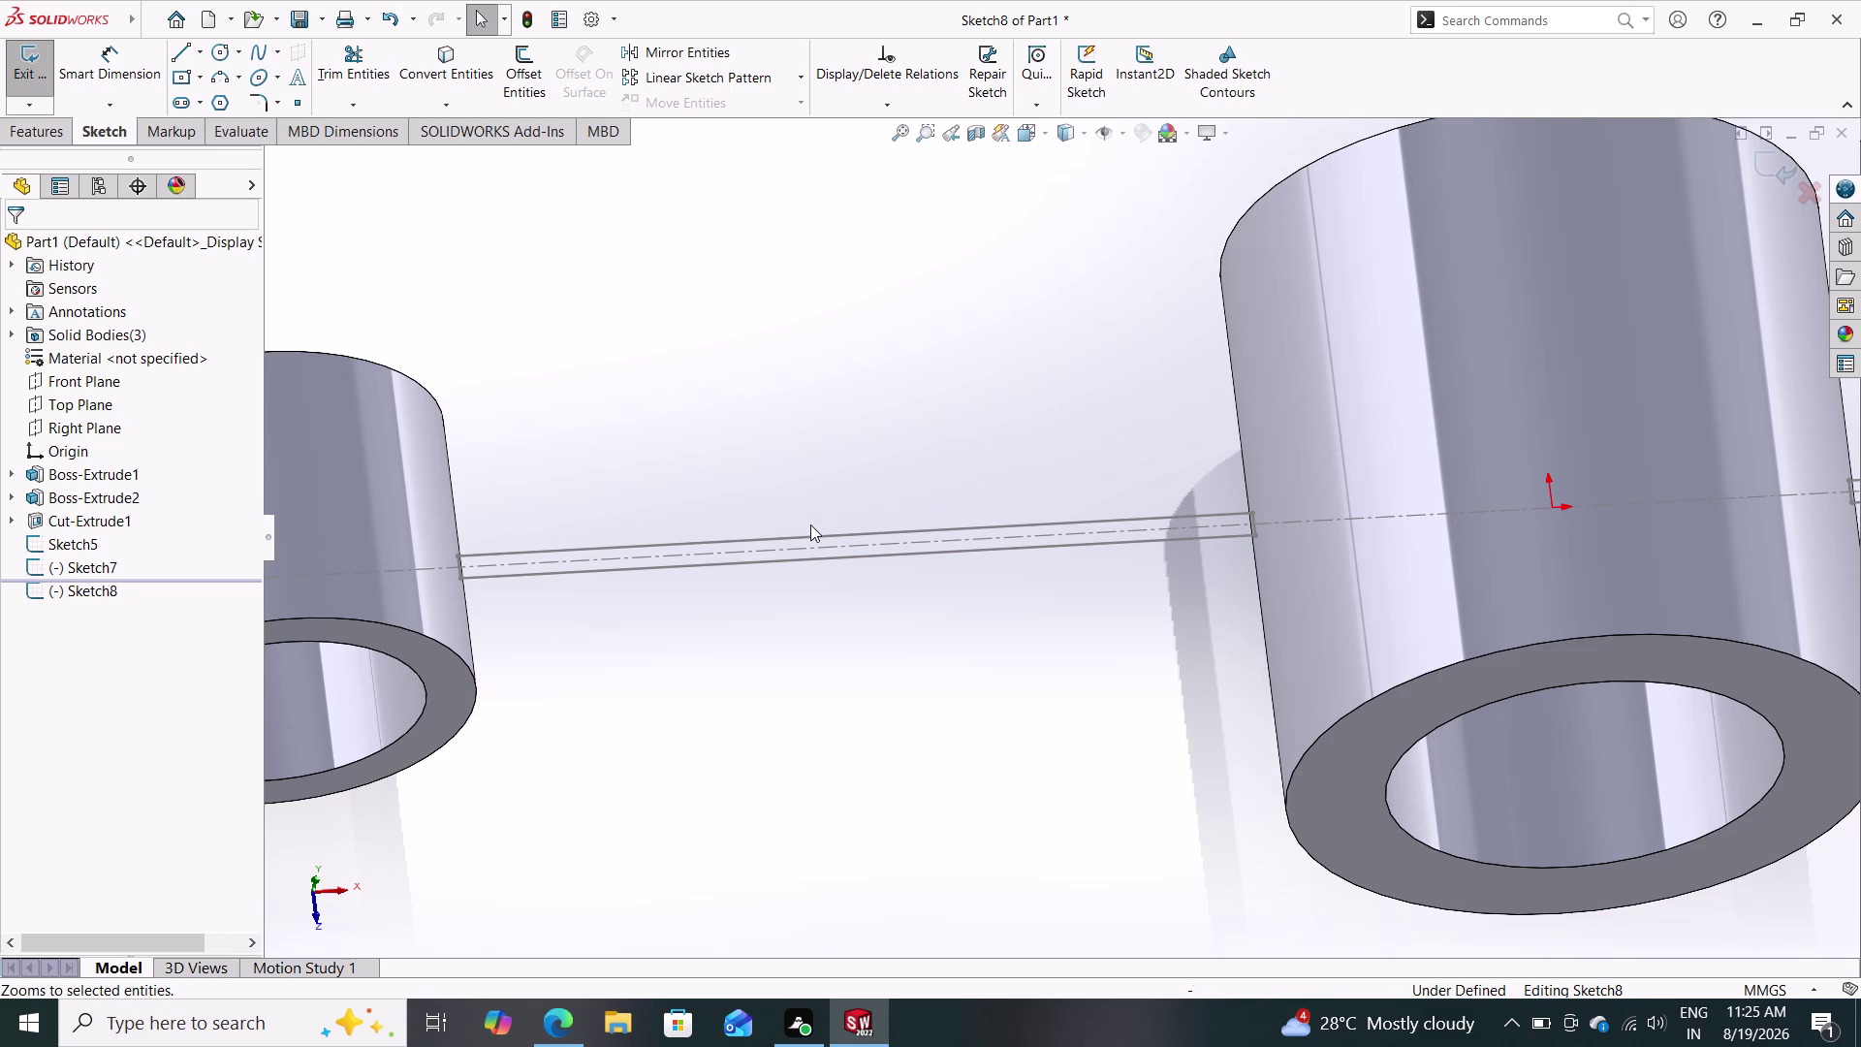
double_click(806, 535)
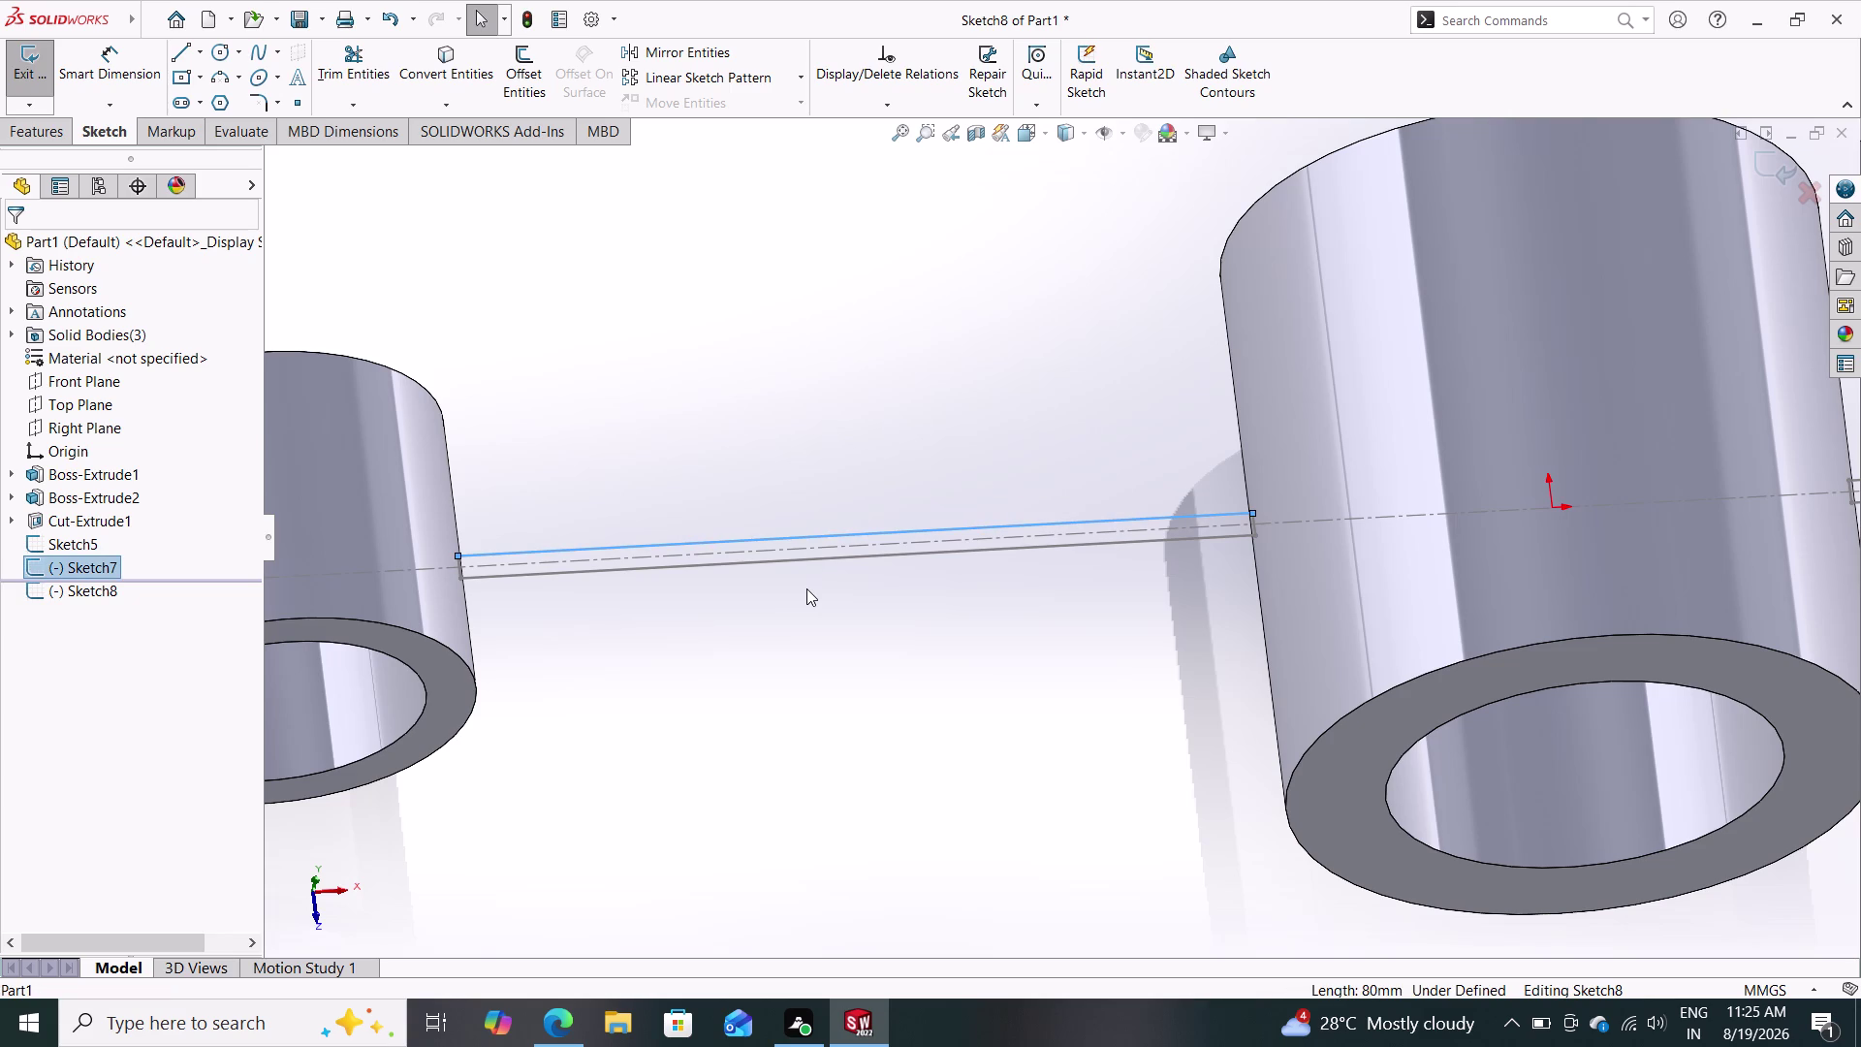
key(ctrl+z)
key(ctrl+z)
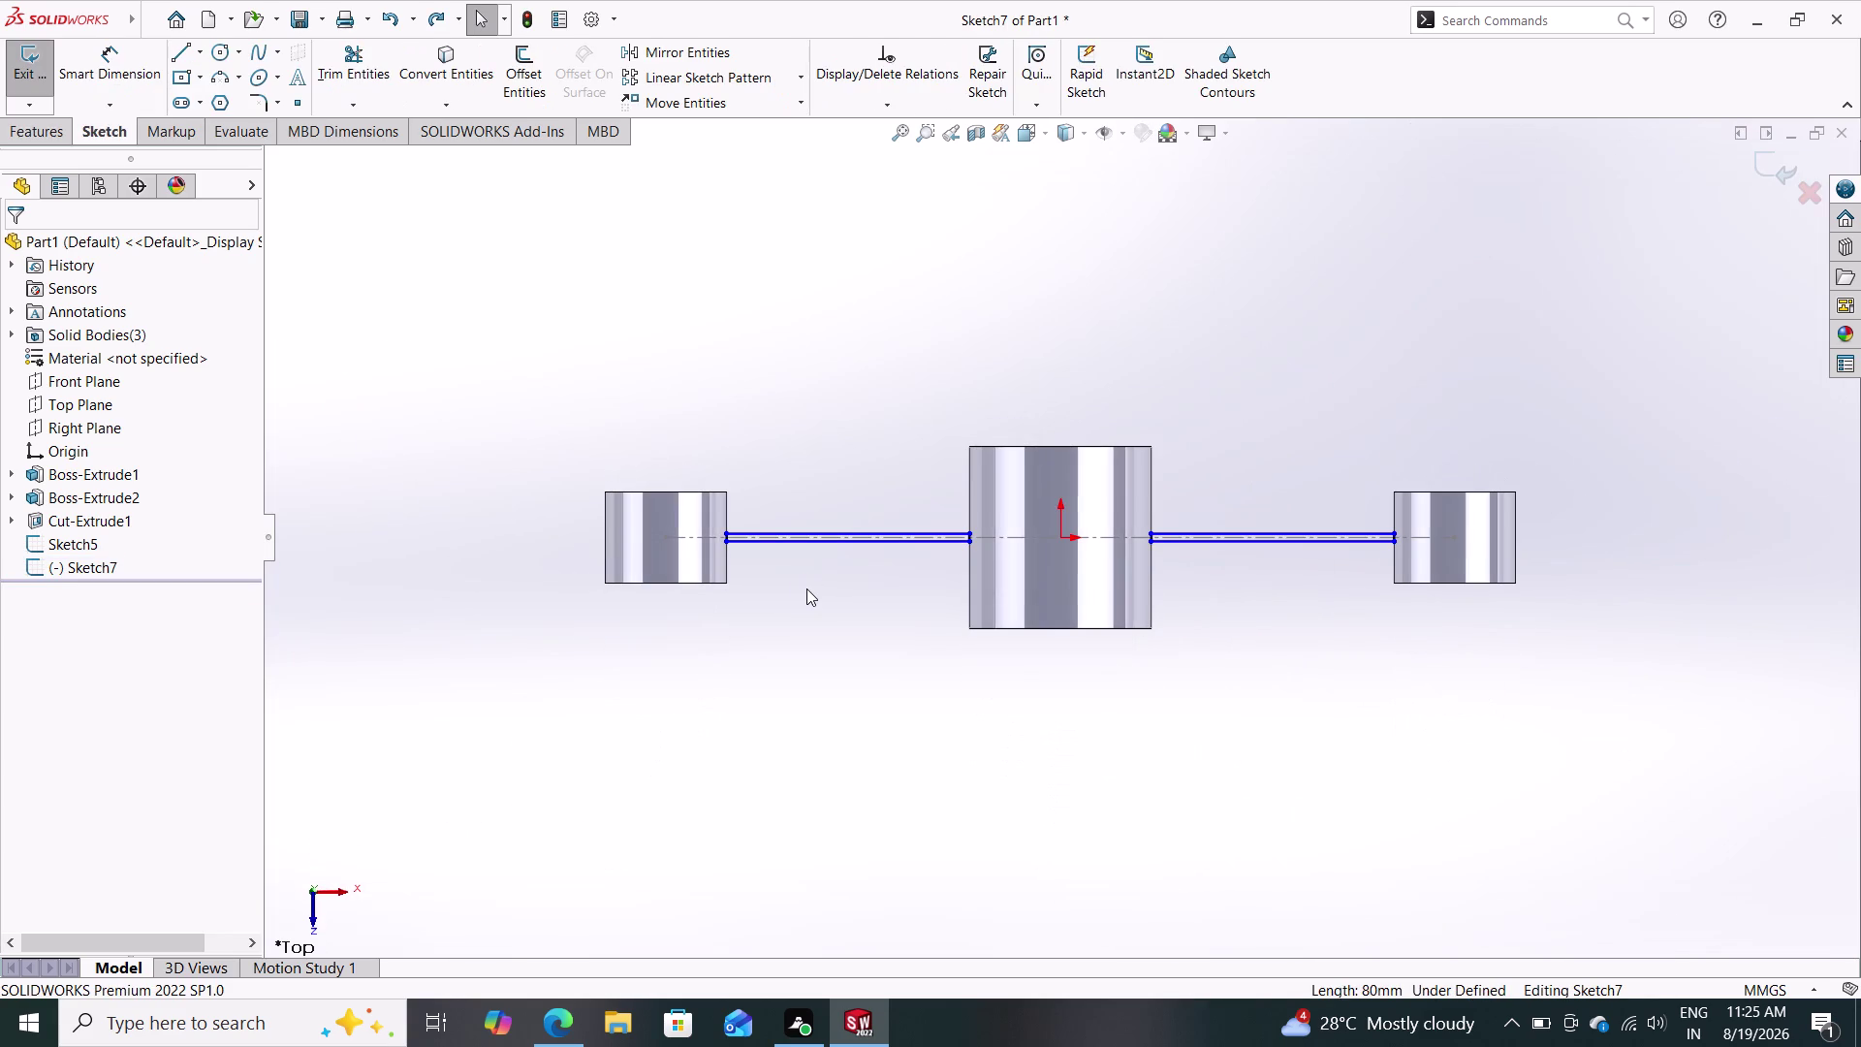
Try dragging a bar line's endpoint toward the middle ring, revert it, and start Convert Entities.
scroll(down, 3)
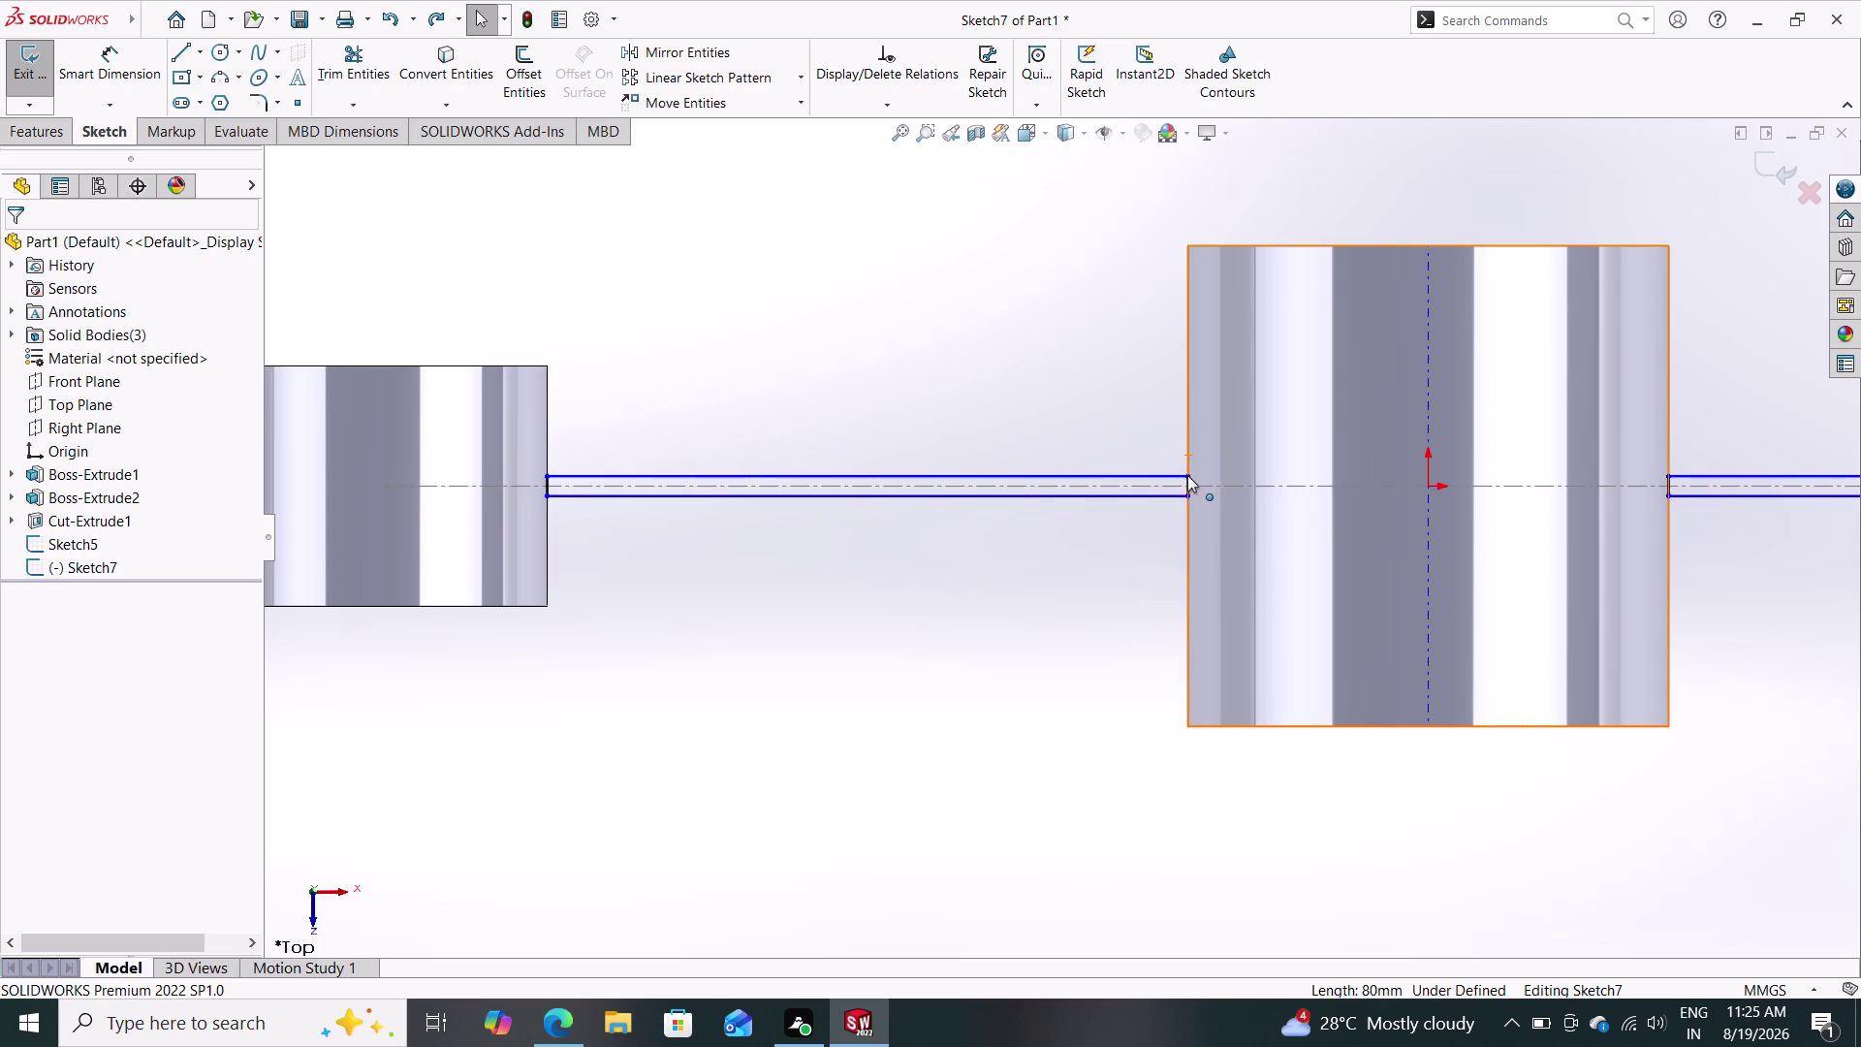
drag(1188, 475, 1251, 474)
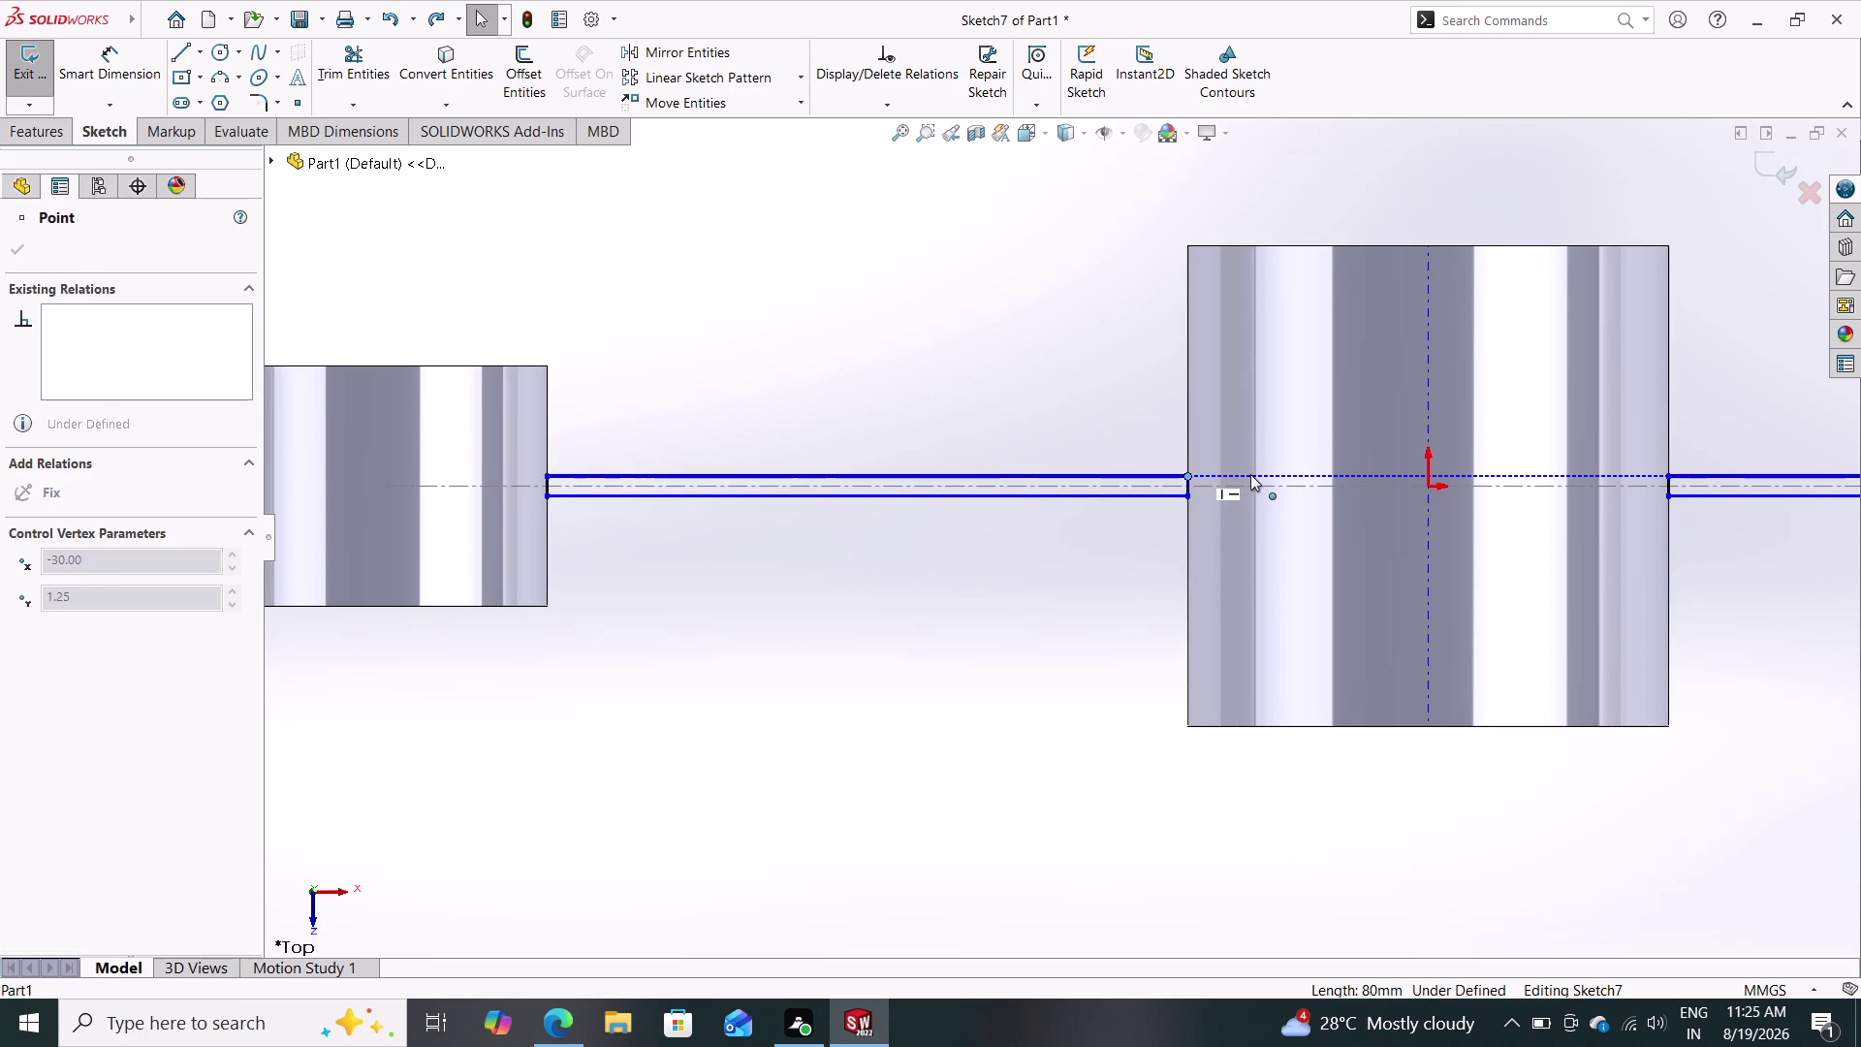
drag(1250, 474, 1251, 475)
key(Escape)
key(Escape)
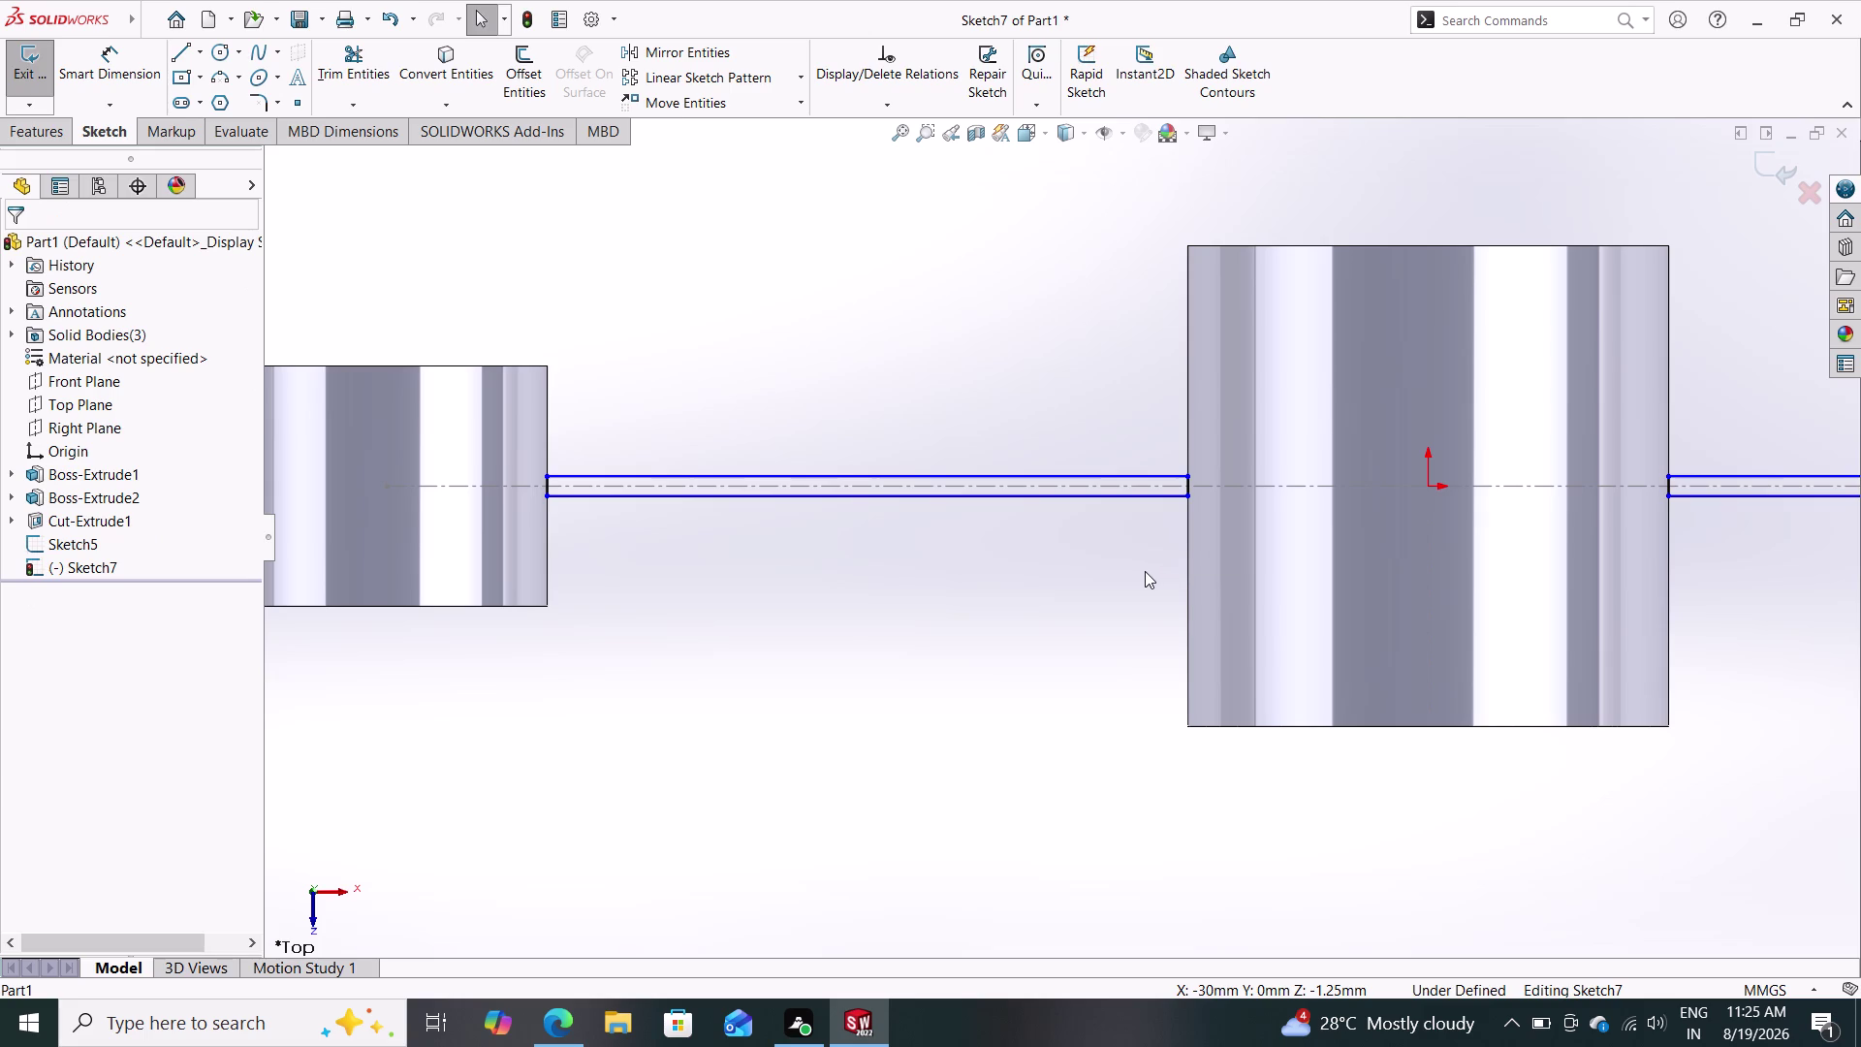
key(Escape)
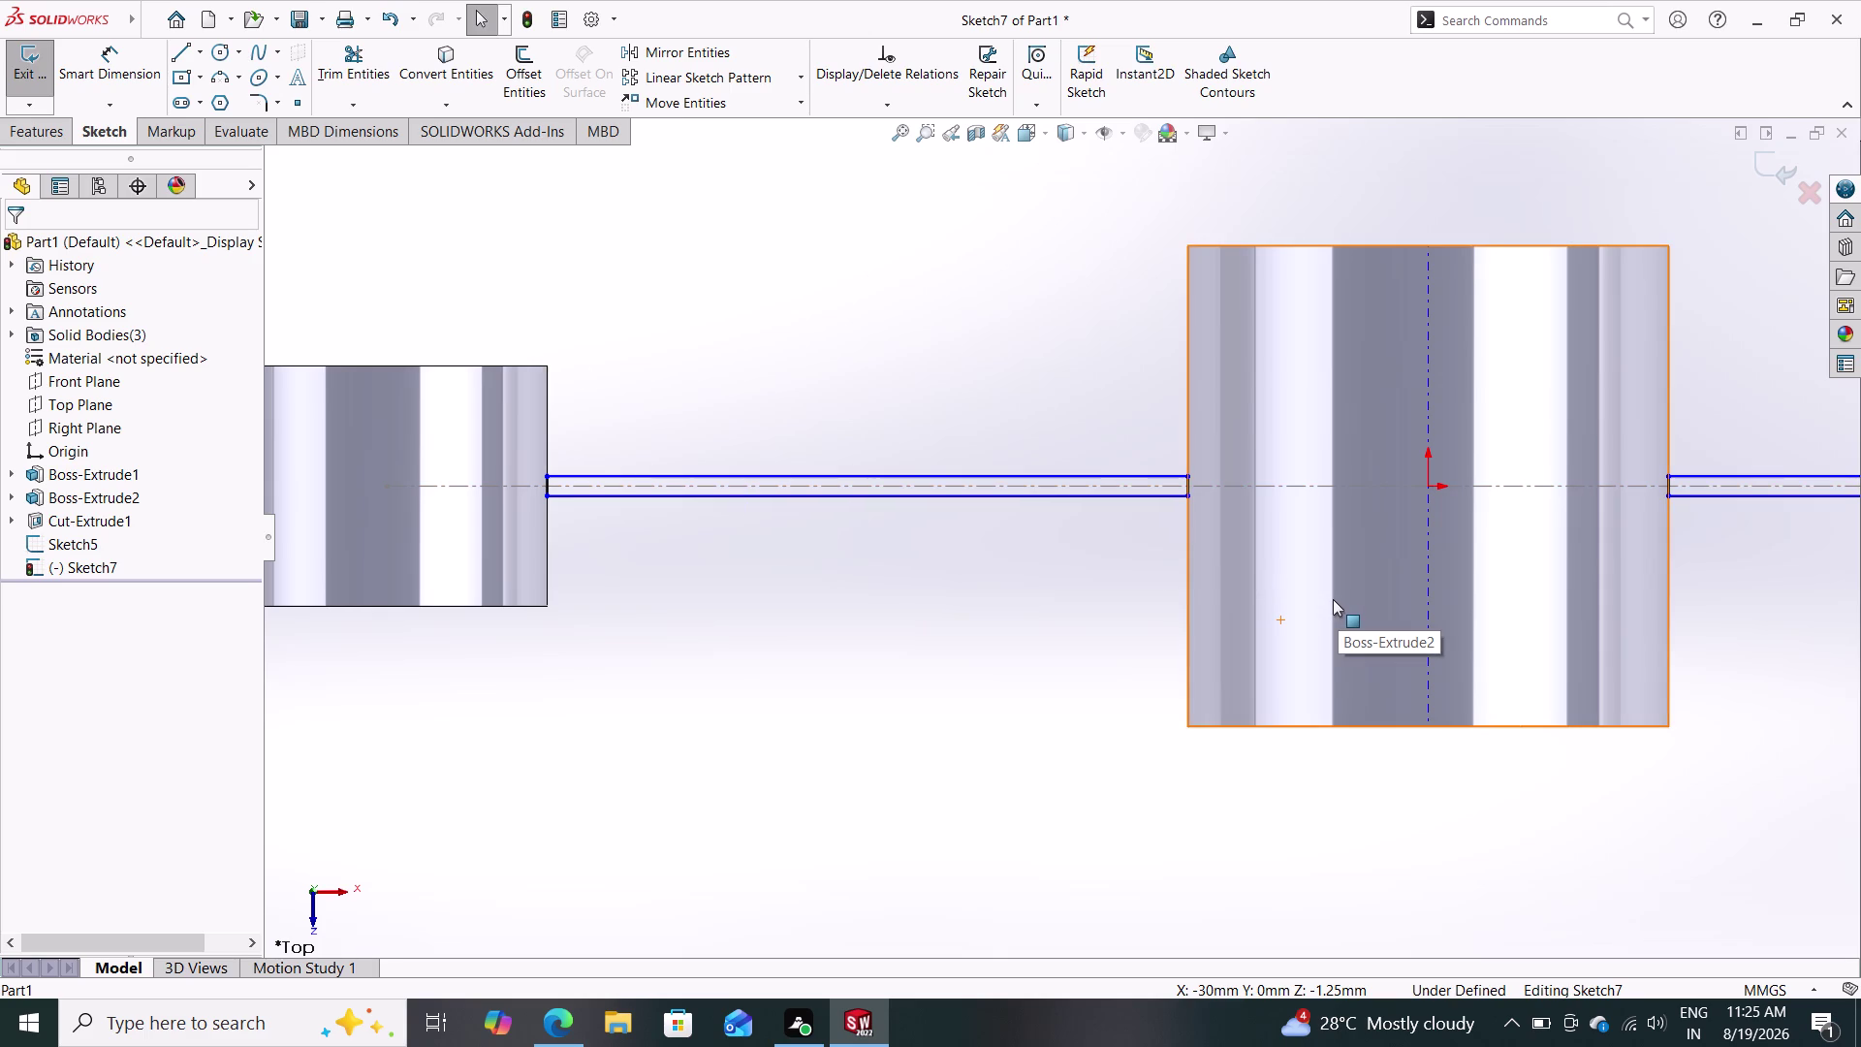
click(442, 59)
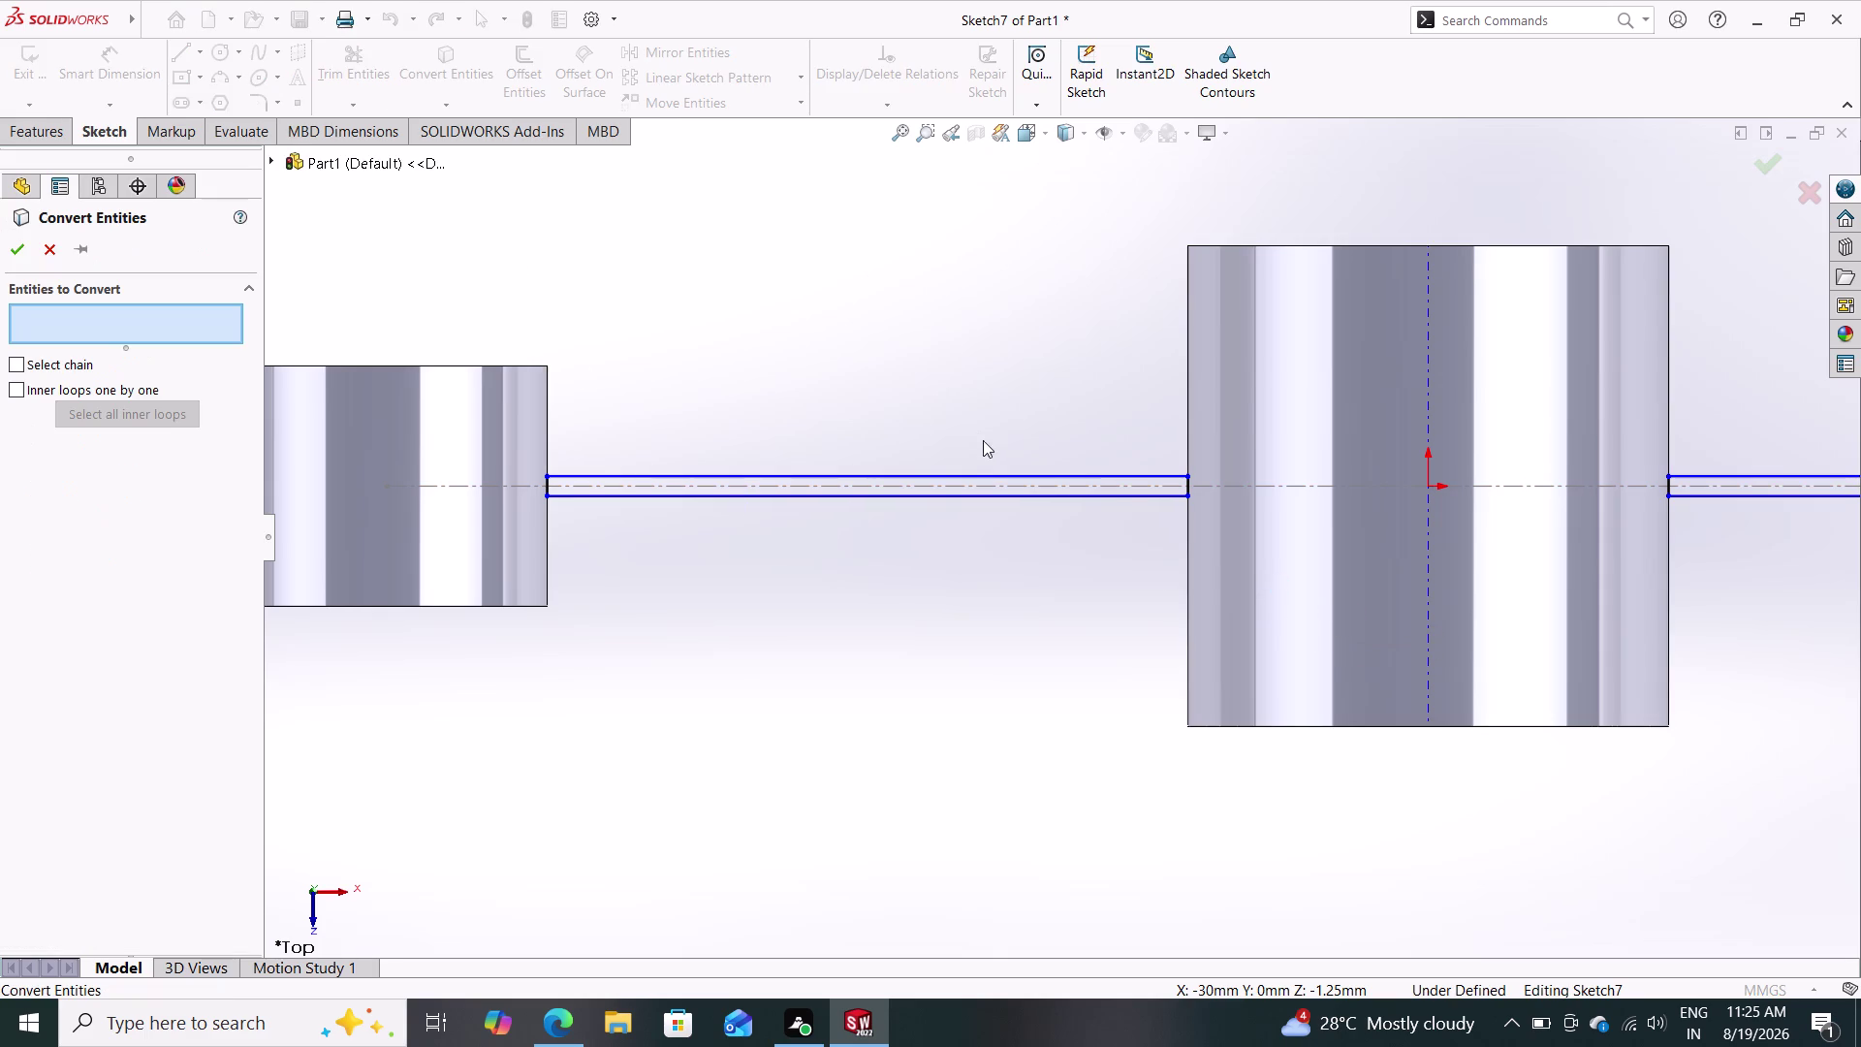
Pick the middle ring's face for conversion, then cancel Convert Entities and zoom in.
click(1253, 517)
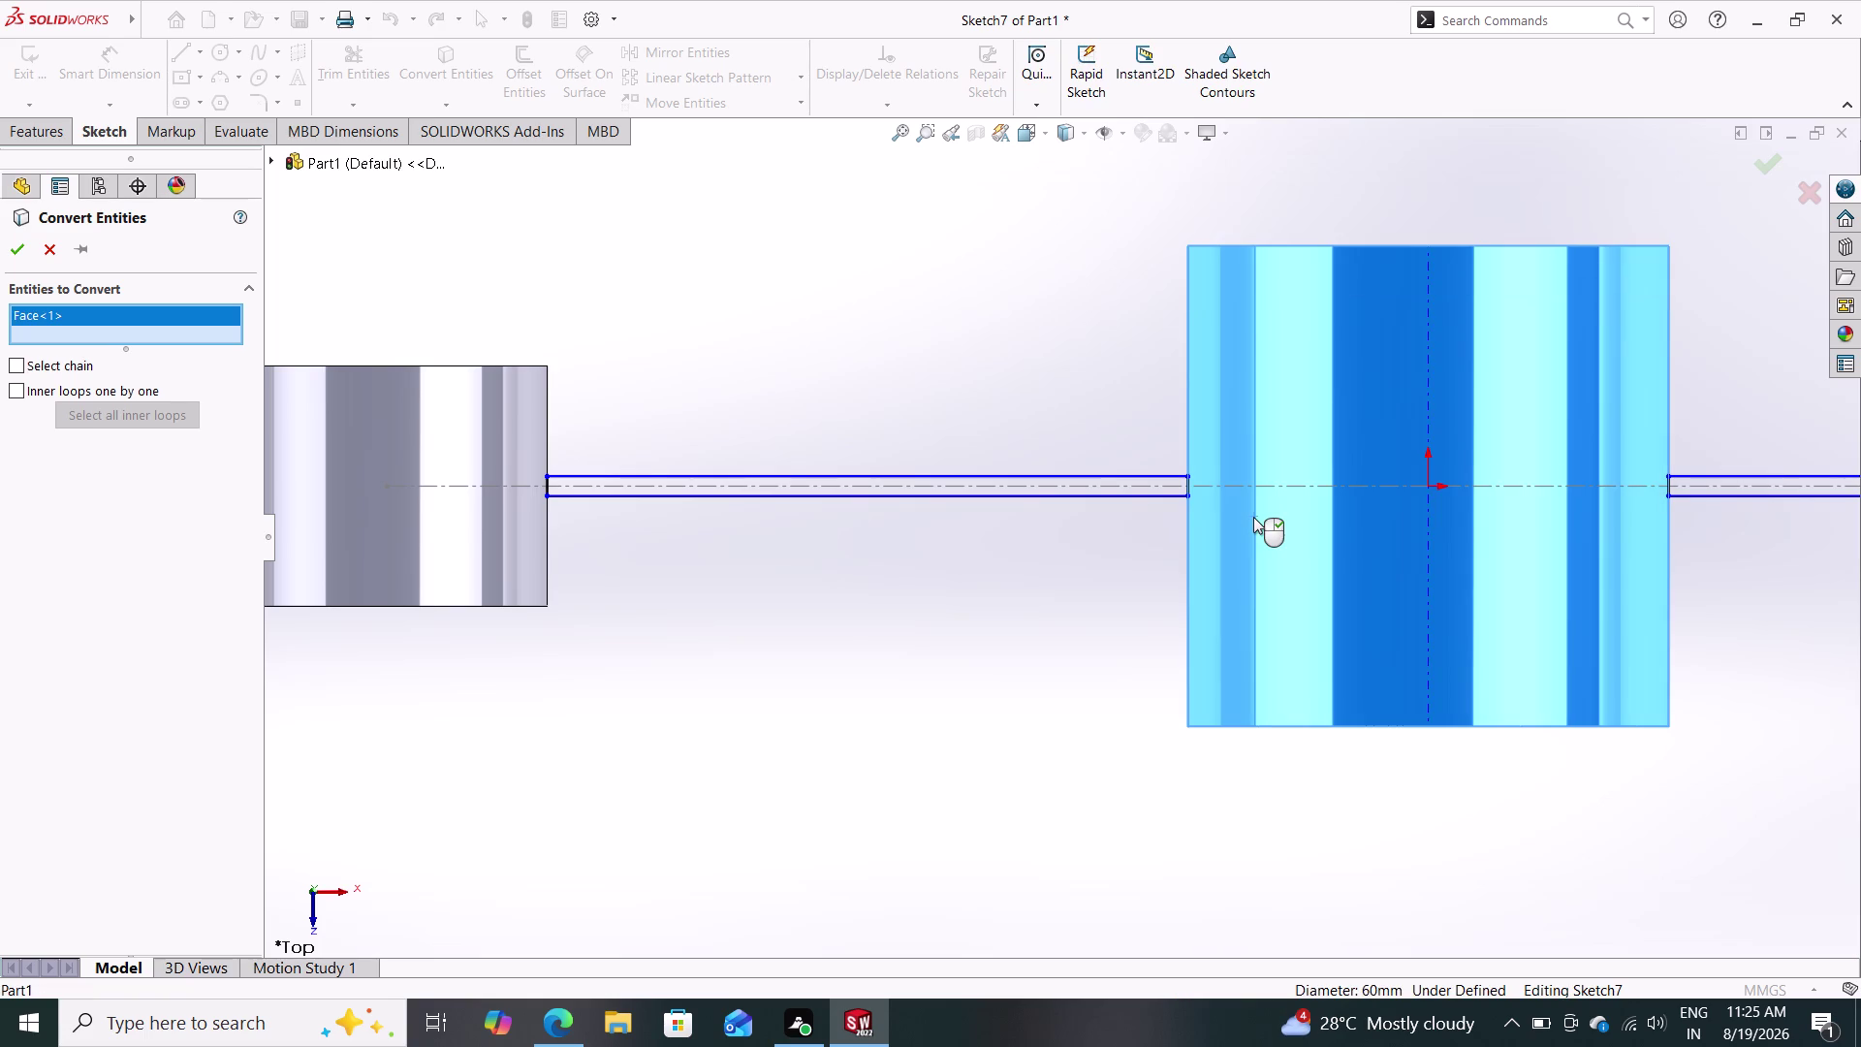
click(49, 242)
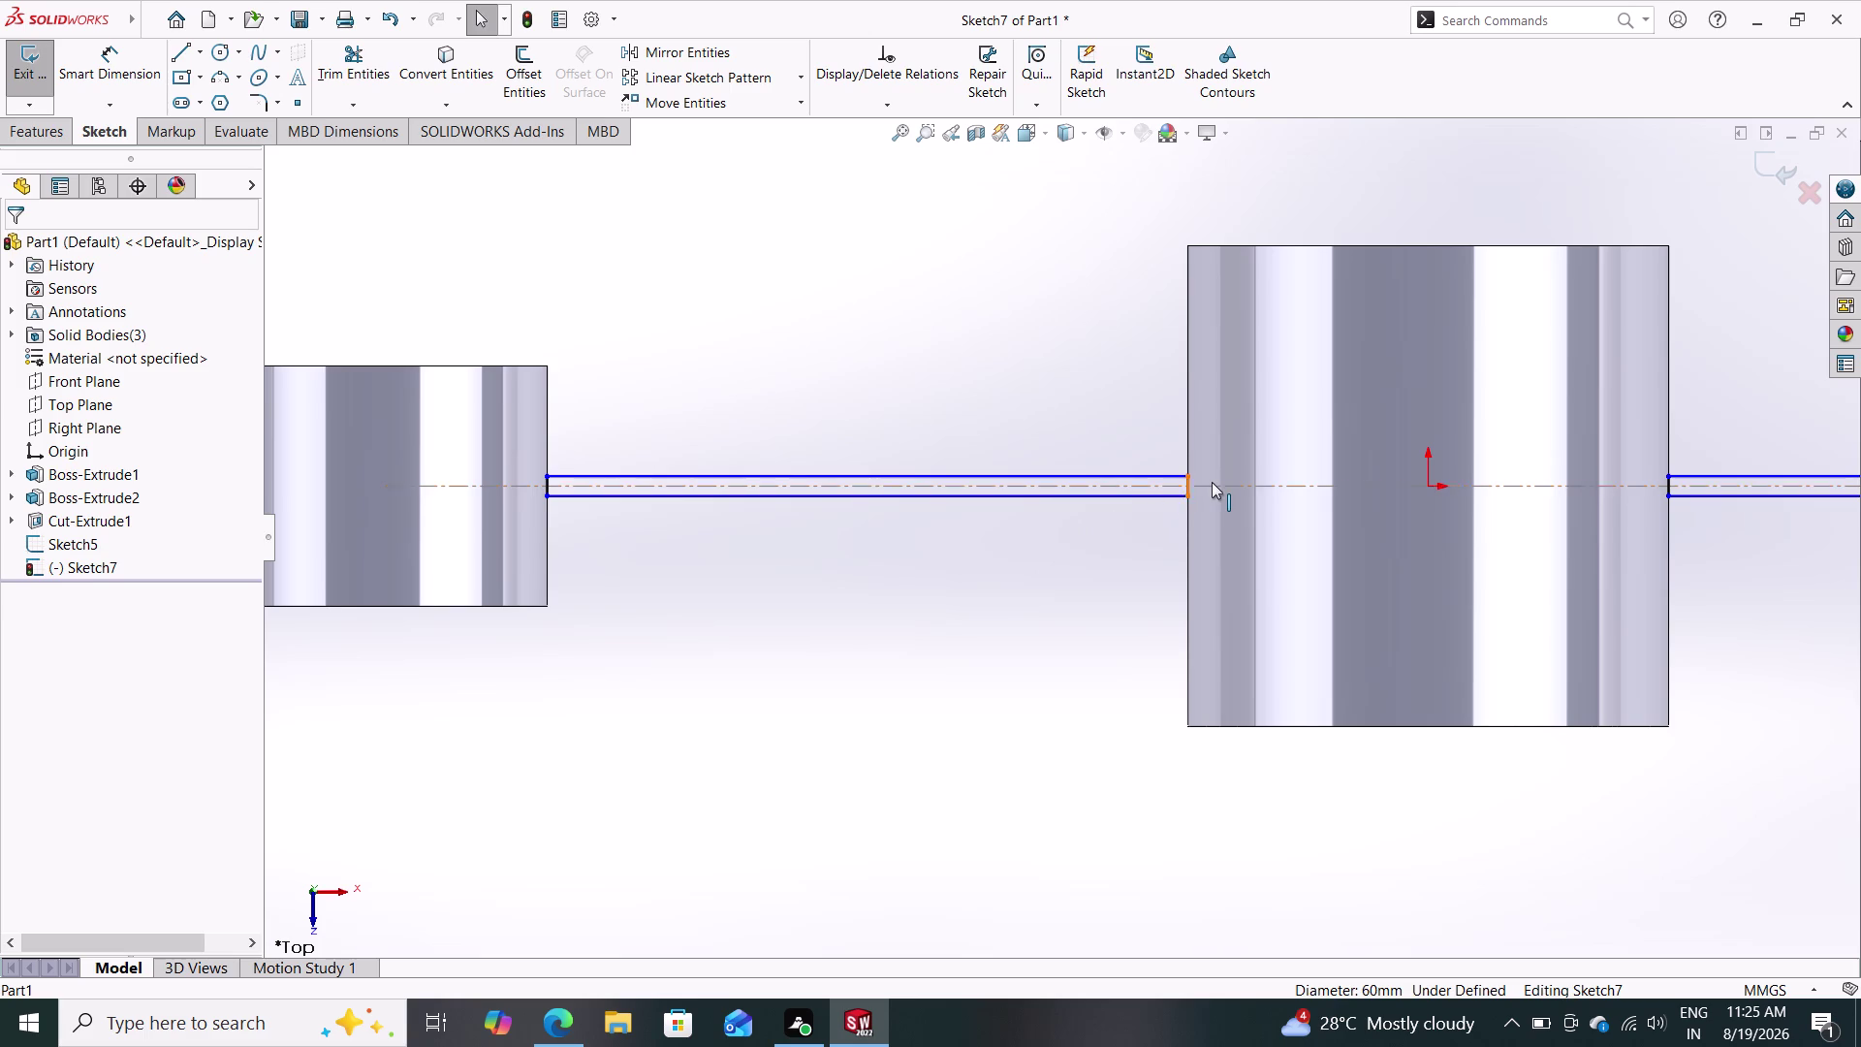
scroll(down, 3)
scroll(down, 3)
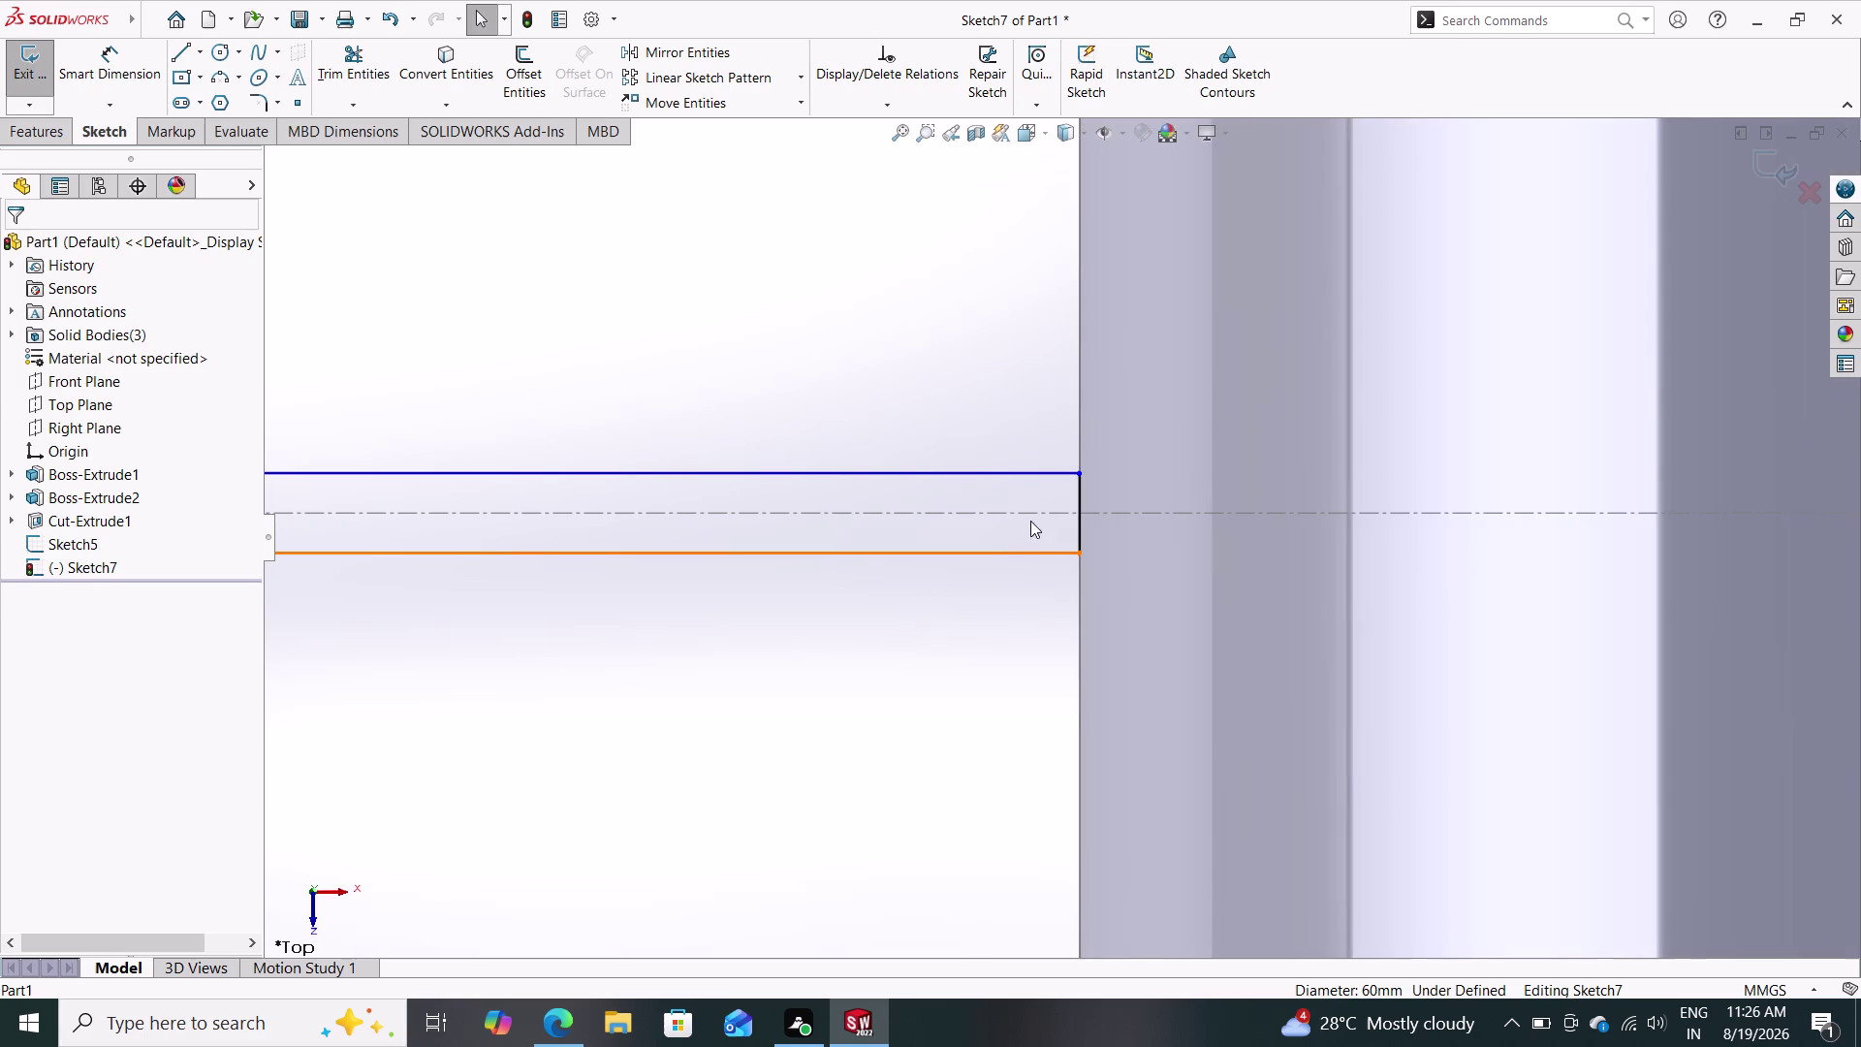
Drag the lower bar line's endpoint horizontally deep into the middle ring.
click(1080, 520)
key(Delete)
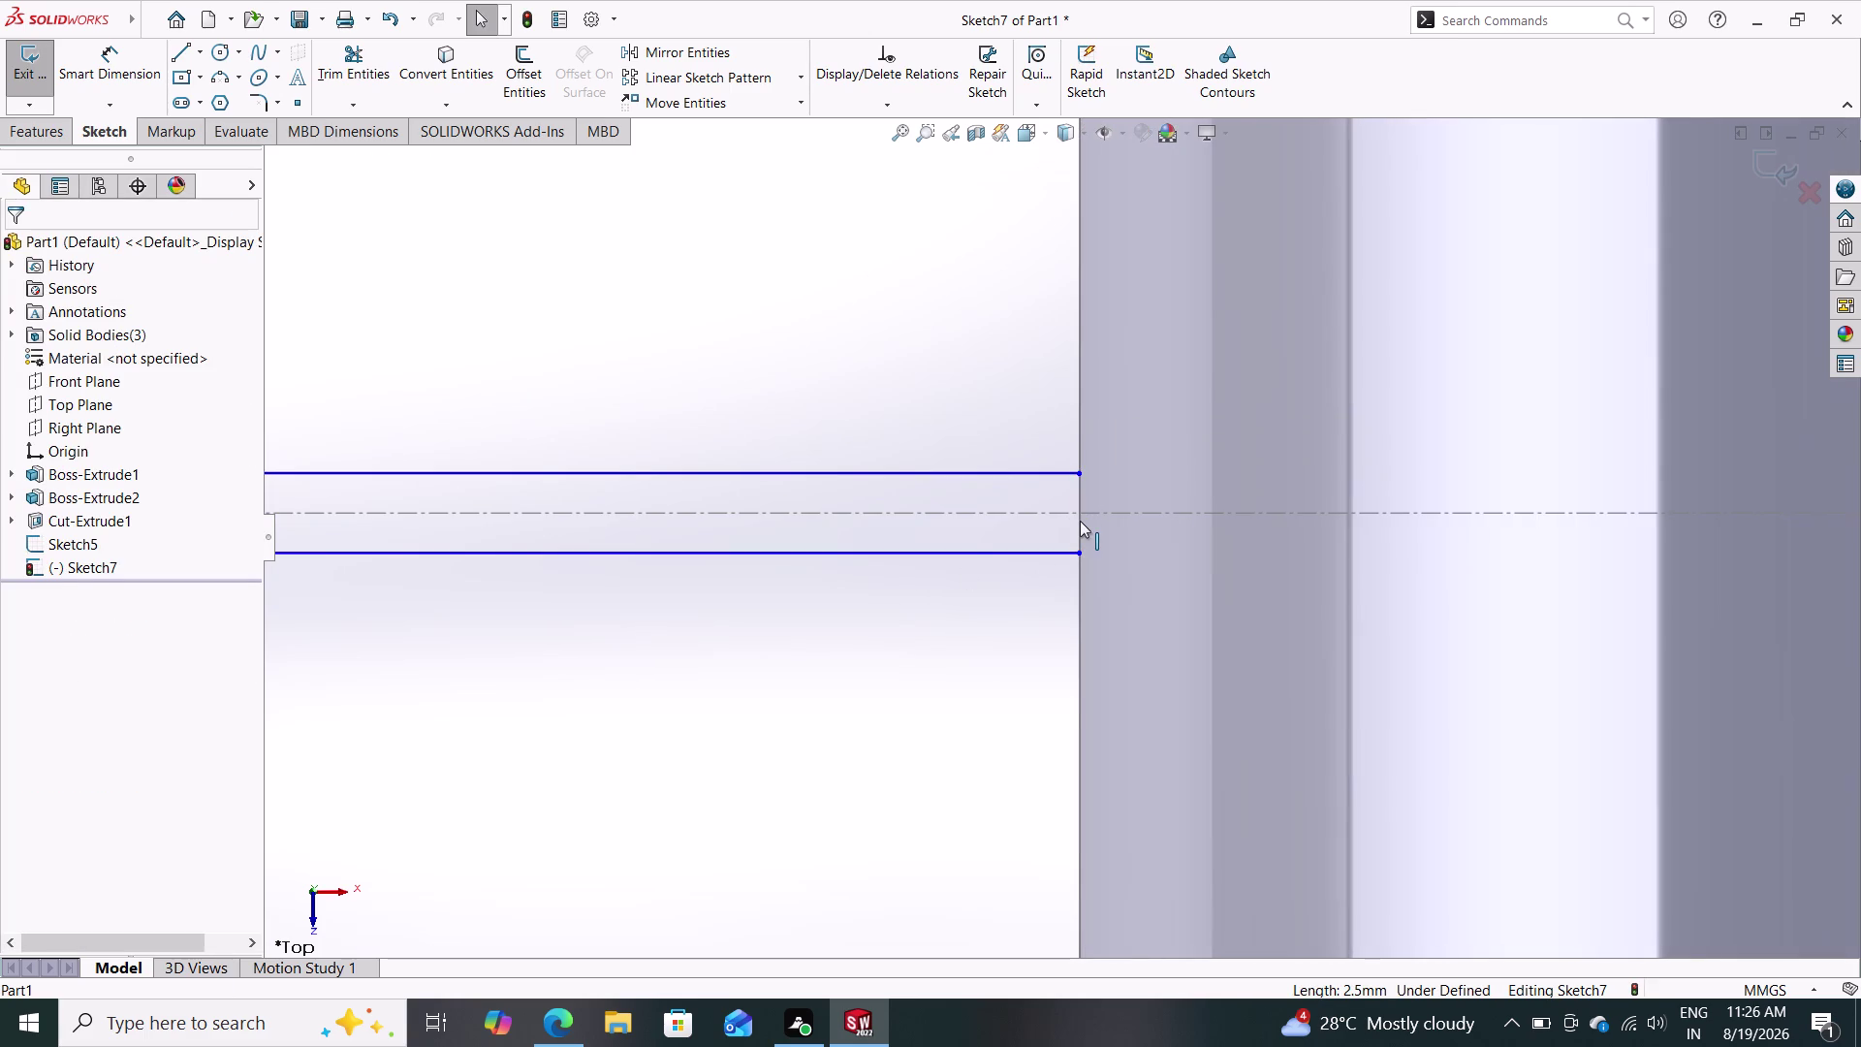
drag(1076, 552, 1175, 545)
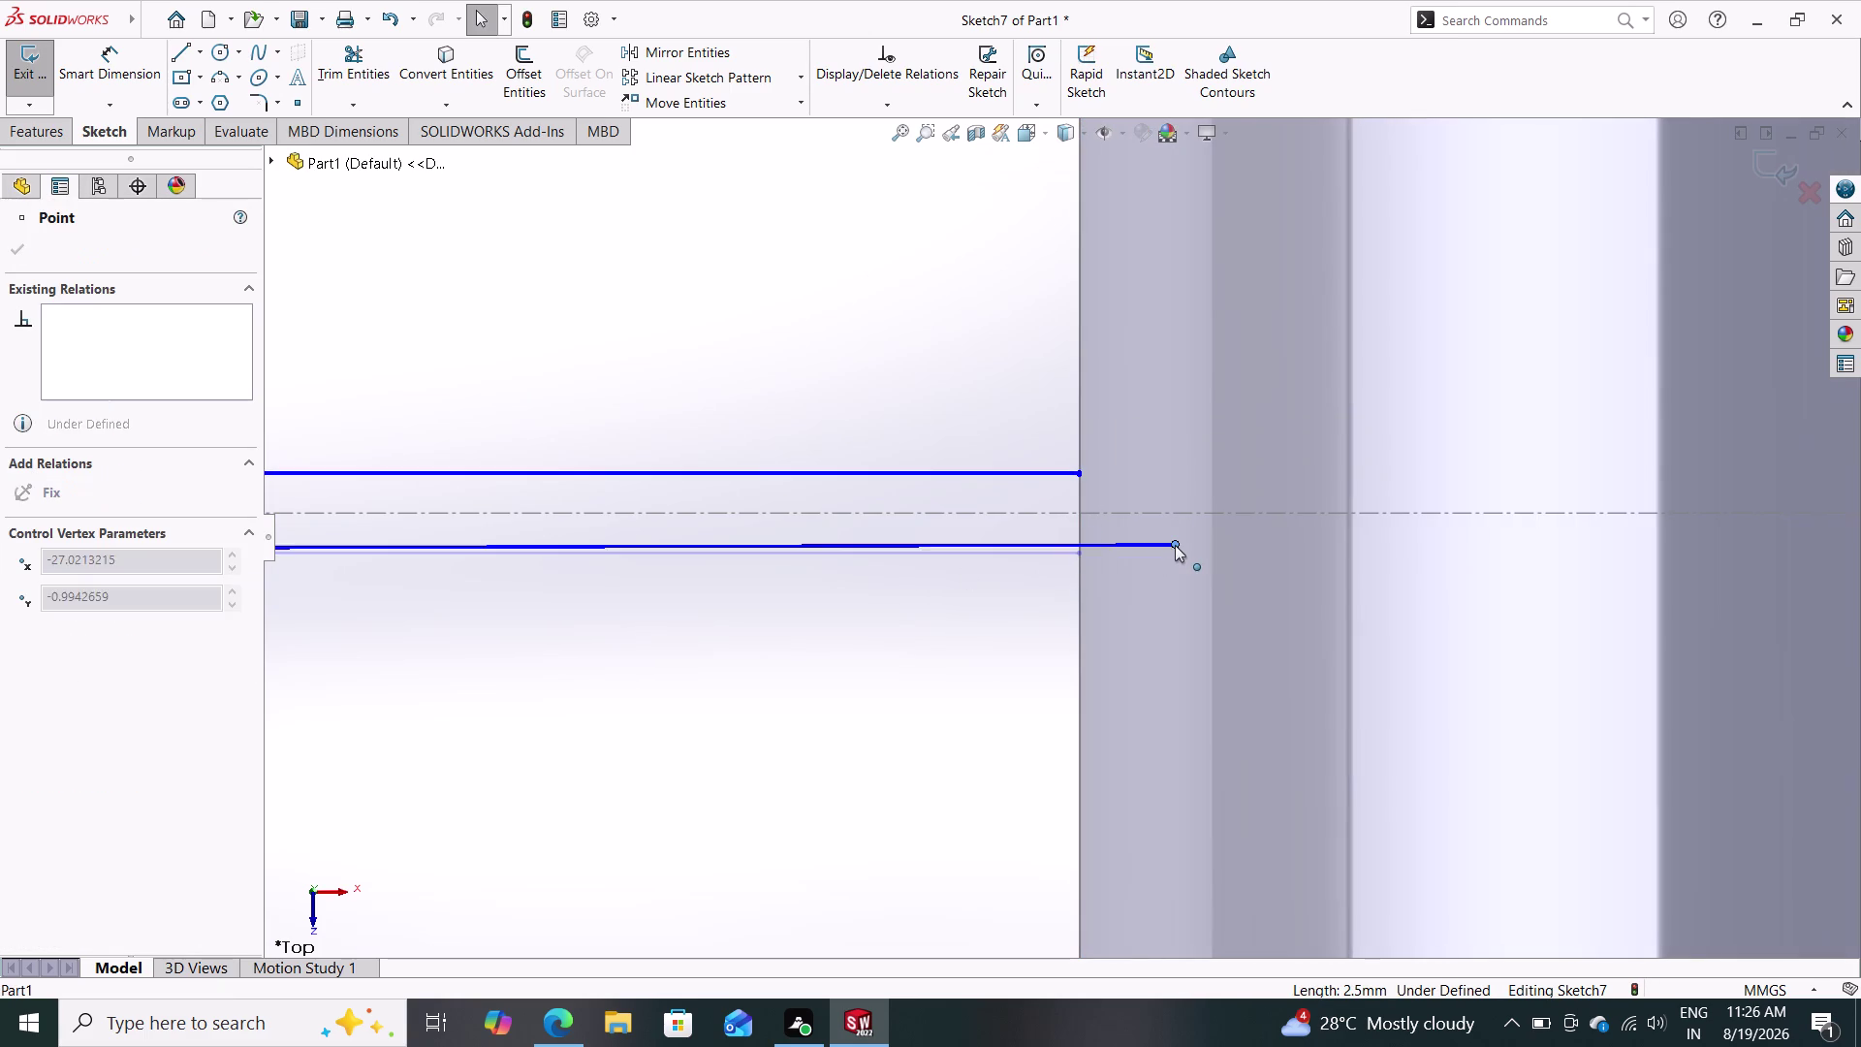
drag(1175, 545, 1509, 564)
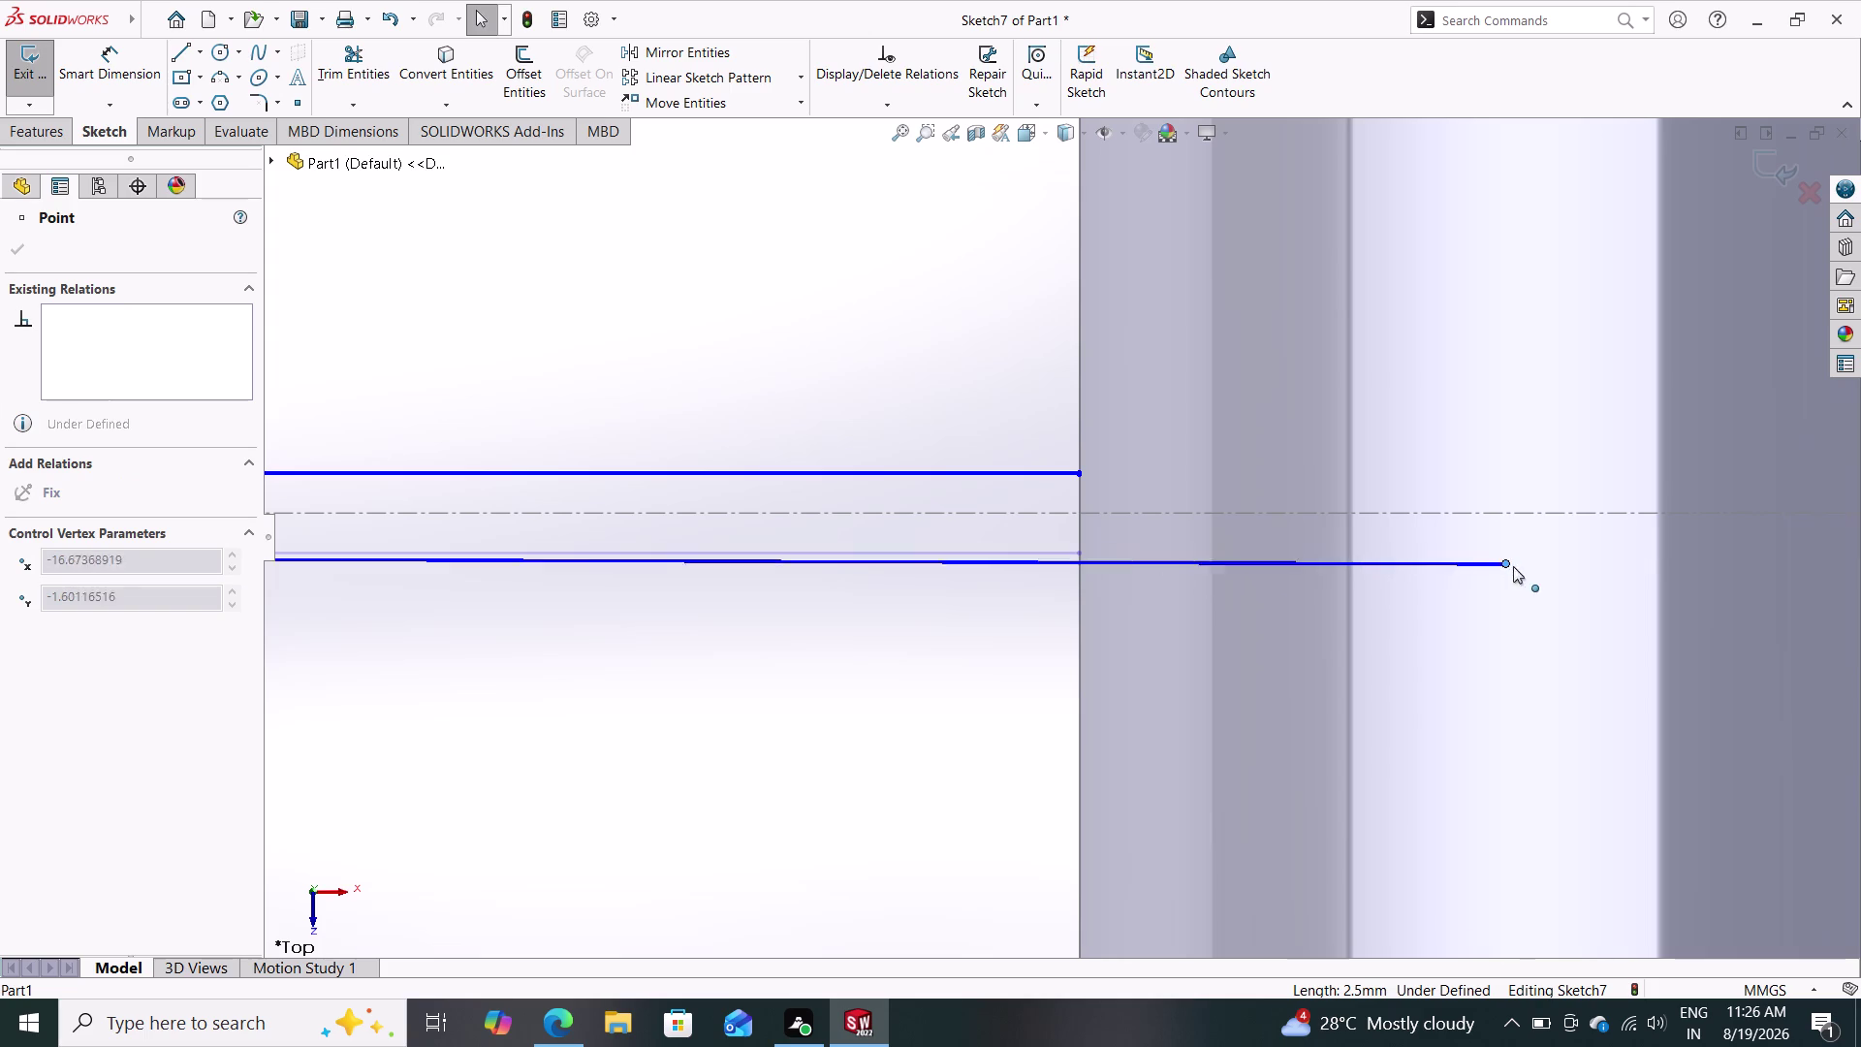
drag(1509, 565, 1636, 553)
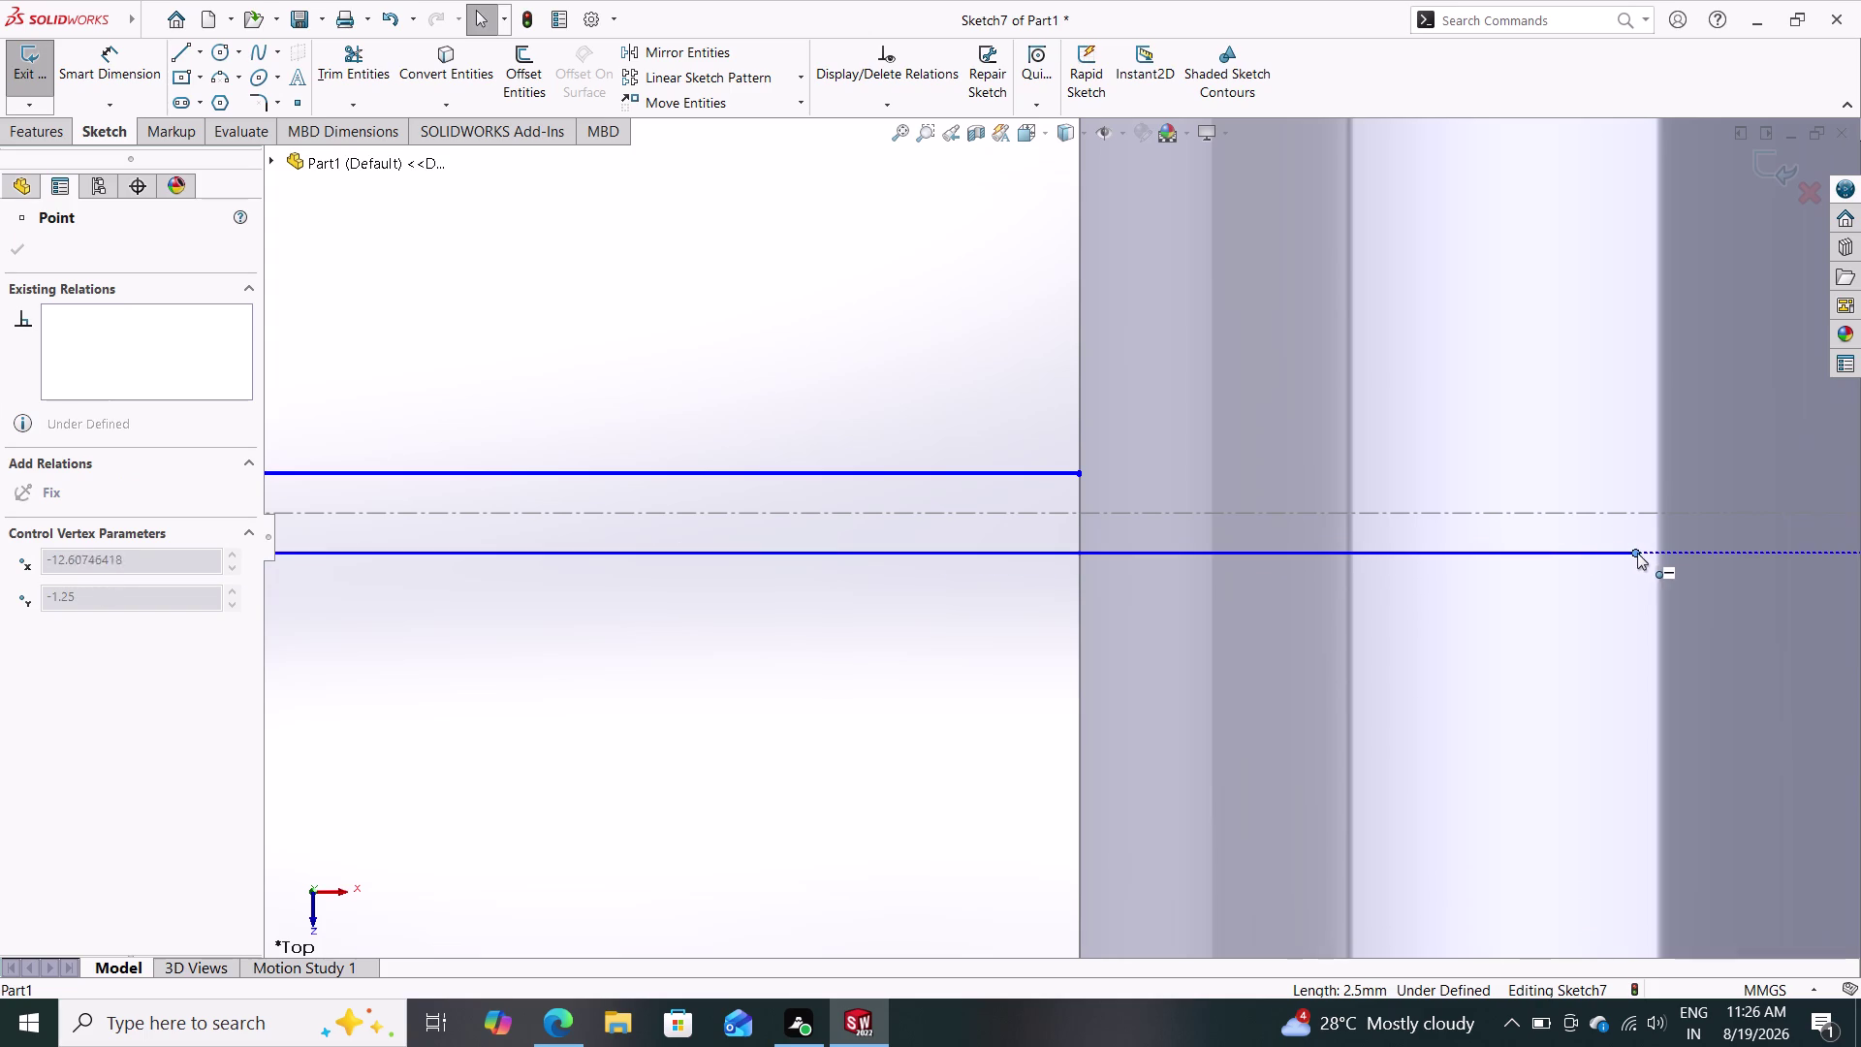
drag(1636, 552, 1638, 552)
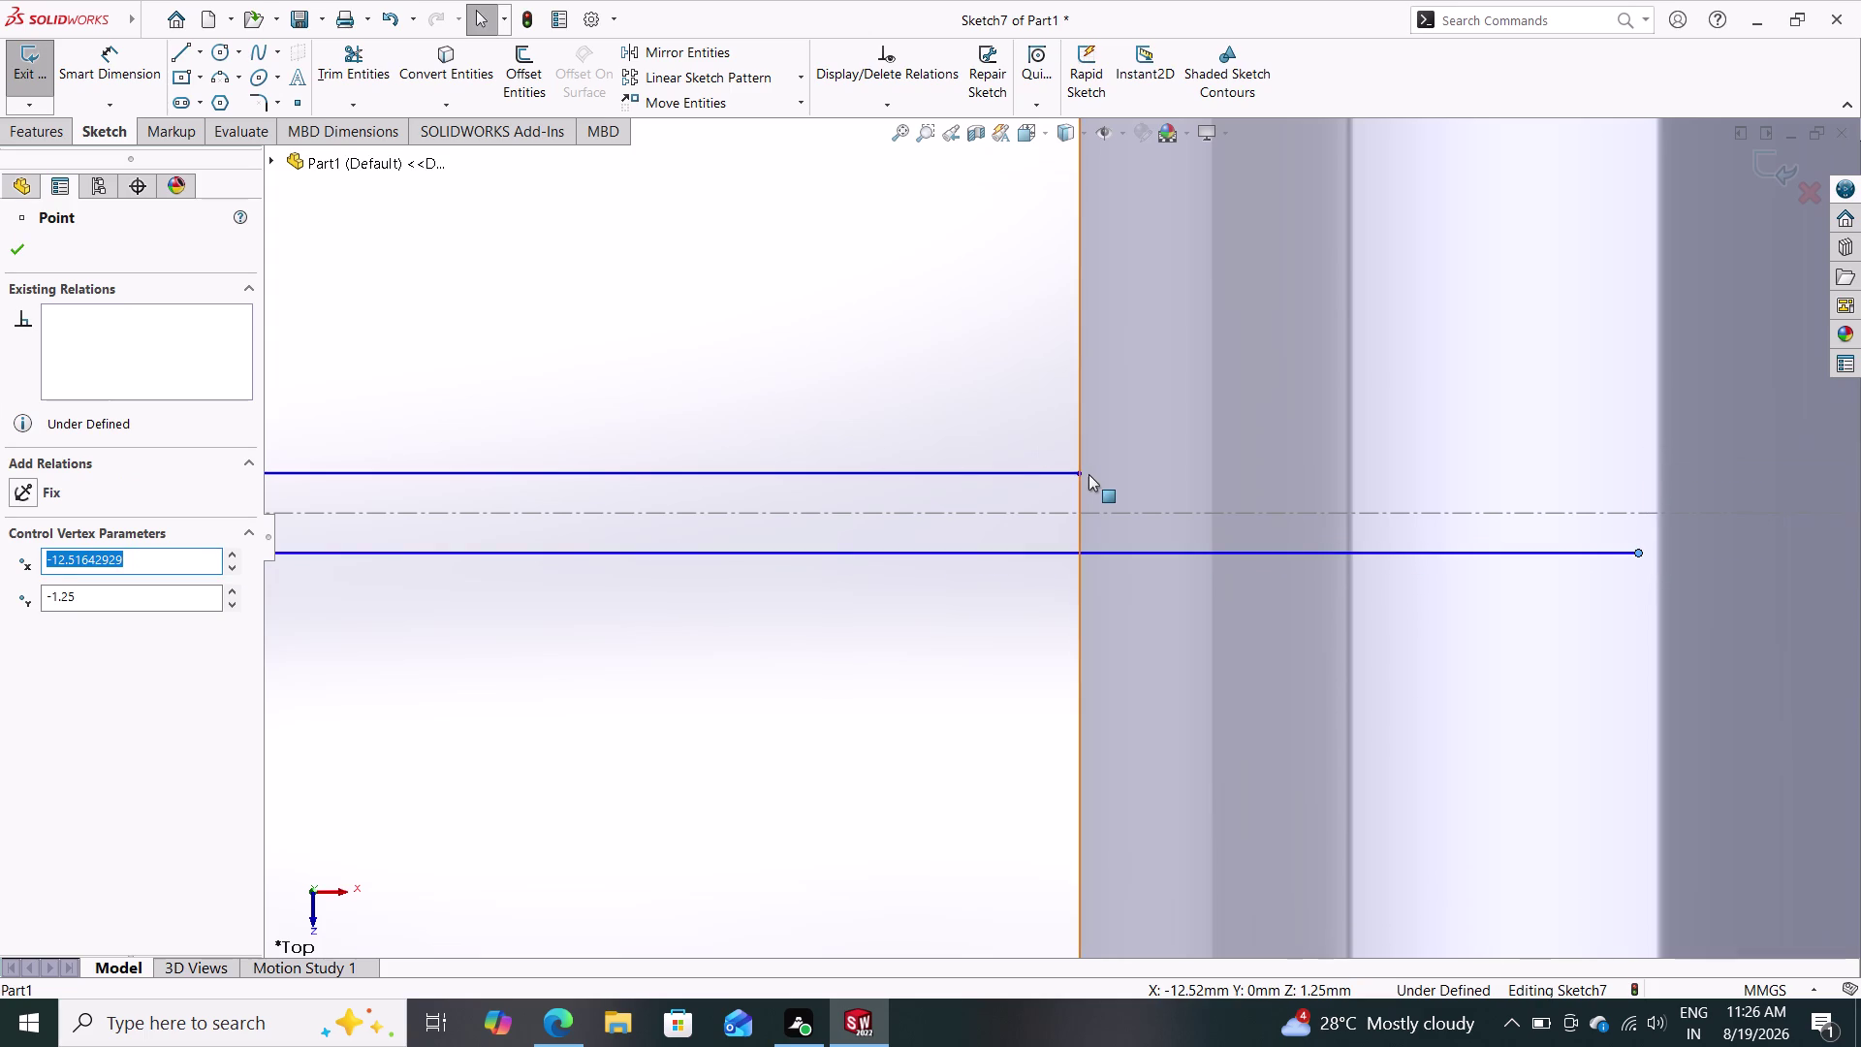
Drag the upper bar line's endpoint into the middle ring, level with the lower one.
drag(1080, 473, 1365, 484)
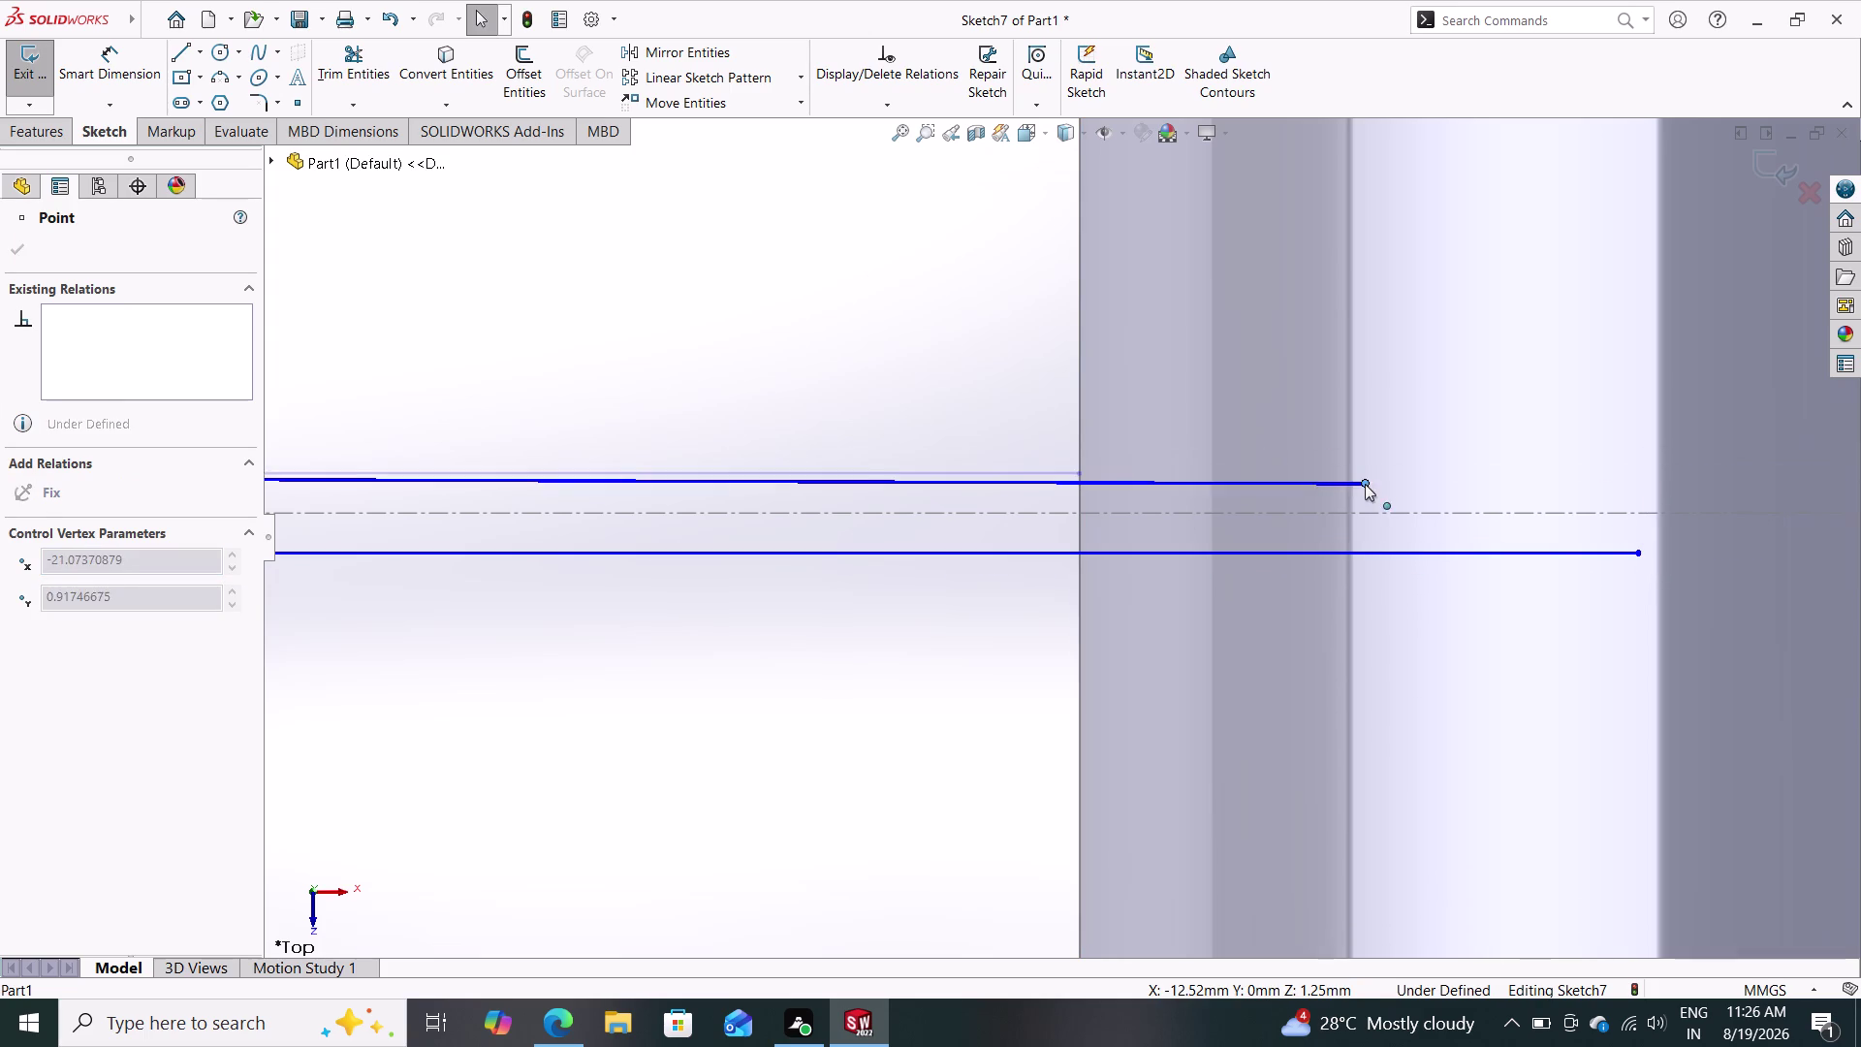
drag(1365, 484, 1651, 490)
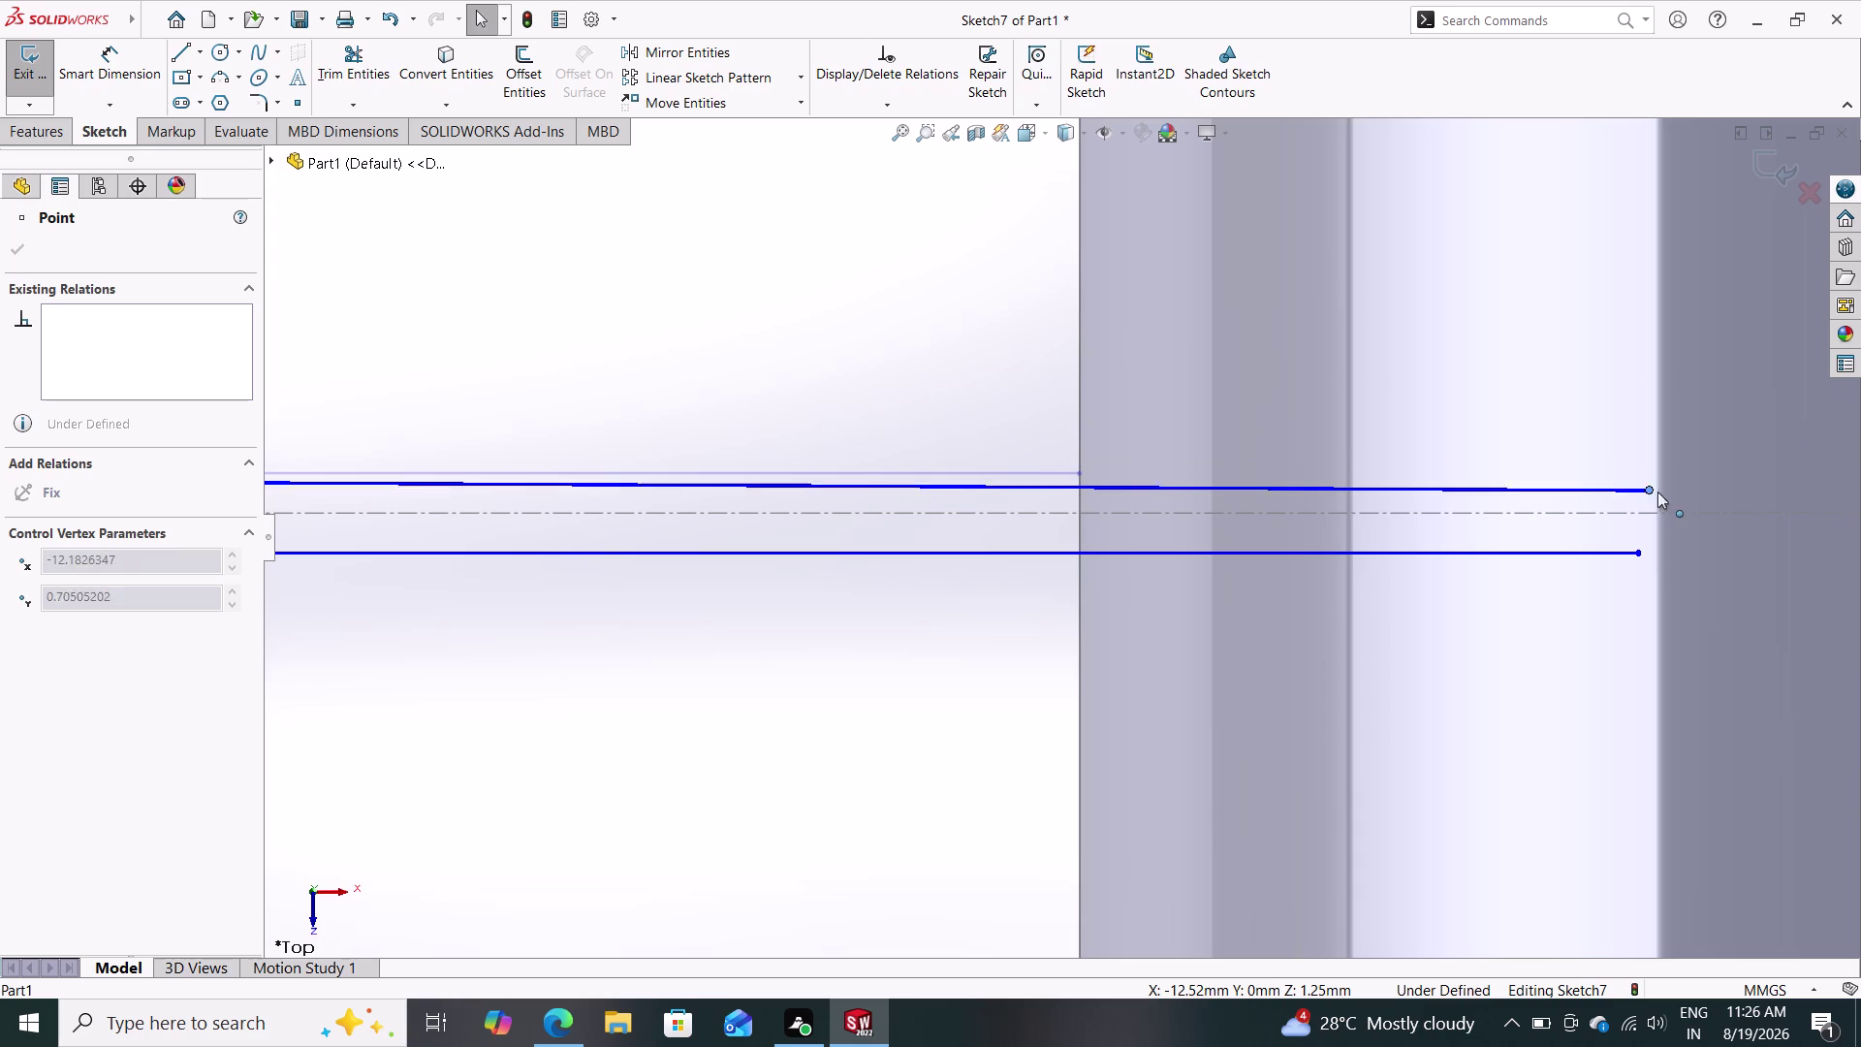
drag(1651, 490, 1634, 480)
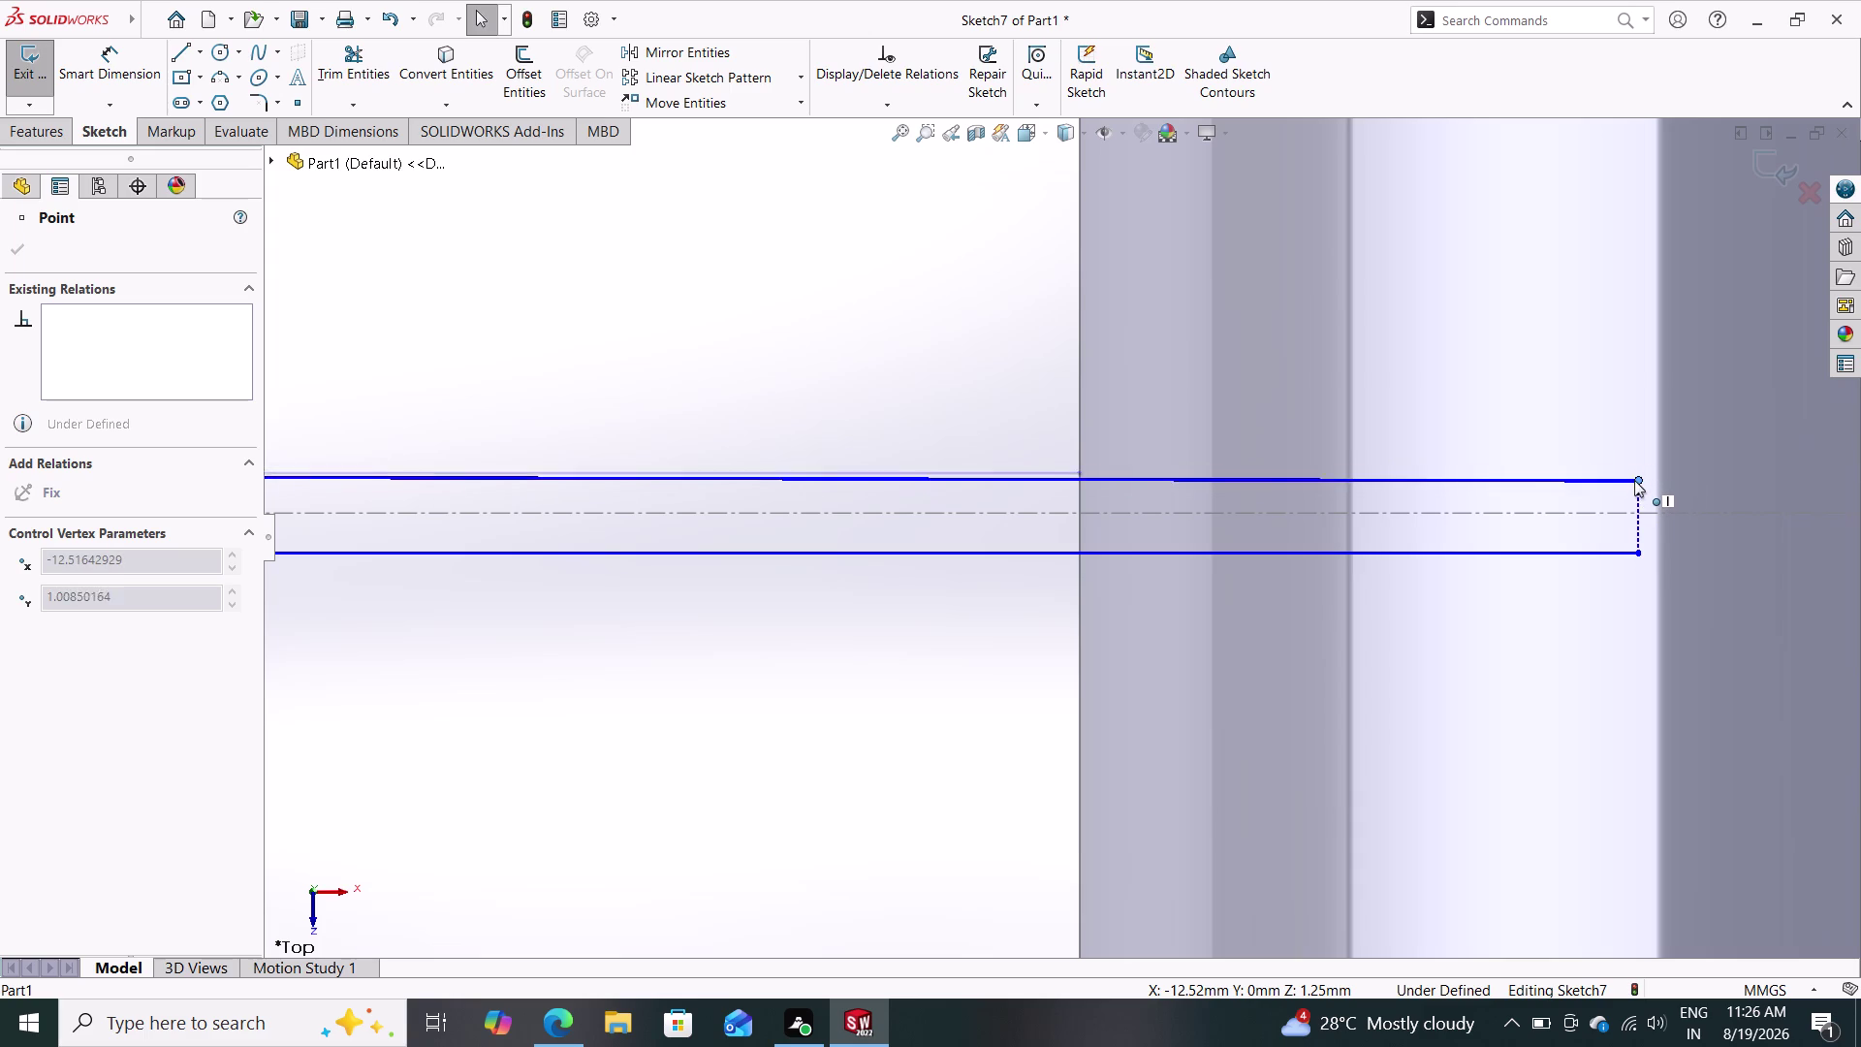
drag(1635, 481, 1636, 477)
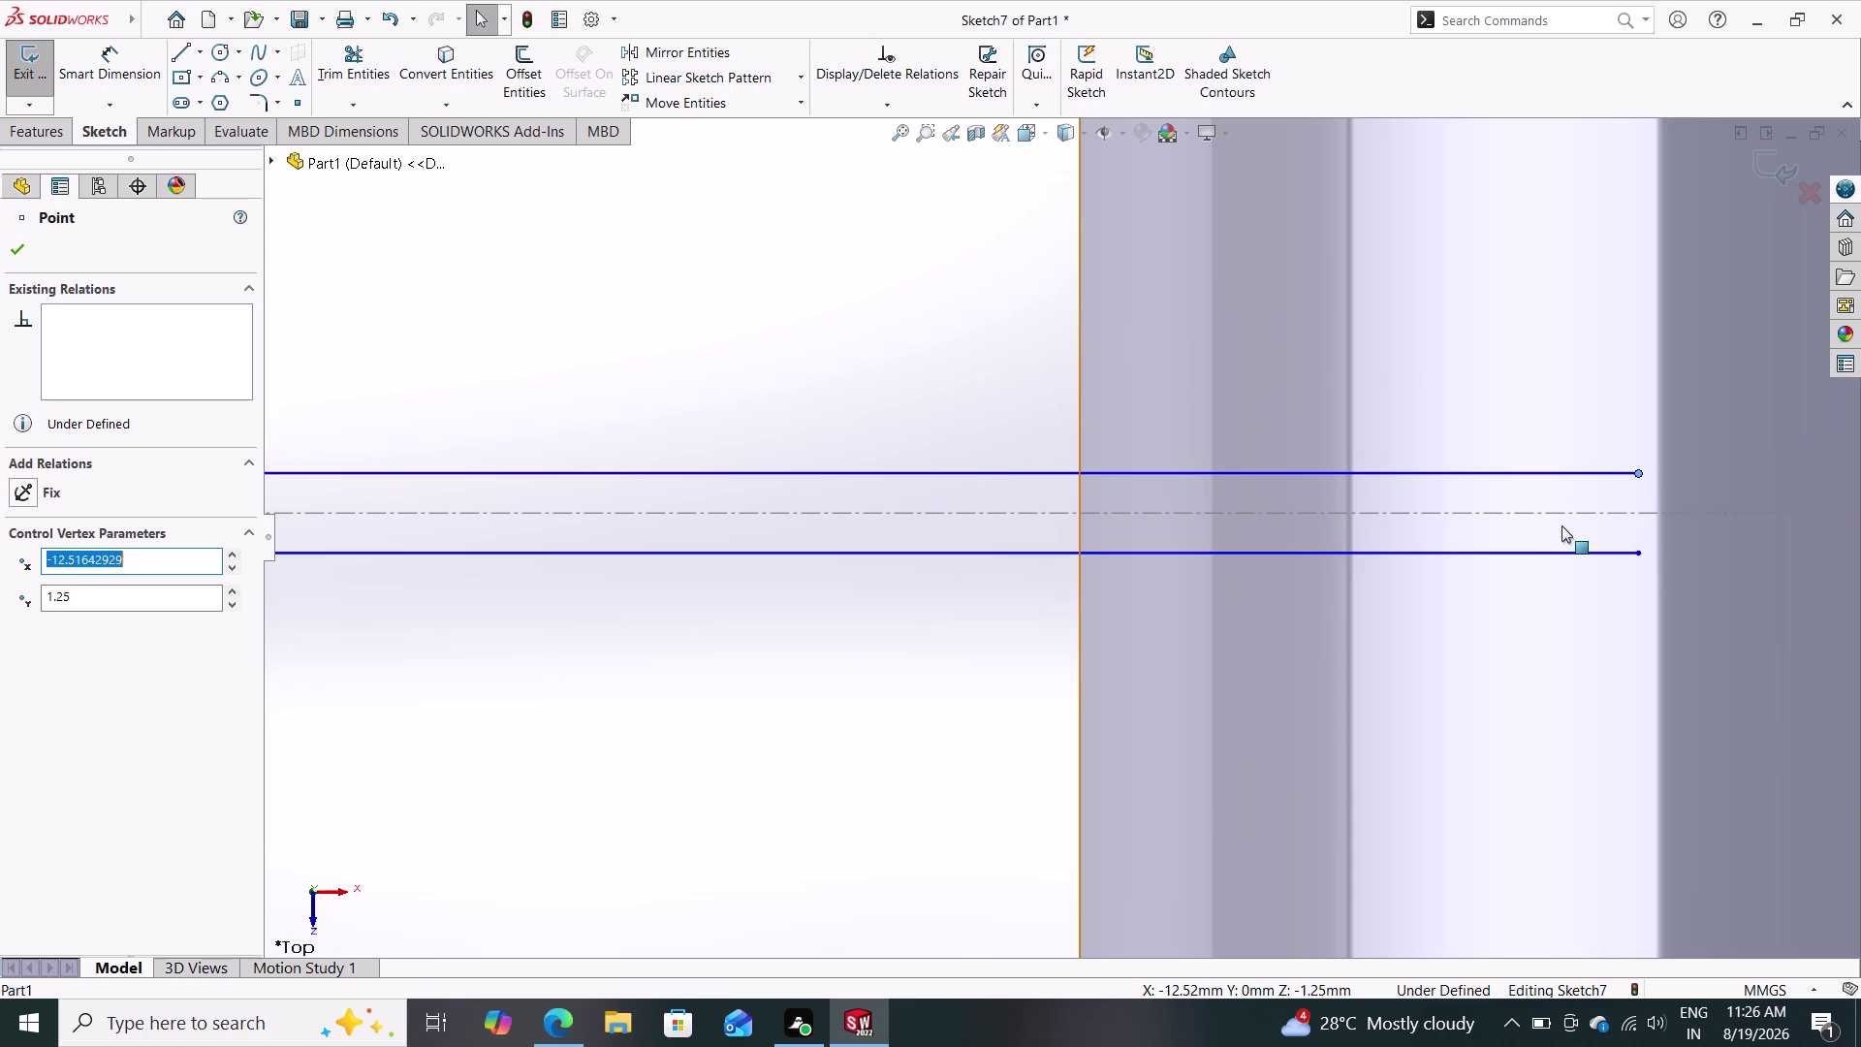
key(Escape)
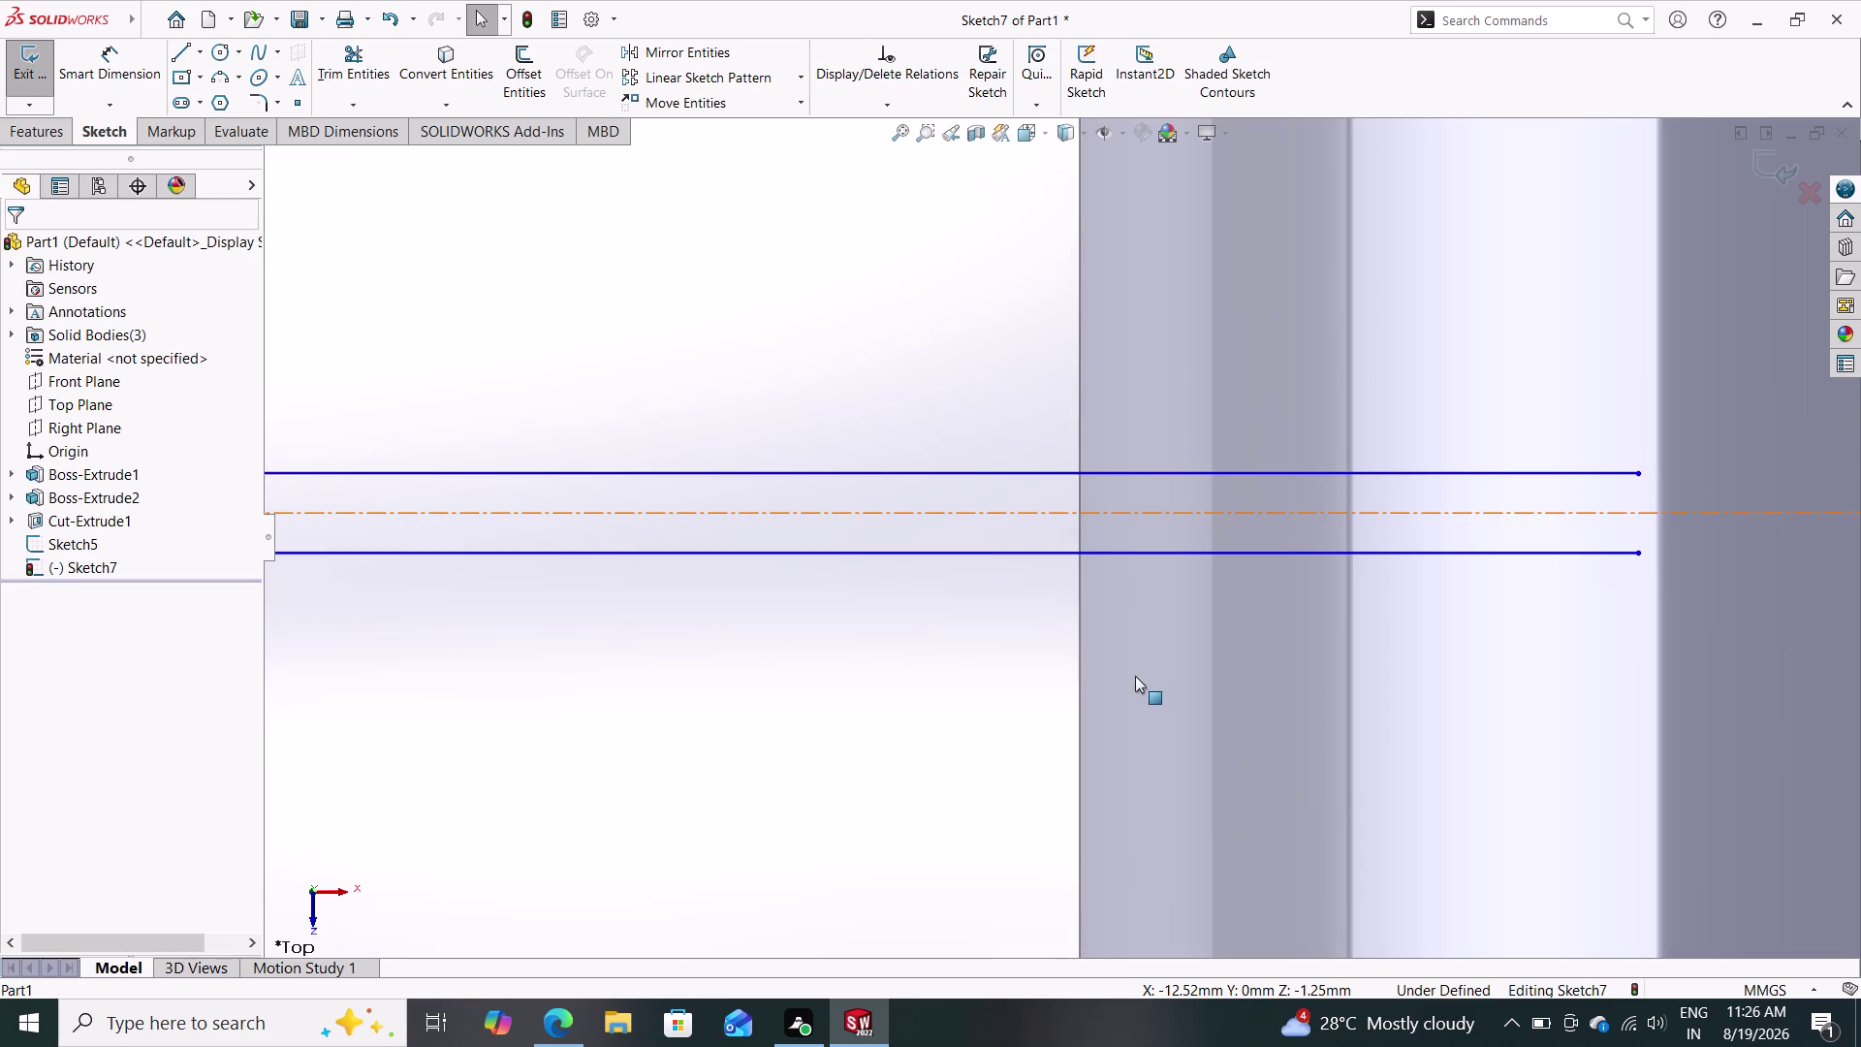
scroll(down, 3)
scroll(up, 3)
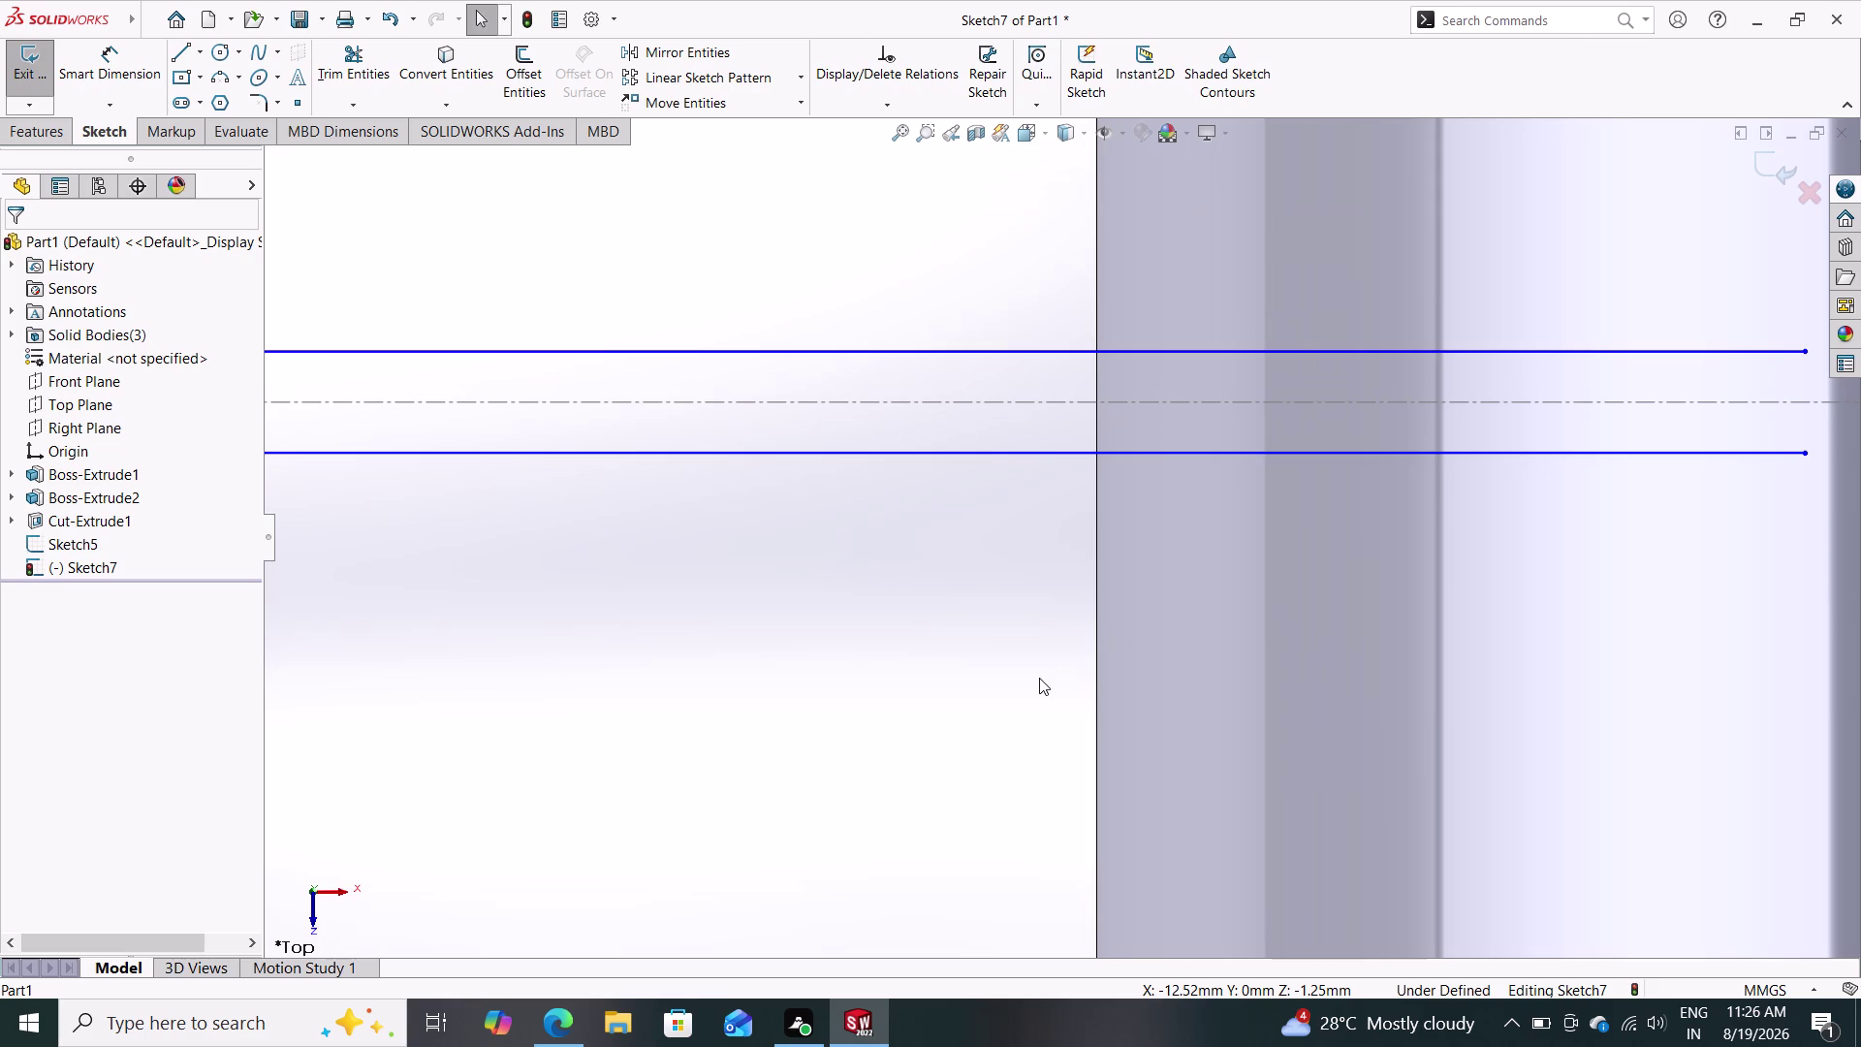
scroll(up, 3)
scroll(up, 3)
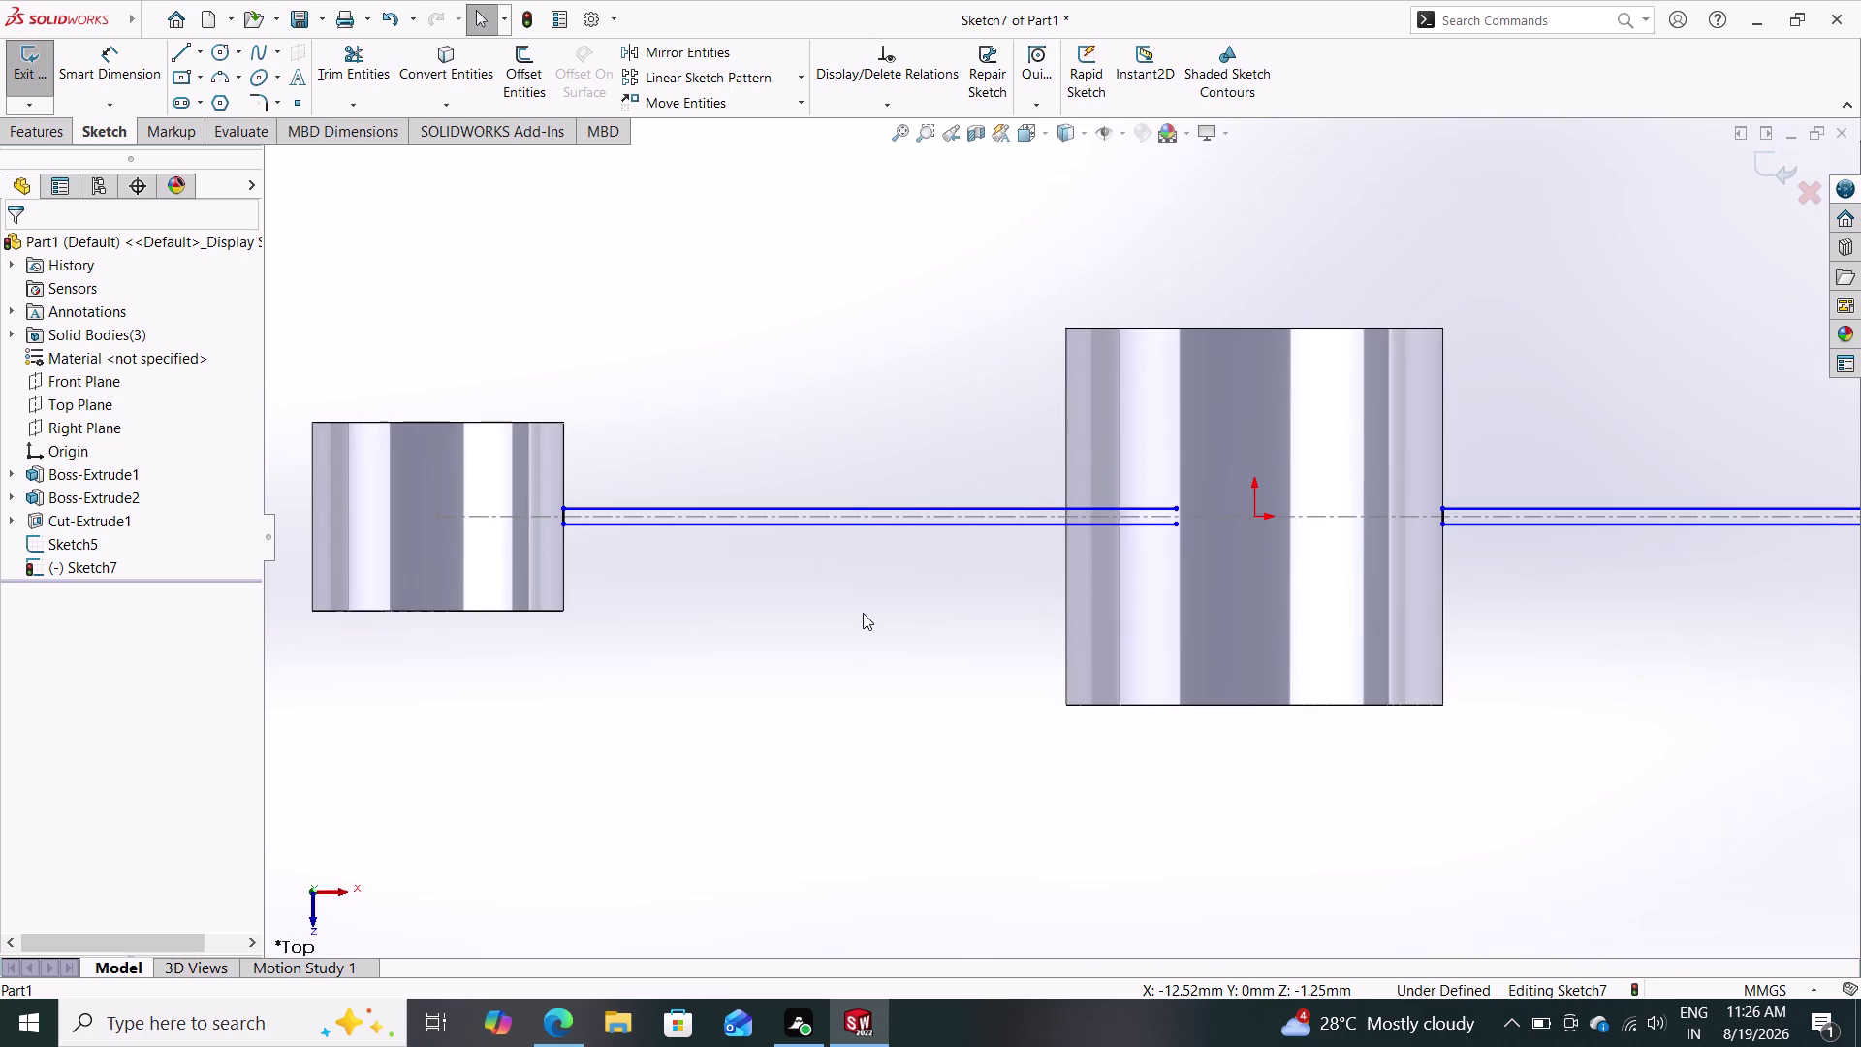
Orbit the model around the three rings to inspect them in perspective.
middle_drag(1007, 748, 1008, 603)
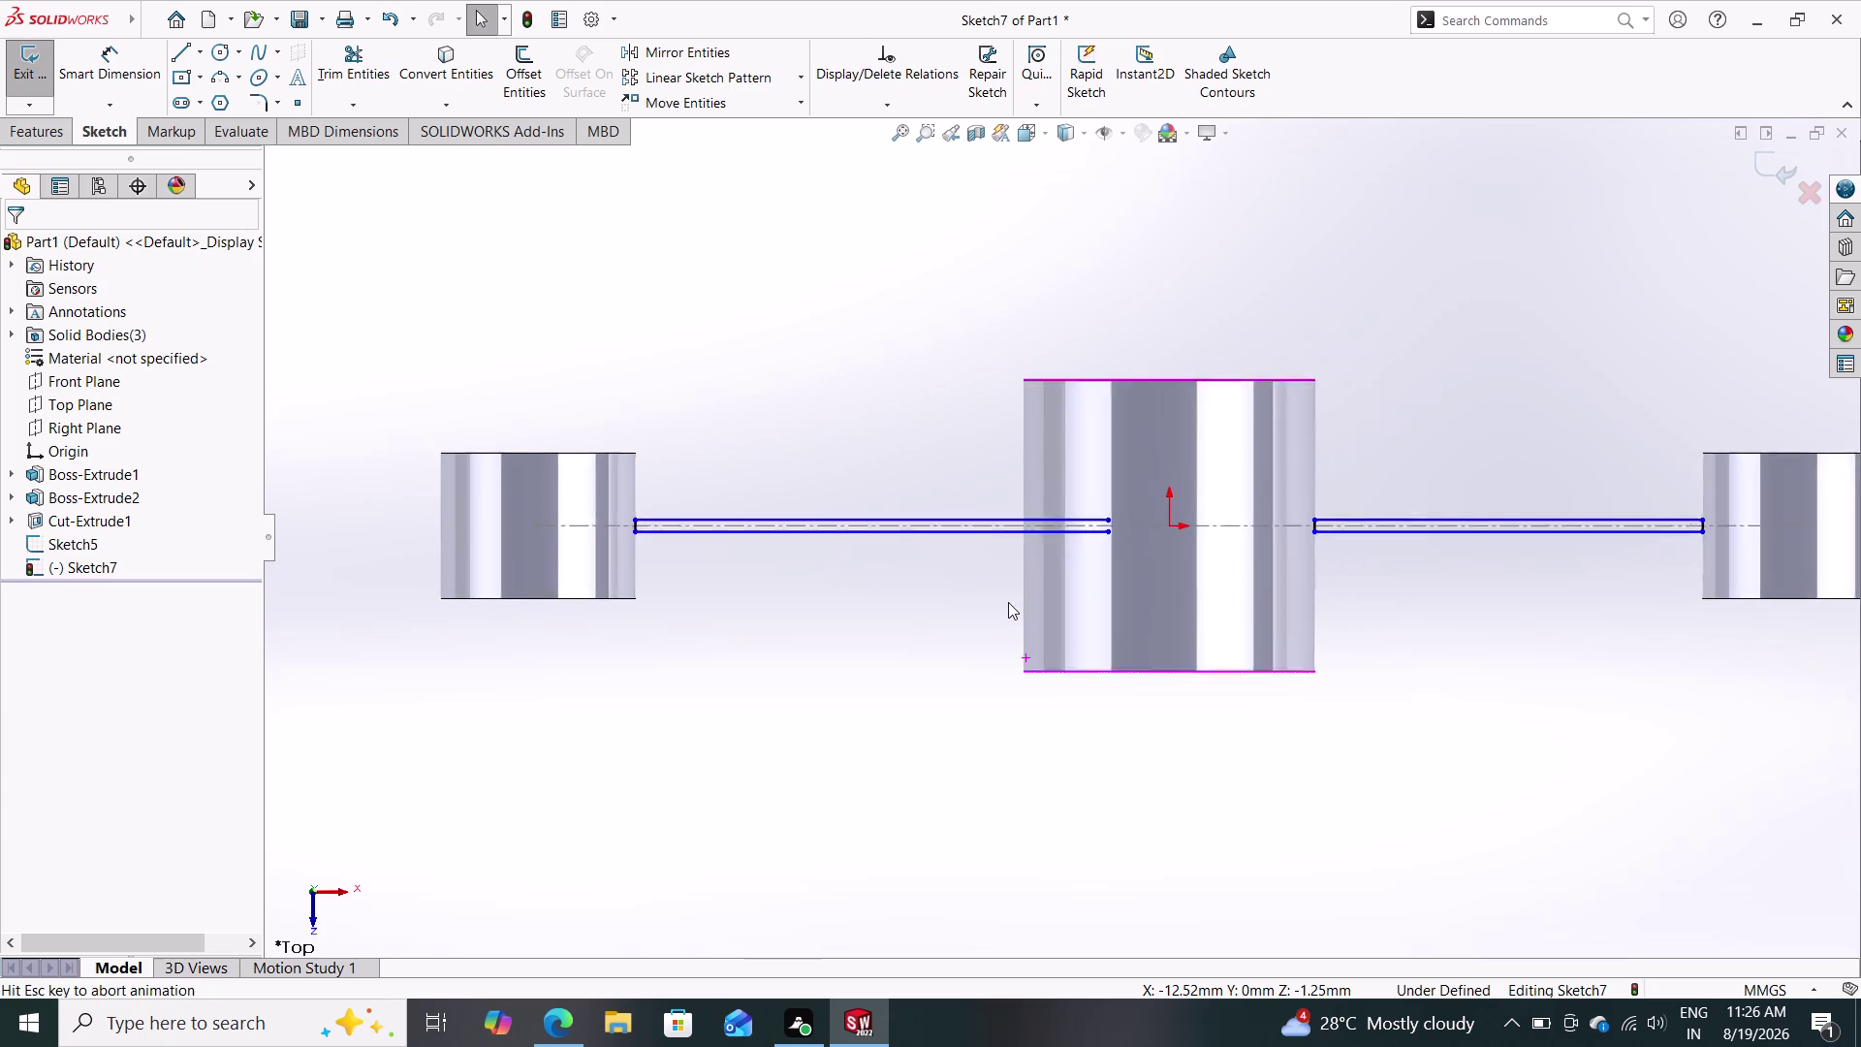
middle_drag(1008, 603, 1008, 598)
middle_drag(990, 643, 991, 529)
middle_drag(992, 530, 987, 554)
middle_drag(976, 645, 976, 627)
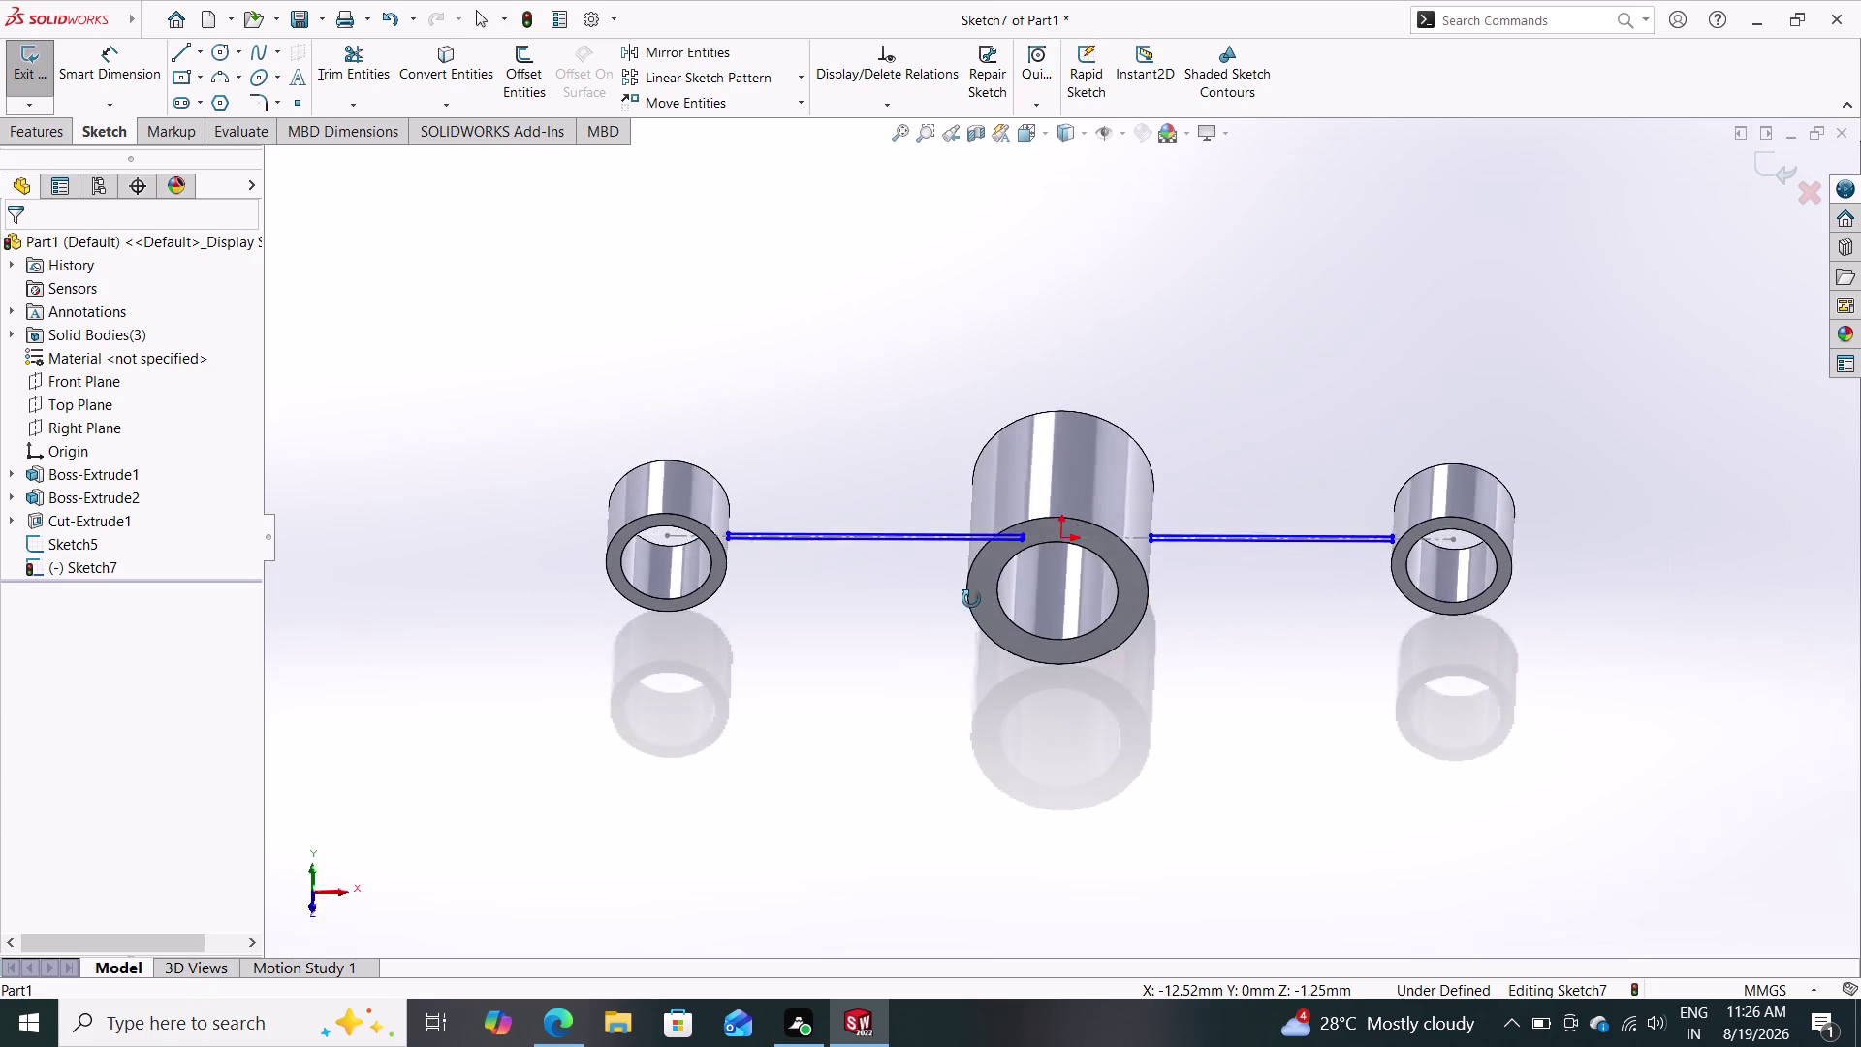
middle_drag(975, 627, 985, 562)
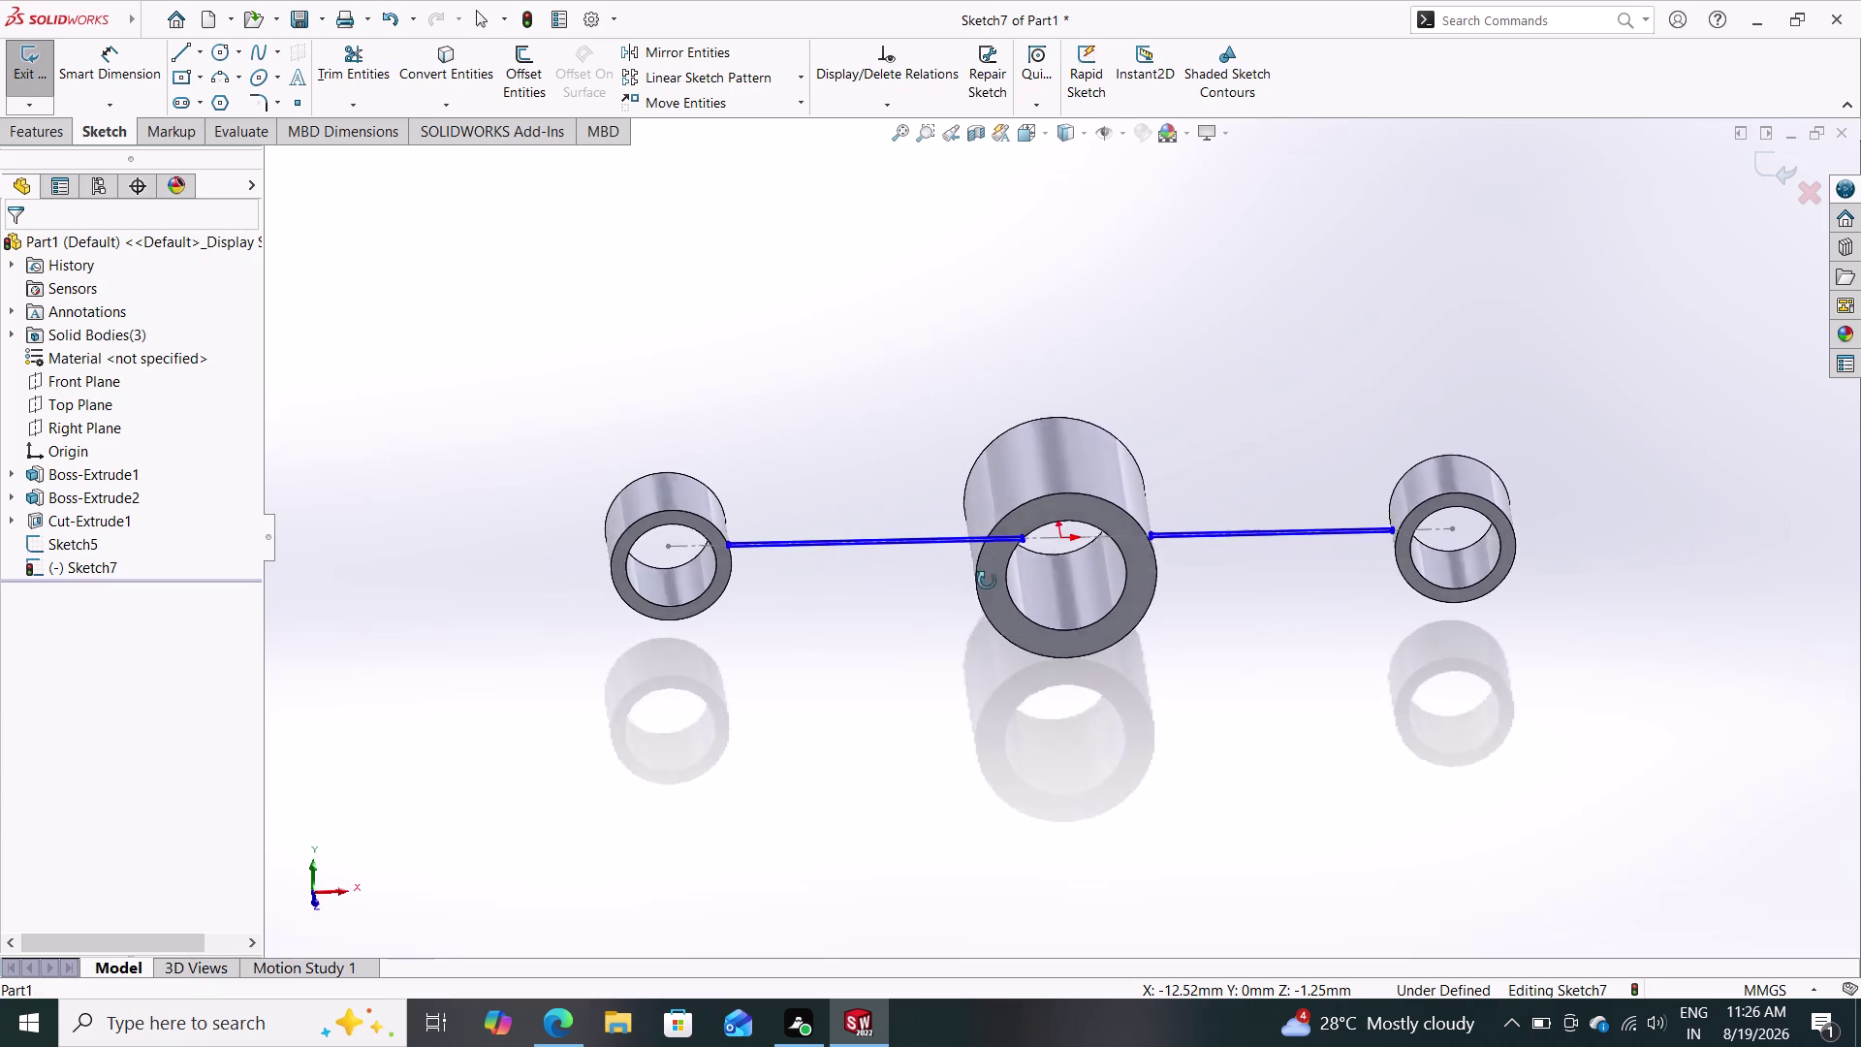
middle_drag(984, 563, 993, 628)
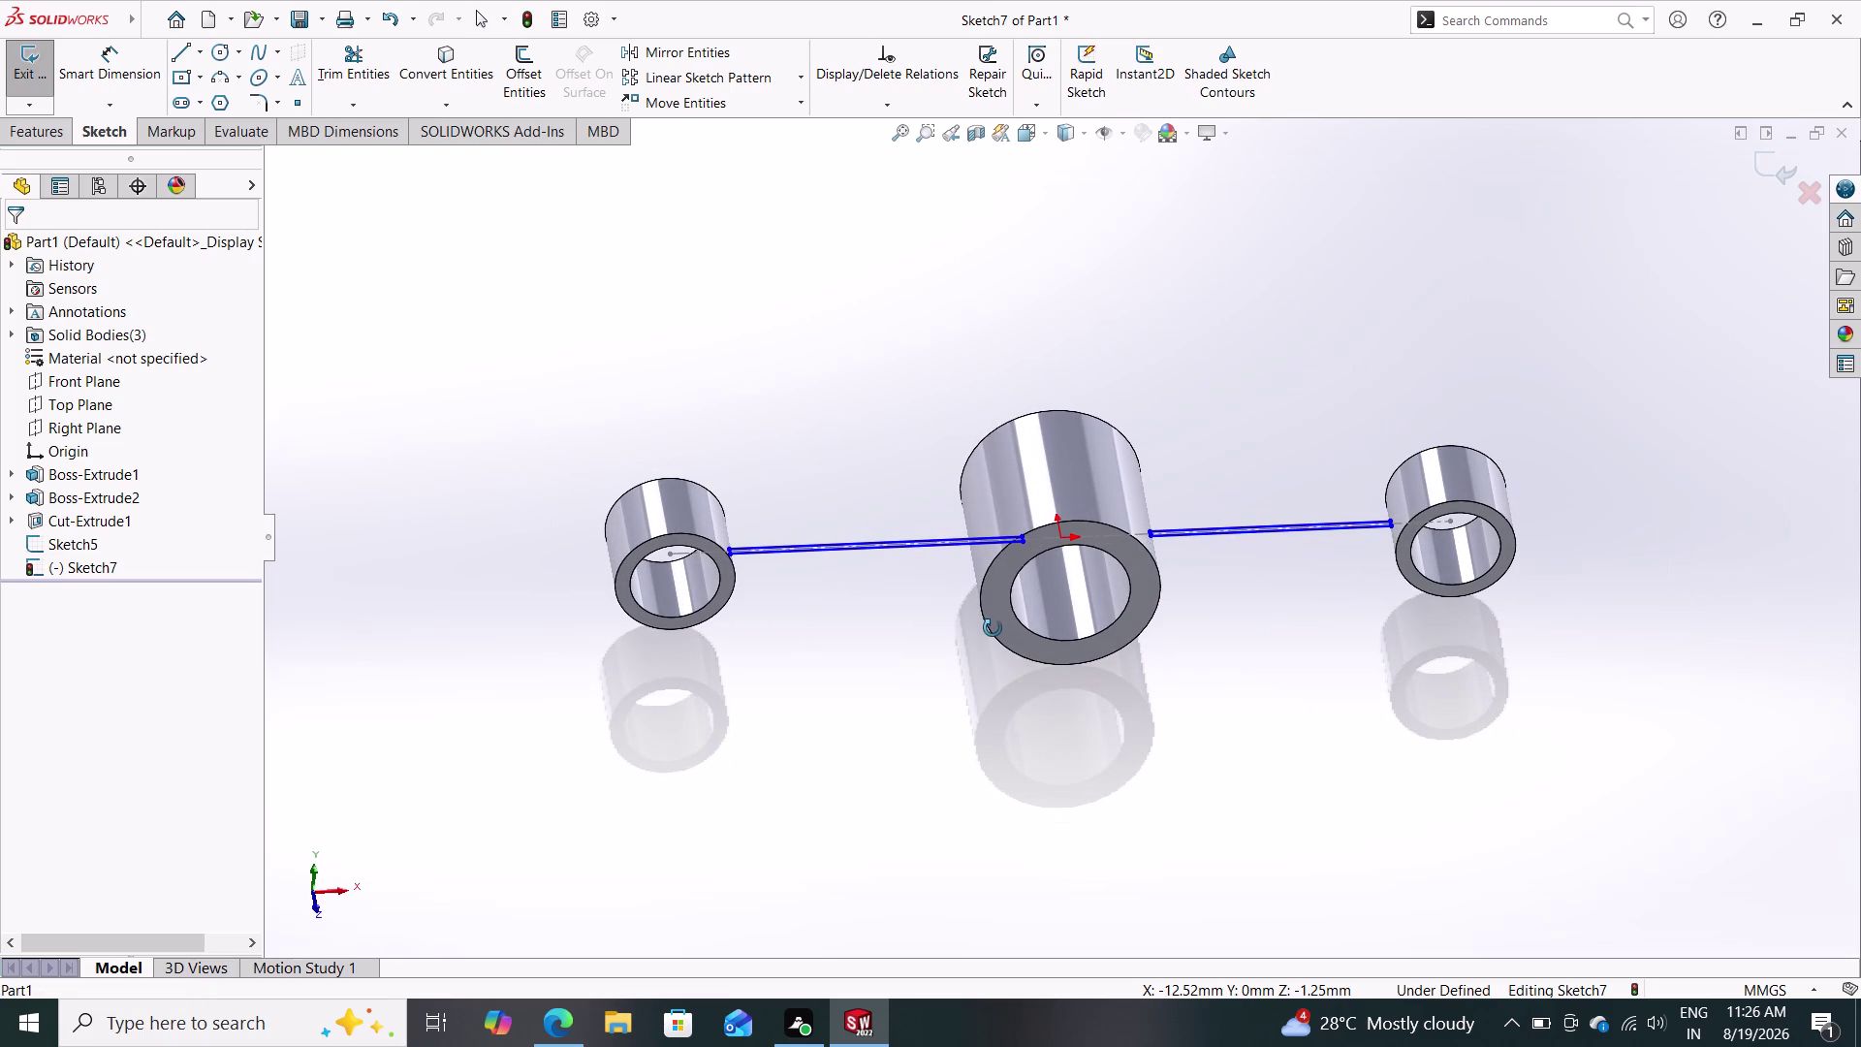
middle_drag(993, 628, 950, 514)
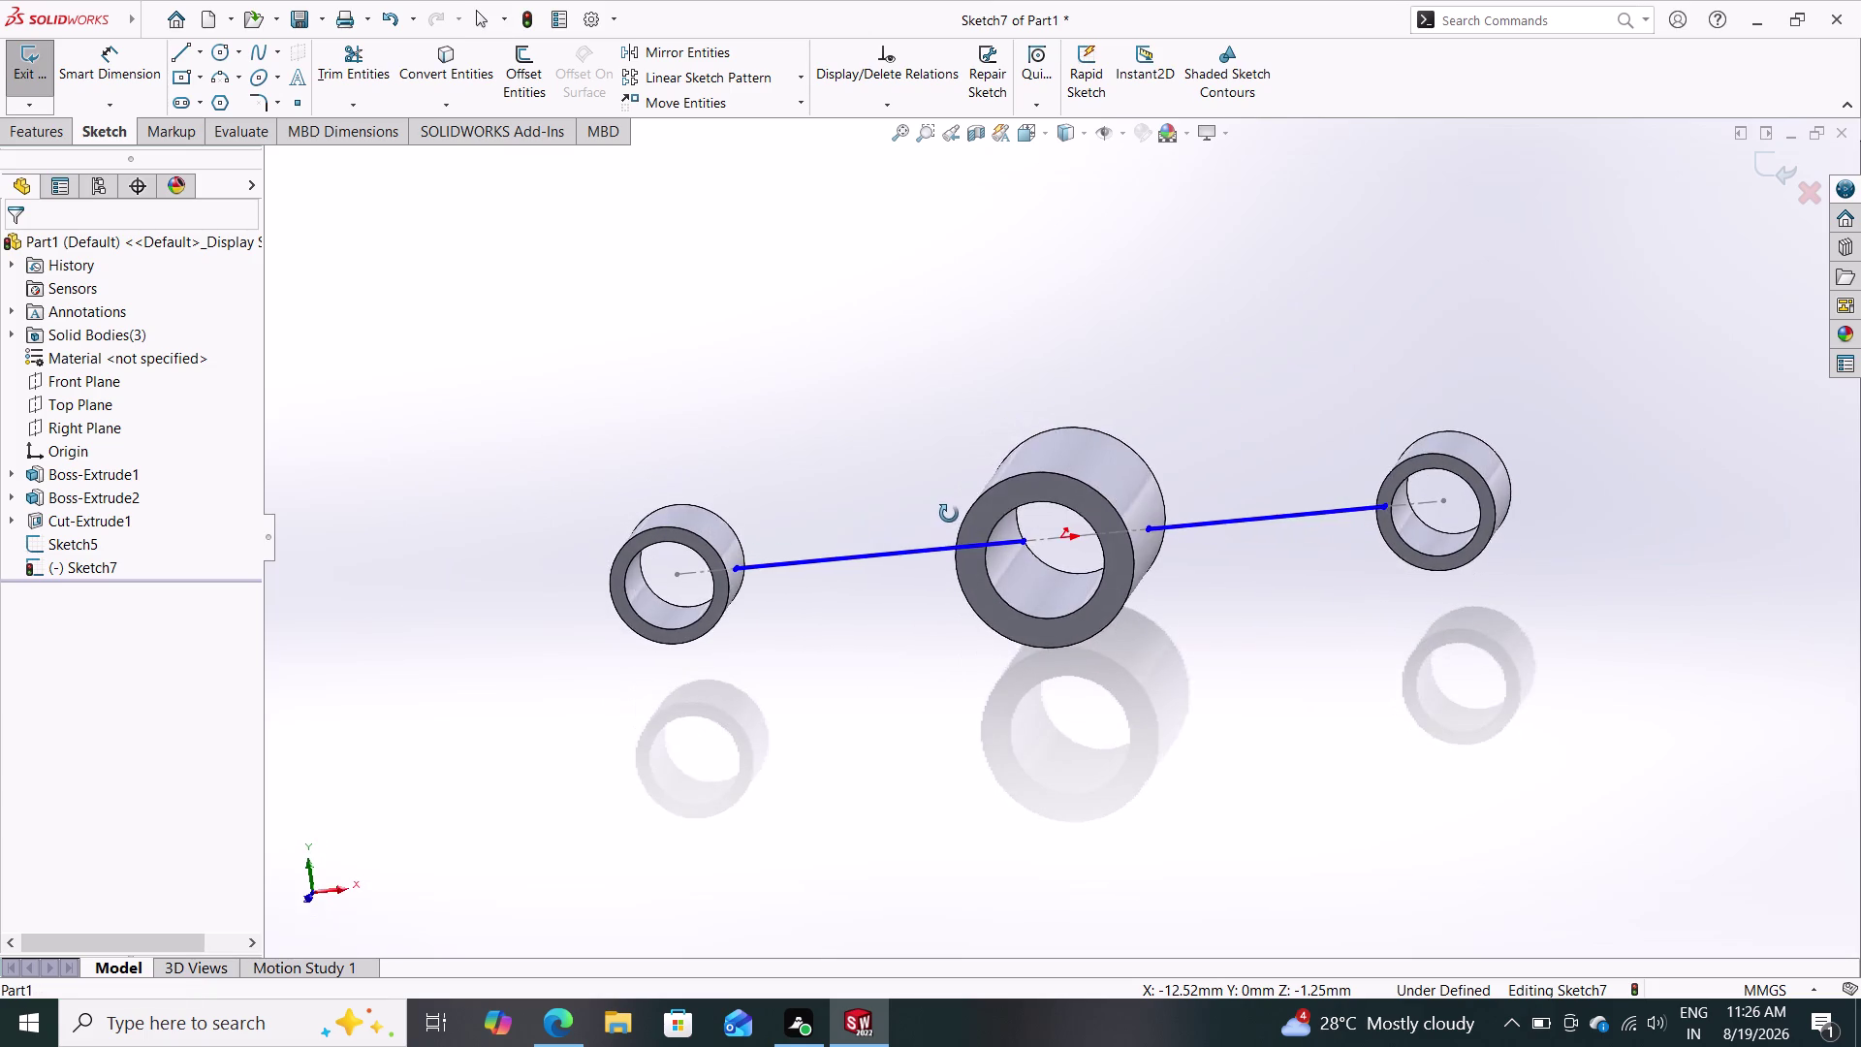
middle_drag(950, 514, 974, 413)
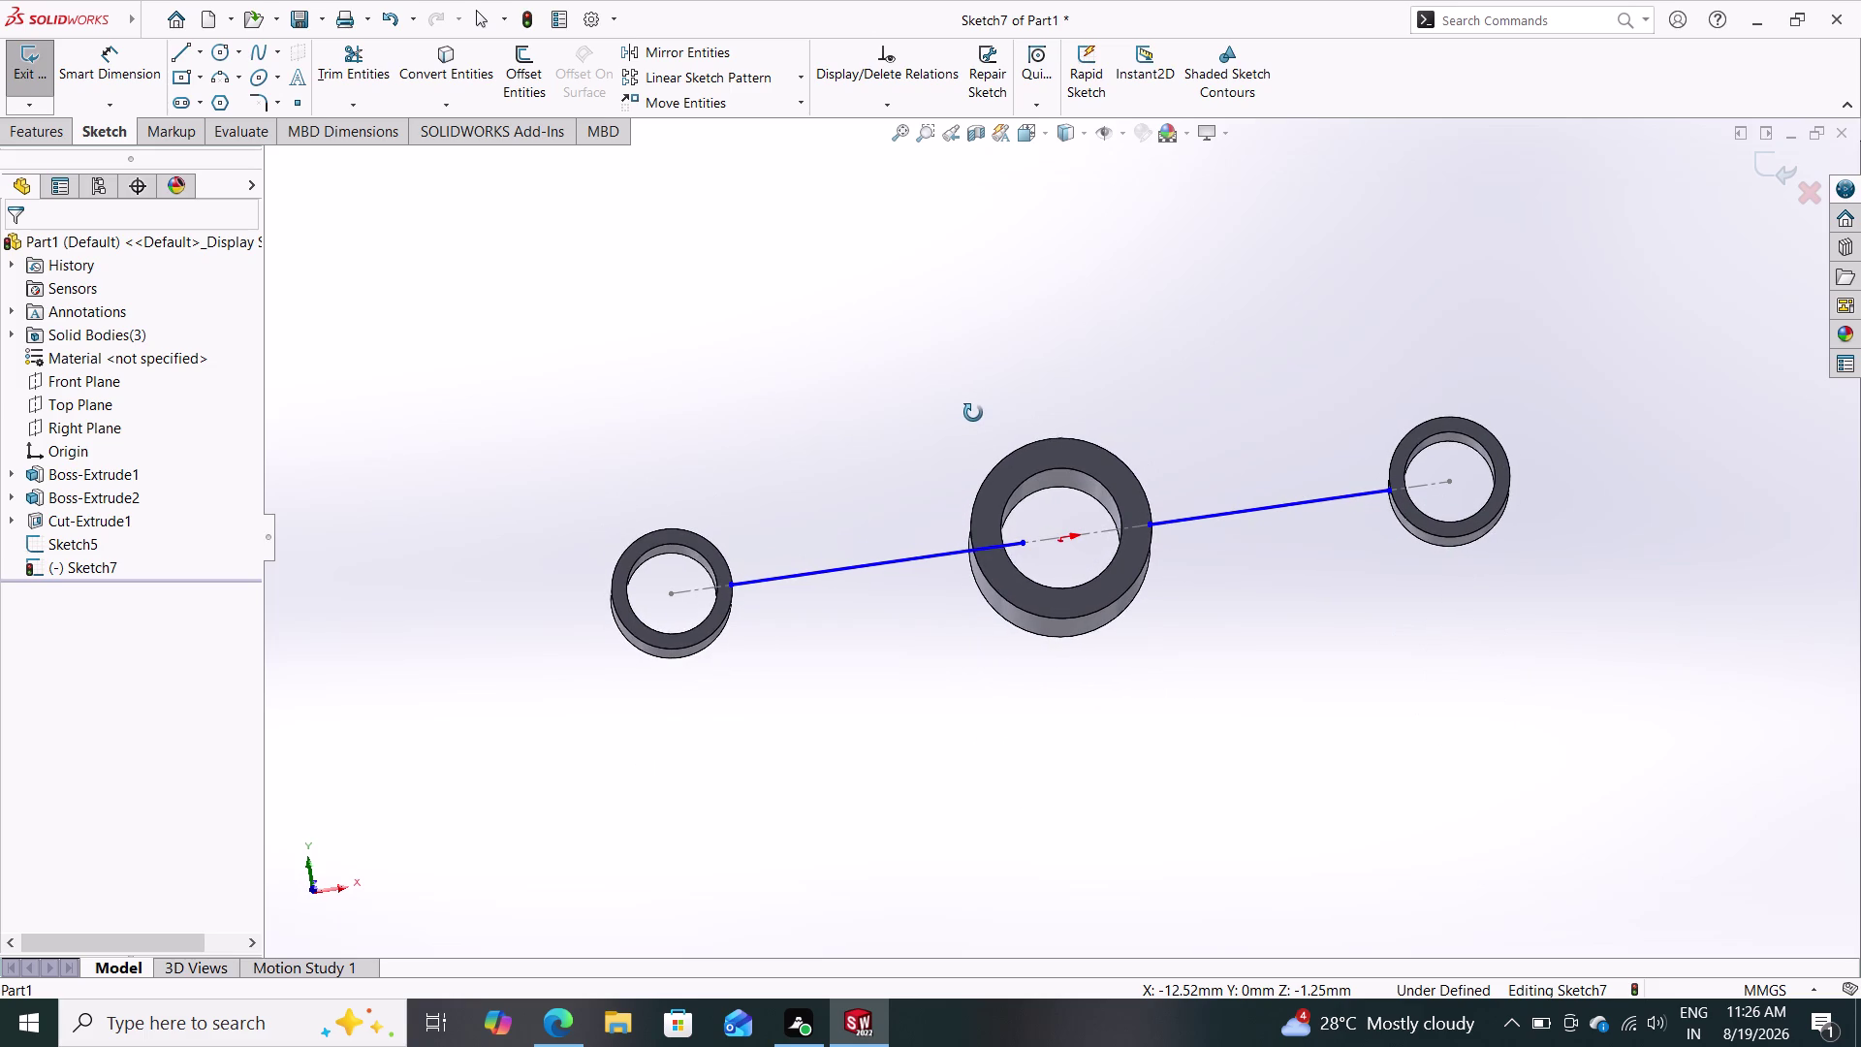
middle_drag(973, 413, 987, 469)
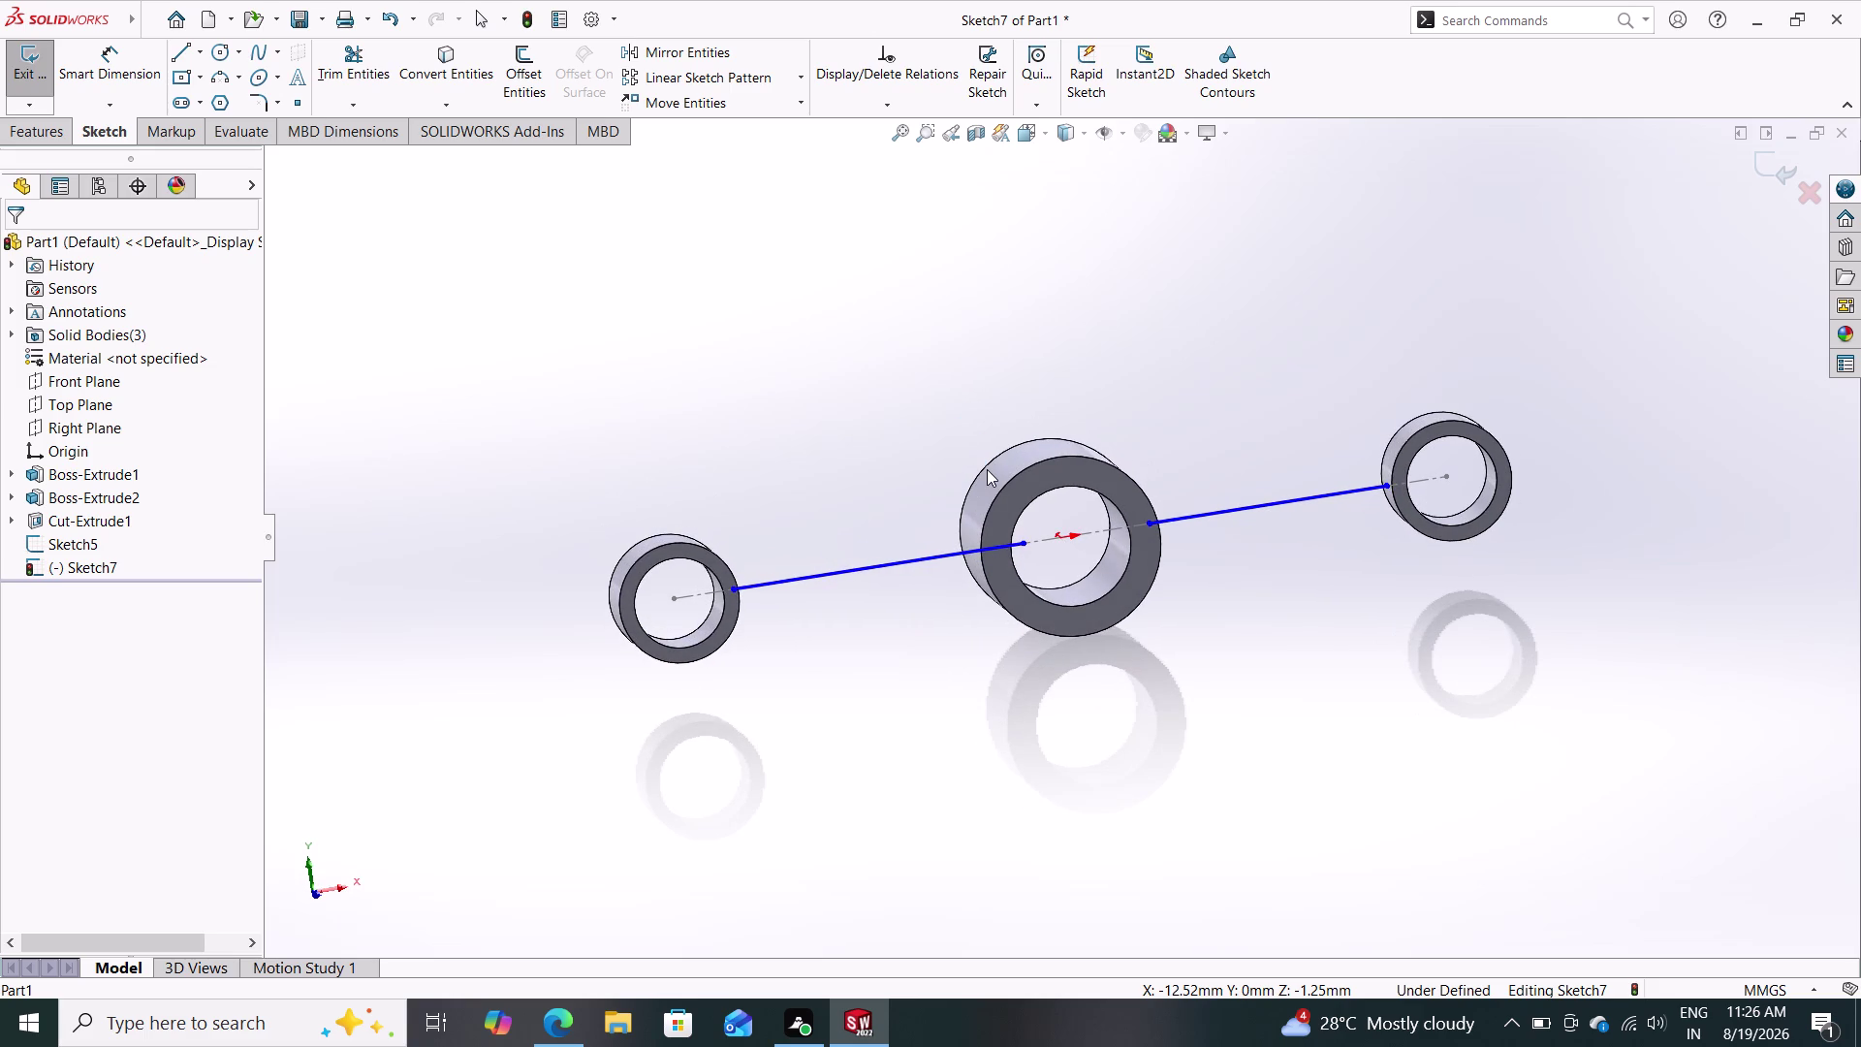
Step back through previous views to the close-up Top view of the bar.
click(947, 130)
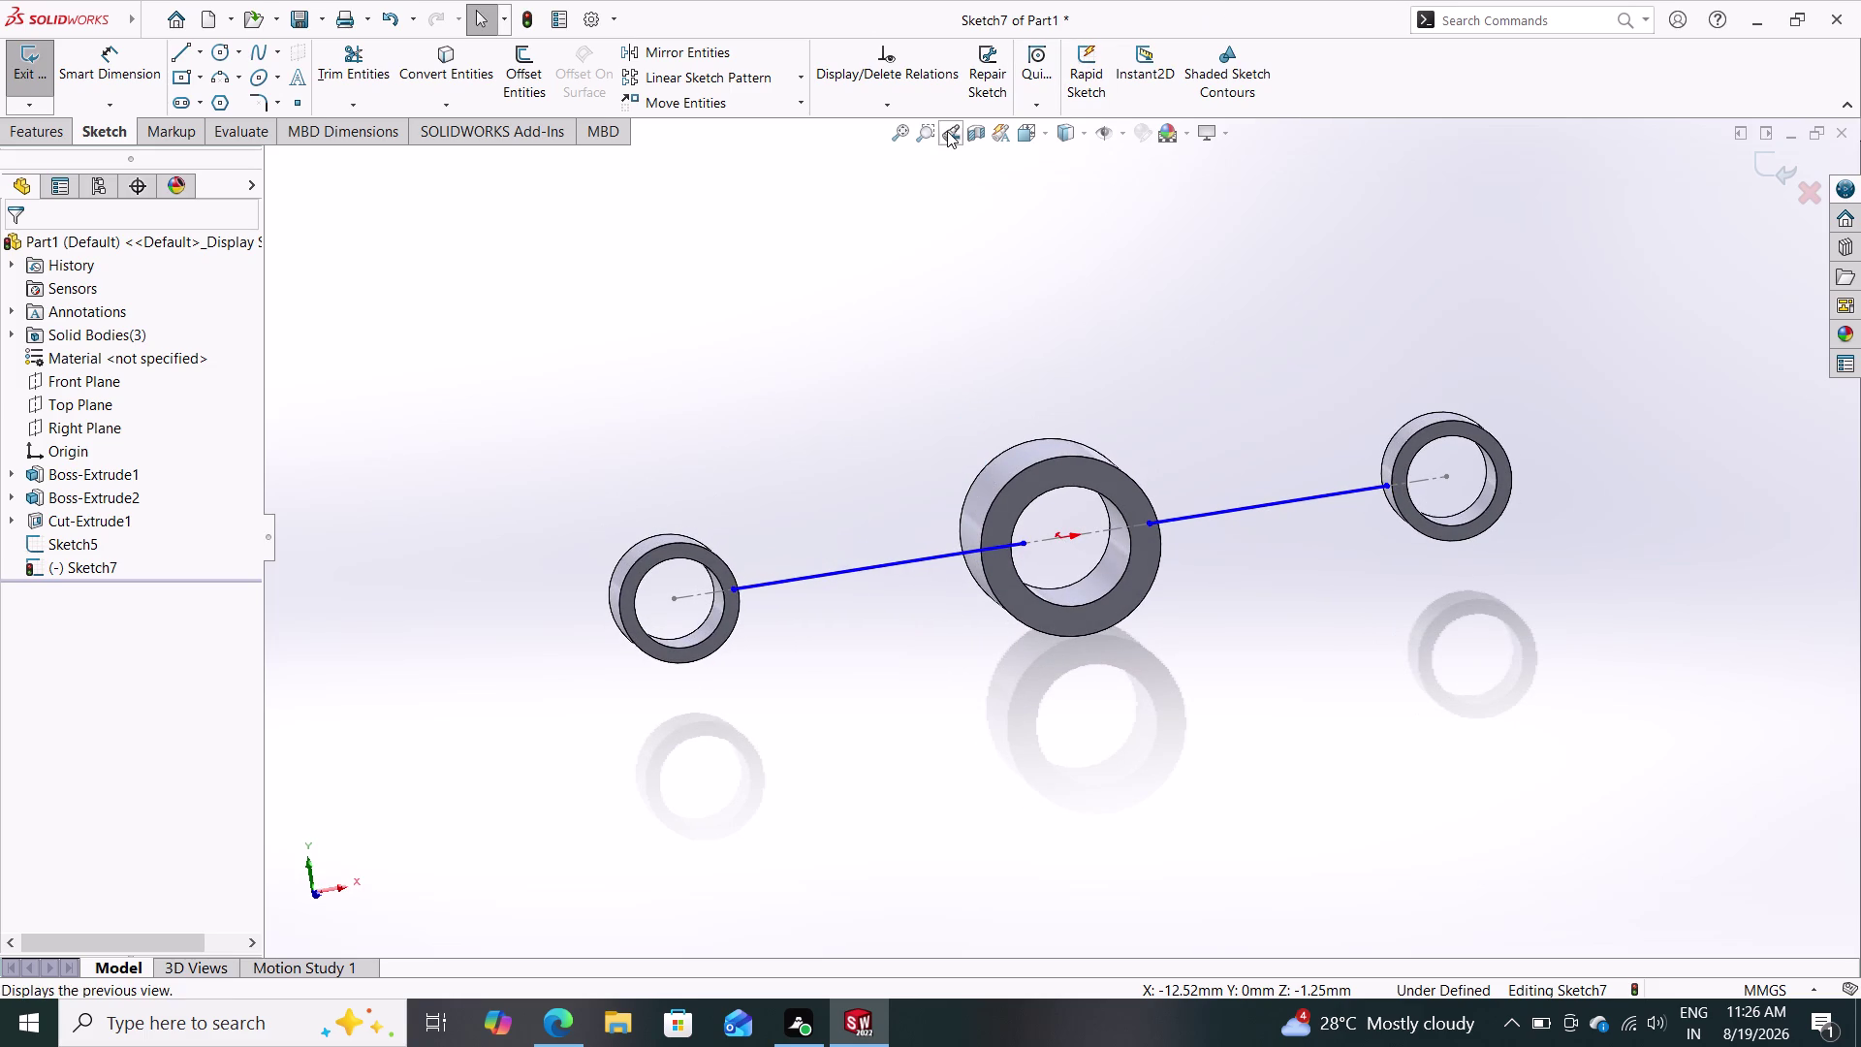
click(948, 131)
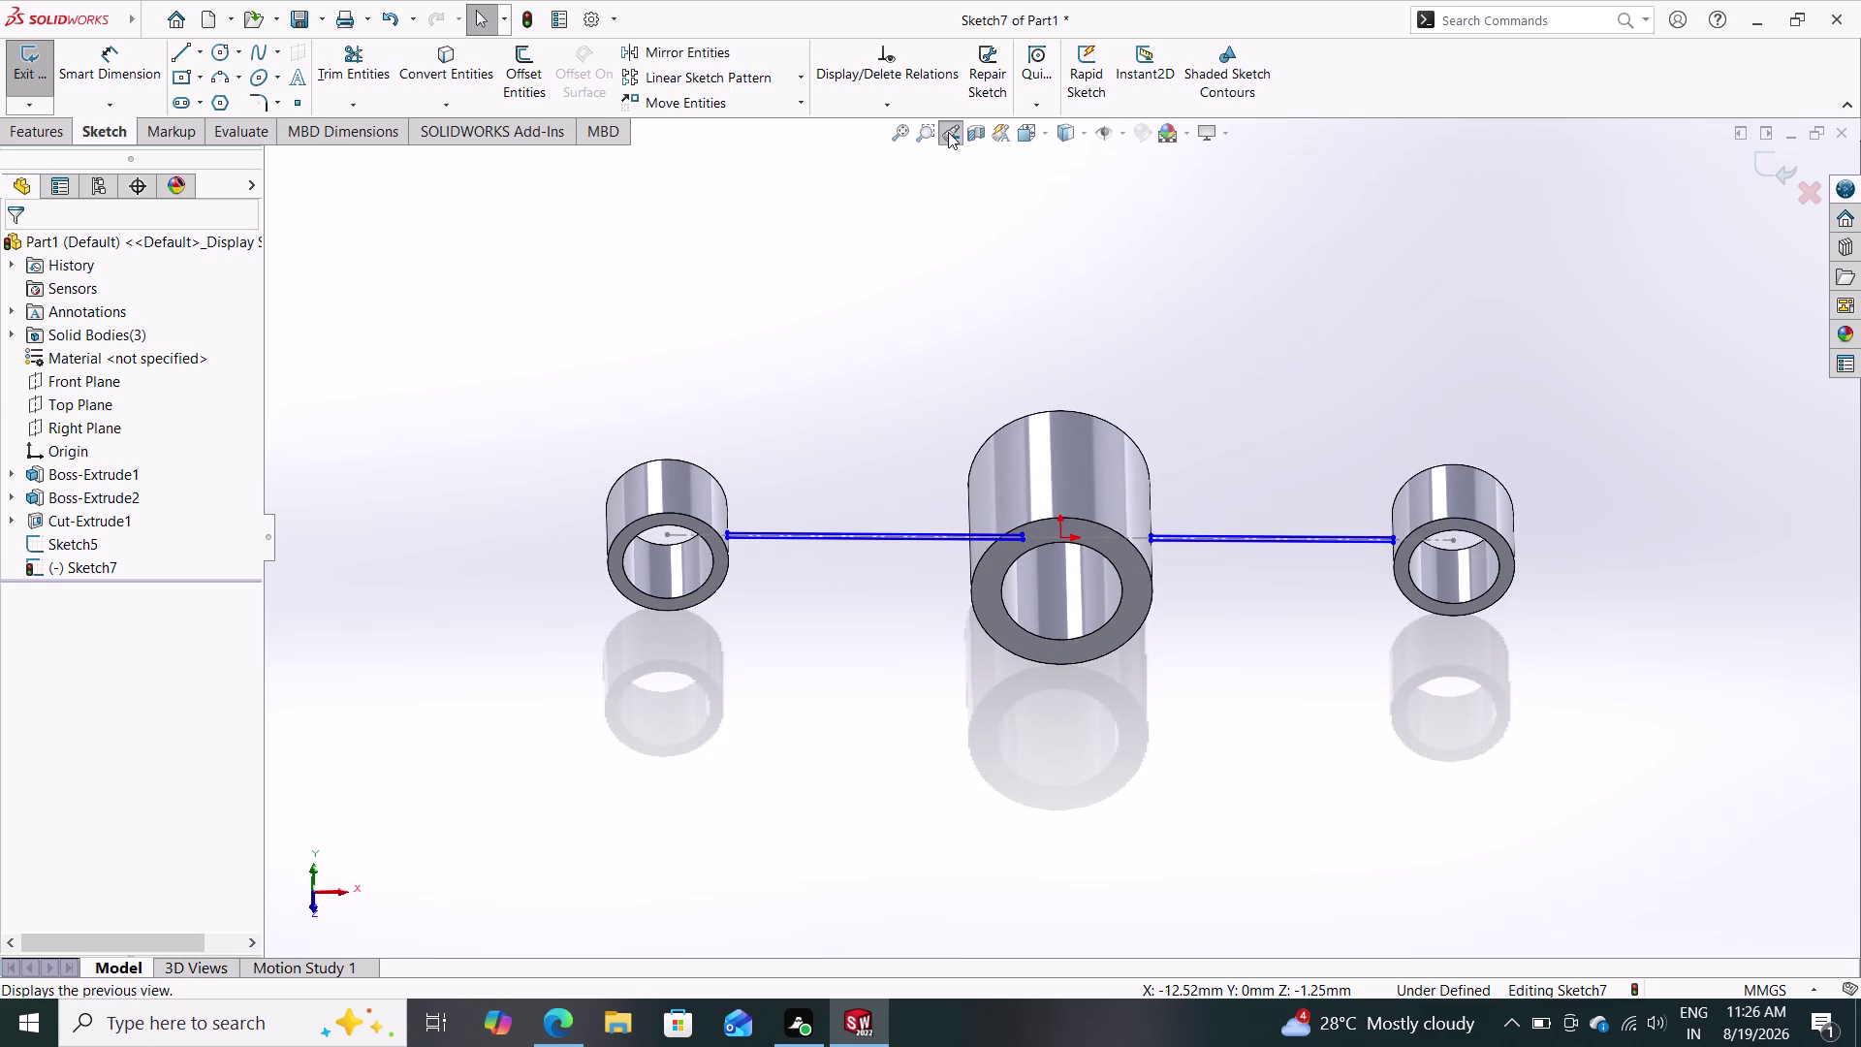
click(949, 132)
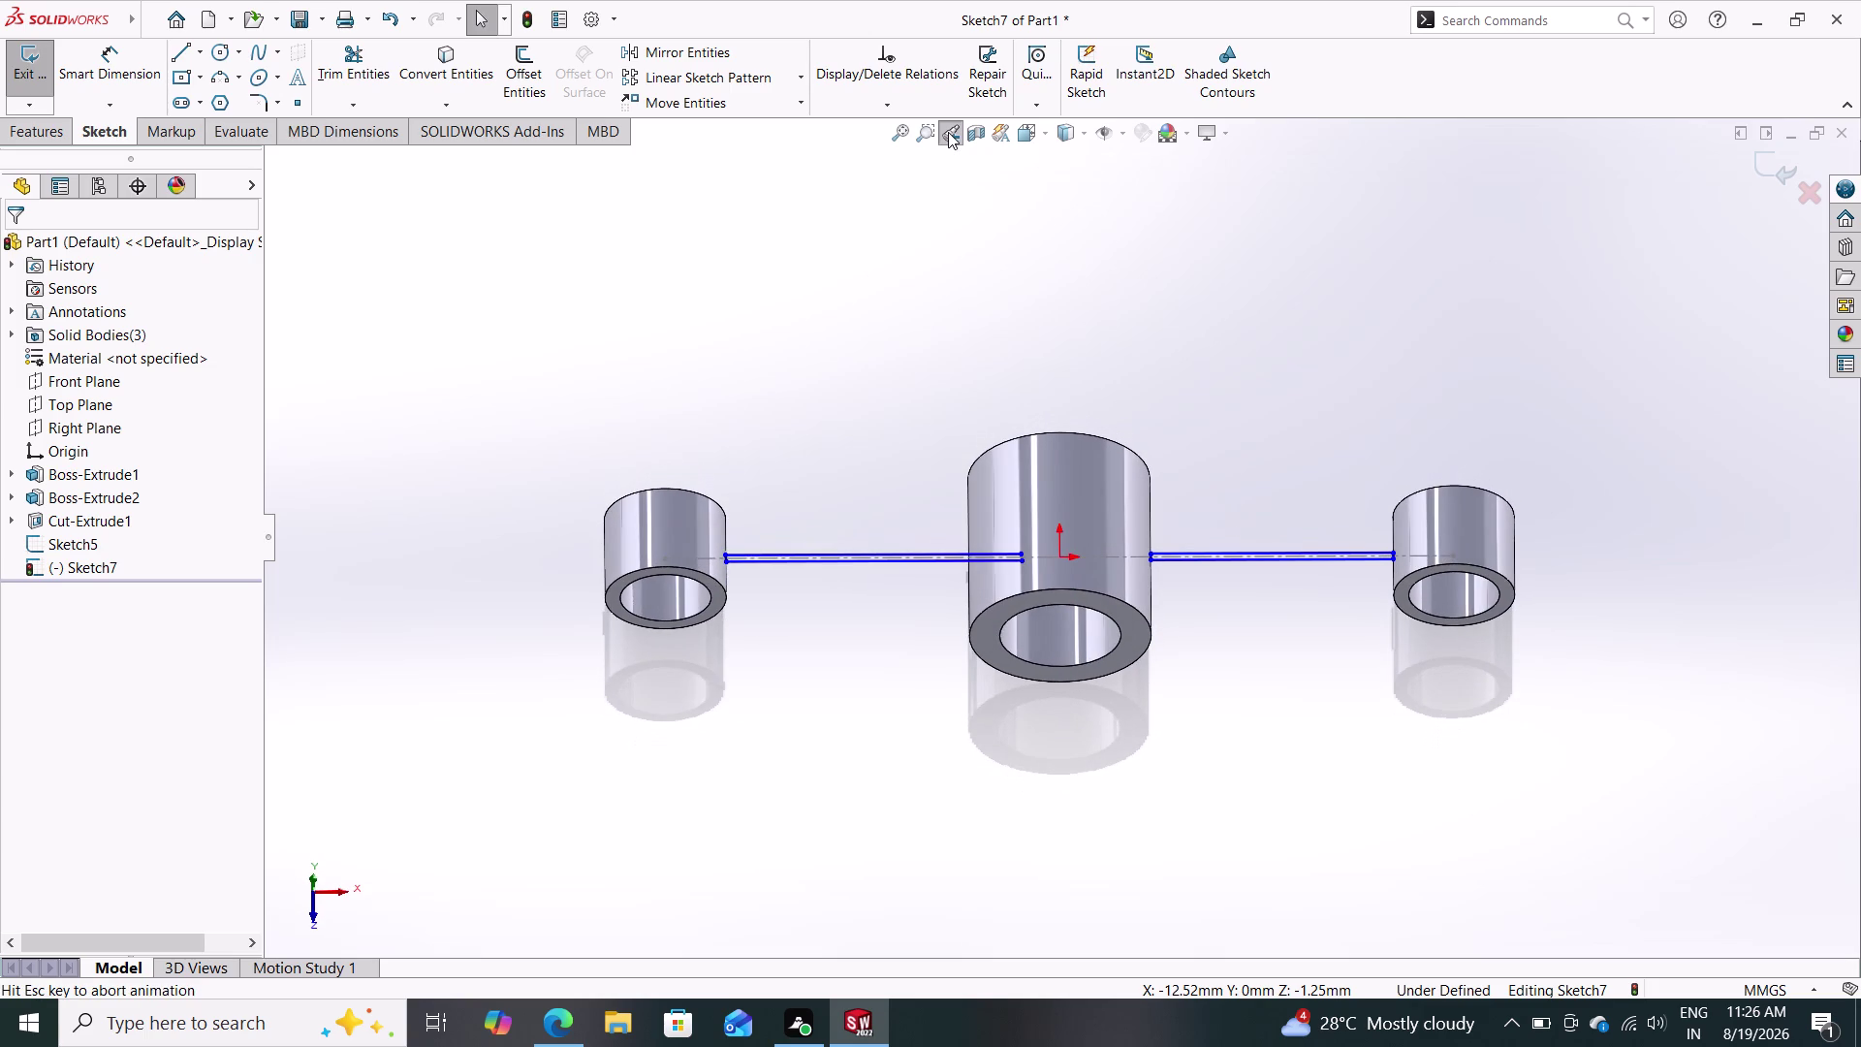
click(948, 132)
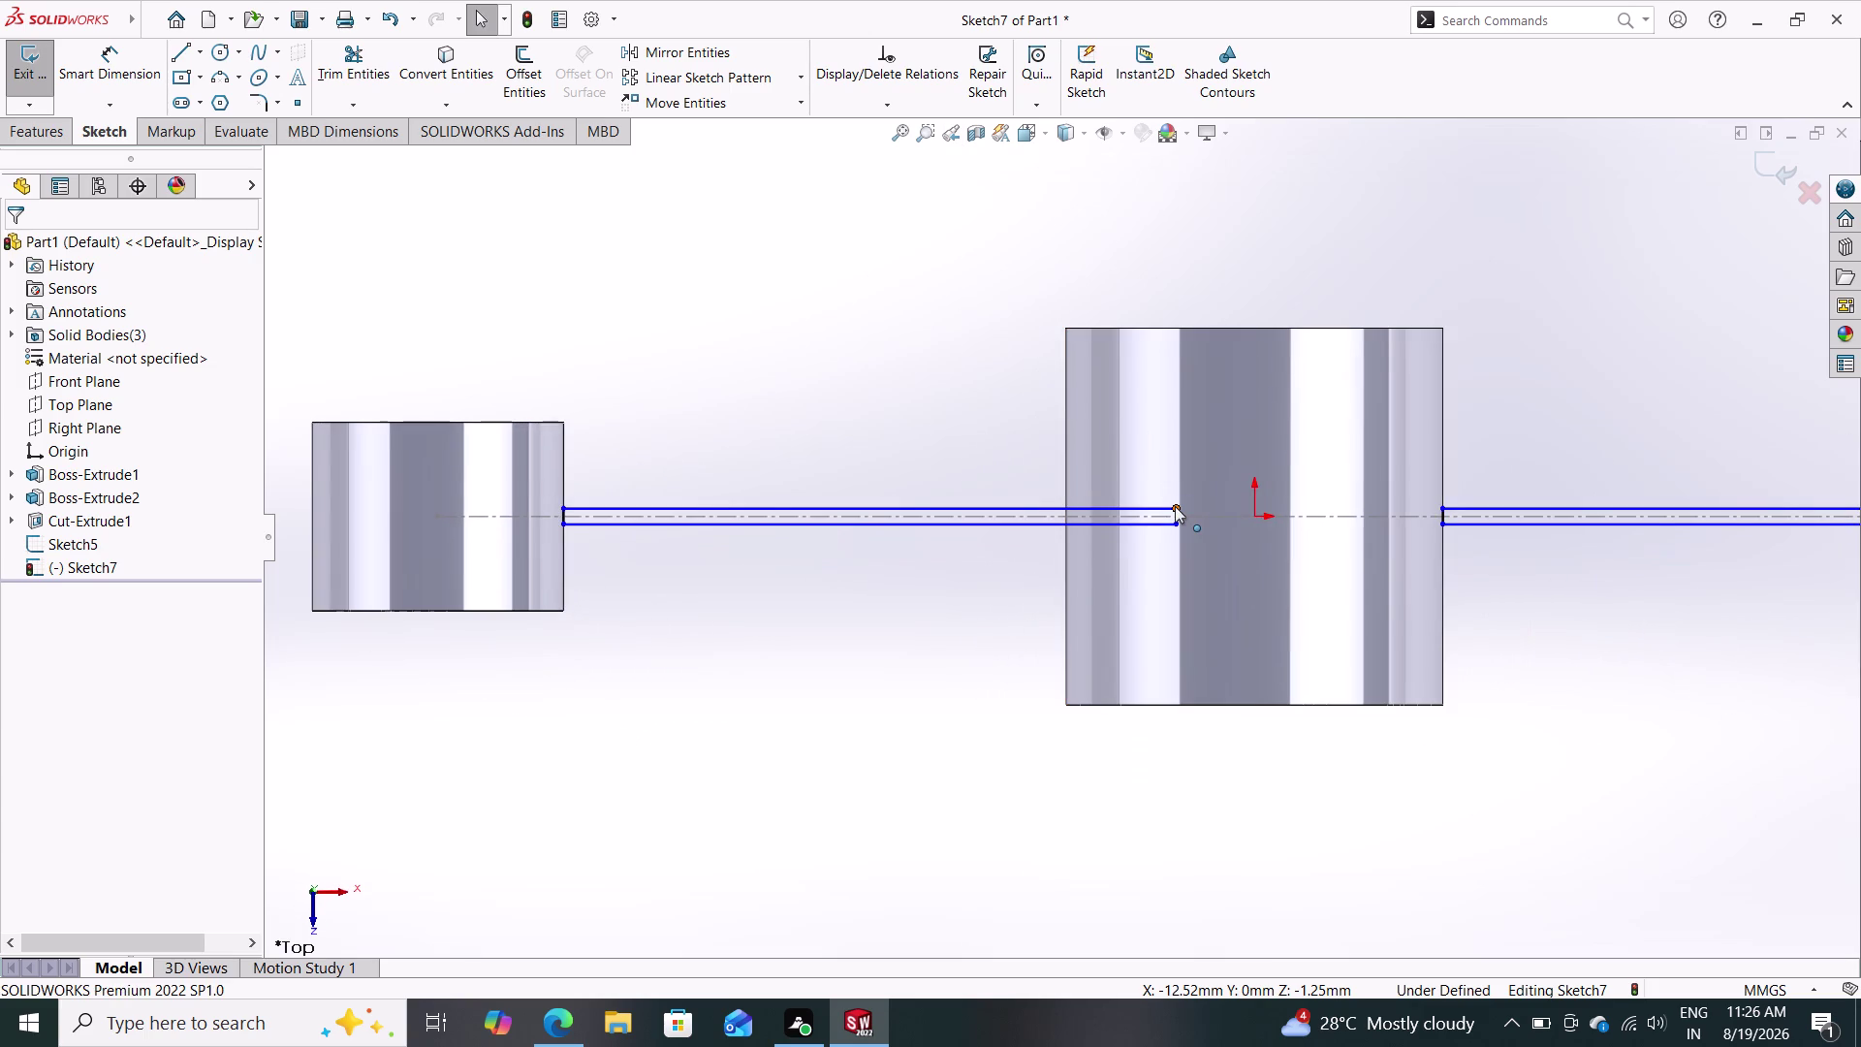
Nudge the bar's two end points near the centre ring slightly to the right.
drag(1175, 506, 1204, 505)
drag(1176, 527, 1206, 526)
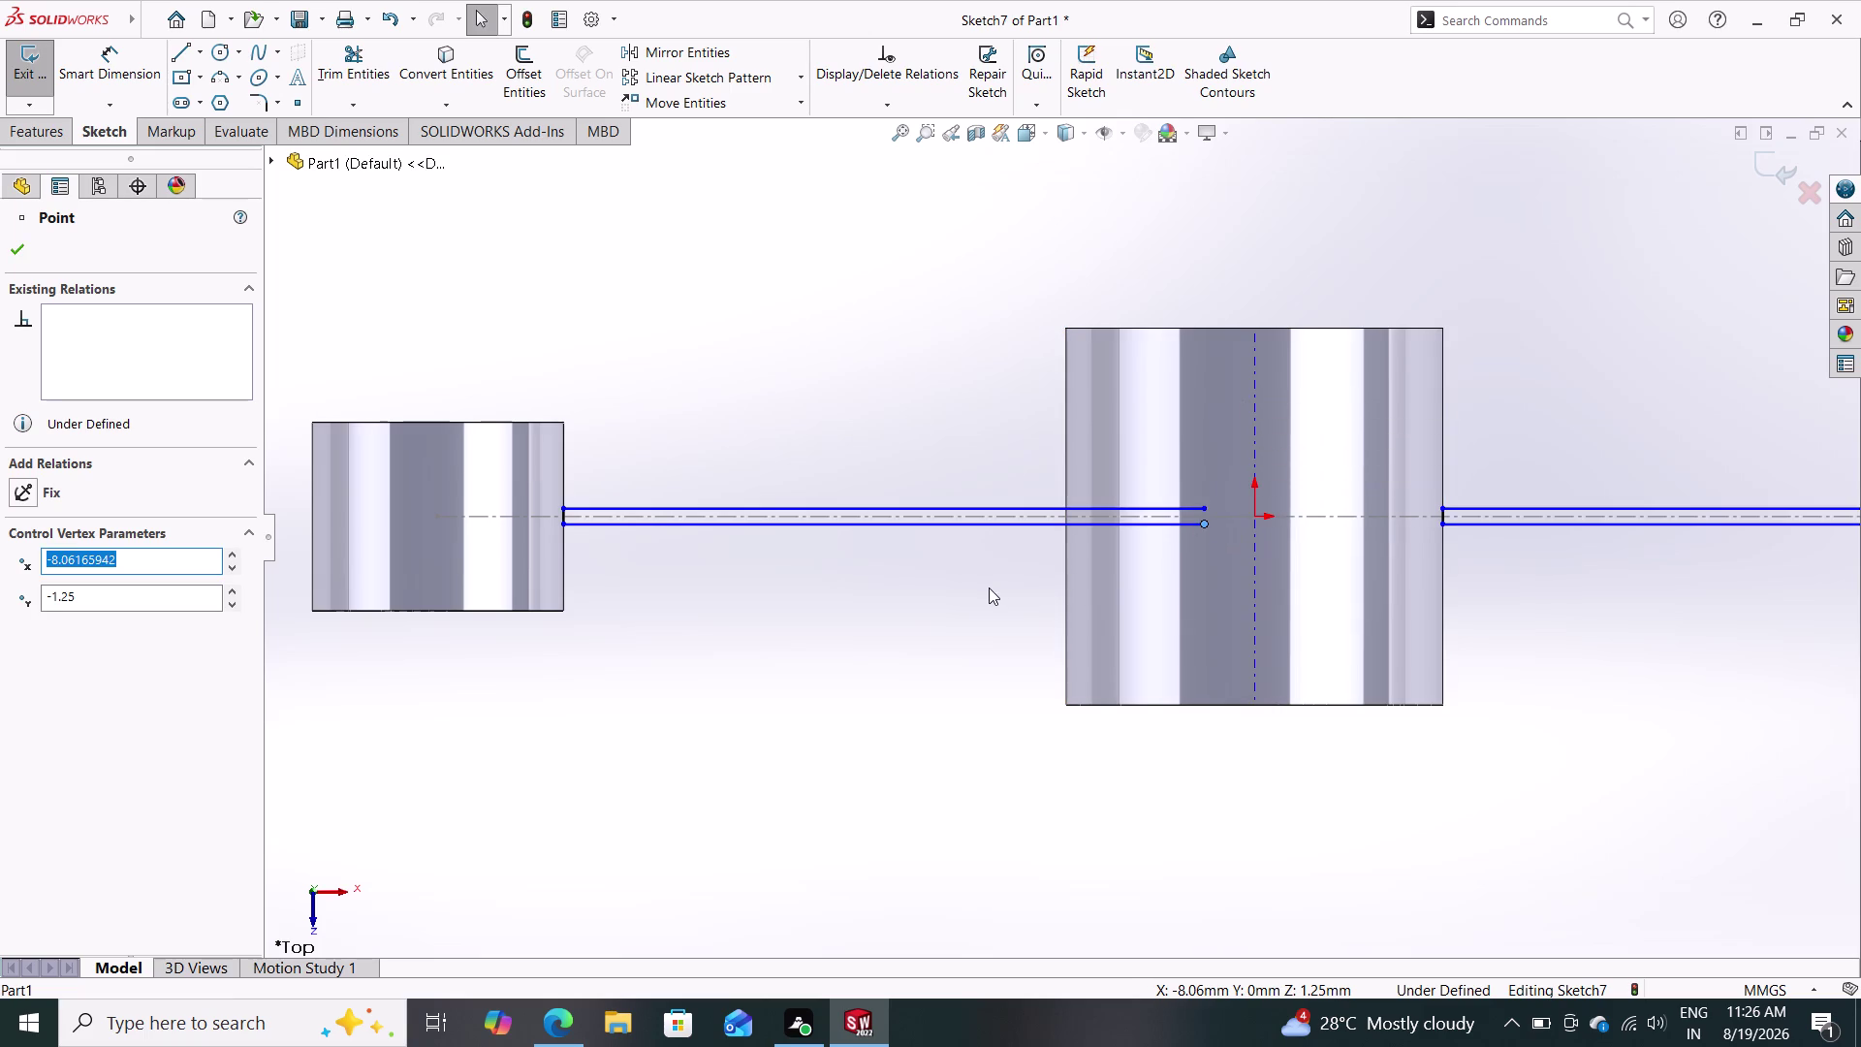
key(Escape)
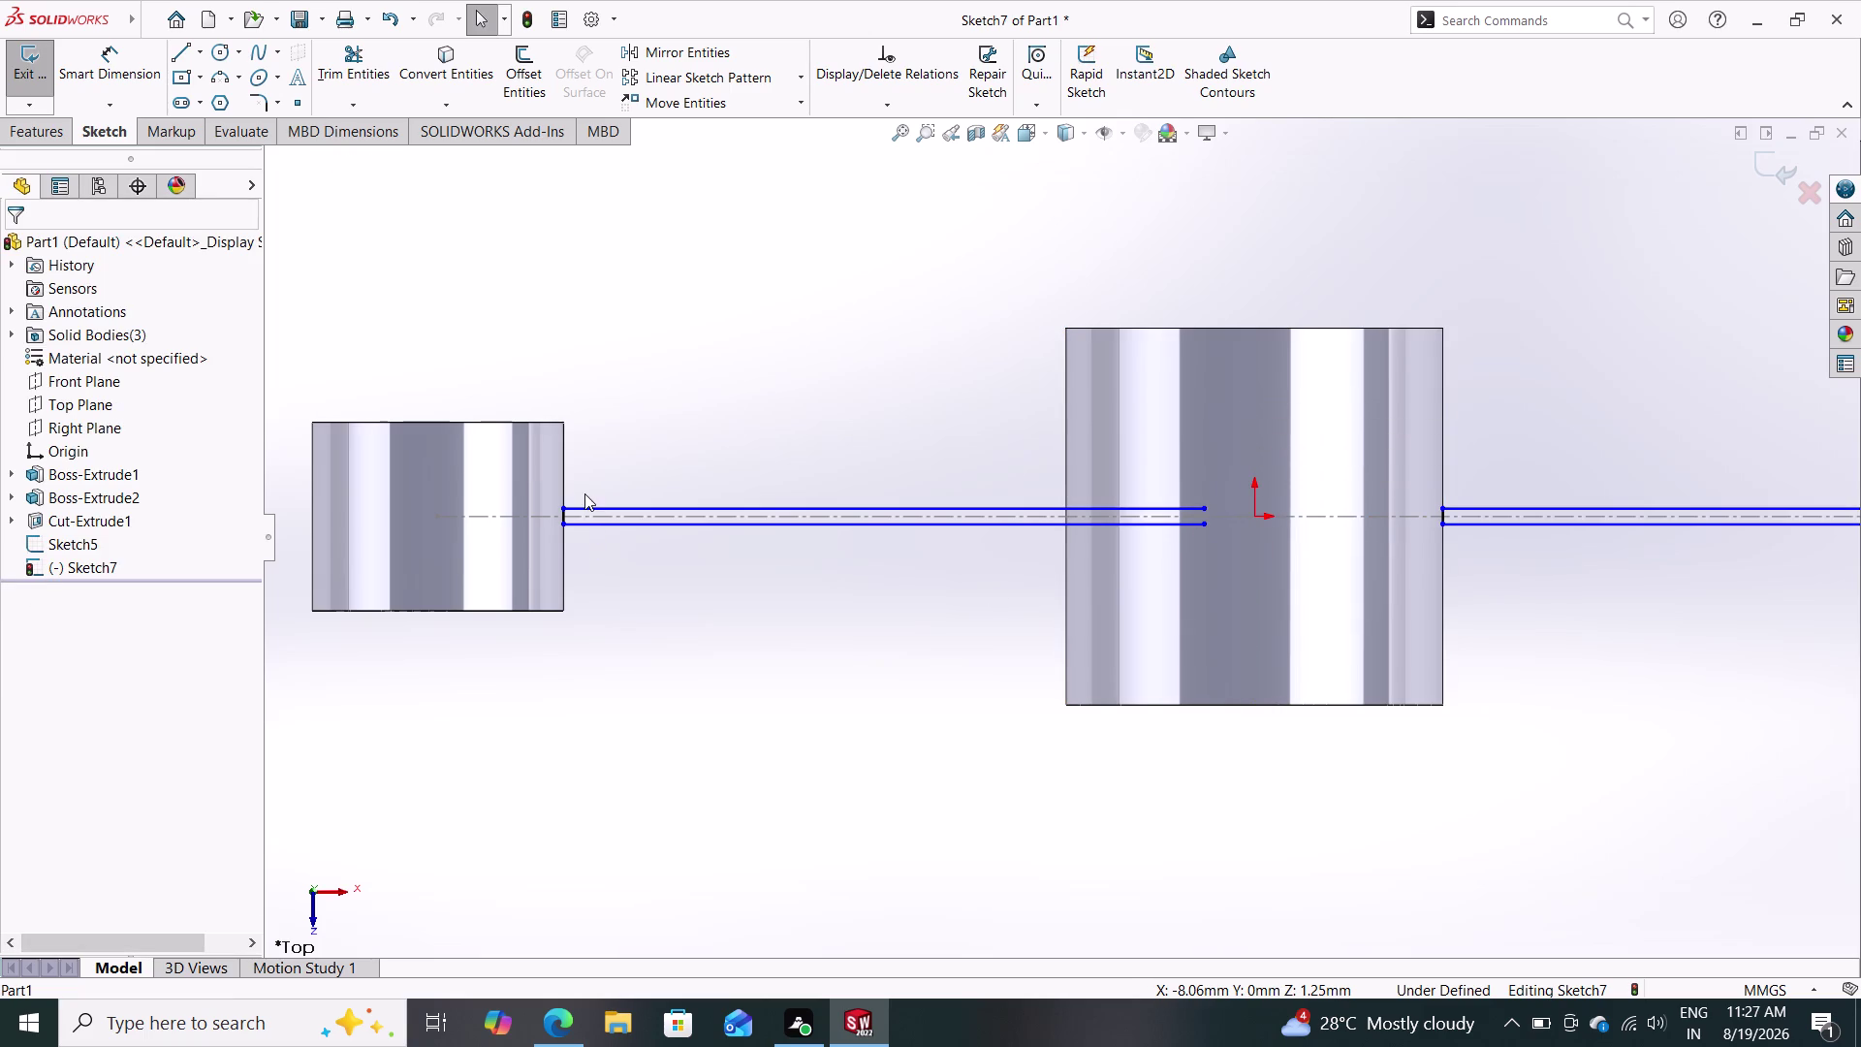
scroll(down, 3)
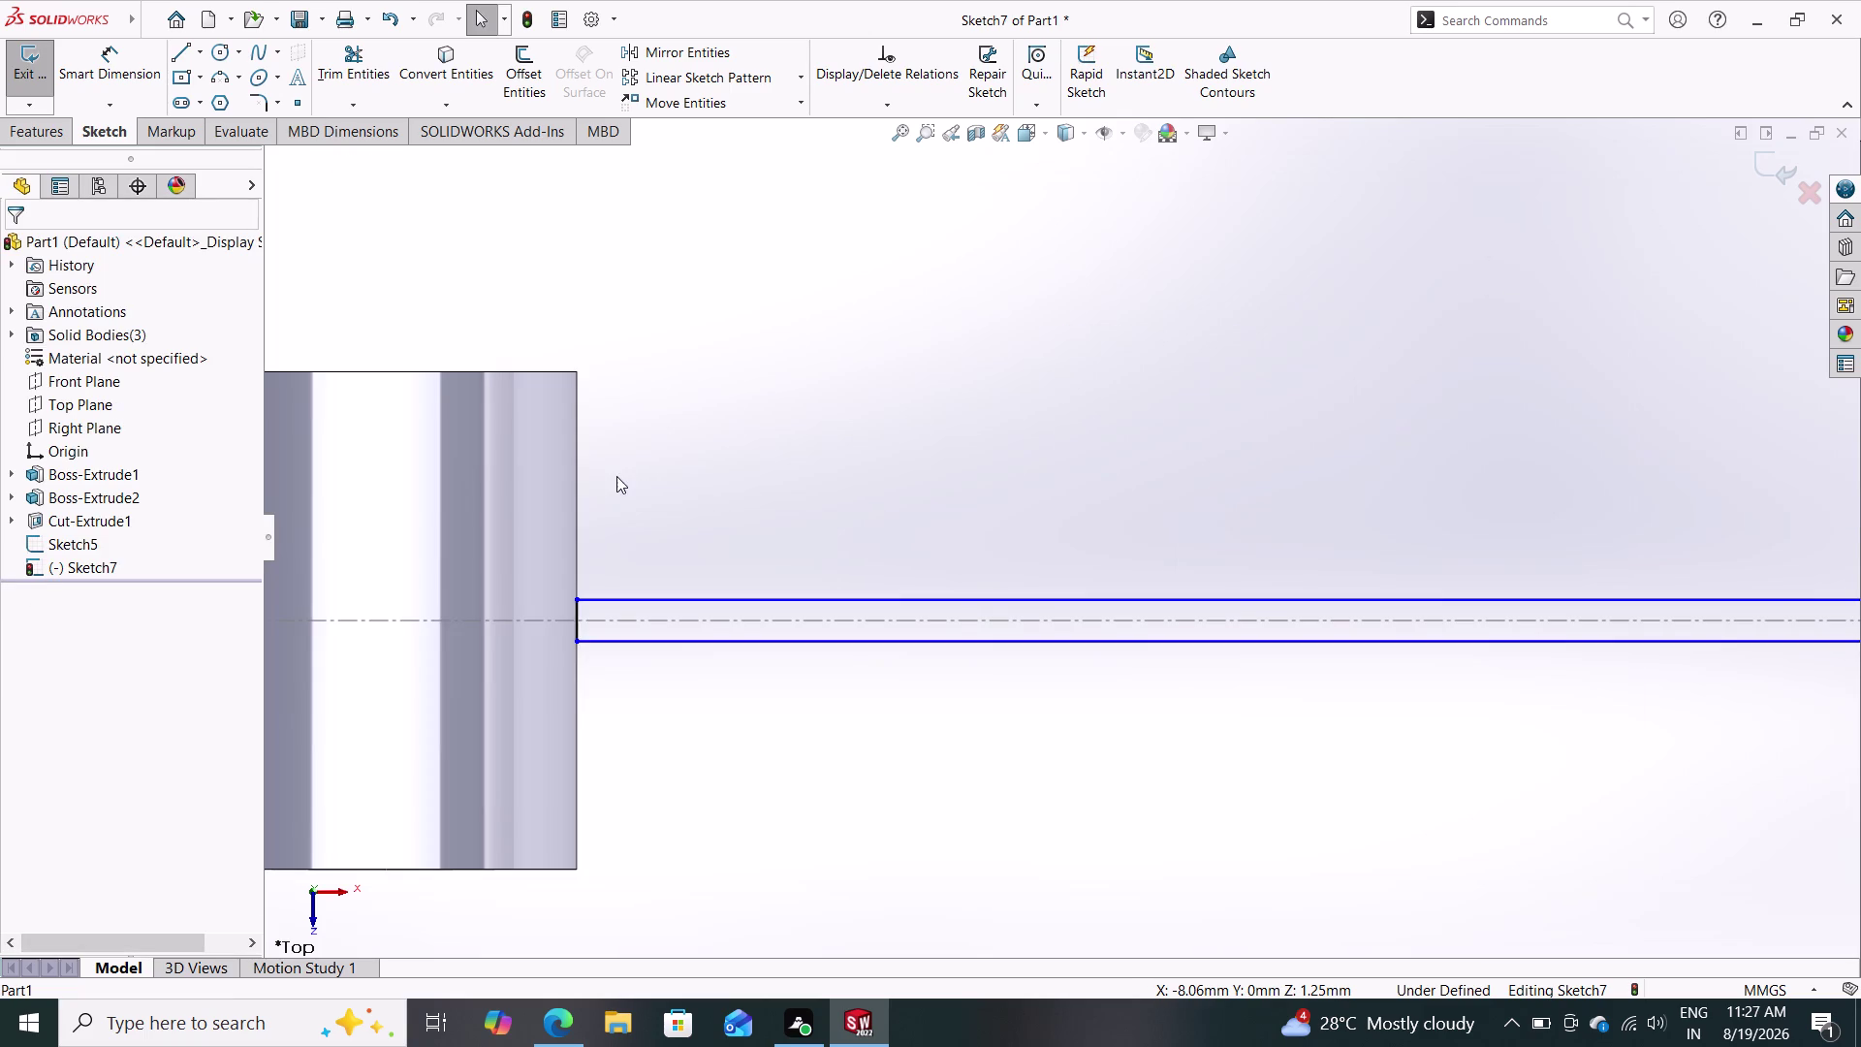
Delete the bar's short end line at the left ring, dismissing the warning.
click(573, 616)
key(Delete)
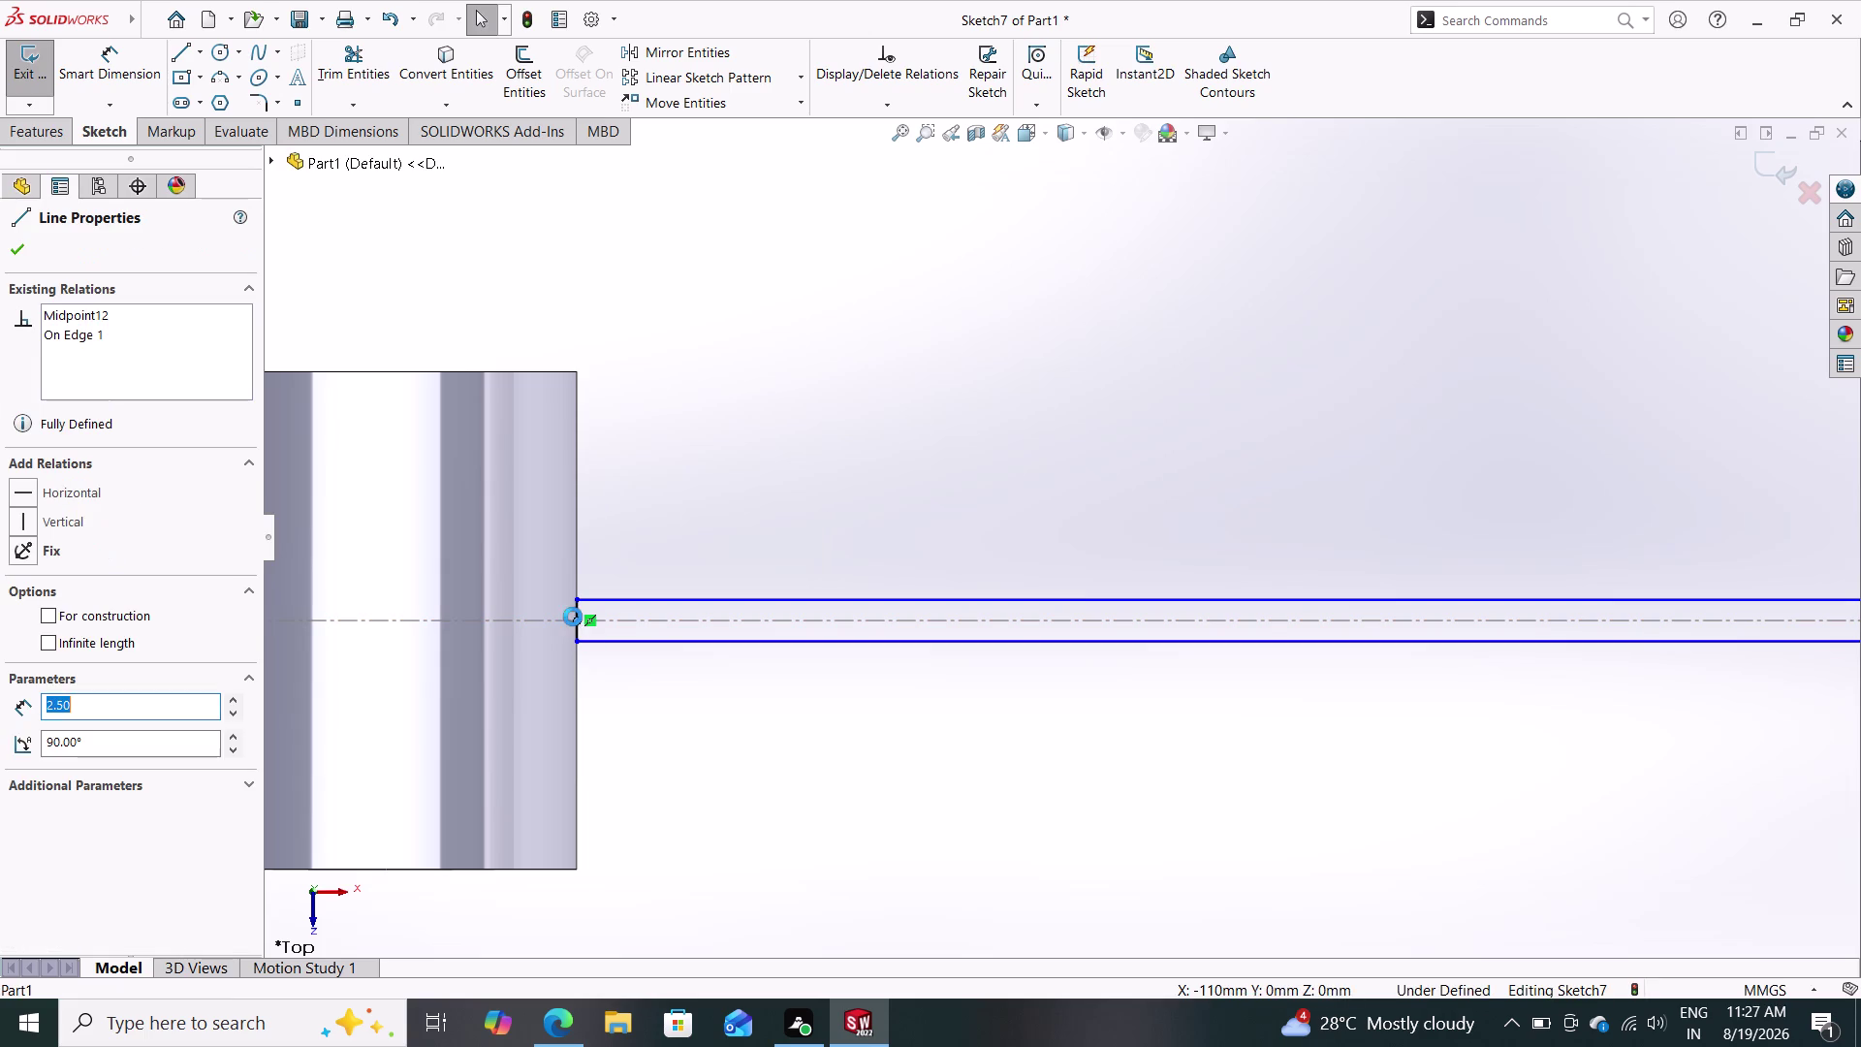
click(1067, 510)
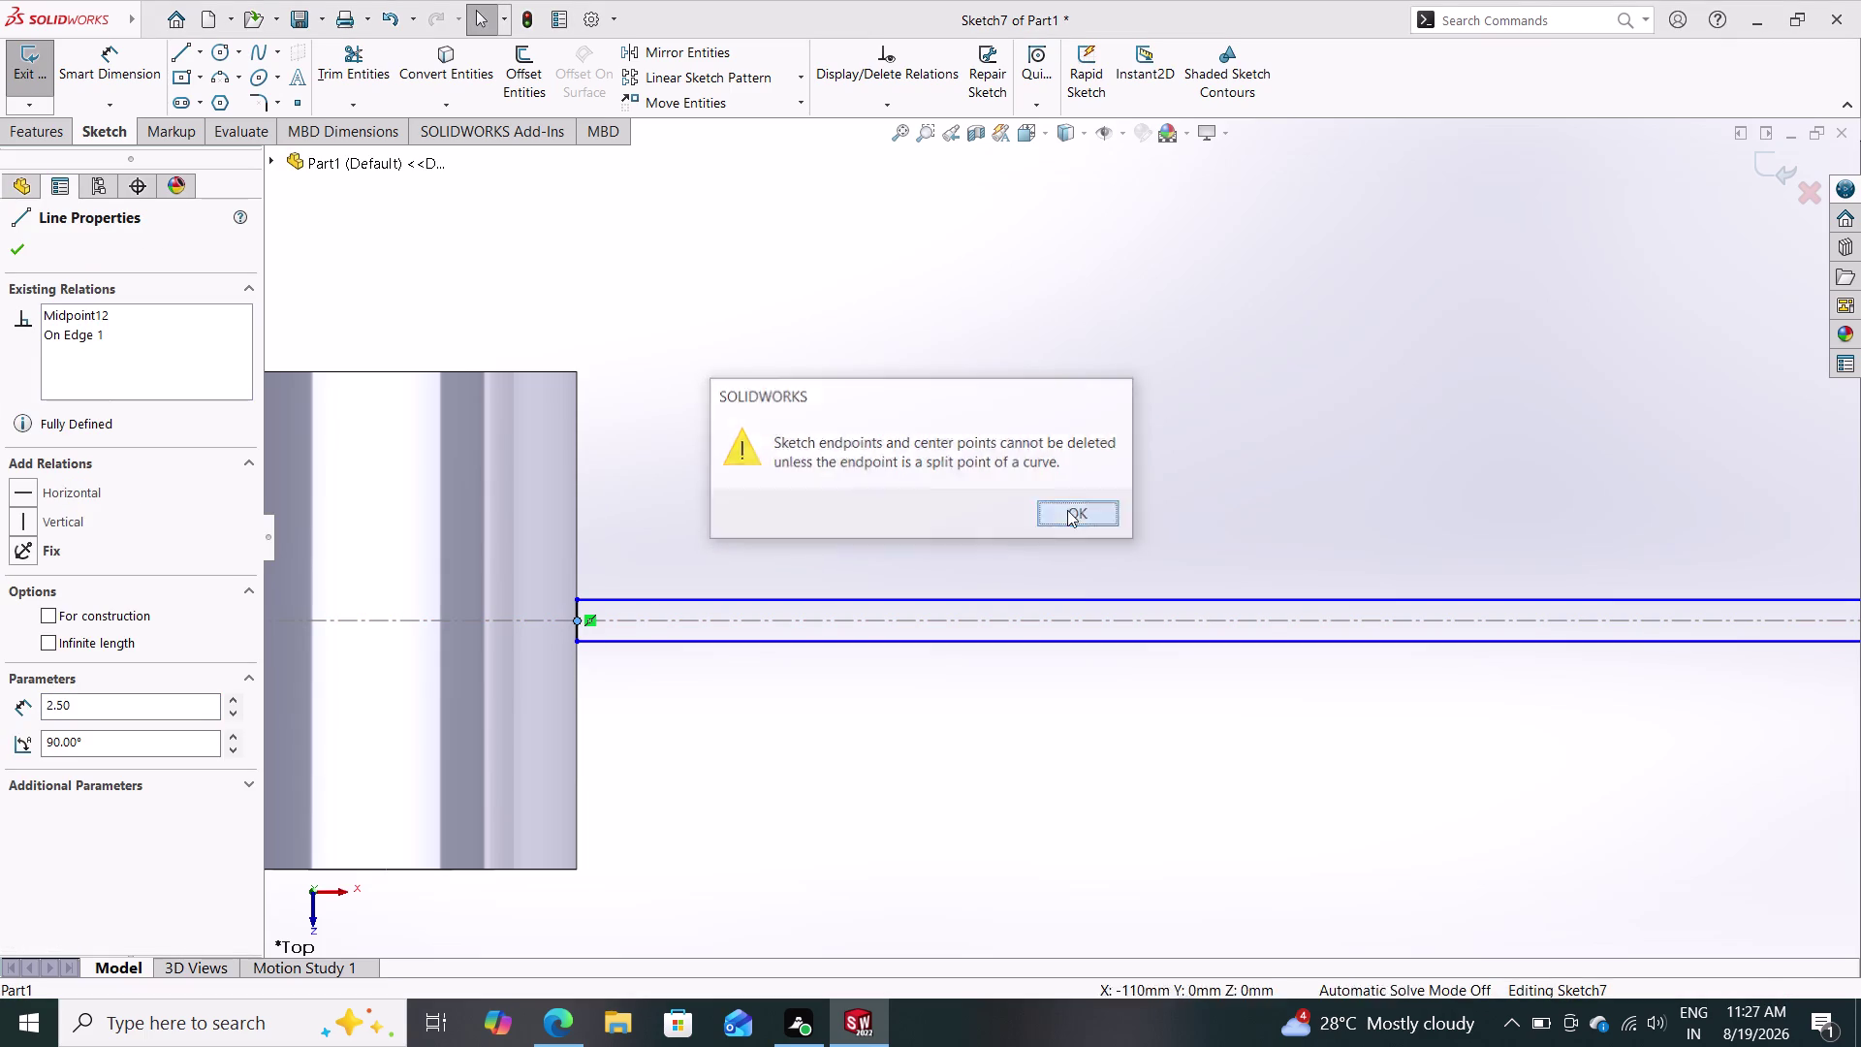
key(Escape)
key(Escape)
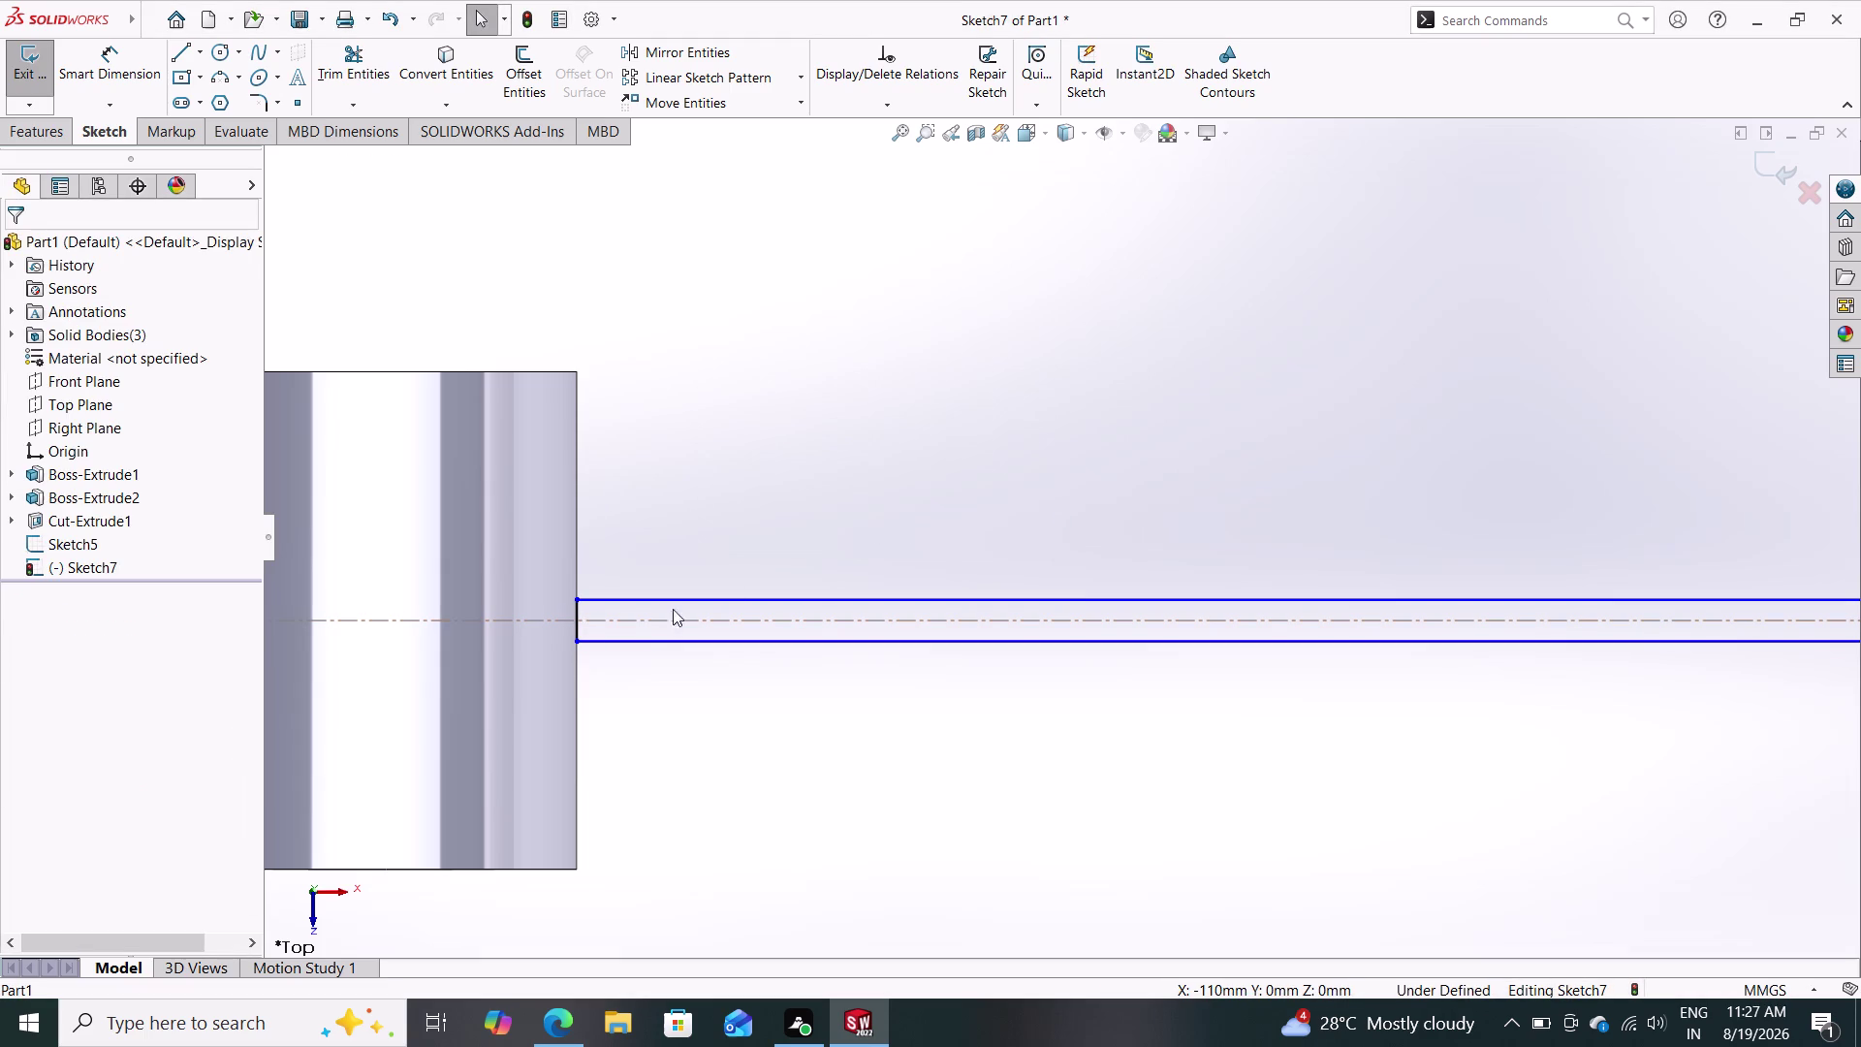
click(575, 605)
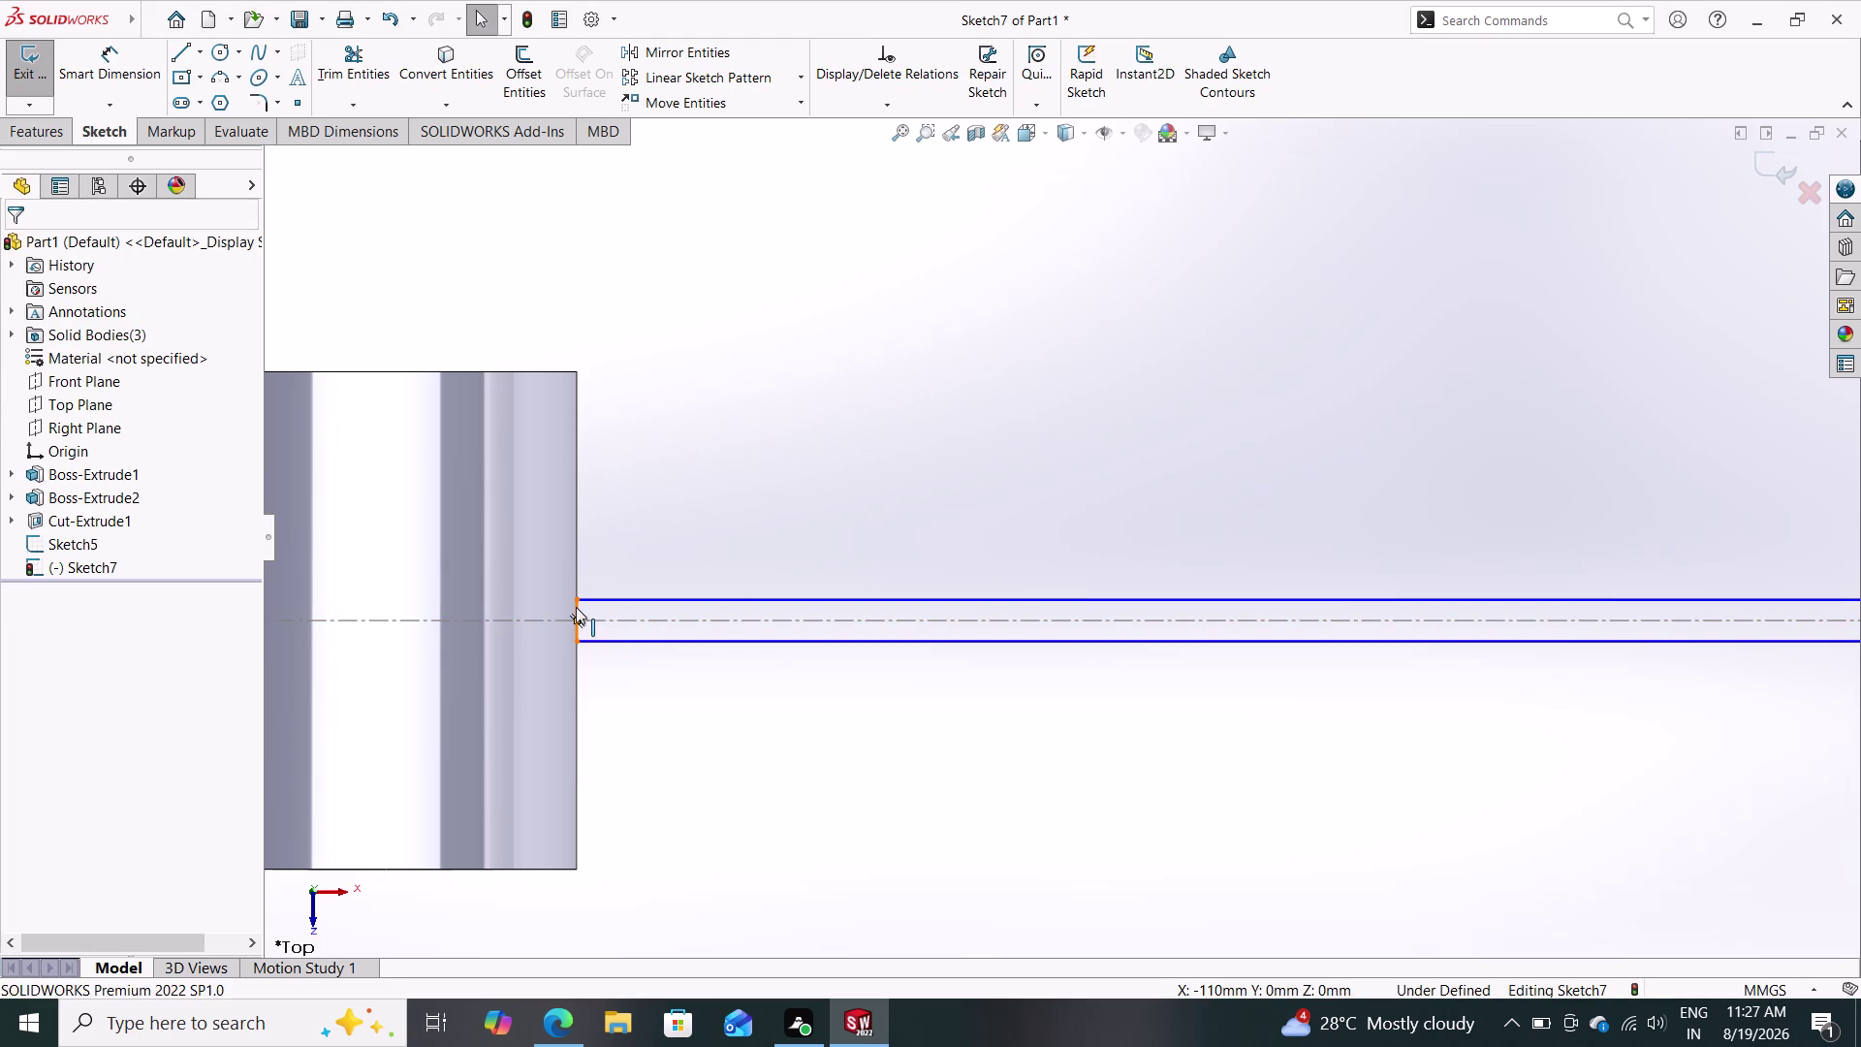
key(Delete)
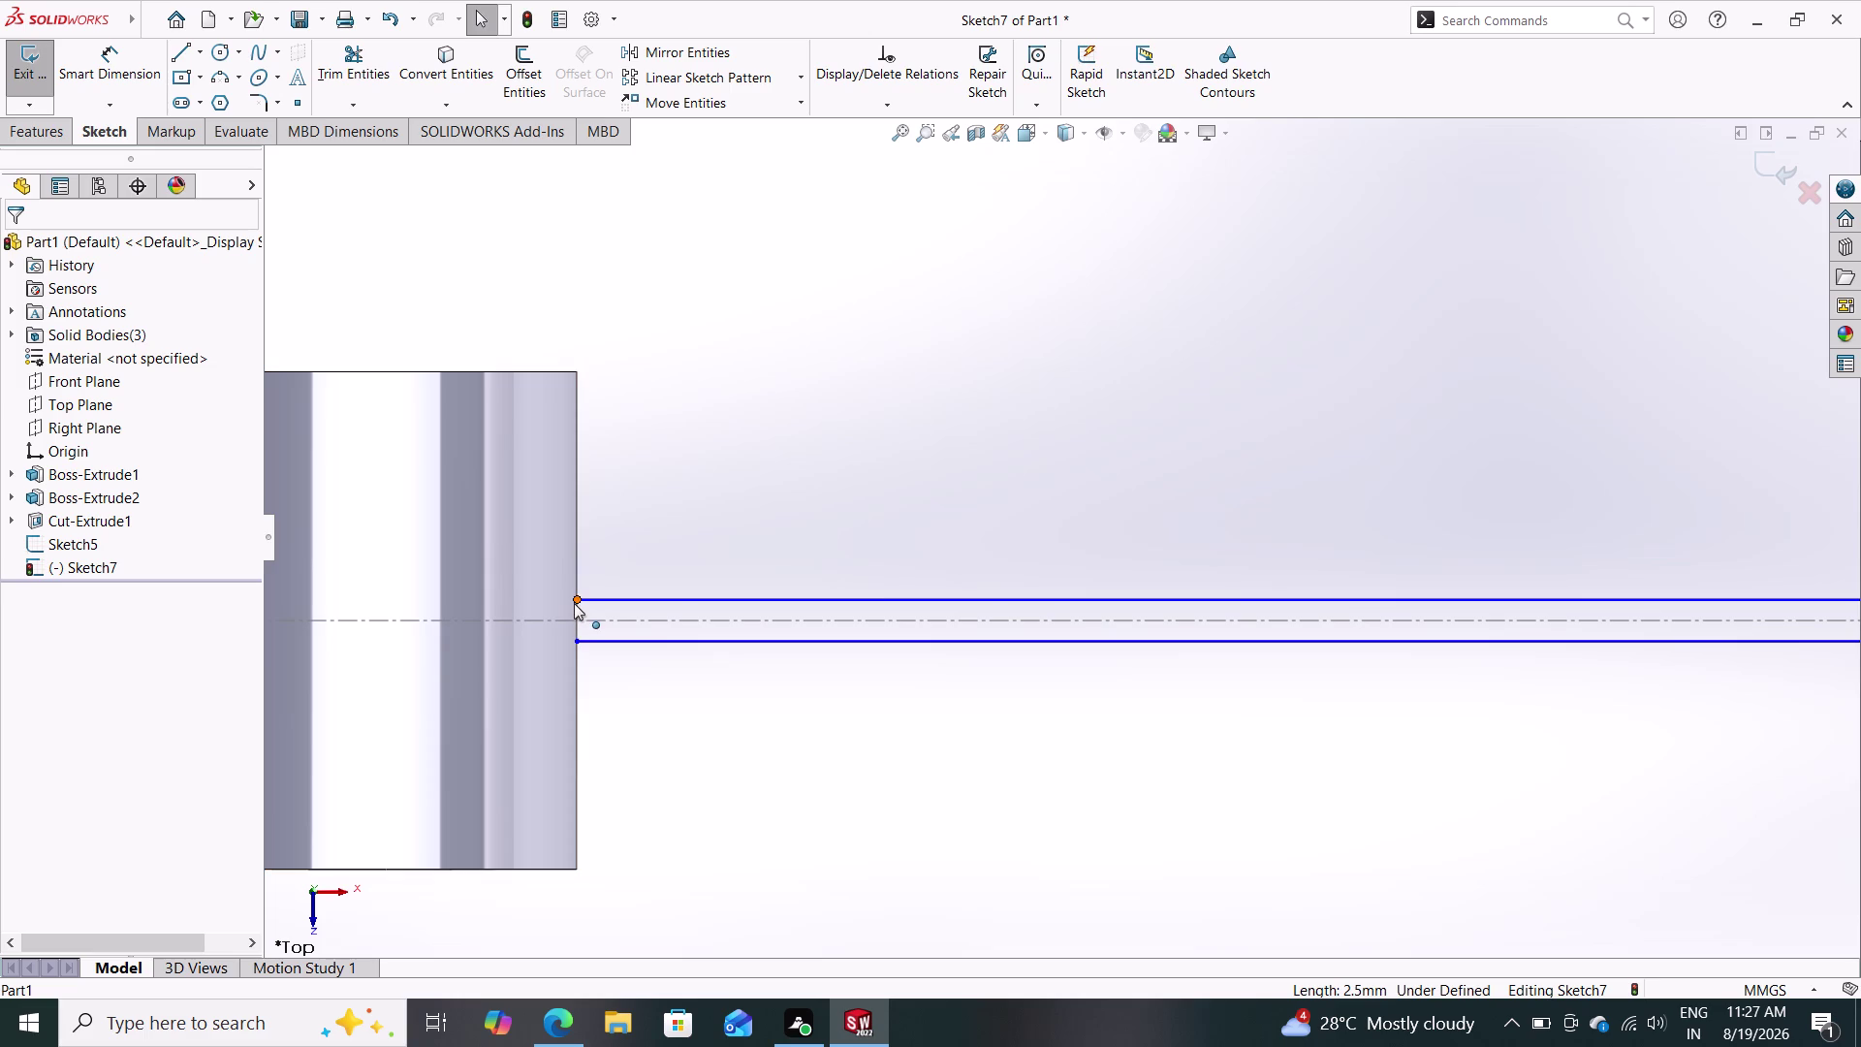
Stretch the top and bottom edges into the left ring with aligned ends.
drag(574, 601, 307, 590)
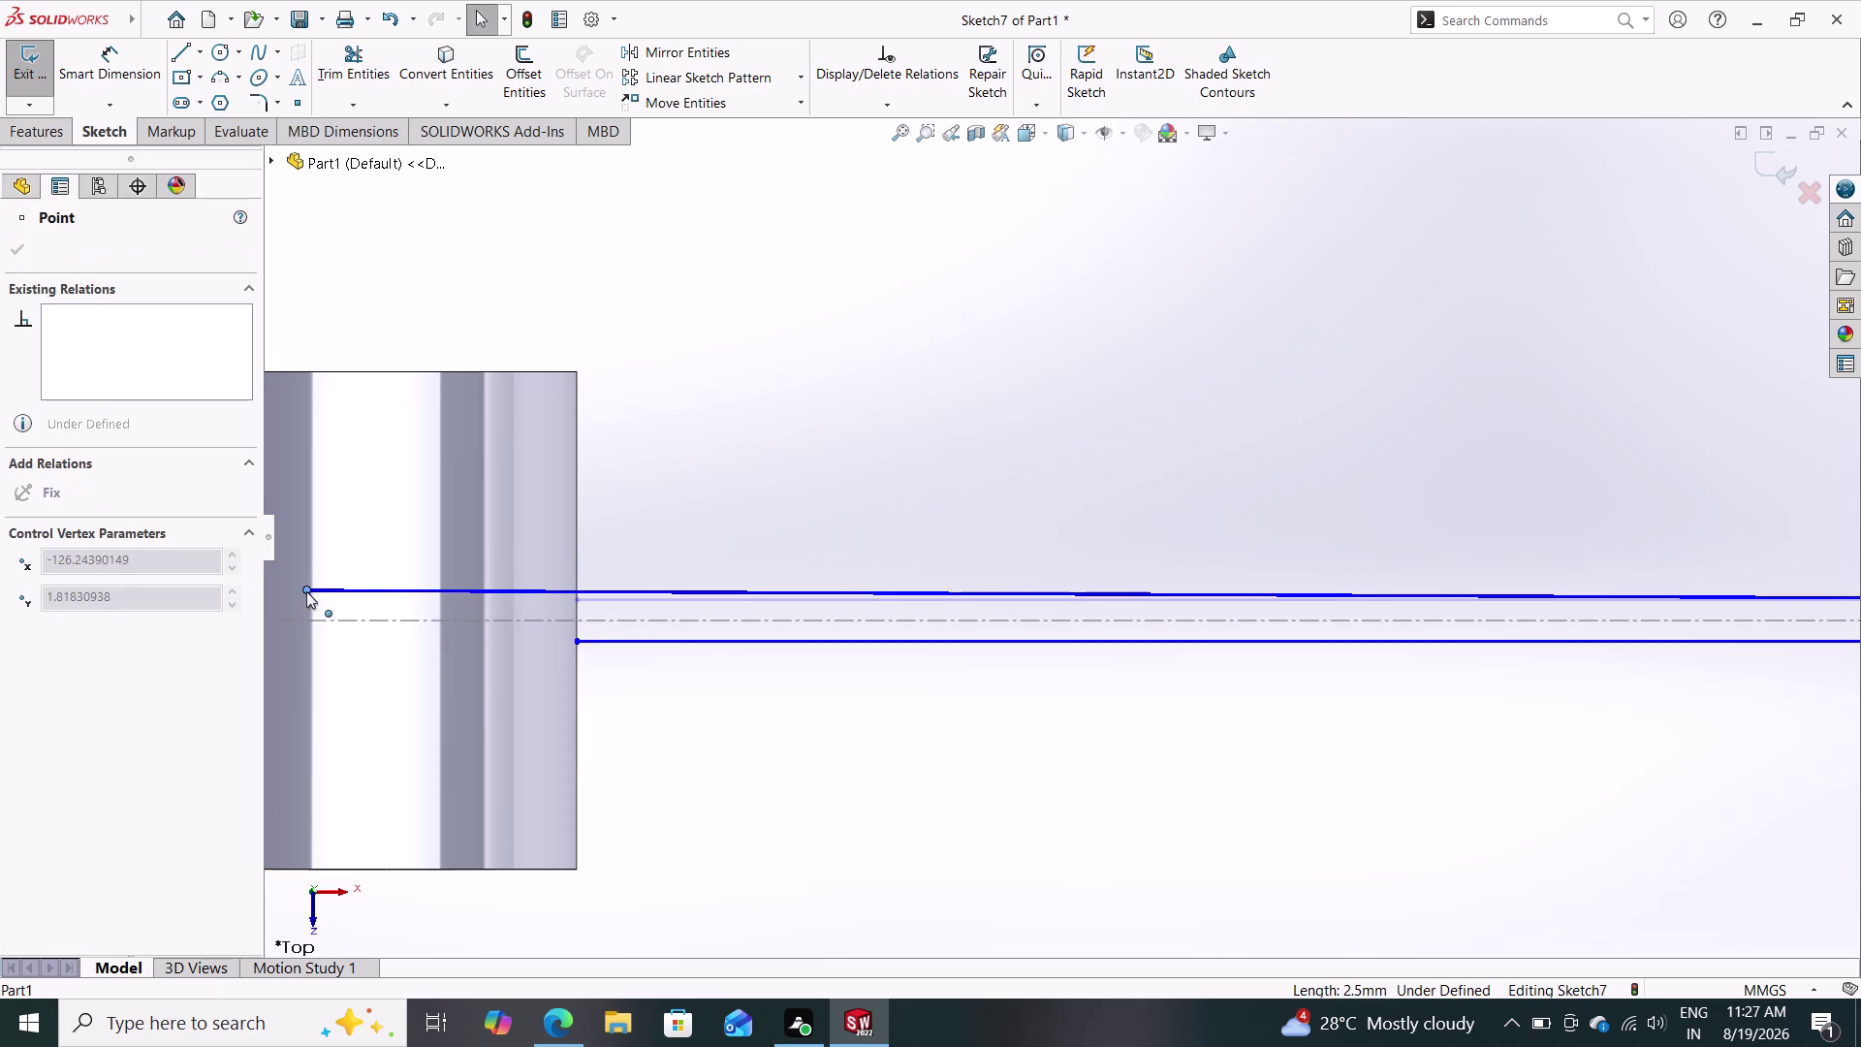
drag(306, 590, 306, 596)
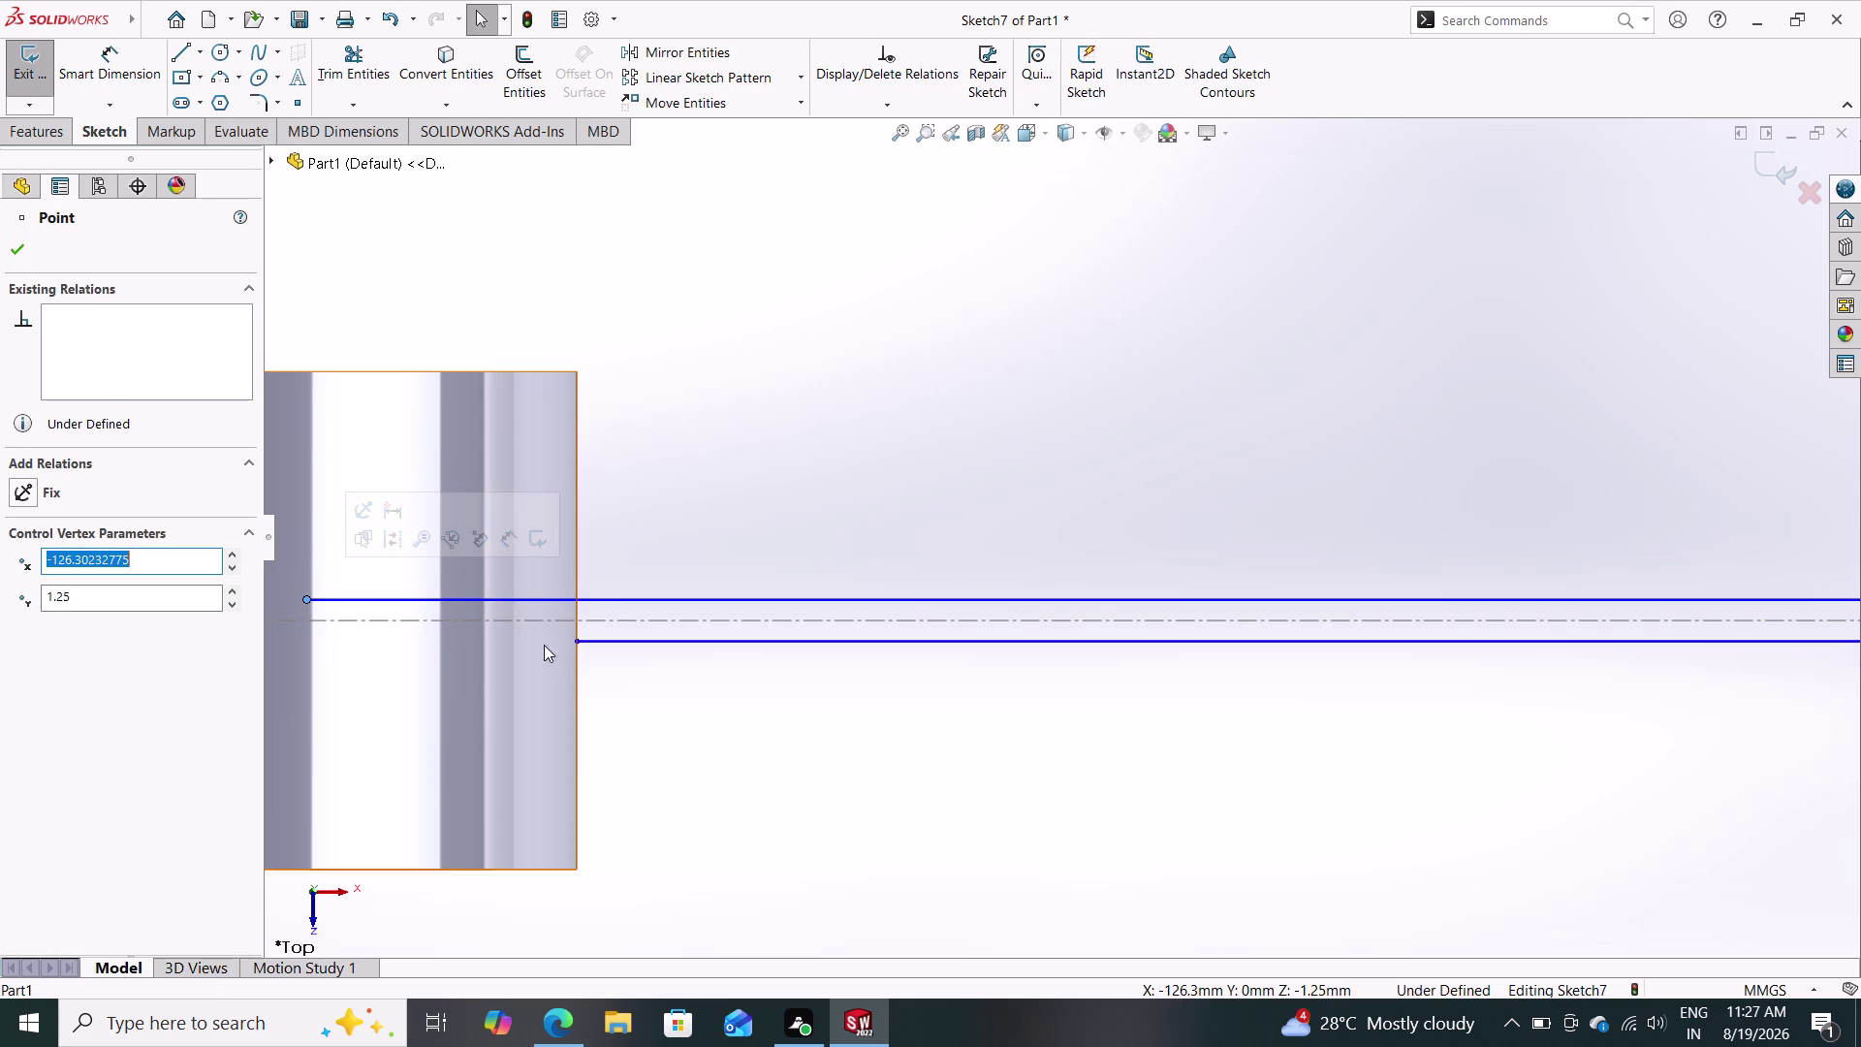
drag(573, 640, 275, 644)
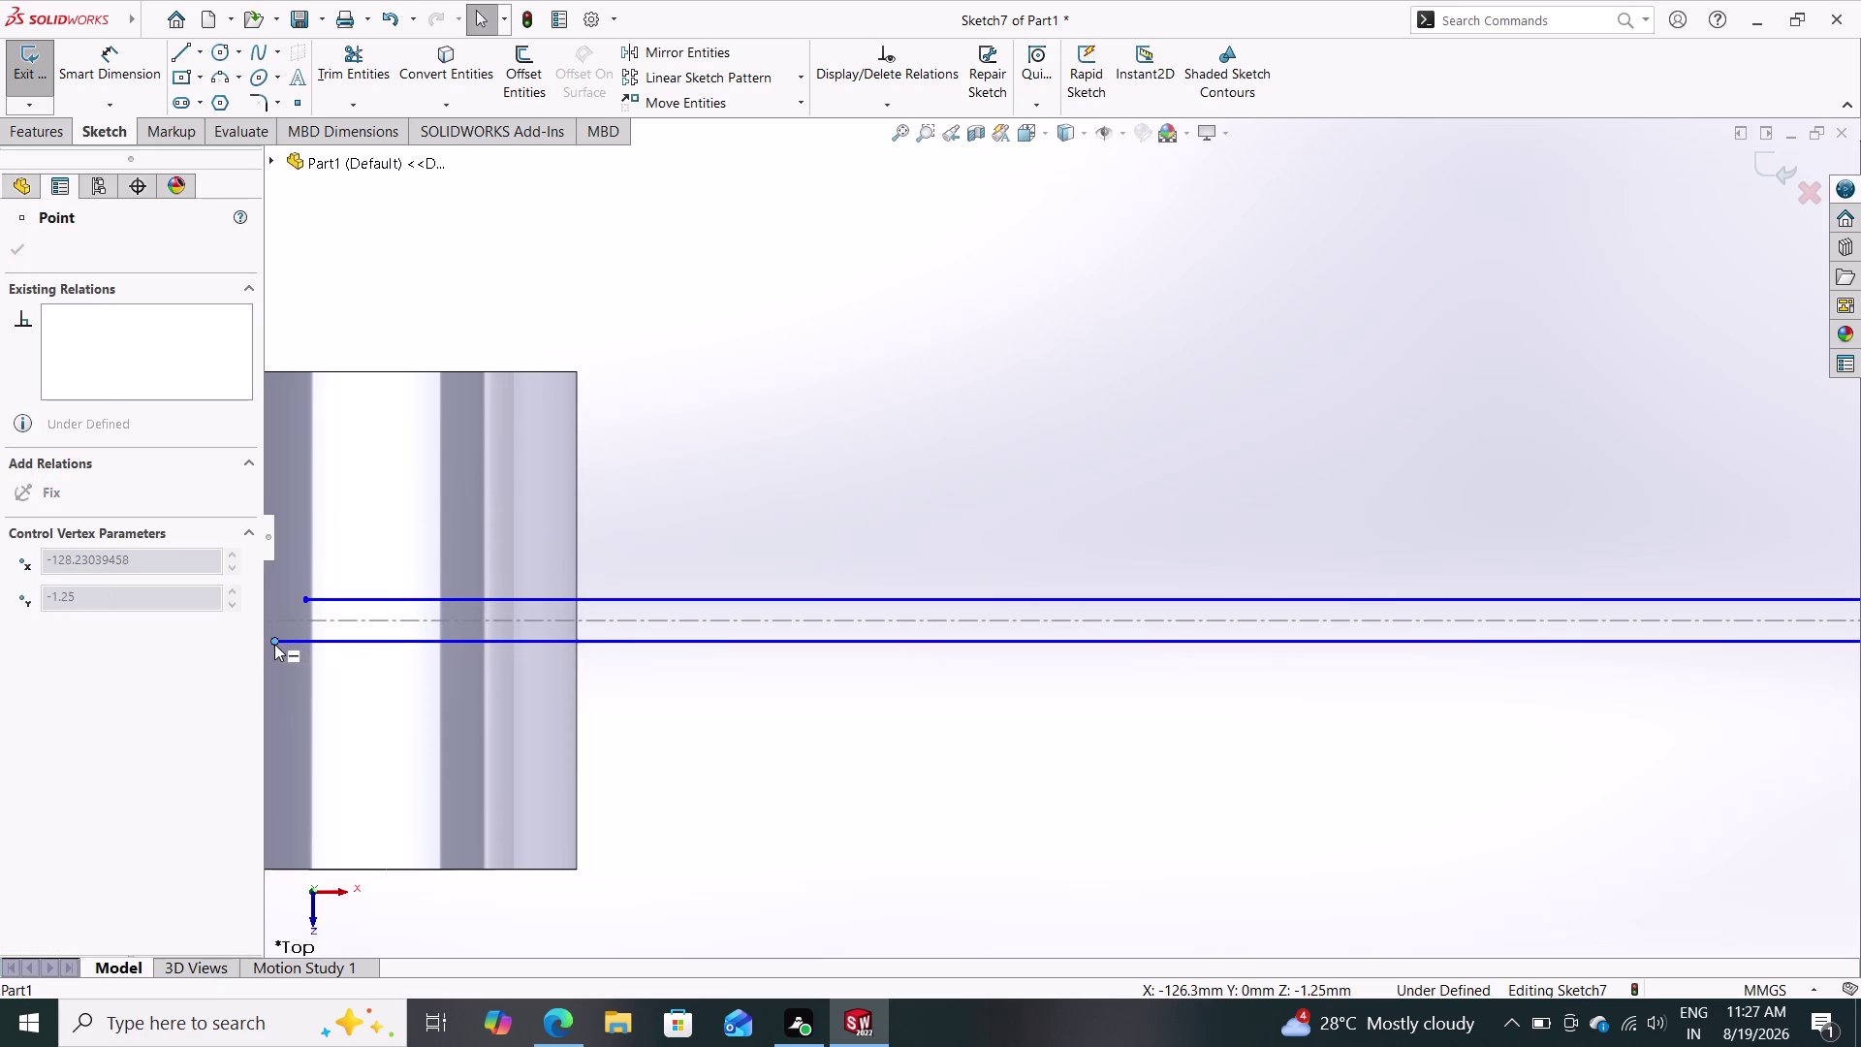
drag(274, 644, 306, 643)
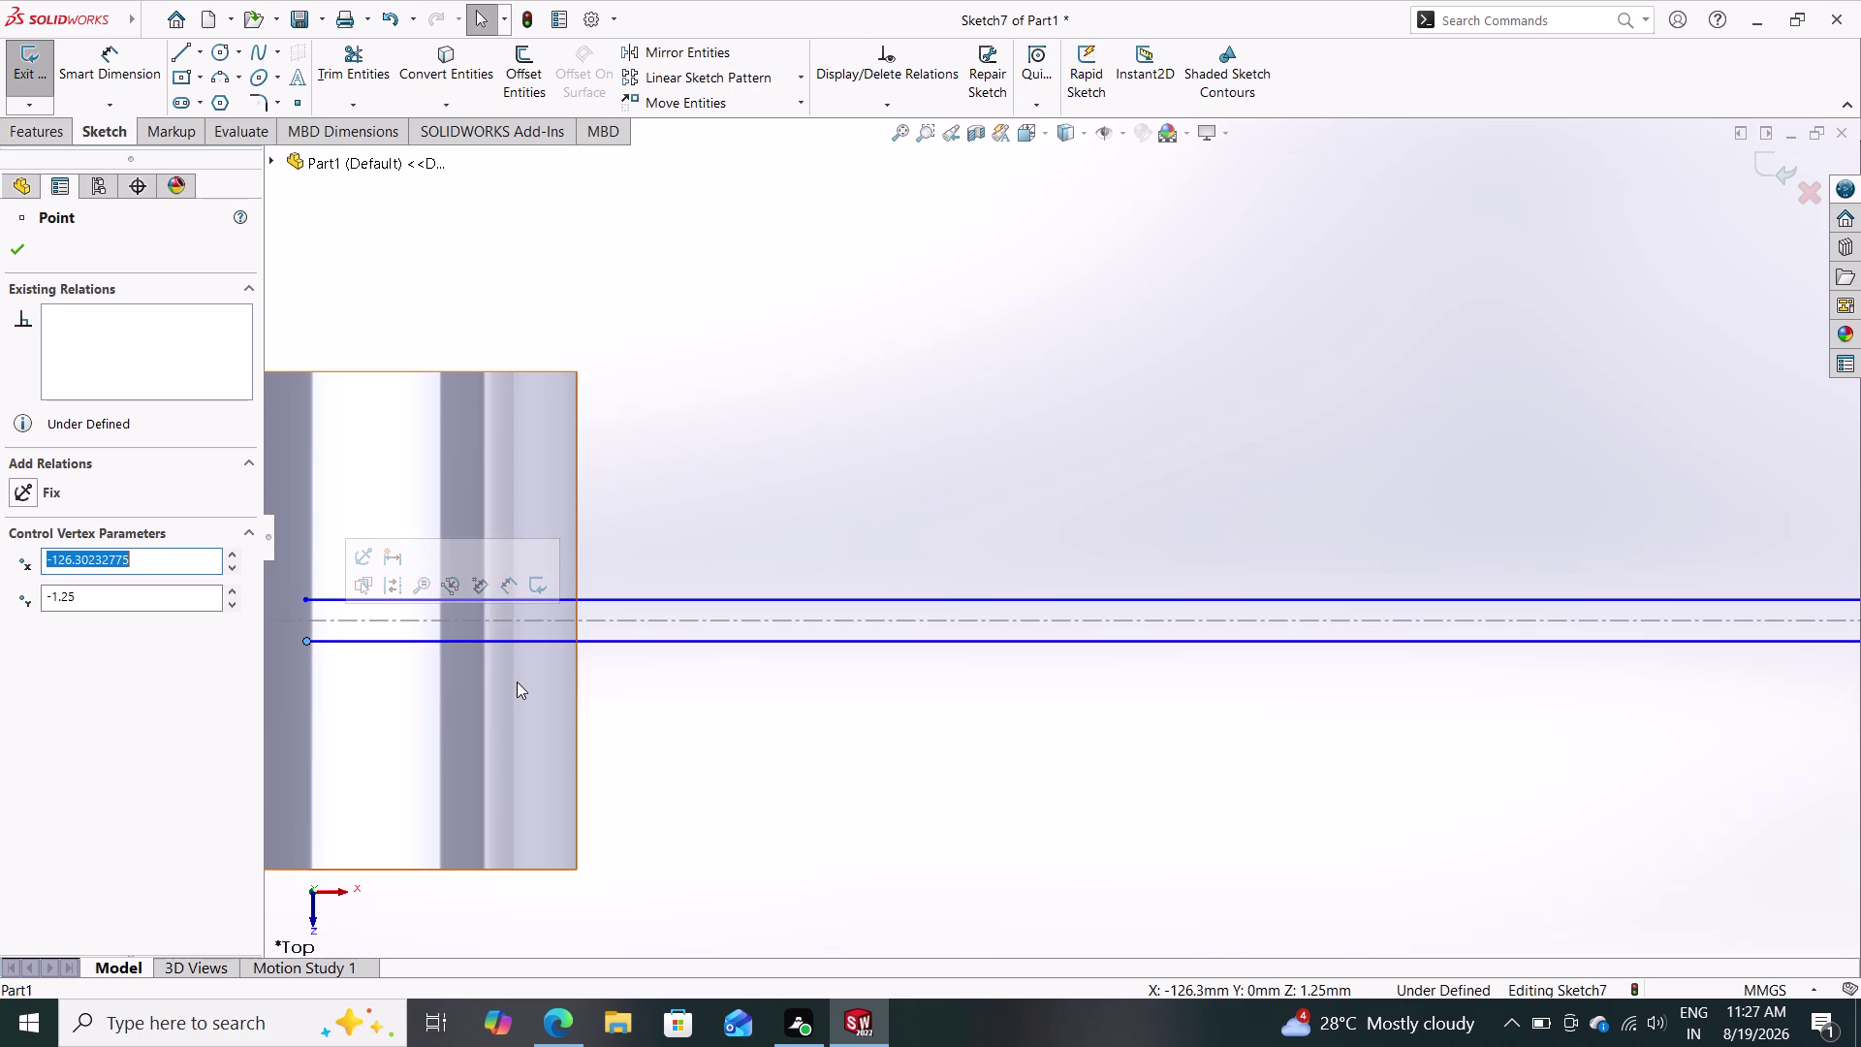
key(Escape)
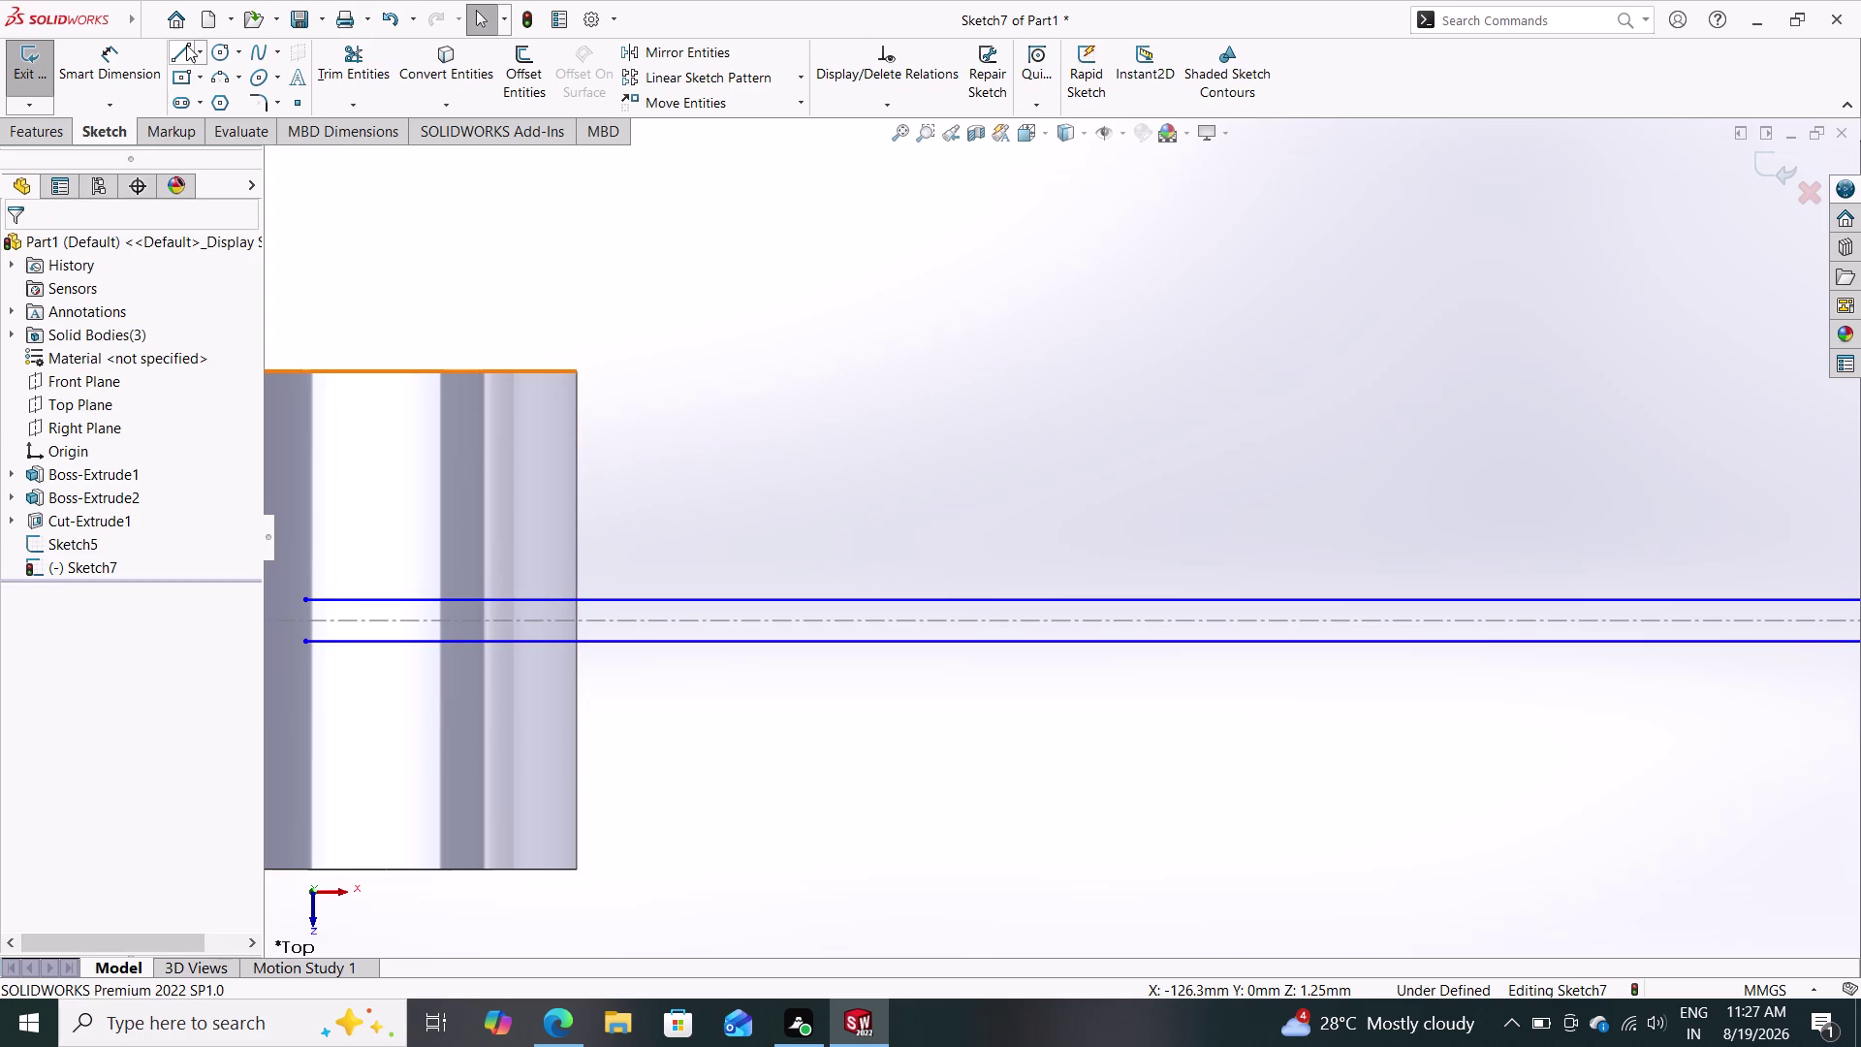
Draw a vertical line closing the bar's left end inside the left ring.
click(186, 43)
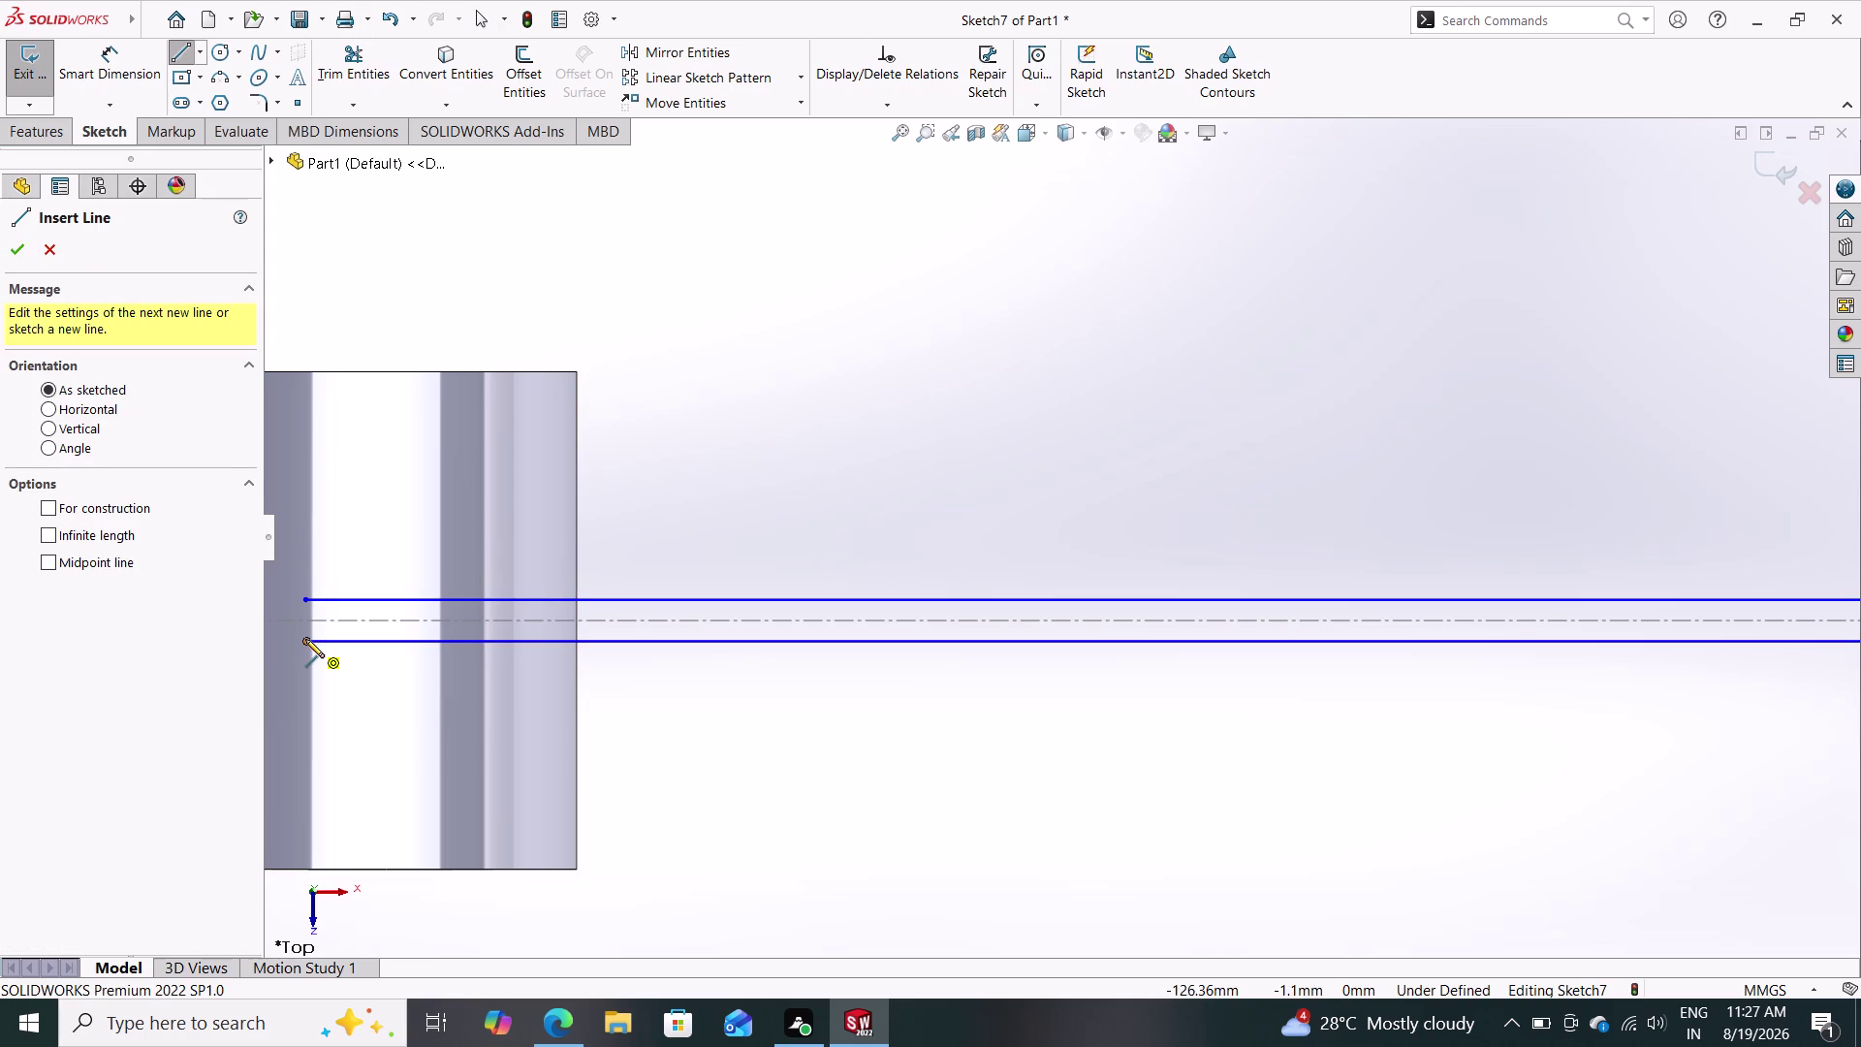
click(305, 639)
click(308, 602)
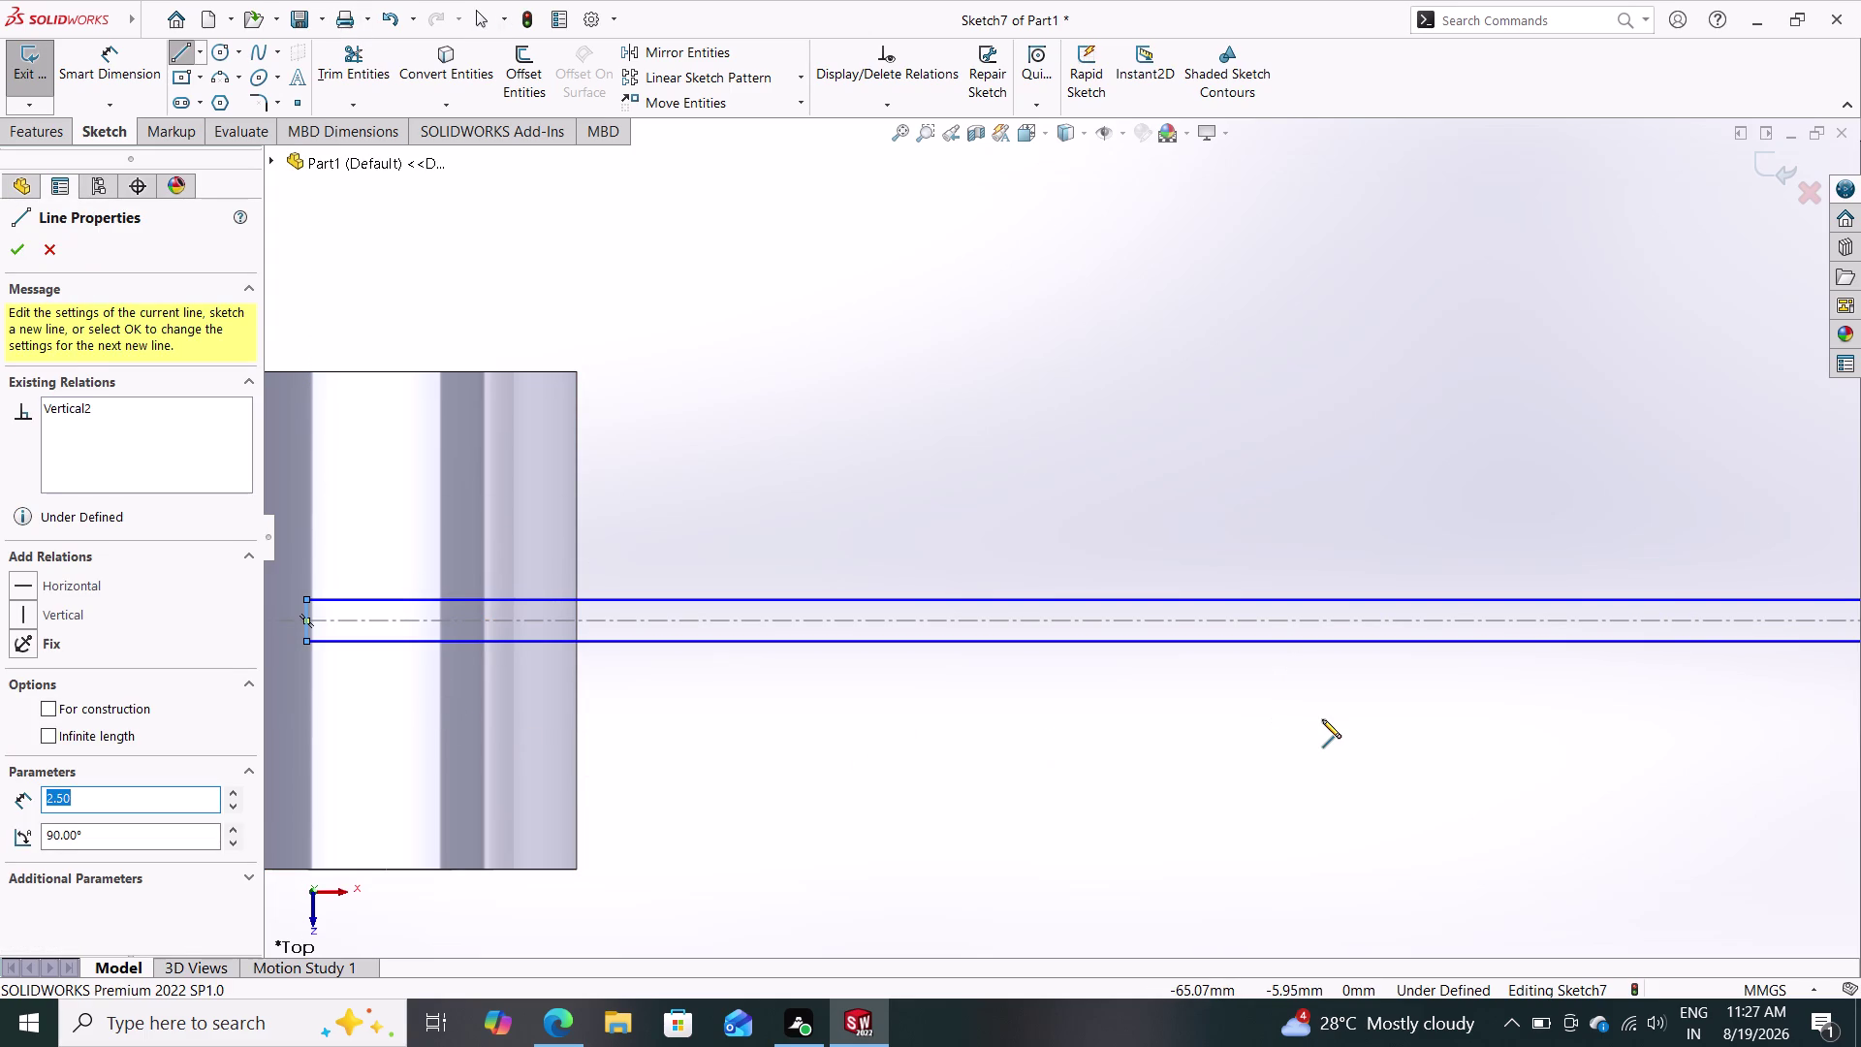
scroll(down, 3)
scroll(up, 3)
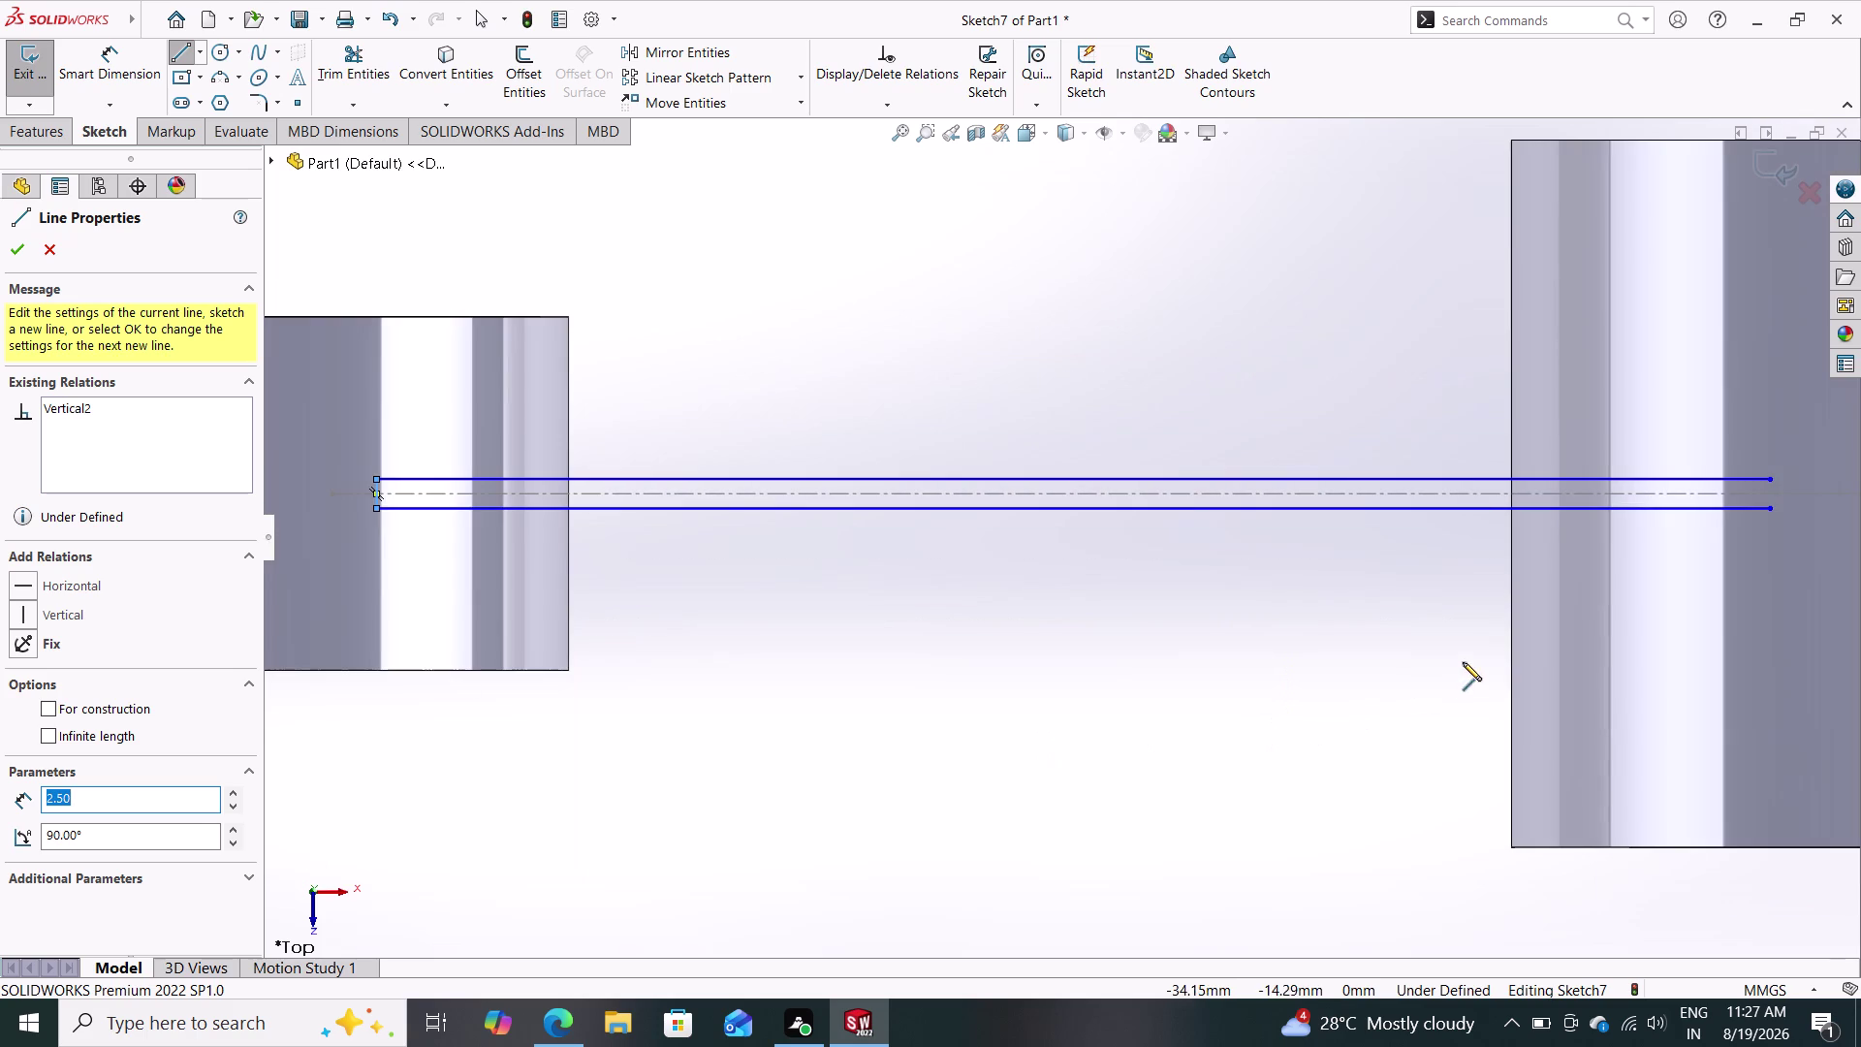
Draw a vertical line closing the bar's right end at the middle ring.
click(1771, 509)
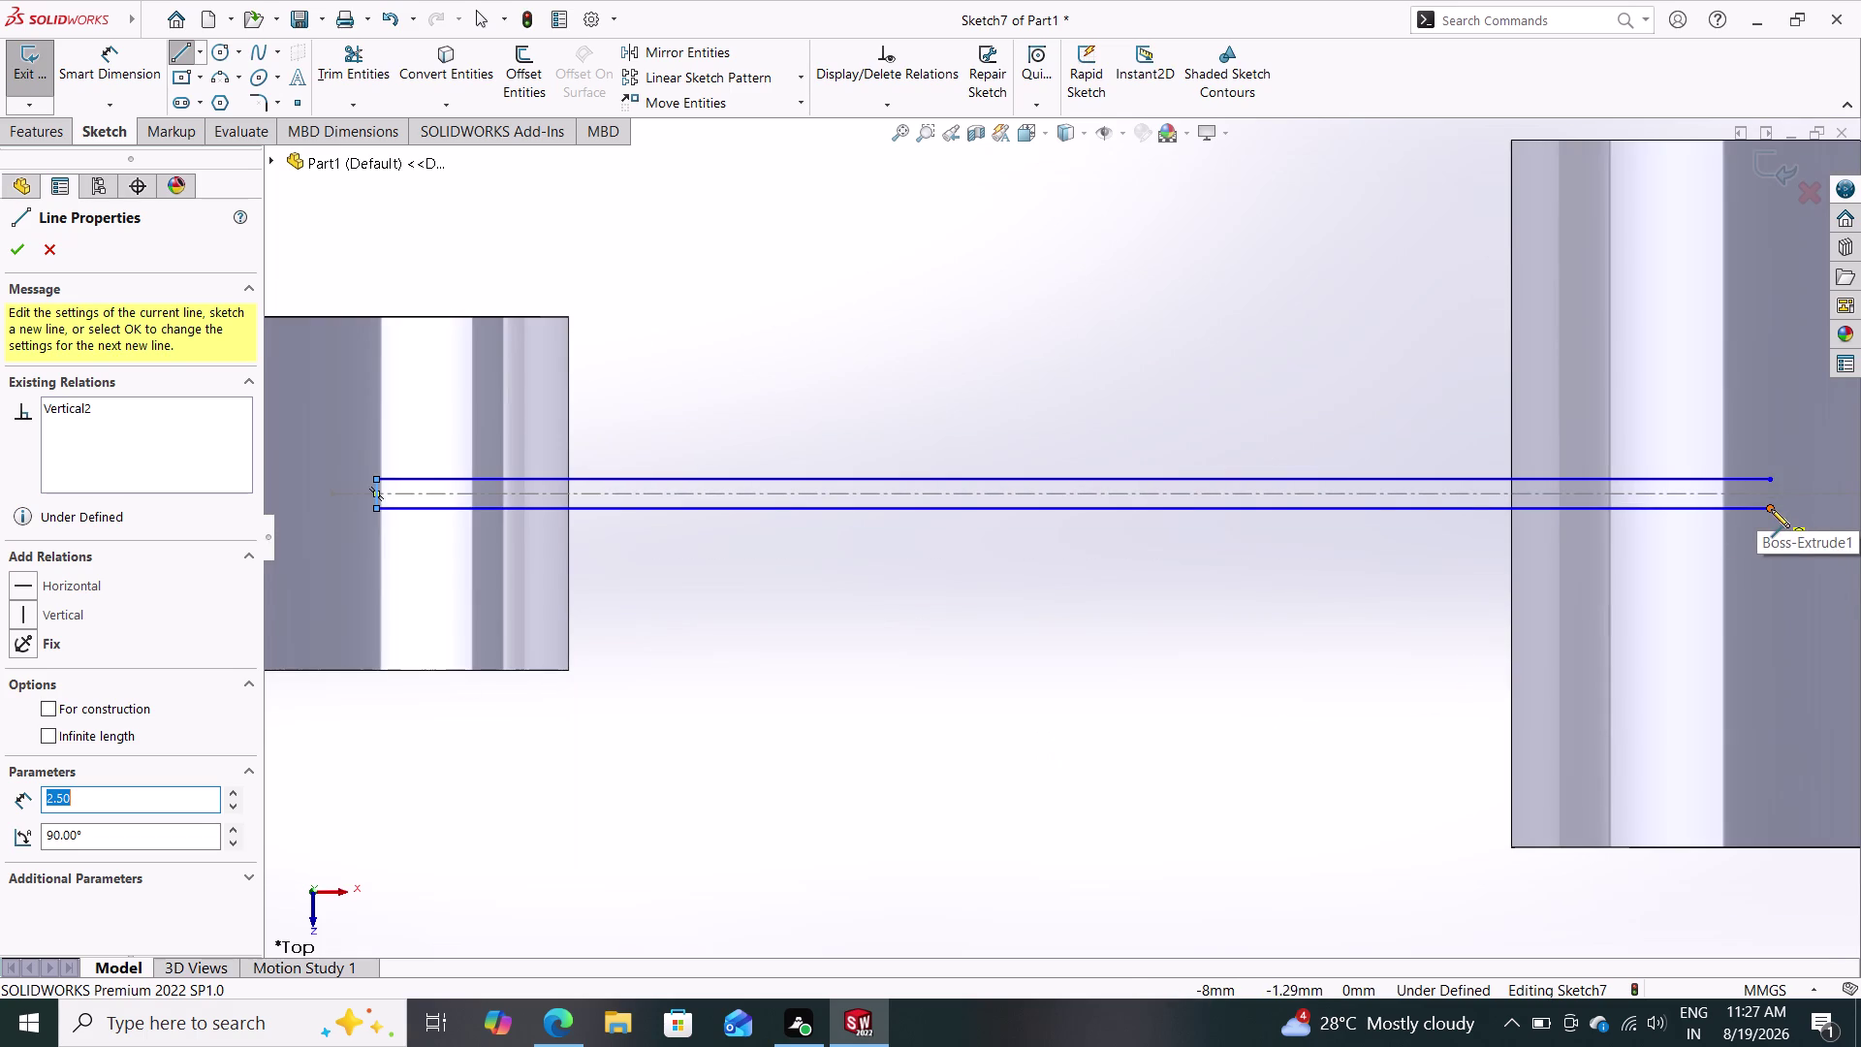
click(1771, 482)
key(Escape)
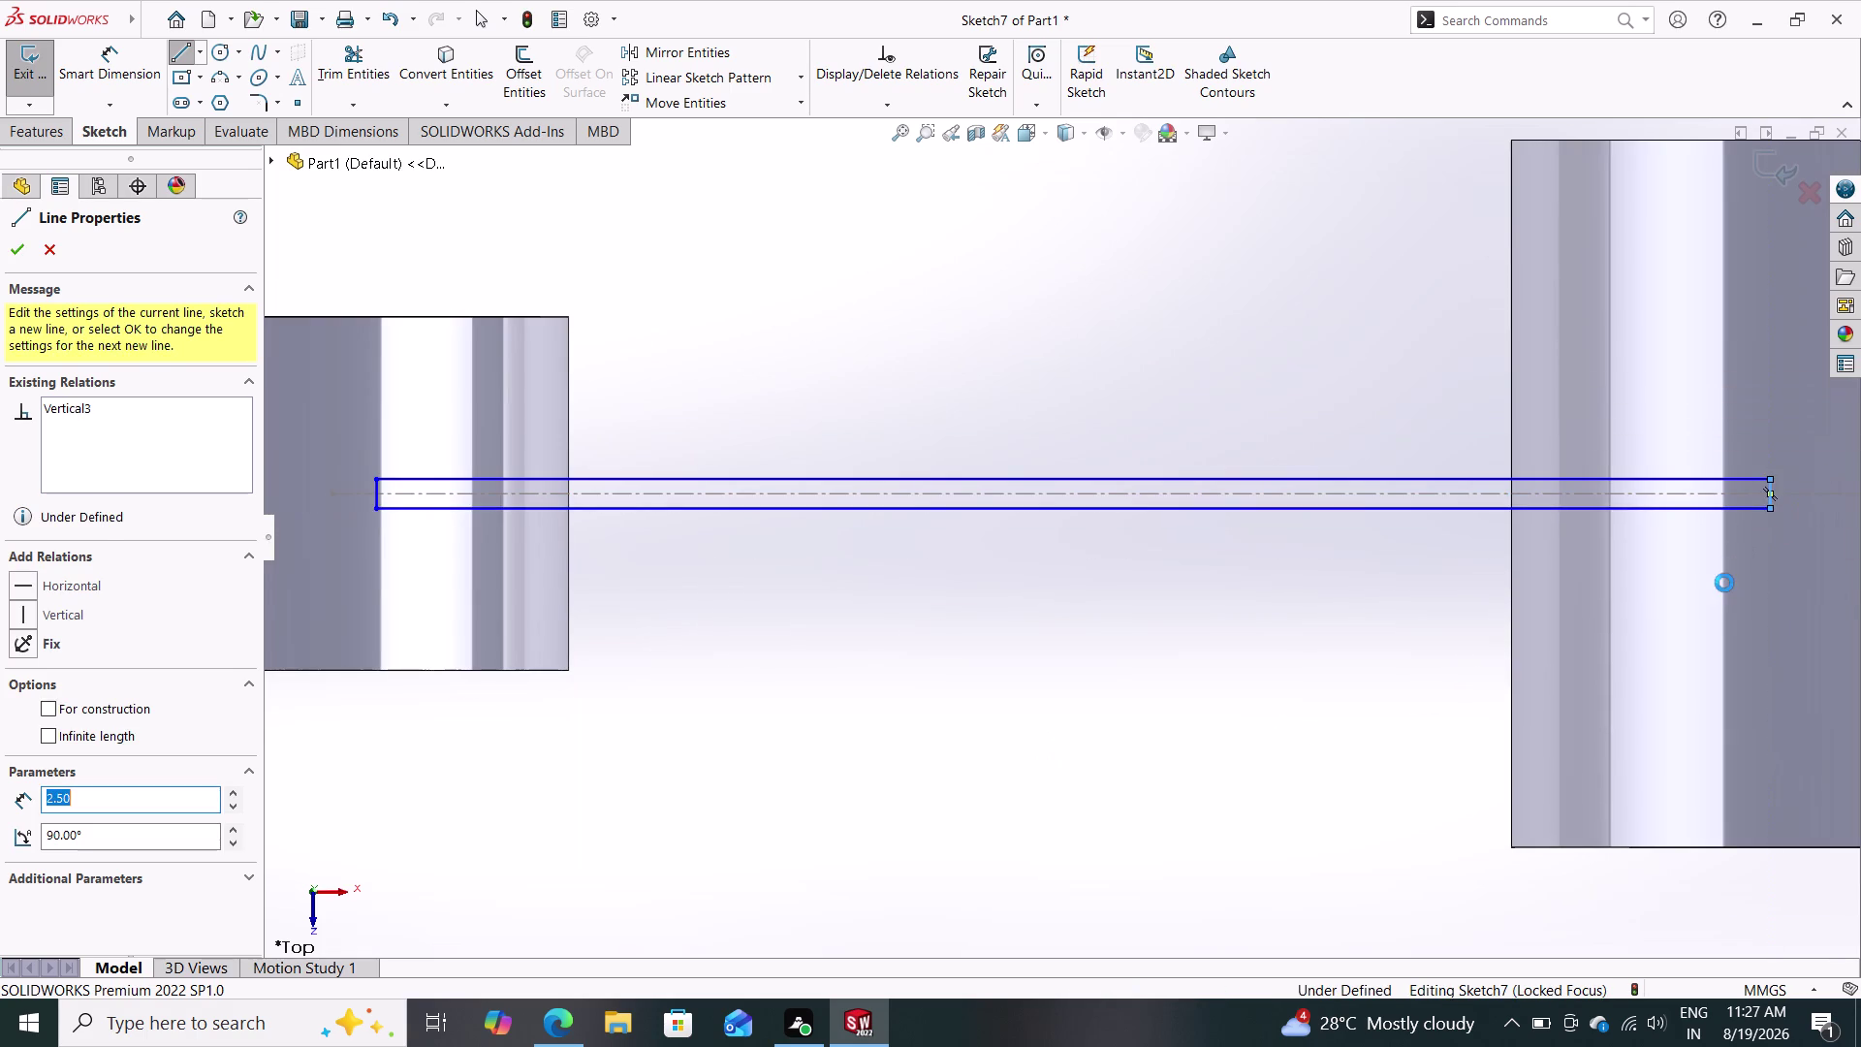
key(Escape)
scroll(down, 3)
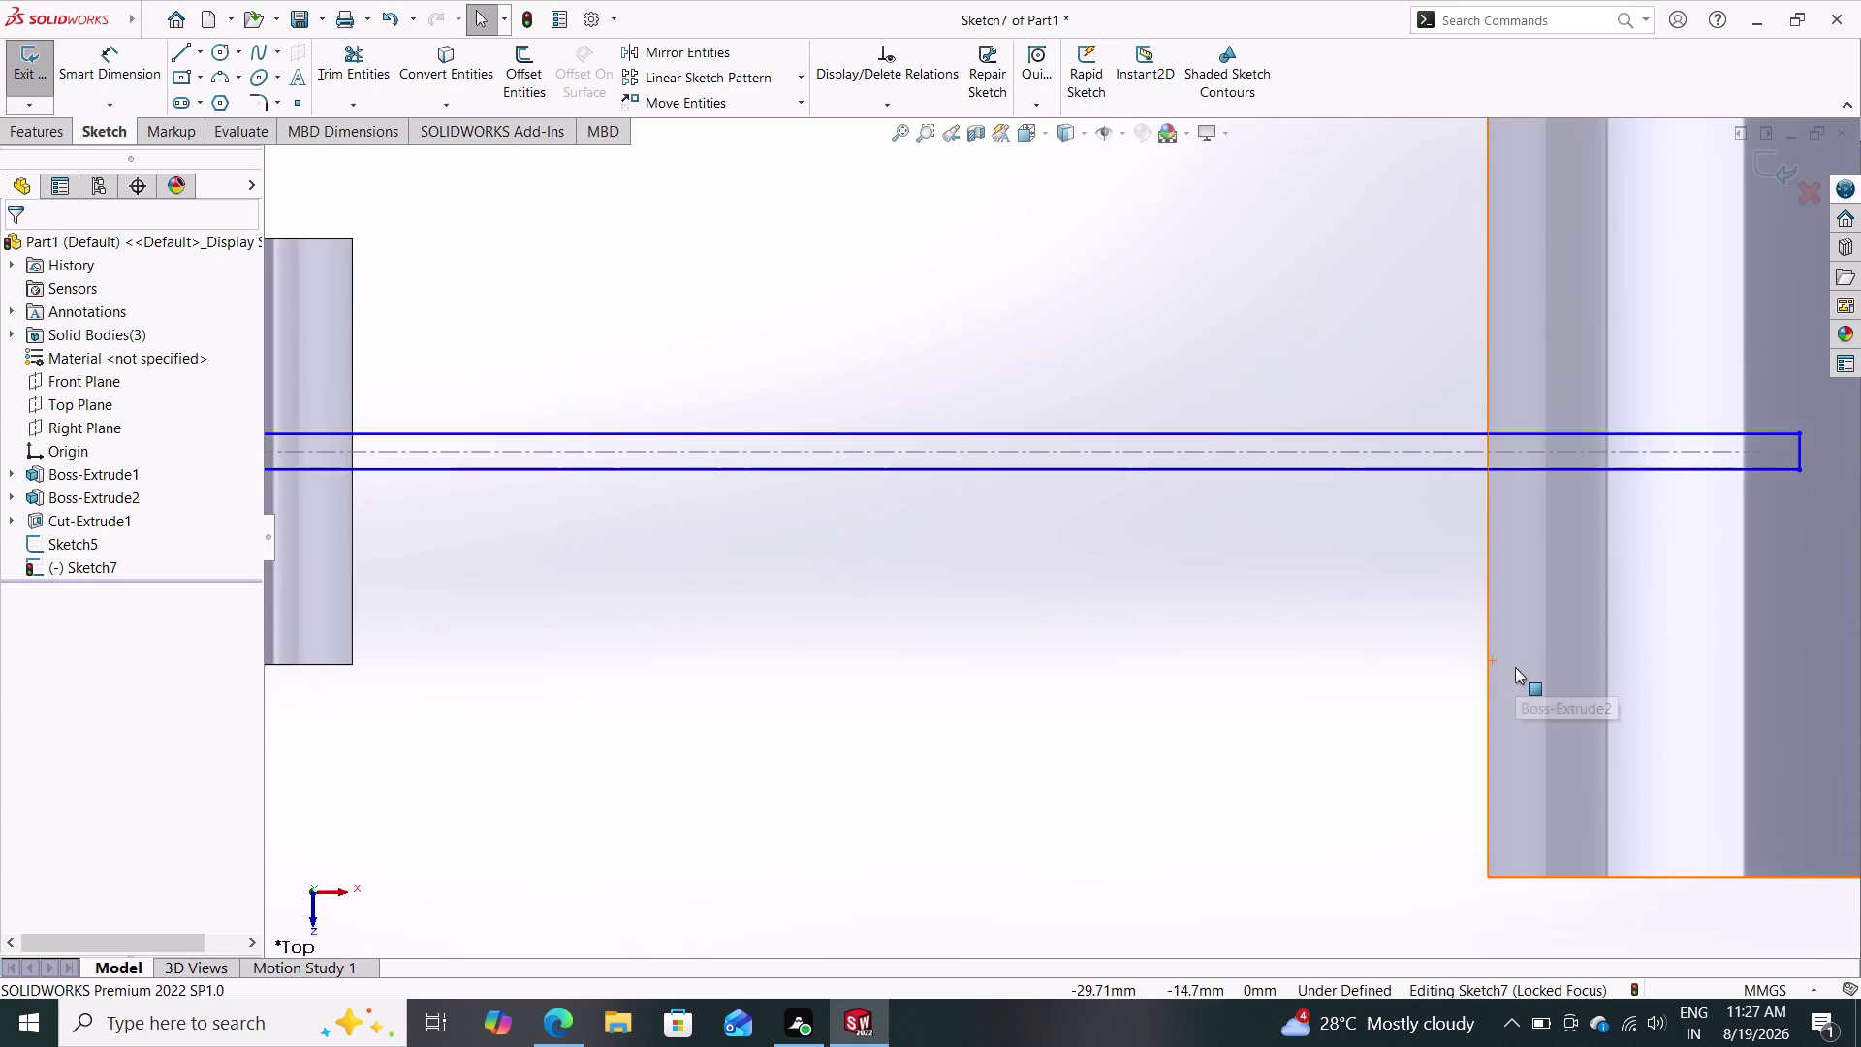
scroll(up, 3)
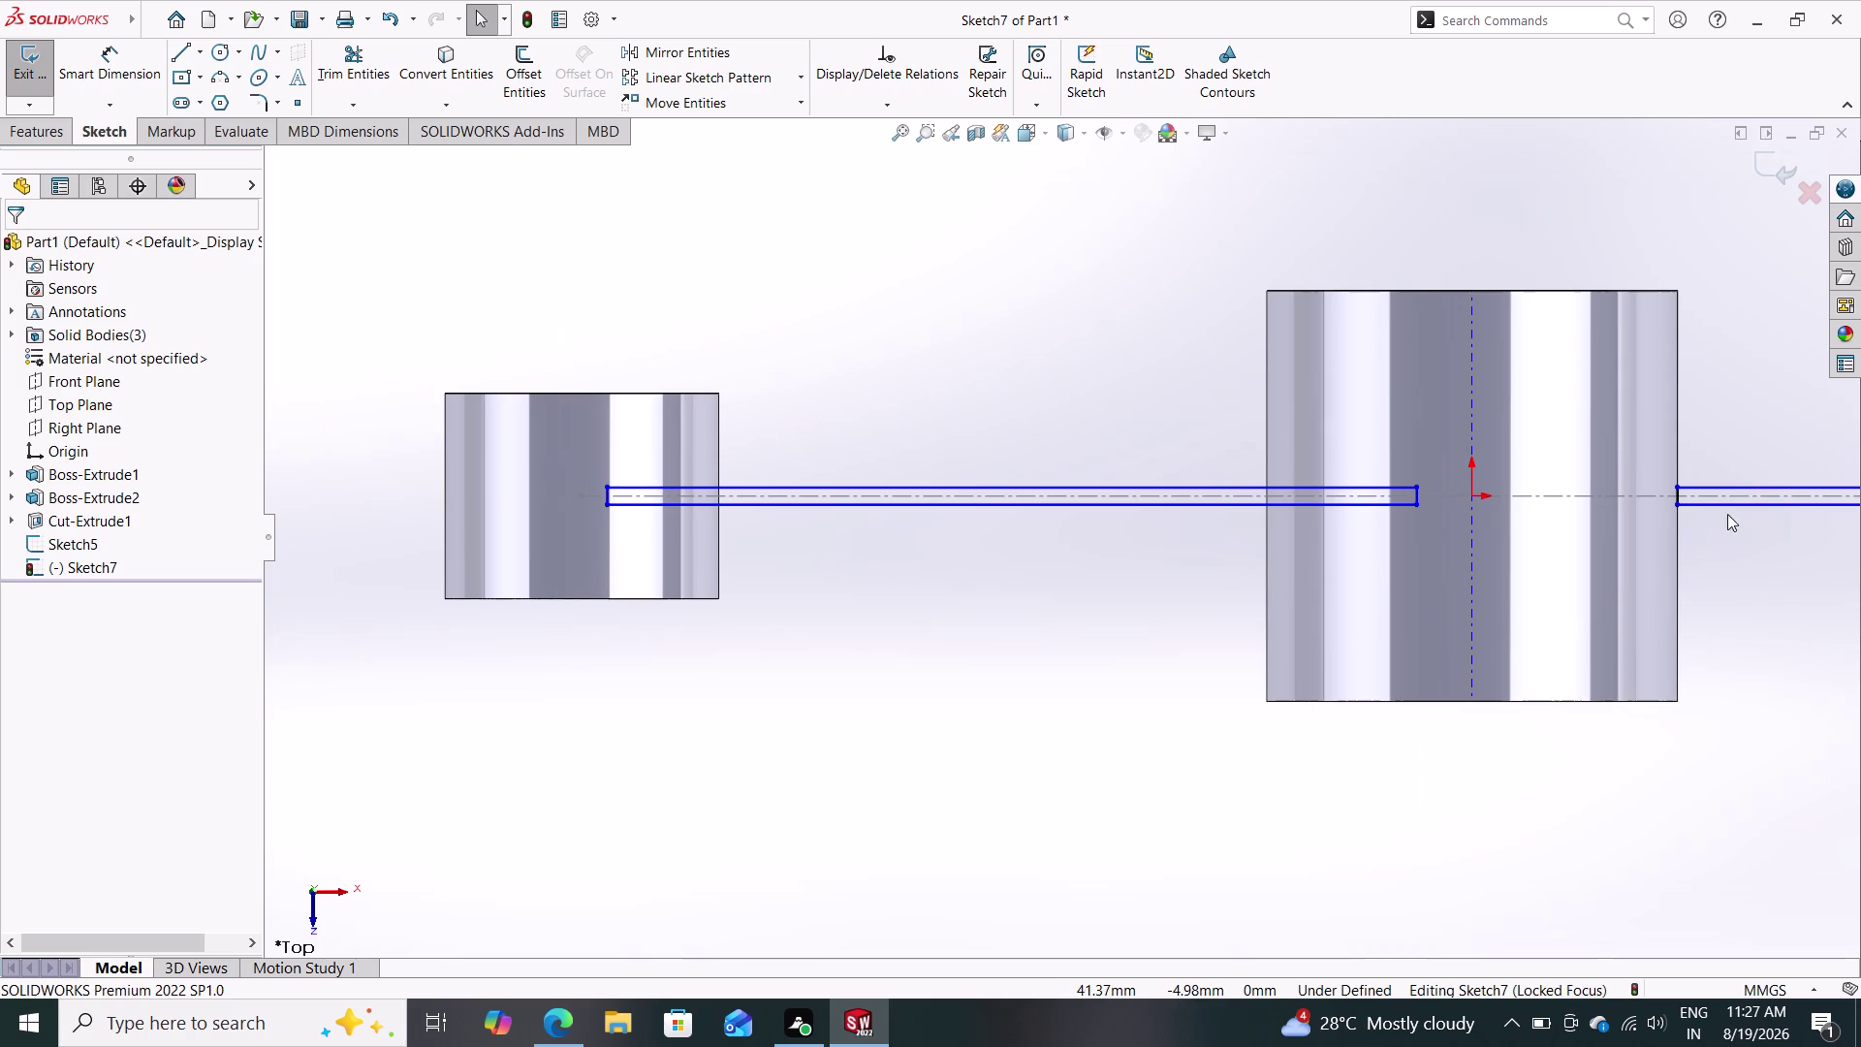
Delete the arm's short end line and stretch both long edges further into the ring.
scroll(down, 3)
scroll(down, 3)
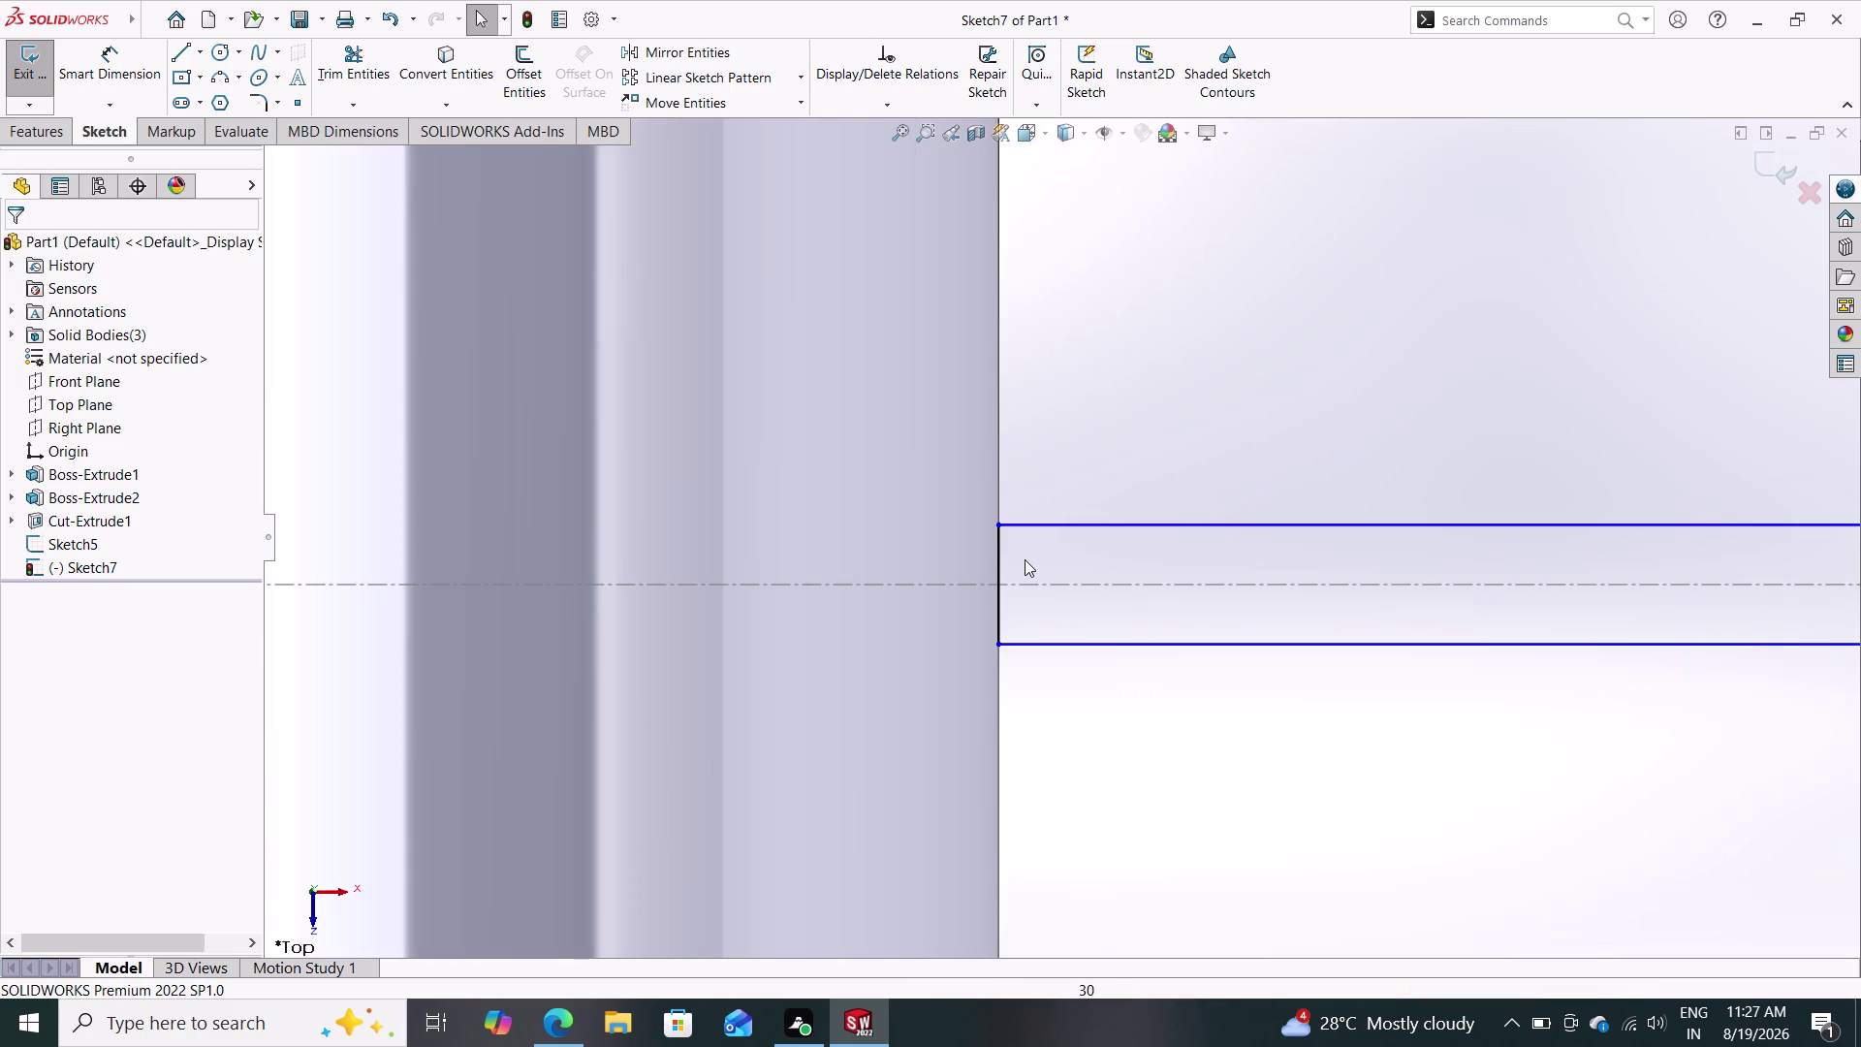
click(998, 561)
key(Delete)
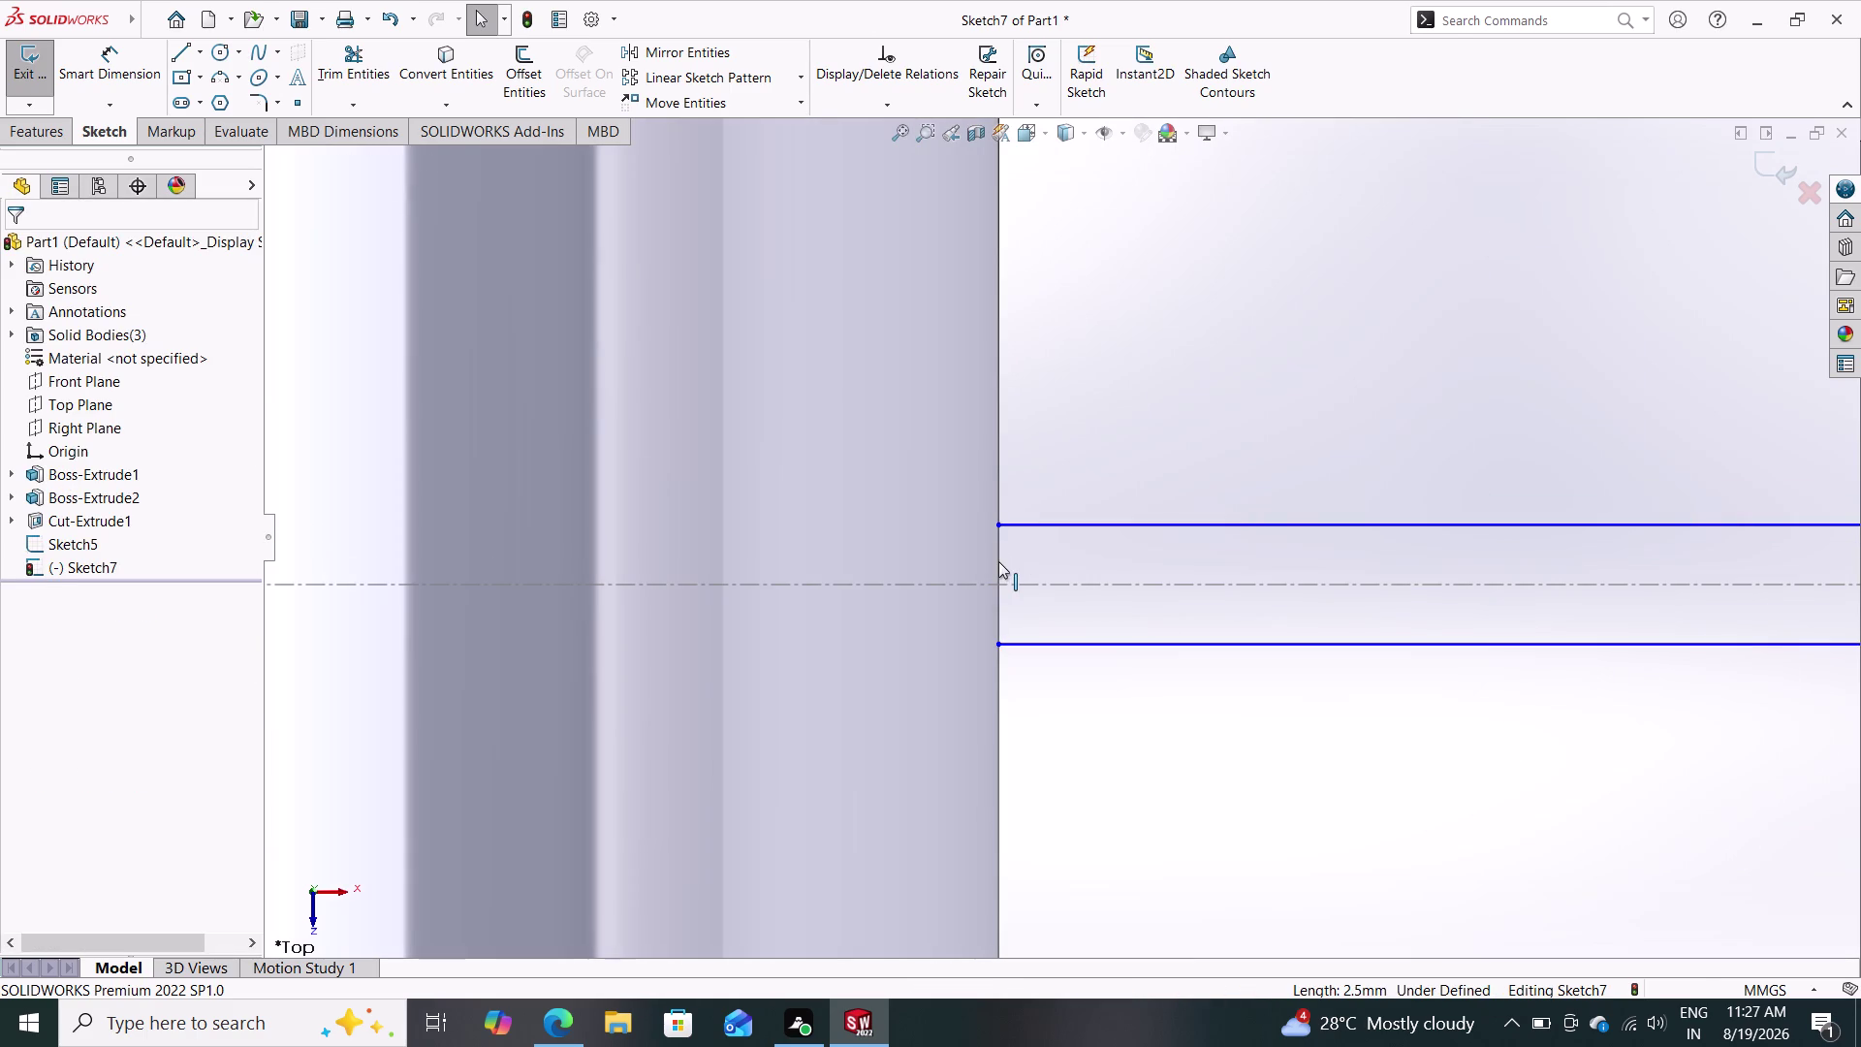
drag(997, 527, 791, 511)
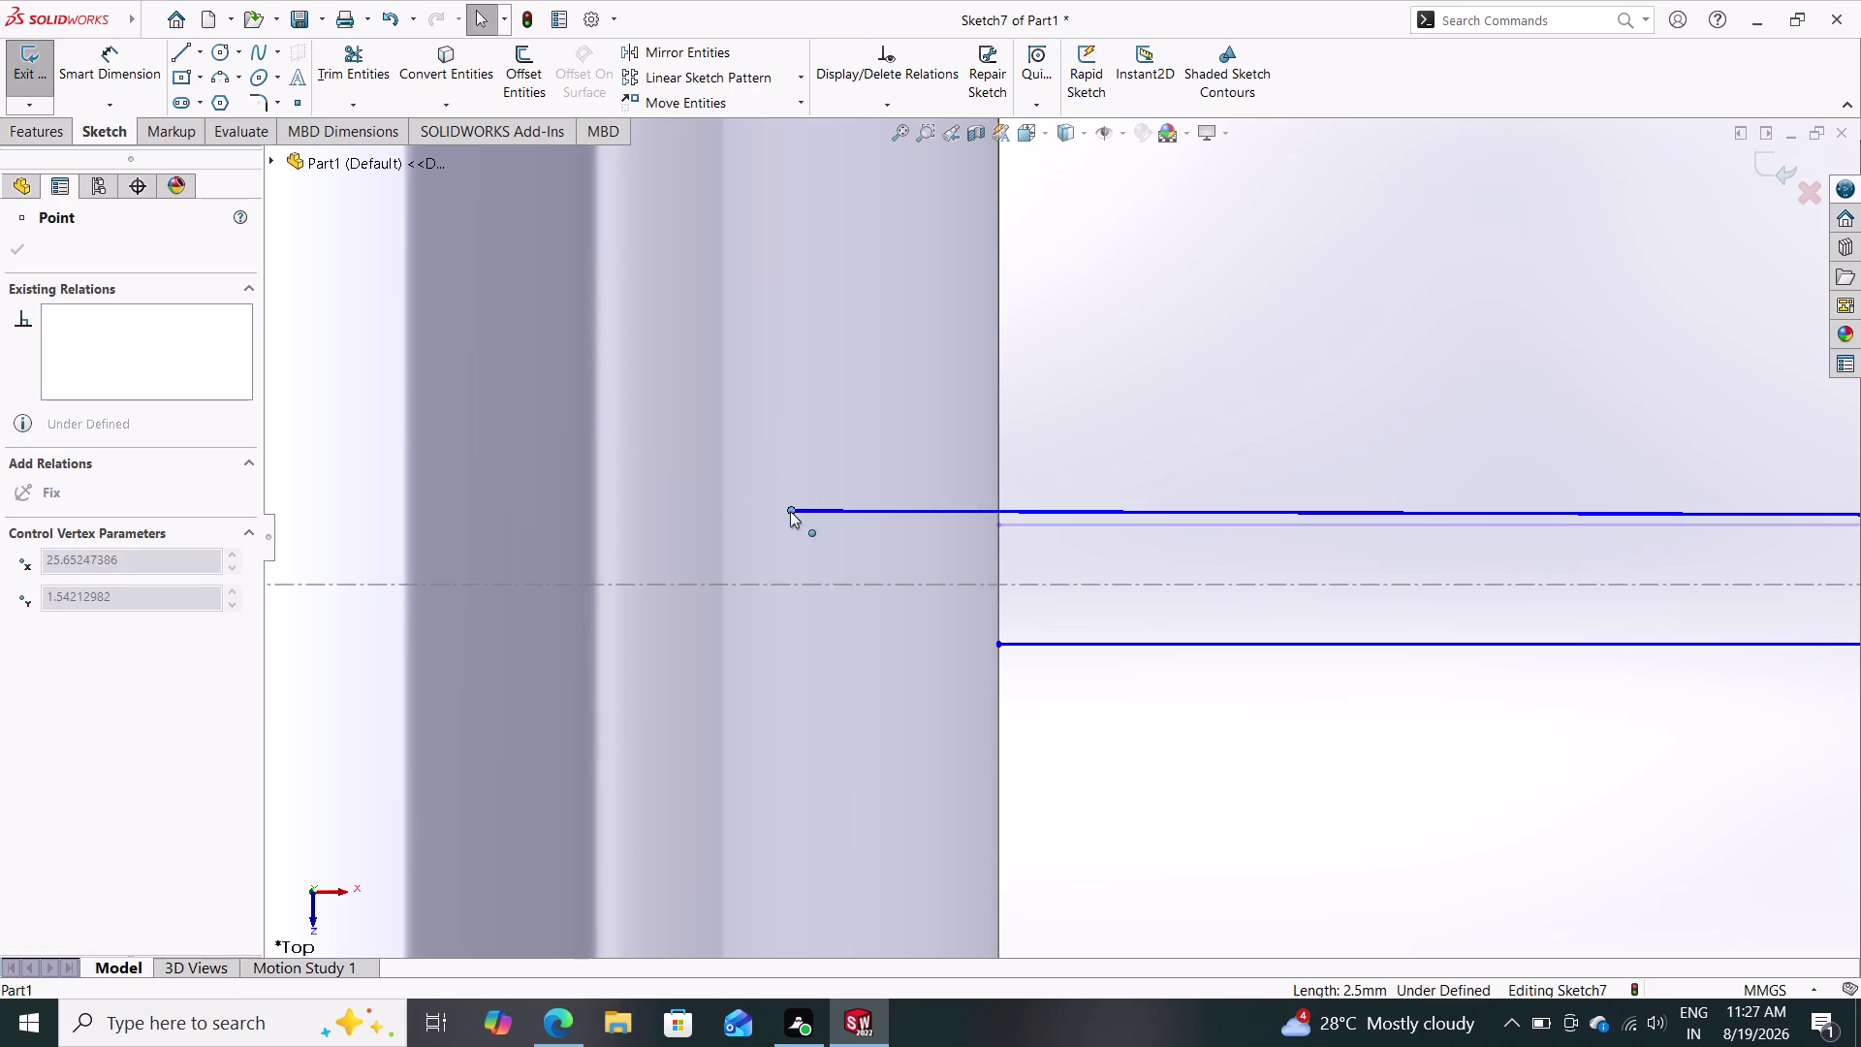
drag(791, 510, 524, 525)
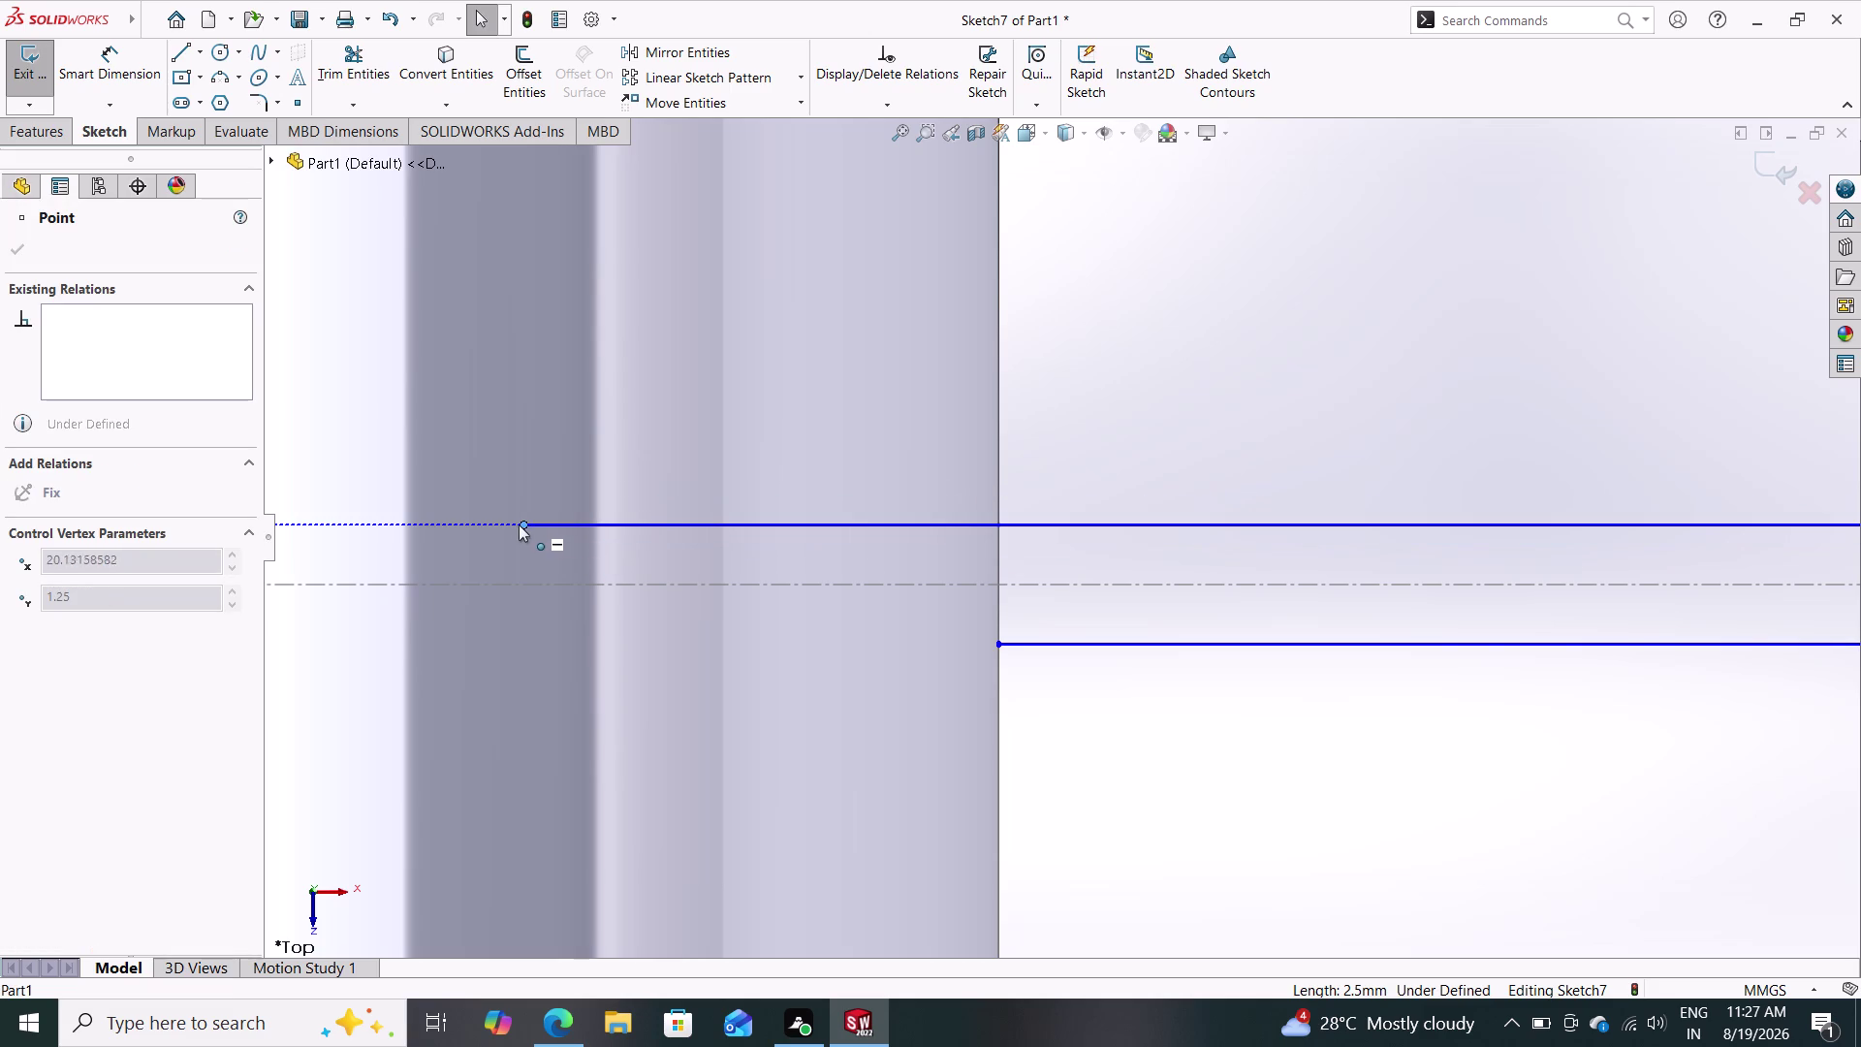
drag(523, 524, 461, 520)
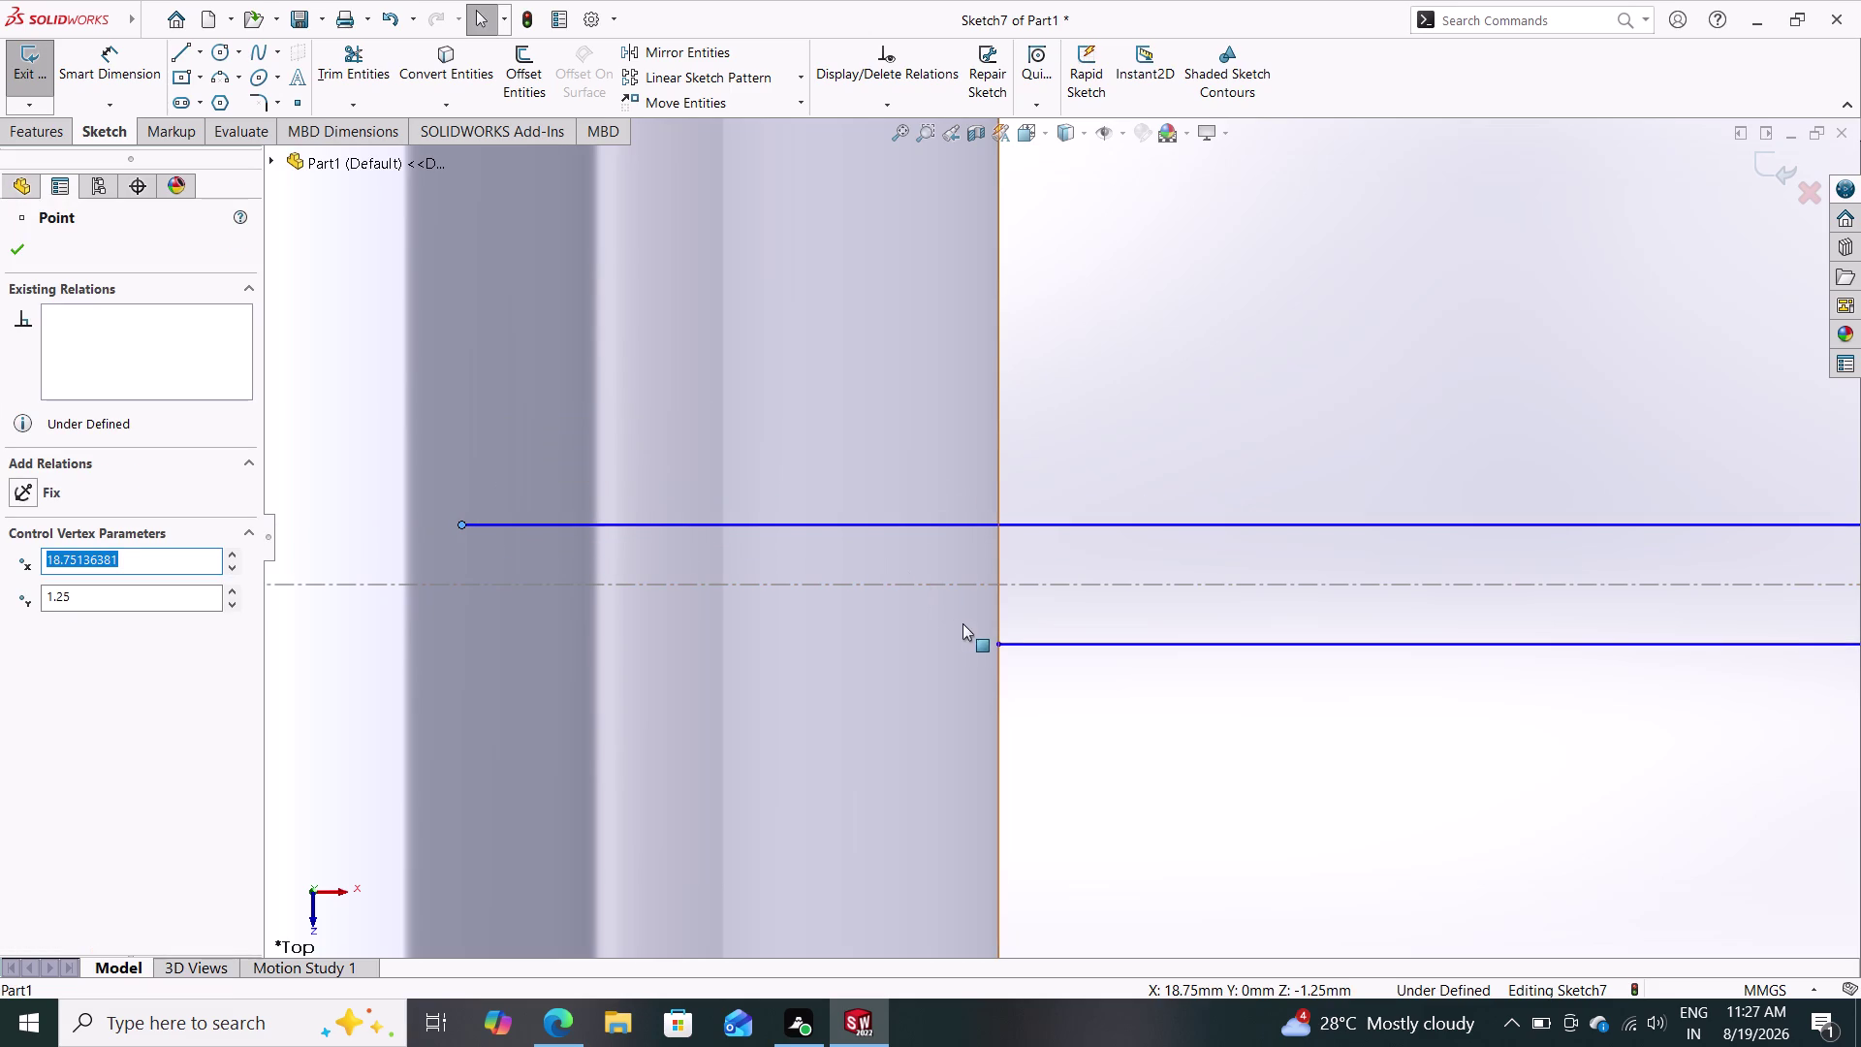
drag(997, 639, 729, 641)
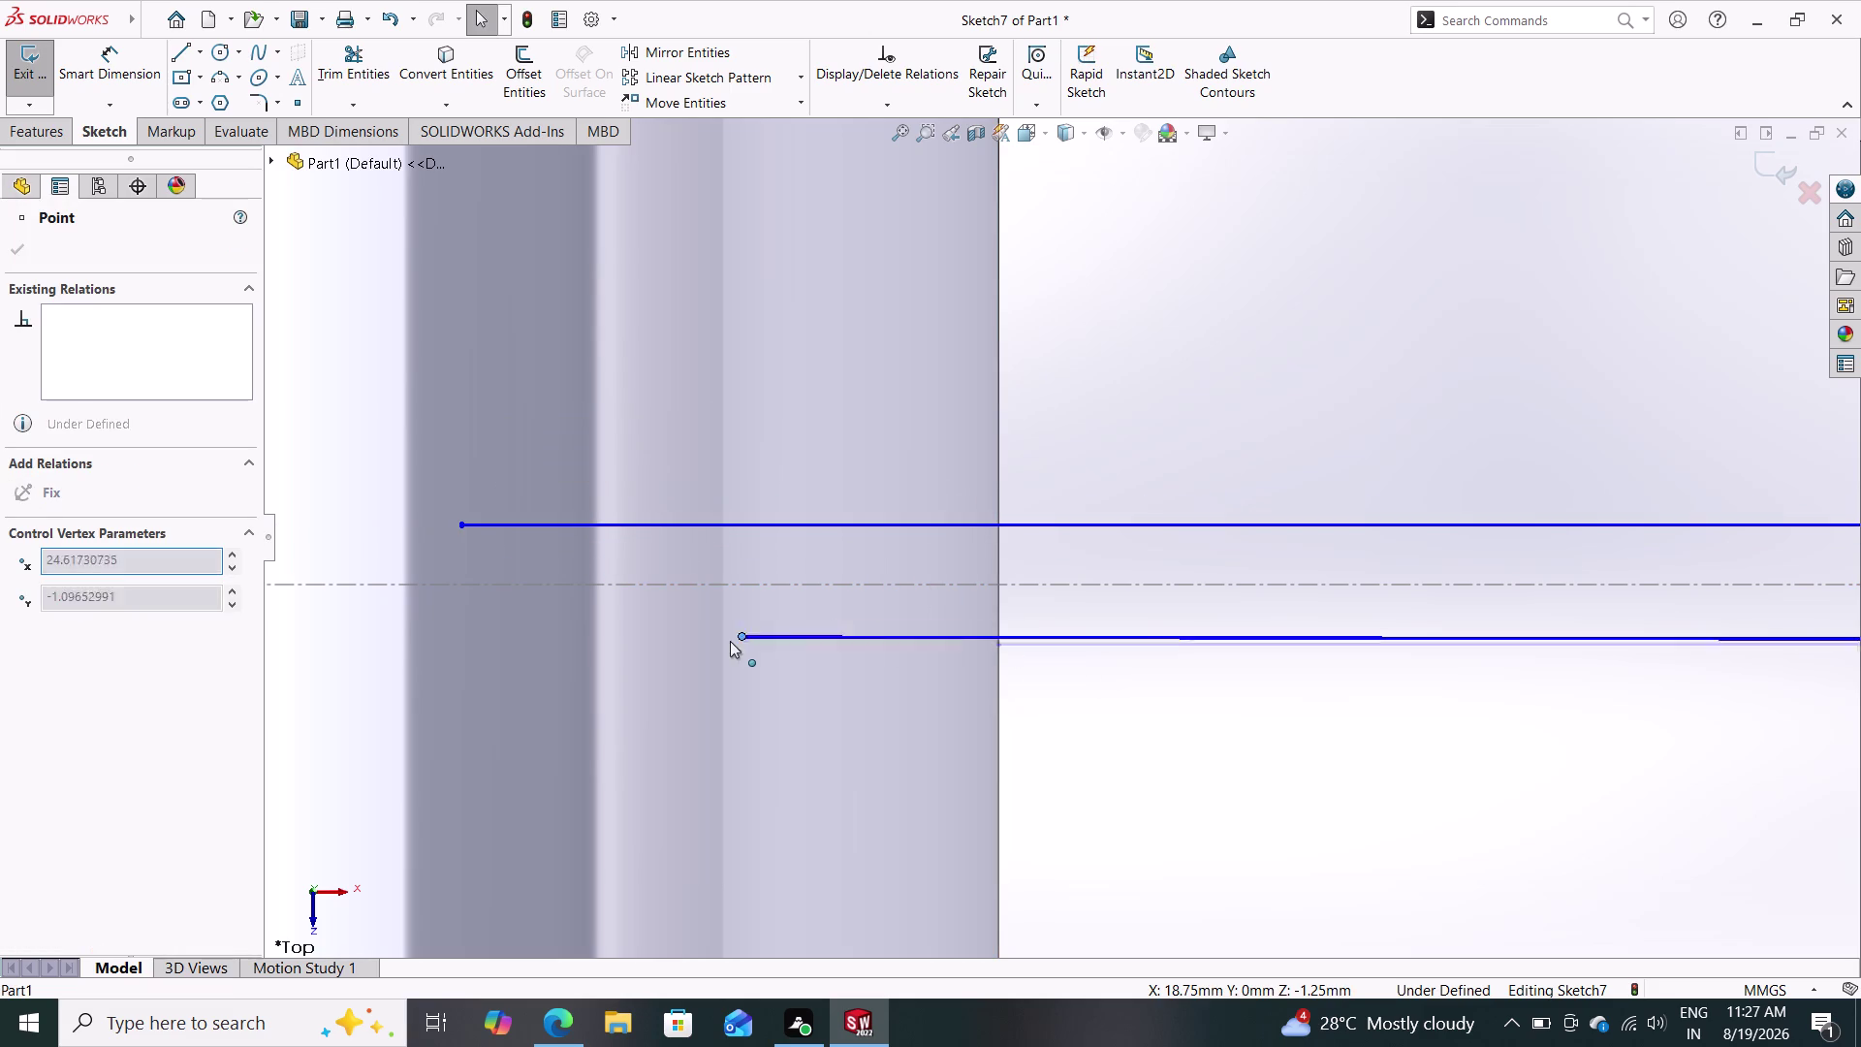
drag(730, 640, 460, 636)
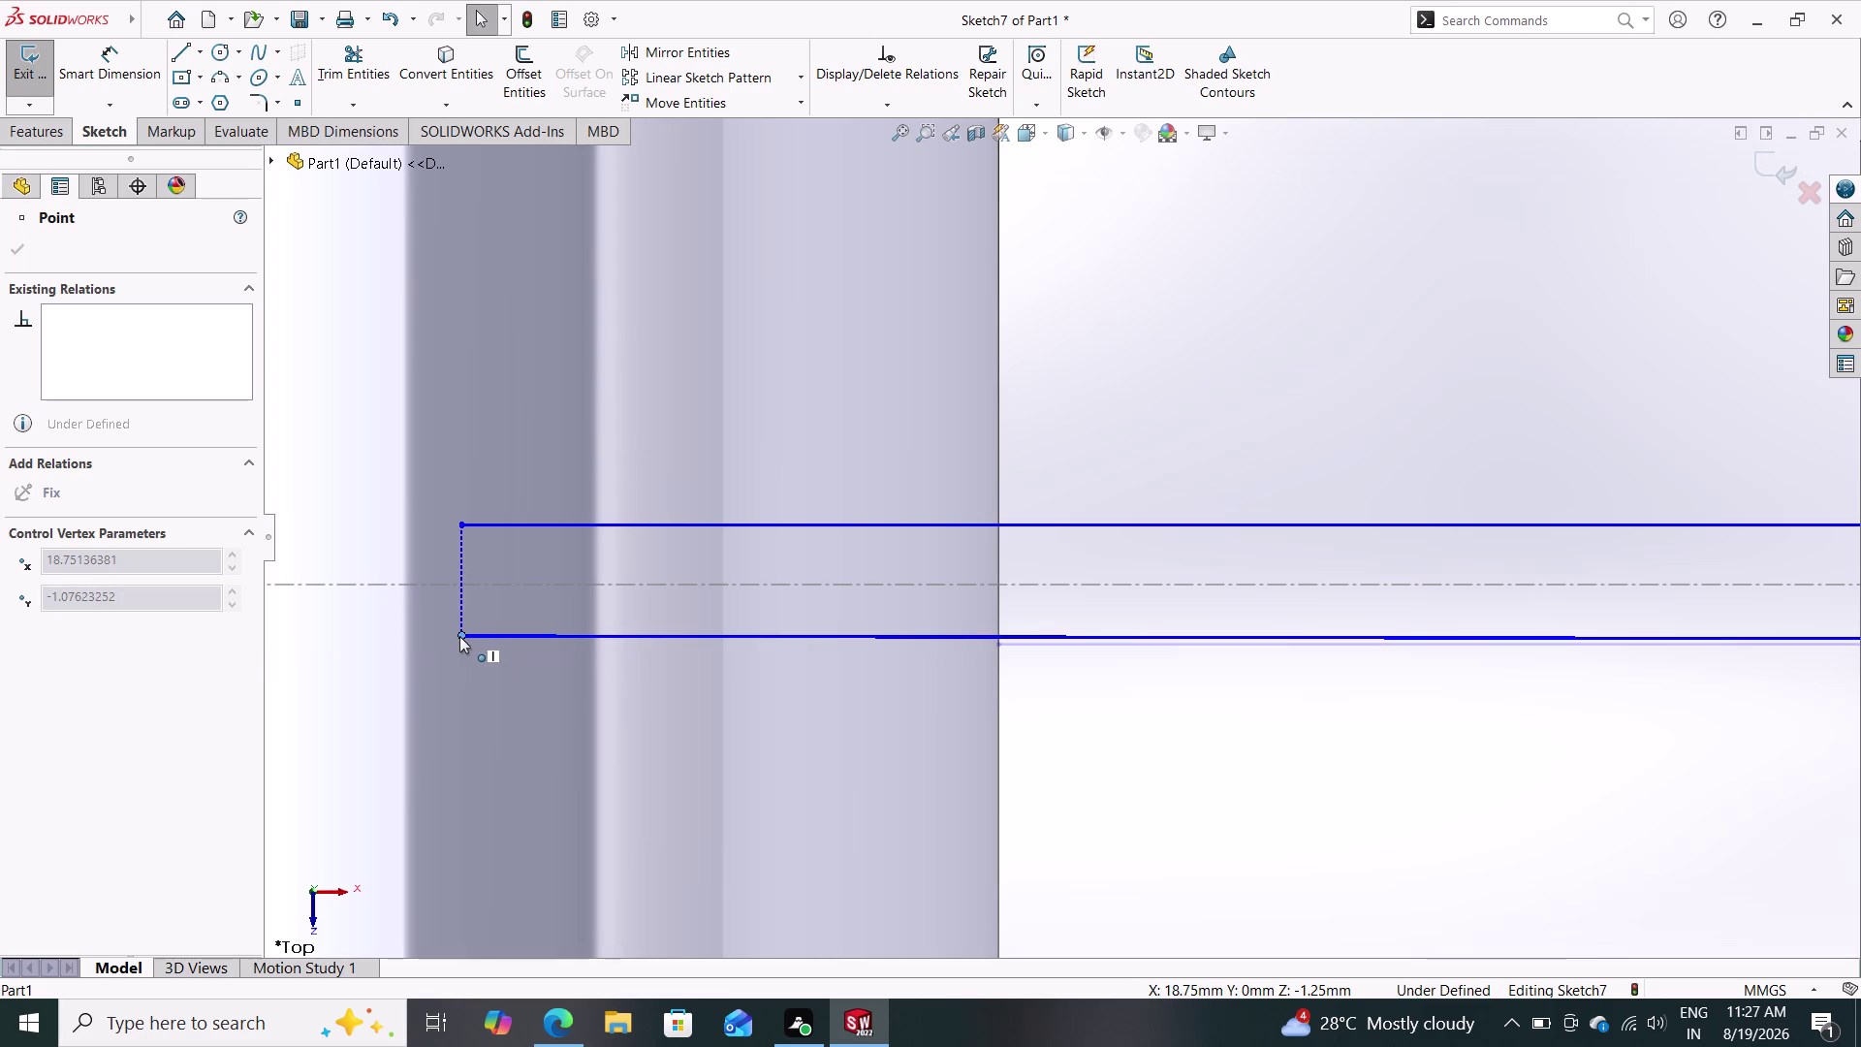
drag(460, 636, 460, 646)
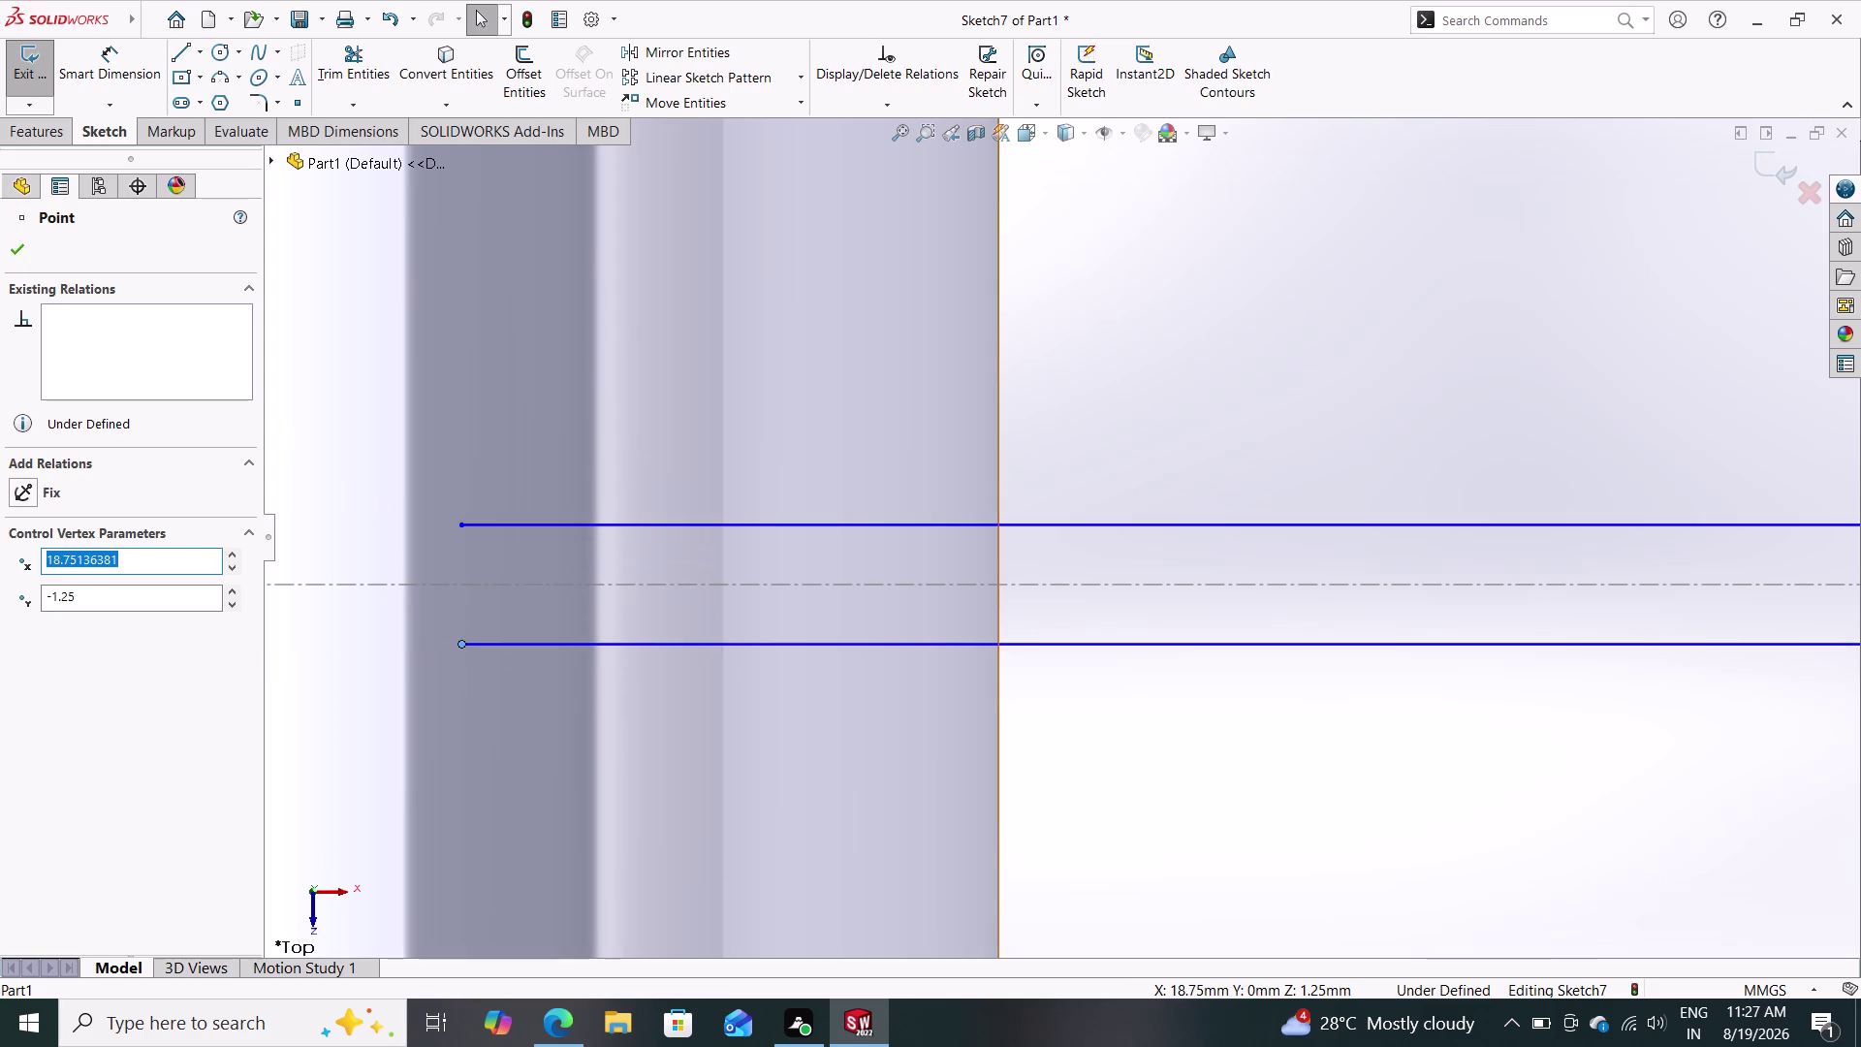
Cap the arm's end with a 2.5 mm vertical line joining both edges.
click(183, 53)
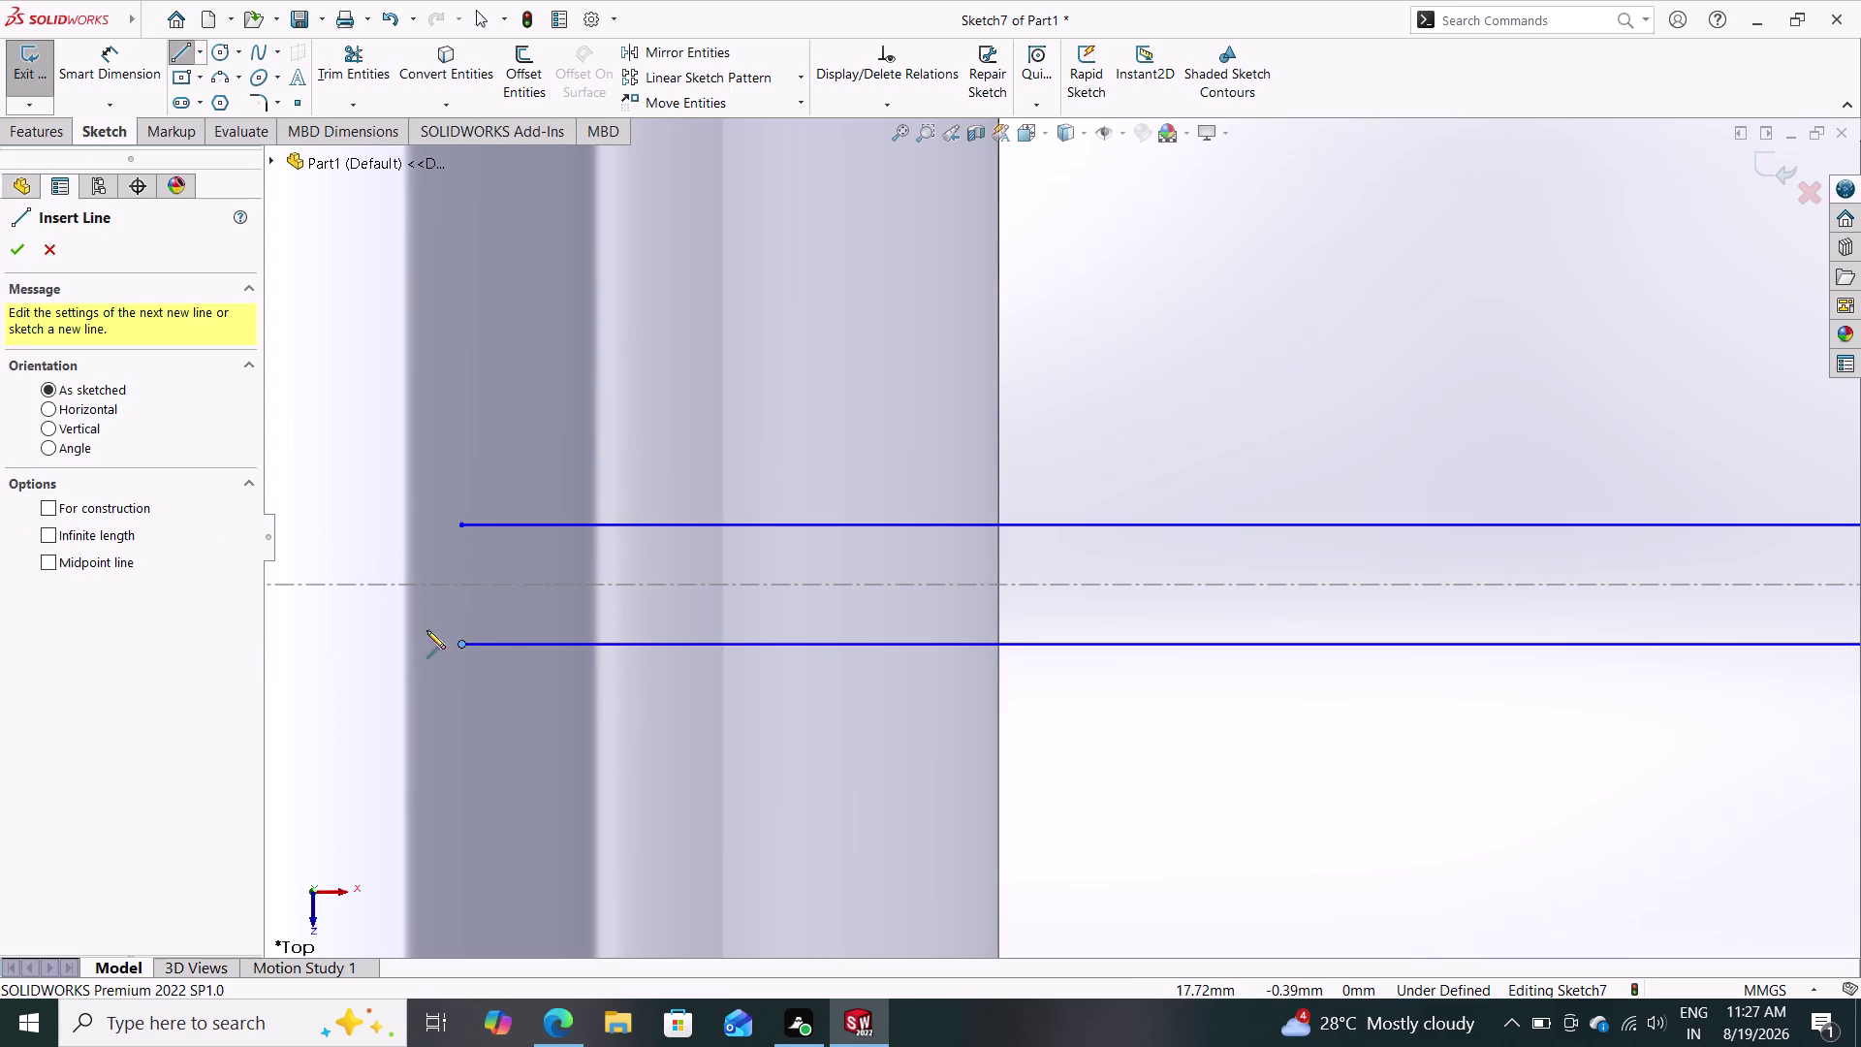
click(461, 646)
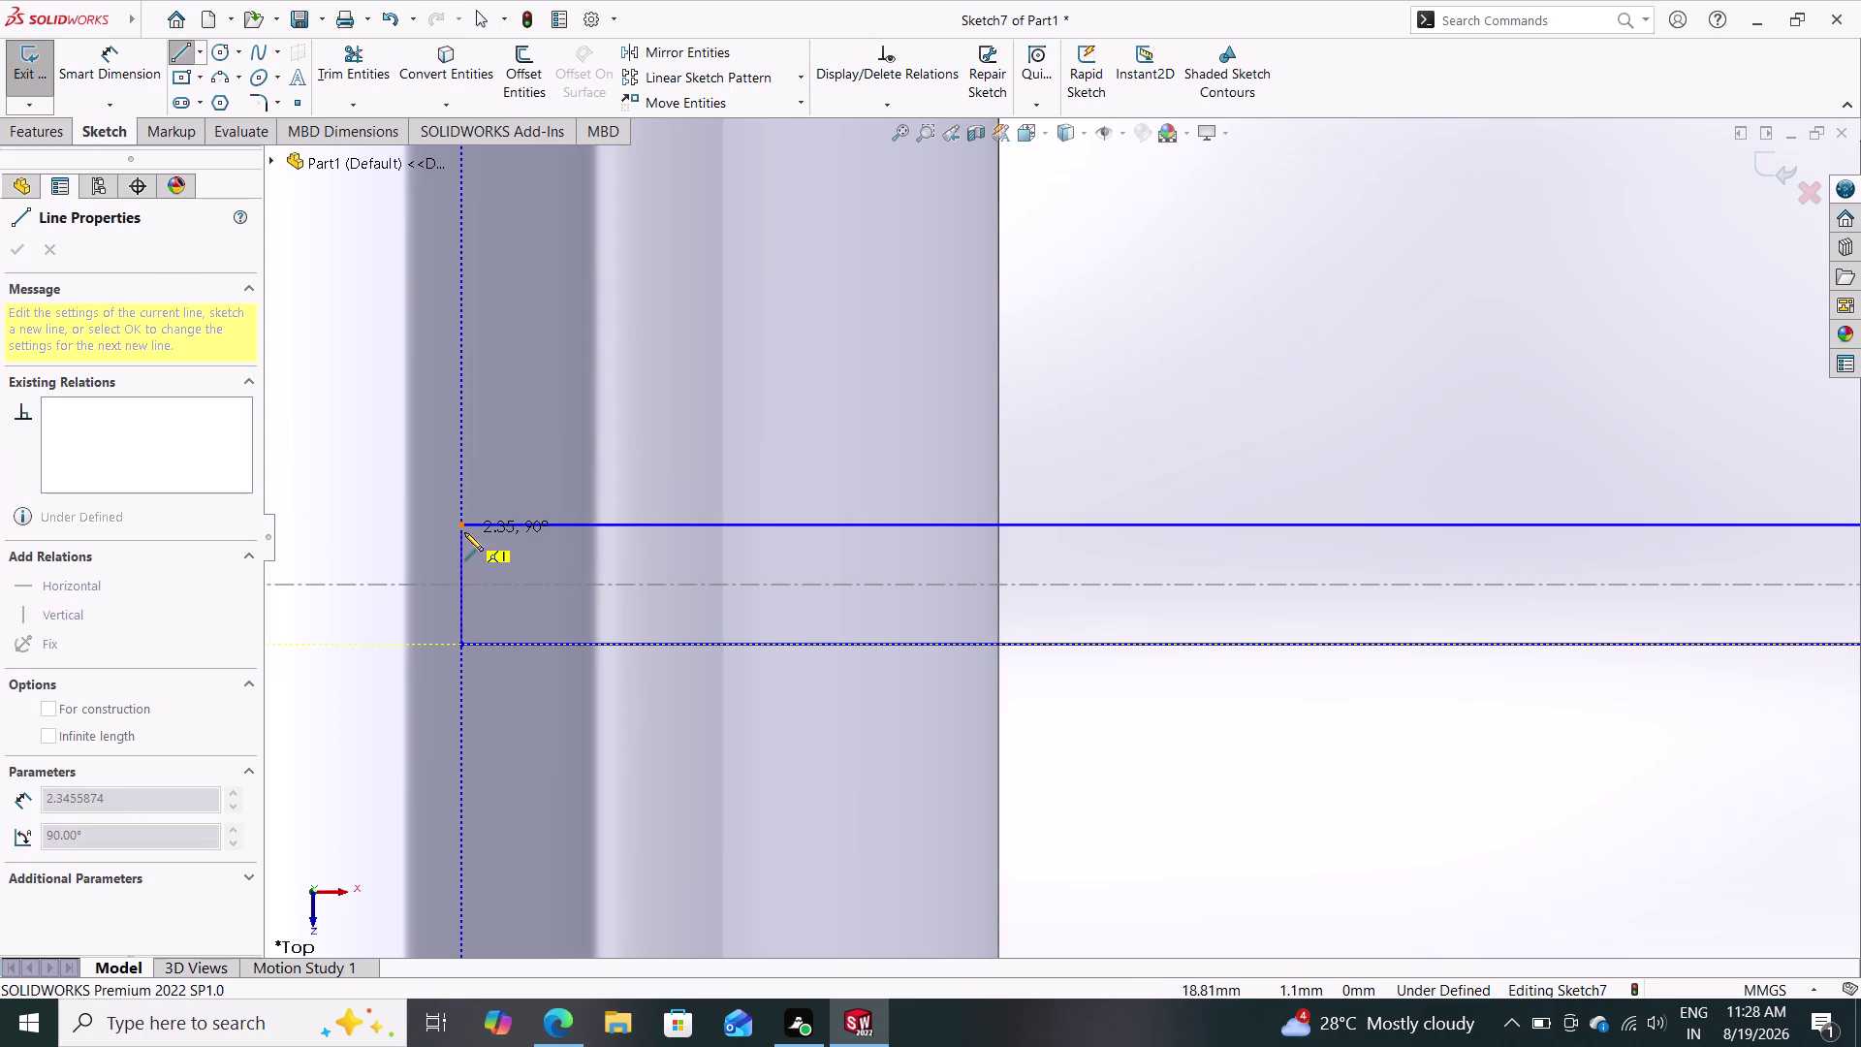
click(463, 527)
key(Escape)
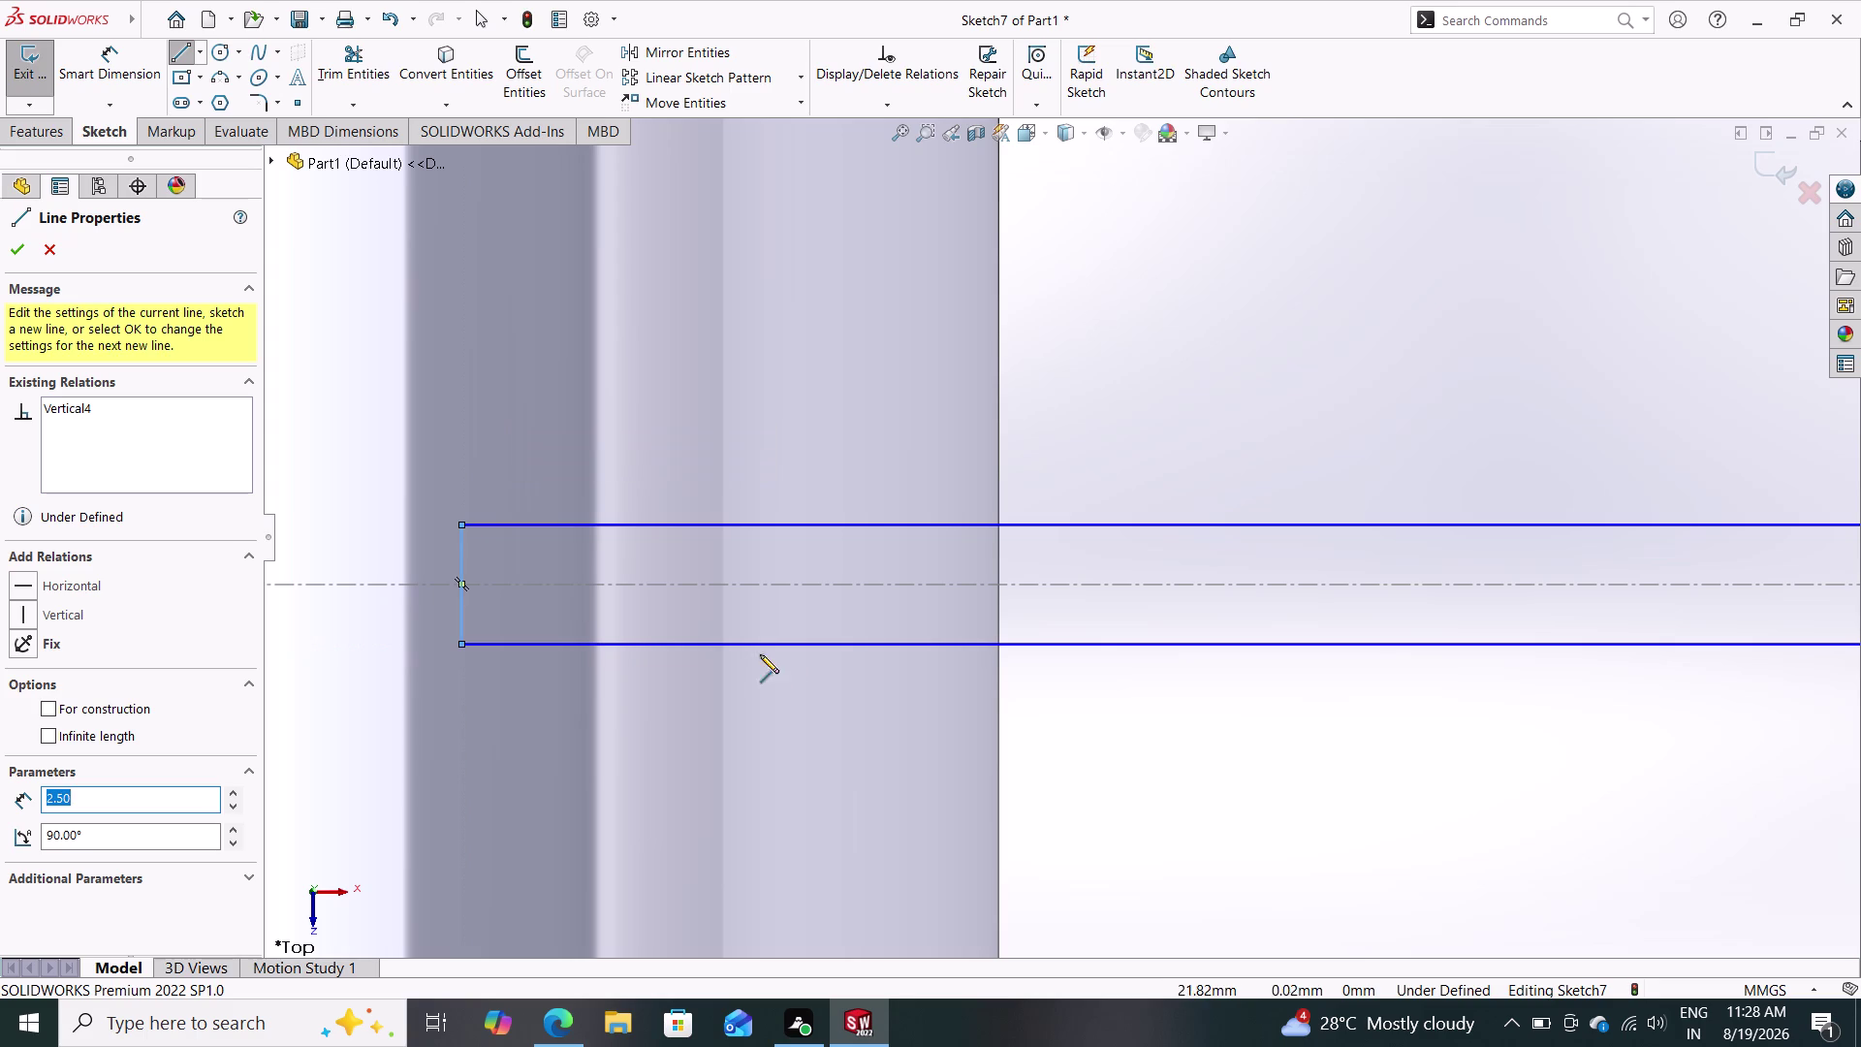
scroll(down, 3)
scroll(up, 3)
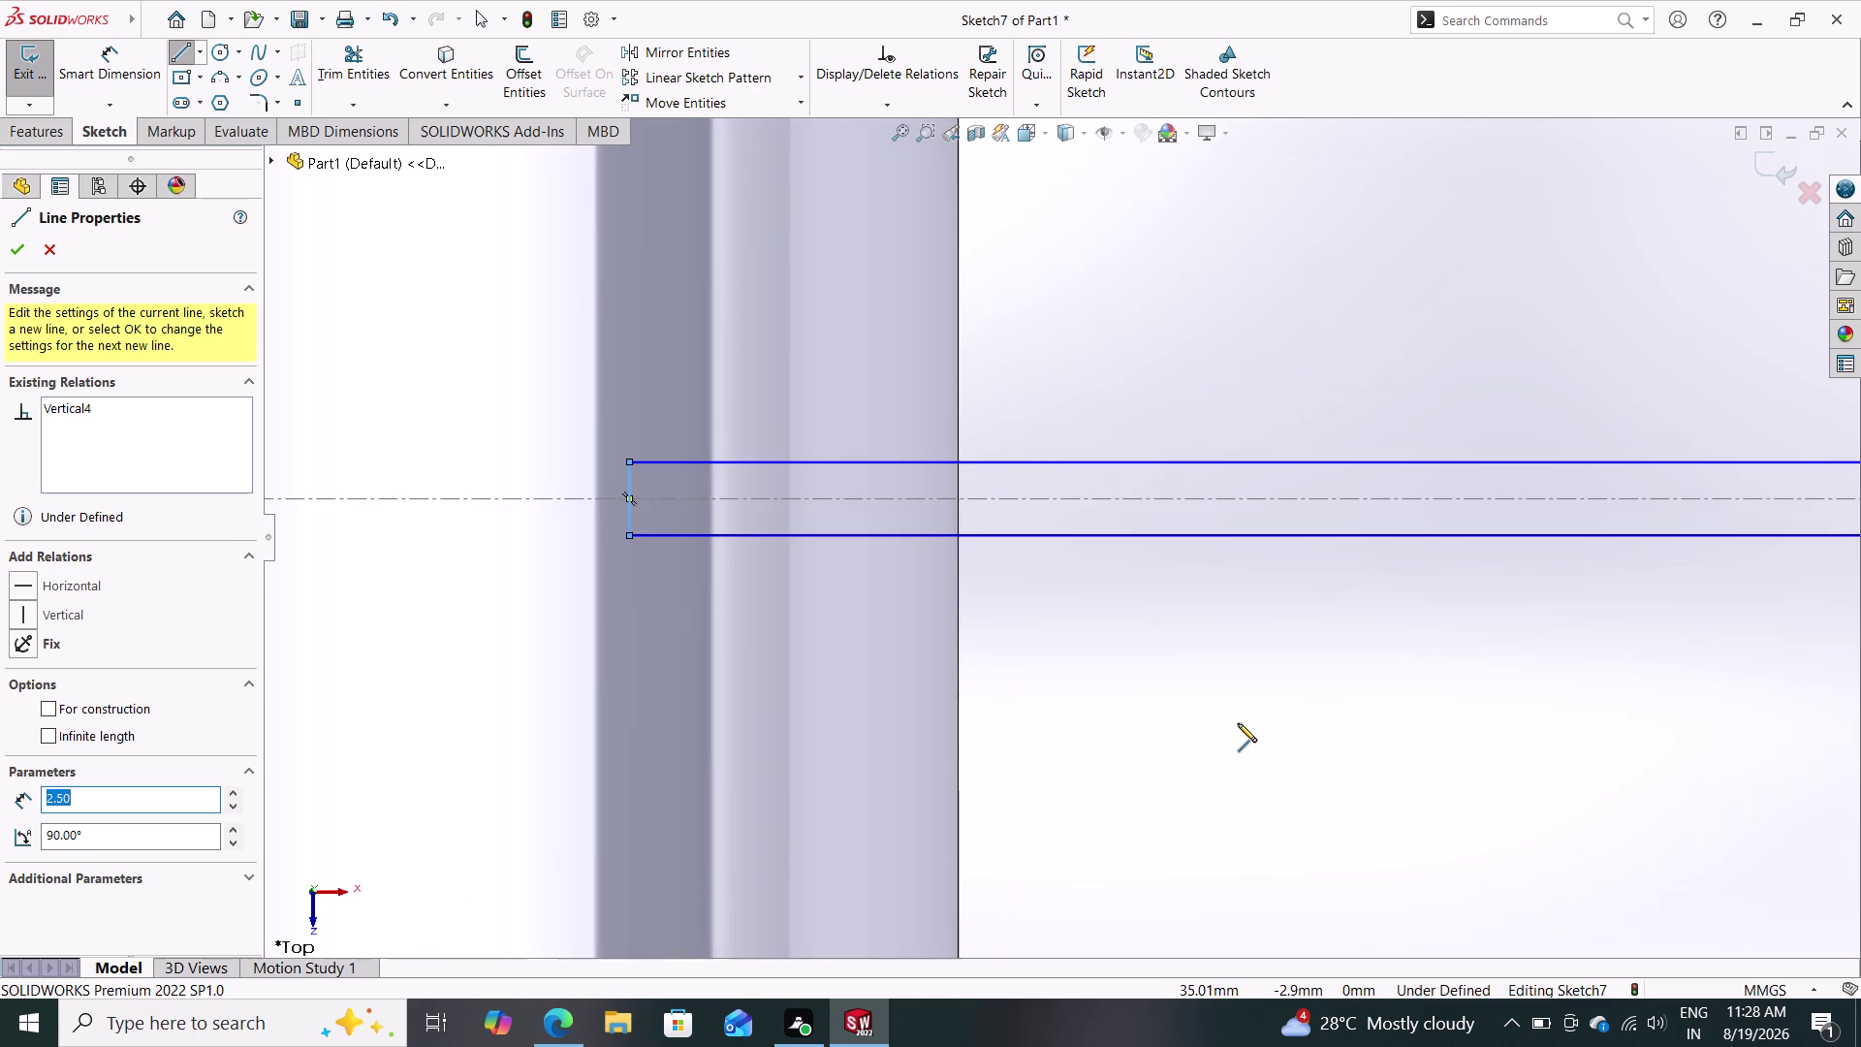
scroll(up, 3)
scroll(up, 3)
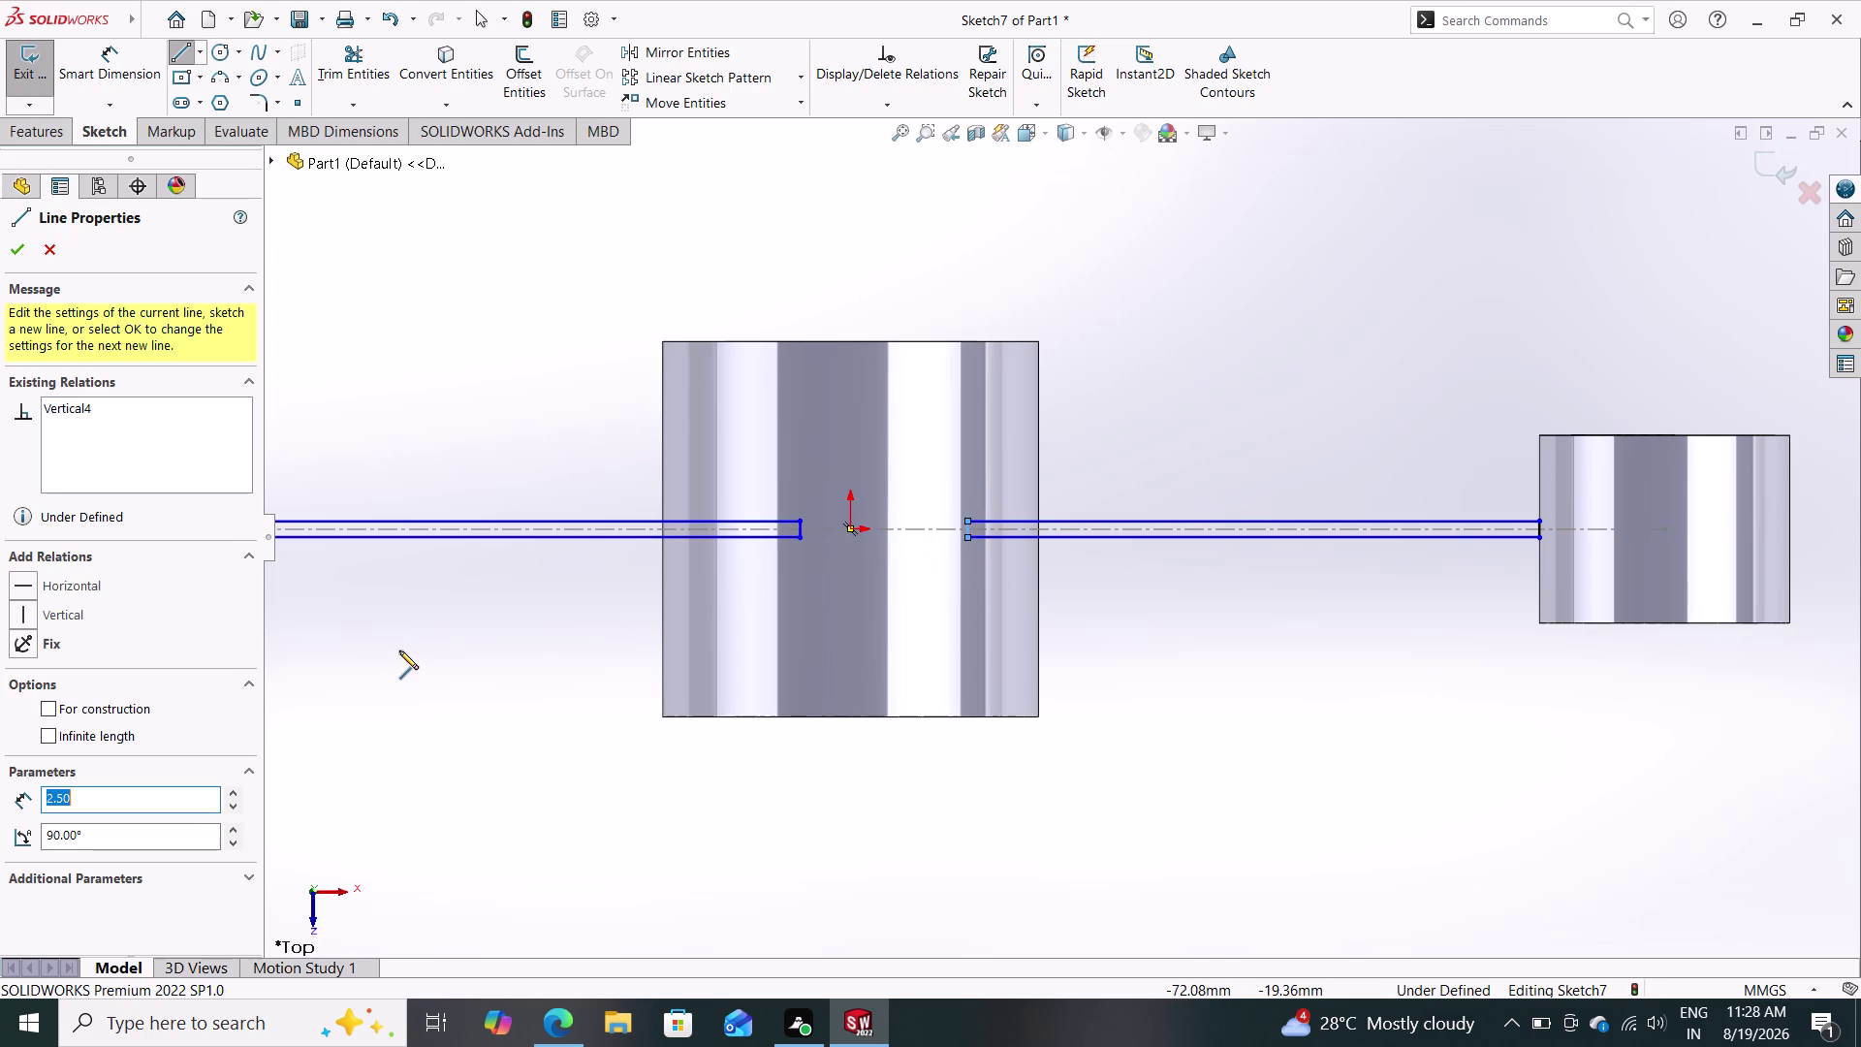
scroll(down, 3)
scroll(up, 3)
scroll(up, 3)
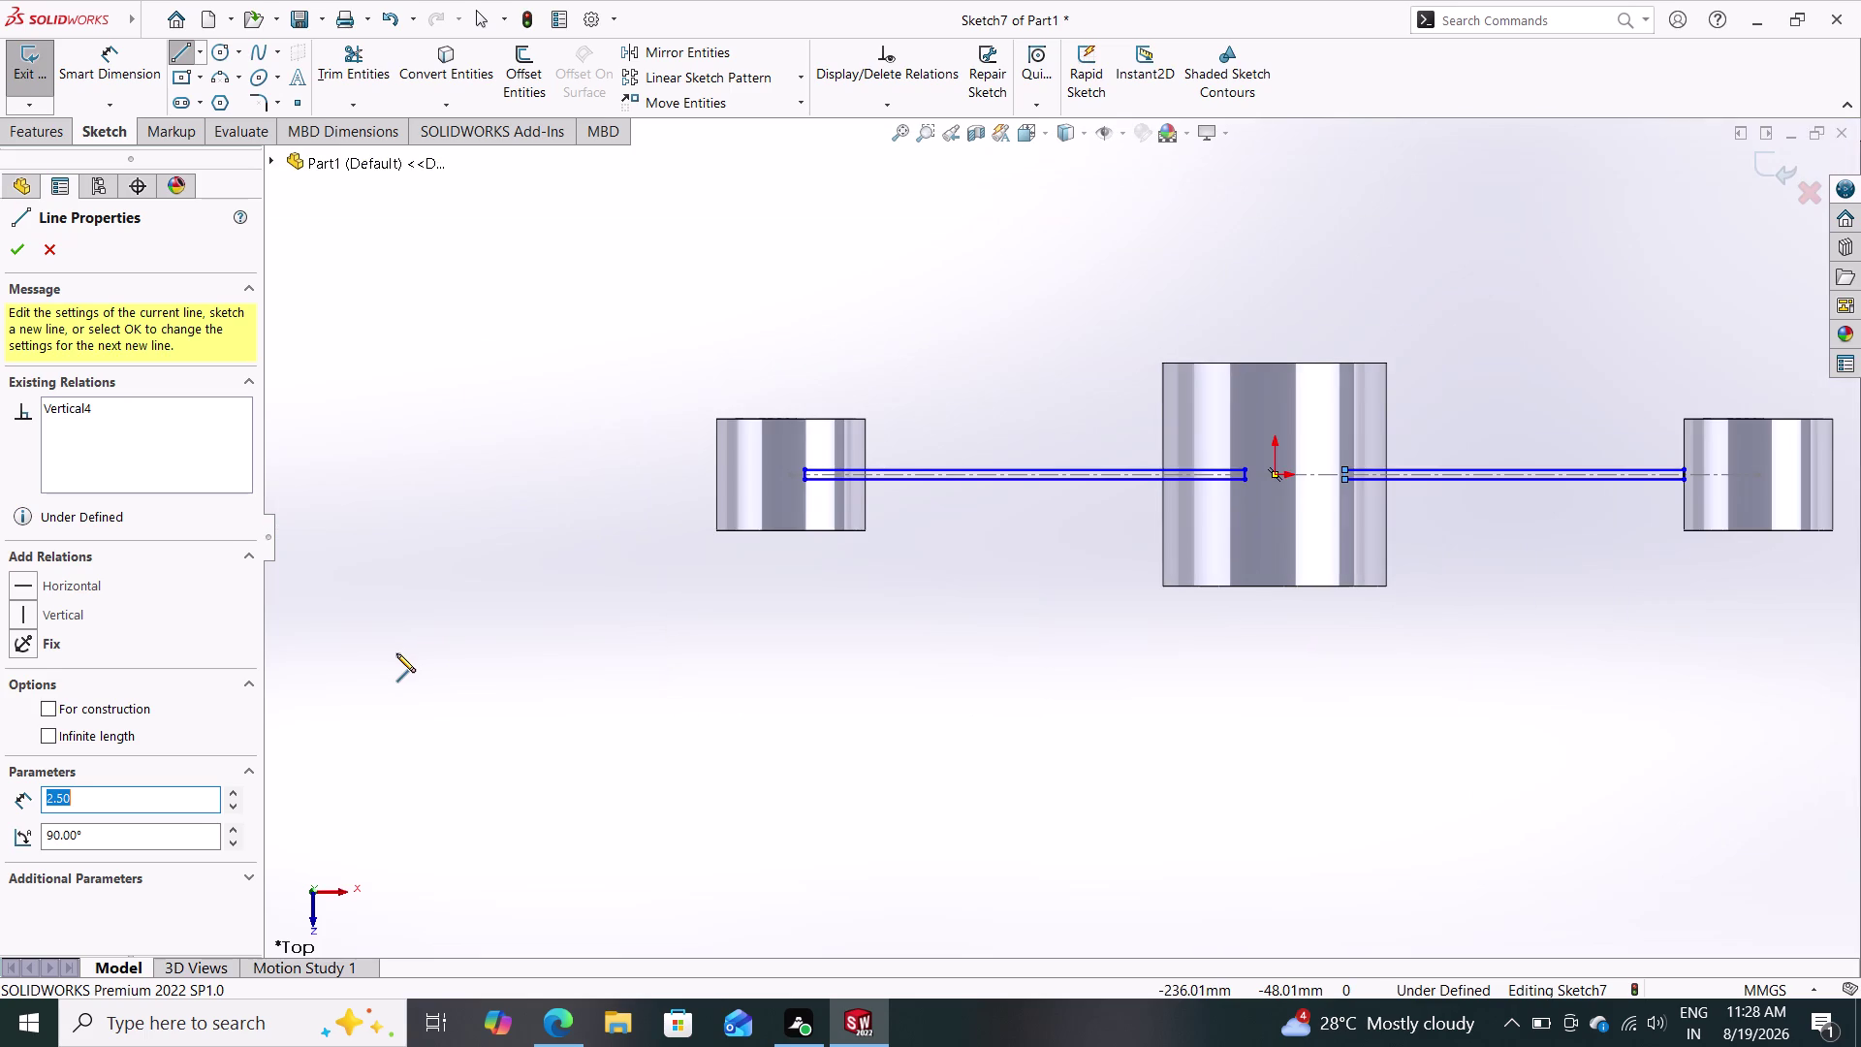
click(436, 66)
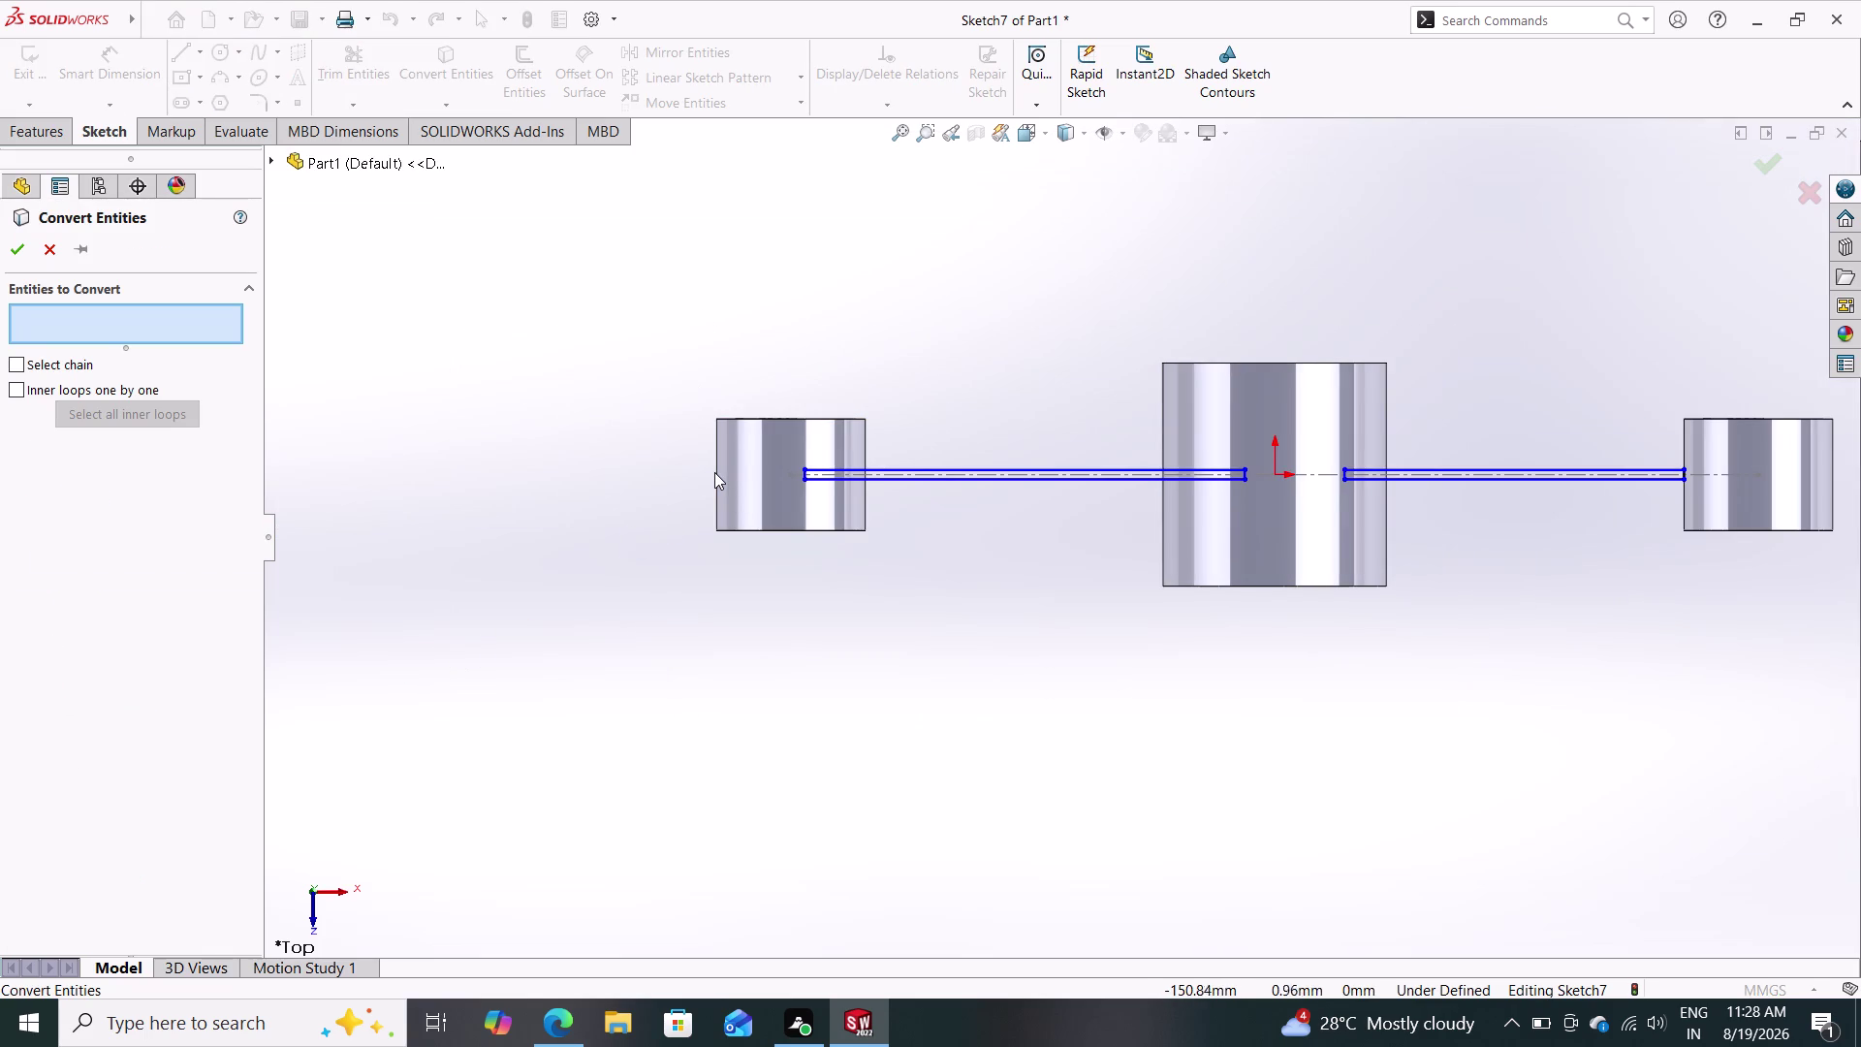
Pick ring outline edges for conversion, removing the wrongly picked faces.
click(715, 473)
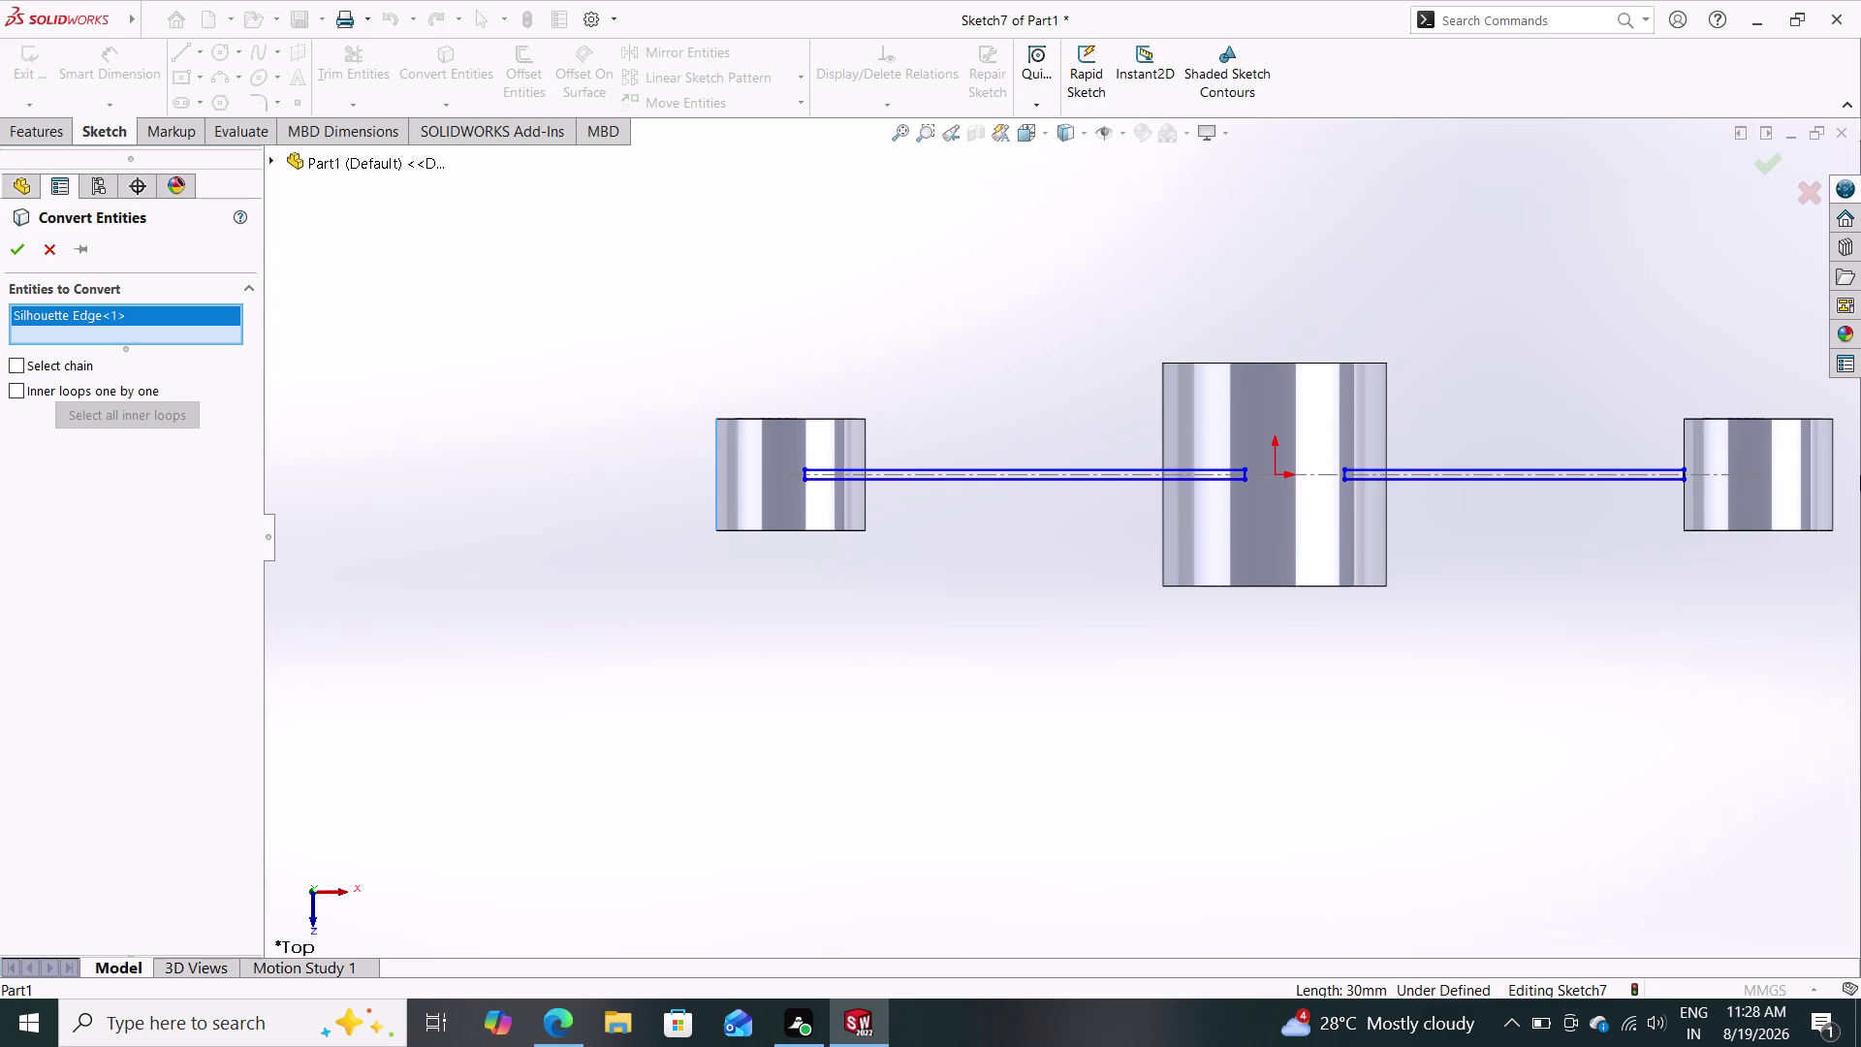
click(1832, 468)
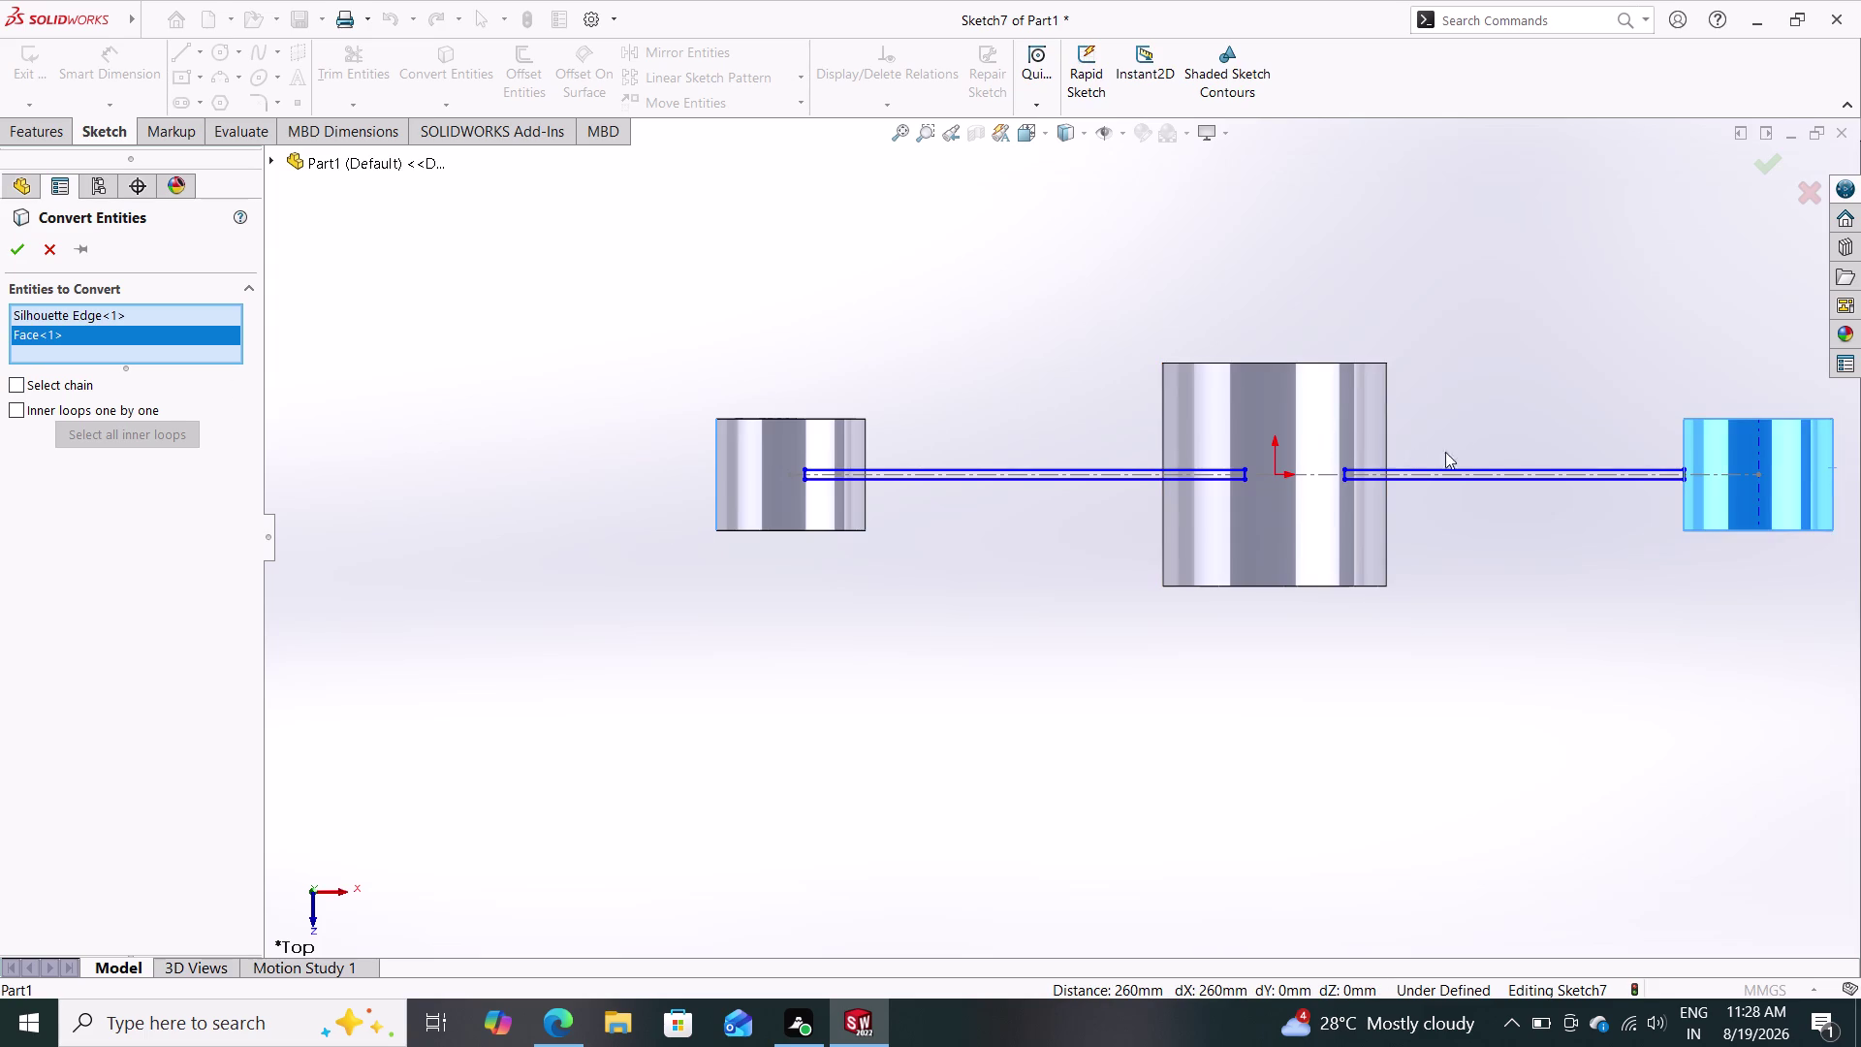
right_click(67, 334)
click(108, 369)
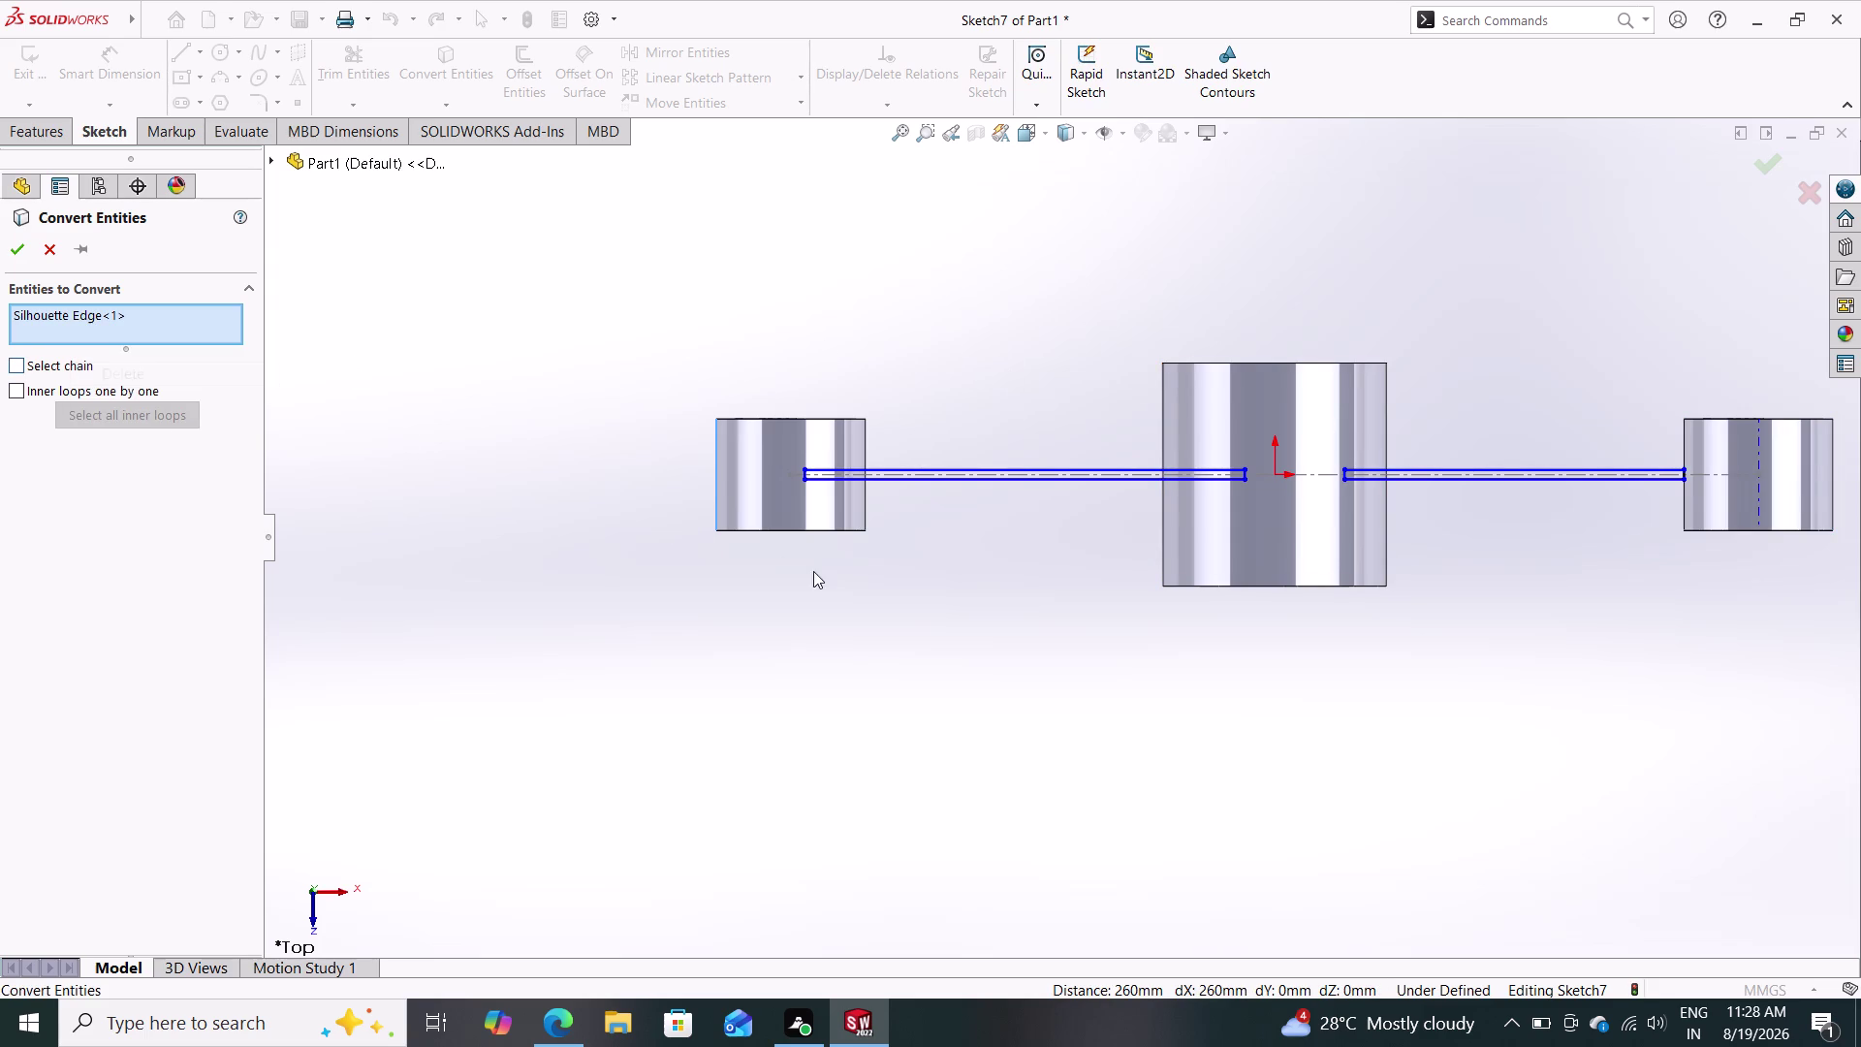
click(1832, 459)
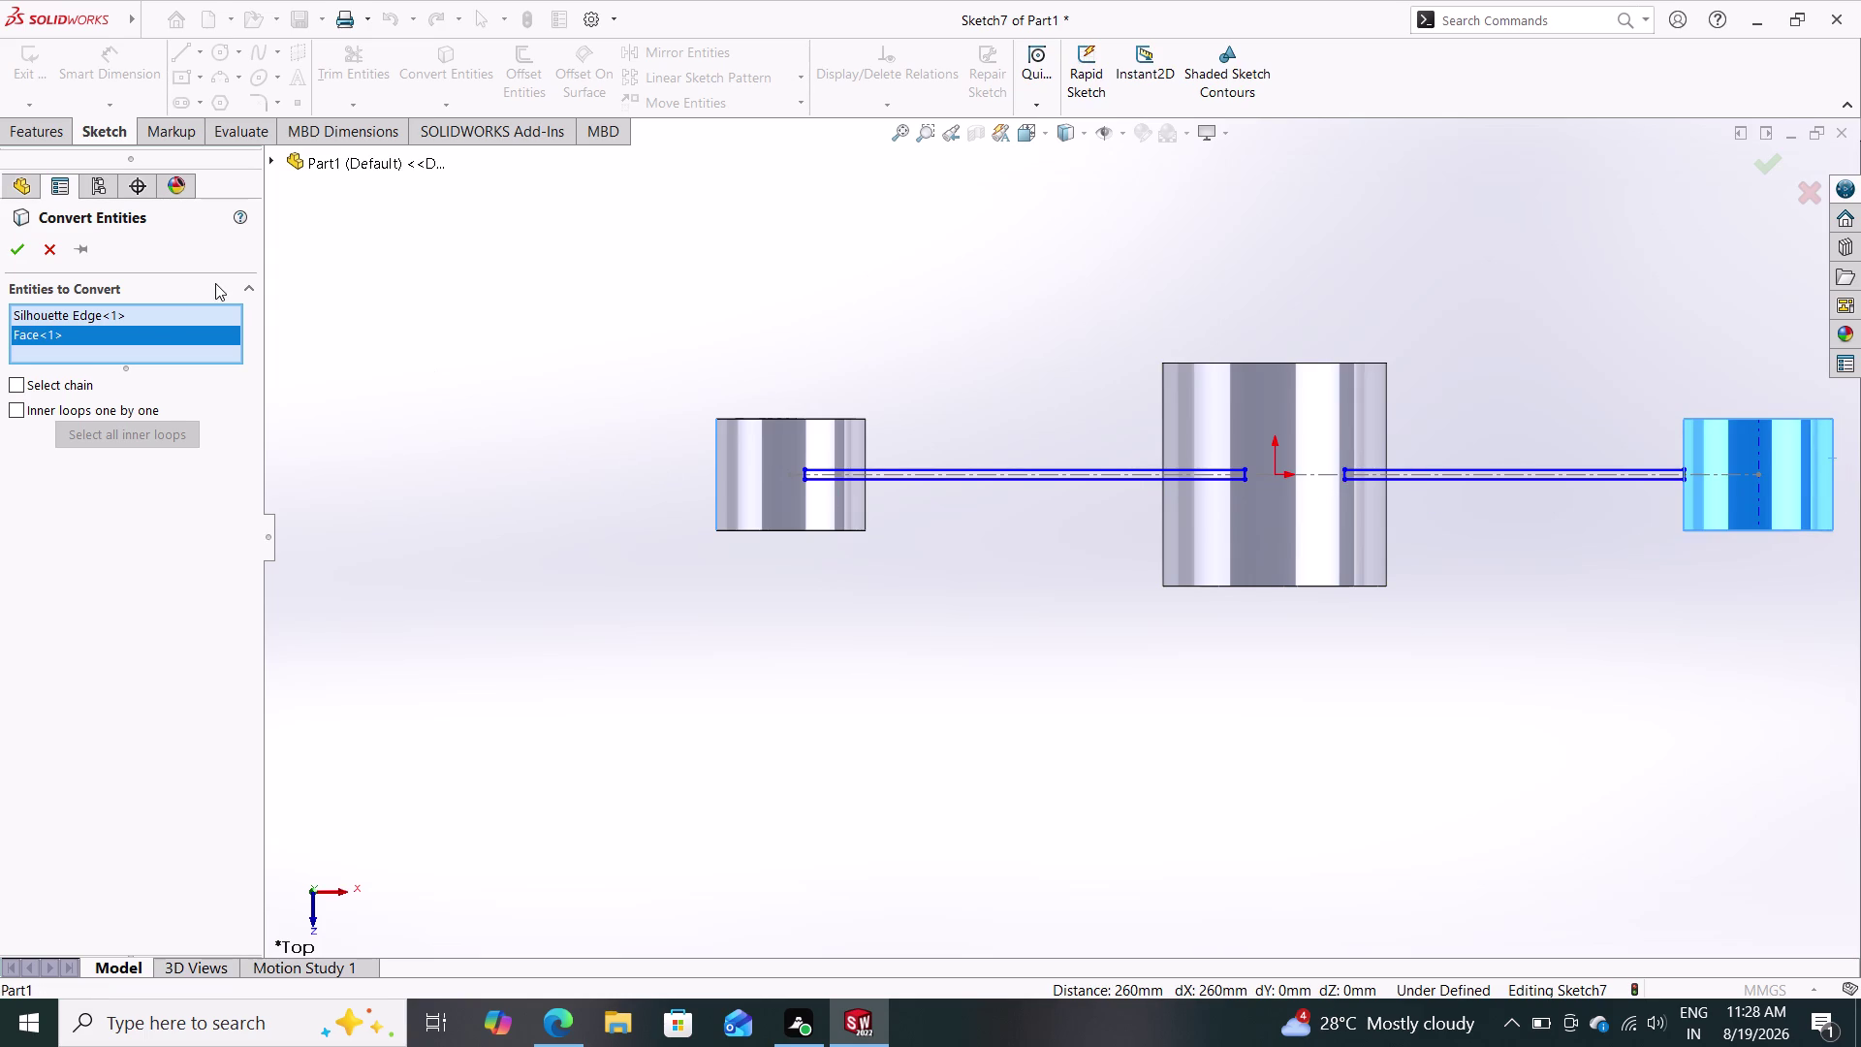
right_click(142, 327)
click(190, 366)
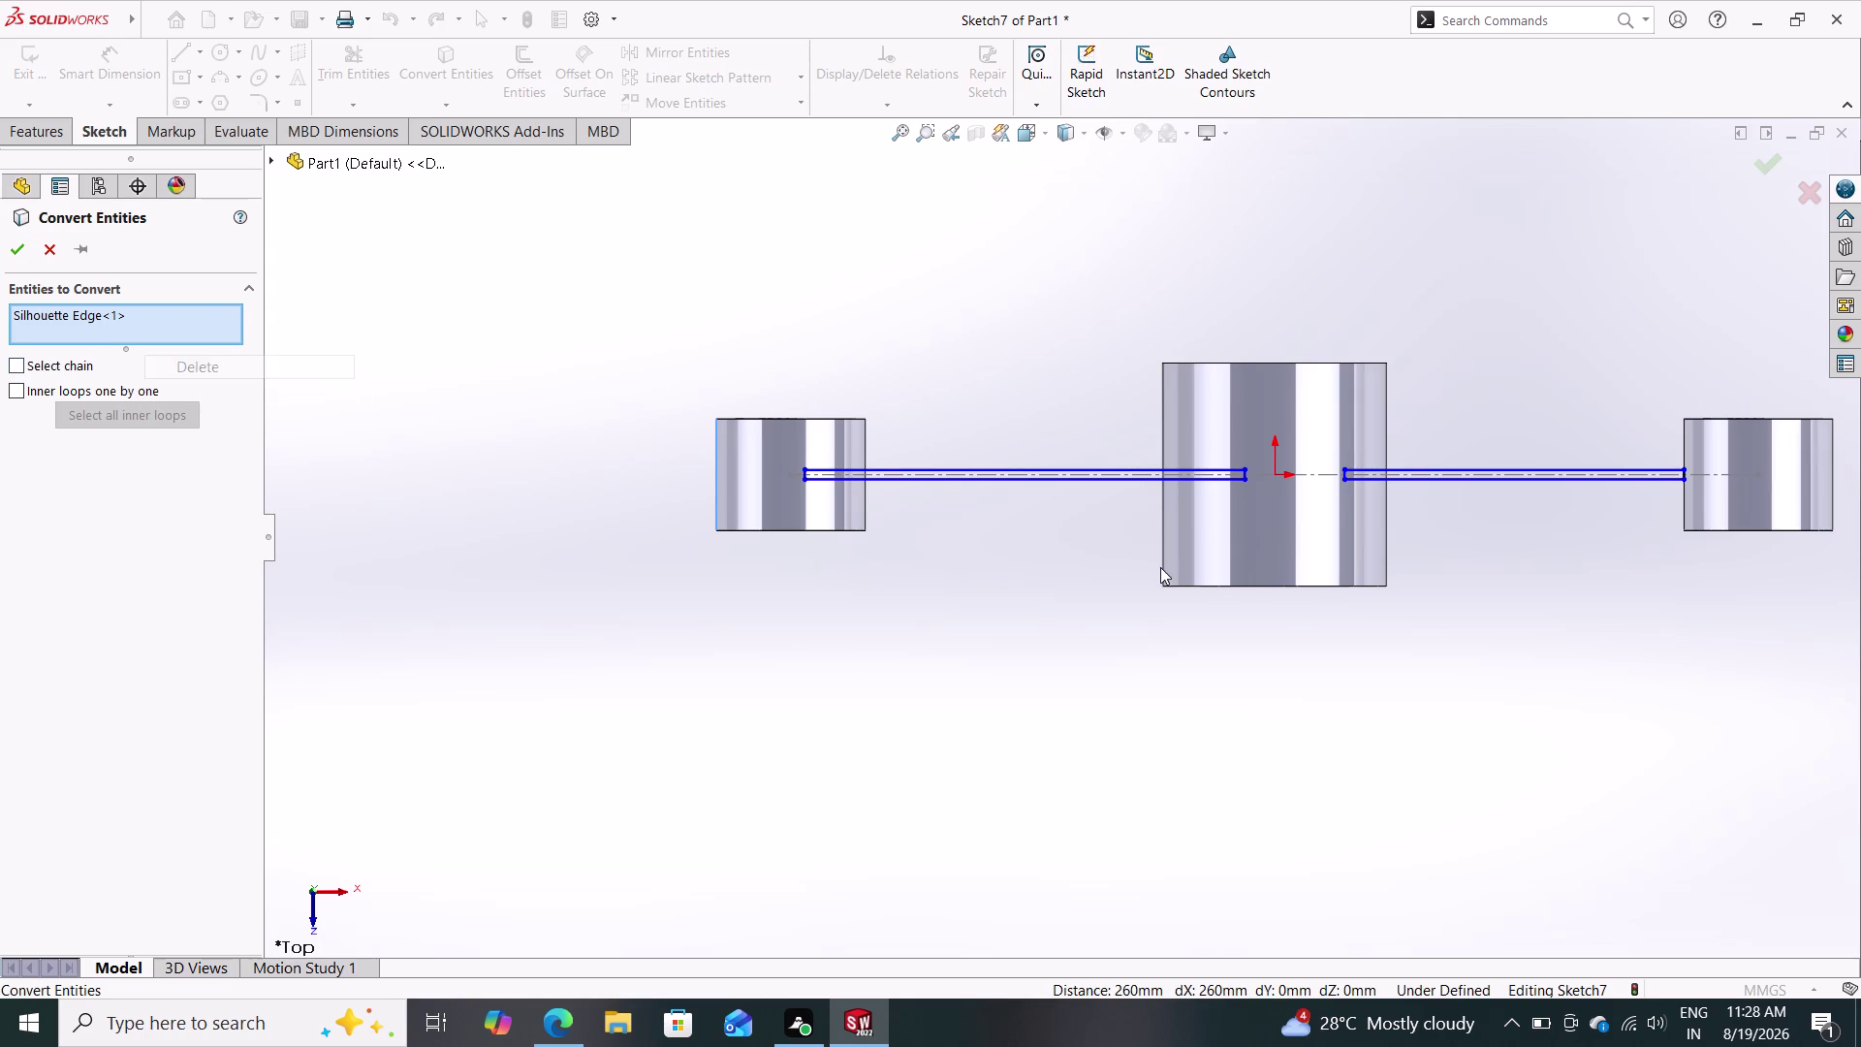
Select the right ring's outer silhouette edge and confirm the edge conversion.
scroll(down, 3)
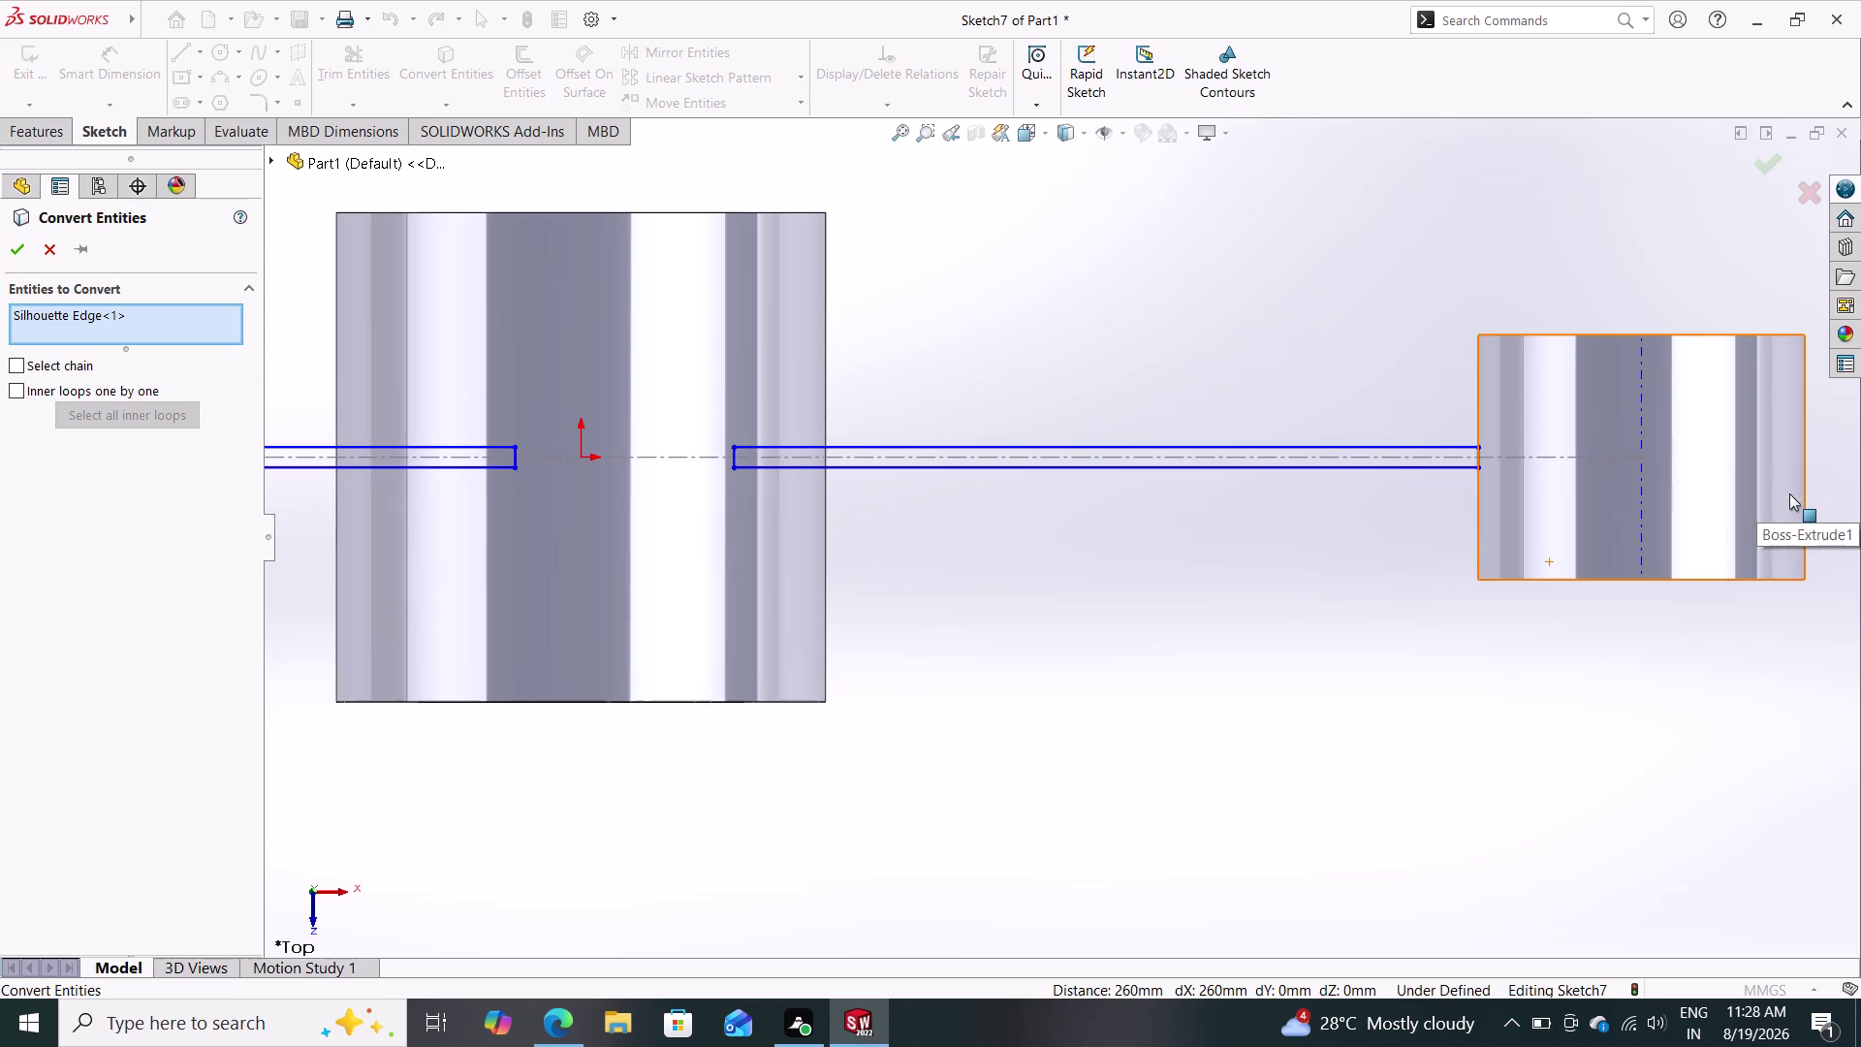
scroll(down, 3)
click(1779, 477)
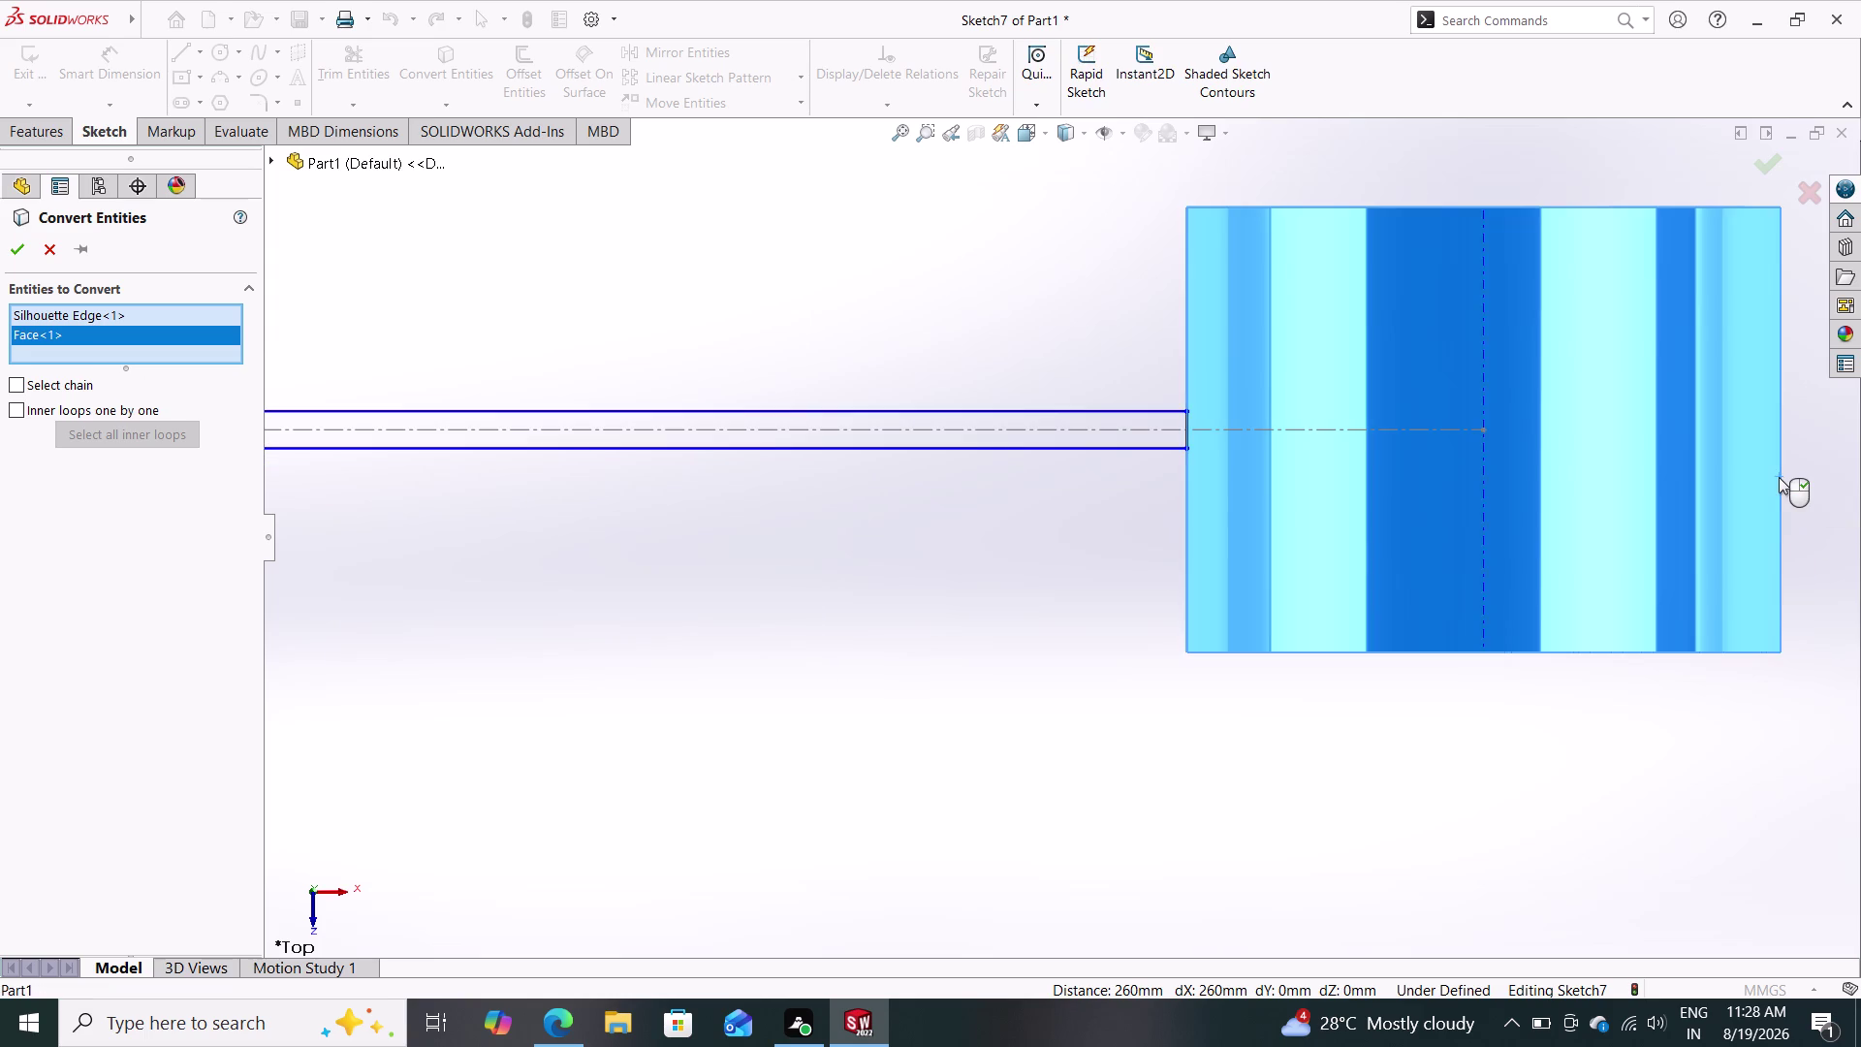
right_click(100, 339)
click(149, 373)
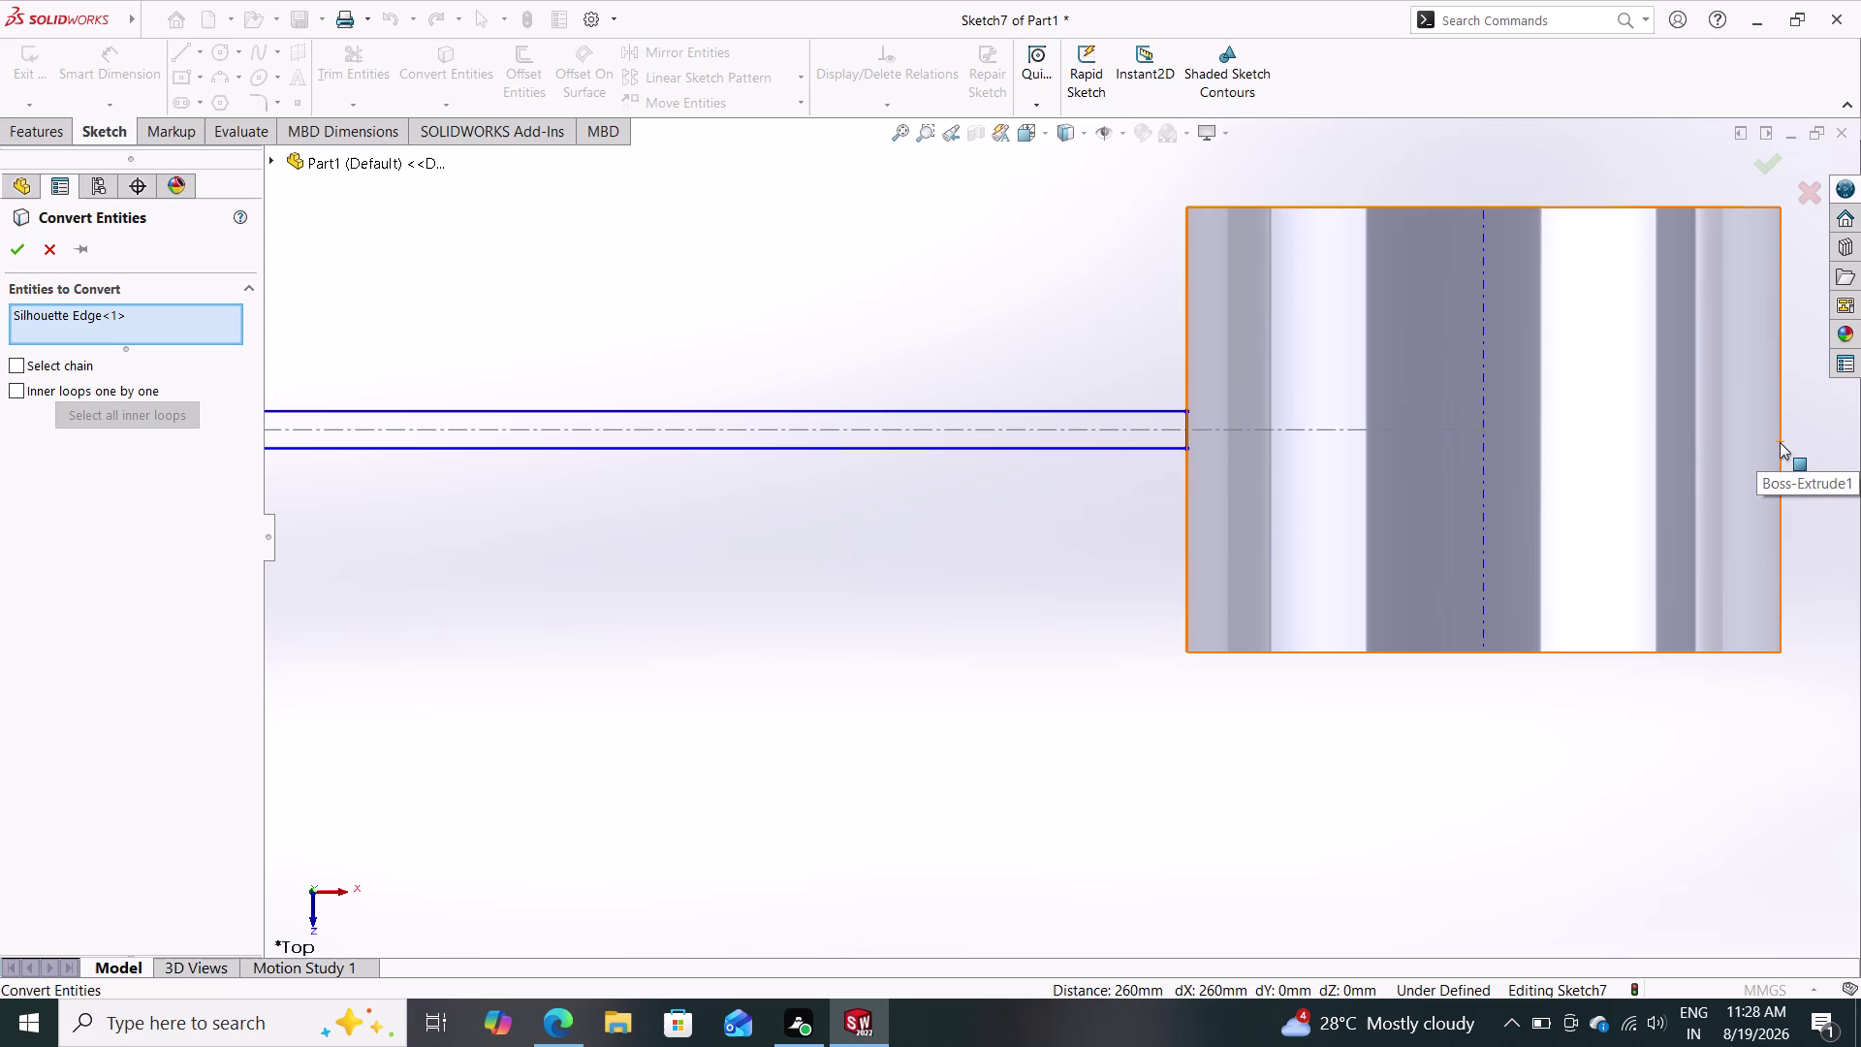
click(1781, 443)
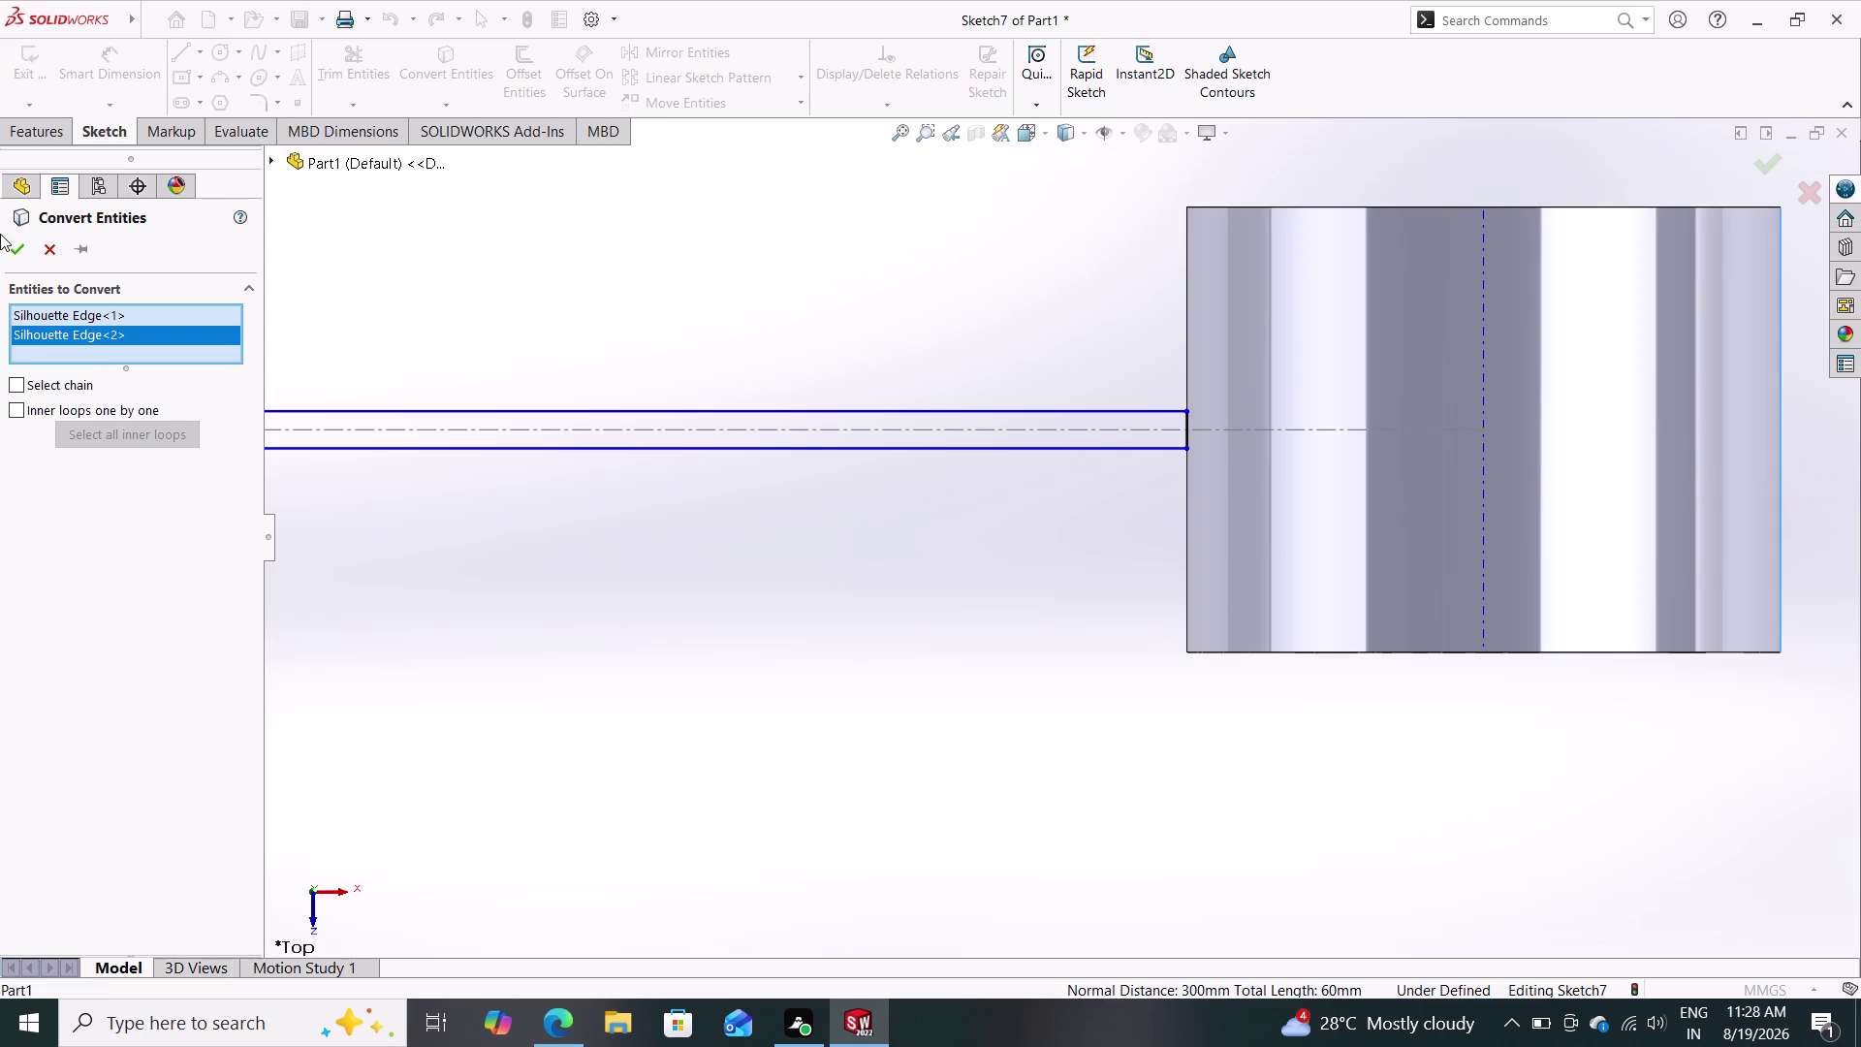
click(14, 240)
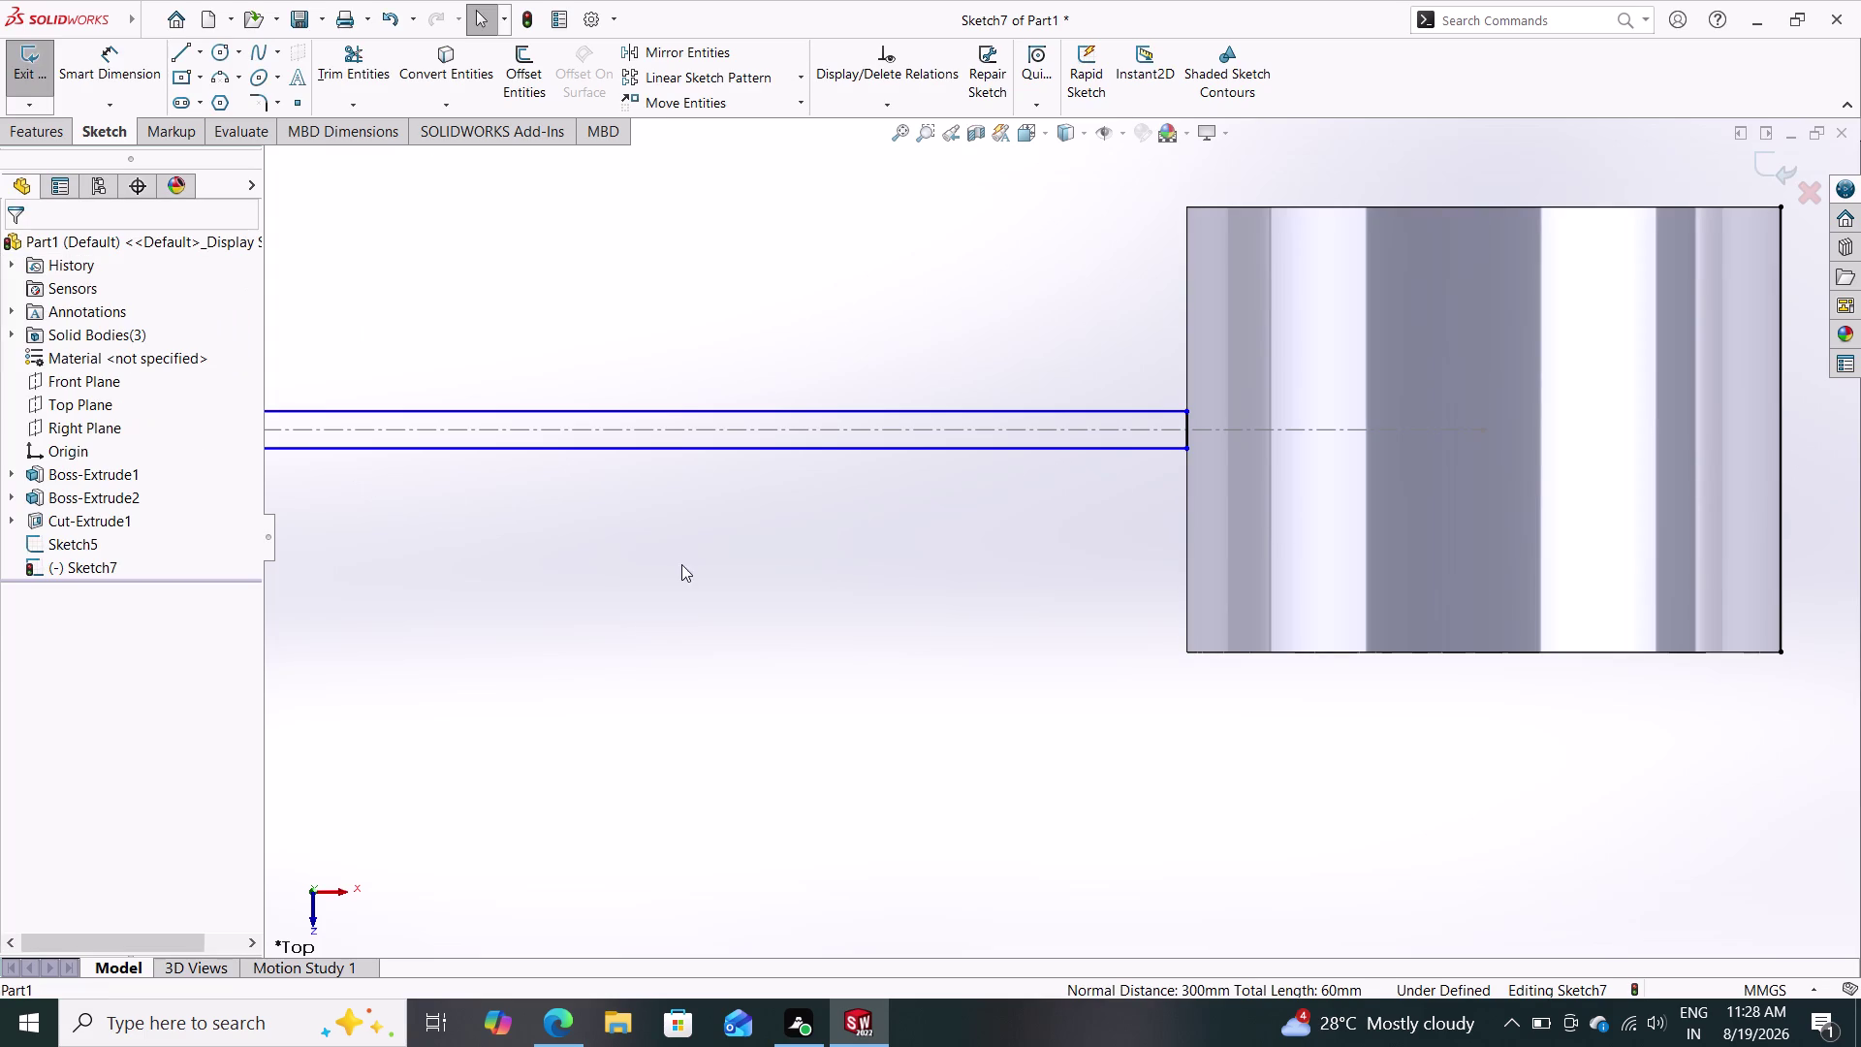
Delete the short end line at the right ring after dismissing the endpoint warning.
click(1188, 426)
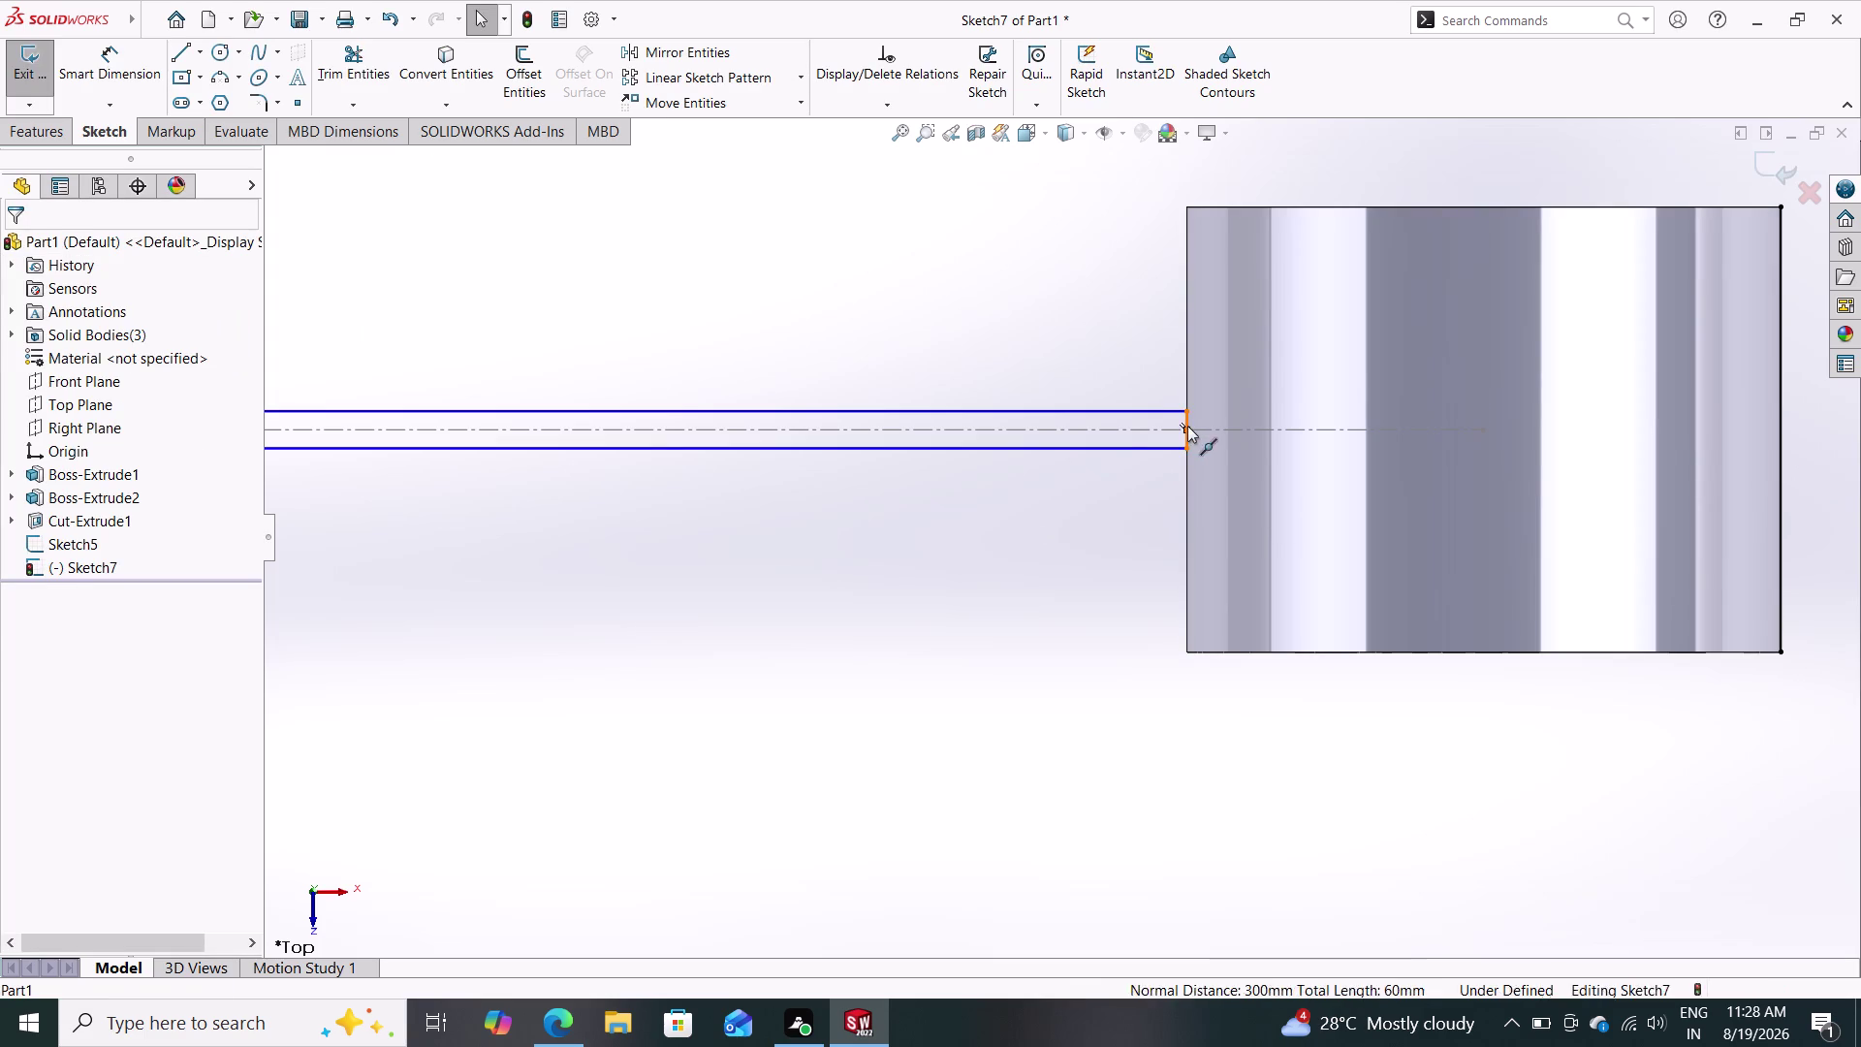
key(Delete)
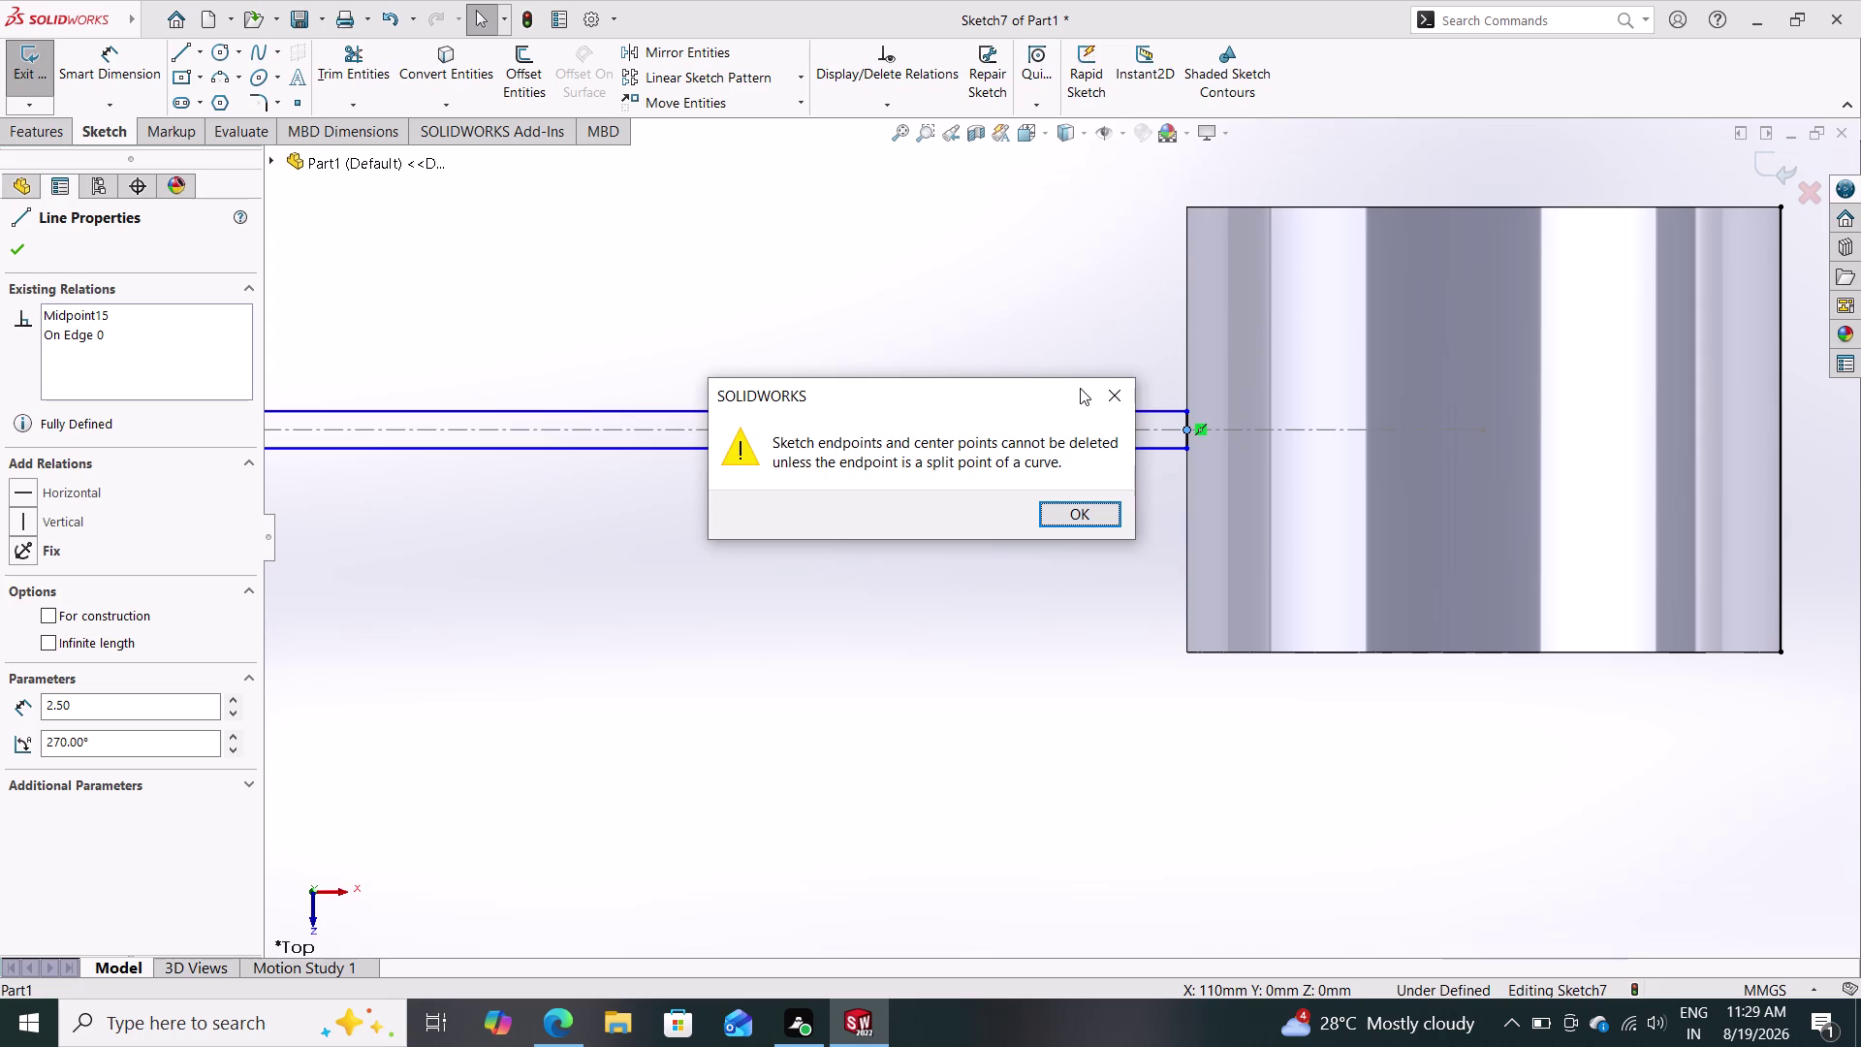
click(1099, 399)
key(Escape)
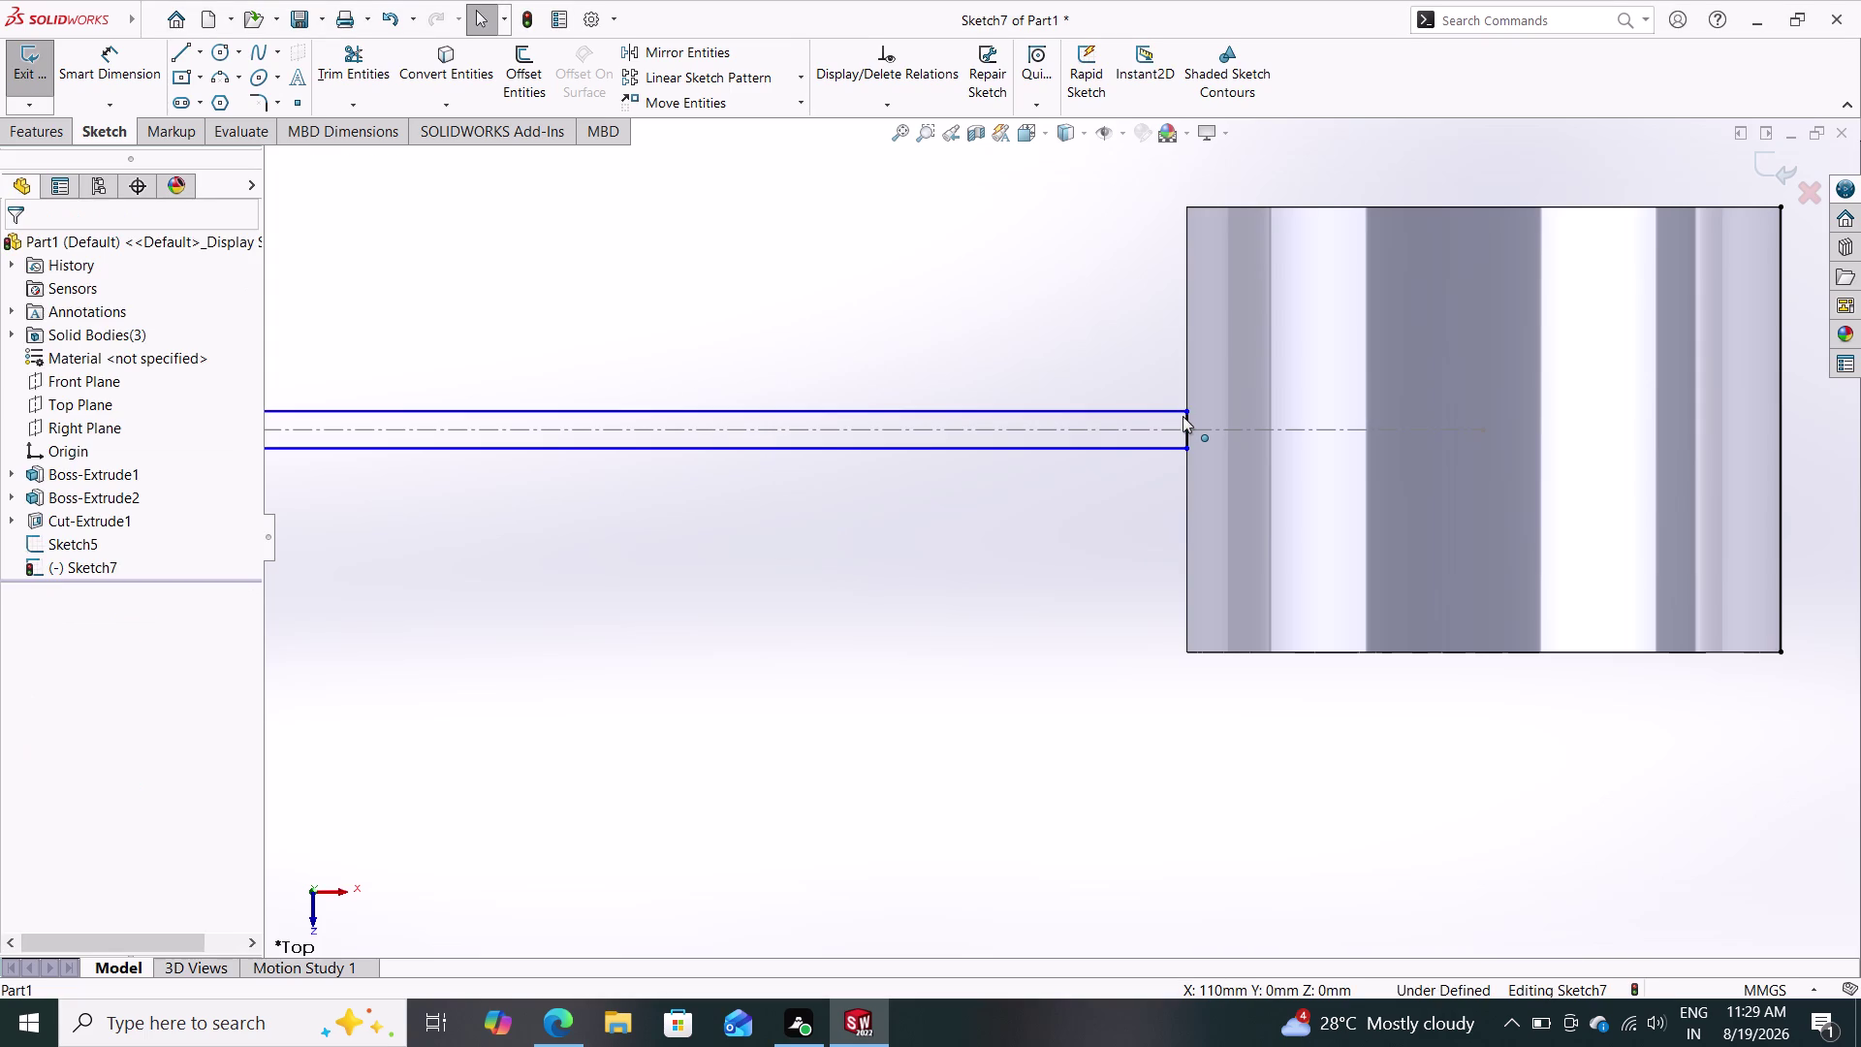
key(Escape)
scroll(down, 3)
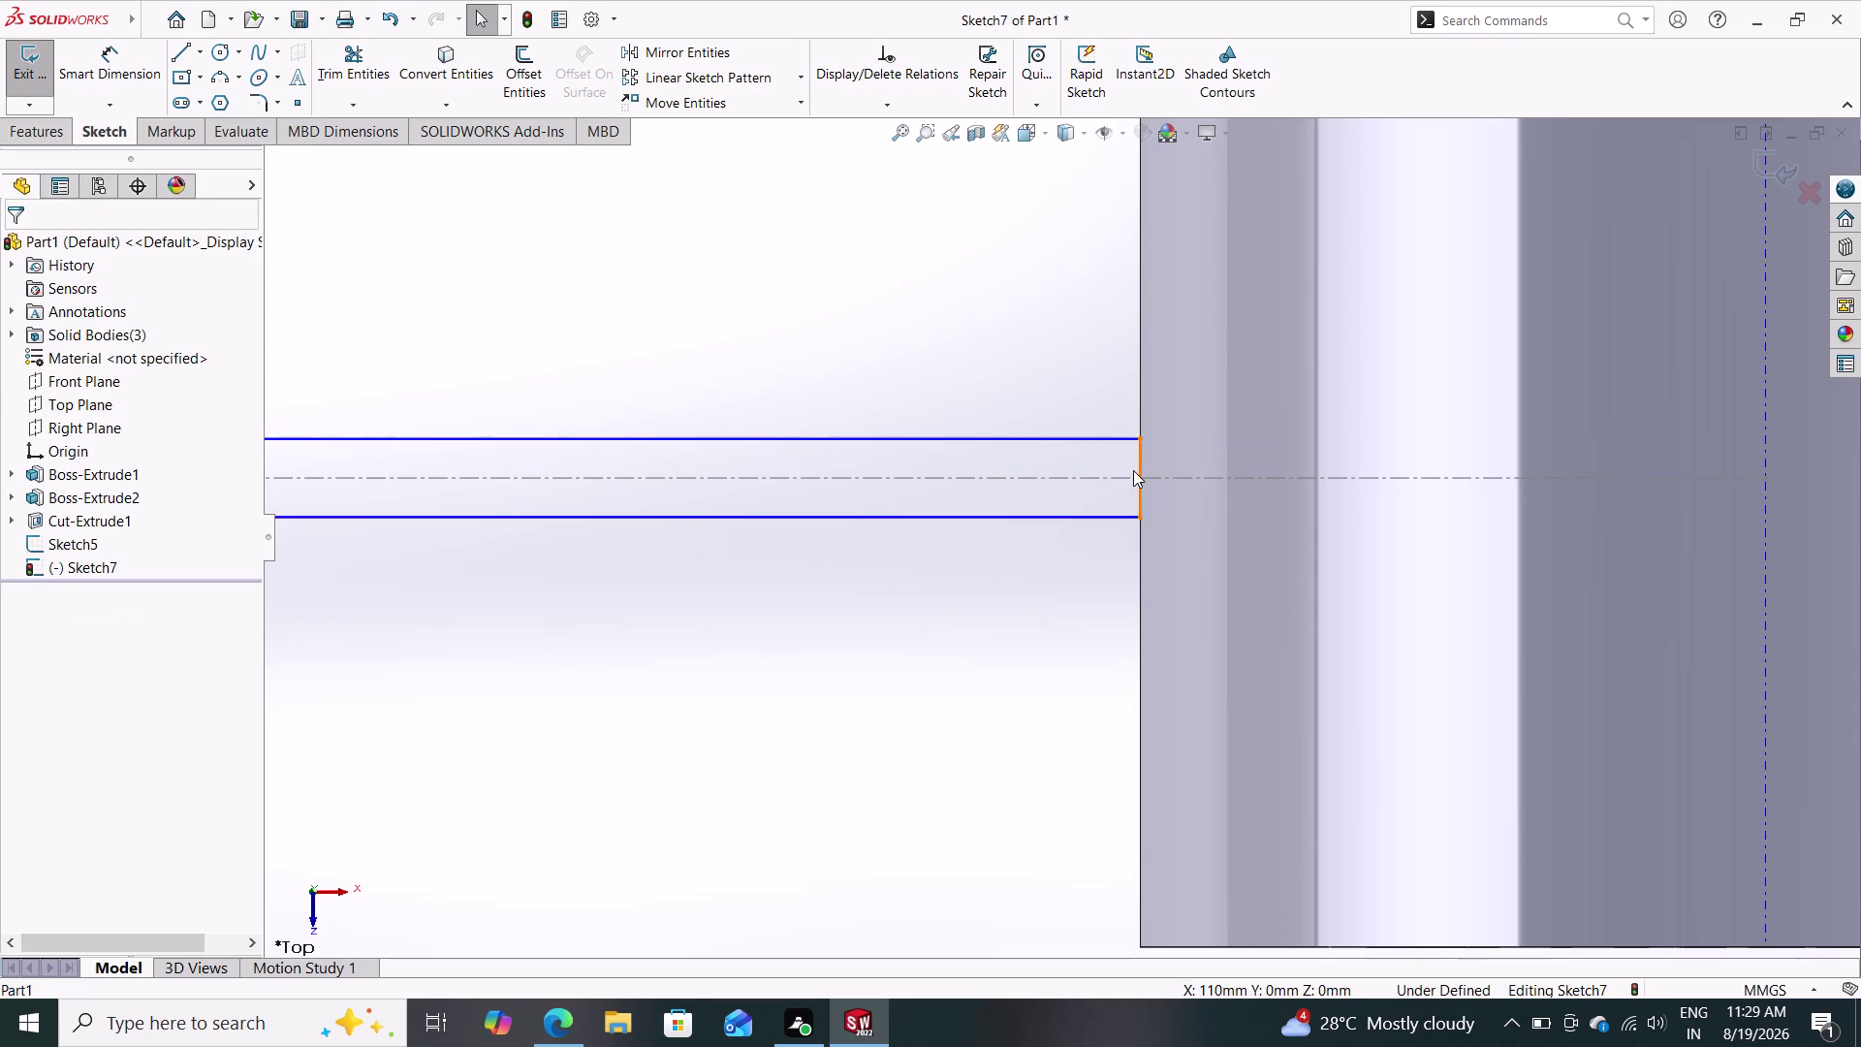
click(1138, 461)
key(Delete)
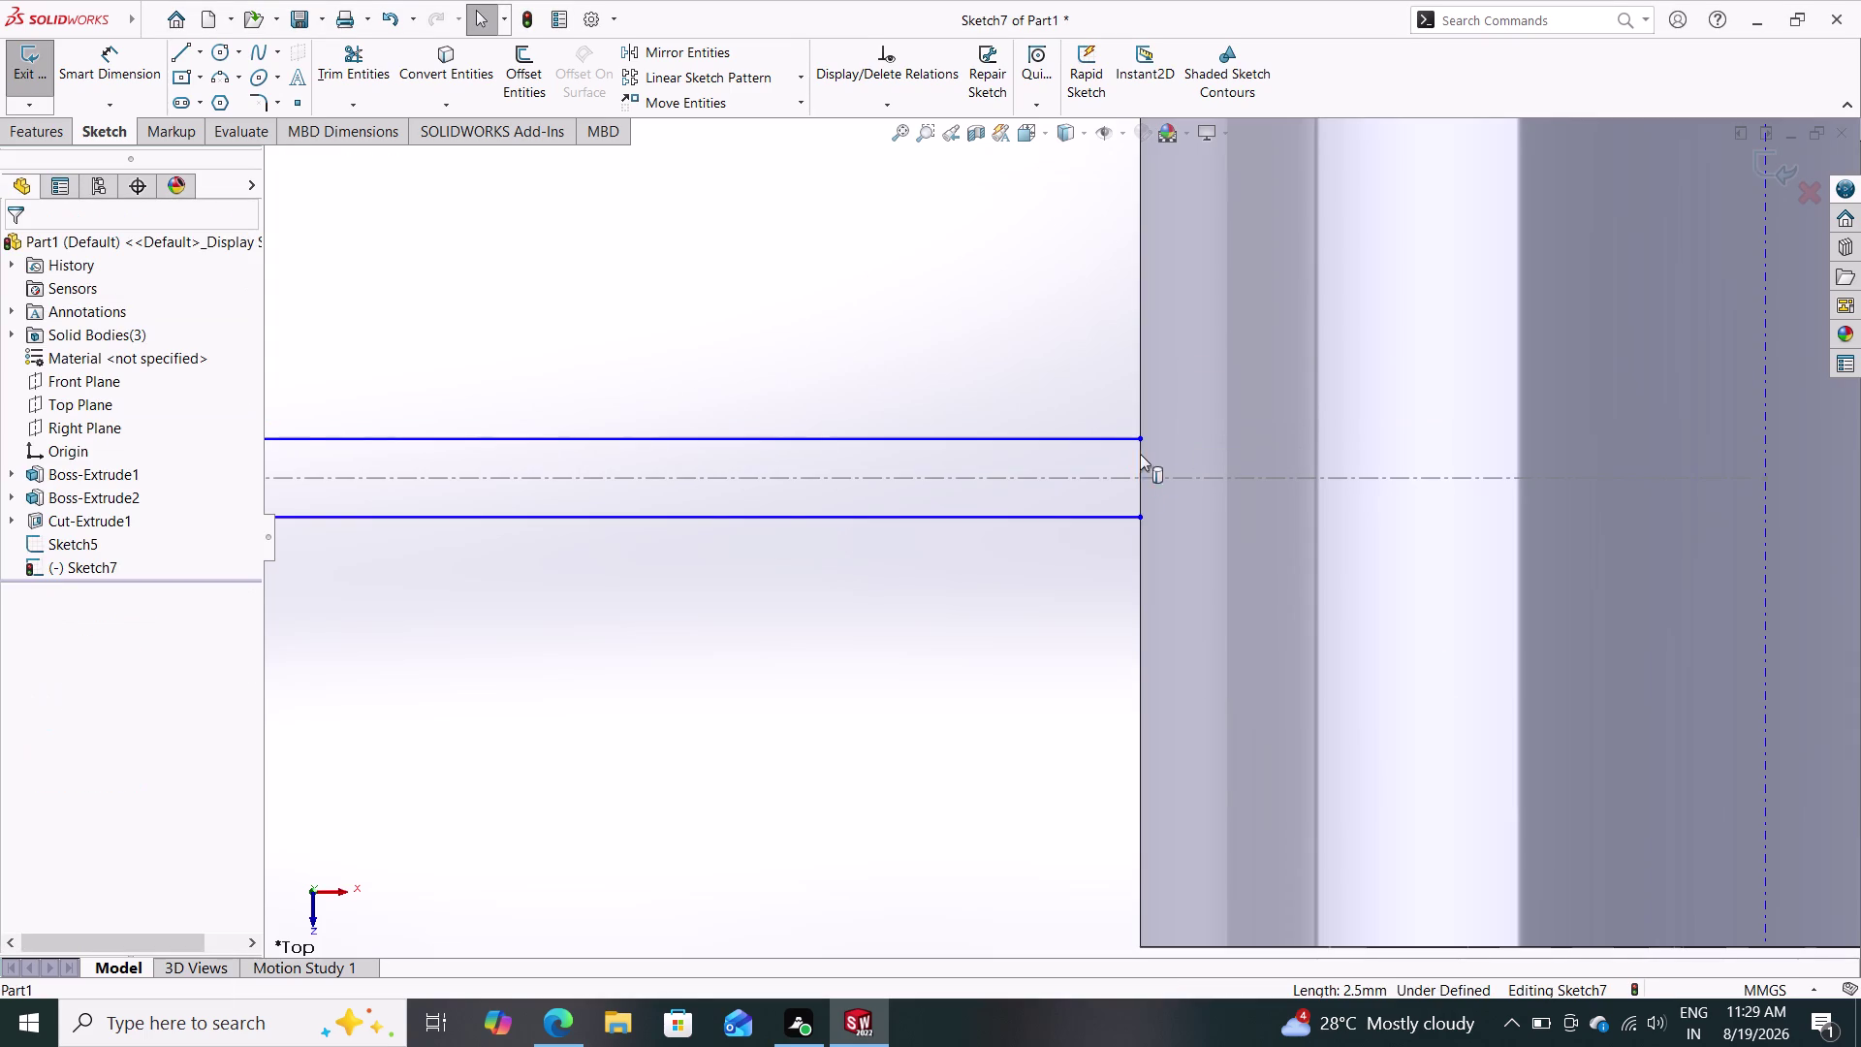
Extend the upper and lower arm lines into the right ring to matching ends at X 132.96.
drag(1139, 439, 1383, 434)
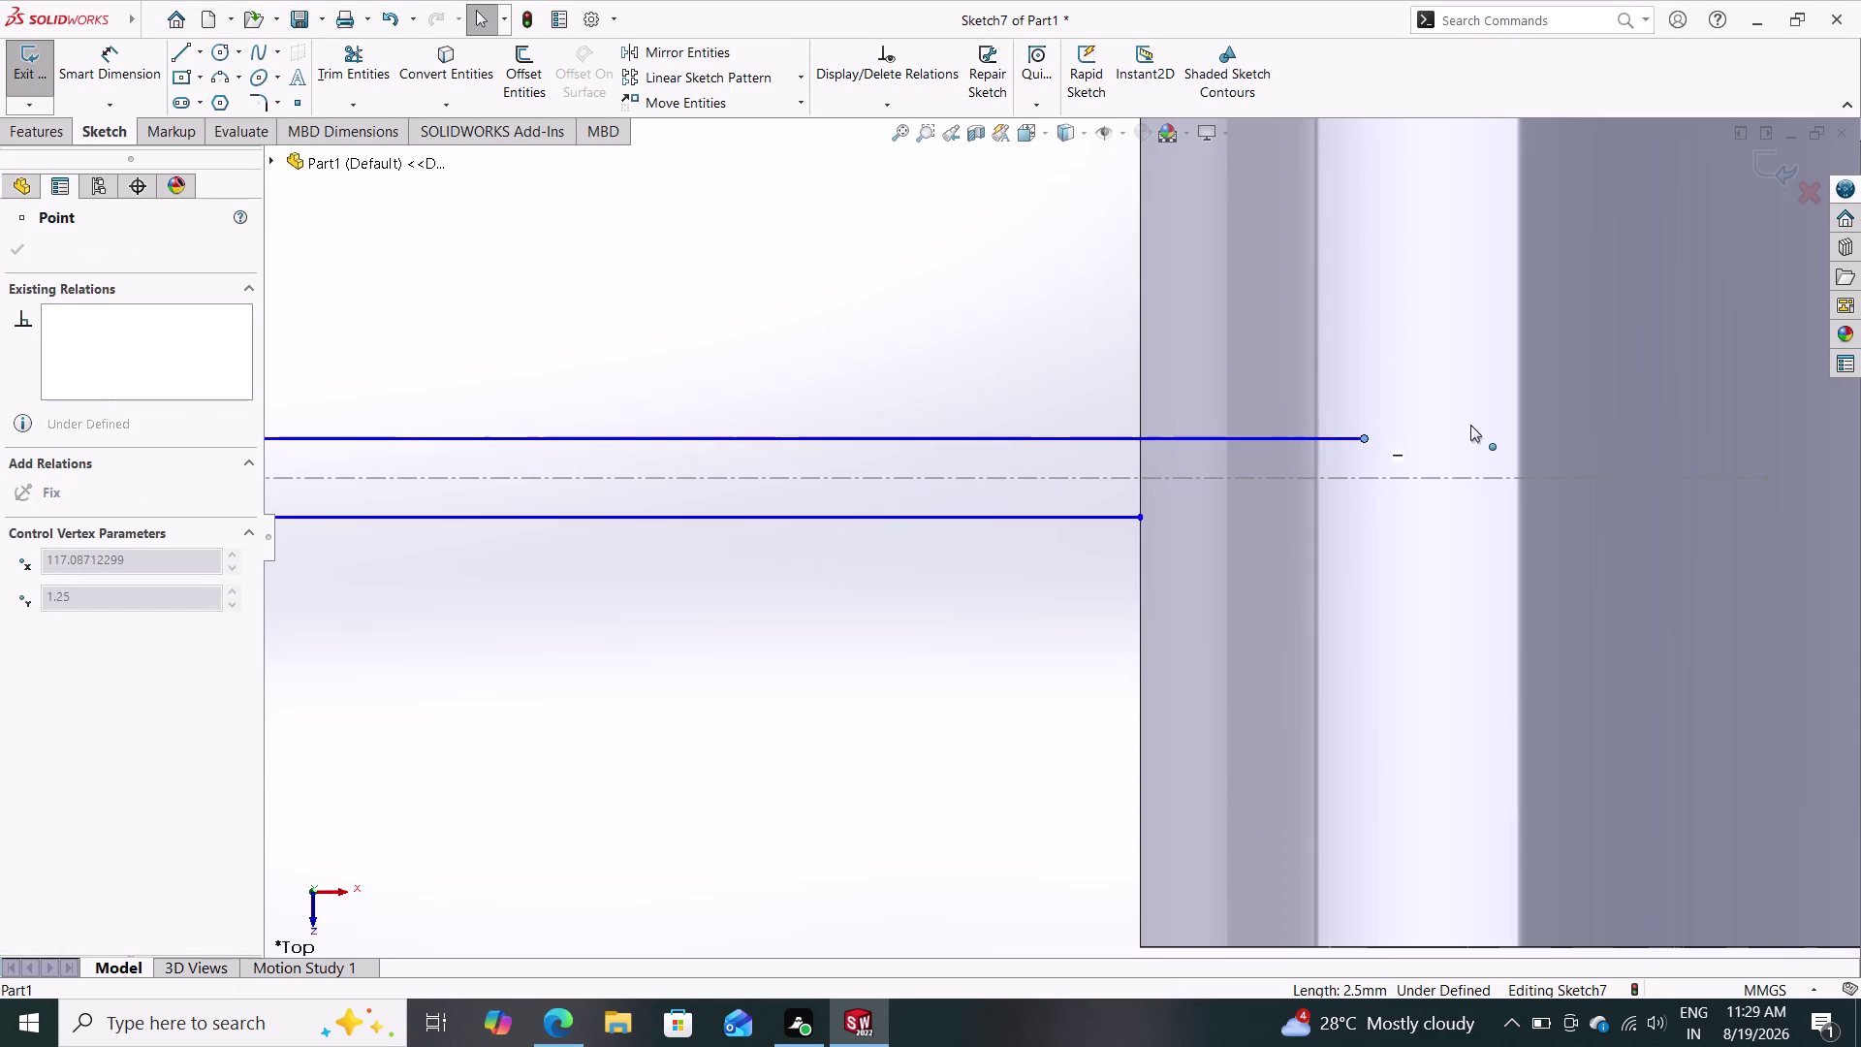
drag(1382, 433, 1858, 439)
scroll(down, 3)
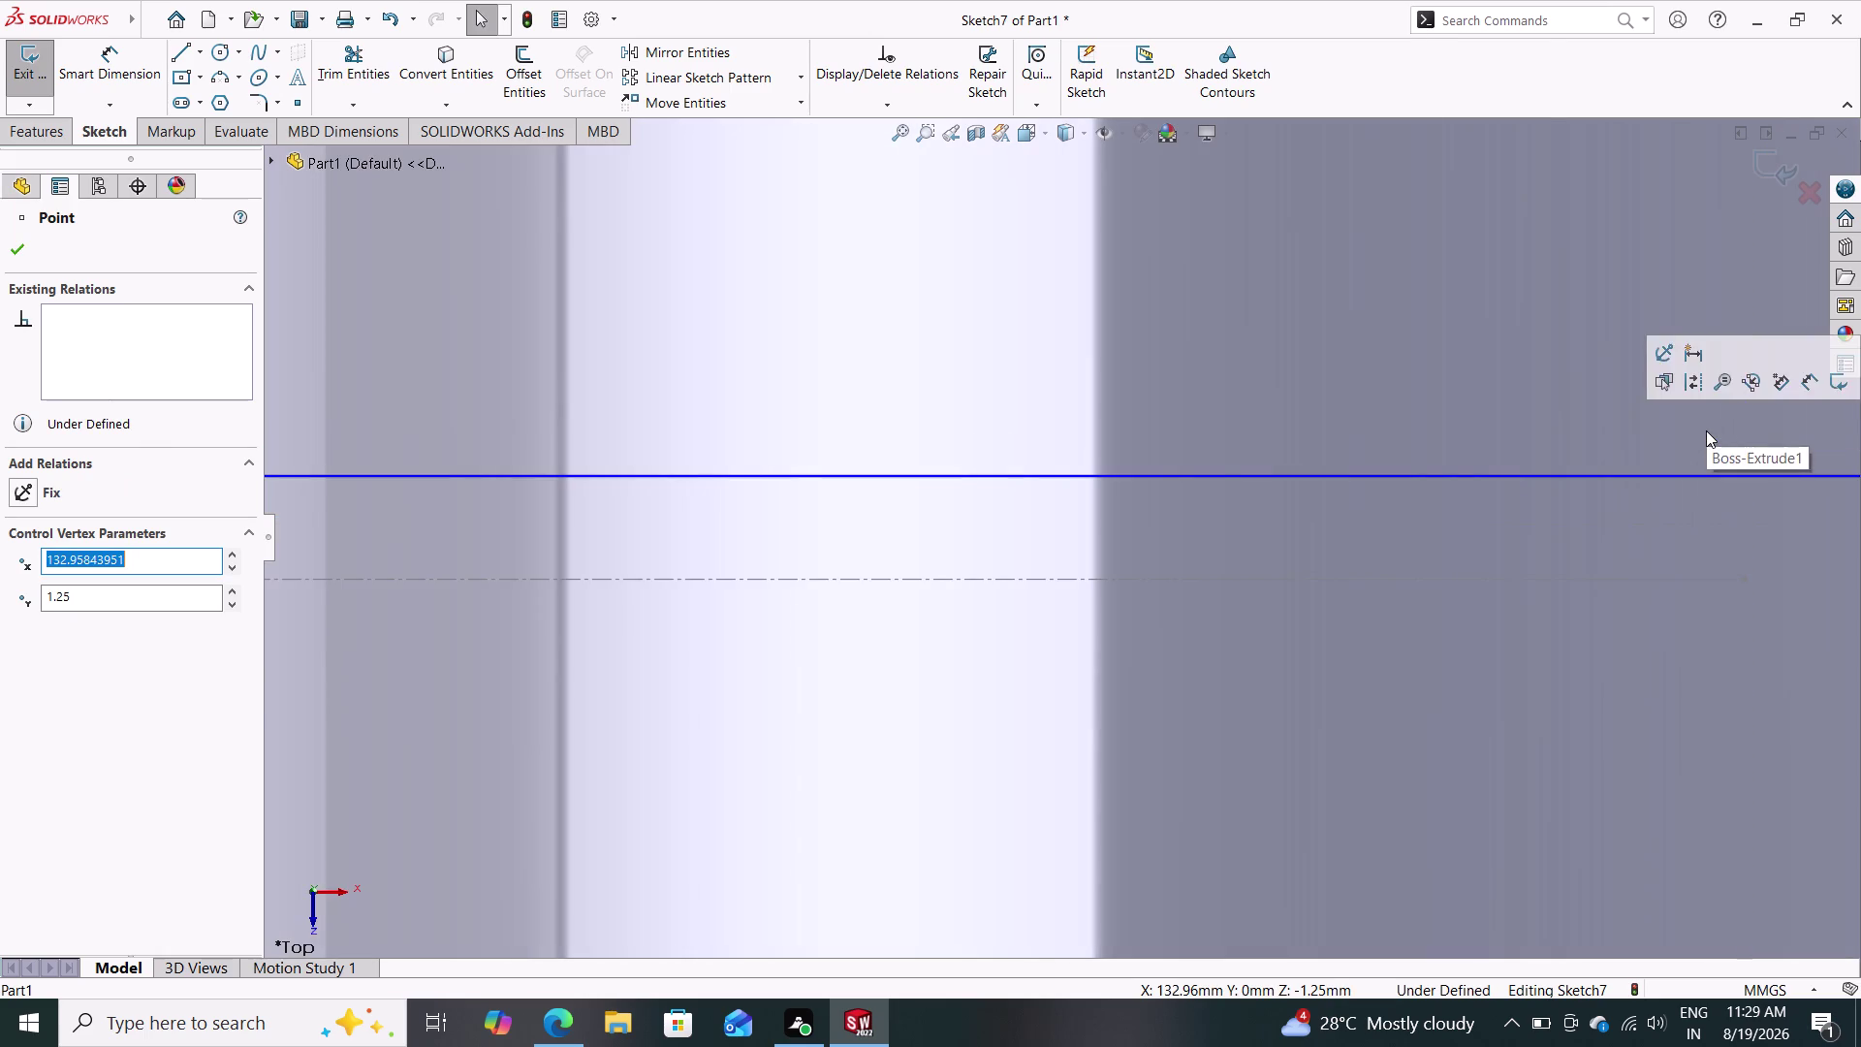
scroll(up, 3)
scroll(up, 3)
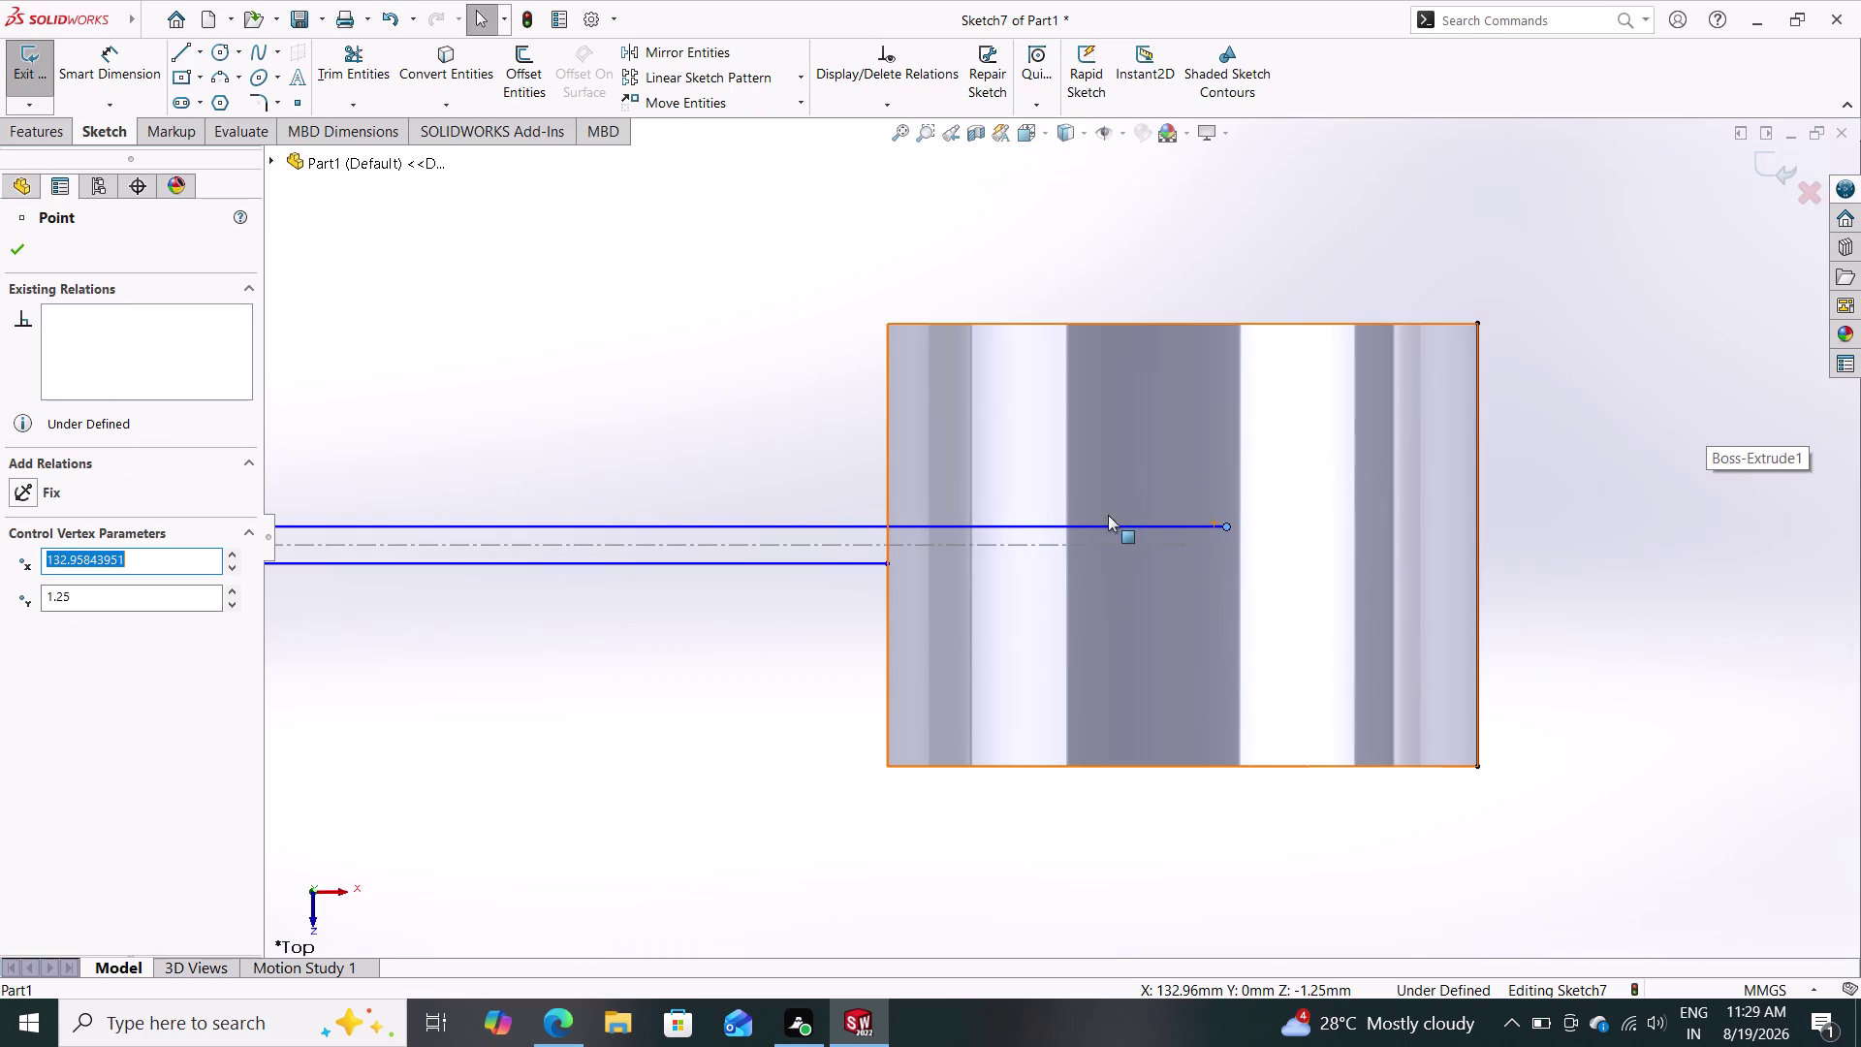
drag(887, 562, 1058, 571)
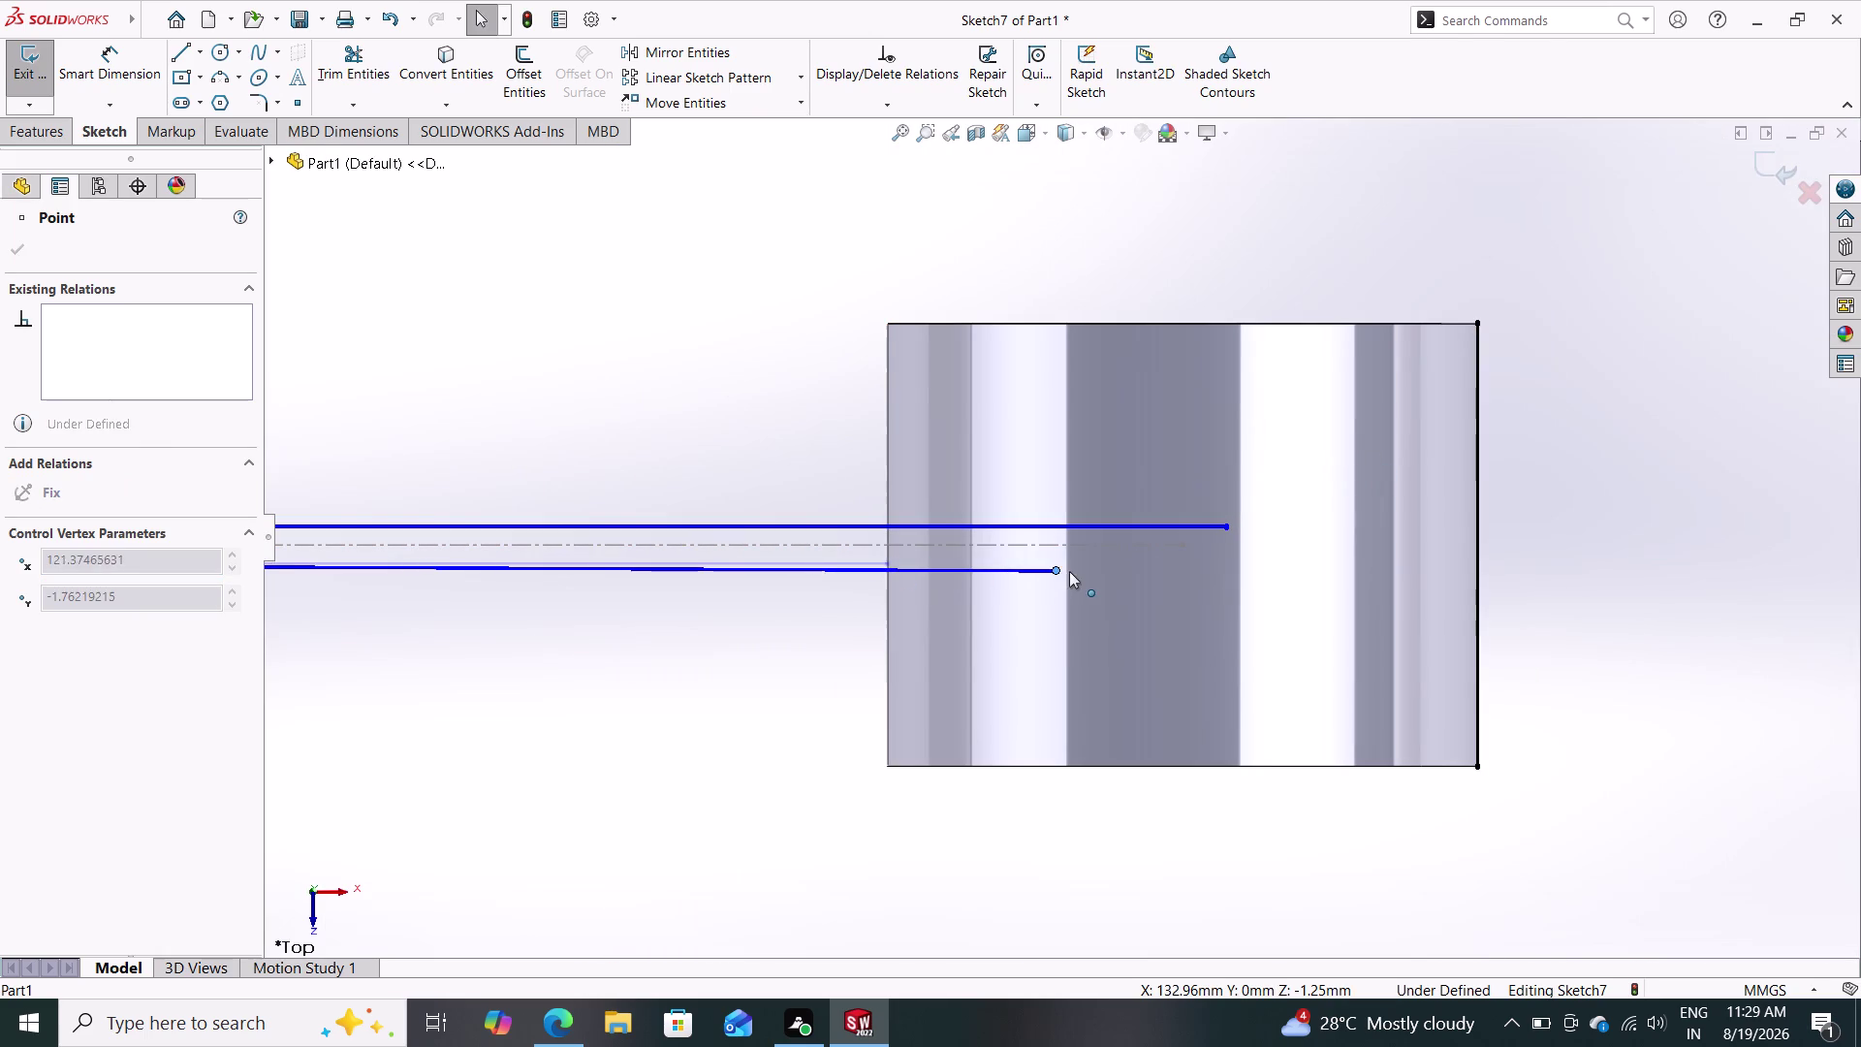
drag(1058, 571, 1231, 559)
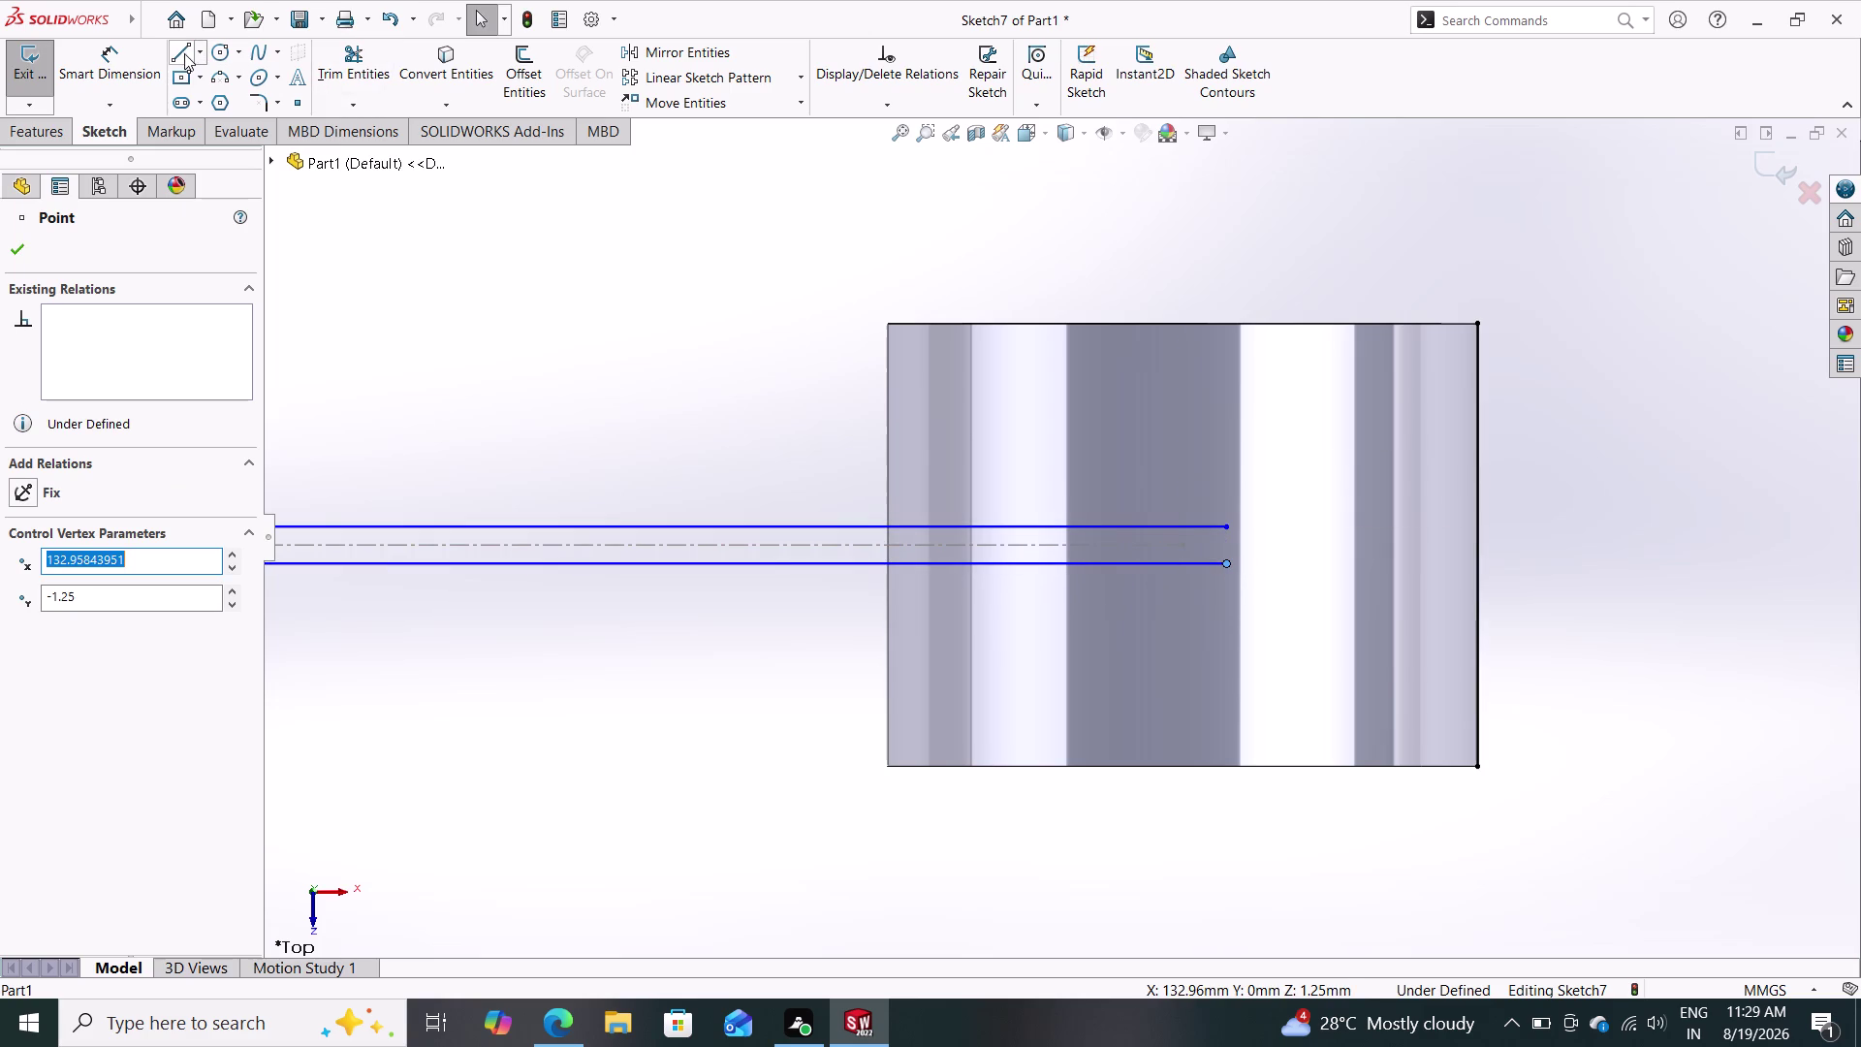
click(182, 53)
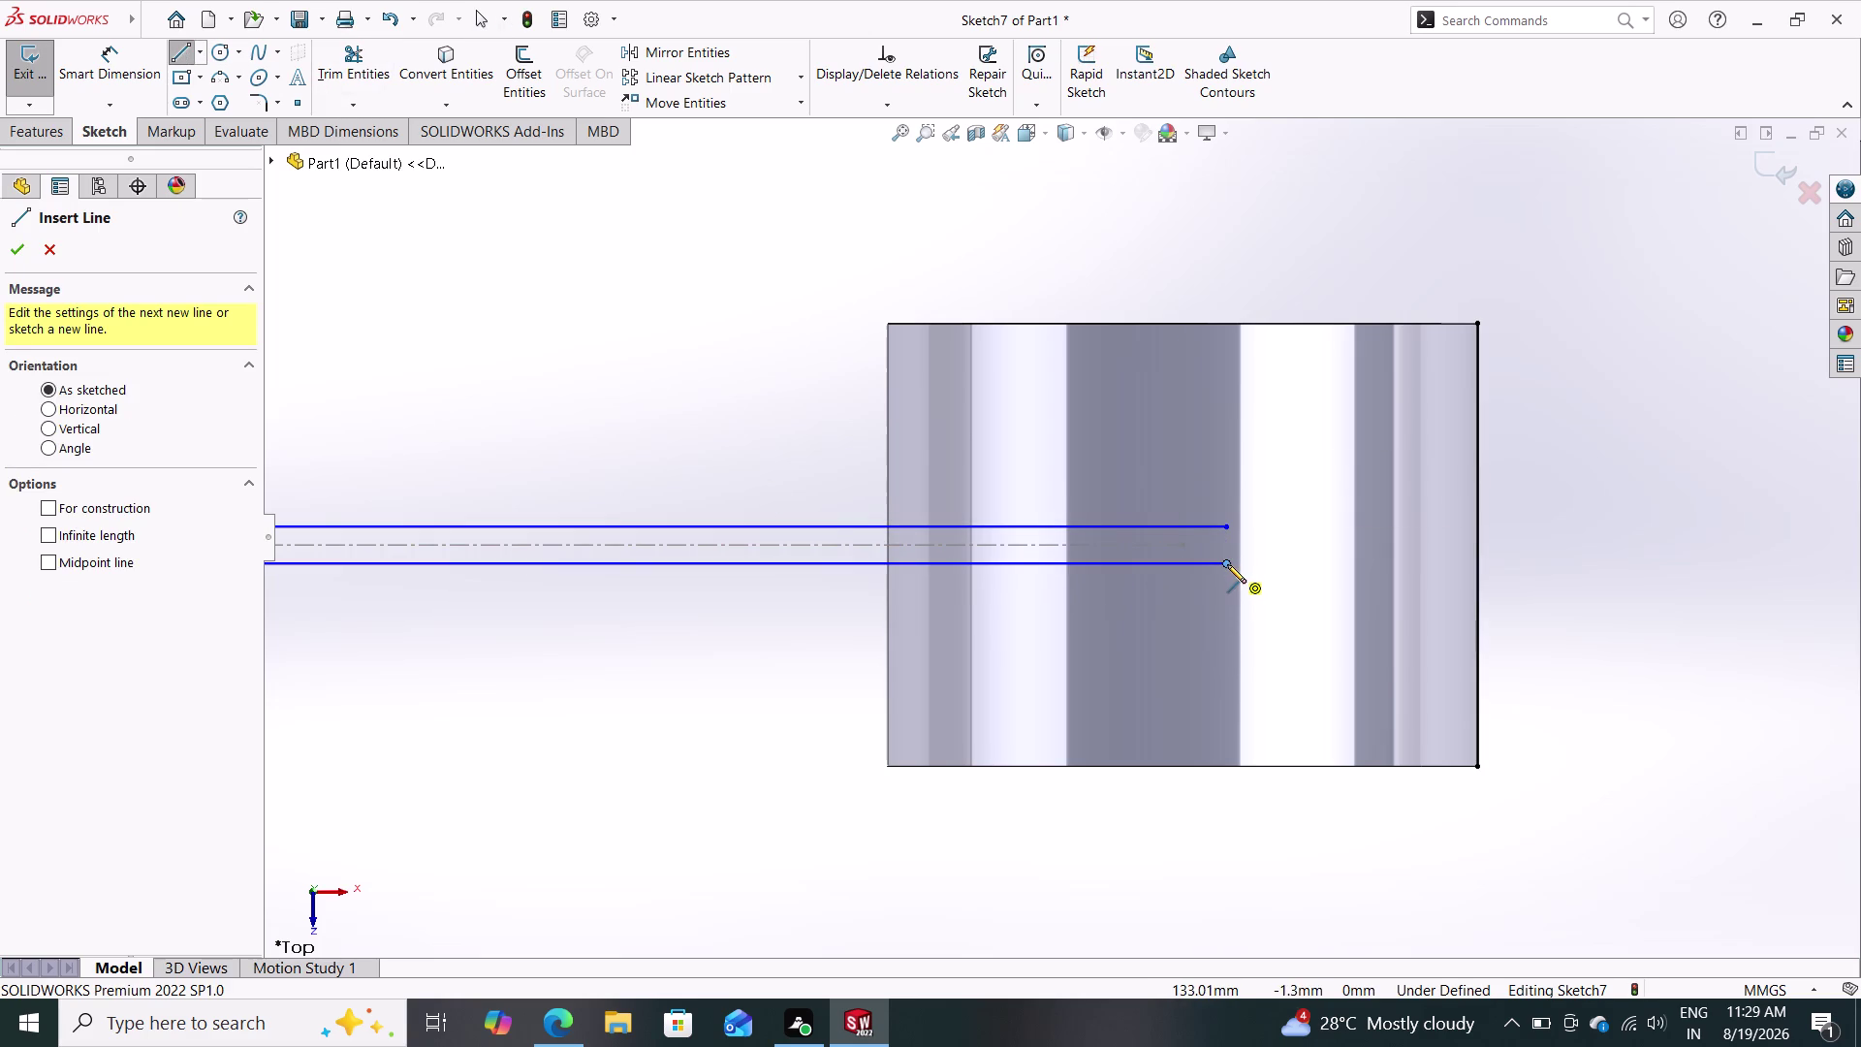
Draw a 2.5 mm vertical line capping the arm's end inside the right ring.
click(1227, 564)
click(1229, 524)
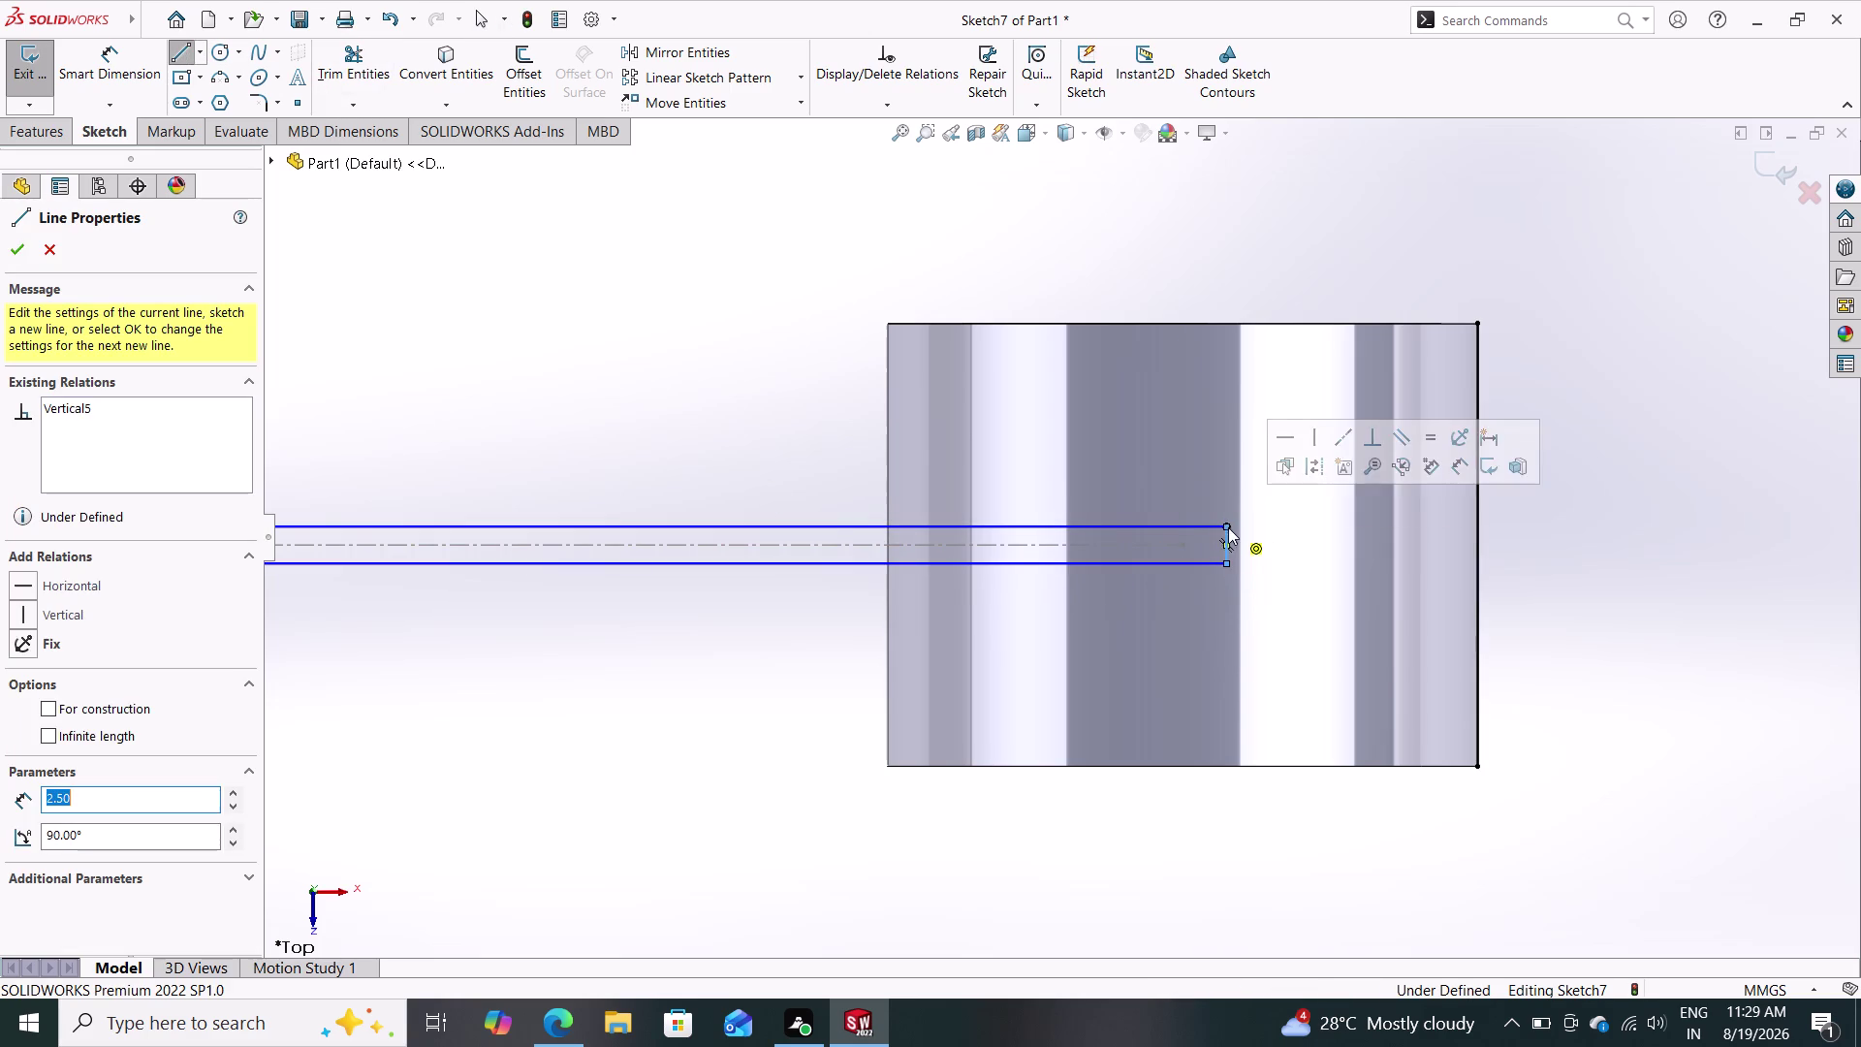
key(Escape)
scroll(down, 3)
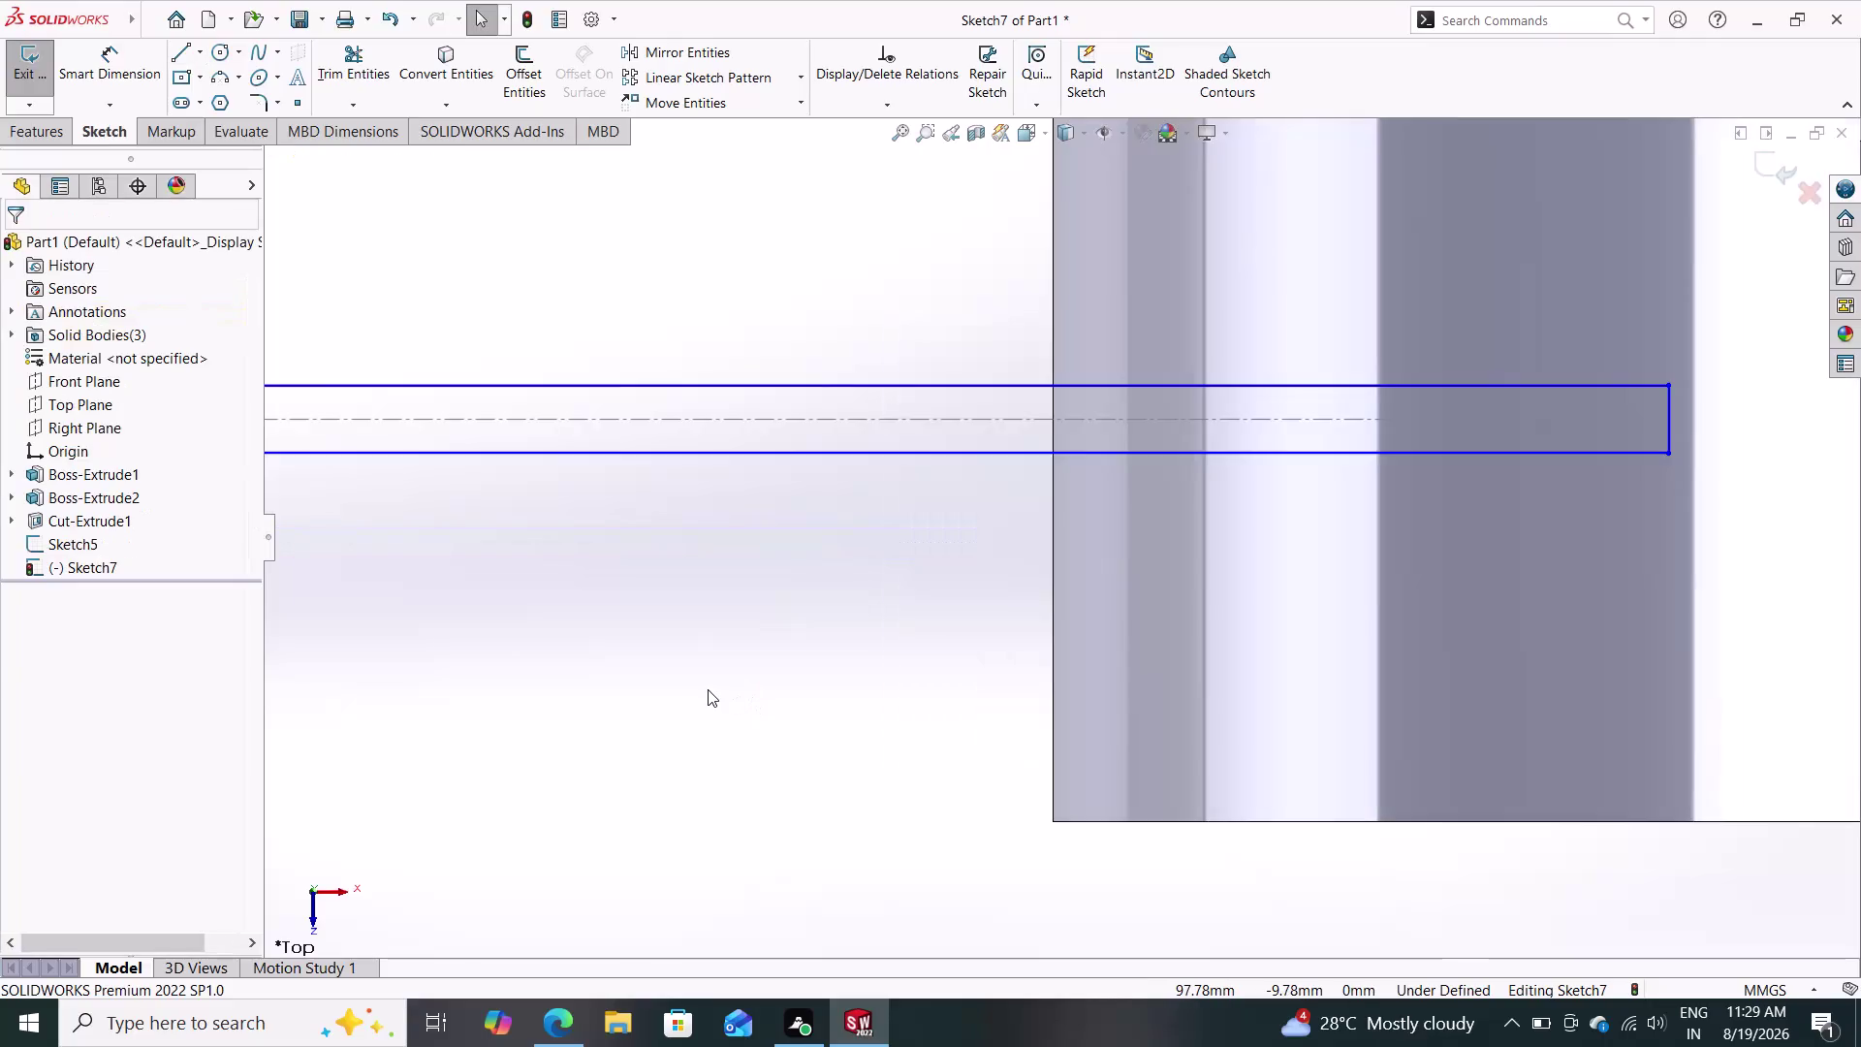
scroll(down, 3)
scroll(up, 3)
scroll(up, 3)
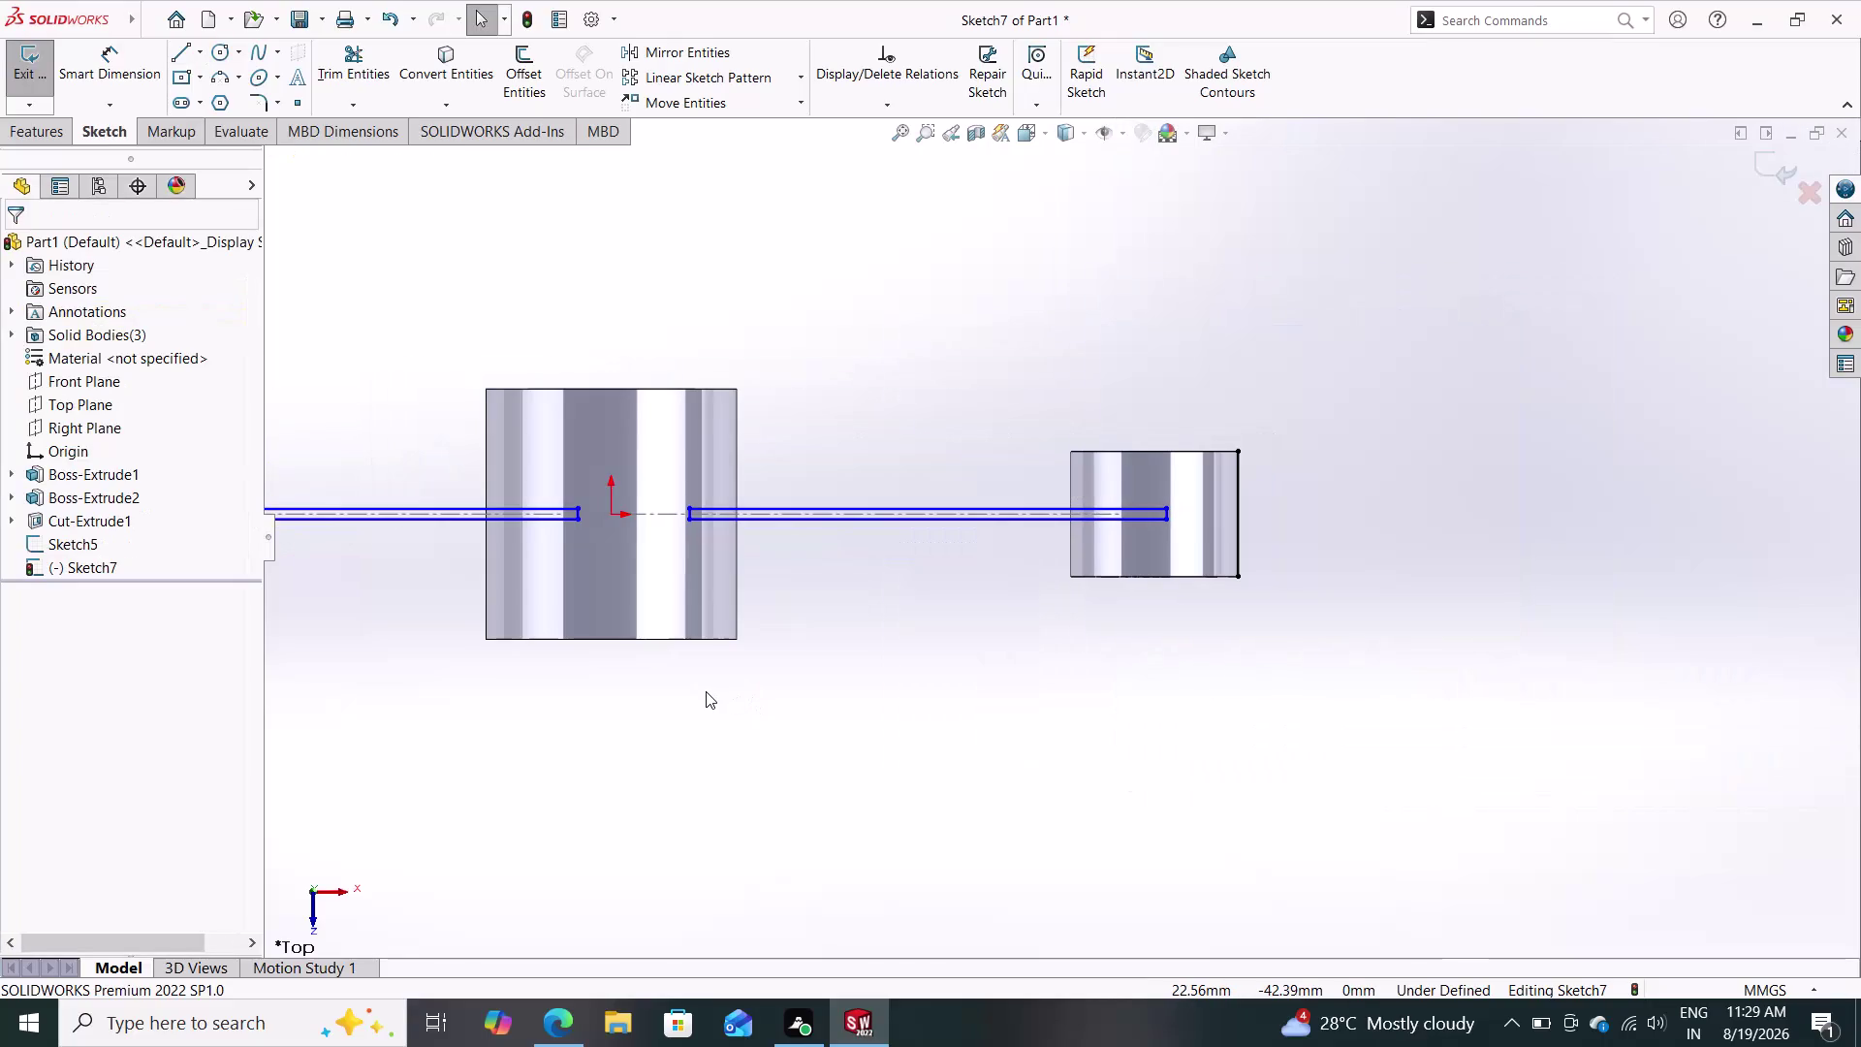
scroll(up, 3)
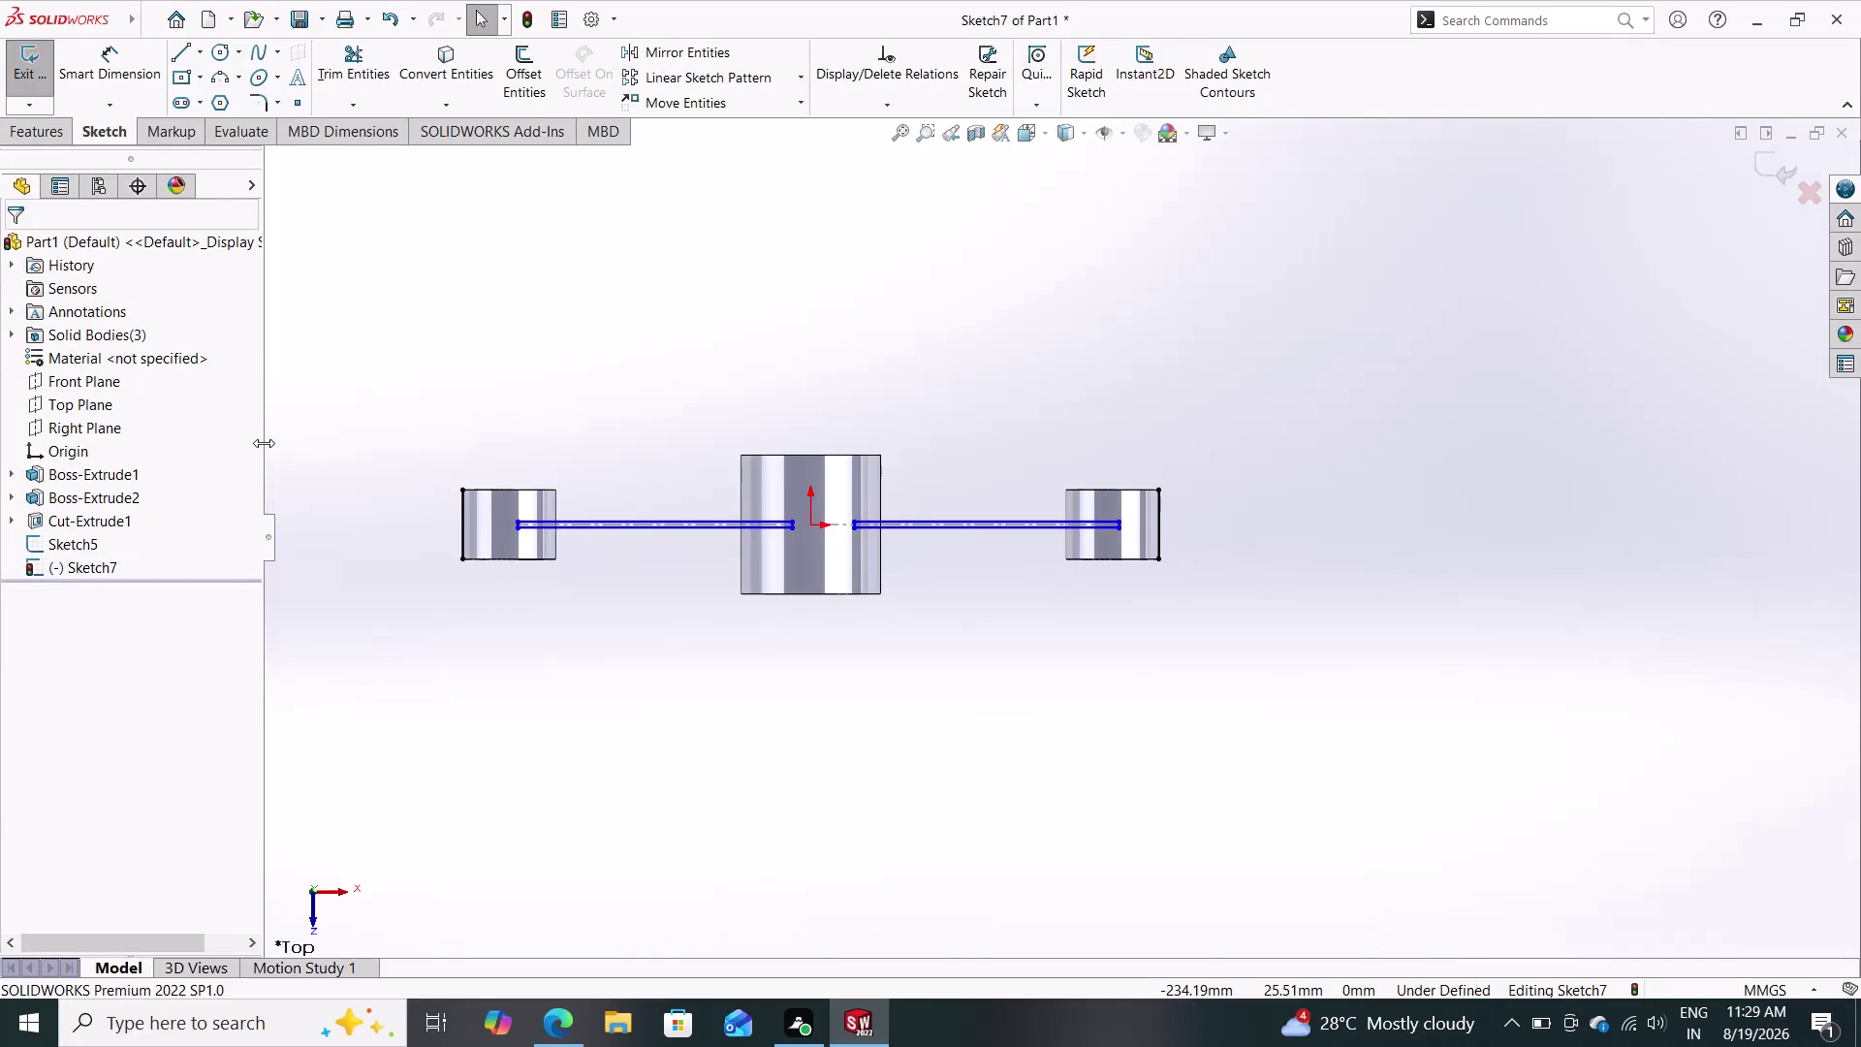
click(19, 121)
Start a boss extrusion with 30 mm depth and orbit to see the 3D preview.
click(32, 62)
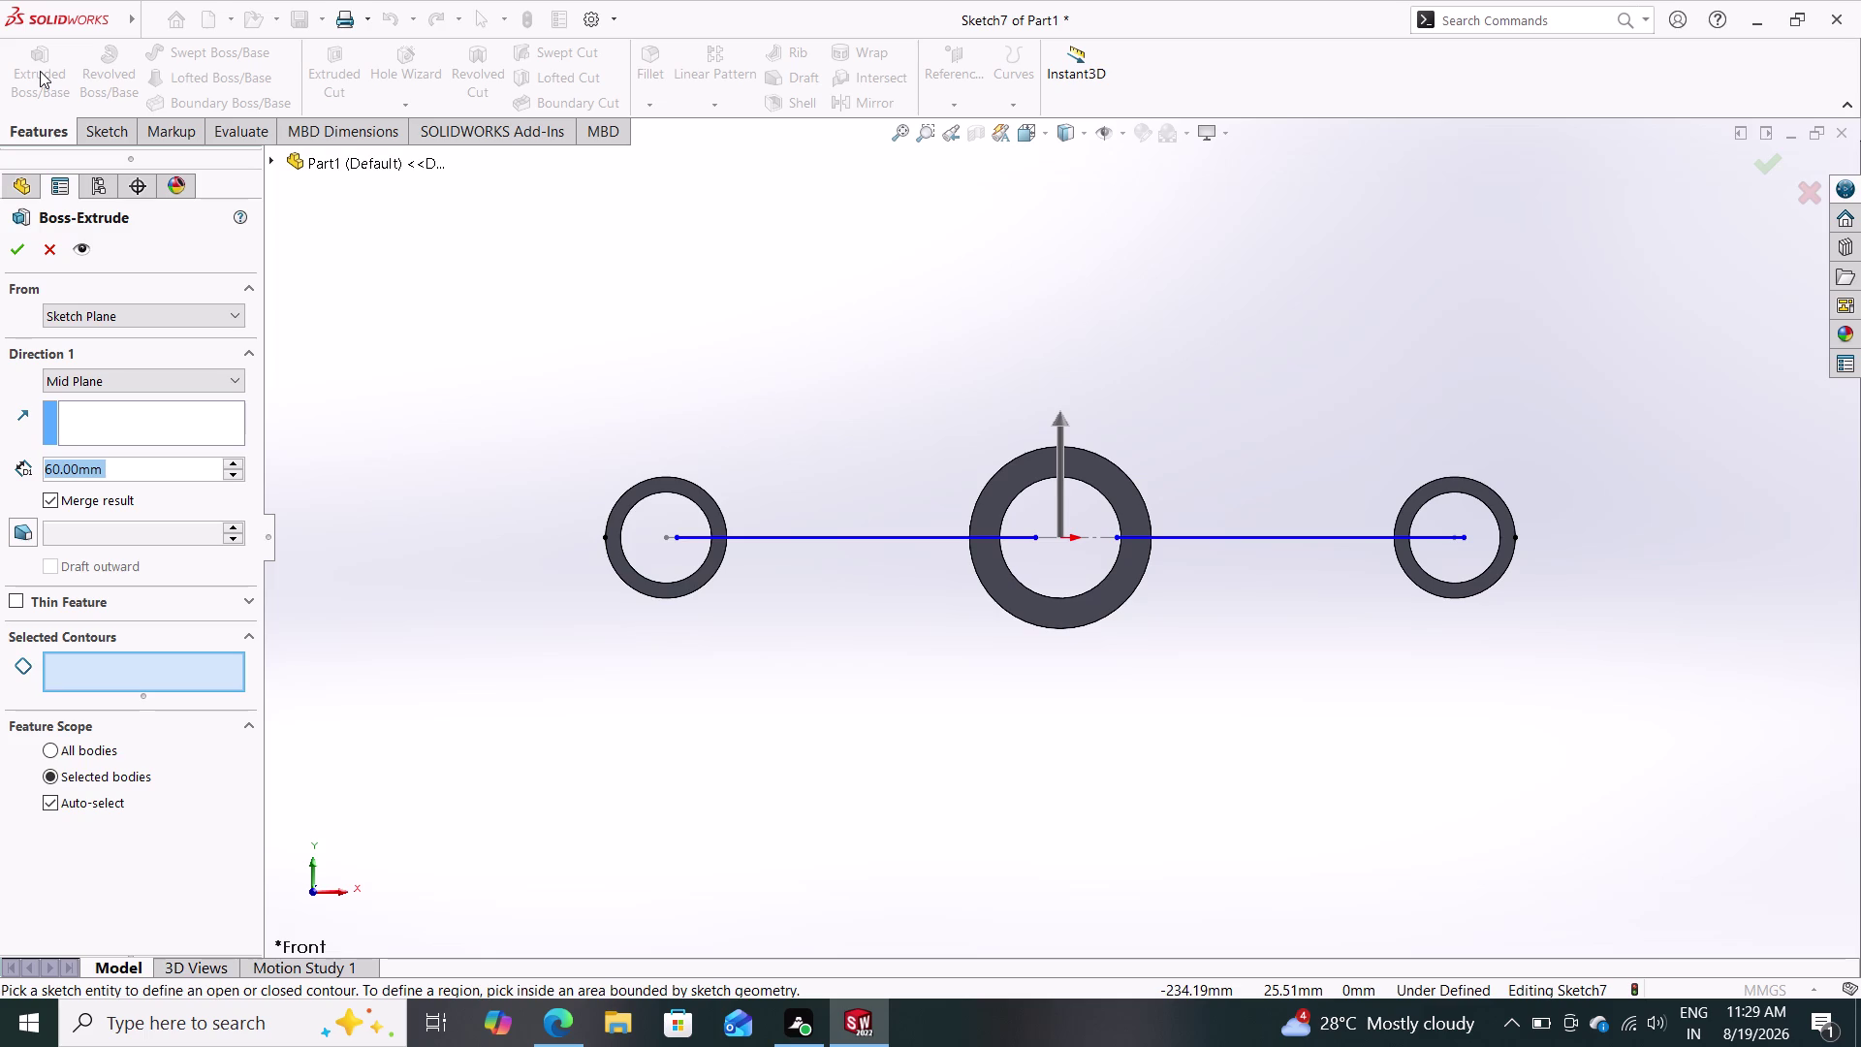
text(30)
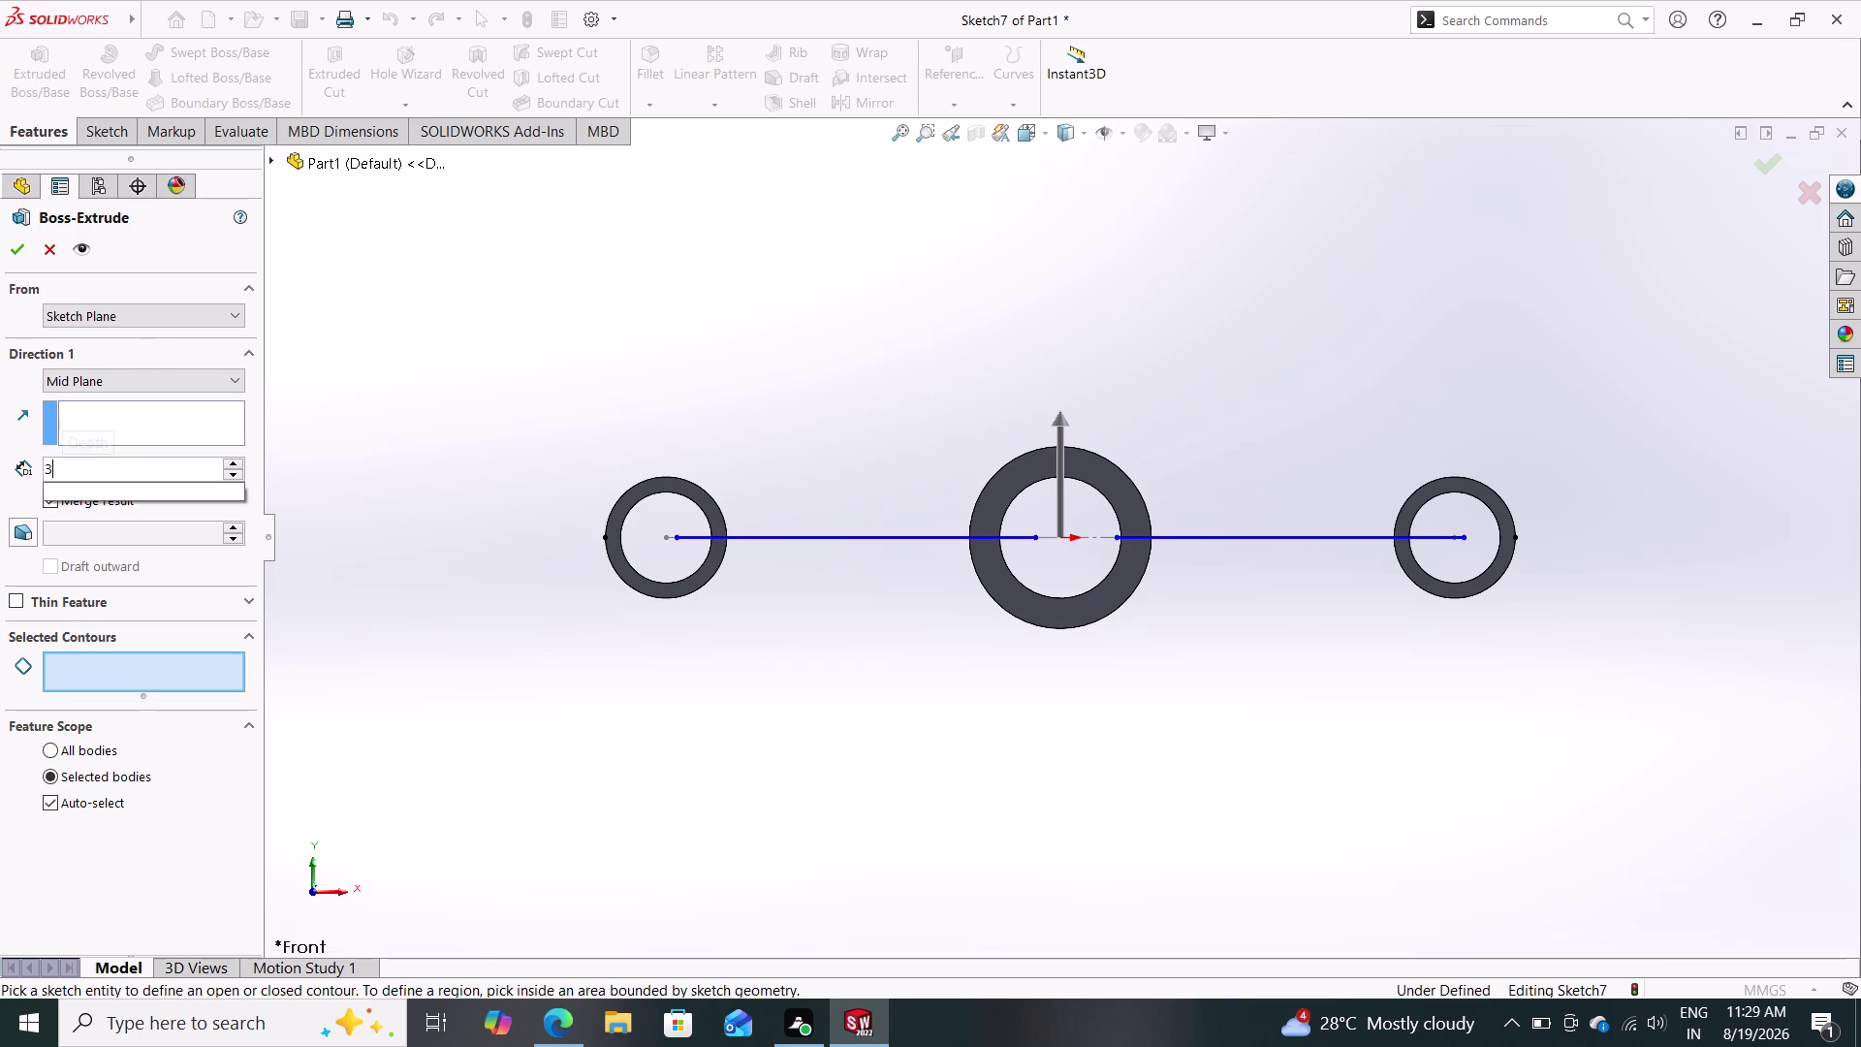
key(Return)
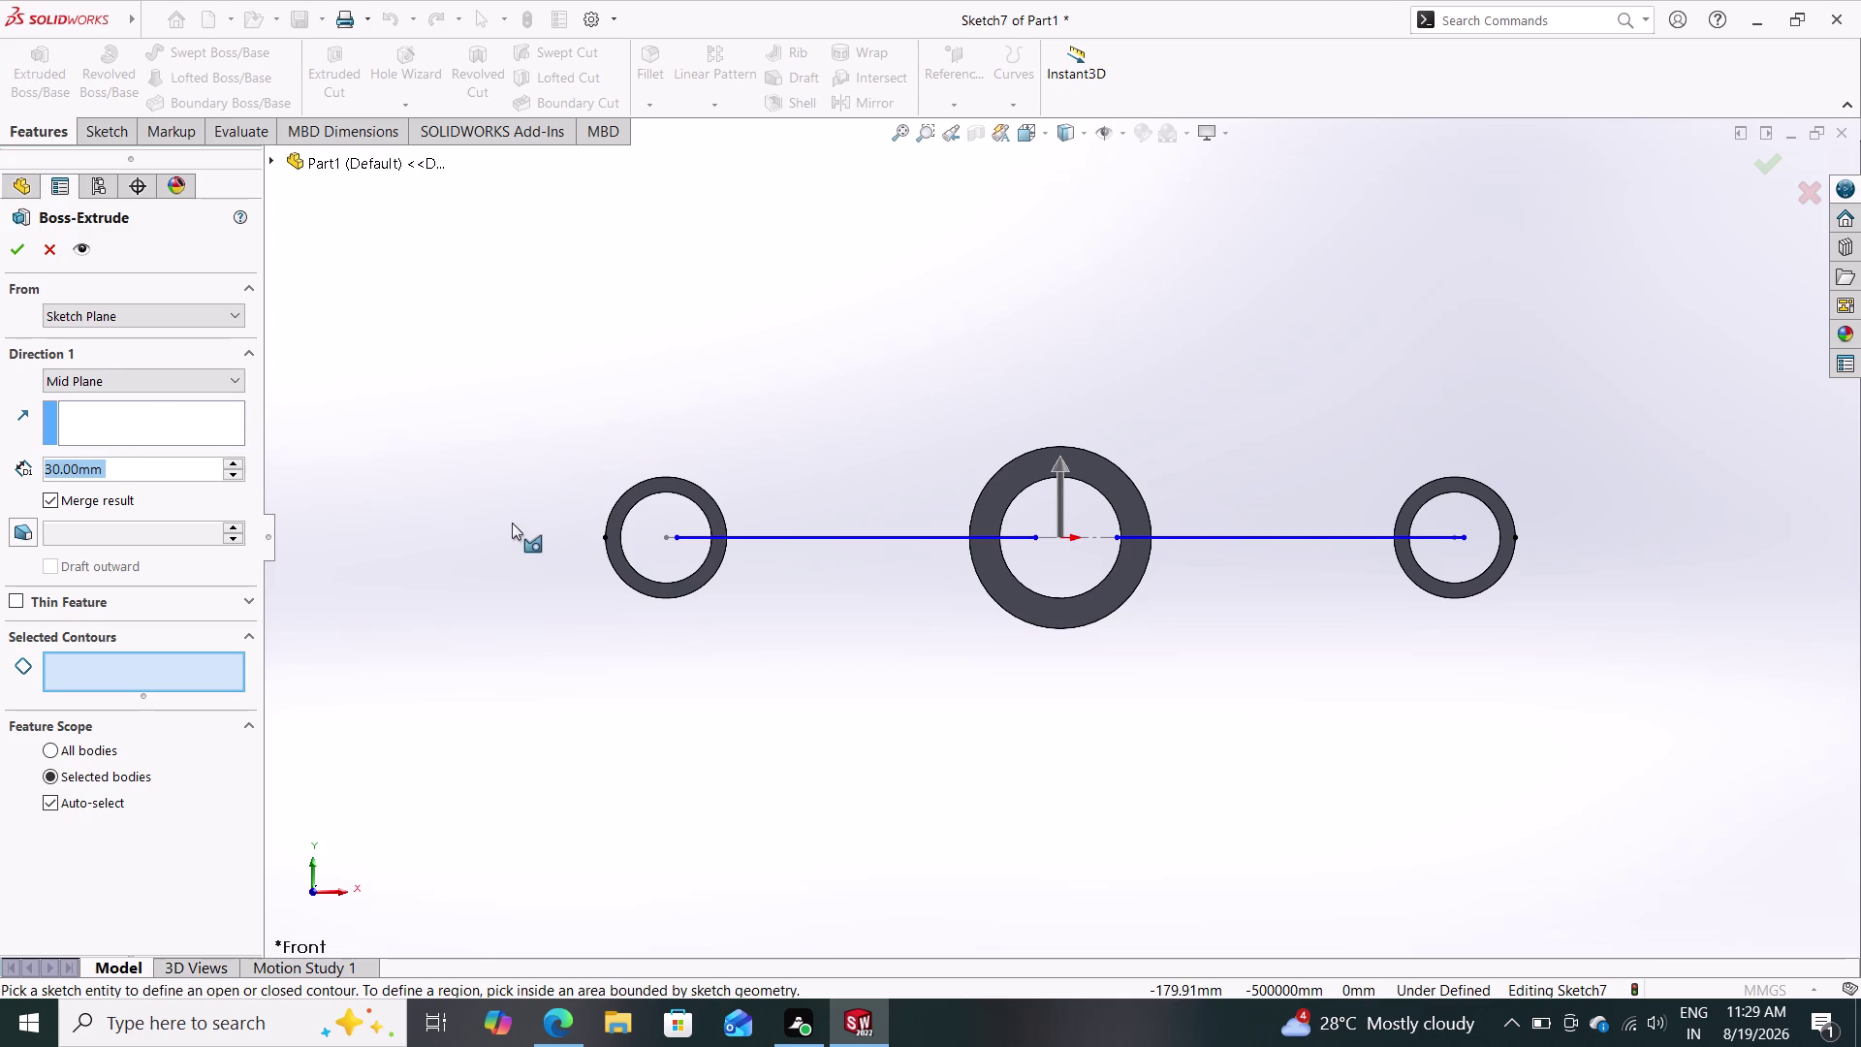
right_drag(846, 402, 834, 412)
middle_click(842, 403)
middle_click(835, 409)
middle_drag(831, 399, 807, 507)
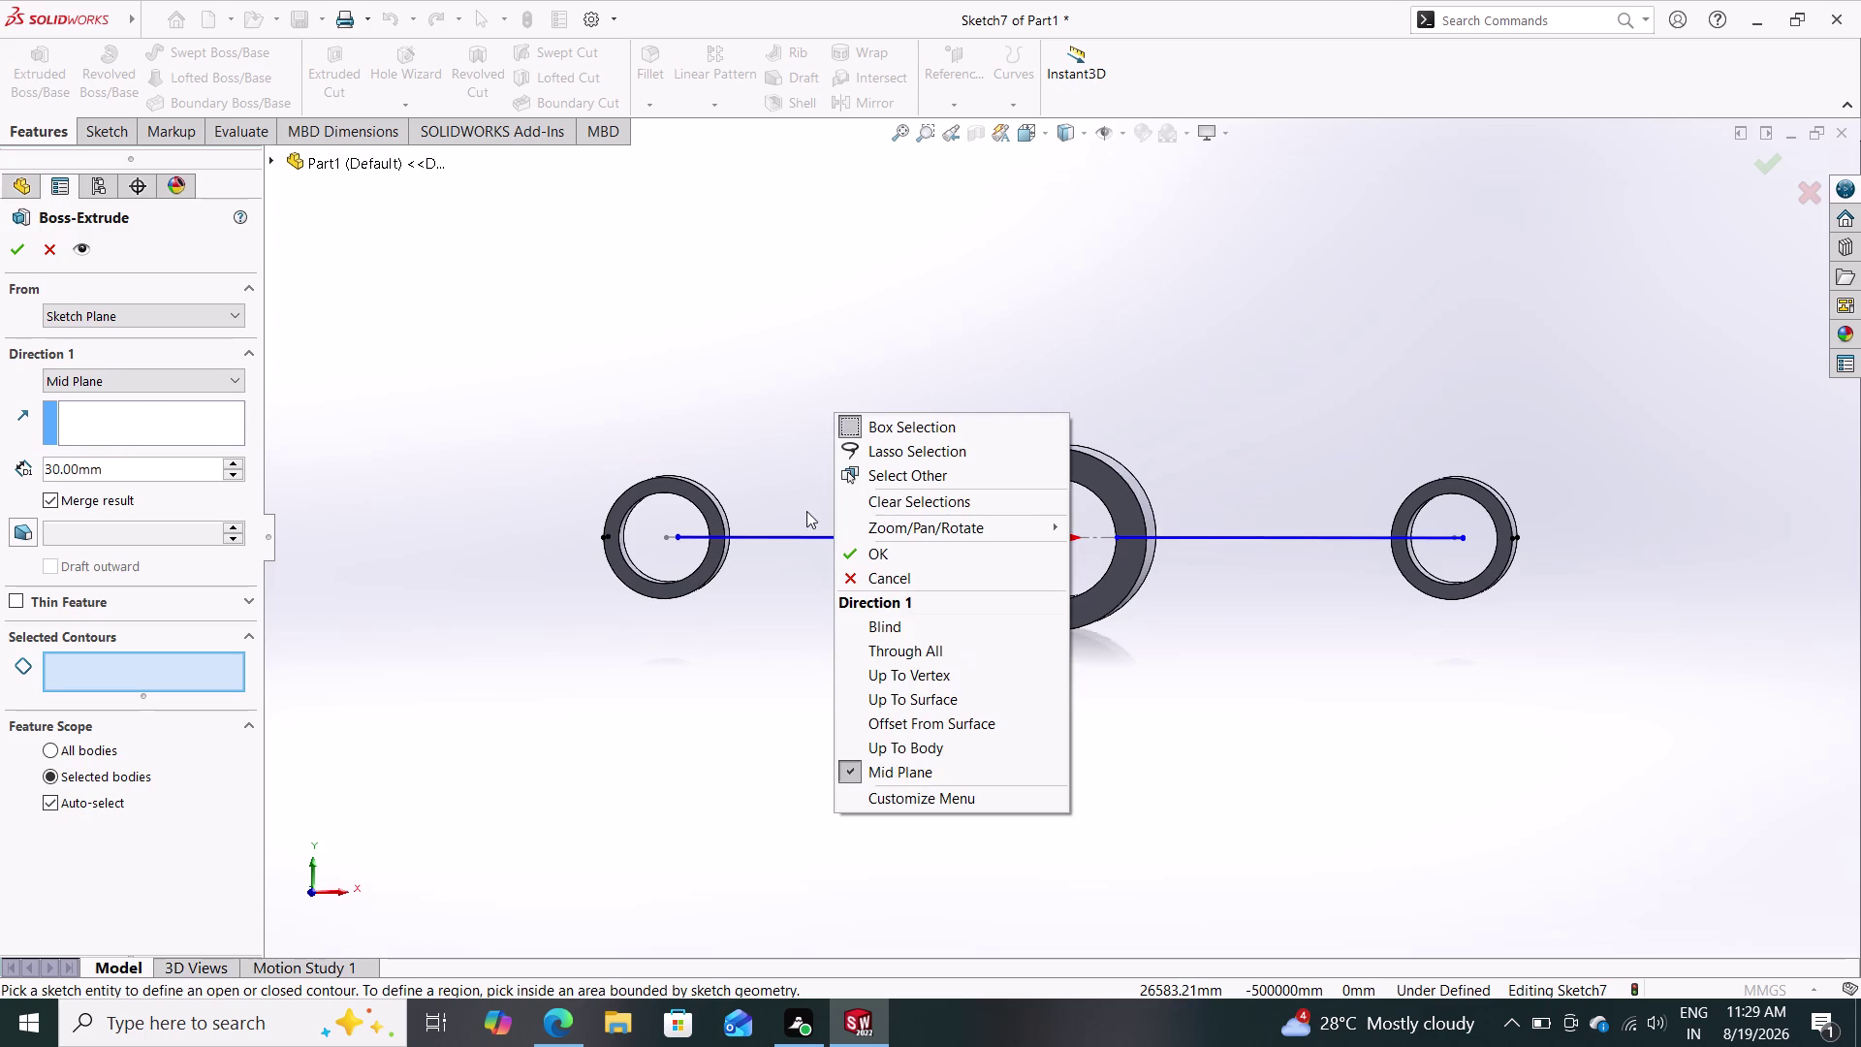
middle_drag(807, 507, 802, 506)
middle_click(768, 434)
middle_click(767, 419)
click(765, 418)
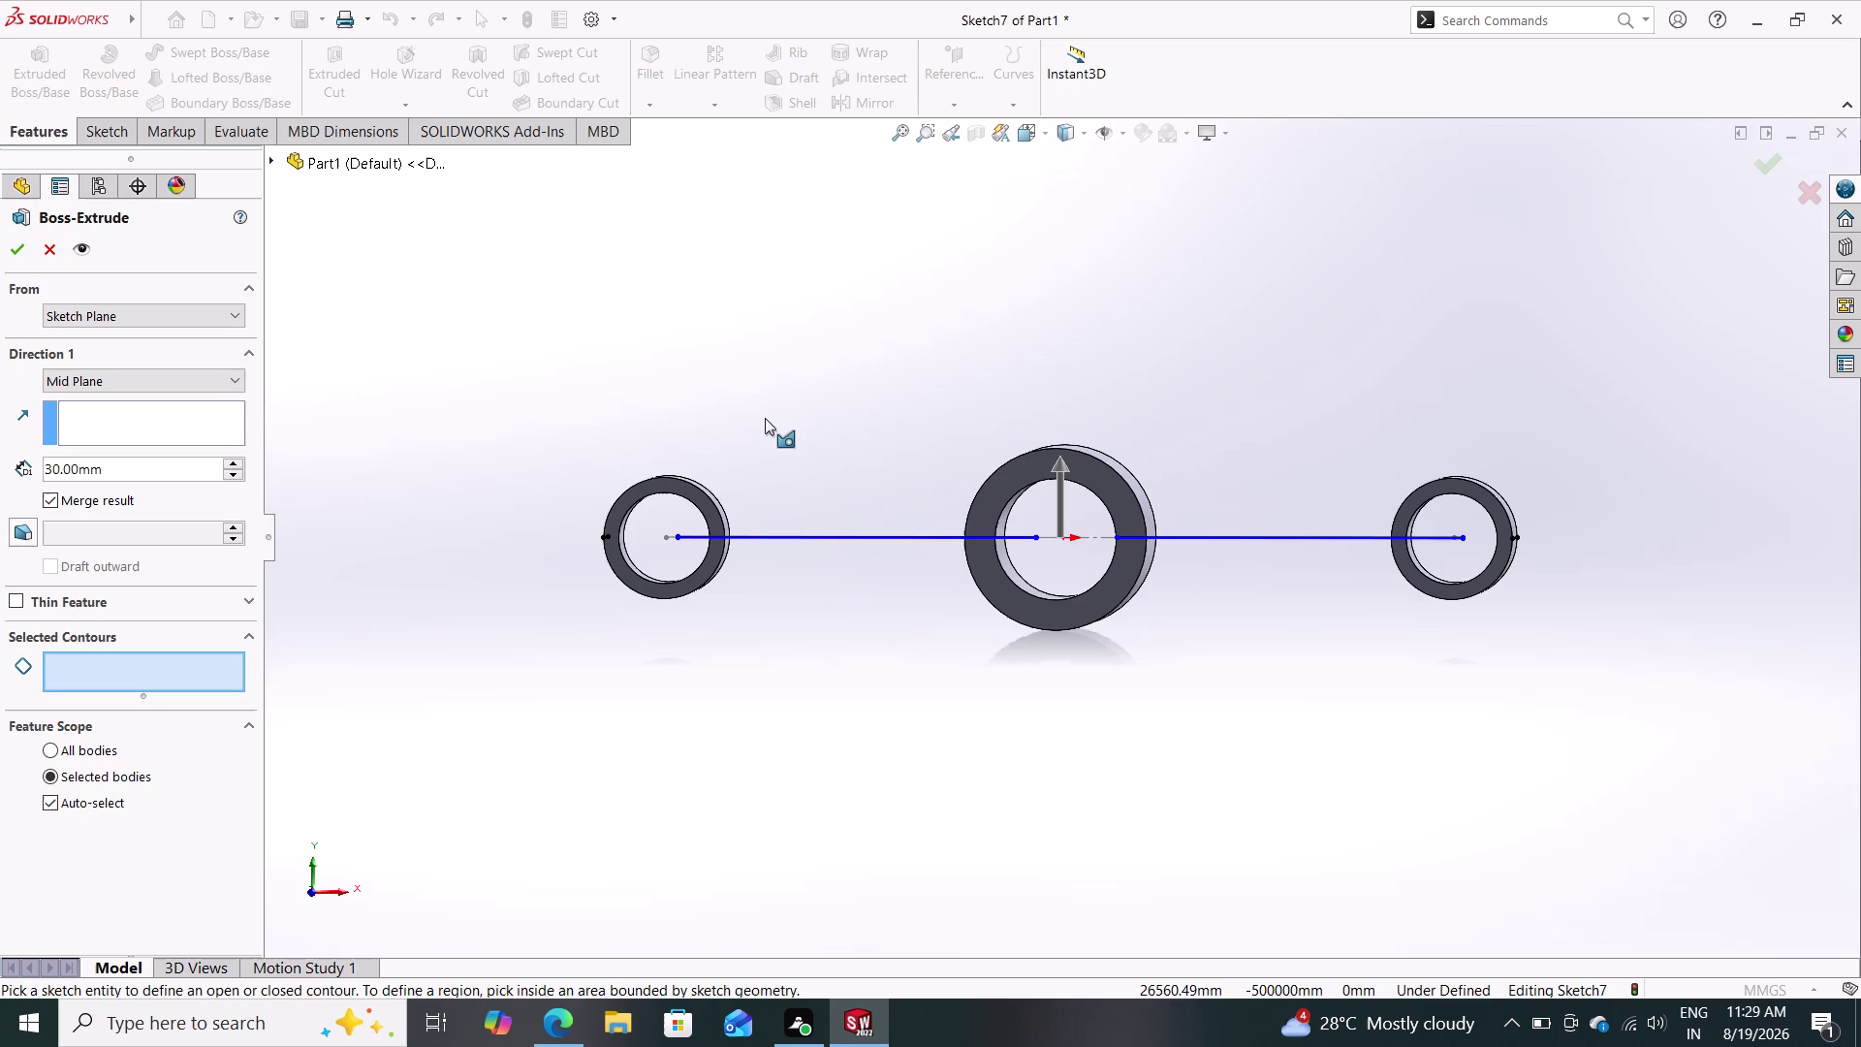
middle_drag(765, 418, 781, 702)
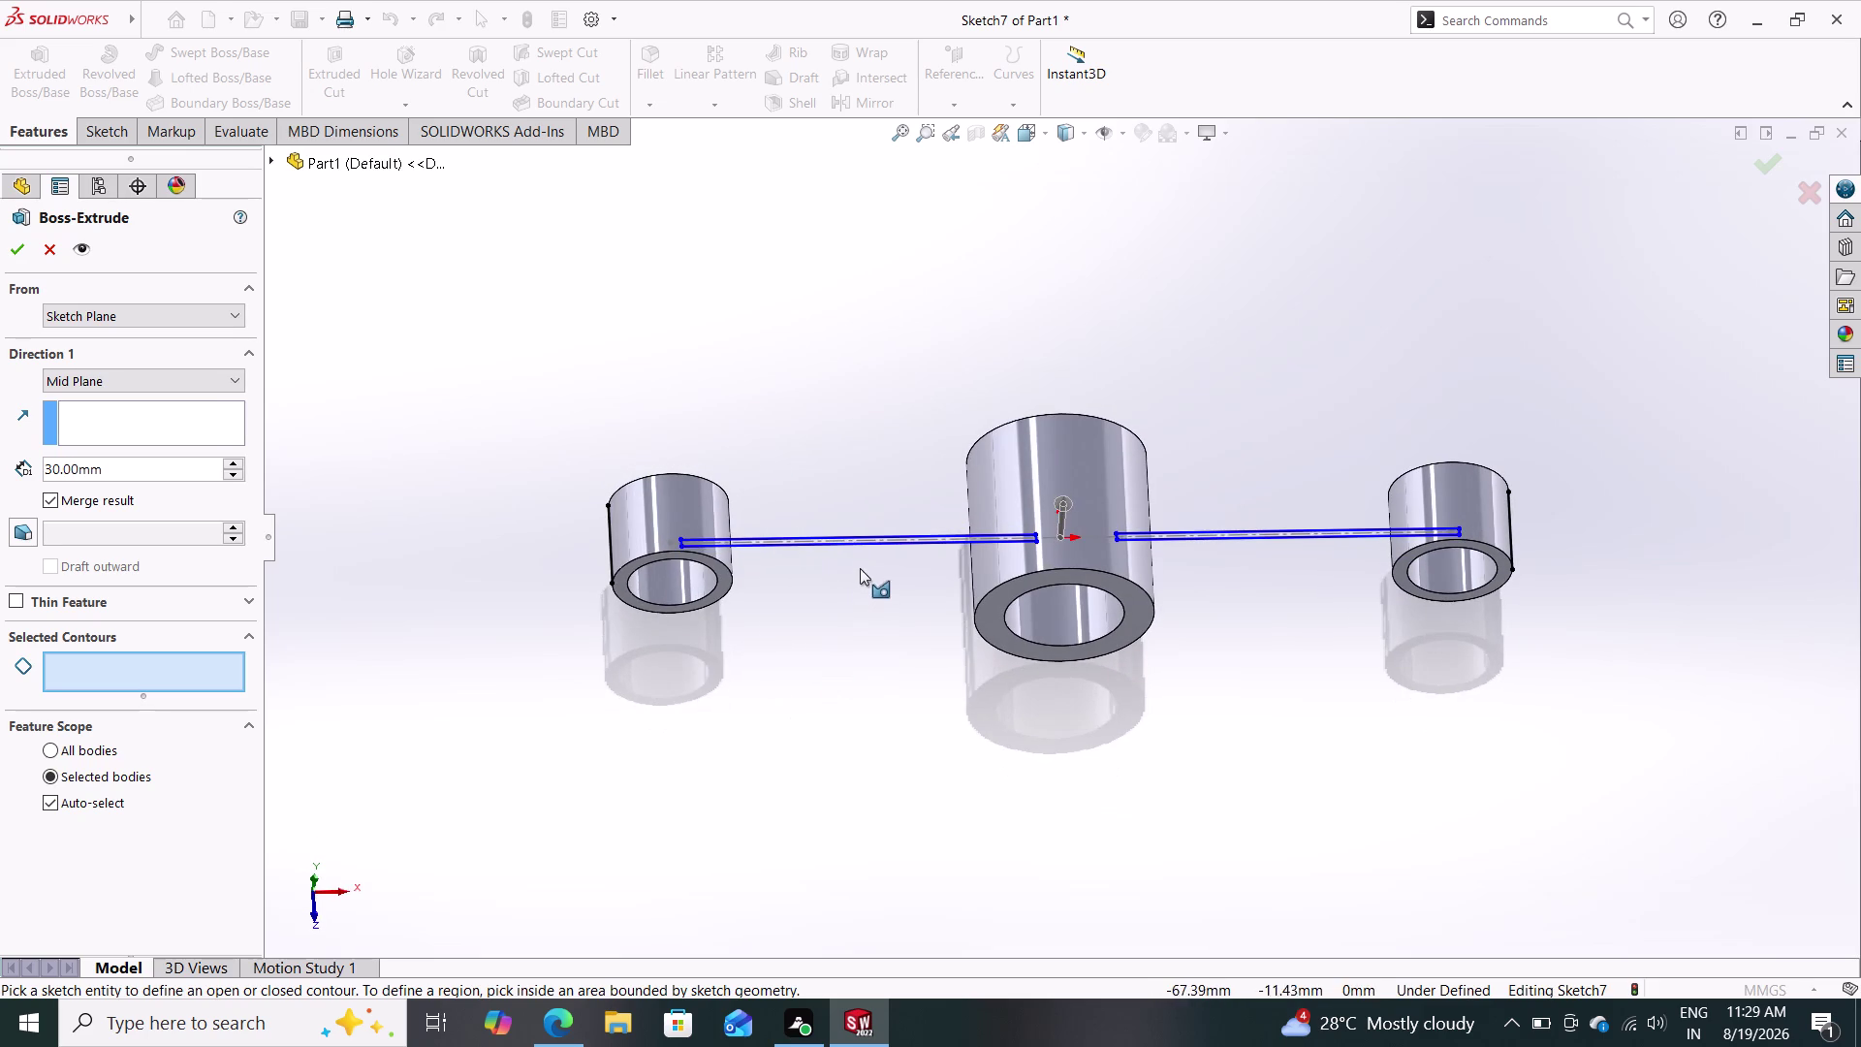
middle_drag(864, 450, 823, 625)
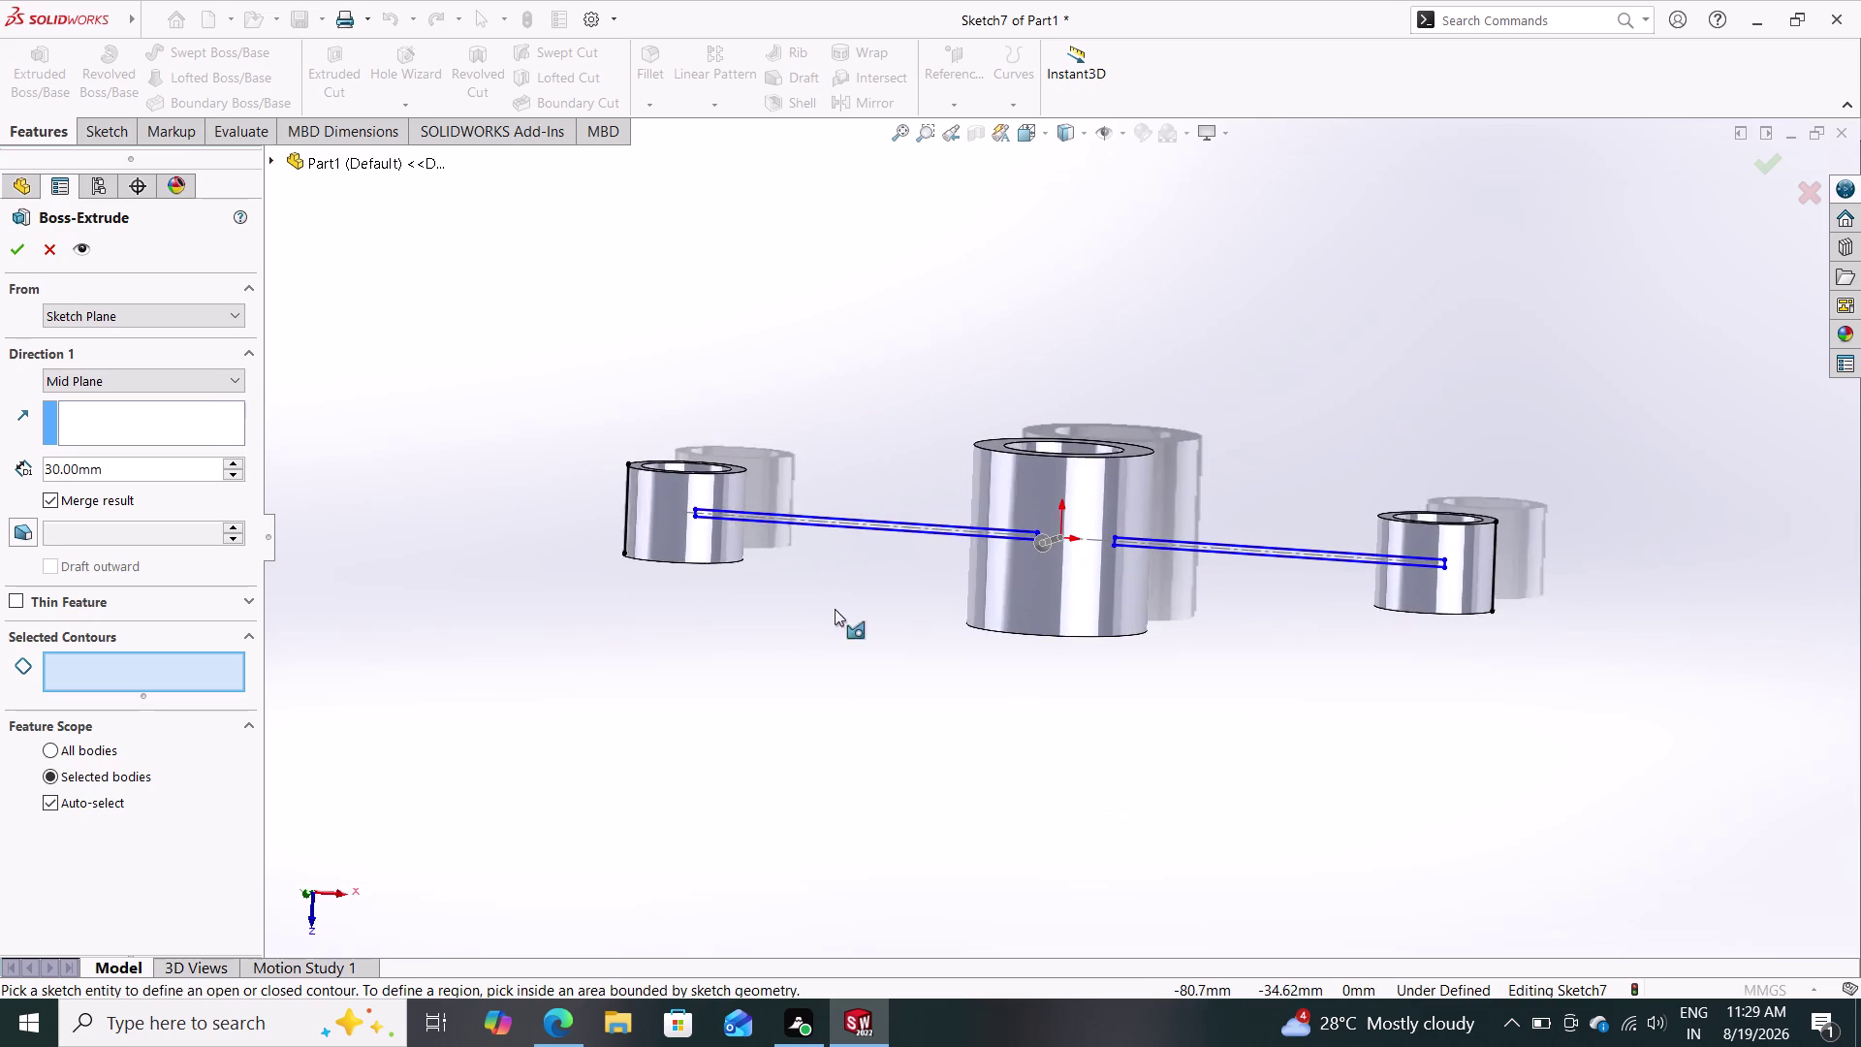
Add the left and right bar regions as selected contours for the extrusion.
click(889, 525)
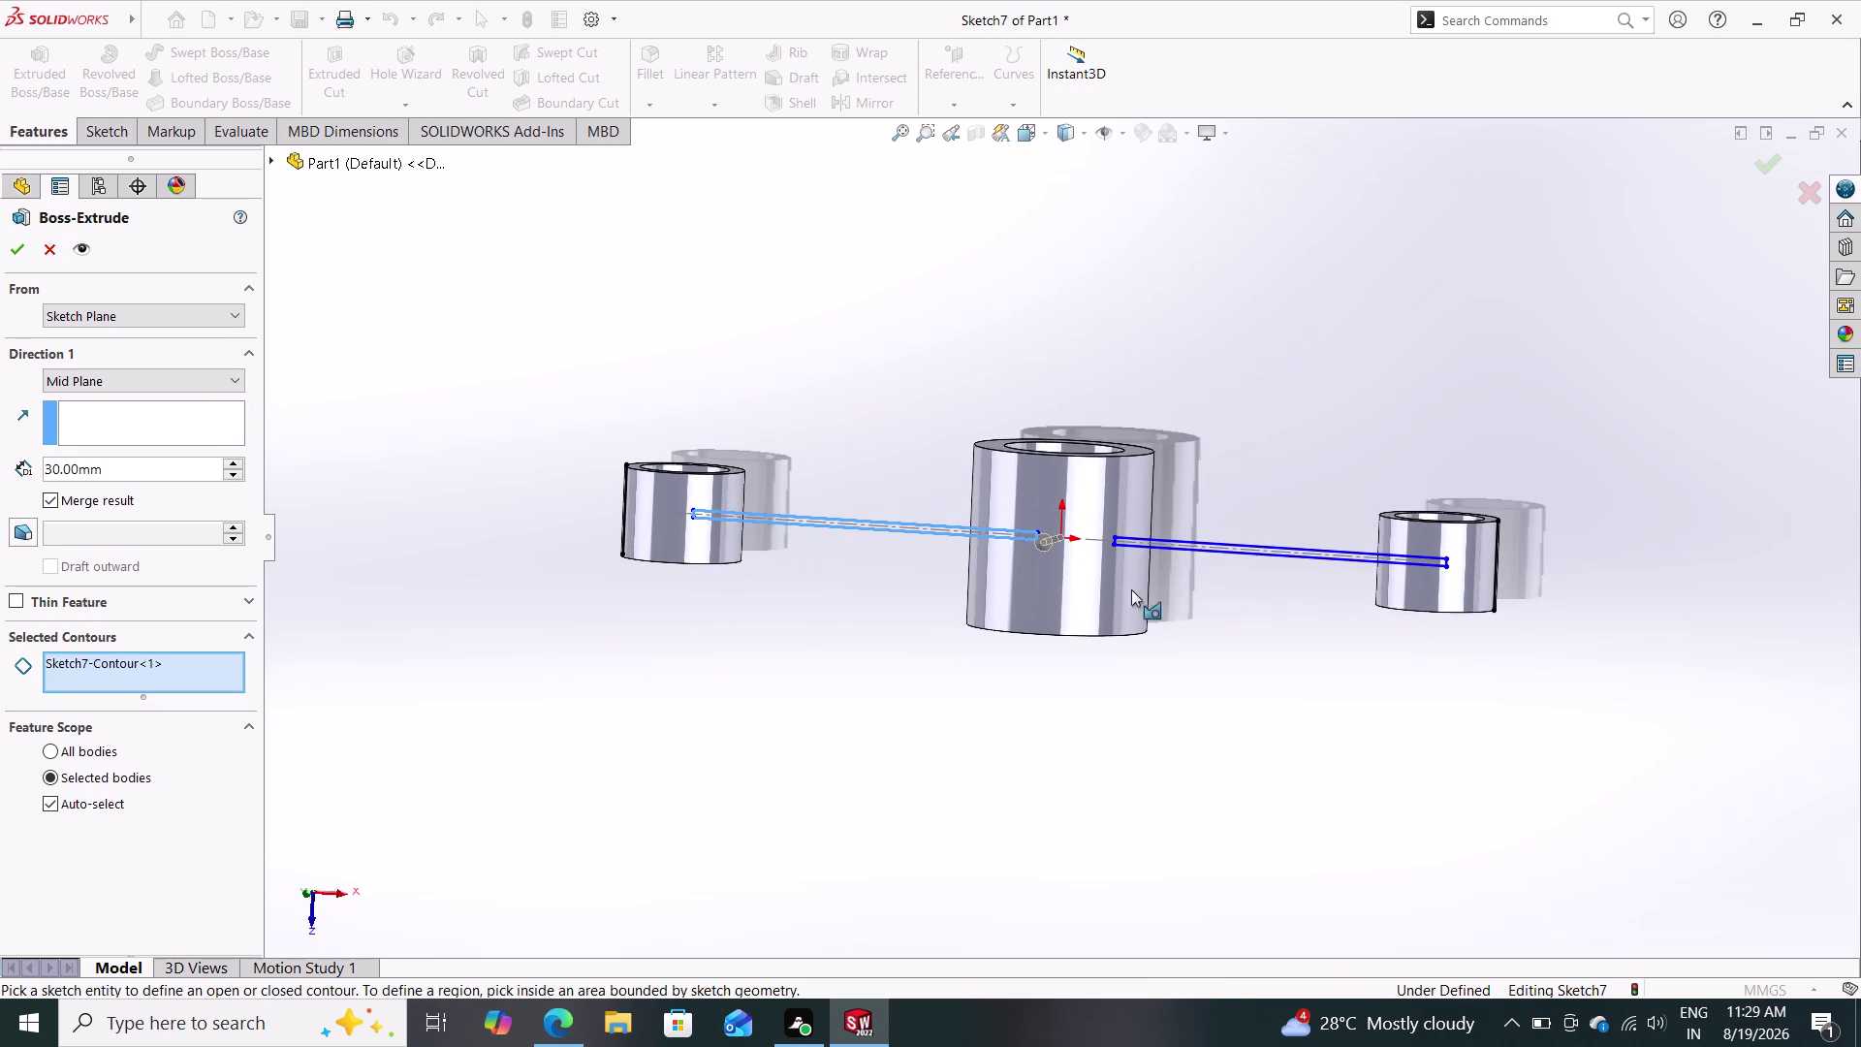
click(1304, 554)
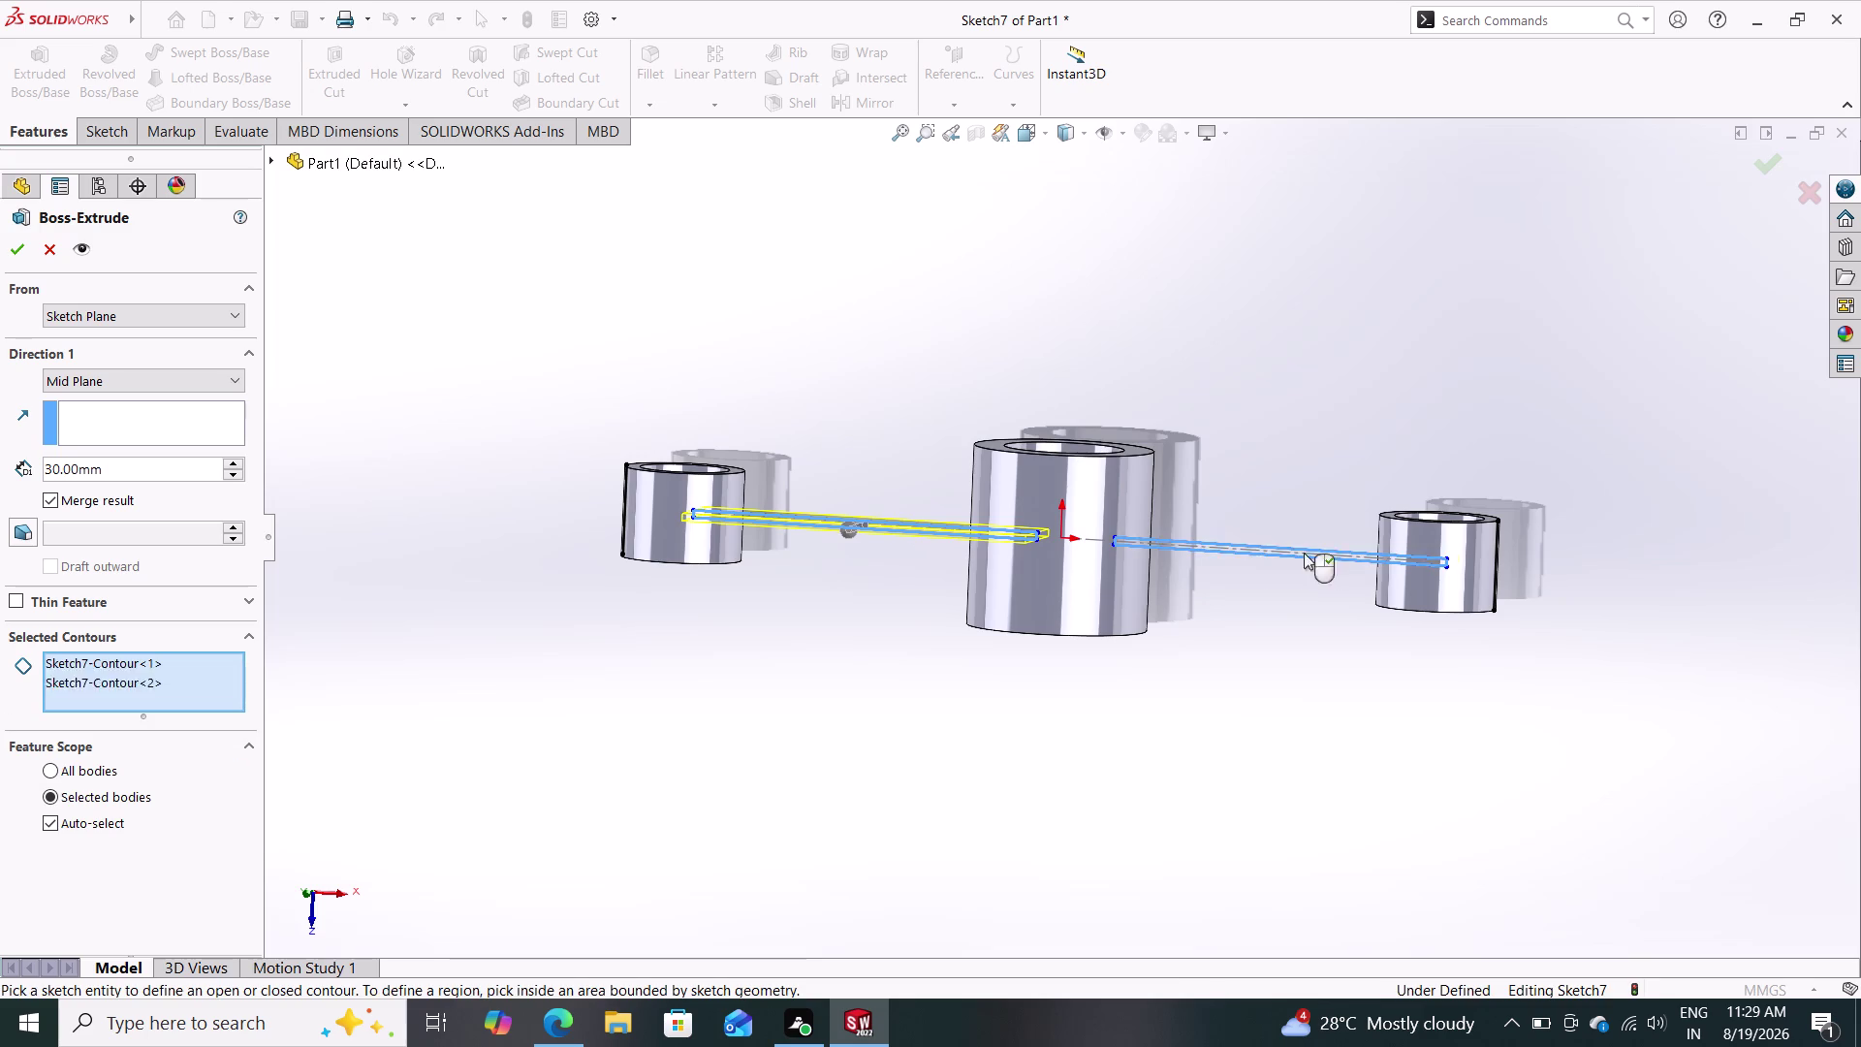
middle_drag(955, 722, 977, 364)
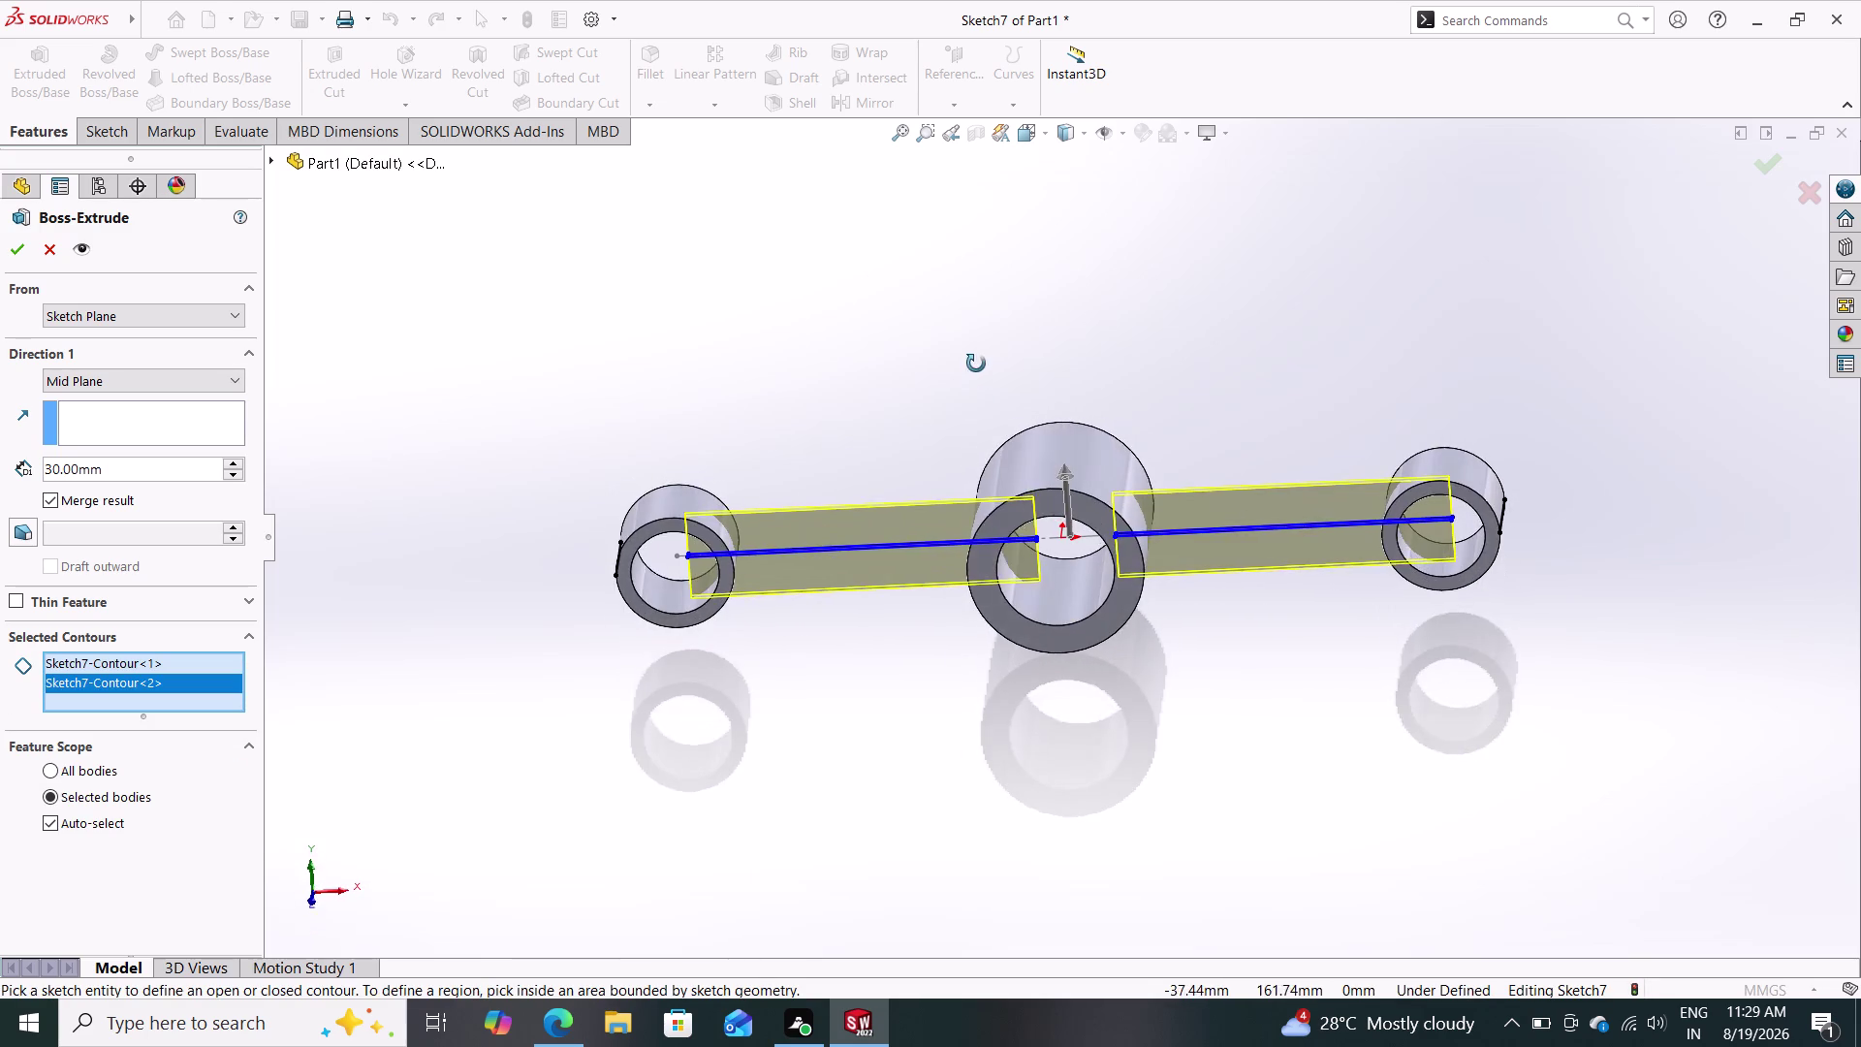
middle_drag(976, 364, 986, 315)
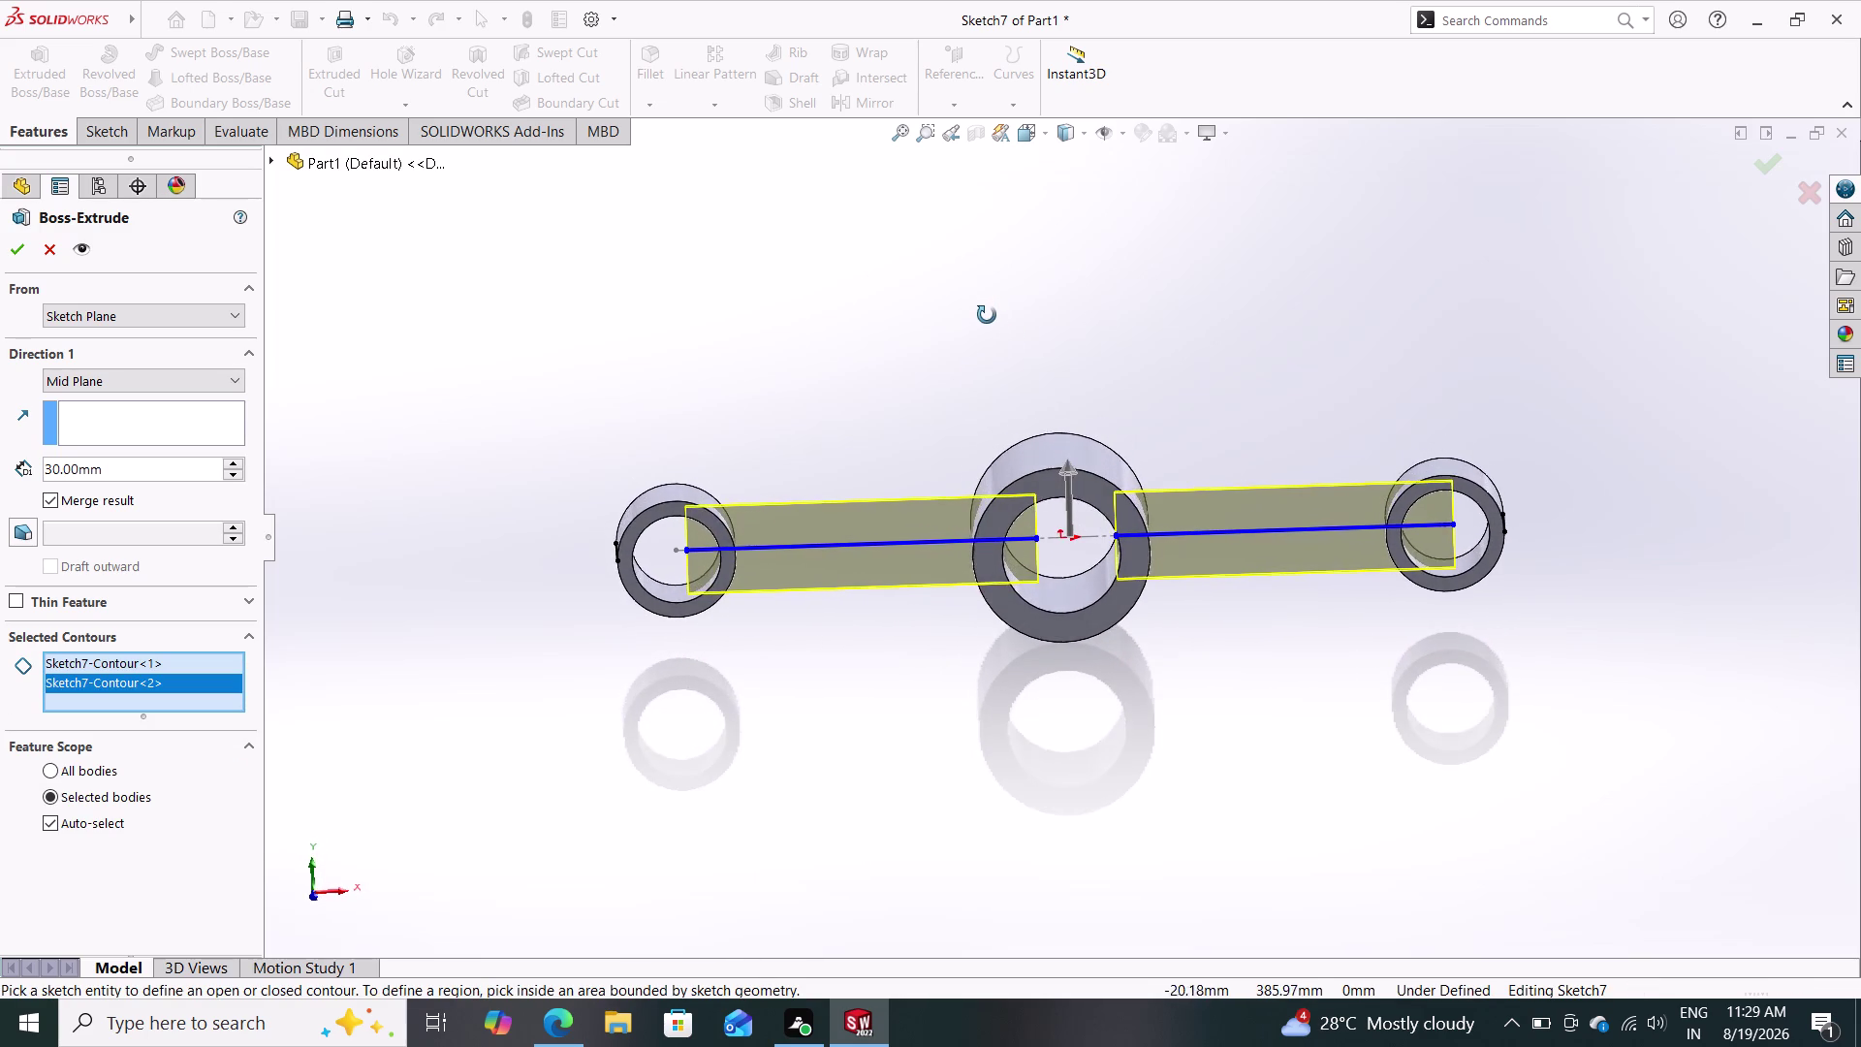
middle_drag(985, 315, 991, 299)
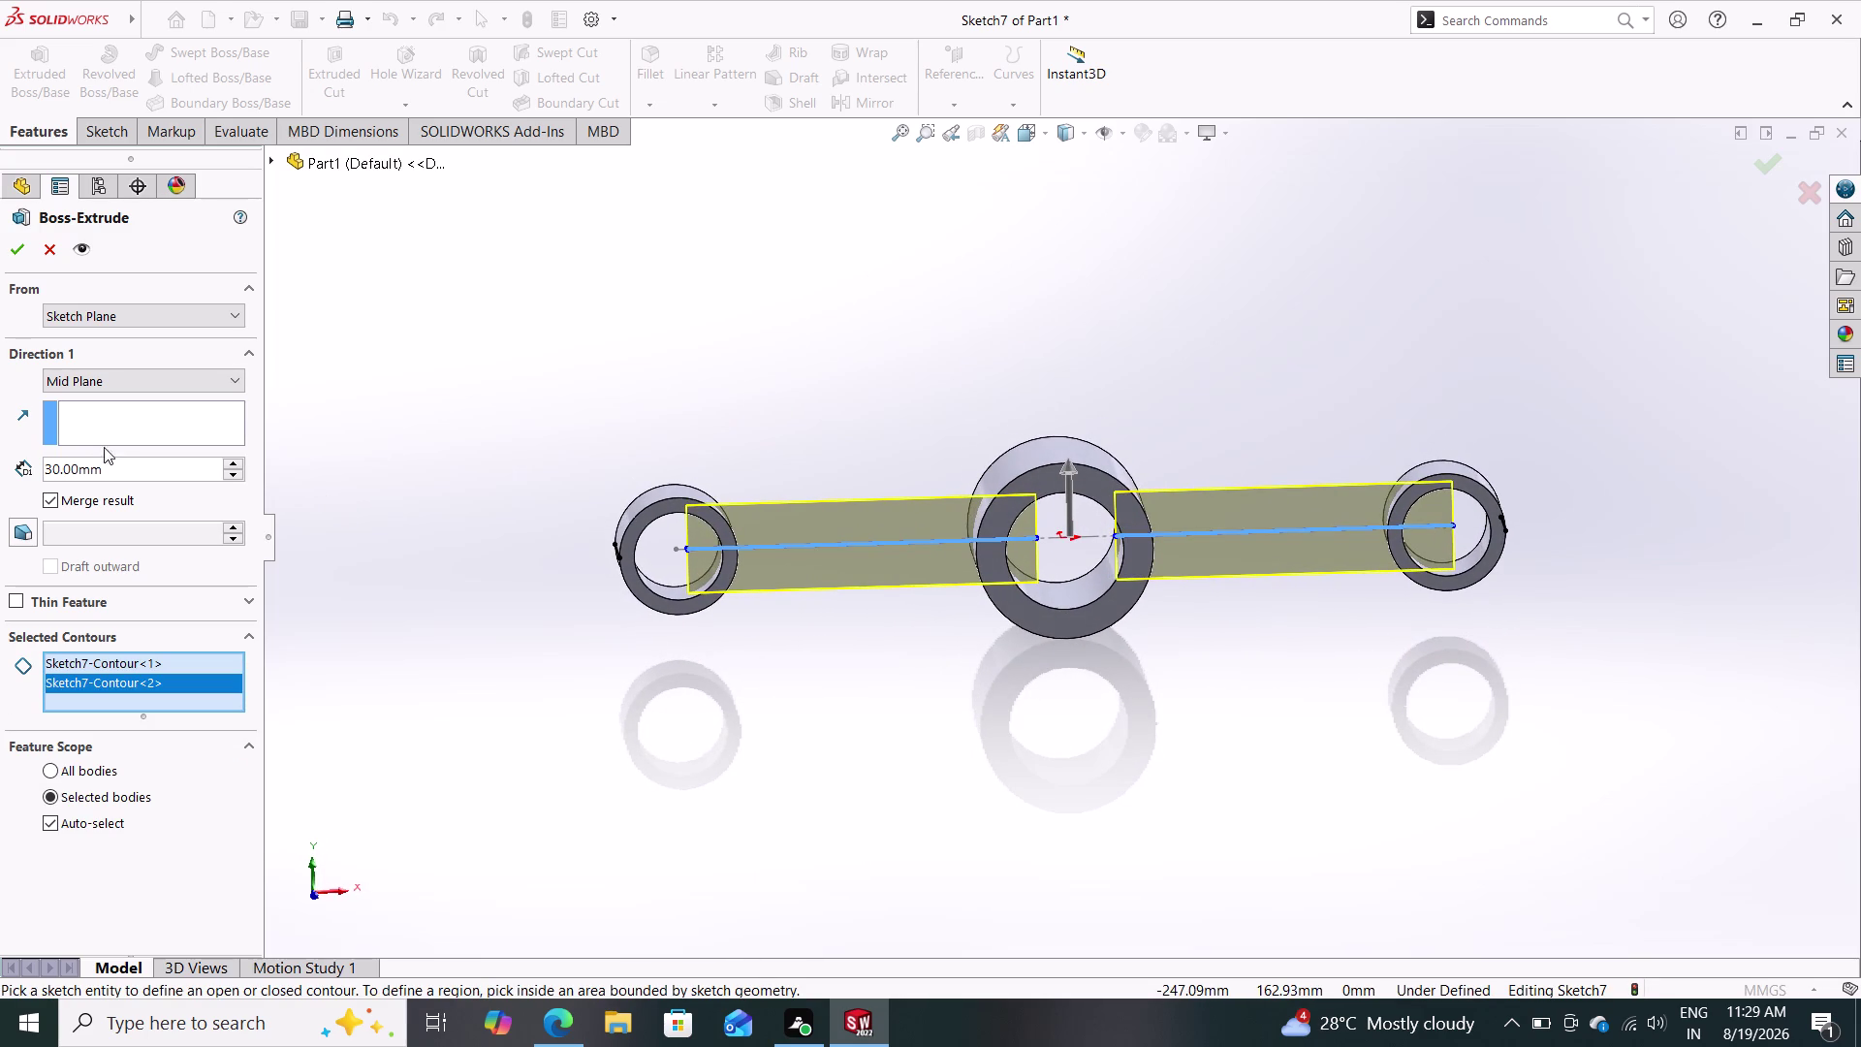
drag(135, 469, 0, 469)
Try bar extrusion depths of 40 and 45 mm, then accept 50 mm.
text(4)
text(0)
key(Return)
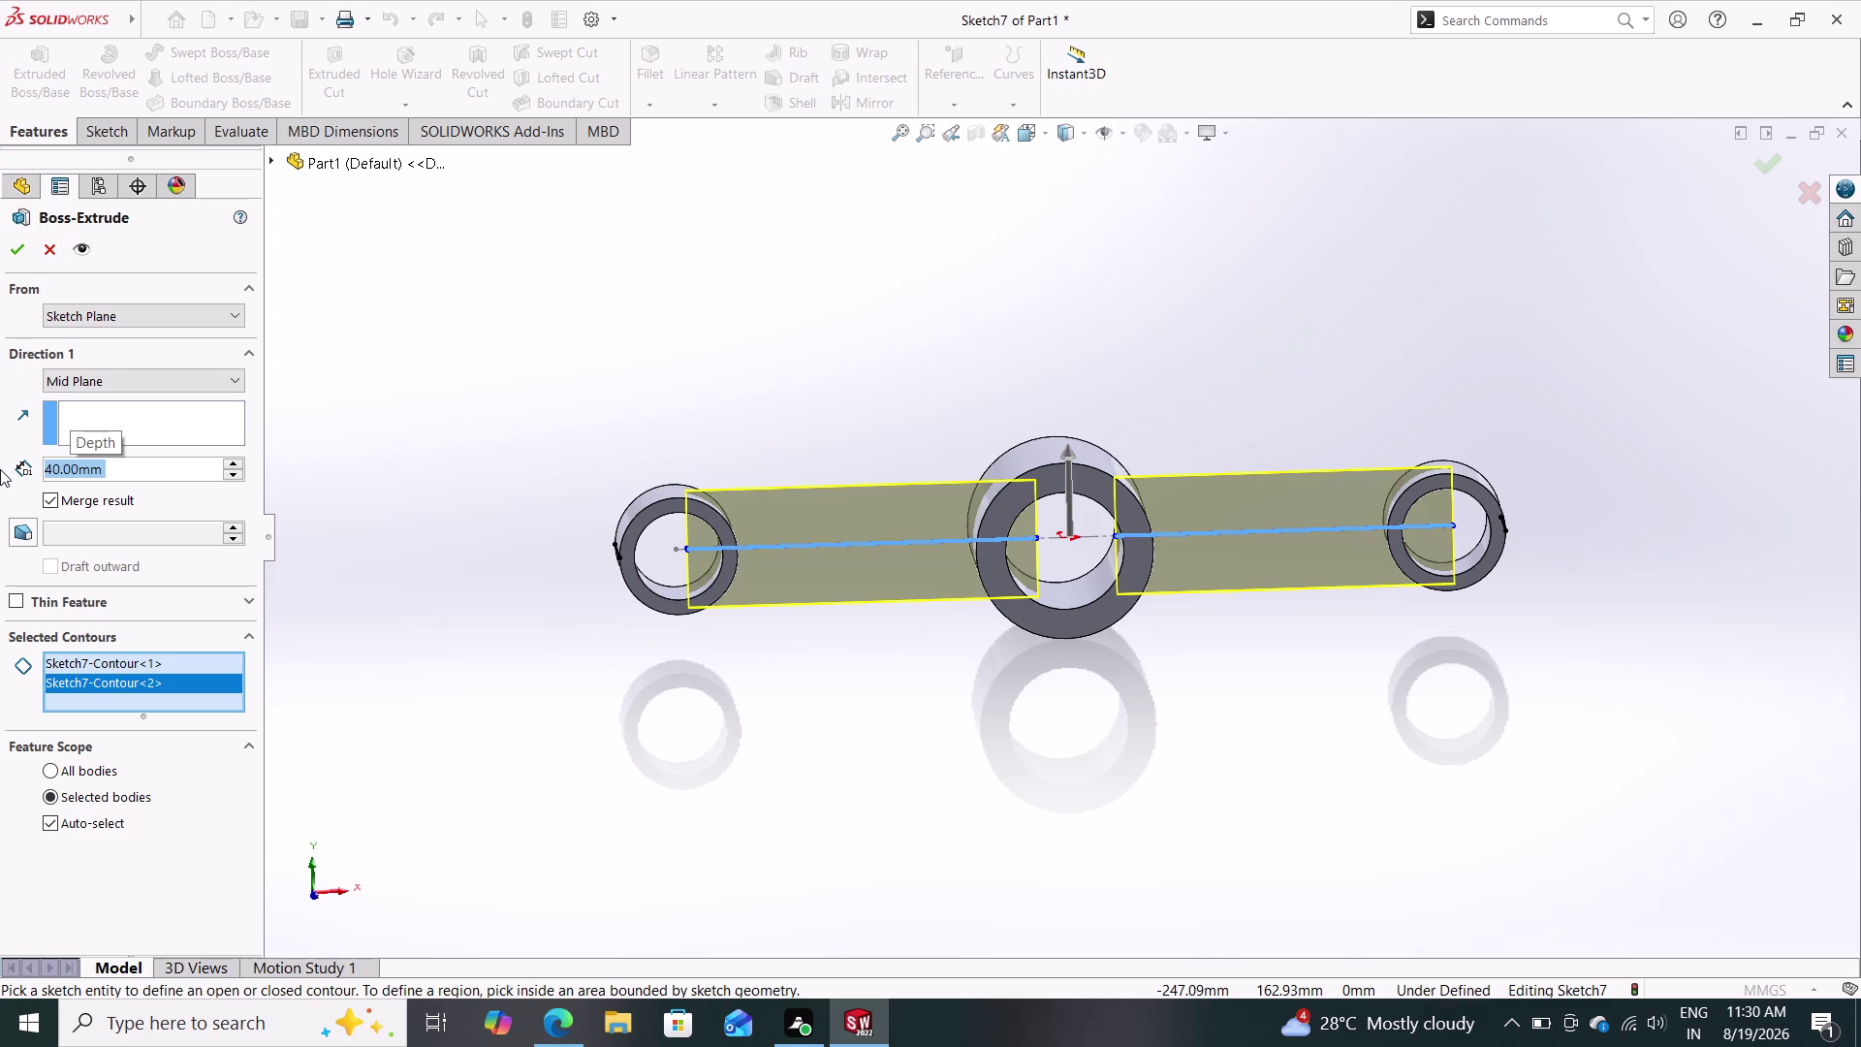
text(45)
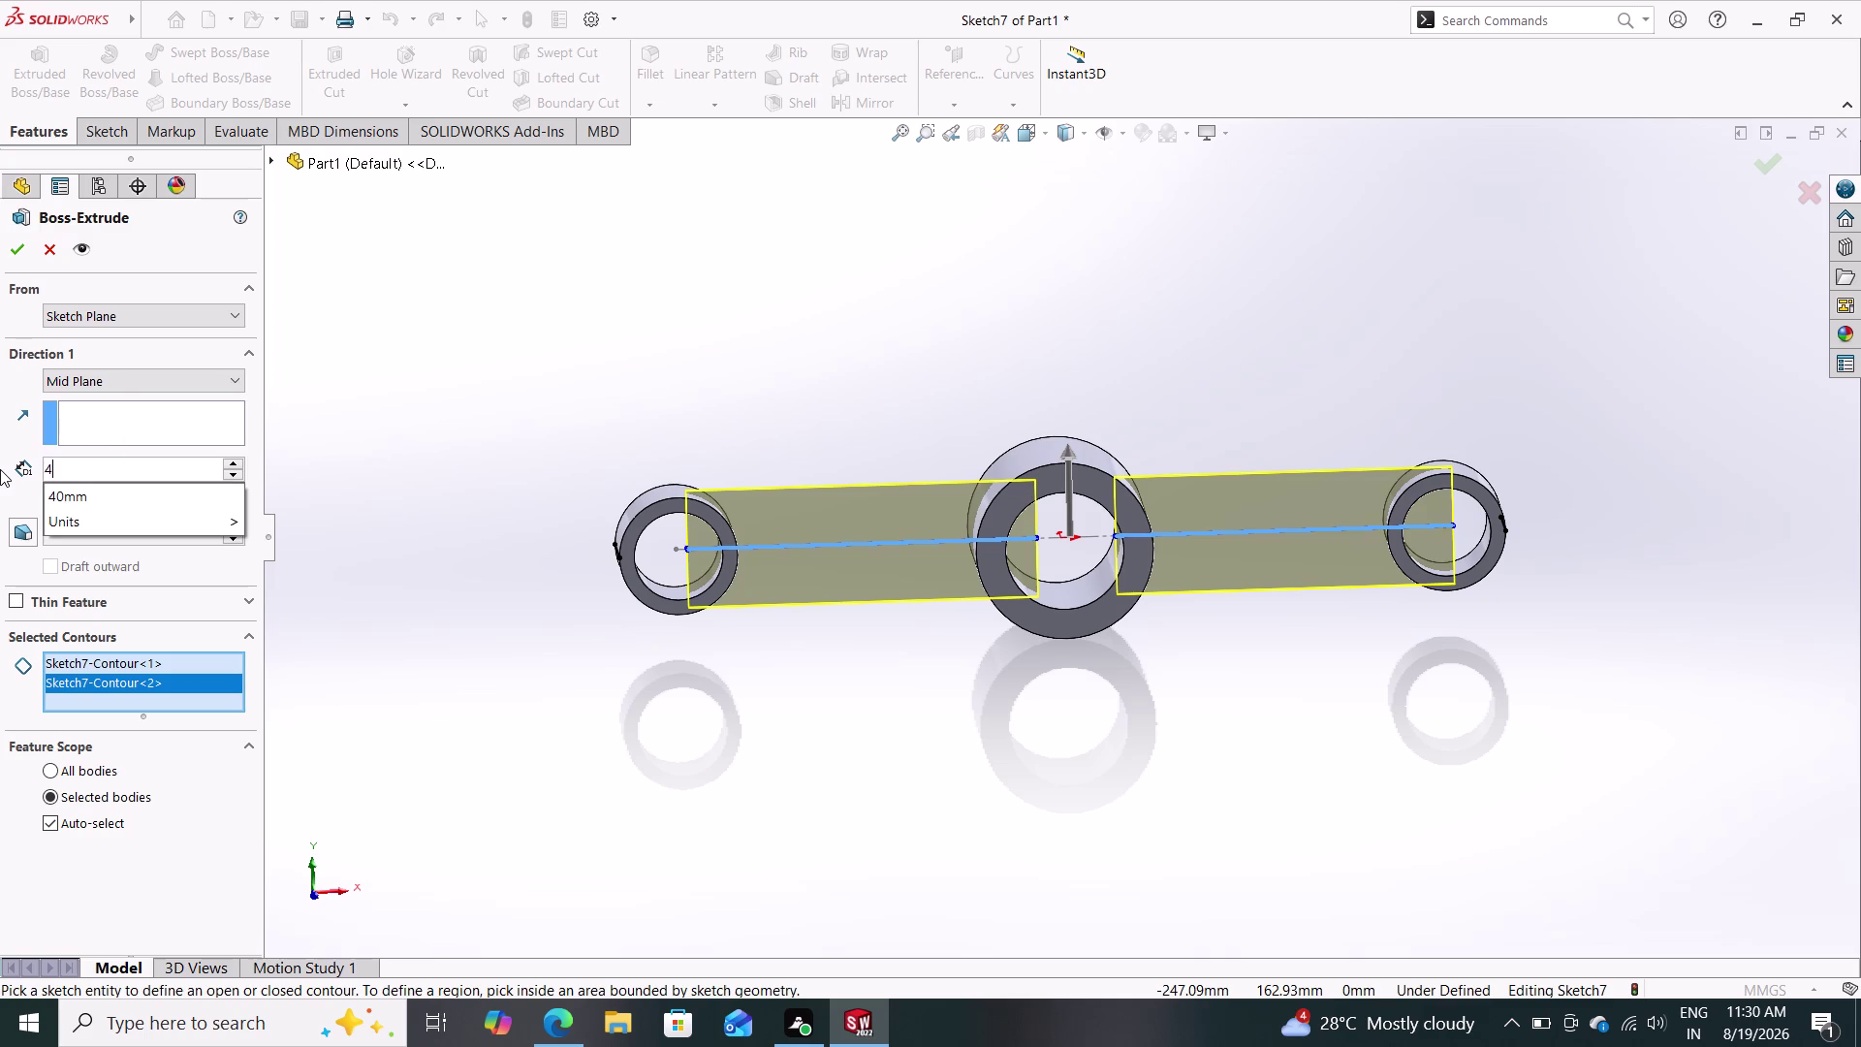
key(Return)
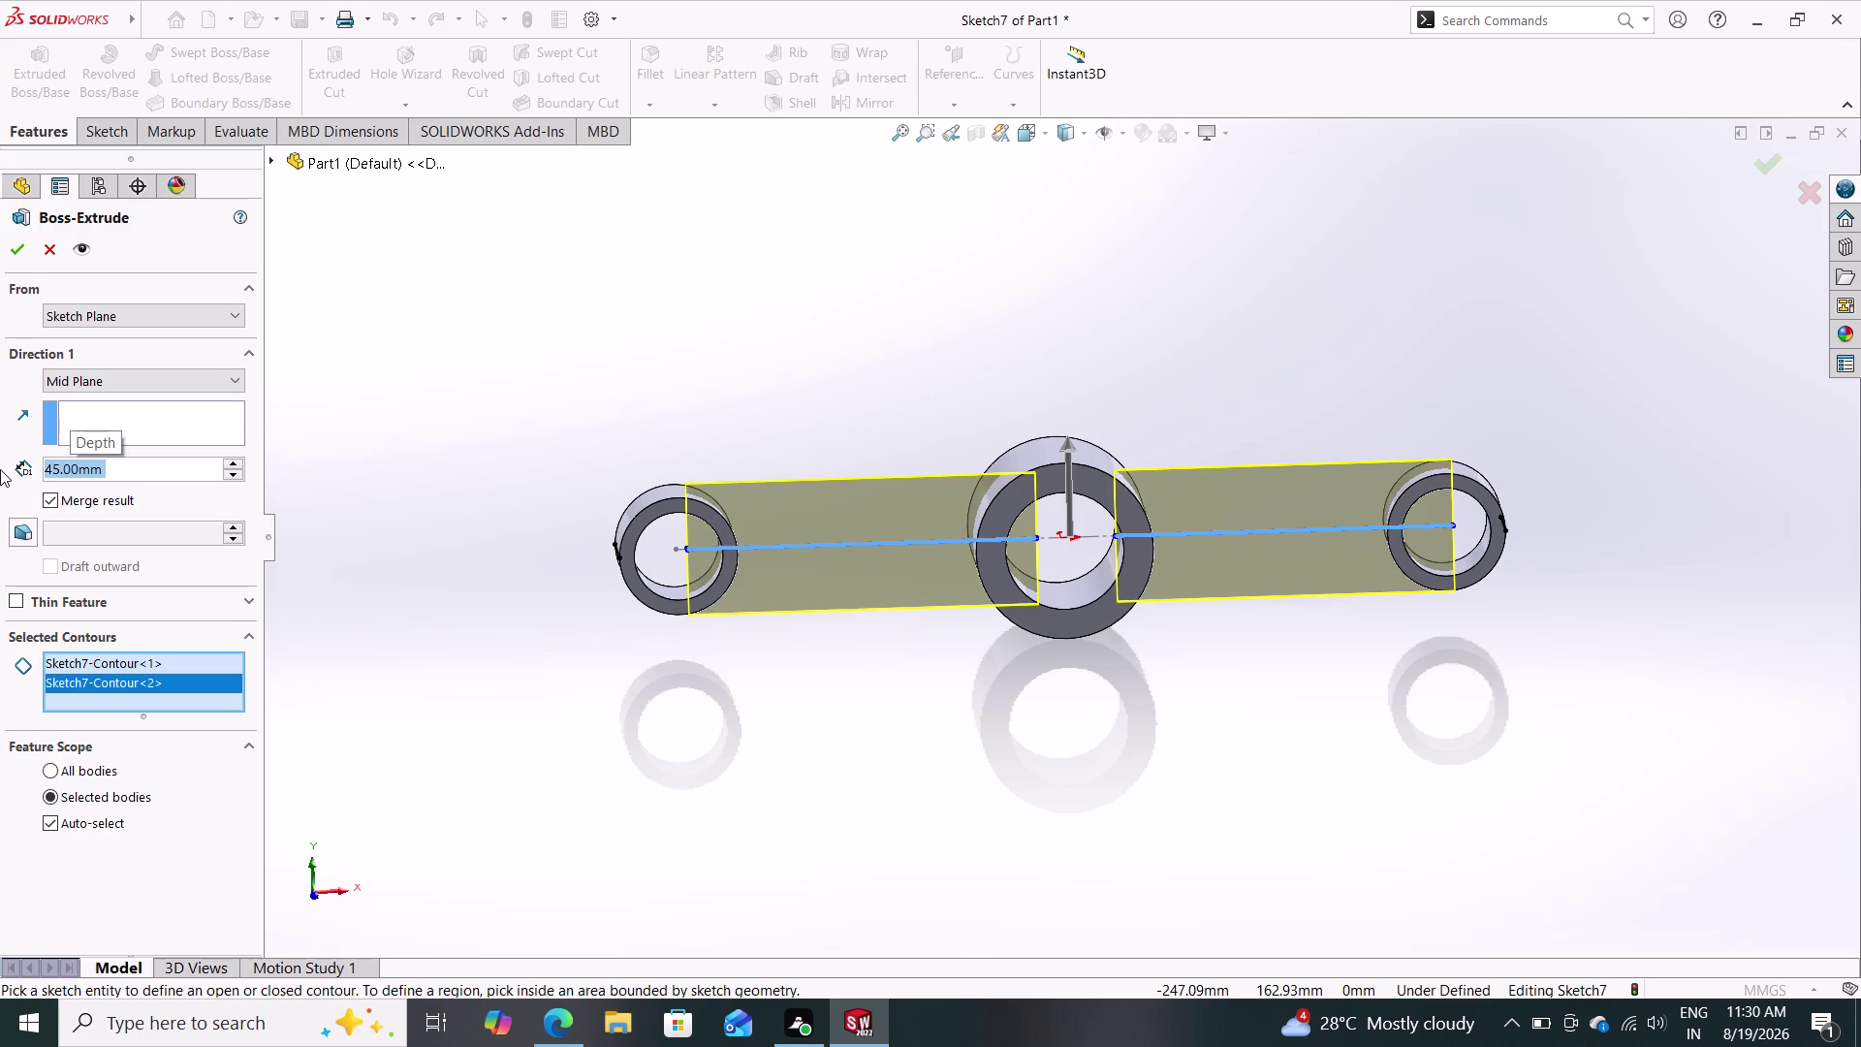
text(50)
key(Return)
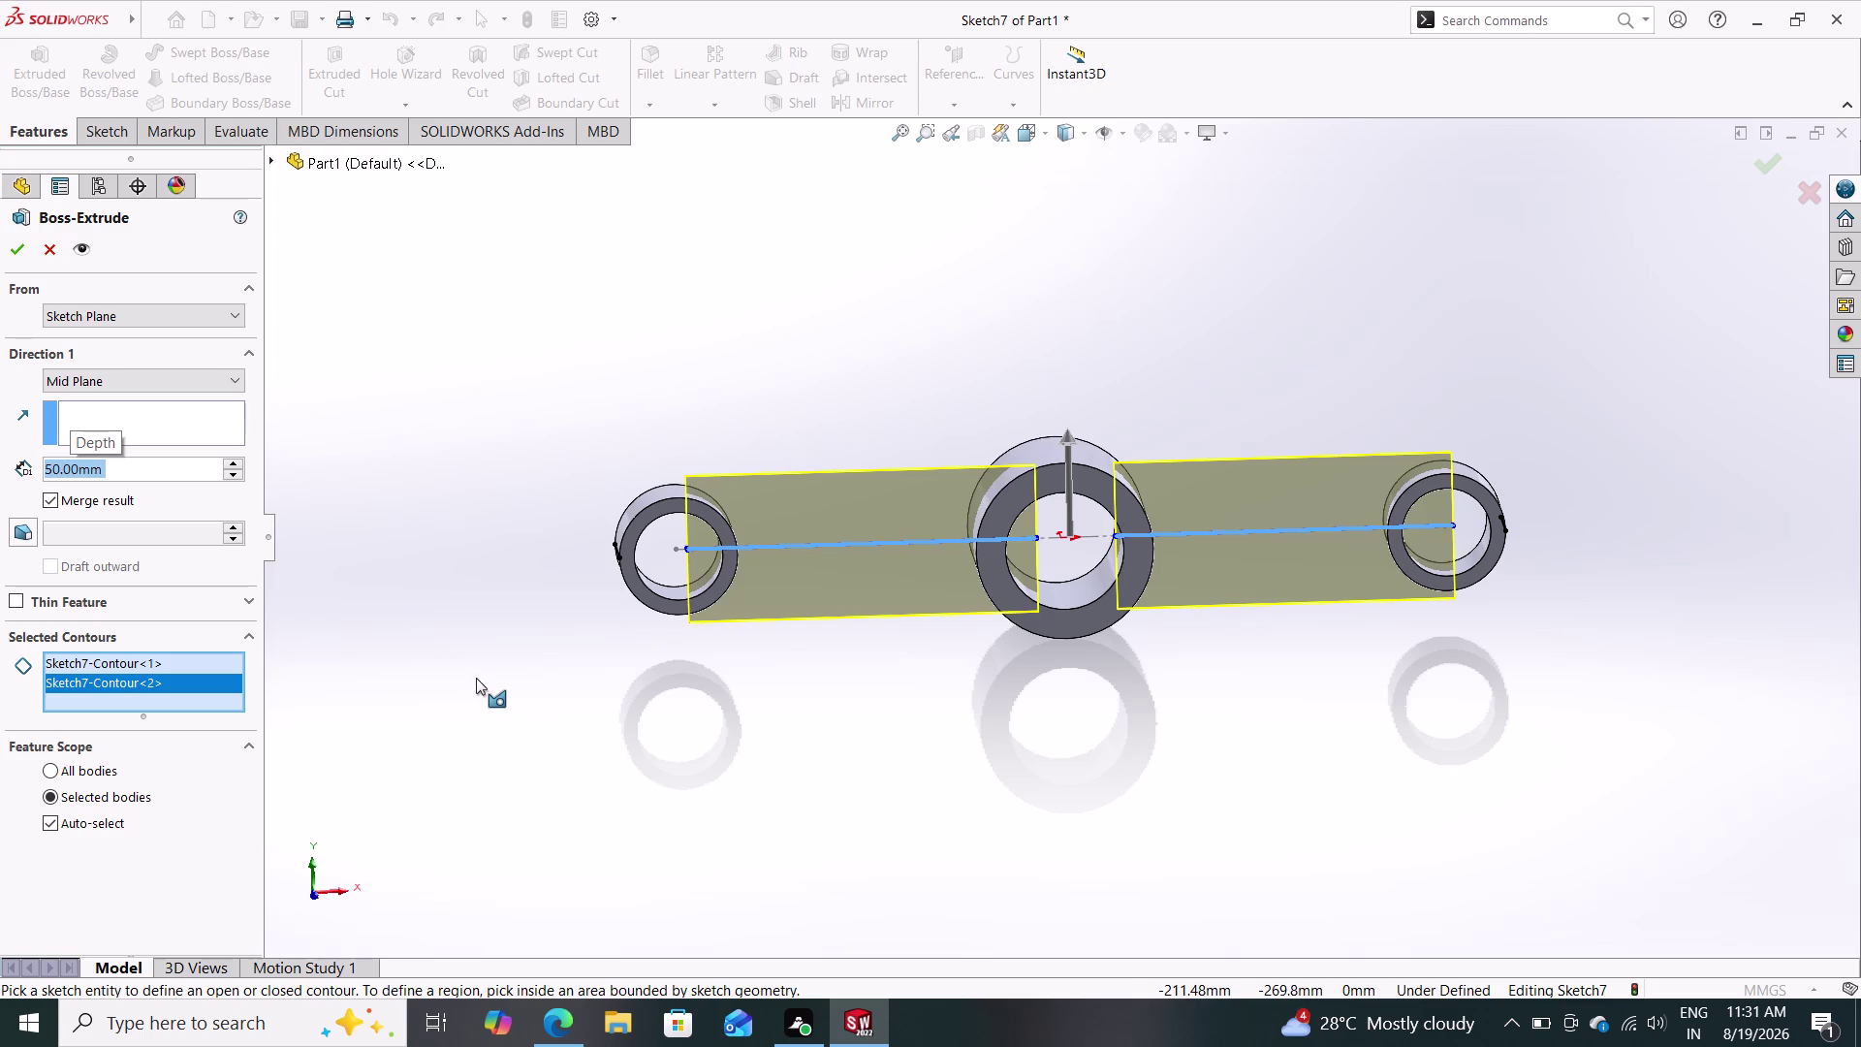
click(14, 251)
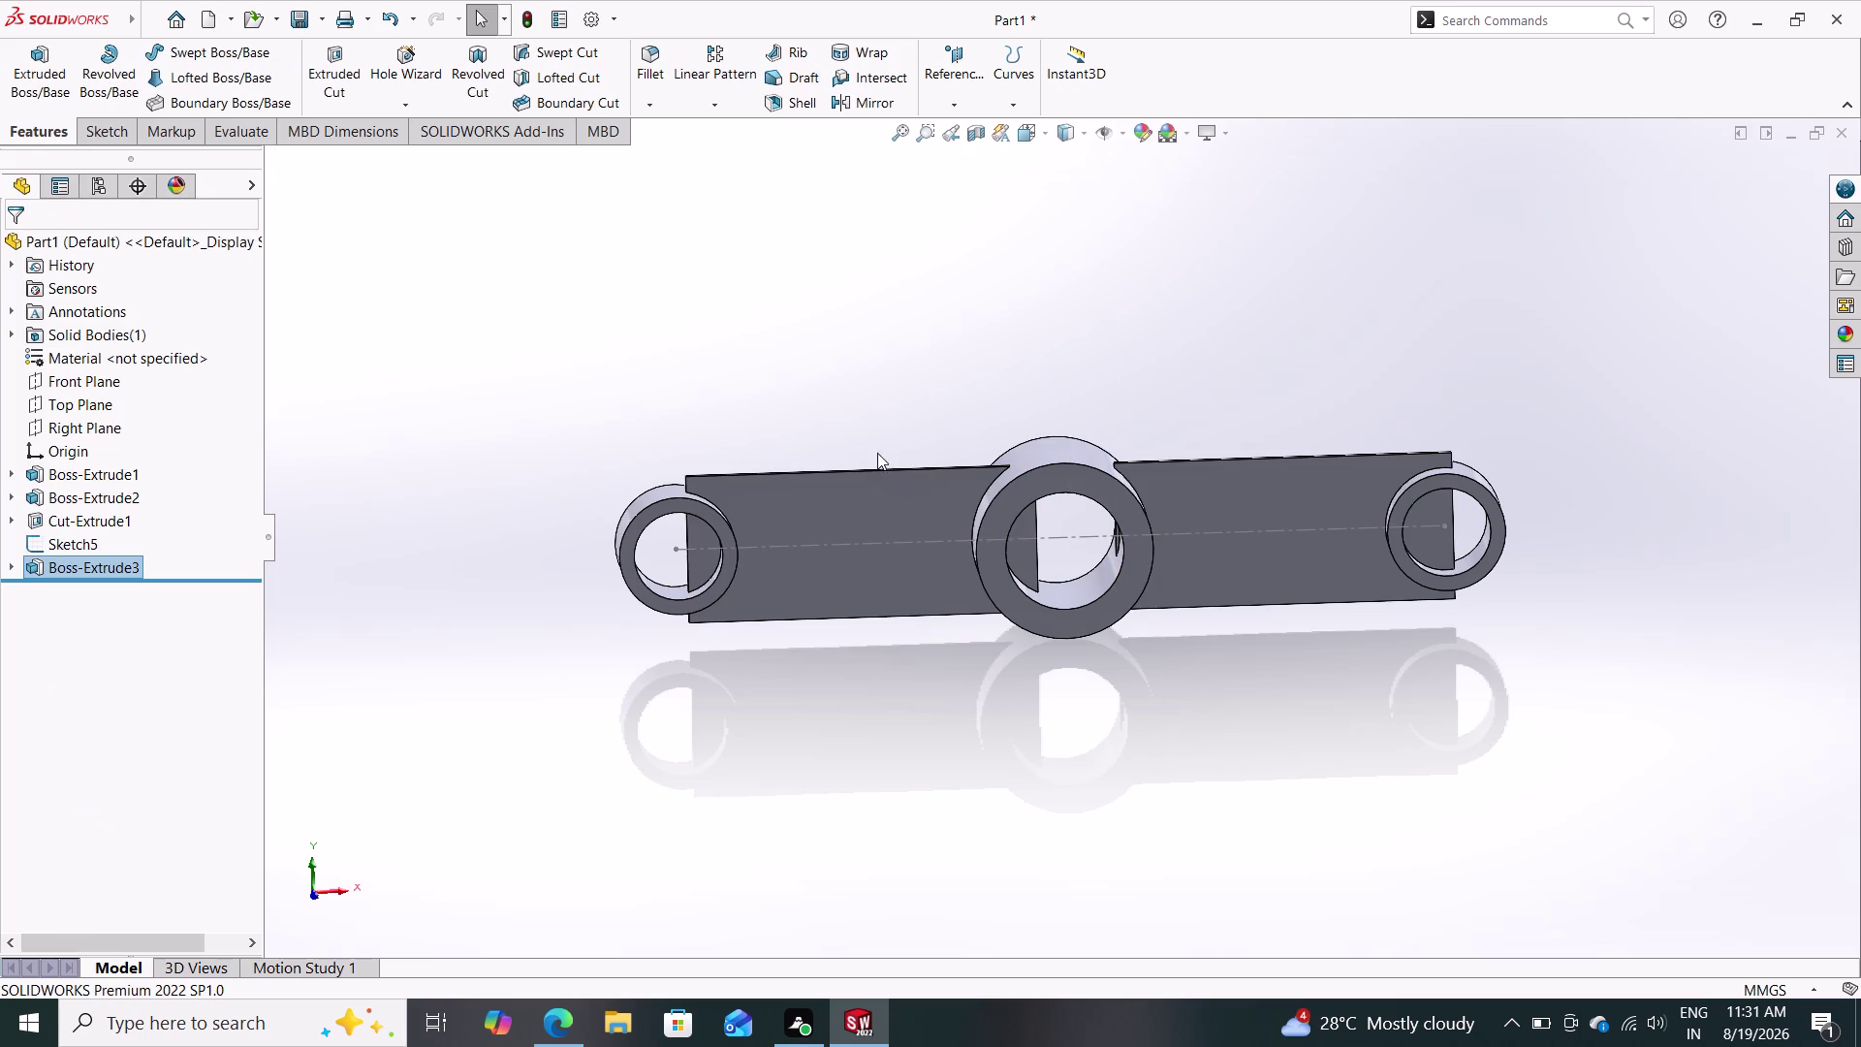
Orbit the merged part around to a straight front view.
middle_drag(897, 415, 888, 524)
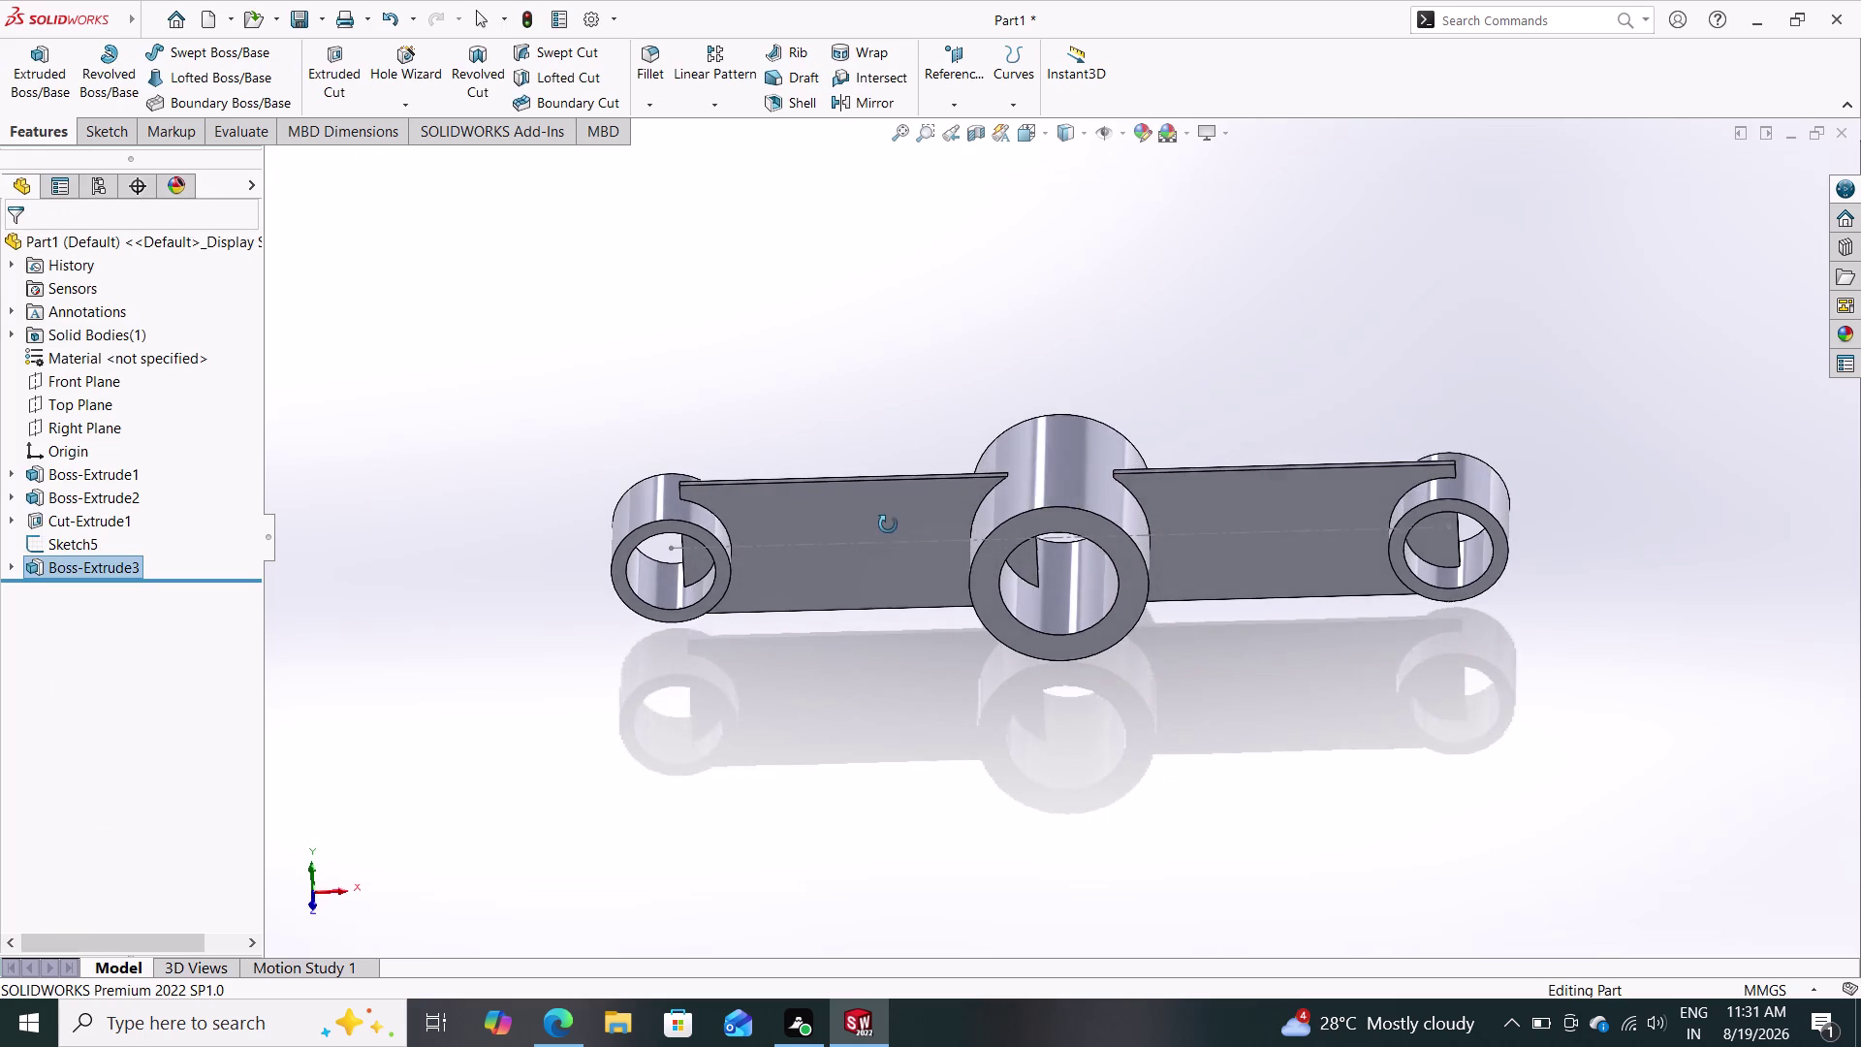
middle_drag(888, 524, 922, 486)
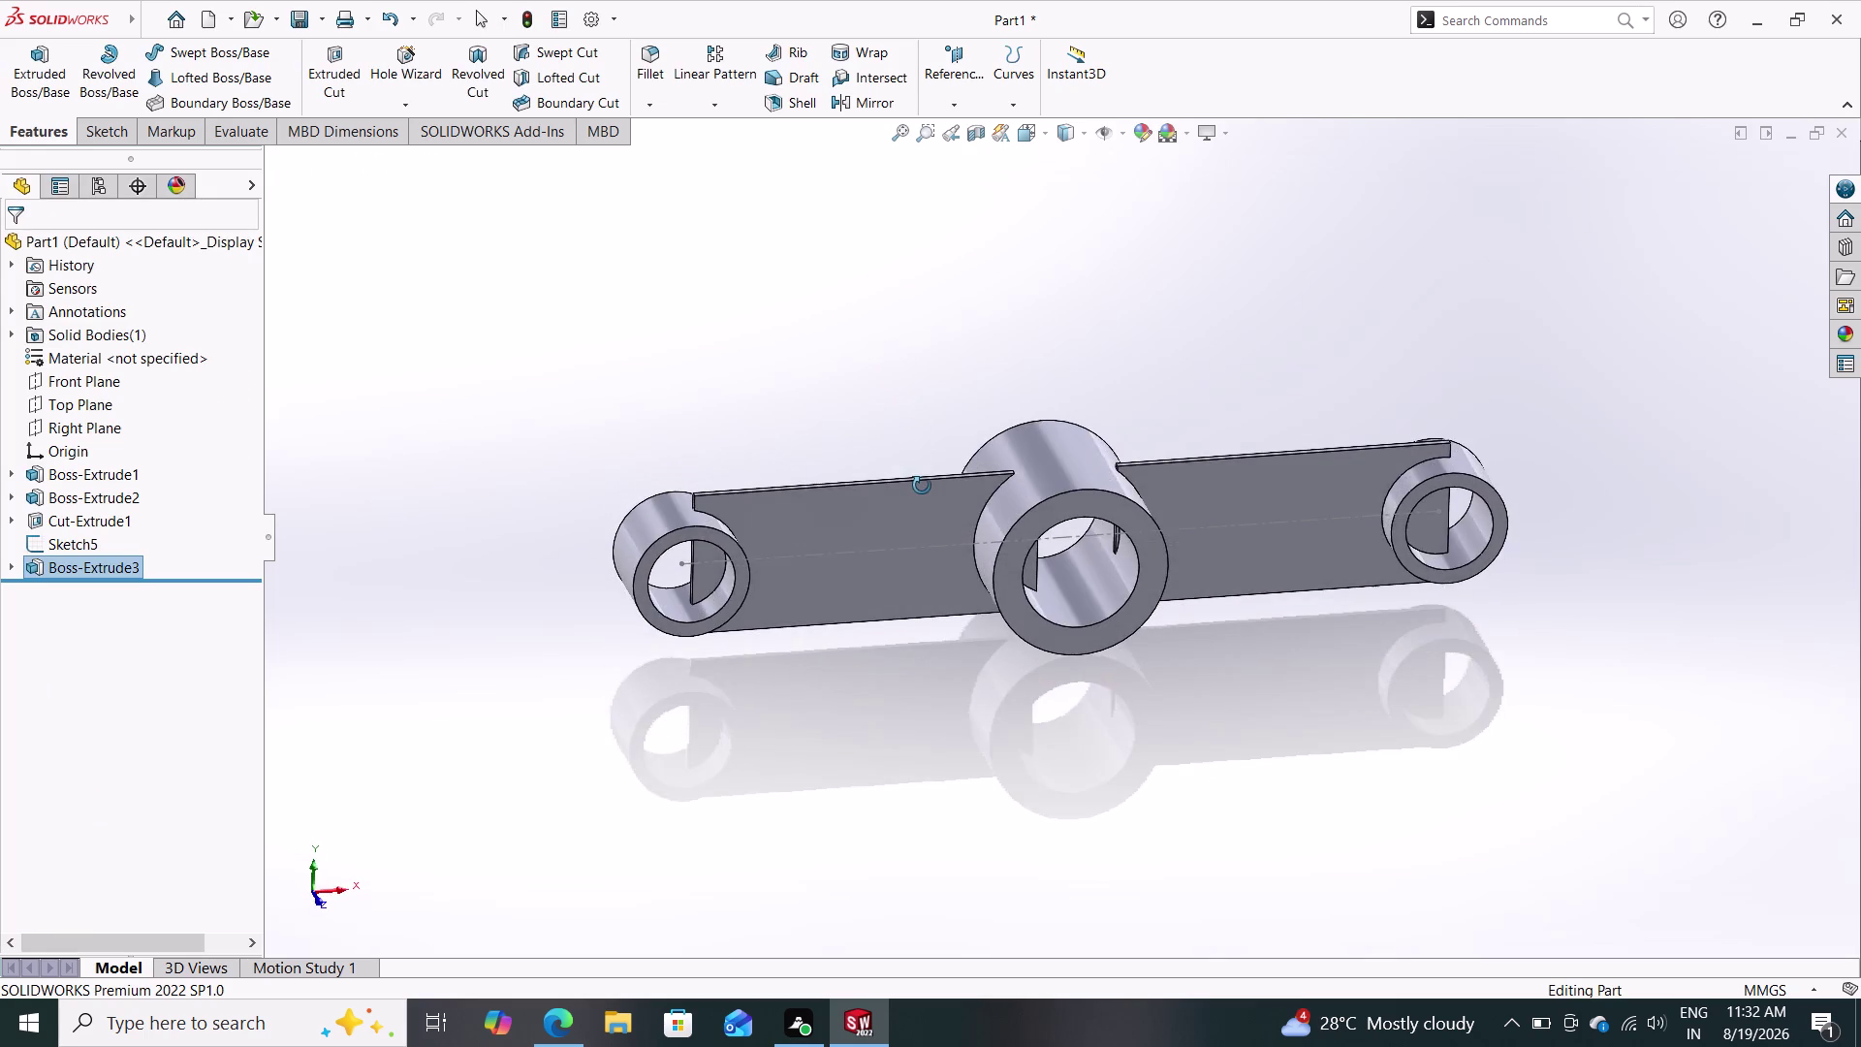
middle_drag(922, 486, 896, 354)
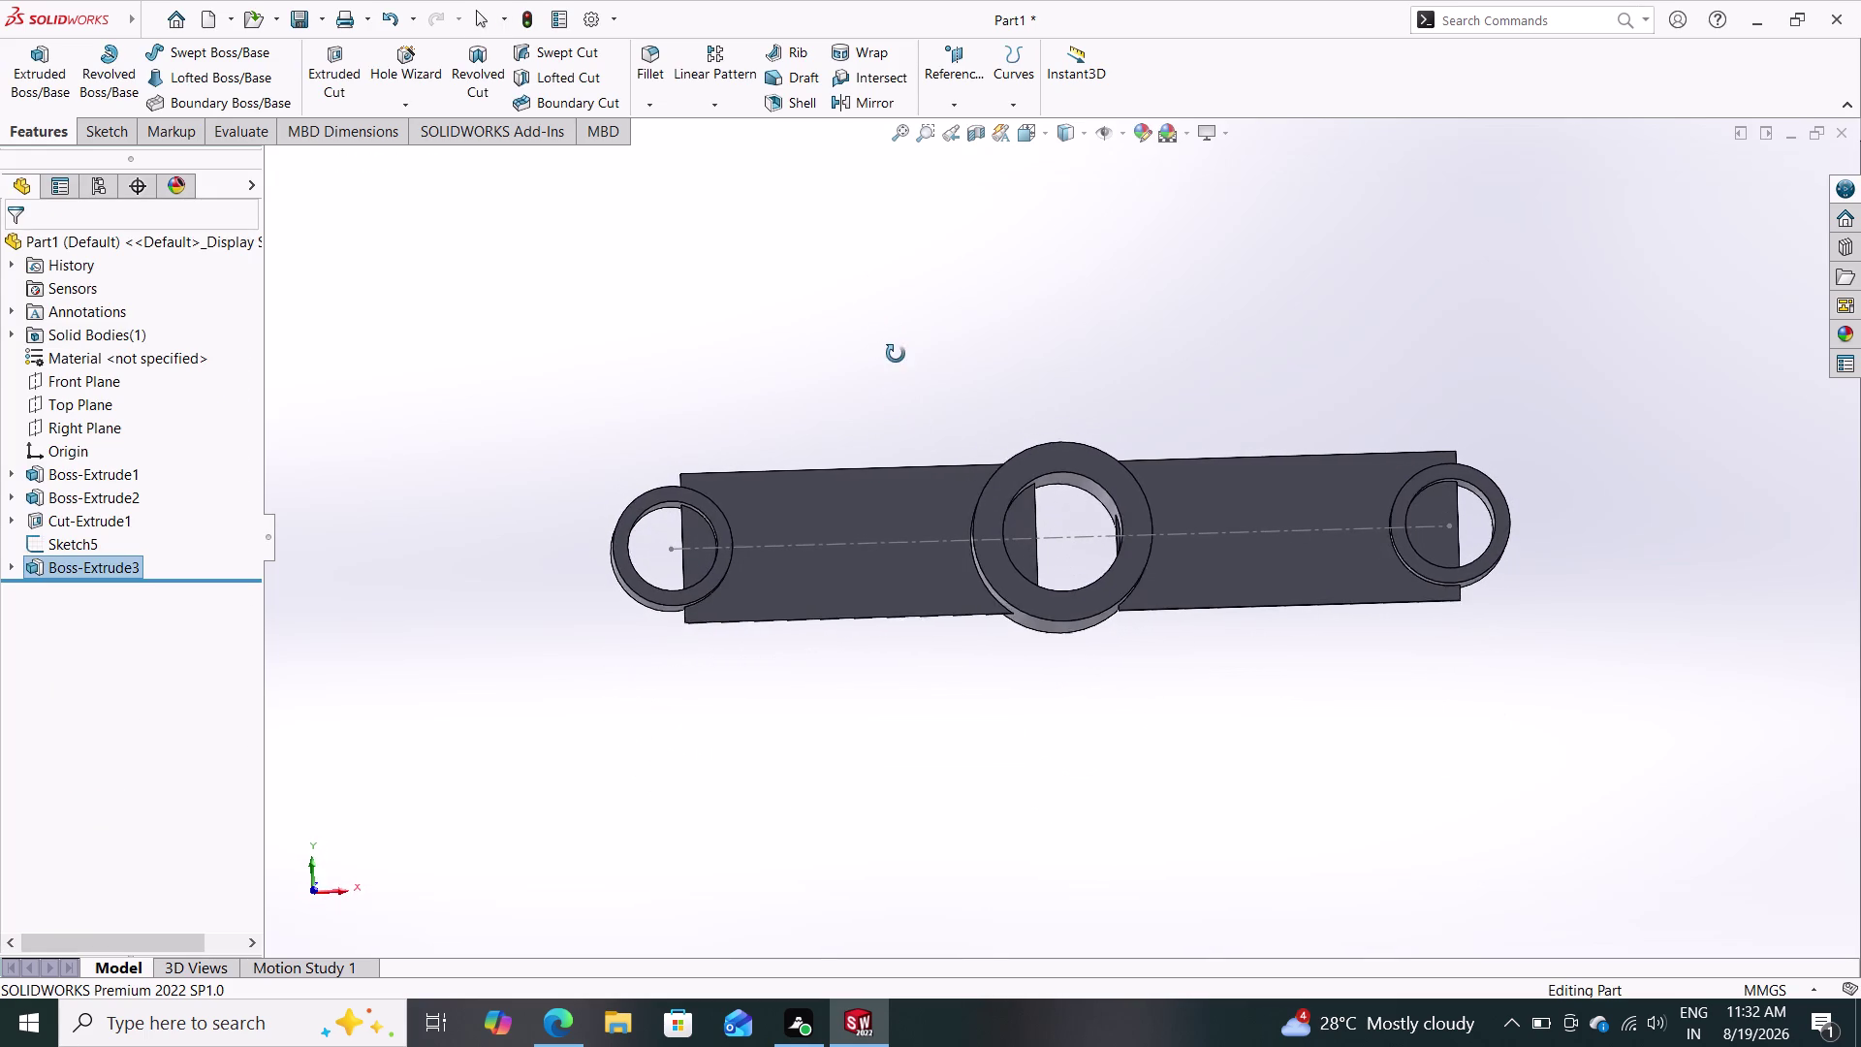
middle_drag(896, 354, 893, 315)
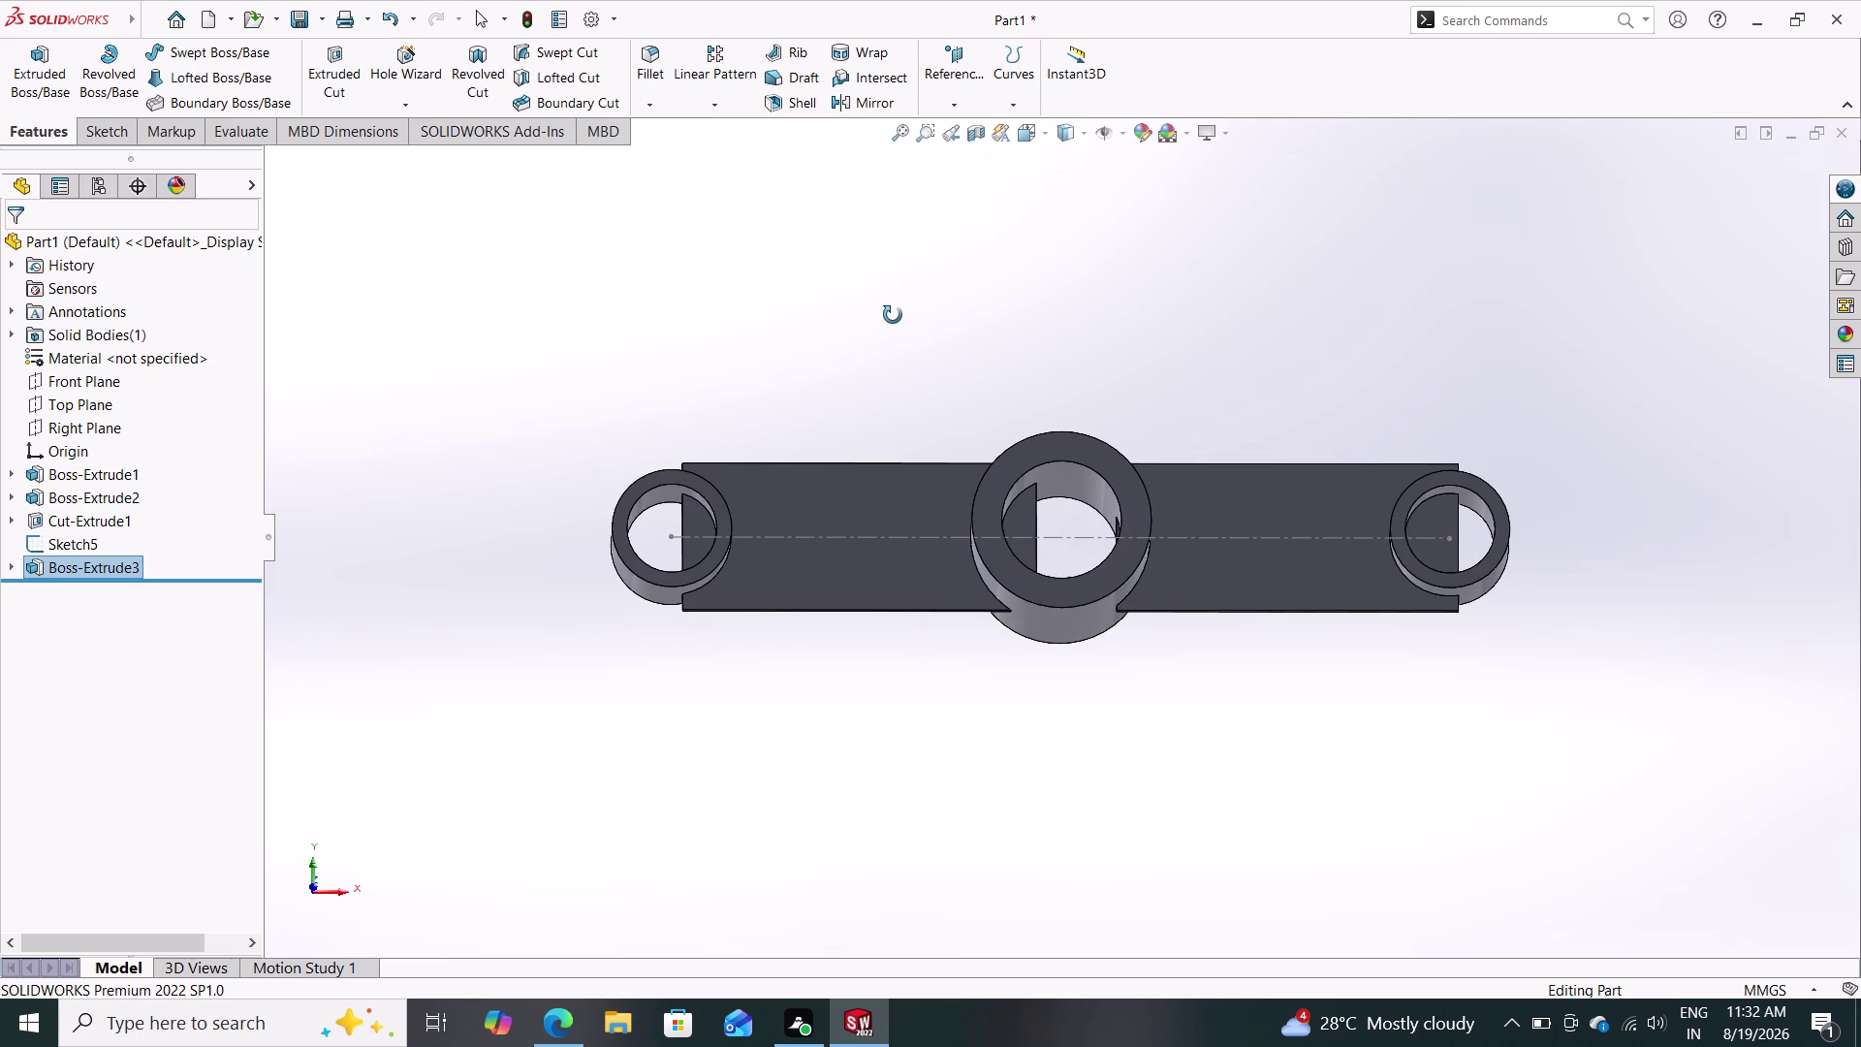
middle_drag(892, 315, 893, 317)
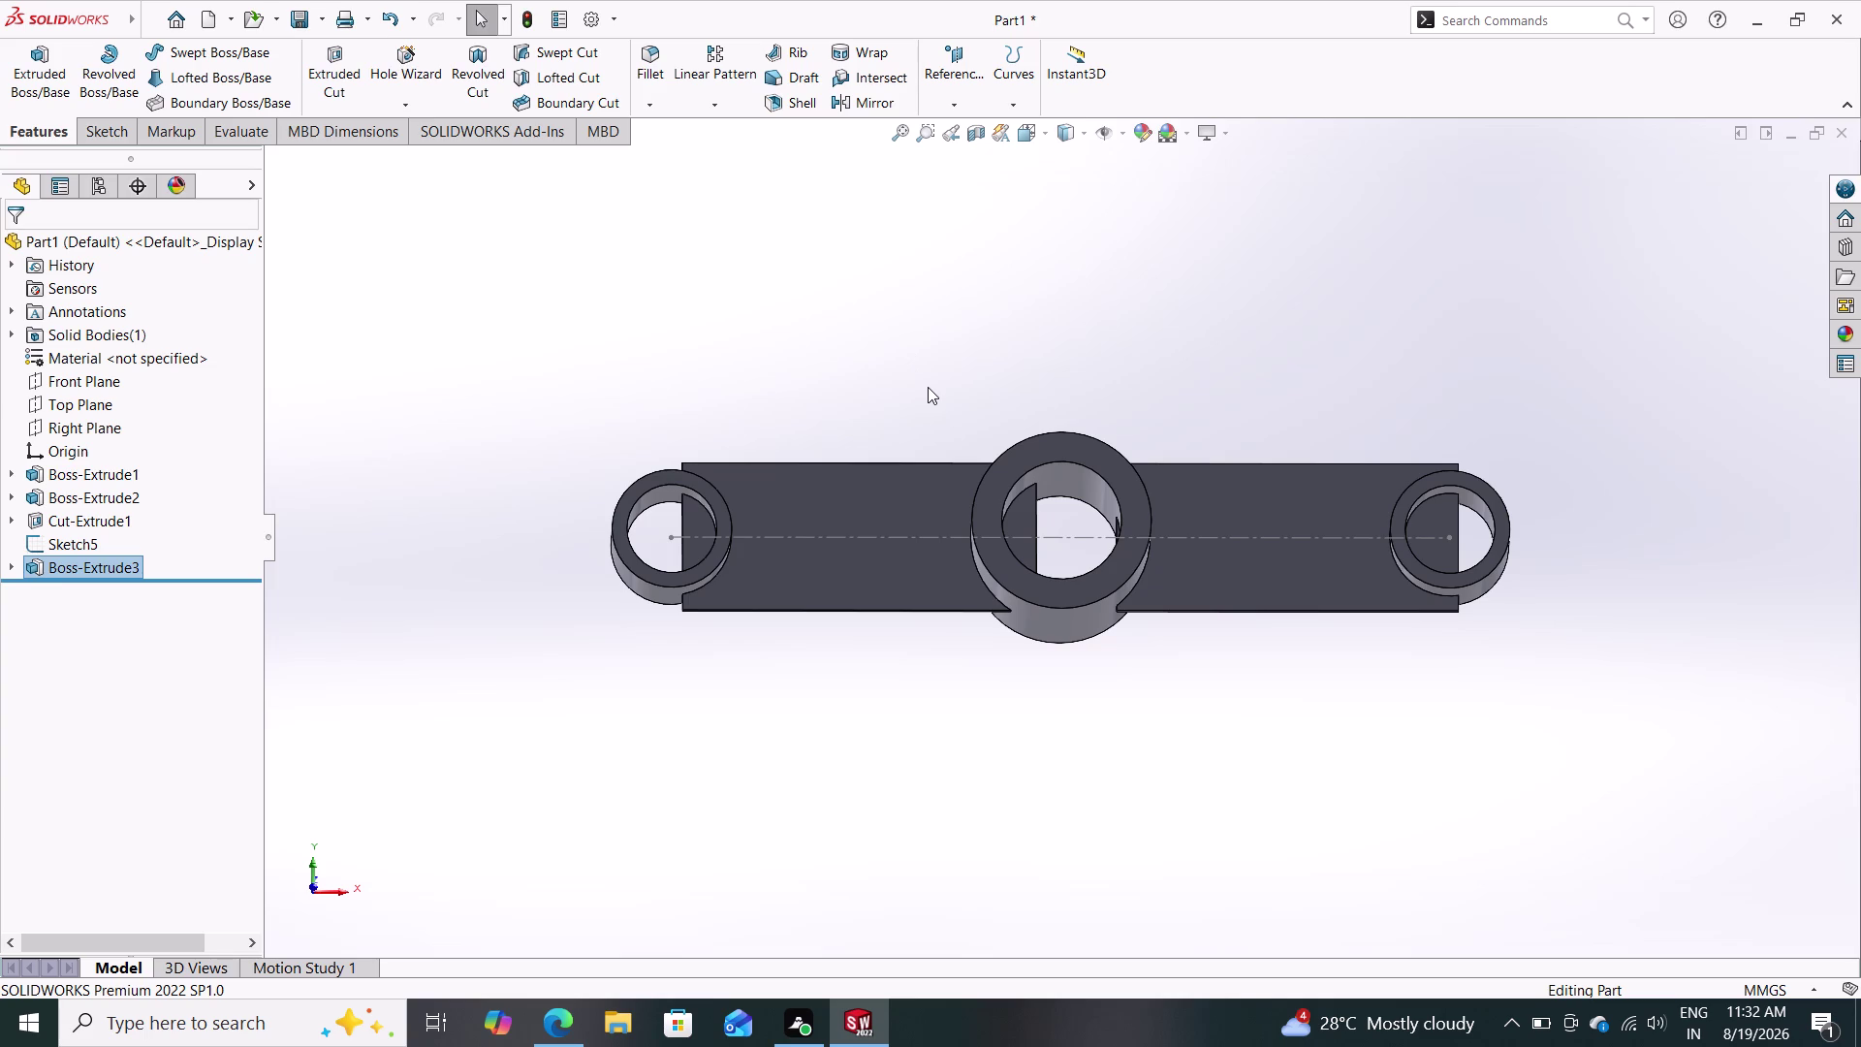
Orbit further to check thickness and bars from above, then select the Top Plane.
middle_drag(930, 418, 942, 469)
middle_drag(954, 366, 953, 407)
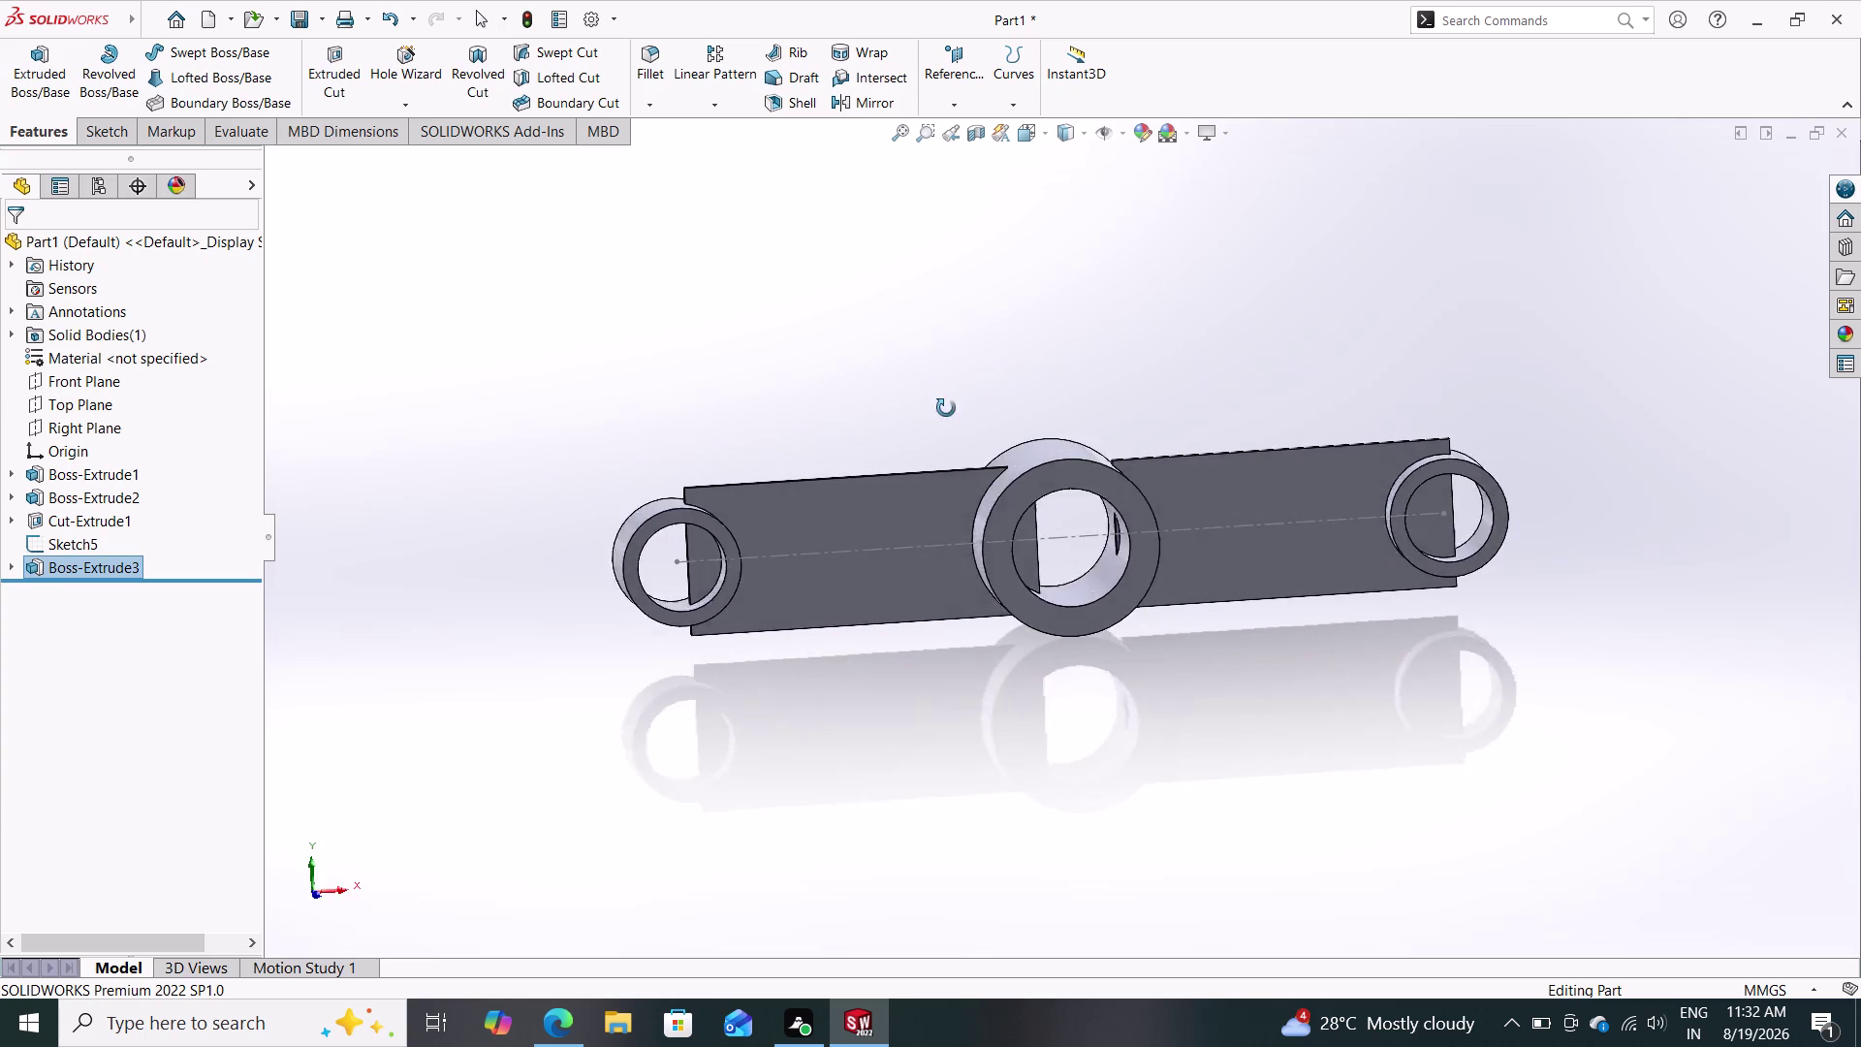
middle_drag(953, 408, 942, 371)
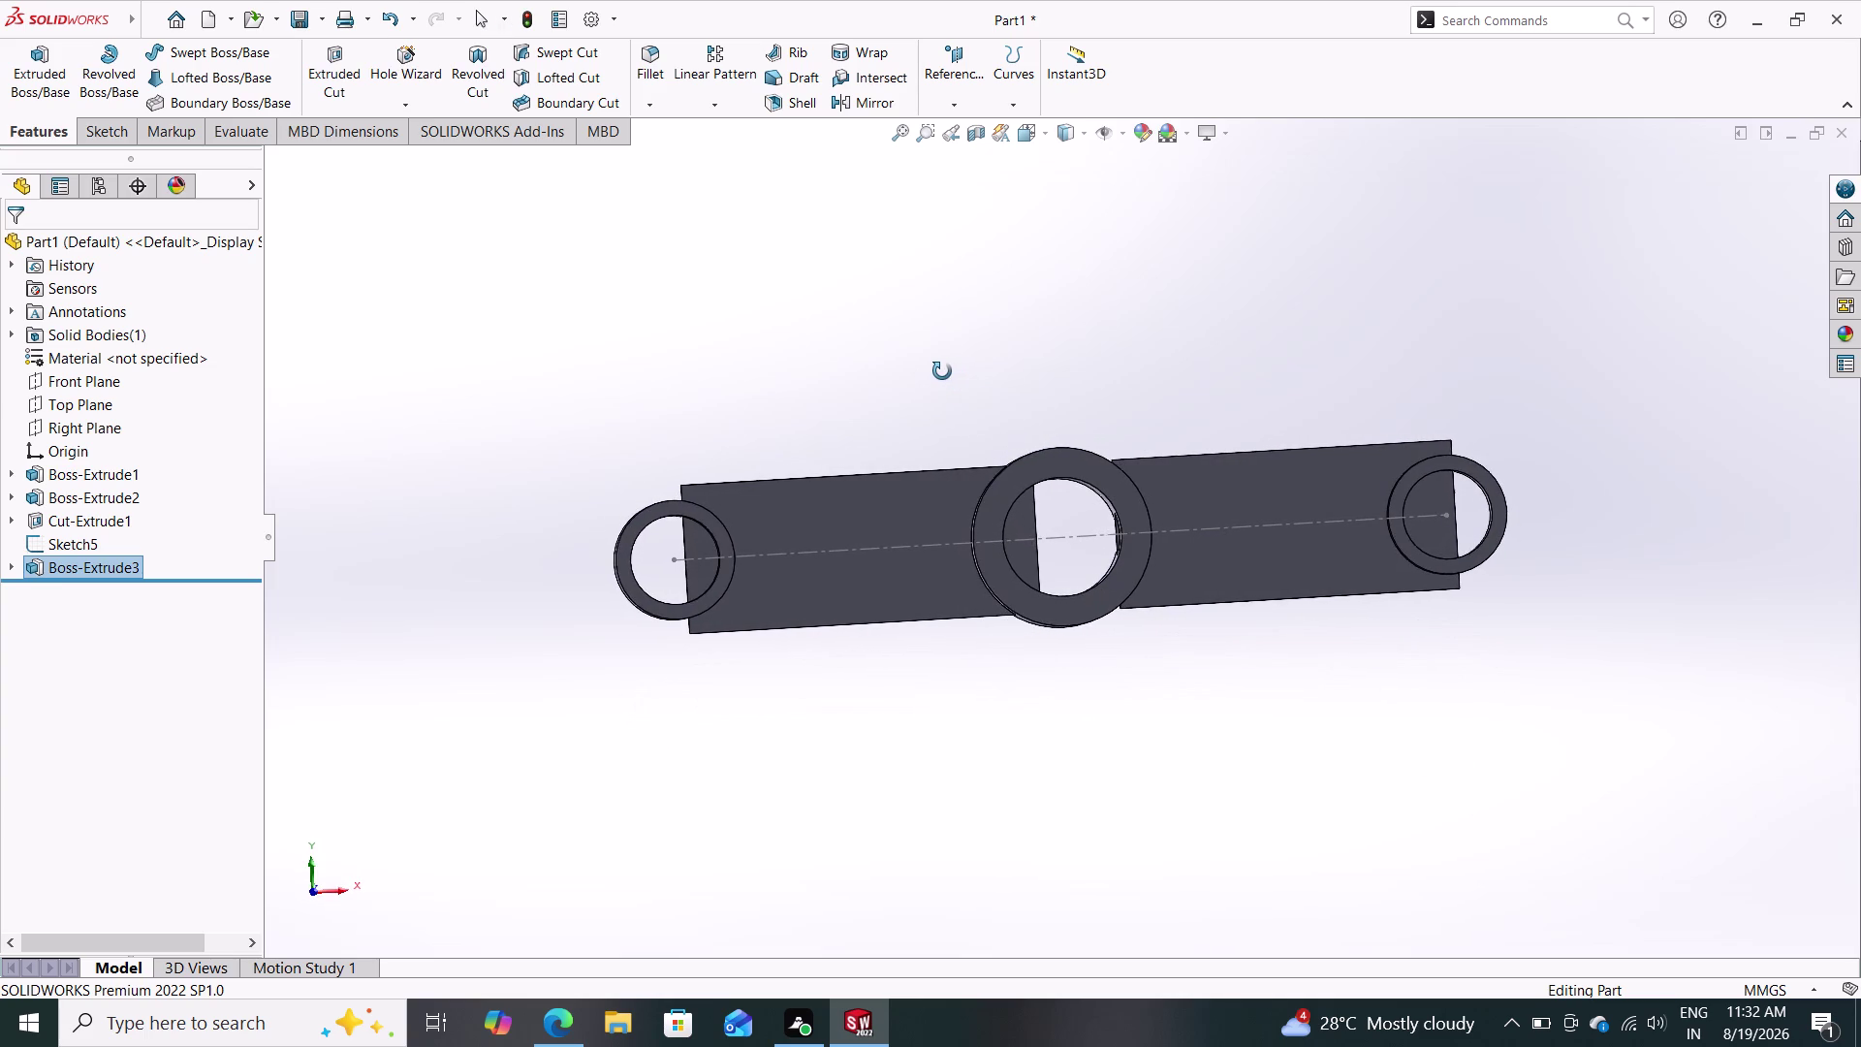
middle_drag(943, 371, 947, 426)
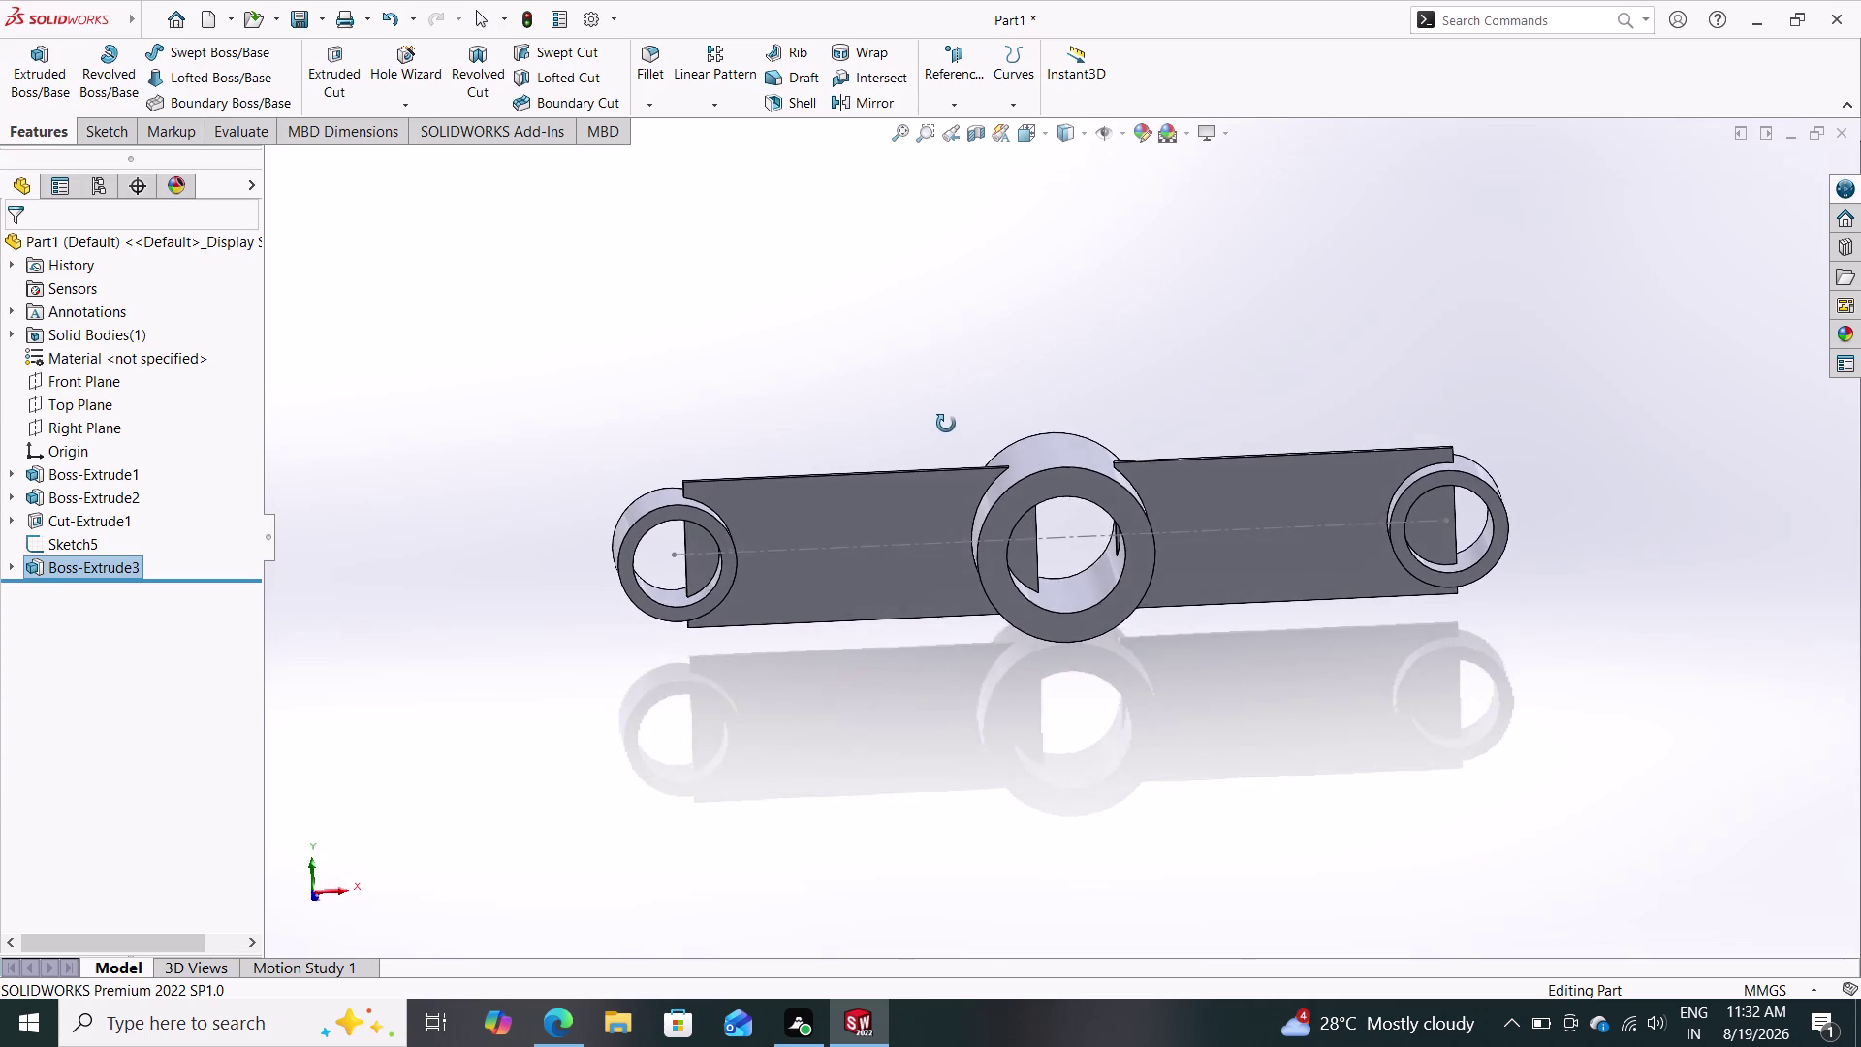
middle_drag(947, 427, 937, 397)
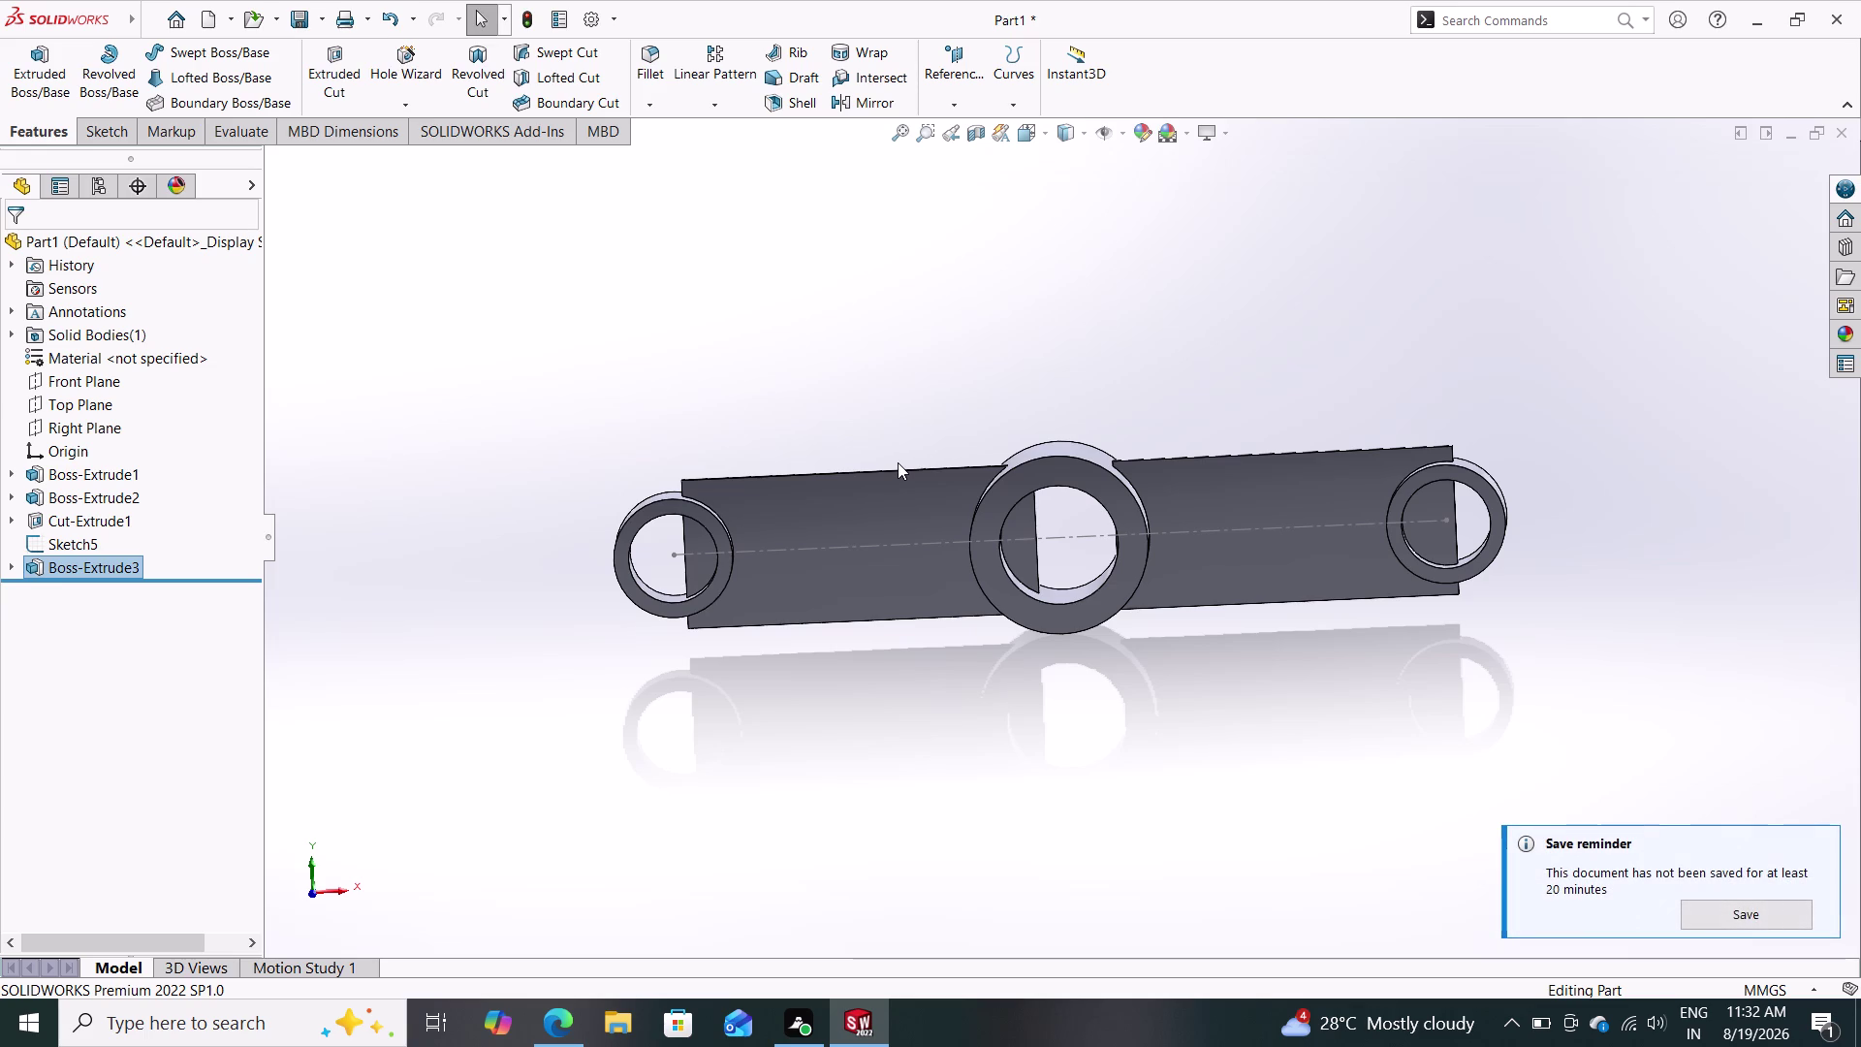
middle_drag(940, 398, 961, 480)
middle_drag(962, 385, 971, 456)
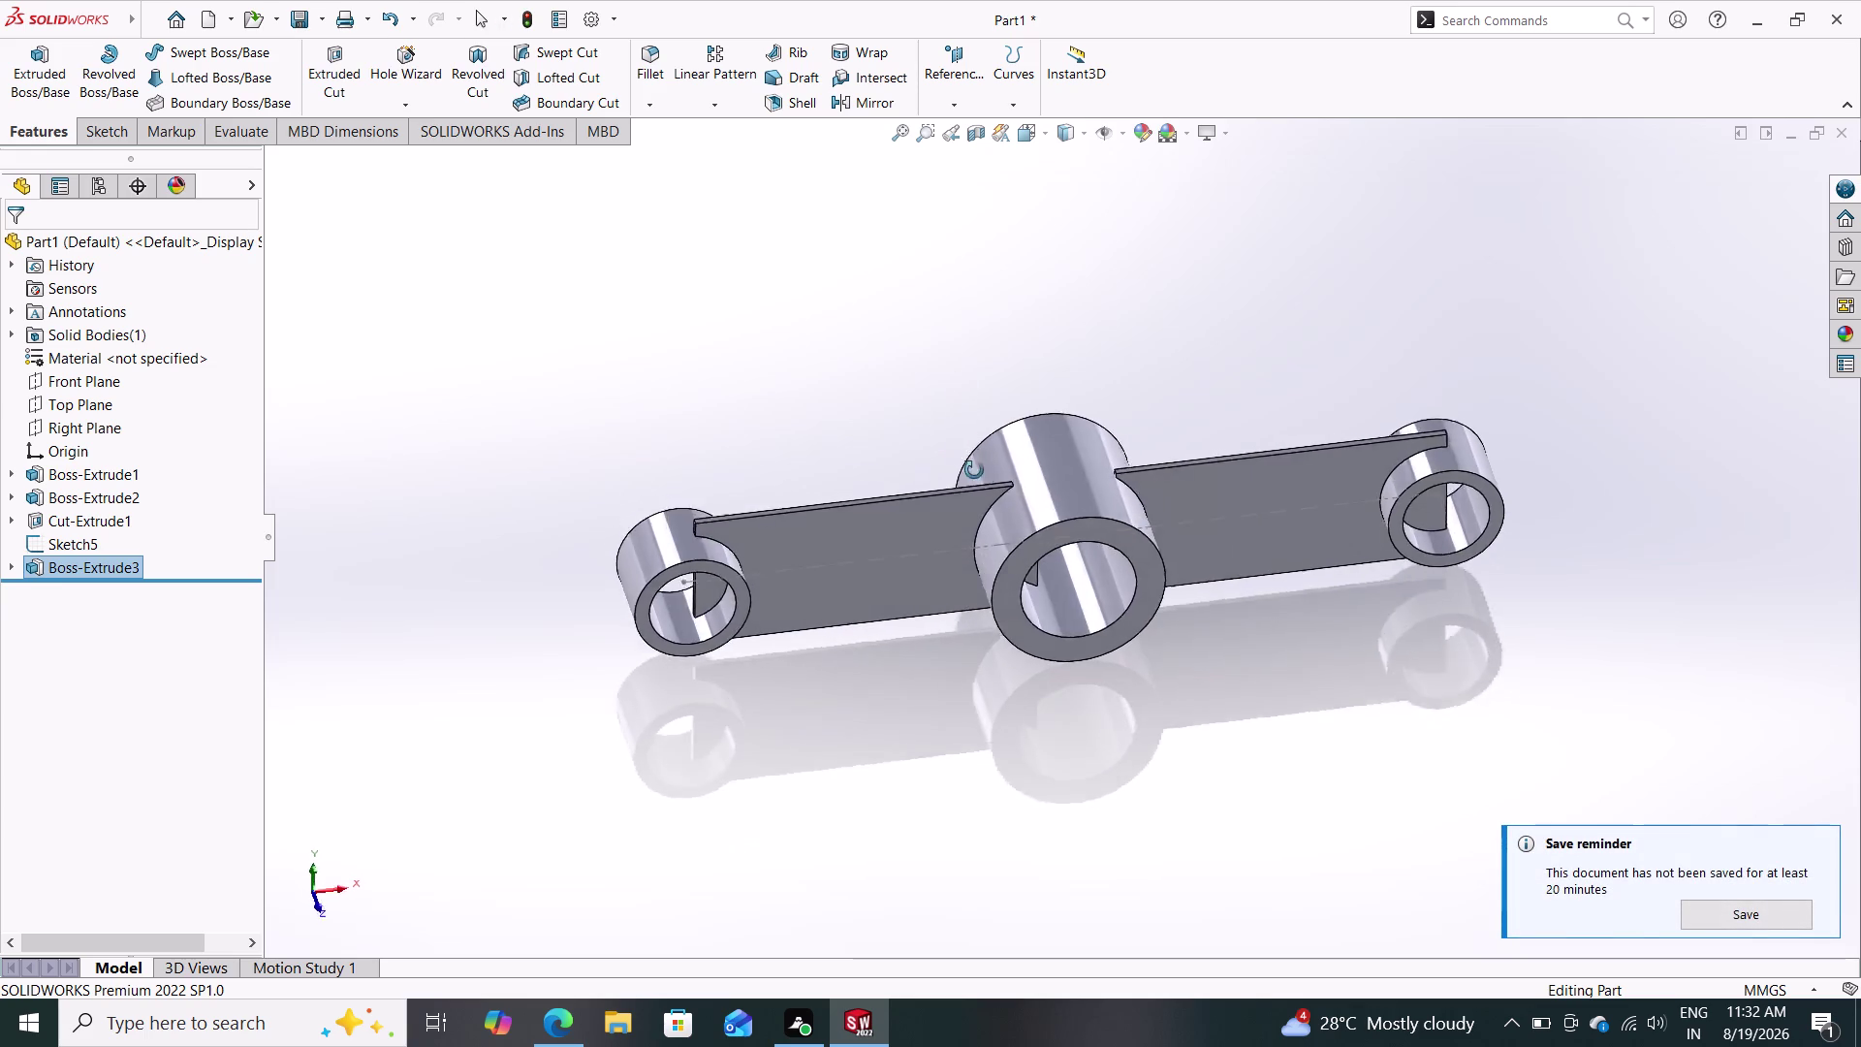
middle_drag(972, 457, 994, 692)
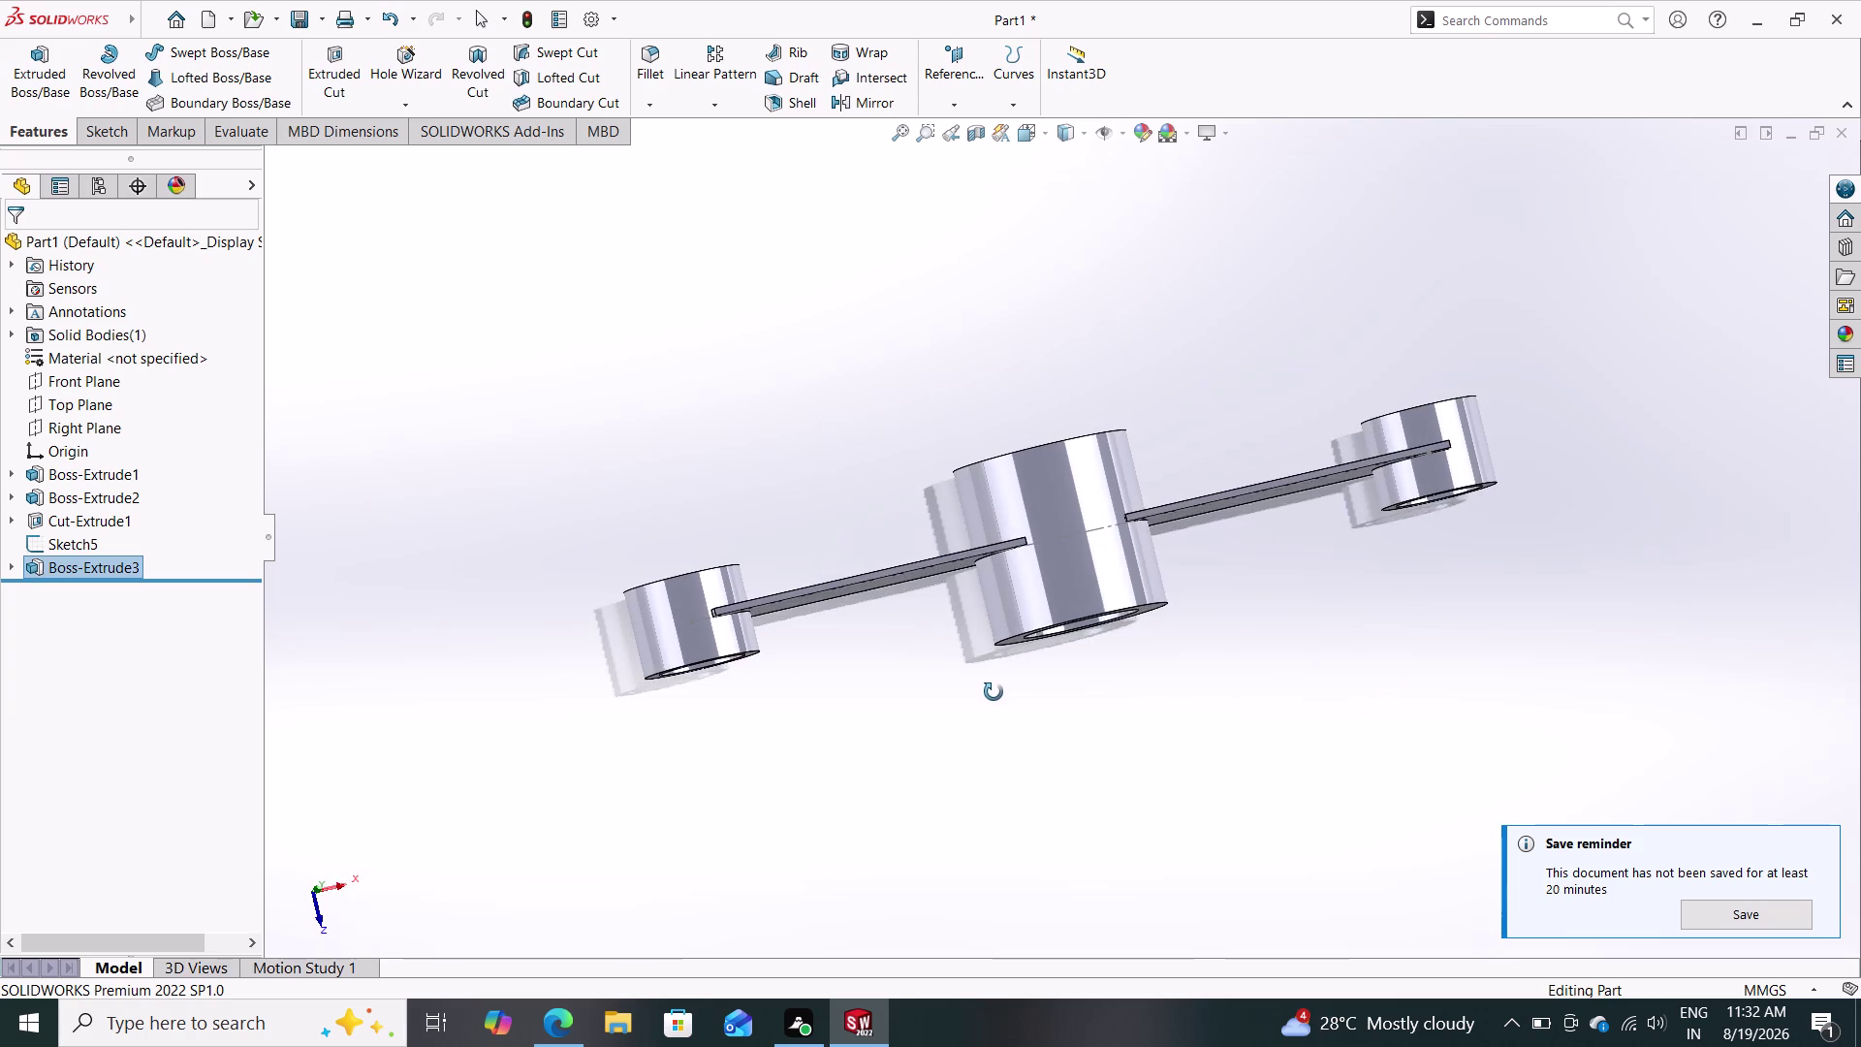
middle_drag(994, 692, 998, 705)
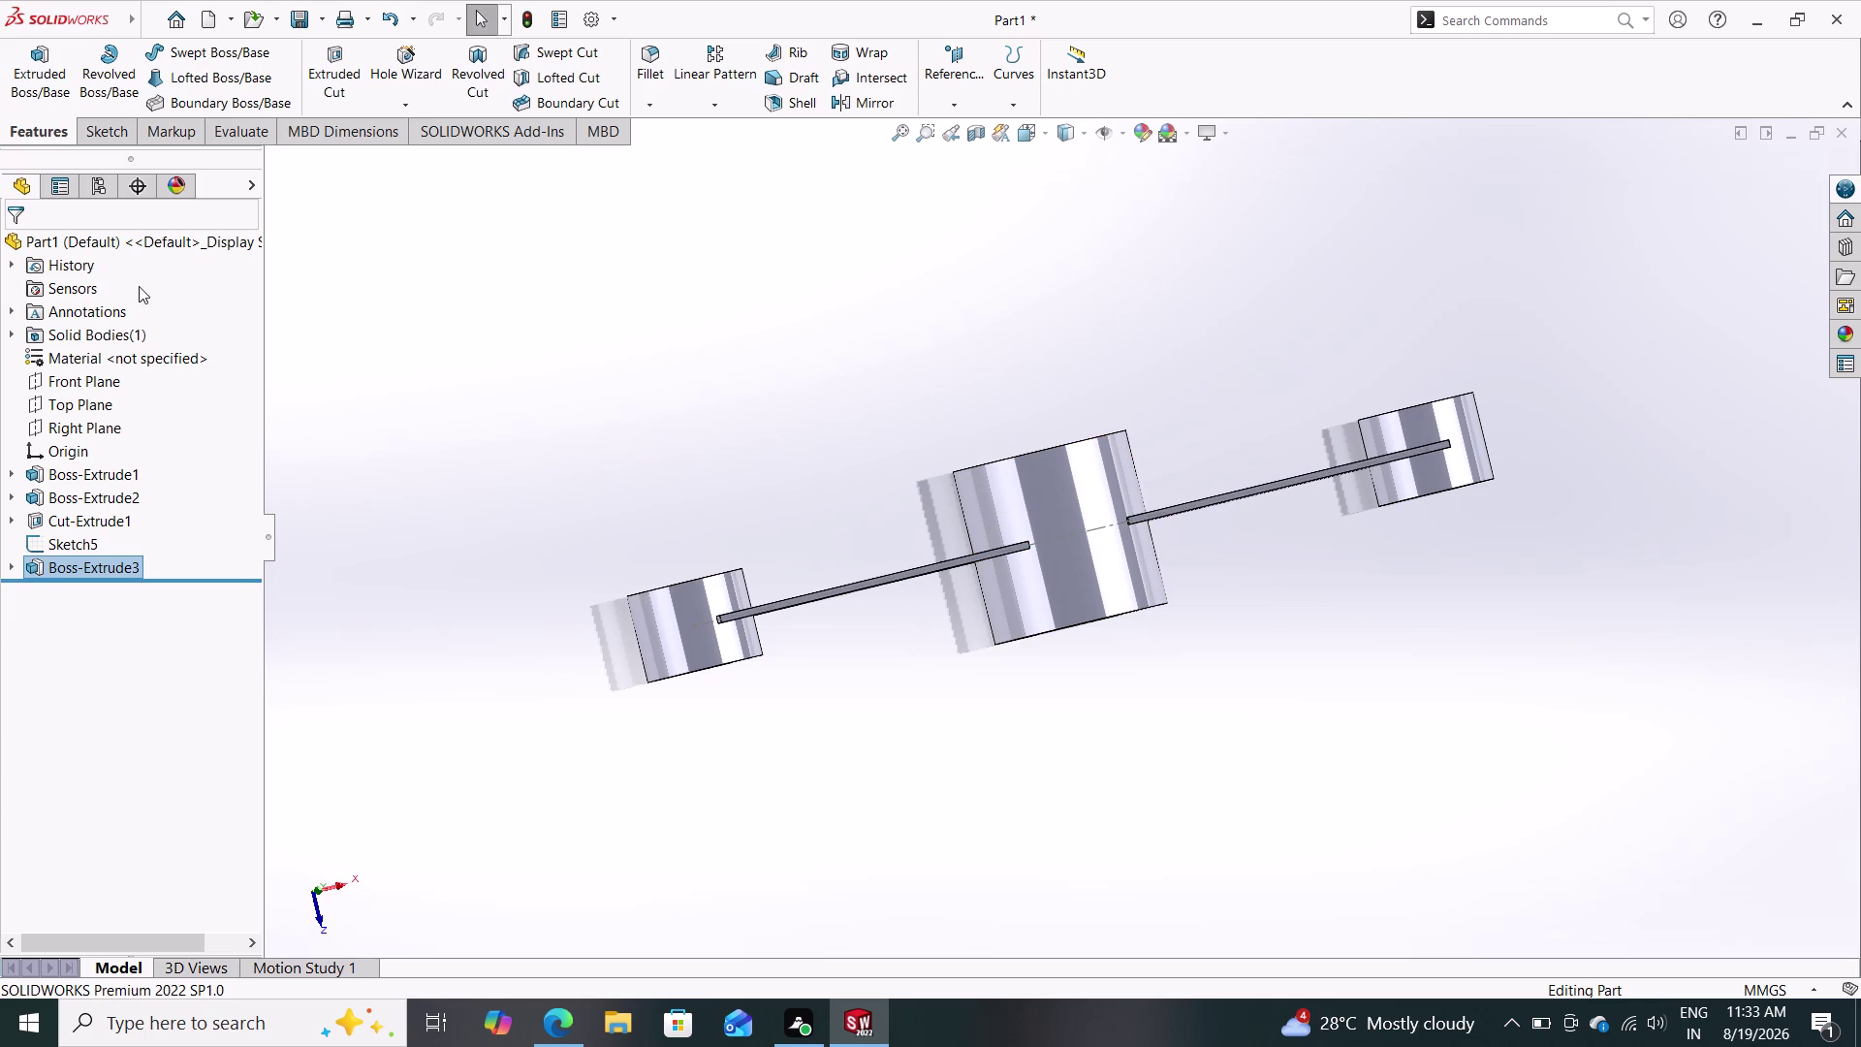
click(100, 408)
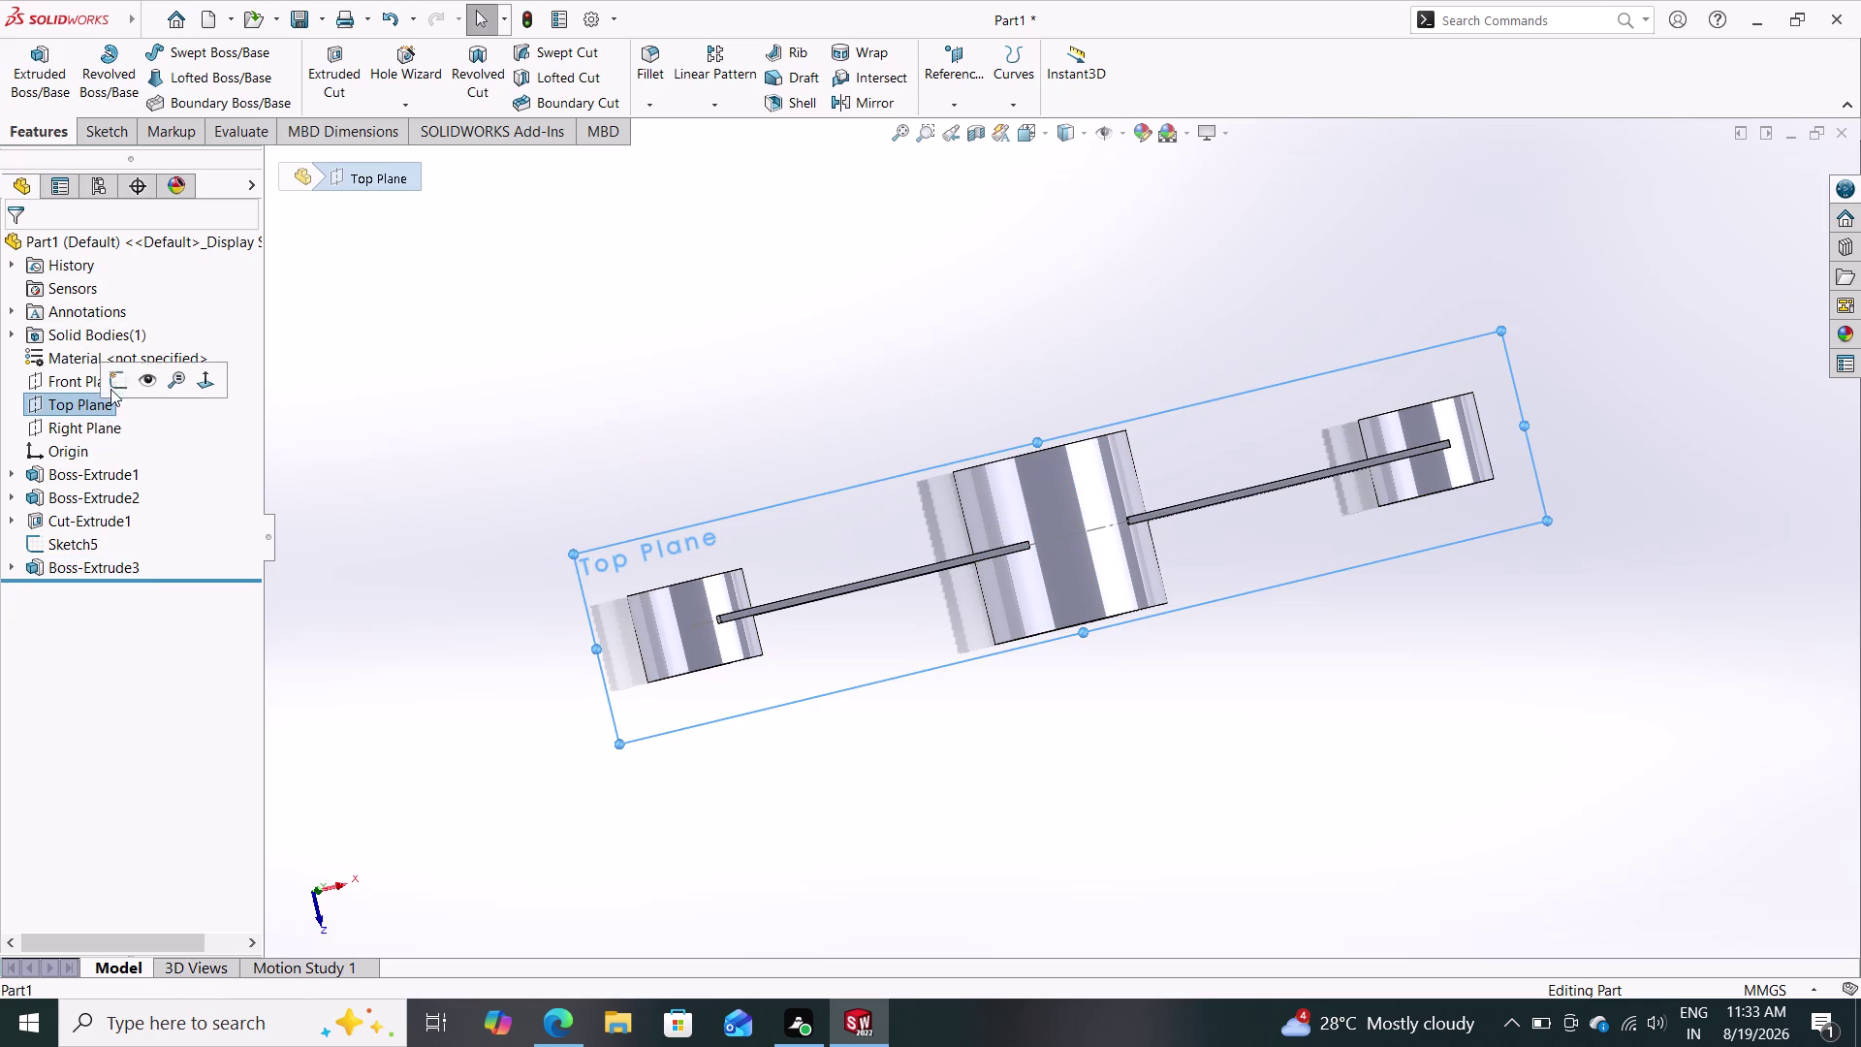
Start a Top Plane sketch and convert the left and middle ring edges.
click(119, 376)
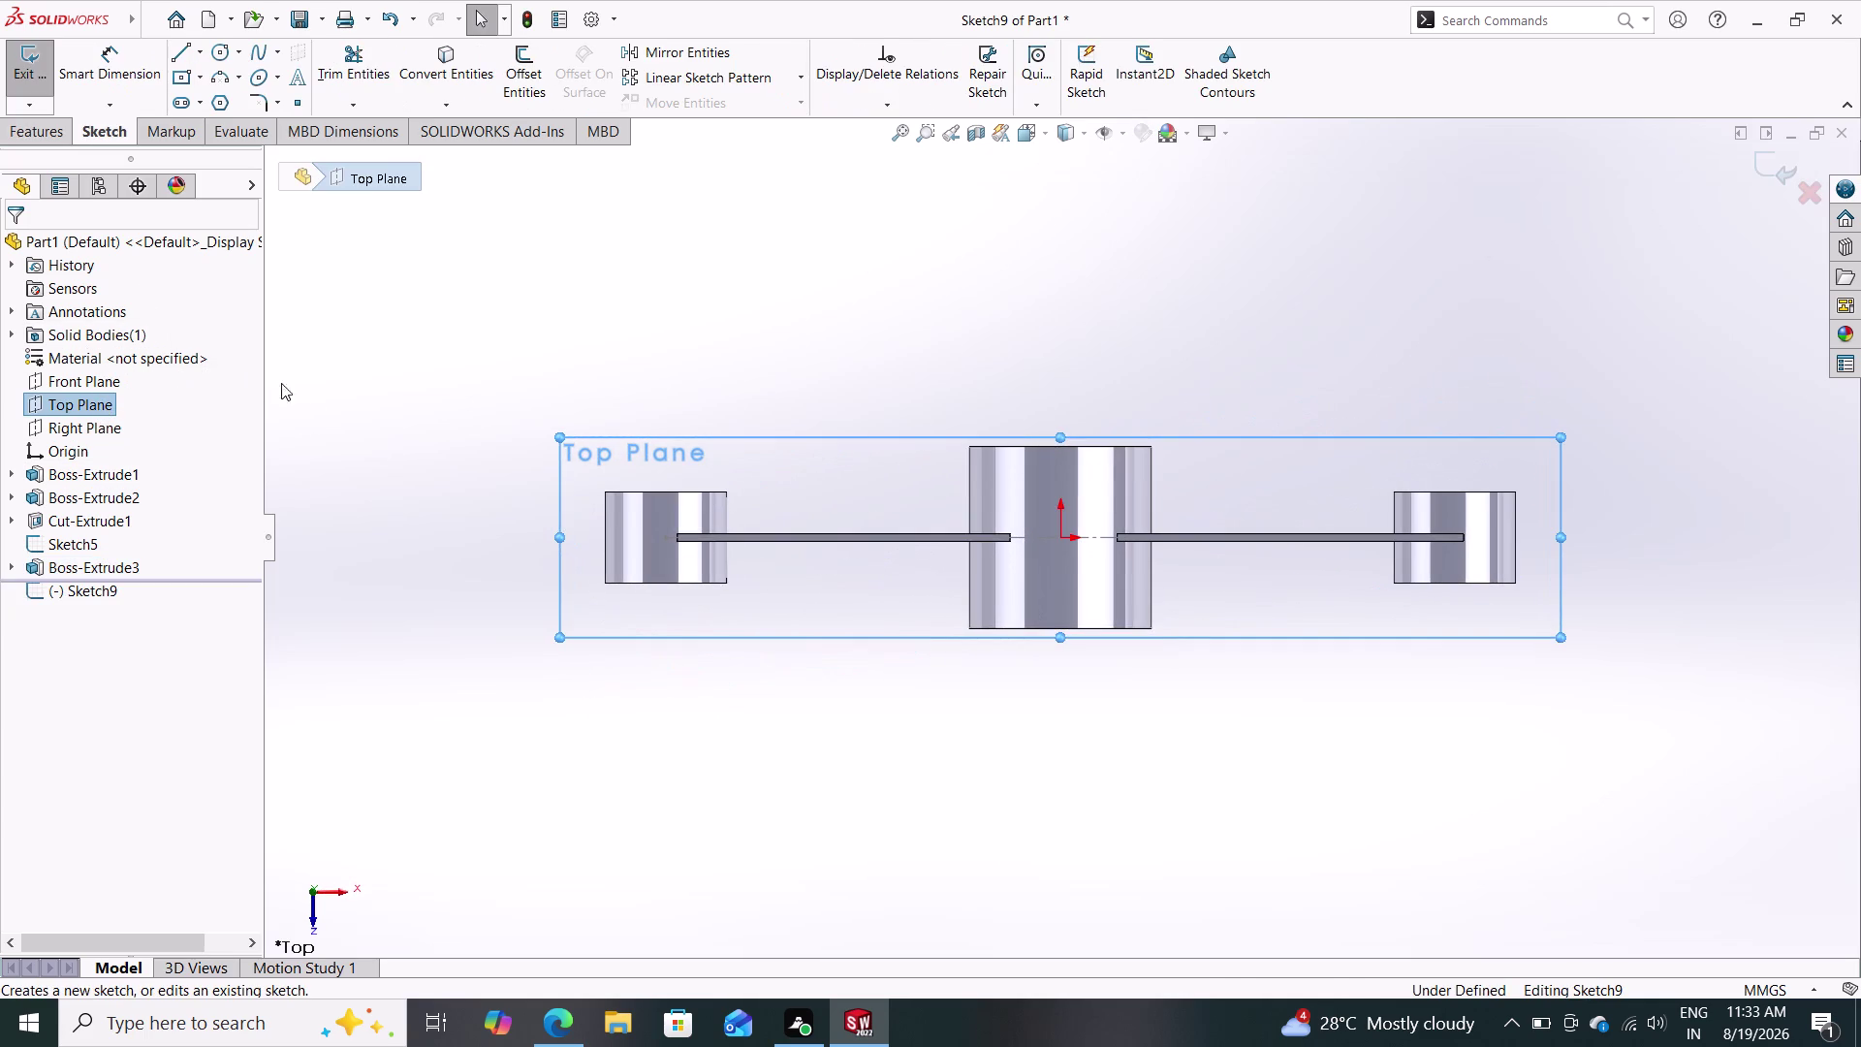
key(Escape)
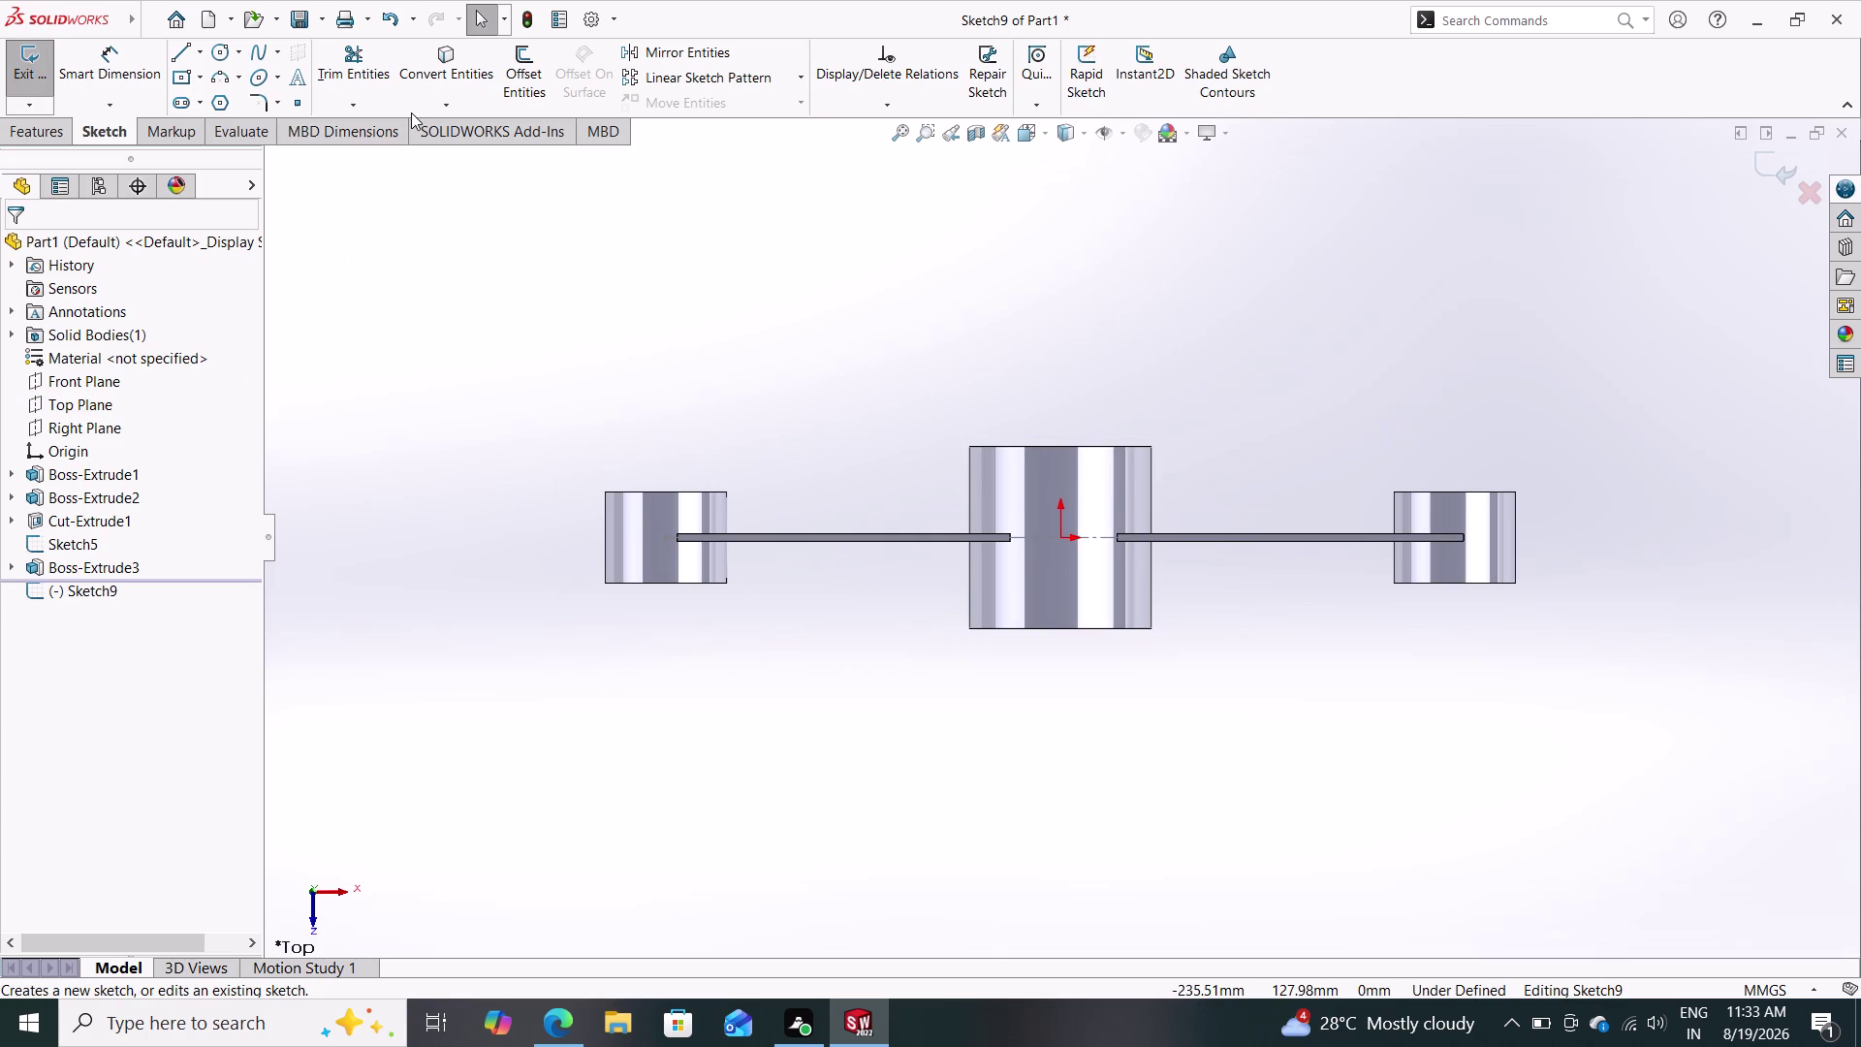
click(447, 63)
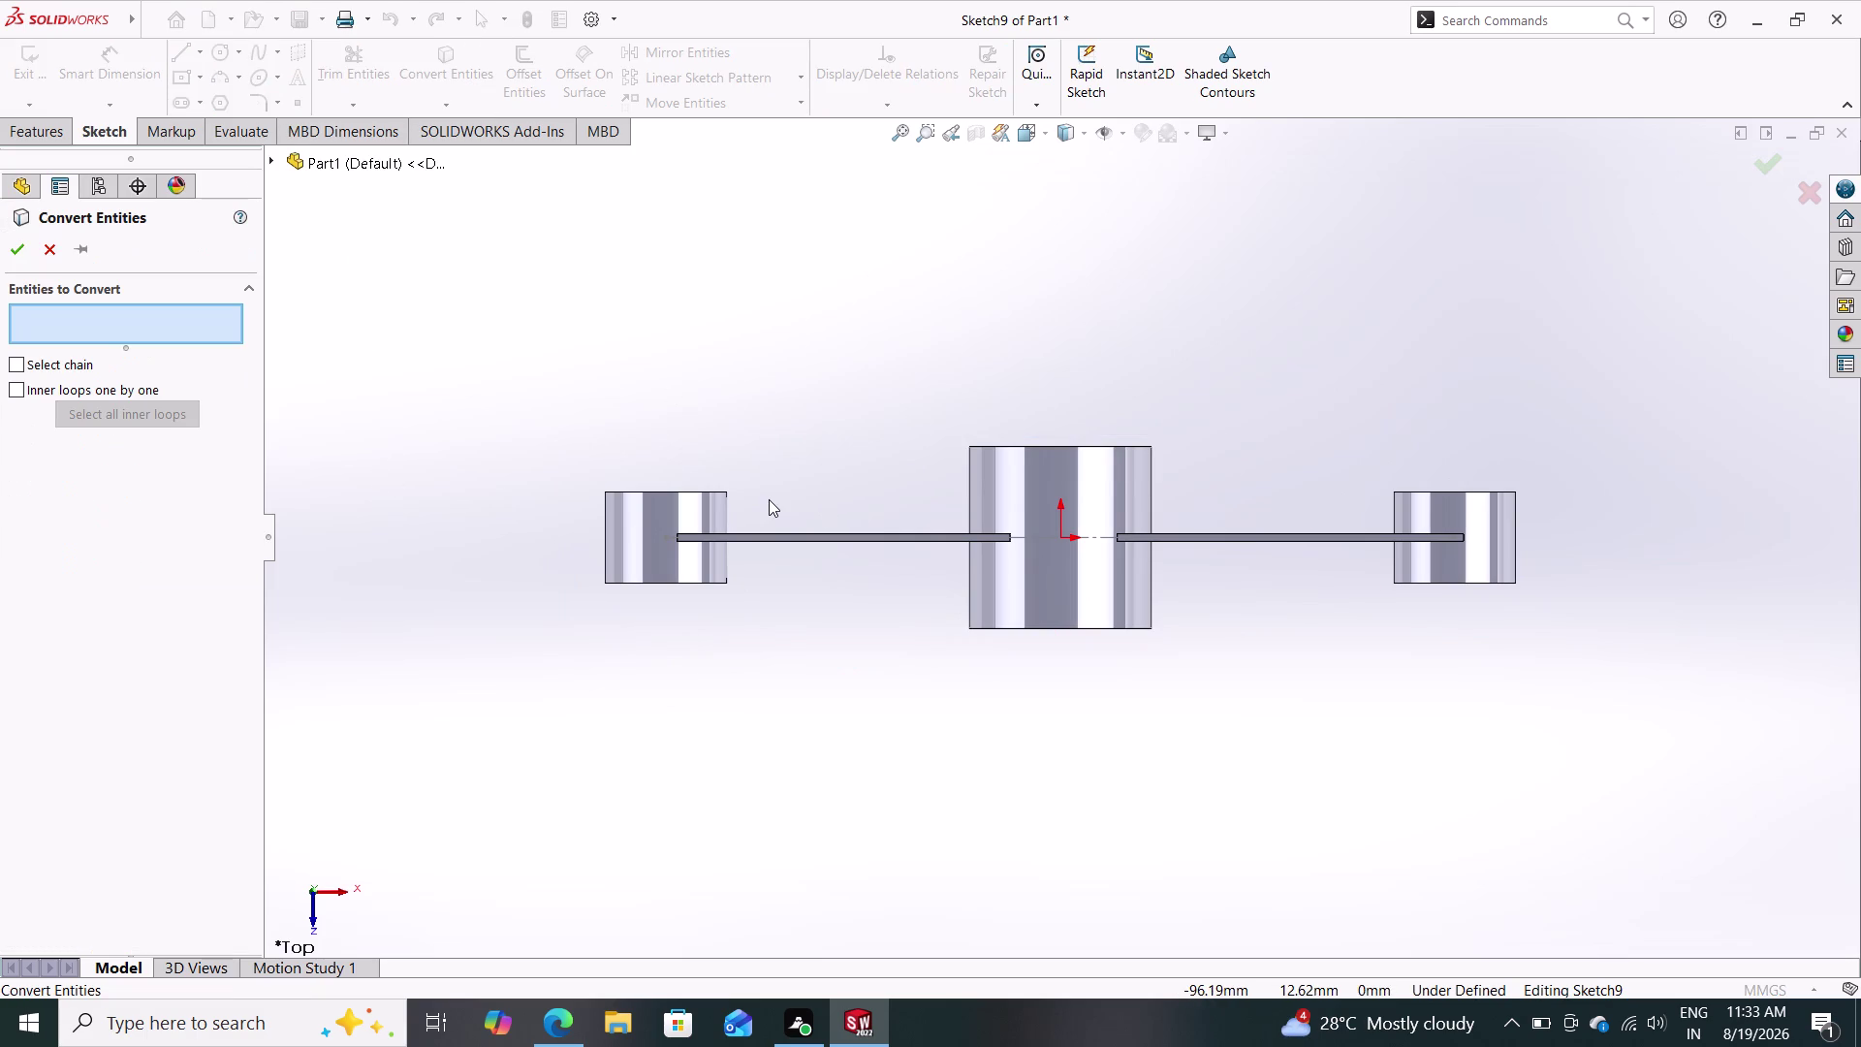
scroll(down, 3)
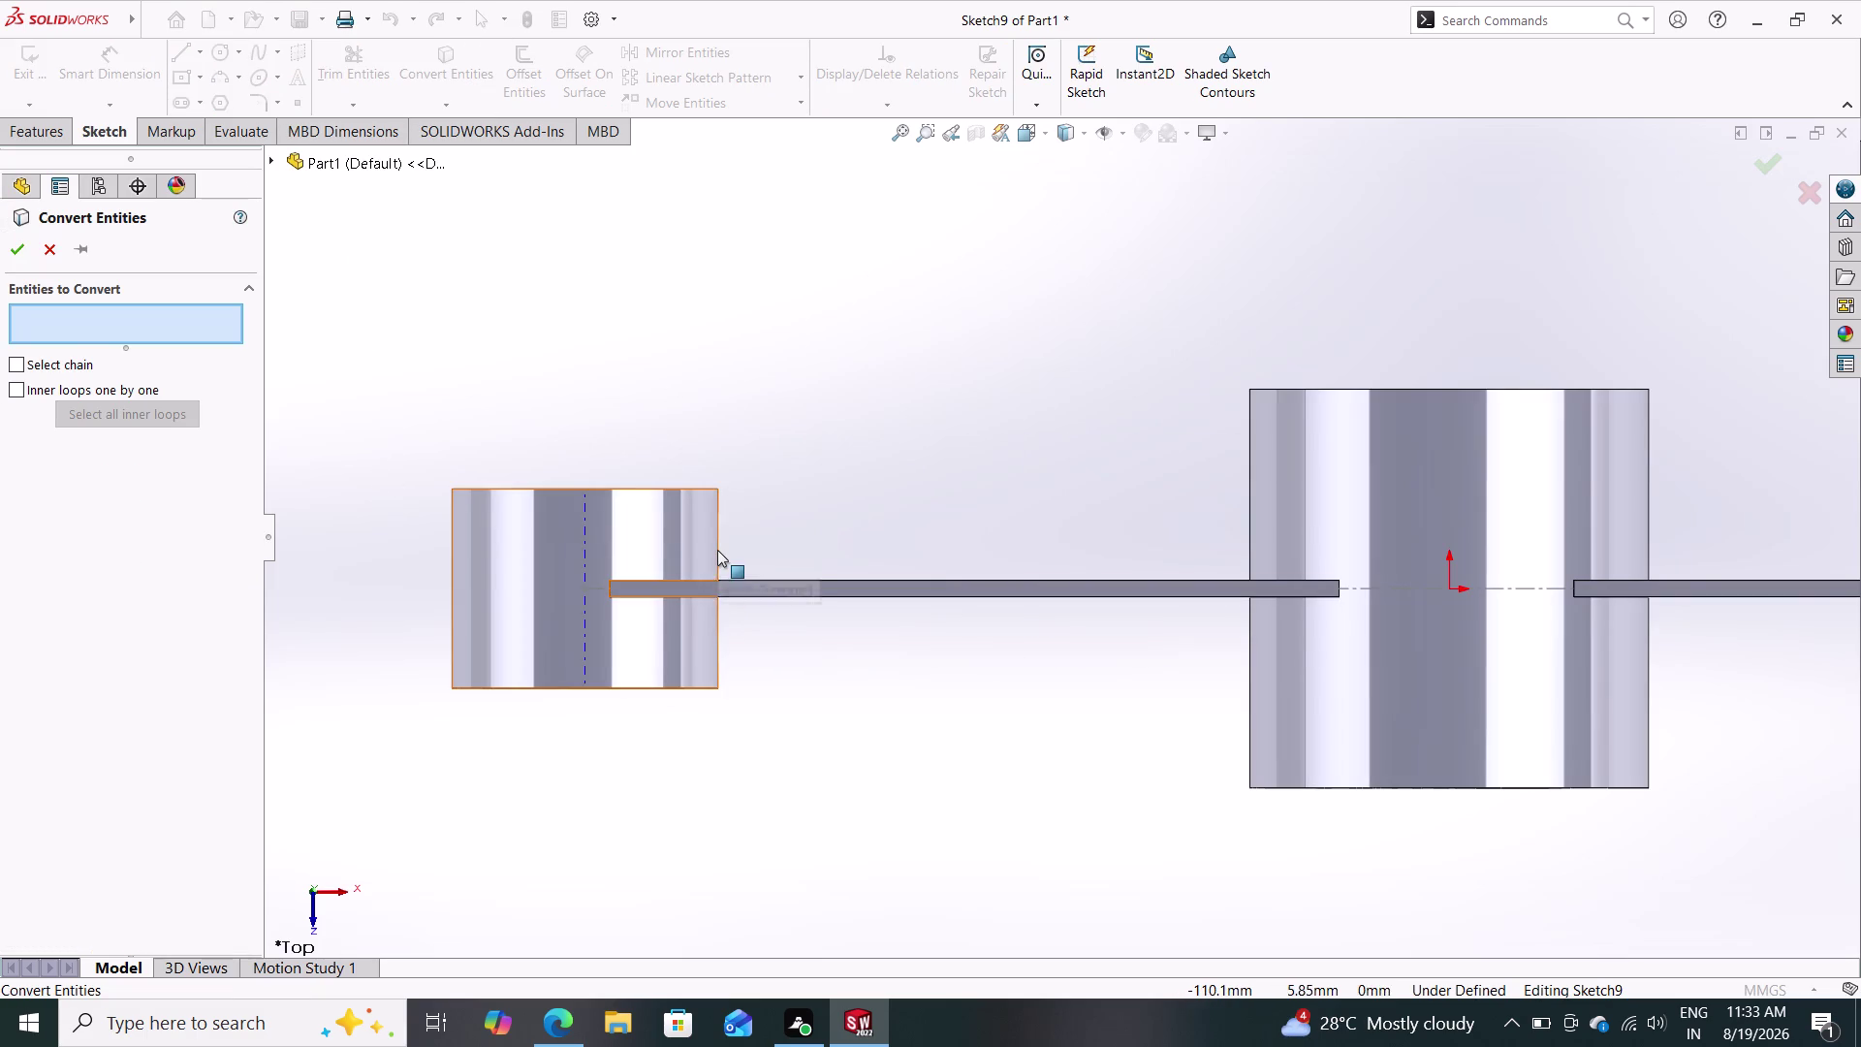
click(719, 670)
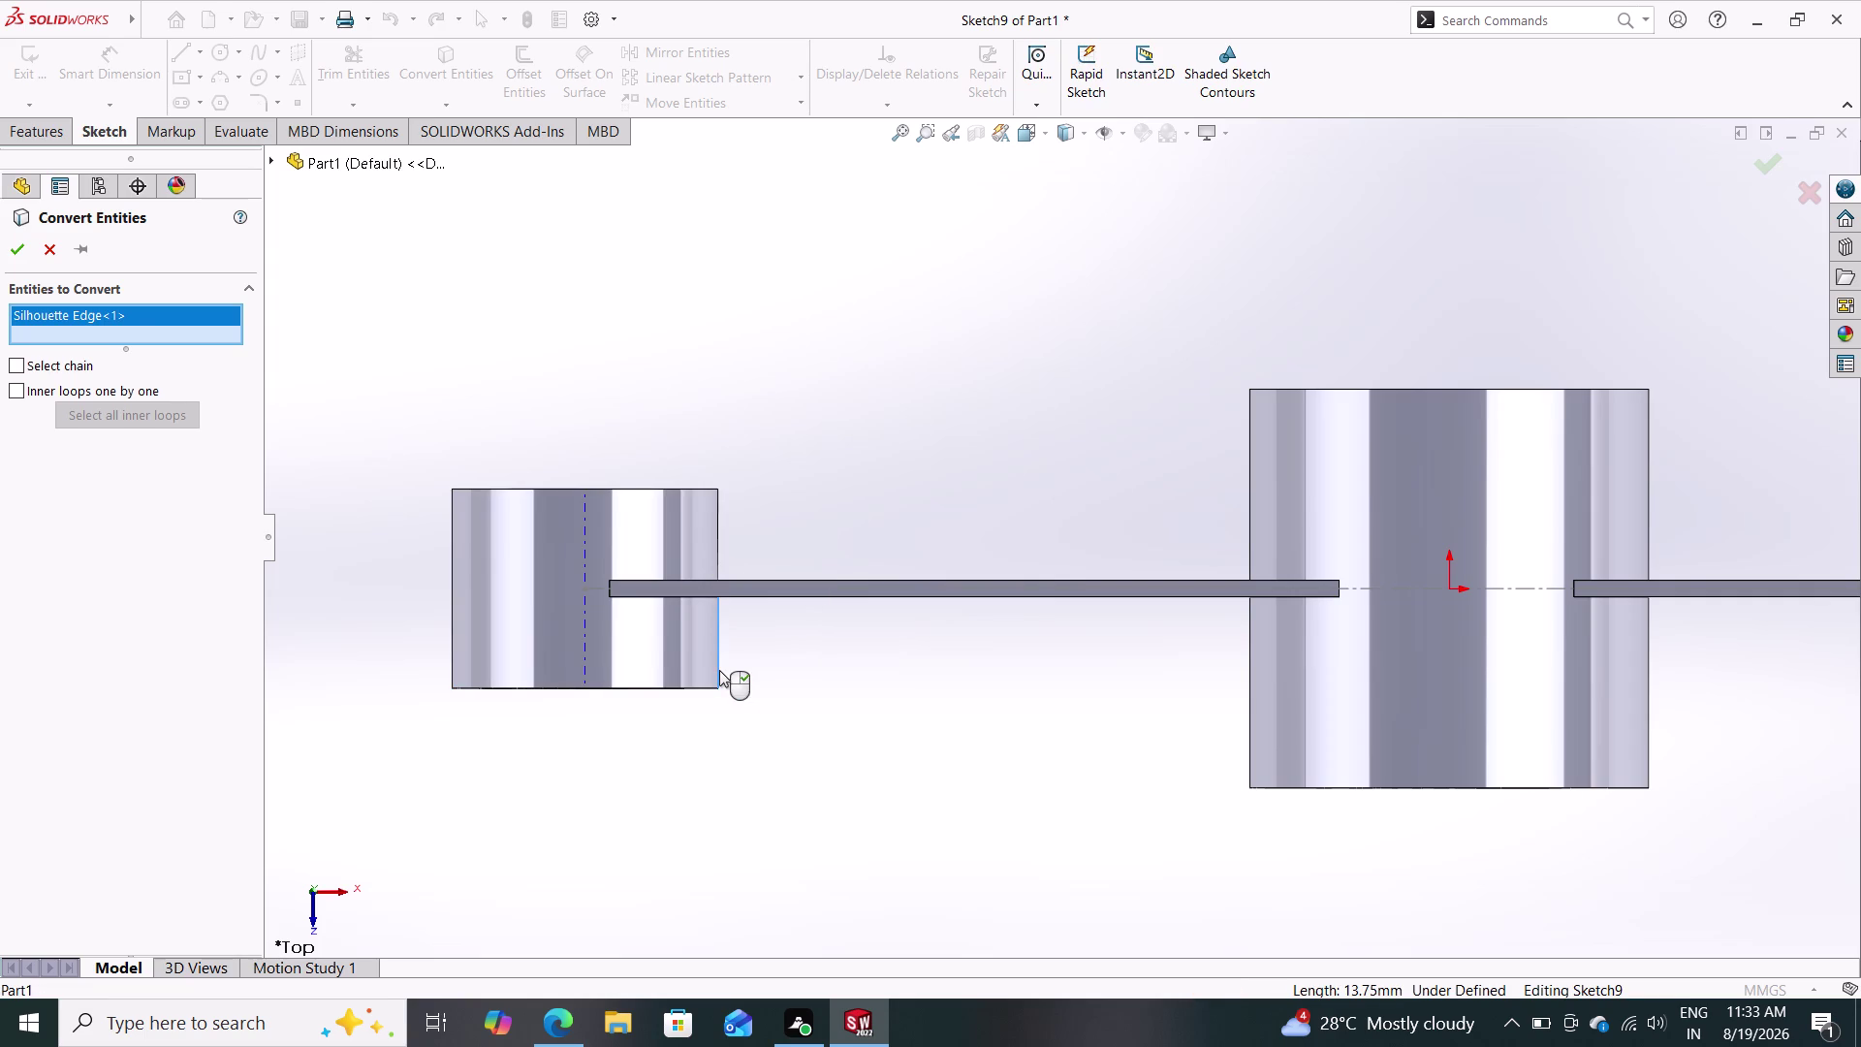
click(719, 539)
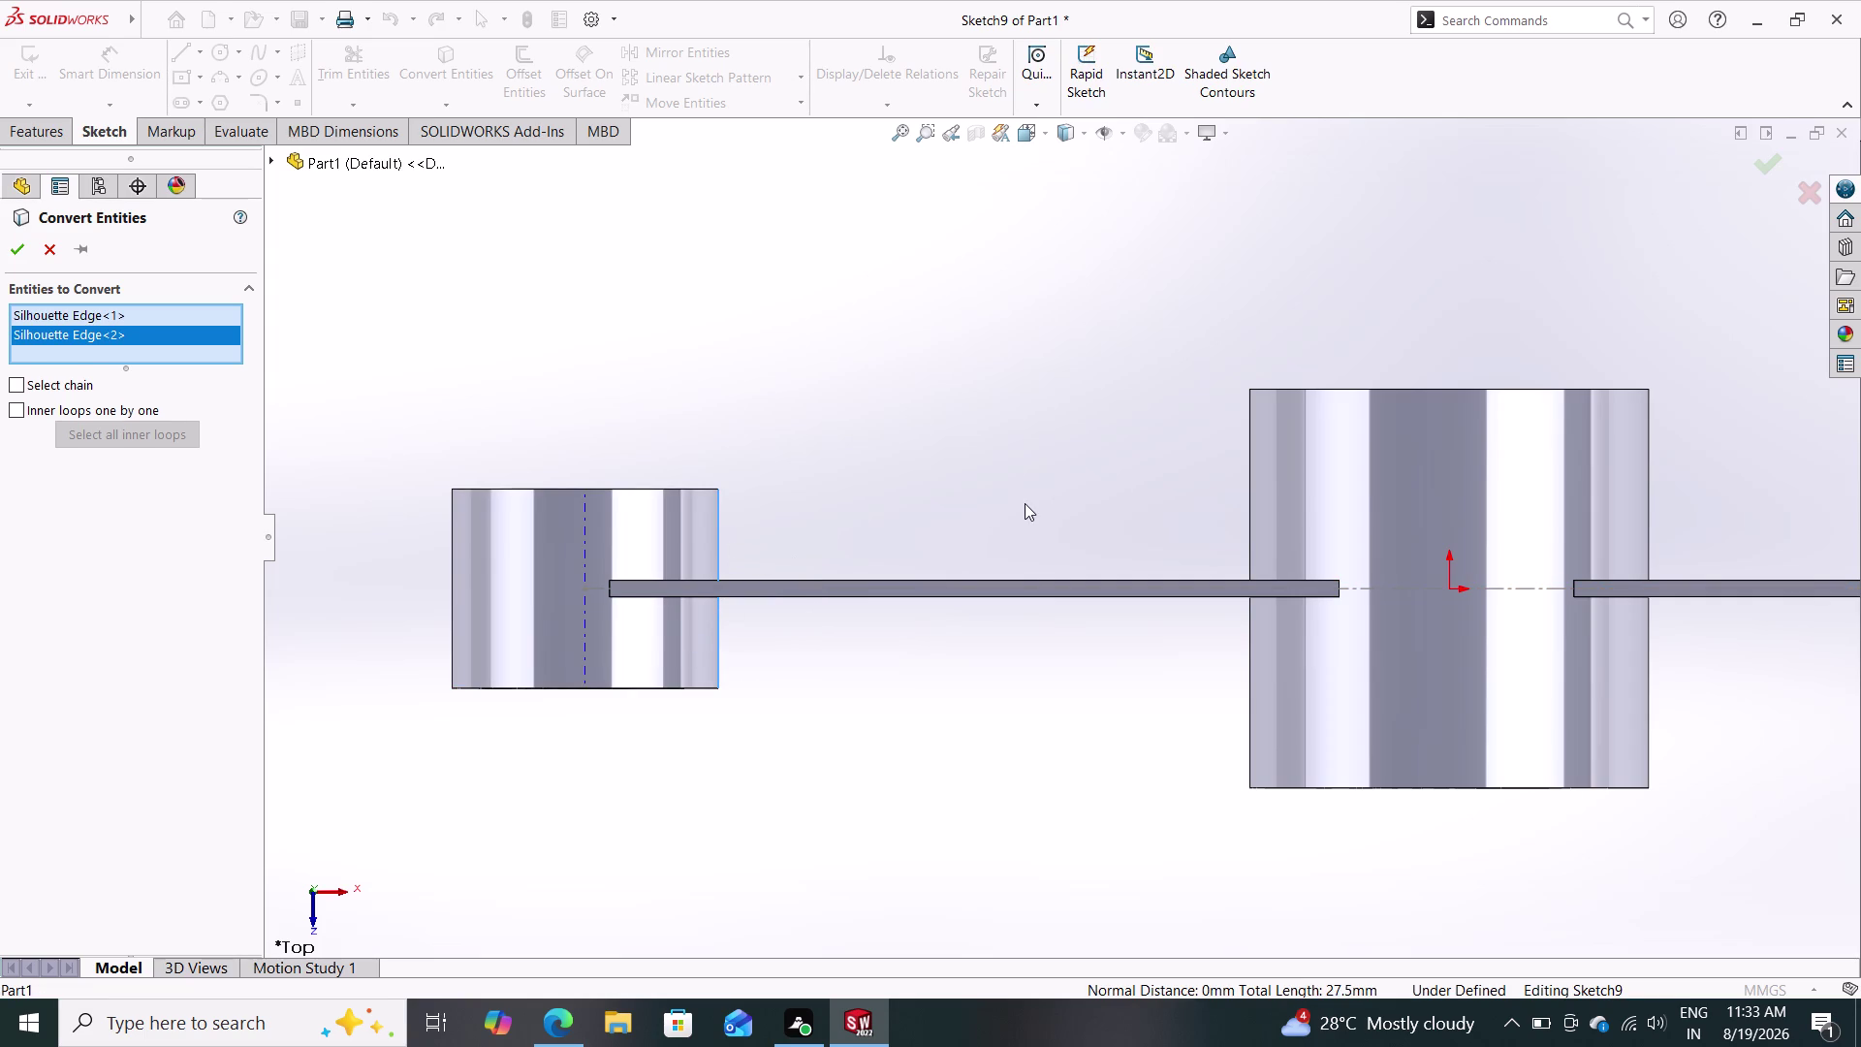
click(1248, 451)
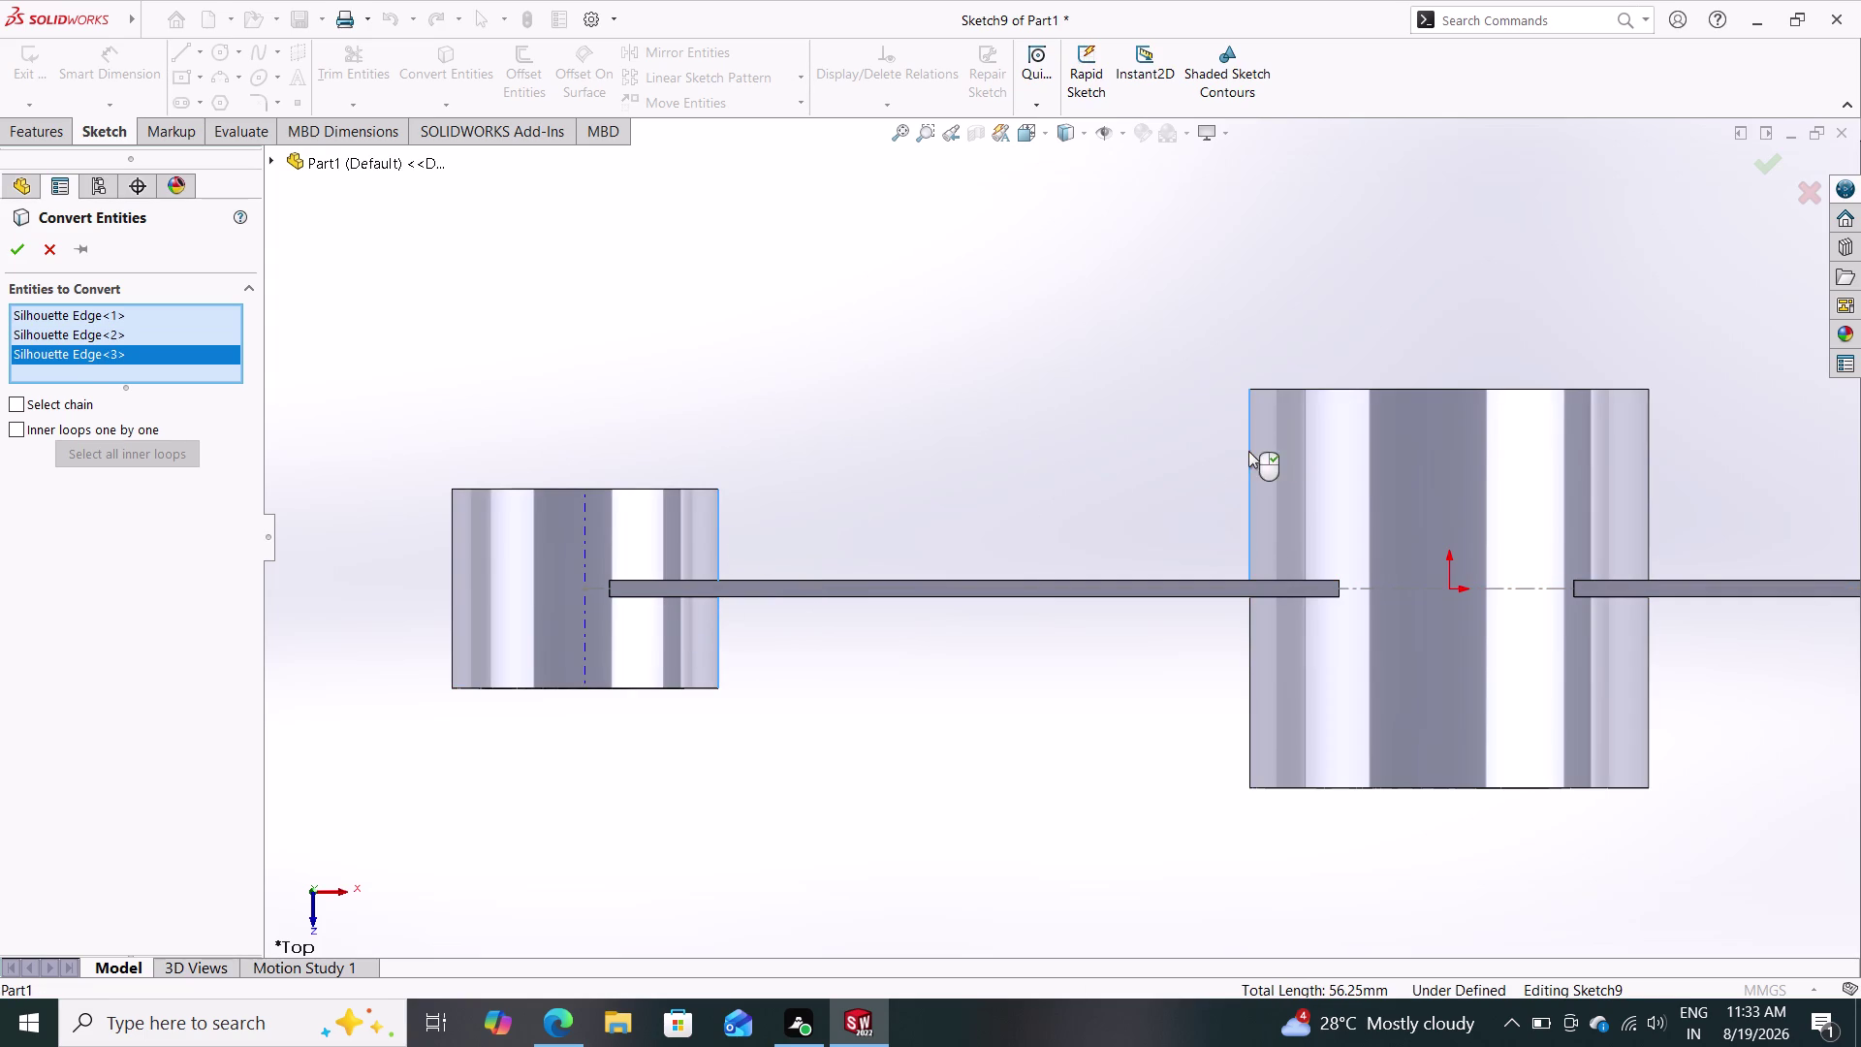
click(1248, 661)
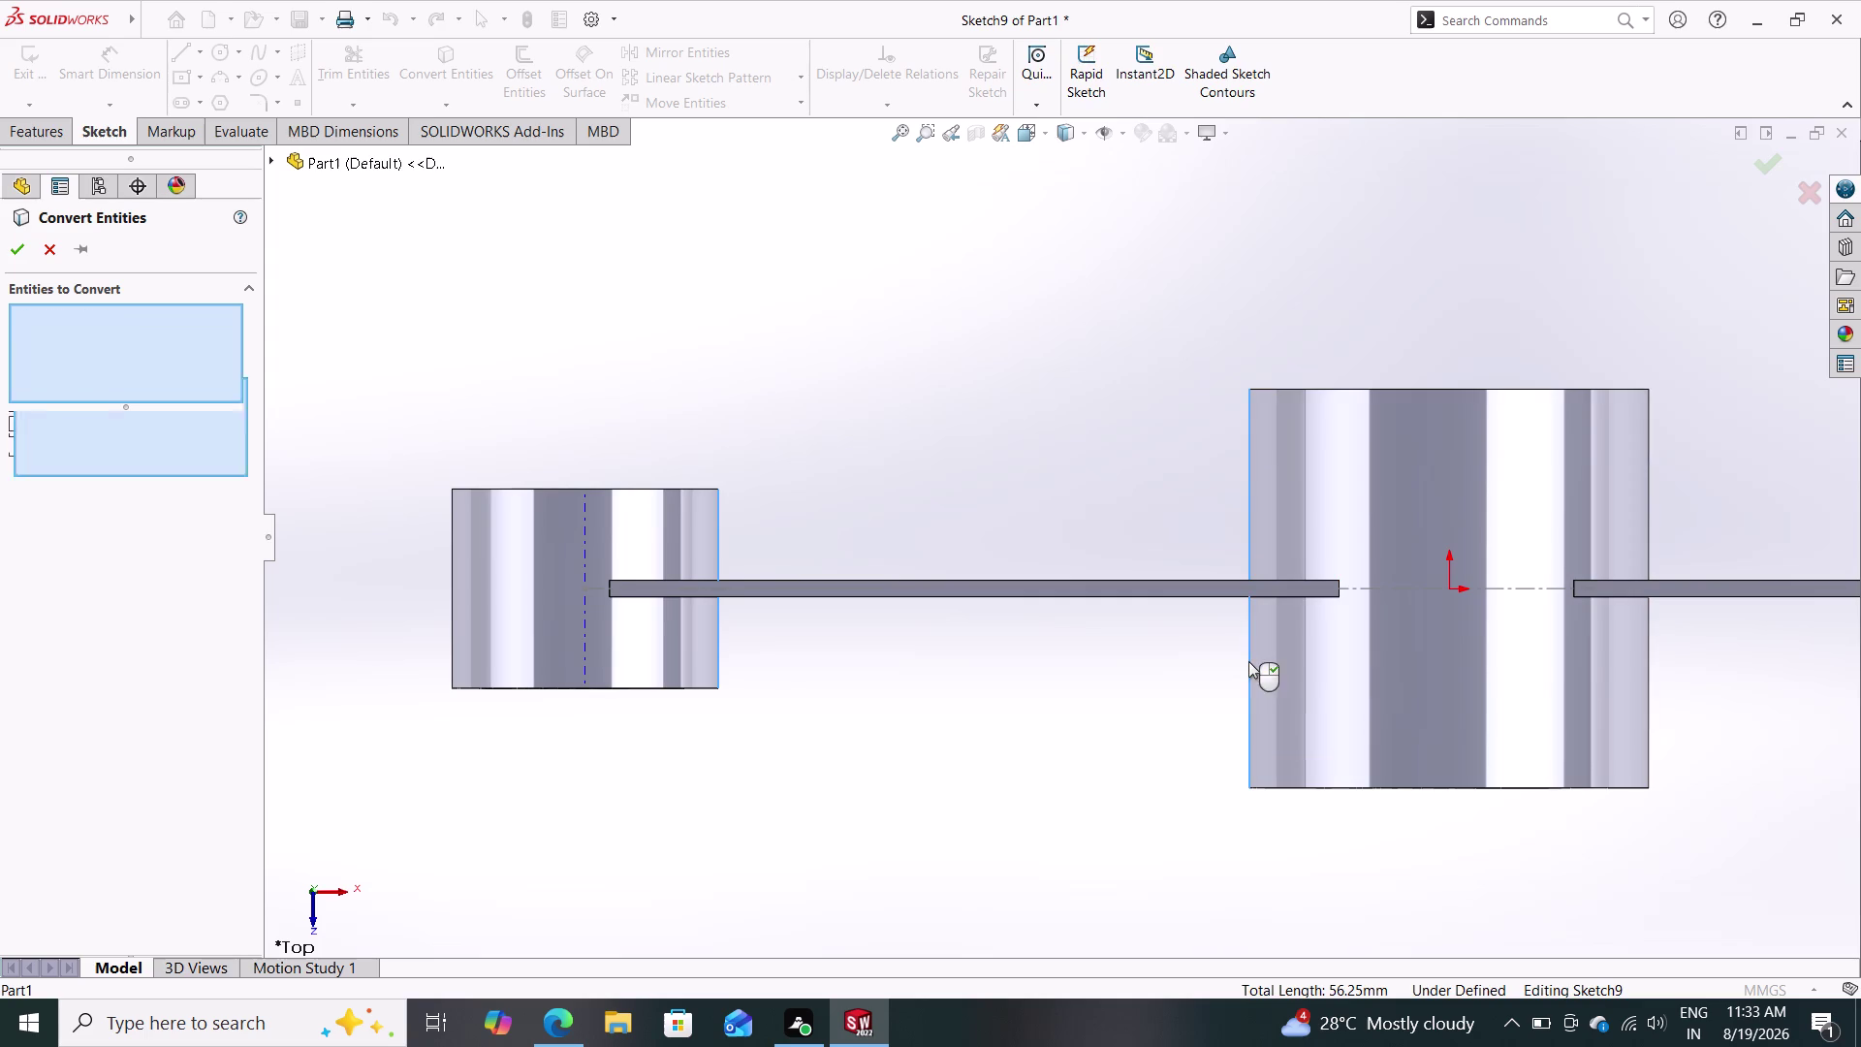
click(1650, 526)
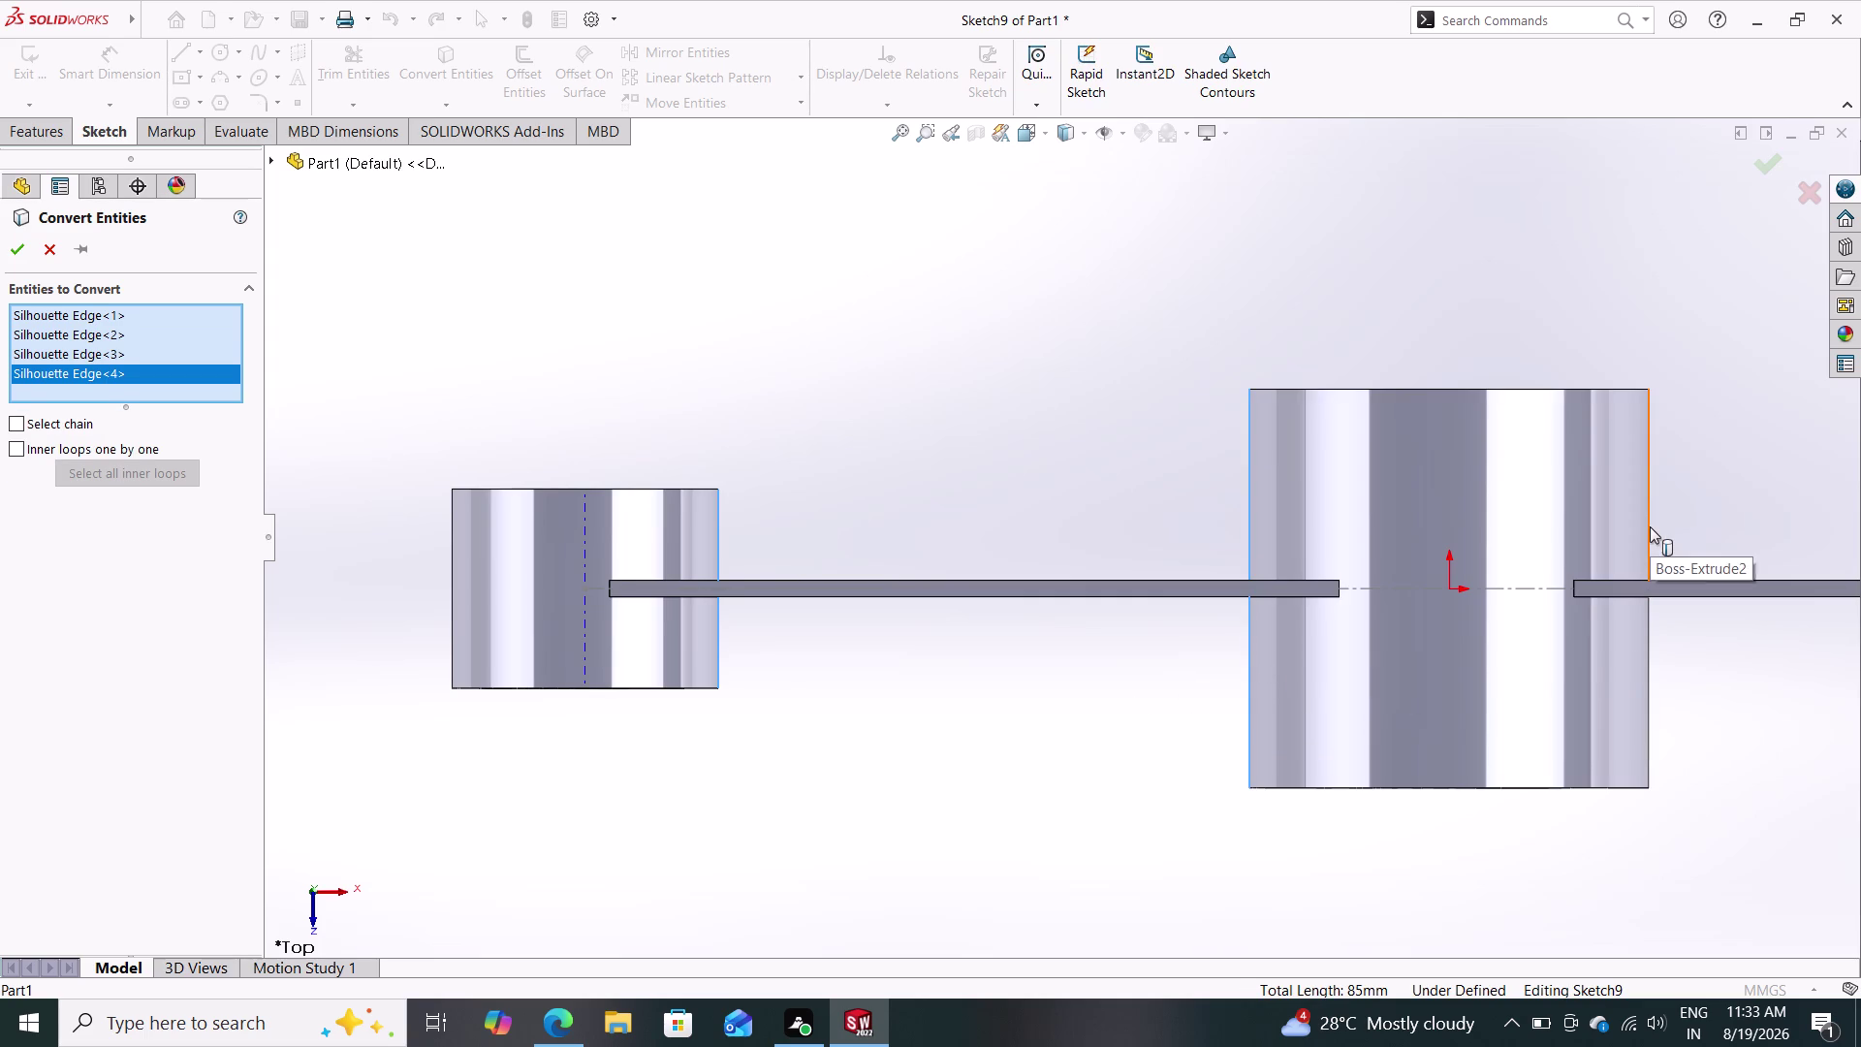
click(1649, 697)
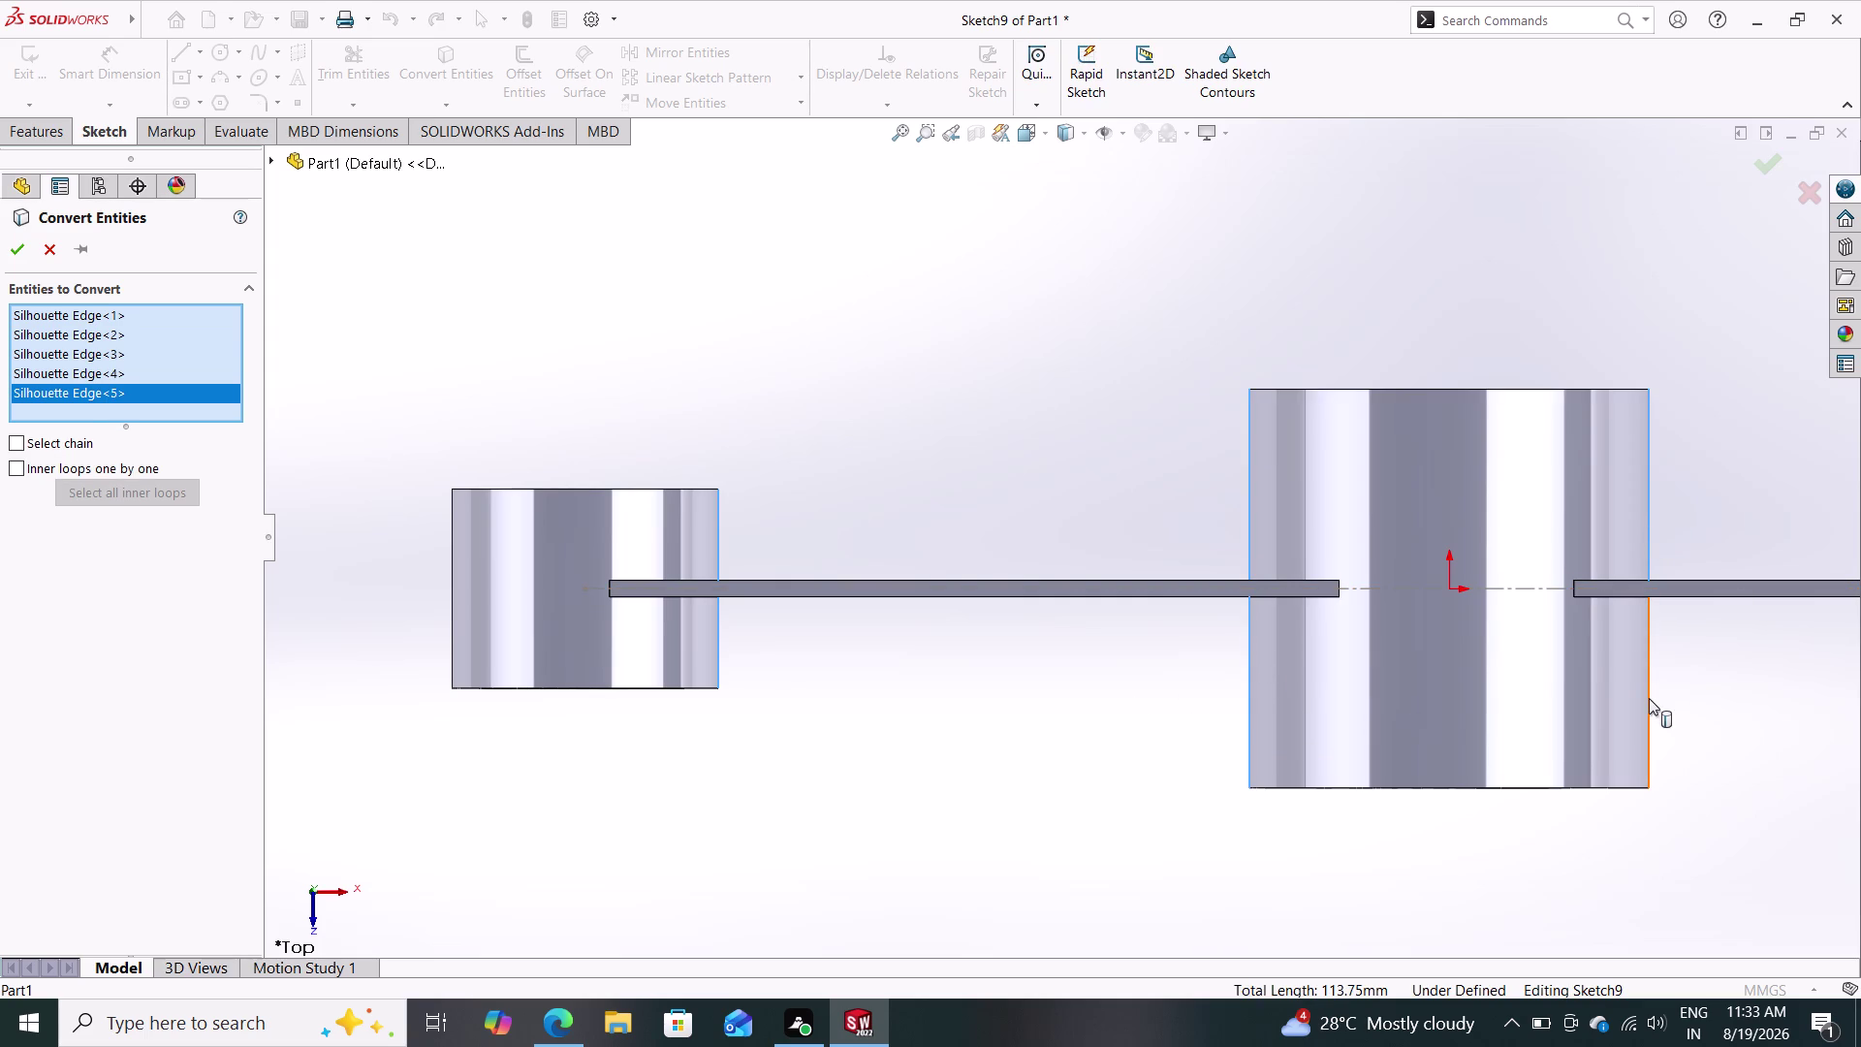
Add the right ring's two edges and confirm all eight converted edges.
scroll(down, 3)
scroll(up, 3)
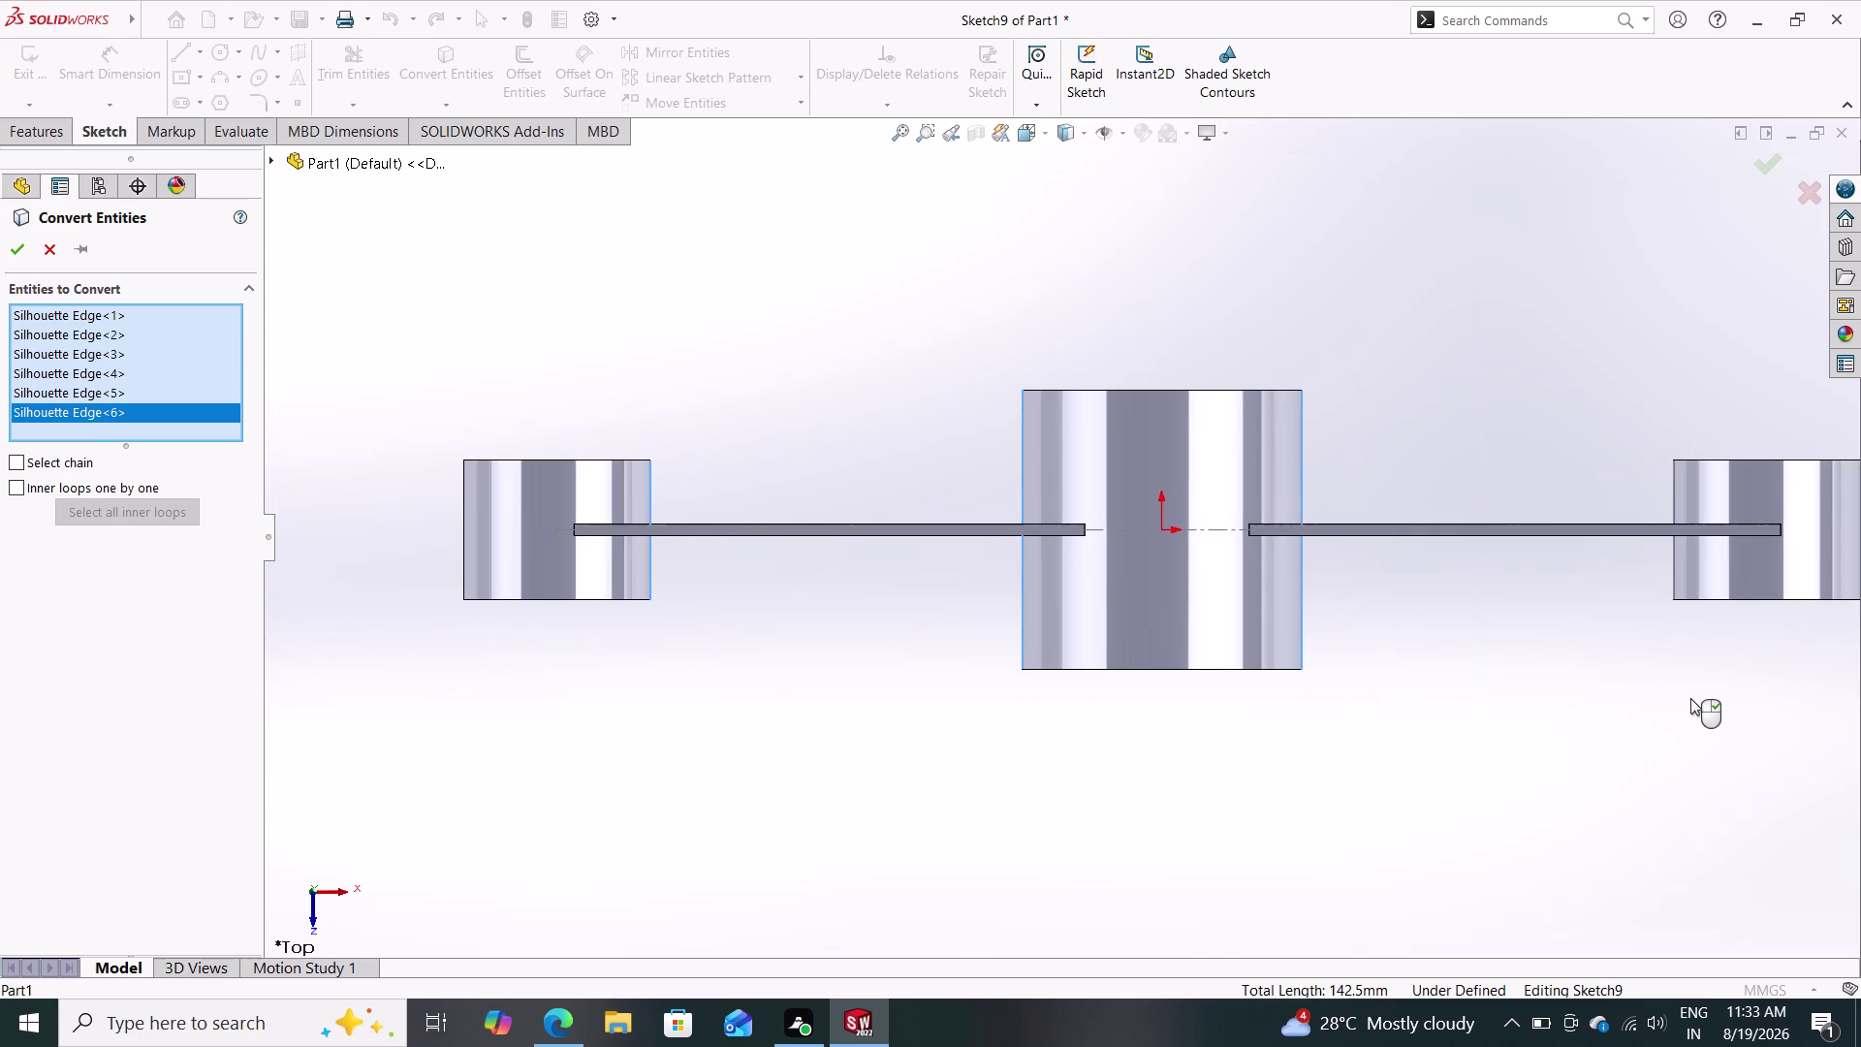
click(1673, 580)
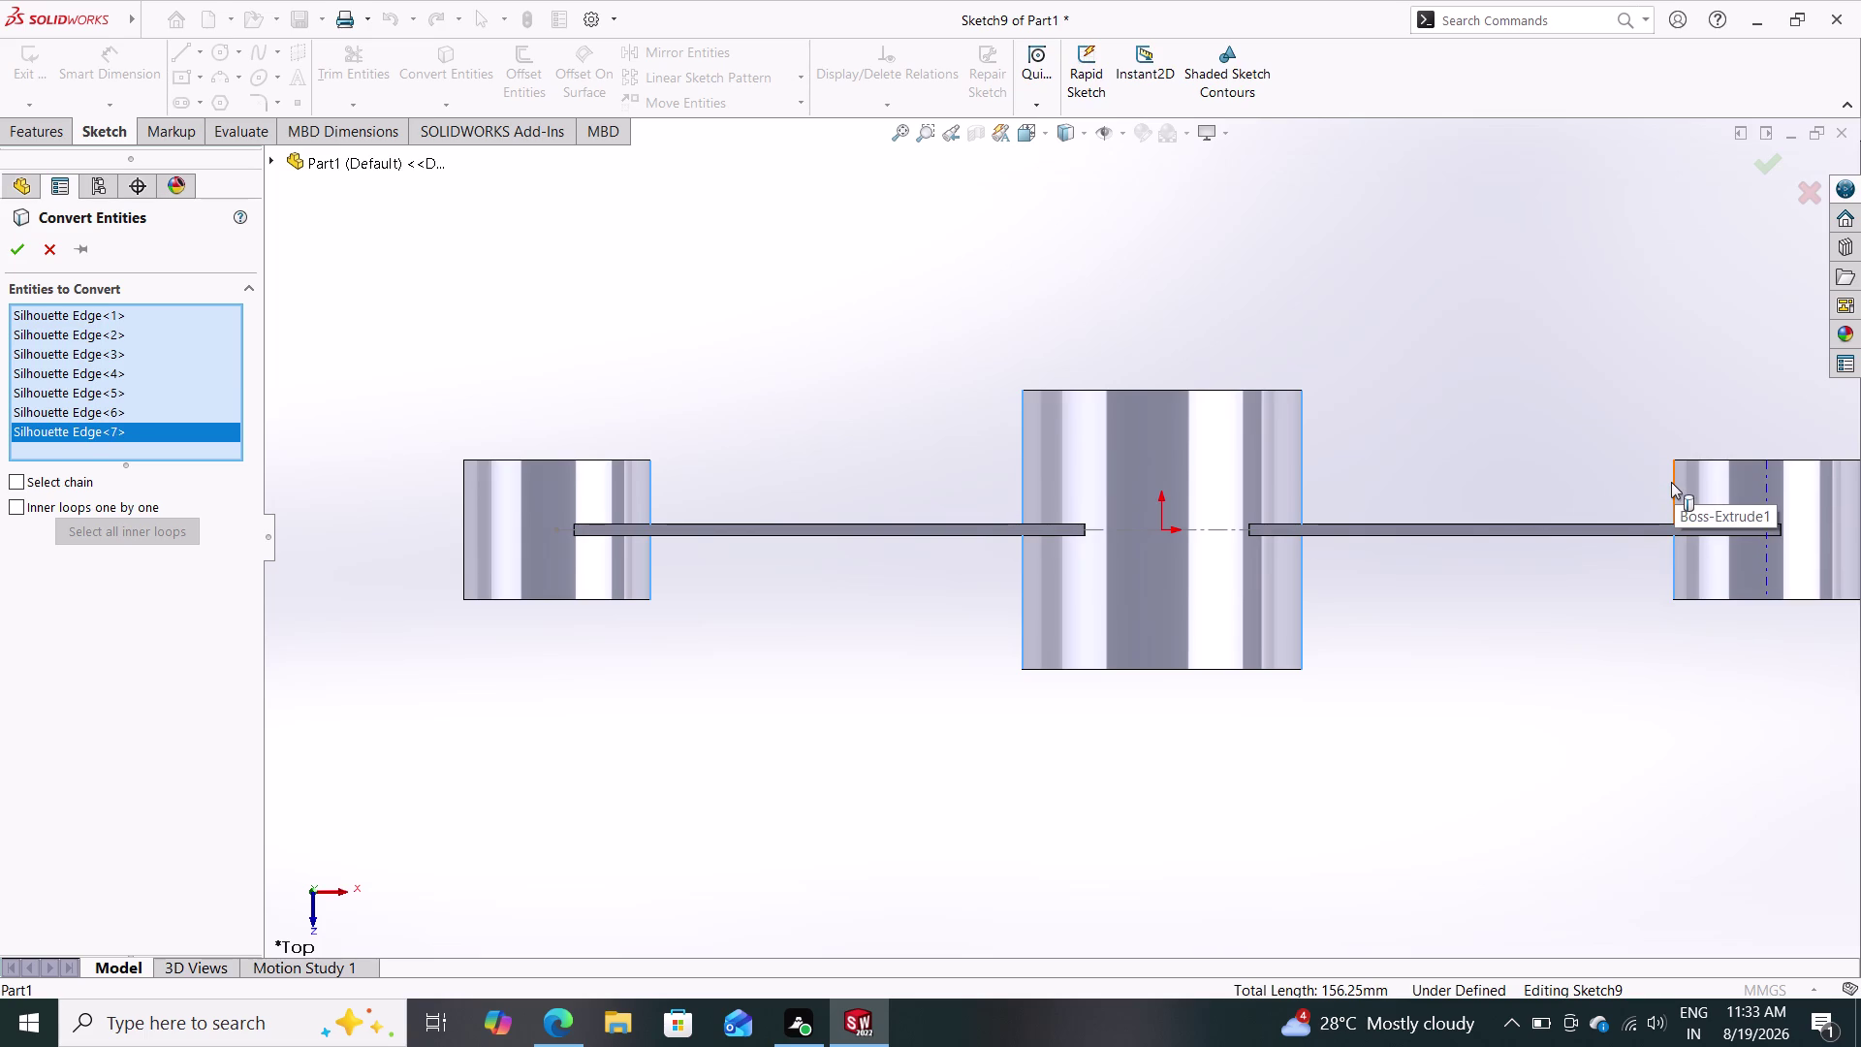
click(1673, 482)
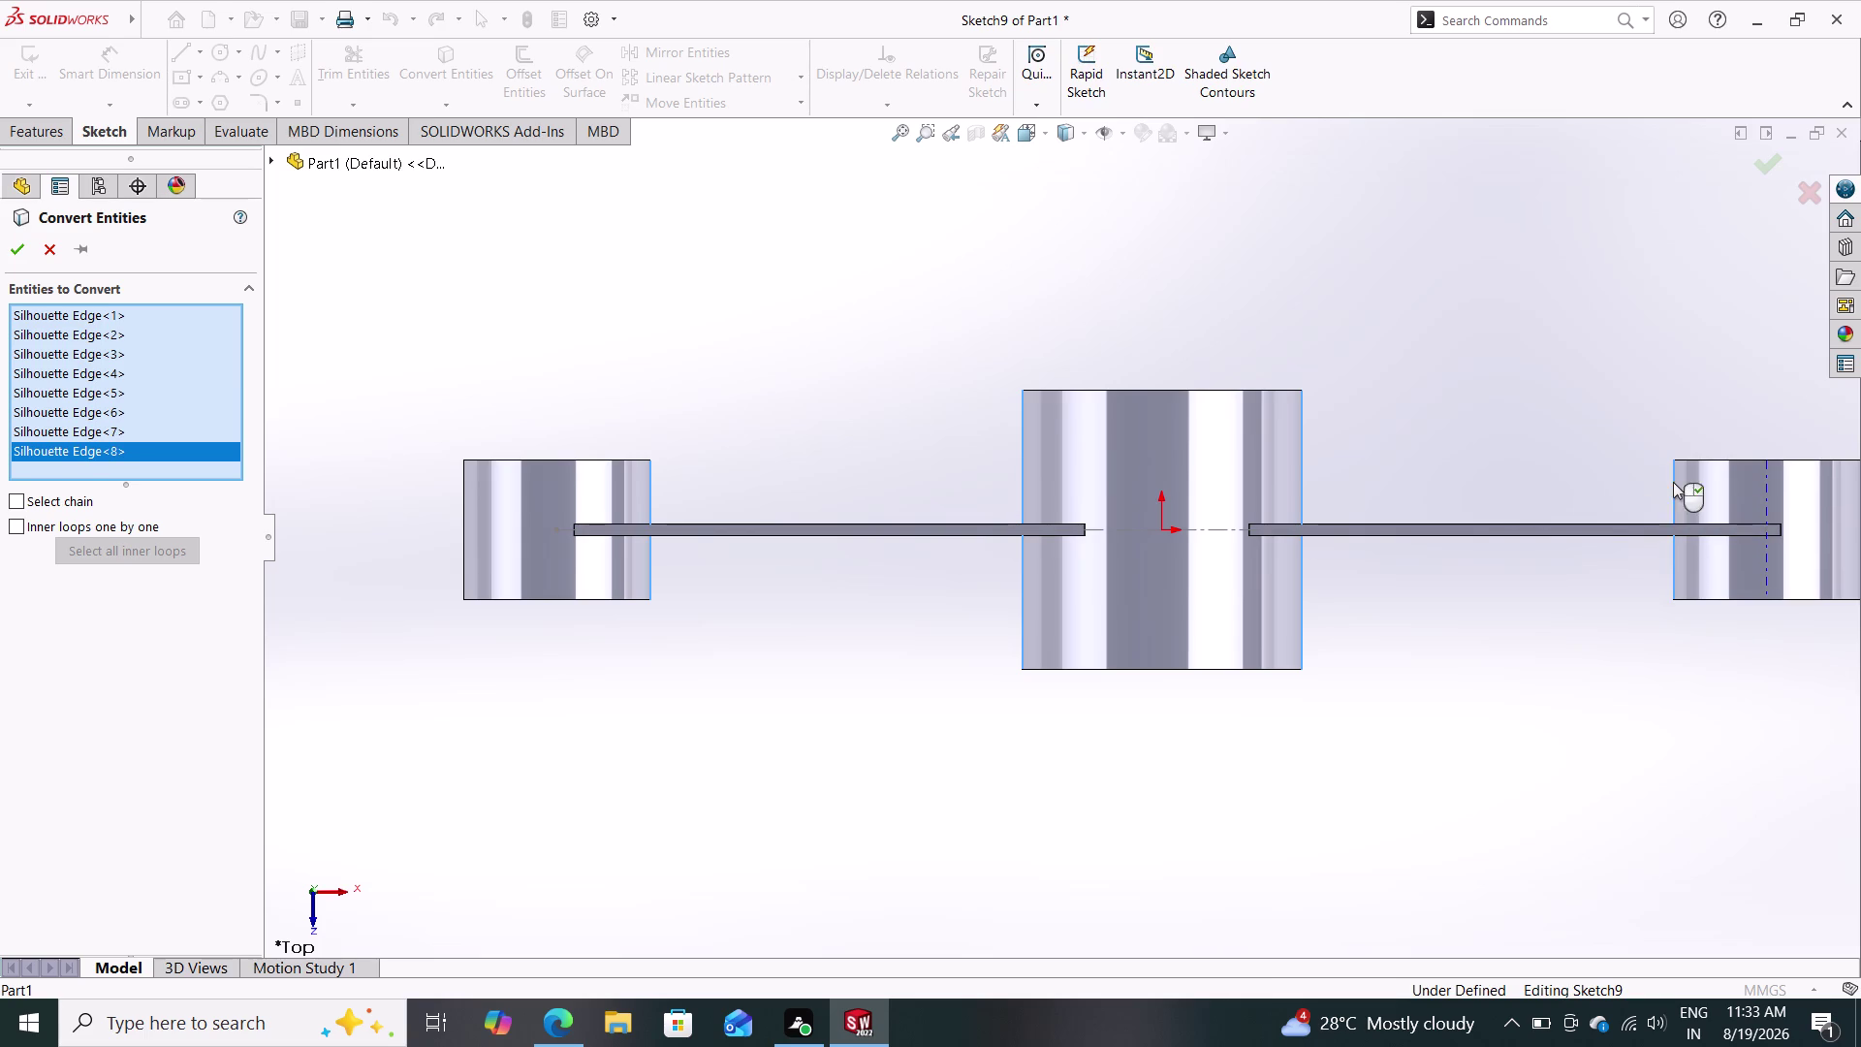
click(20, 253)
key(Escape)
key(grave)
key(Escape)
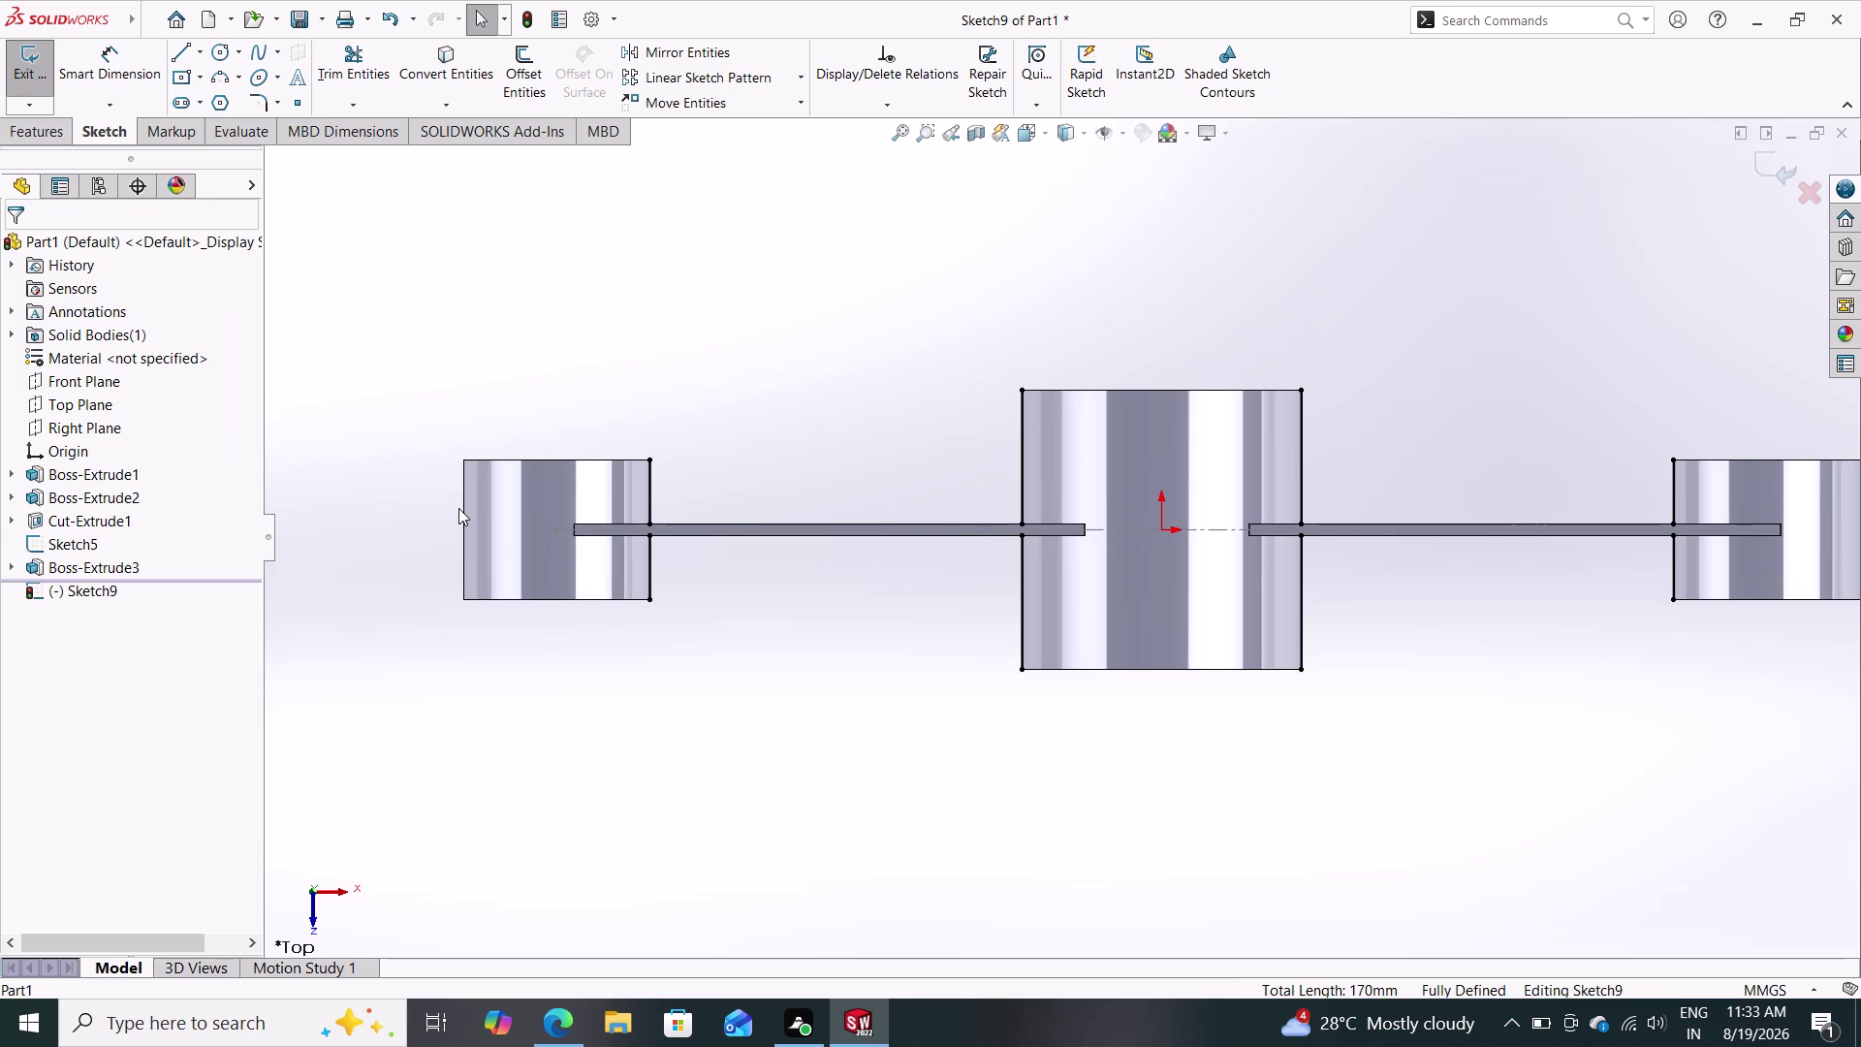
key(Escape)
Draw four slanted lines between ring corners forming tapered webs between the rings.
click(172, 57)
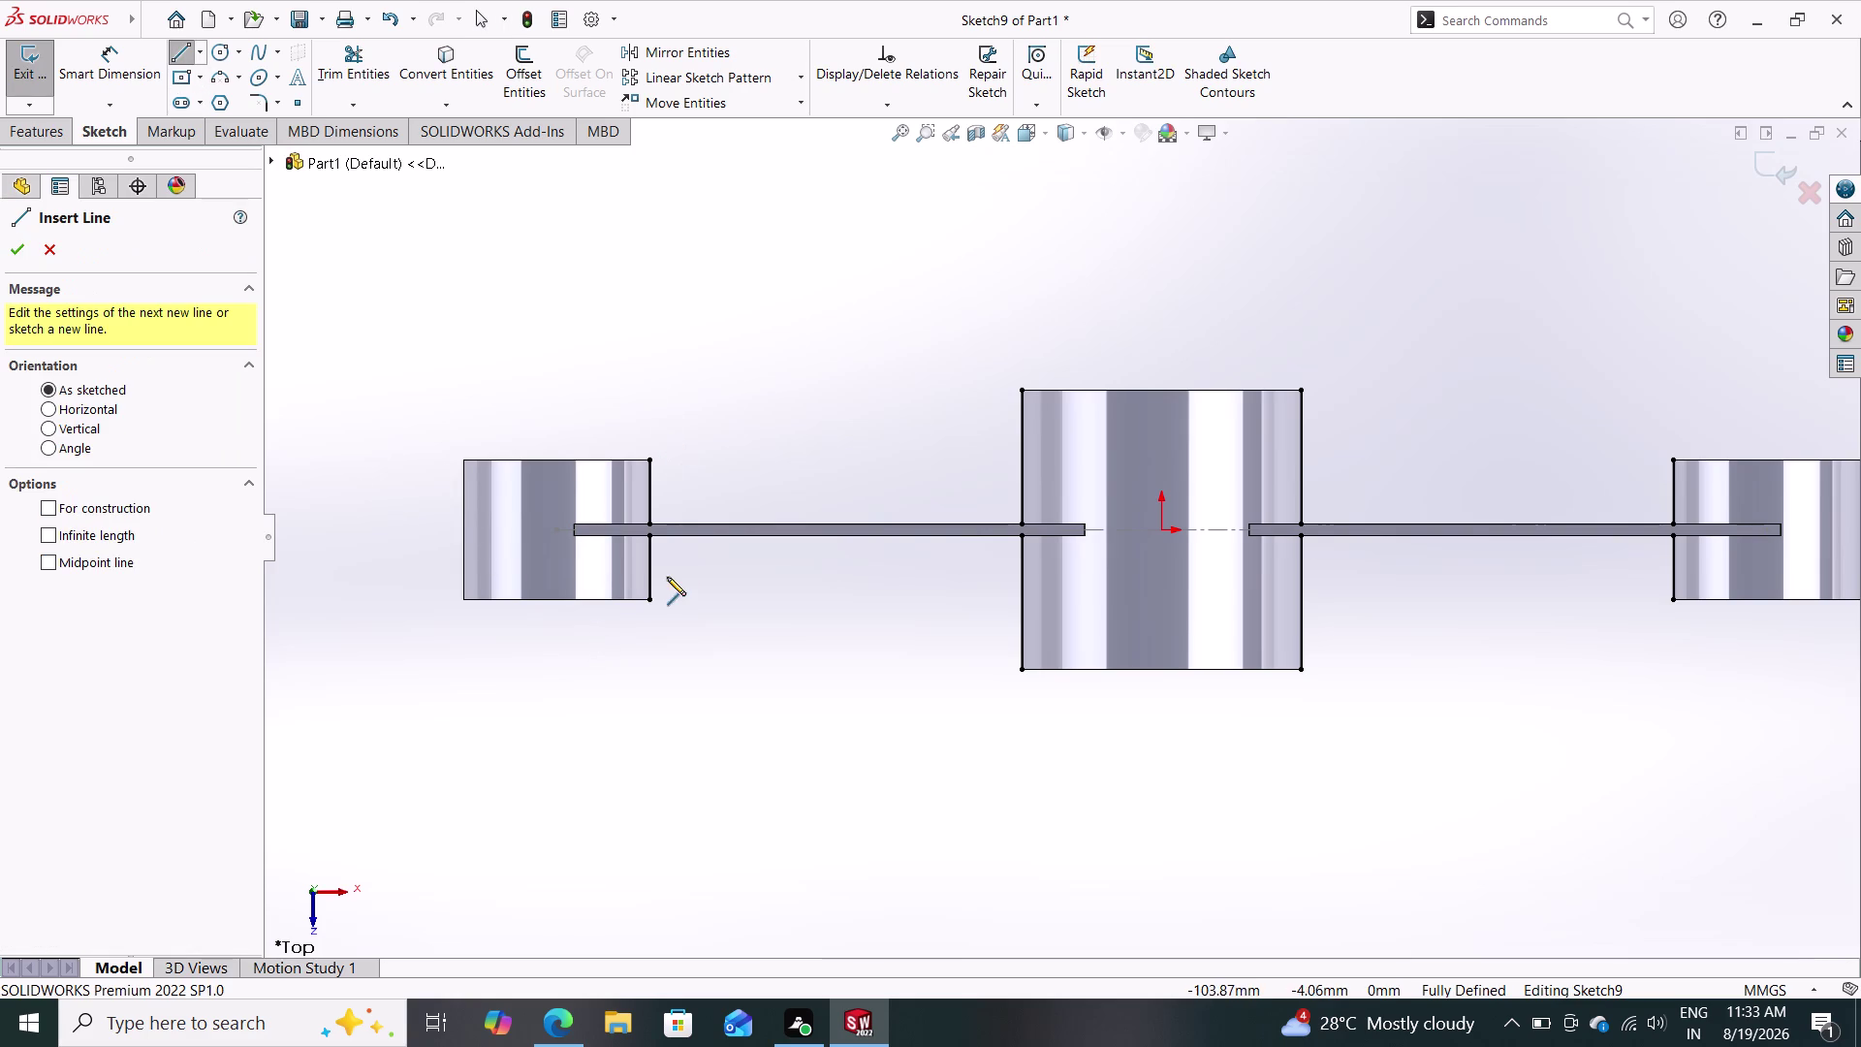
click(650, 598)
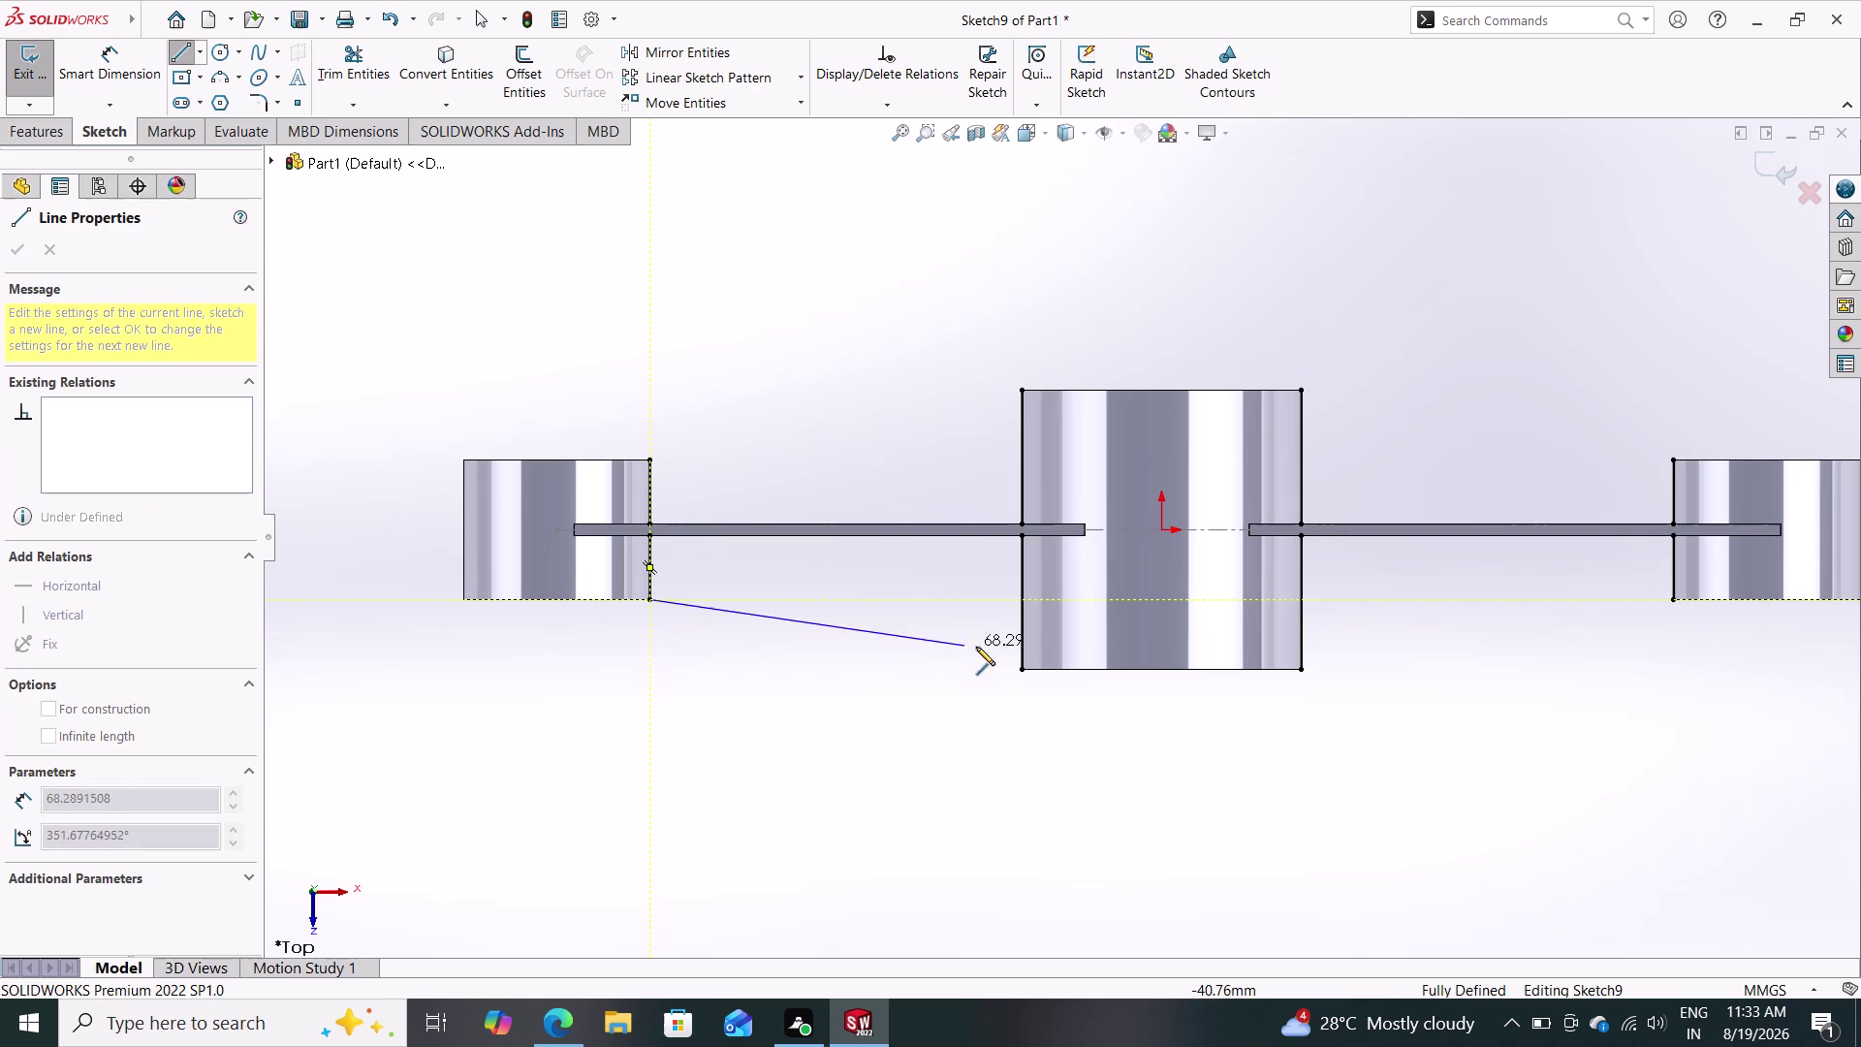
click(1024, 670)
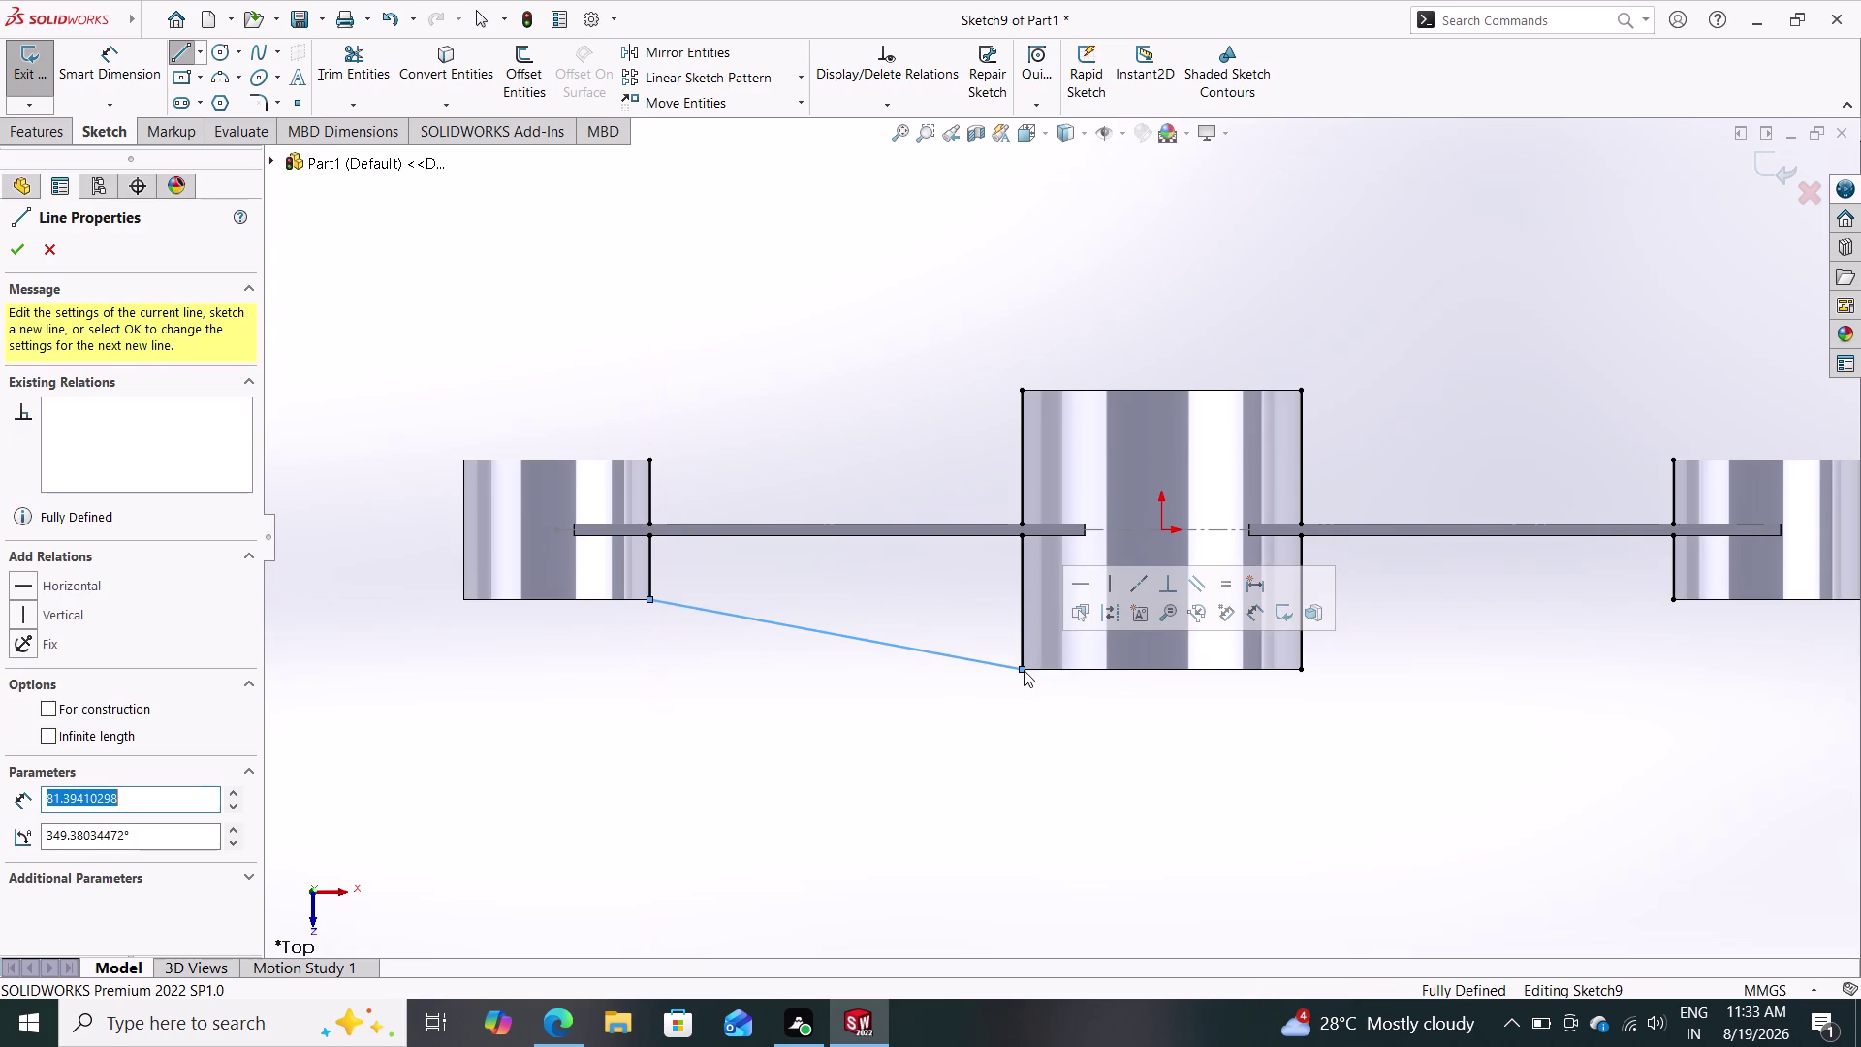
click(1298, 667)
click(1673, 599)
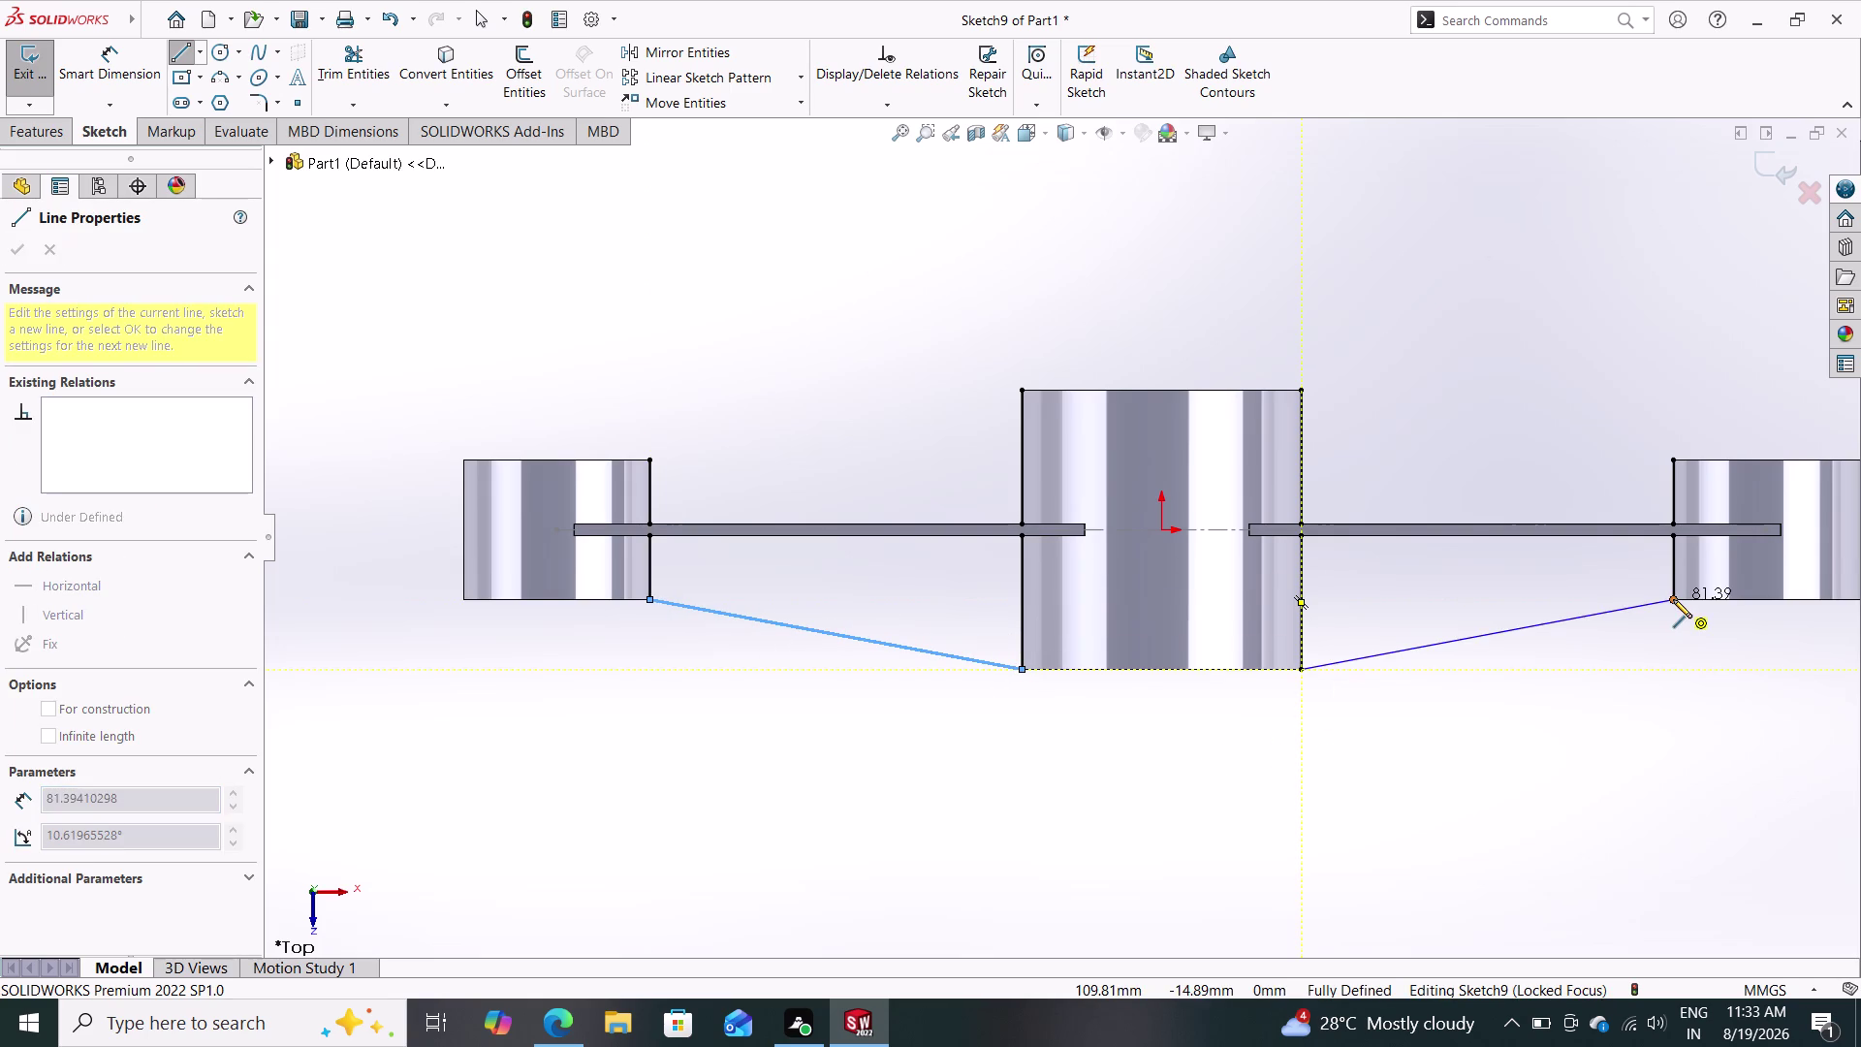
click(1019, 387)
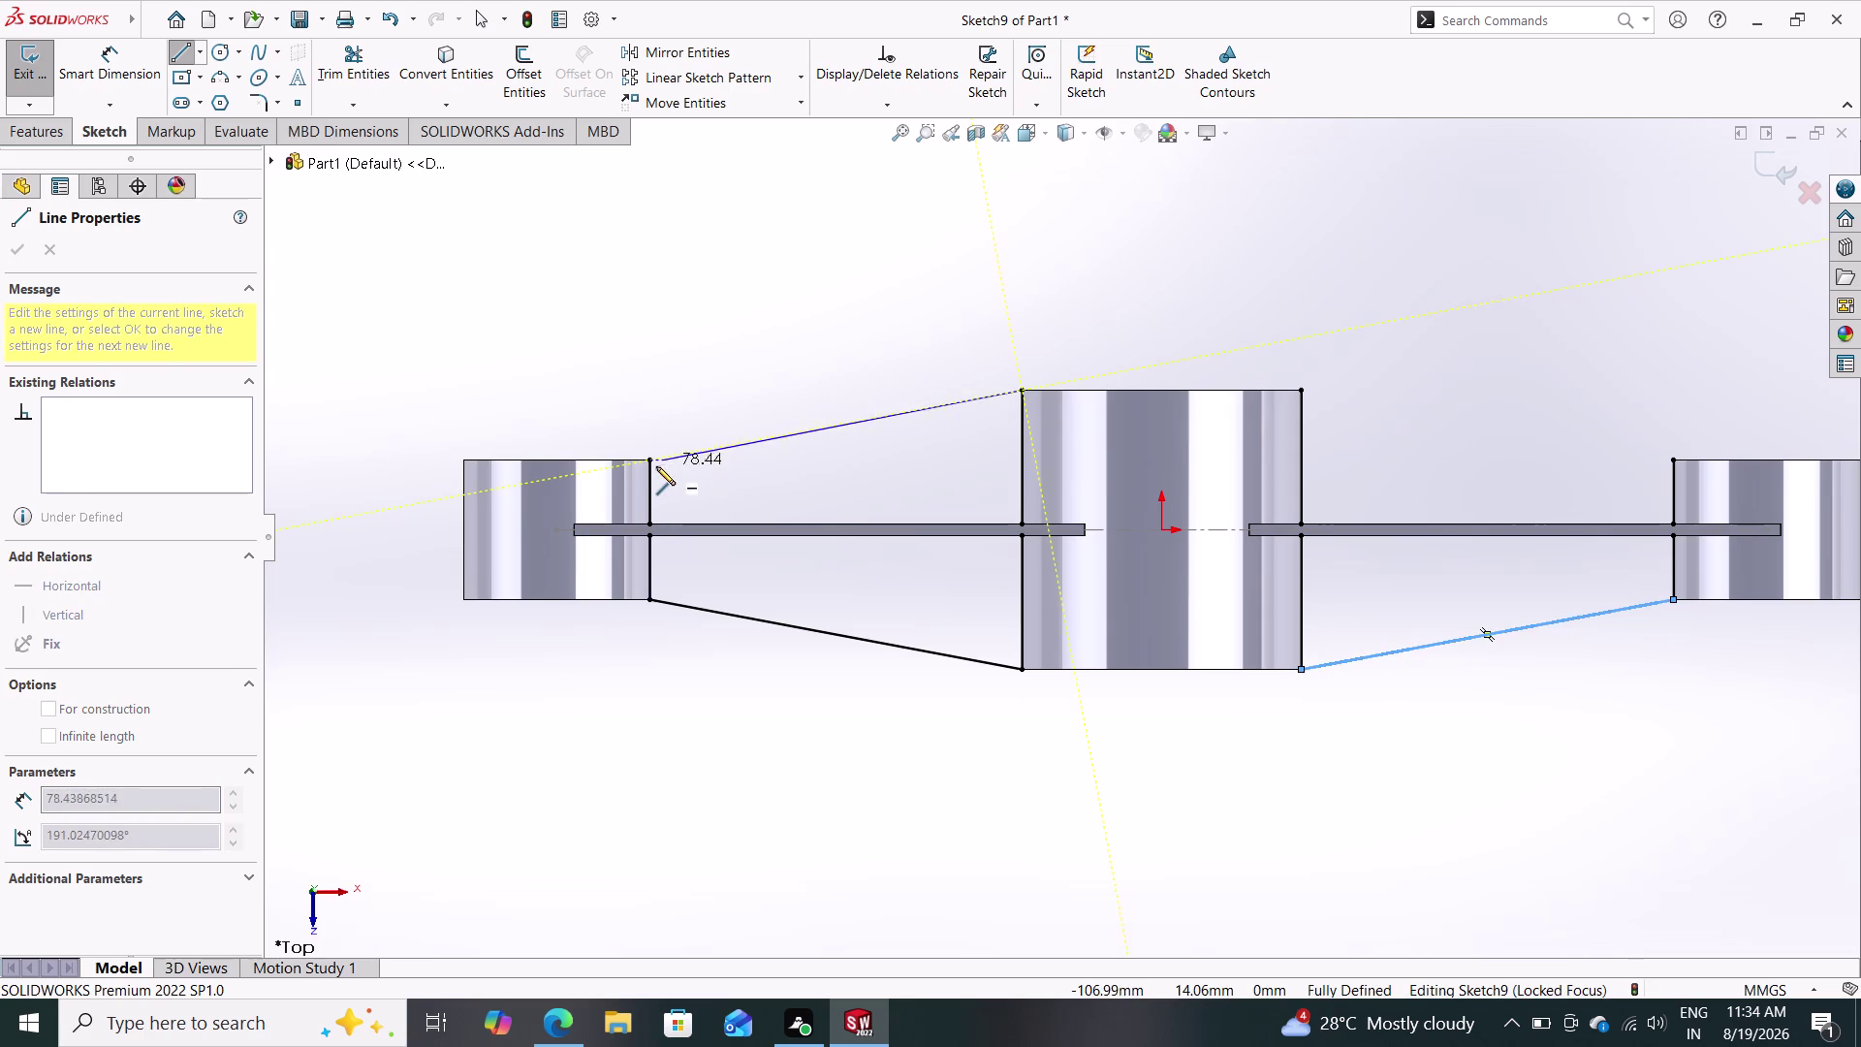
click(654, 459)
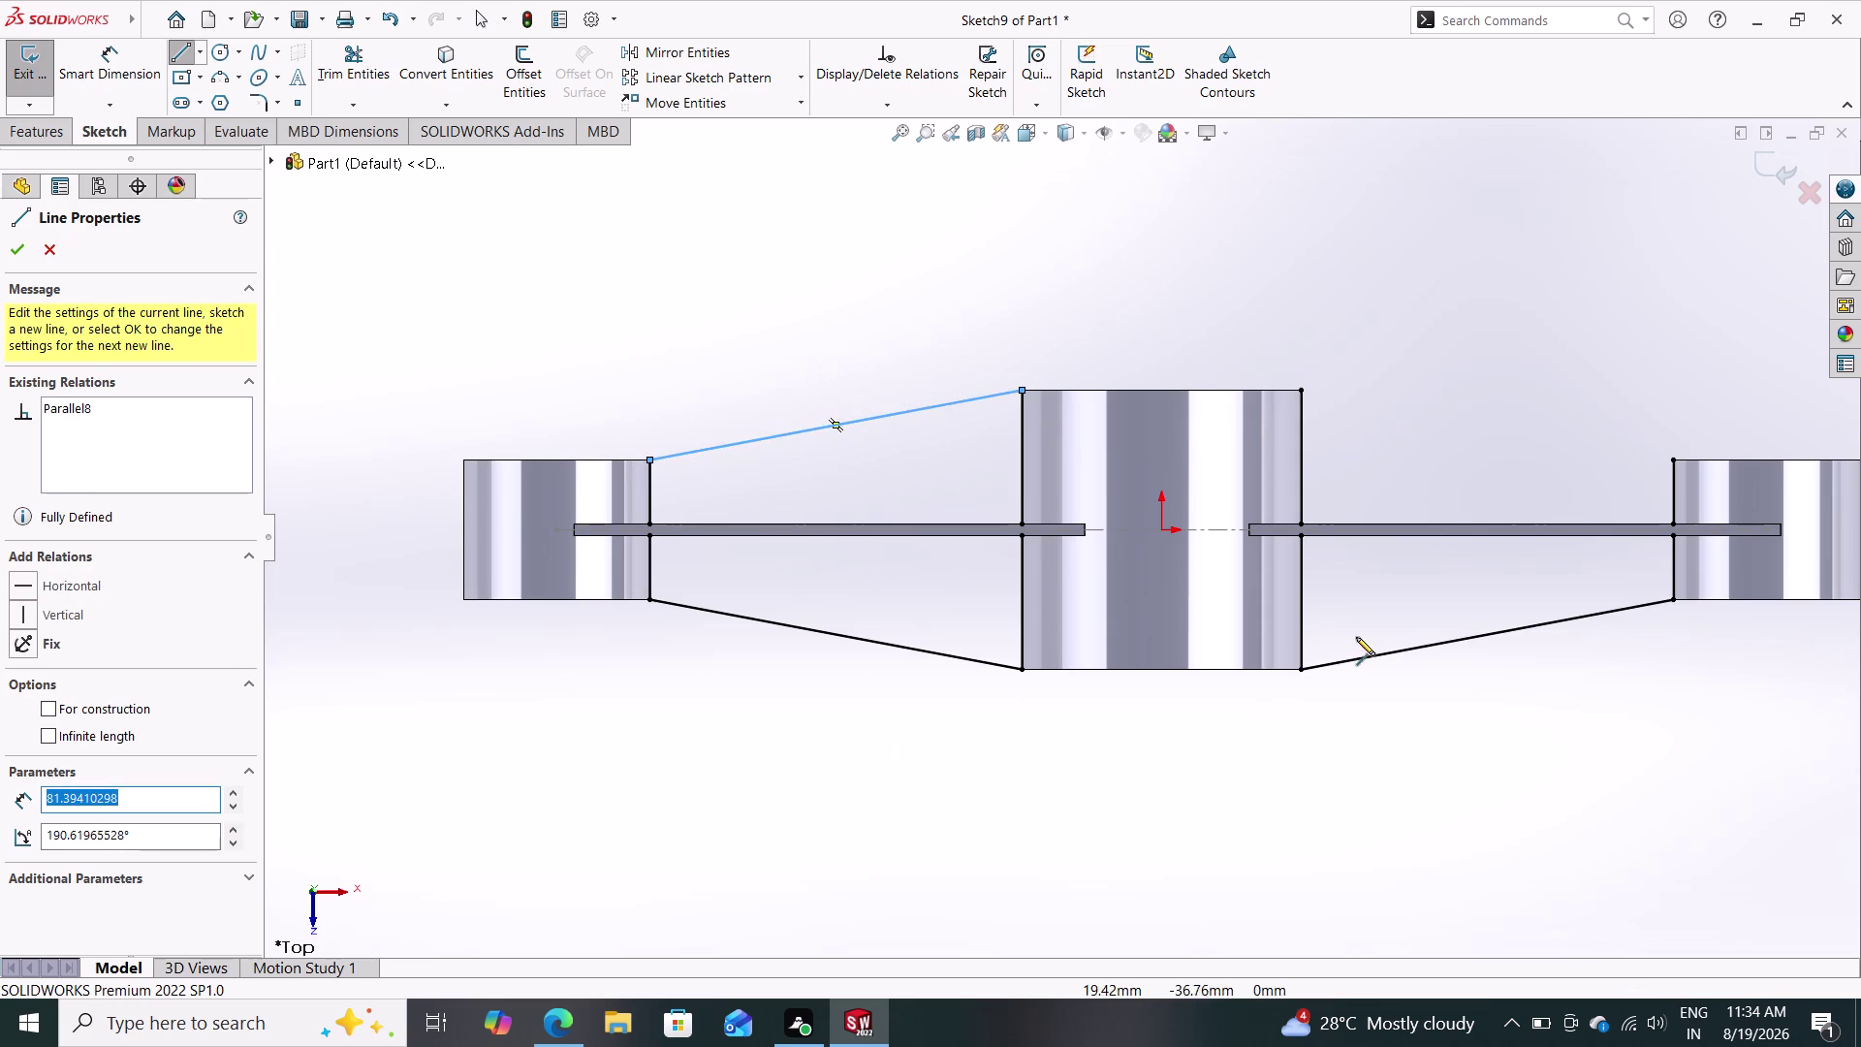
click(1674, 458)
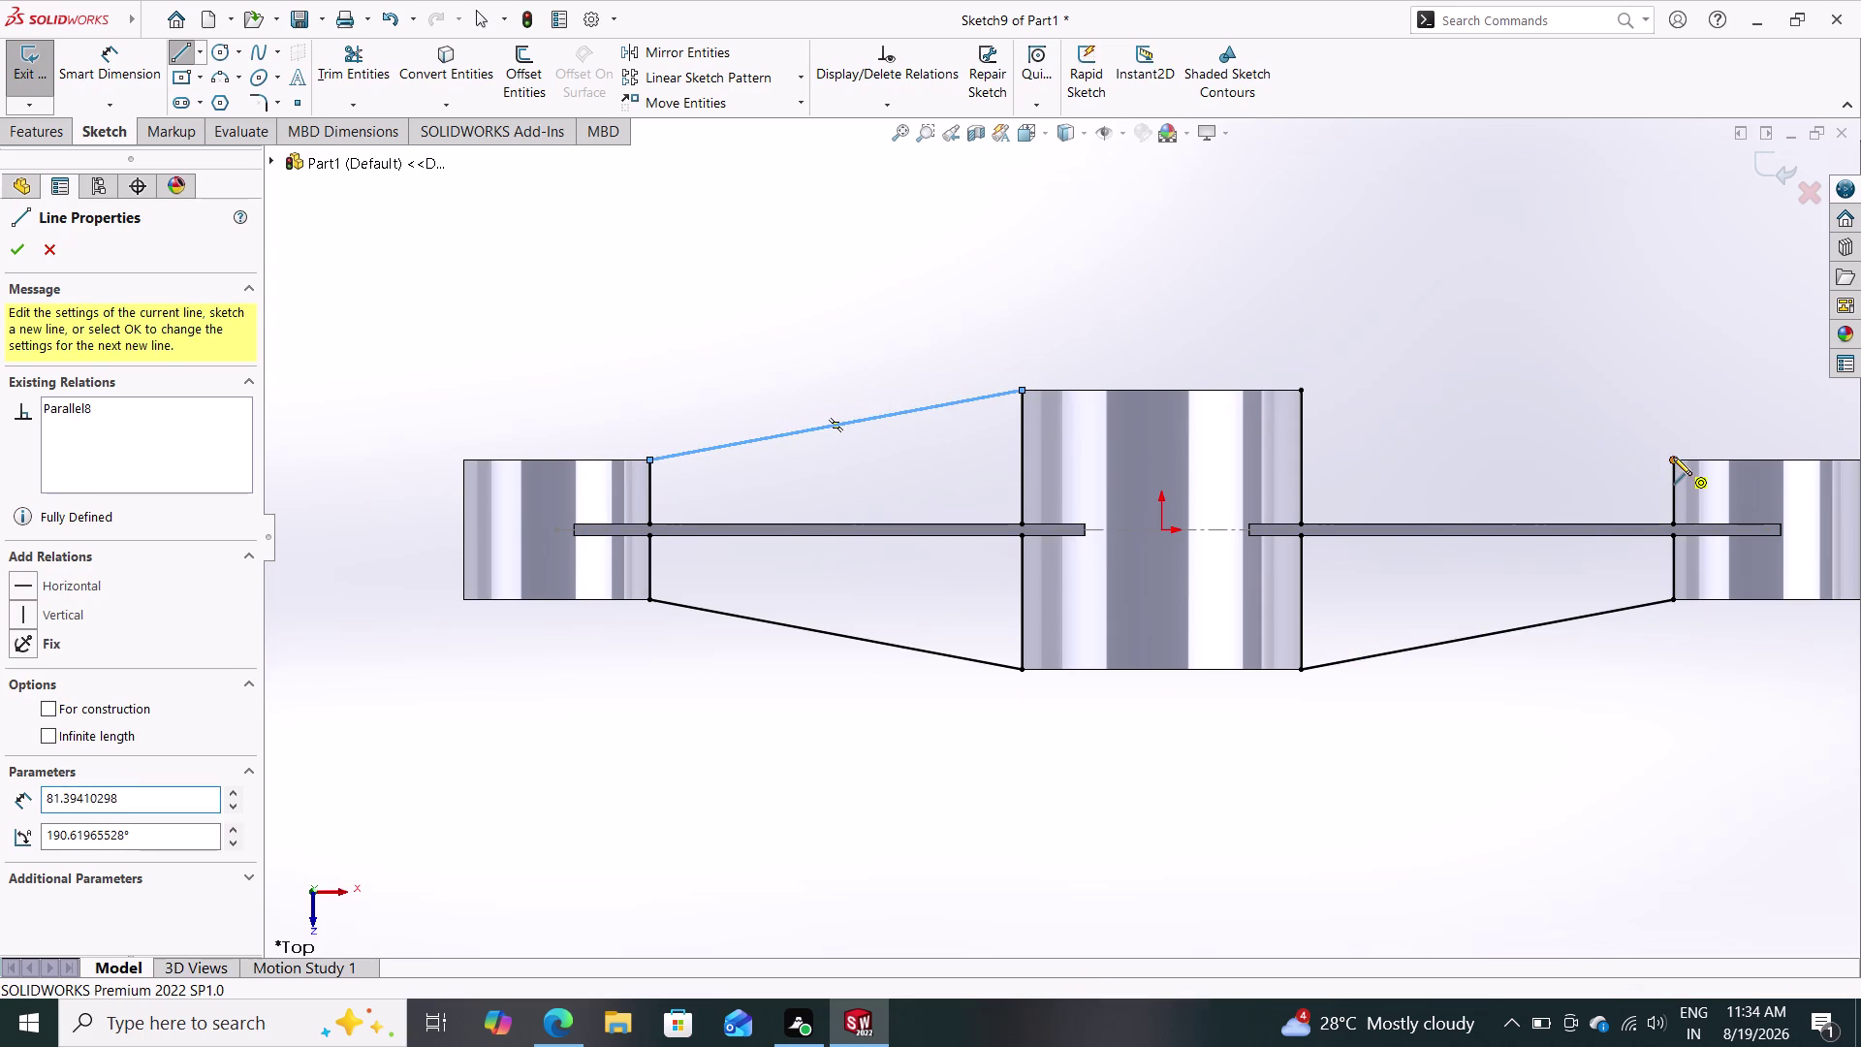
click(1305, 387)
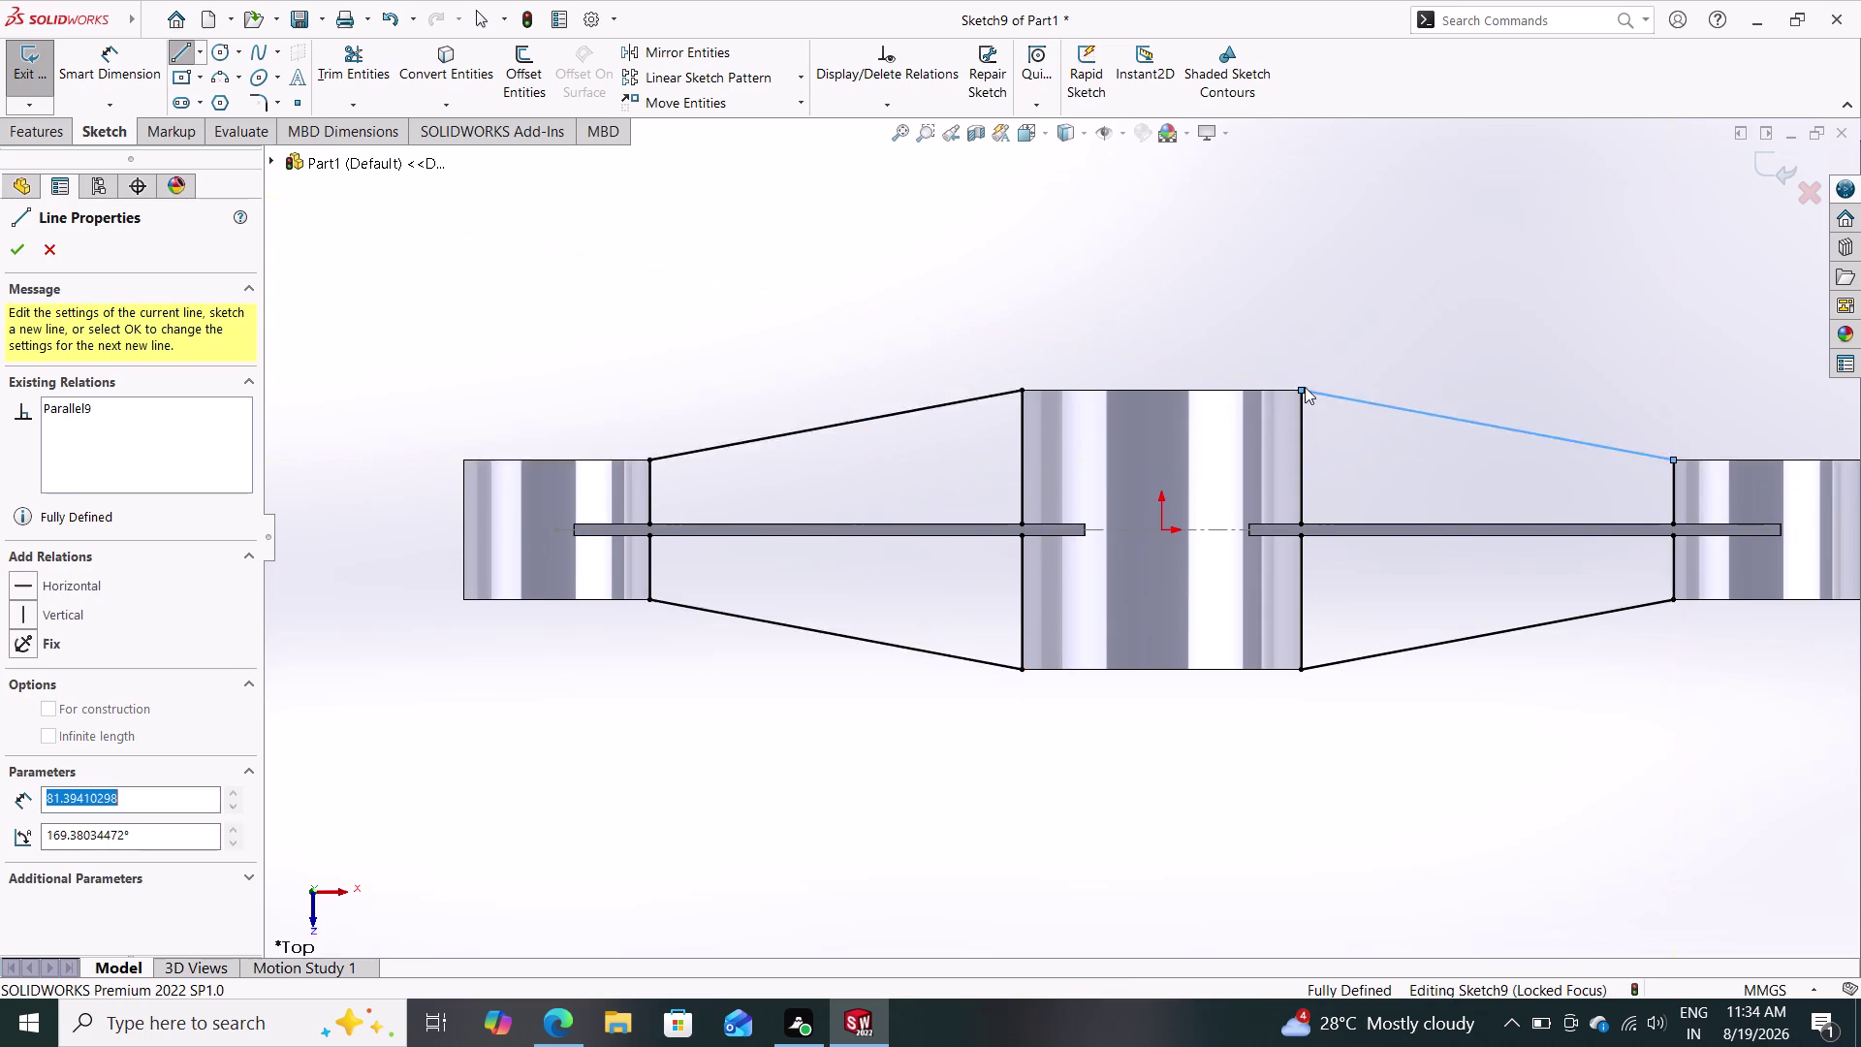
key(Escape)
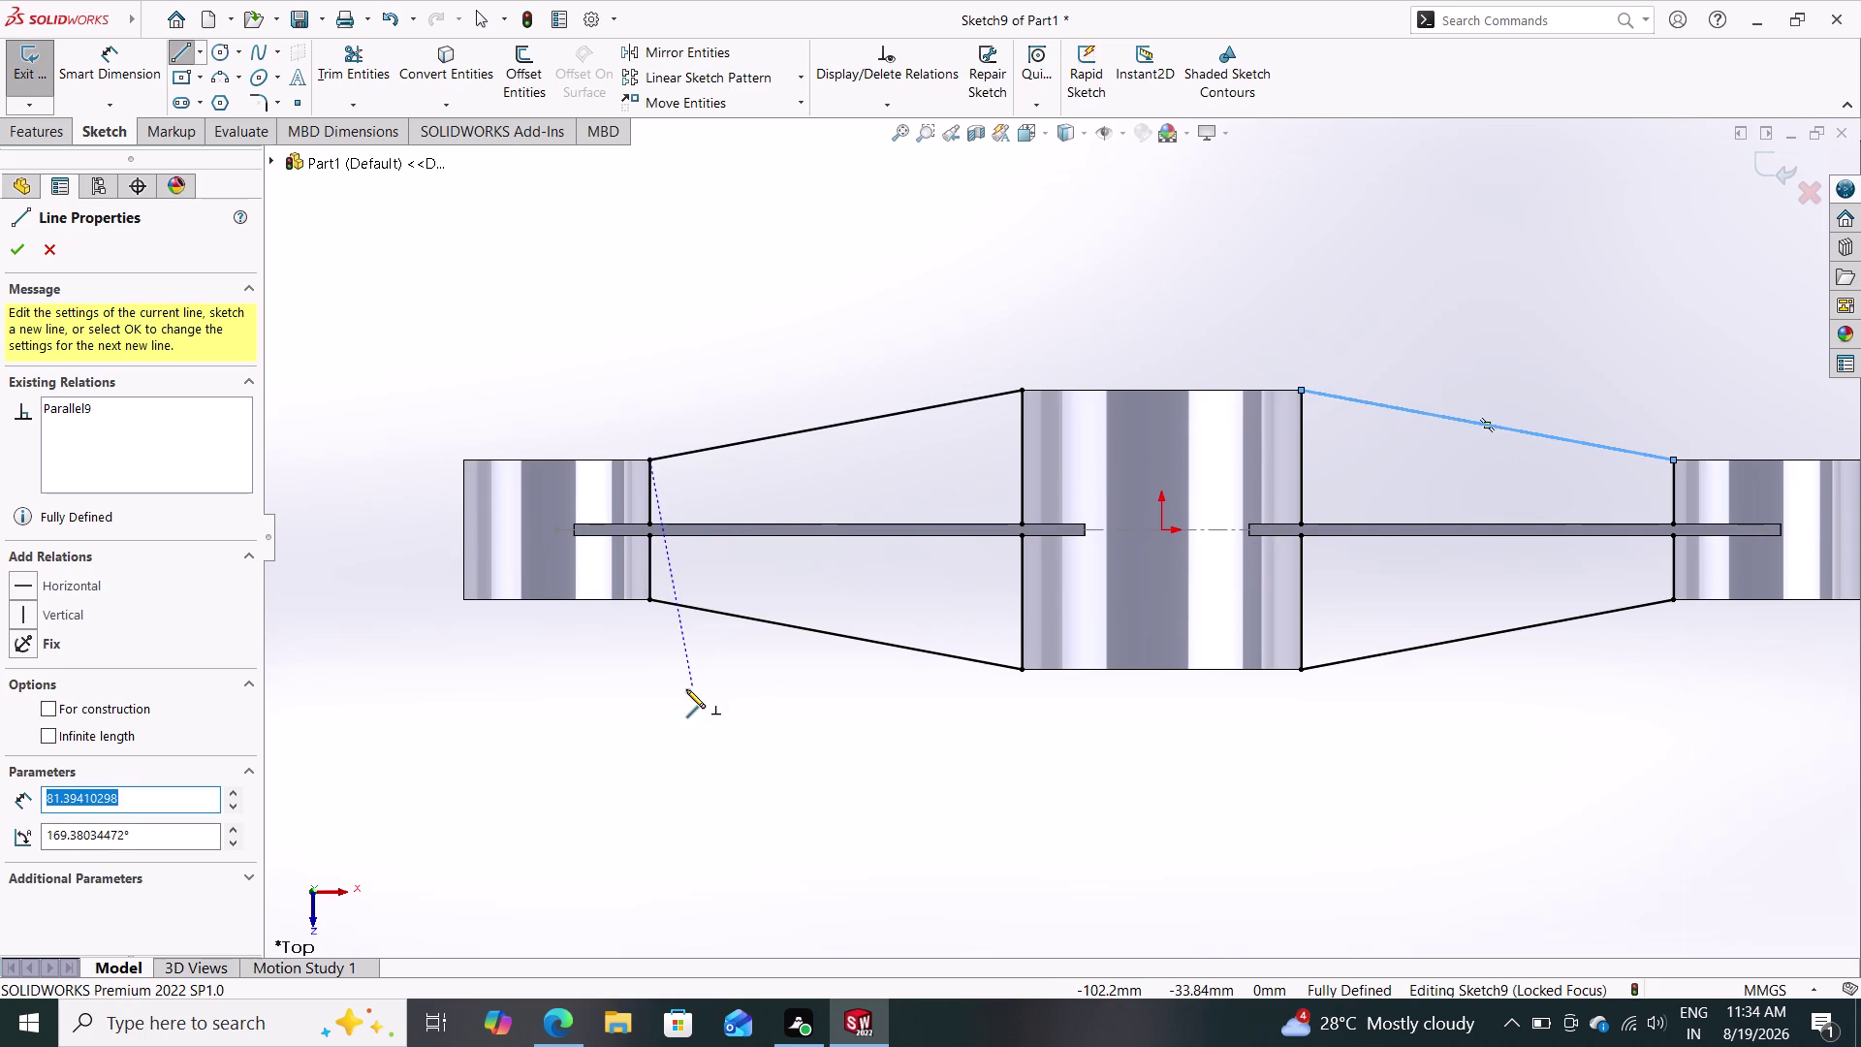
key(Escape)
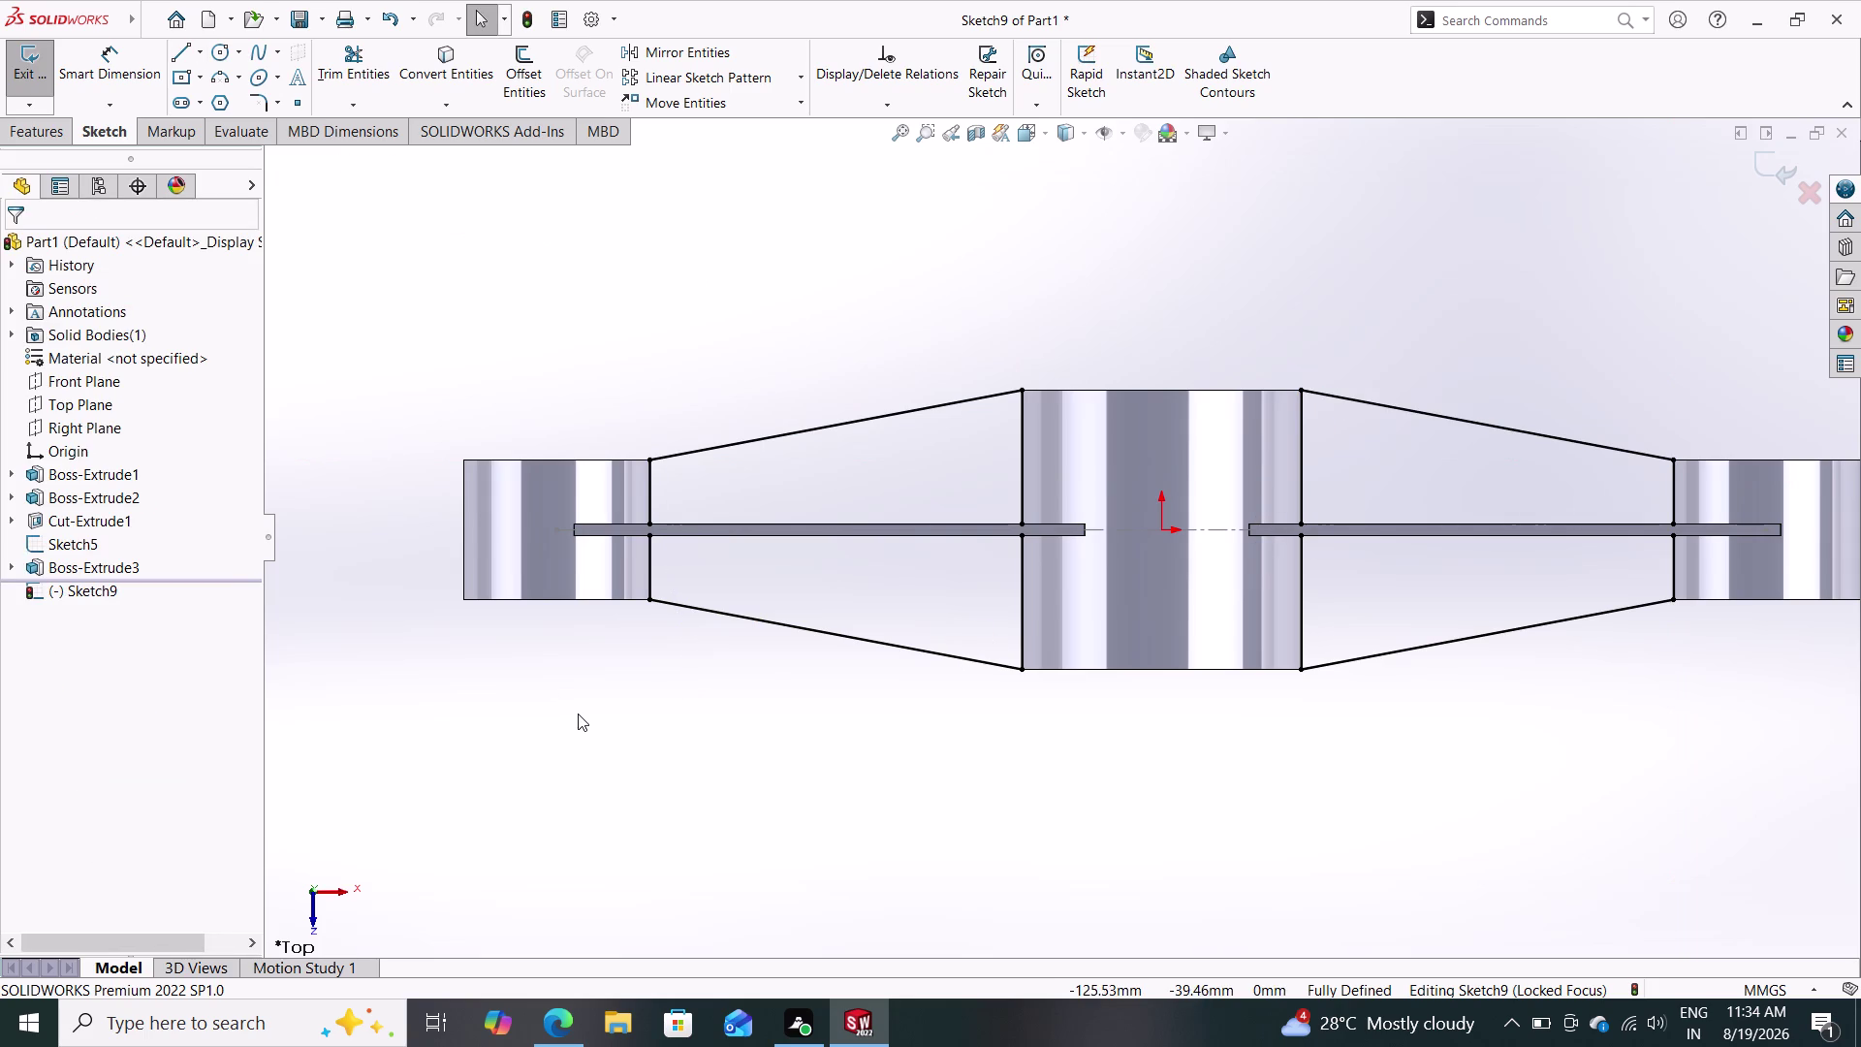
middle_click(16, 124)
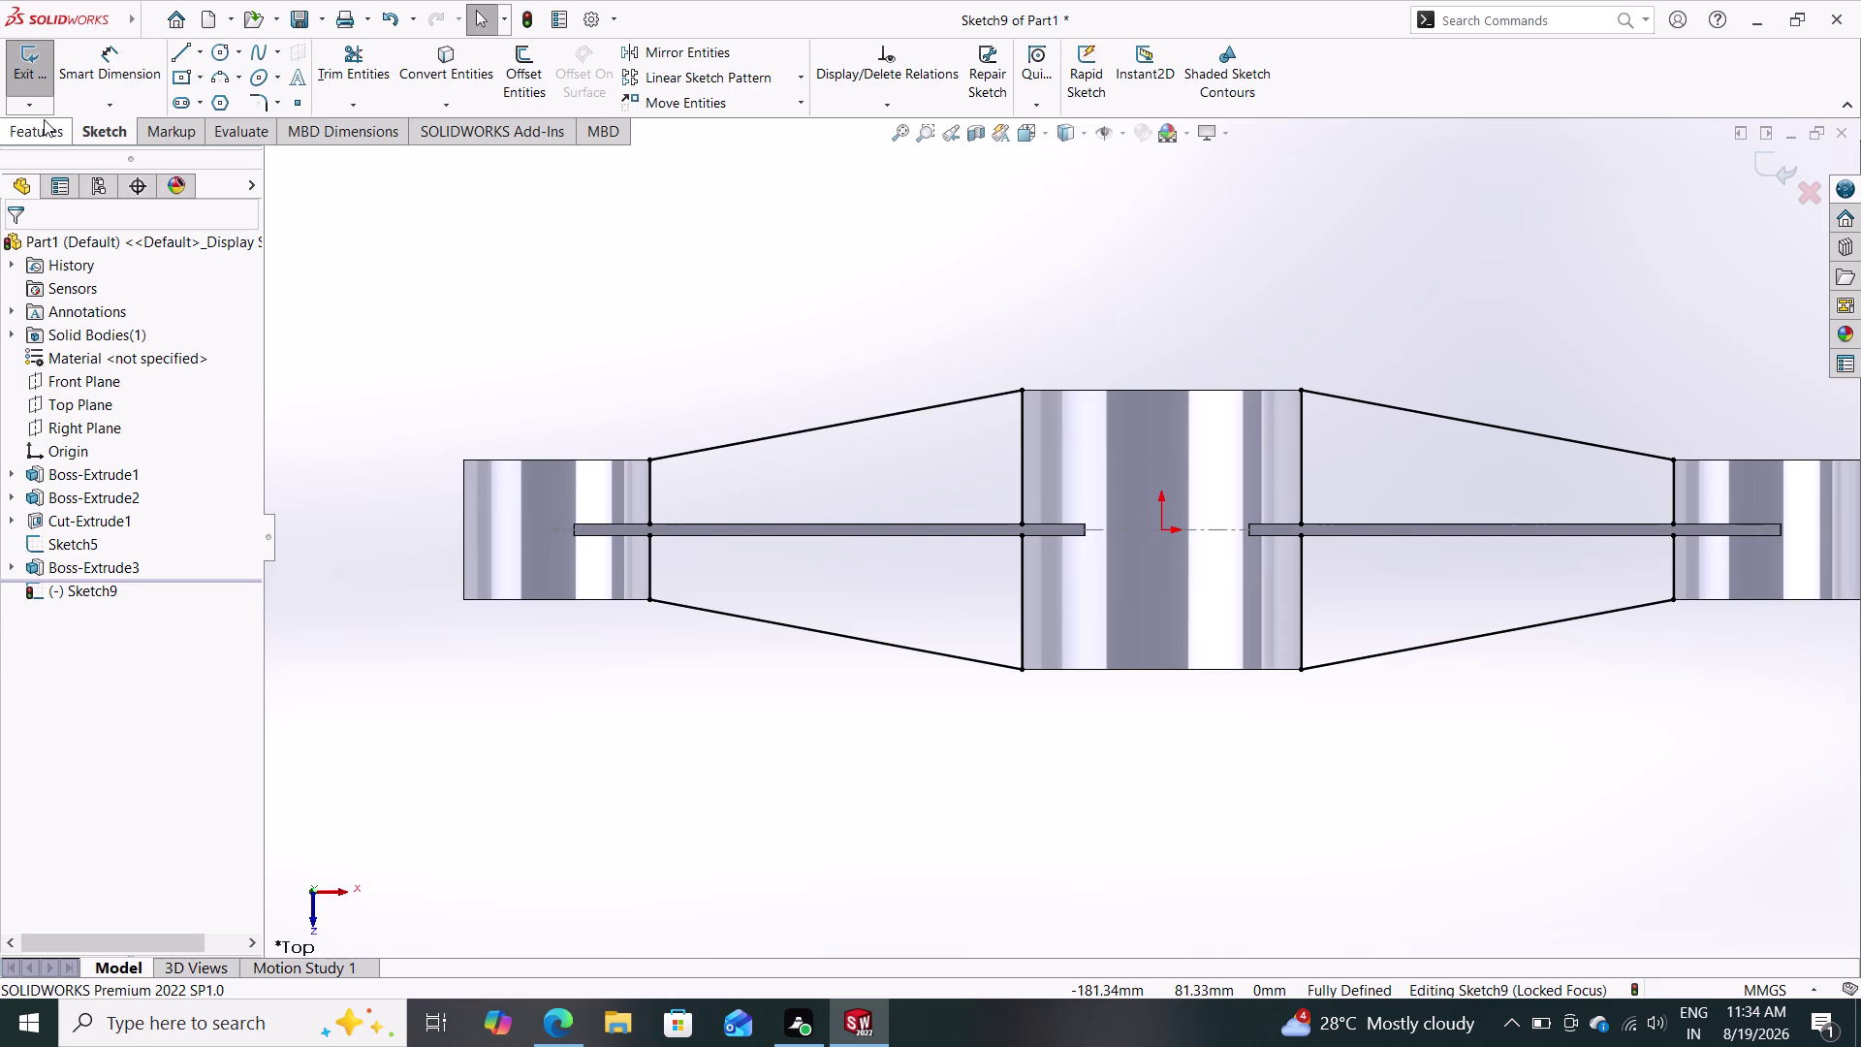
click(15, 121)
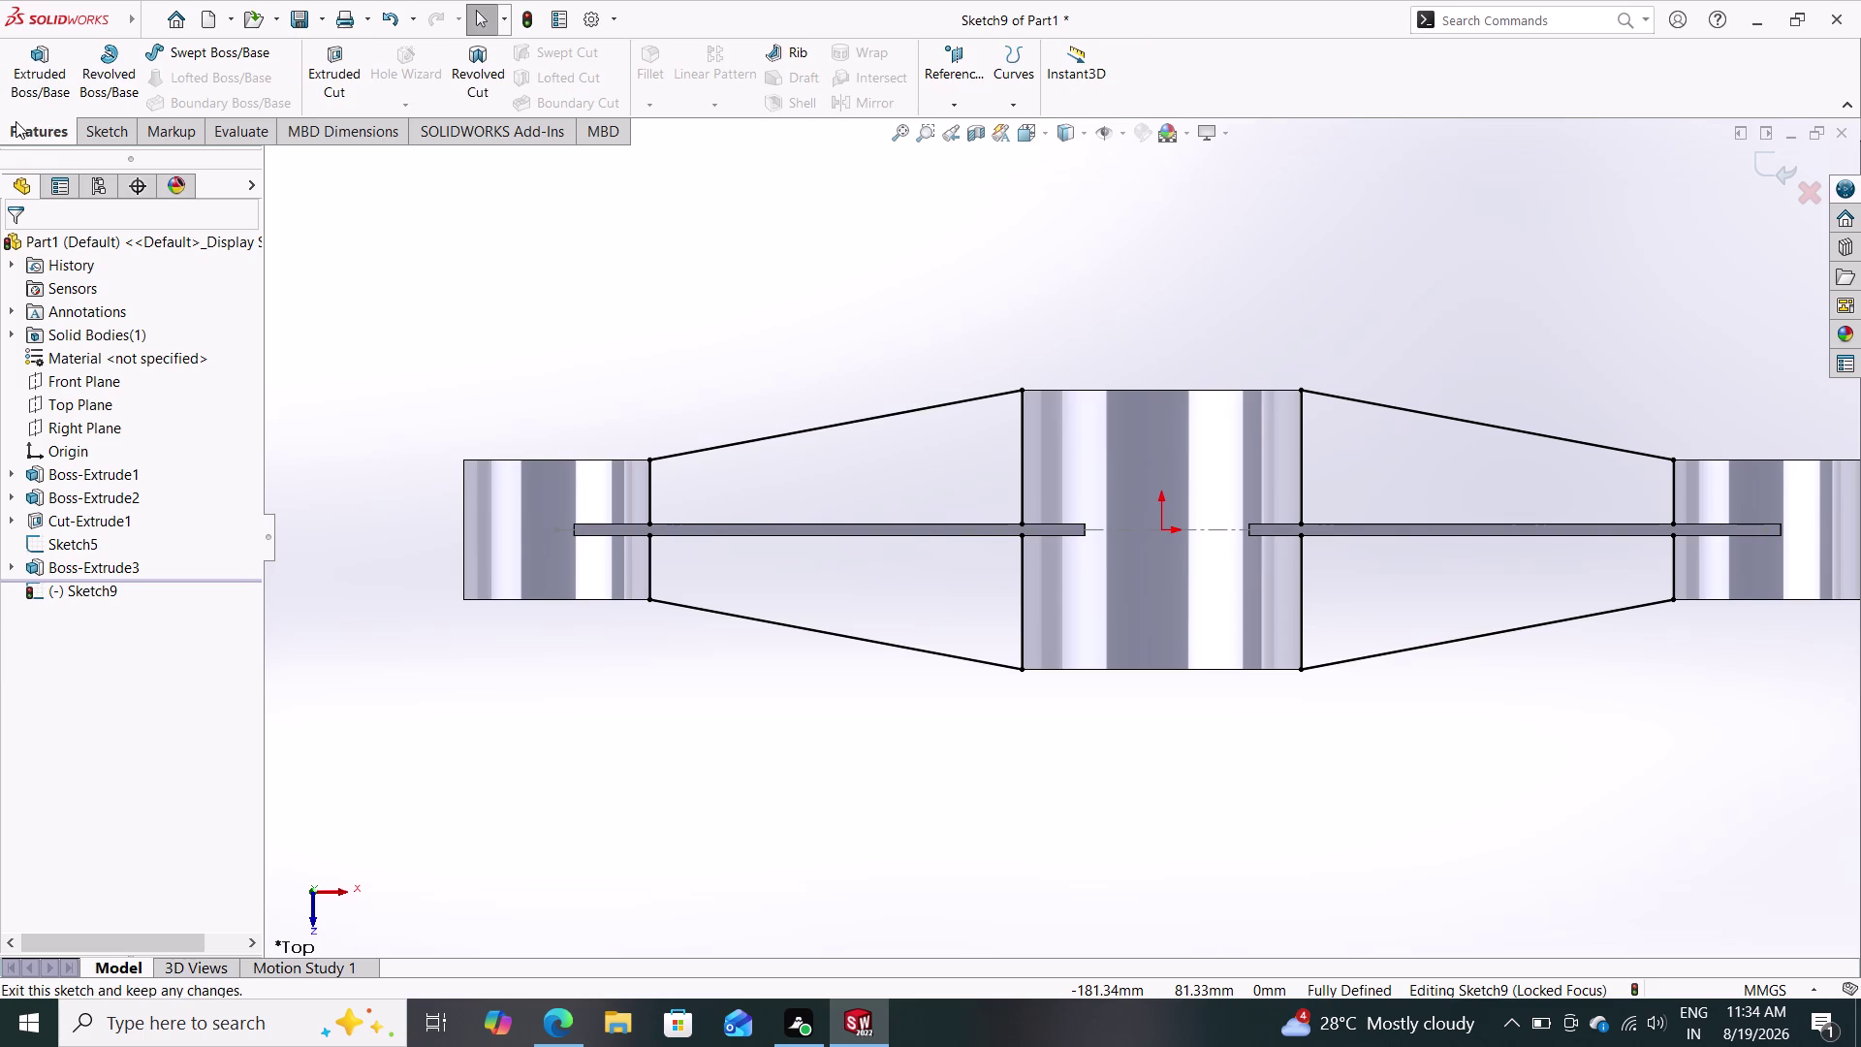
click(28, 84)
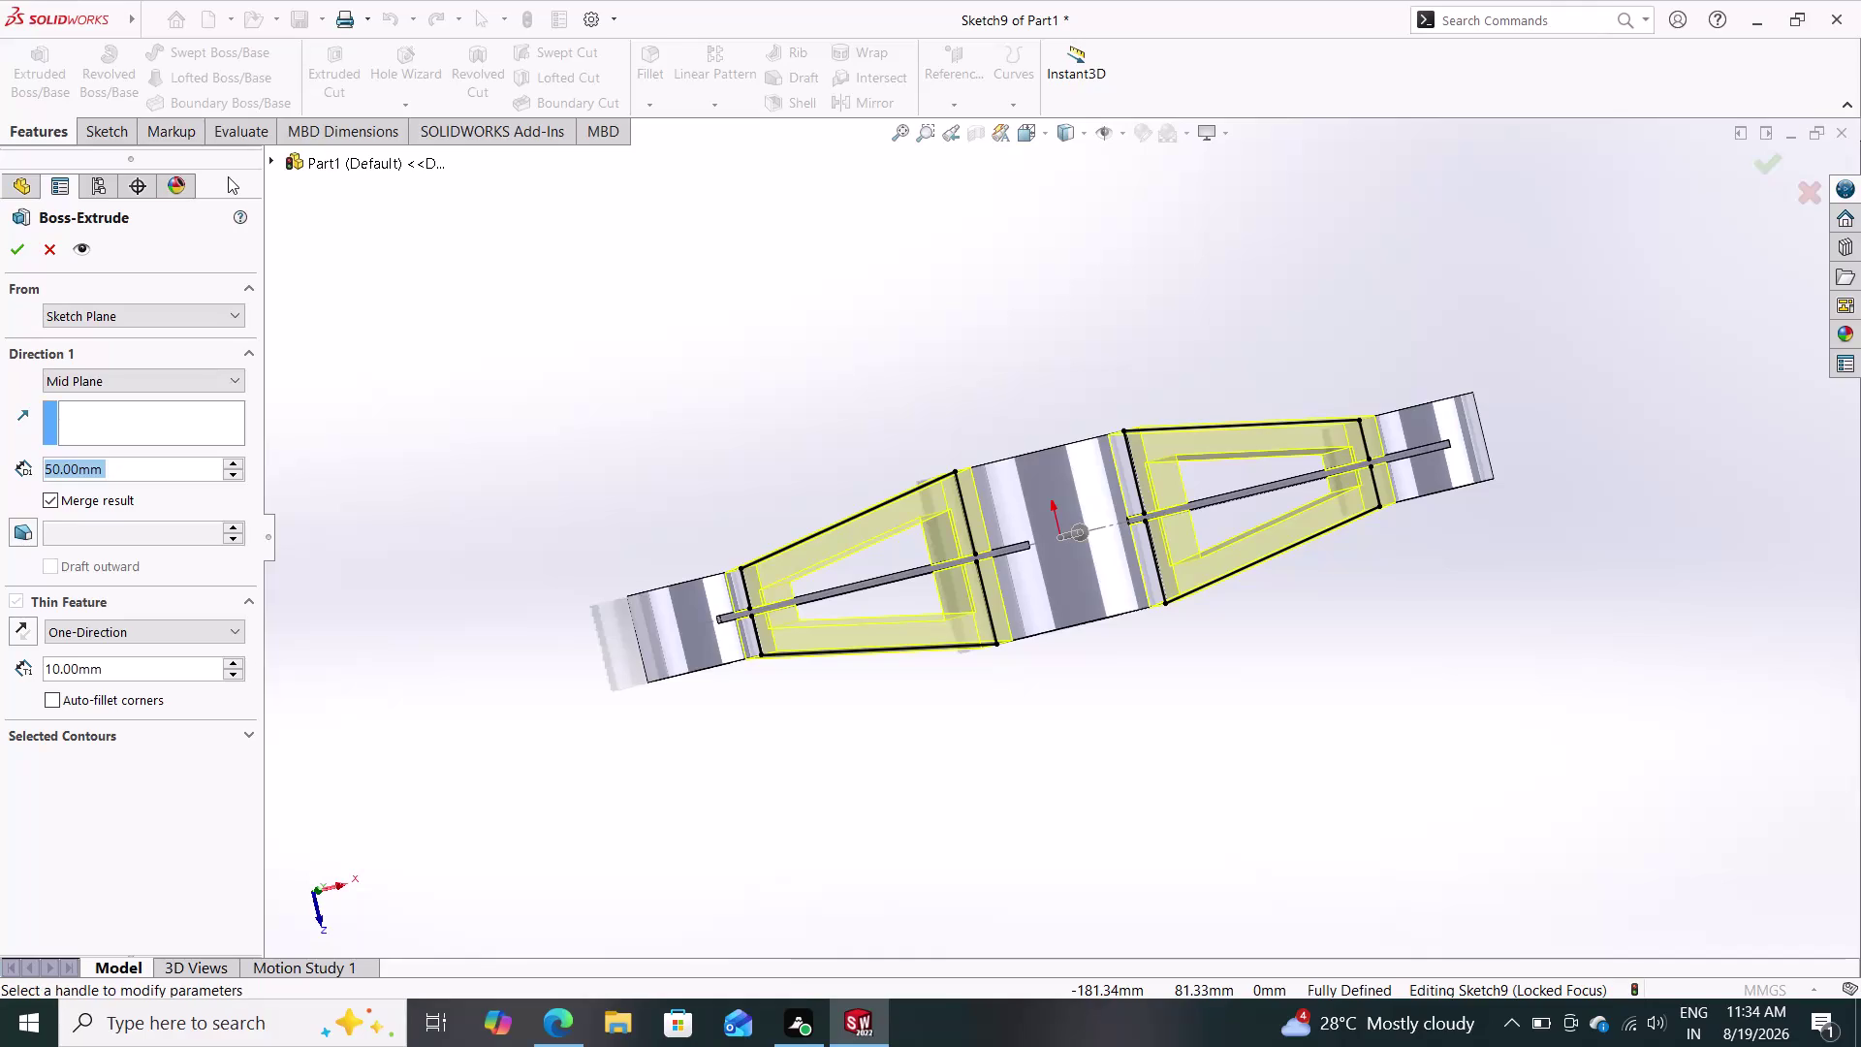
key(ctrl+z)
key(ctrl+z)
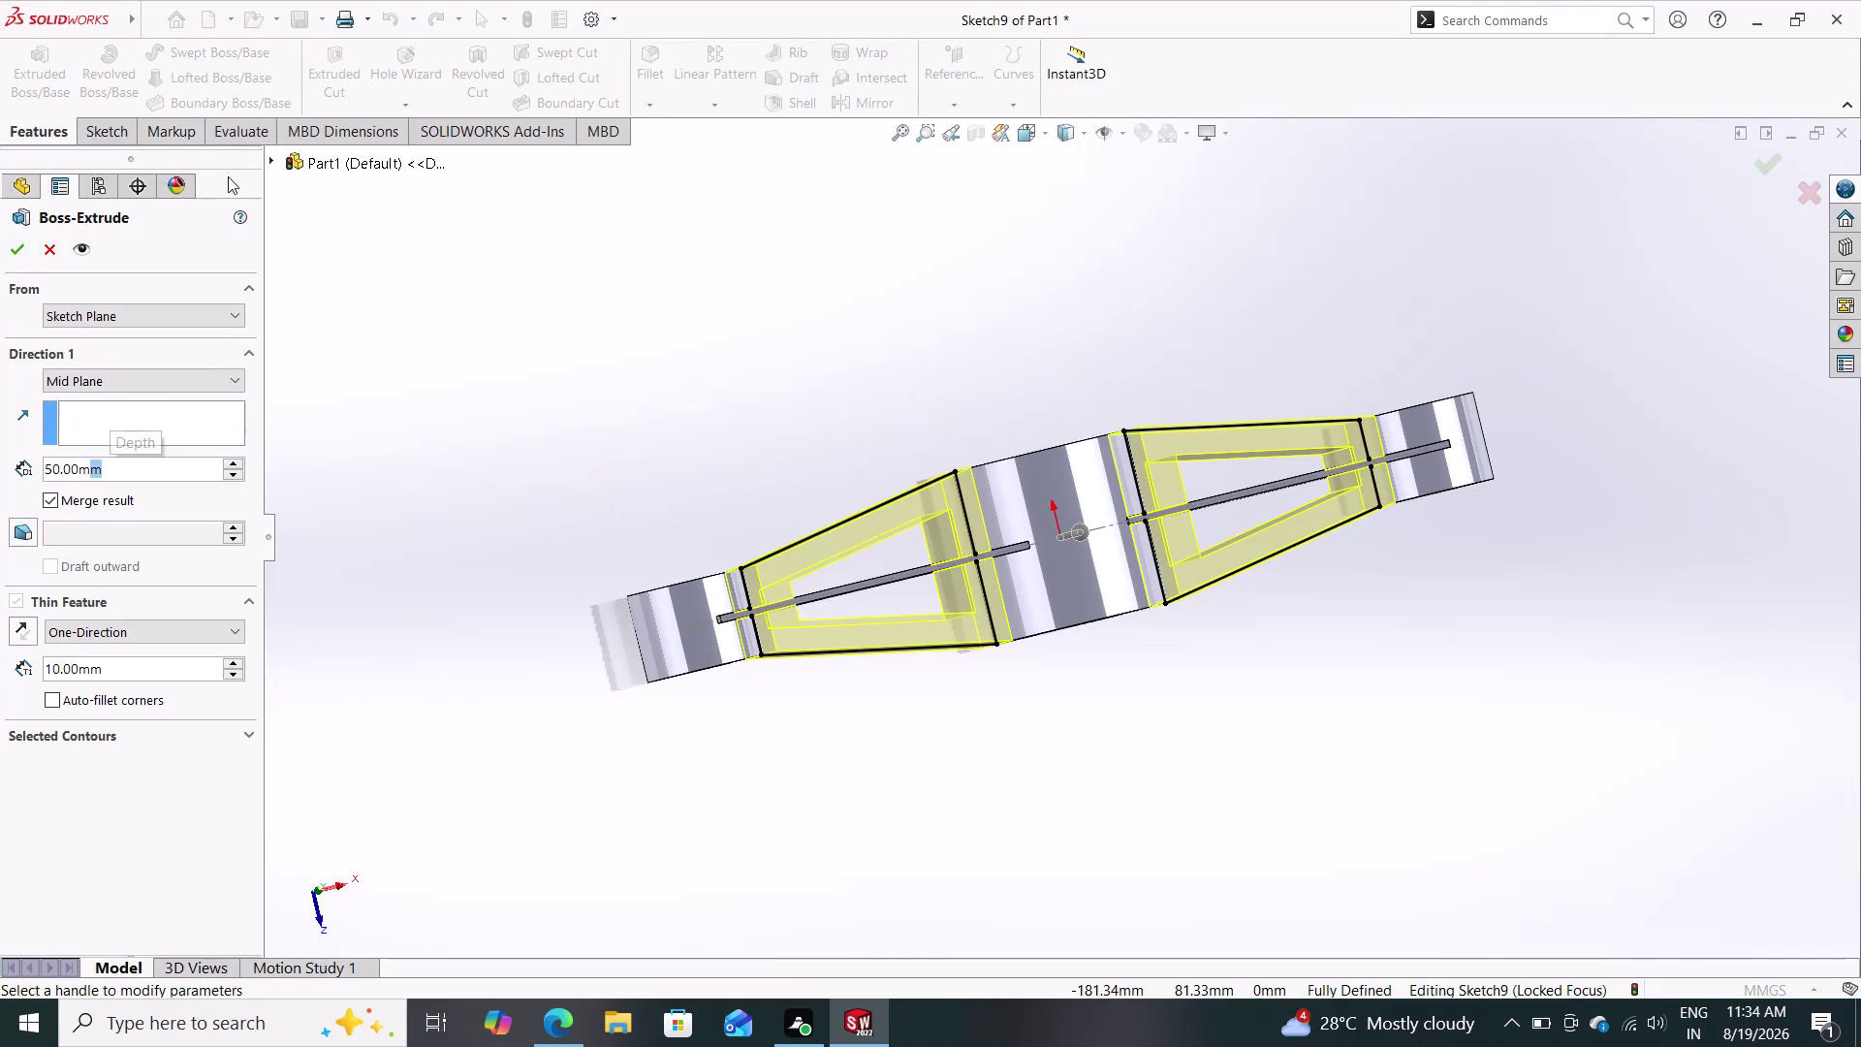
key(Escape)
key(Escape)
key(Escape)
key(Escape)
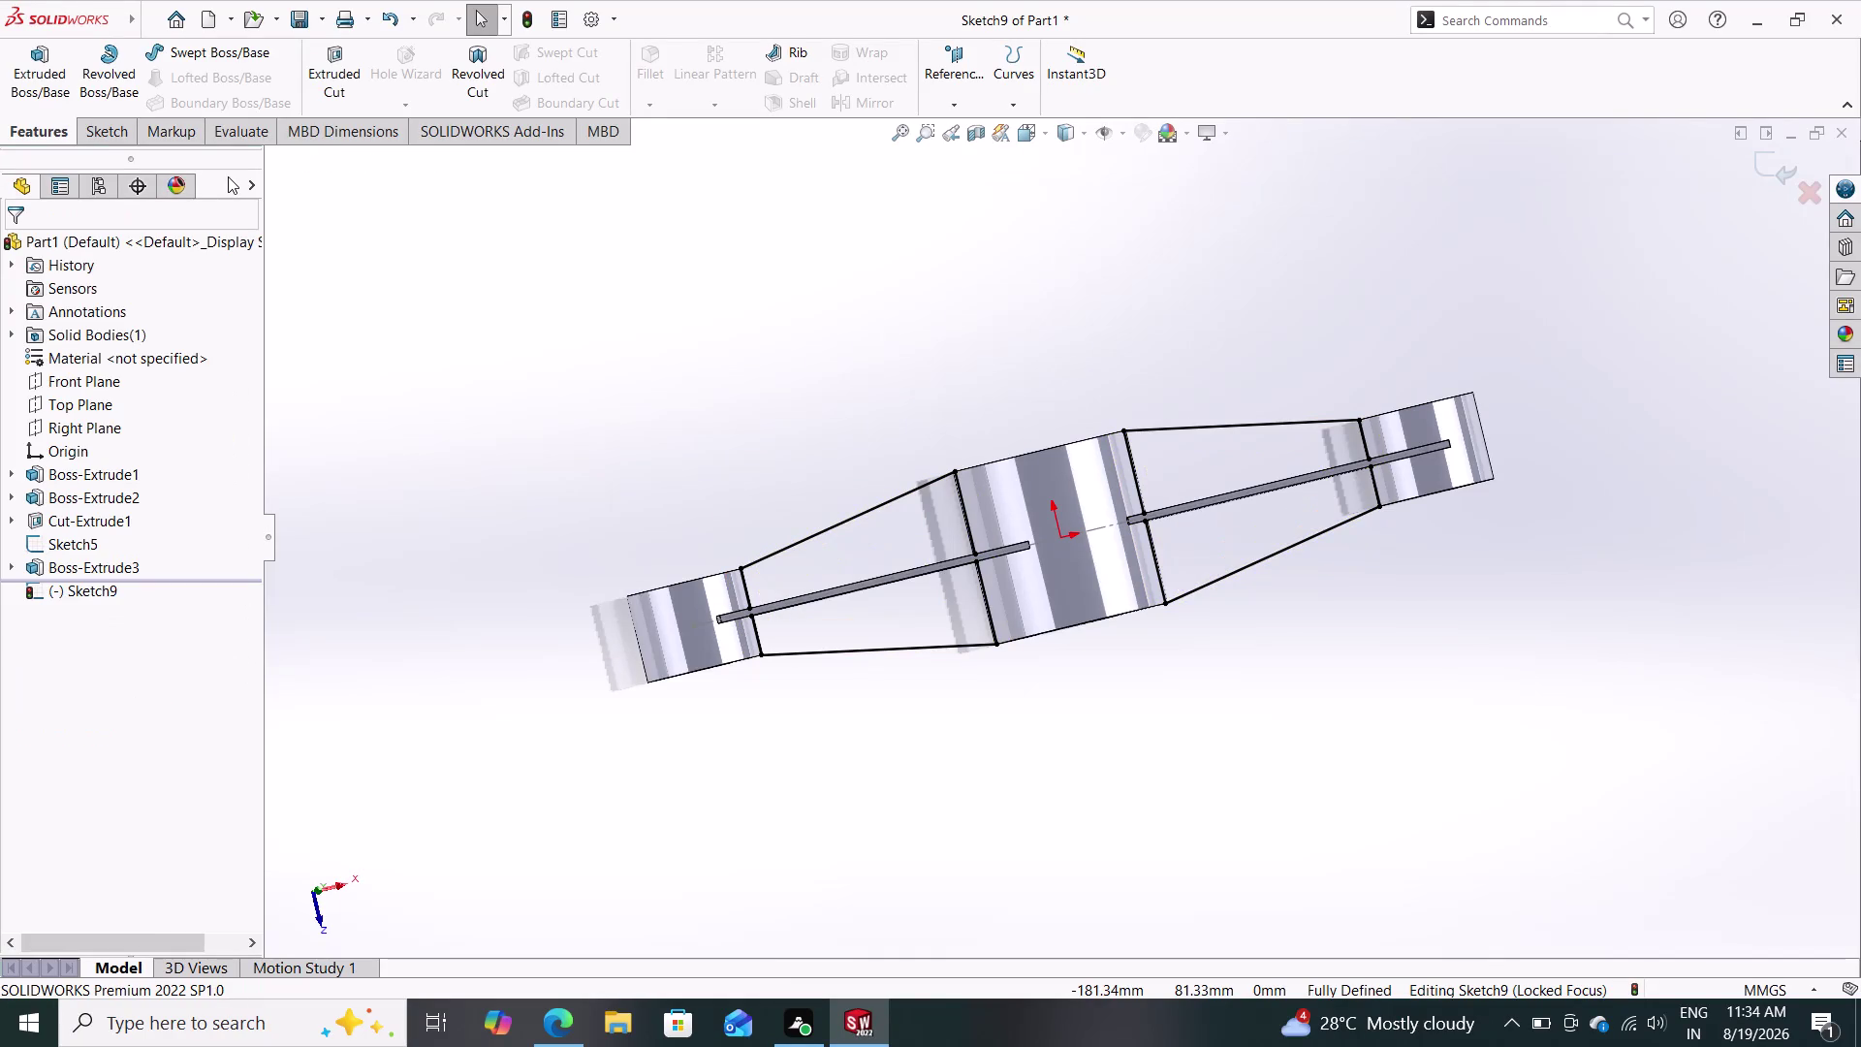
Undo the tapered outline lines and the Sketch9 converted edges.
key(ctrl+z)
key(ctrl+z)
key(ctrl+z)
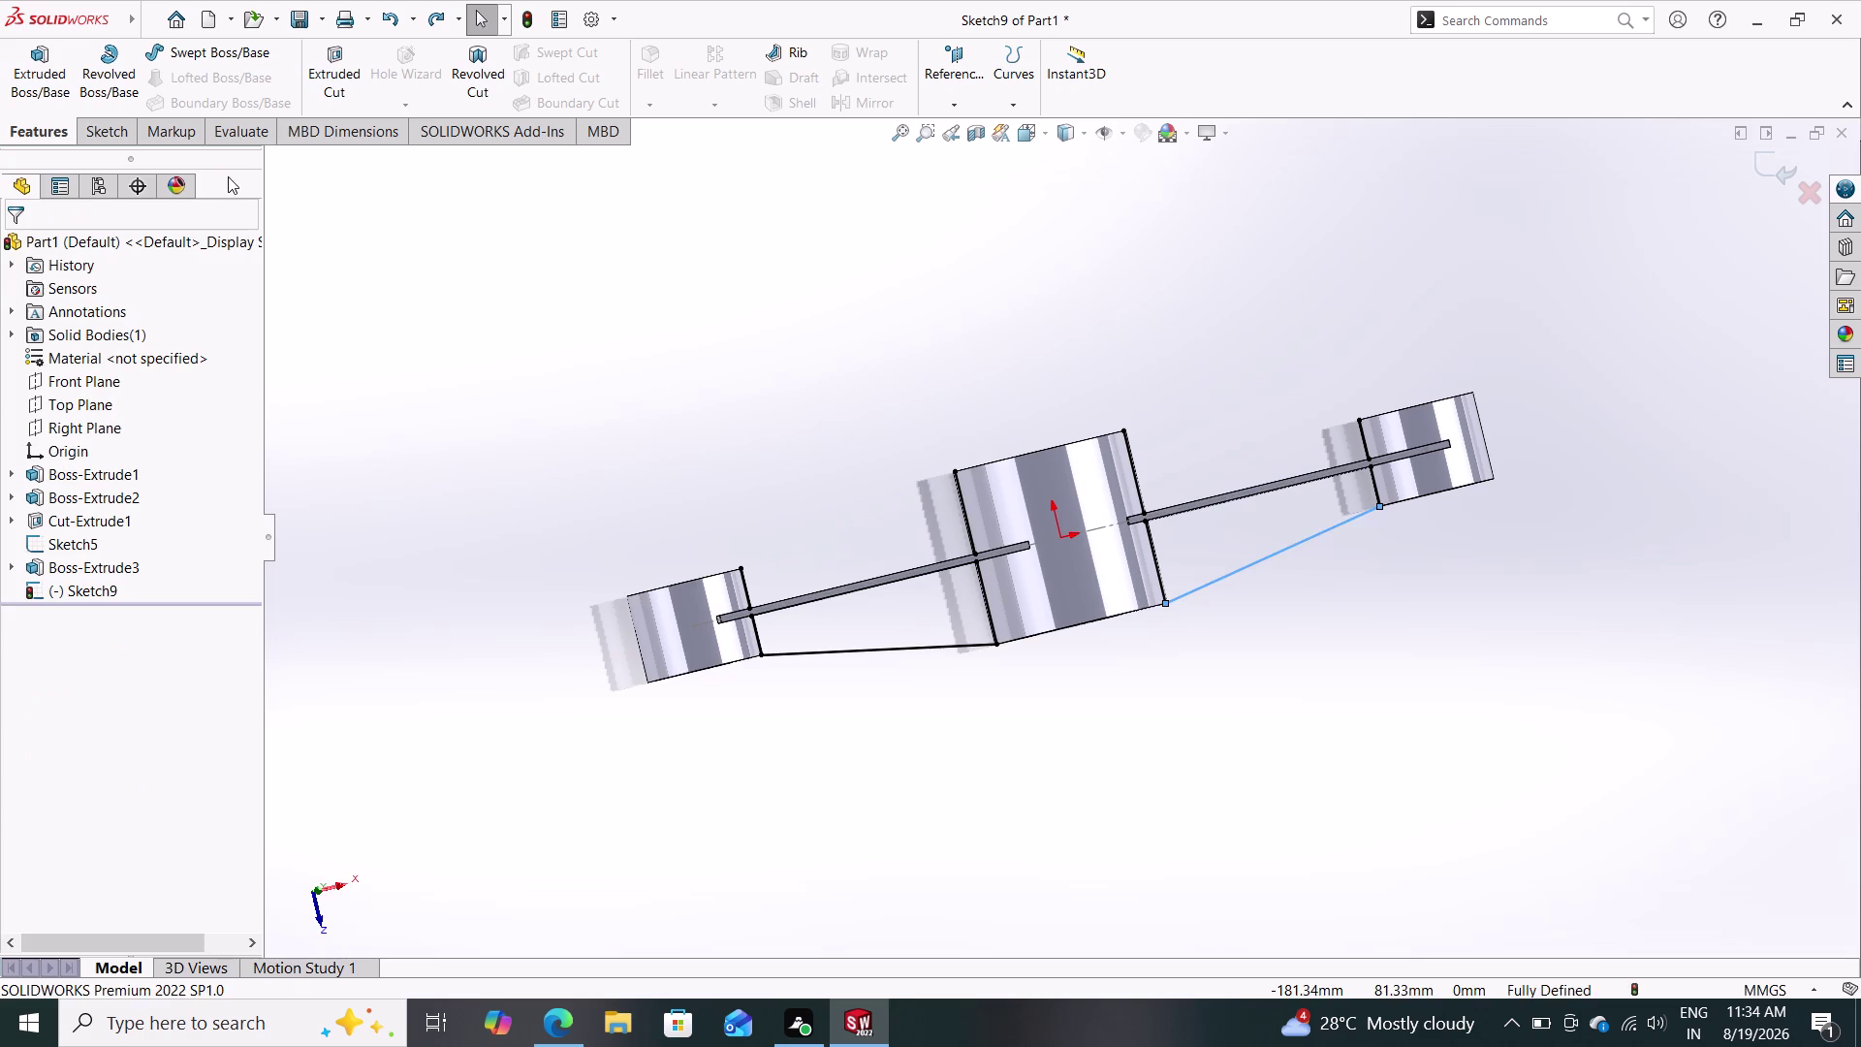
key(ctrl+z)
key(ctrl+z)
key(ctrl+z)
key(ctrl+z)
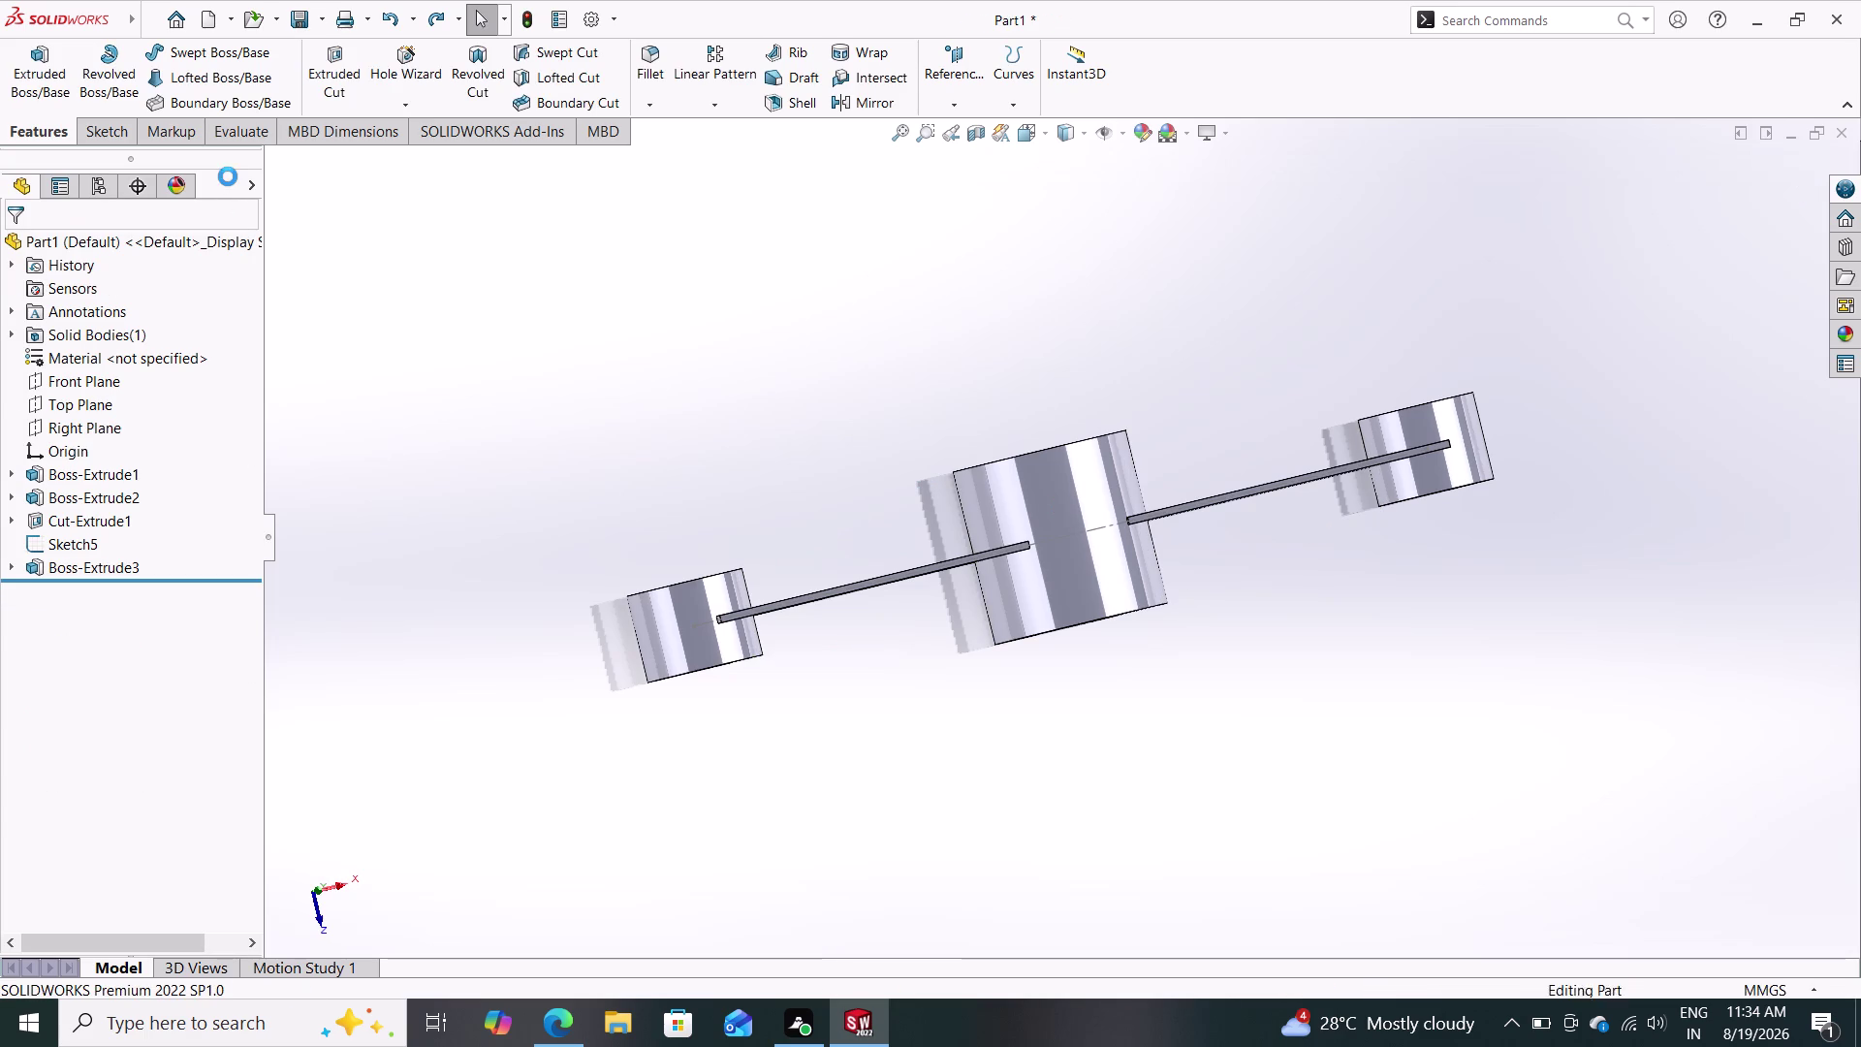
Undo Boss-Extrude3 back into Sketch7 and delete the left rod's two long lines.
key(ctrl+z)
key(ctrl+z)
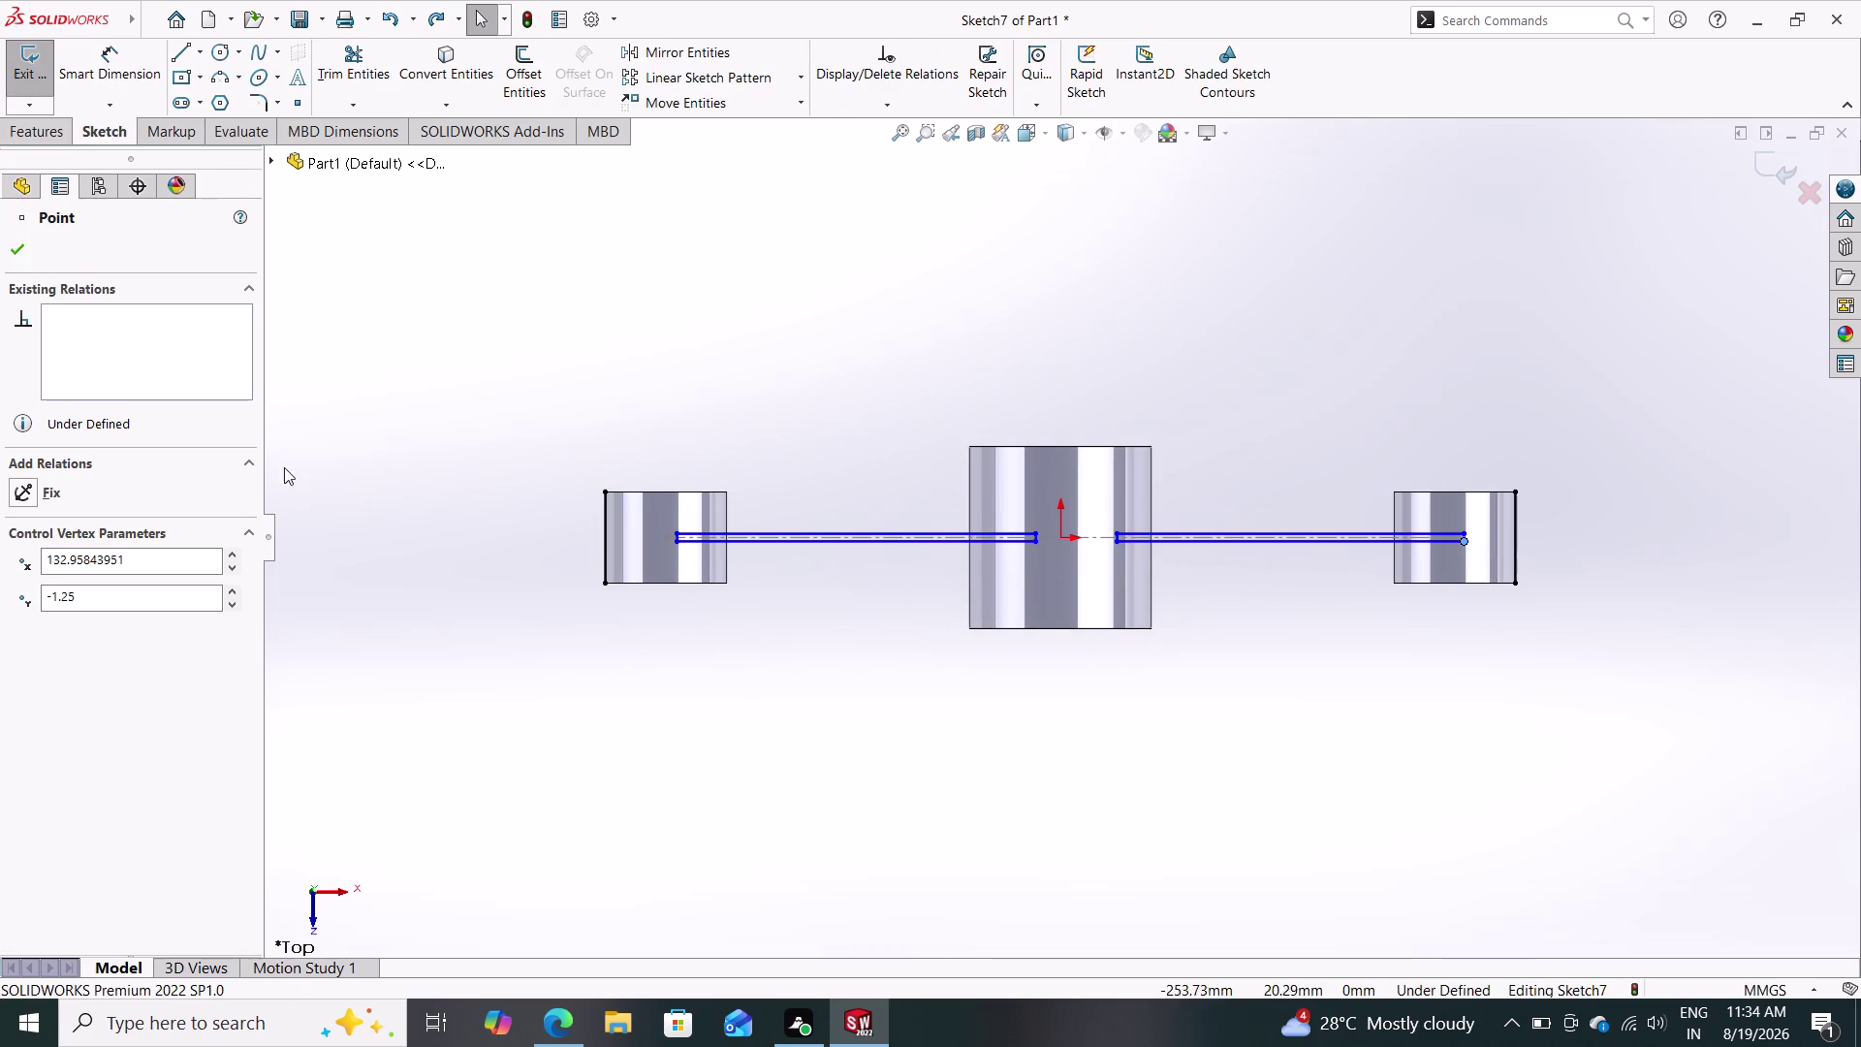
drag(842, 497, 776, 561)
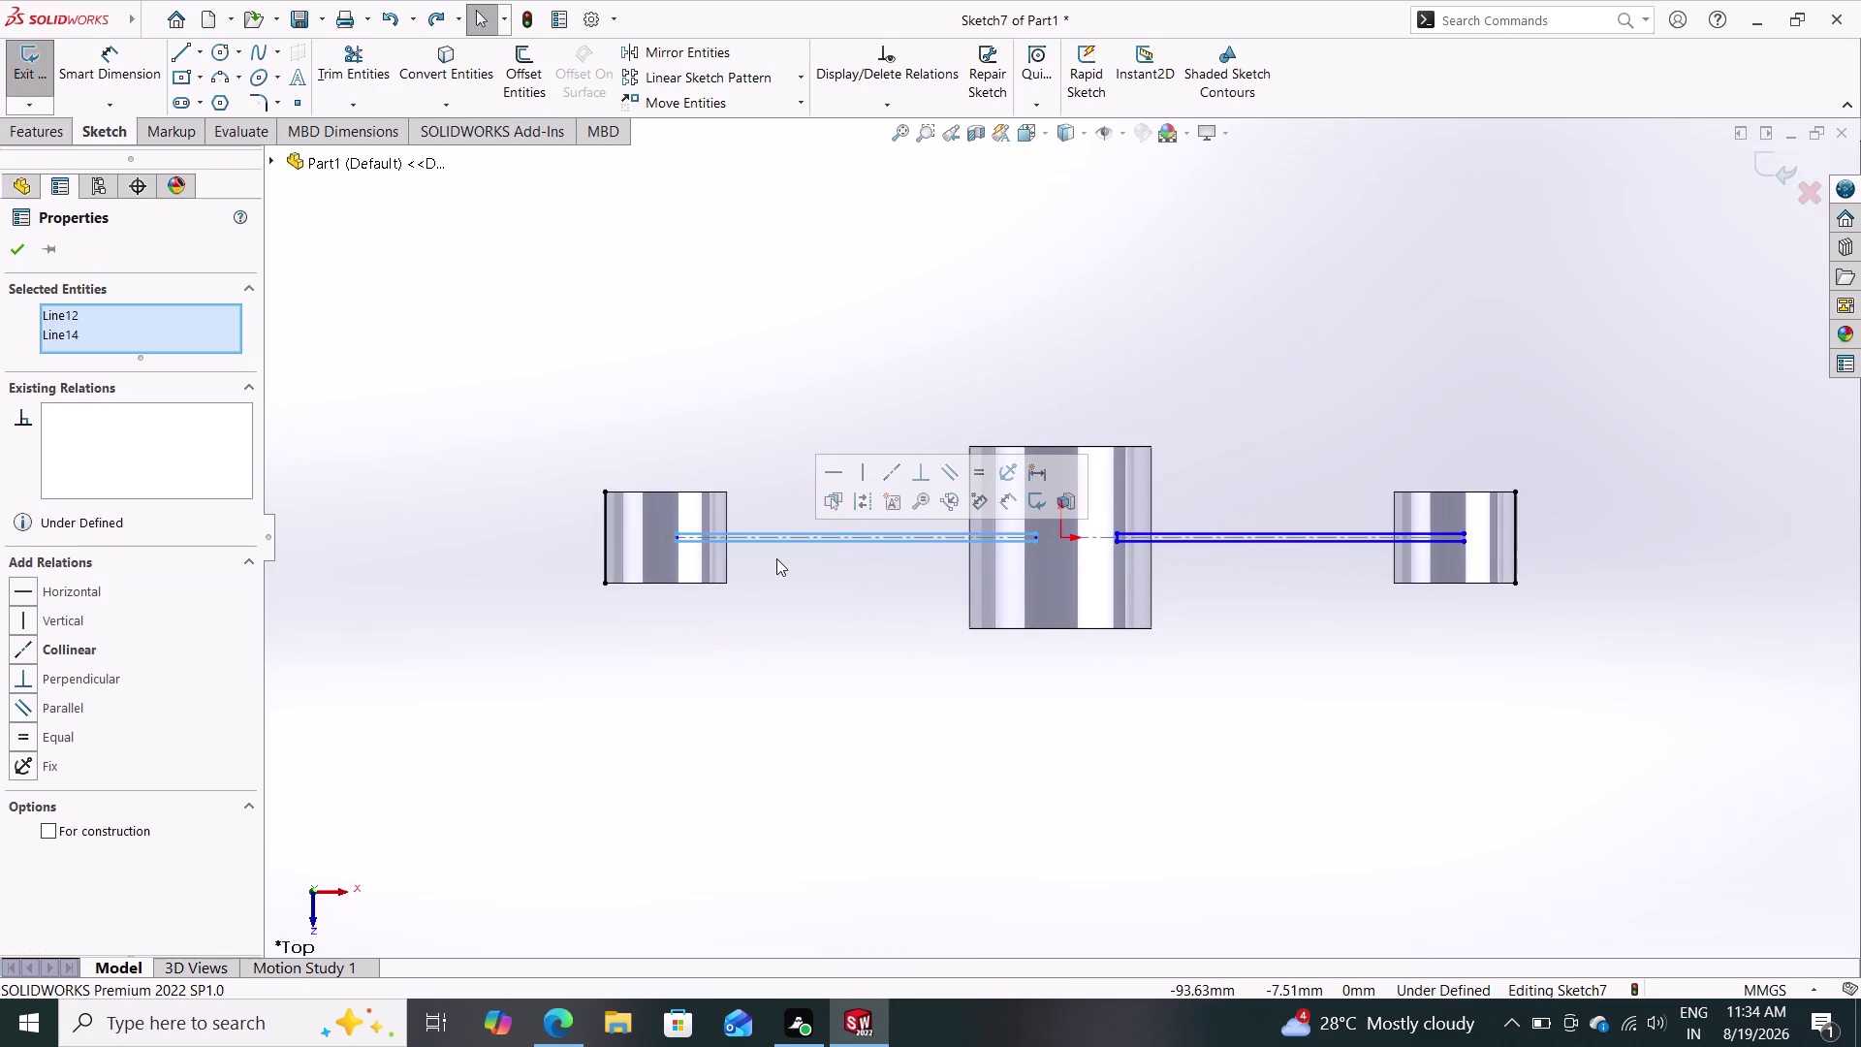
key(Delete)
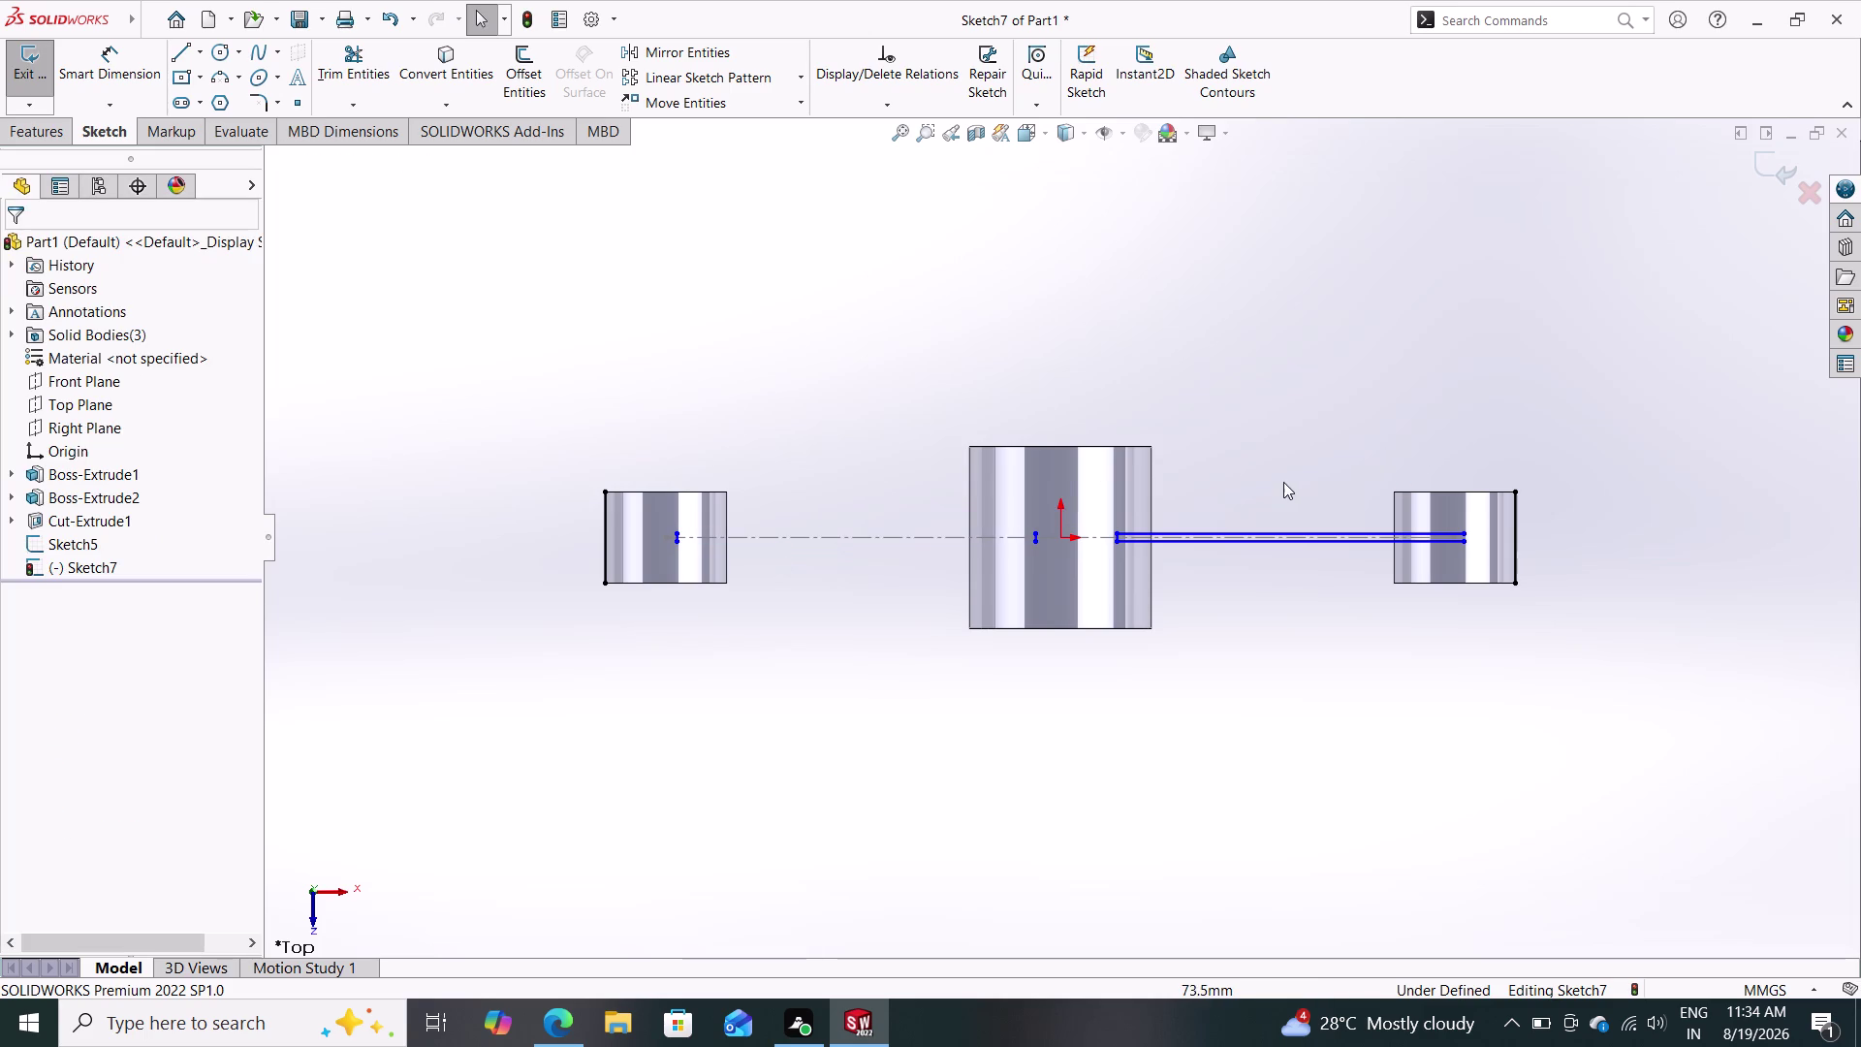